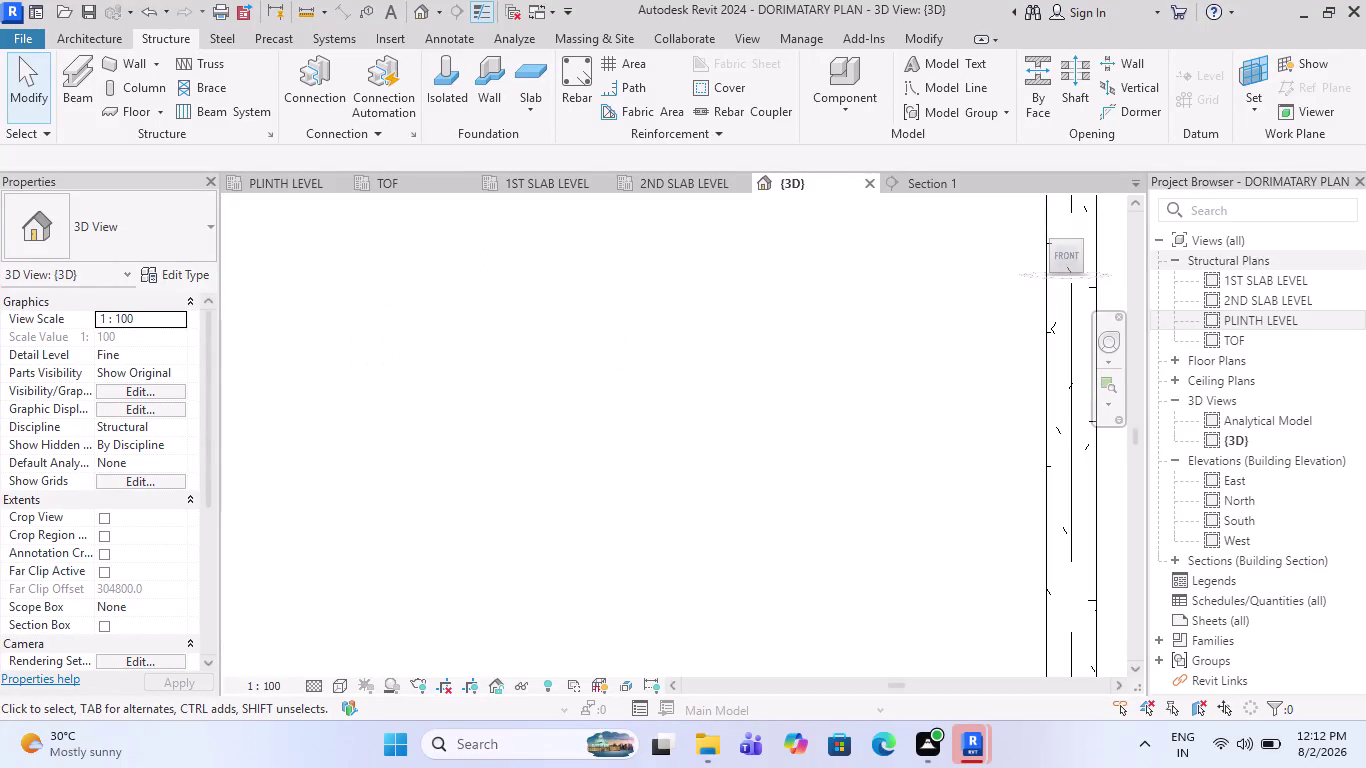
Zoom around the 3D view to inspect the plinth beam and column stirrups.
scroll(down, 3)
scroll(down, 3)
scroll(down, 3)
scroll(down, 3)
scroll(up, 3)
scroll(up, 3)
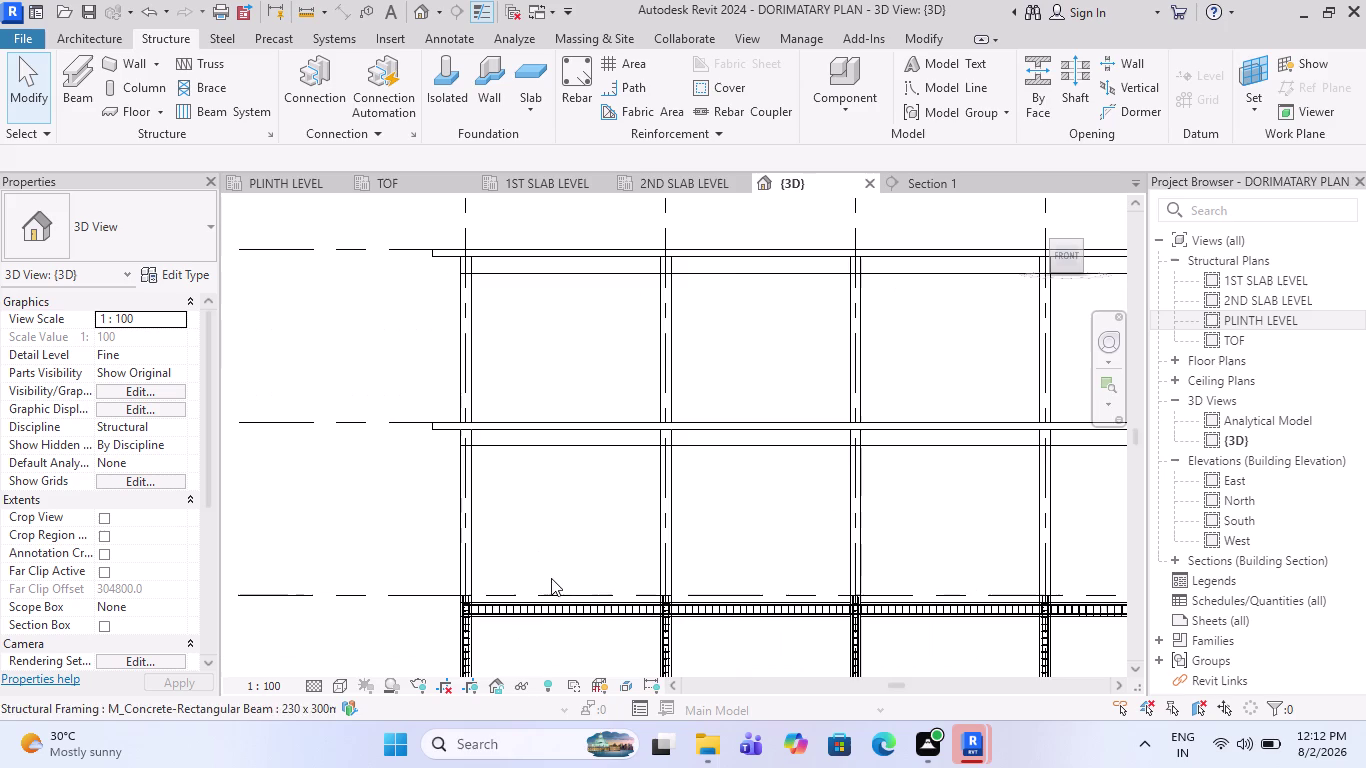
scroll(up, 3)
scroll(down, 3)
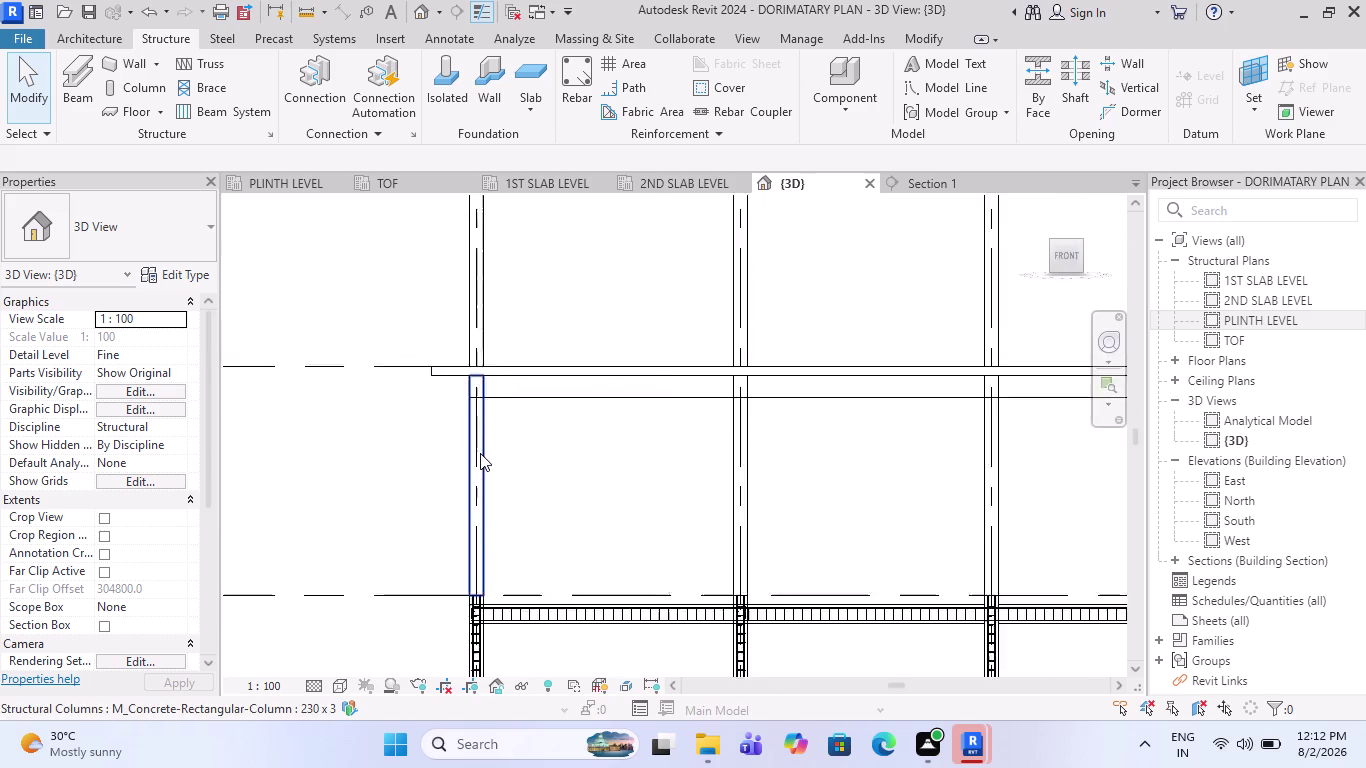
scroll(down, 3)
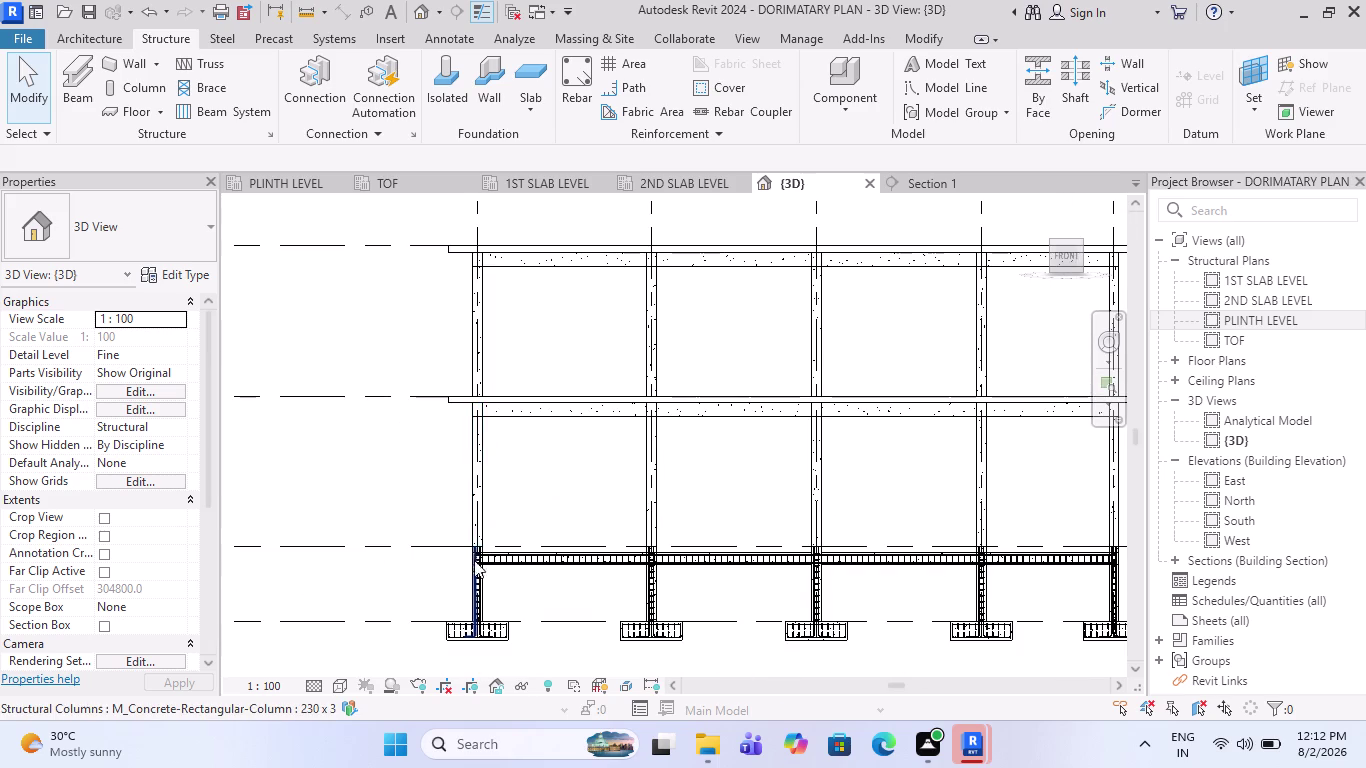
scroll(up, 3)
scroll(up, 3)
scroll(up, 3)
scroll(up, 3)
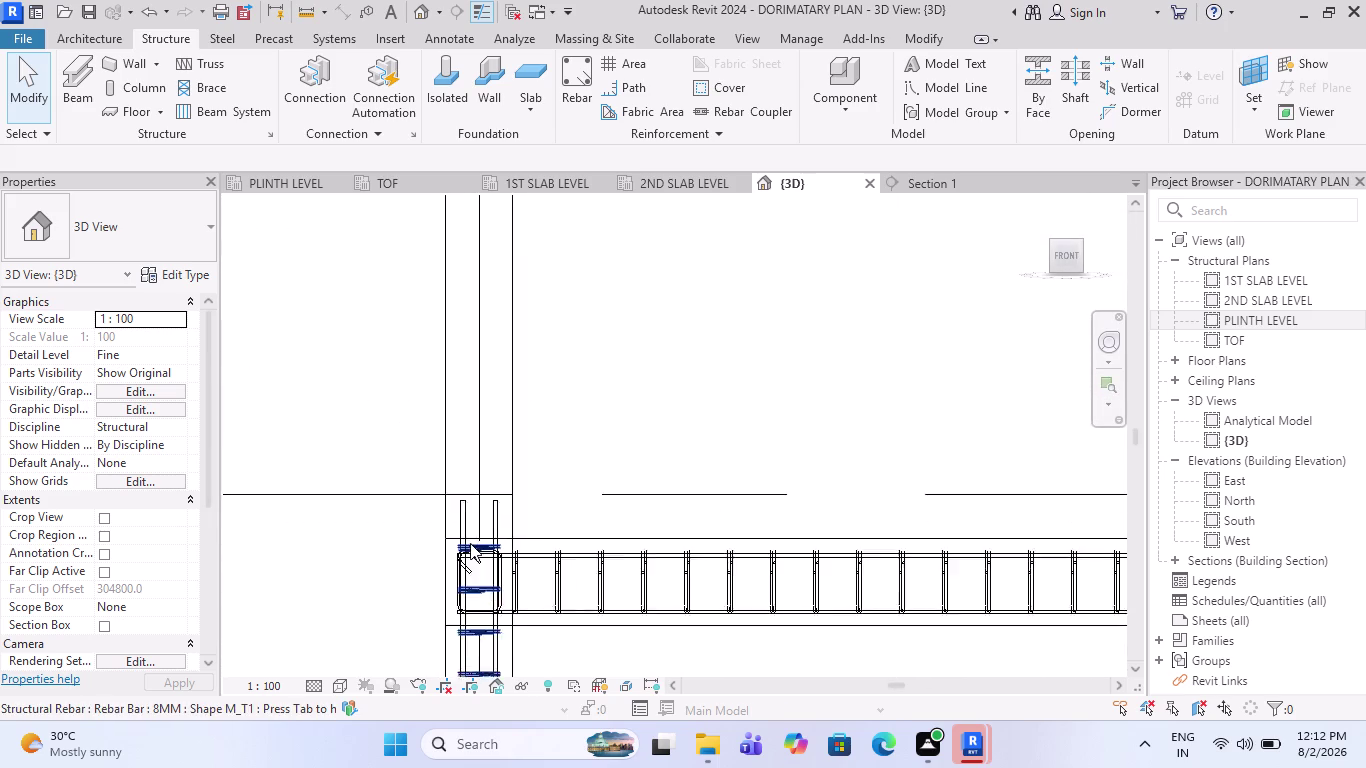
scroll(up, 3)
scroll(down, 3)
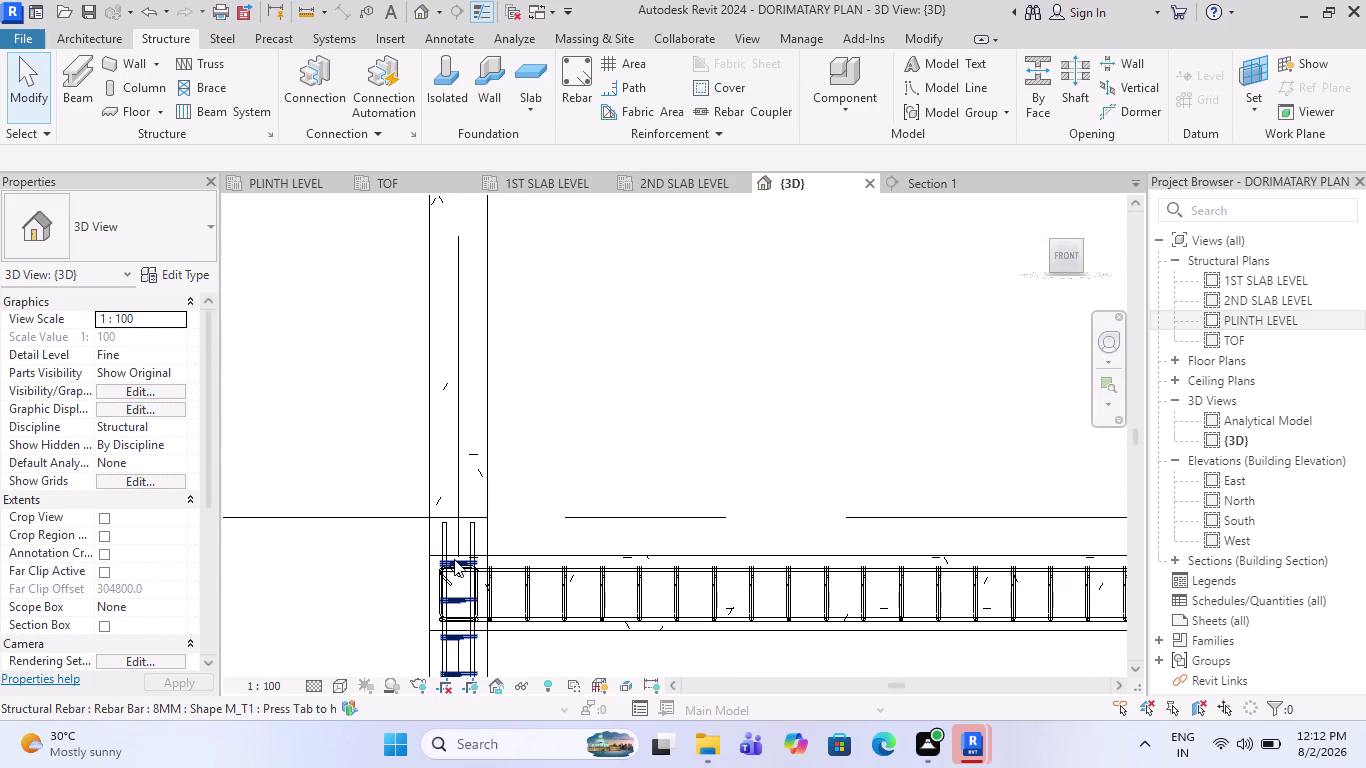
scroll(down, 3)
scroll(down, 3)
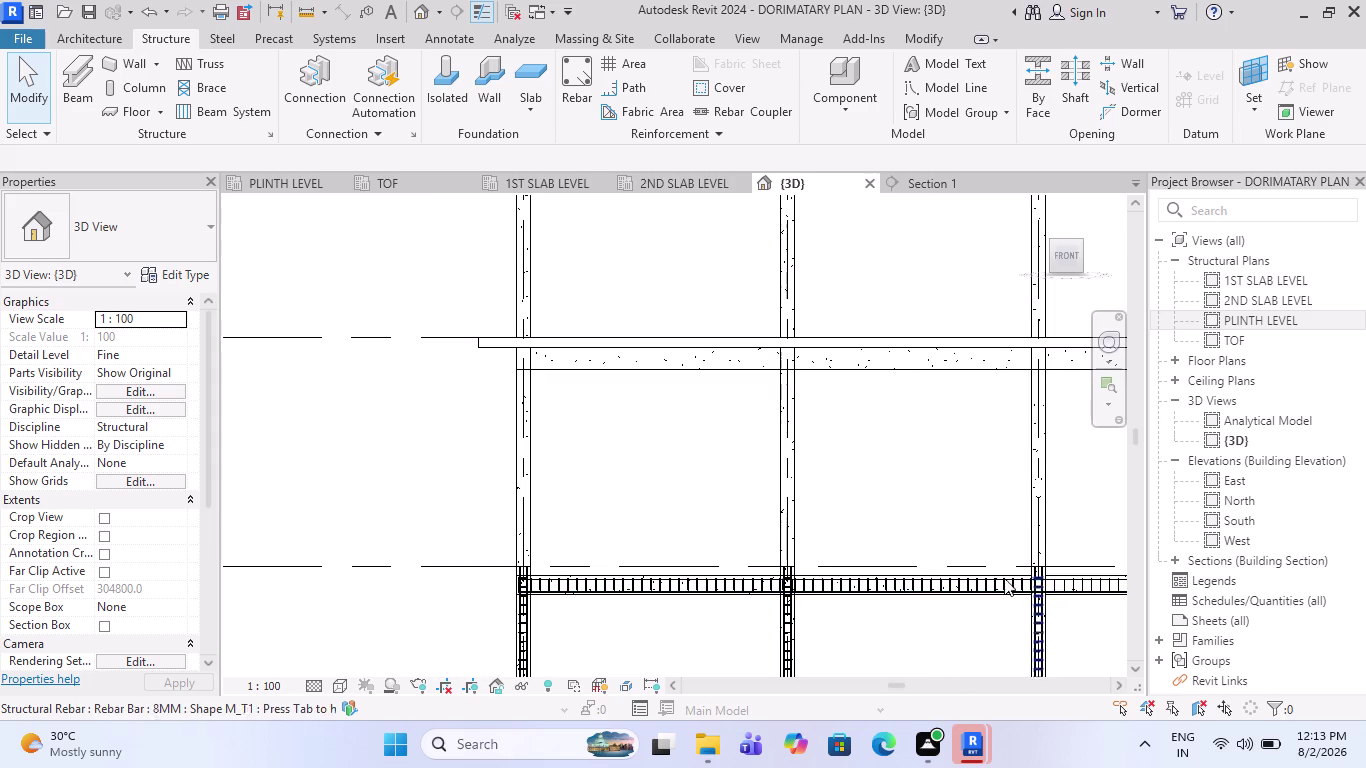
scroll(down, 3)
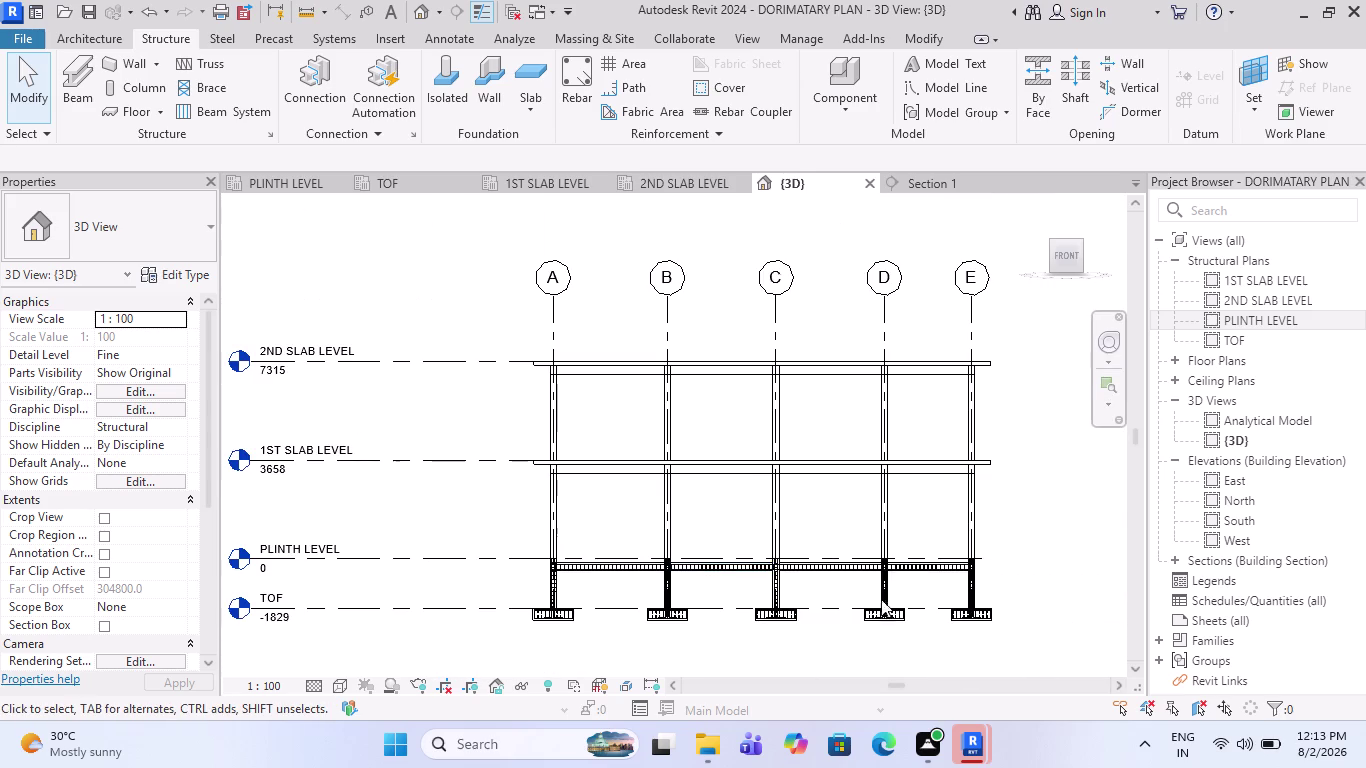
scroll(up, 3)
scroll(down, 3)
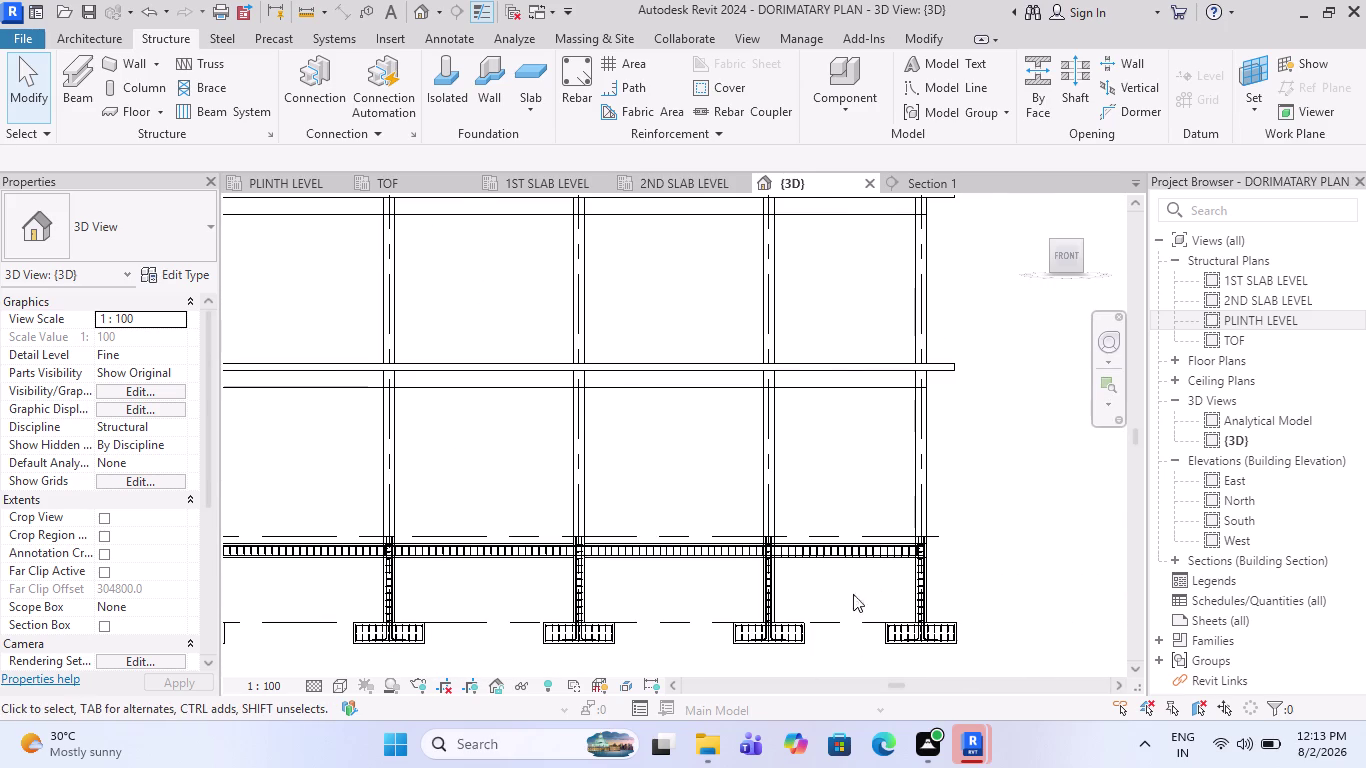
scroll(up, 3)
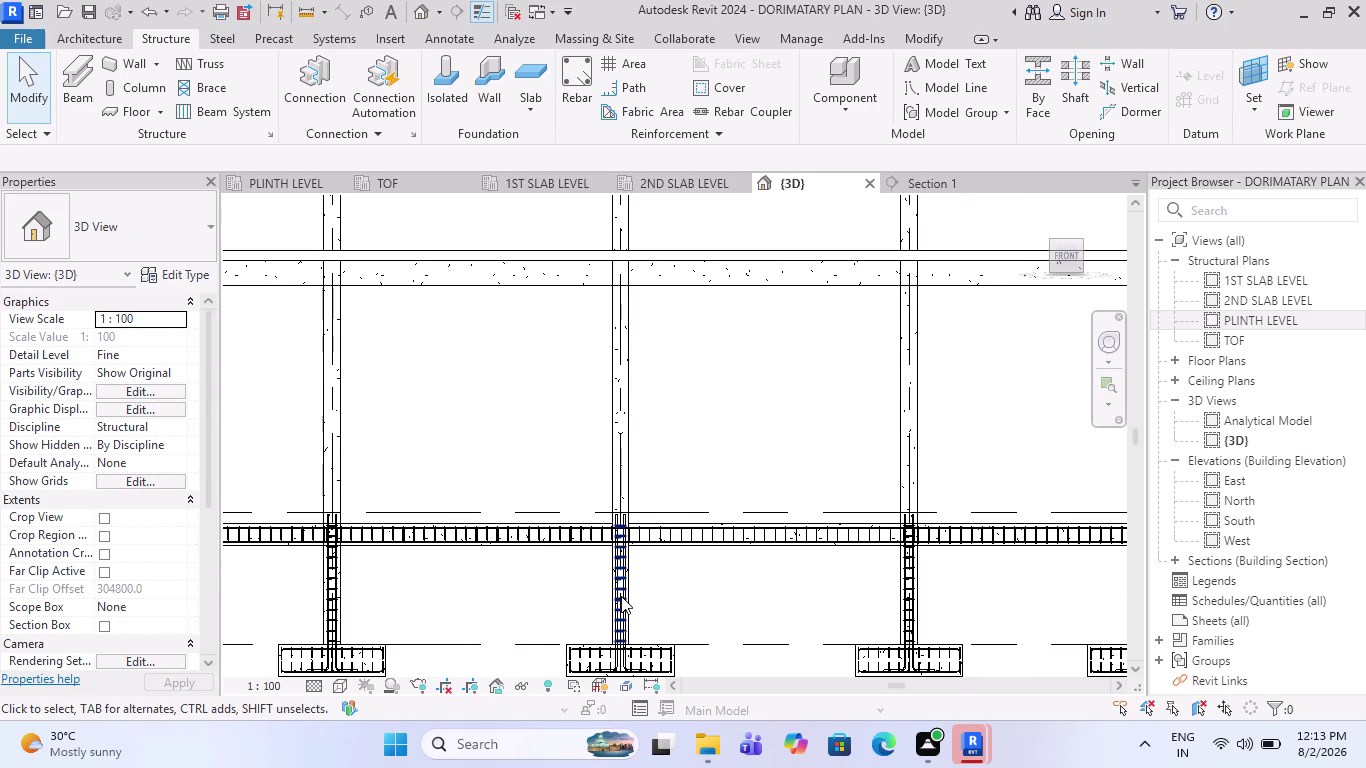
scroll(up, 3)
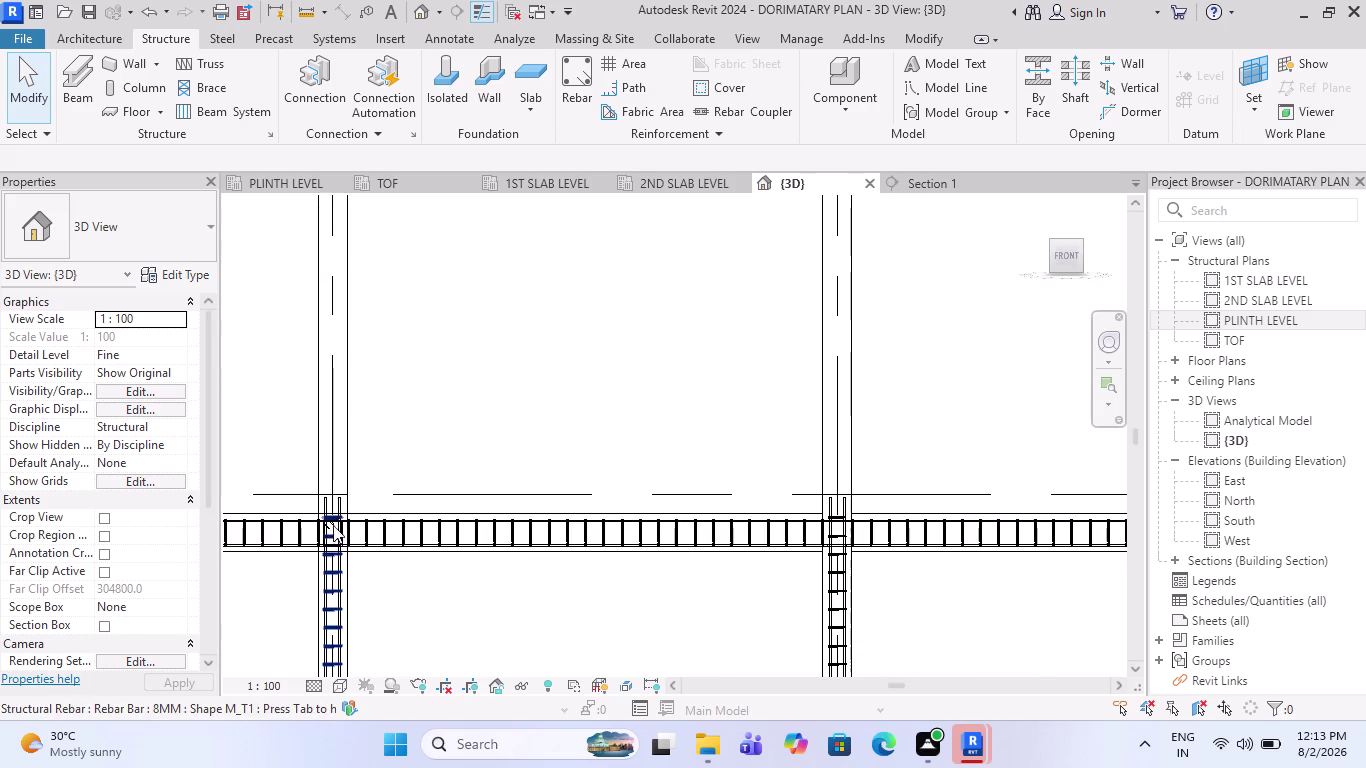
scroll(up, 3)
scroll(up, 3)
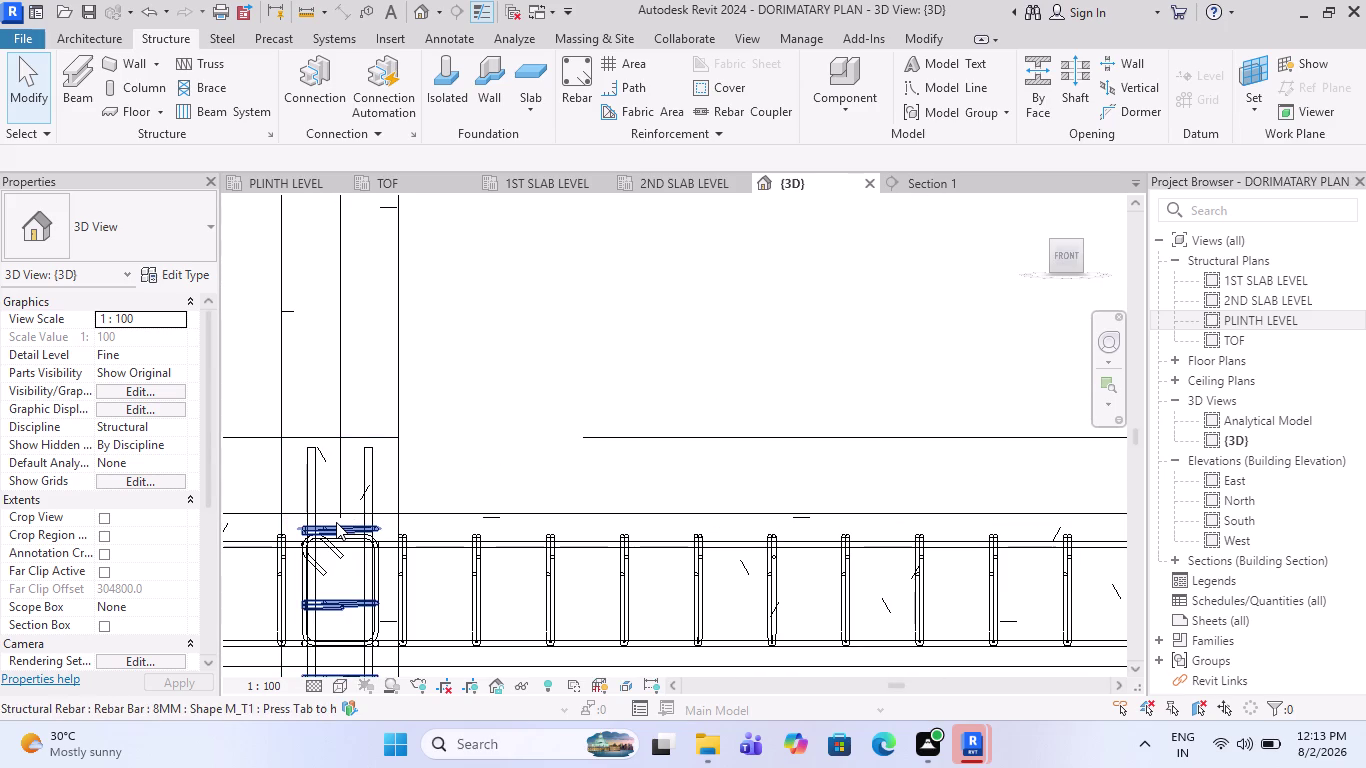
Check one stirrup's properties, clear the selection, and switch to Section 1.
click(336, 522)
scroll(down, 3)
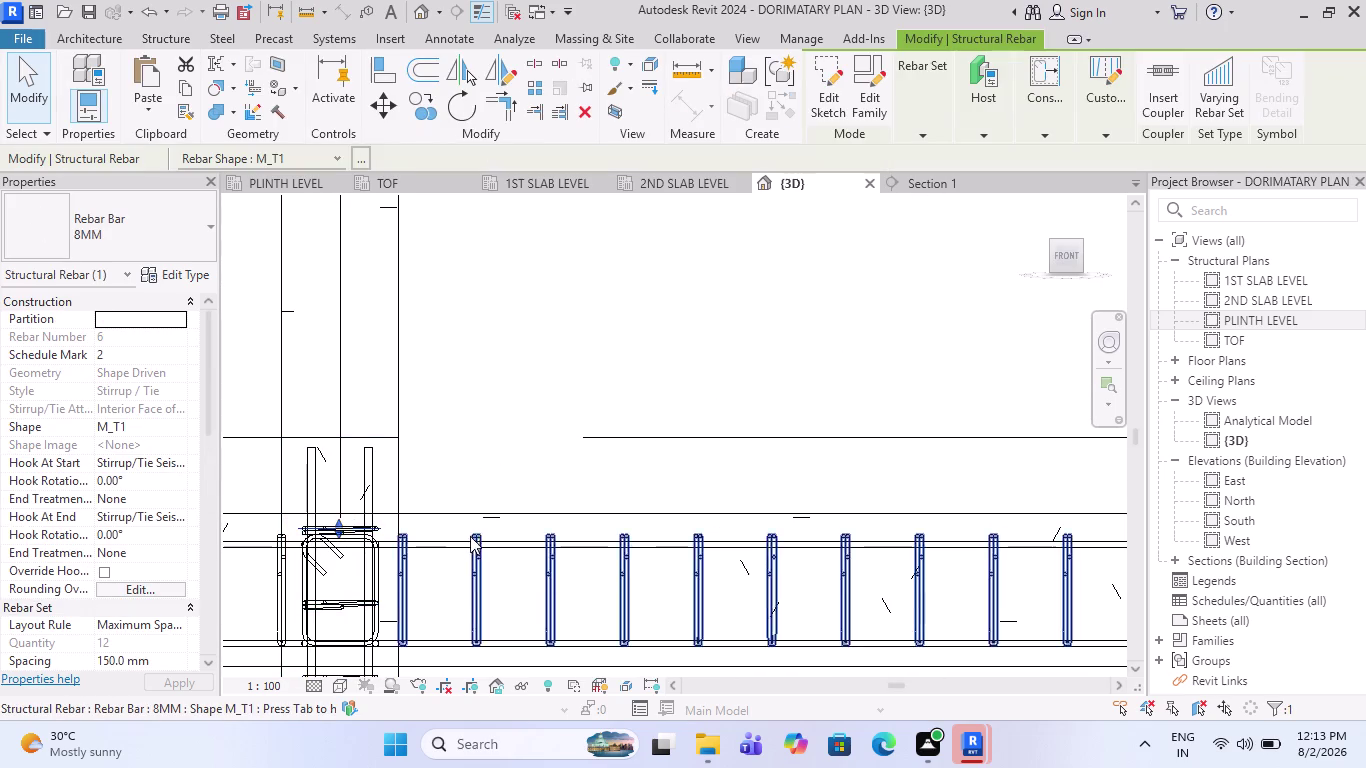
scroll(down, 3)
scroll(down, 3)
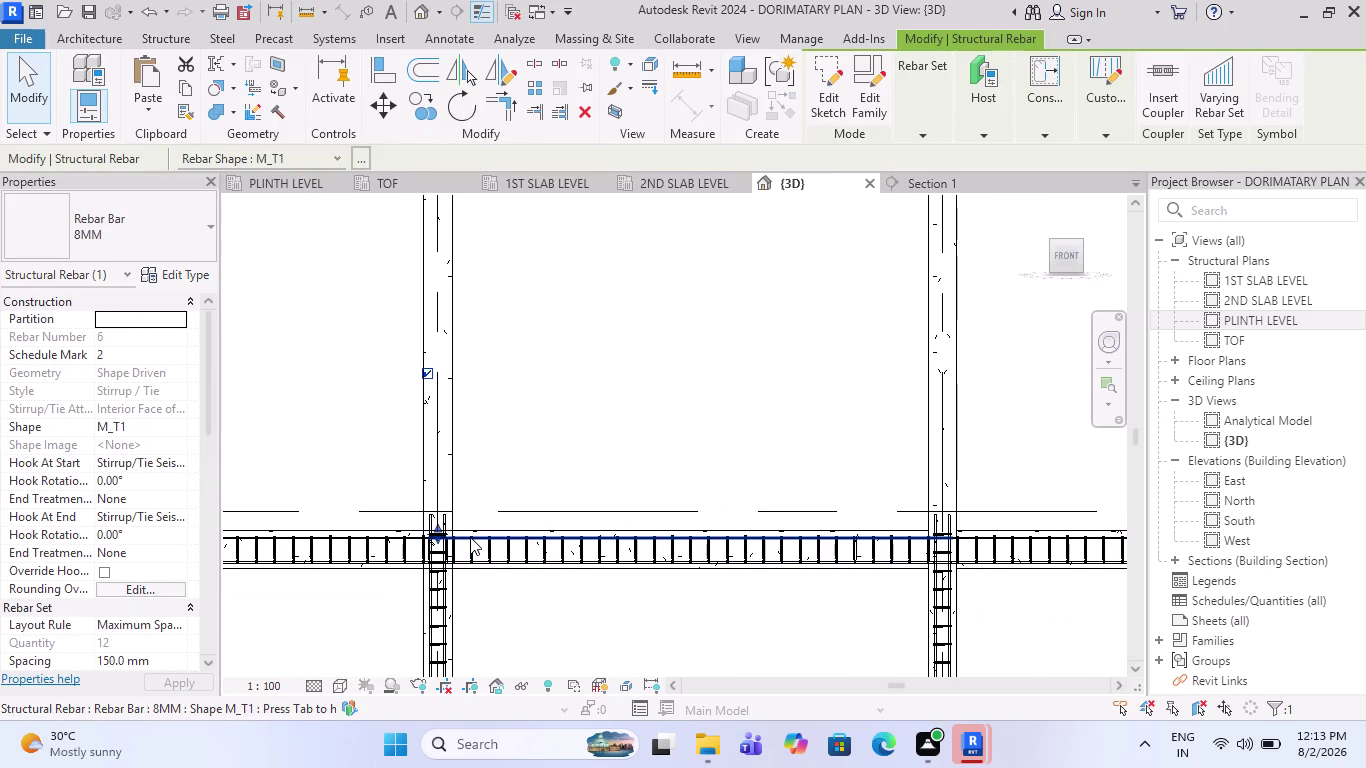
key(Escape)
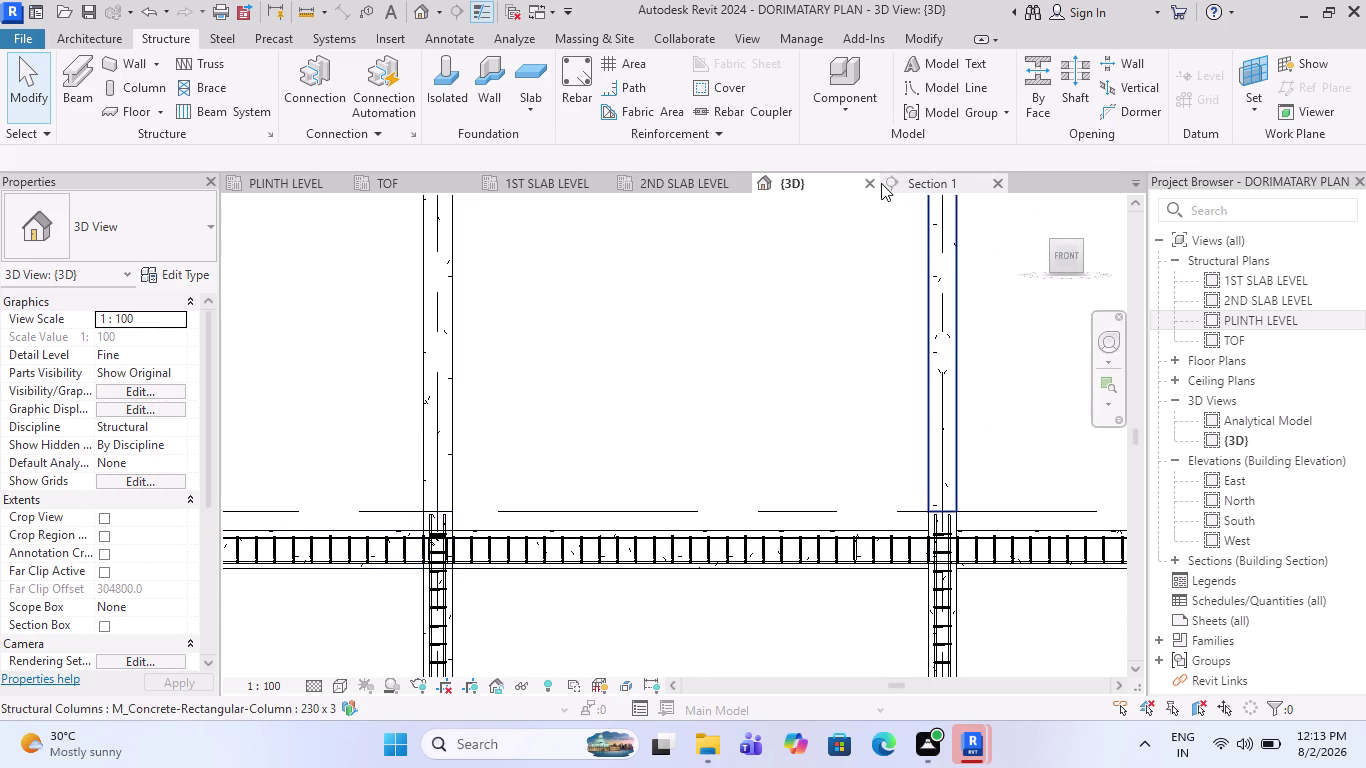
click(938, 173)
scroll(up, 3)
scroll(up, 3)
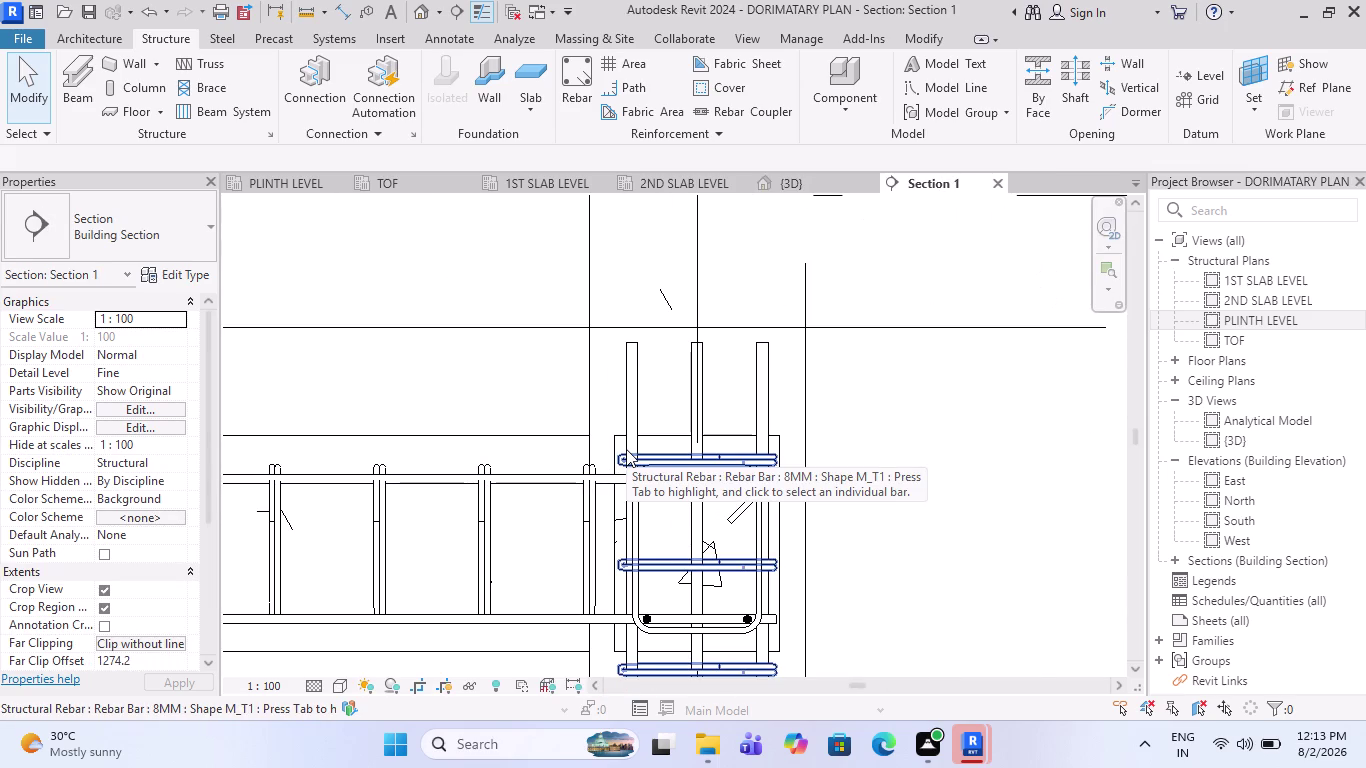
scroll(down, 3)
scroll(down, 3)
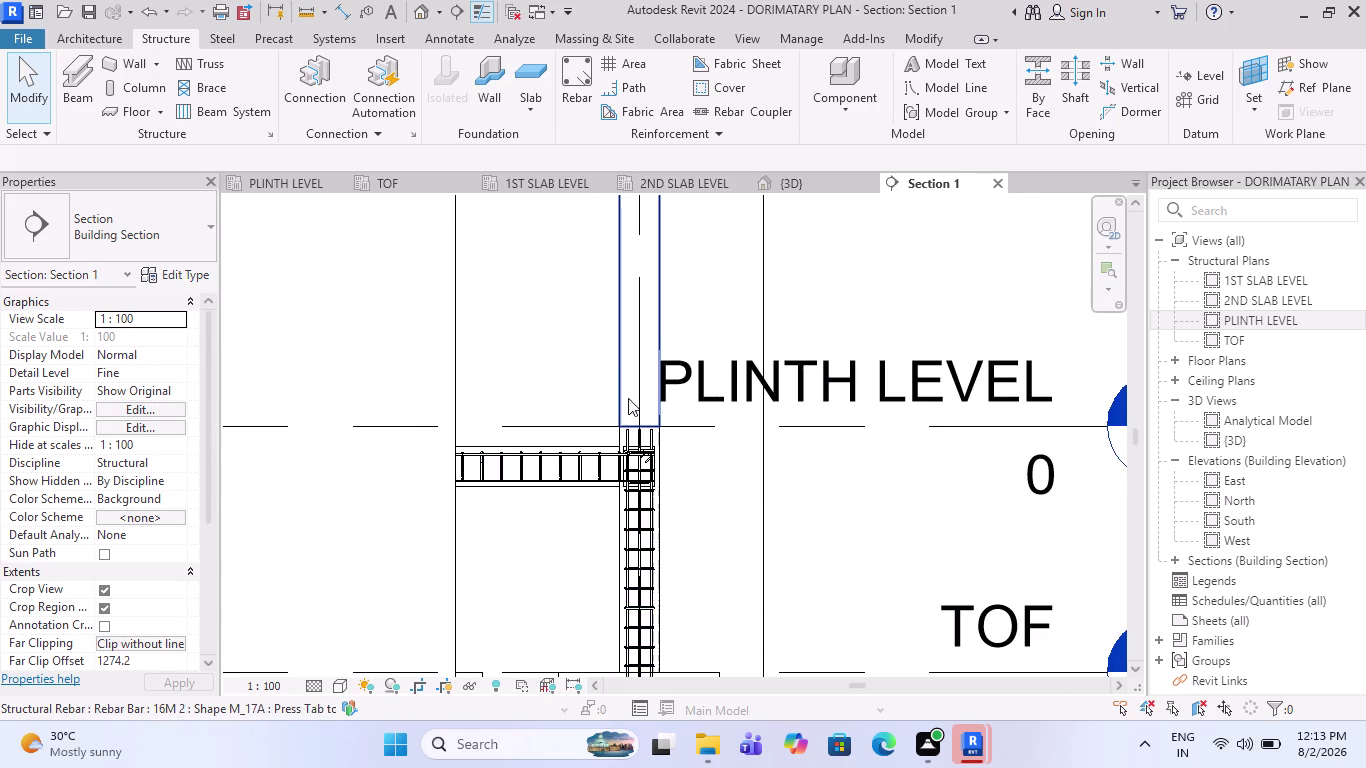
key(Escape)
scroll(down, 3)
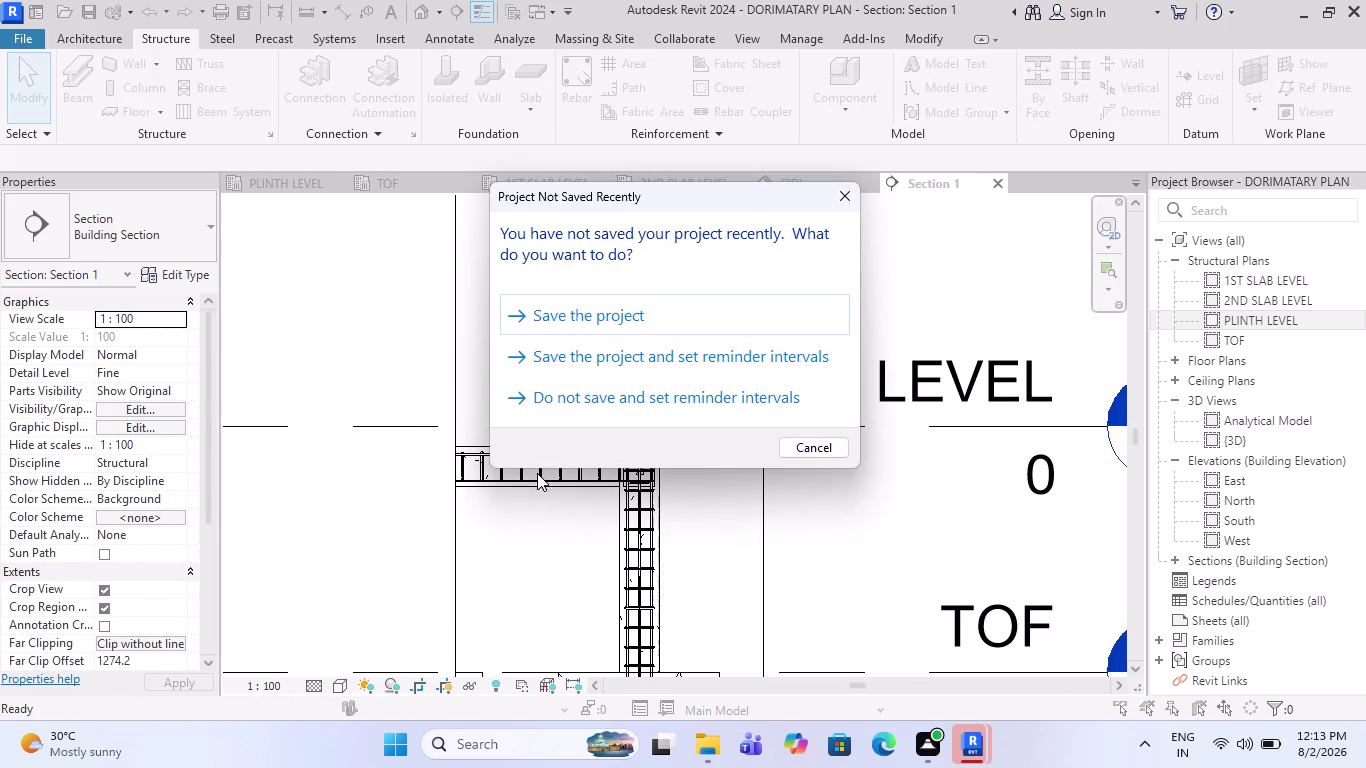
click(580, 296)
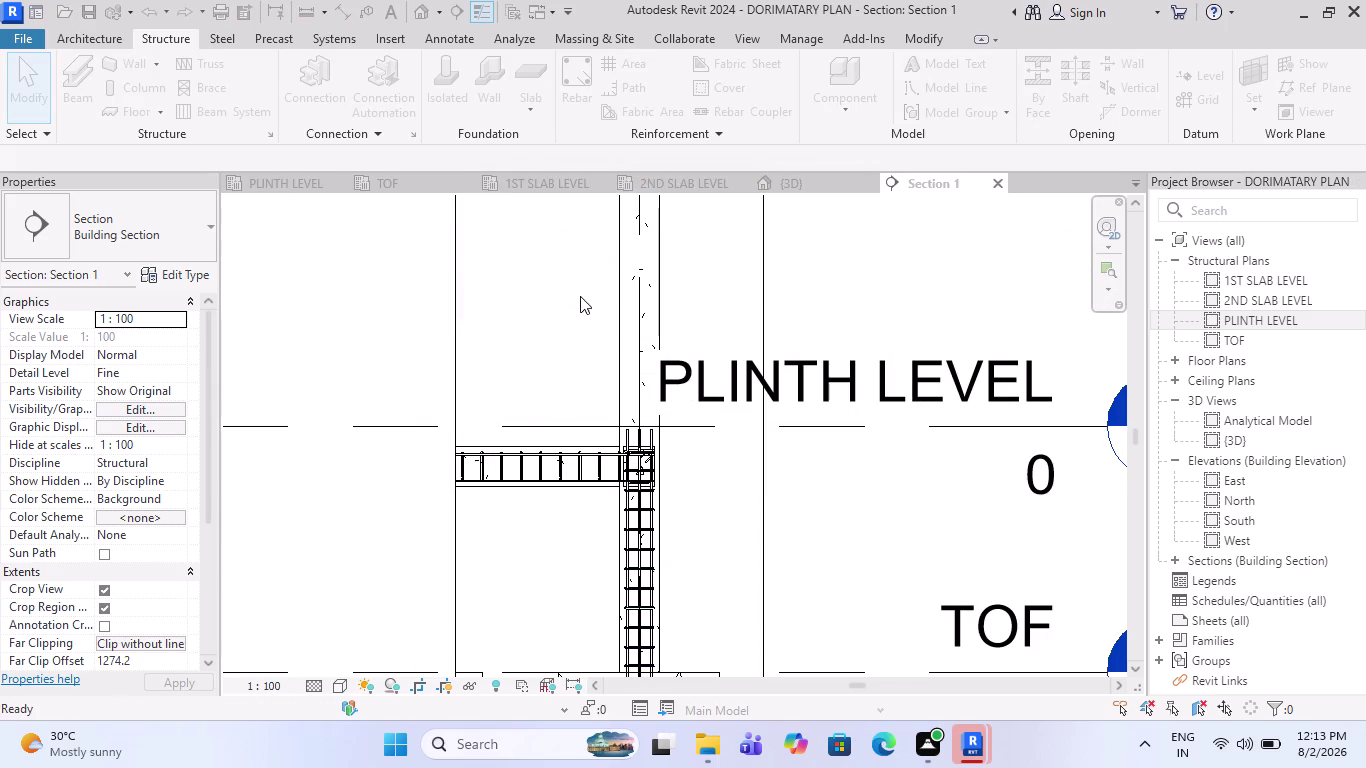
scroll(down, 3)
scroll(down, 3)
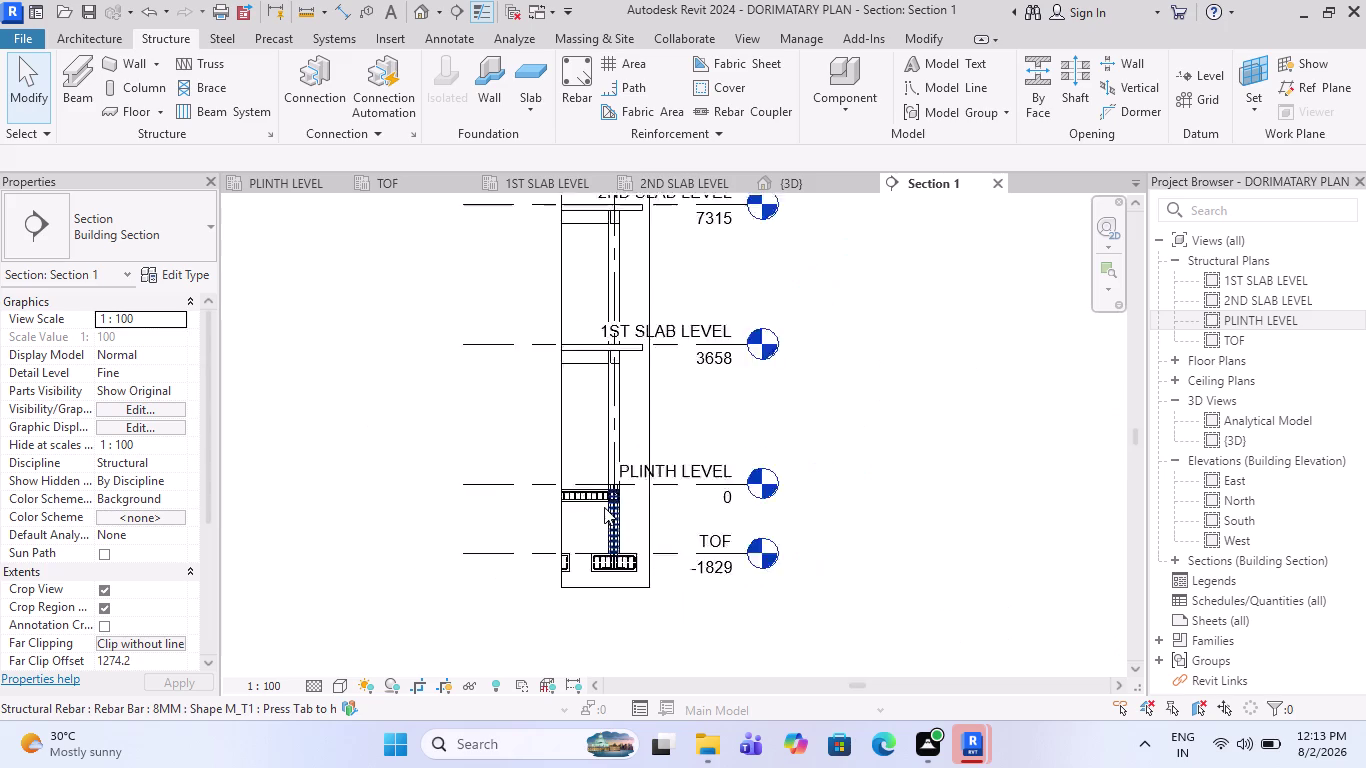
scroll(down, 3)
scroll(up, 3)
scroll(up, 3)
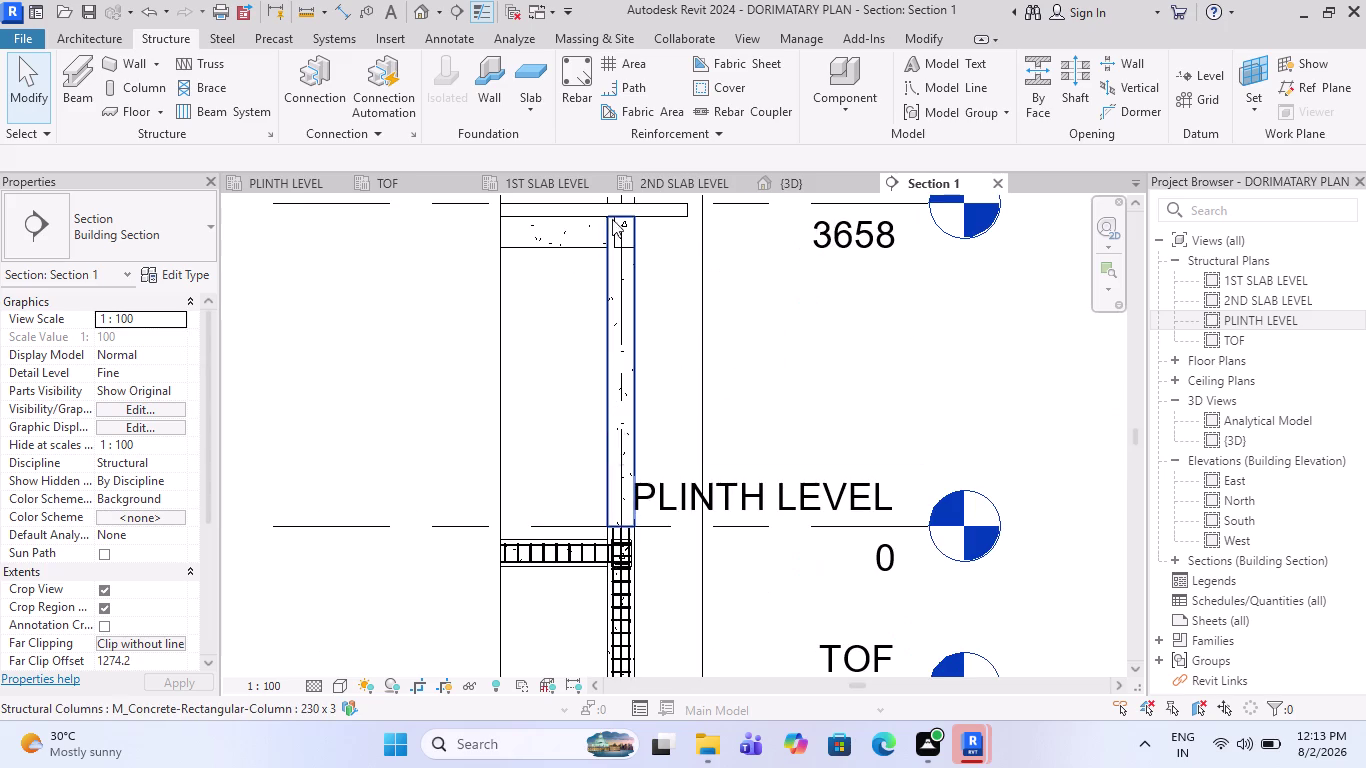
click(570, 85)
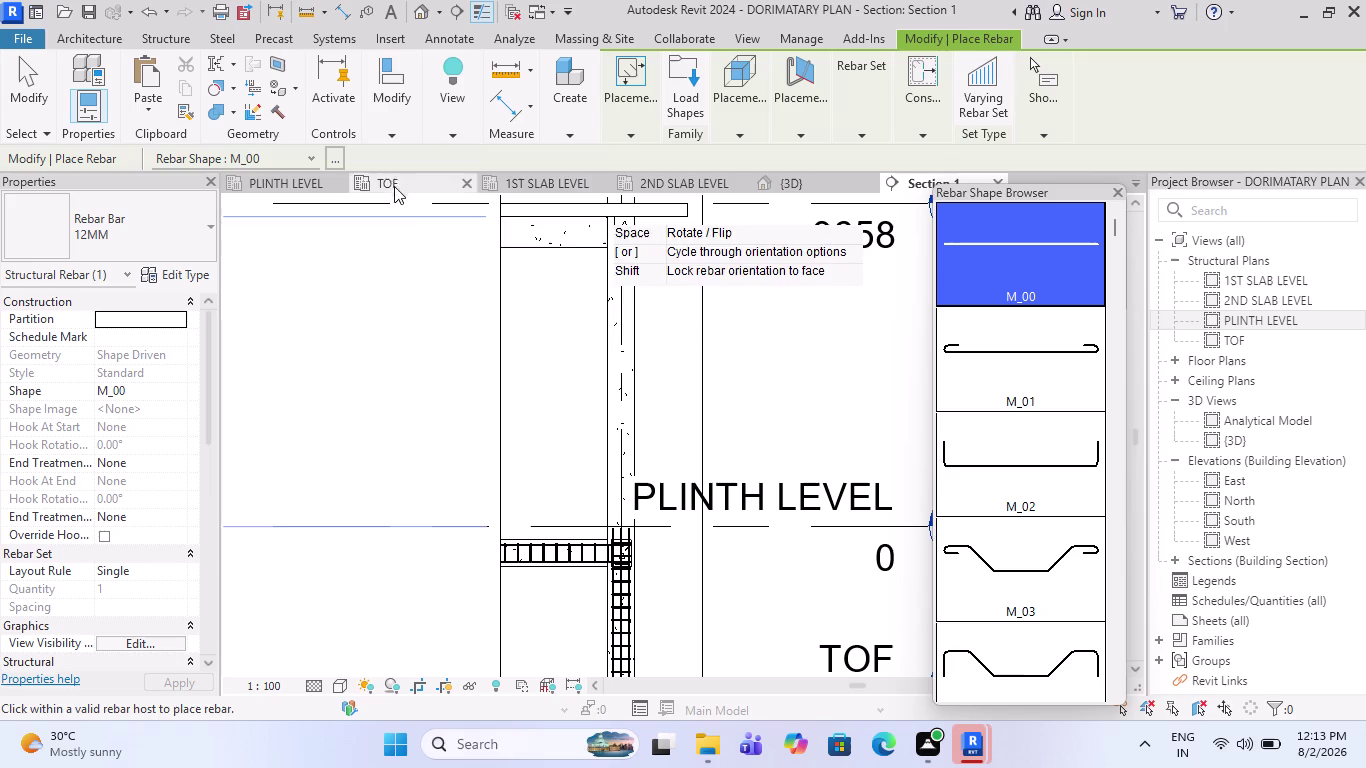
key(Escape)
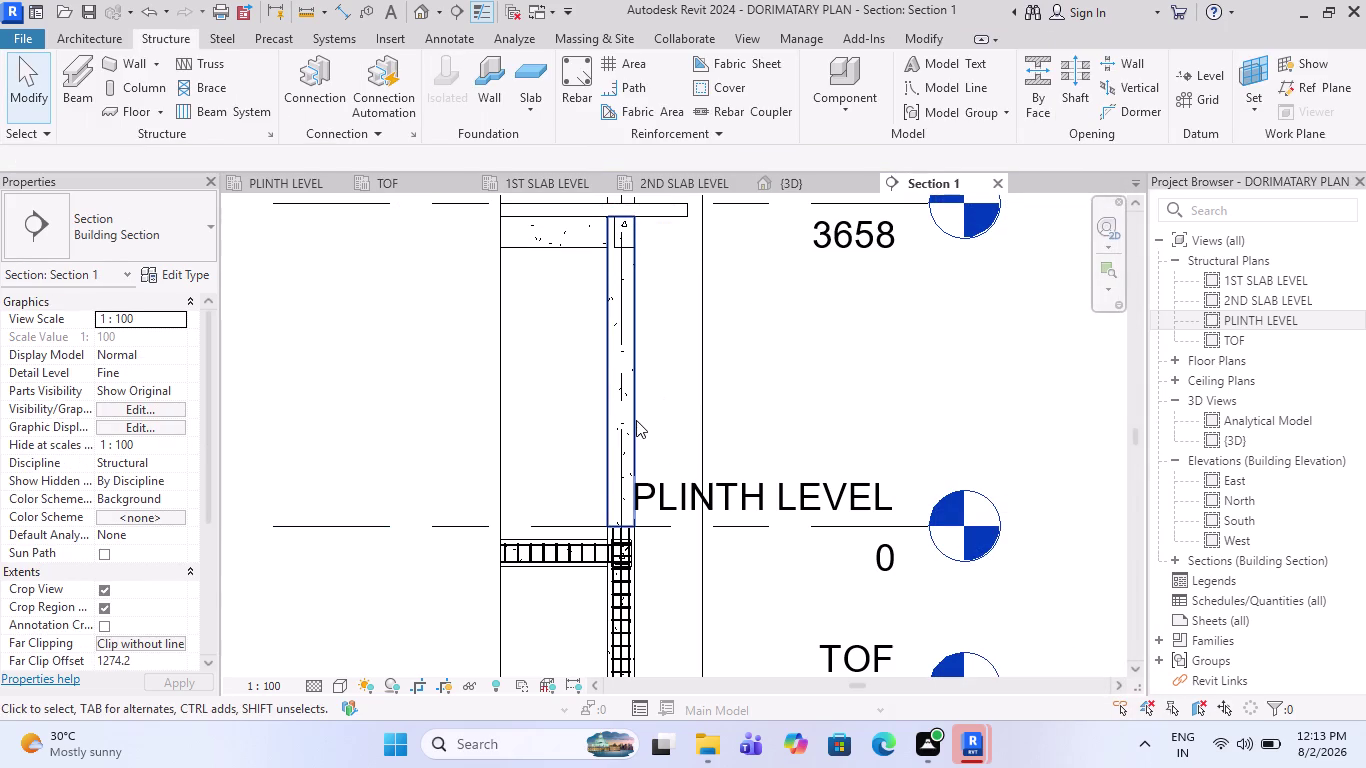
click(724, 87)
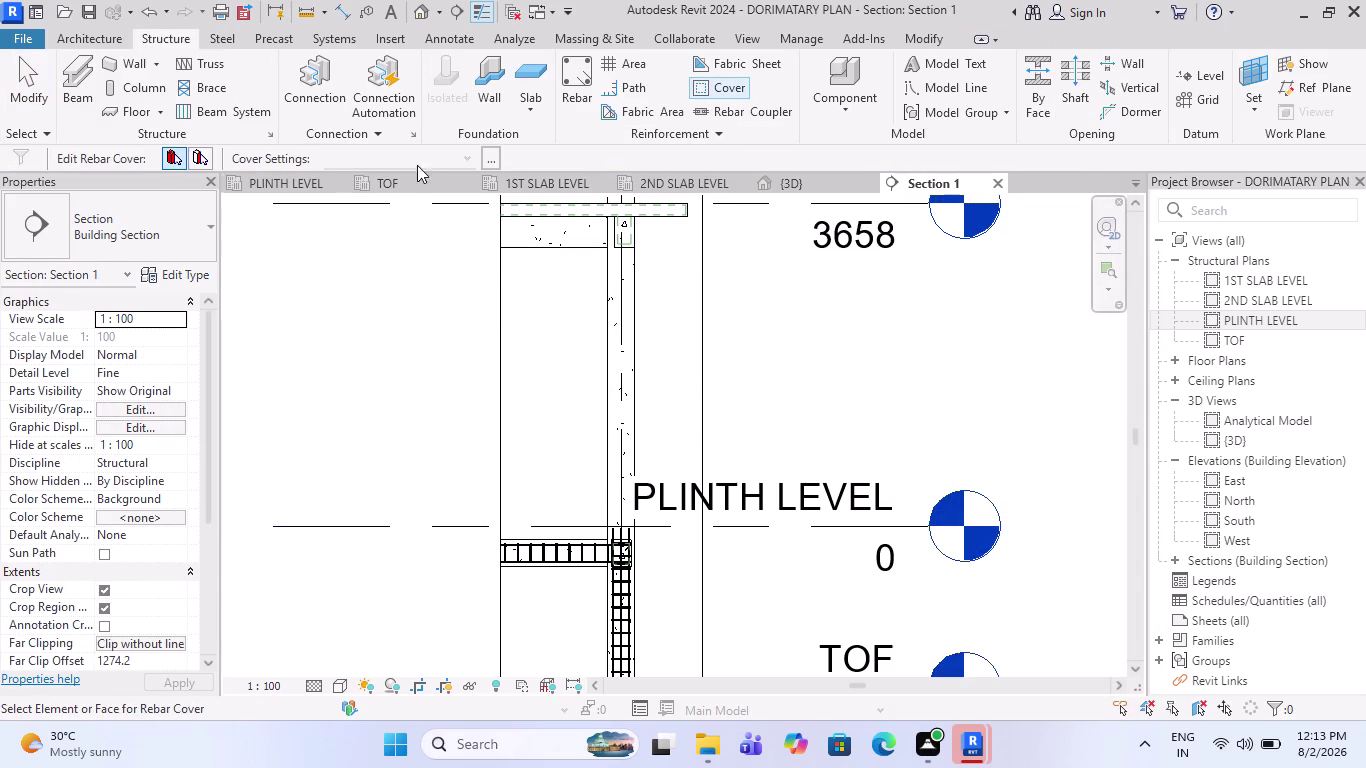
Apply the Rebar Cover 2 <40 mm> cover setting to the column.
click(623, 338)
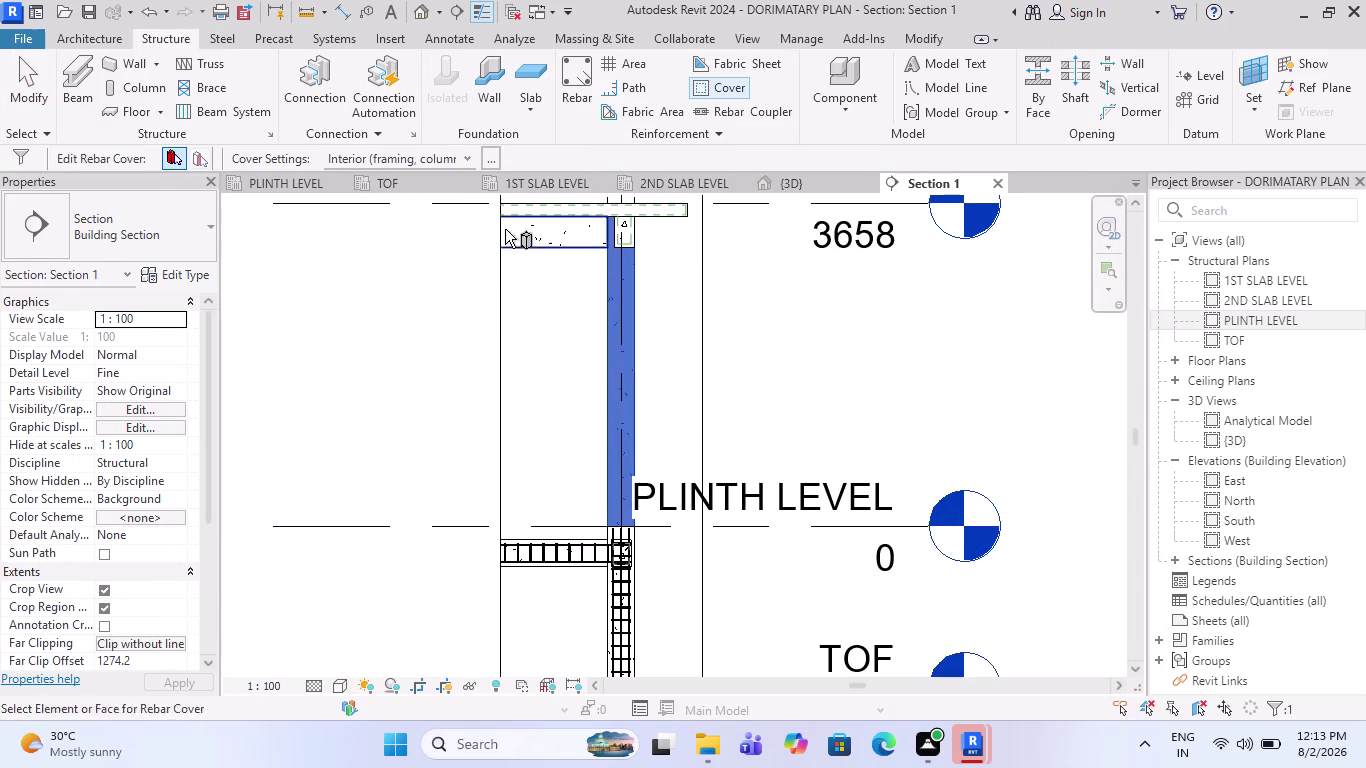
click(468, 154)
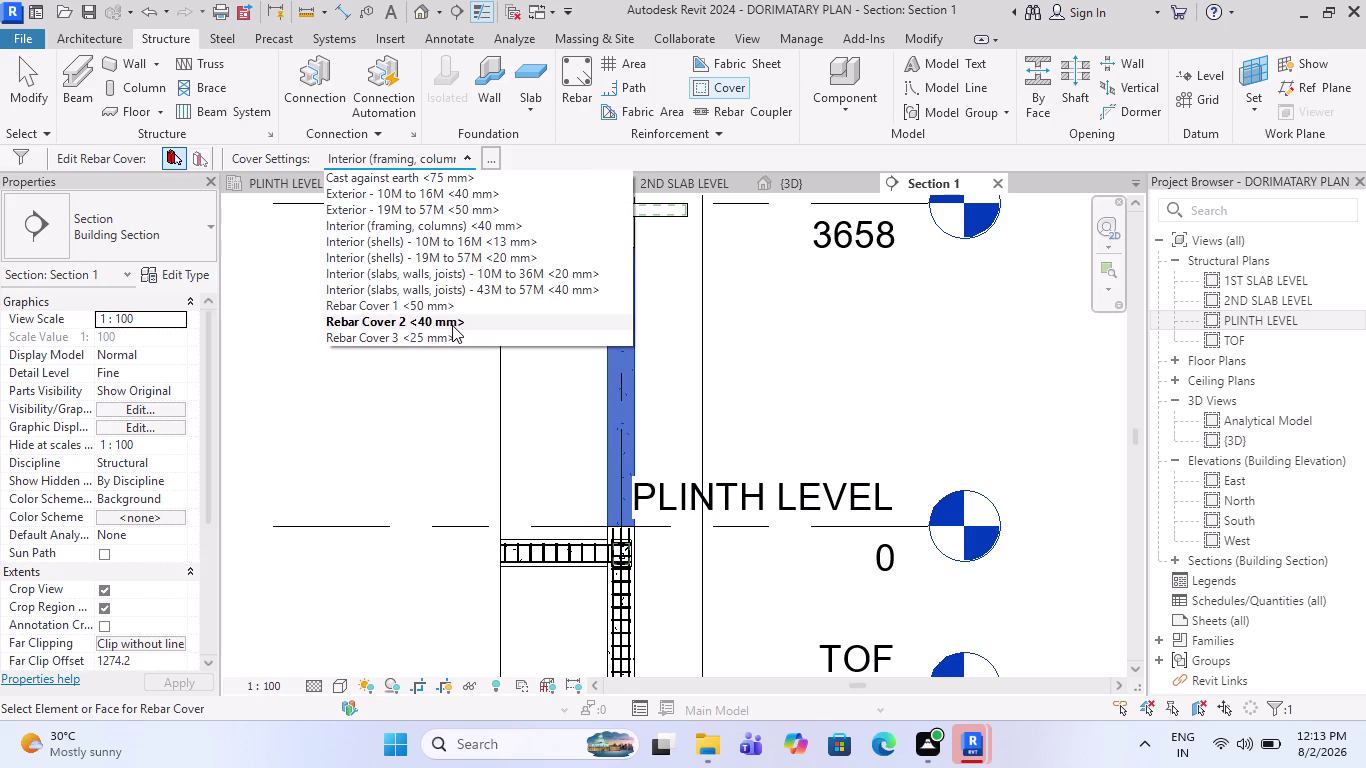
click(452, 325)
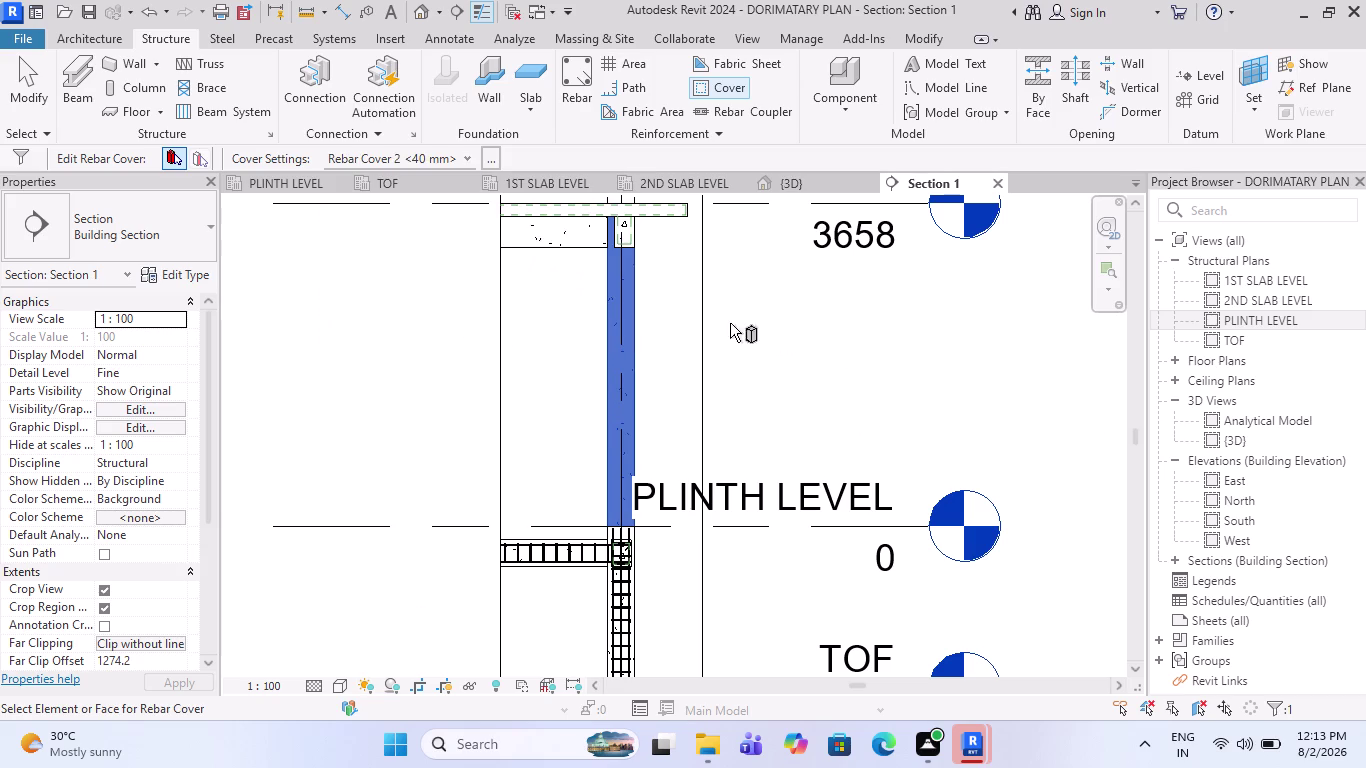
scroll(up, 3)
scroll(up, 3)
scroll(up, 3)
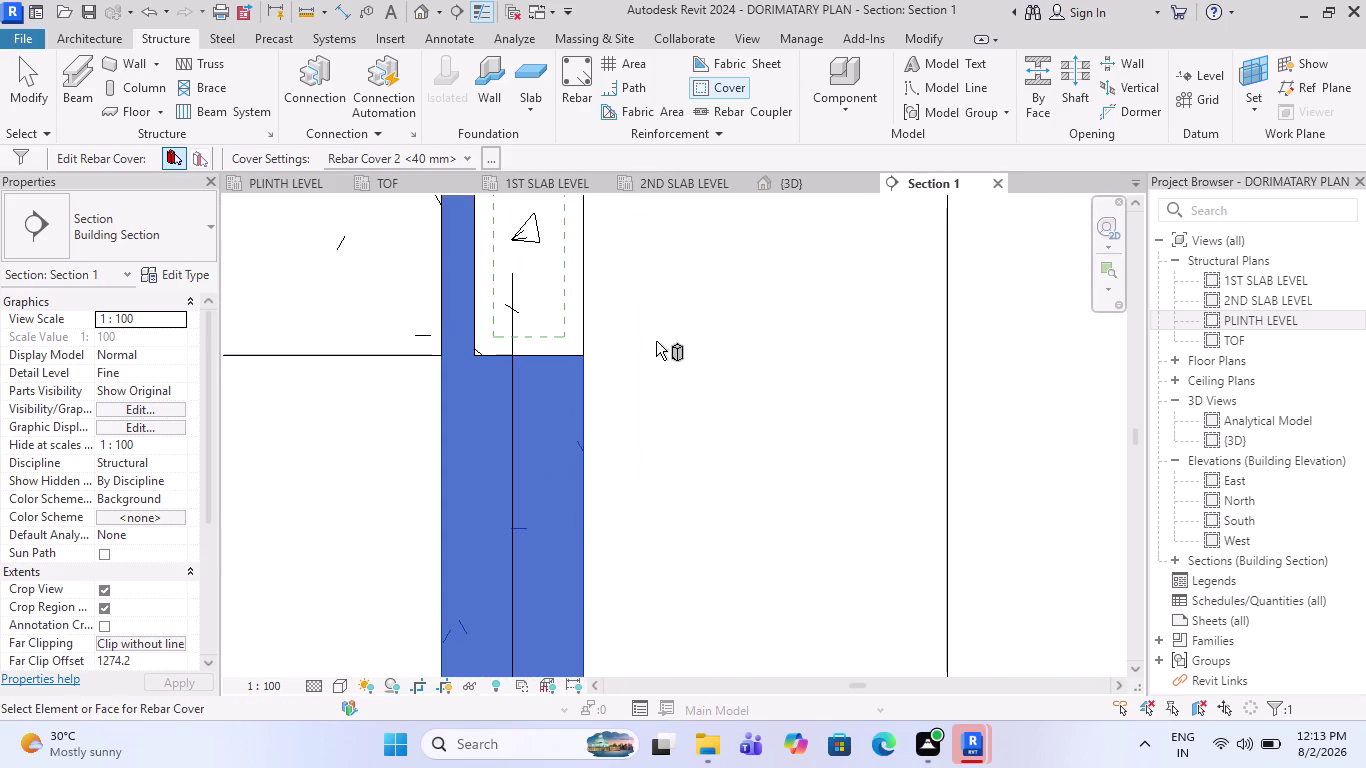
scroll(down, 3)
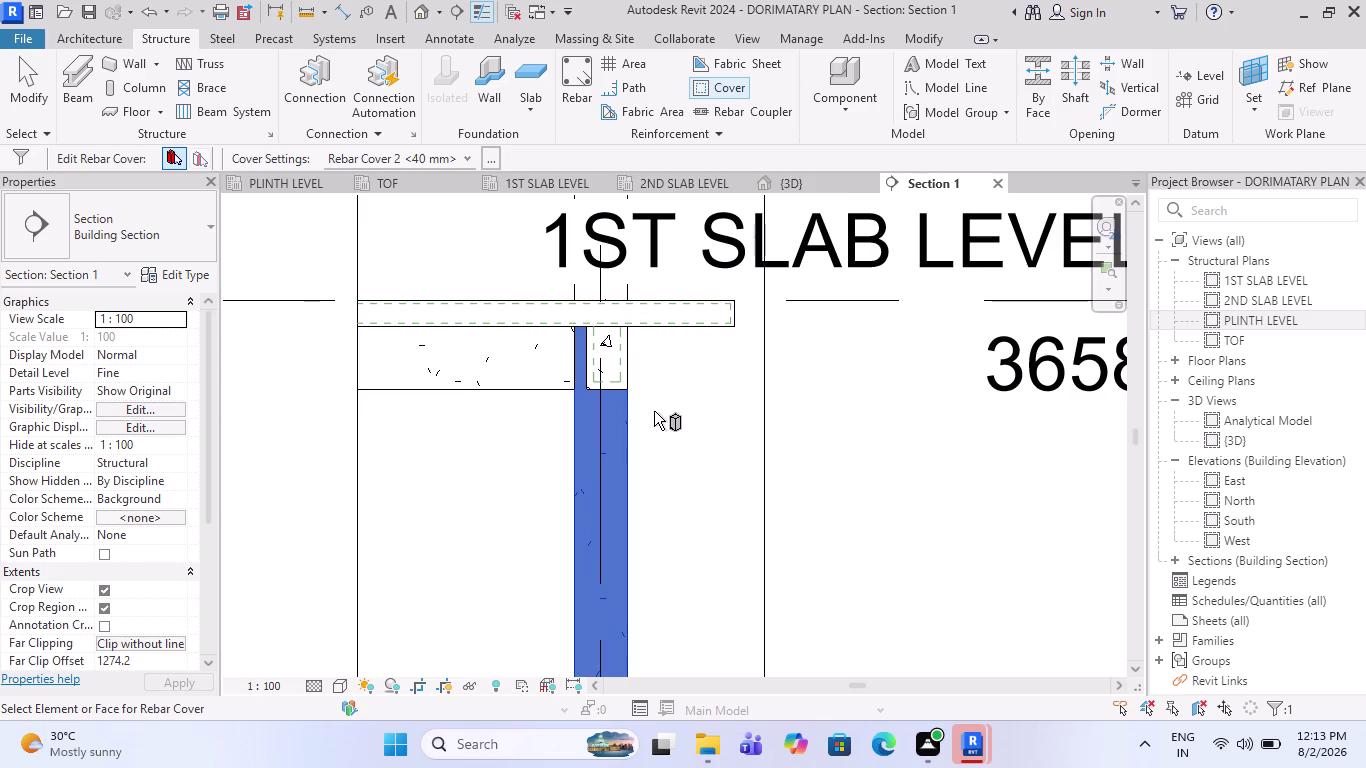
scroll(down, 3)
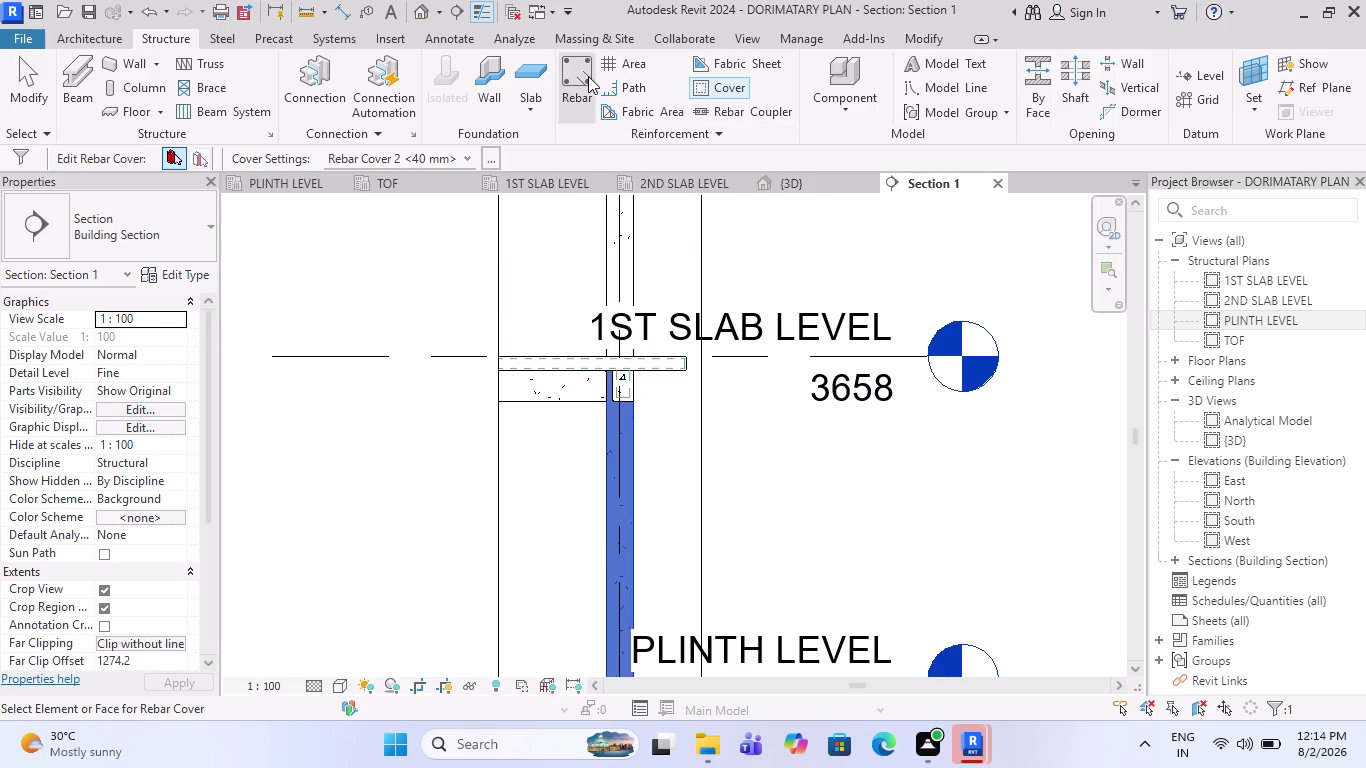
click(588, 76)
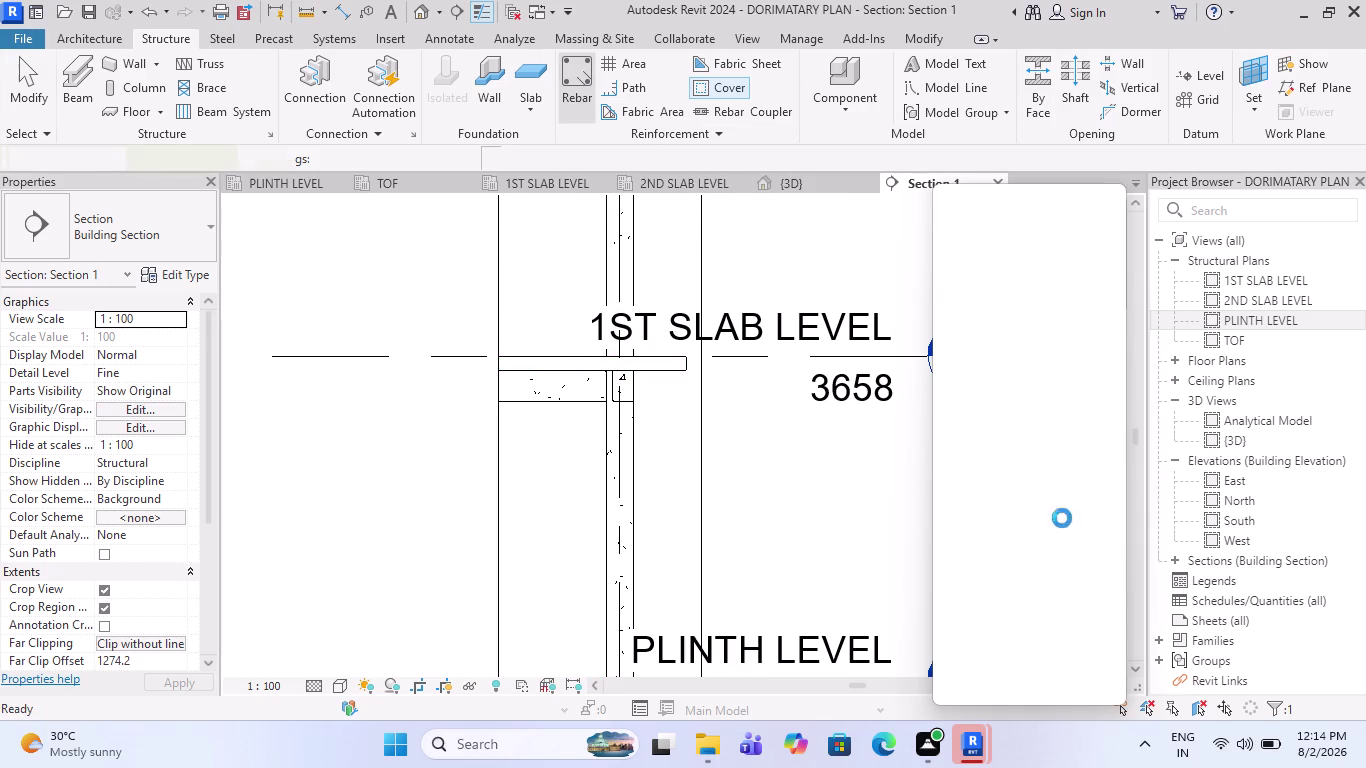
Choose the square M_T1 stirrup tie shape in the Rebar Shape Browser.
scroll(down, 3)
scroll(down, 3)
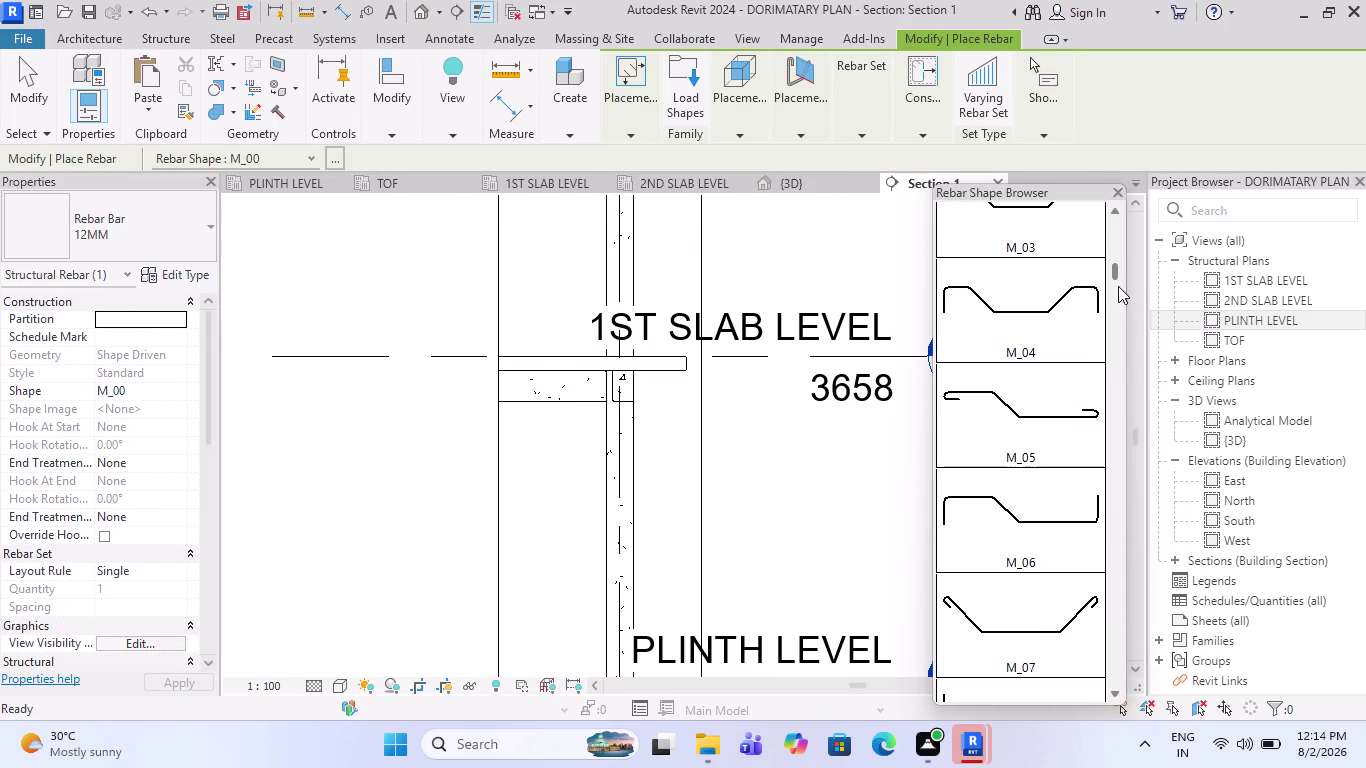
drag(1118, 286, 1136, 513)
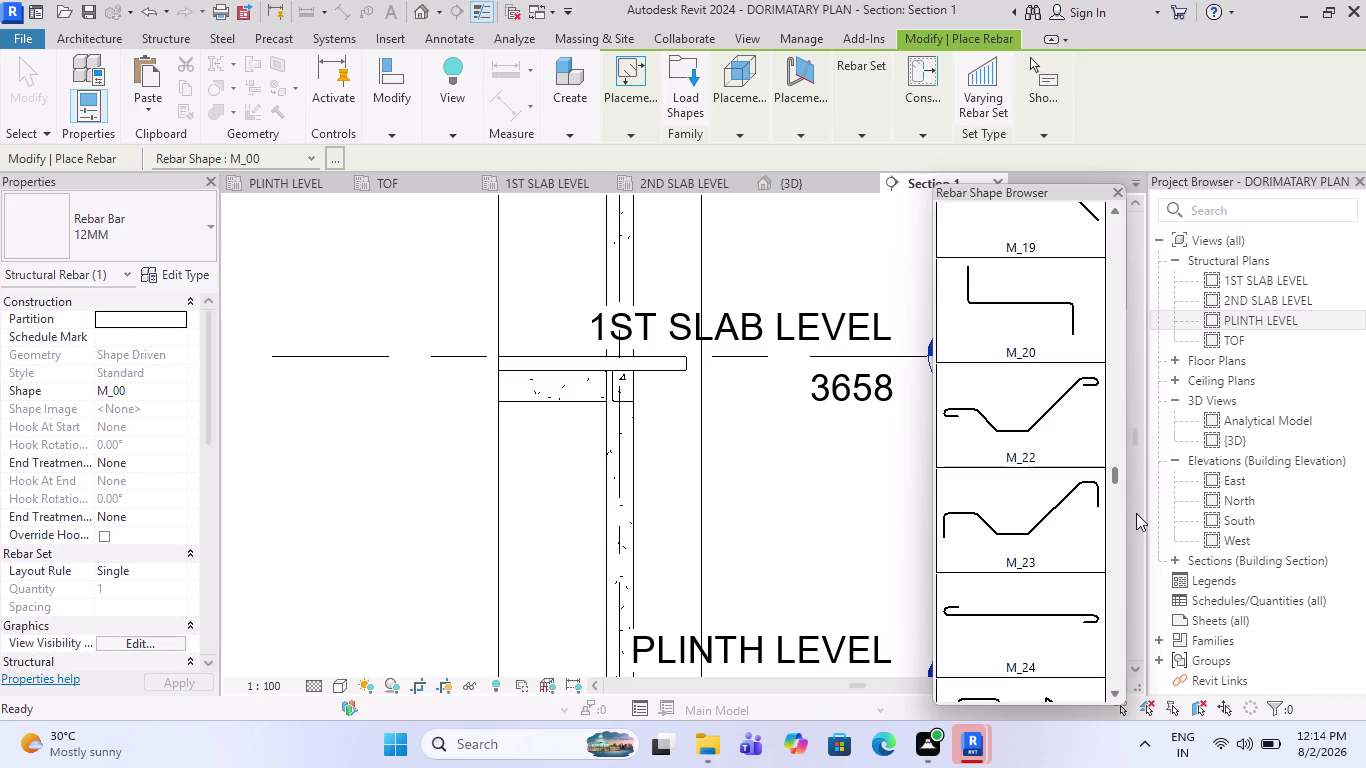
scroll(down, 3)
scroll(down, 3)
scroll(down, 3)
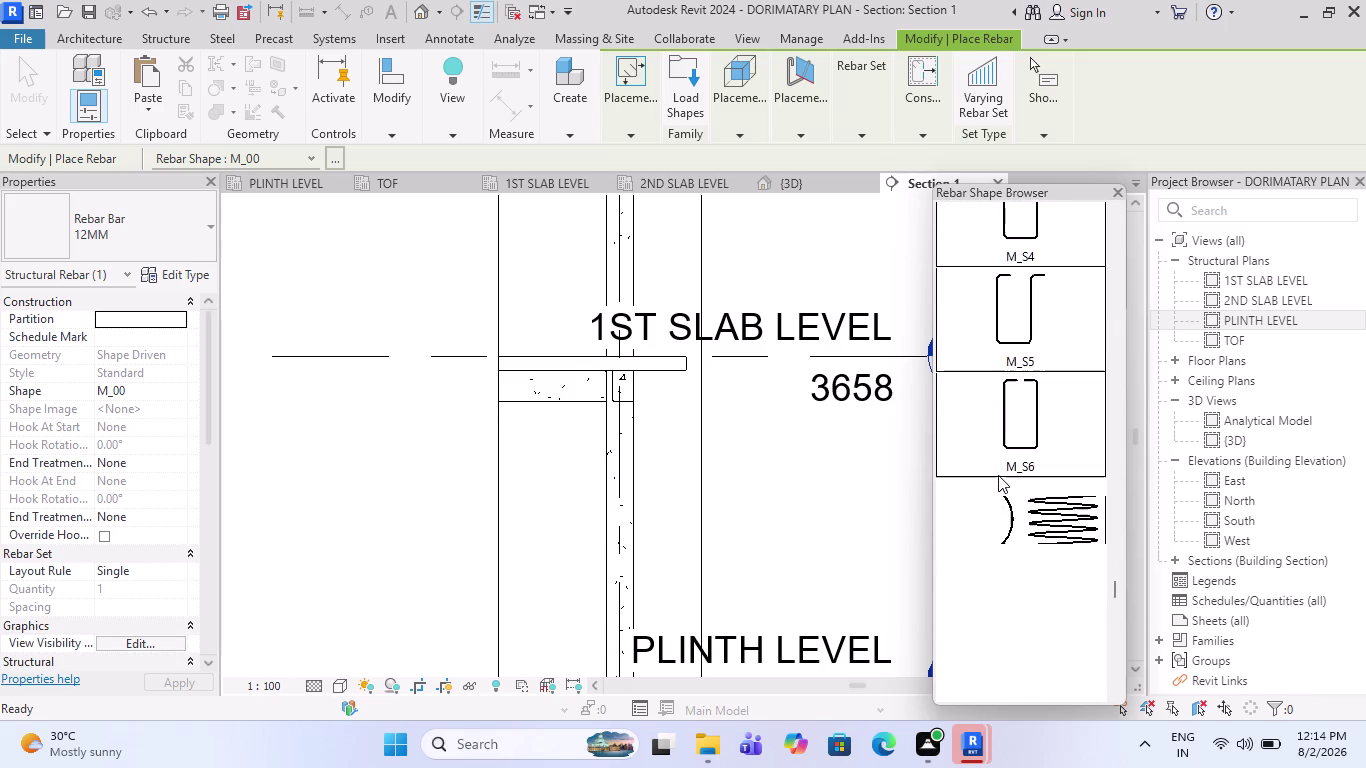
scroll(down, 3)
click(1009, 424)
scroll(down, 3)
scroll(up, 3)
scroll(up, 3)
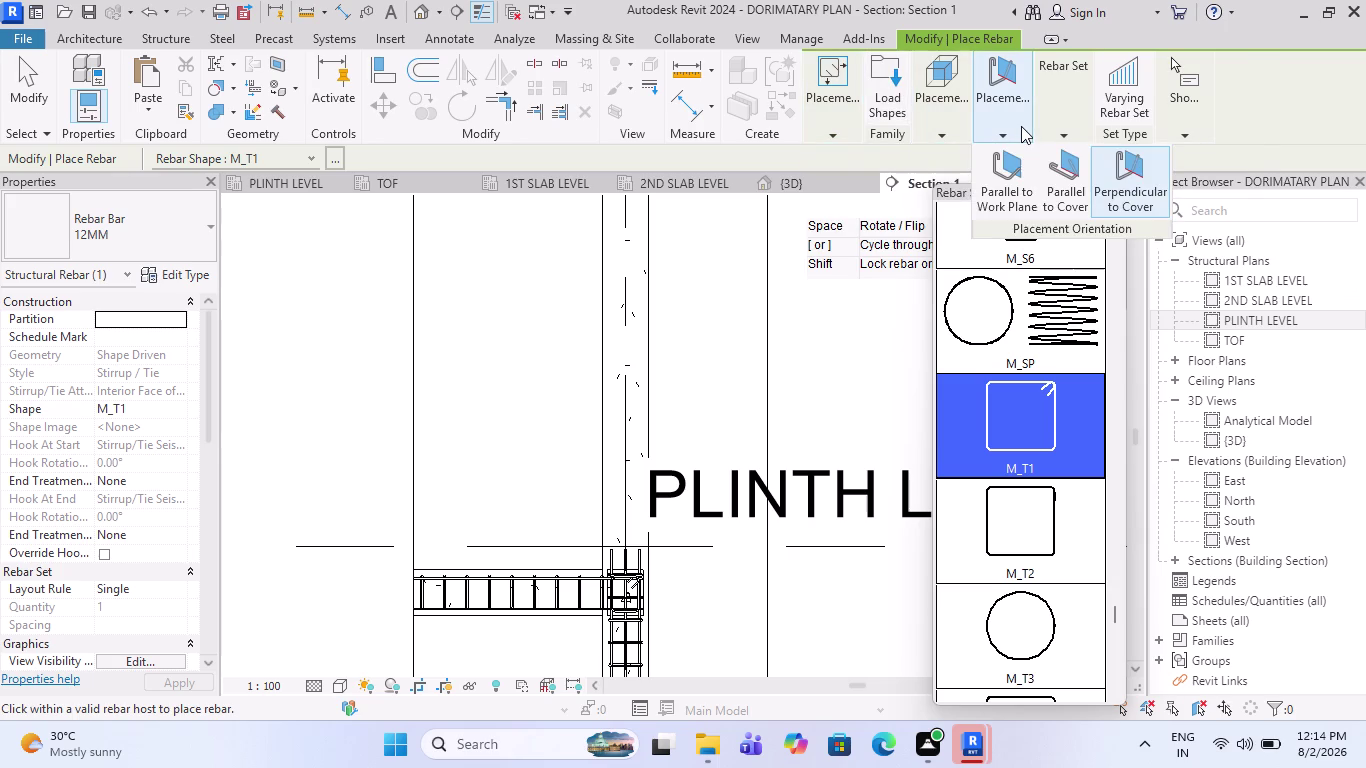
Set the placement orientation for the M_T1 tie.
click(1001, 193)
scroll(up, 3)
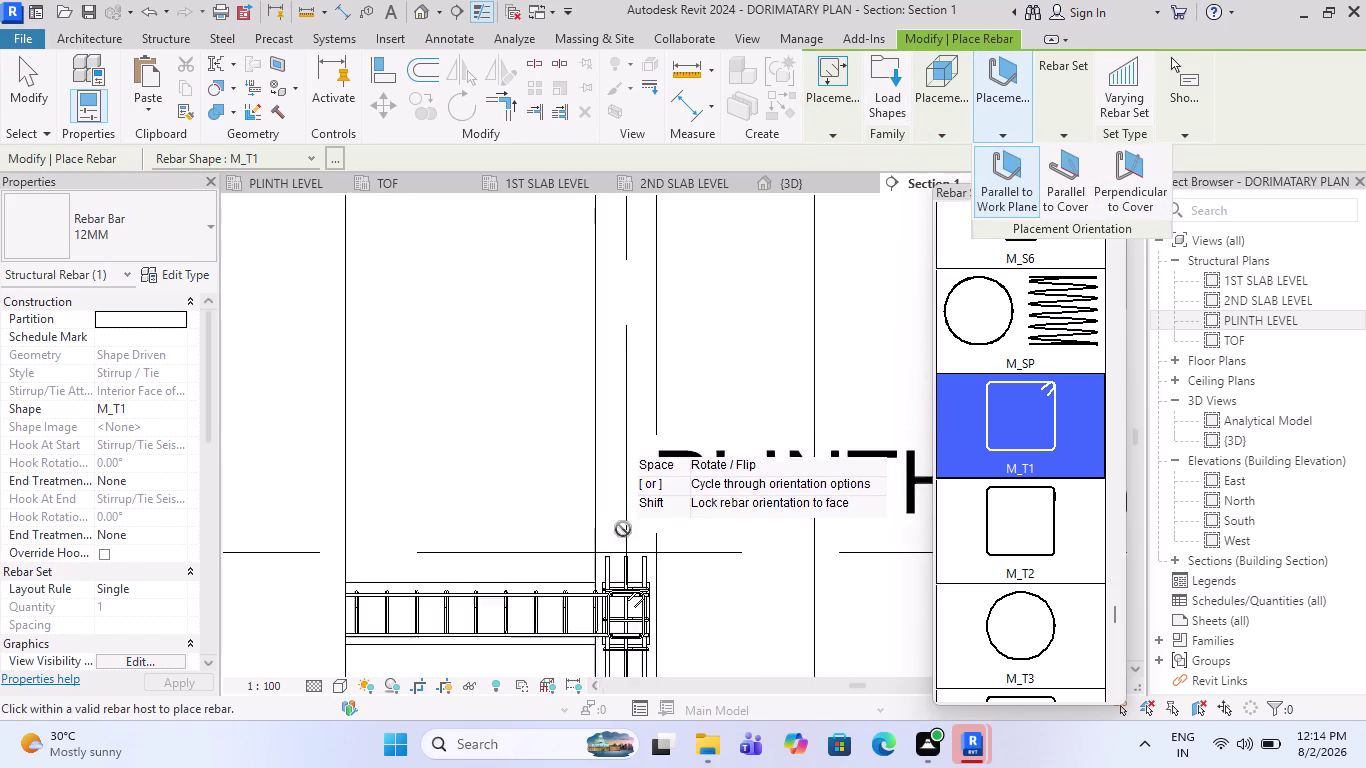
scroll(up, 3)
scroll(down, 3)
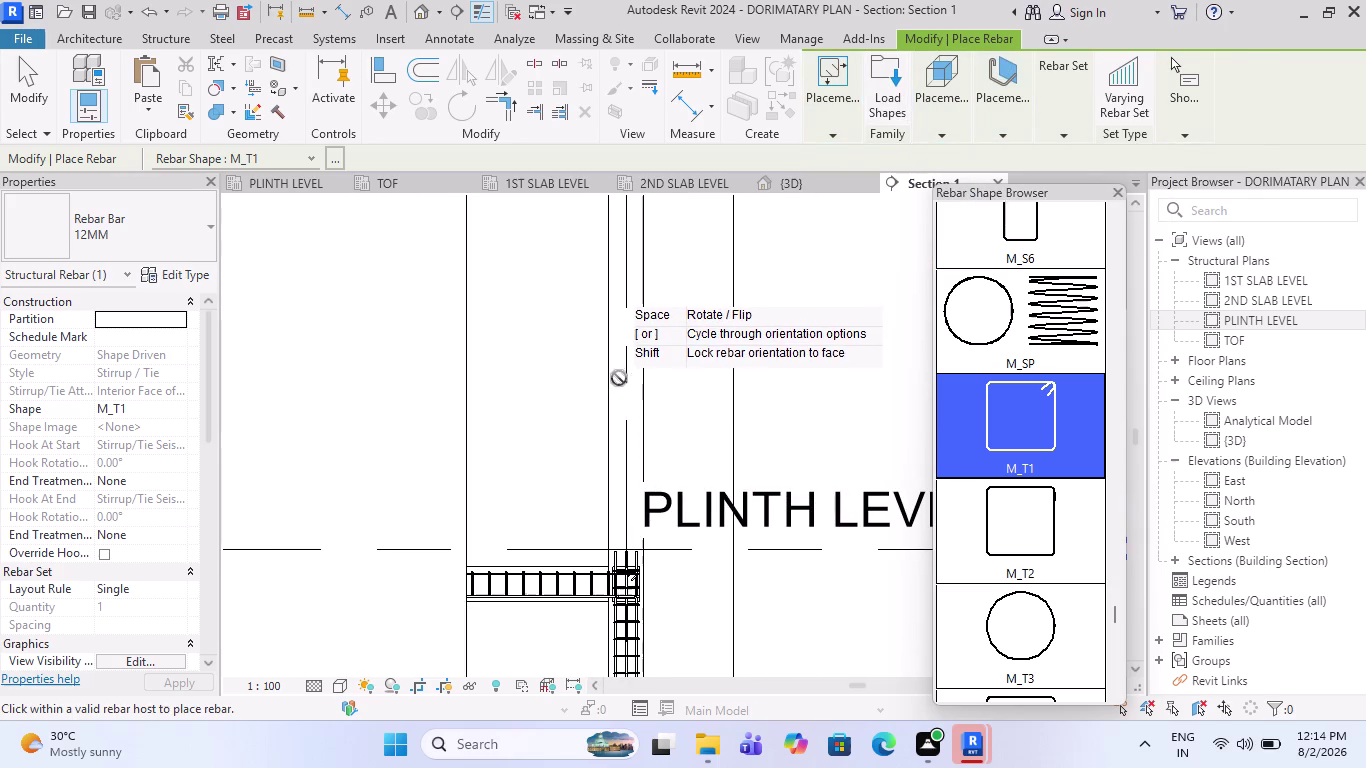
scroll(down, 3)
scroll(up, 3)
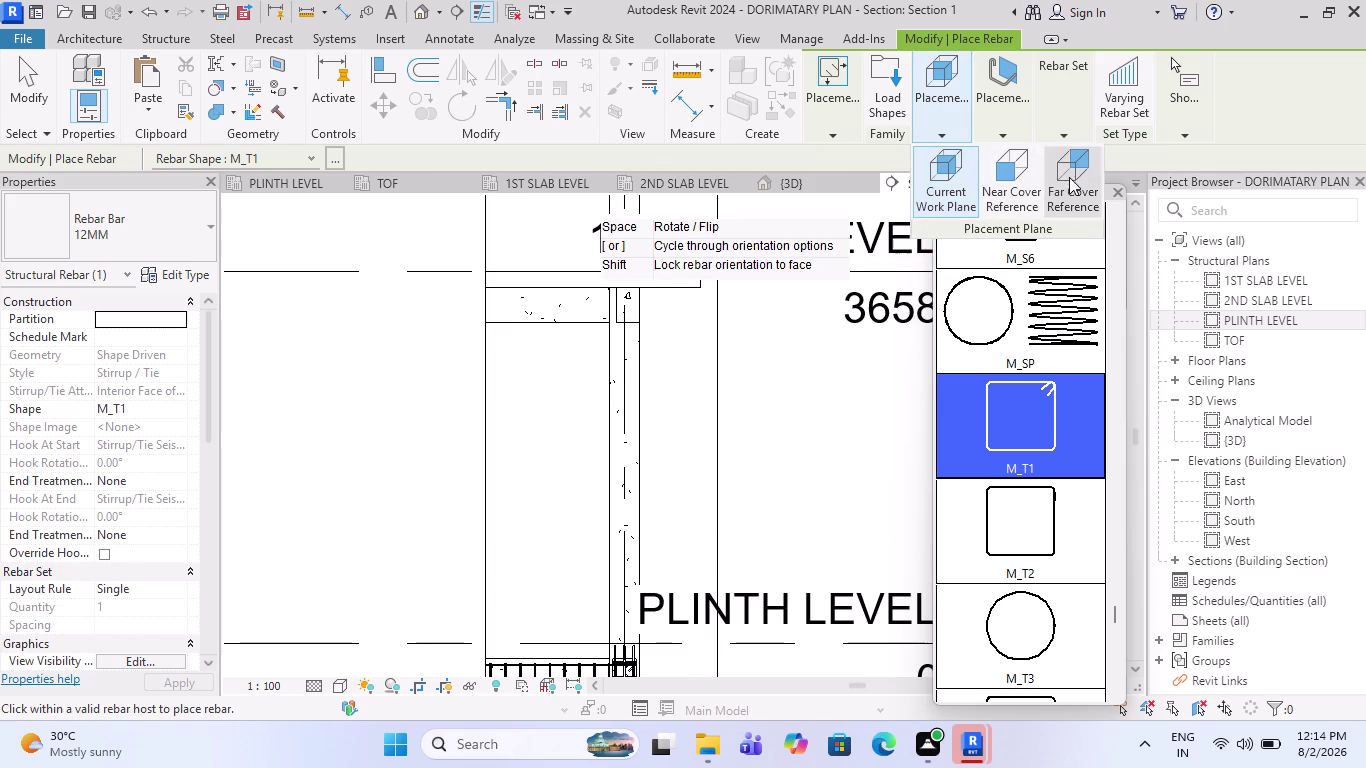
click(1069, 177)
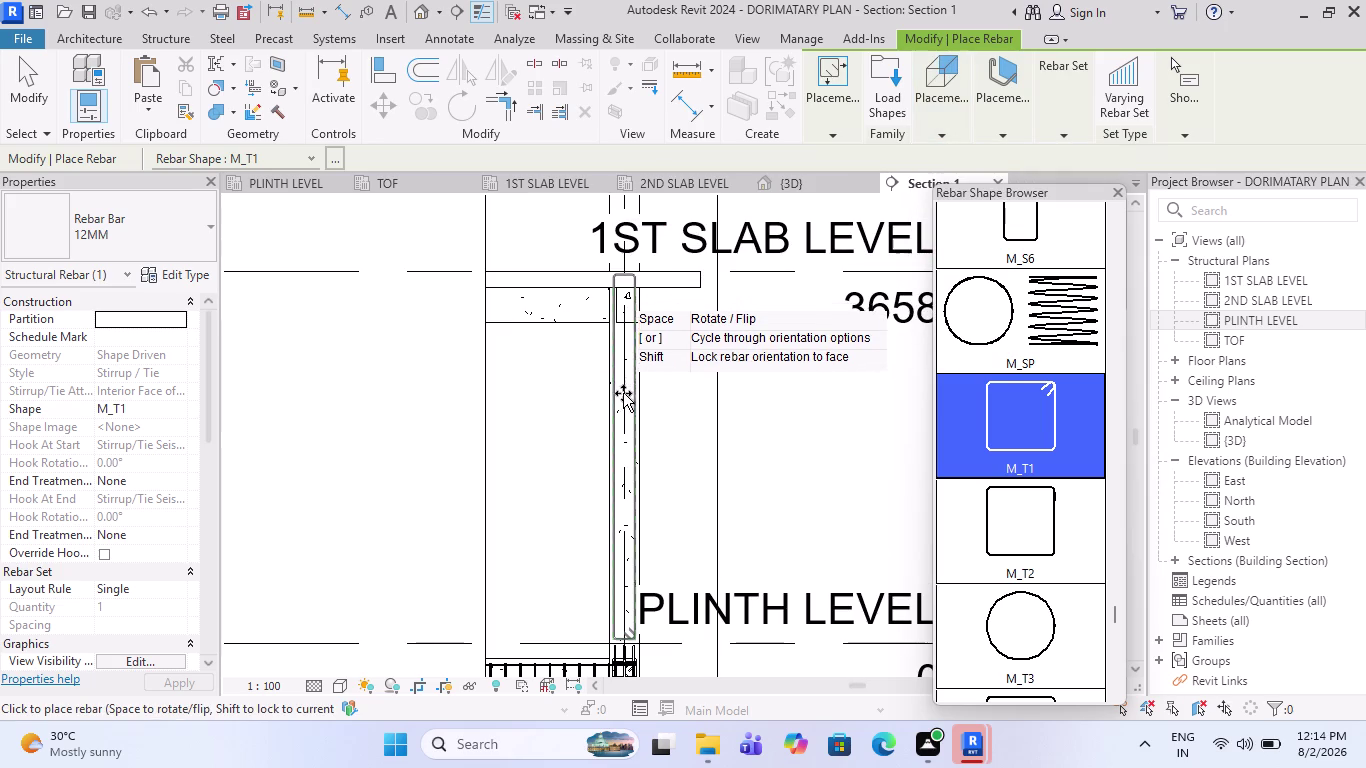
scroll(up, 3)
scroll(down, 3)
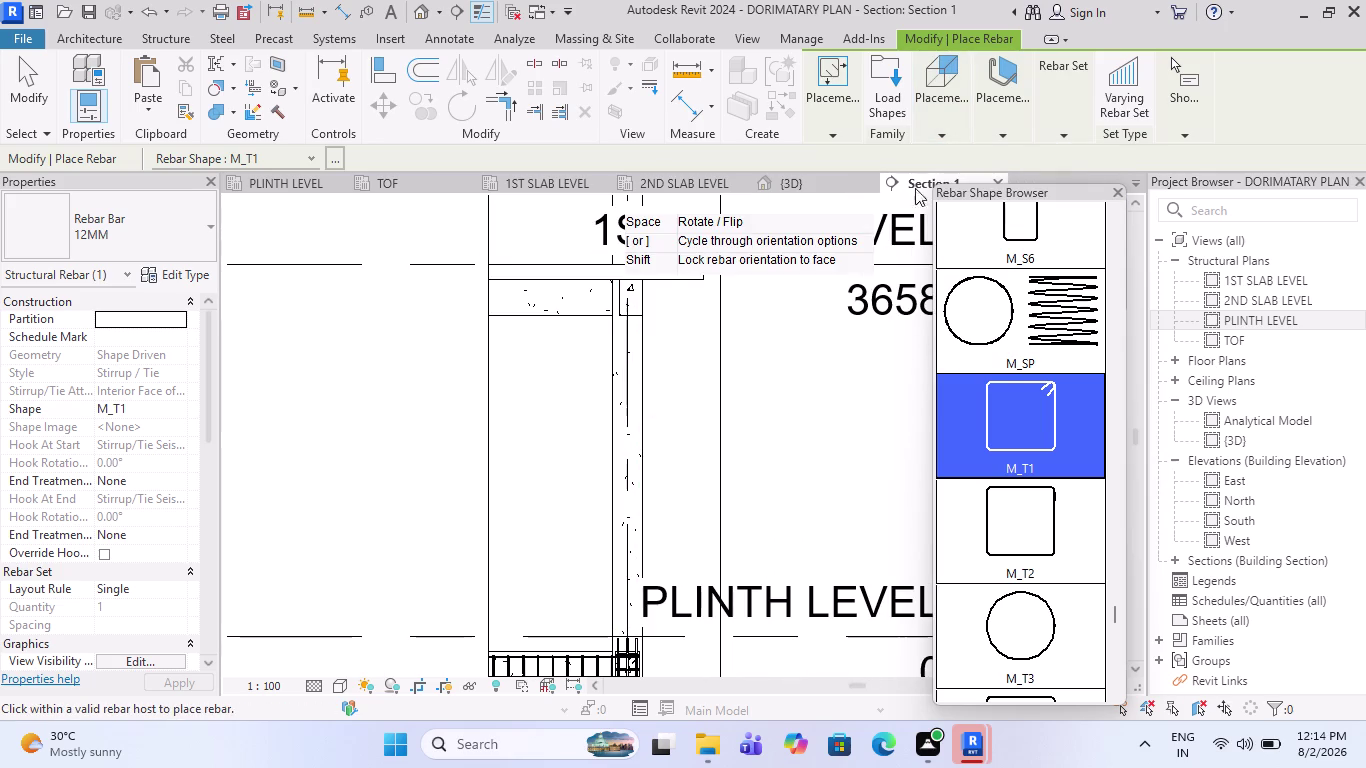
click(1148, 176)
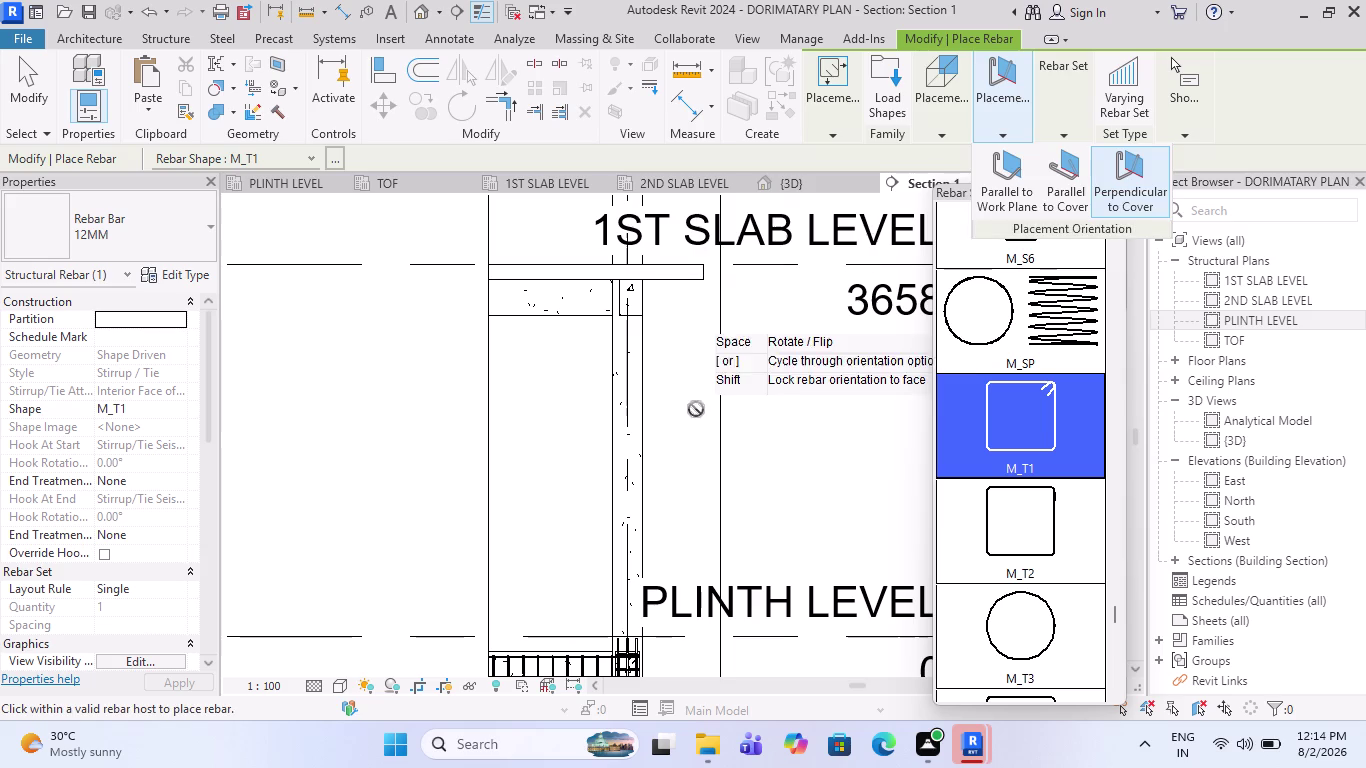
scroll(down, 3)
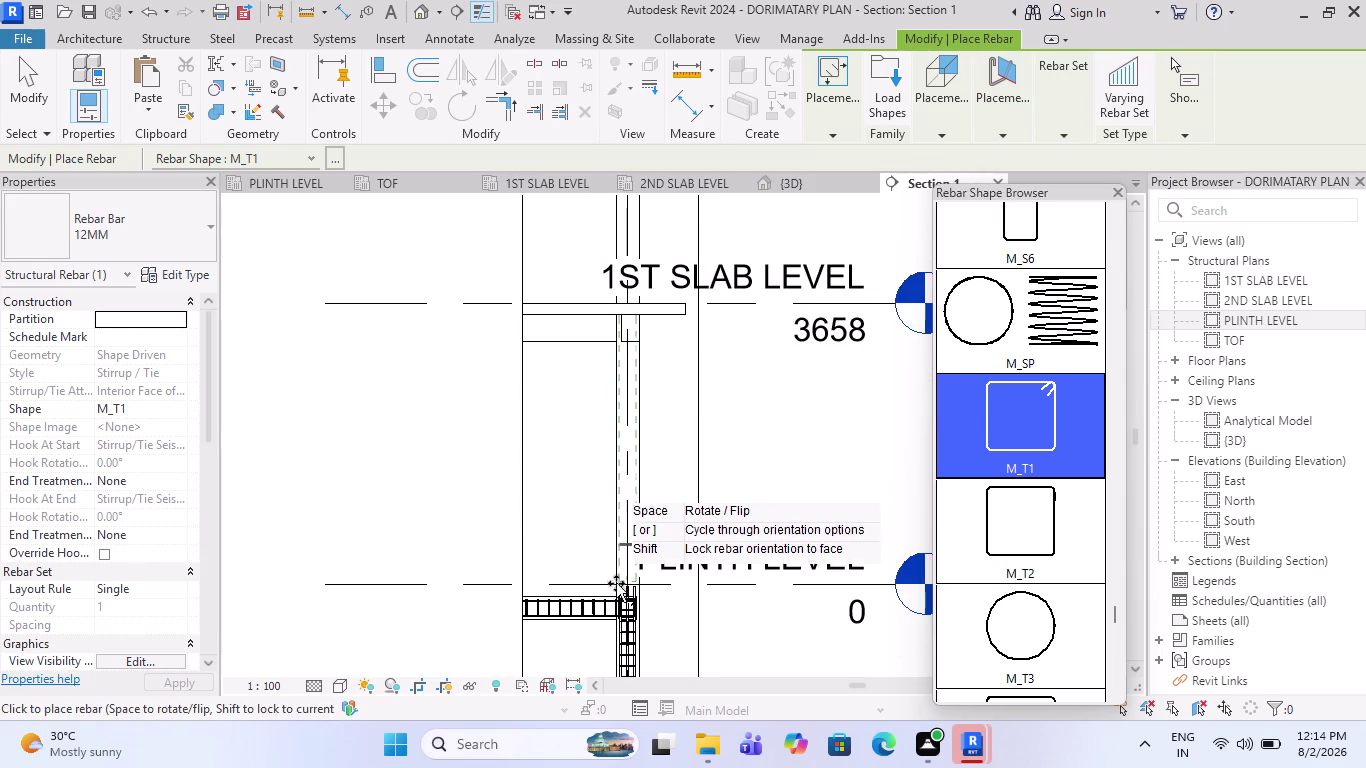
scroll(up, 3)
scroll(up, 3)
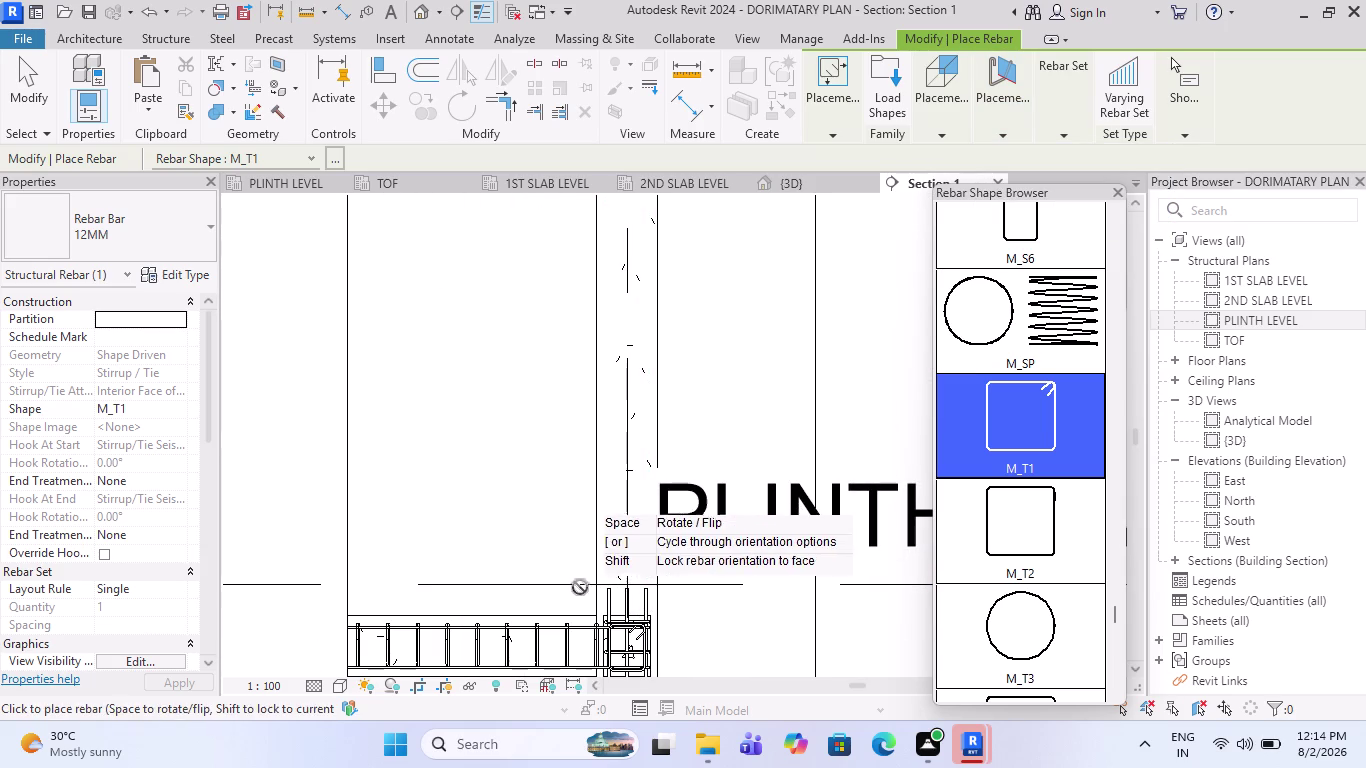
scroll(up, 3)
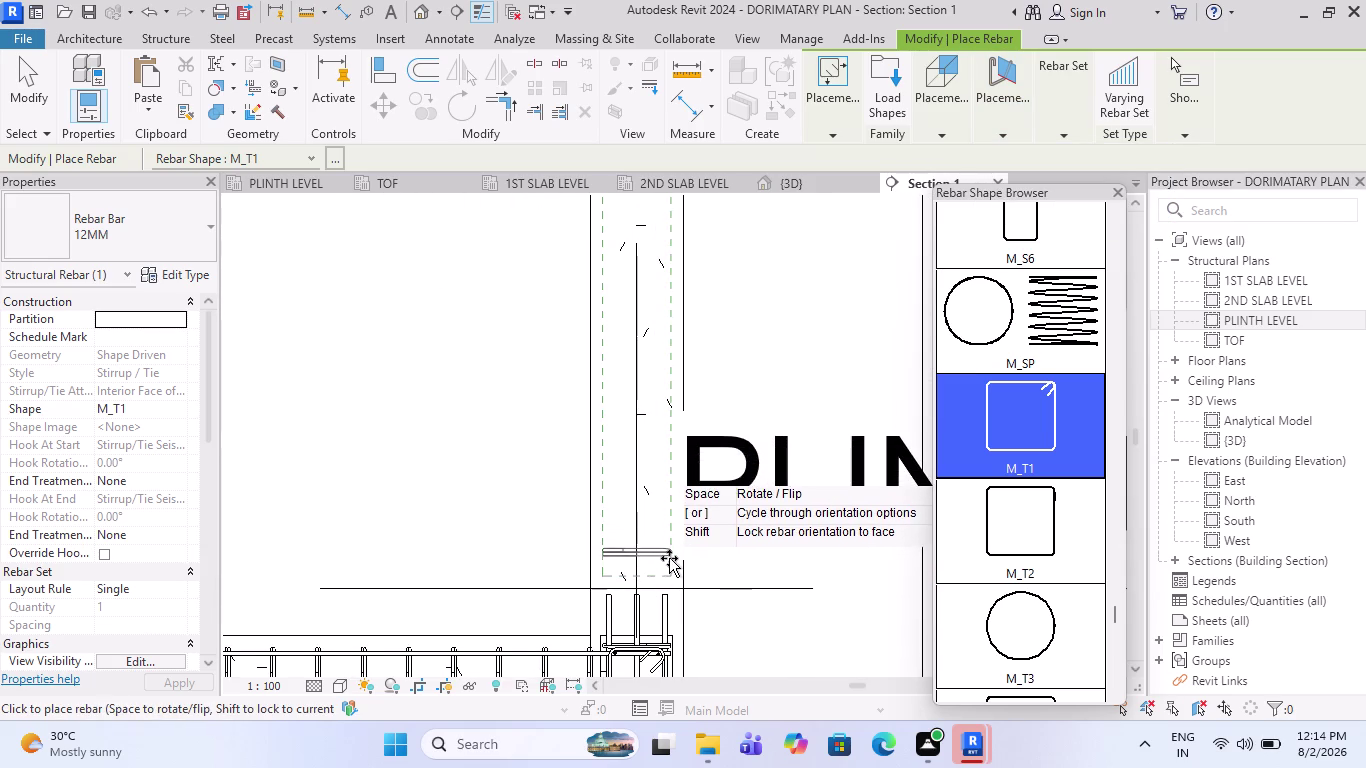
scroll(up, 3)
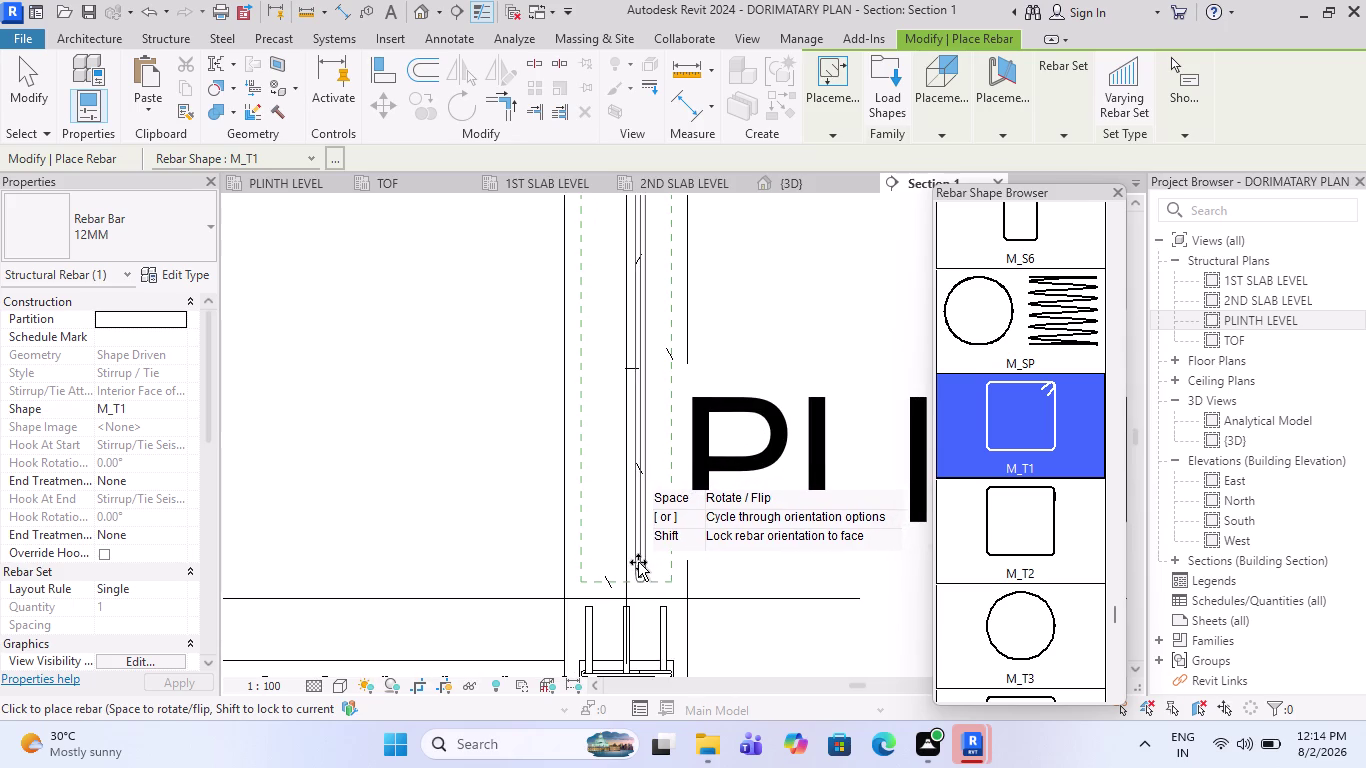
scroll(up, 3)
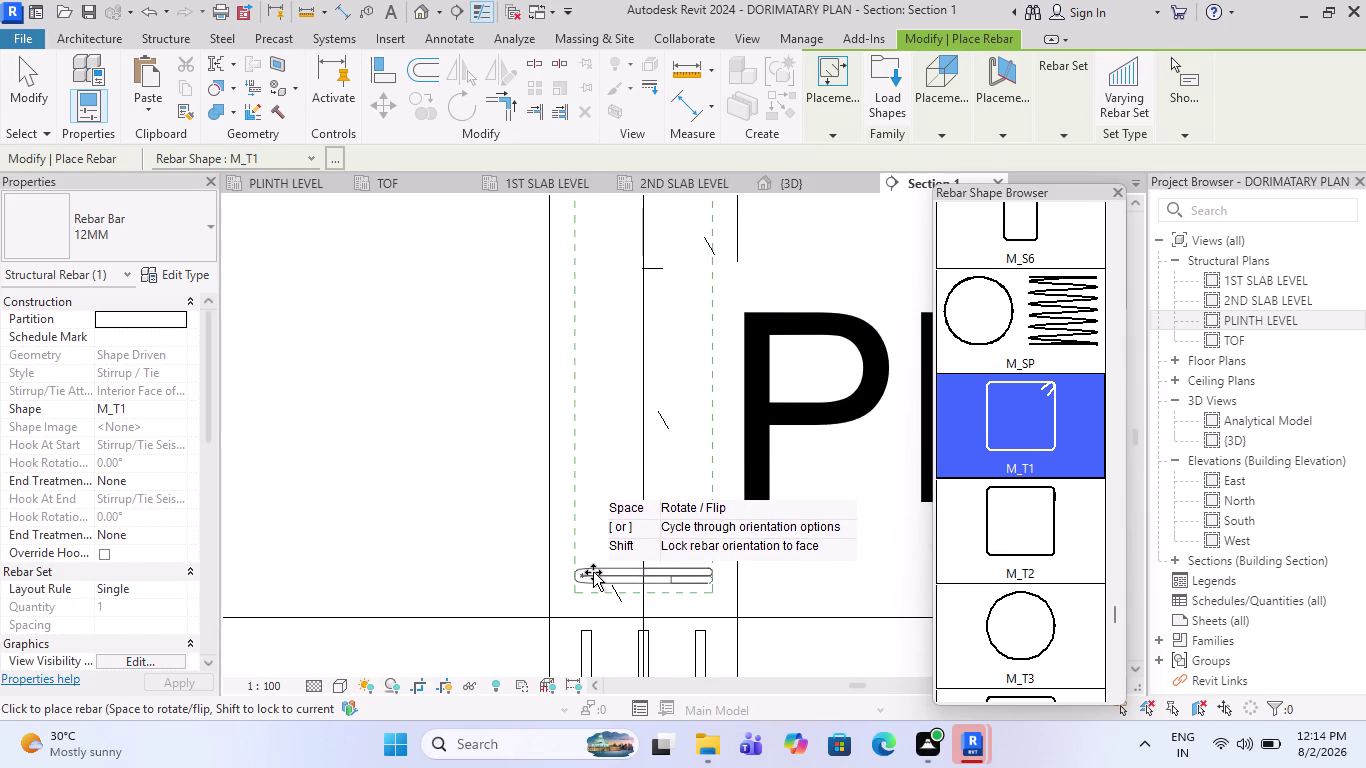
Place the M_T1 tie in the column just above plinth level, then select it.
click(587, 568)
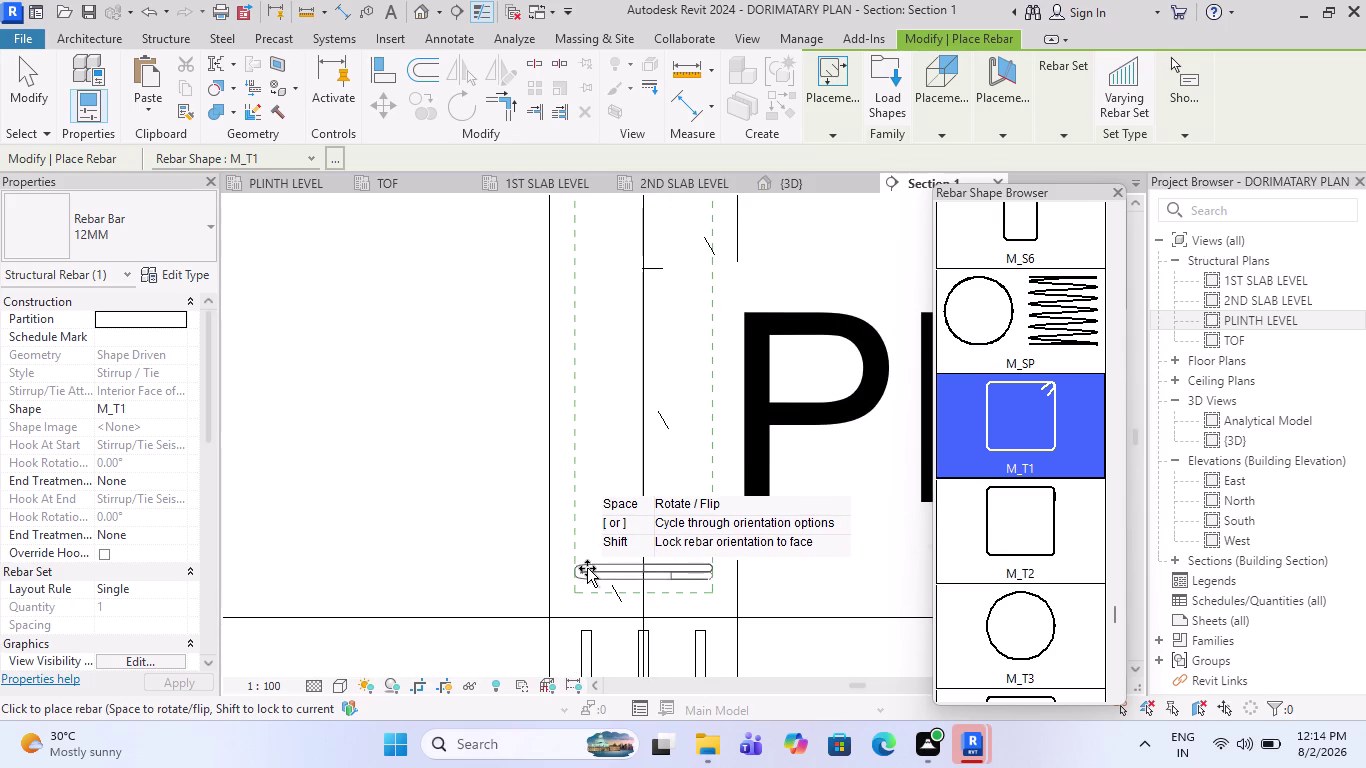
scroll(down, 3)
scroll(down, 3)
key(Escape)
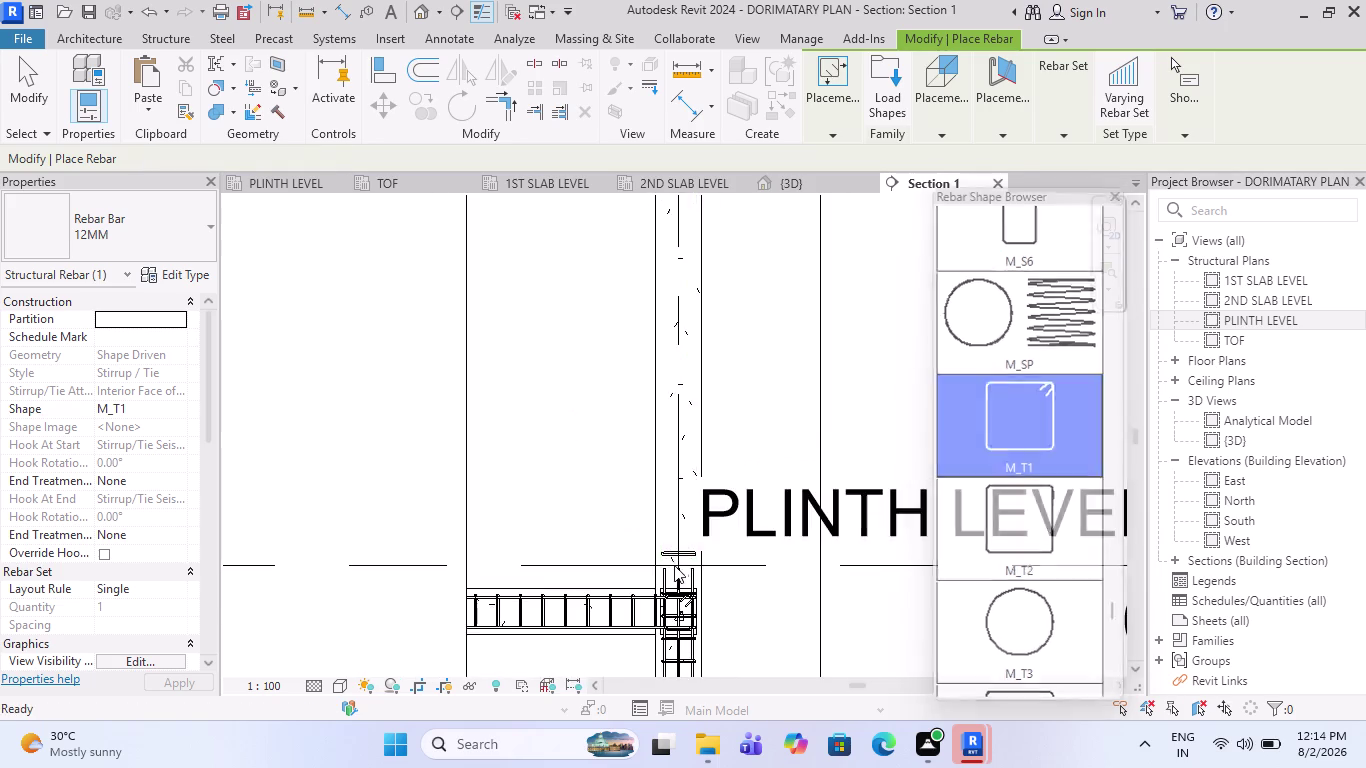
scroll(up, 3)
scroll(up, 3)
click(702, 540)
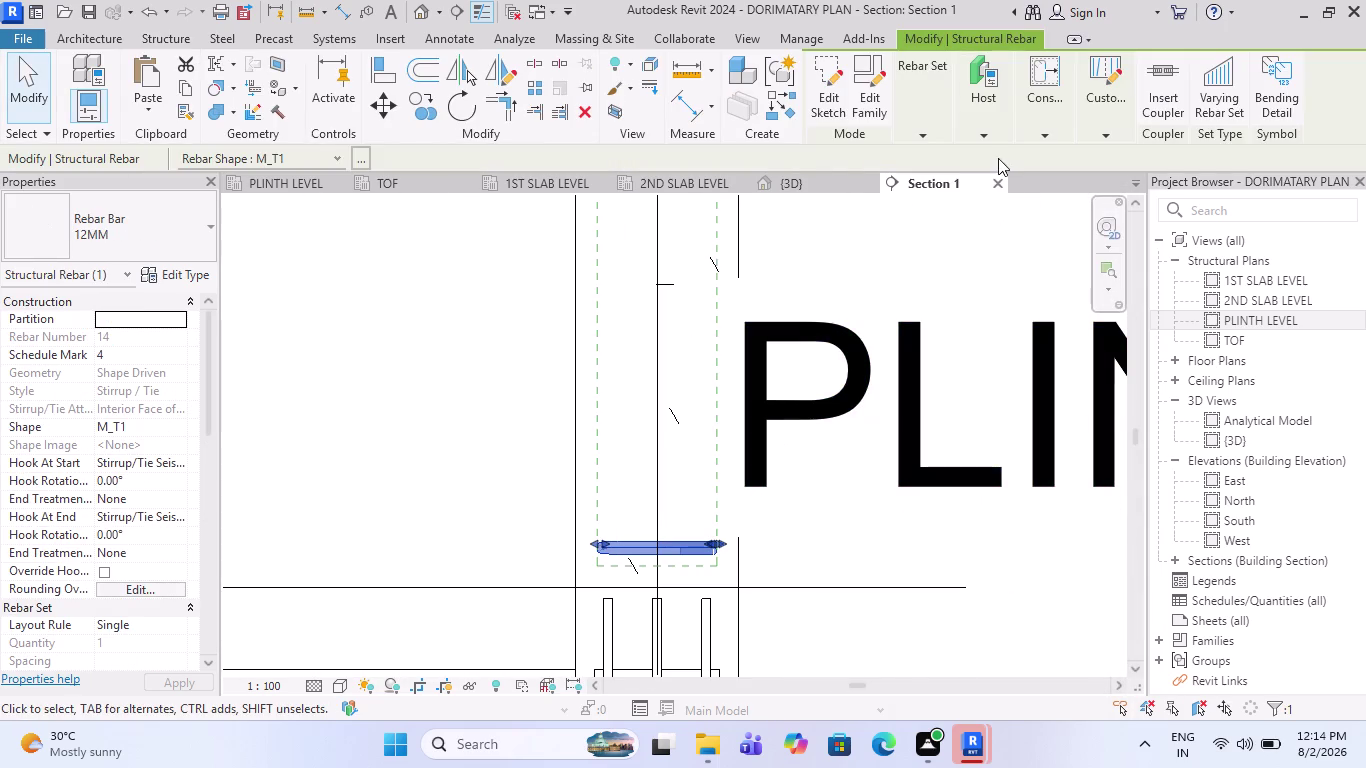
Lay out the tie as a rebar set using Maximum Spacing at 100 mm.
click(938, 134)
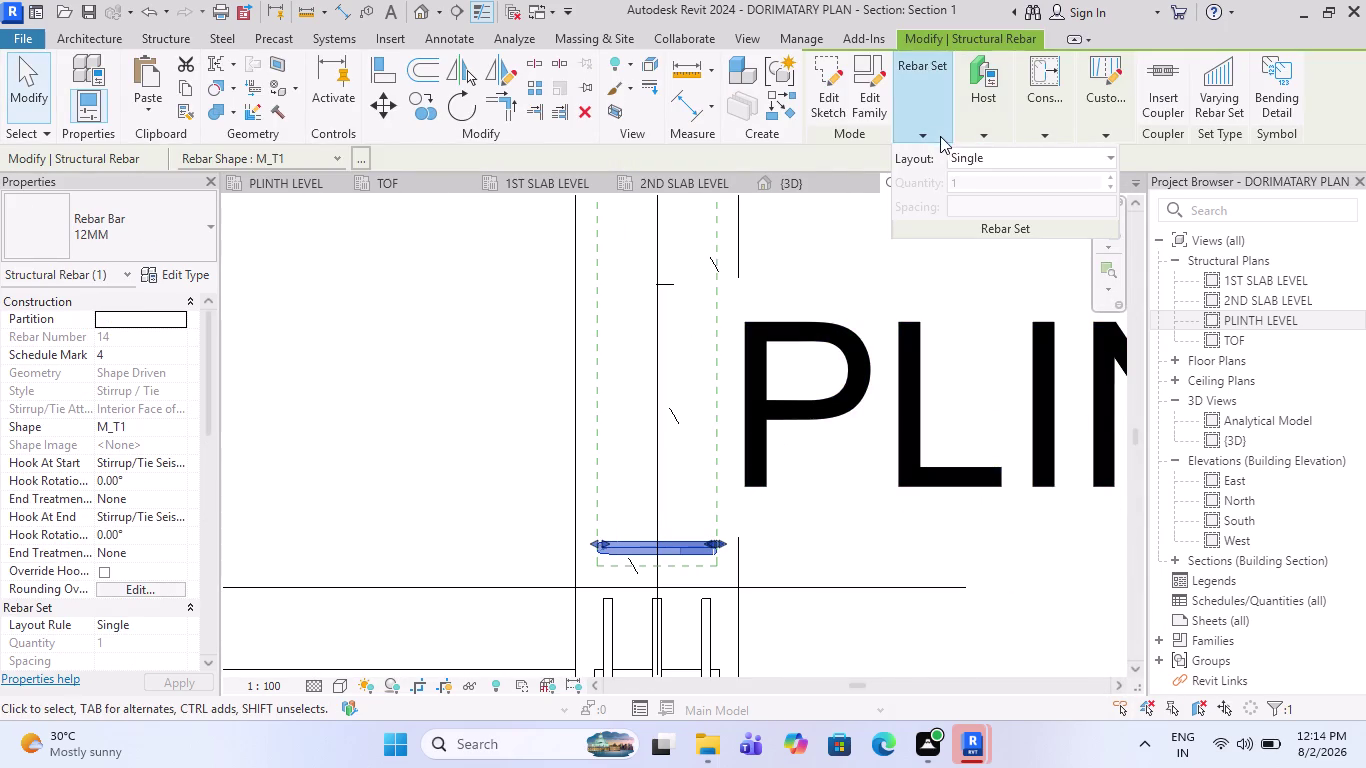
click(971, 152)
click(984, 220)
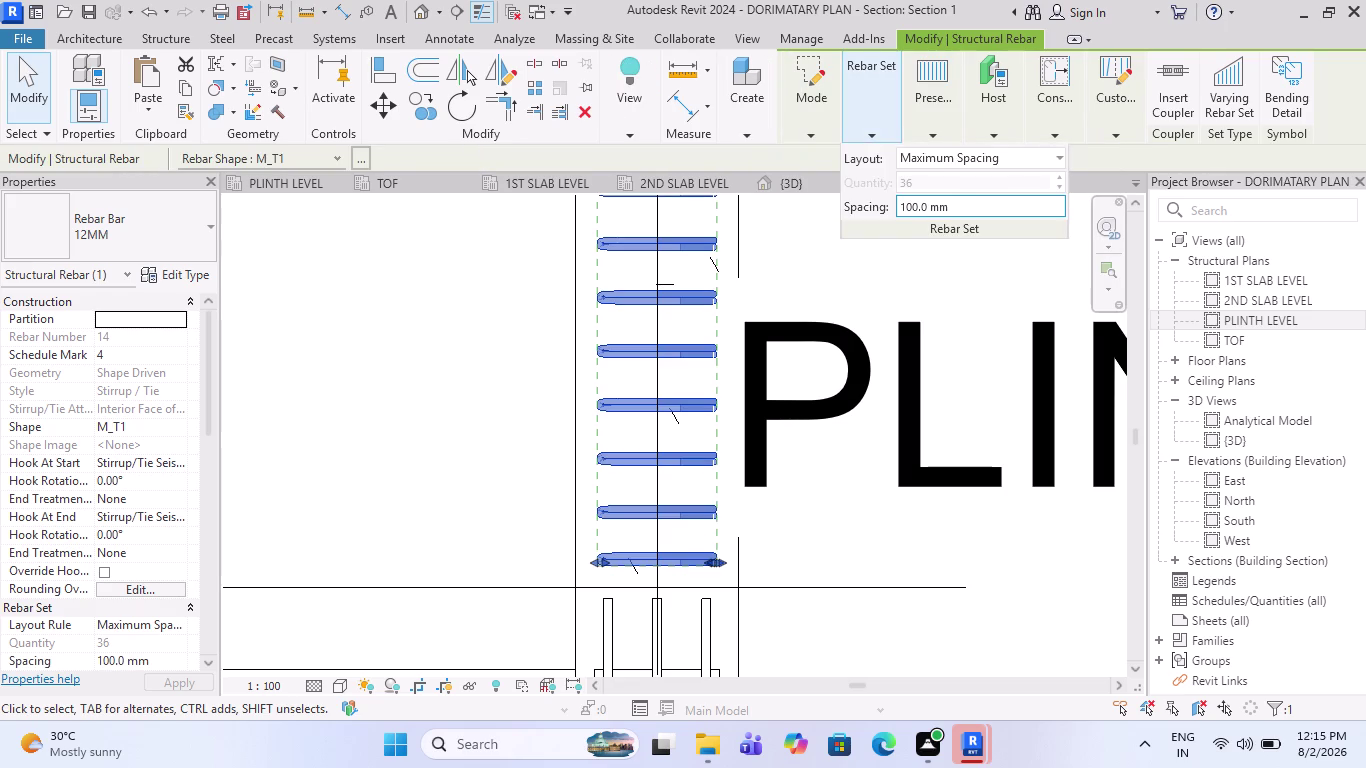
drag(973, 205, 807, 205)
key(1)
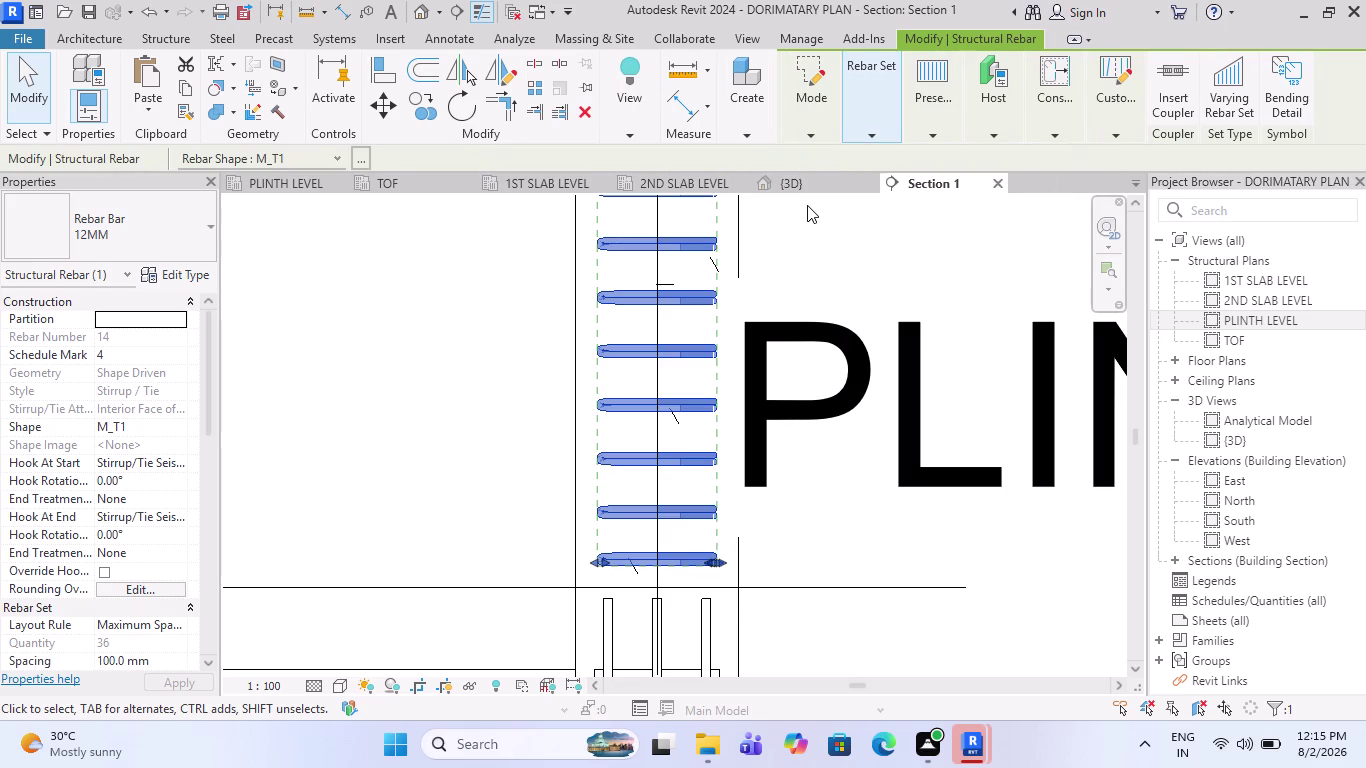
text(50)
click(874, 133)
drag(1010, 207, 784, 260)
key(1)
key(5)
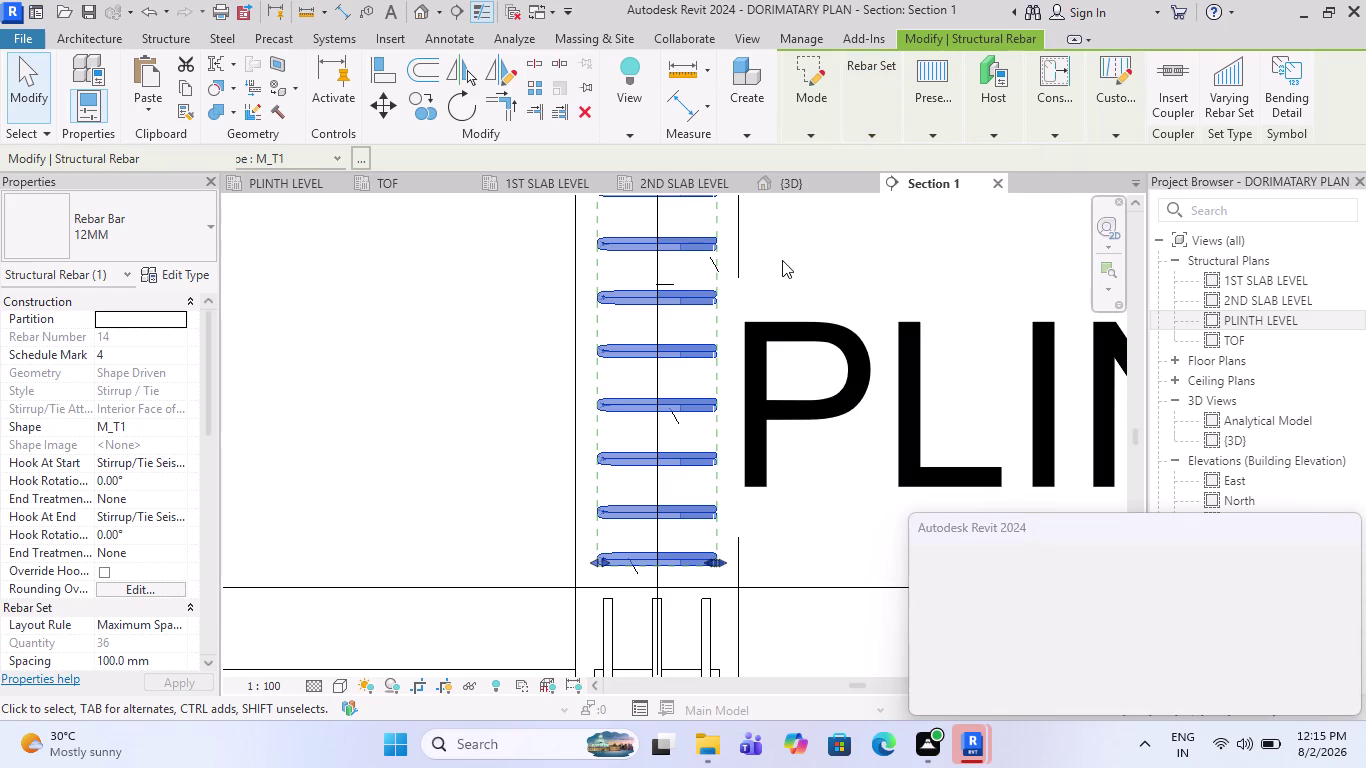
Dismiss the too-many-bars error and reselect the column tie set.
key(Escape)
scroll(down, 3)
key(Escape)
click(756, 299)
key(Escape)
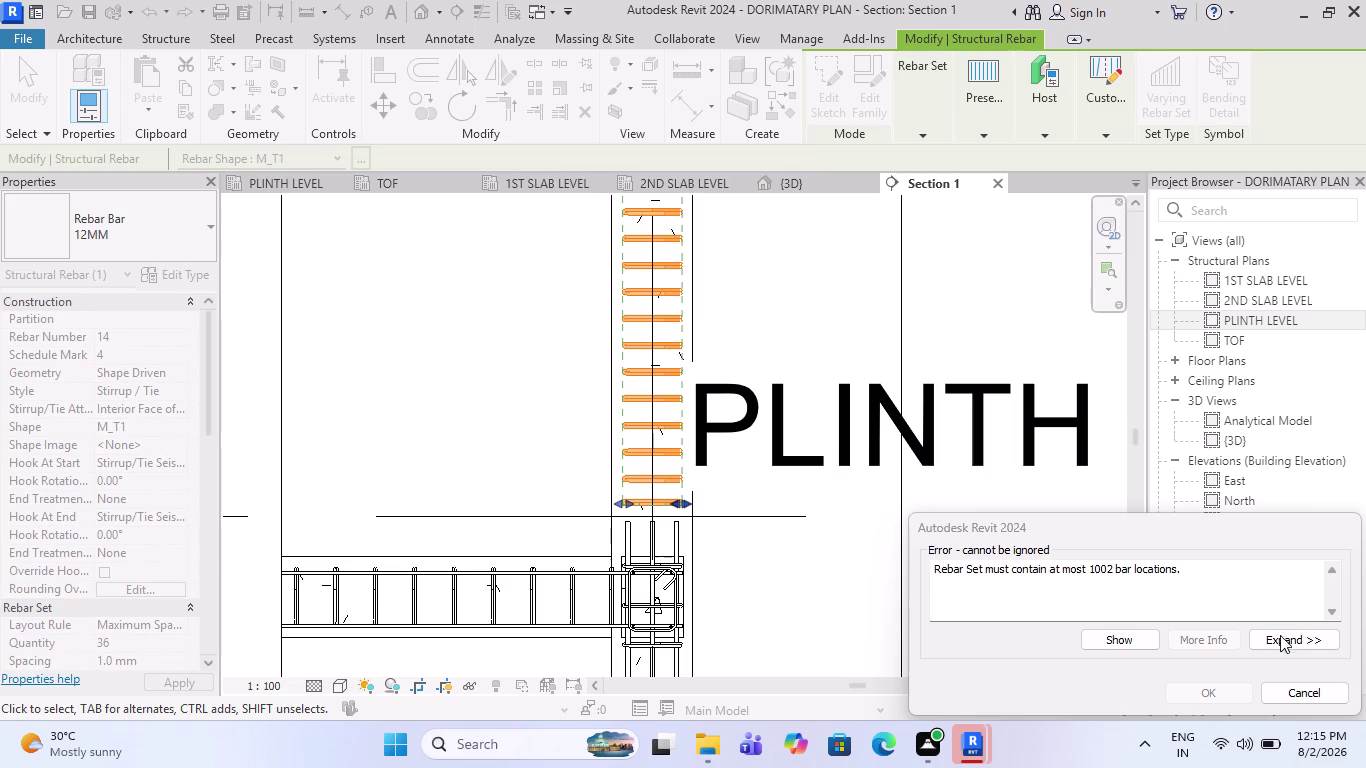
click(1297, 690)
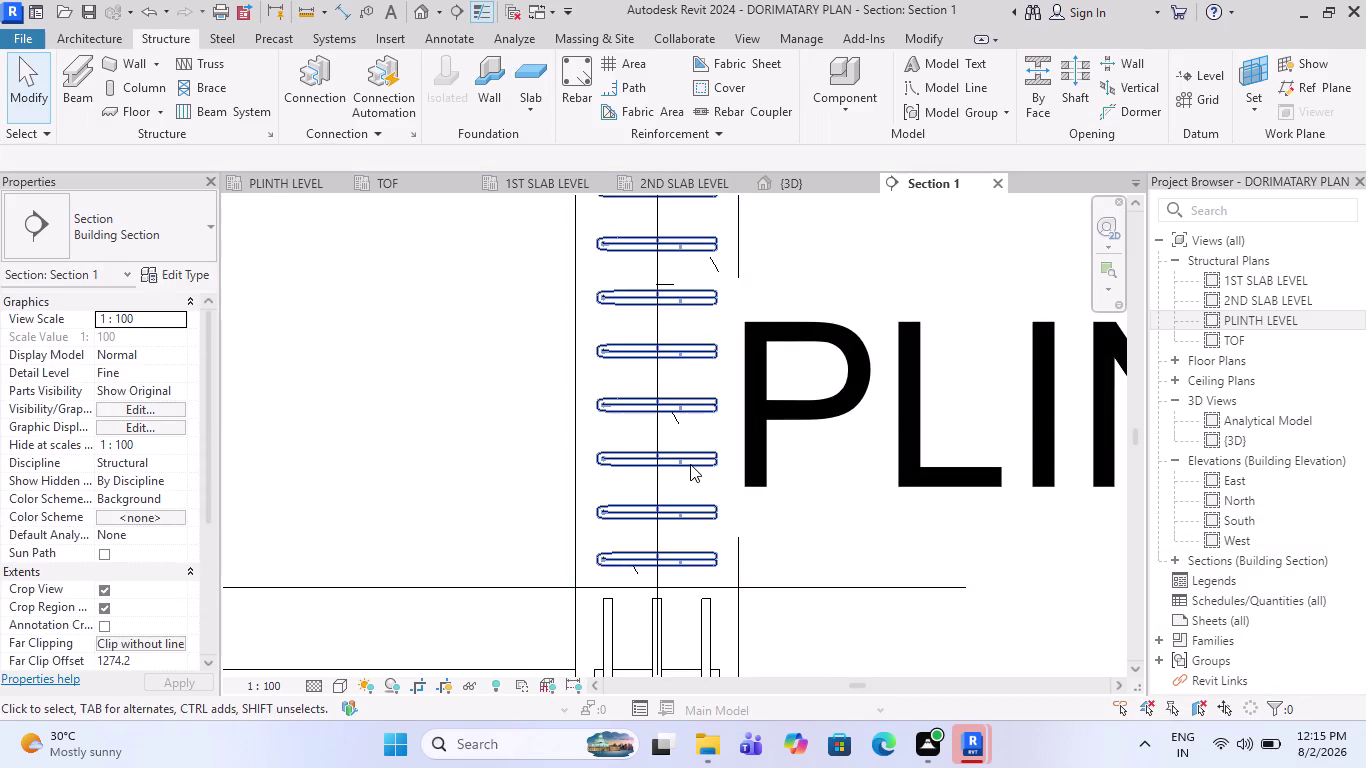
click(690, 464)
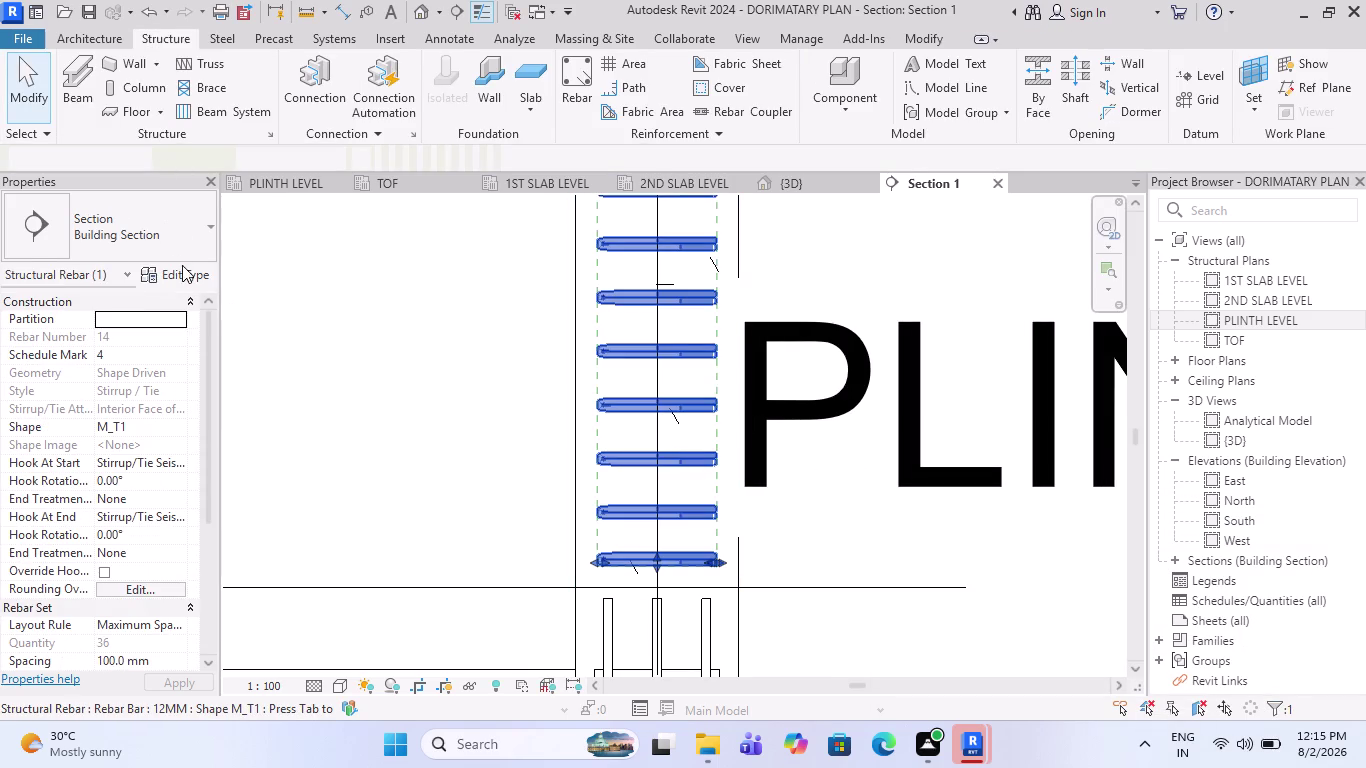
click(191, 230)
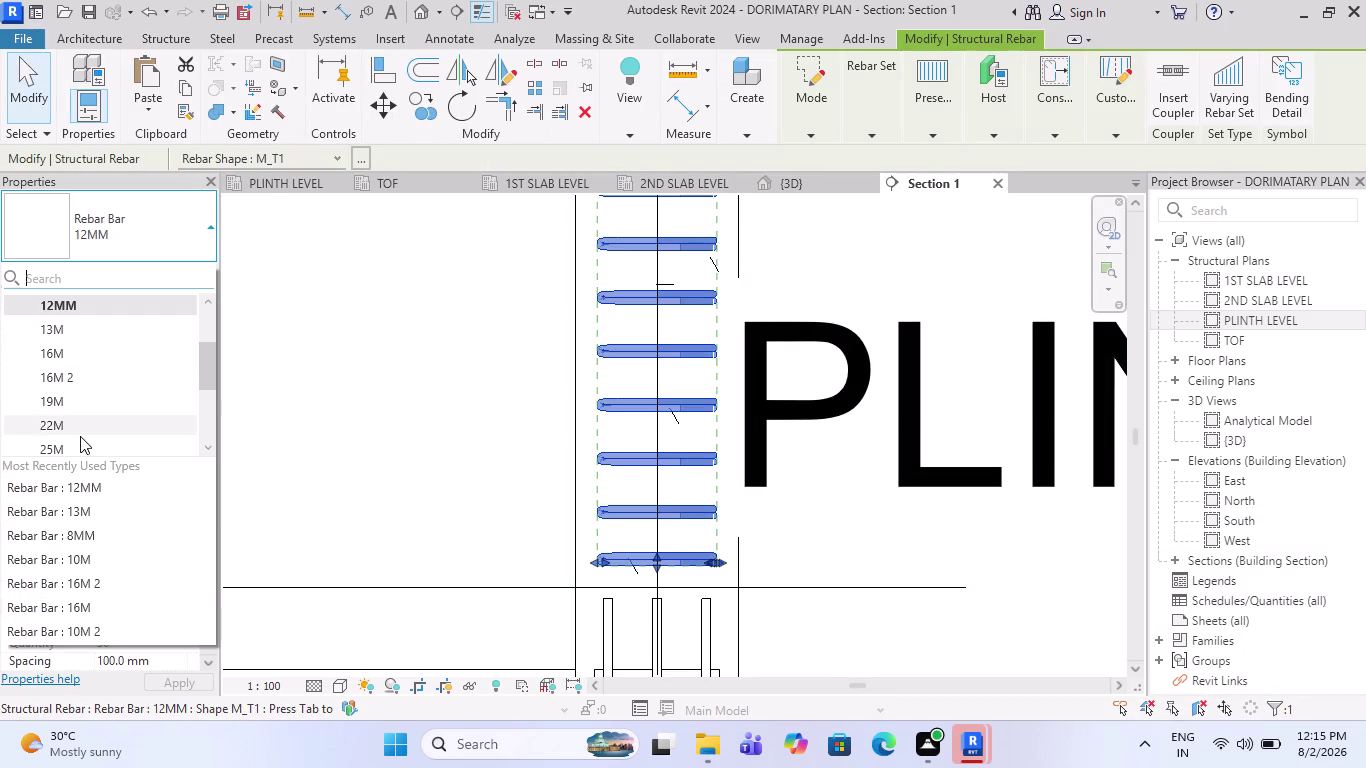
Change the column ties to 8 mm bars at 150 mm maximum spacing.
scroll(up, 3)
click(80, 318)
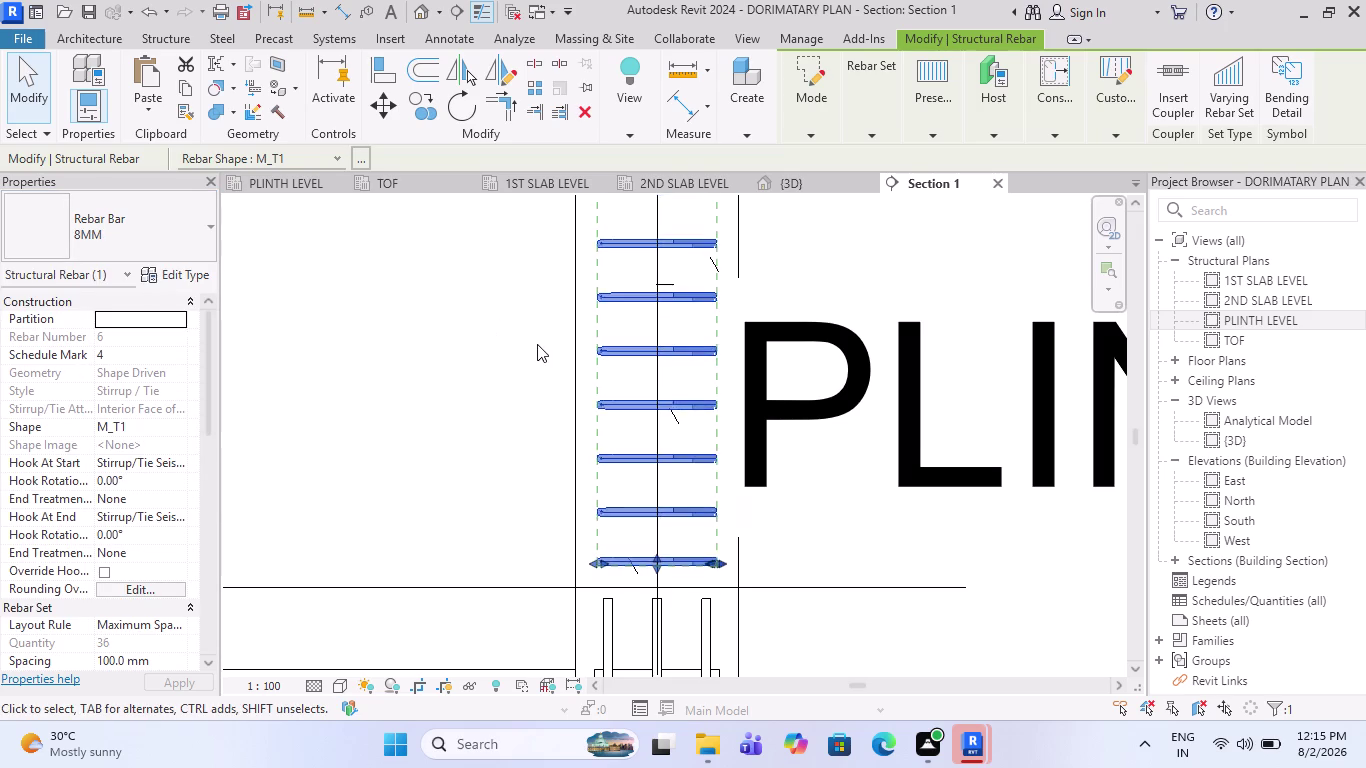
scroll(down, 3)
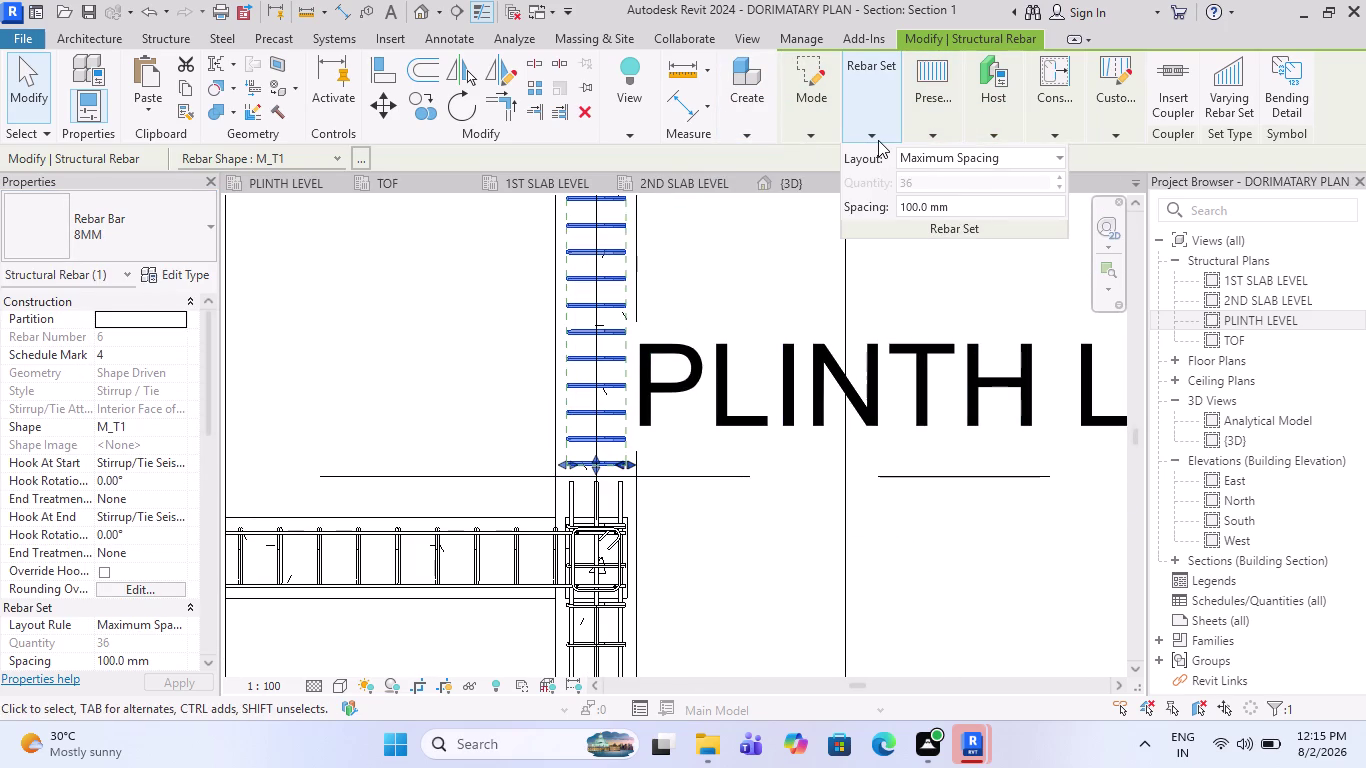
click(878, 140)
click(969, 203)
drag(969, 203, 992, 213)
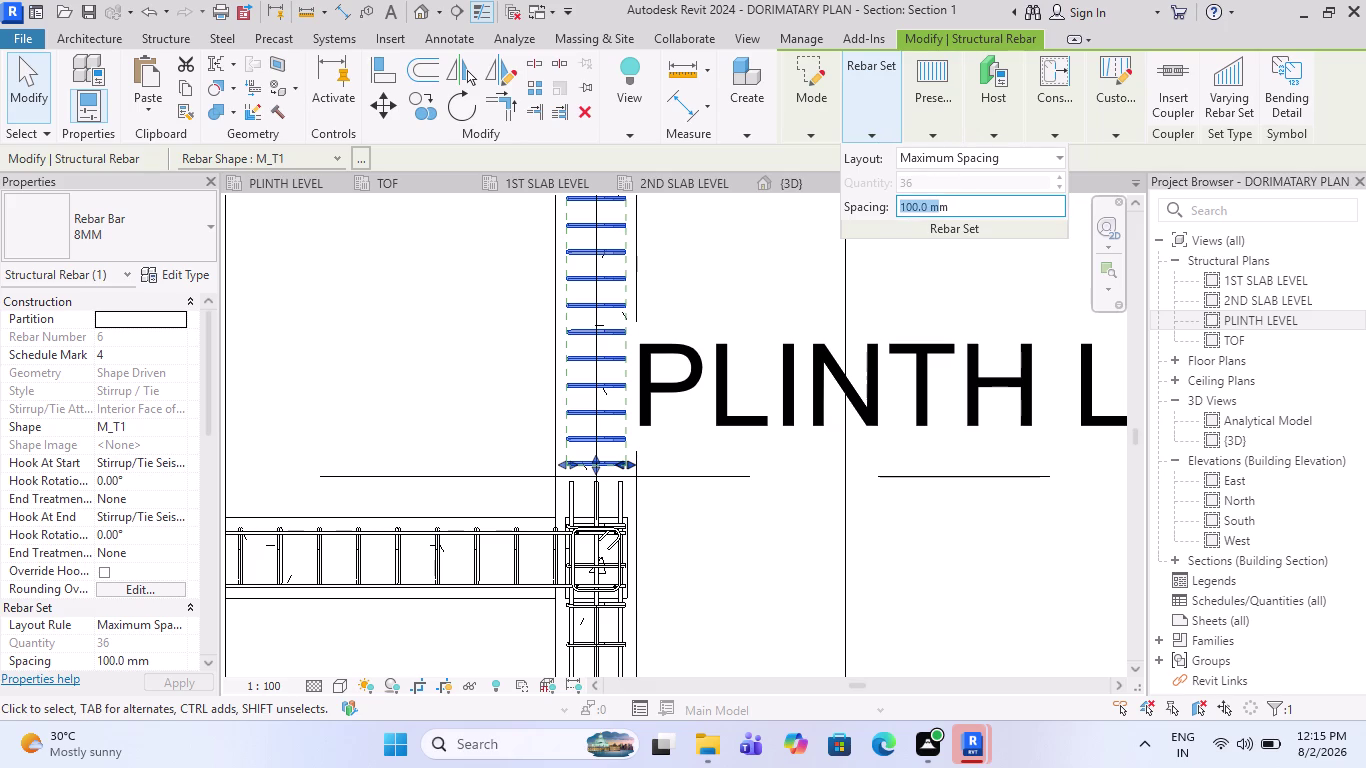
text(15)
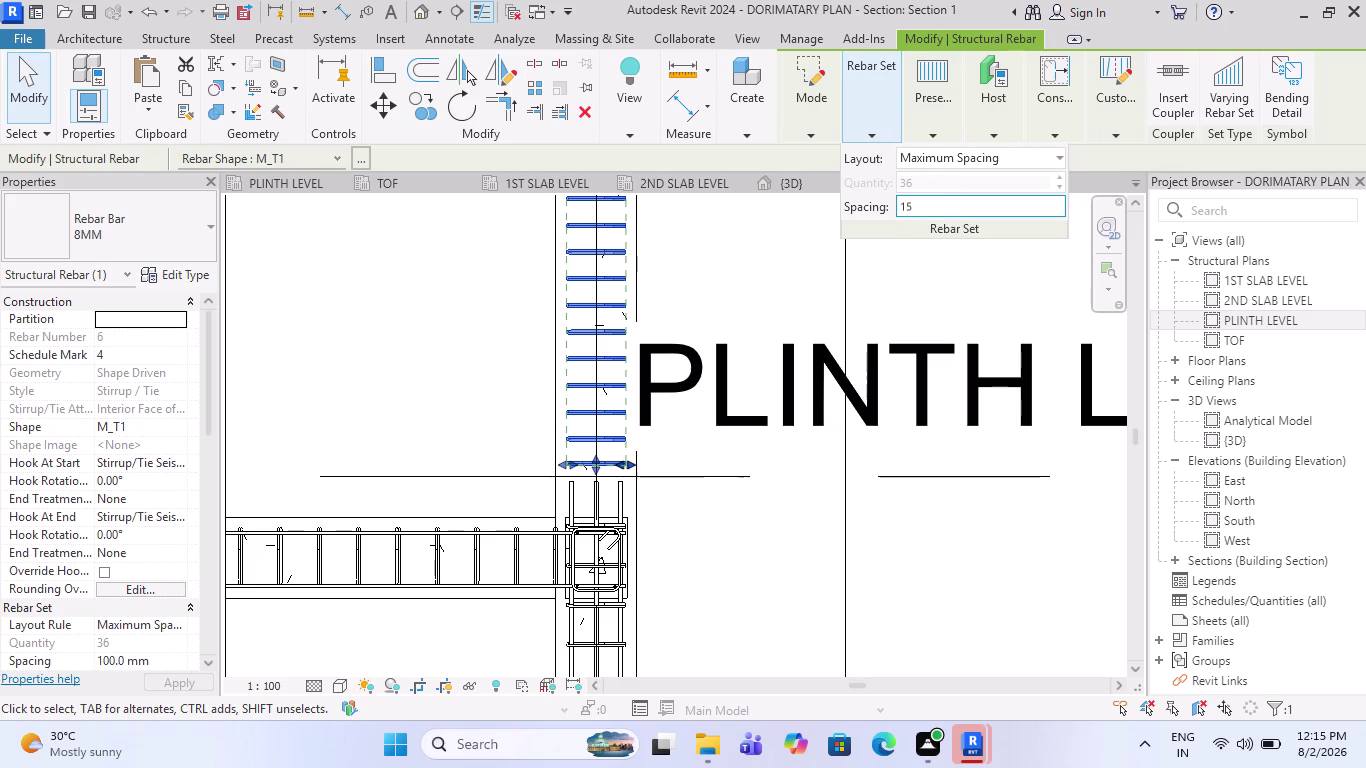
key(0)
key(Return)
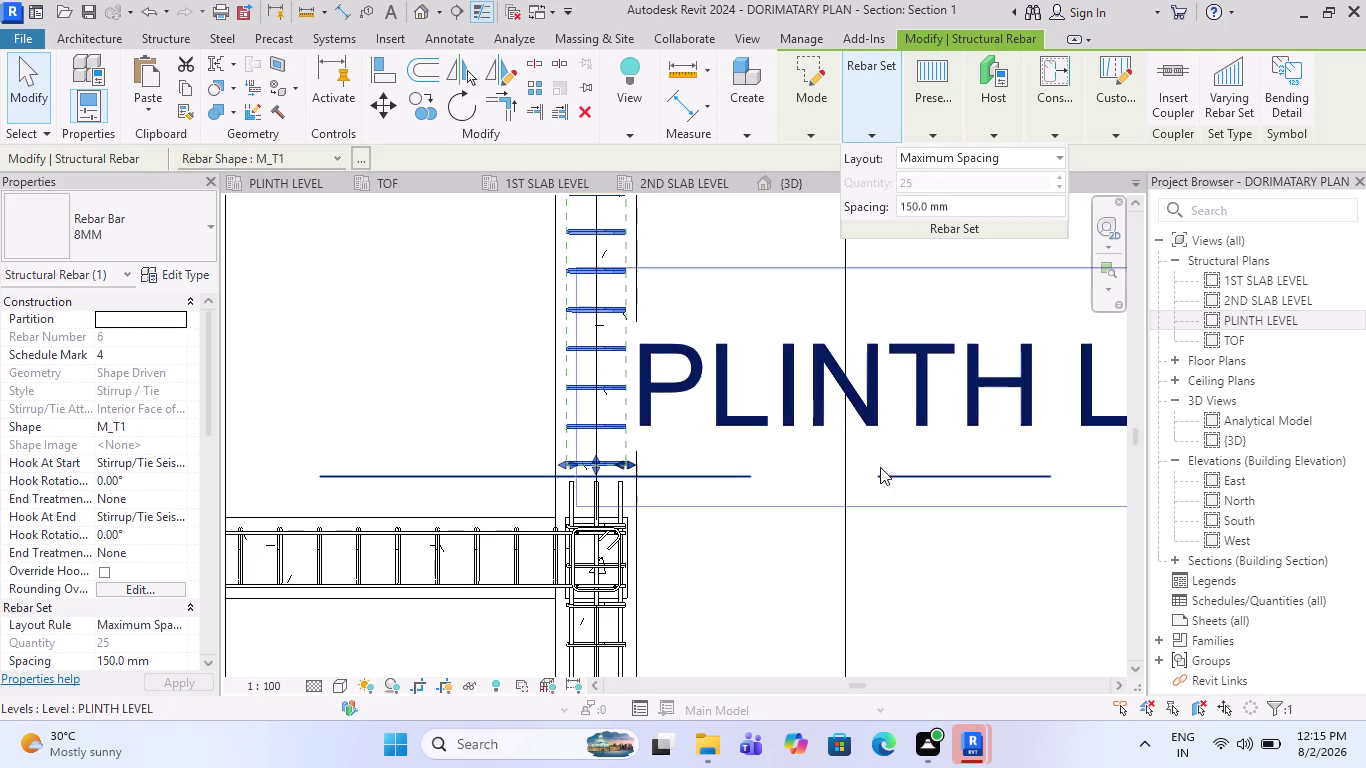
Release the tie set and zoom out to review stirrups from PLINTH LEVEL to 1ST SLAB LEVEL.
scroll(down, 3)
scroll(down, 3)
scroll(up, 3)
scroll(up, 3)
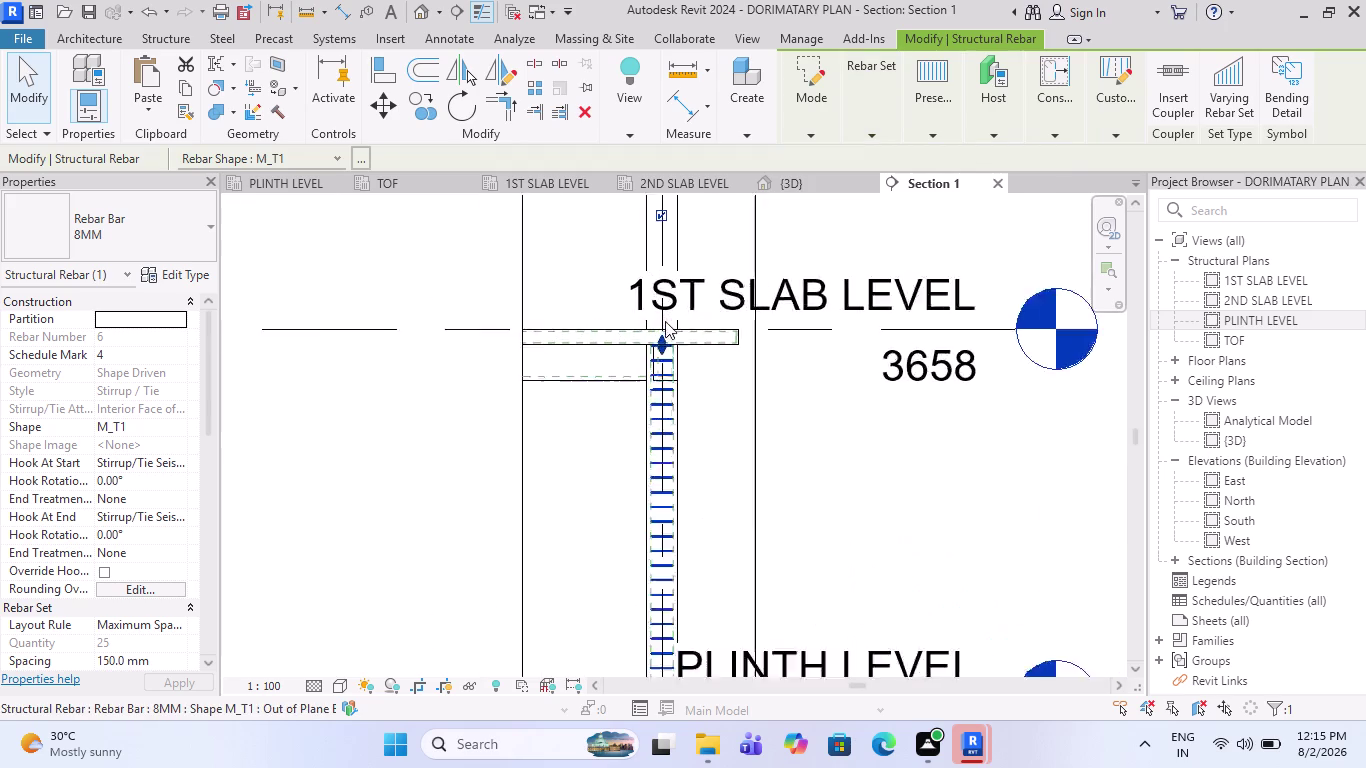
scroll(up, 3)
scroll(up, 3)
scroll(up, 3)
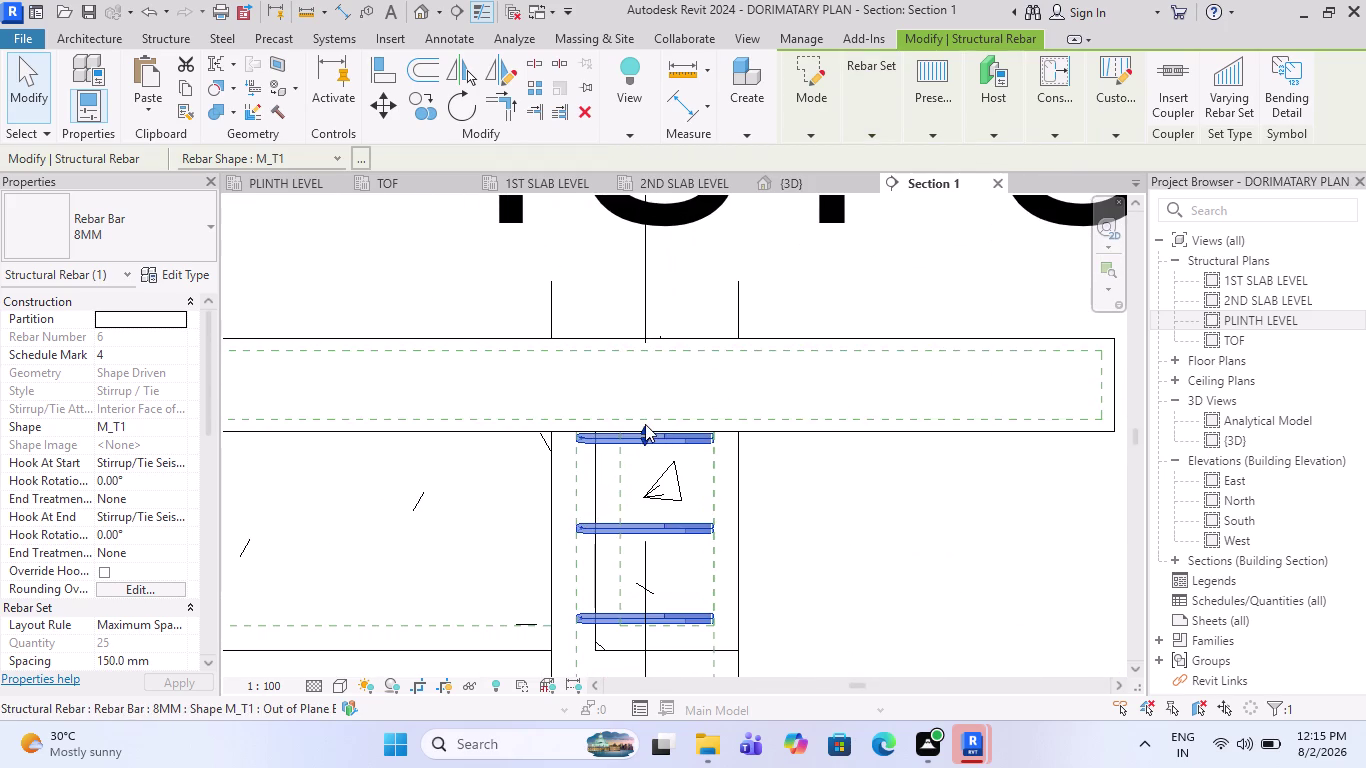
drag(645, 424, 648, 452)
key(Escape)
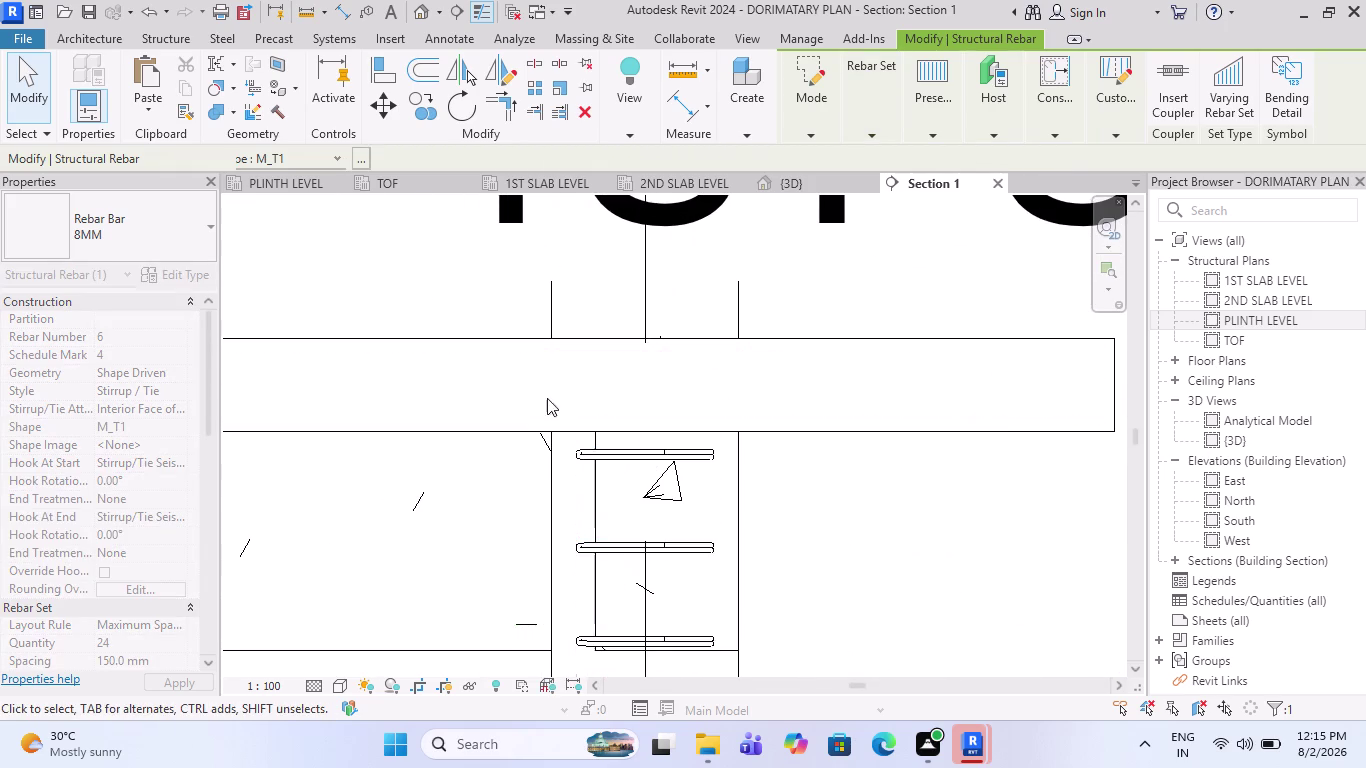
scroll(down, 3)
scroll(down, 3)
scroll(down, 3)
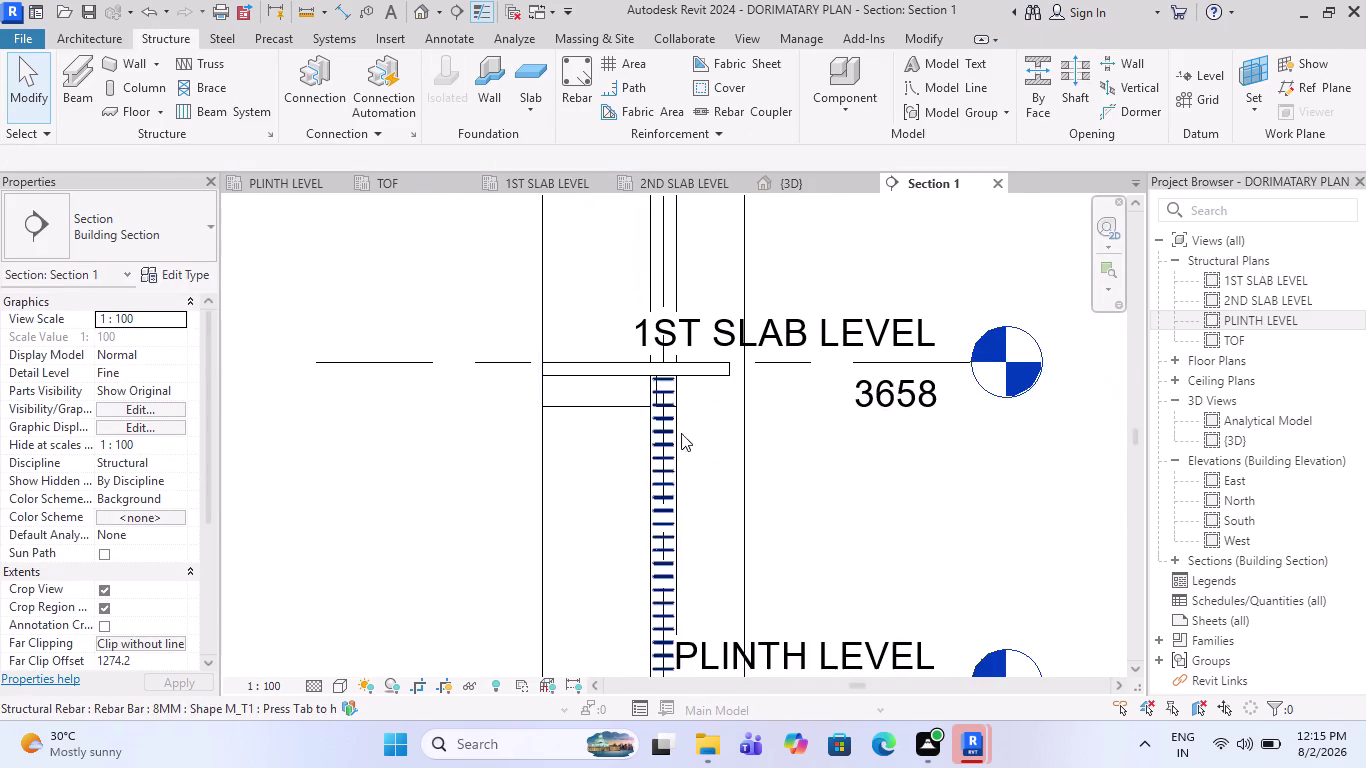
scroll(down, 3)
scroll(up, 3)
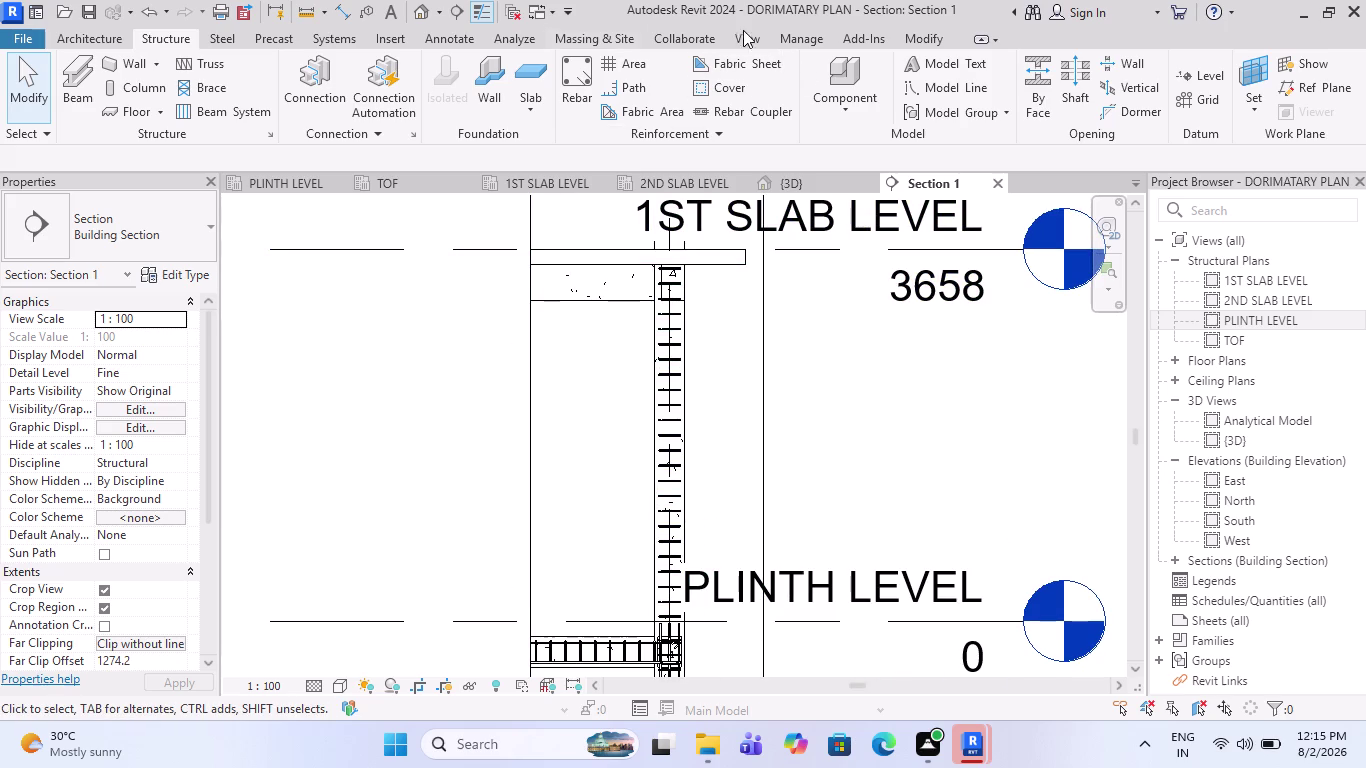
click(584, 82)
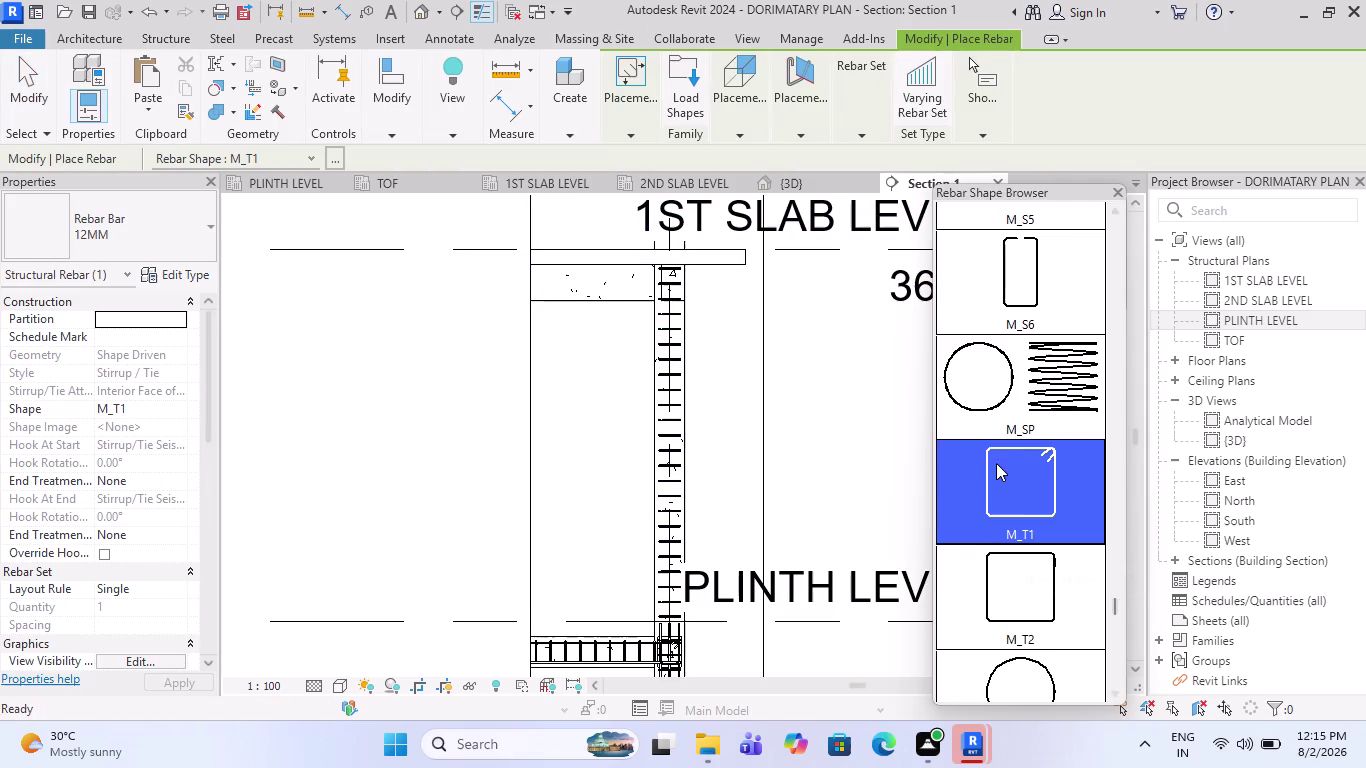
Pick the straight M_00 shape in the Rebar Shape Browser.
scroll(up, 3)
scroll(up, 3)
scroll(up, 3)
scroll(down, 3)
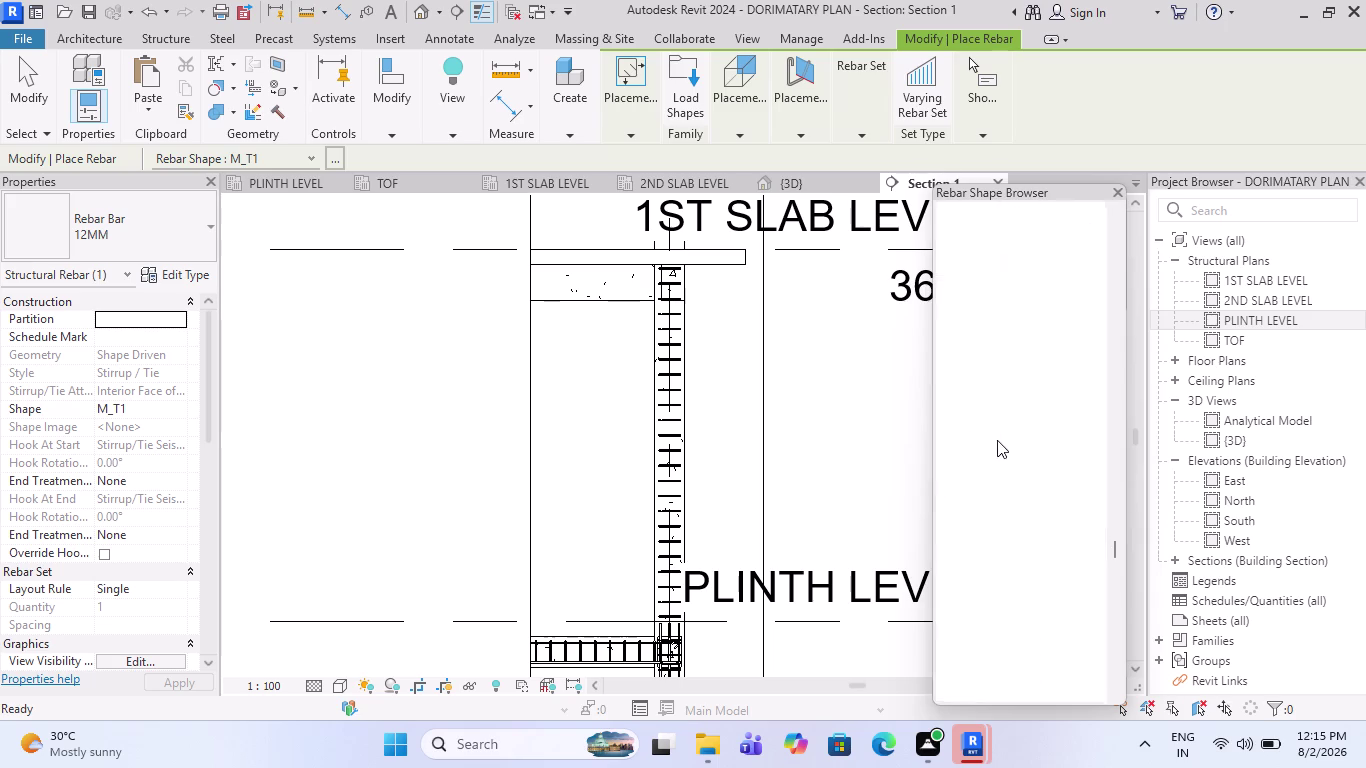
scroll(up, 3)
scroll(up, 3)
scroll(up, 3)
scroll(up, 3)
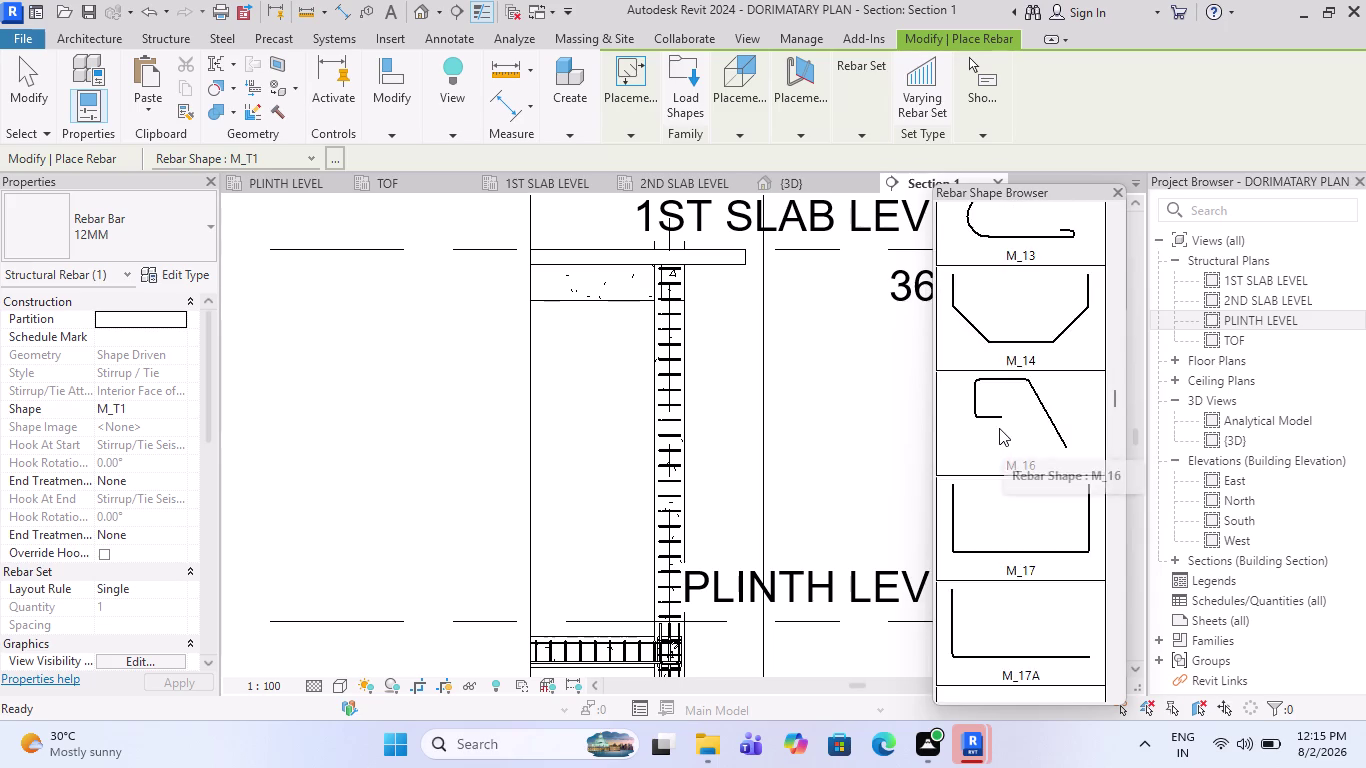
scroll(up, 3)
scroll(down, 3)
scroll(up, 3)
scroll(up, 3)
scroll(up, 3)
scroll(up, 3)
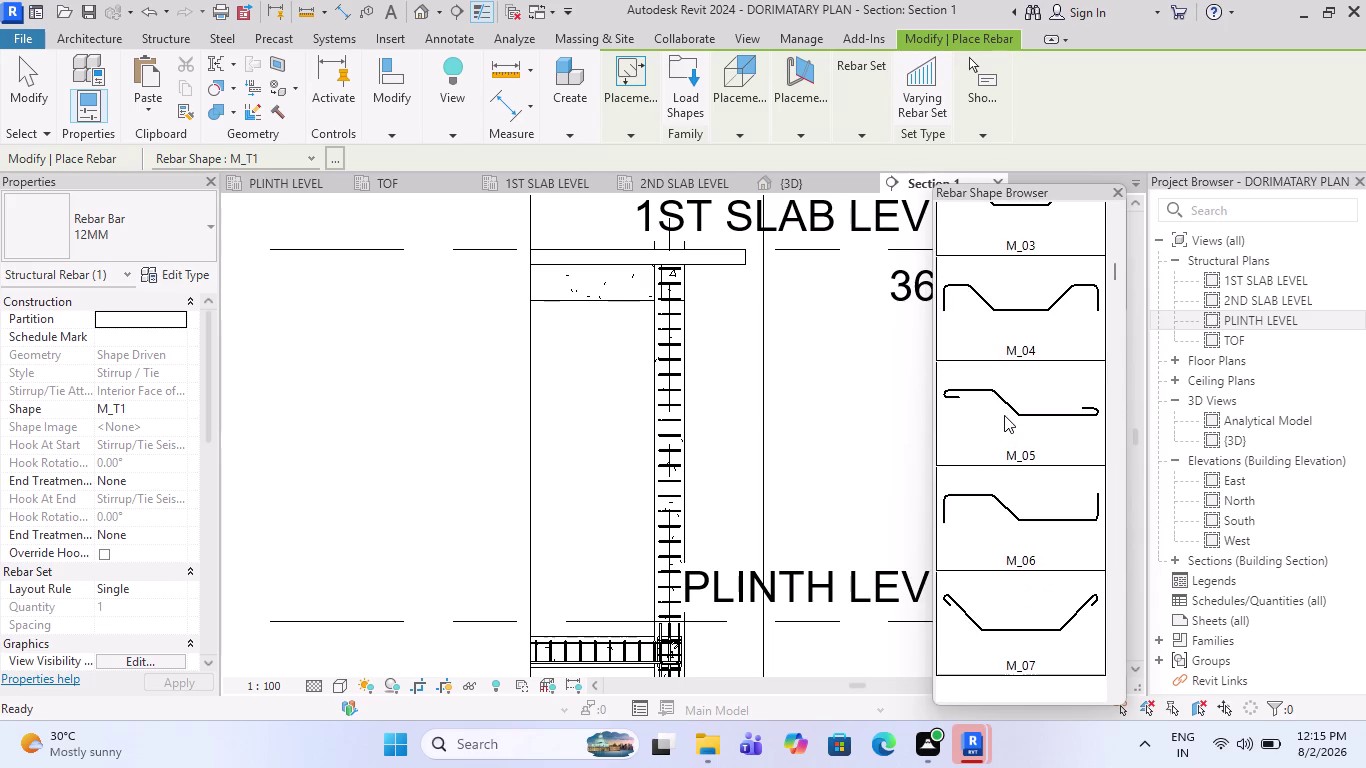
scroll(up, 3)
scroll(up, 3)
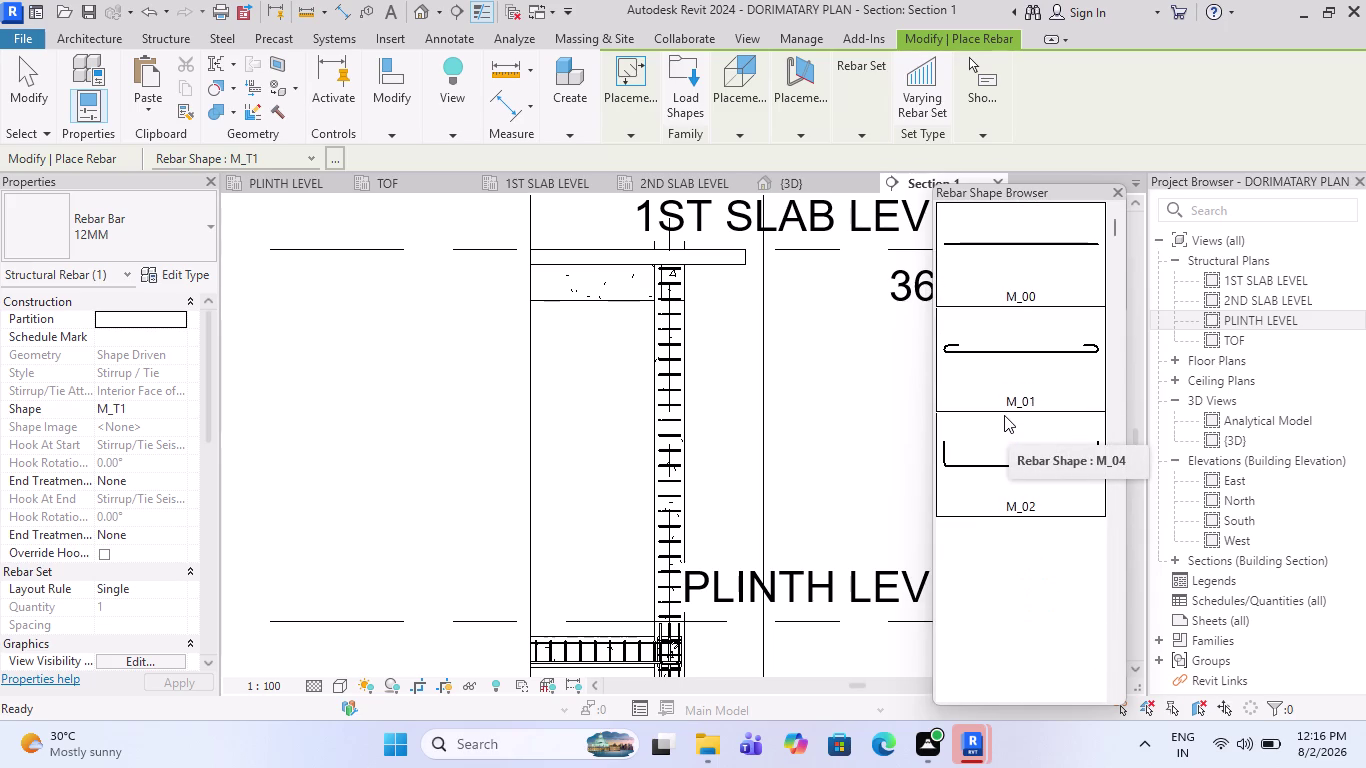
scroll(up, 3)
click(1025, 268)
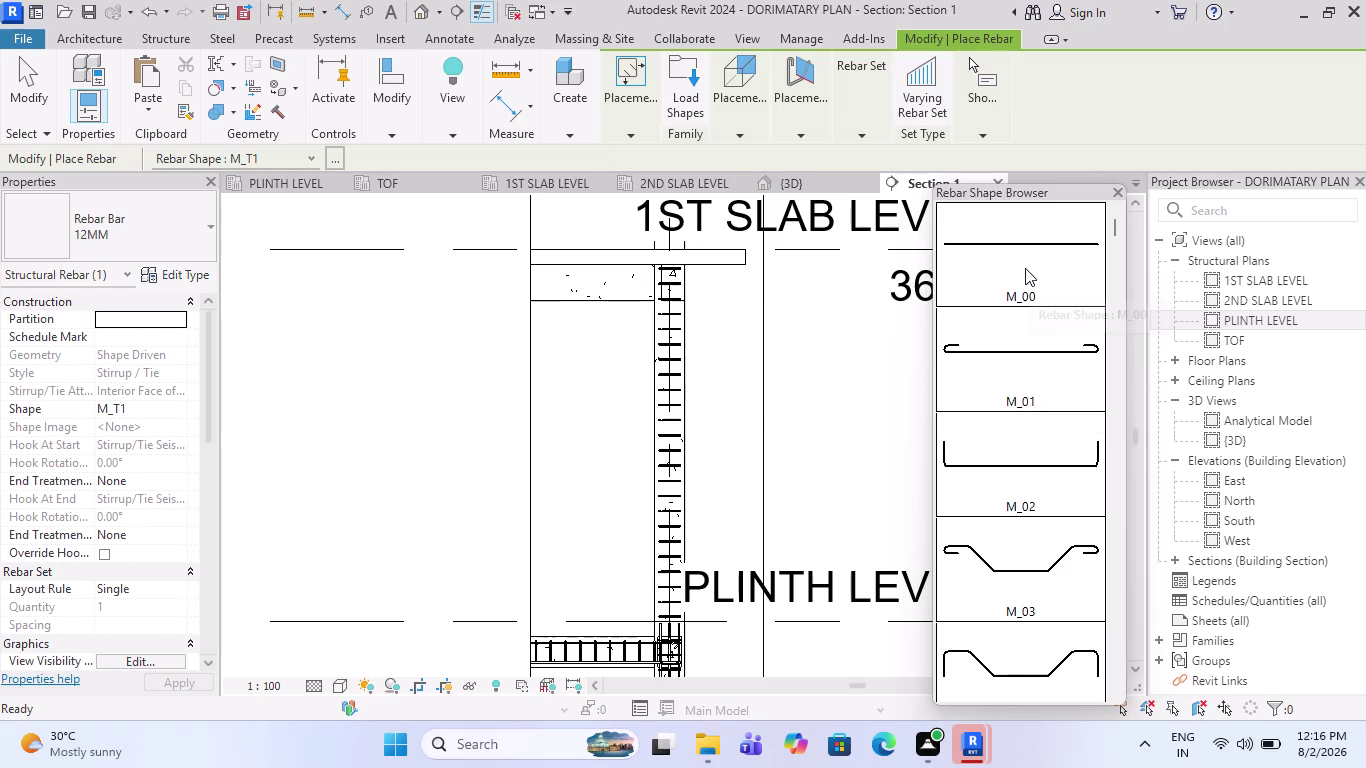
scroll(up, 3)
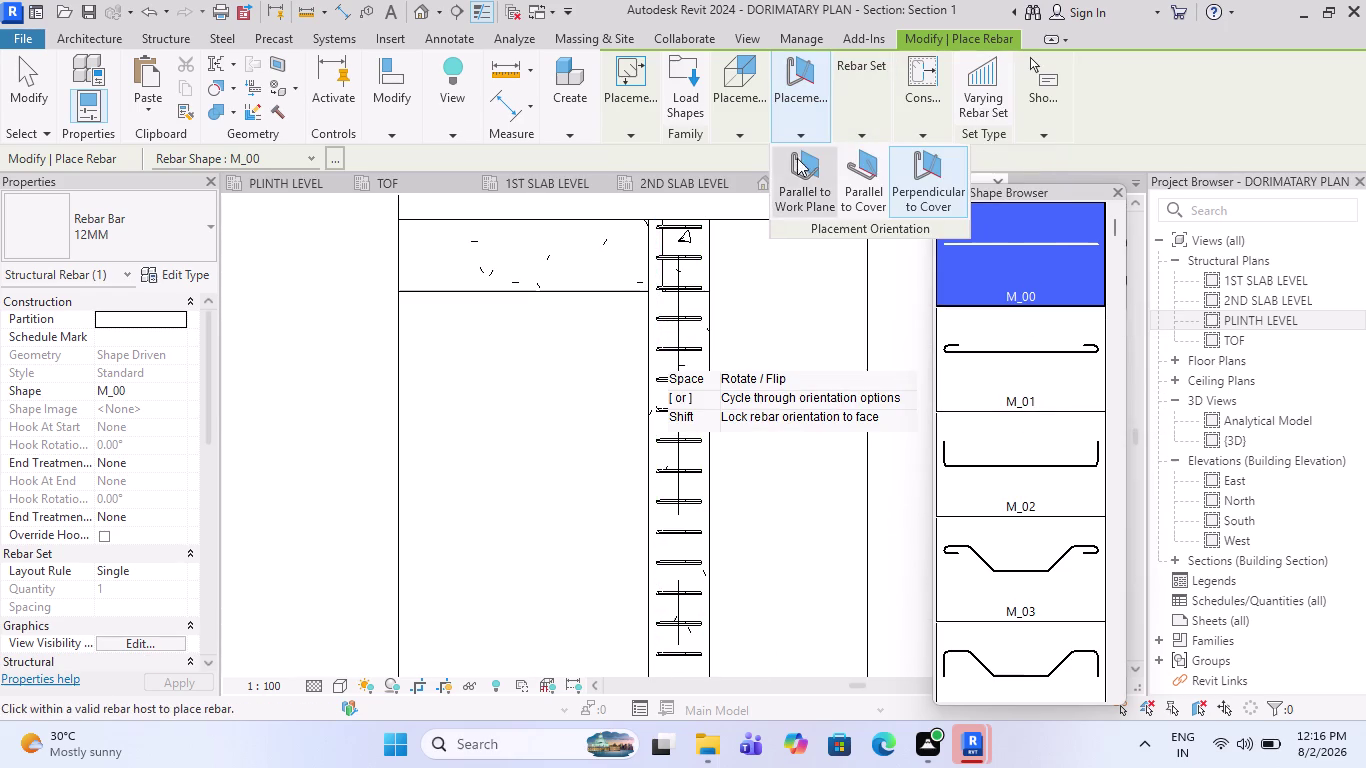
Set the bar orientation and place the M_00 bar inside the column, then exit placement.
click(797, 181)
scroll(down, 3)
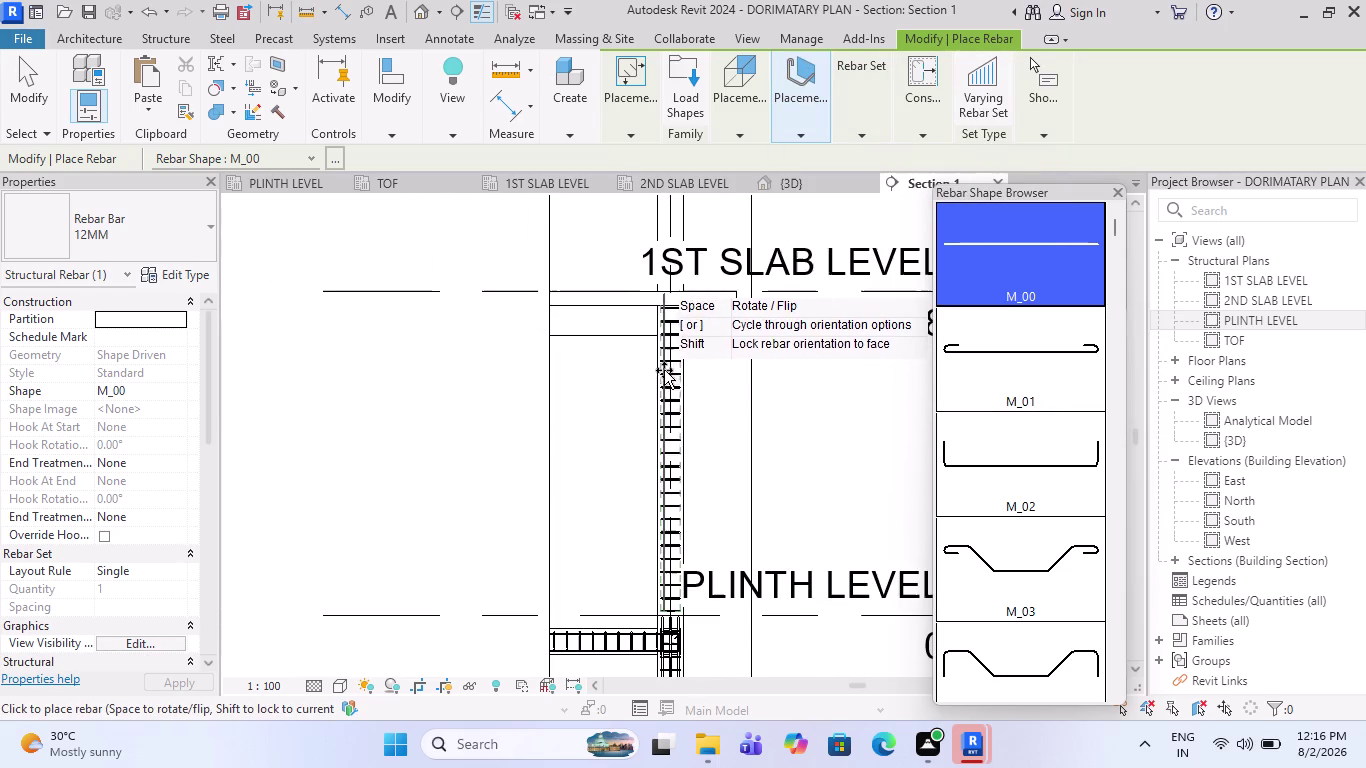
scroll(up, 3)
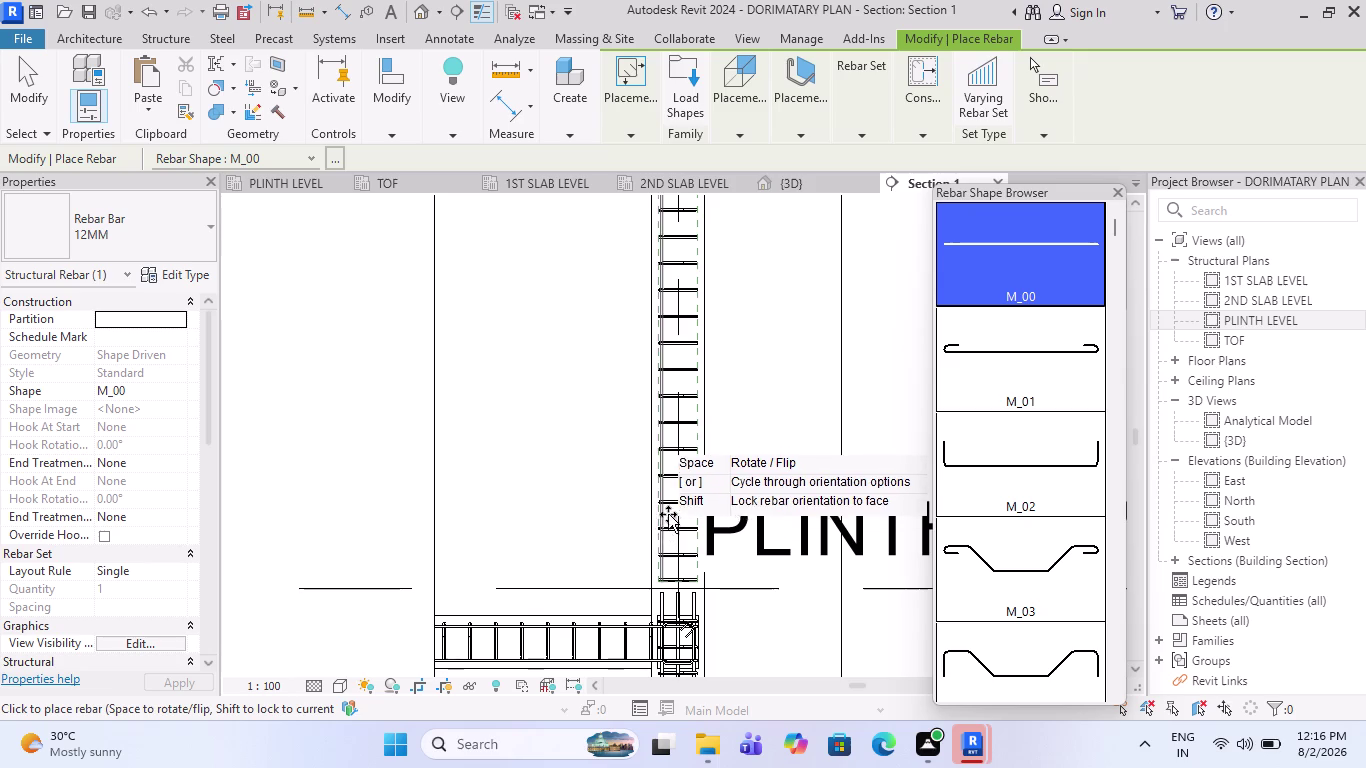
scroll(up, 3)
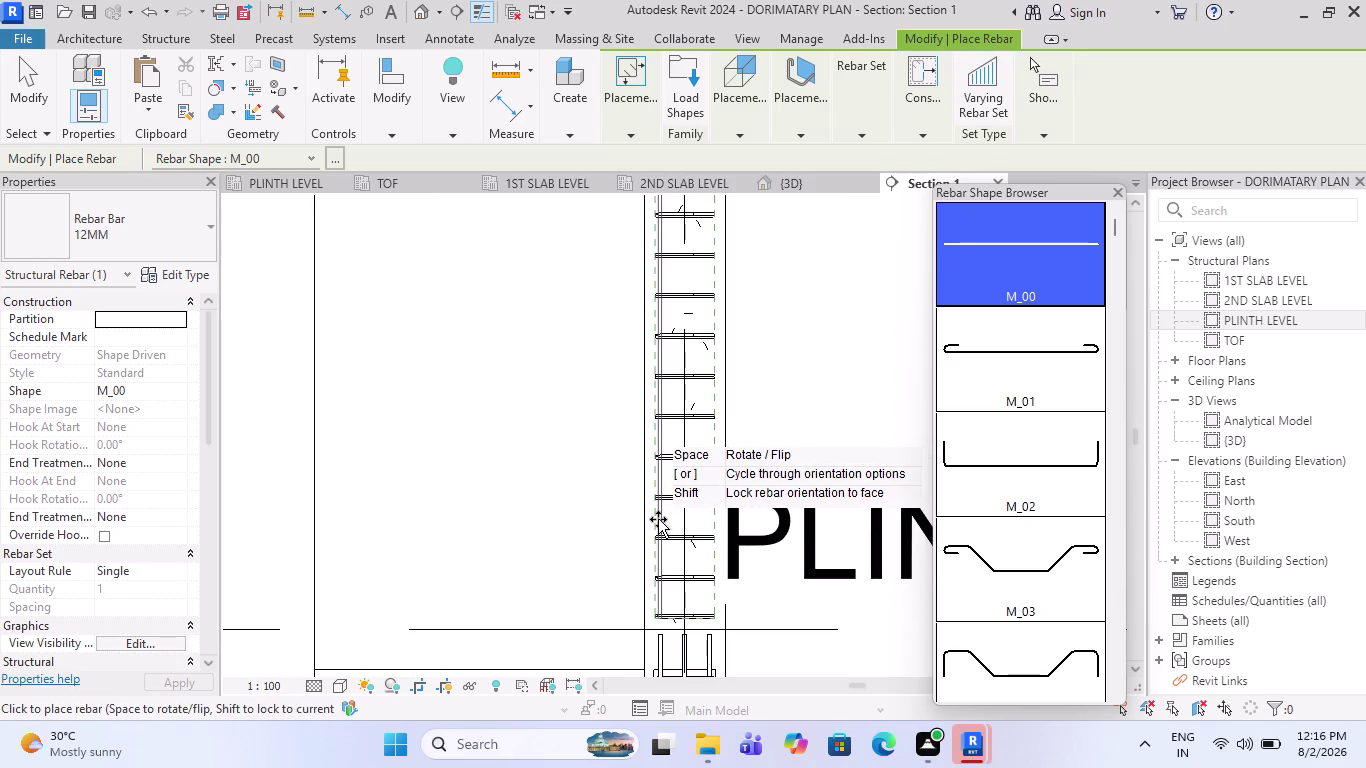
click(658, 519)
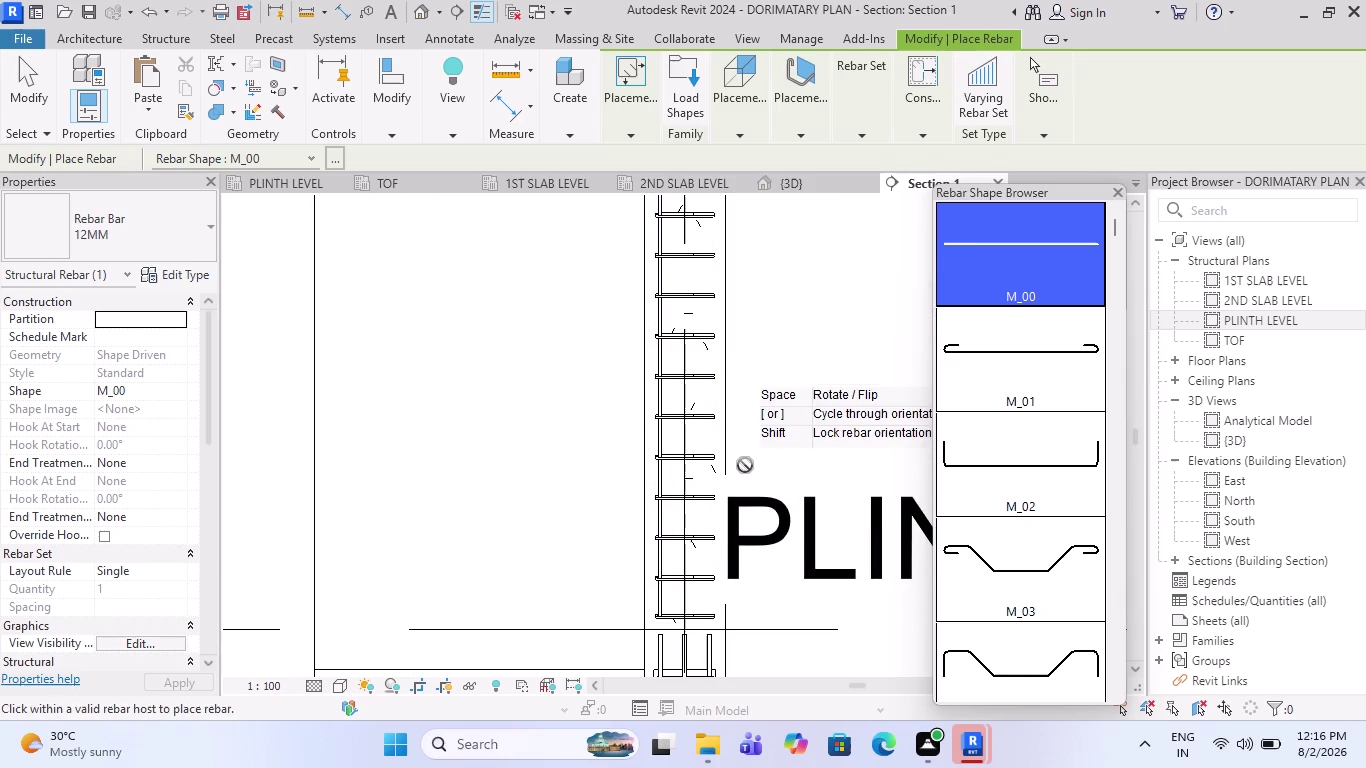
scroll(down, 3)
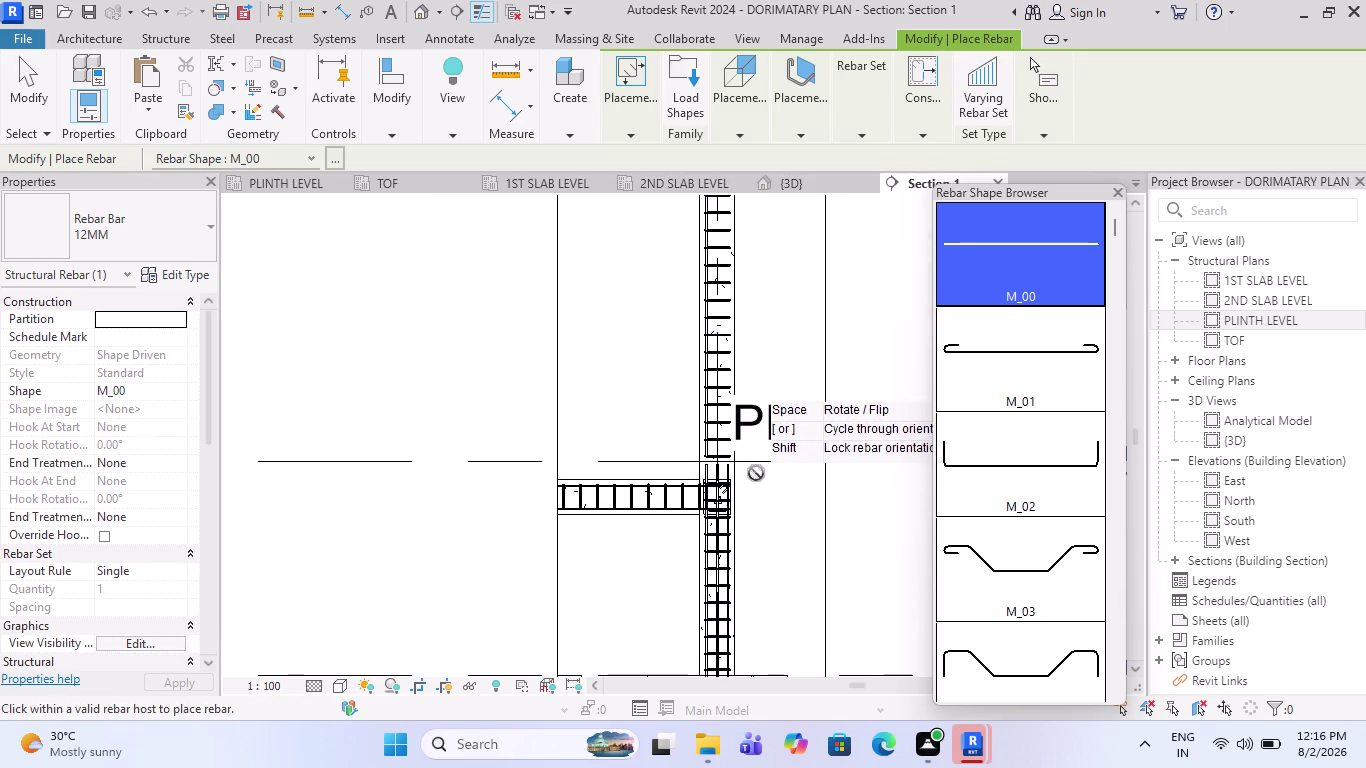
key(Escape)
scroll(up, 3)
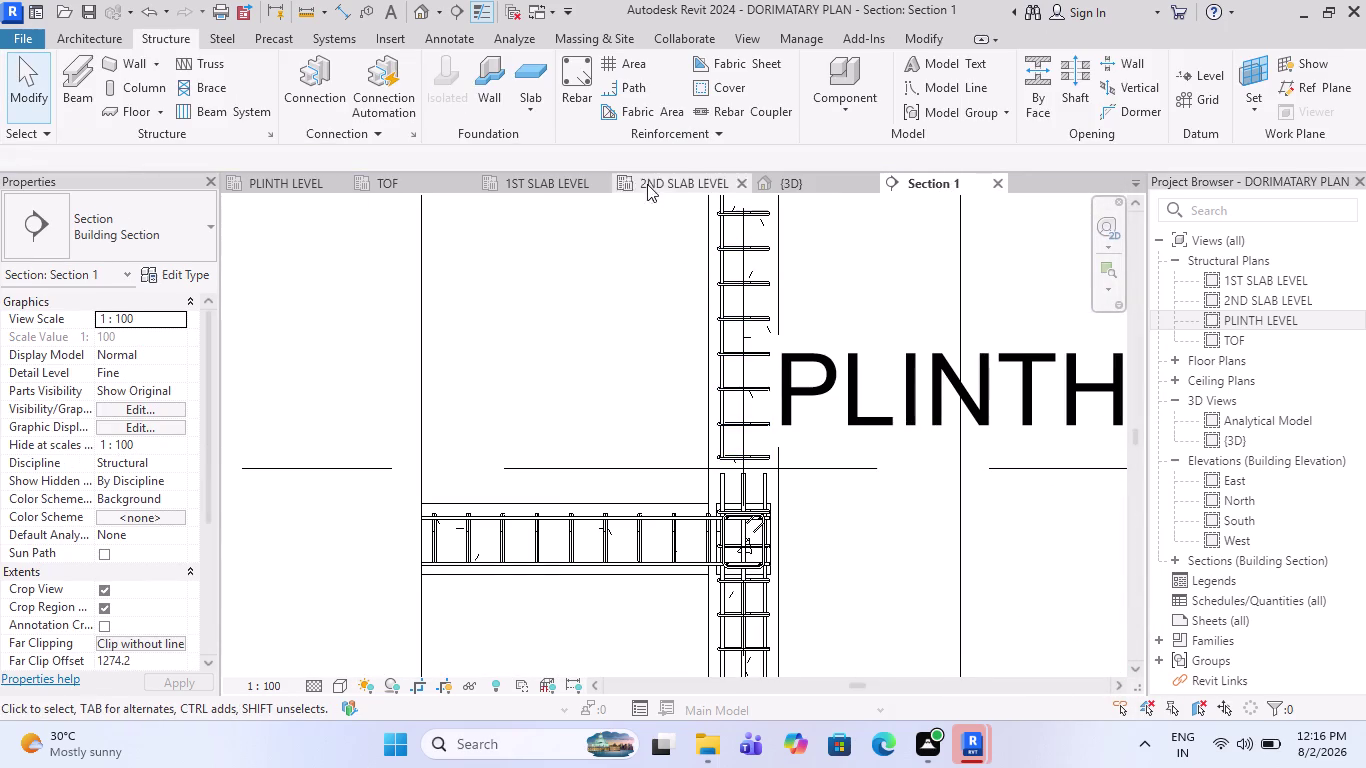
Switch to the 1ST SLAB LEVEL plan and set its detail level to Fine.
click(573, 187)
scroll(up, 3)
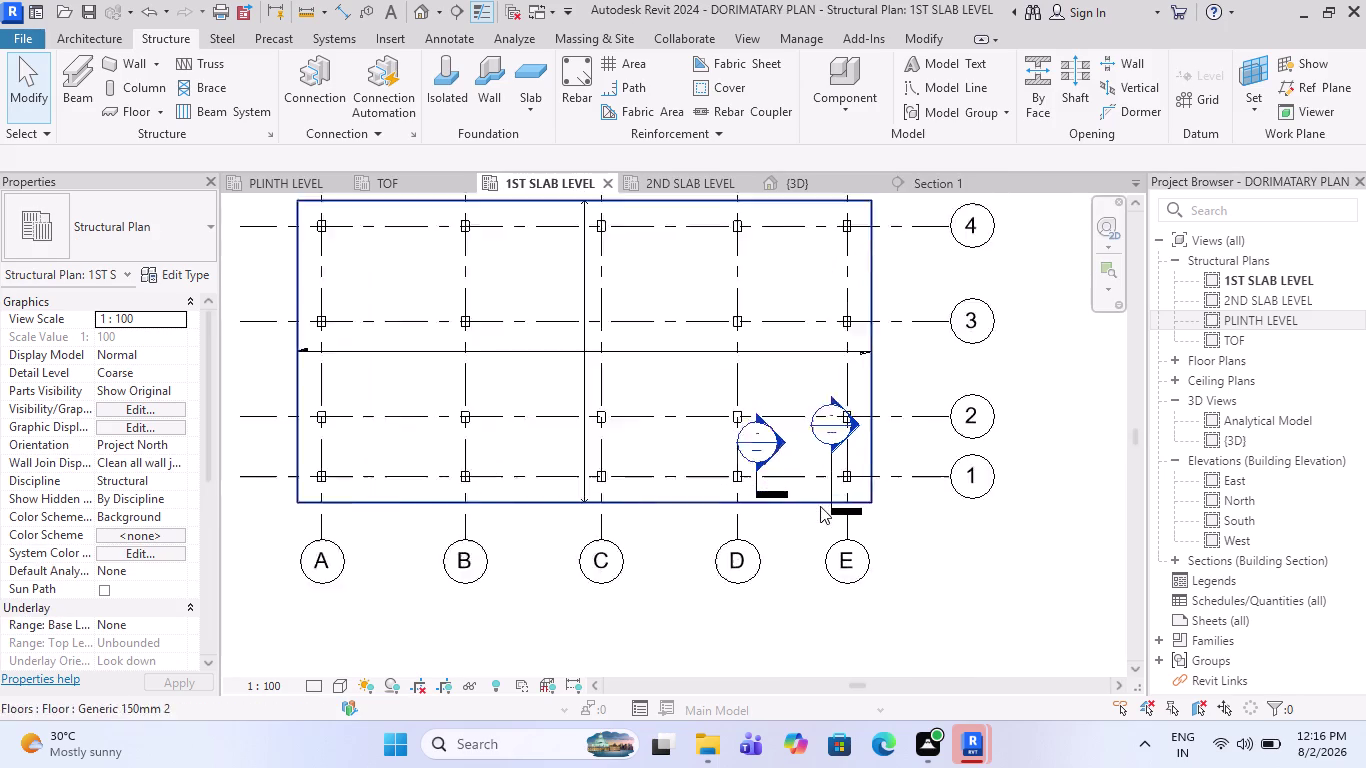
scroll(up, 3)
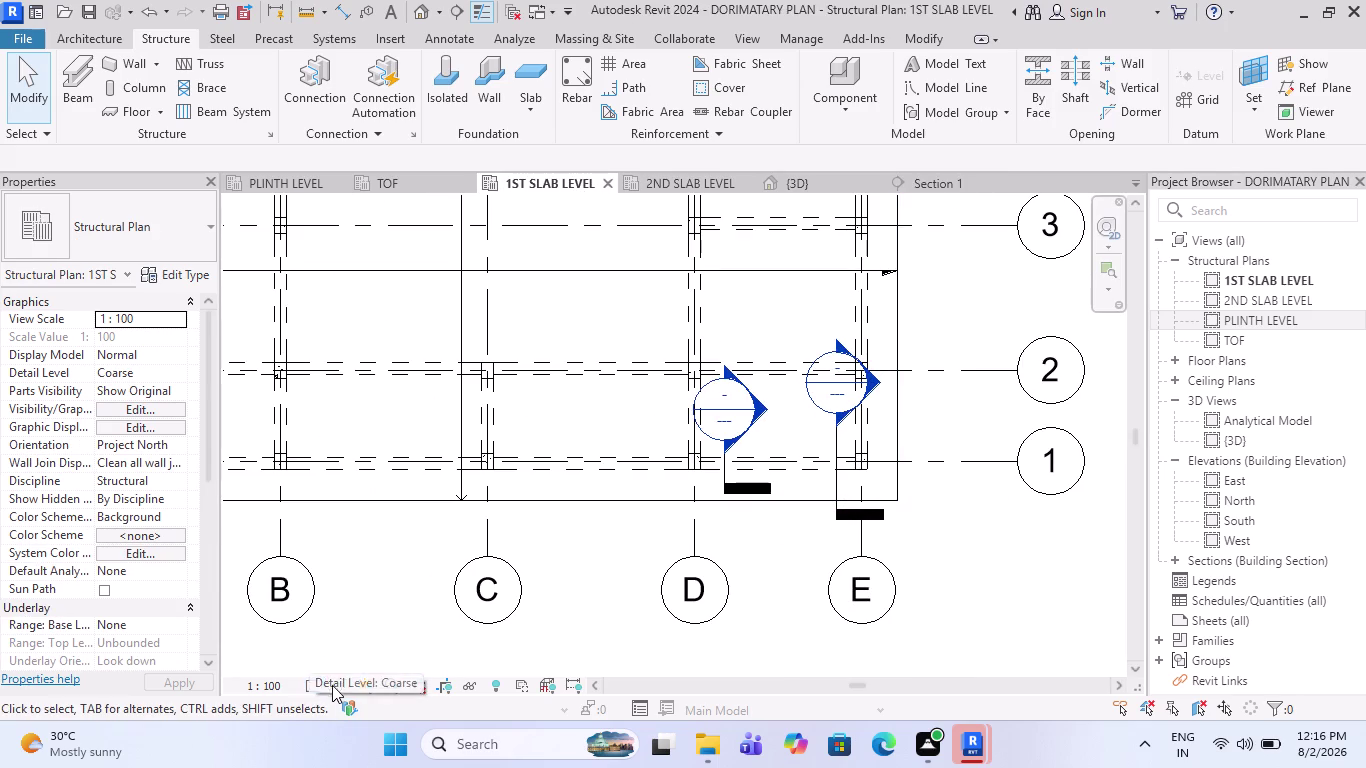
click(336, 683)
click(350, 559)
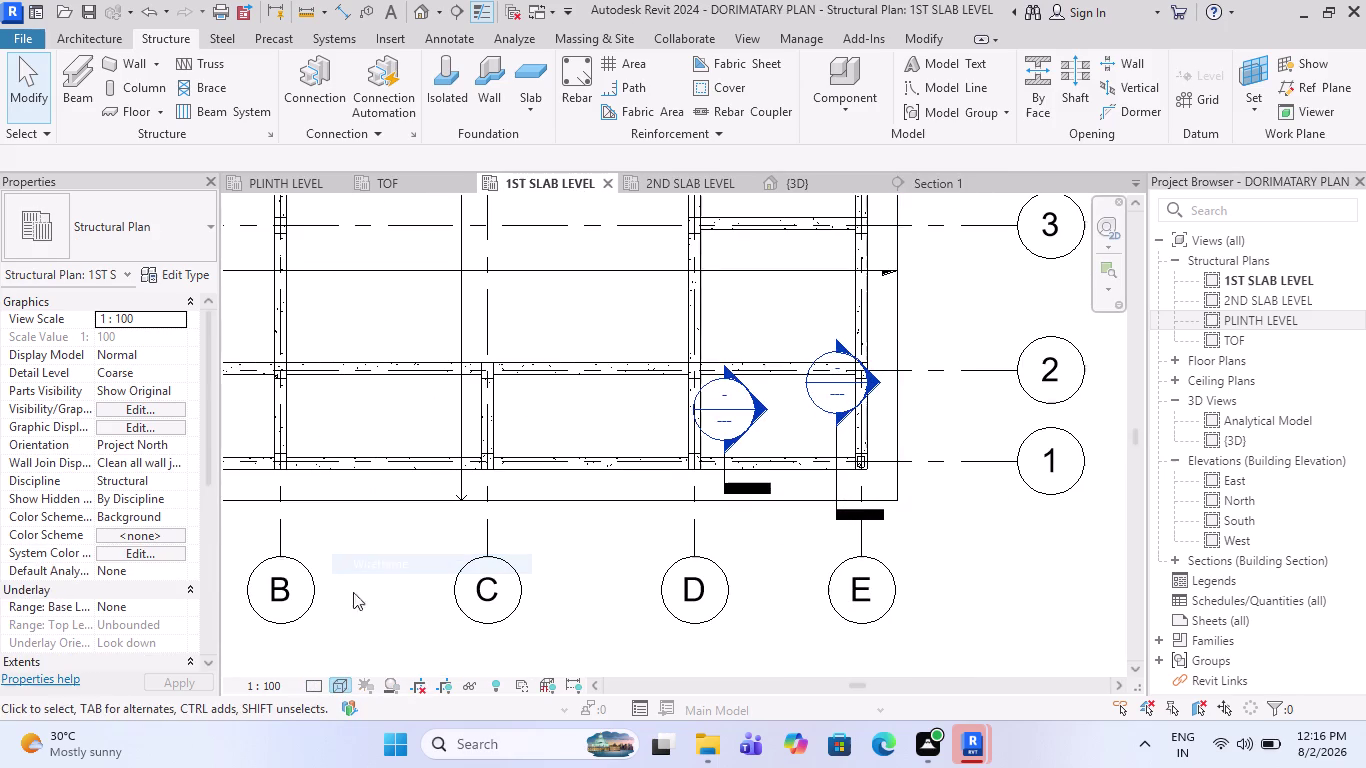
click(315, 680)
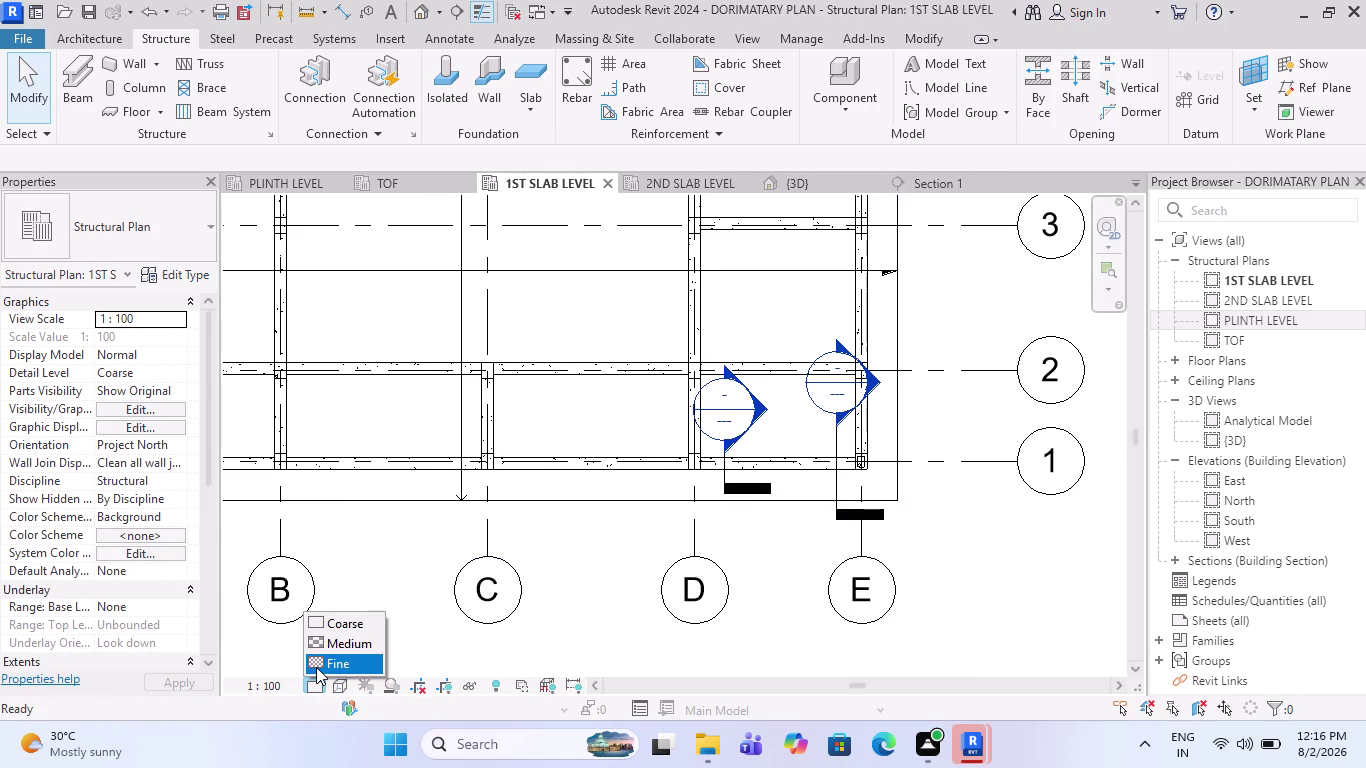
click(316, 667)
Zoom to the column and change its corner bar to the 16M 2 type.
scroll(up, 3)
scroll(up, 3)
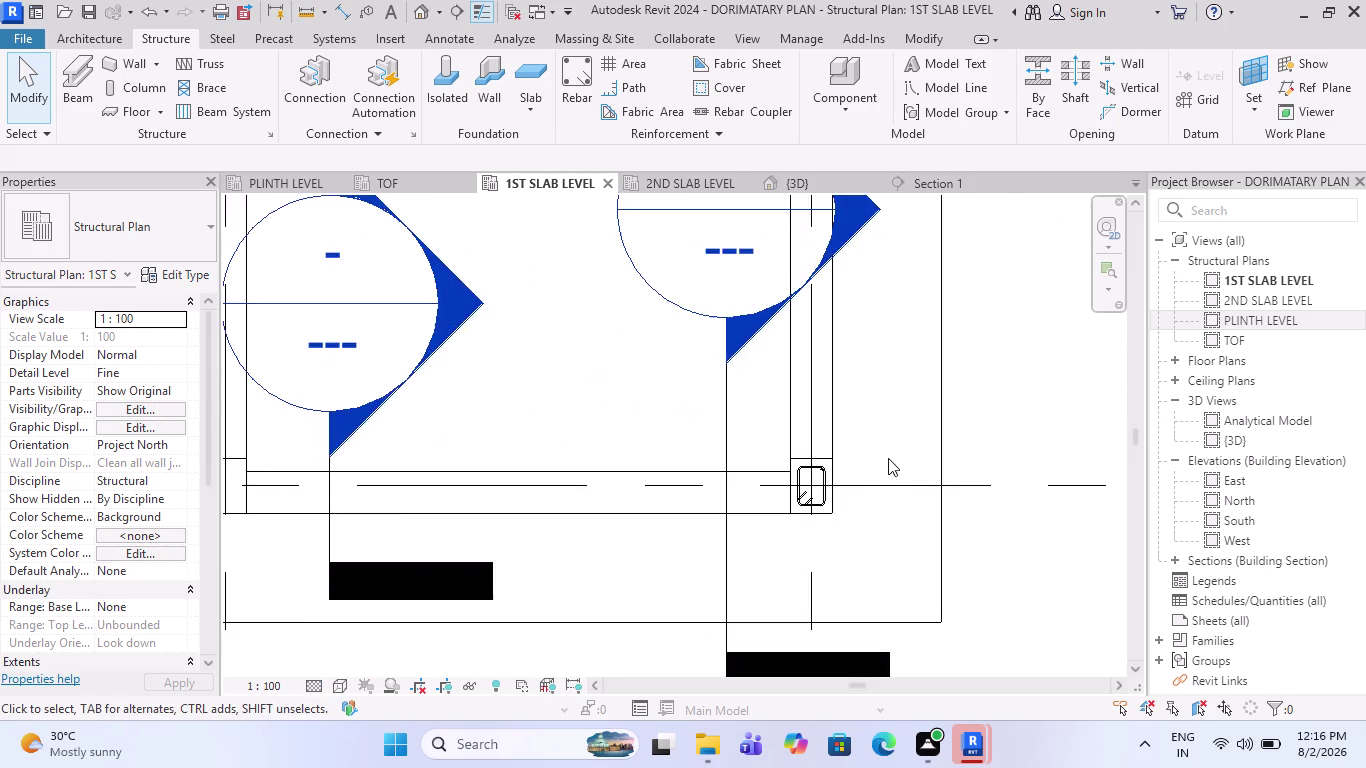
scroll(up, 3)
scroll(up, 3)
scroll(up, 3)
scroll(up, 3)
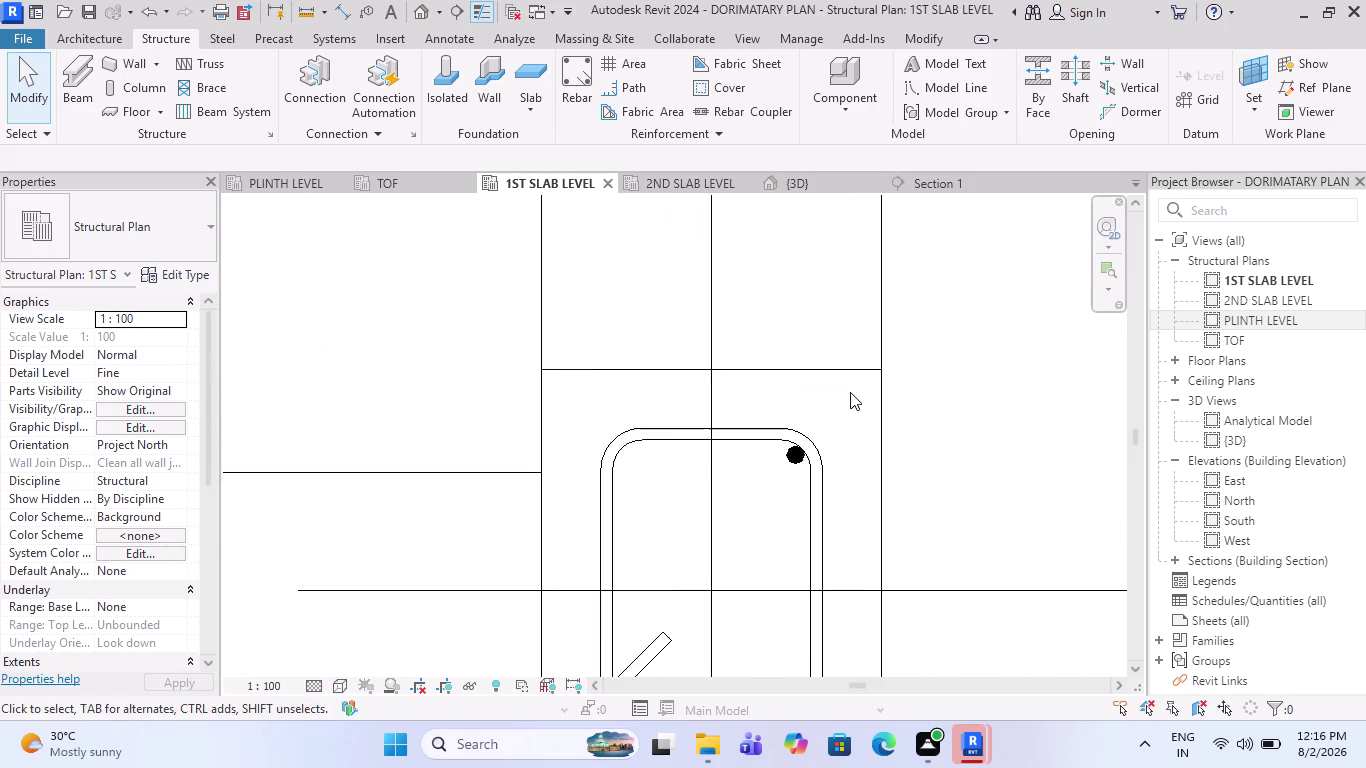
scroll(up, 3)
scroll(down, 3)
scroll(down, 3)
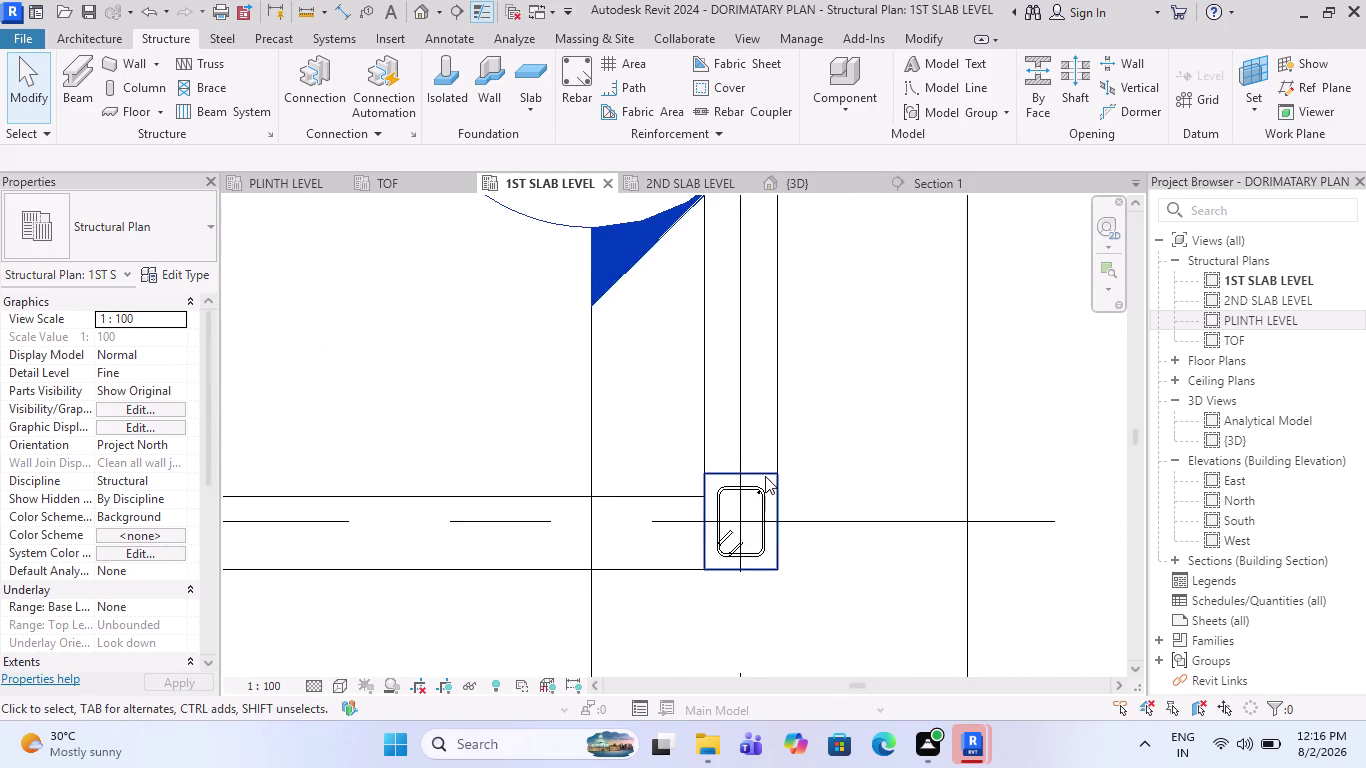
scroll(down, 3)
scroll(down, 3)
scroll(up, 3)
scroll(up, 3)
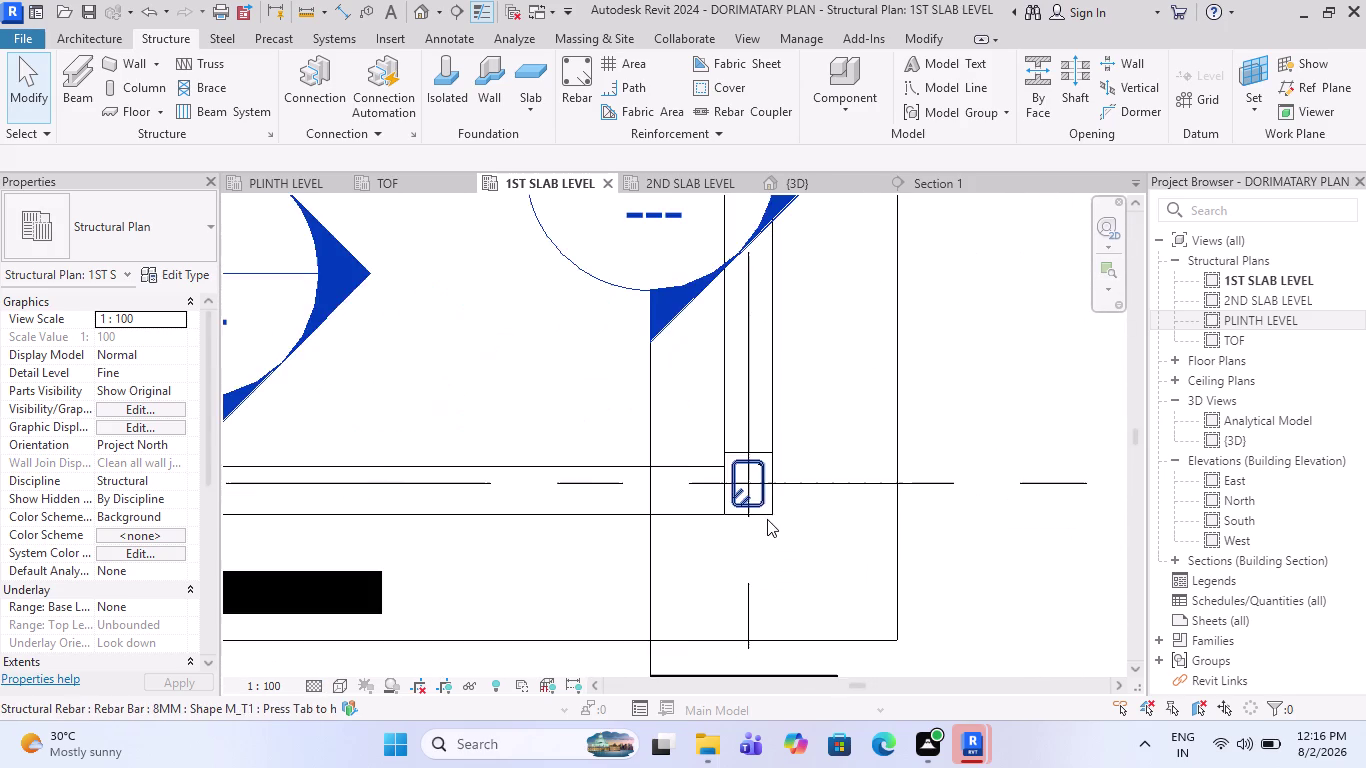
scroll(up, 3)
scroll(up, 3)
scroll(up, 3)
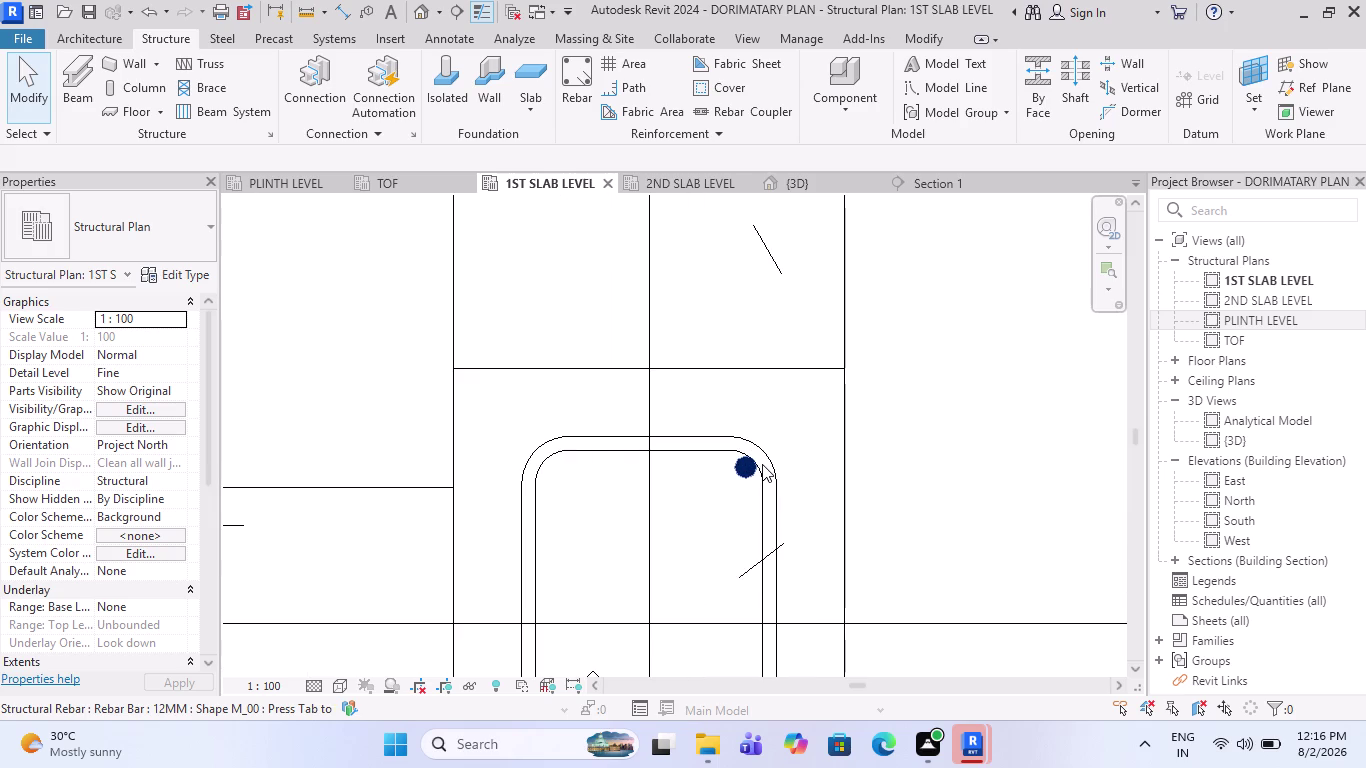
scroll(down, 3)
scroll(up, 3)
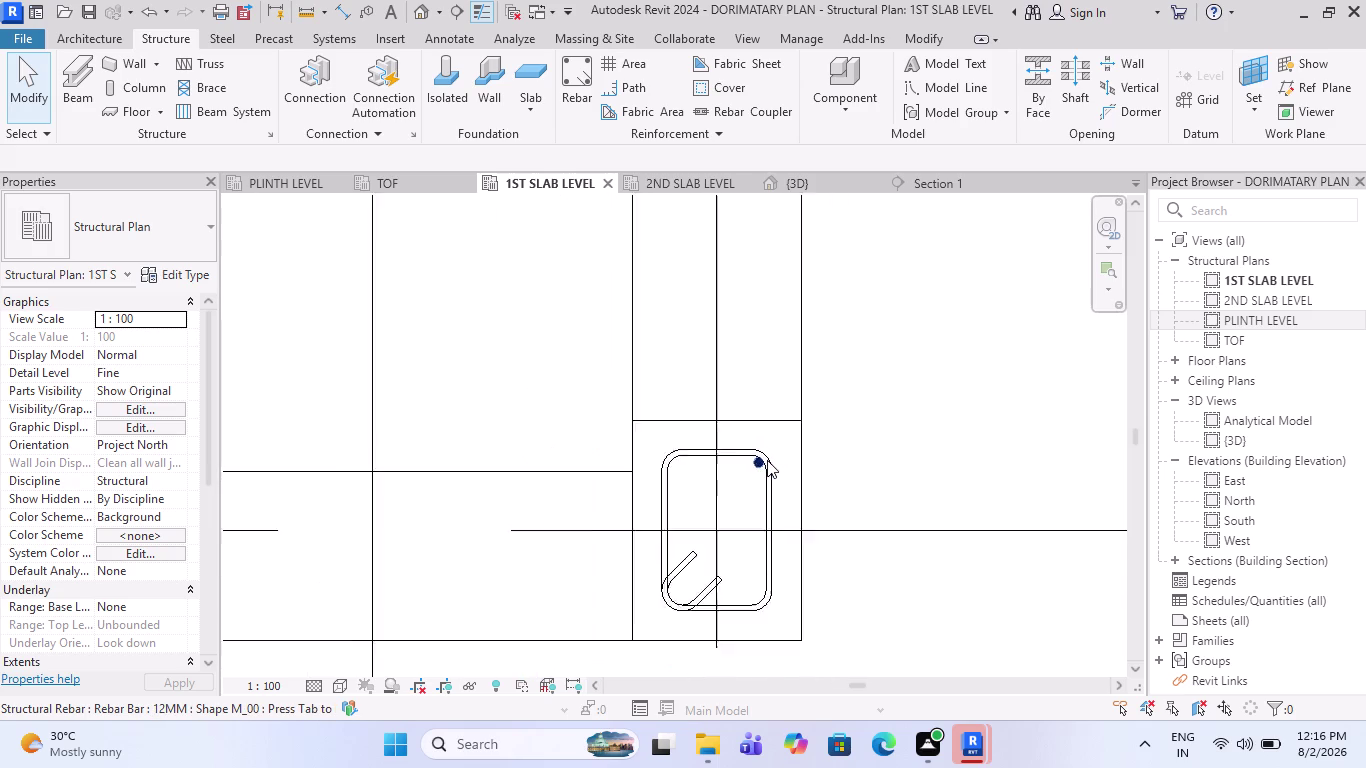
scroll(up, 3)
scroll(up, 3)
scroll(down, 3)
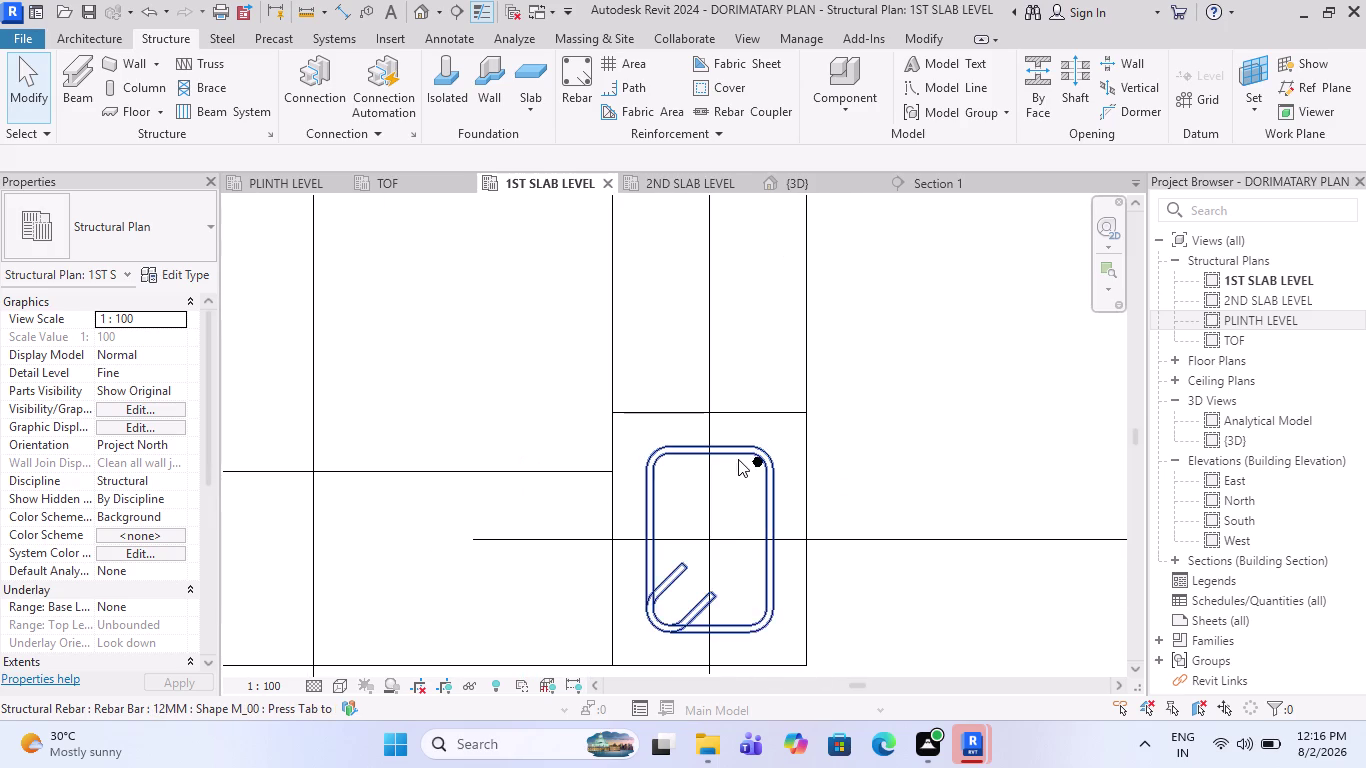
scroll(up, 3)
click(759, 460)
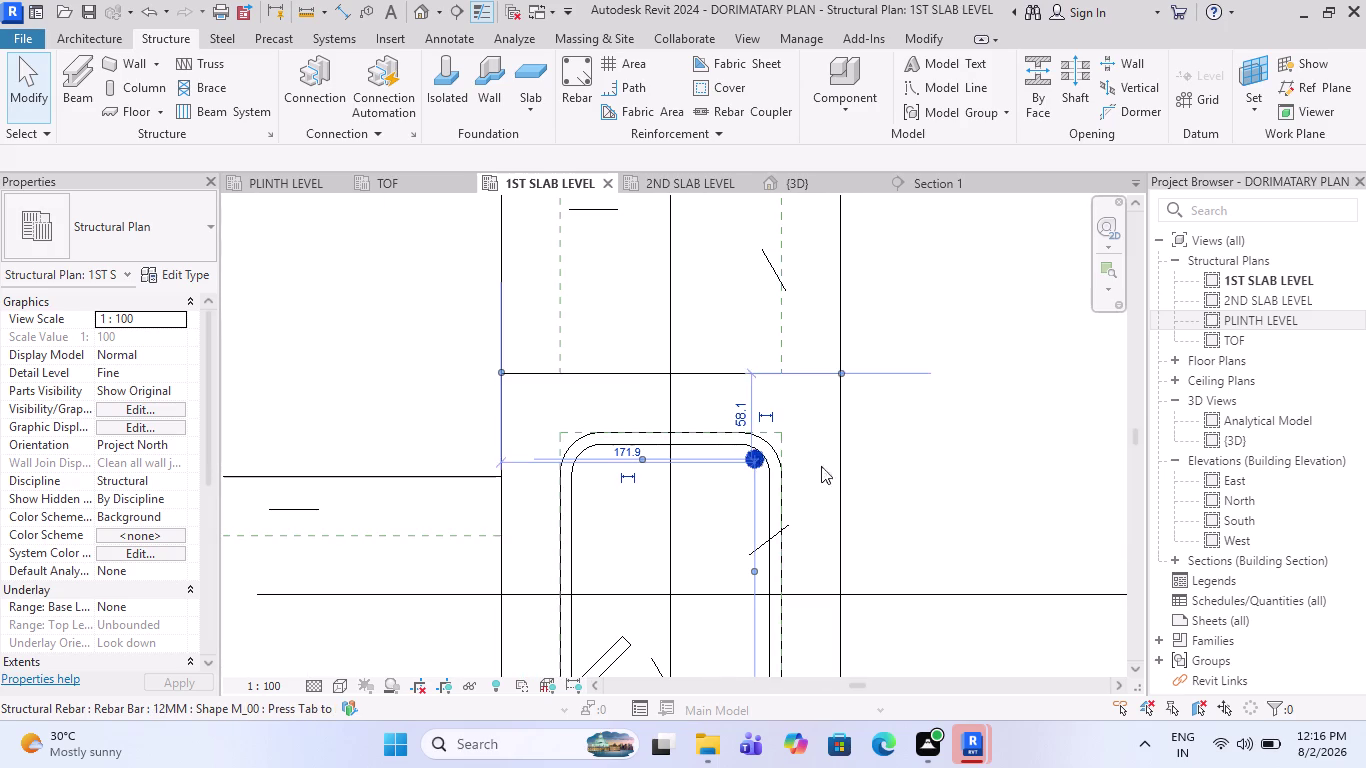
click(197, 230)
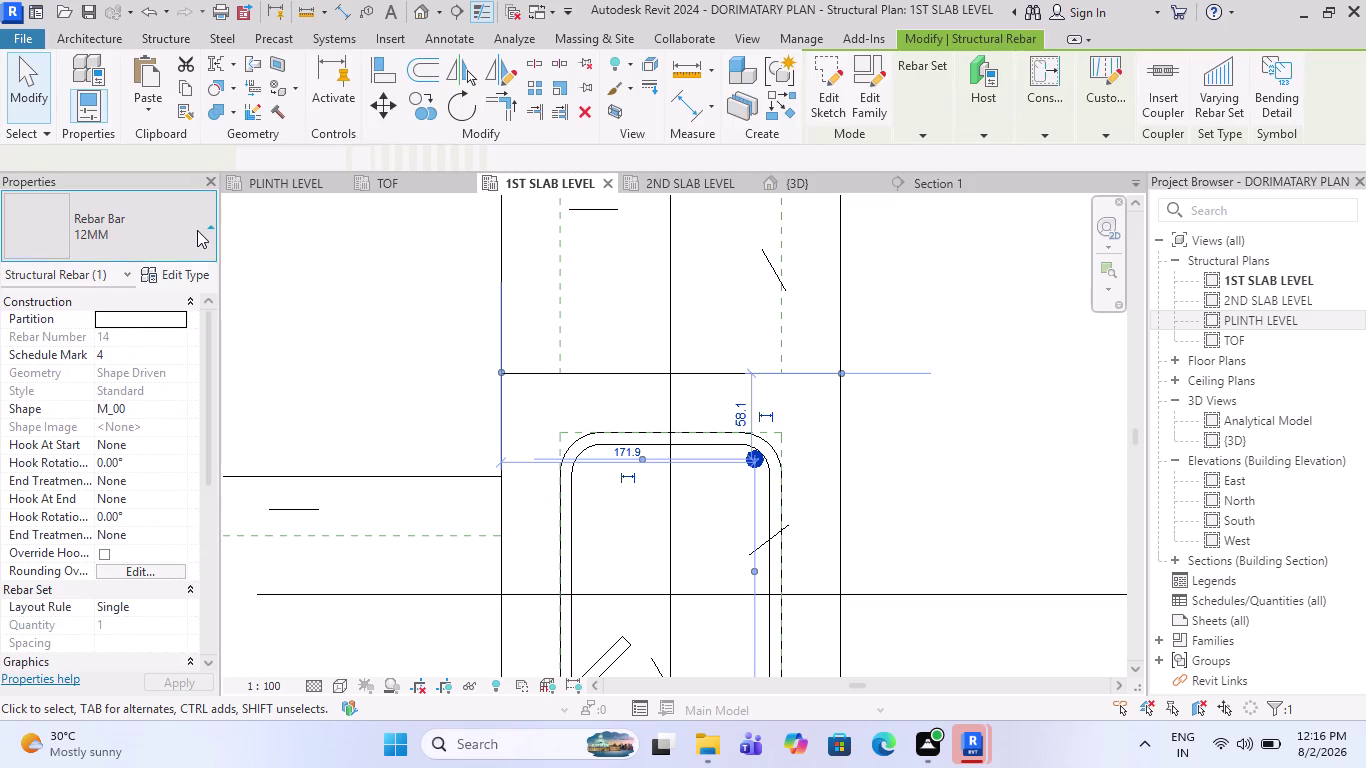
click(101, 374)
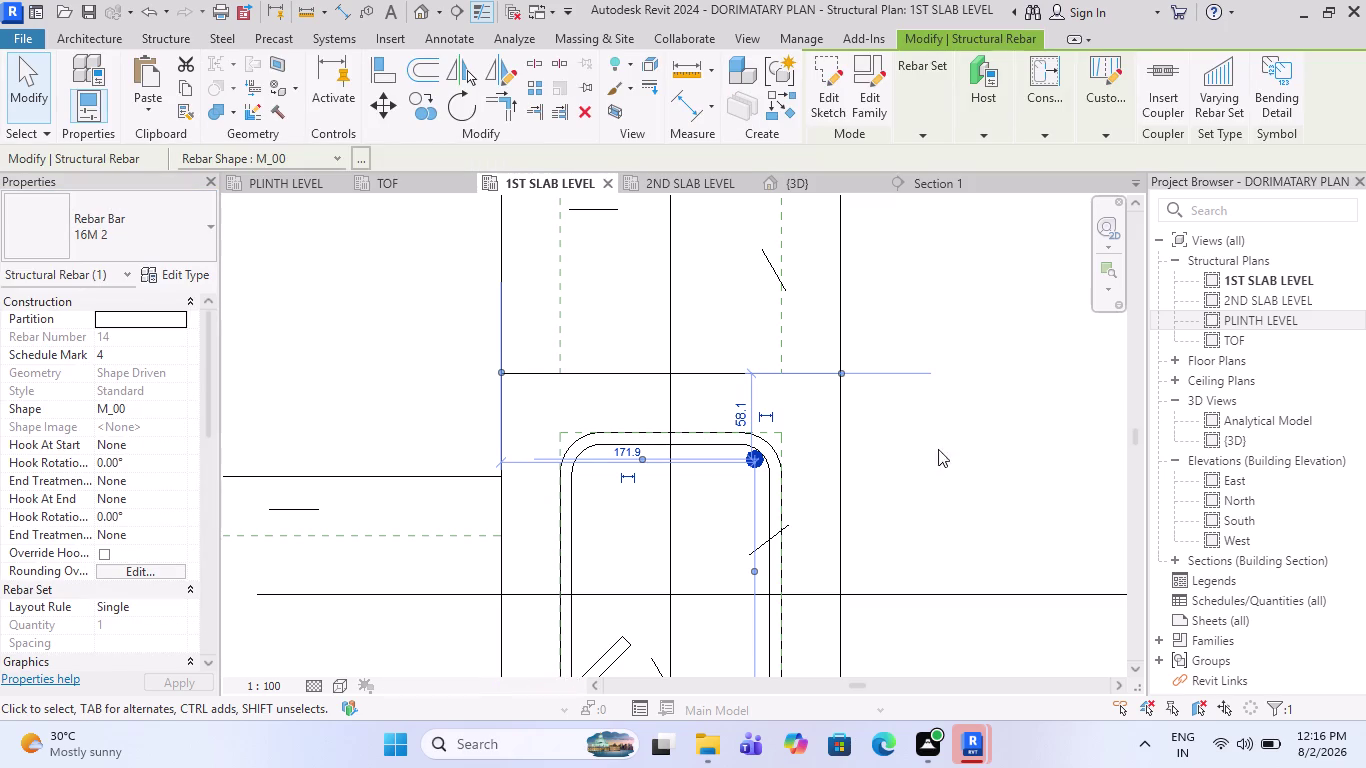
key(Escape)
scroll(down, 3)
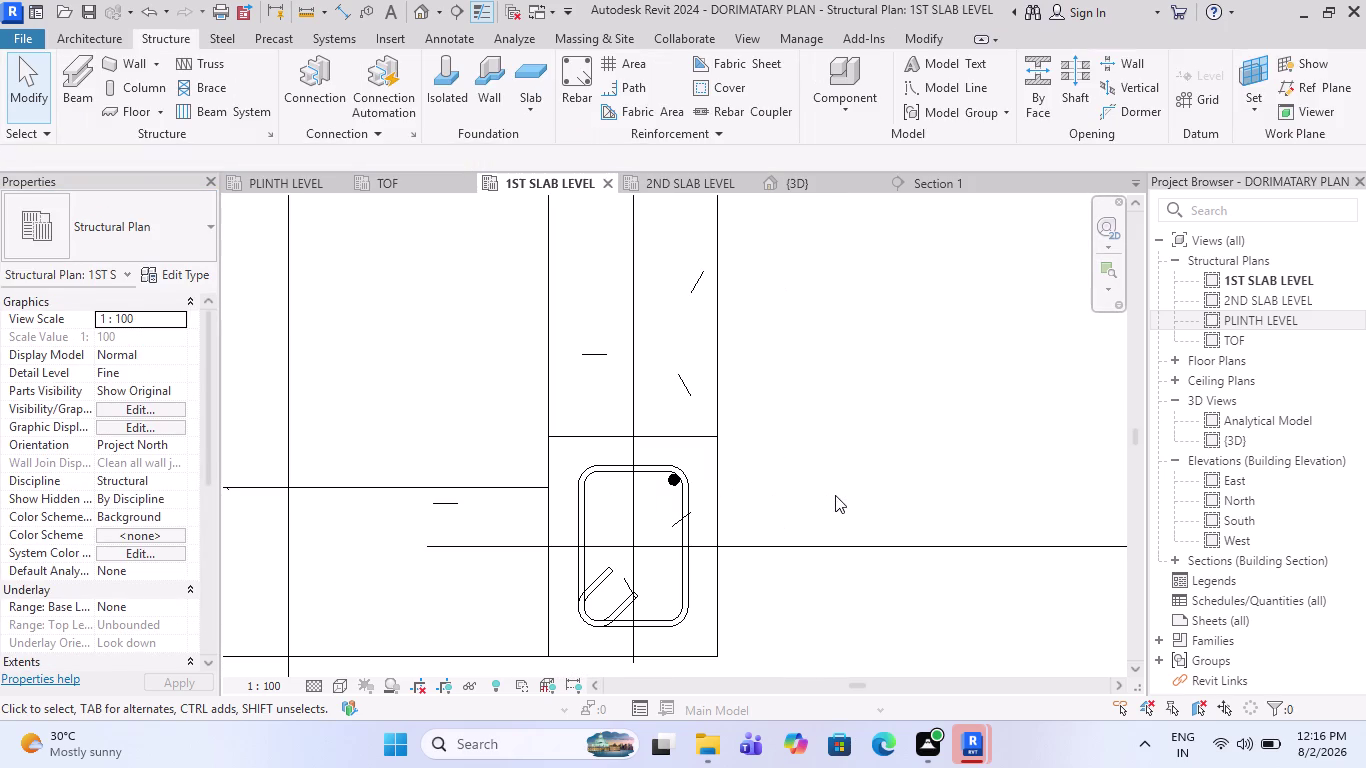
scroll(down, 3)
scroll(down, 3)
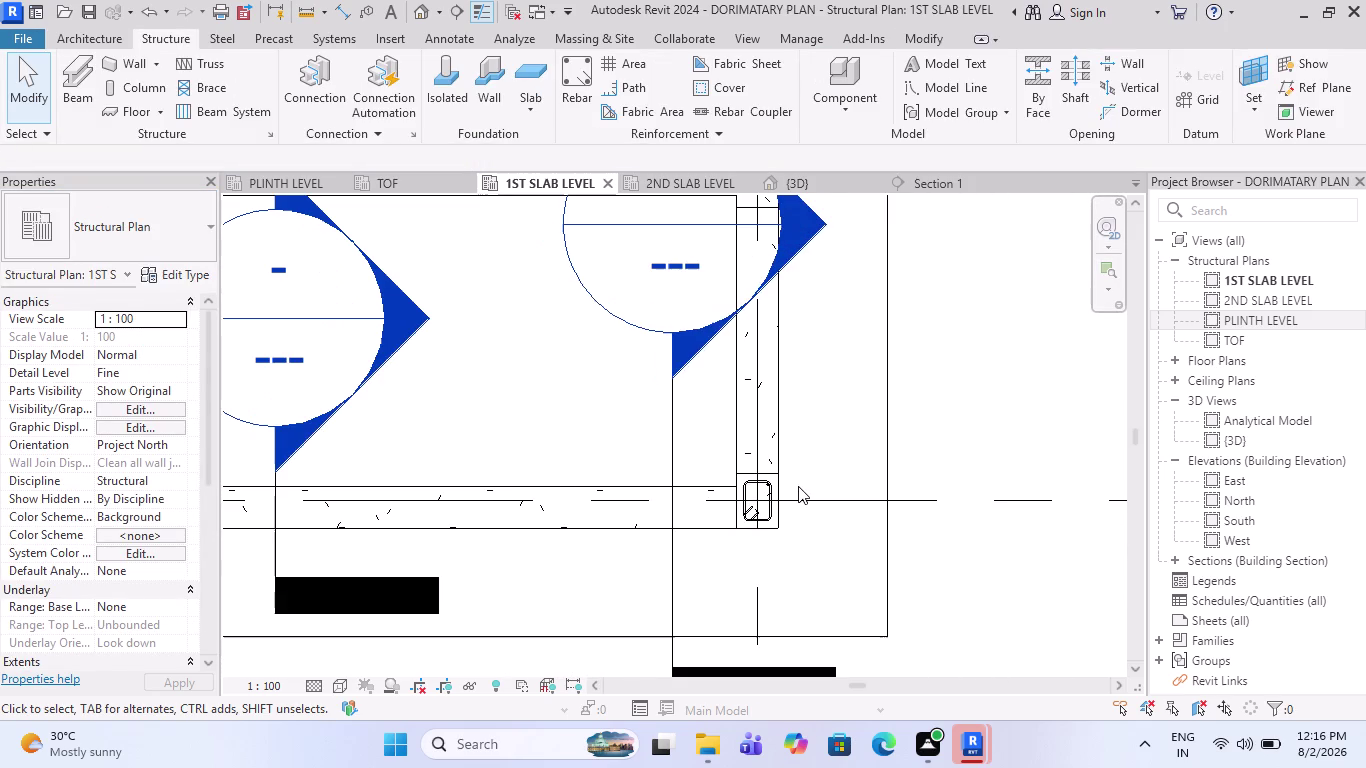
click(935, 187)
scroll(up, 3)
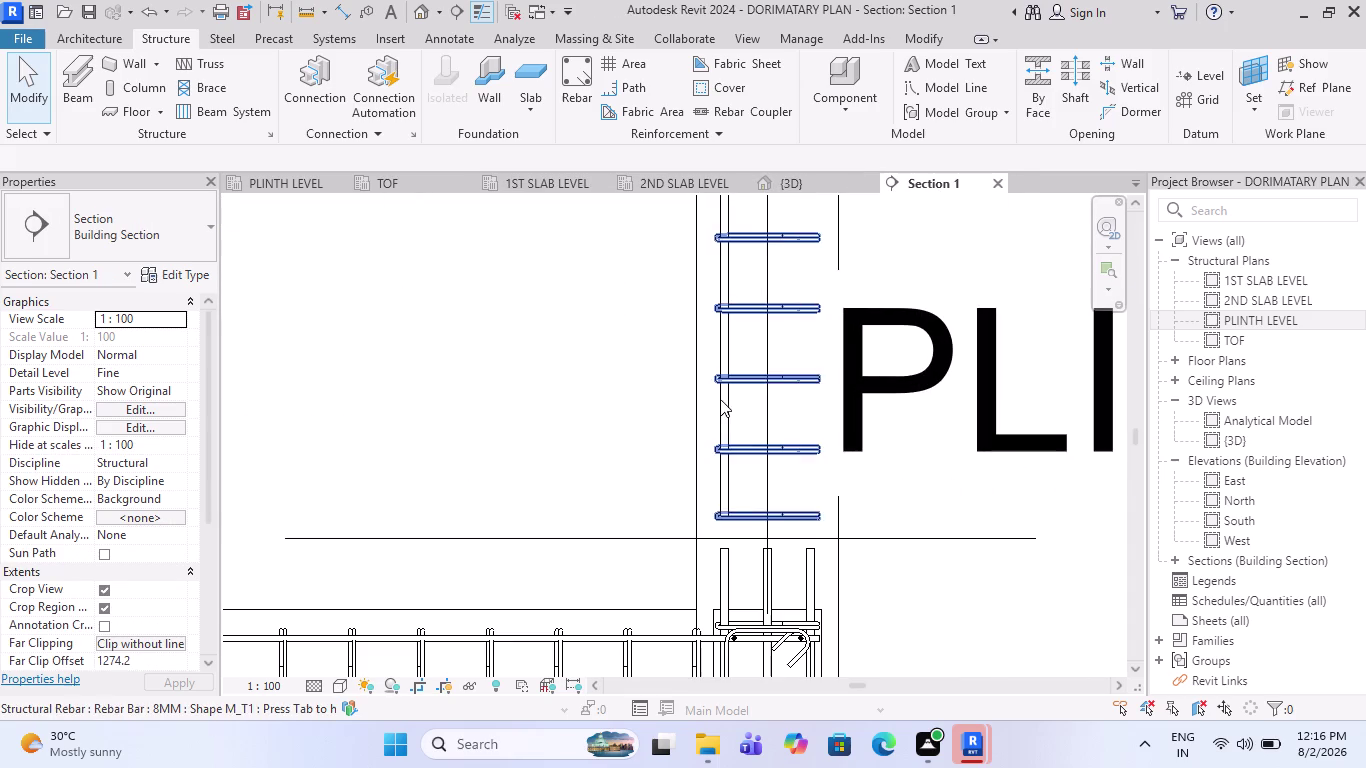
Select the vertical column bar, try Edit Sketch, then cancel it.
click(716, 570)
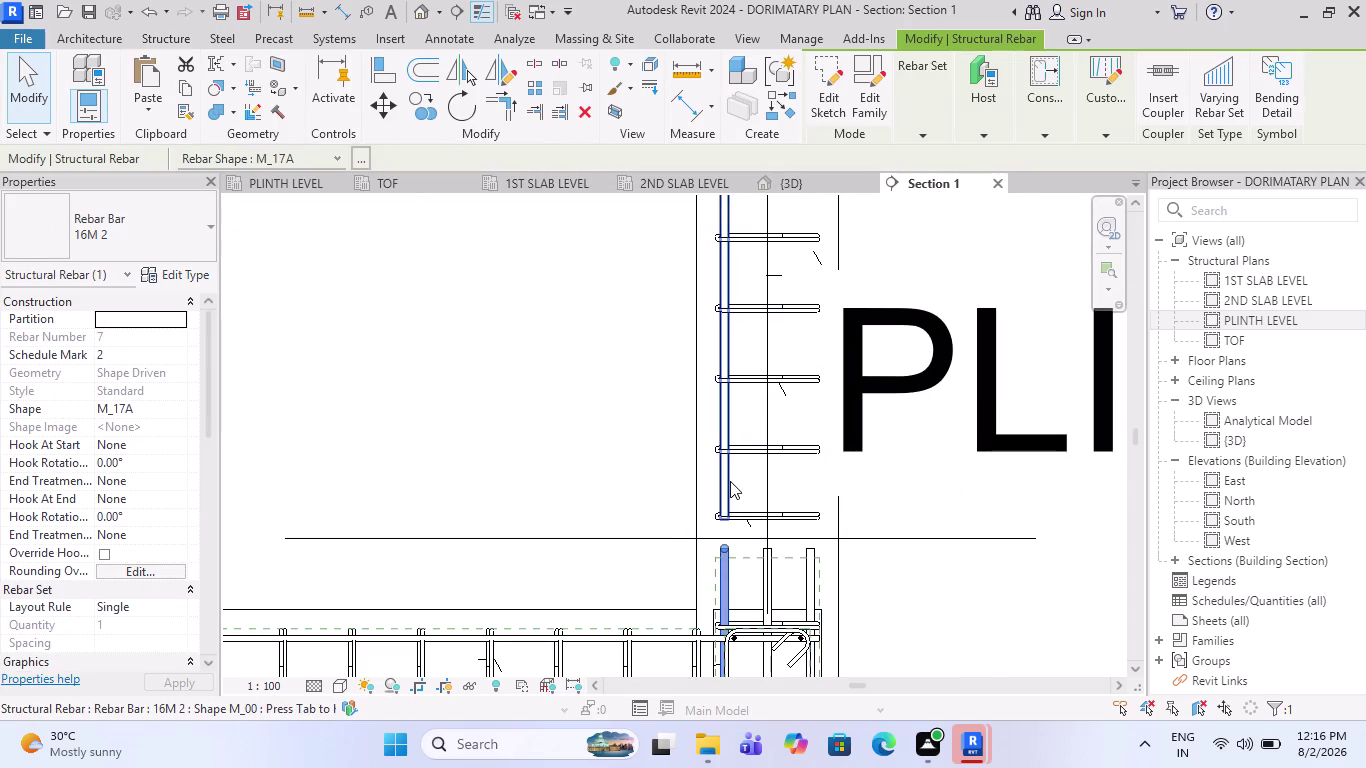
click(830, 110)
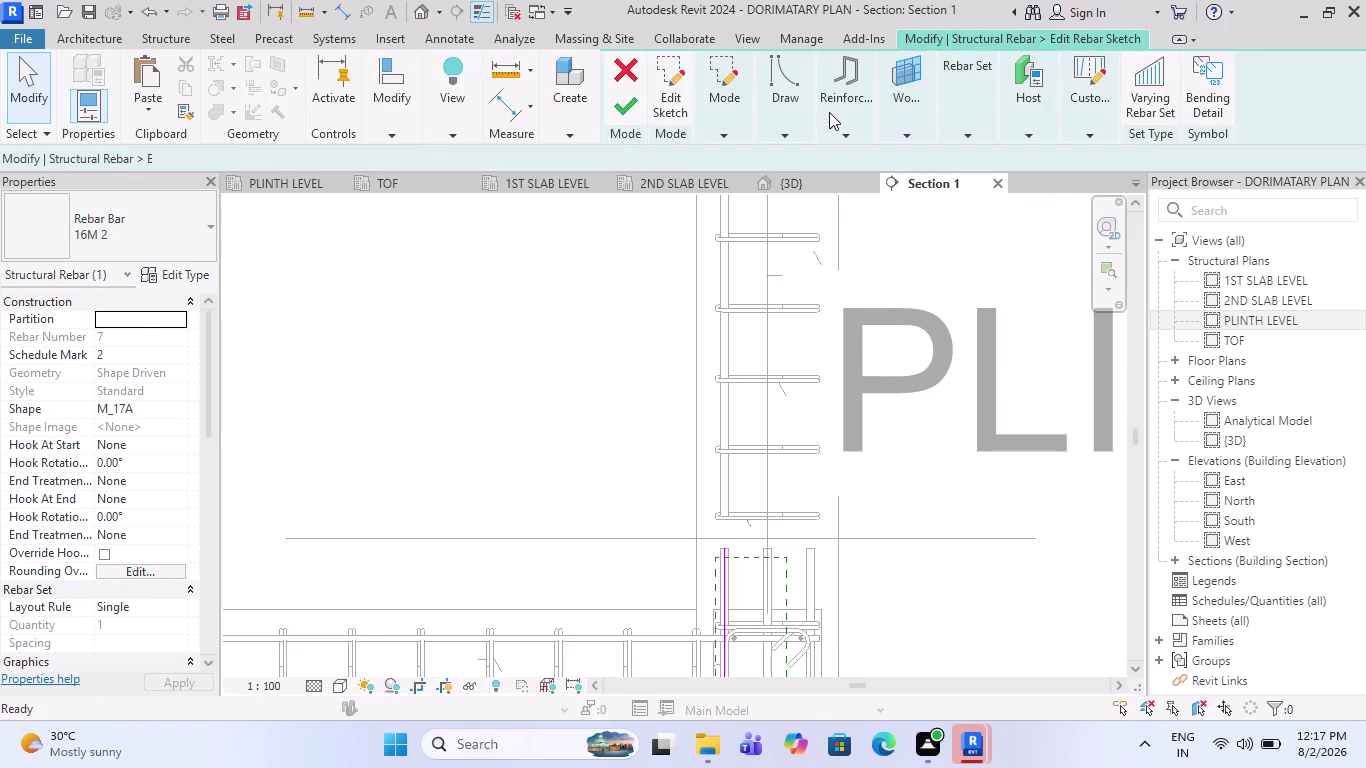
key(Escape)
click(873, 72)
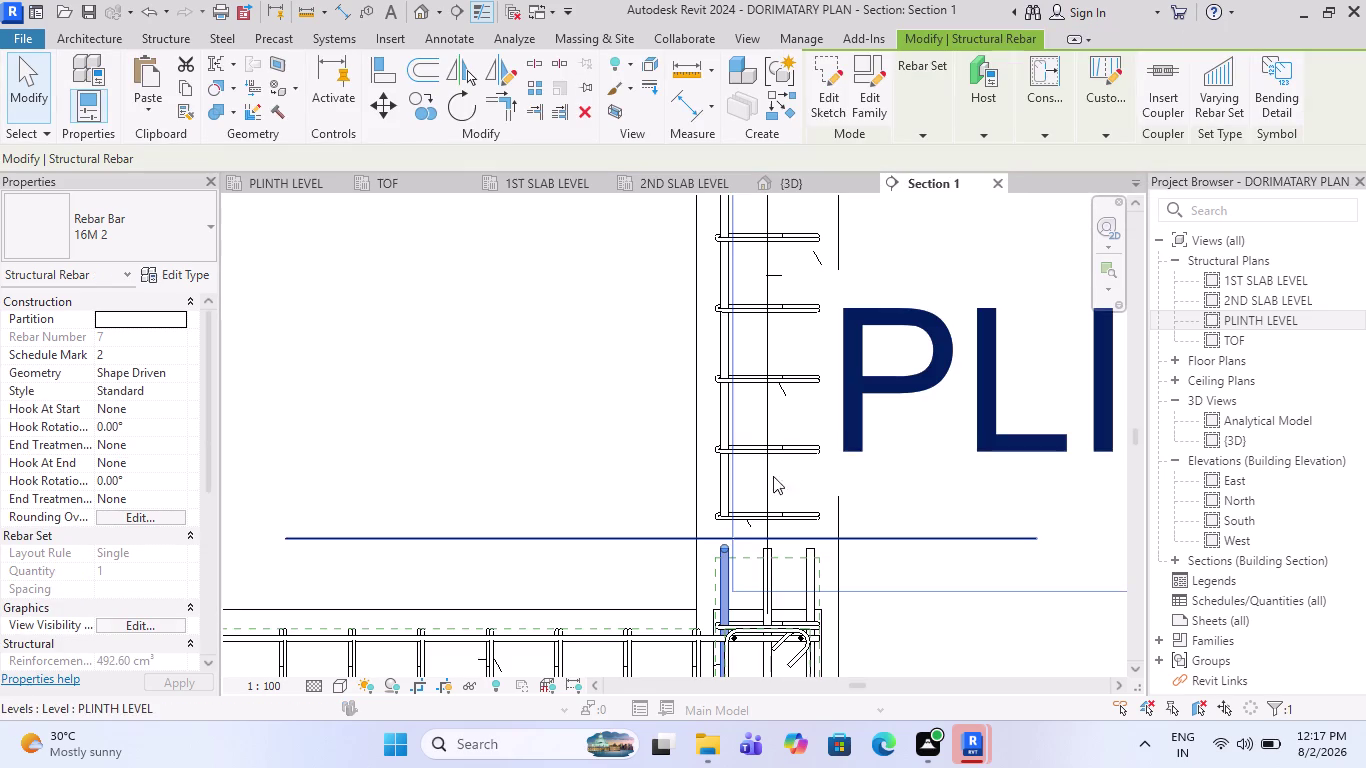
Adjust the straight vertical bar's end by dragging its grip.
click(726, 483)
scroll(up, 3)
drag(721, 527, 723, 575)
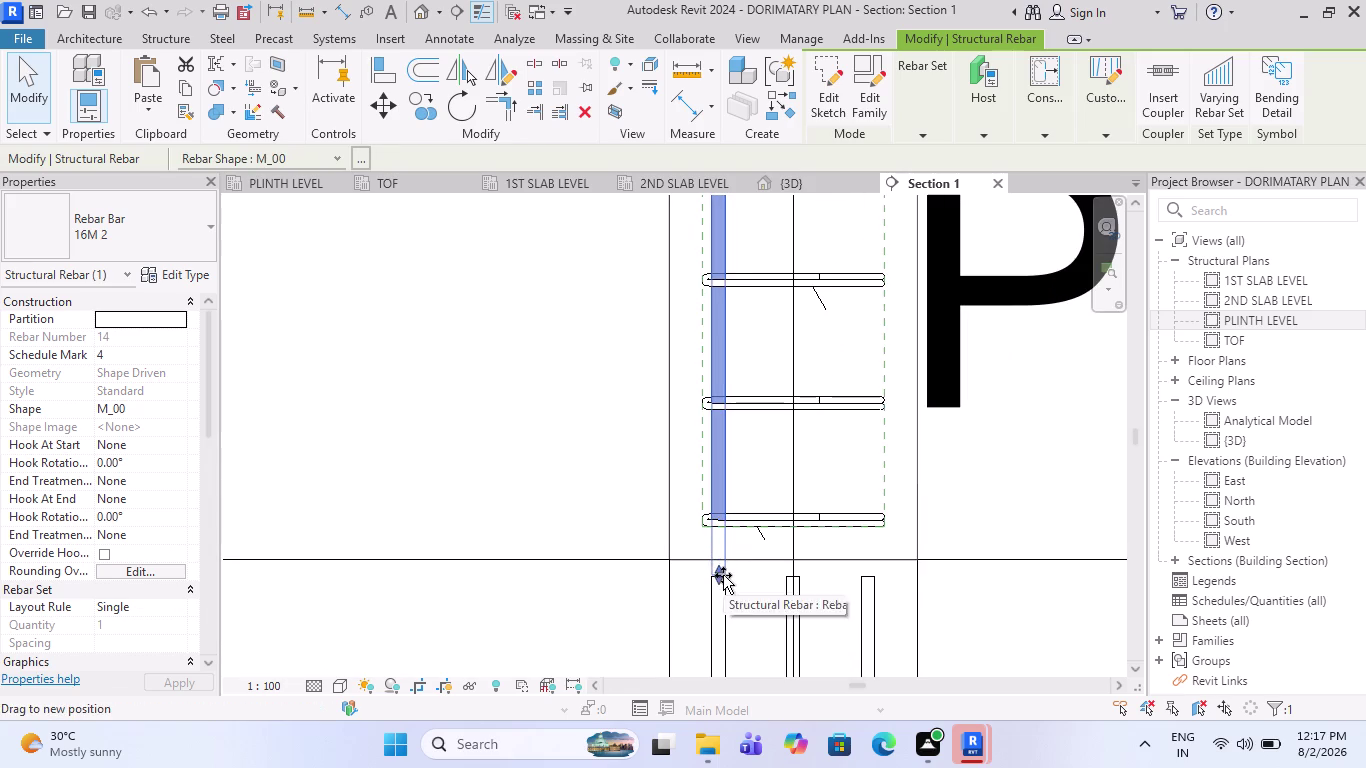
drag(723, 575, 723, 578)
key(Escape)
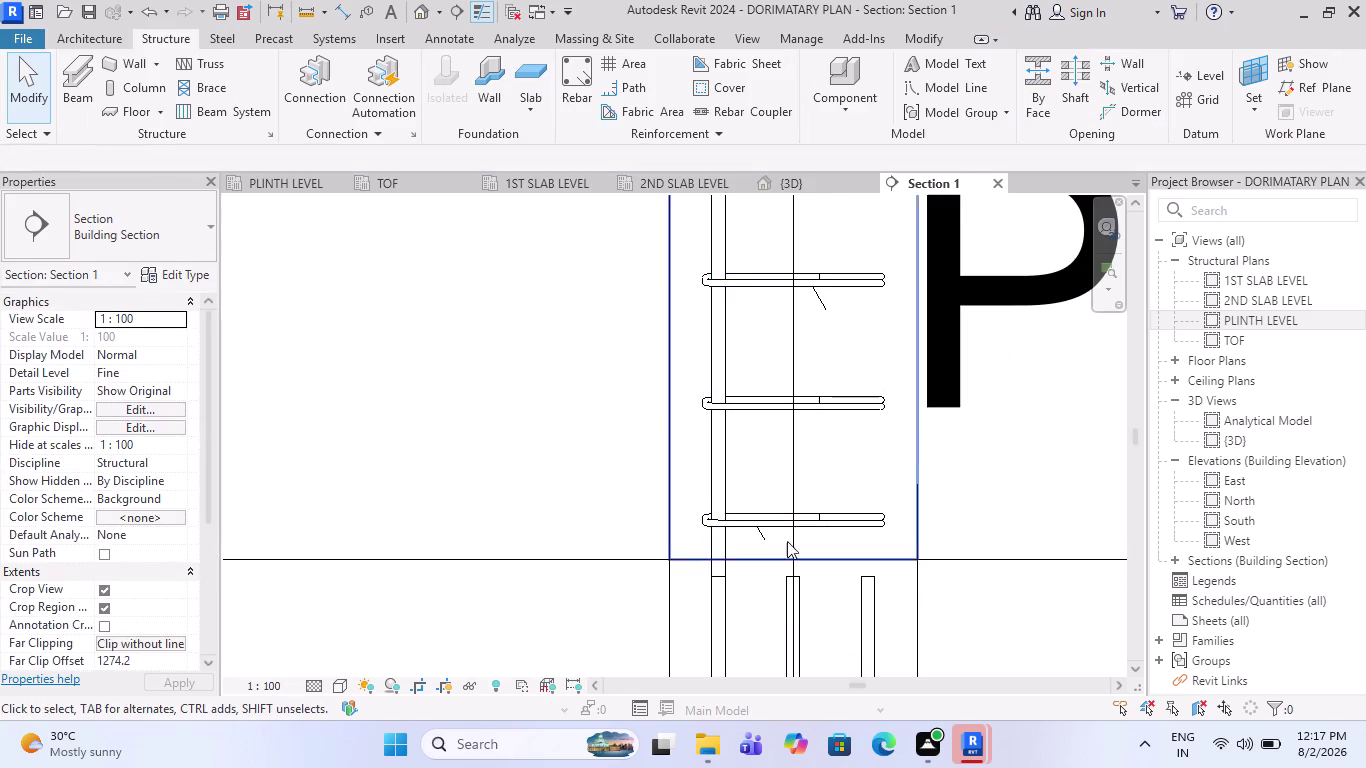
Select the two vertical bars near the plinth line, then clear the selection.
scroll(down, 3)
scroll(up, 3)
click(717, 561)
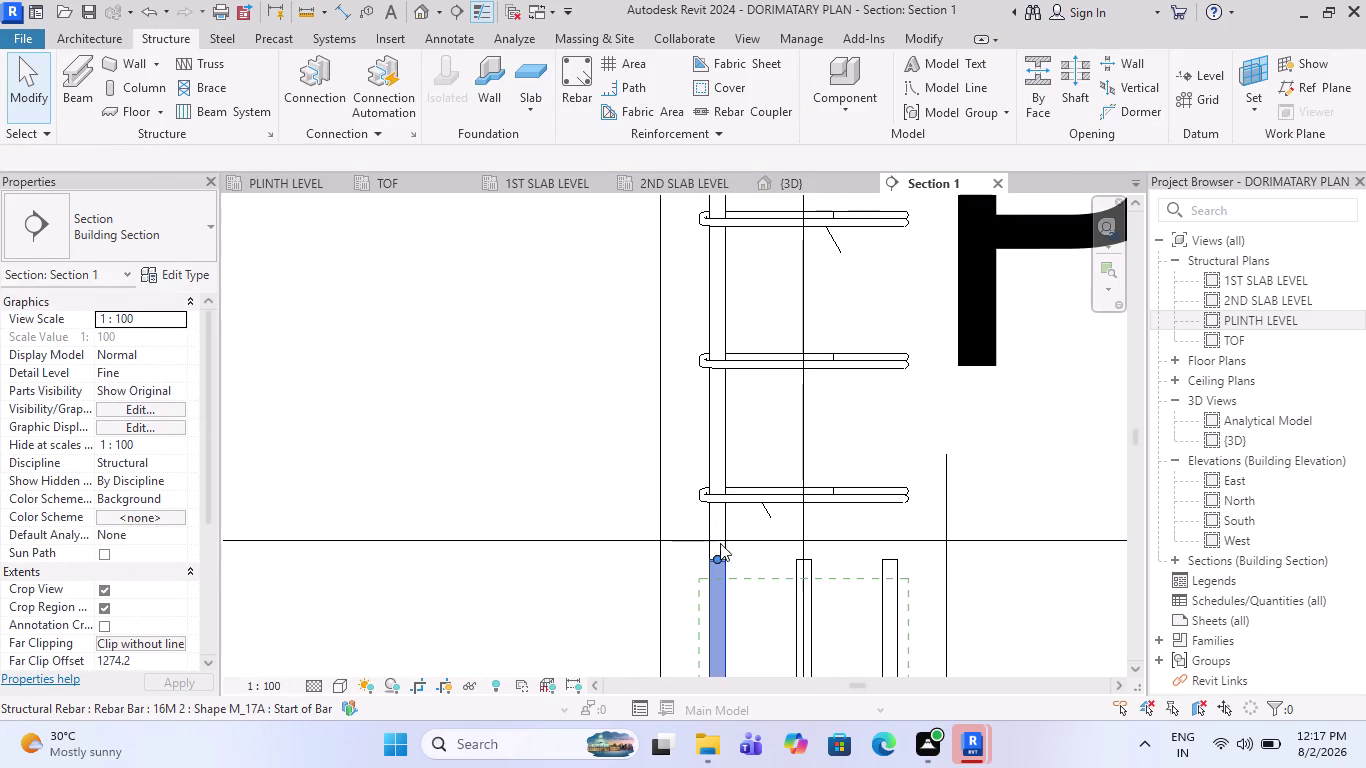
scroll(up, 3)
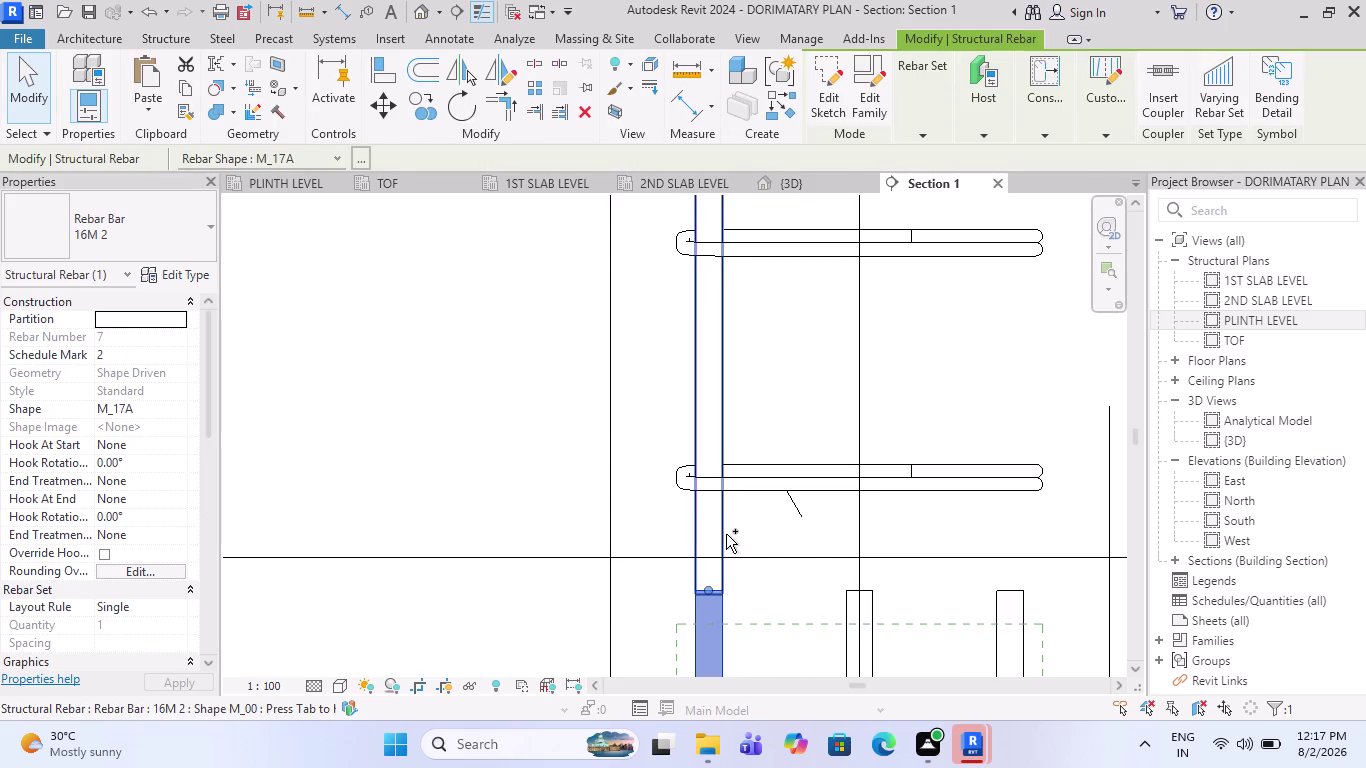
click(726, 534)
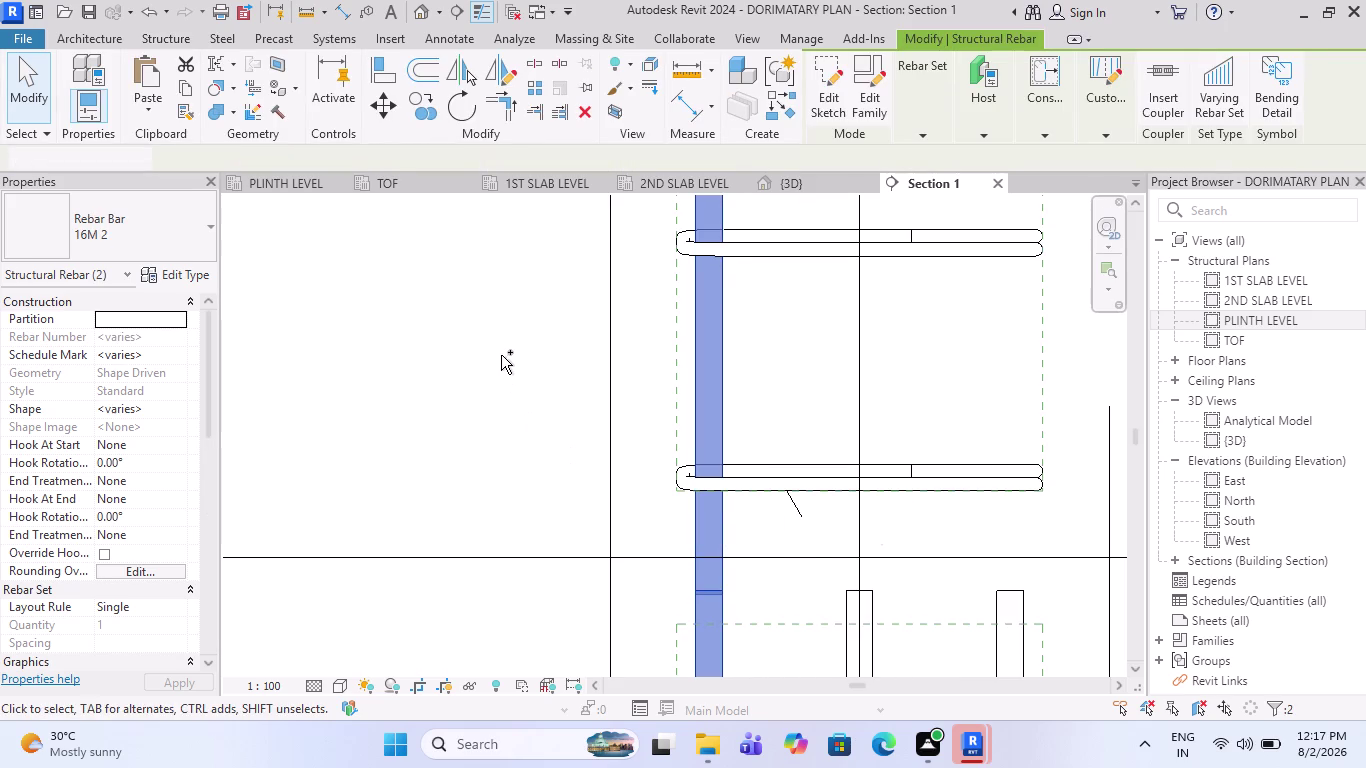
key(Escape)
scroll(up, 3)
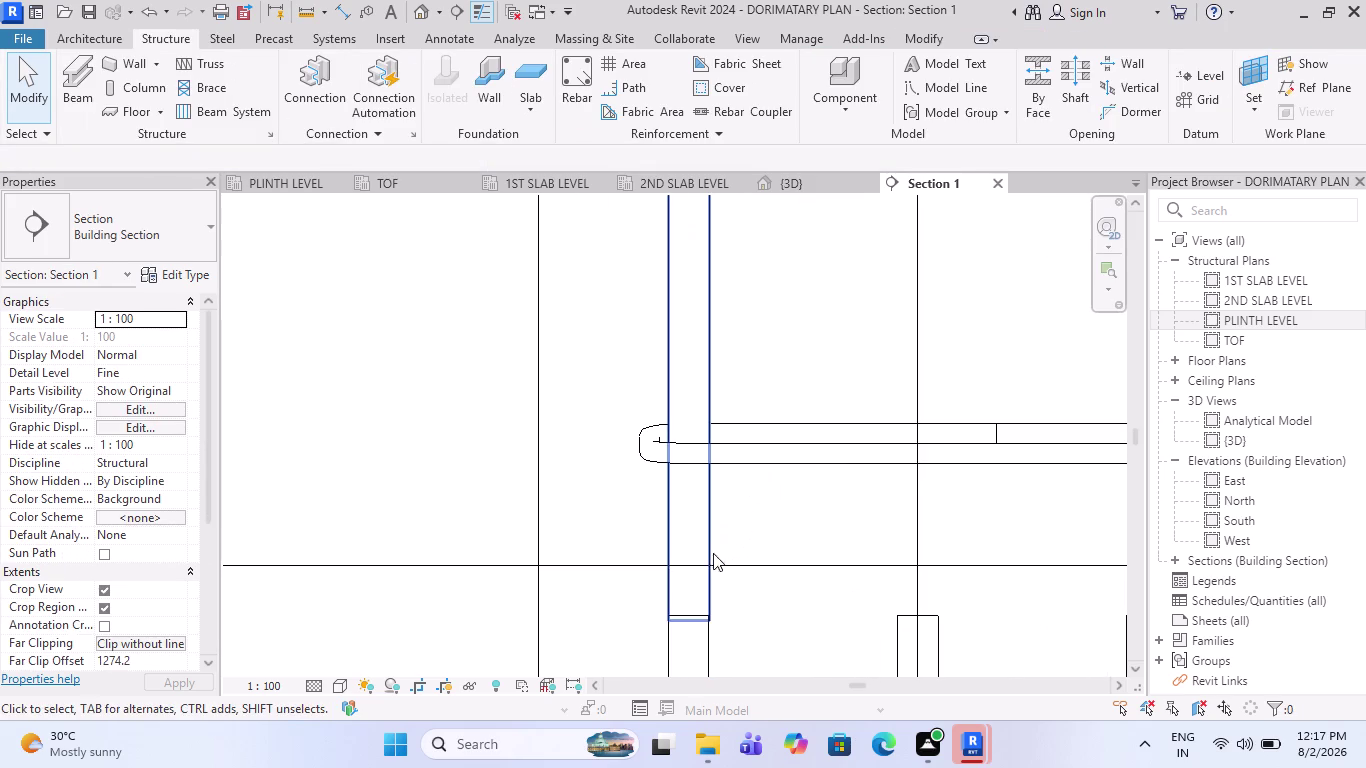
Pull the straight bar's lower end up so it stops above the footing.
click(709, 553)
scroll(up, 3)
scroll(up, 3)
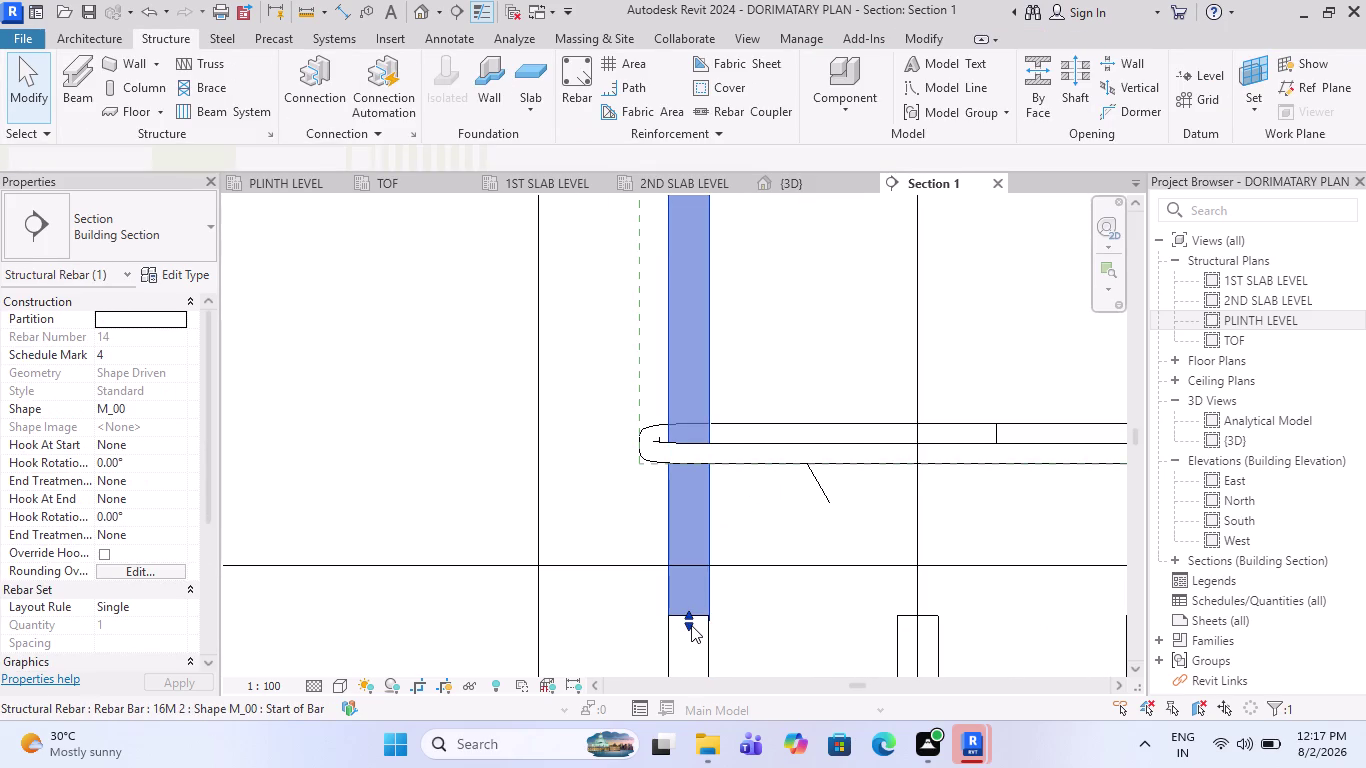
scroll(up, 3)
drag(678, 603, 680, 546)
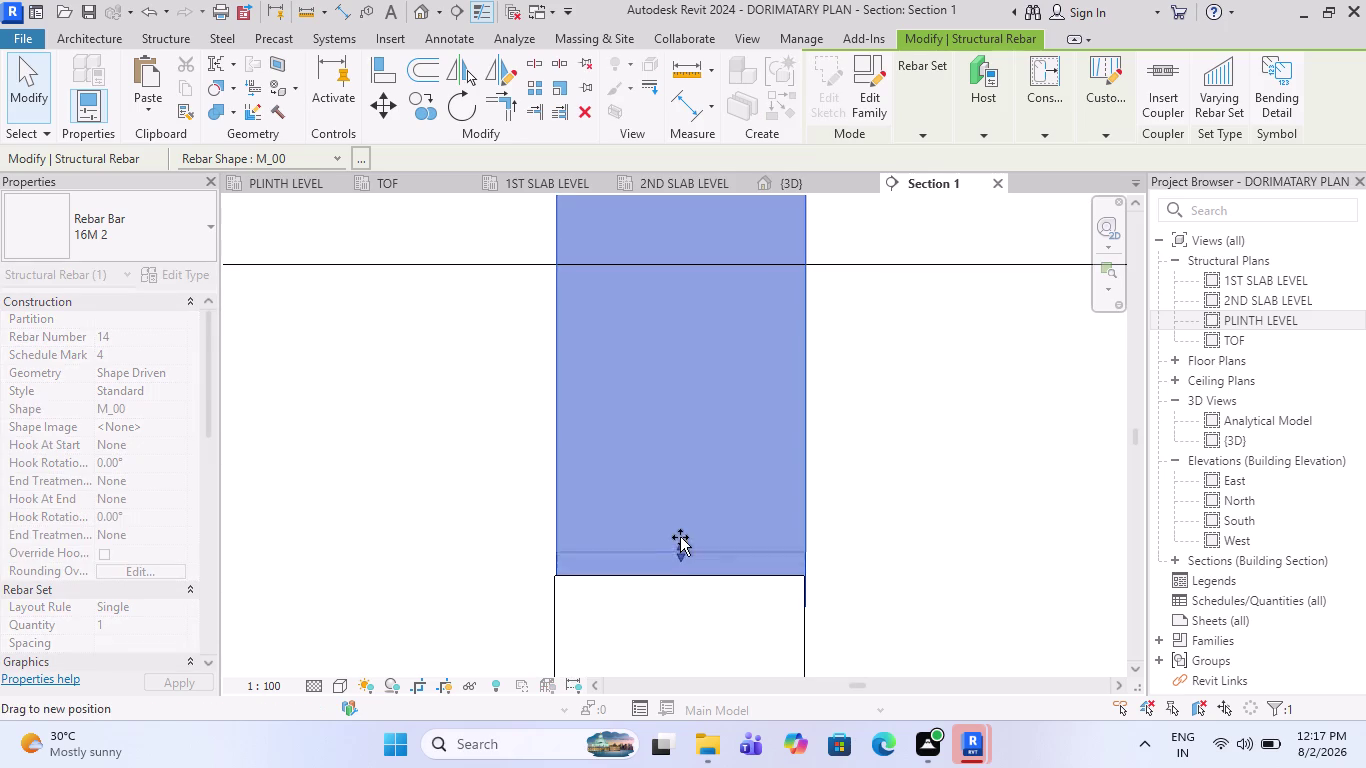
drag(680, 546, 681, 516)
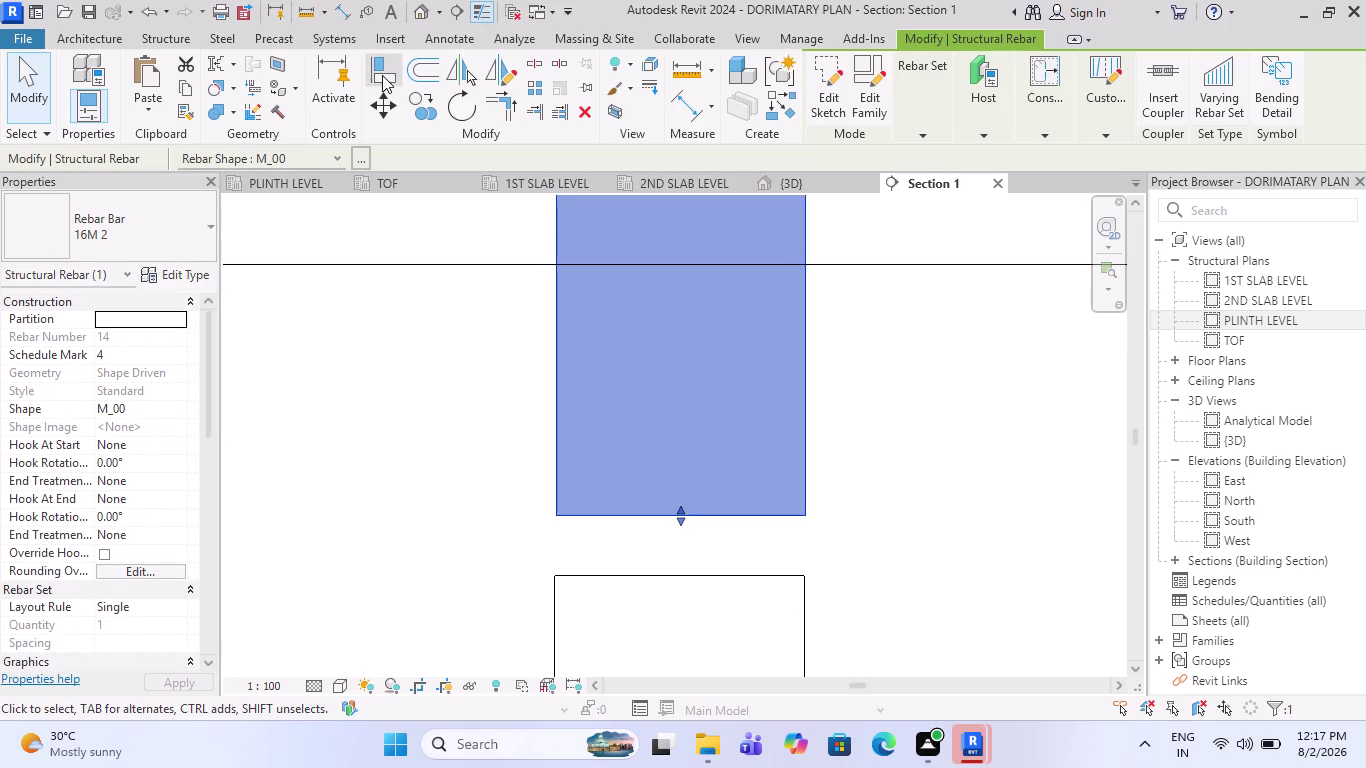
click(380, 75)
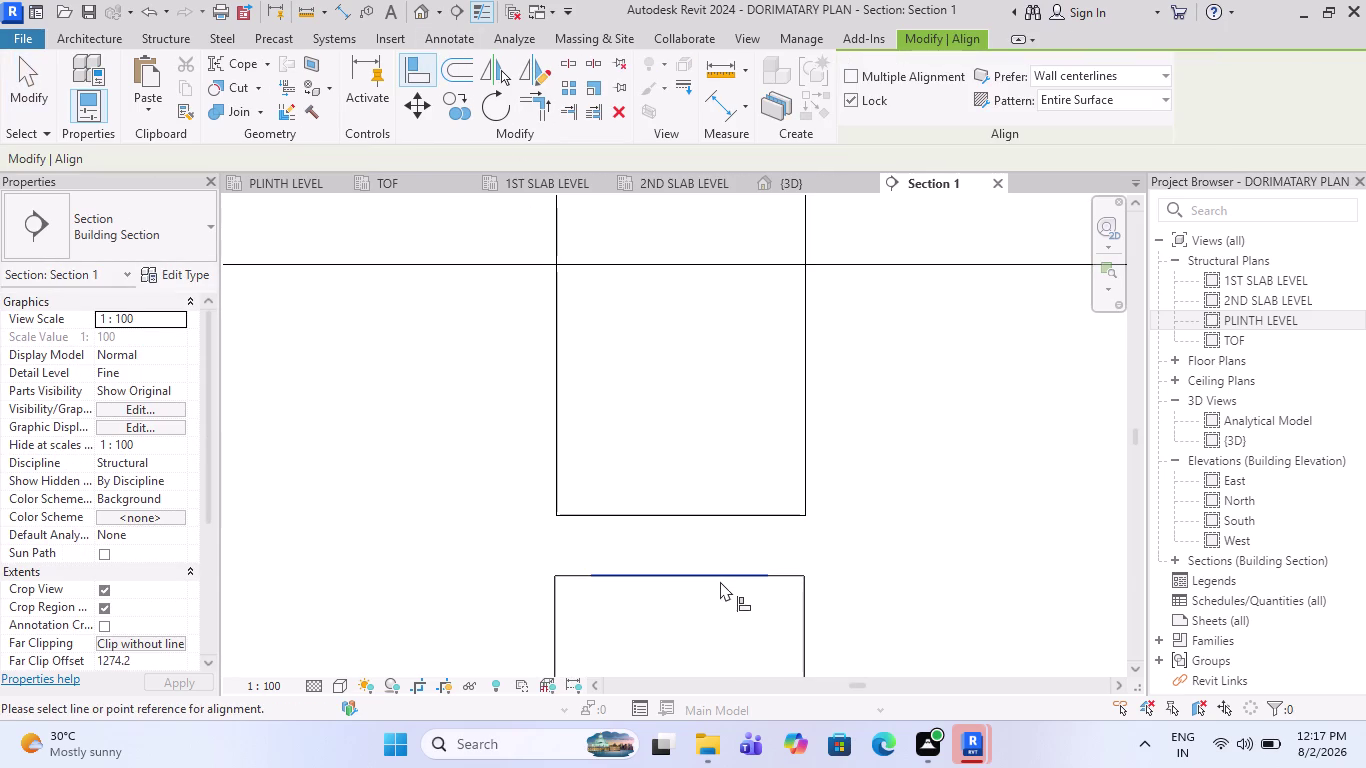
Pick the top edge below as the alignment reference for the bar end, then cancel.
click(720, 581)
click(696, 517)
scroll(down, 3)
key(Escape)
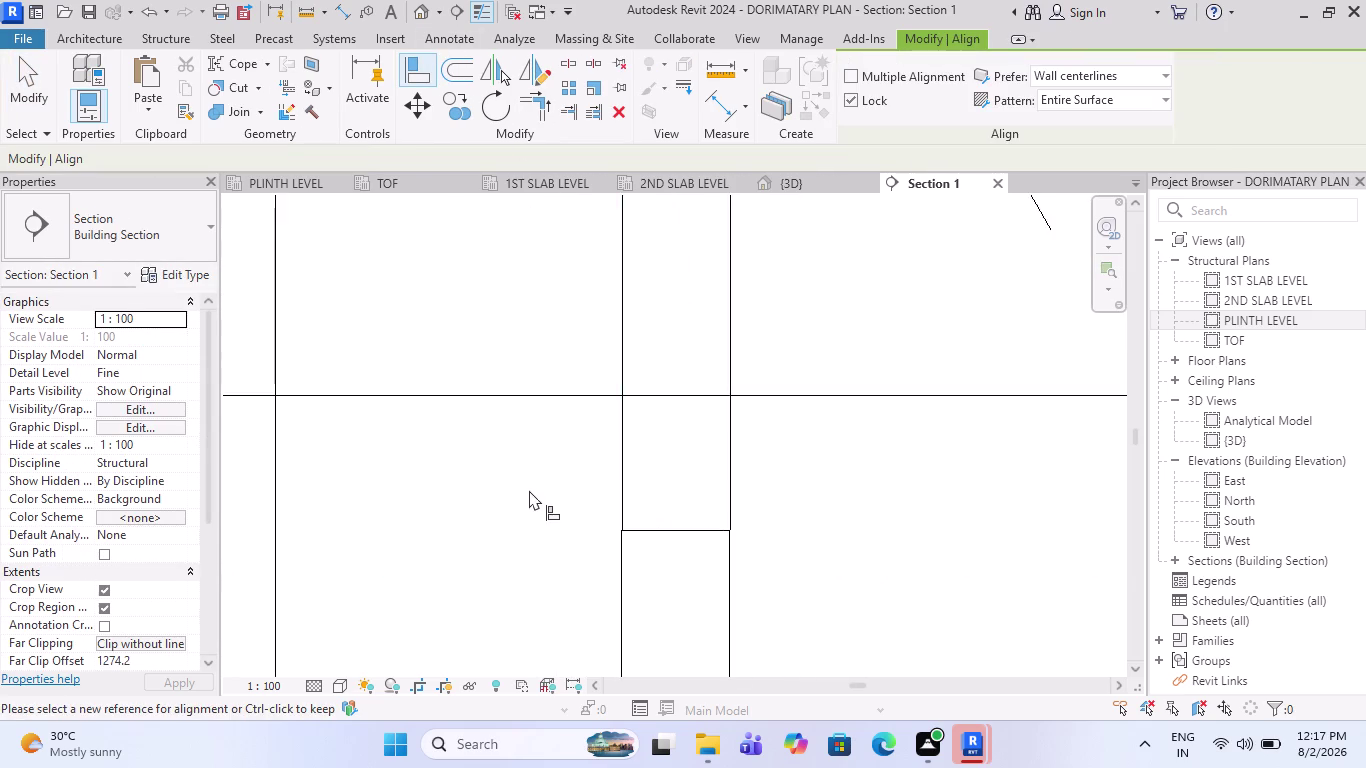
Zoom around the column bars in Section 1, then exit Align and switch to 1ST SLAB LEVEL.
scroll(down, 3)
scroll(down, 3)
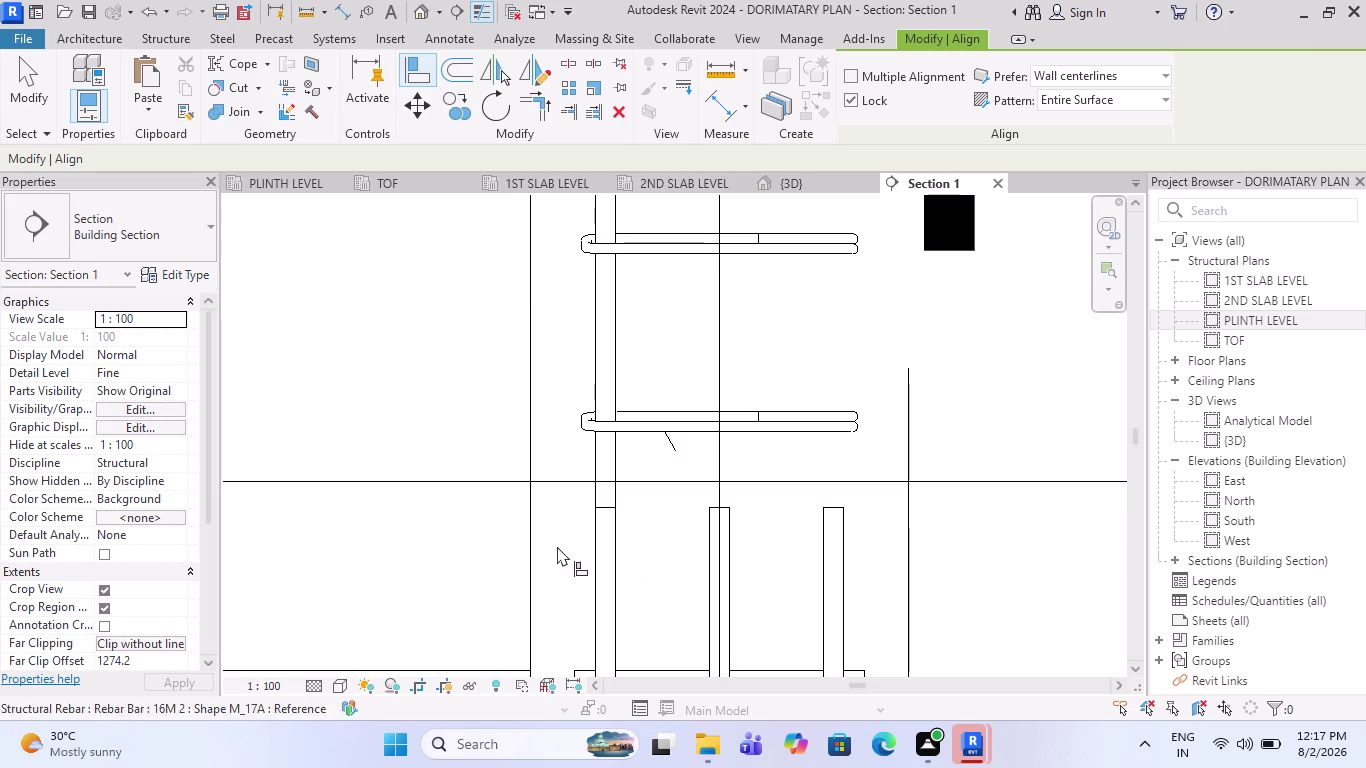
scroll(down, 3)
scroll(down, 3)
scroll(down, 3)
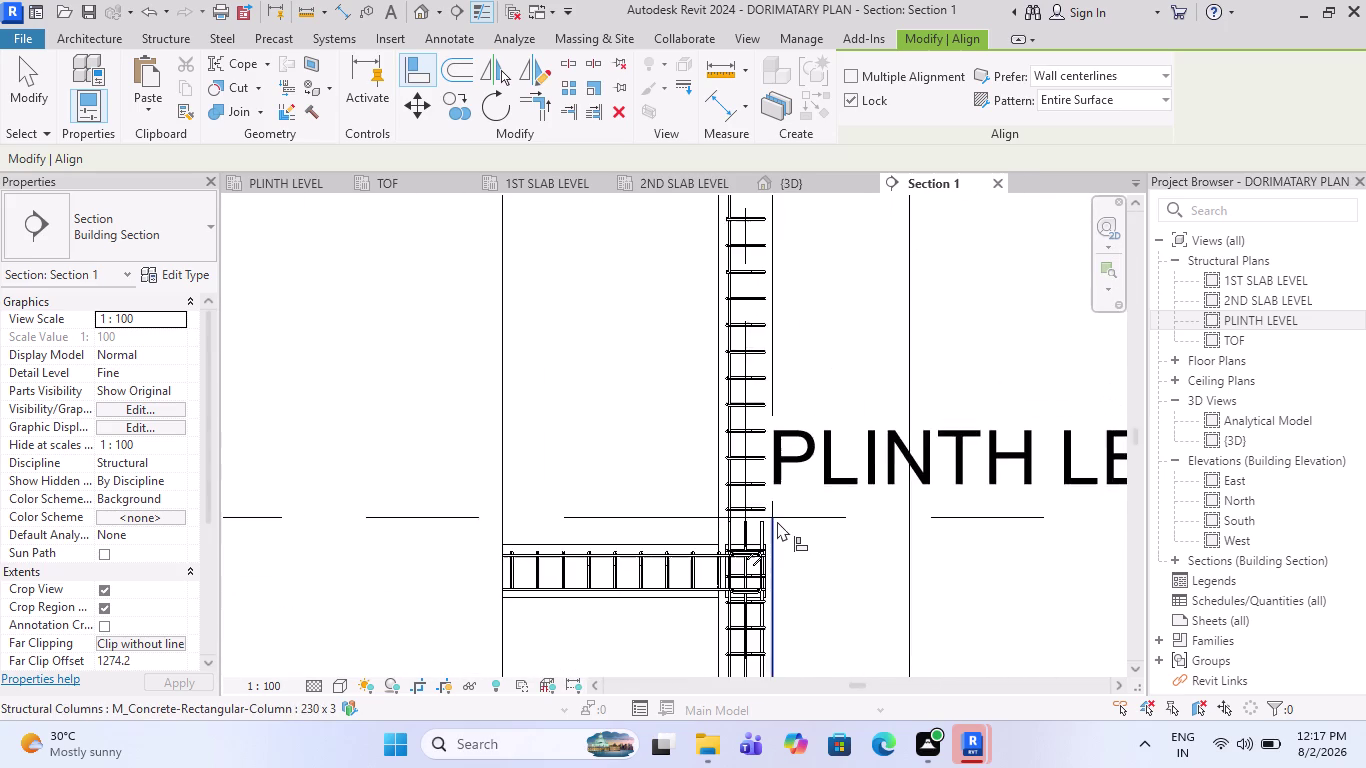
scroll(down, 3)
scroll(down, 3)
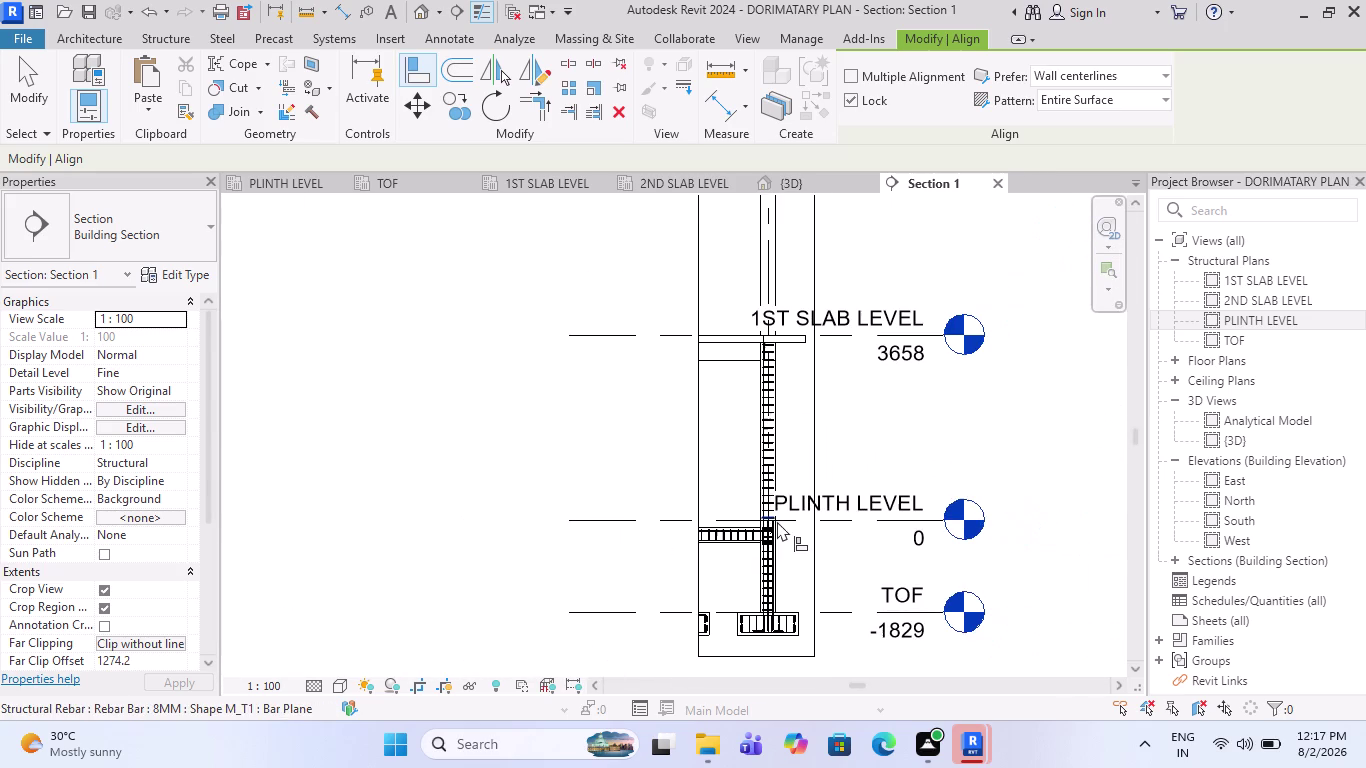
scroll(up, 3)
scroll(up, 3)
scroll(down, 3)
scroll(up, 3)
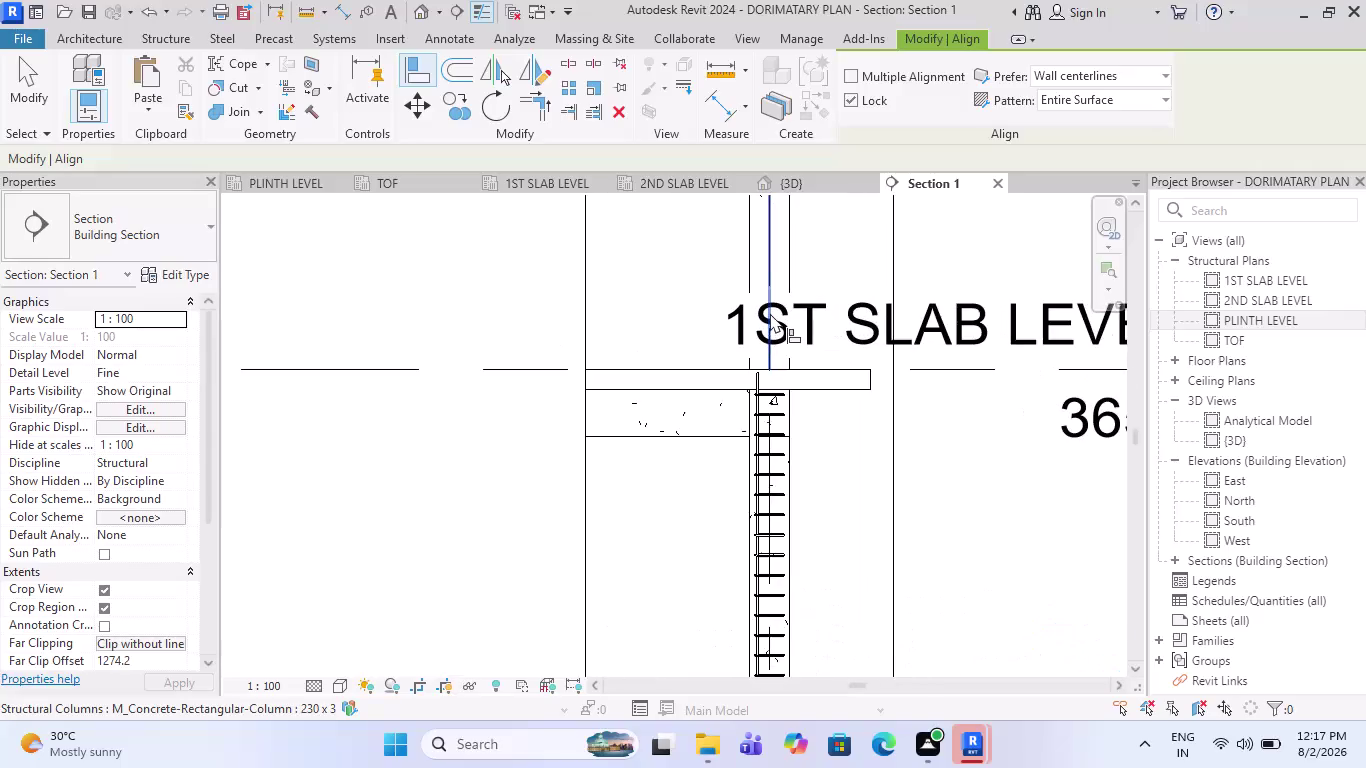
scroll(down, 3)
scroll(down, 3)
scroll(up, 3)
scroll(up, 3)
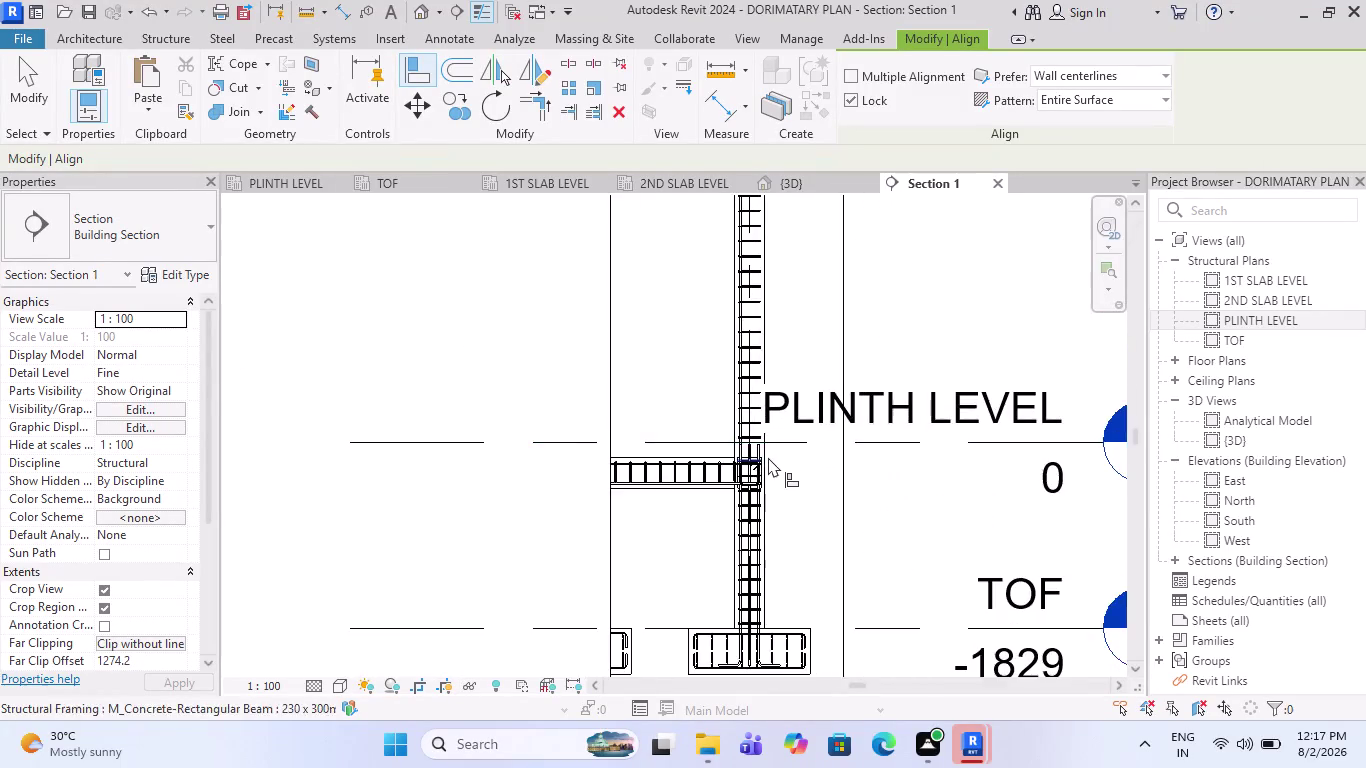
scroll(up, 3)
scroll(up, 3)
key(Escape)
scroll(up, 3)
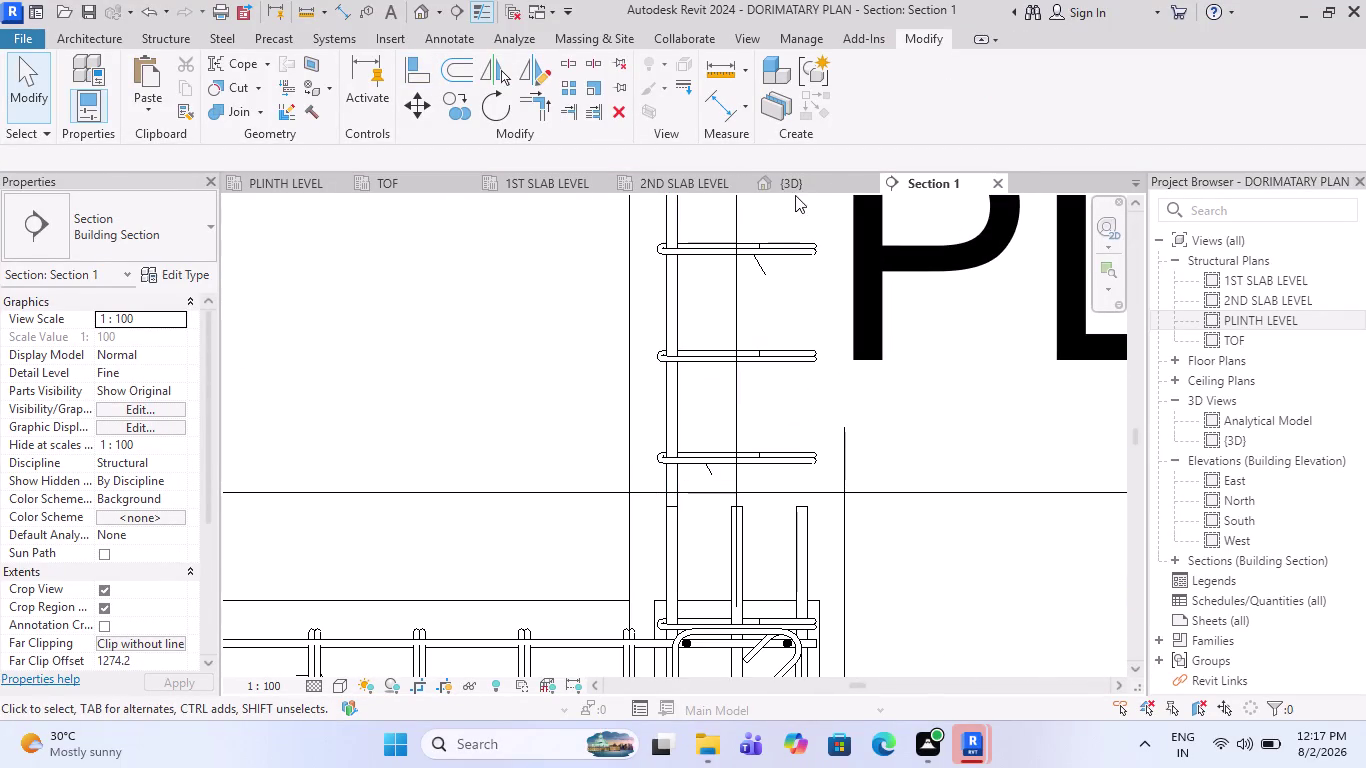
click(506, 179)
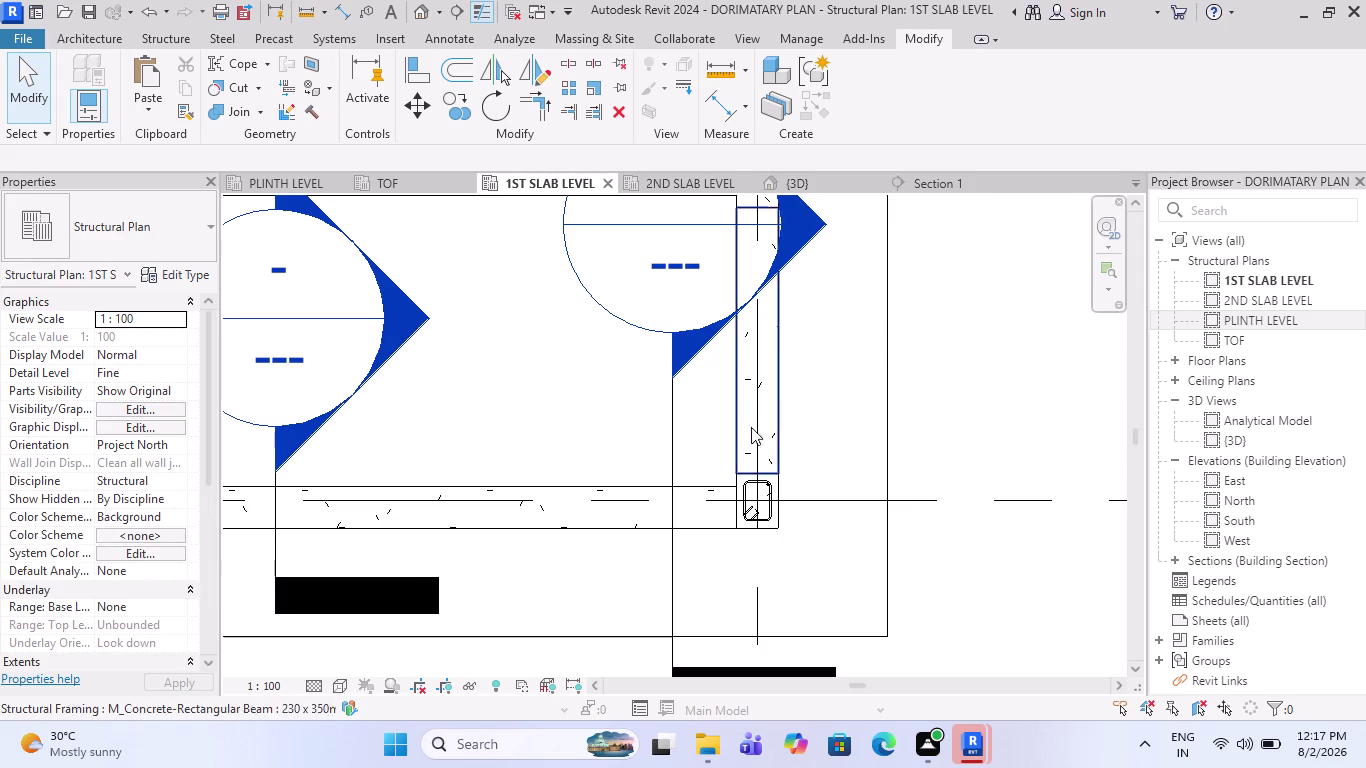
Zoom into the column and select its right-hand corner bar.
scroll(up, 3)
scroll(up, 3)
click(777, 474)
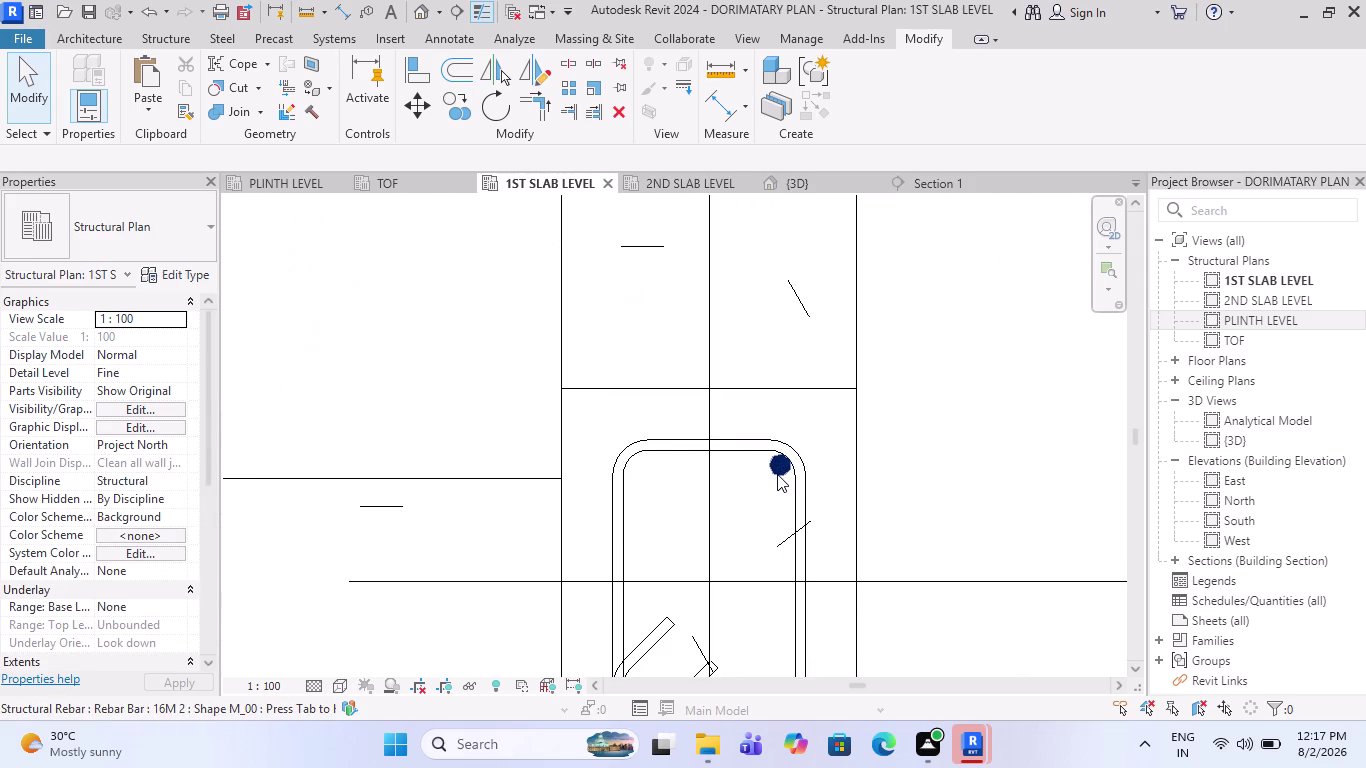
click(450, 106)
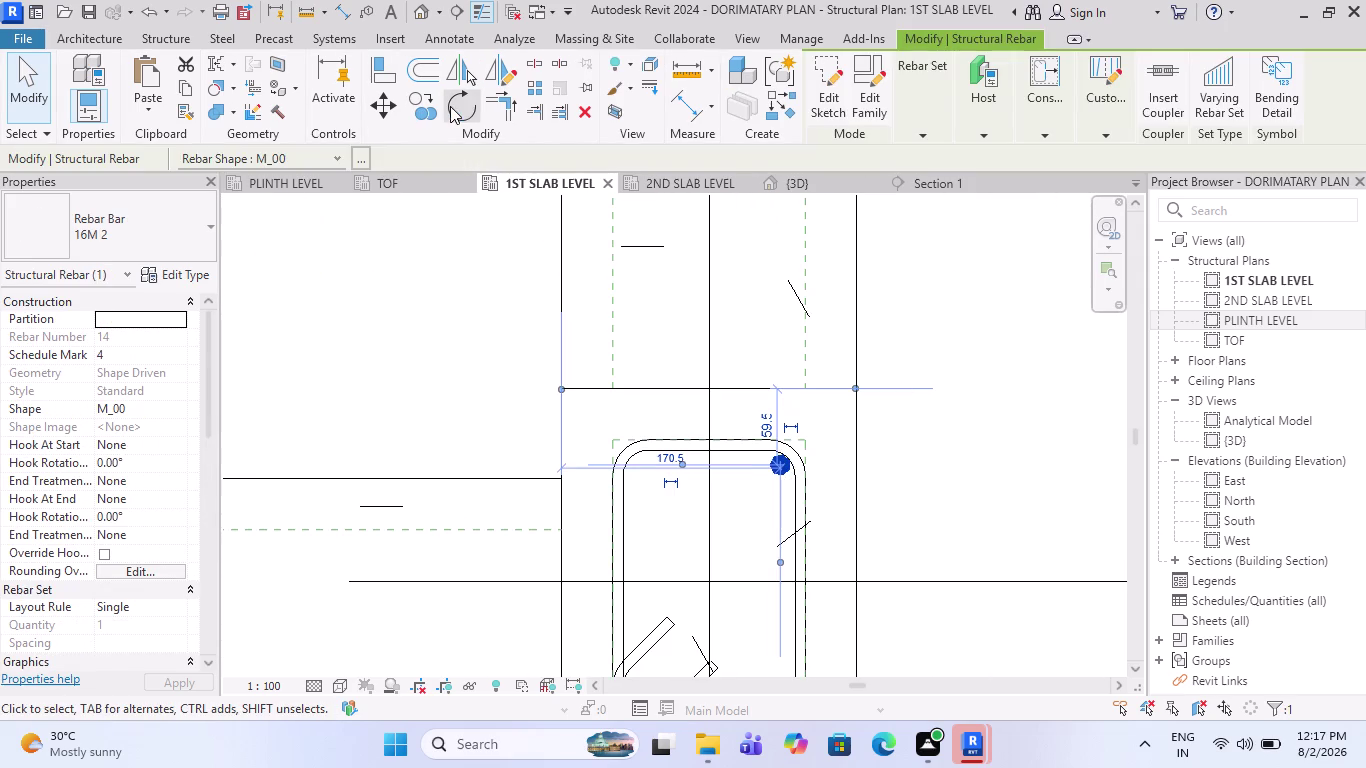
scroll(up, 3)
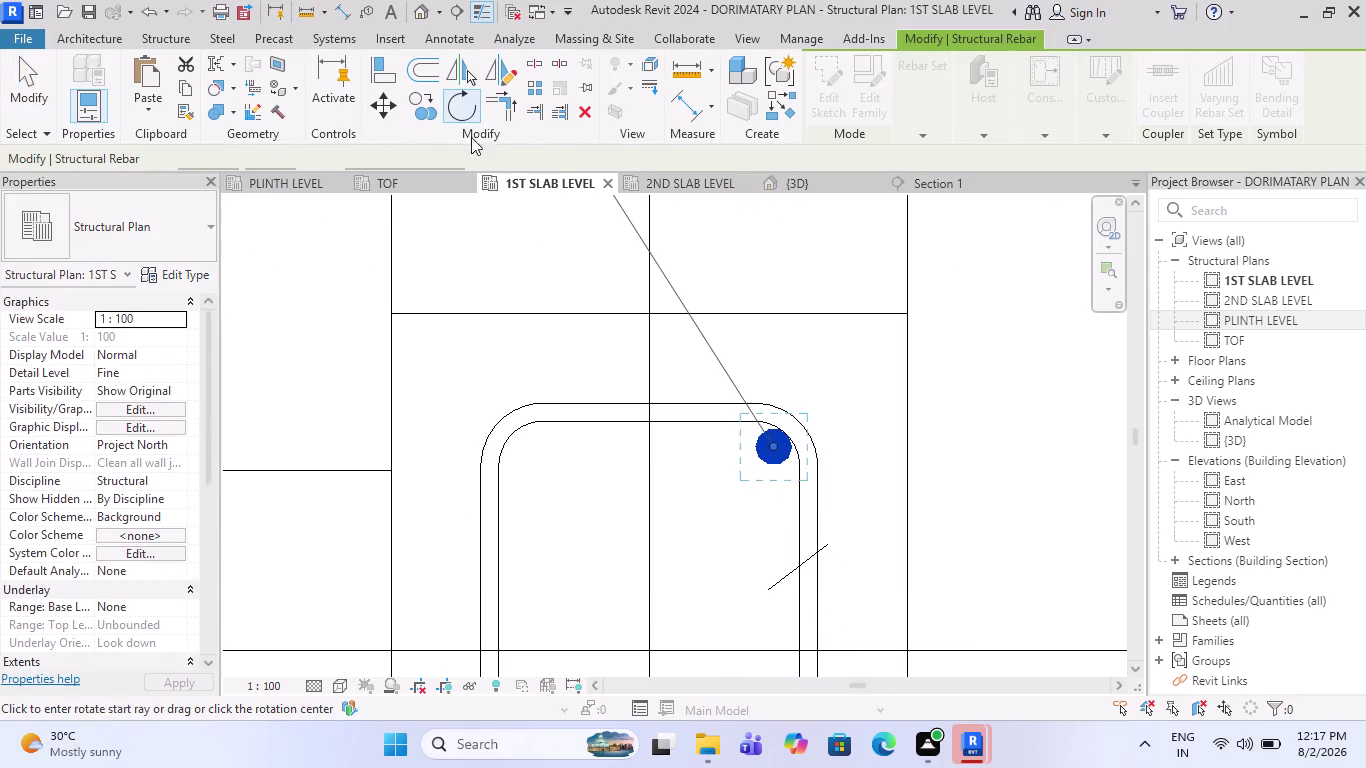
Copy the corner bar down into the bottom right corner of the tie.
click(426, 118)
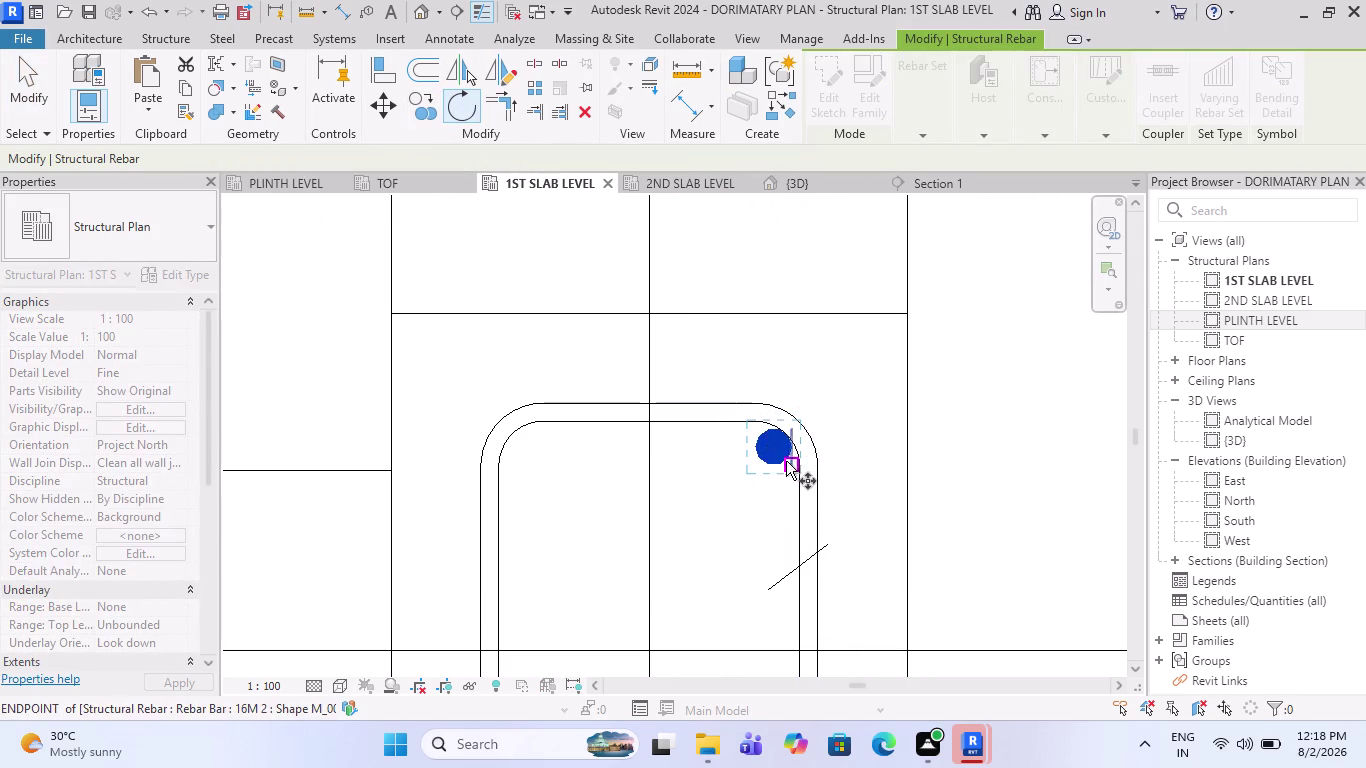
click(774, 447)
scroll(down, 3)
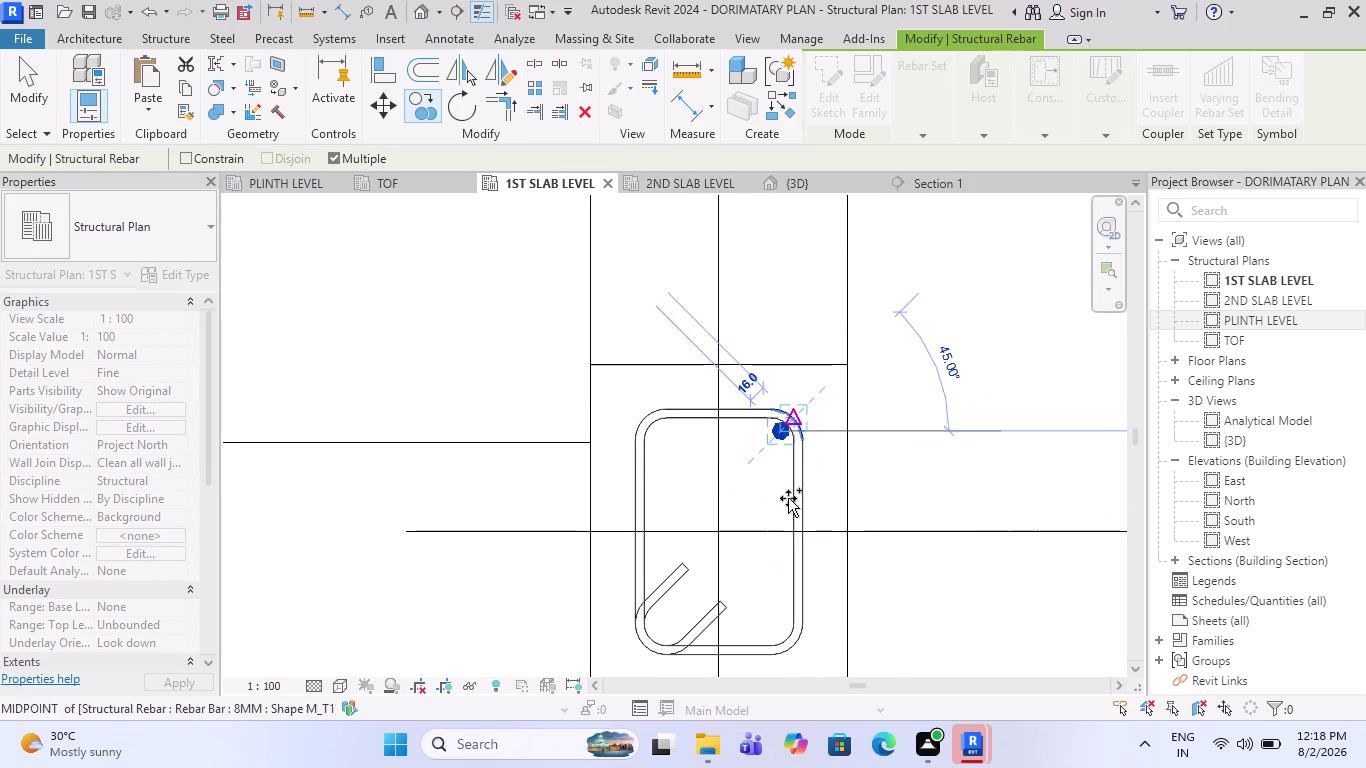
scroll(up, 3)
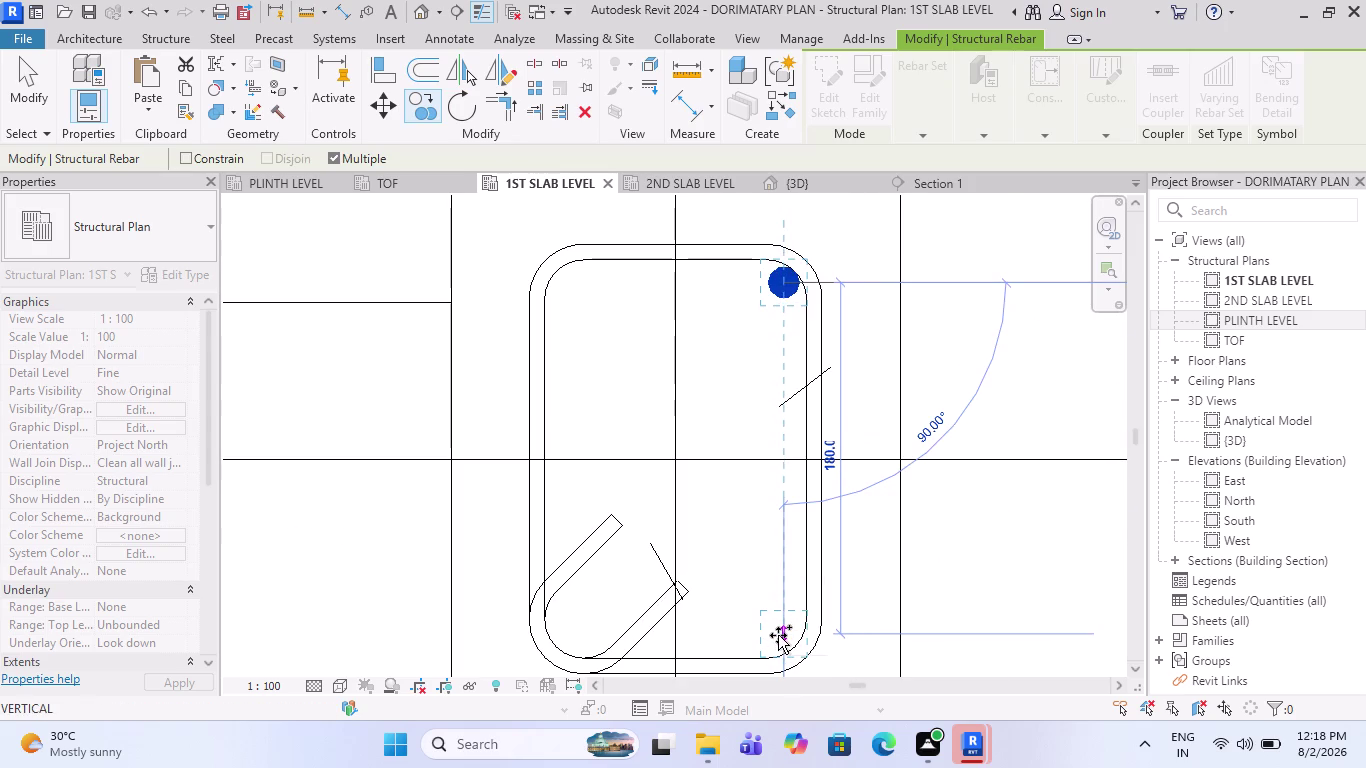
click(778, 635)
key(Escape)
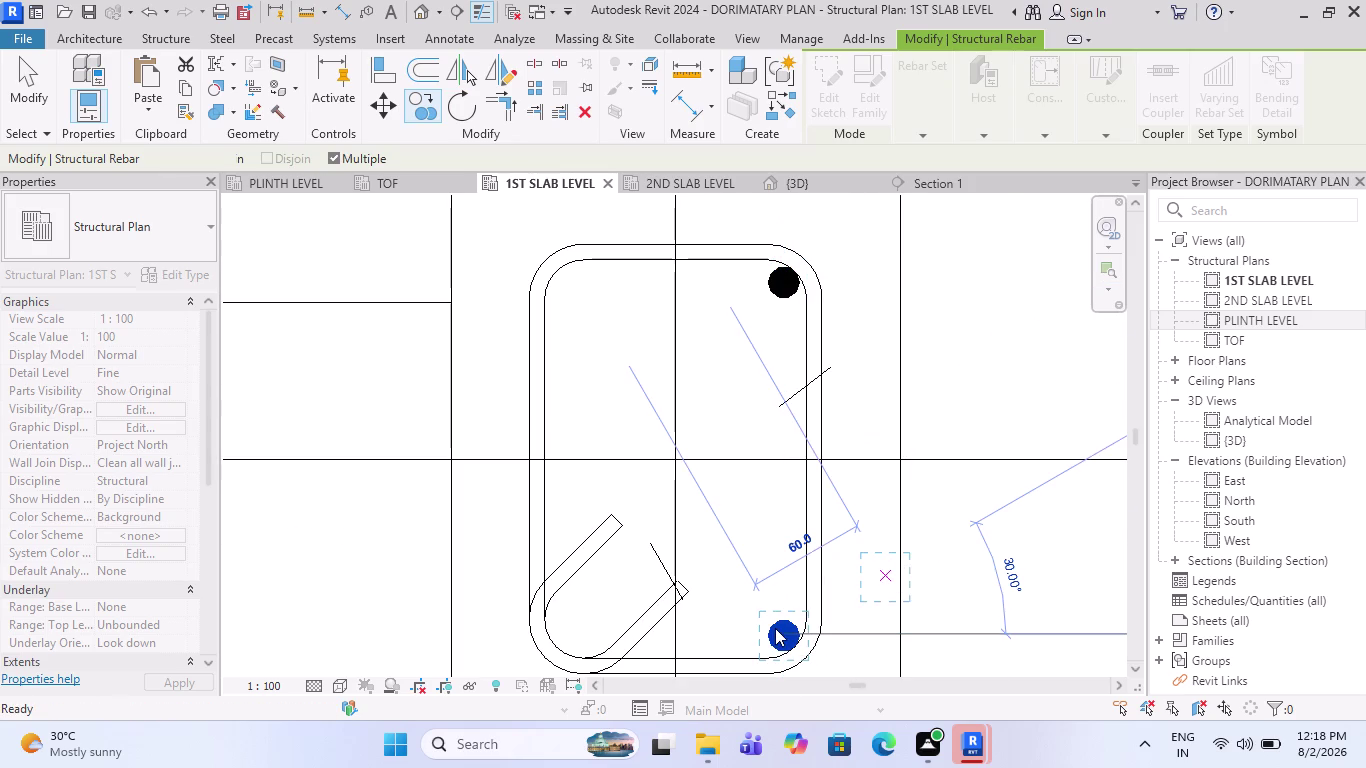
key(Escape)
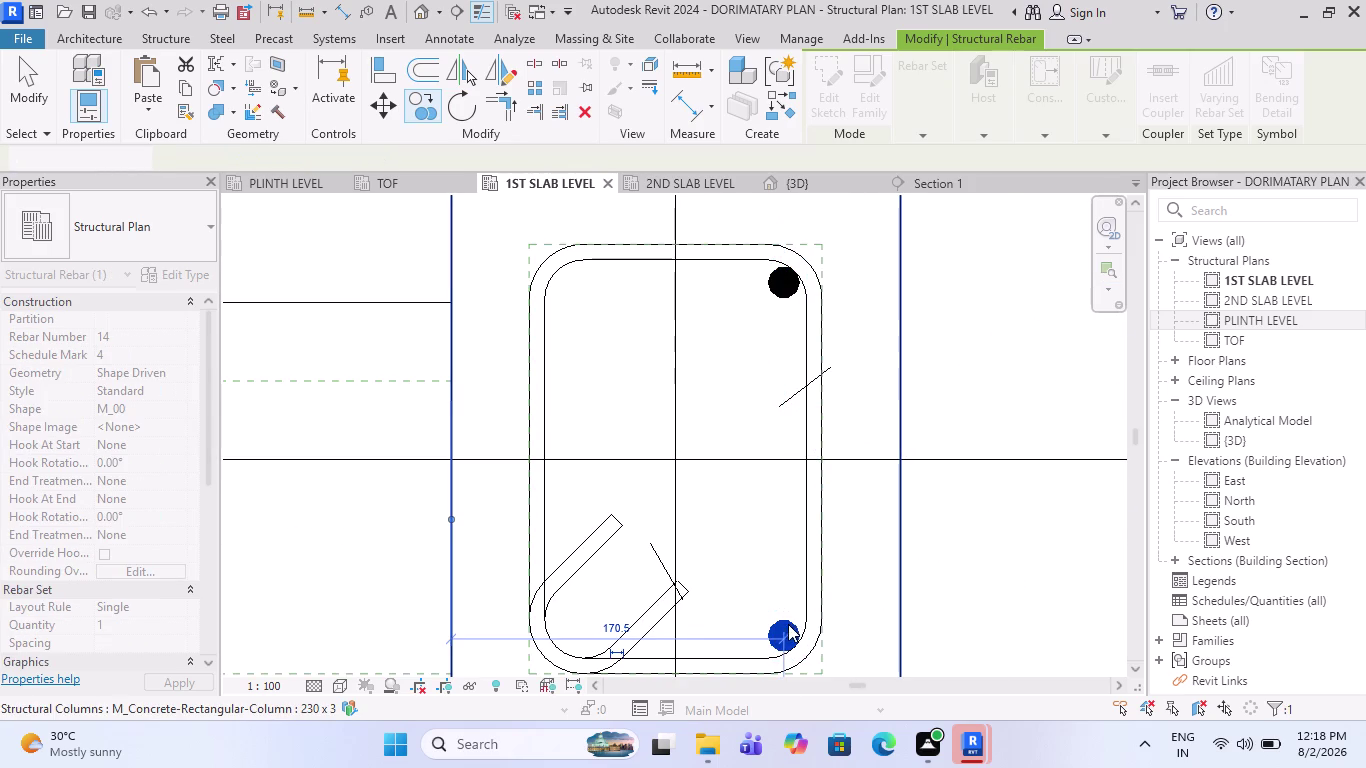
Select the new bottom corner bar together with the original corner bar.
click(765, 587)
click(783, 624)
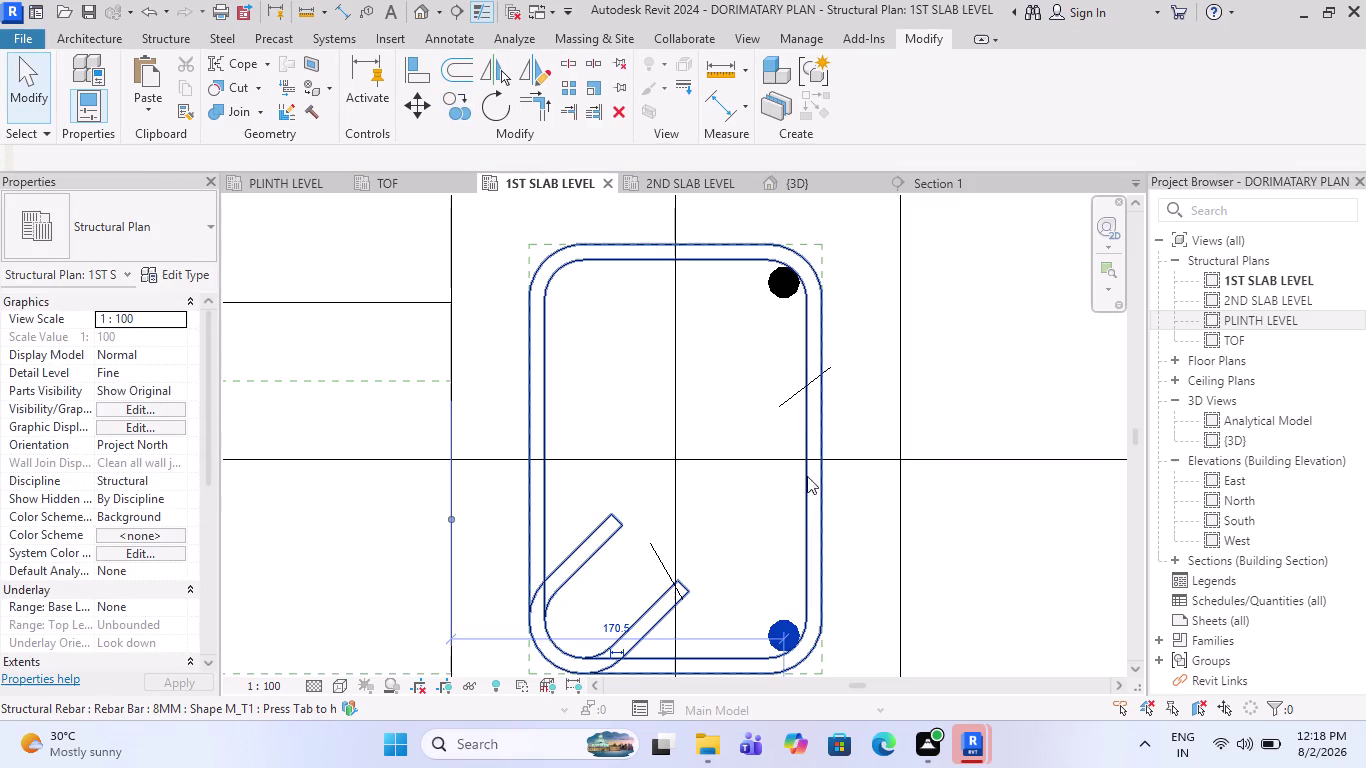
click(773, 282)
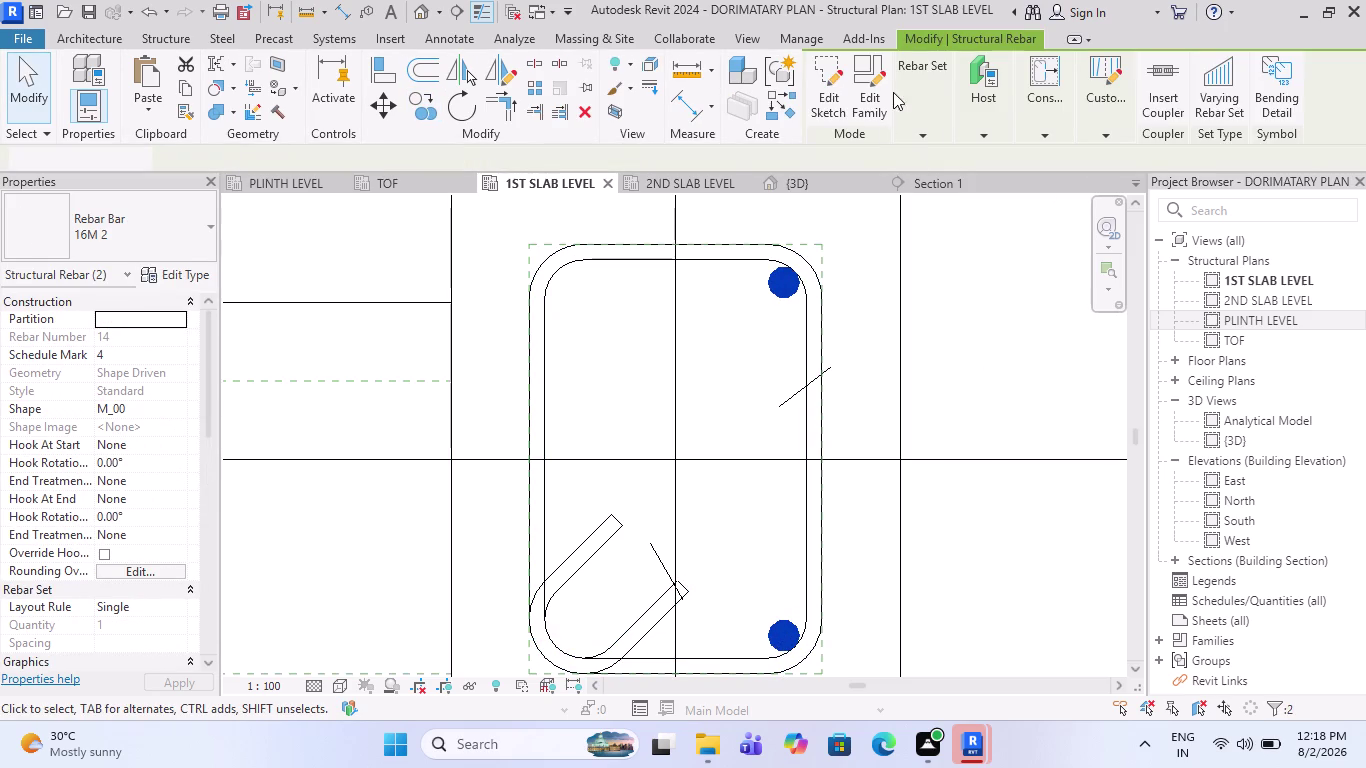
click(469, 72)
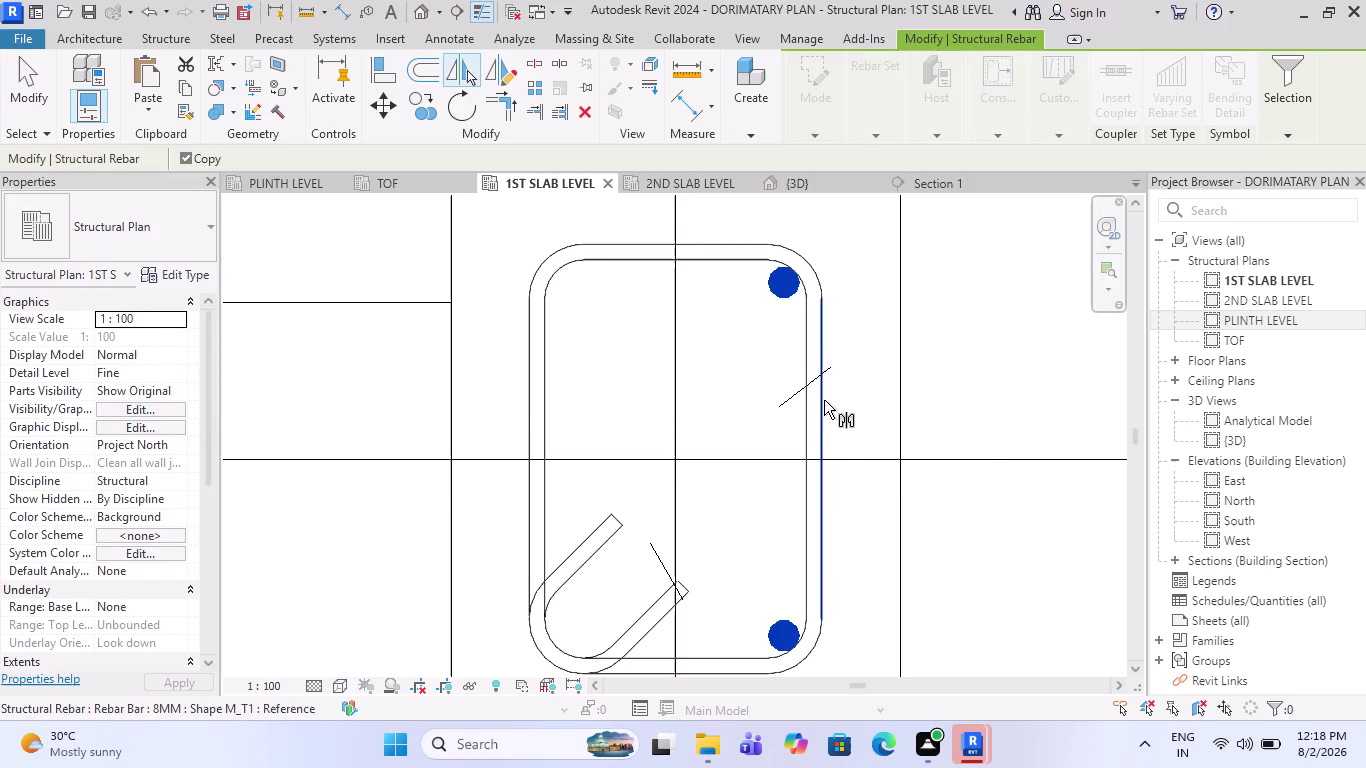
Copy the top-right corner bar to mid-height on the column's right side.
key(Escape)
click(782, 292)
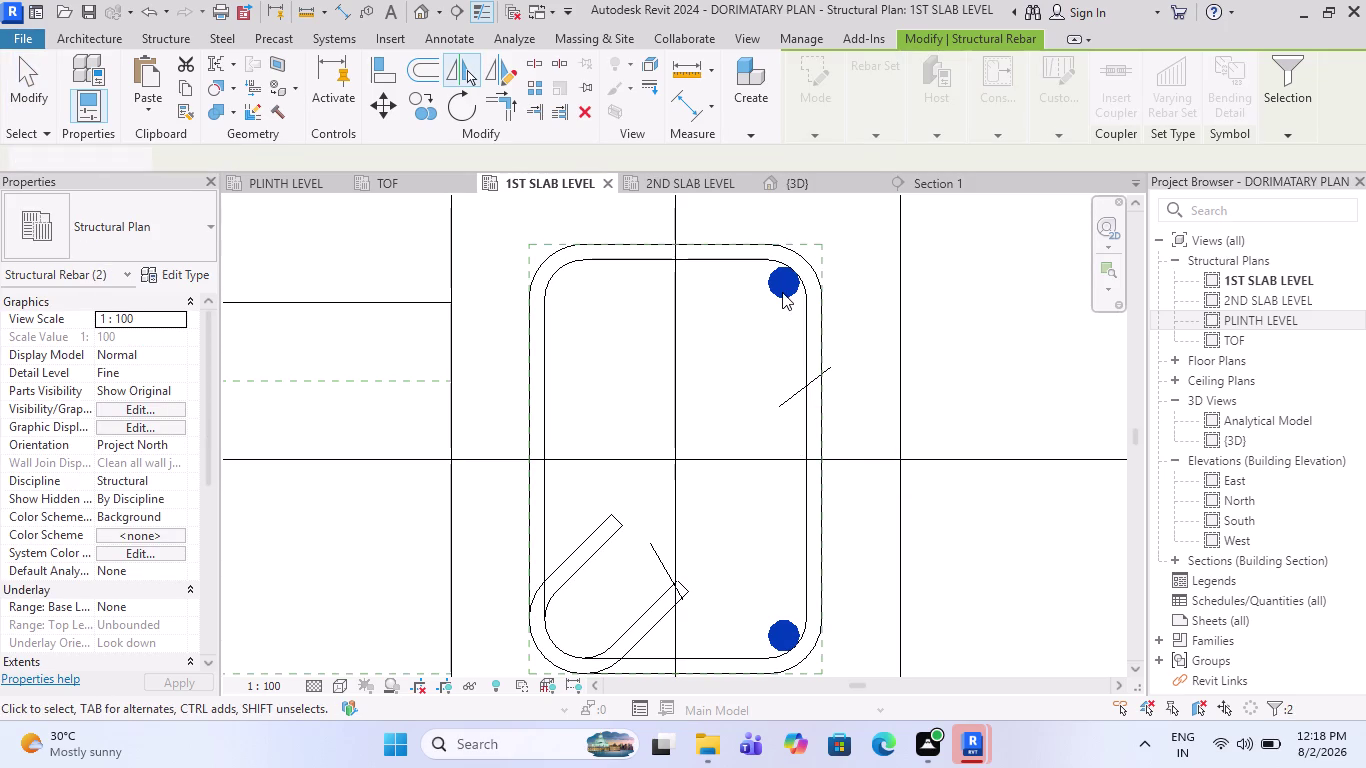
key(Escape)
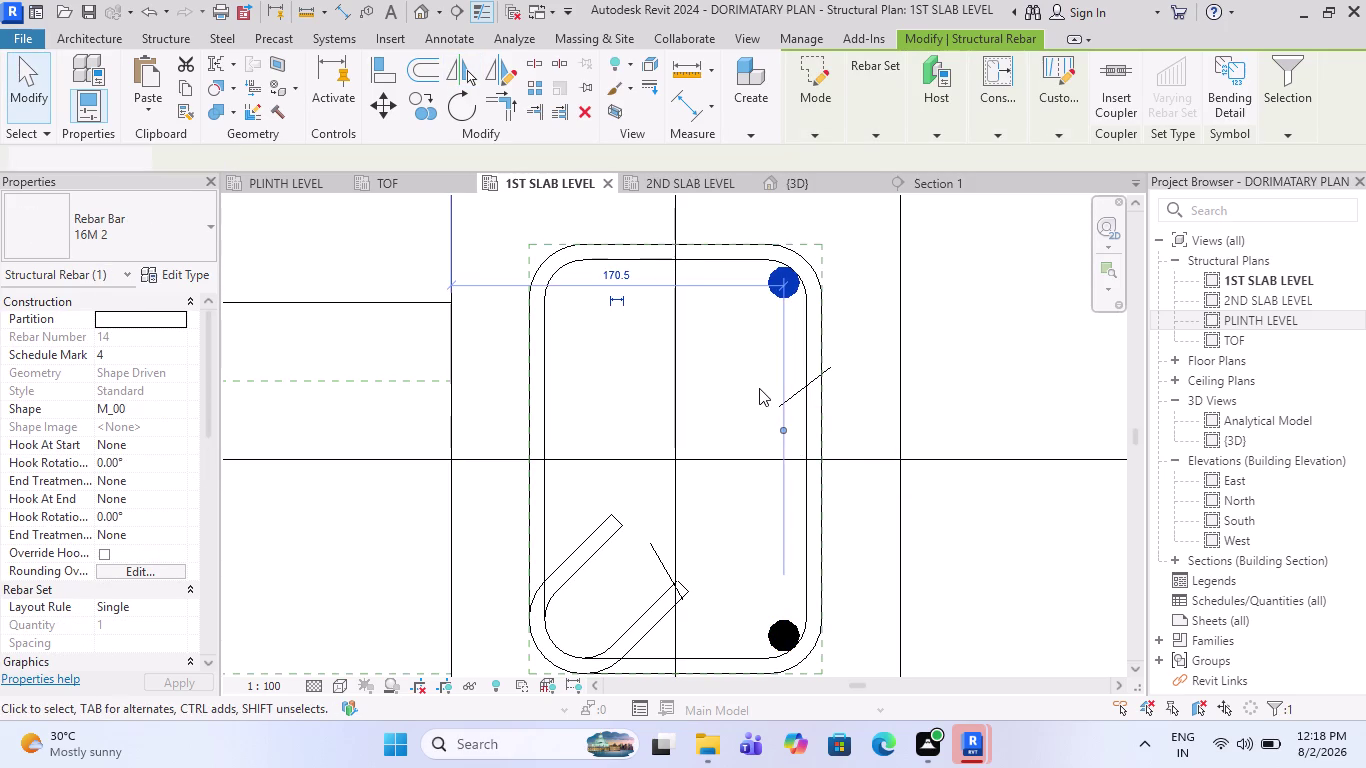
key(Escape)
key(Escape)
click(787, 296)
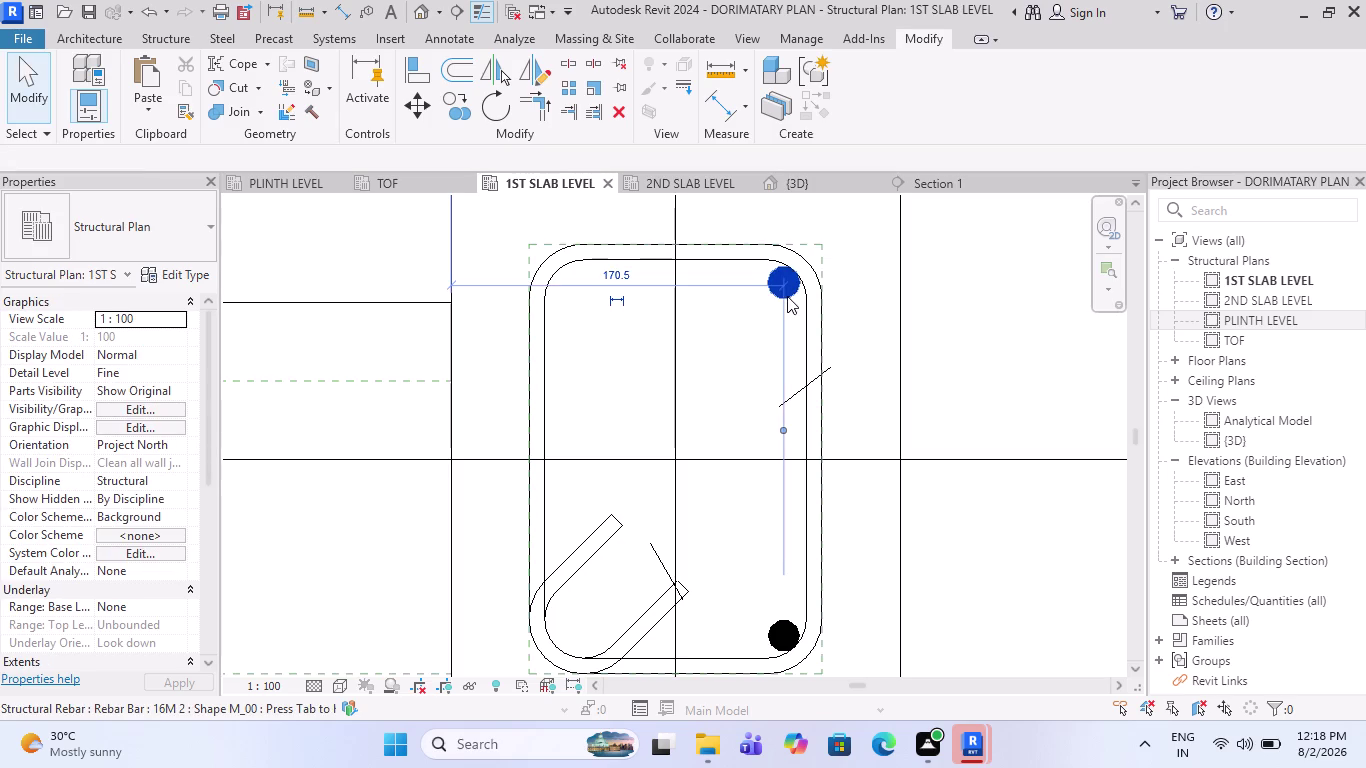
click(467, 110)
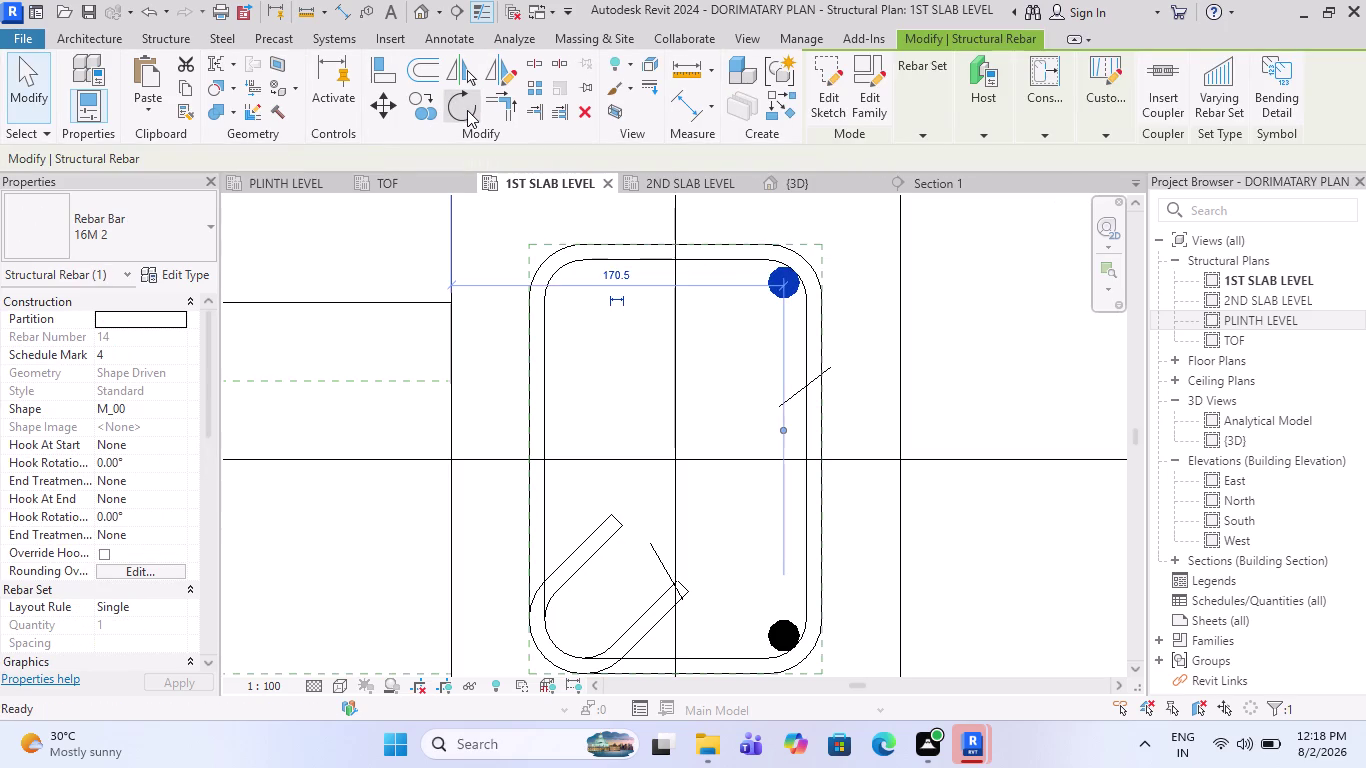
click(438, 110)
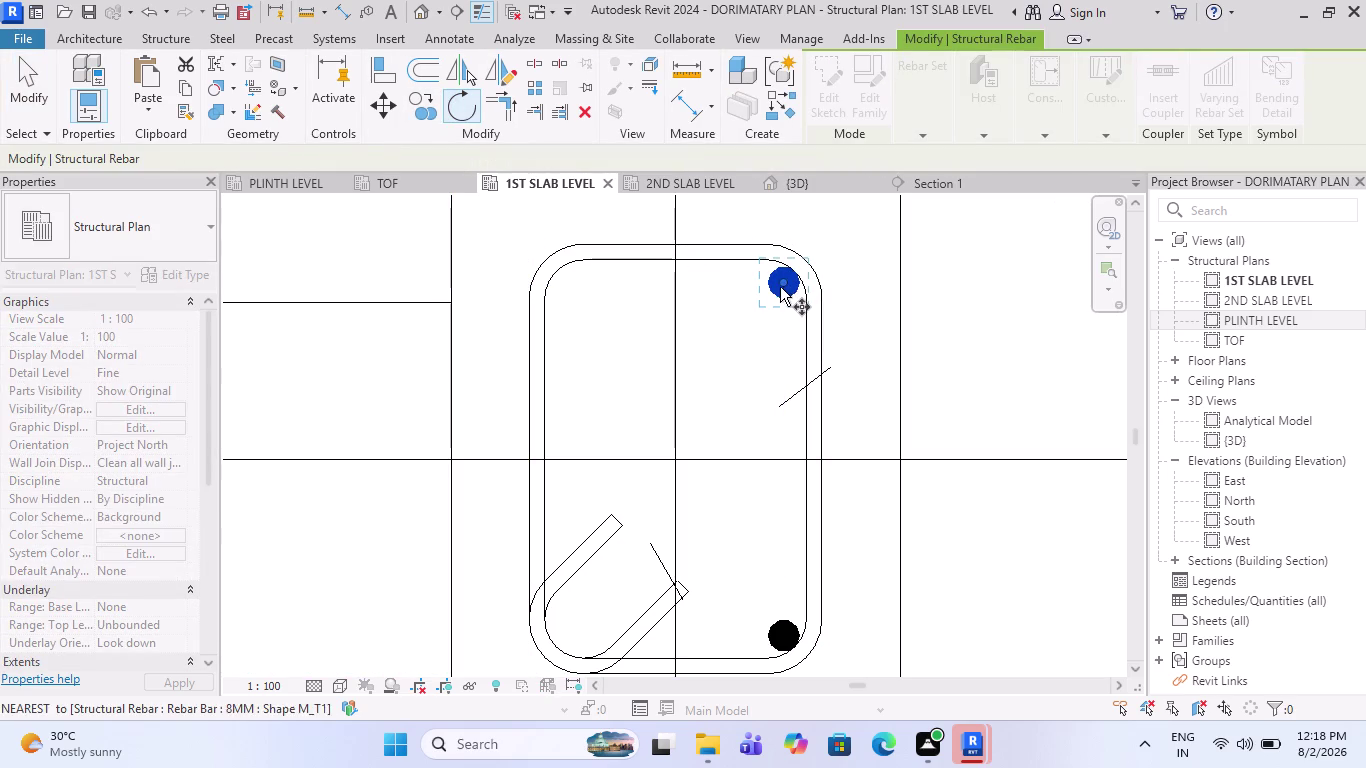
click(786, 284)
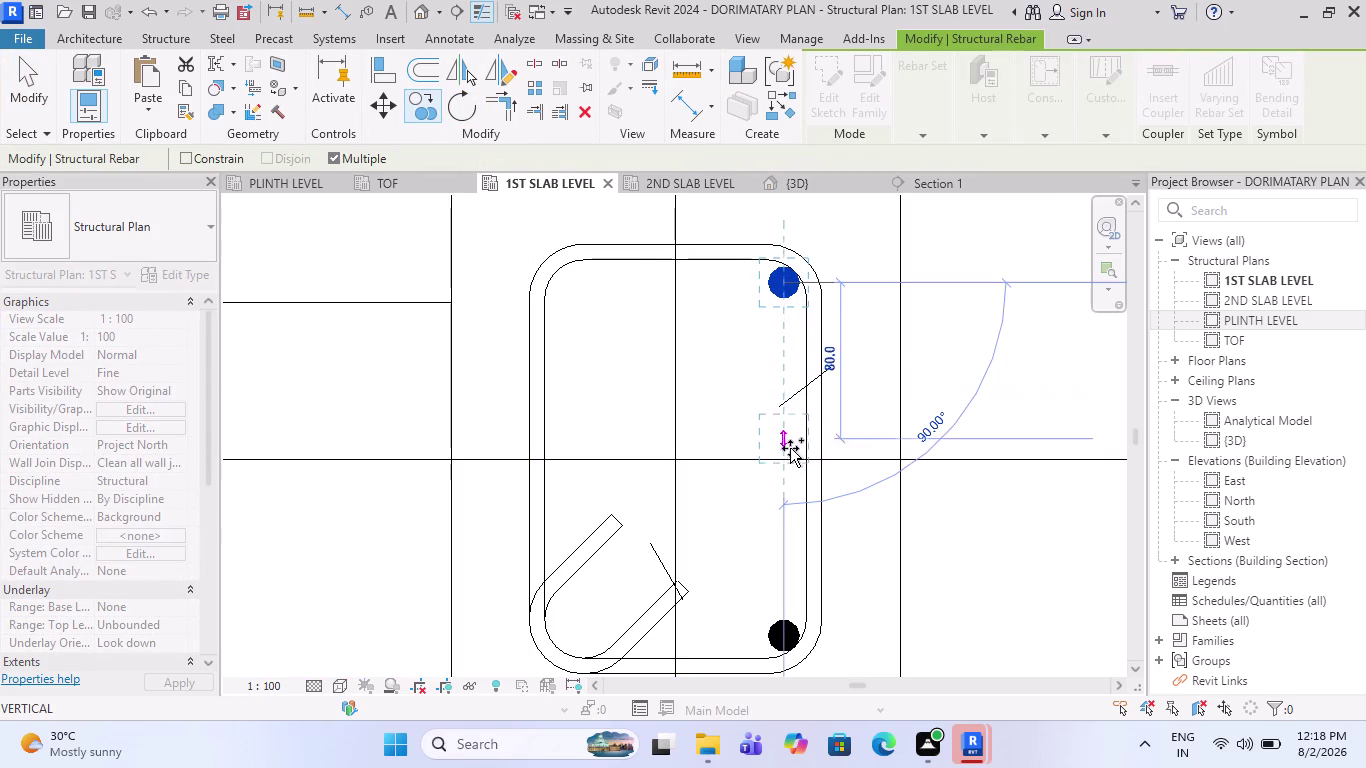
click(789, 454)
key(Escape)
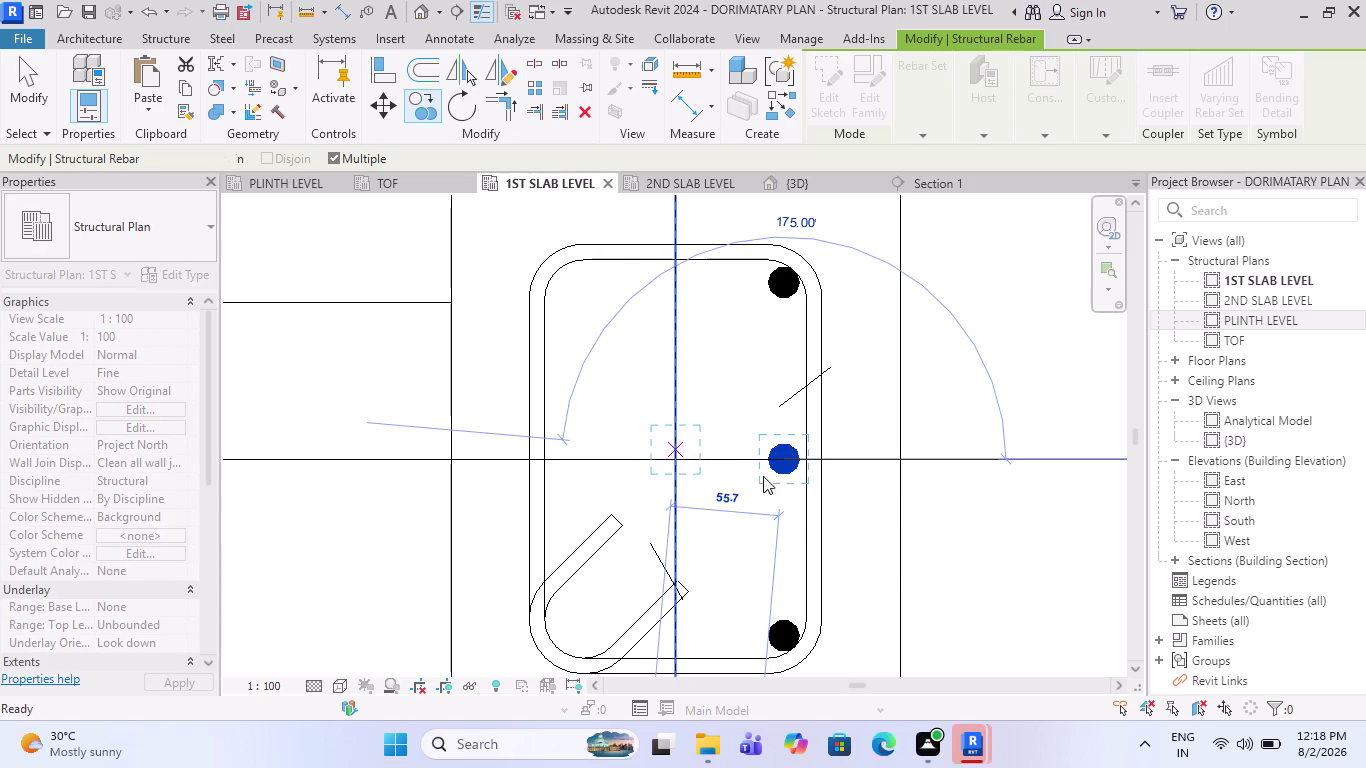
key(Escape)
key(Escape)
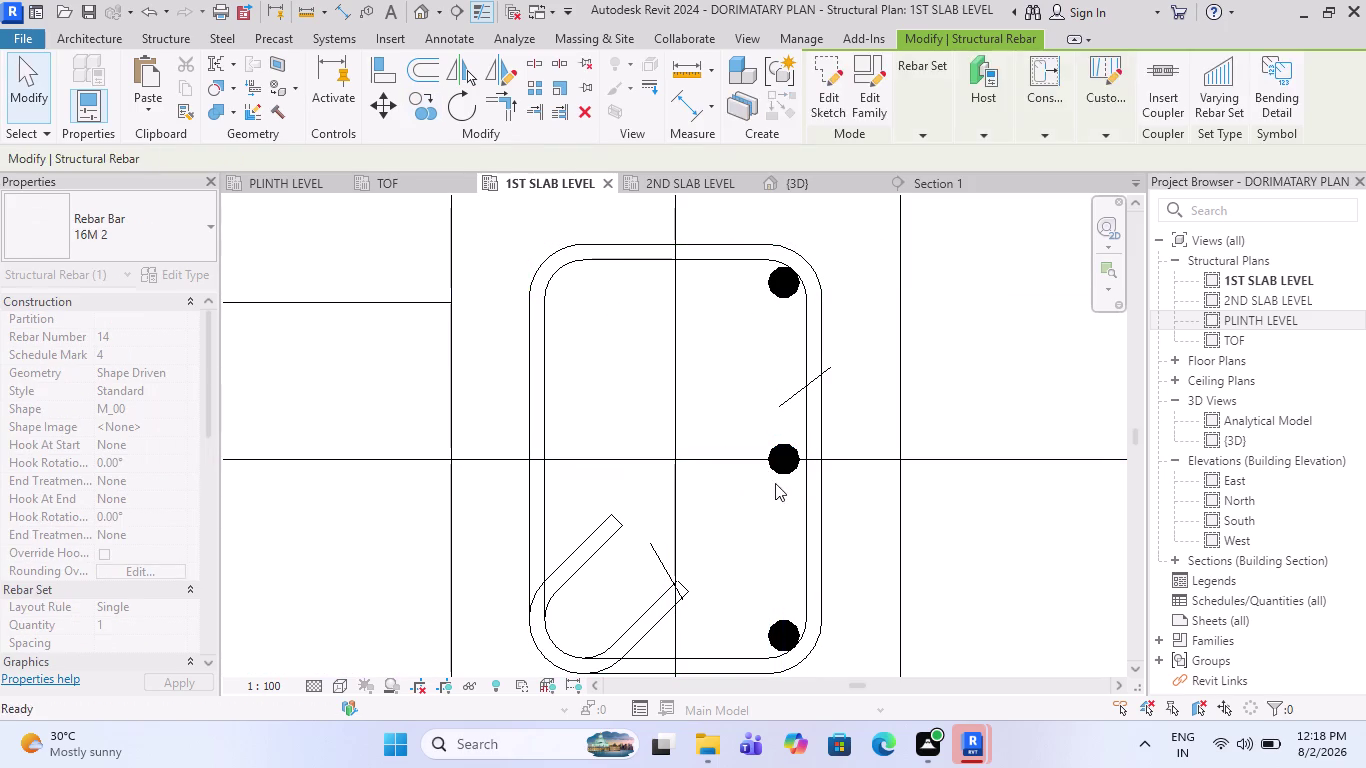
Mirror the right-side bars onto the left side of the column.
click(780, 463)
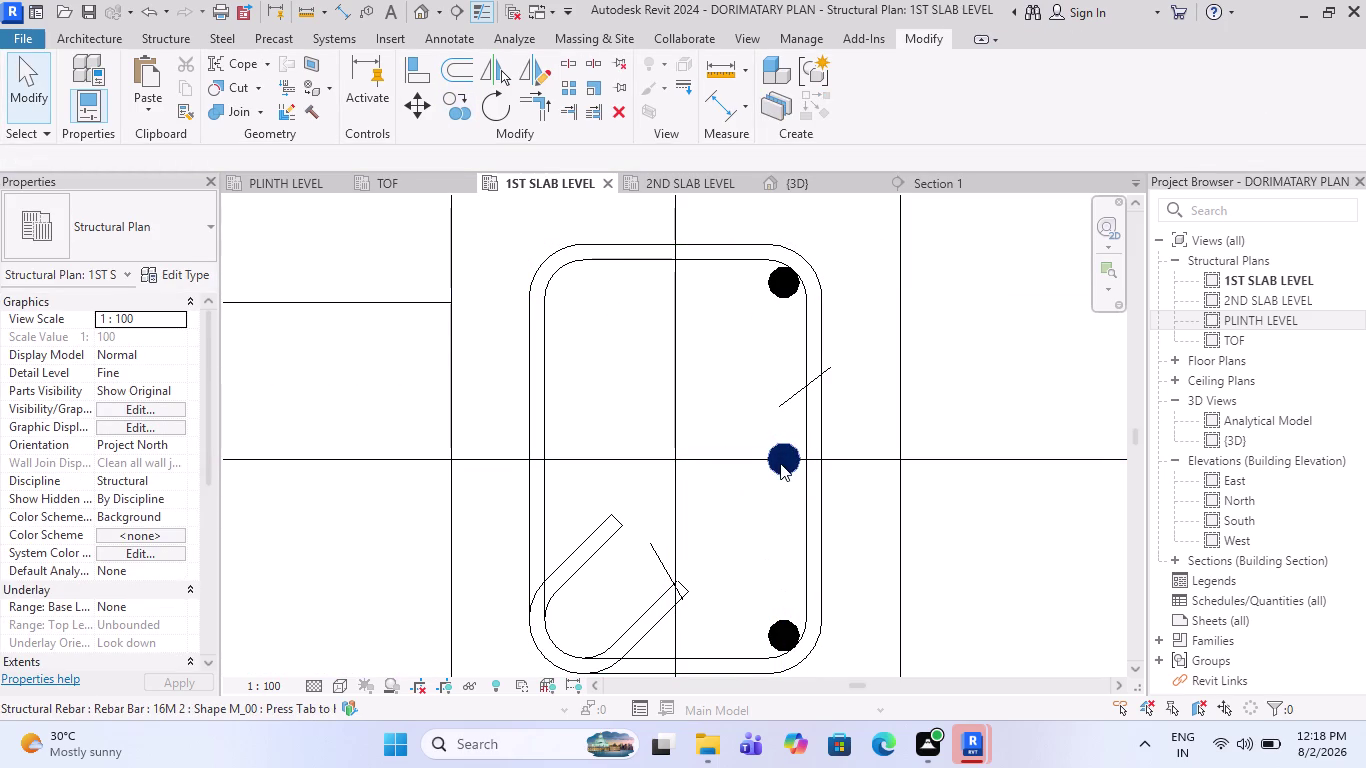
click(779, 292)
click(777, 623)
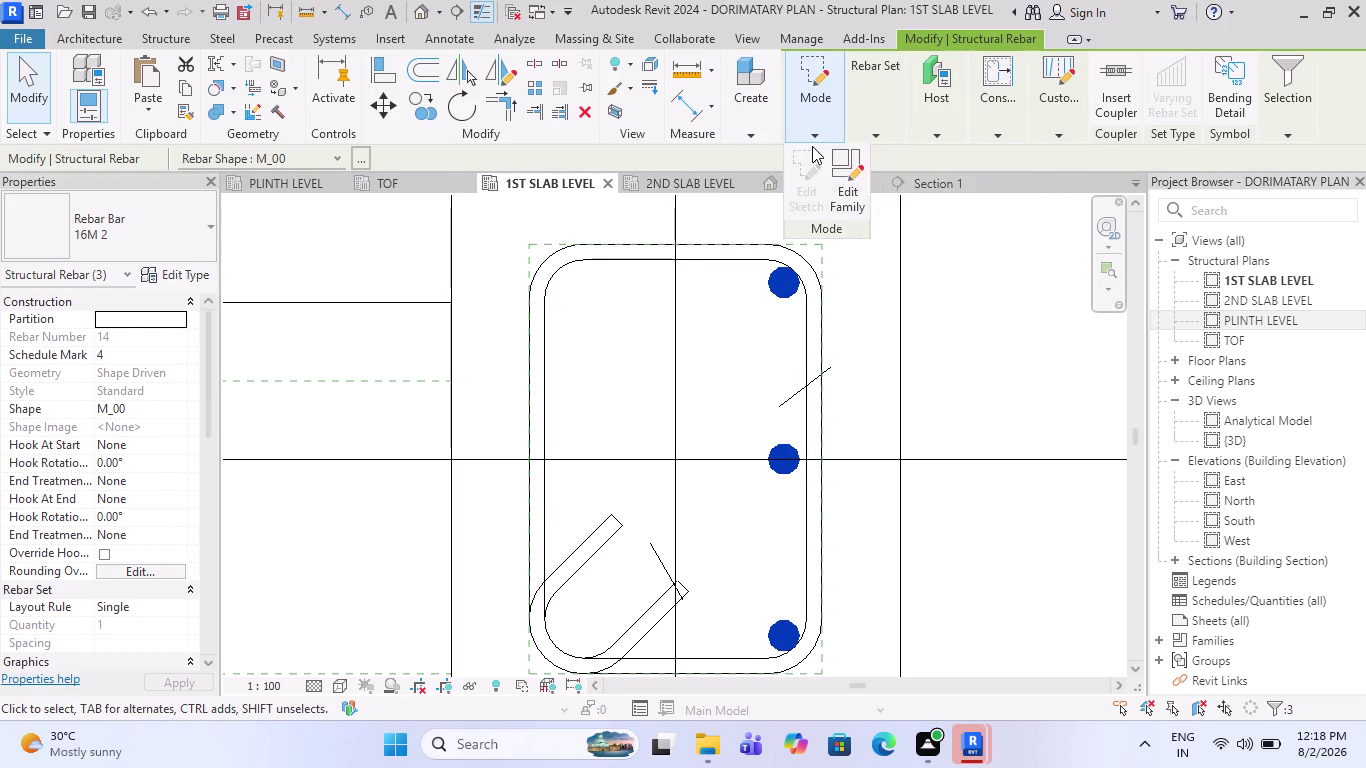
click(464, 77)
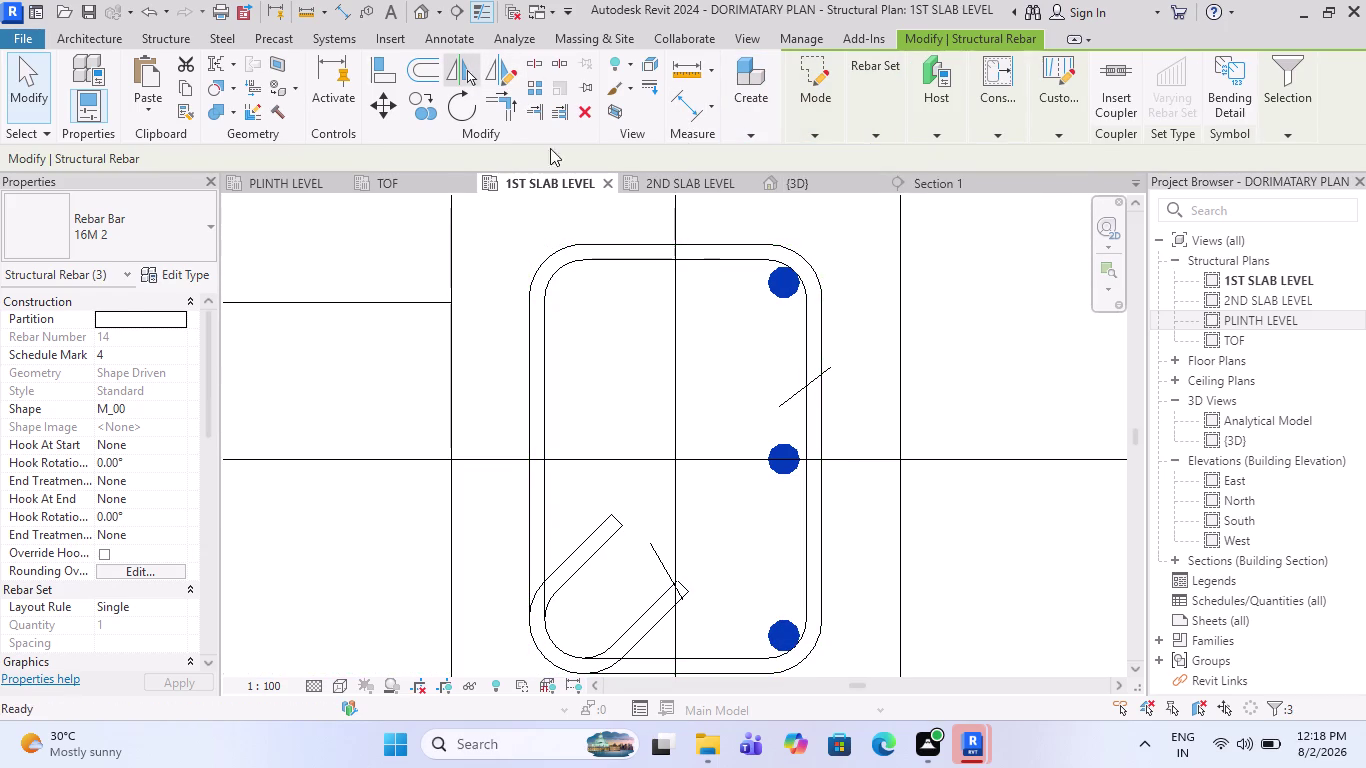
click(682, 368)
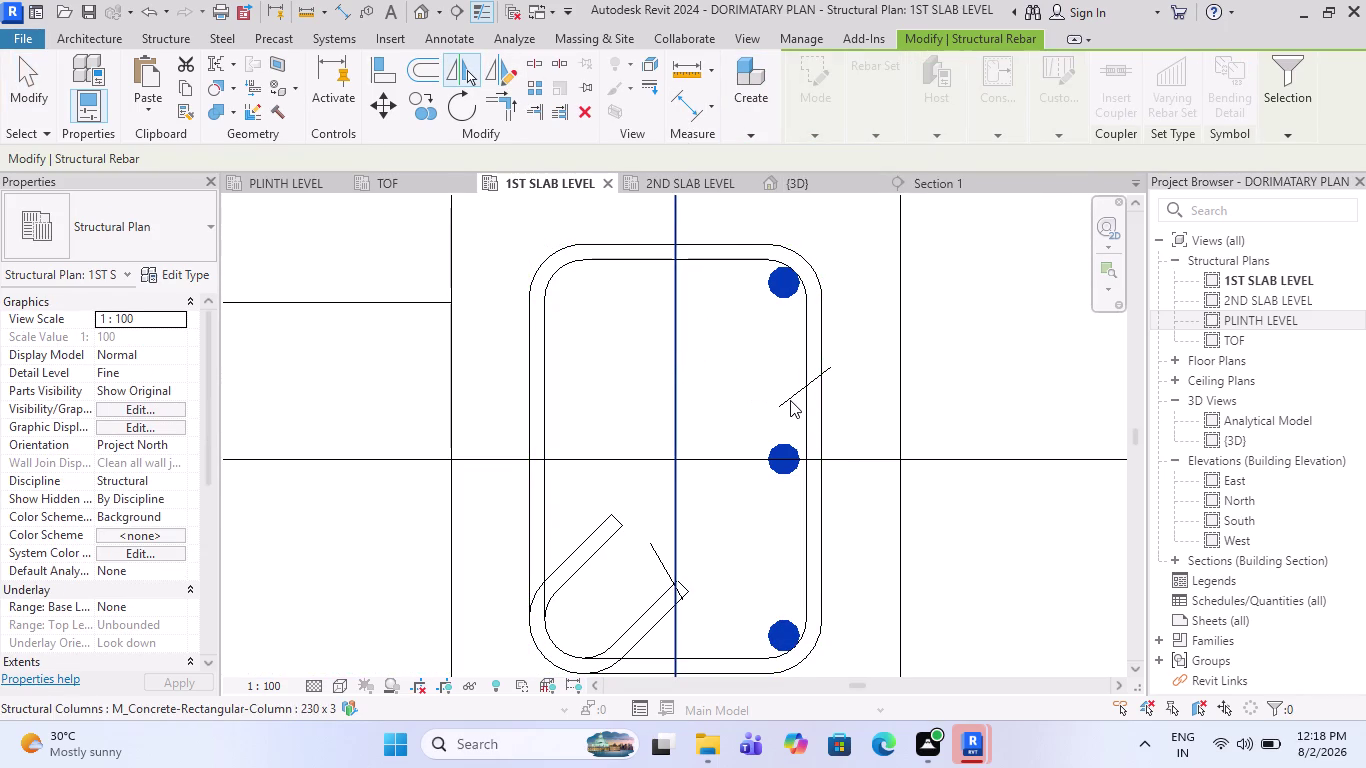
scroll(down, 3)
scroll(down, 3)
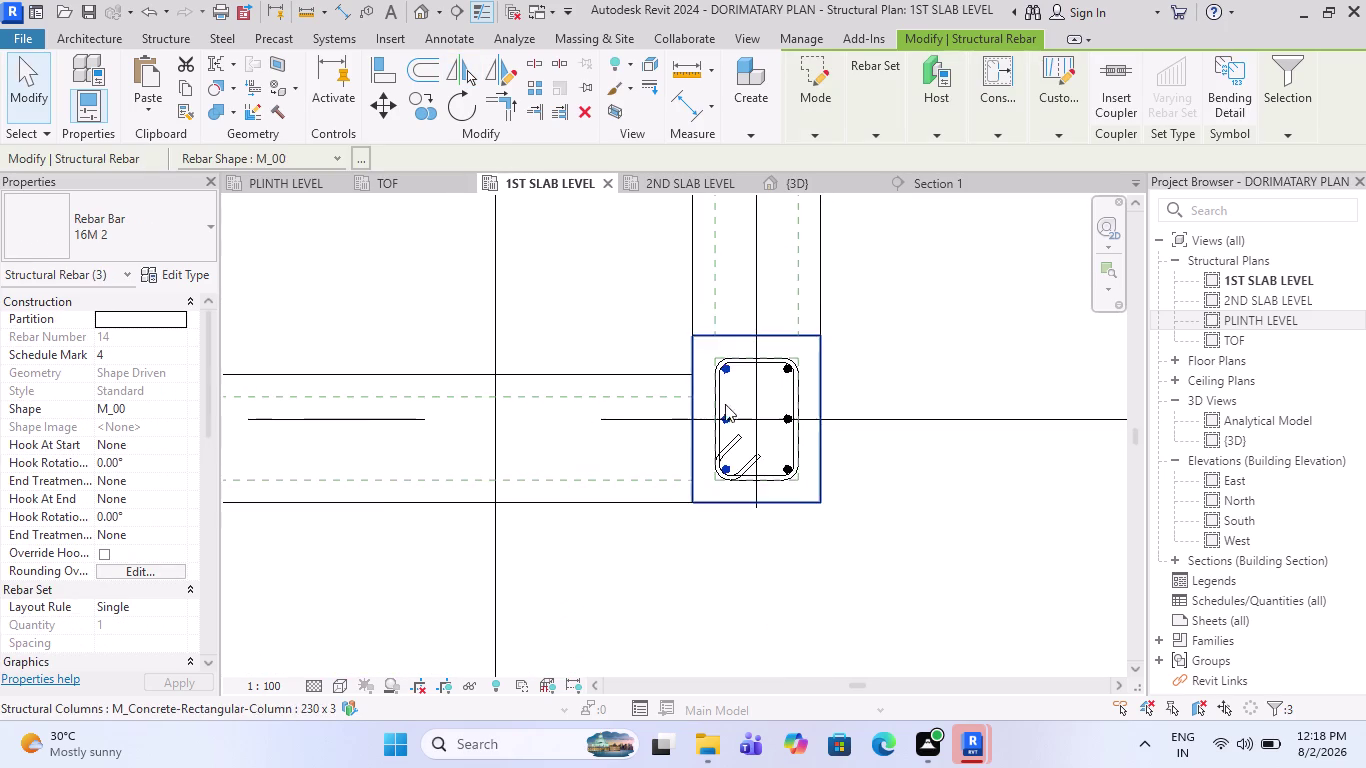
key(Escape)
scroll(up, 3)
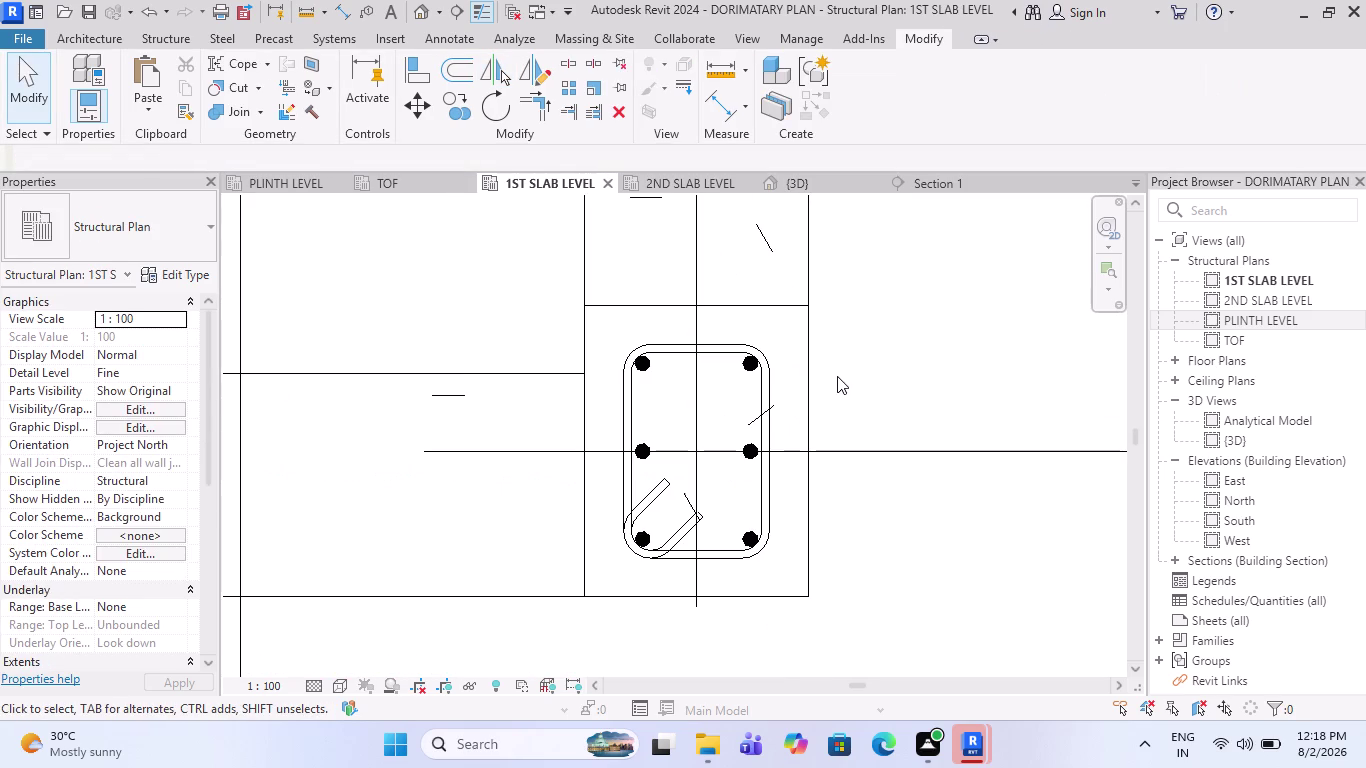
scroll(up, 3)
scroll(up, 3)
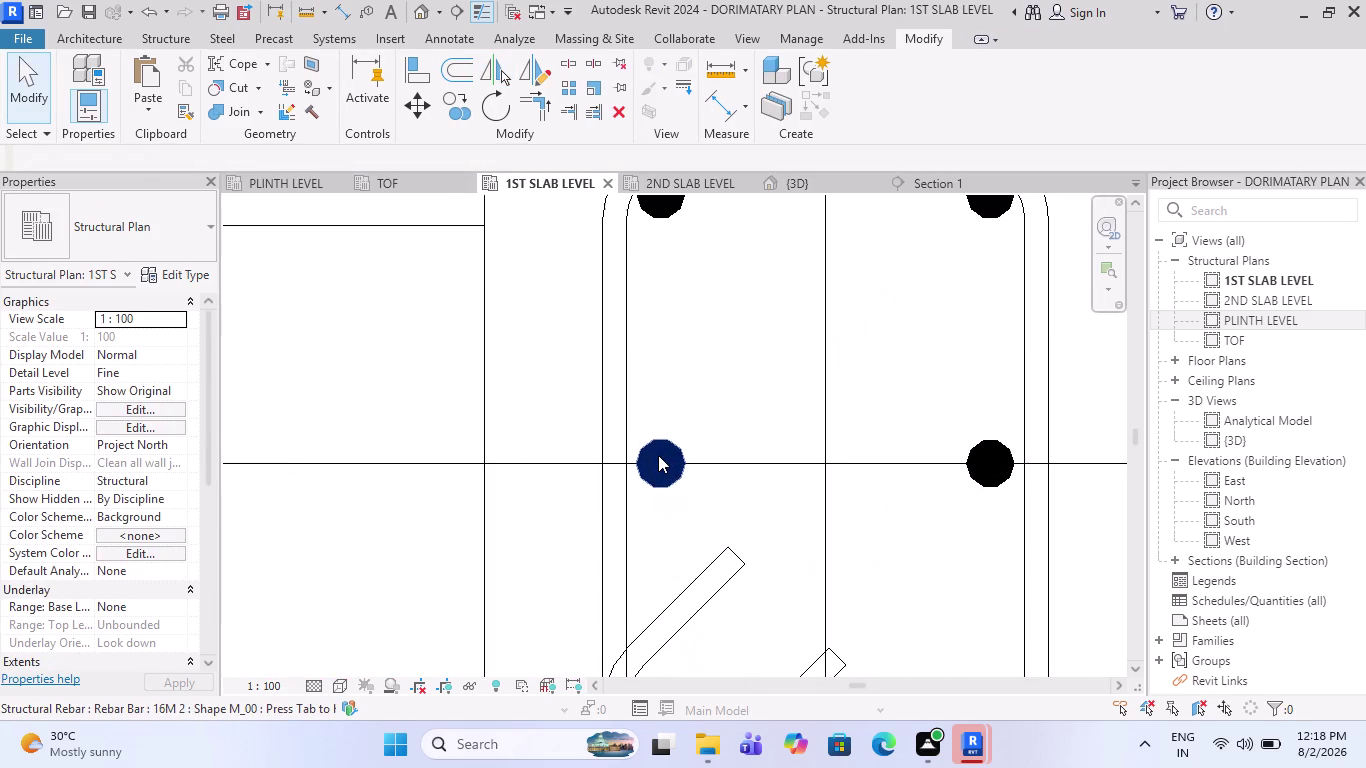
Nudge the left and right middle bars outward into line with the corner bars.
click(658, 455)
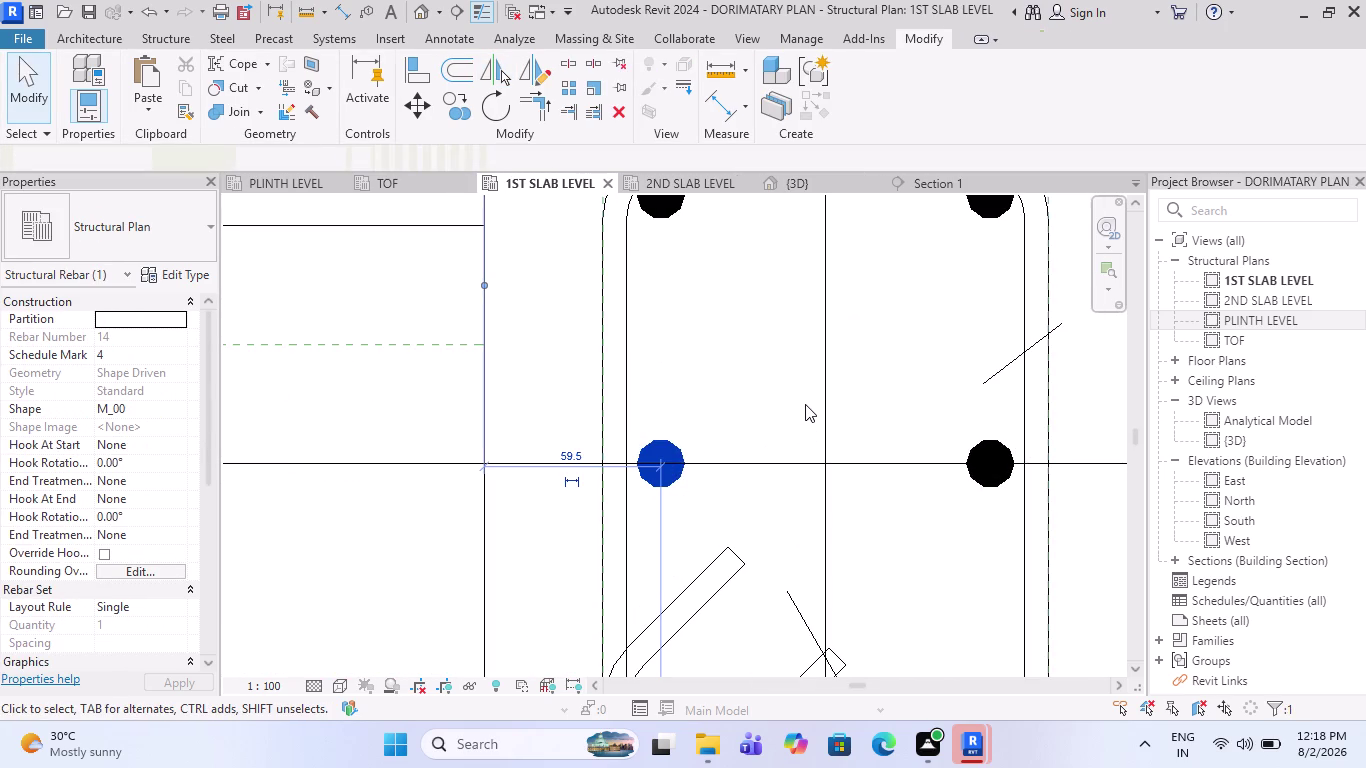
key(Left)
key(Left)
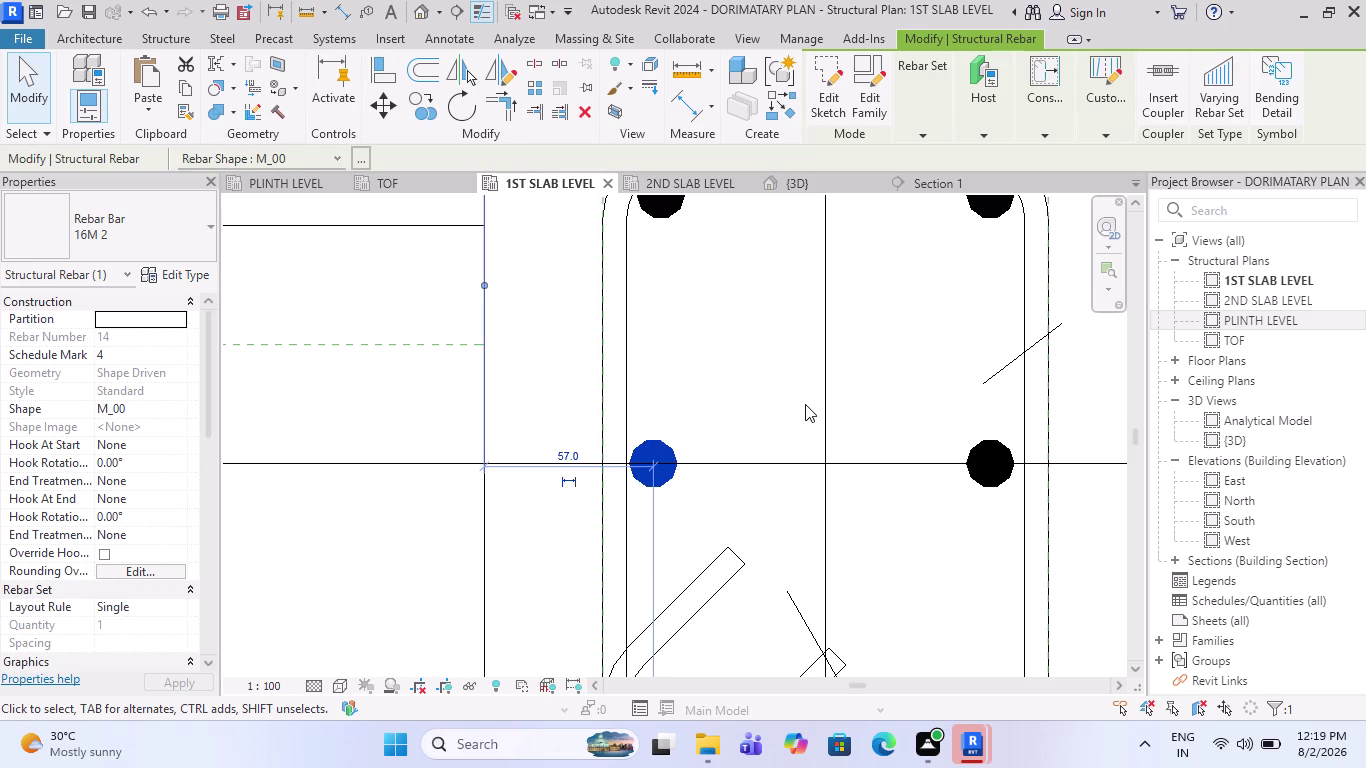
key(Left)
key(Escape)
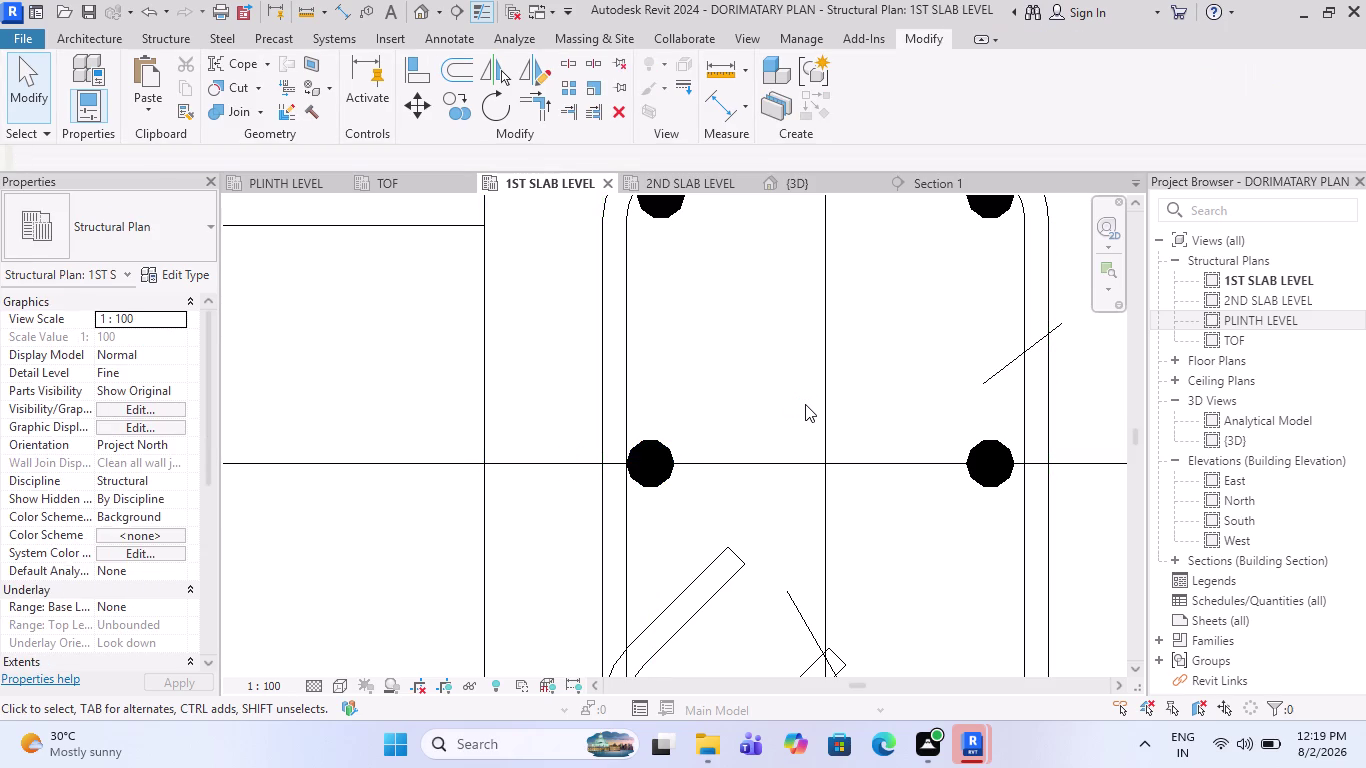
click(982, 446)
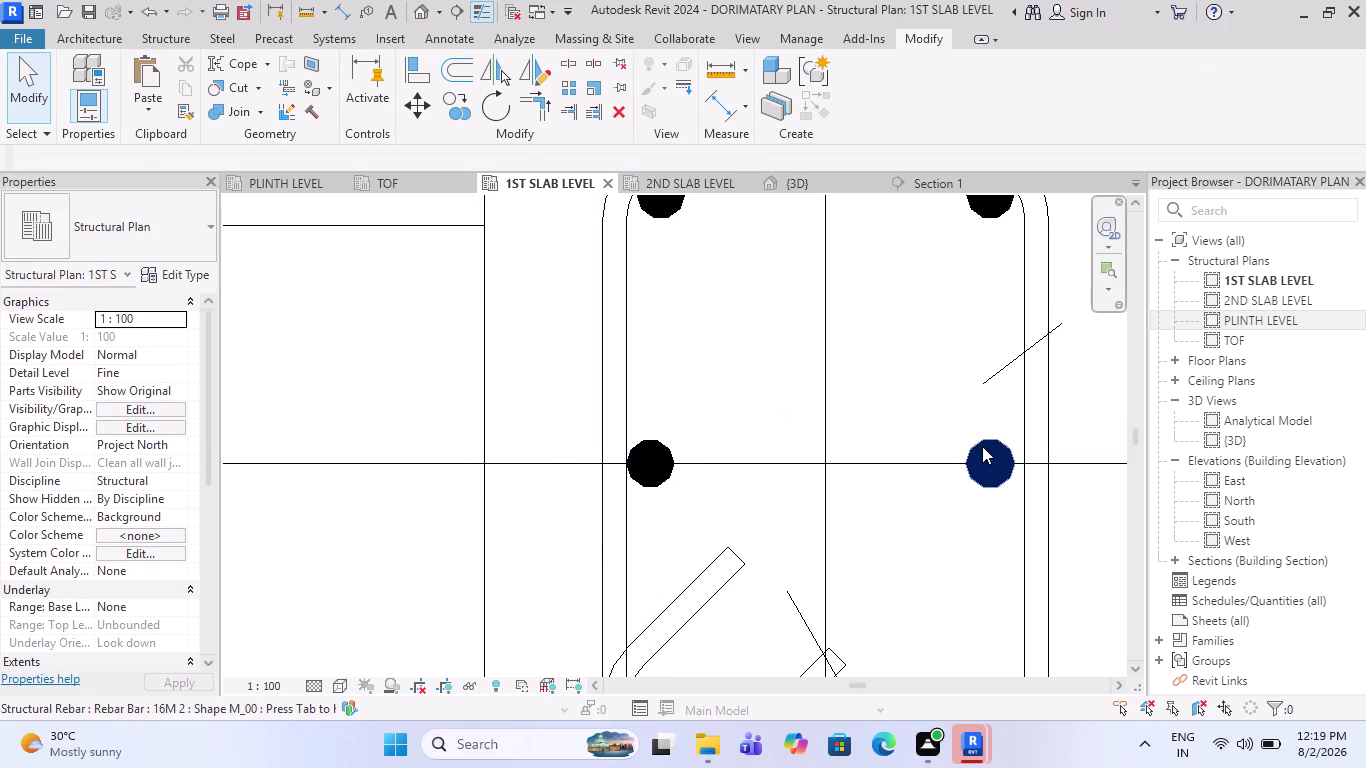
key(Right)
key(Right)
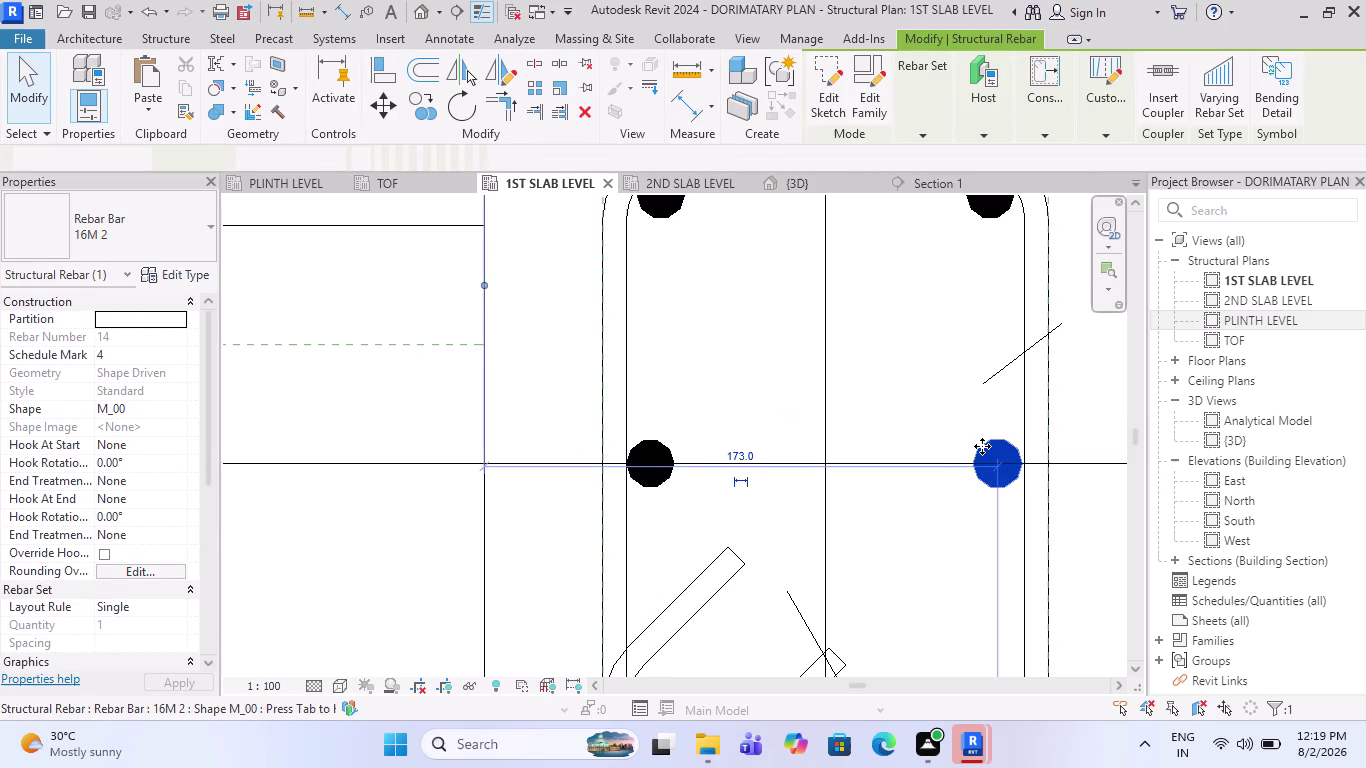
key(Right)
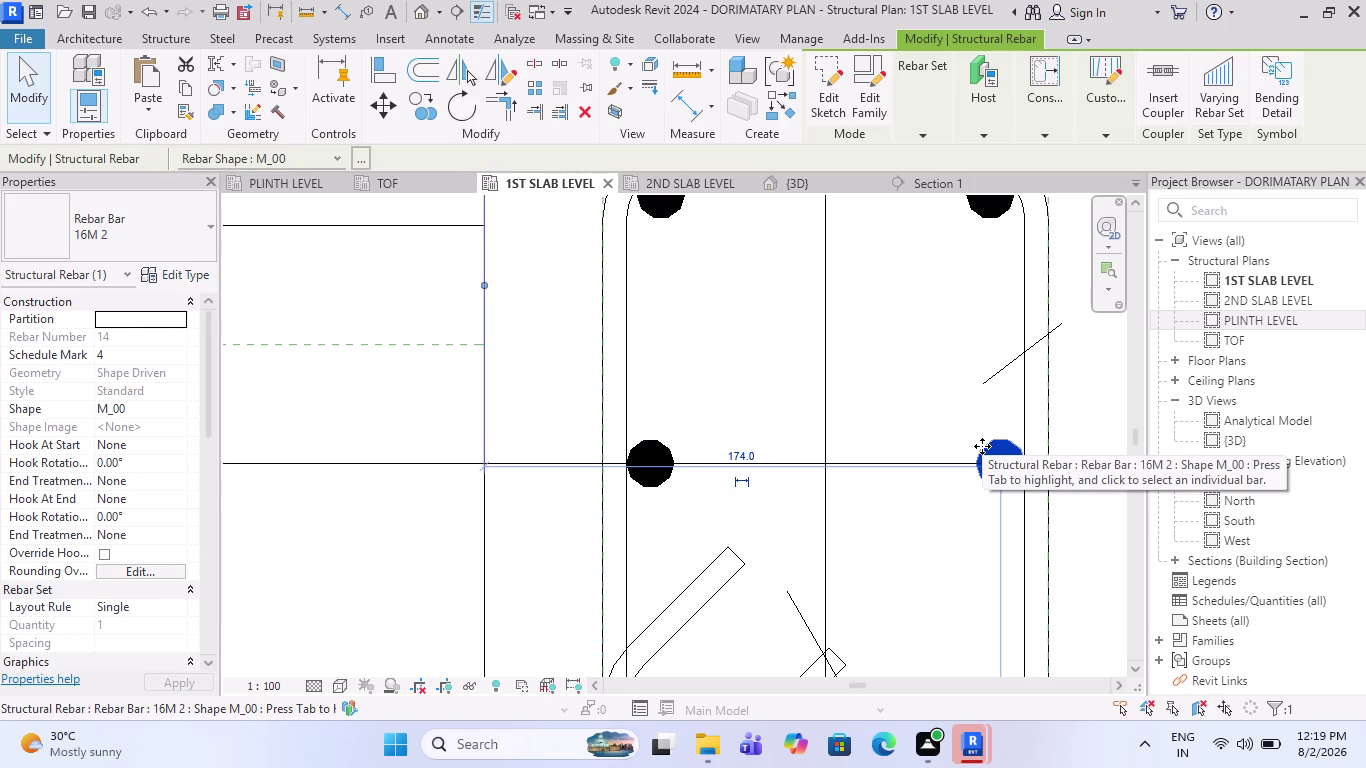
scroll(down, 3)
scroll(down, 3)
key(Escape)
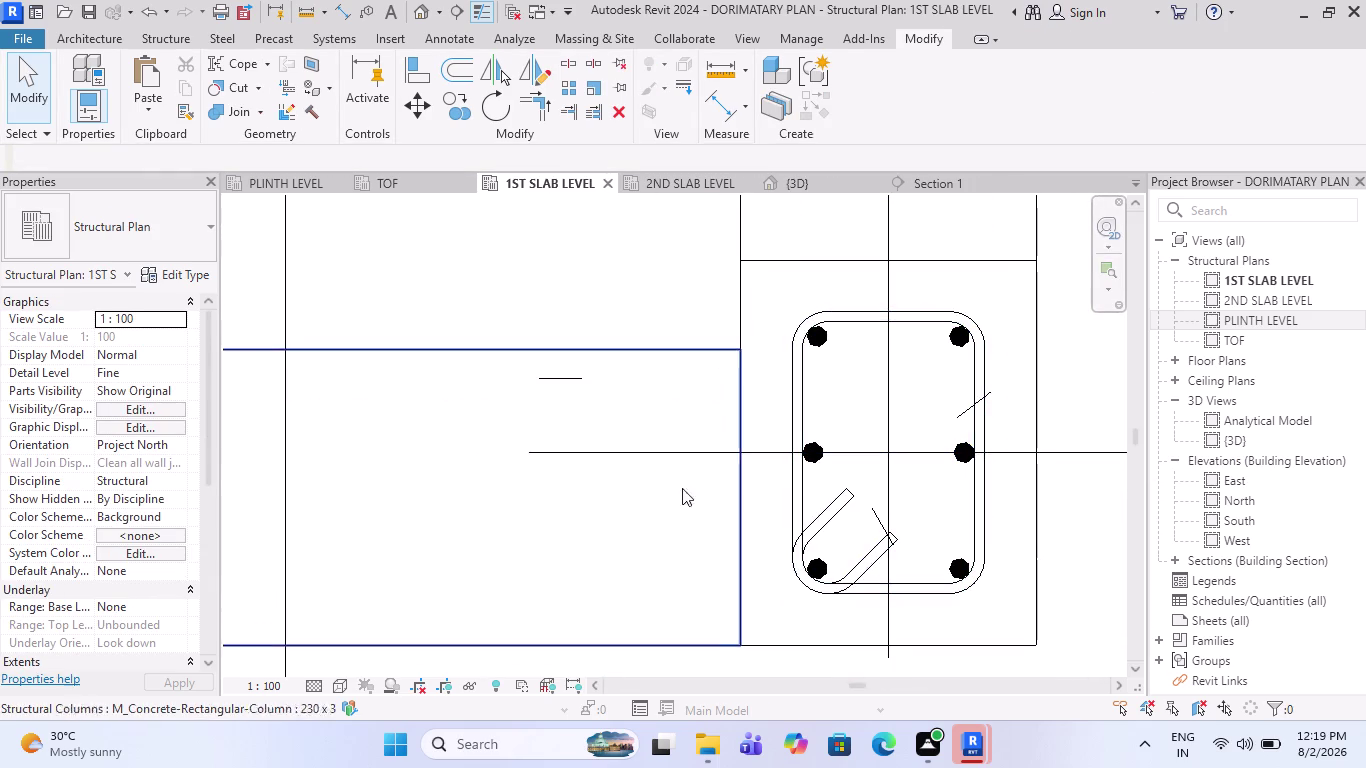
Return to the Section 1 view.
scroll(down, 3)
scroll(up, 3)
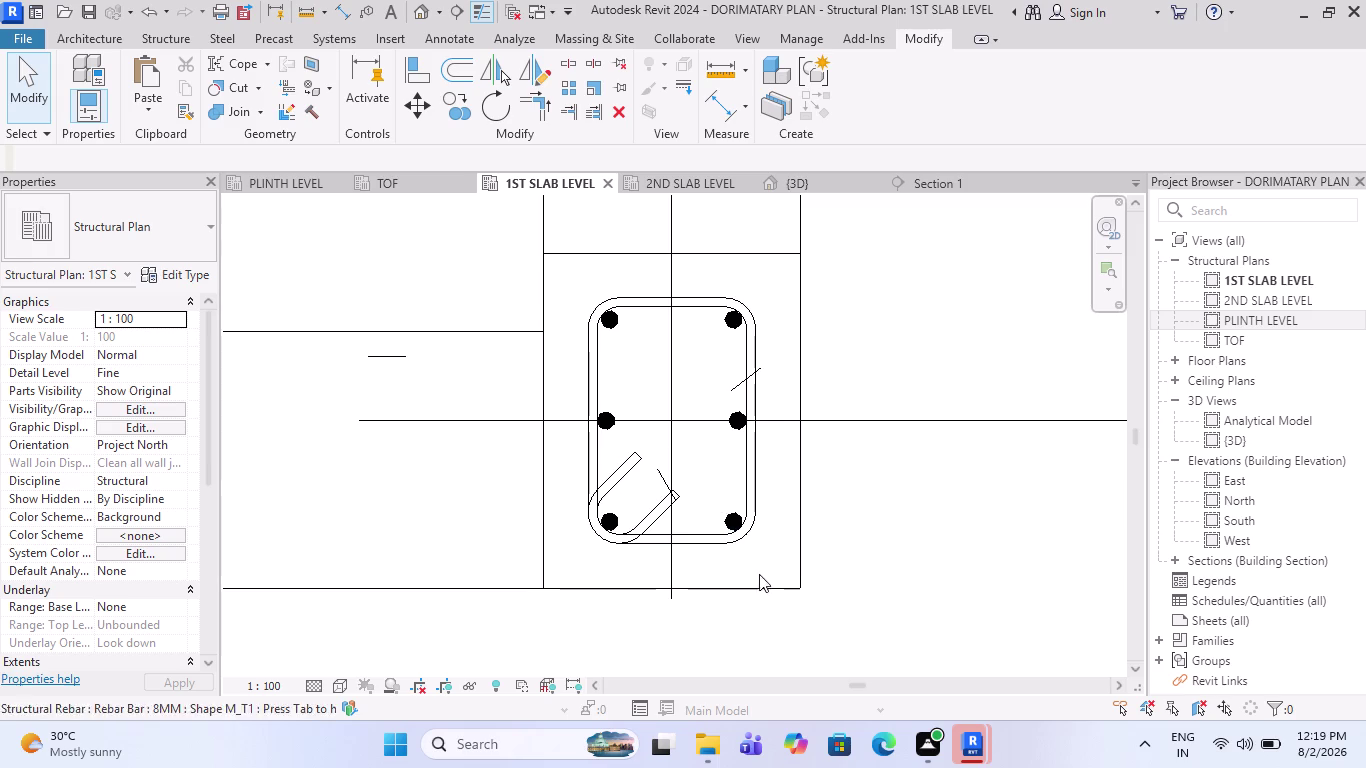
scroll(down, 3)
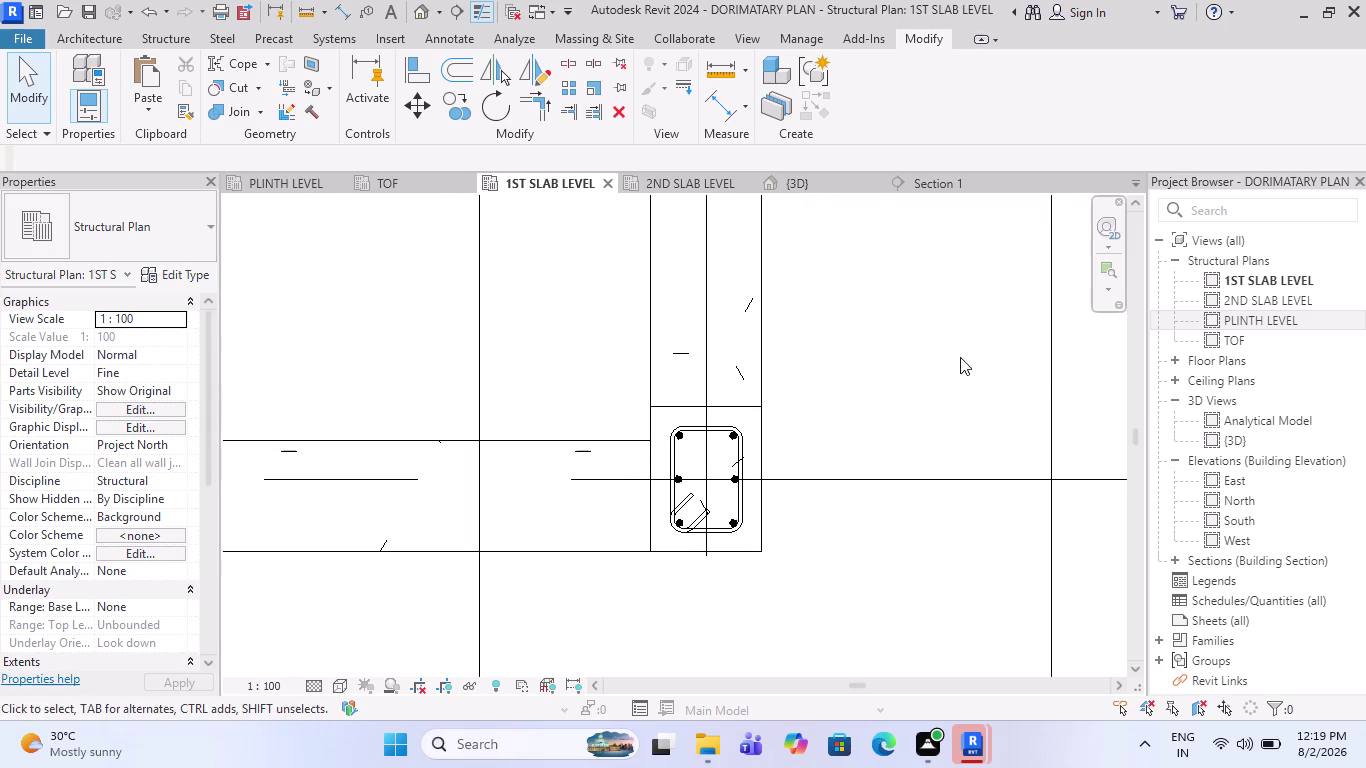
click(937, 181)
scroll(down, 3)
scroll(up, 3)
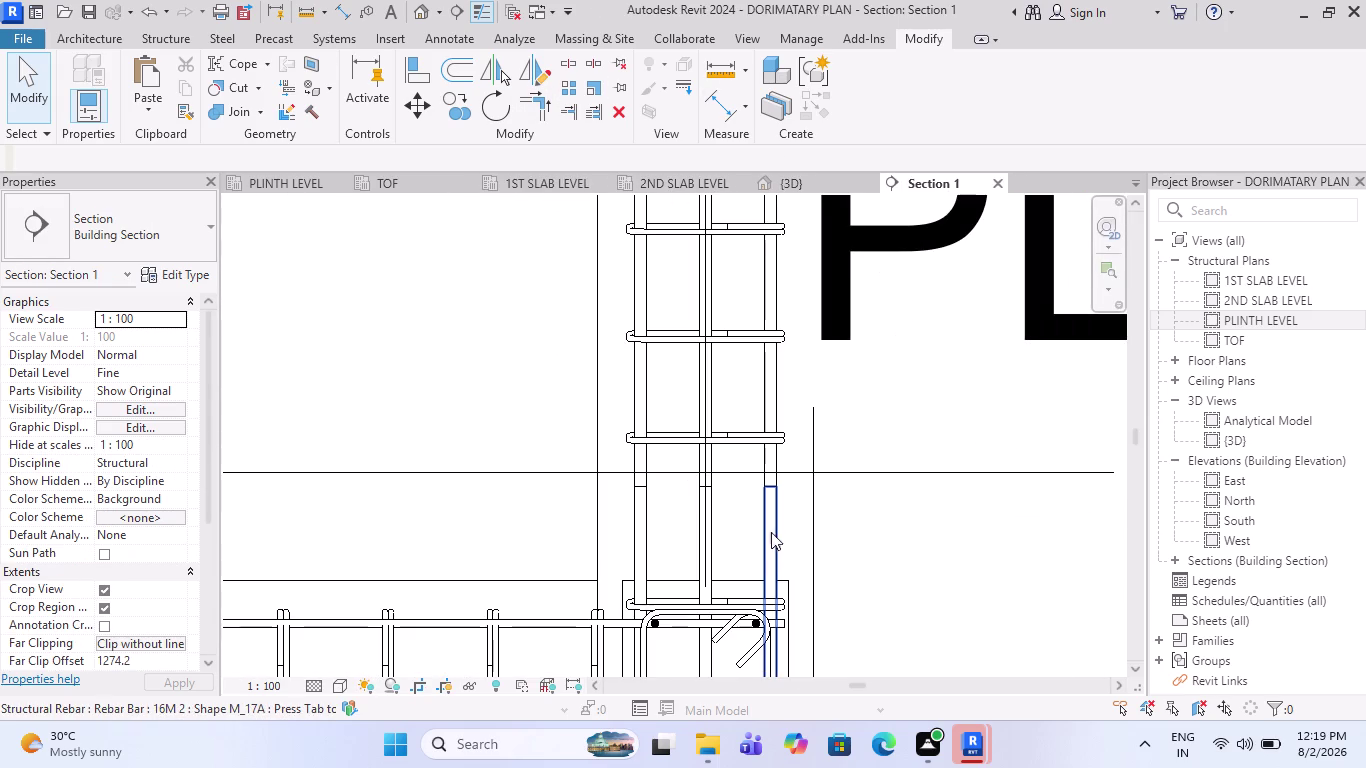
Switch to the 1ST SLAB LEVEL plan.
scroll(down, 3)
scroll(down, 3)
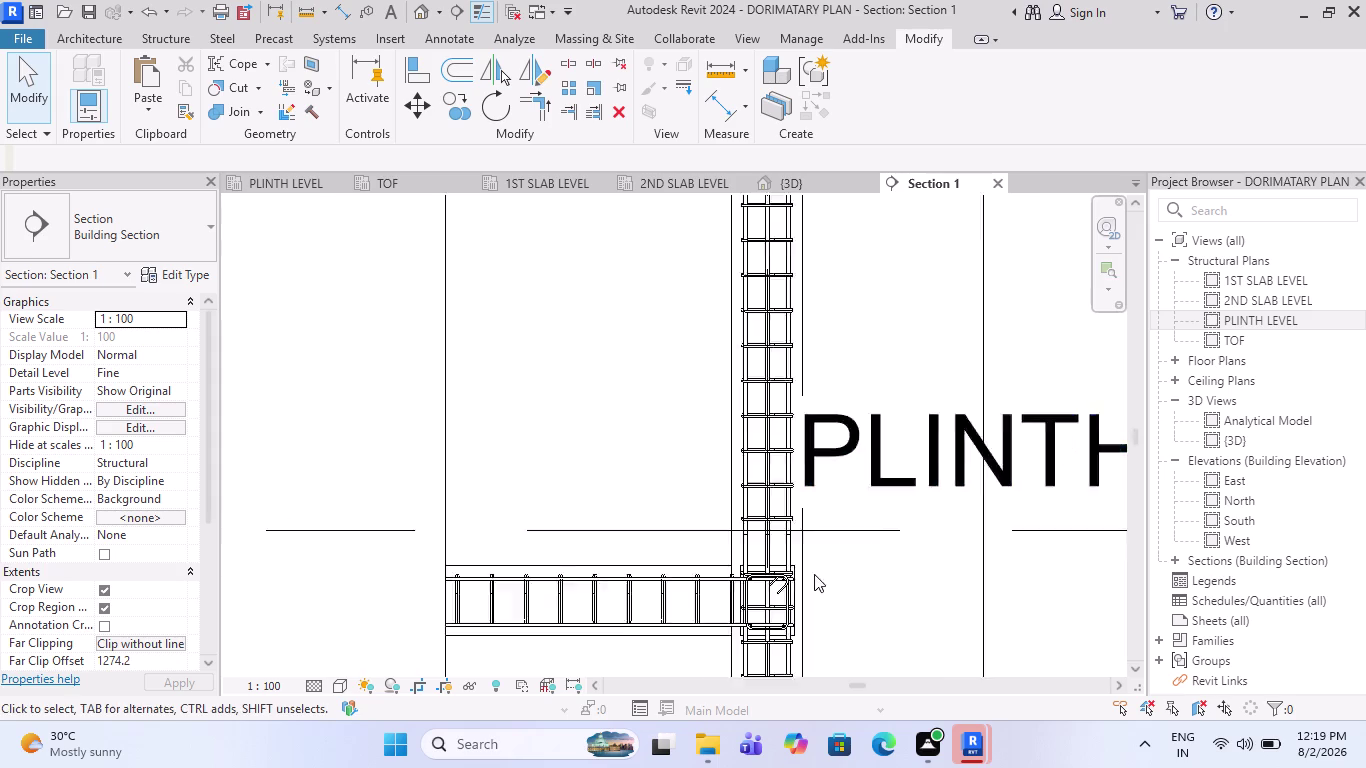
scroll(down, 3)
scroll(down, 3)
click(540, 184)
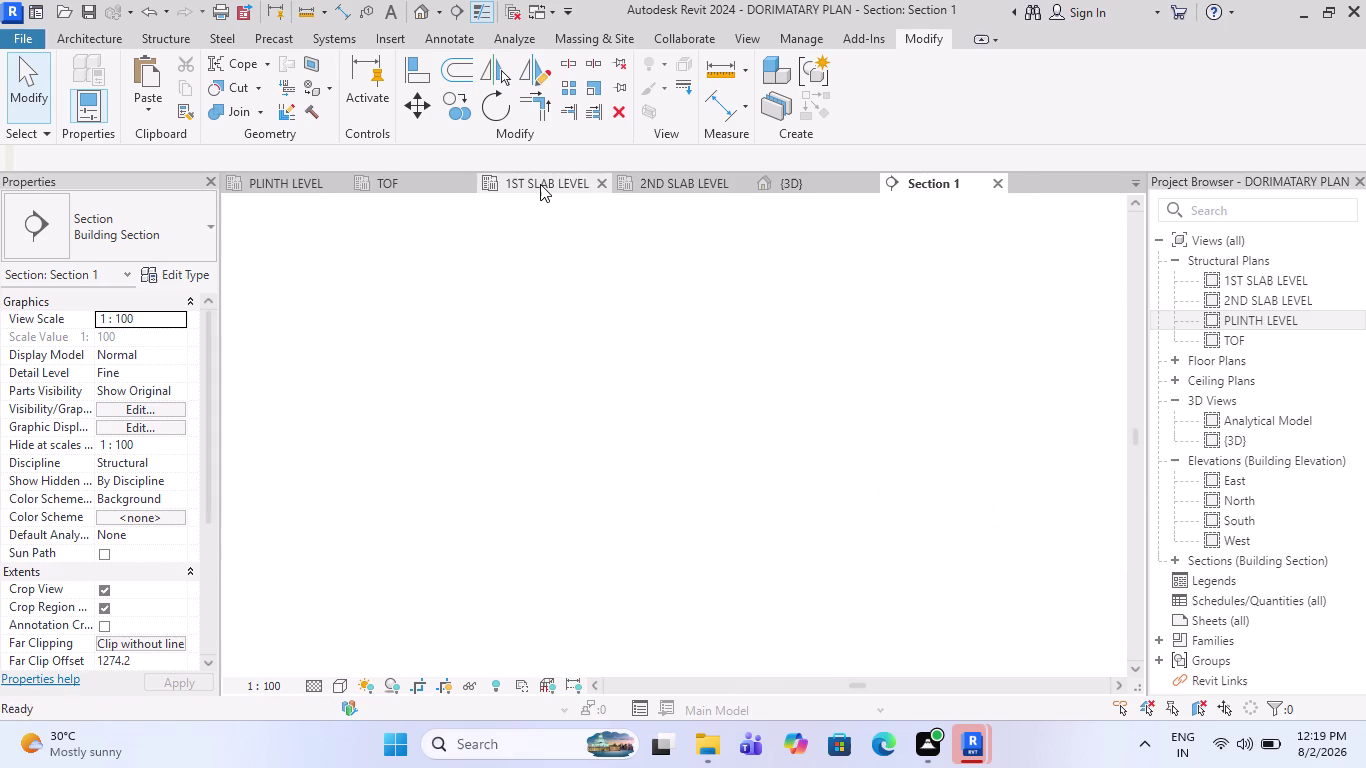
scroll(down, 3)
scroll(up, 3)
Zoom in and select the column at the beam junction to inspect its rebar.
click(760, 505)
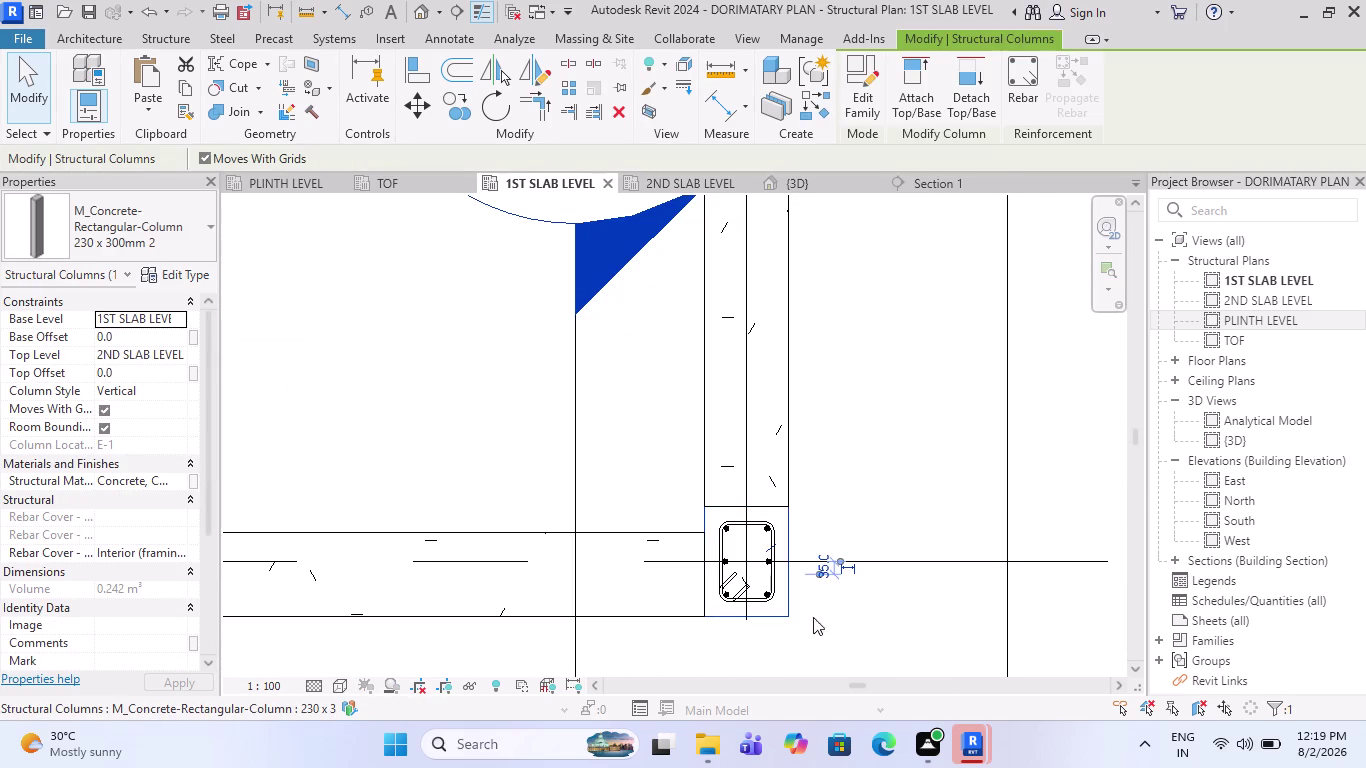
scroll(down, 3)
scroll(down, 3)
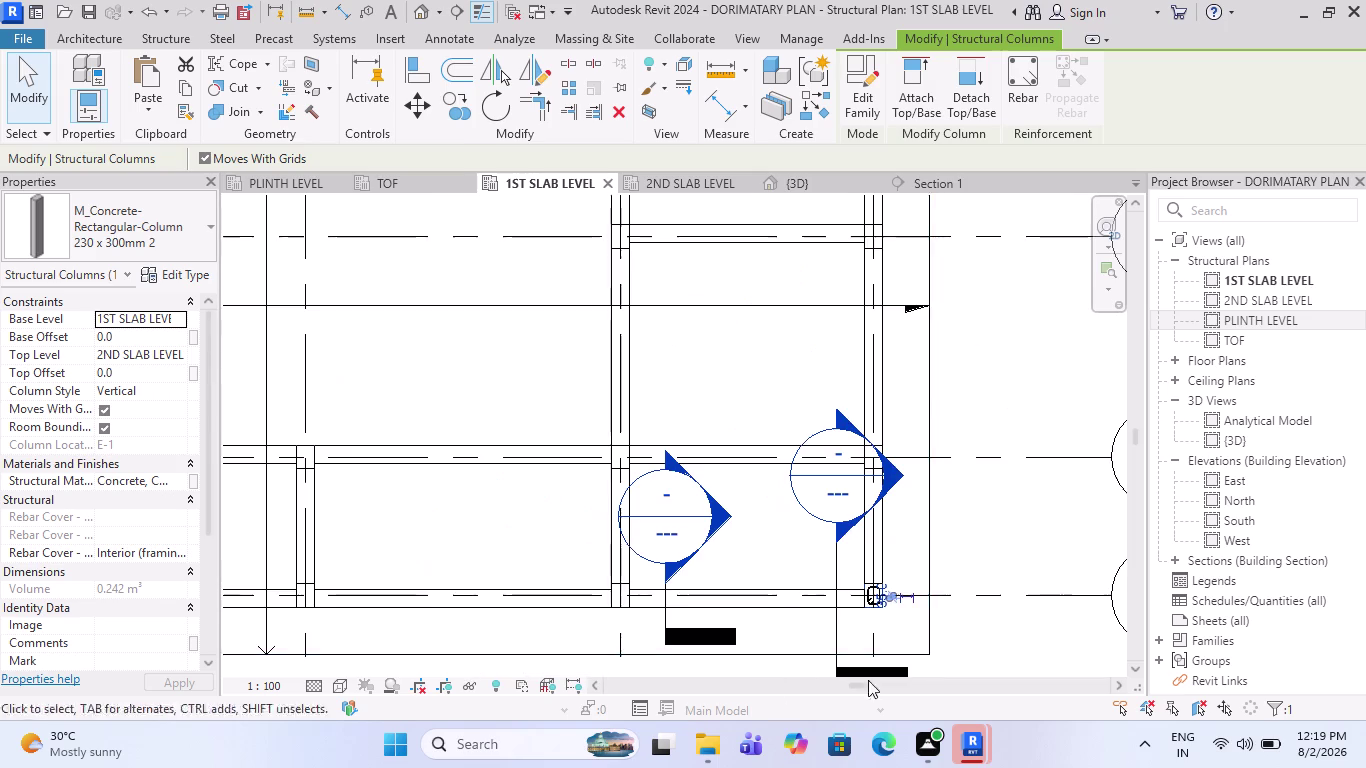
key(Escape)
key(Escape)
scroll(up, 3)
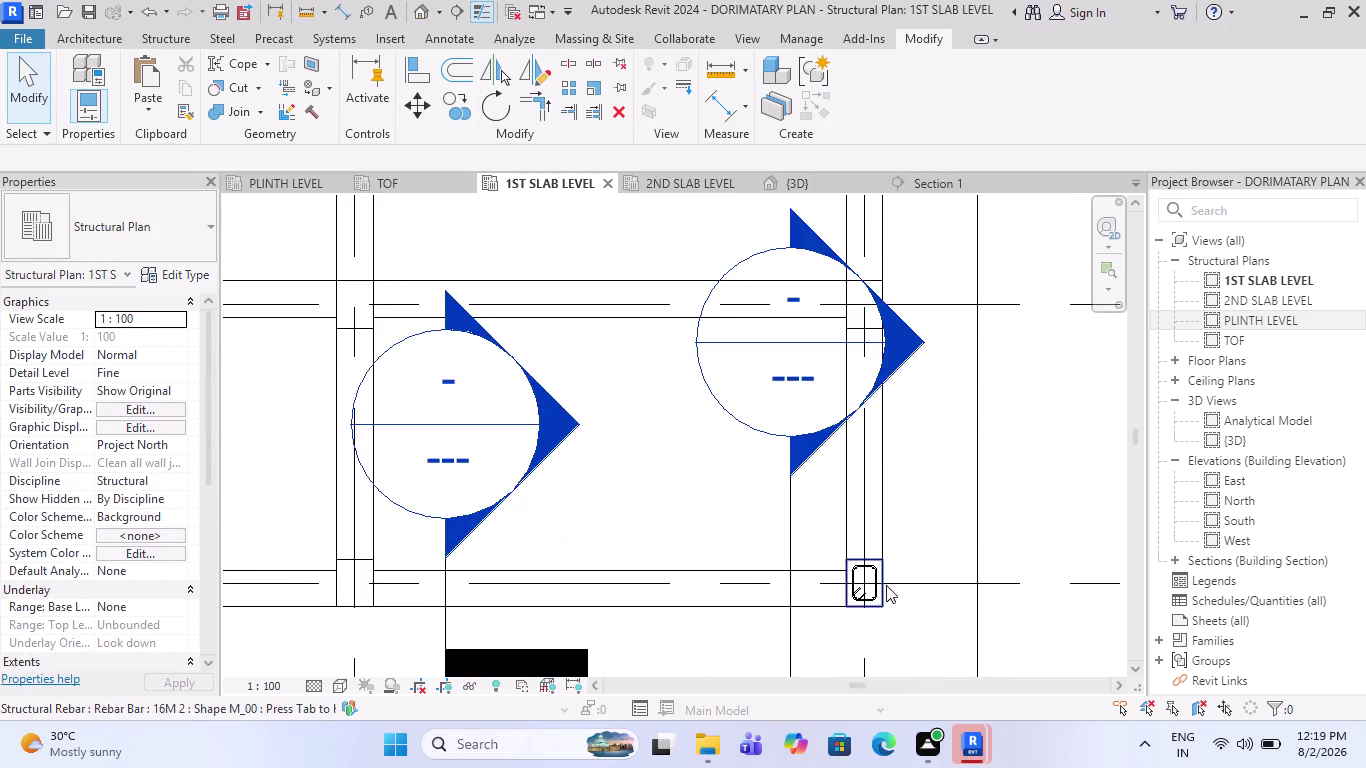
scroll(up, 3)
click(865, 550)
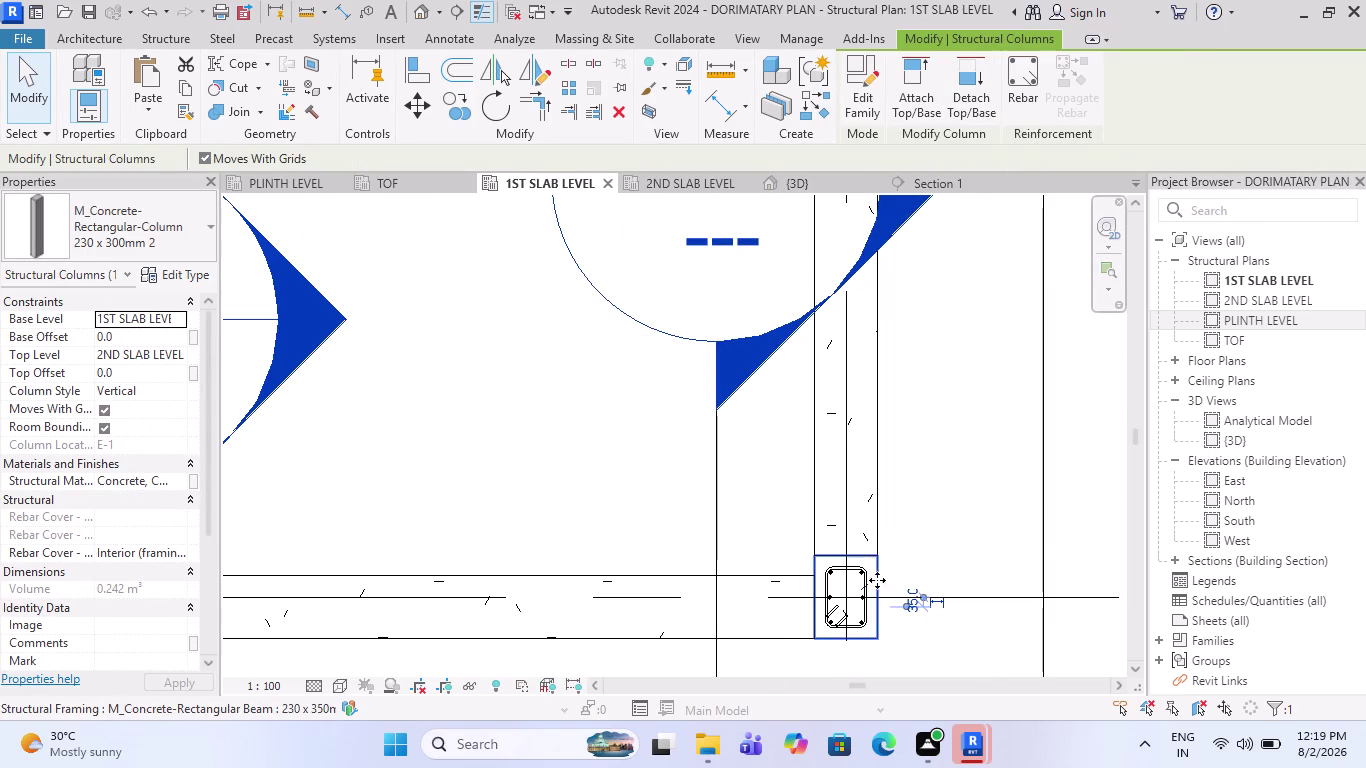
key(Escape)
key(Escape)
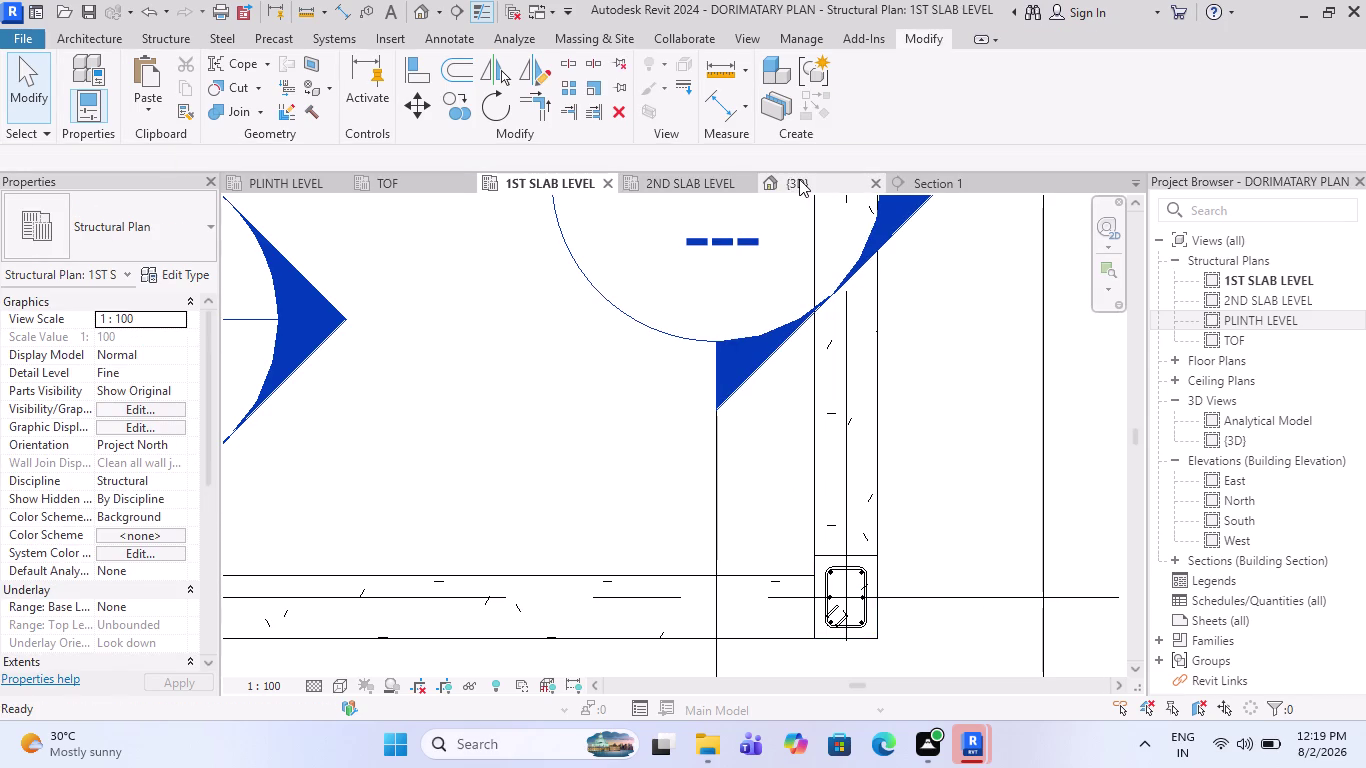
In the {3D} view, select the plinth-to-first-slab column and start Propagate Rebar.
click(799, 179)
scroll(down, 3)
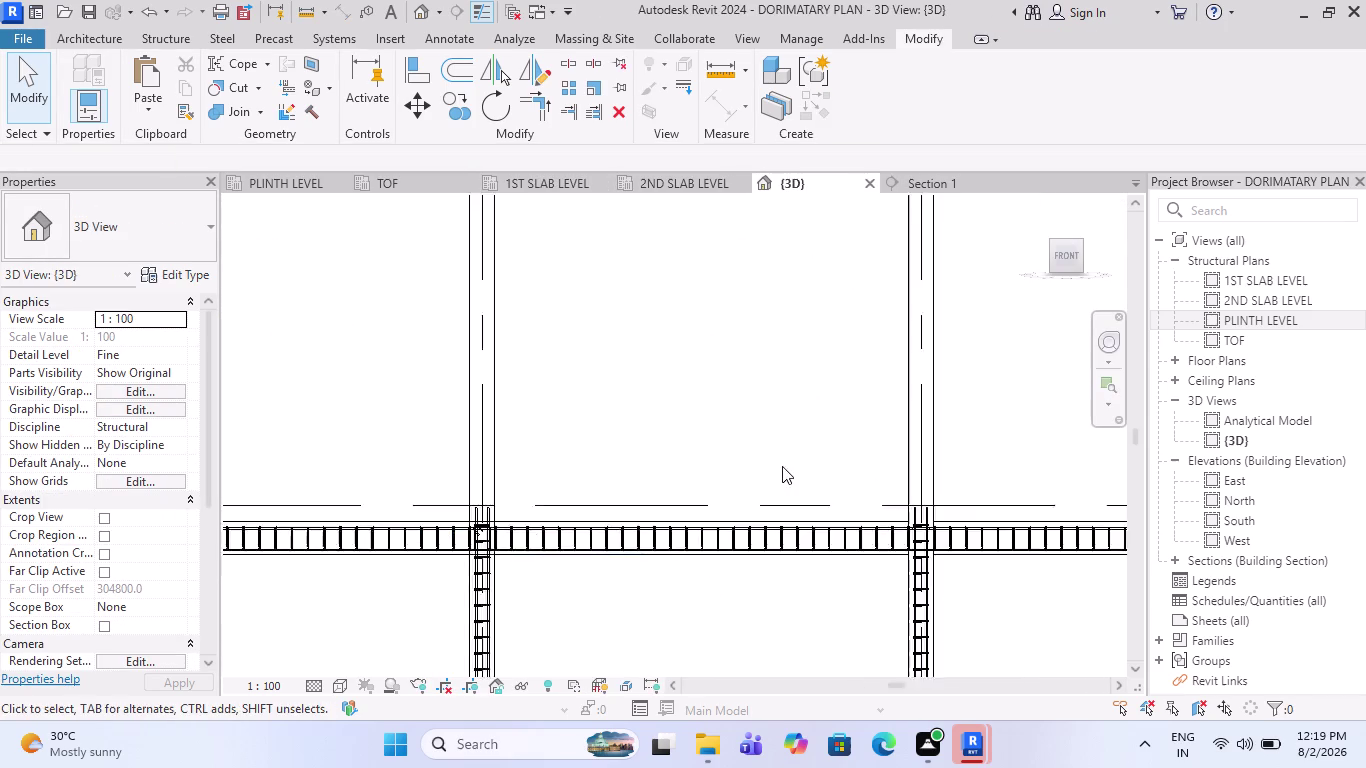
scroll(down, 3)
scroll(down, 3)
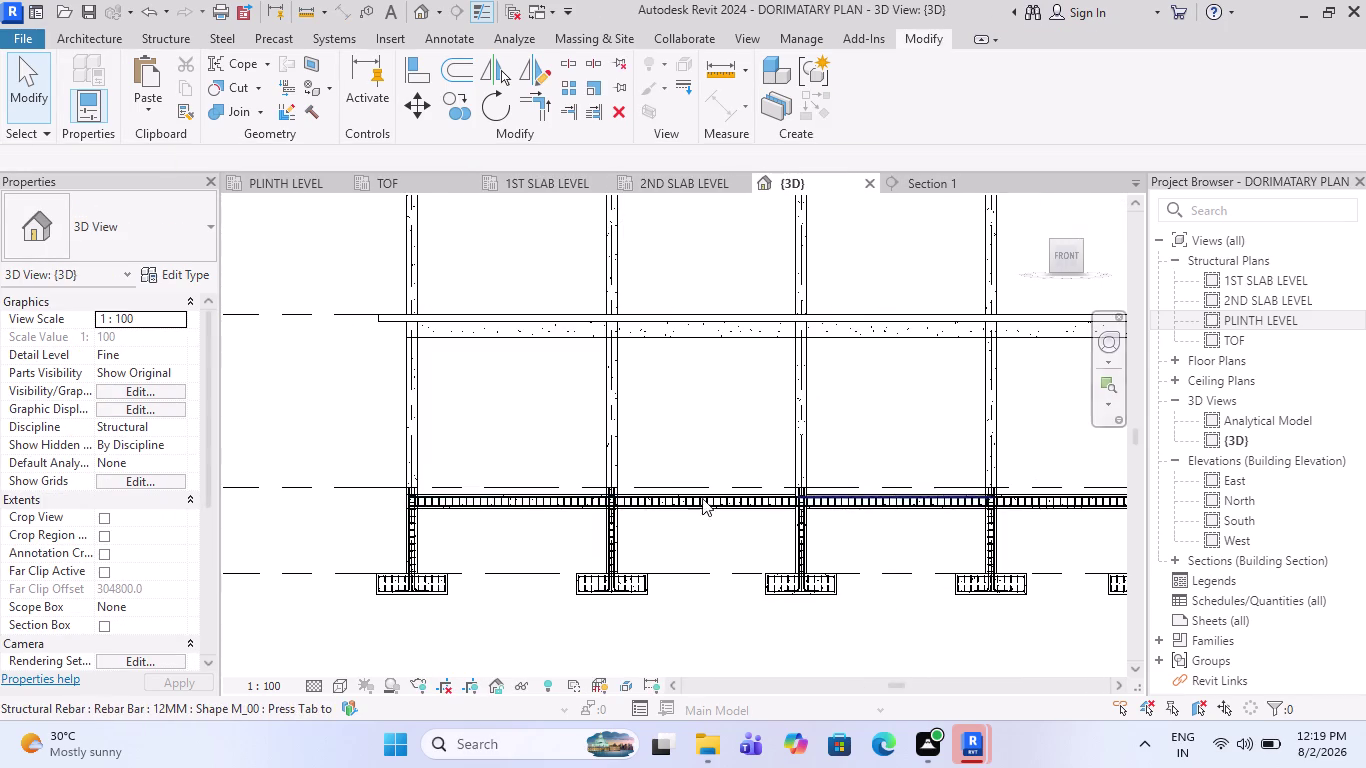
scroll(down, 3)
scroll(up, 3)
scroll(up, 3)
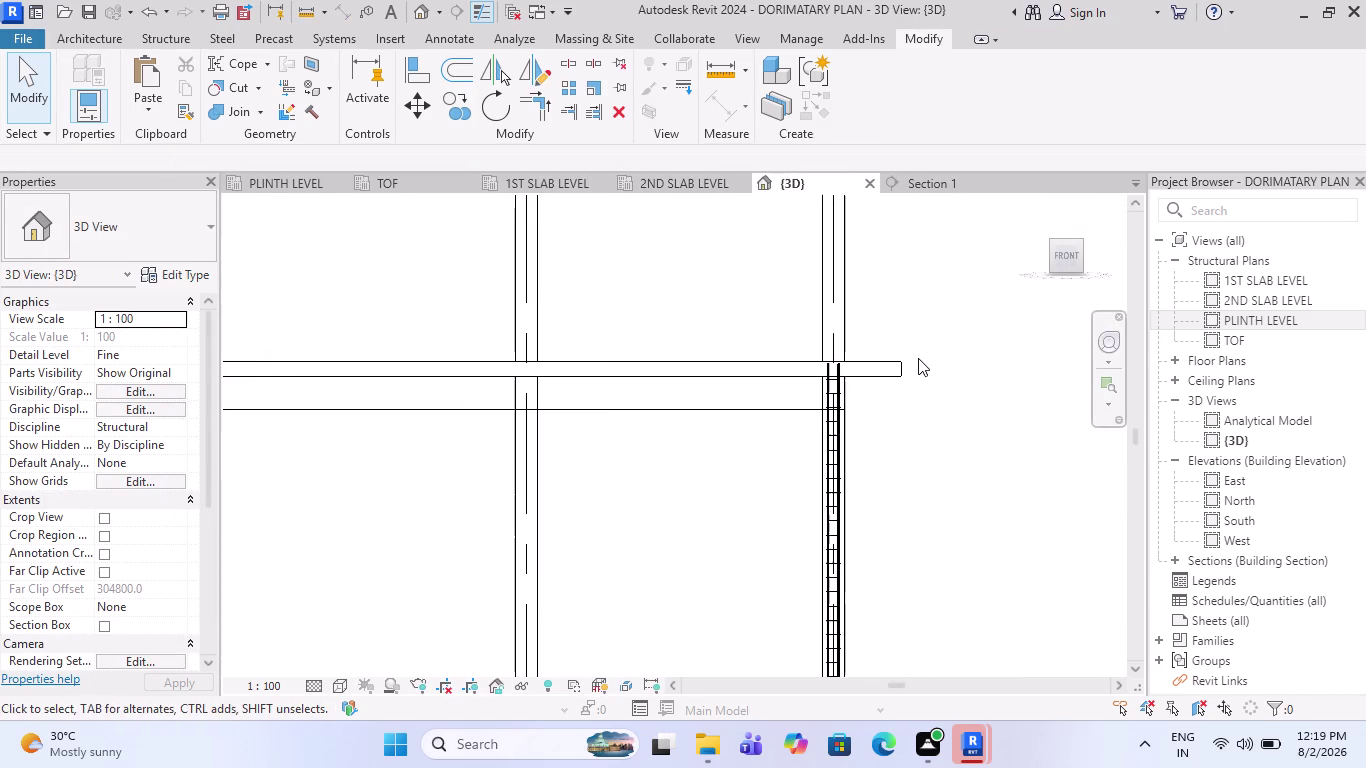
scroll(up, 3)
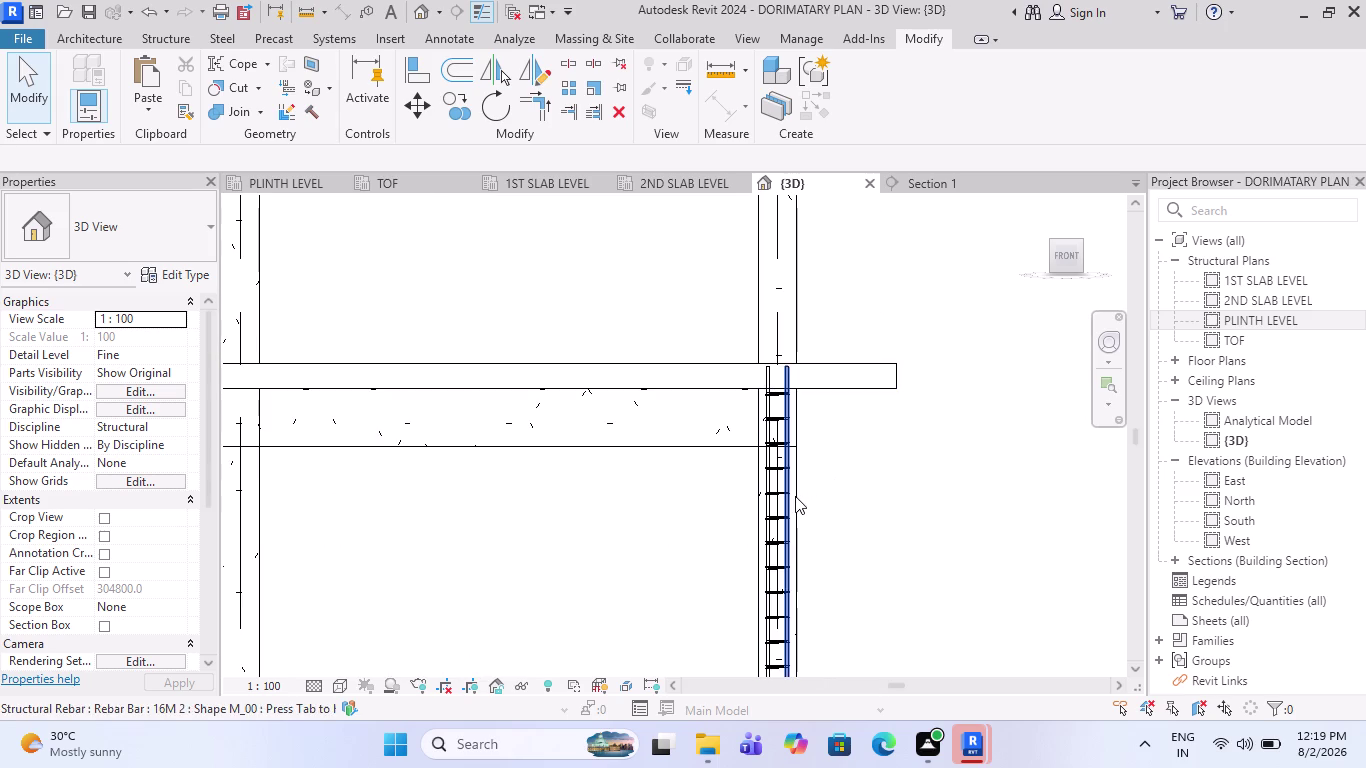
click(801, 491)
scroll(down, 3)
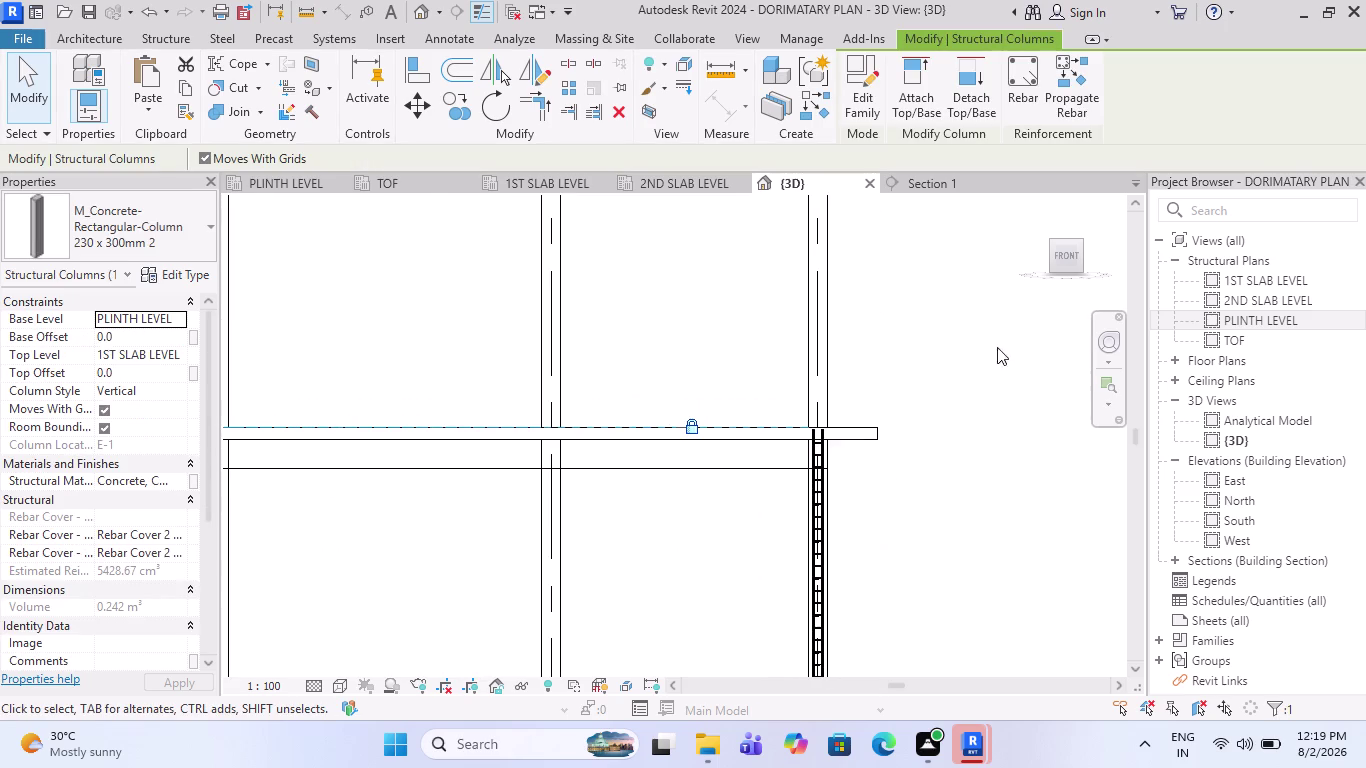
click(1081, 80)
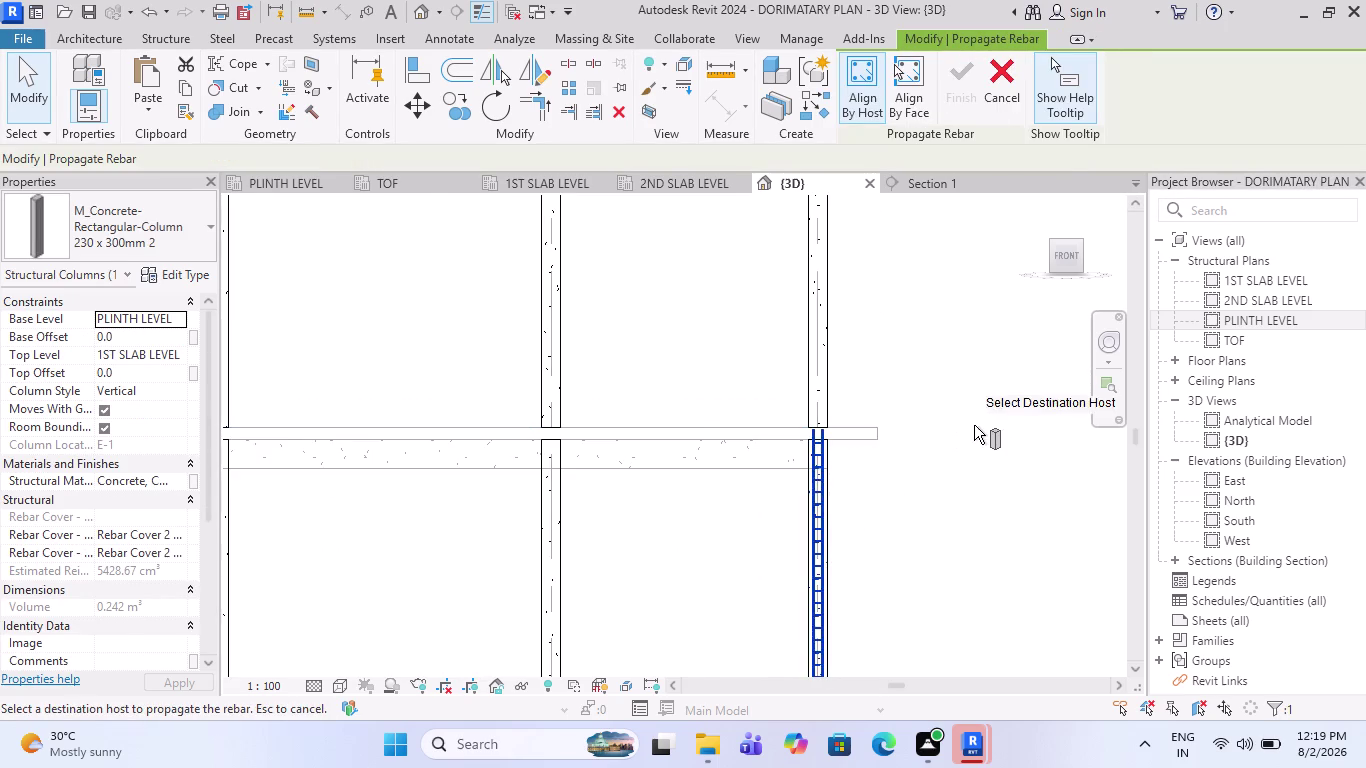
Window-select the other frame columns as destination hosts and finish the propagation.
scroll(down, 3)
scroll(down, 3)
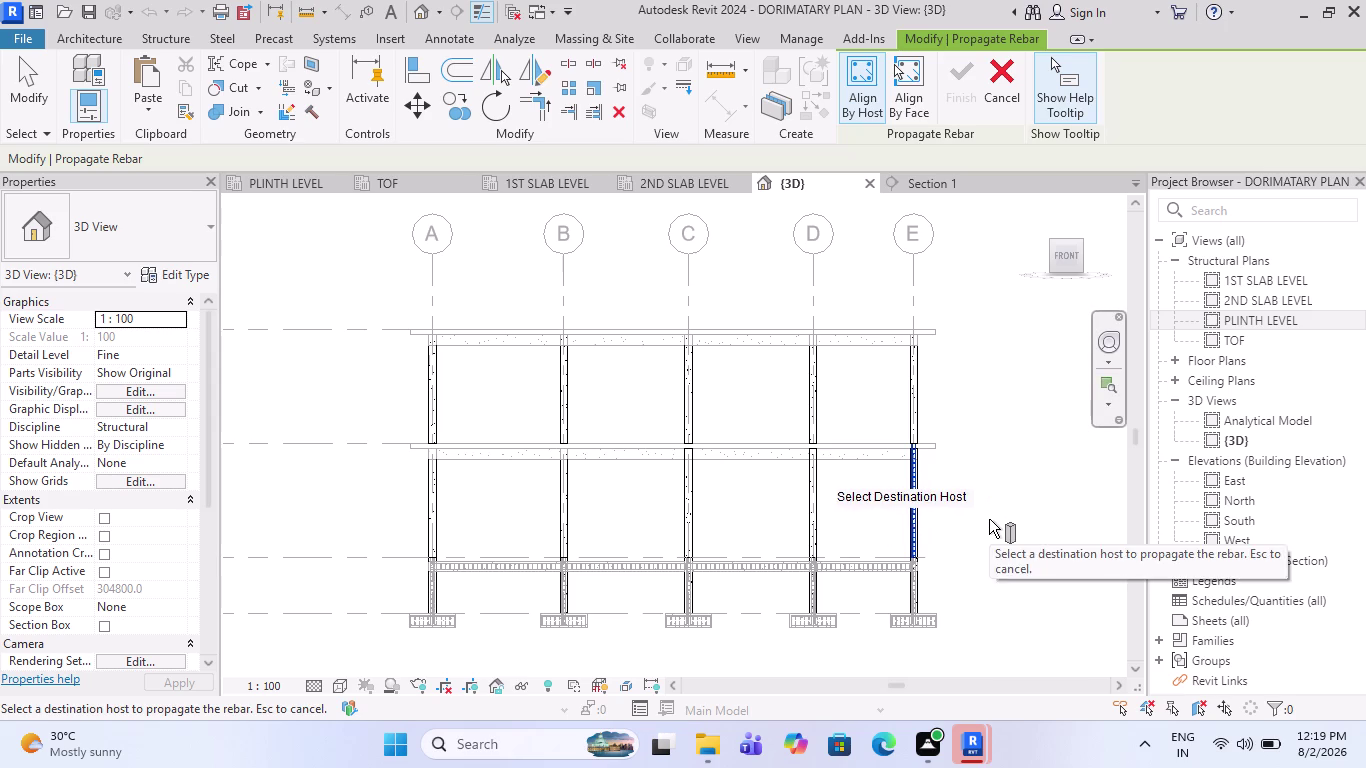
drag(989, 519, 357, 377)
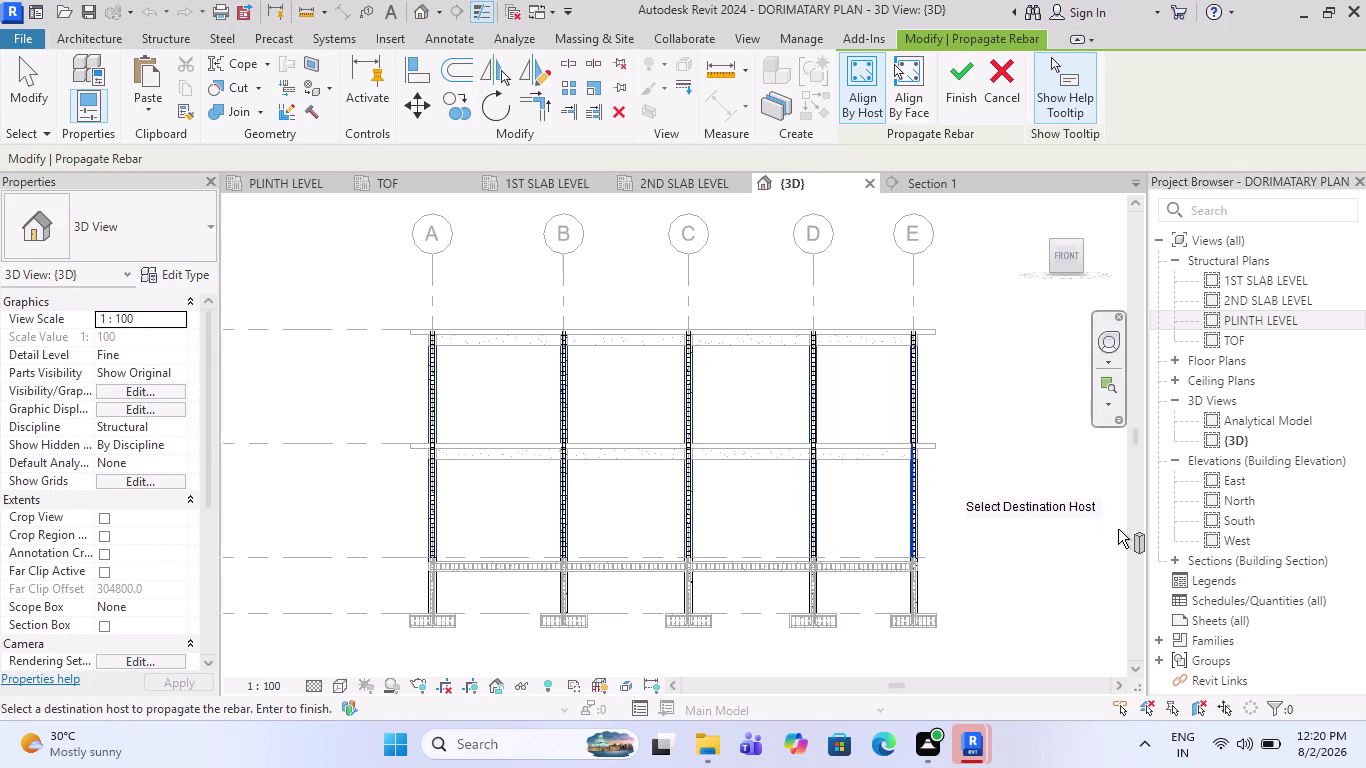
scroll(up, 3)
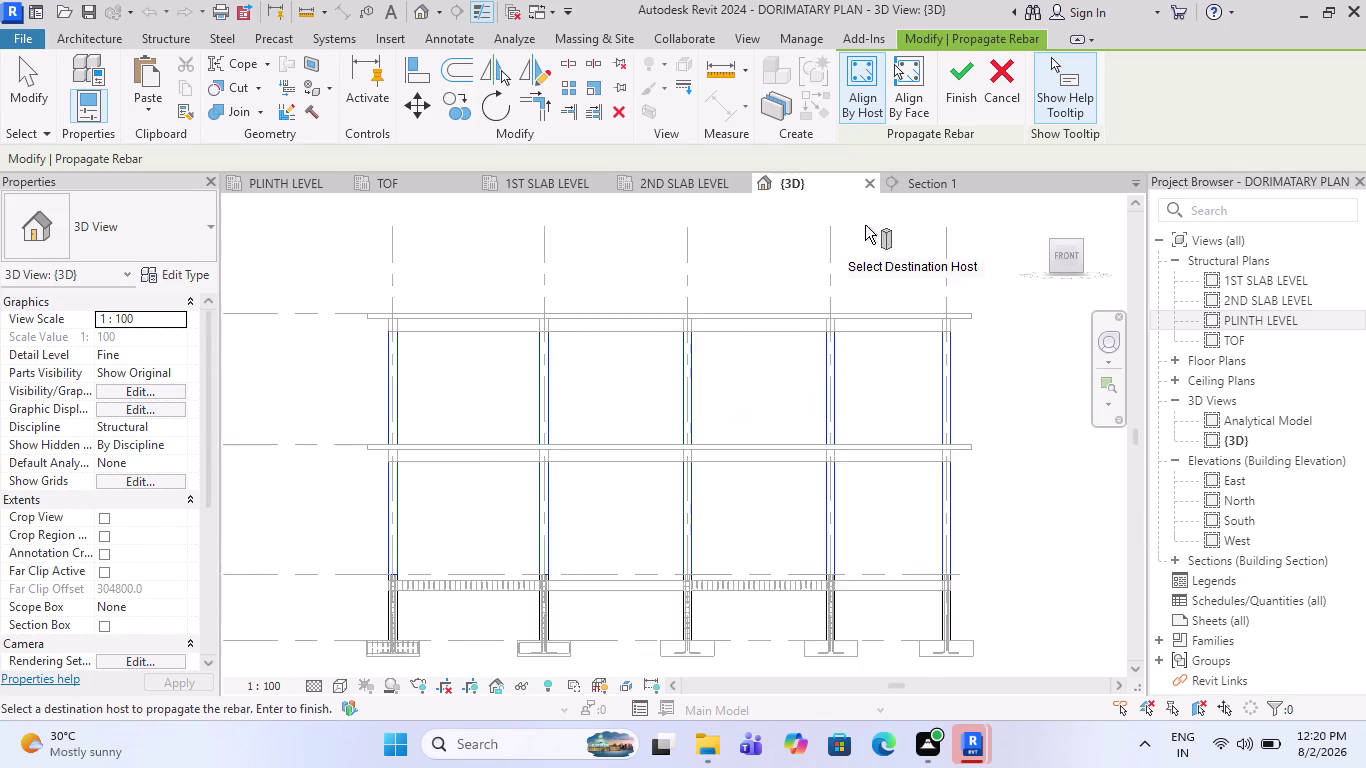
click(960, 97)
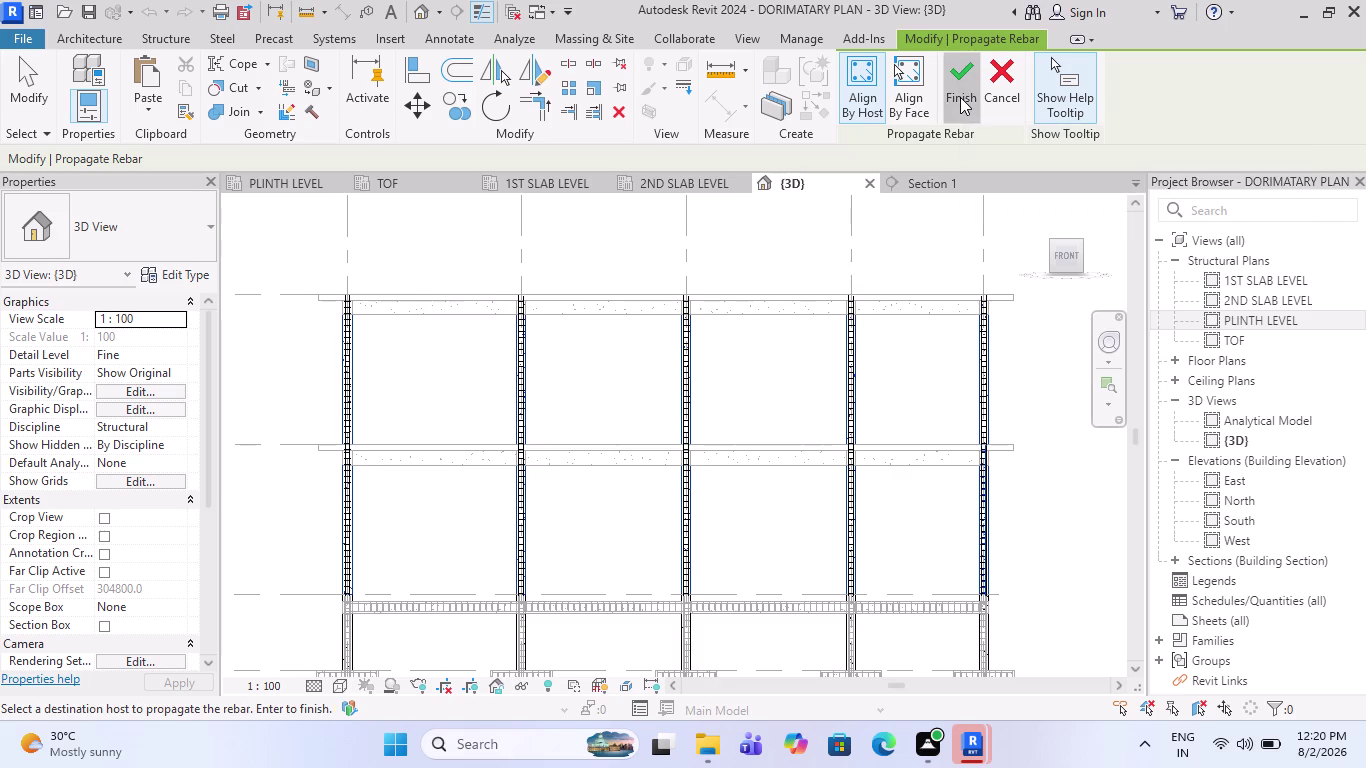
scroll(up, 3)
Inspect a copied 8 mm column tie set in 3D, then open the 2ND SLAB LEVEL plan.
scroll(up, 3)
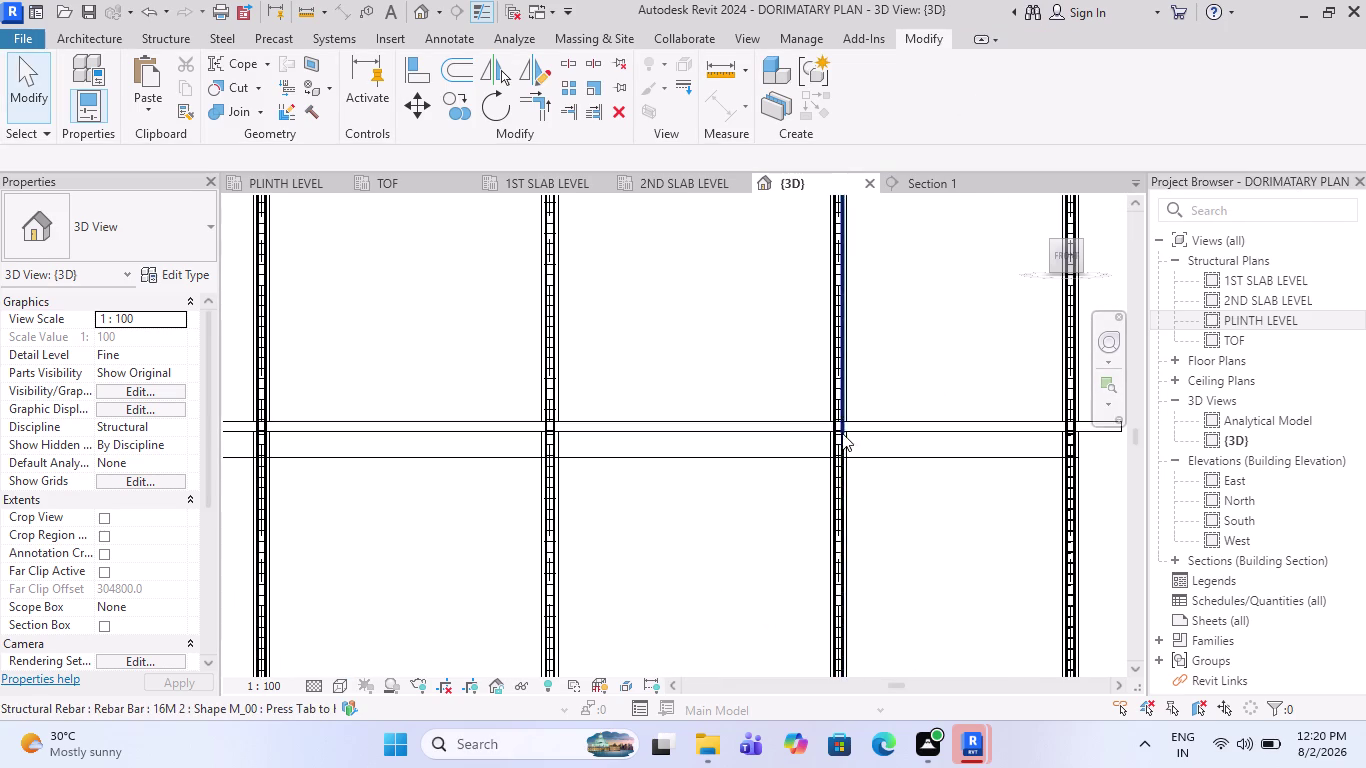
scroll(up, 3)
scroll(up, 3)
scroll(up, 3)
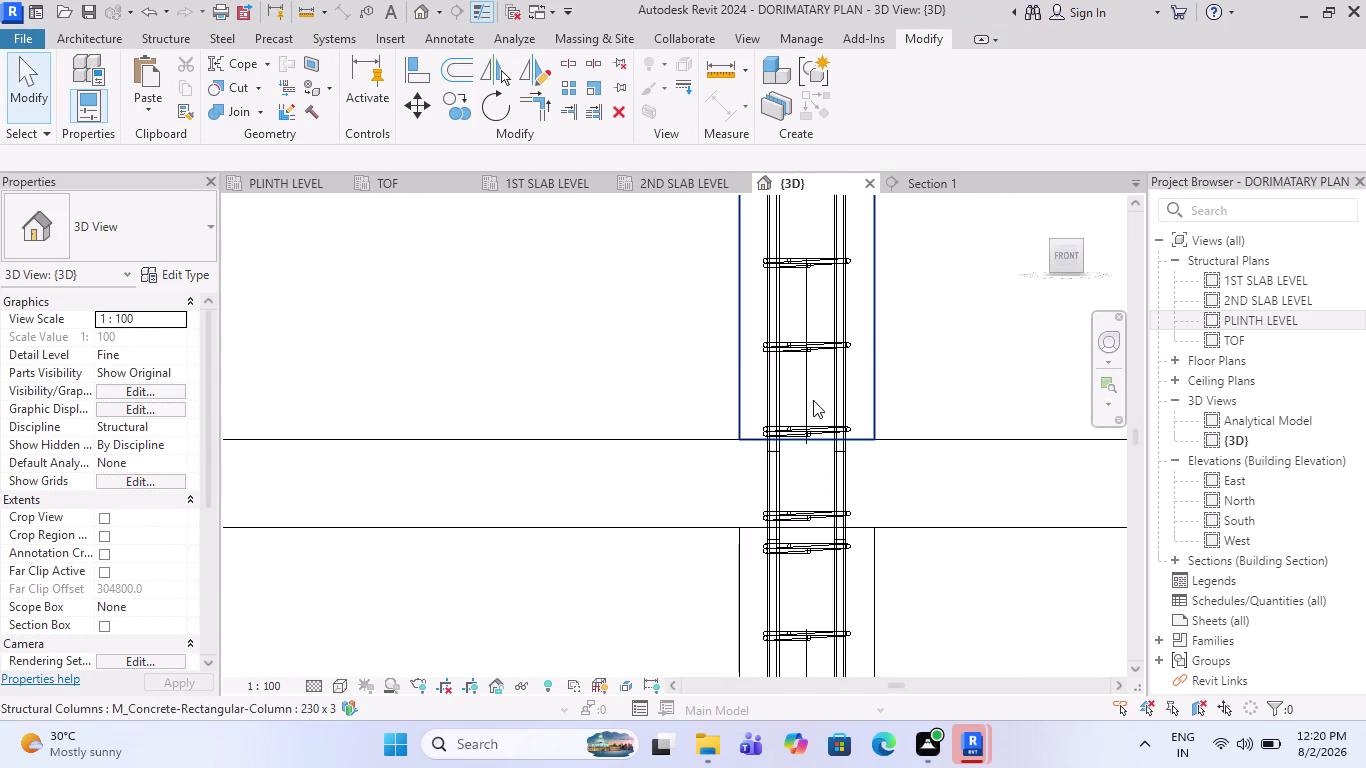
scroll(up, 3)
scroll(up, 3)
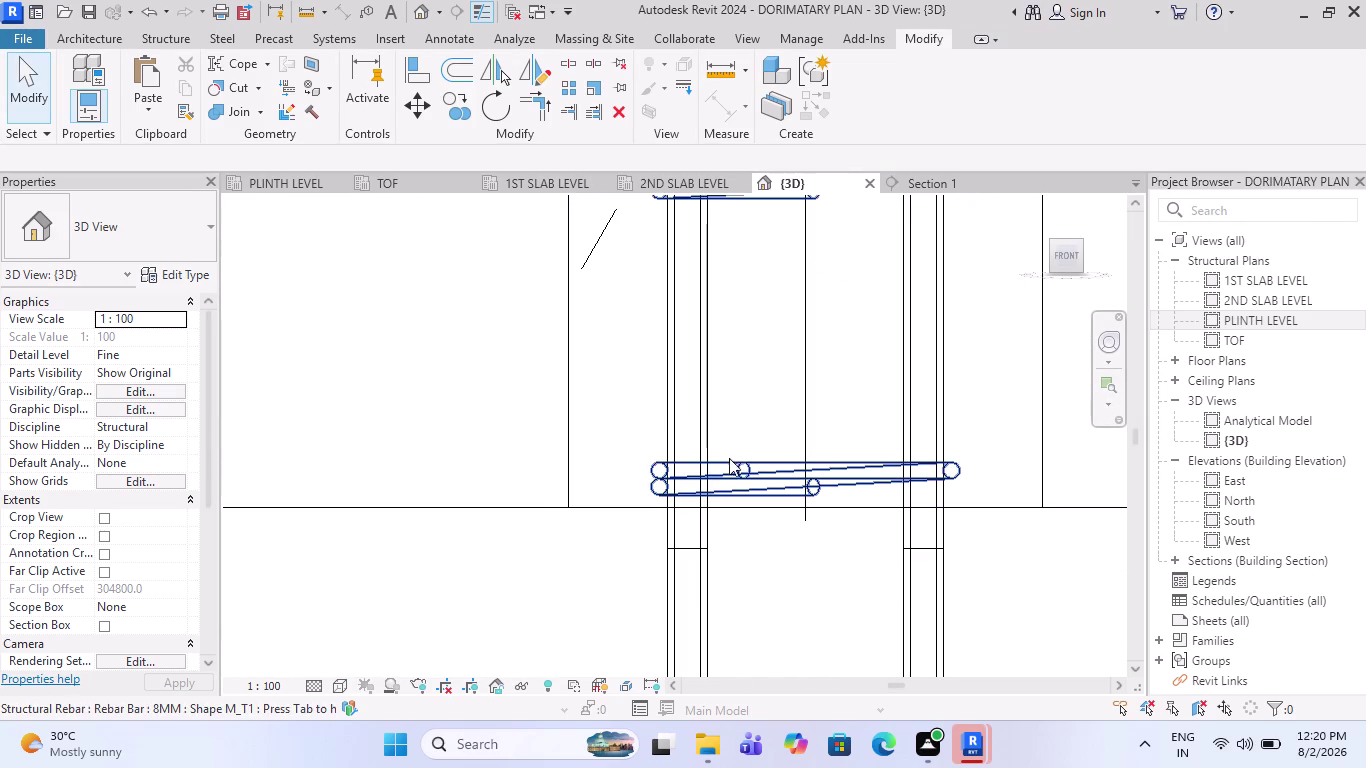
click(651, 462)
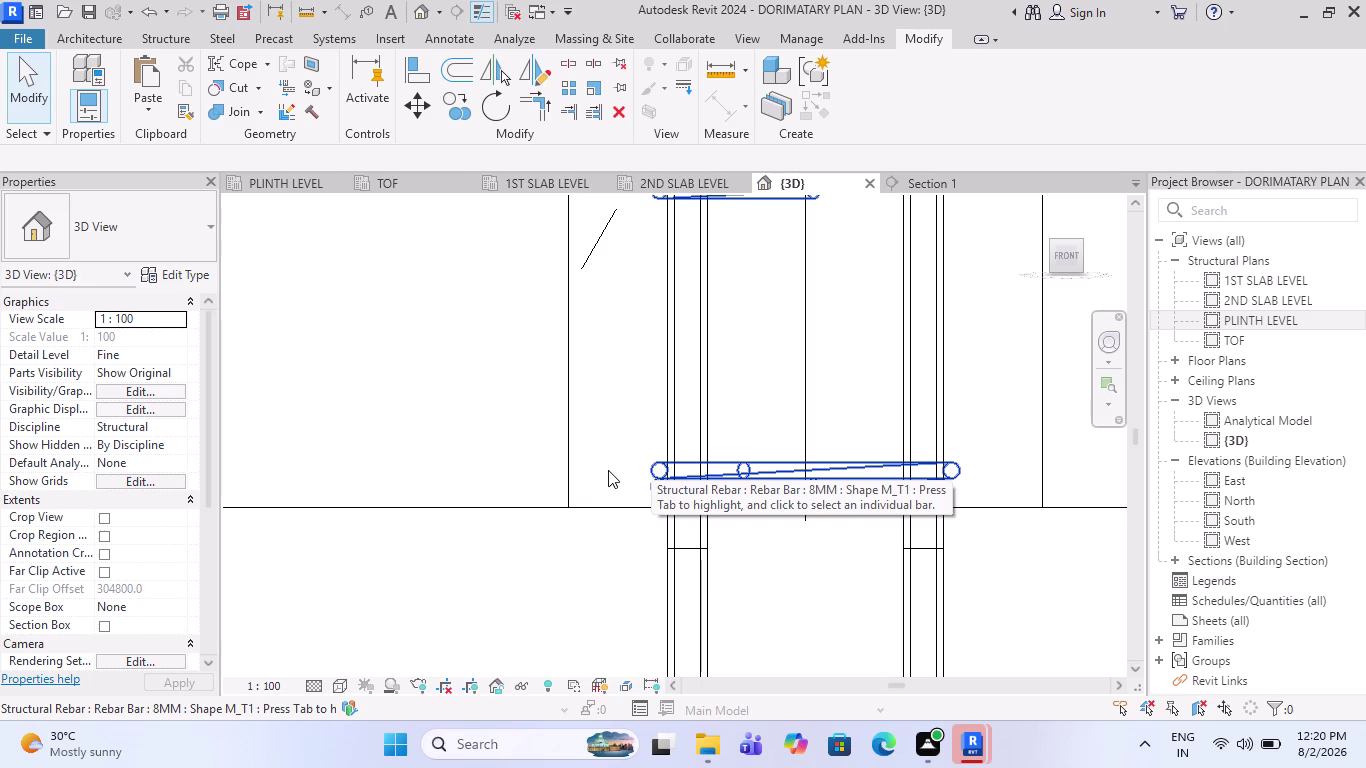
scroll(down, 3)
scroll(down, 3)
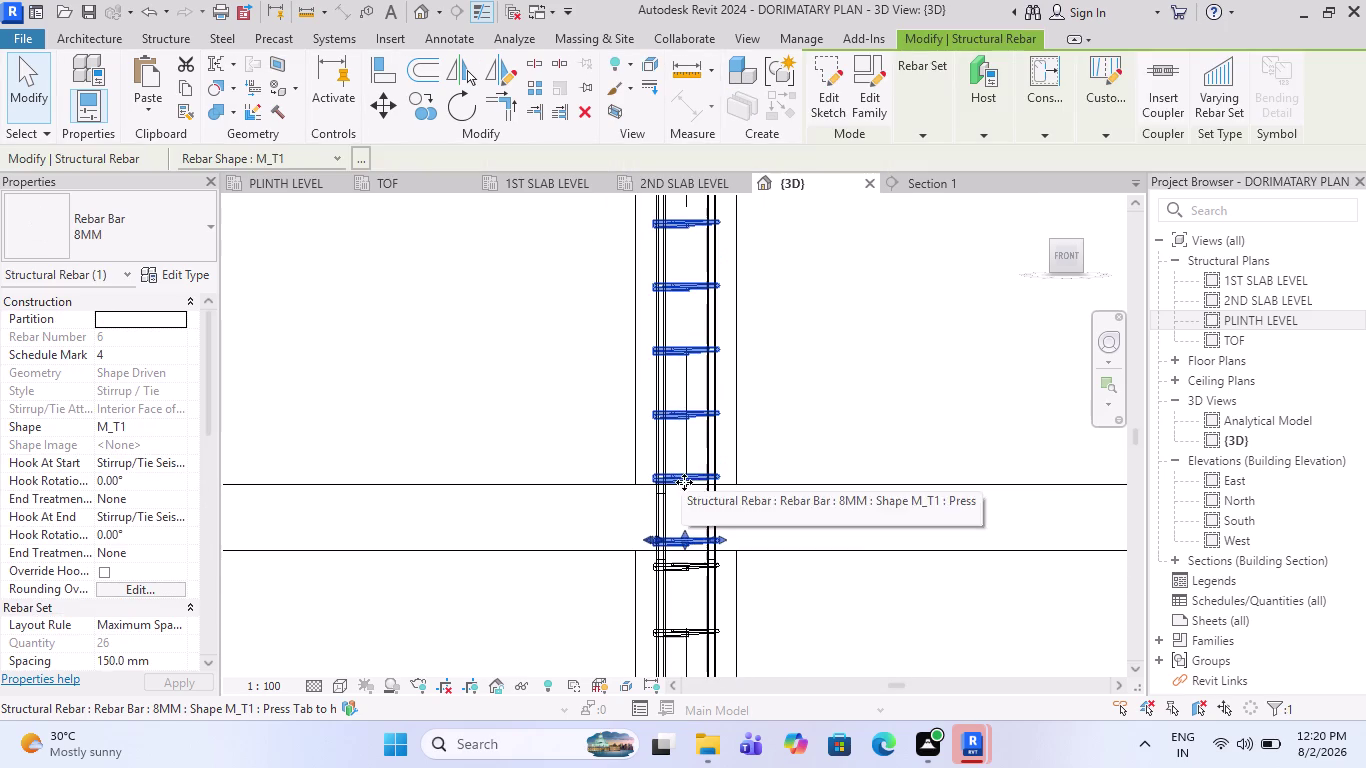
key(Escape)
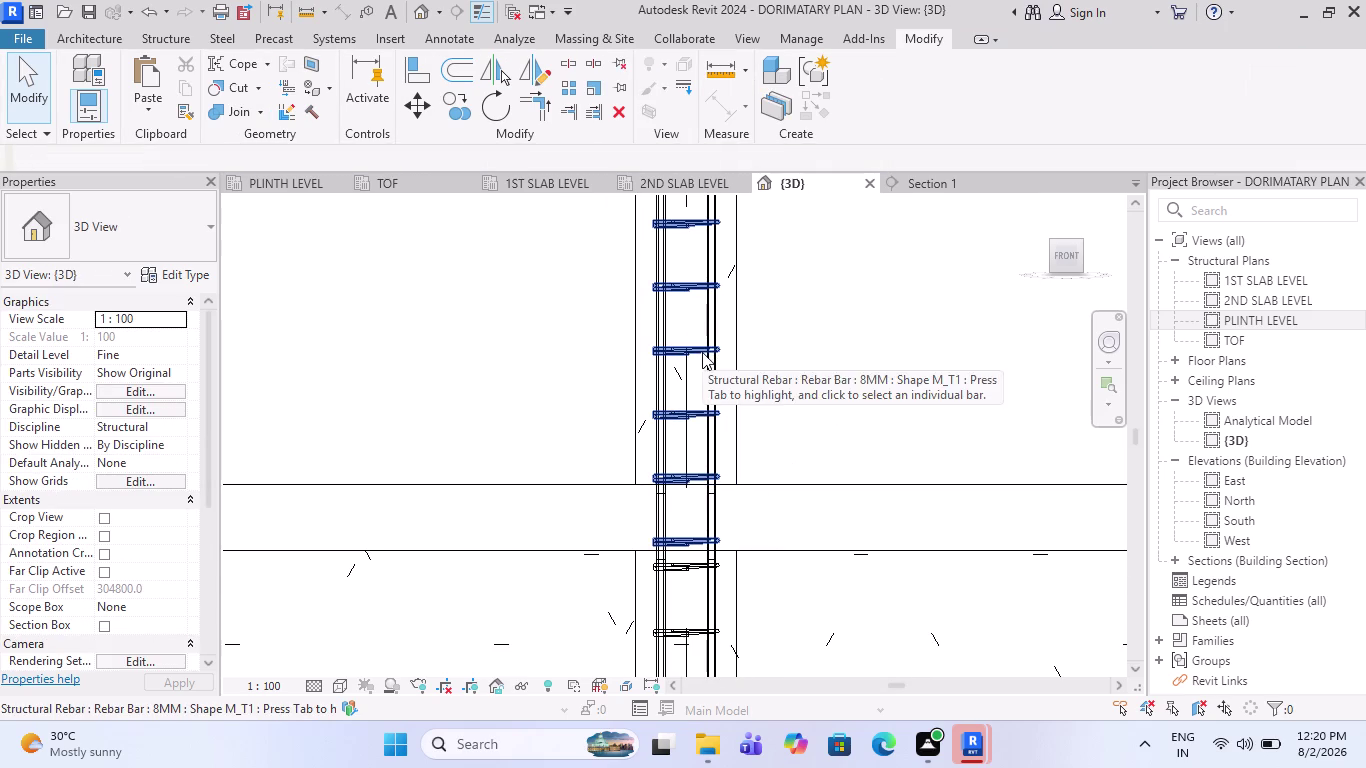
scroll(down, 3)
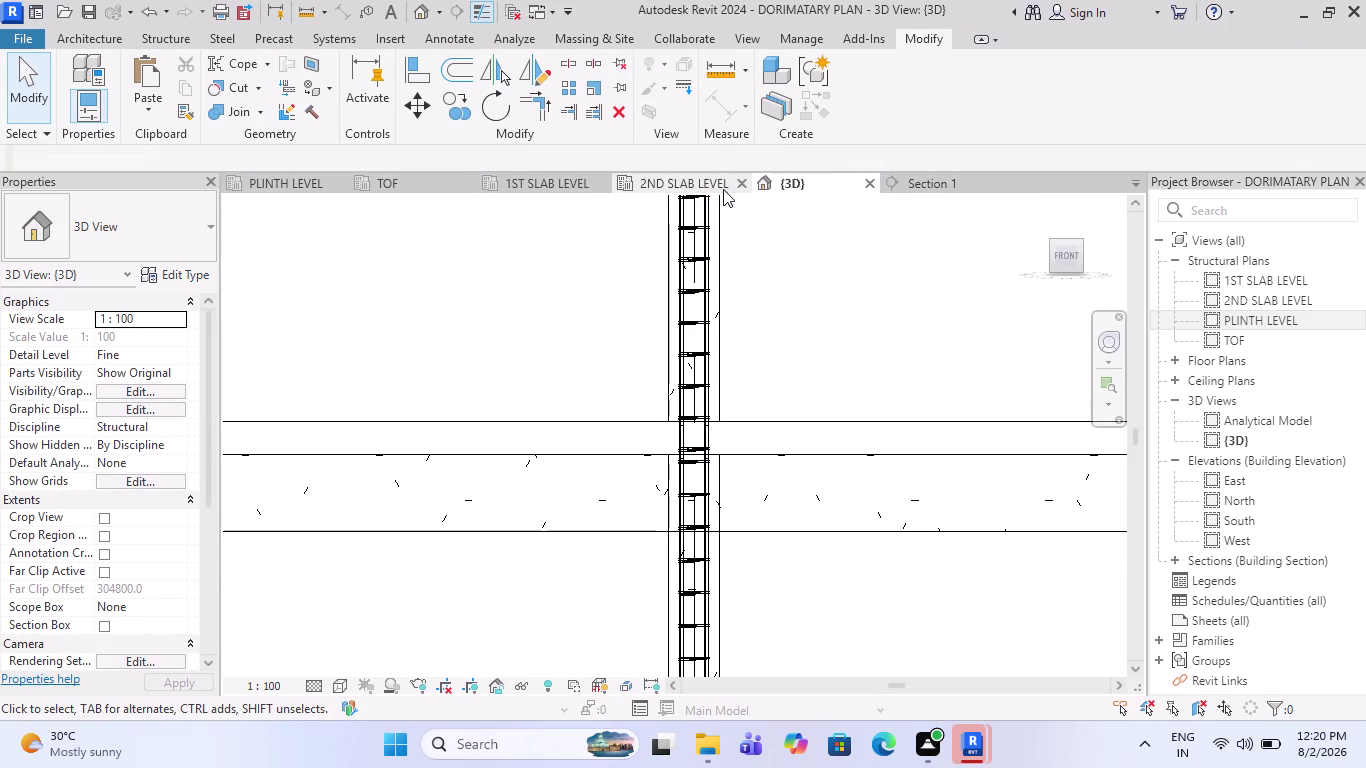
click(699, 184)
Set the 2ND SLAB LEVEL plan to Wireframe visual style and Fine detail level.
scroll(up, 3)
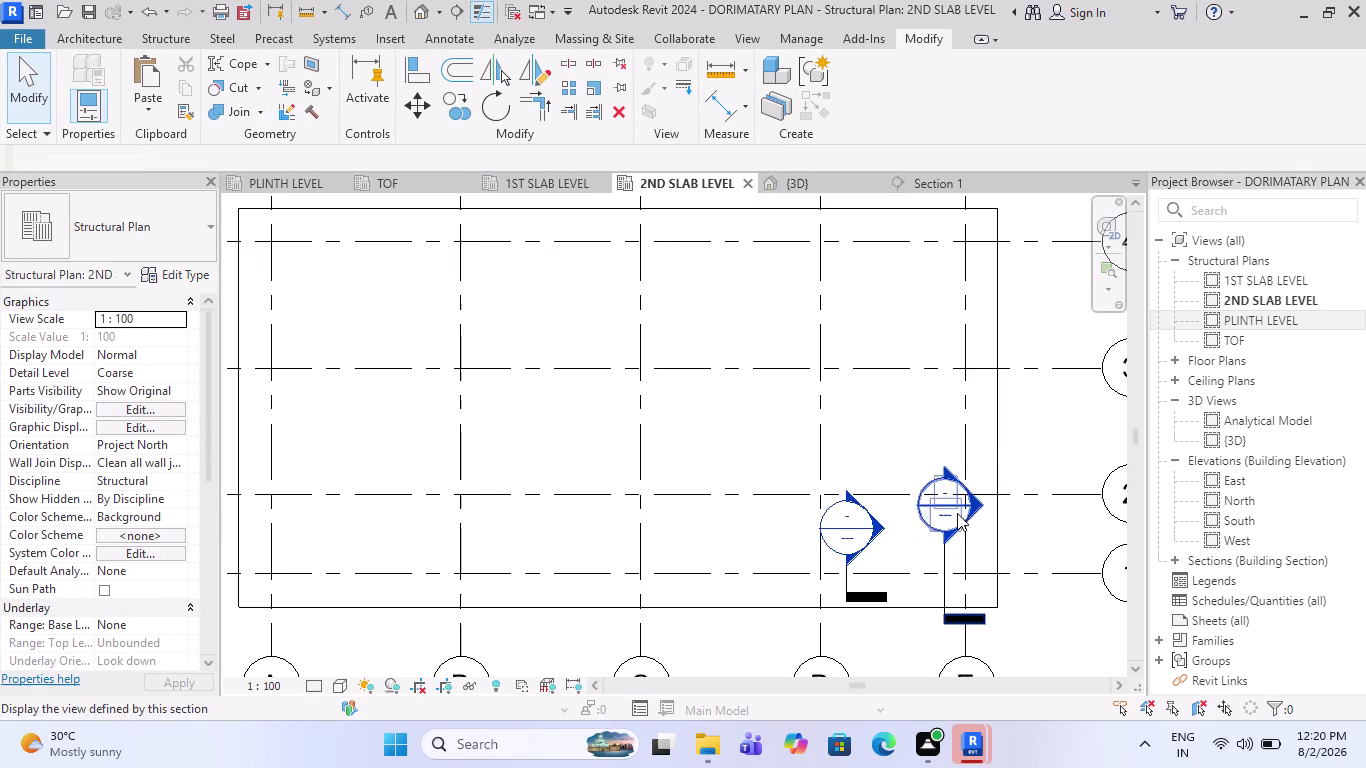
scroll(up, 3)
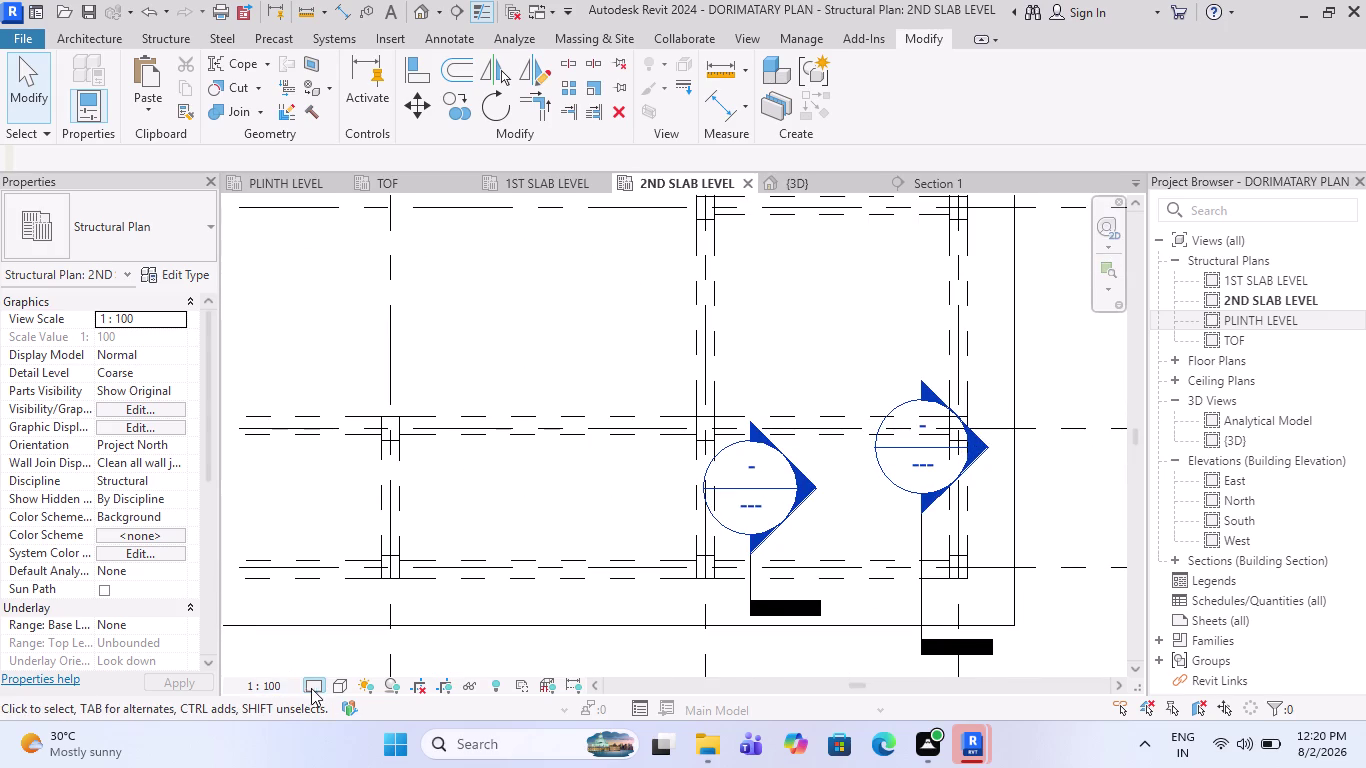
click(335, 688)
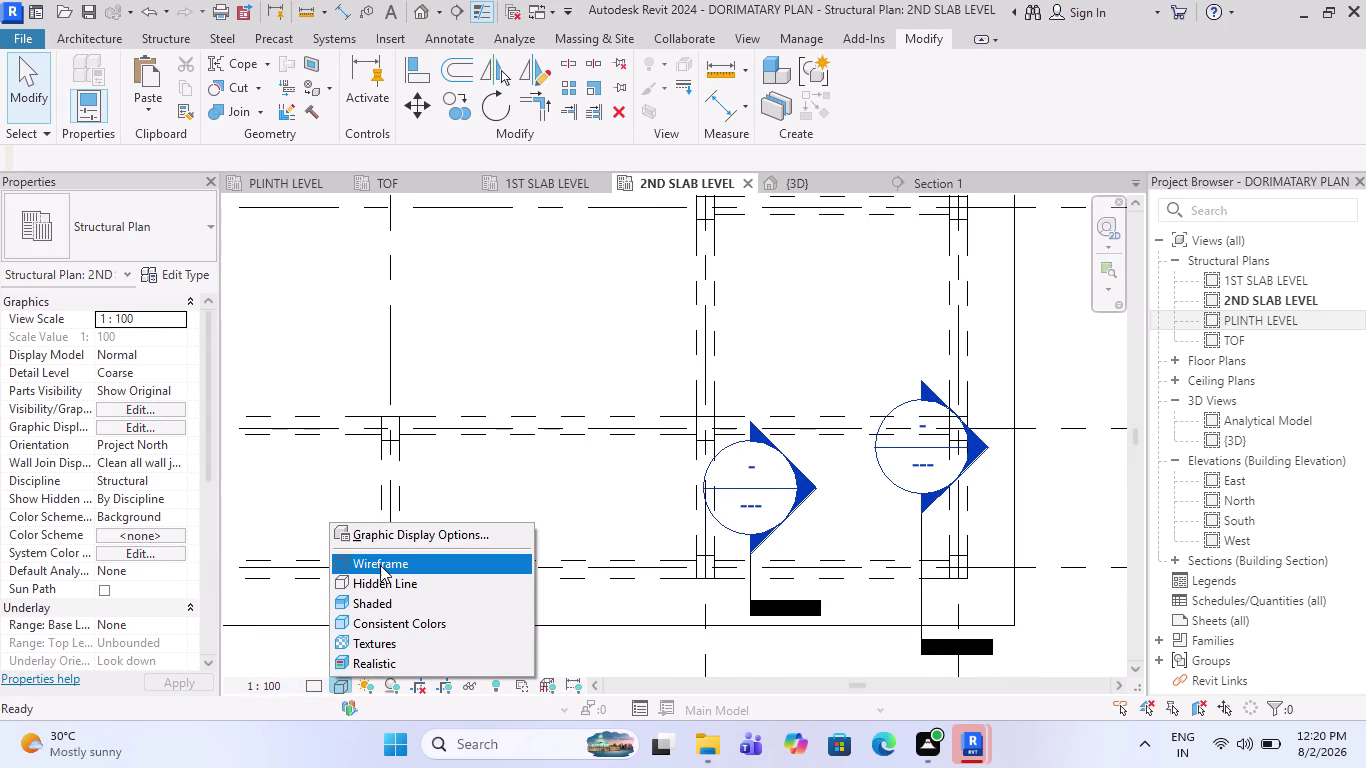
click(380, 565)
scroll(up, 3)
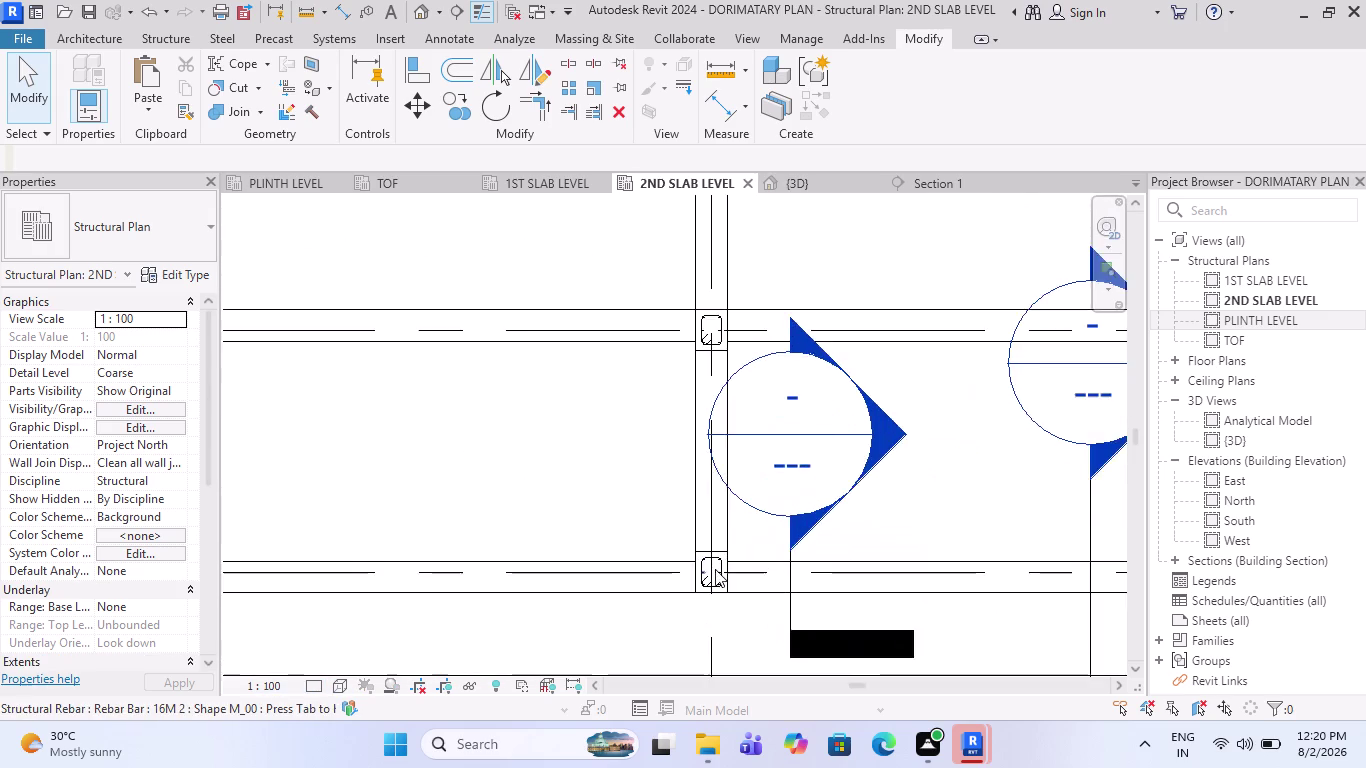
scroll(up, 3)
scroll(up, 3)
scroll(up, 3)
scroll(up, 3)
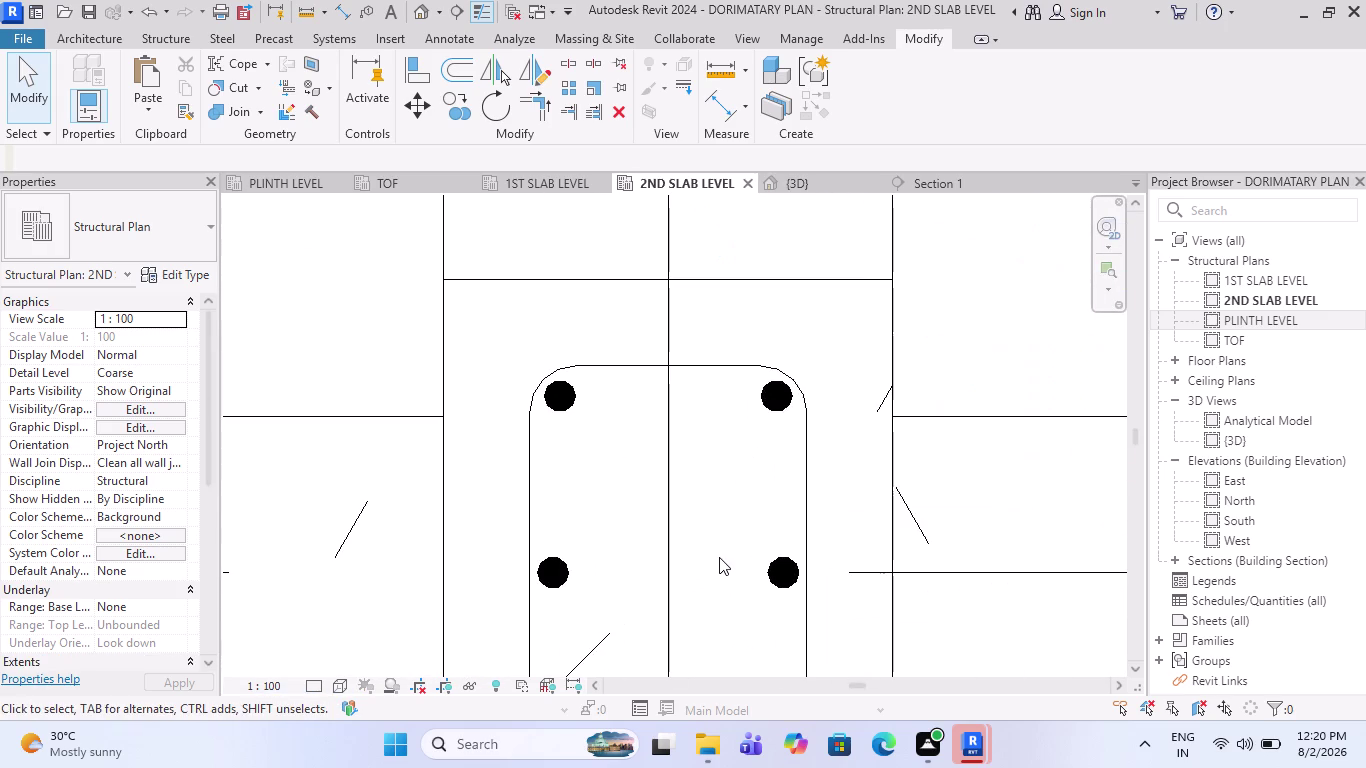
click(321, 685)
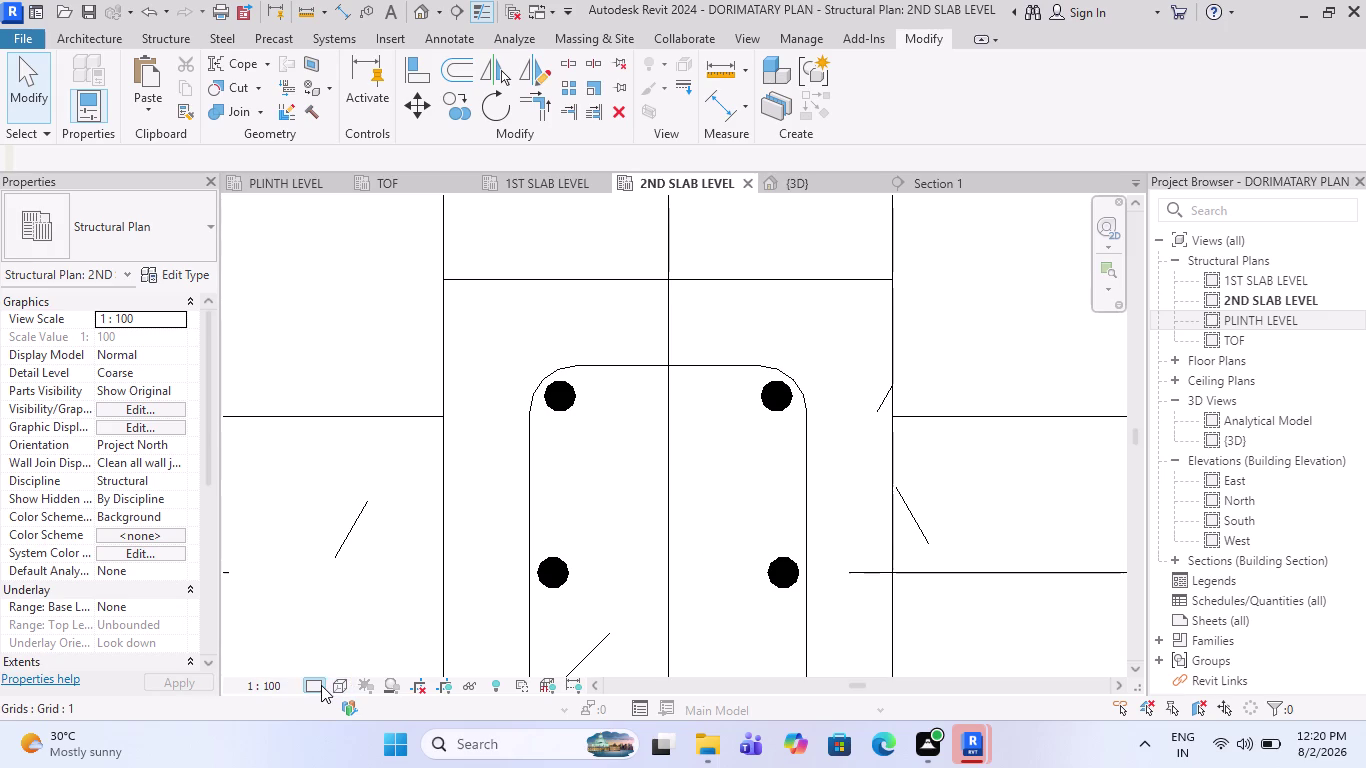
click(328, 661)
Look at the 1ST SLAB LEVEL plan, then return to the 2ND SLAB LEVEL plan.
scroll(down, 3)
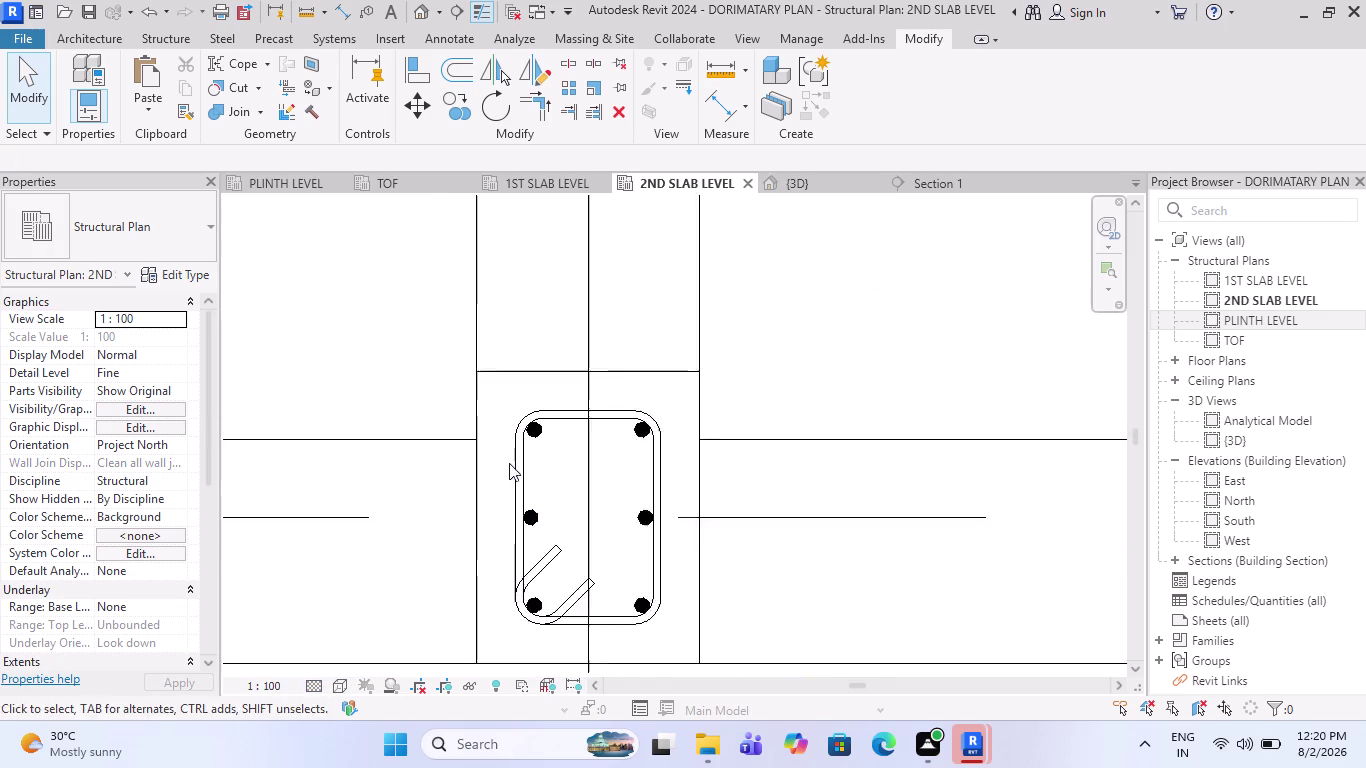
scroll(down, 3)
scroll(down, 3)
scroll(up, 3)
scroll(down, 3)
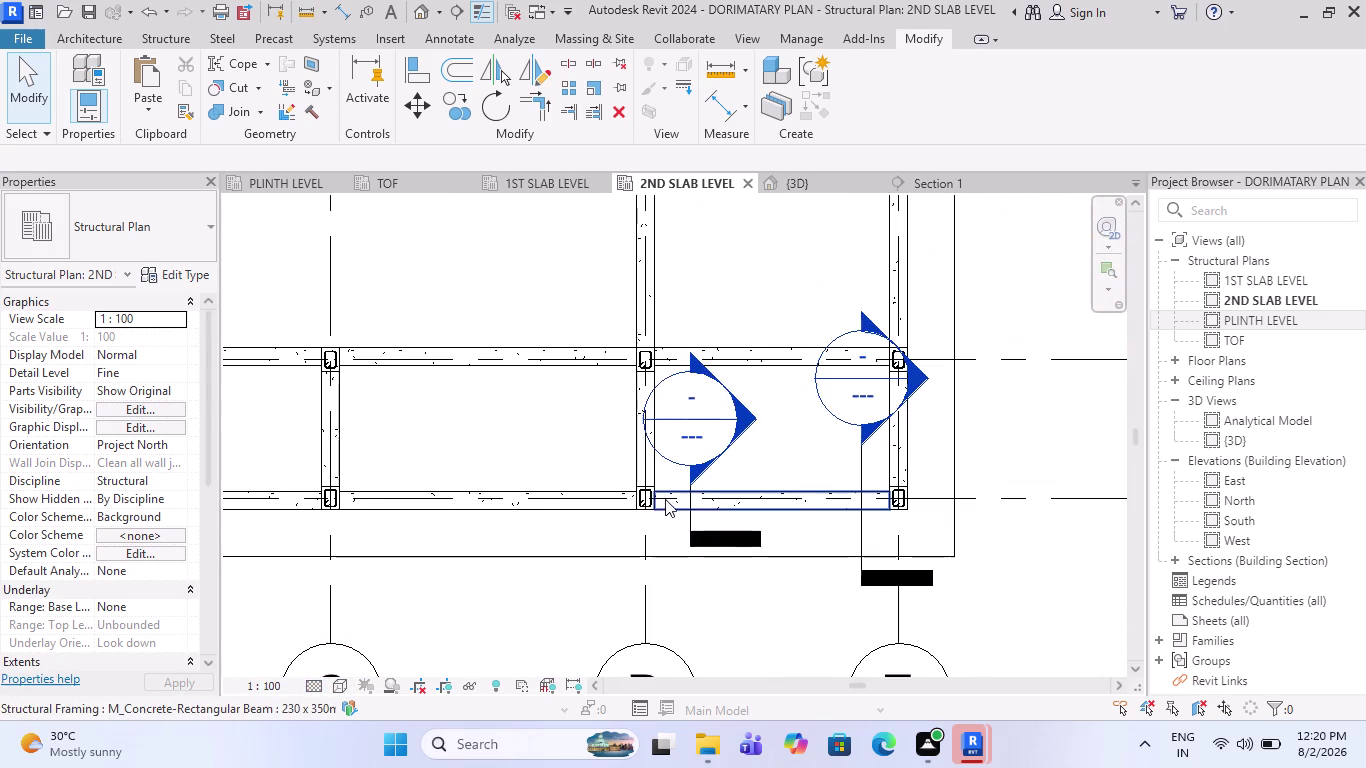
scroll(down, 3)
scroll(up, 3)
scroll(down, 3)
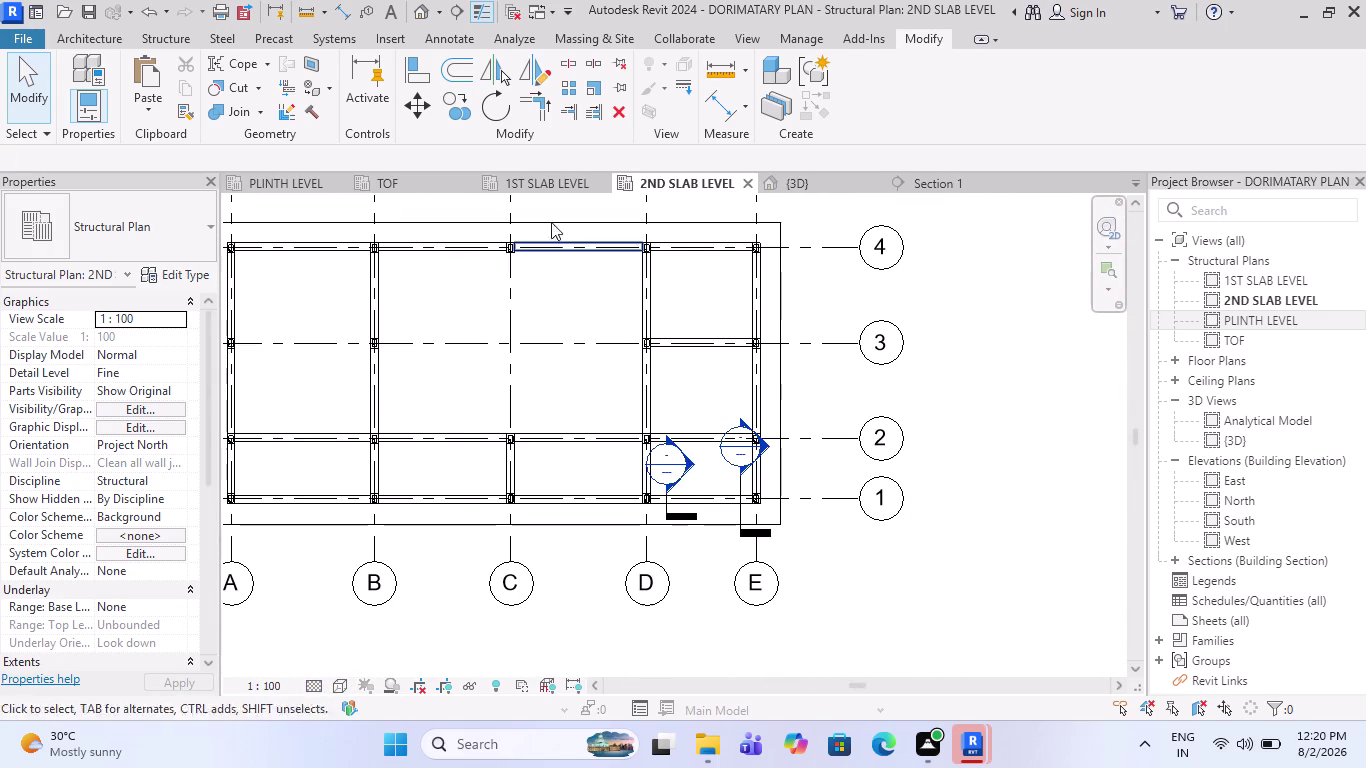
click(546, 187)
scroll(down, 3)
scroll(down, 3)
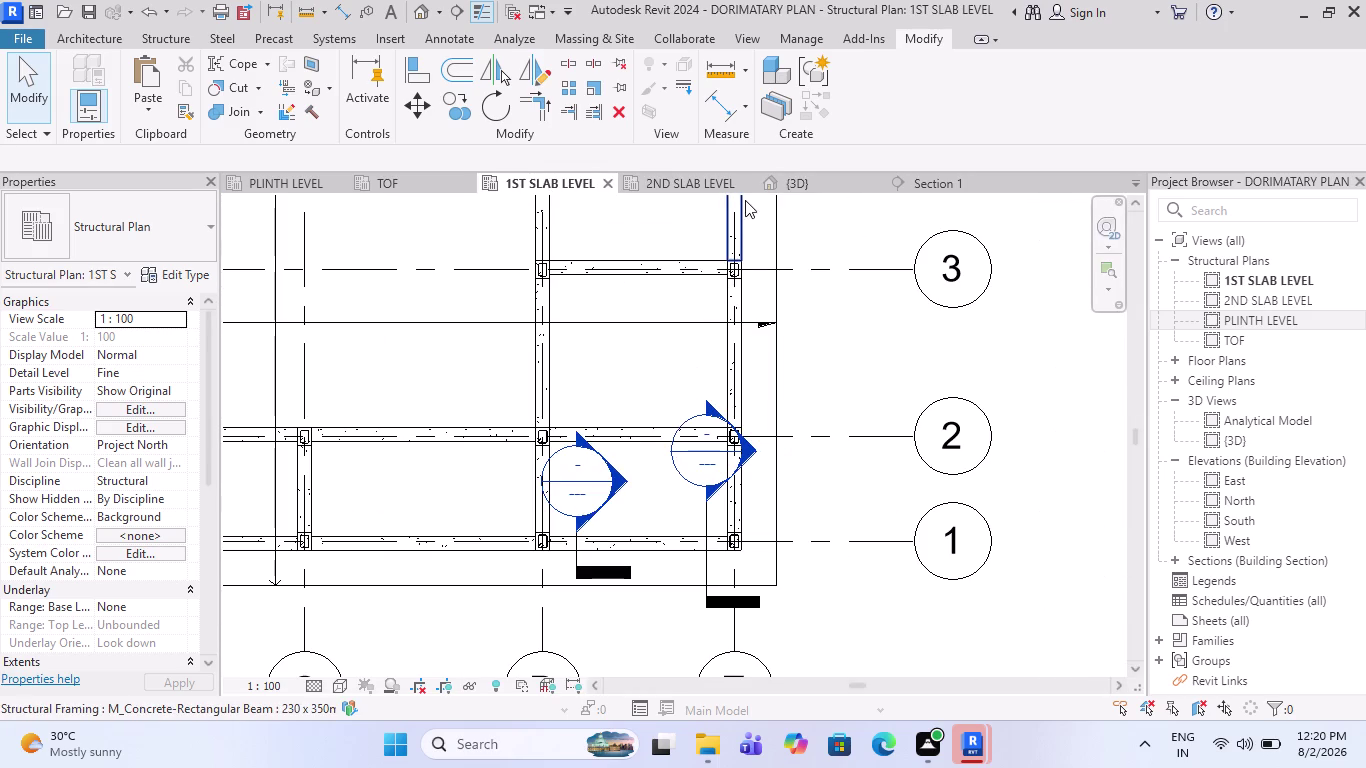
click(710, 187)
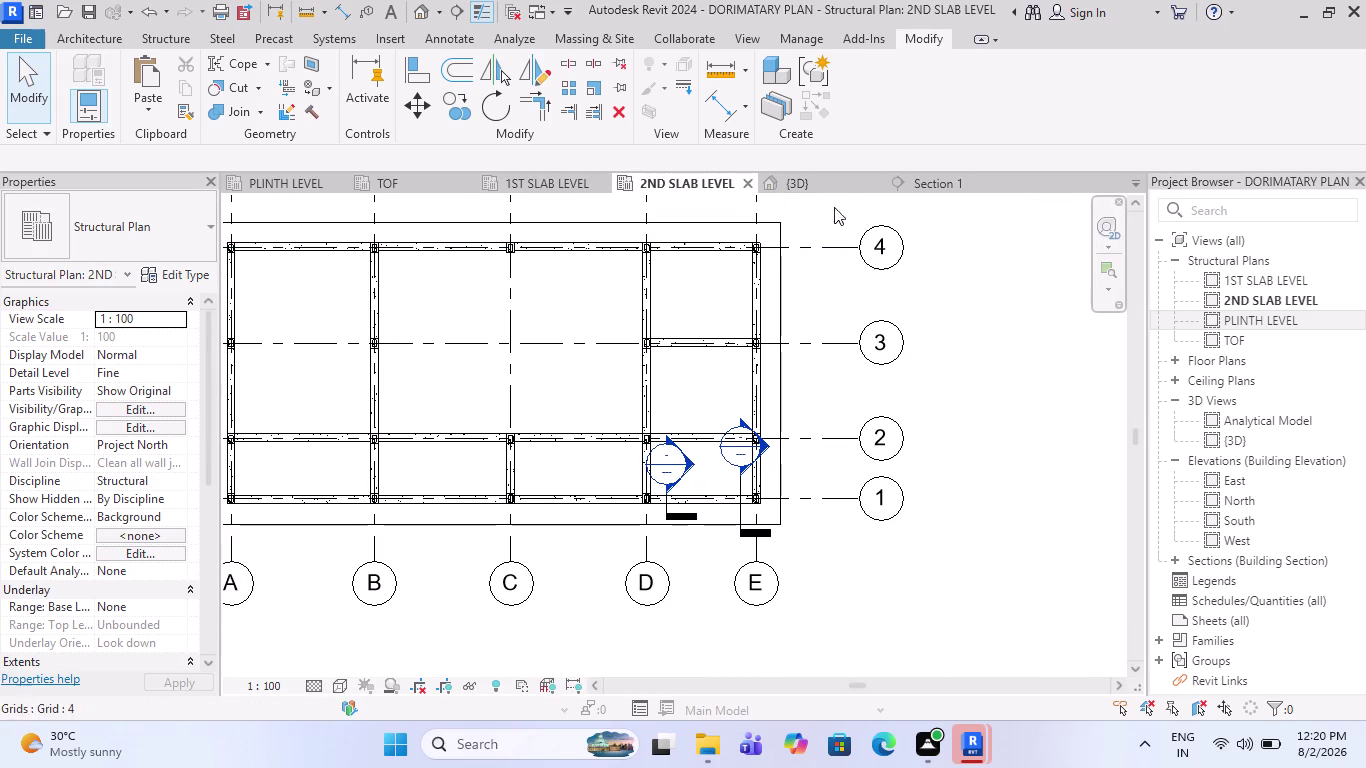
Check the 3D view, then go back to the 1ST SLAB LEVEL plan.
click(788, 173)
scroll(down, 3)
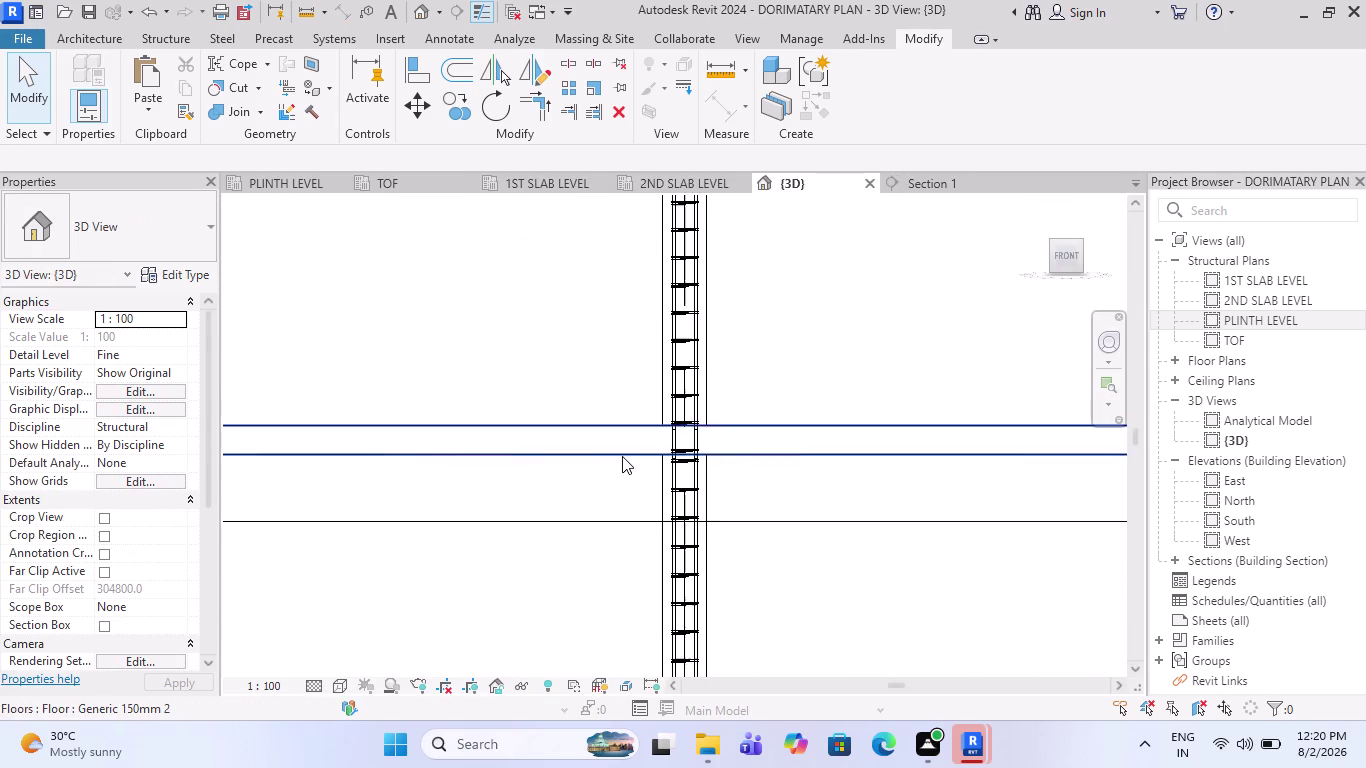
scroll(down, 3)
scroll(down, 3)
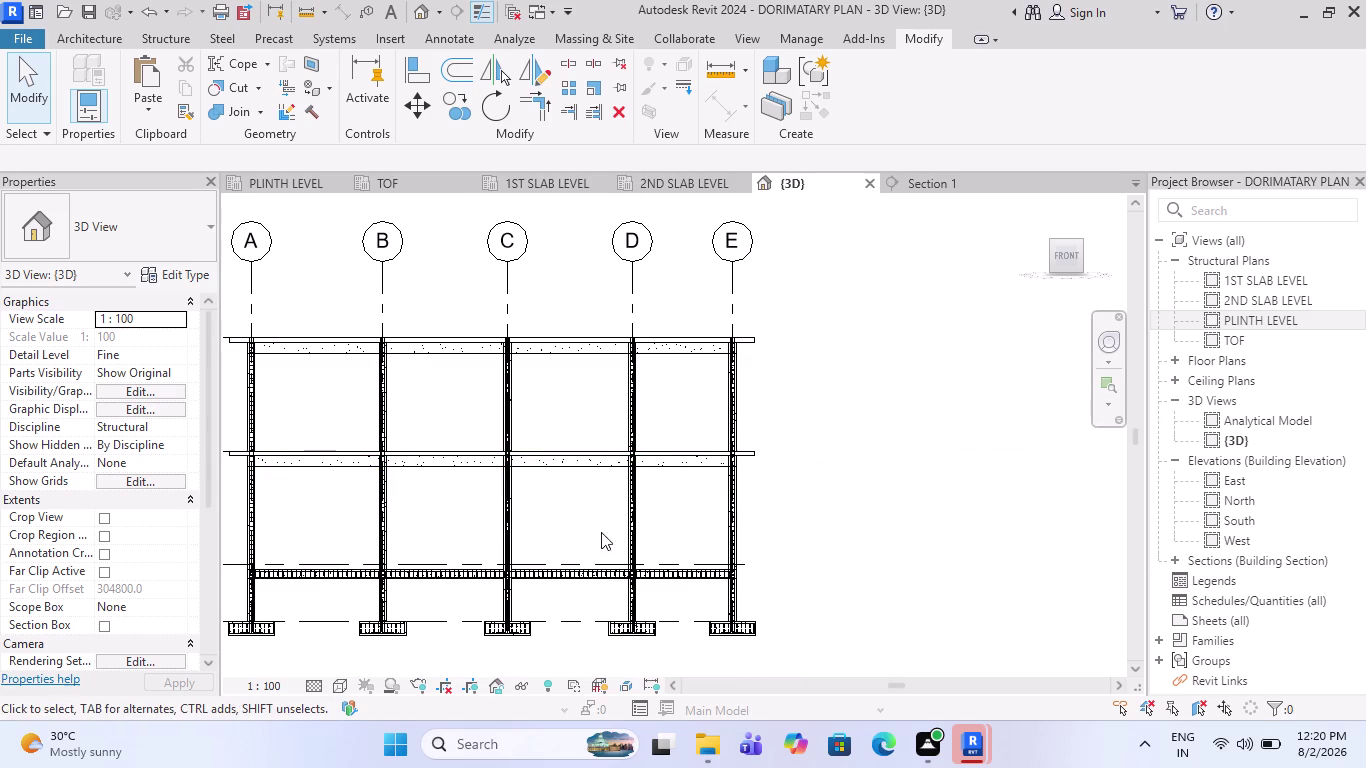
click(545, 176)
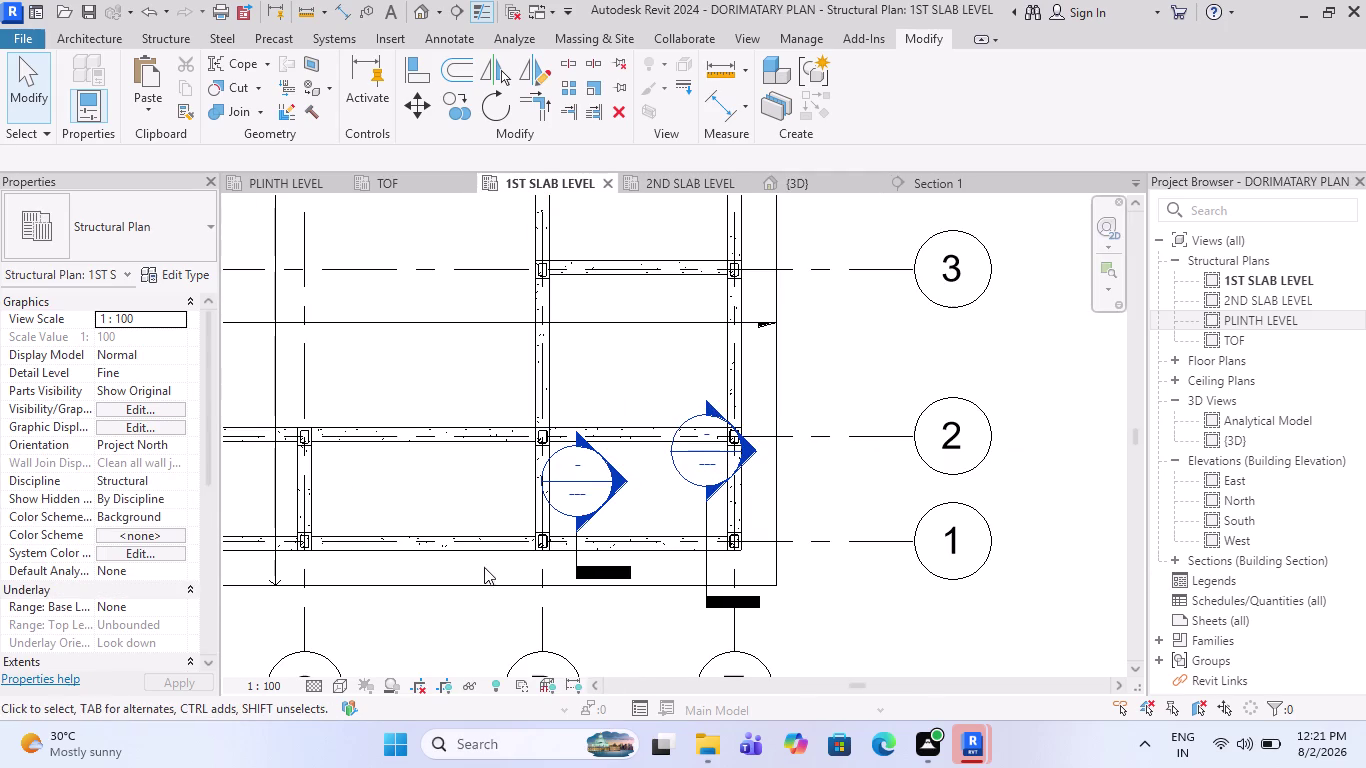
scroll(up, 3)
Open Section 2 from the section marker below the beam using Go to View.
scroll(up, 3)
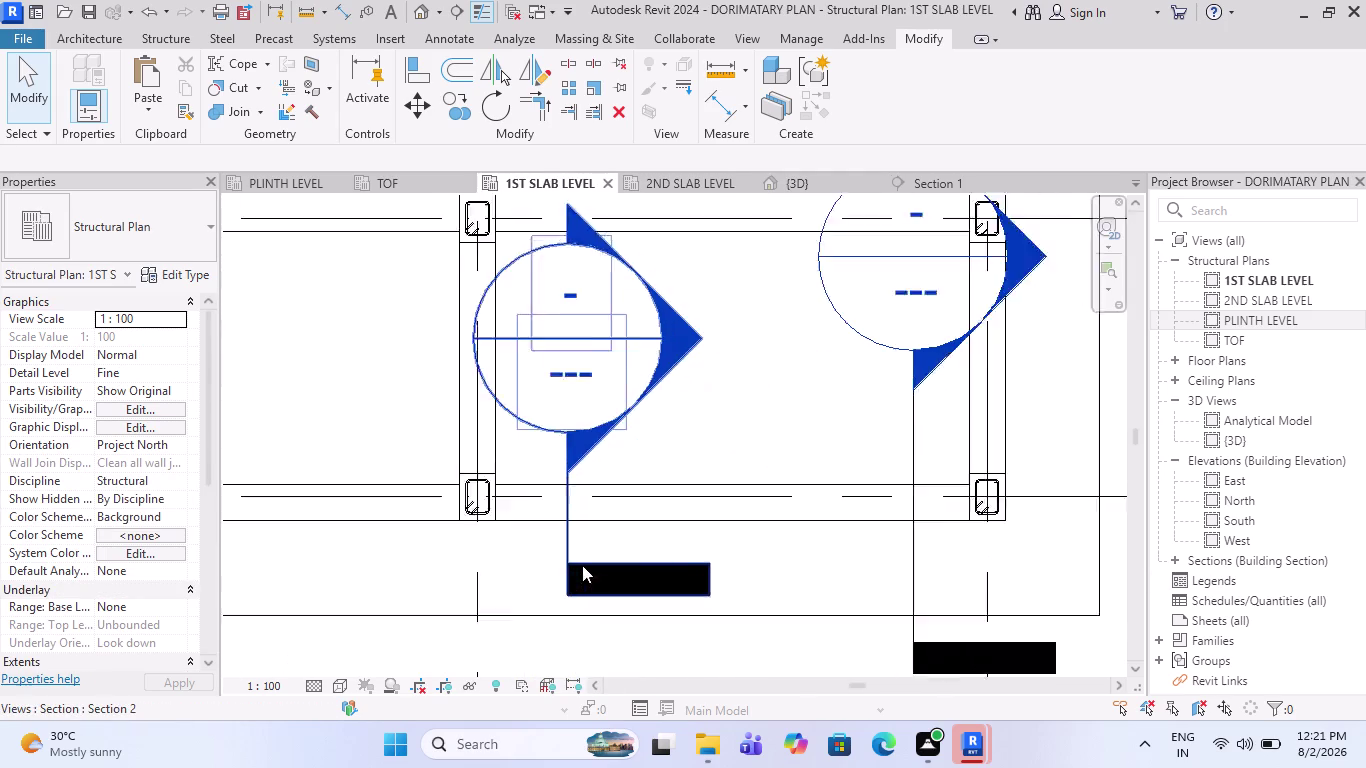
key(Escape)
click(609, 405)
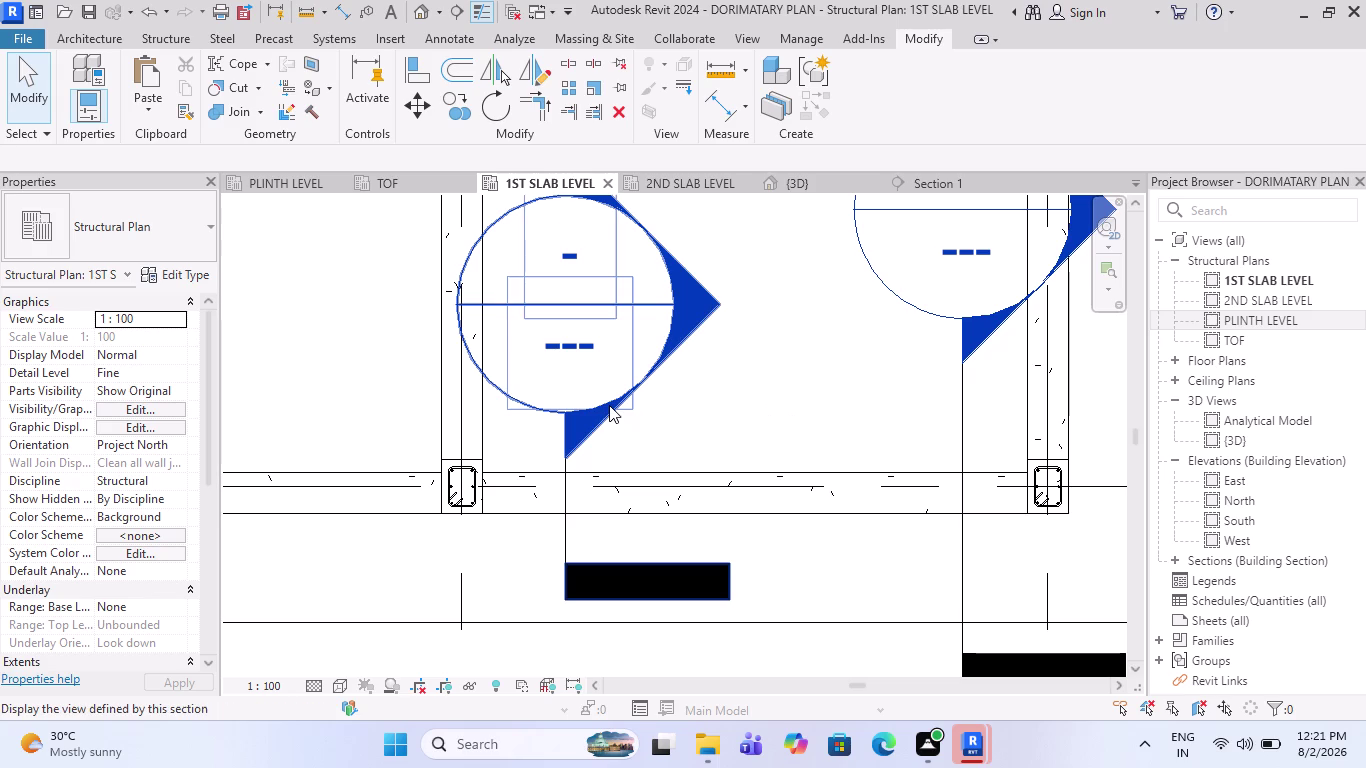
right_click(609, 405)
click(671, 376)
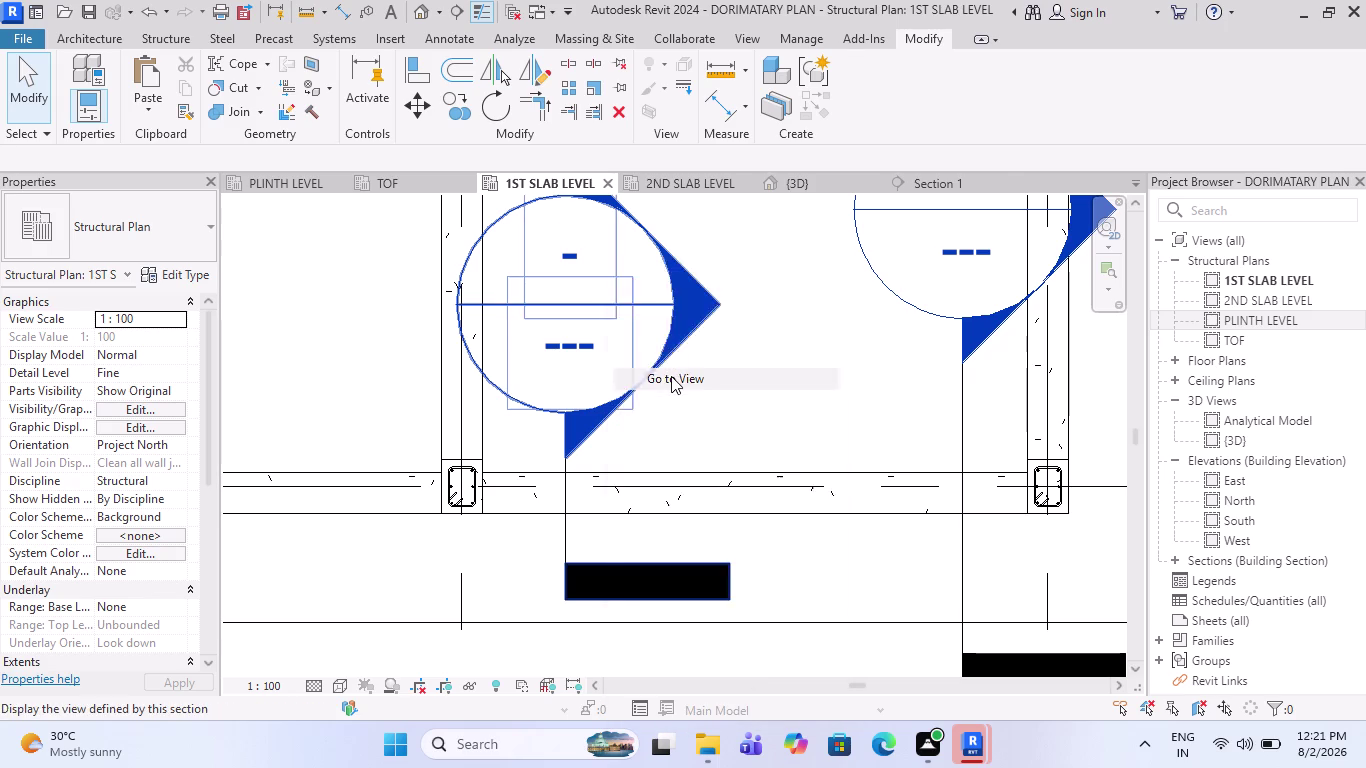
Zoom to the beam and start the Structure rebar Cover tool.
scroll(down, 3)
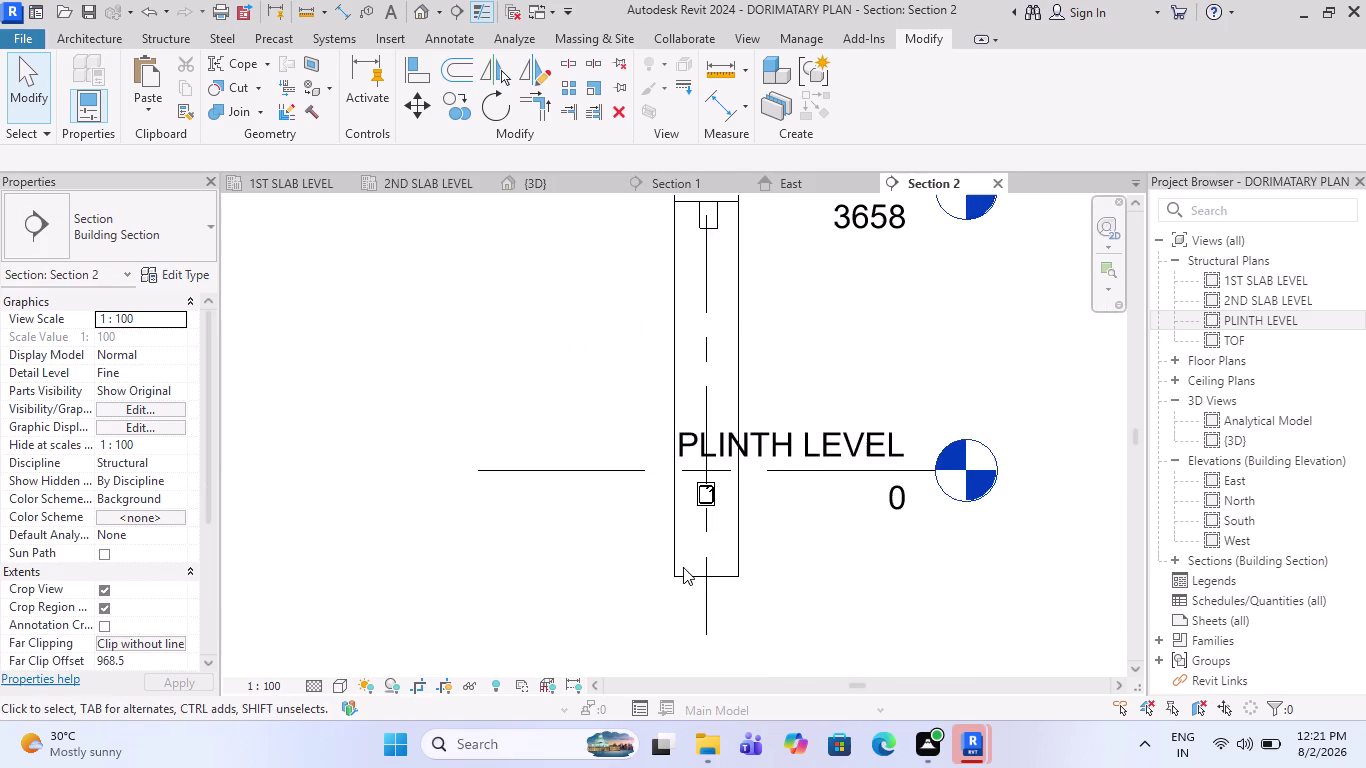
scroll(down, 3)
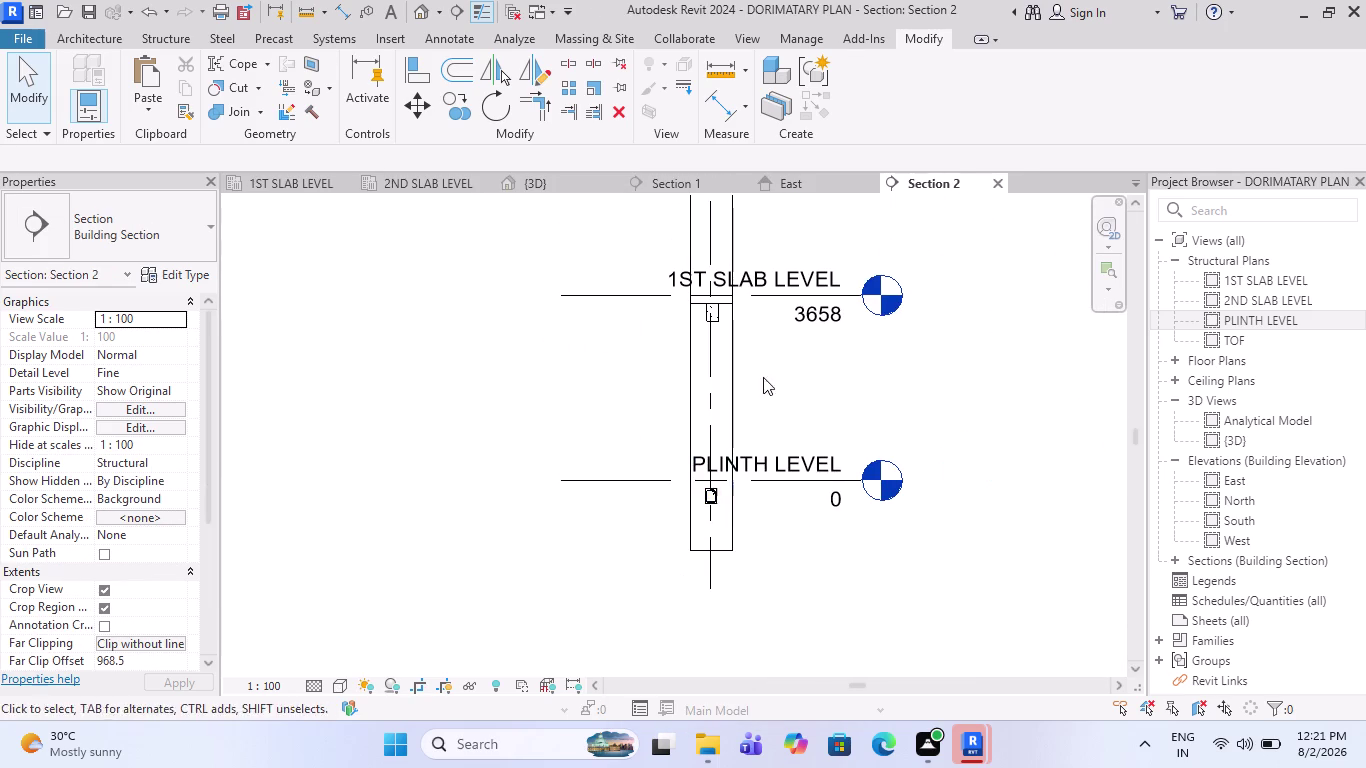
scroll(up, 3)
scroll(up, 3)
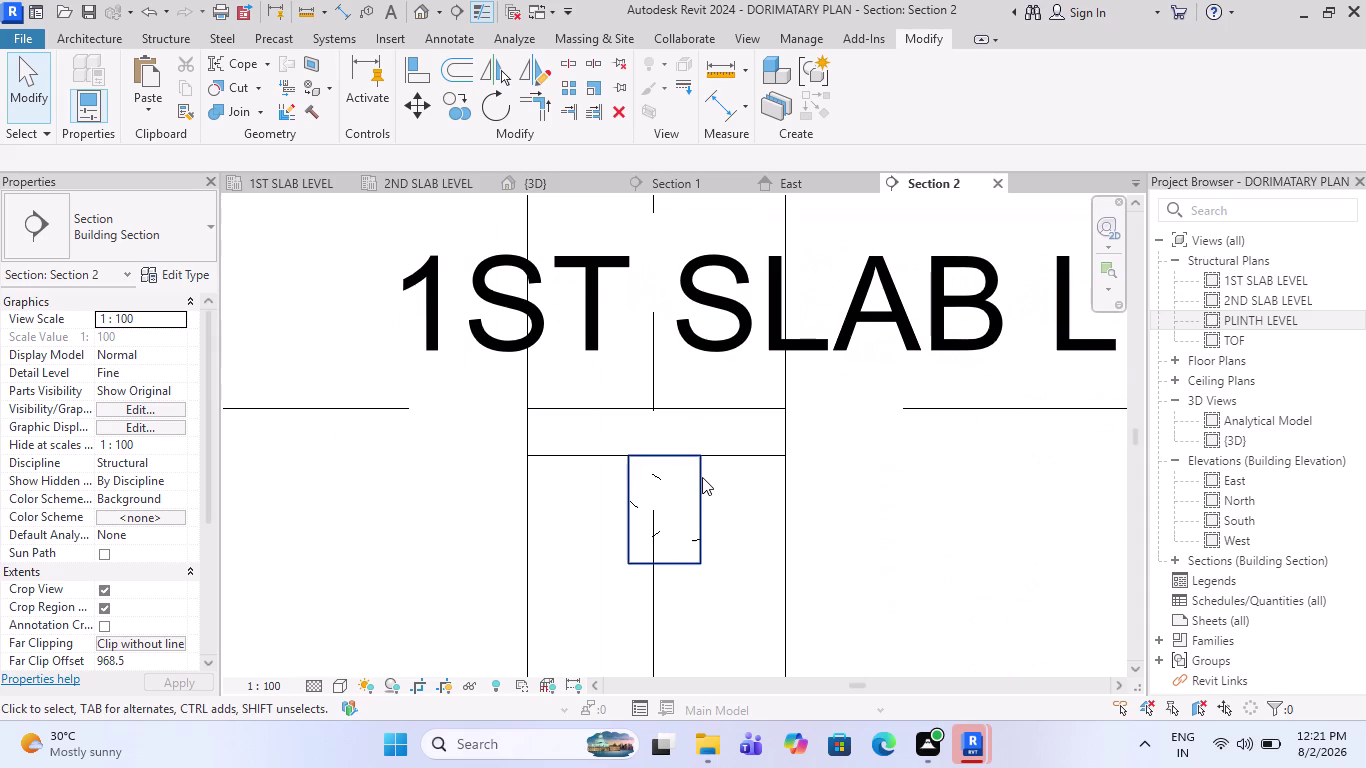
click(148, 38)
click(717, 93)
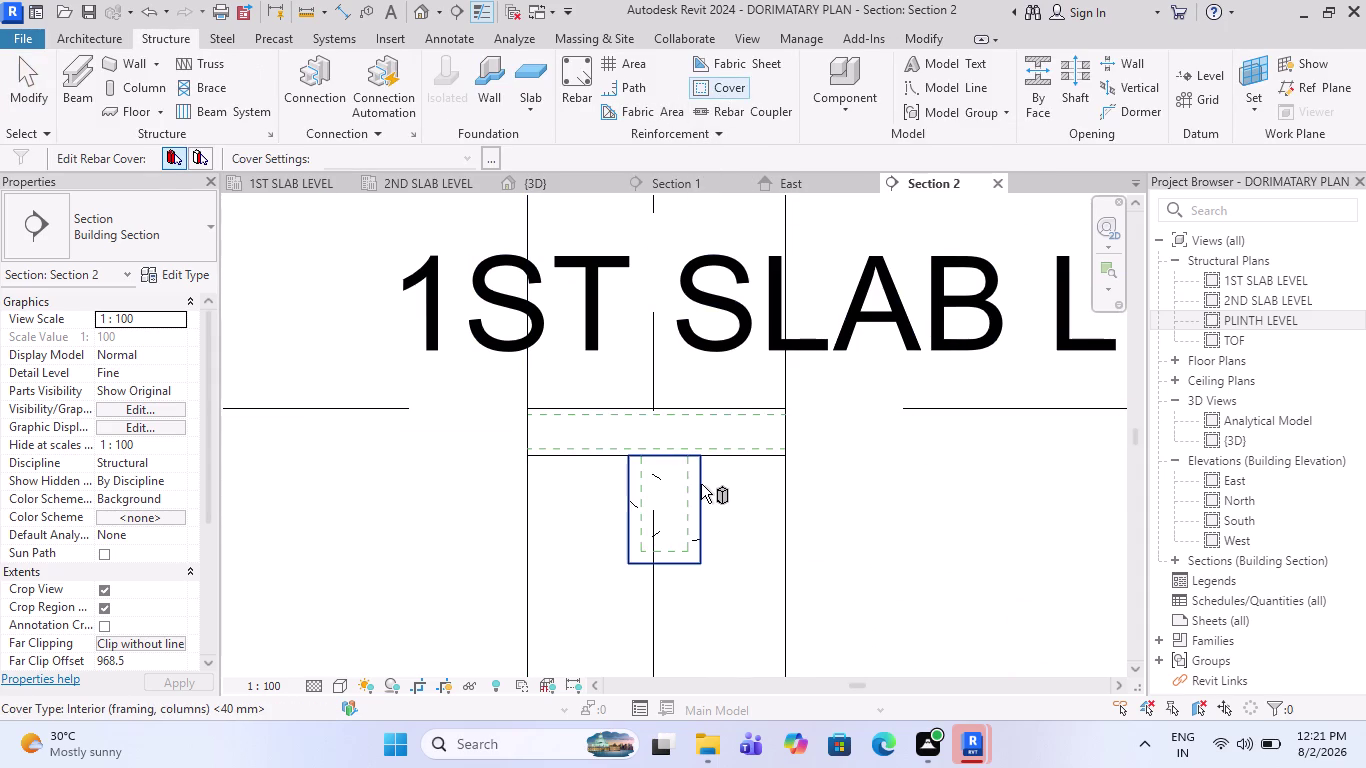
Pick the Section 2 beam and assign it Rebar Cover 3 <25 mm>.
click(701, 484)
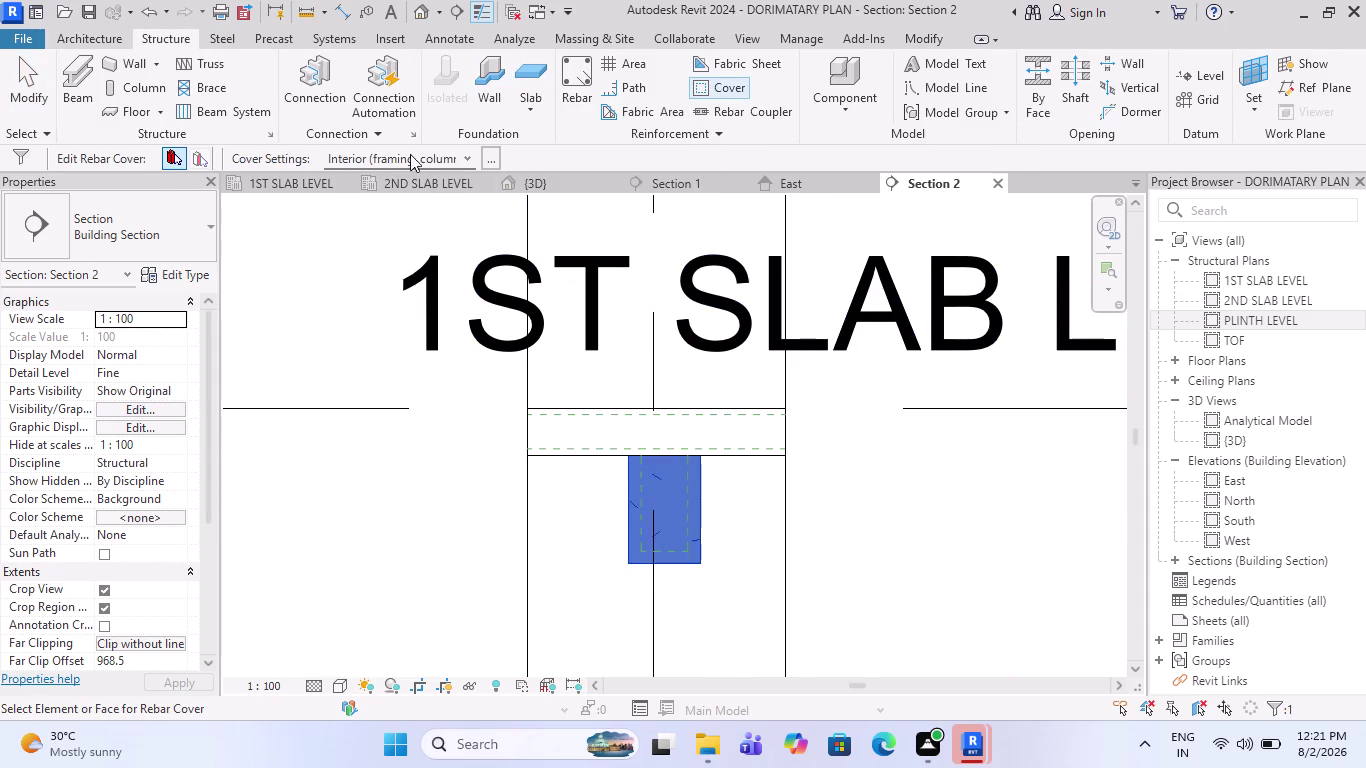
click(467, 161)
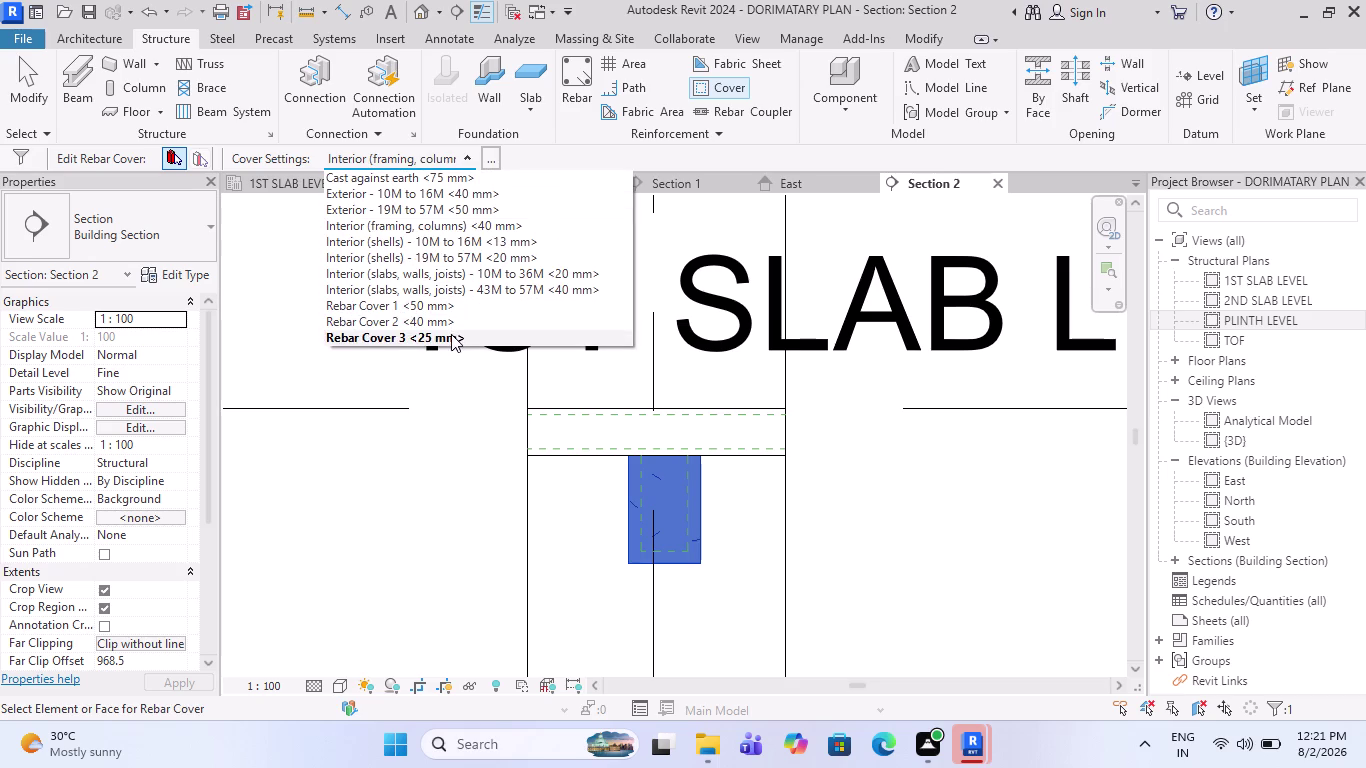
click(451, 334)
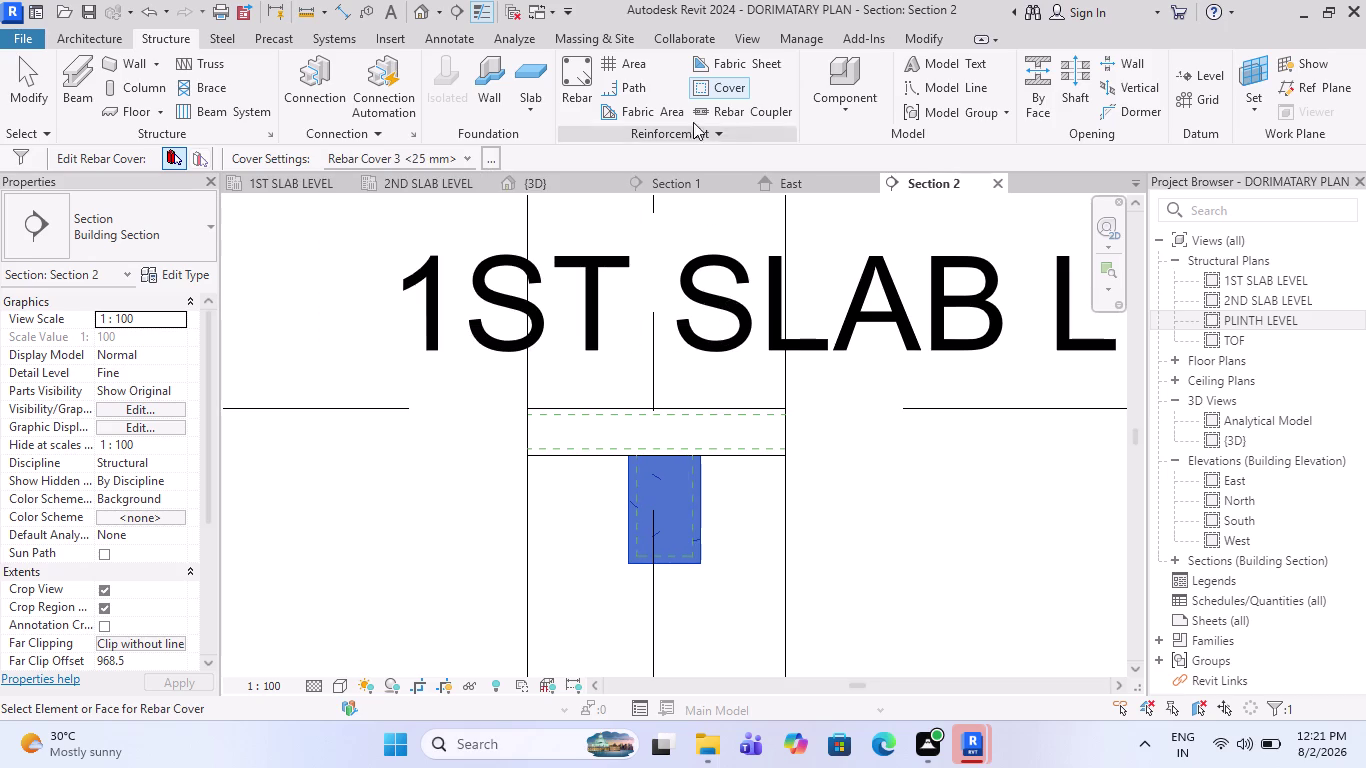
click(592, 74)
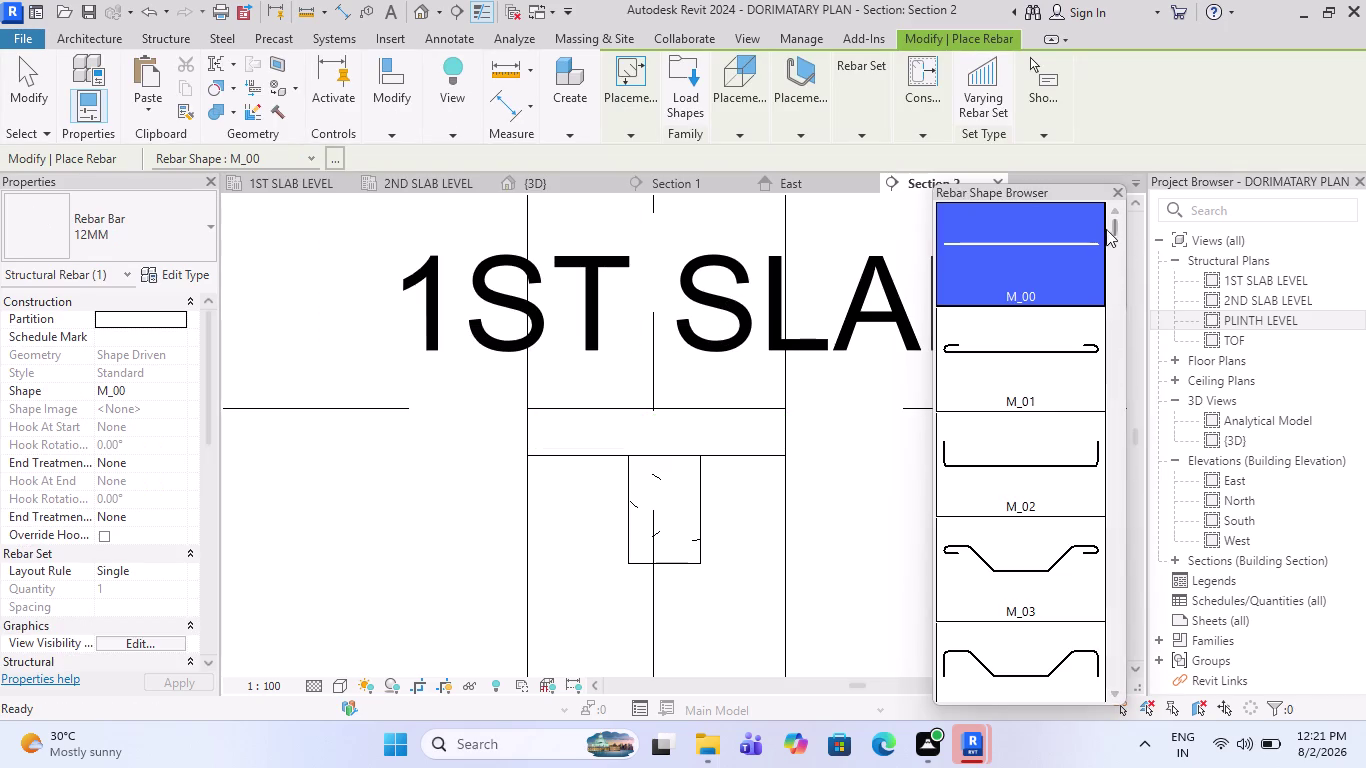
drag(1108, 230, 1118, 366)
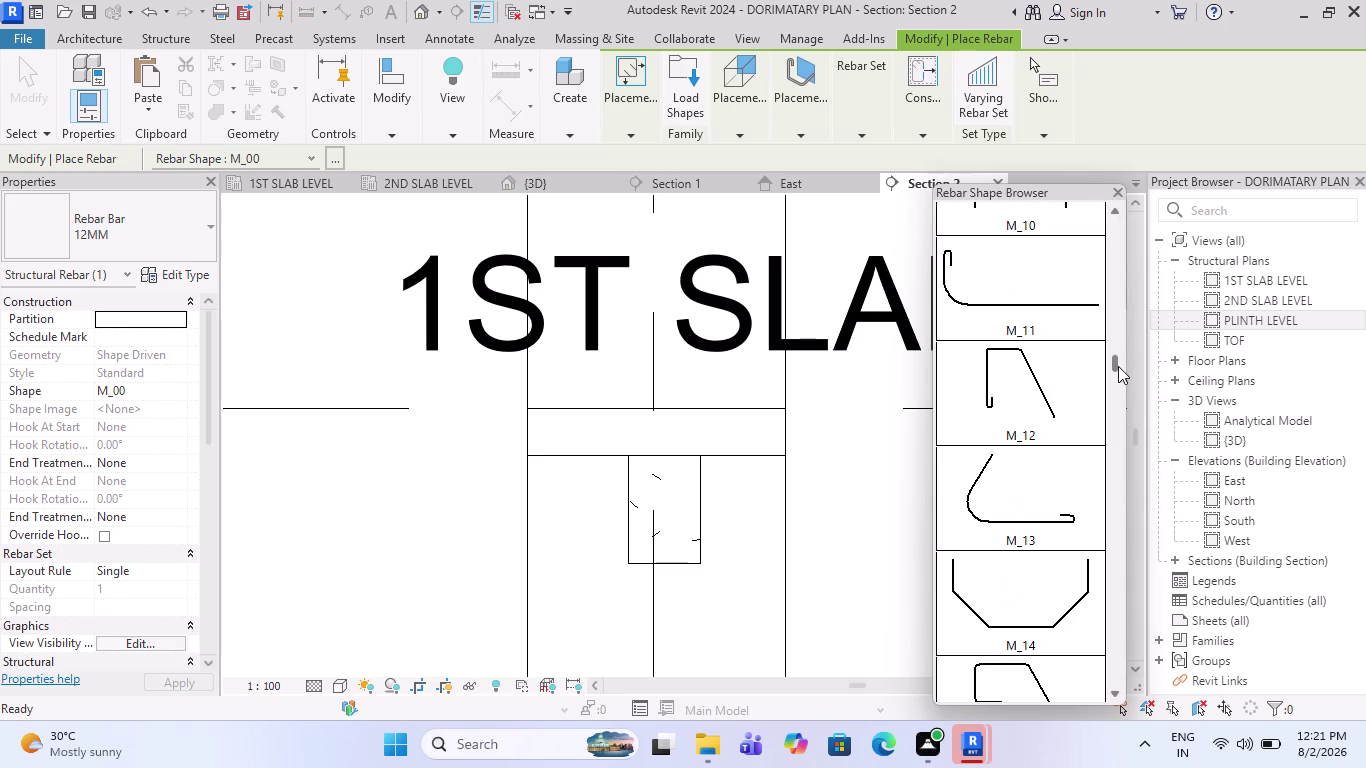
drag(1118, 366, 1131, 456)
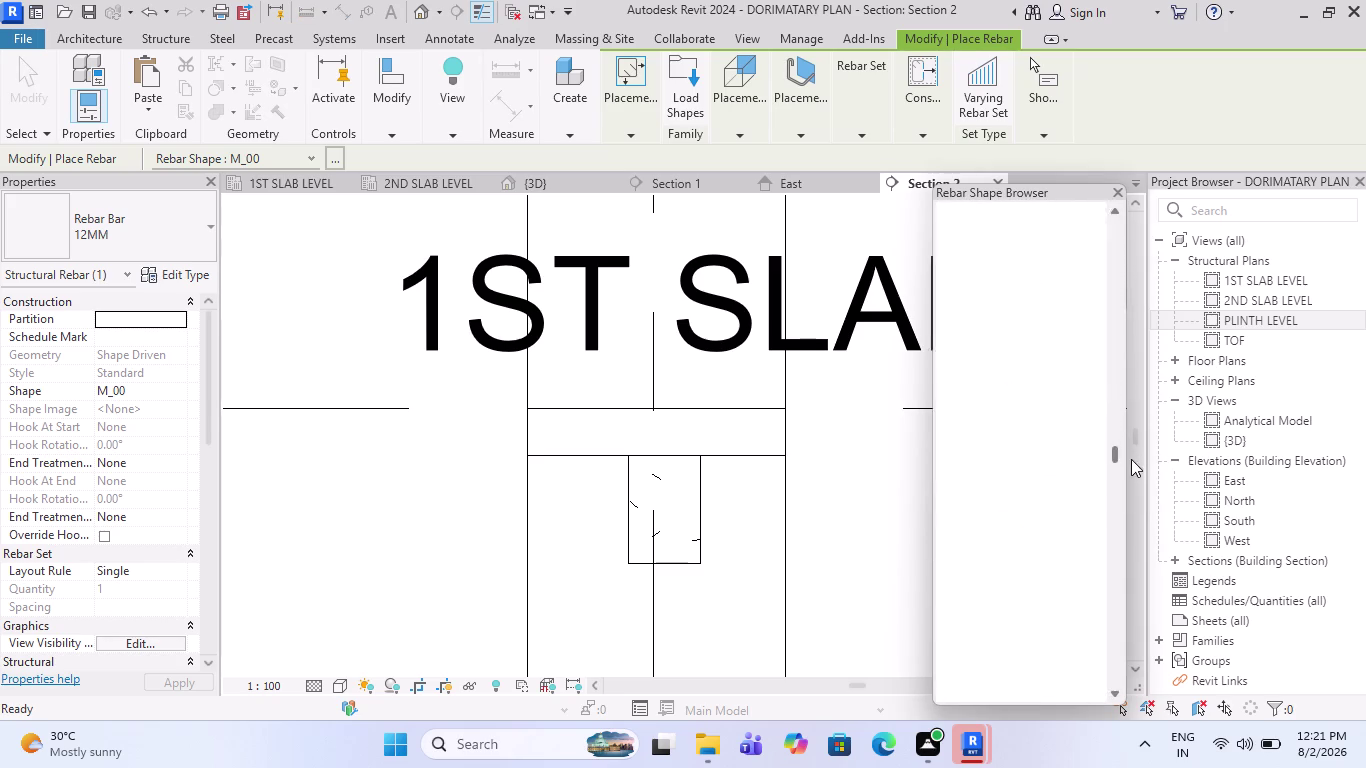
drag(1131, 456, 1142, 538)
drag(1142, 538, 1143, 578)
scroll(down, 3)
scroll(down, 3)
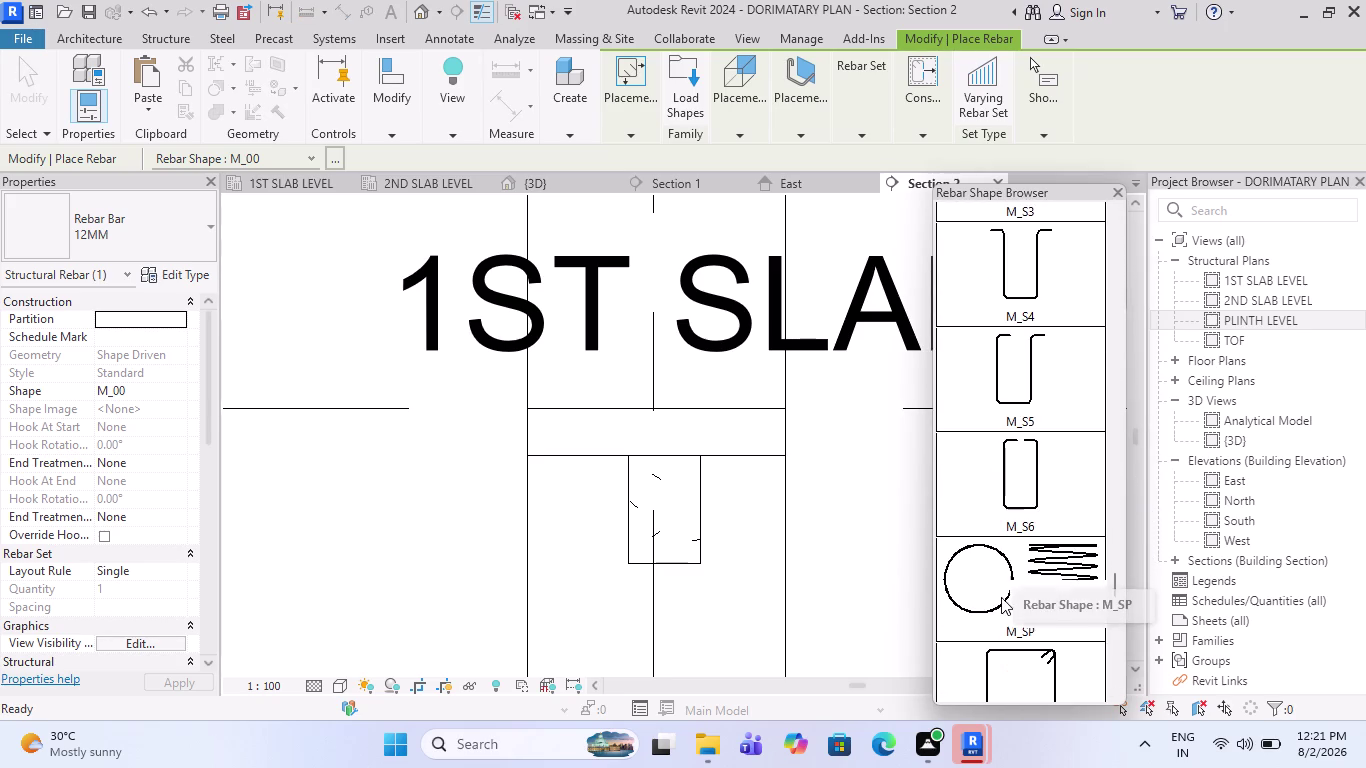
click(995, 617)
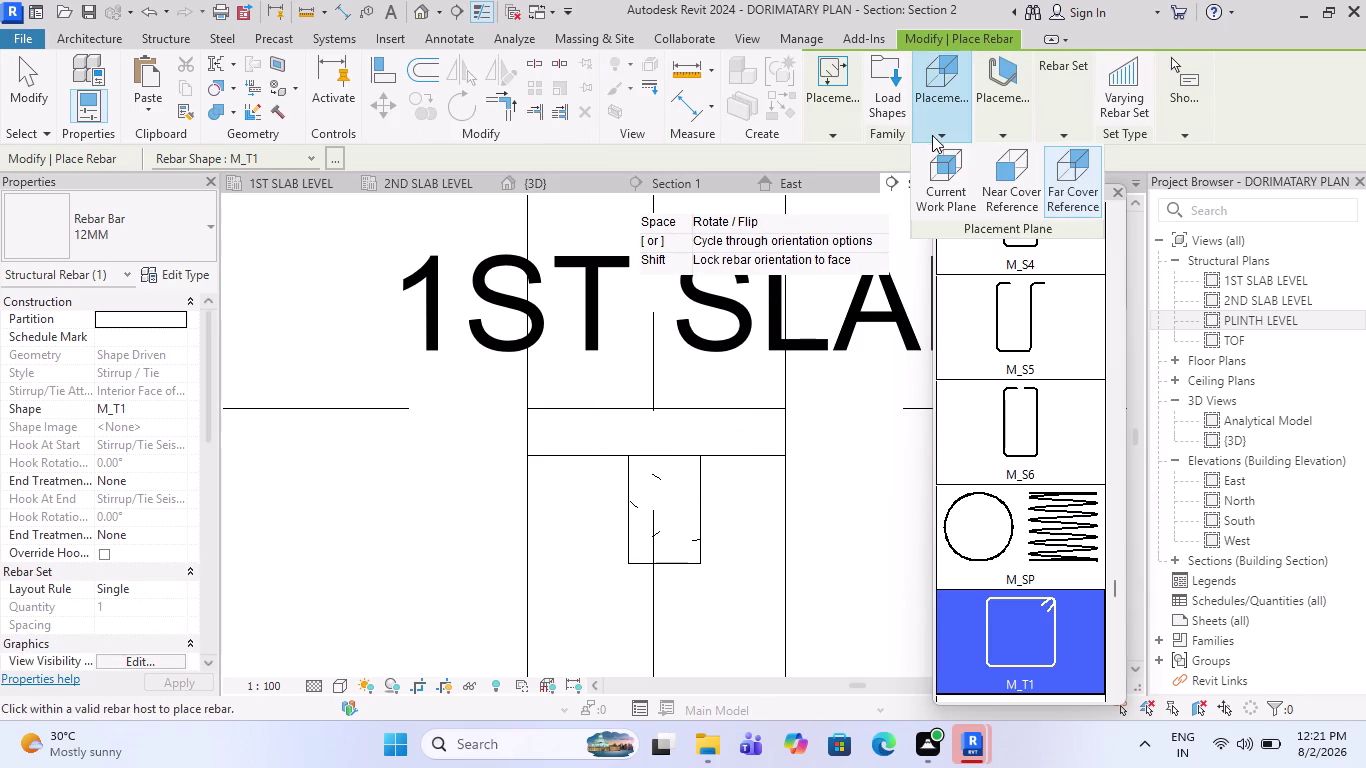
click(959, 199)
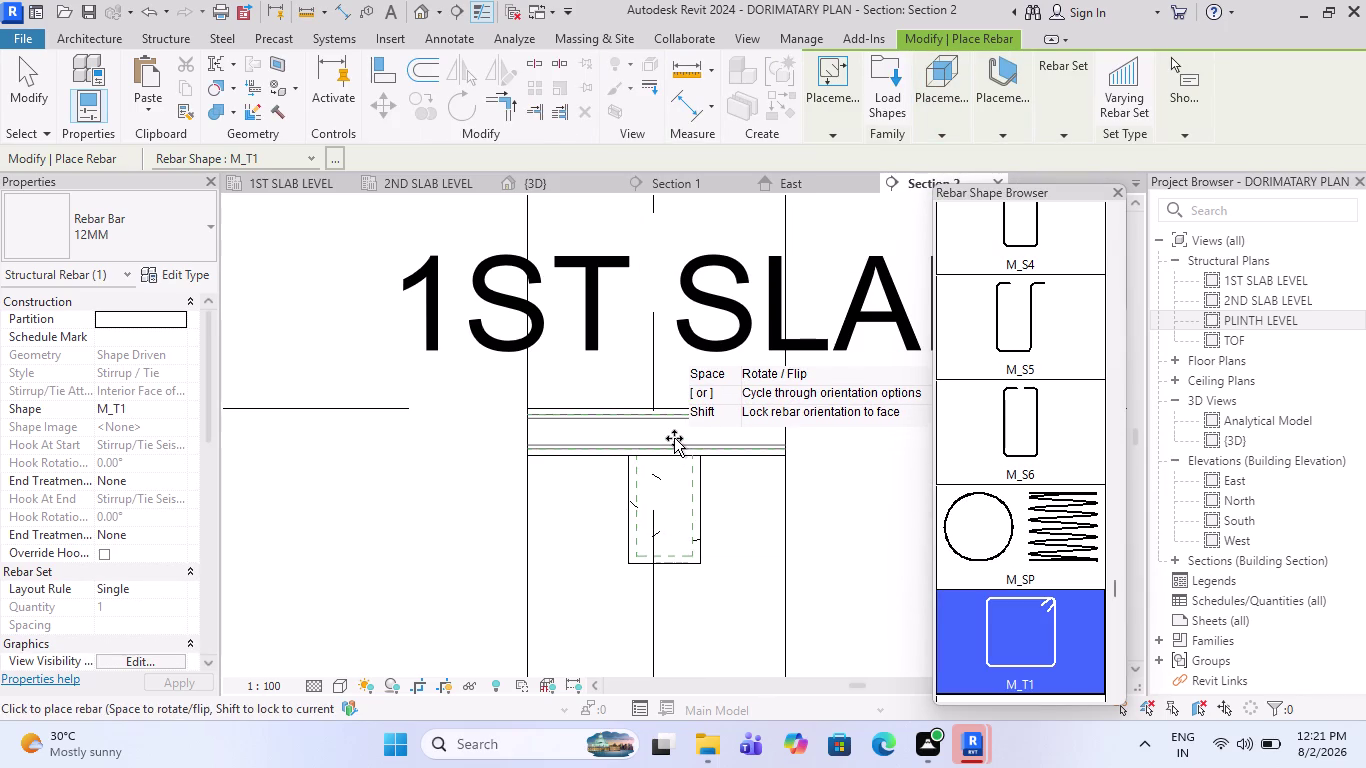
scroll(up, 3)
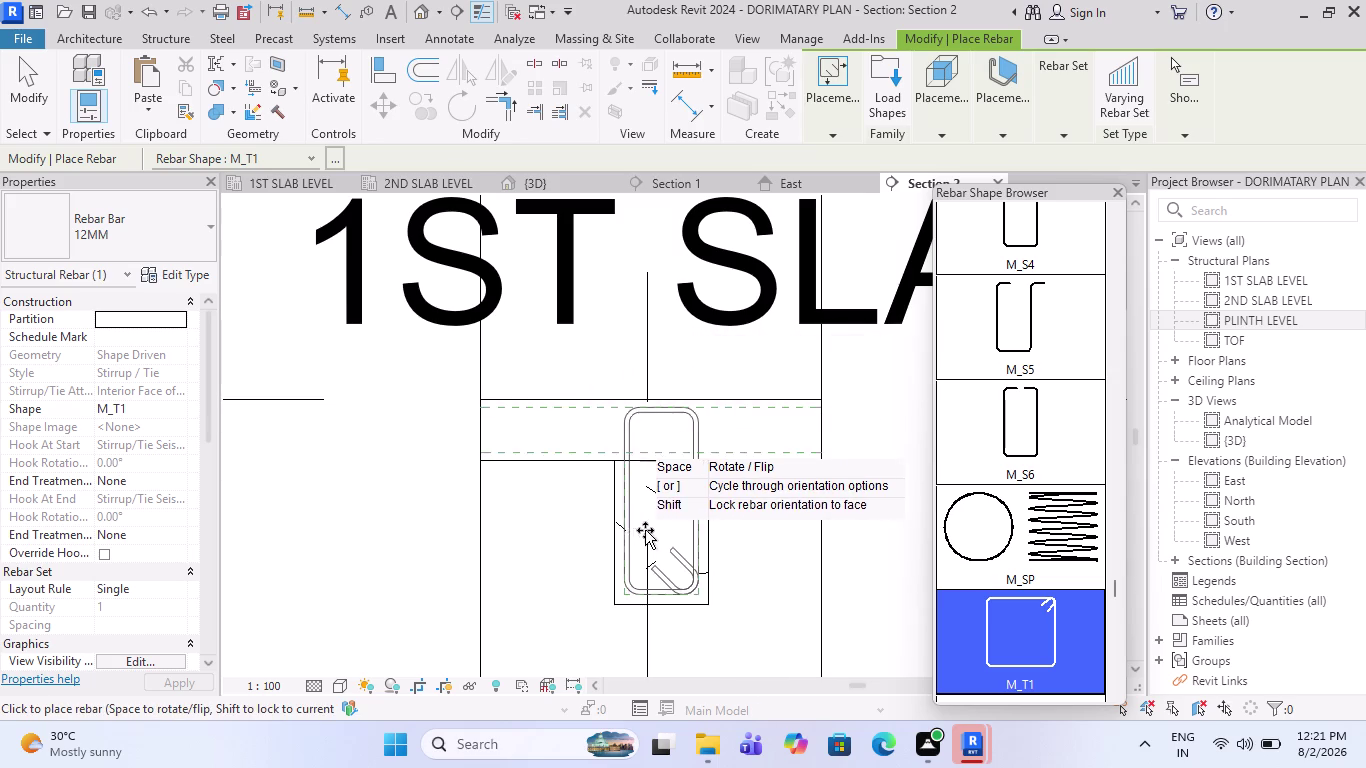
scroll(down, 3)
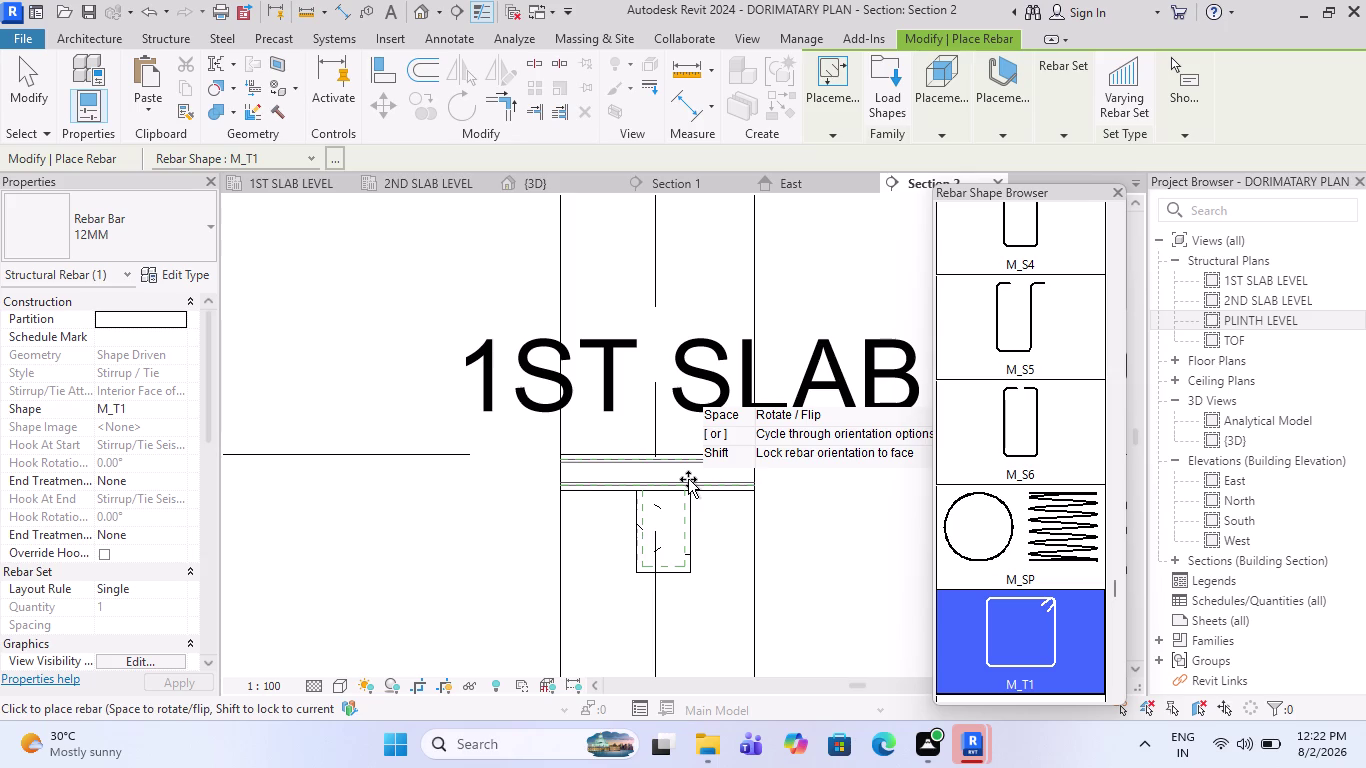
scroll(up, 3)
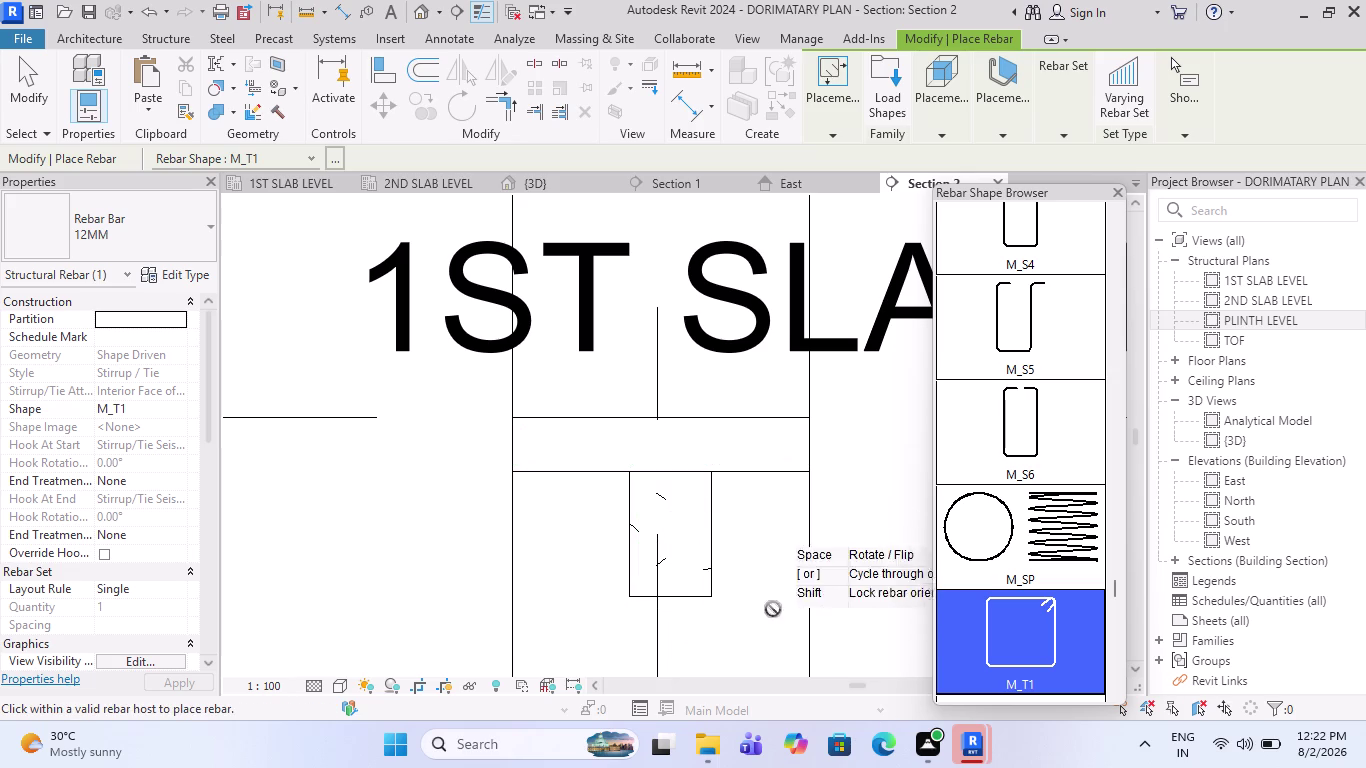
scroll(down, 3)
scroll(up, 3)
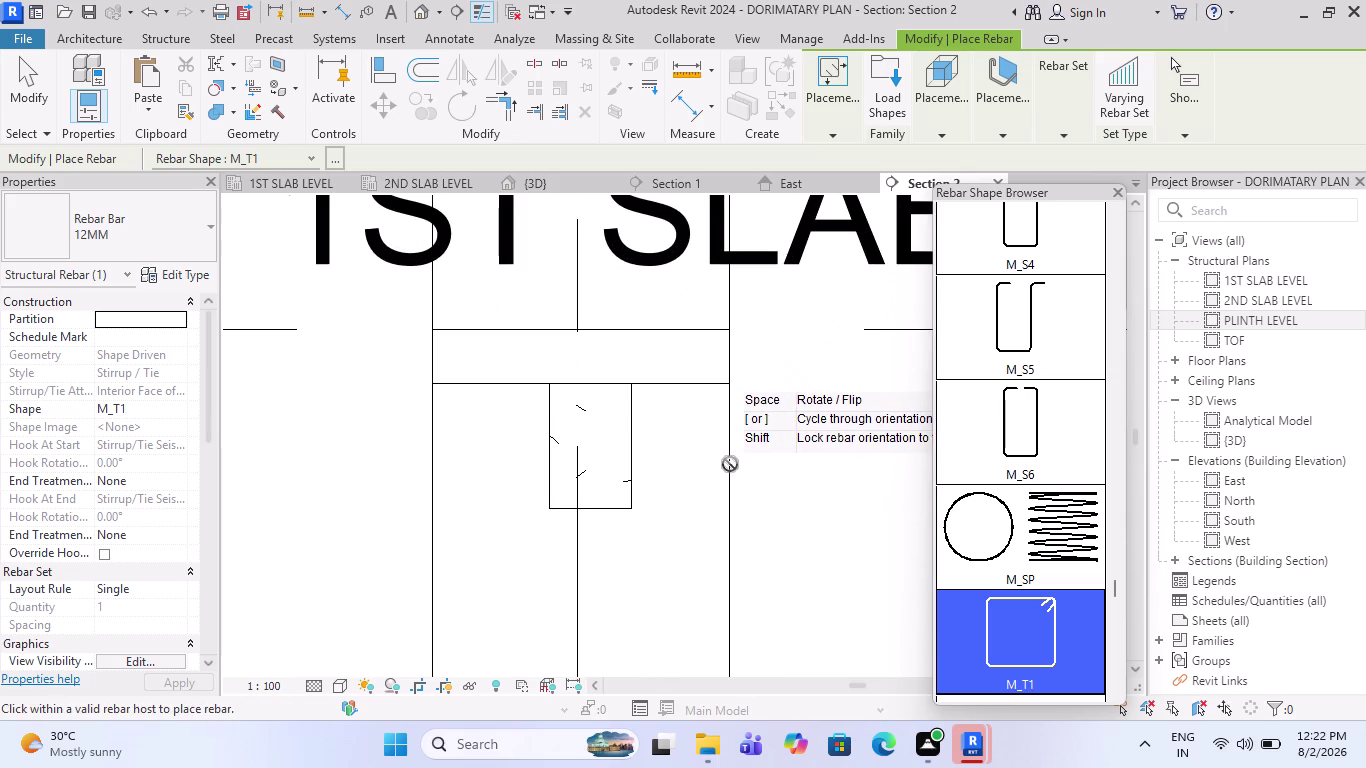
key(Escape)
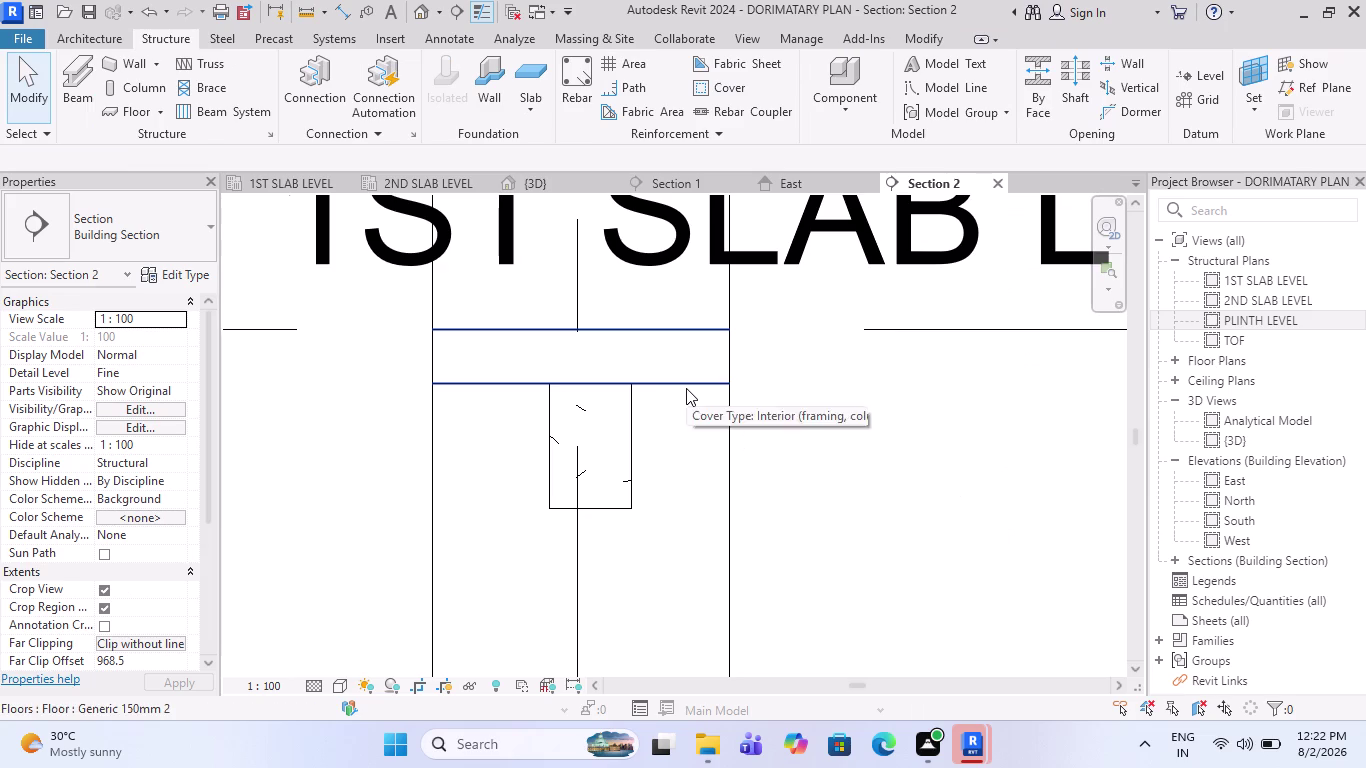
Switch to the East elevation, zoom in on the frame and clear the selection.
click(686, 388)
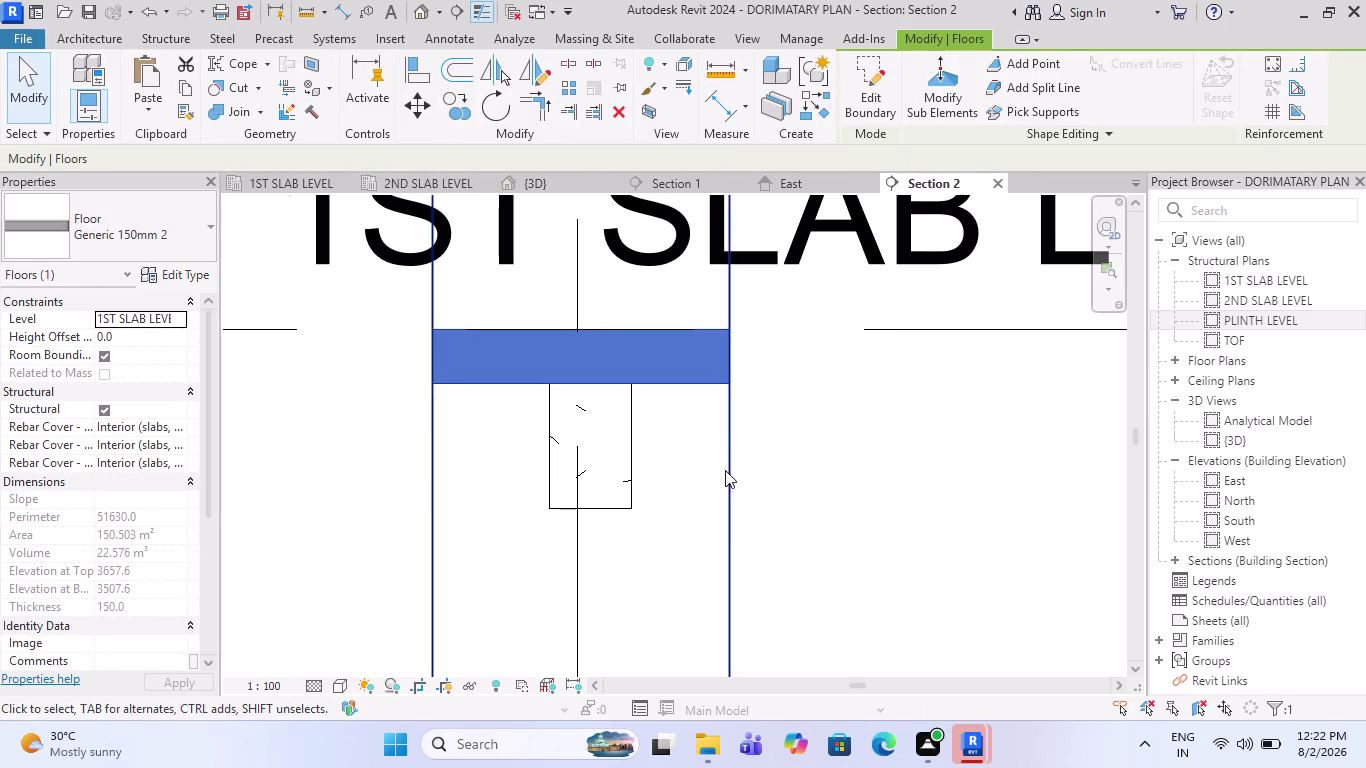
scroll(down, 3)
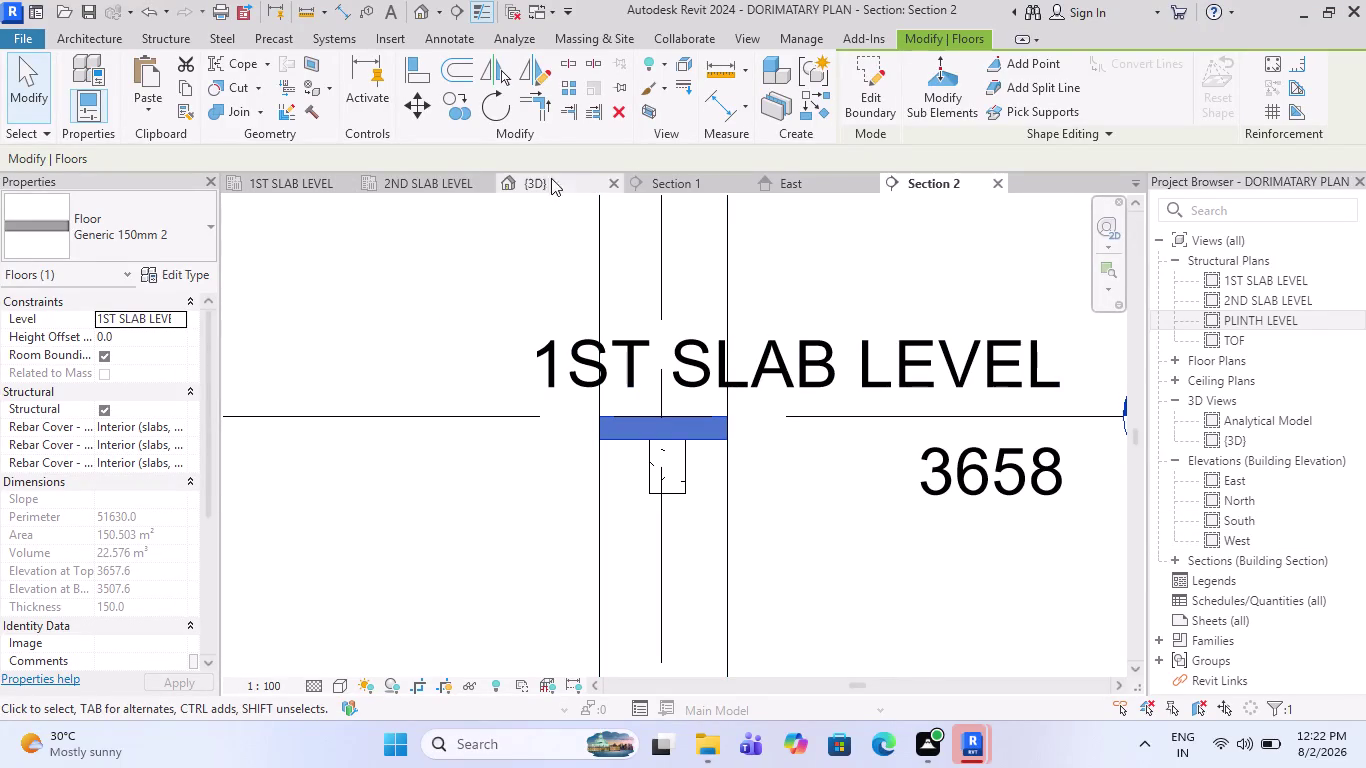
click(833, 185)
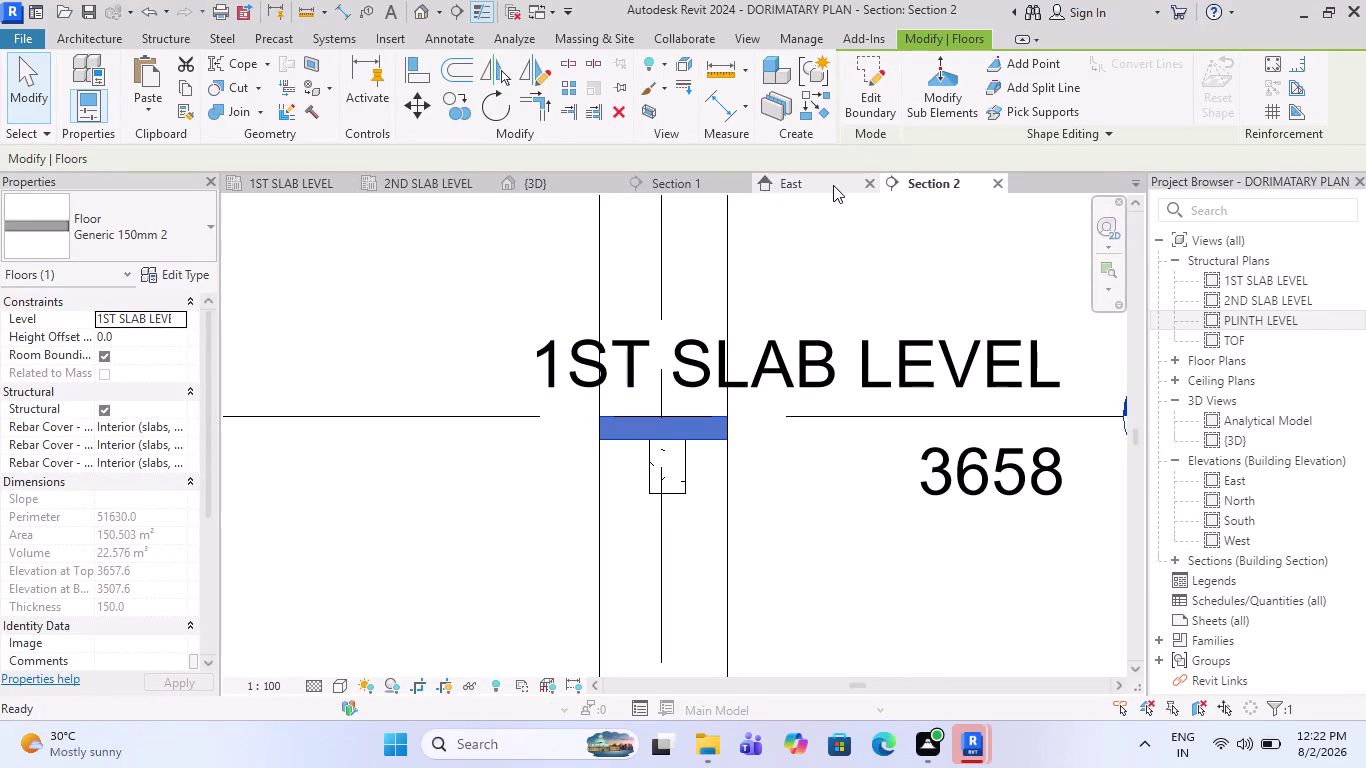
scroll(up, 3)
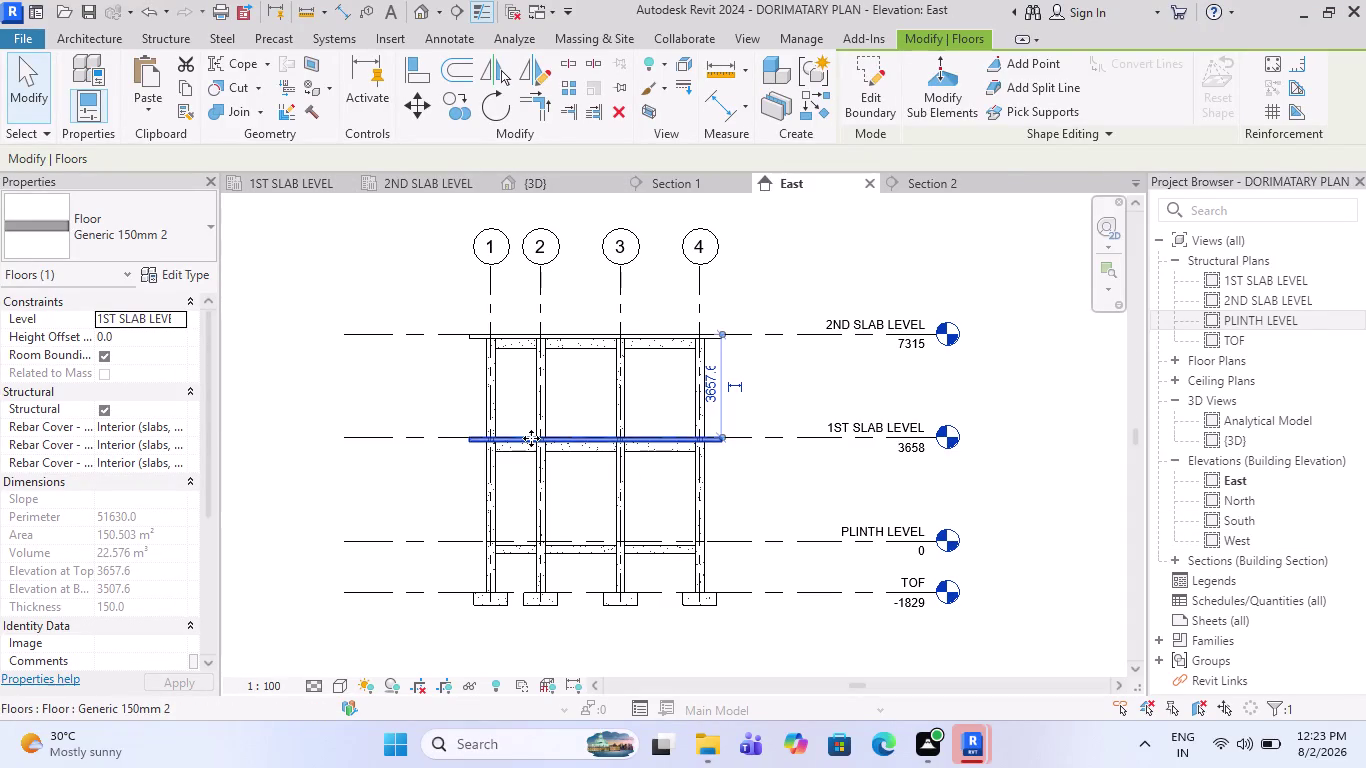
scroll(up, 3)
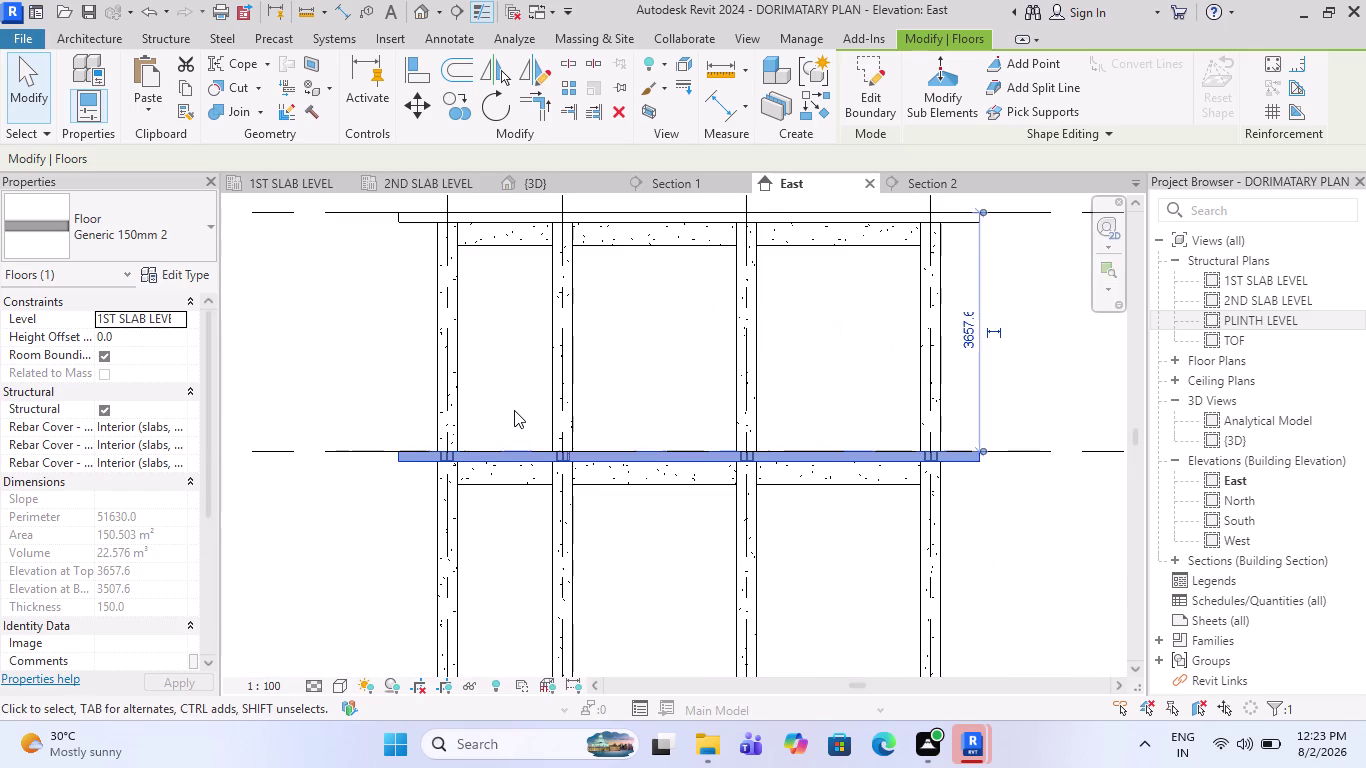
key(Escape)
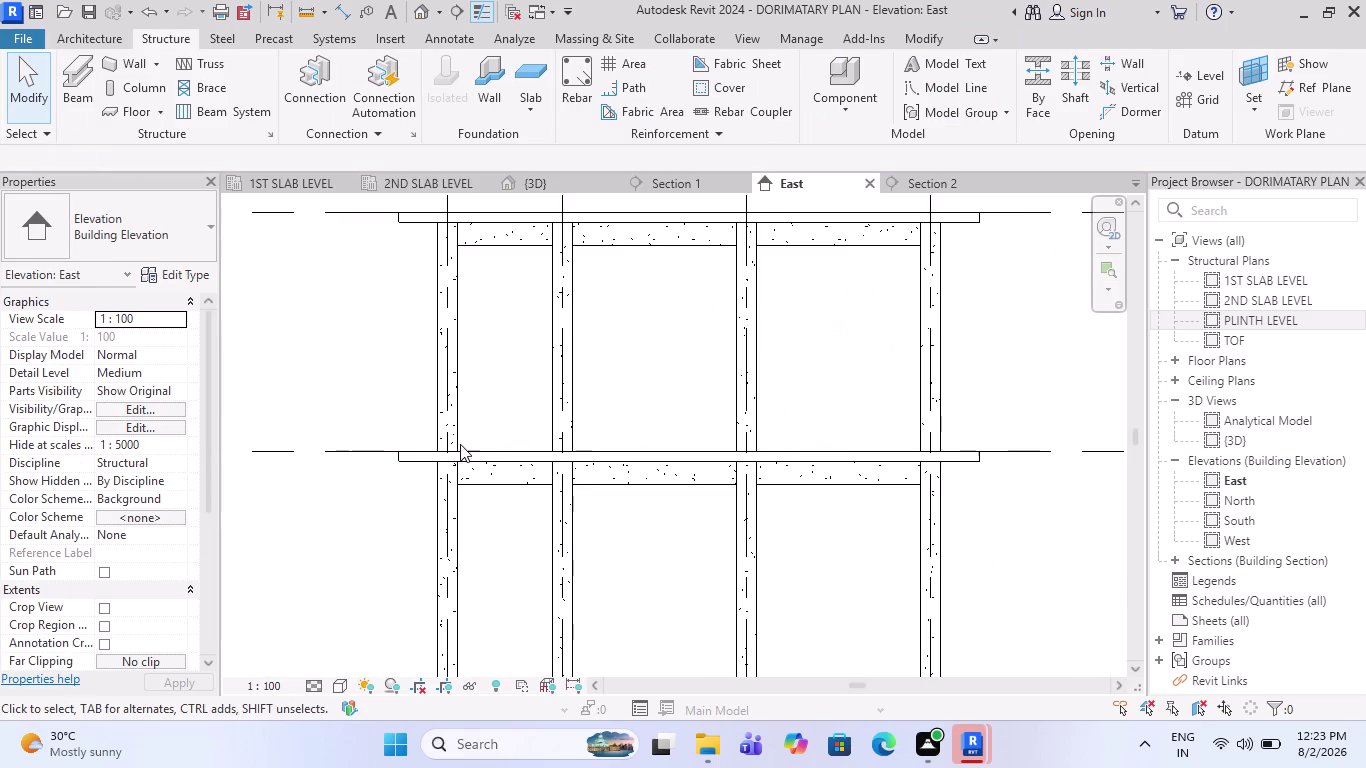
Window-select the columns and lower framing below 1ST SLAB LEVEL, adding the right-hand column.
drag(1004, 515, 287, 491)
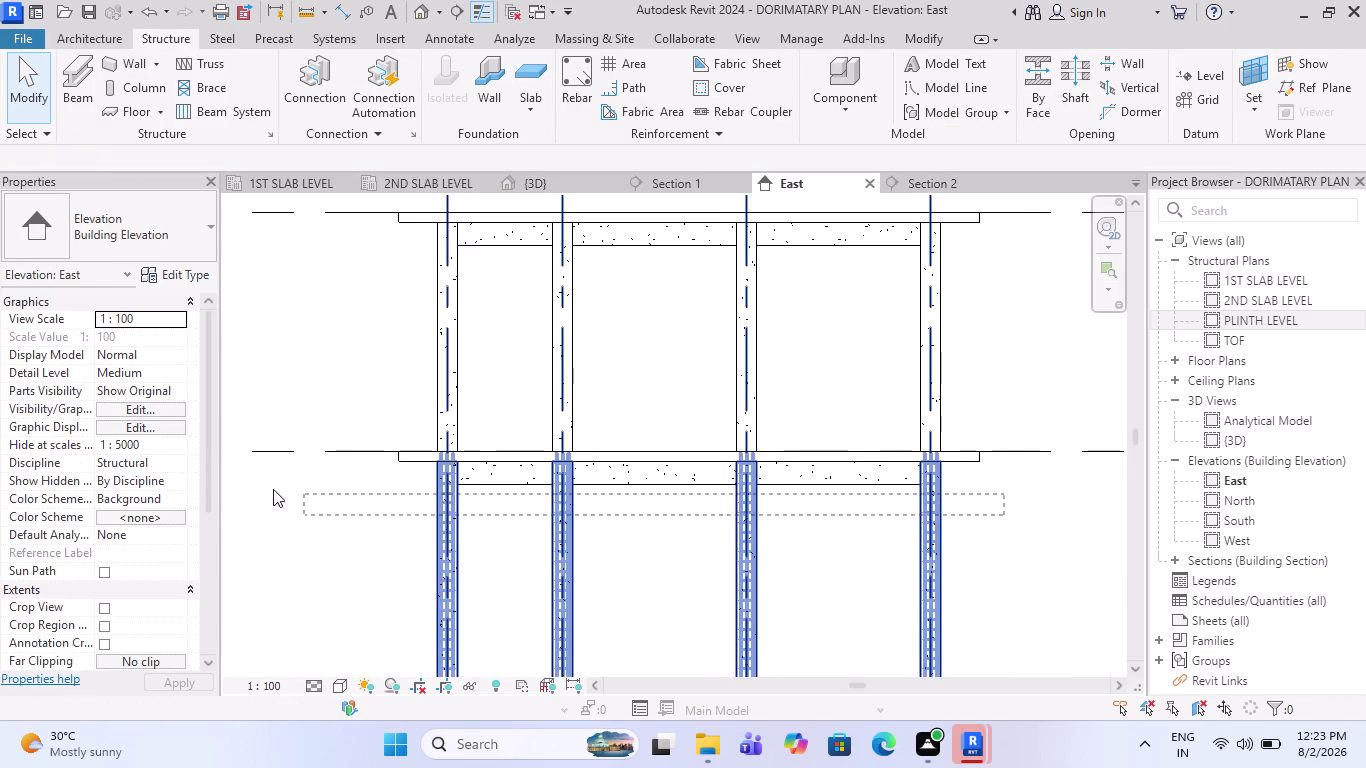
drag(287, 491, 273, 489)
key(Escape)
drag(1008, 486, 796, 487)
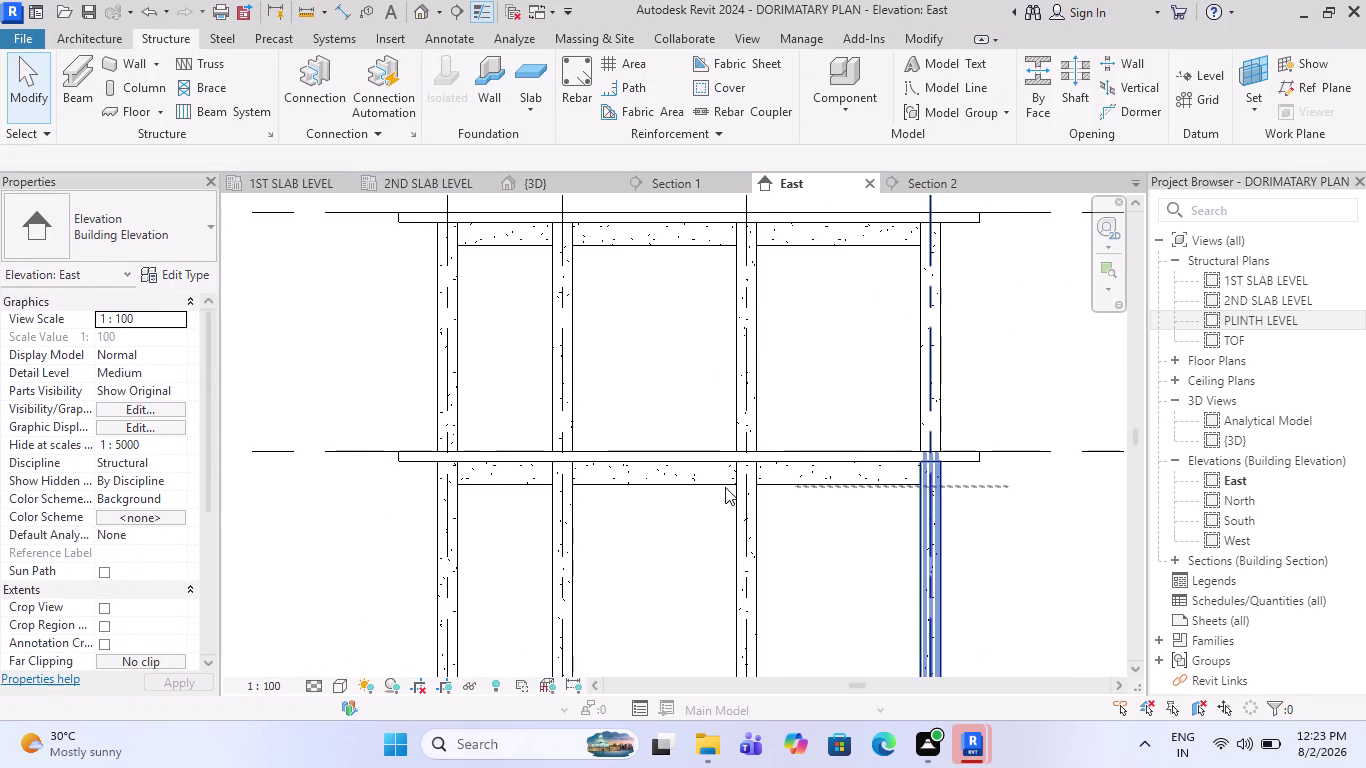
drag(796, 487, 213, 476)
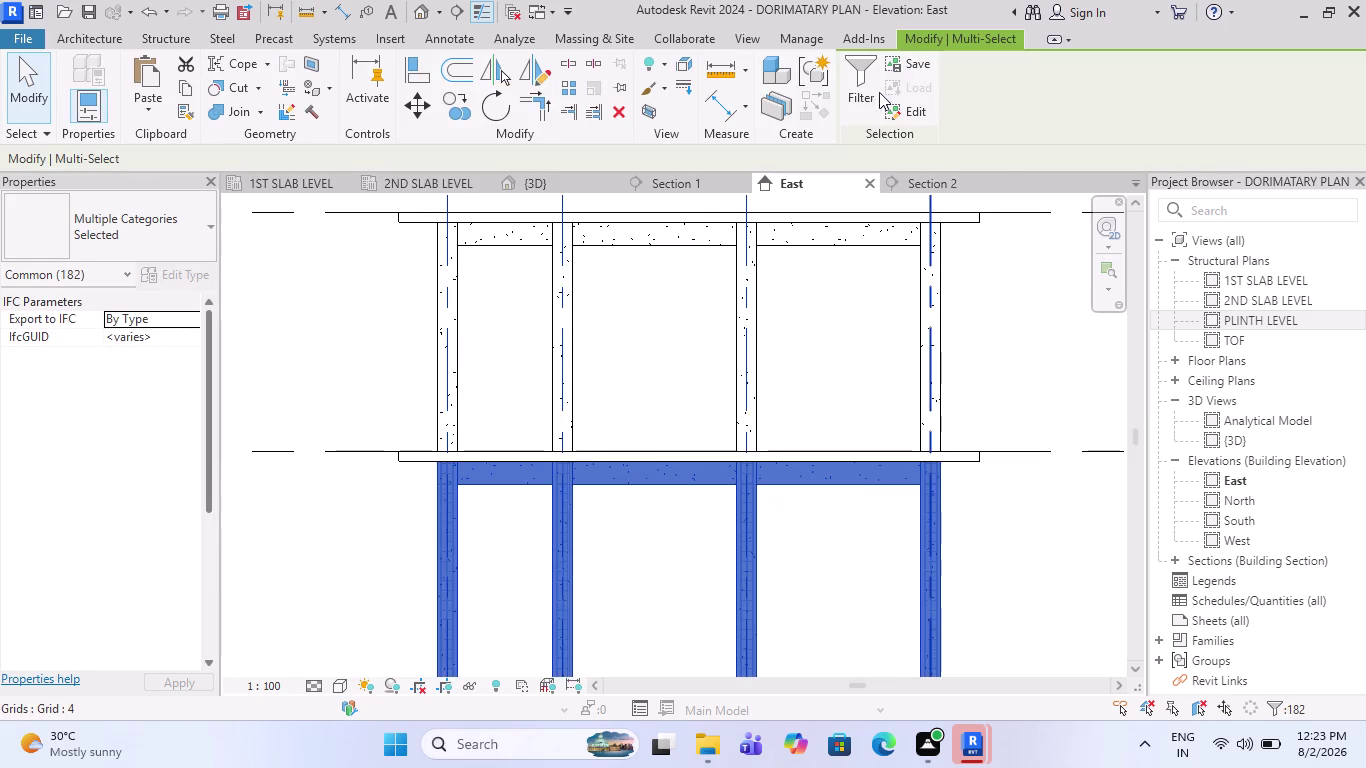
Filter the selection to only Structural Framing (Girder), leaving the 26 girders.
click(877, 90)
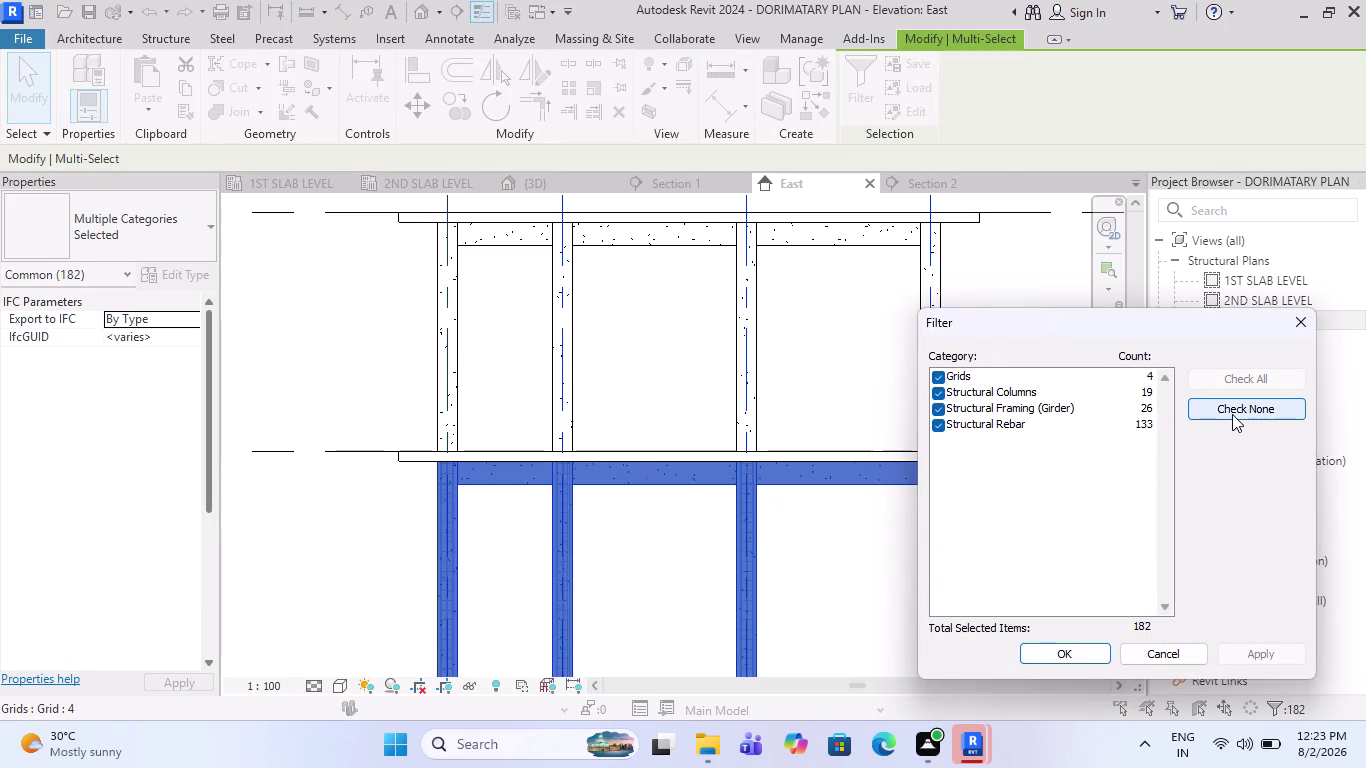
click(1232, 414)
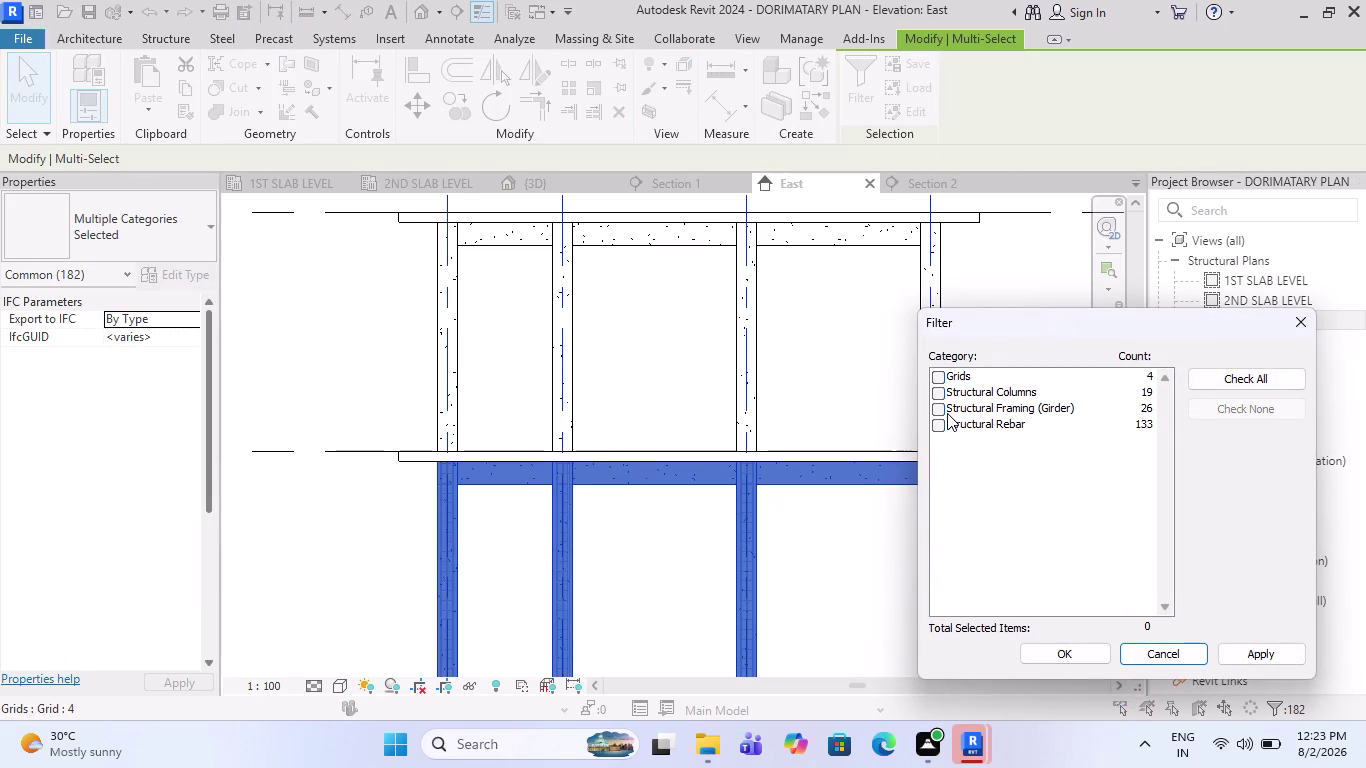
click(947, 413)
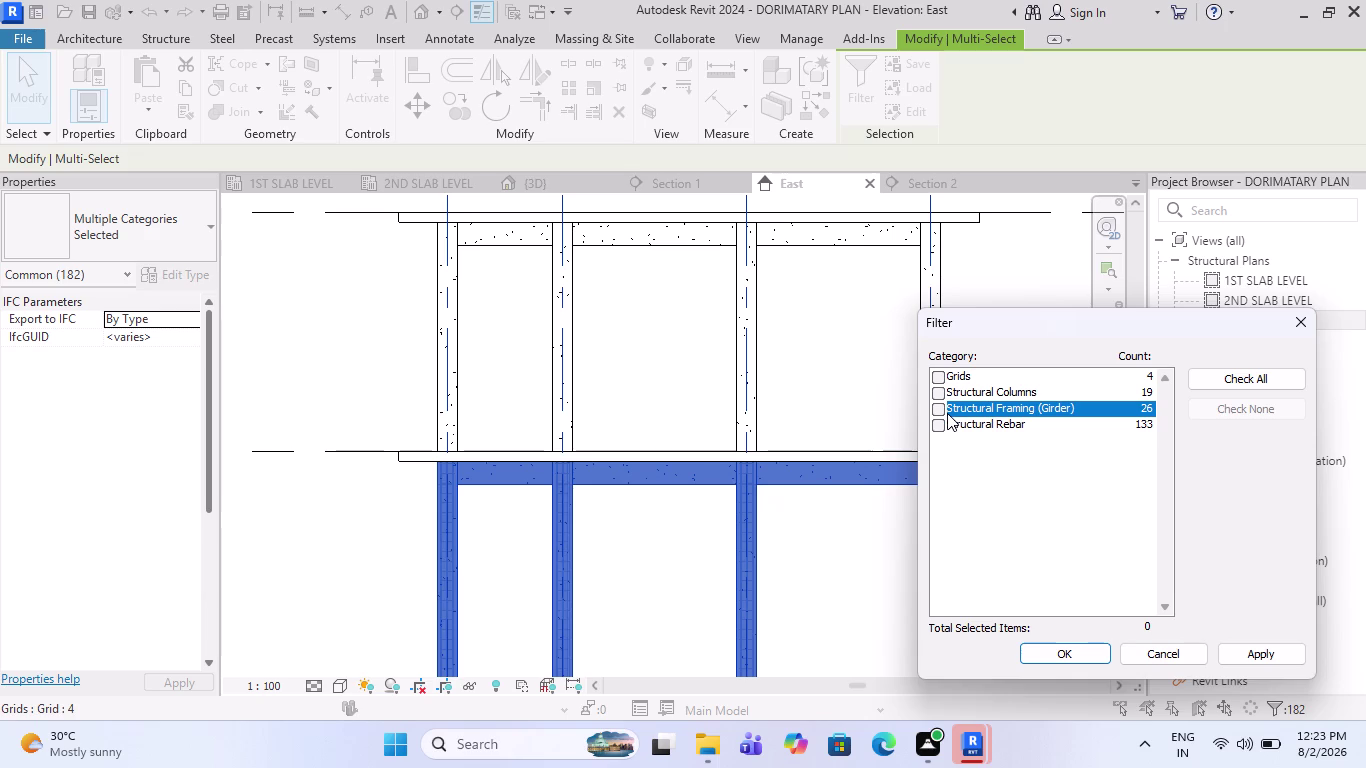
click(939, 410)
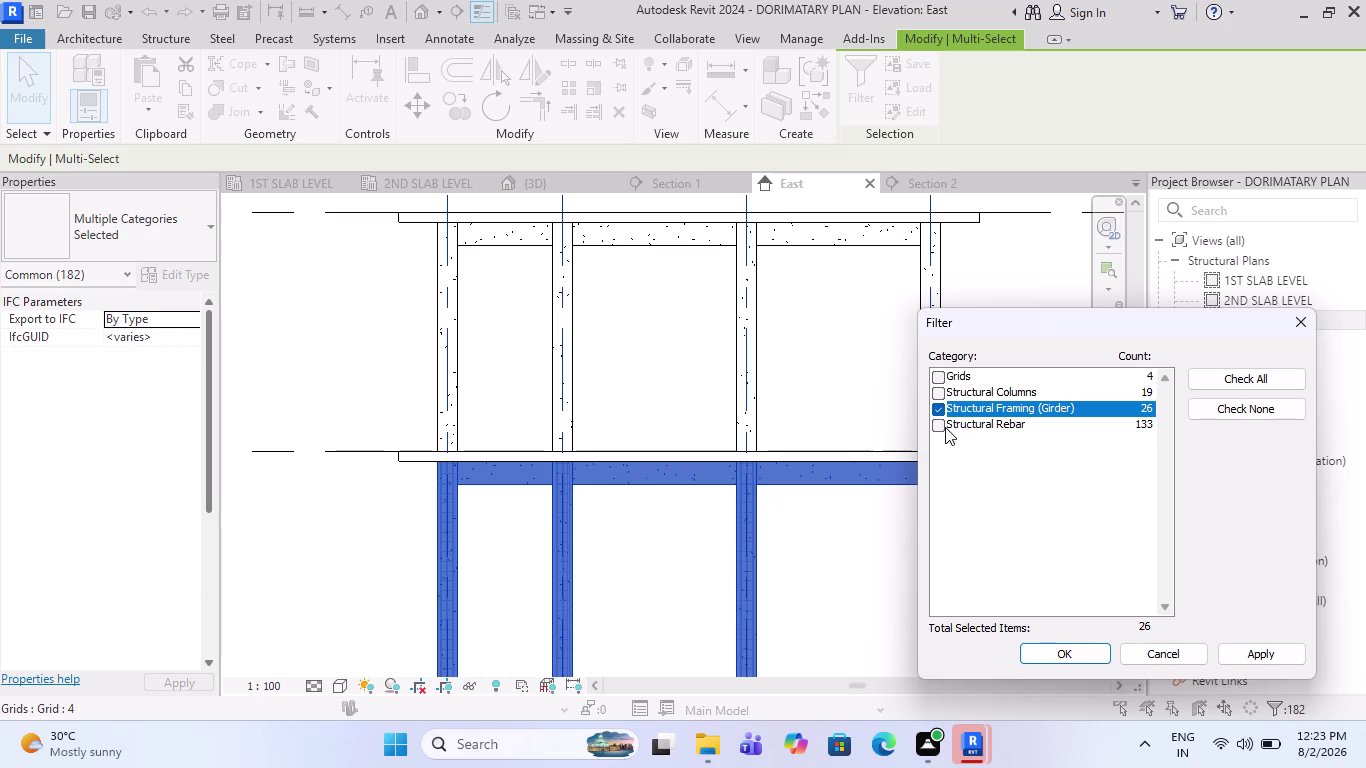
click(1063, 661)
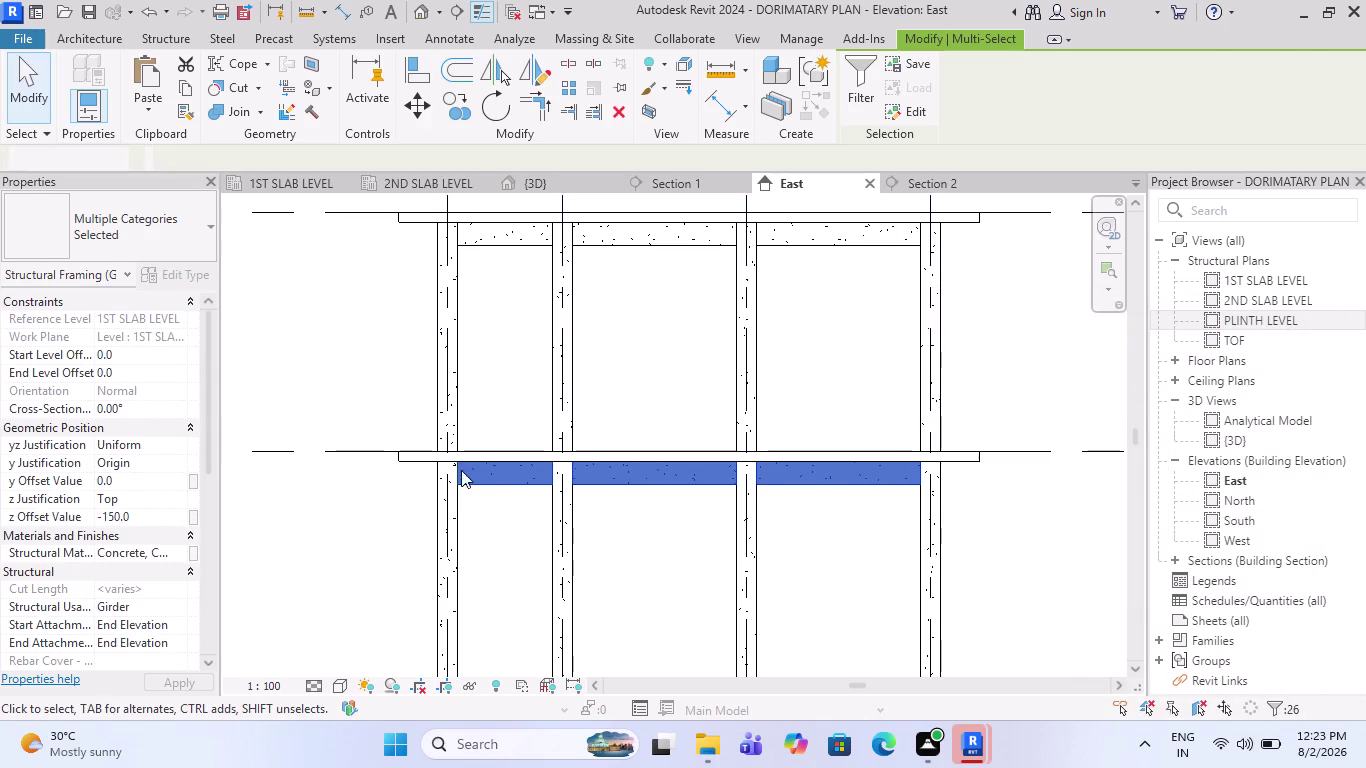
Change the selected girders' z Offset Value from -150.0 to 0.
click(152, 510)
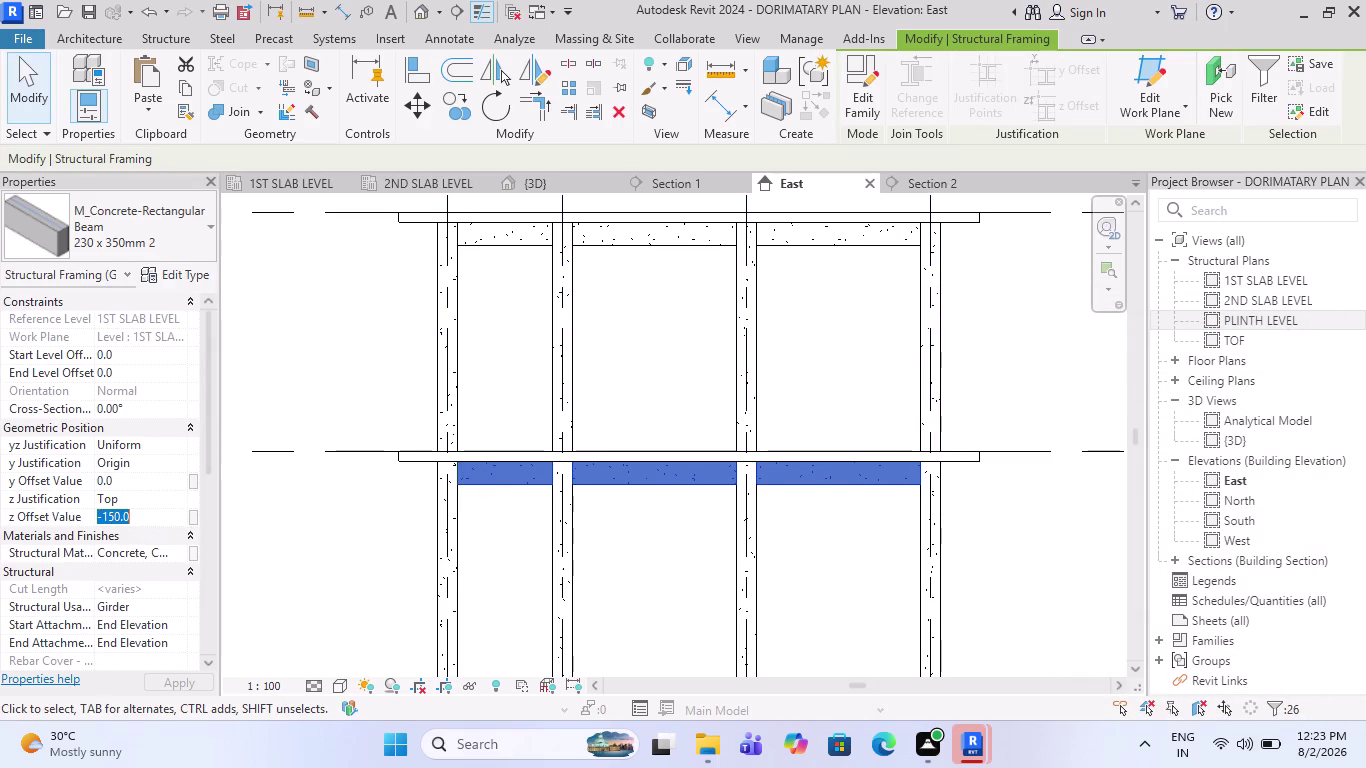
key(0)
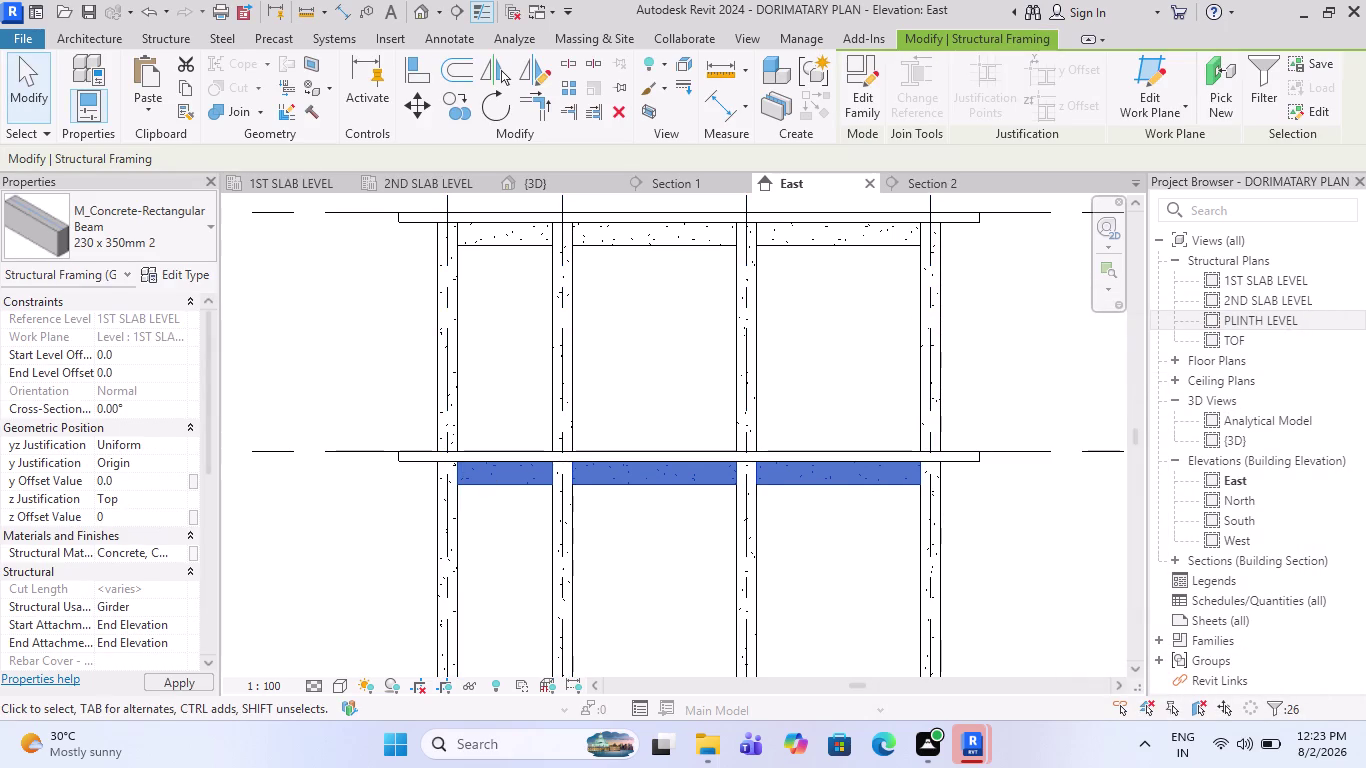
key(Return)
scroll(up, 3)
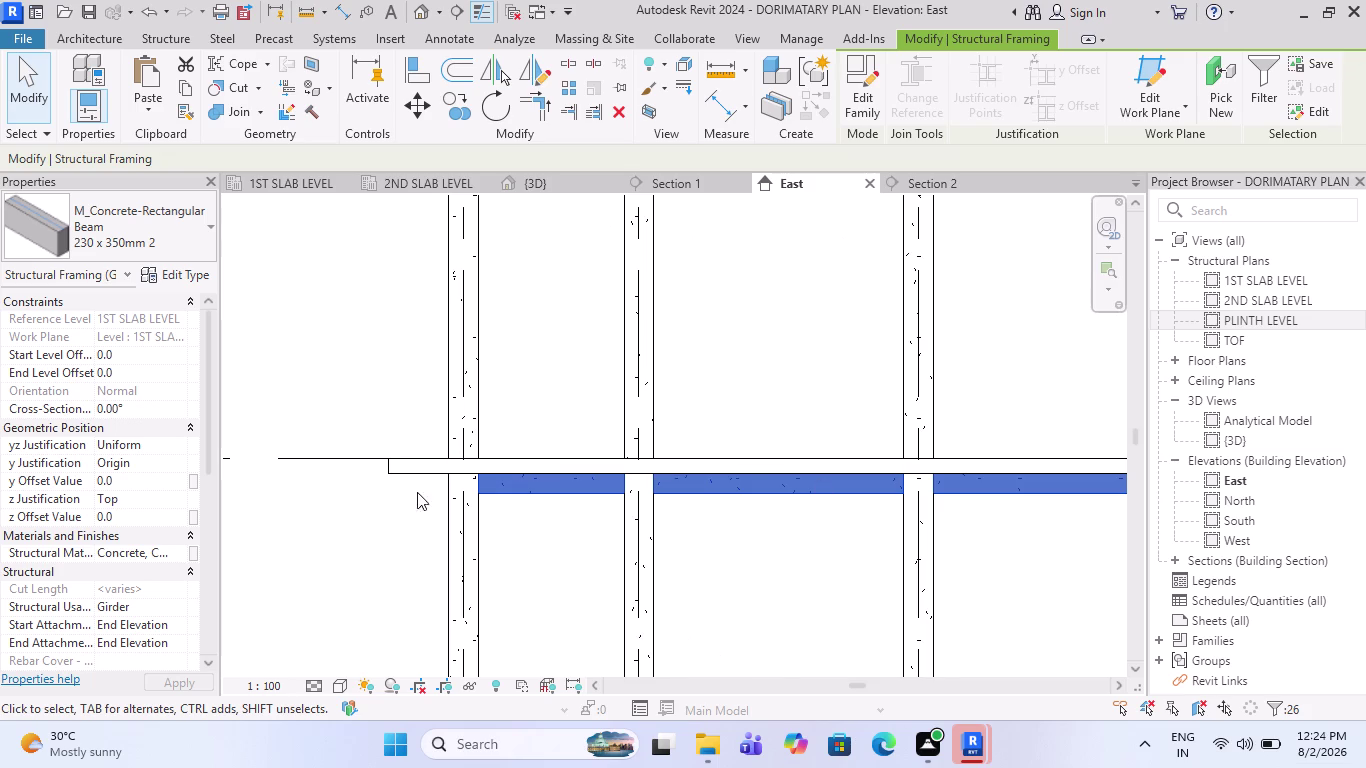
scroll(down, 3)
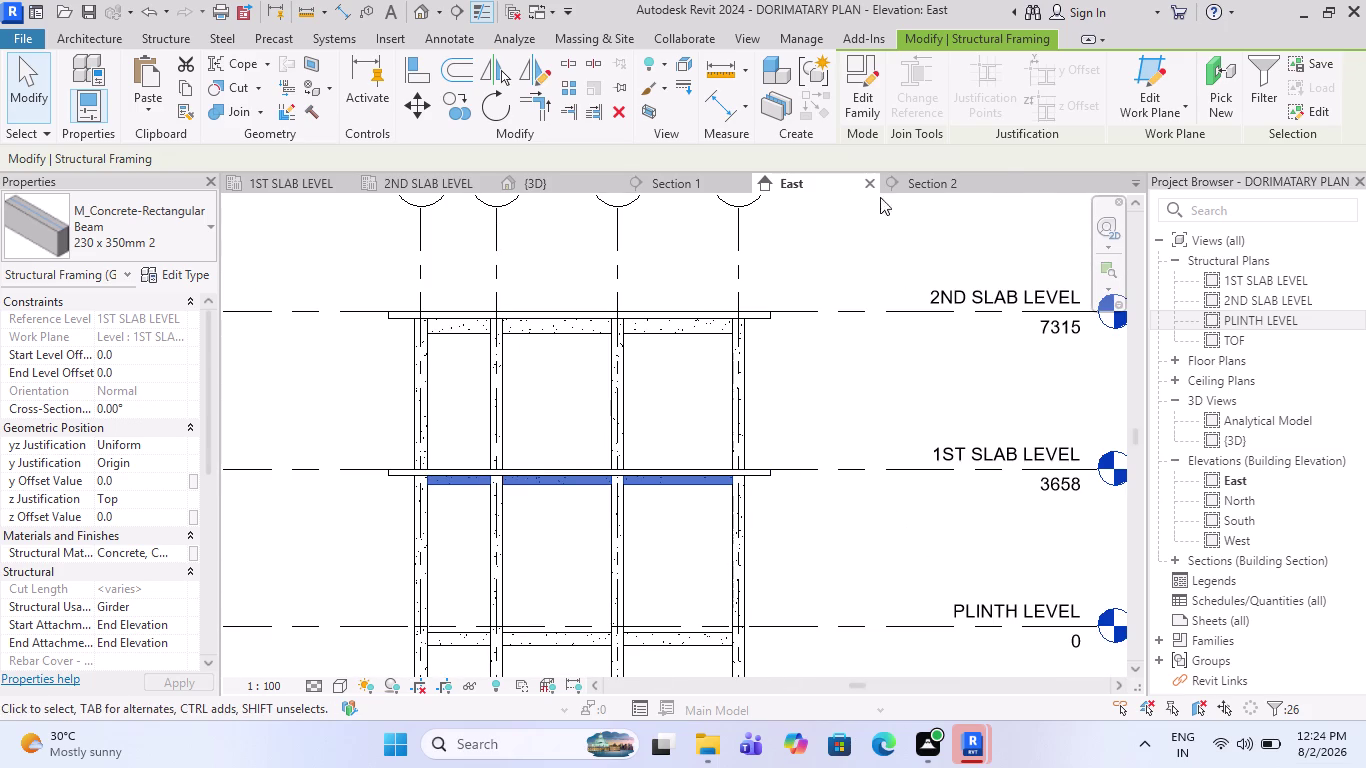
Switch to Section 2 and zoom in to inspect the adjusted girder.
click(907, 184)
scroll(down, 3)
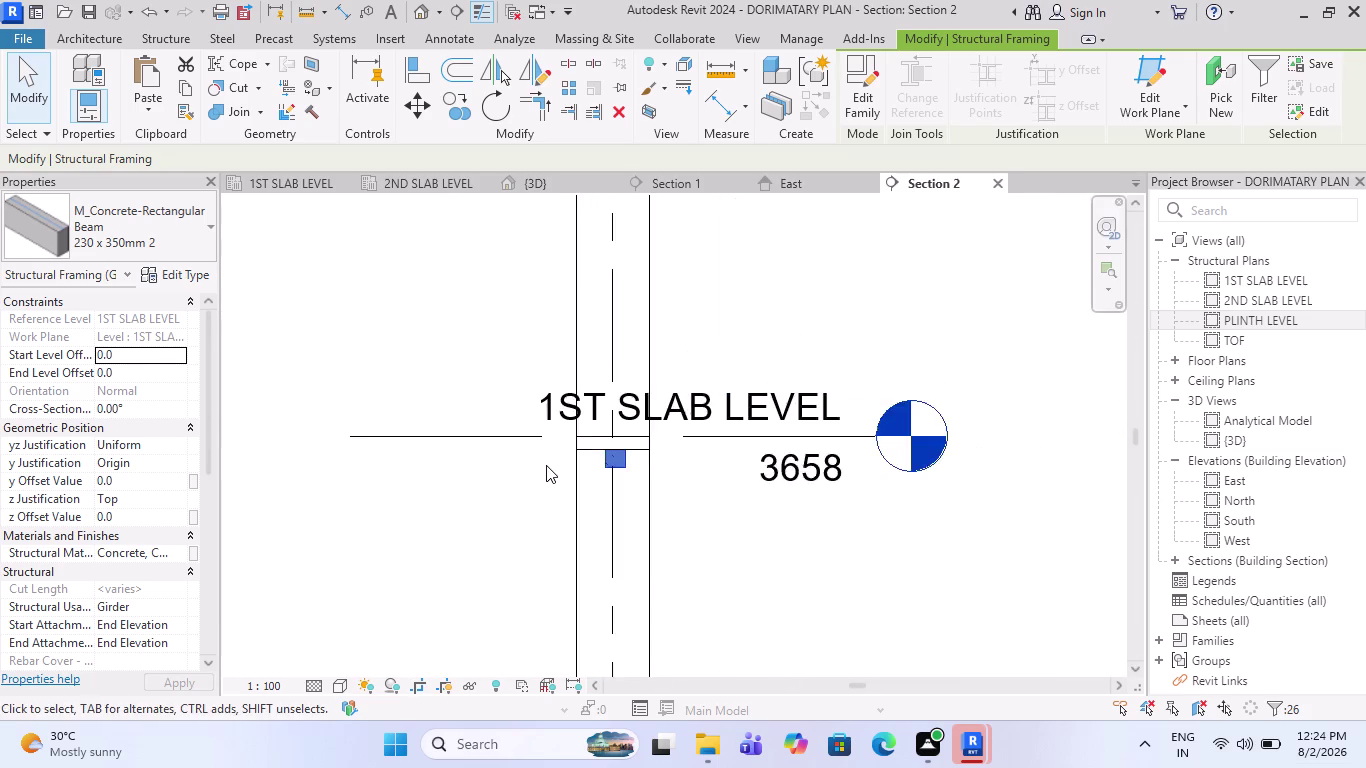
scroll(up, 3)
scroll(up, 3)
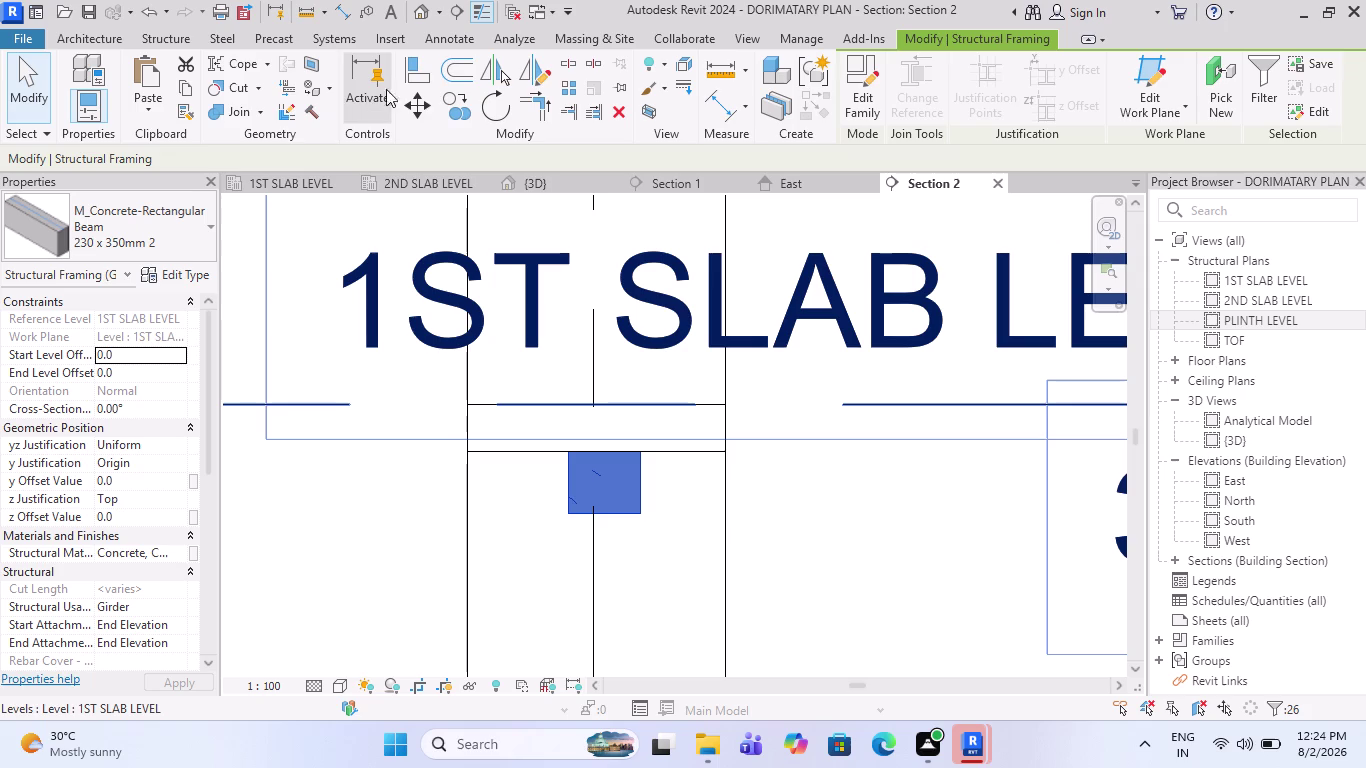
scroll(down, 3)
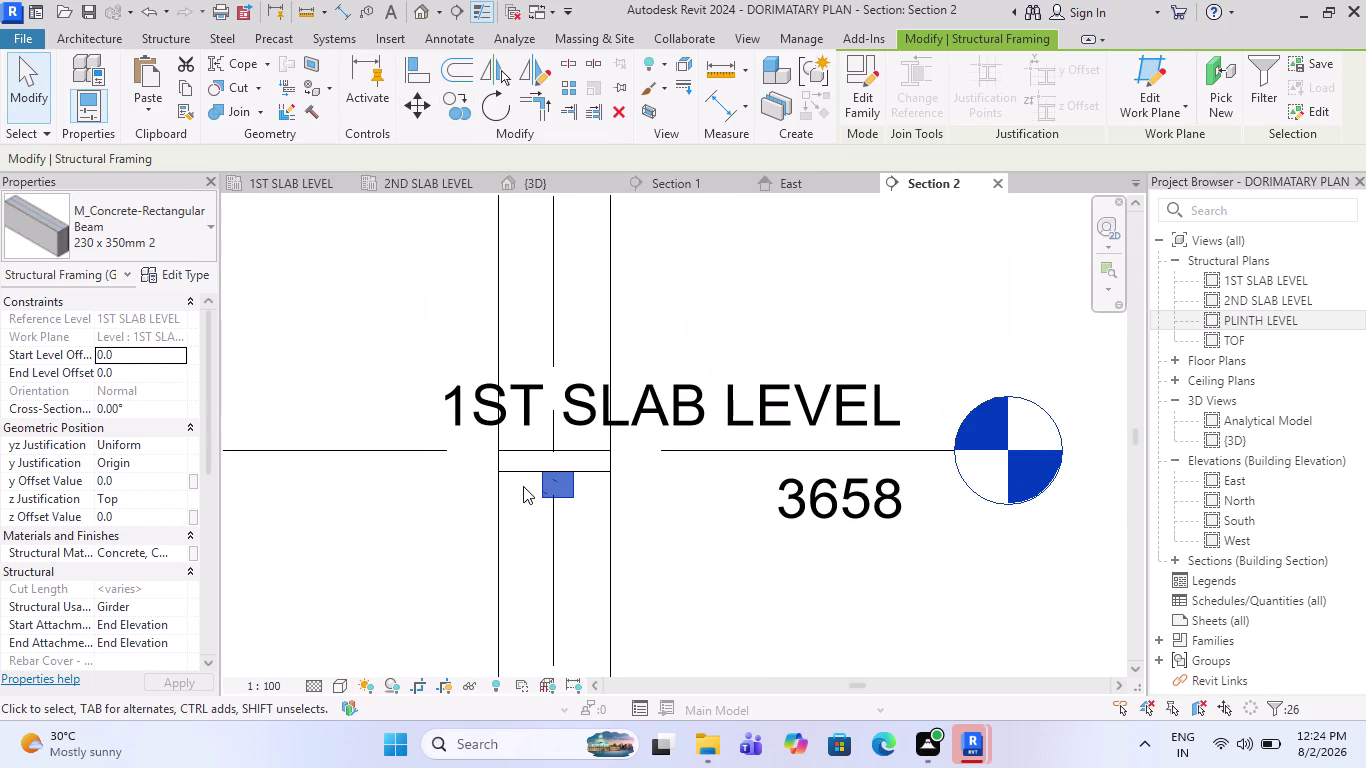
scroll(down, 3)
Clear the girder selection and reopen the 1ST SLAB LEVEL structural plan.
click(639, 557)
scroll(down, 3)
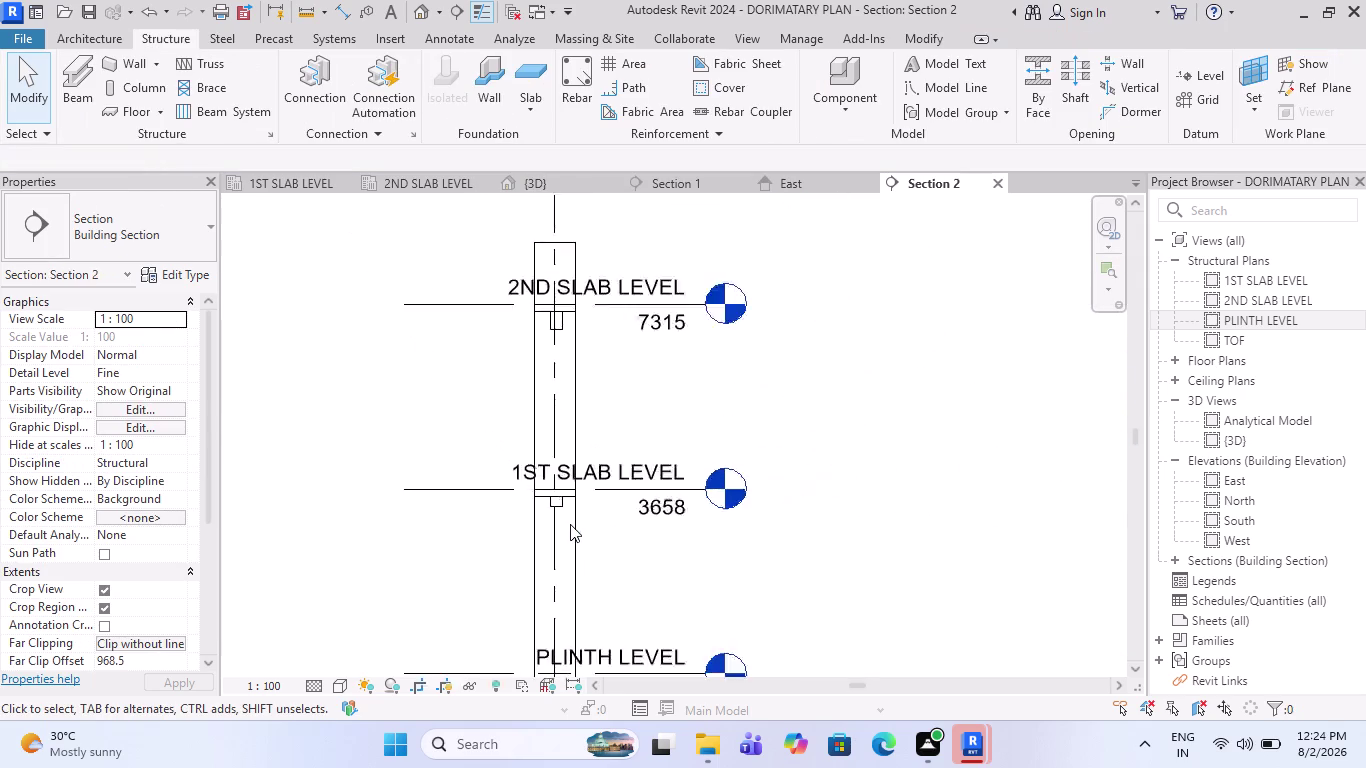
scroll(down, 3)
scroll(down, 3)
scroll(up, 3)
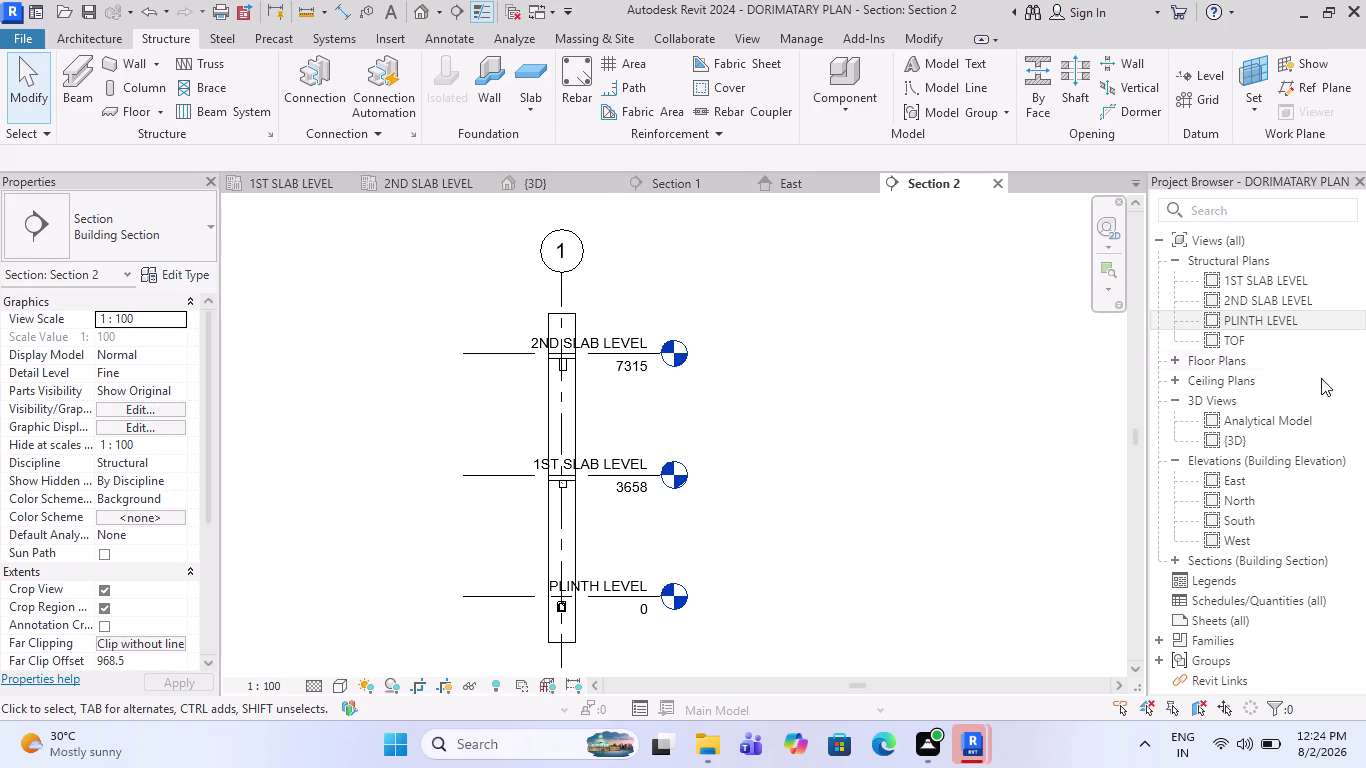
double_click(1227, 288)
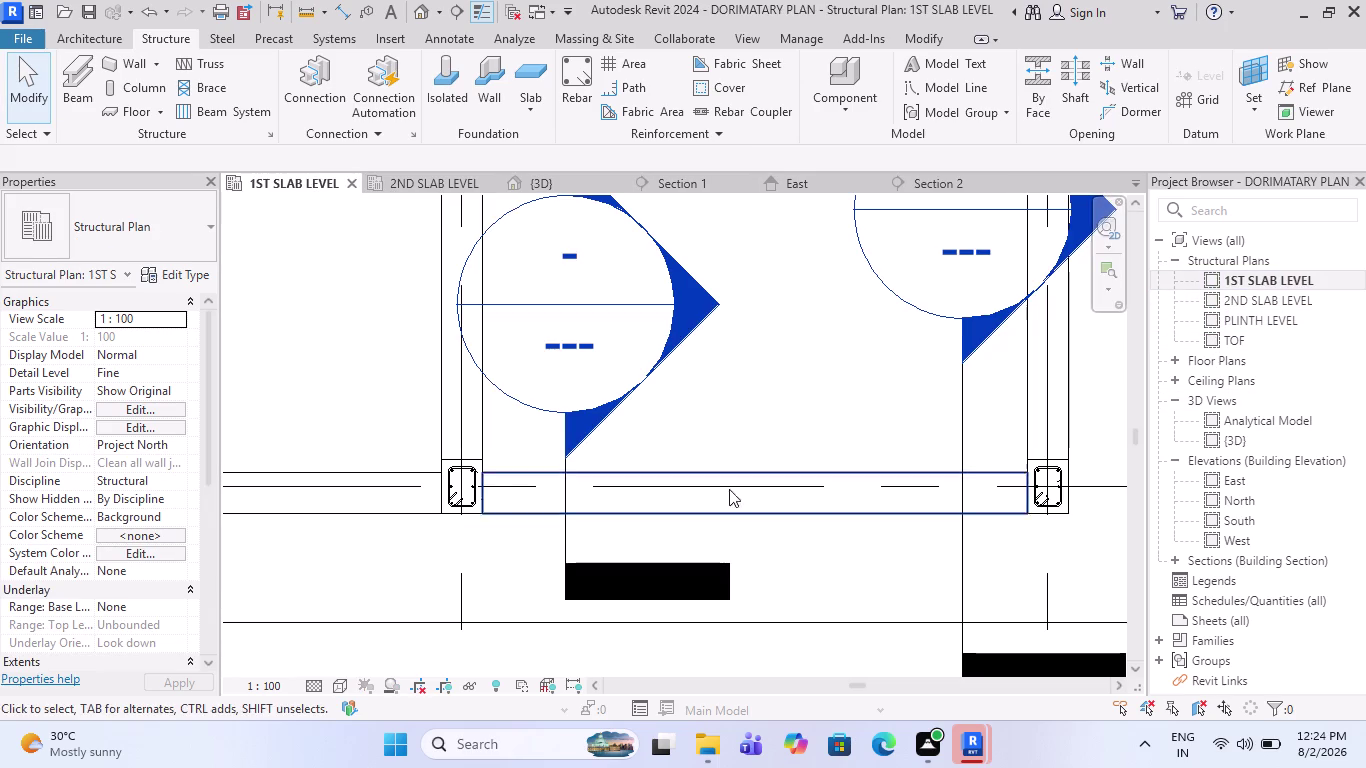
Zoom into the beam on the 1st slab level plan and clear the selection.
scroll(down, 3)
scroll(down, 3)
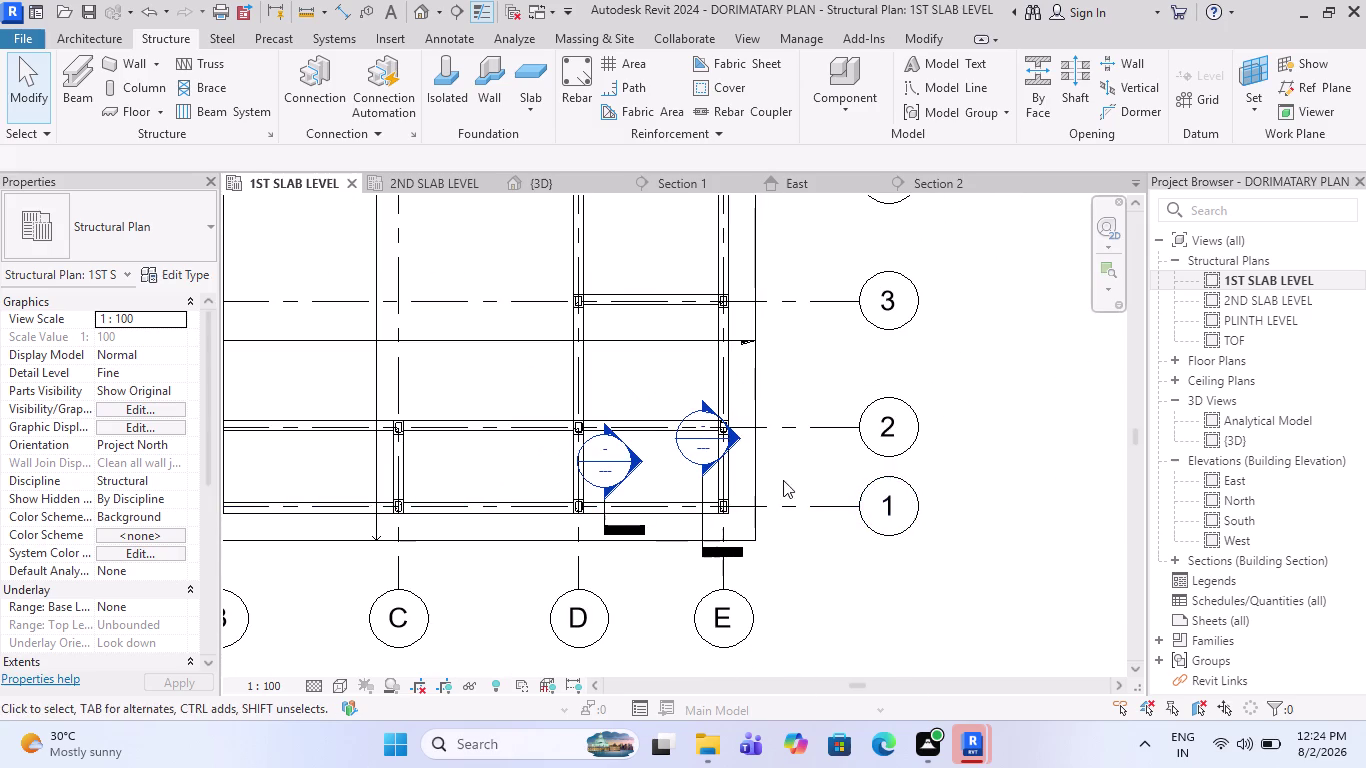
click(792, 460)
key(Escape)
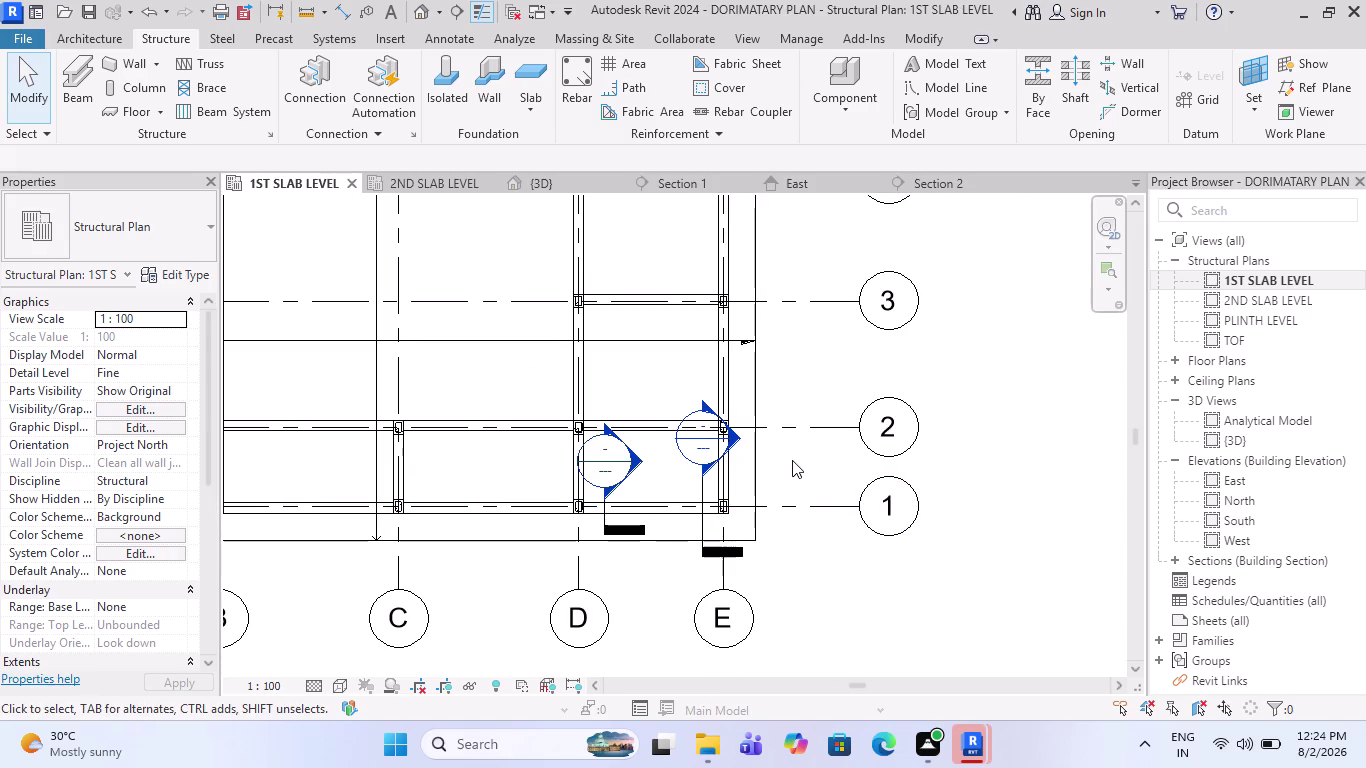
Draw a vertical section line across the 1st slab level beam.
click(458, 9)
scroll(up, 3)
scroll(down, 3)
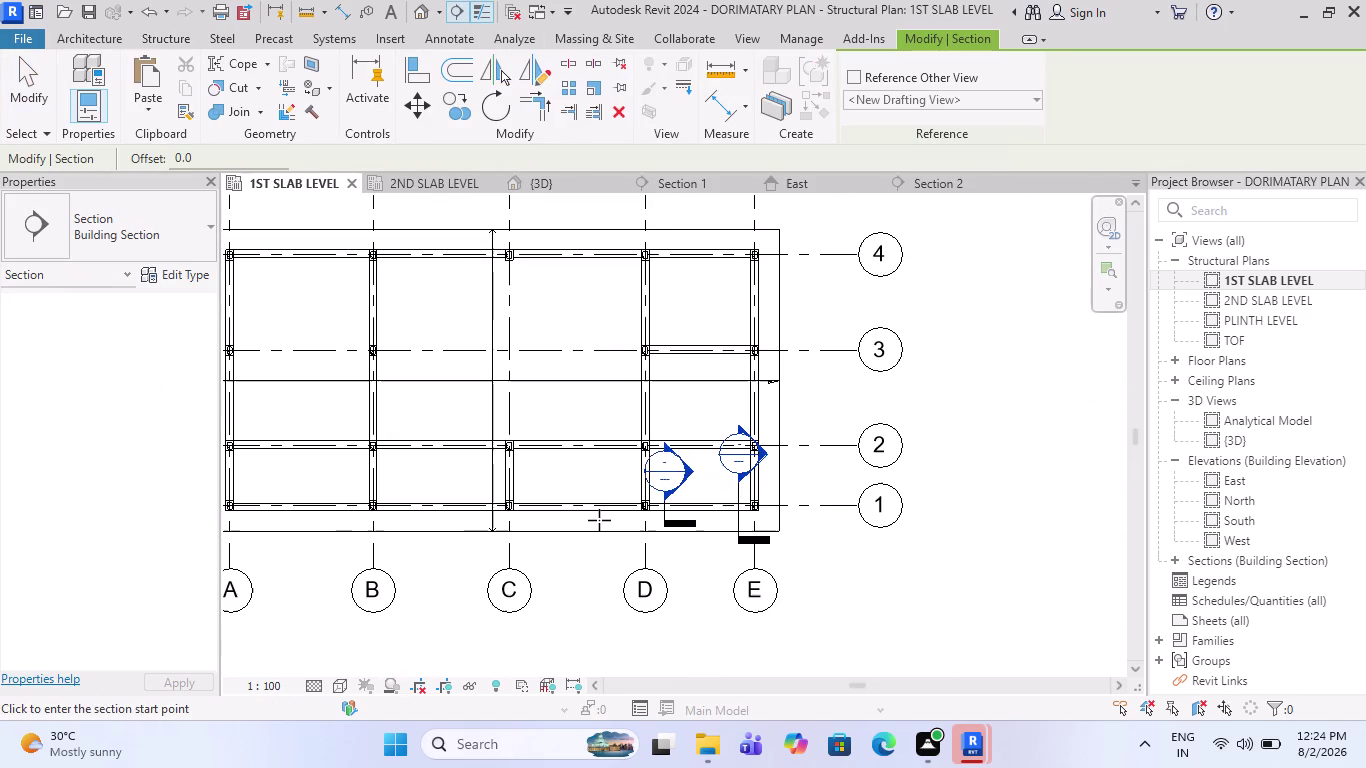
scroll(up, 3)
scroll(up, 3)
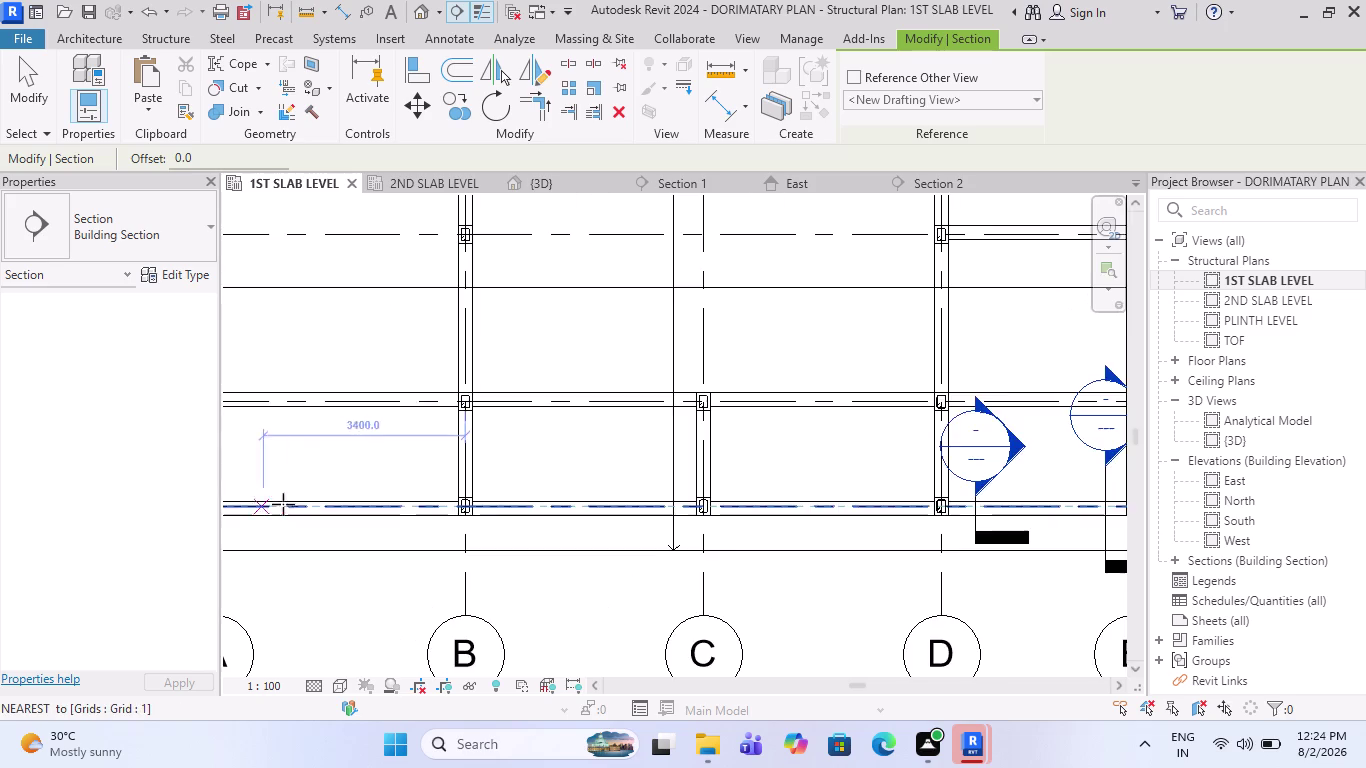
scroll(up, 3)
scroll(down, 3)
scroll(up, 3)
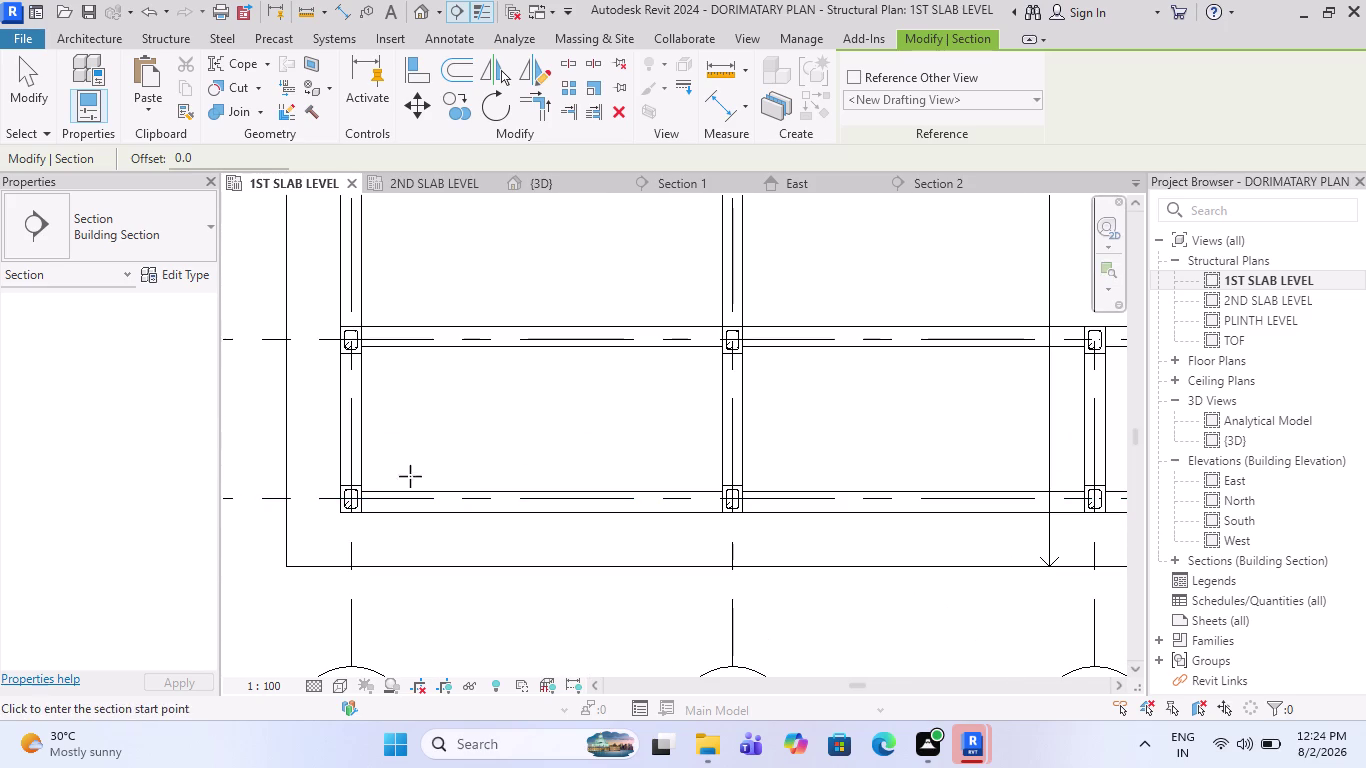
click(413, 449)
click(415, 550)
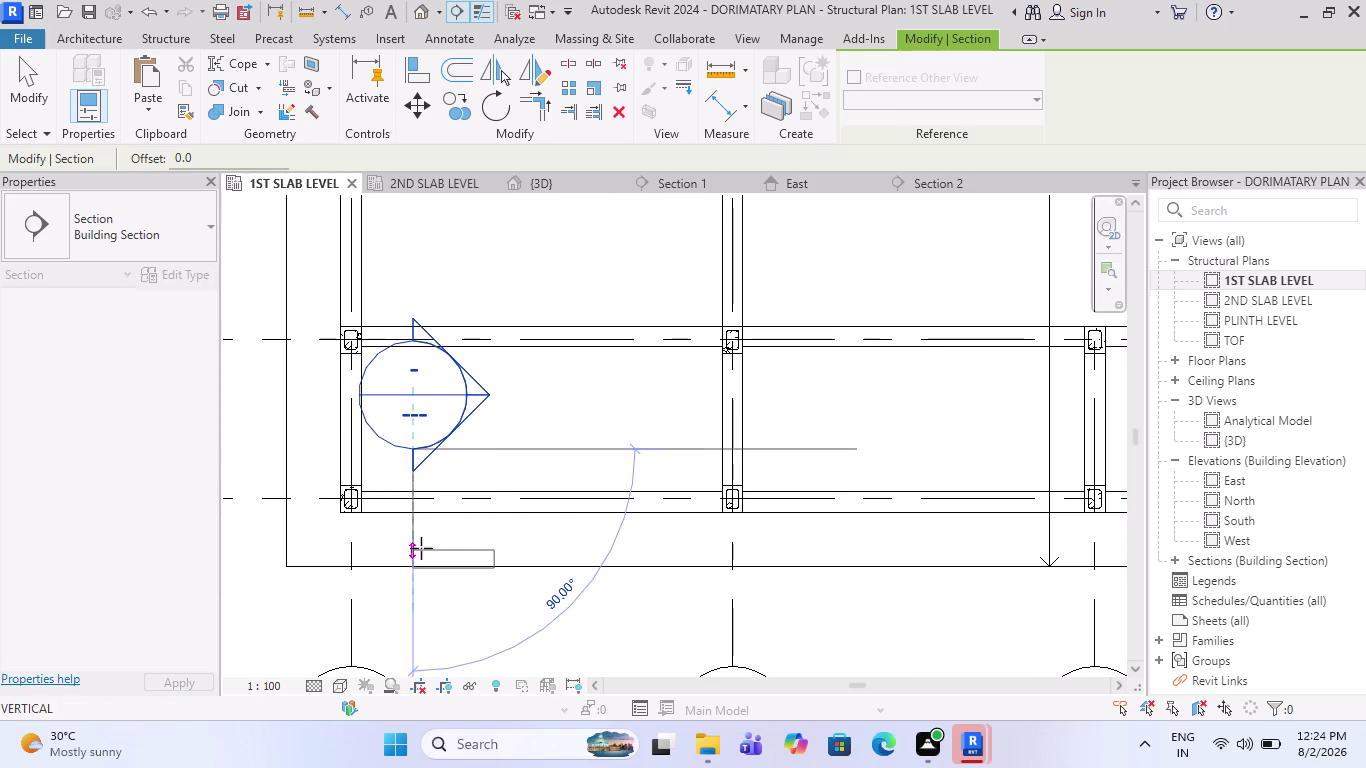
scroll(up, 3)
drag(576, 496, 504, 497)
Open the new section marker's view as Section 3 via Go to View.
right_click(447, 494)
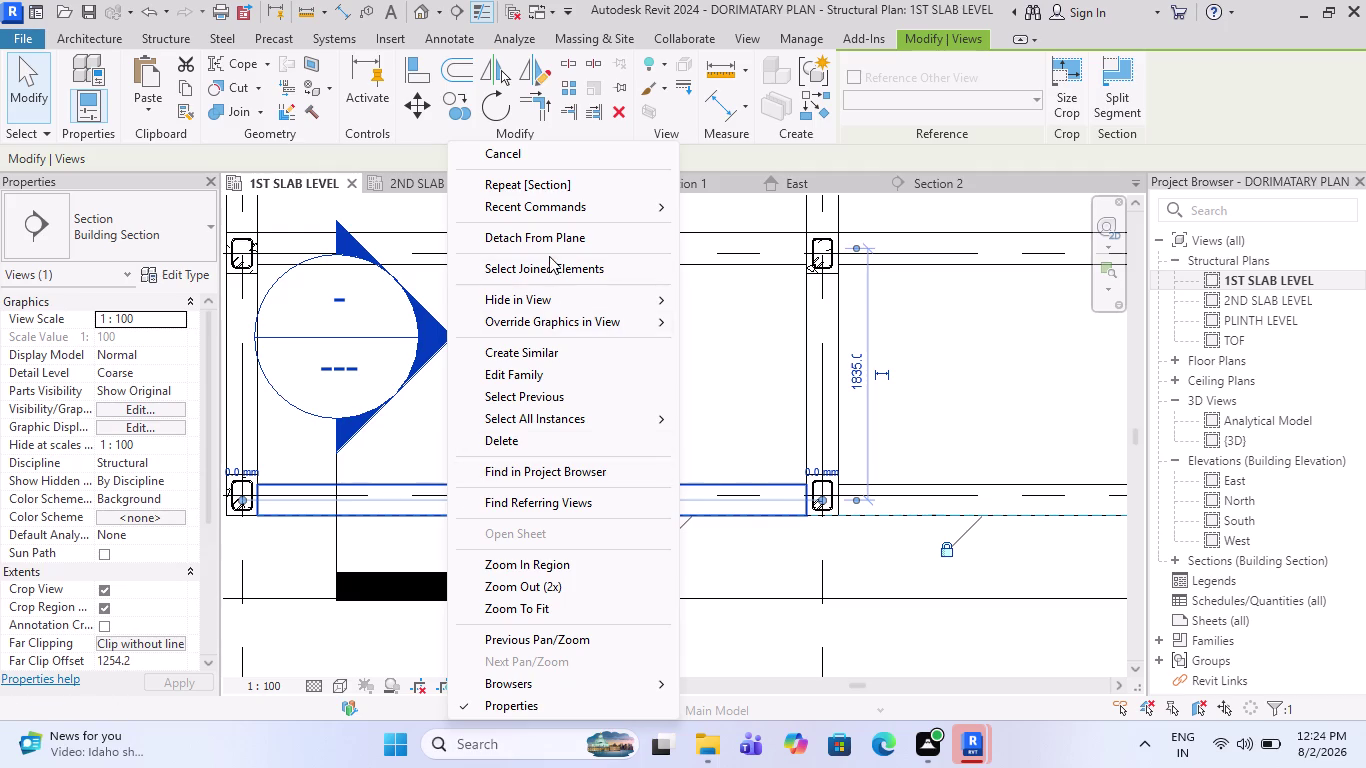
key(Escape)
right_click(406, 388)
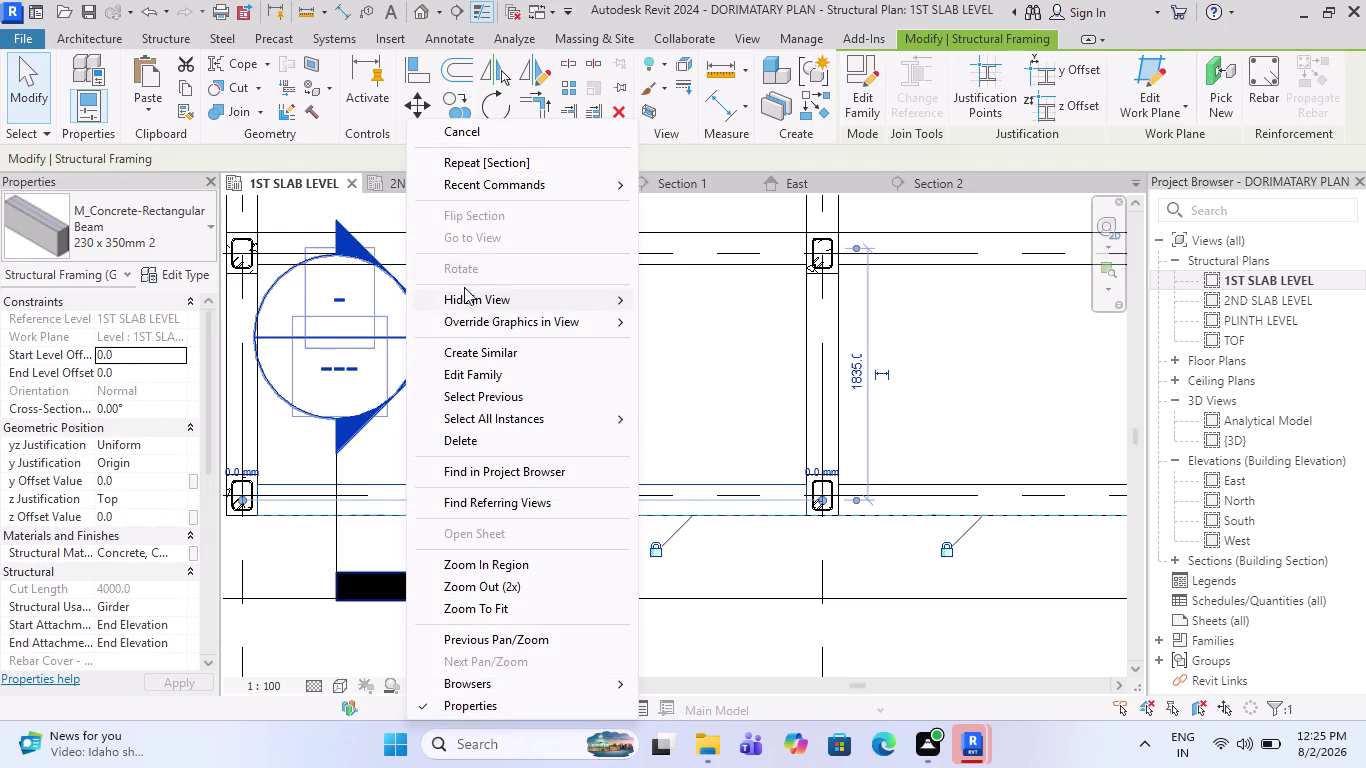
key(Escape)
key(Escape)
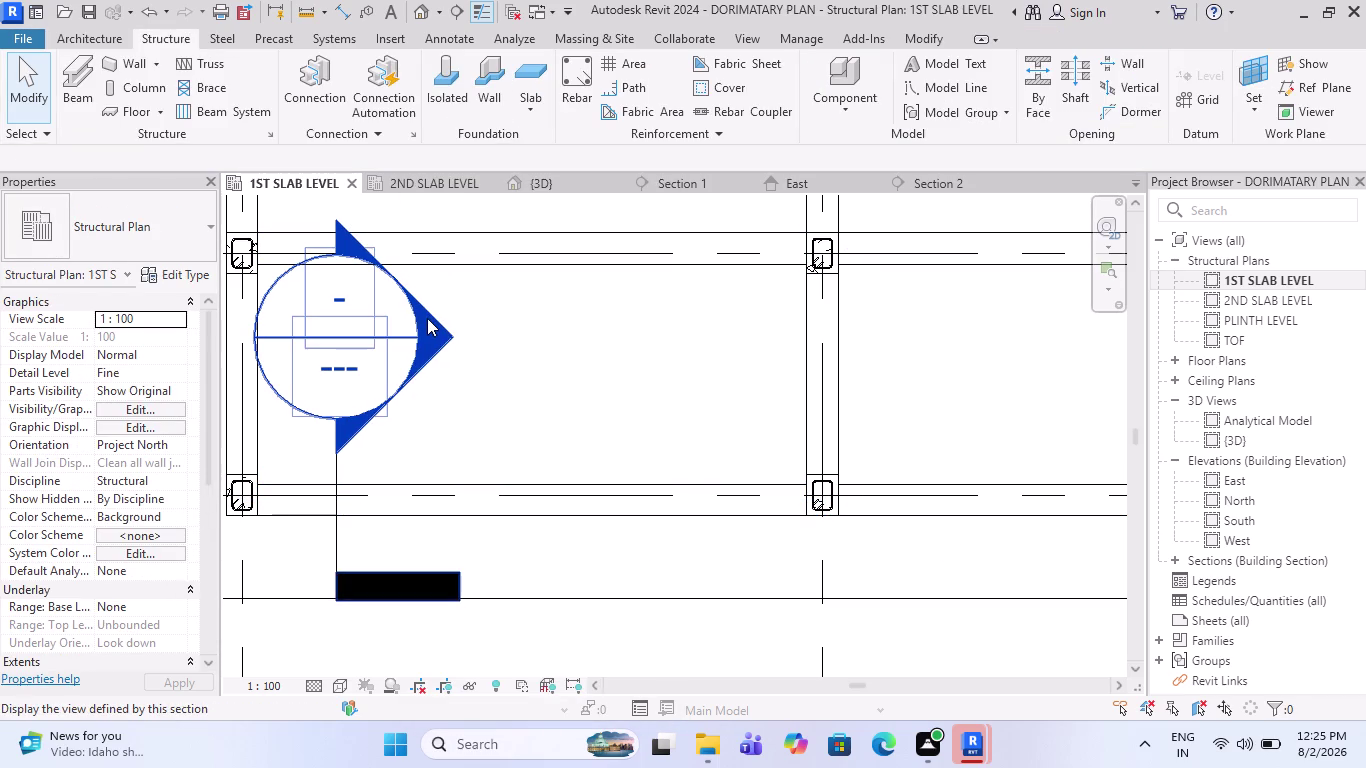
click(427, 318)
right_click(426, 318)
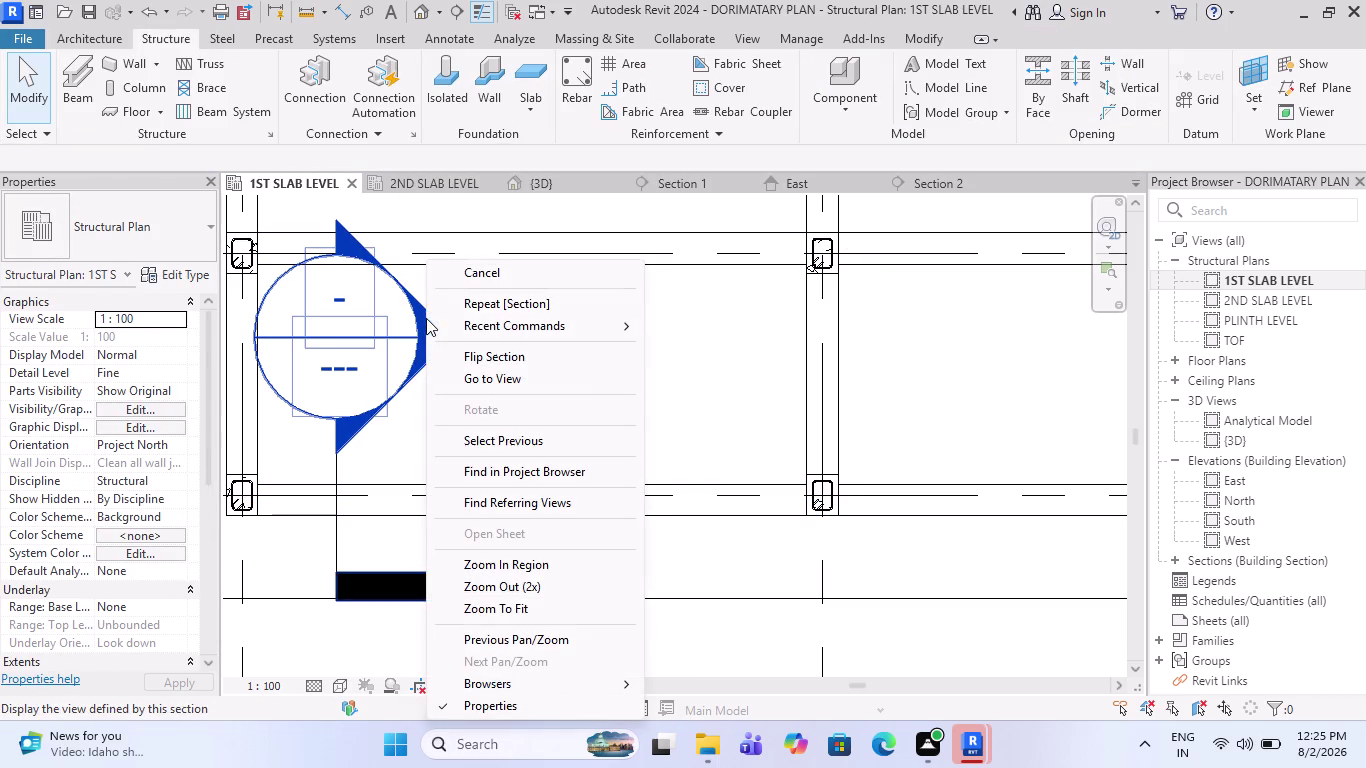
click(477, 374)
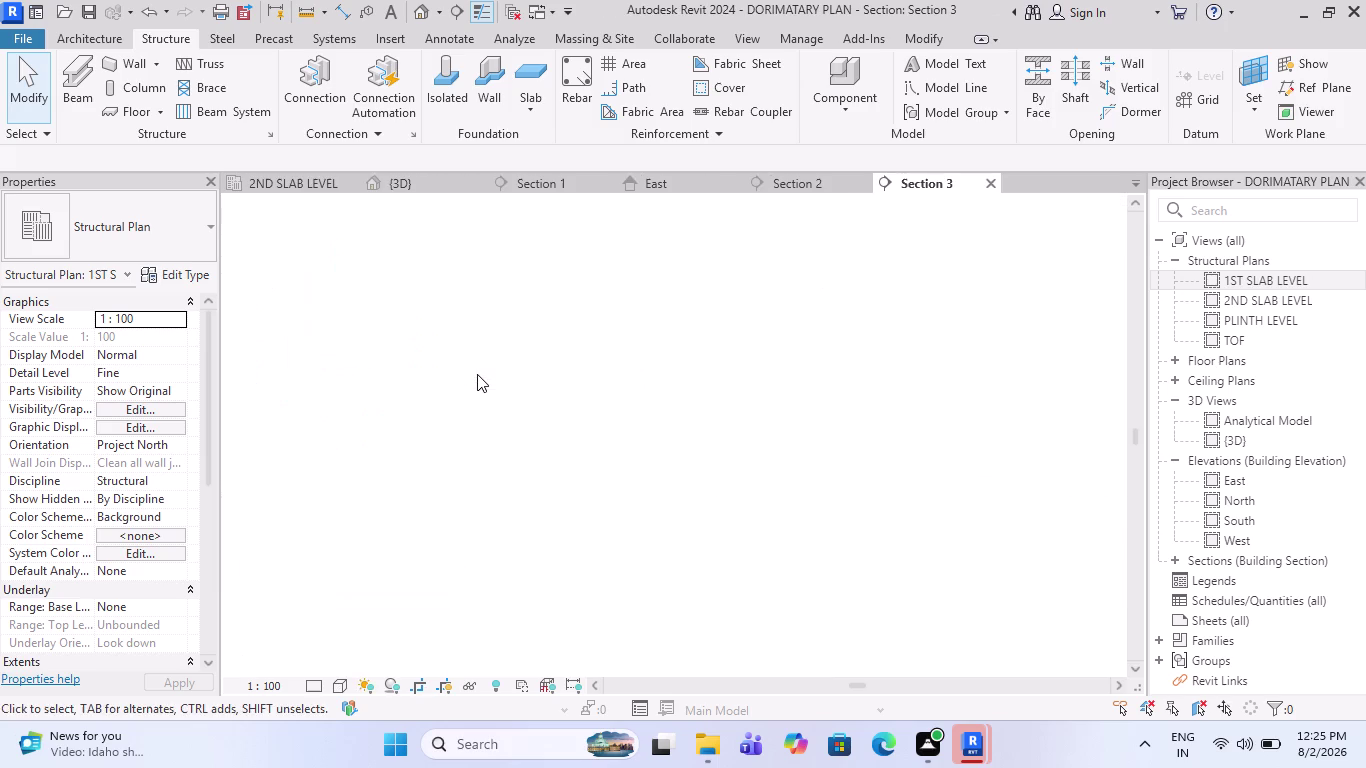
Return to the 1ST SLAB LEVEL plan and clear the selection.
scroll(up, 3)
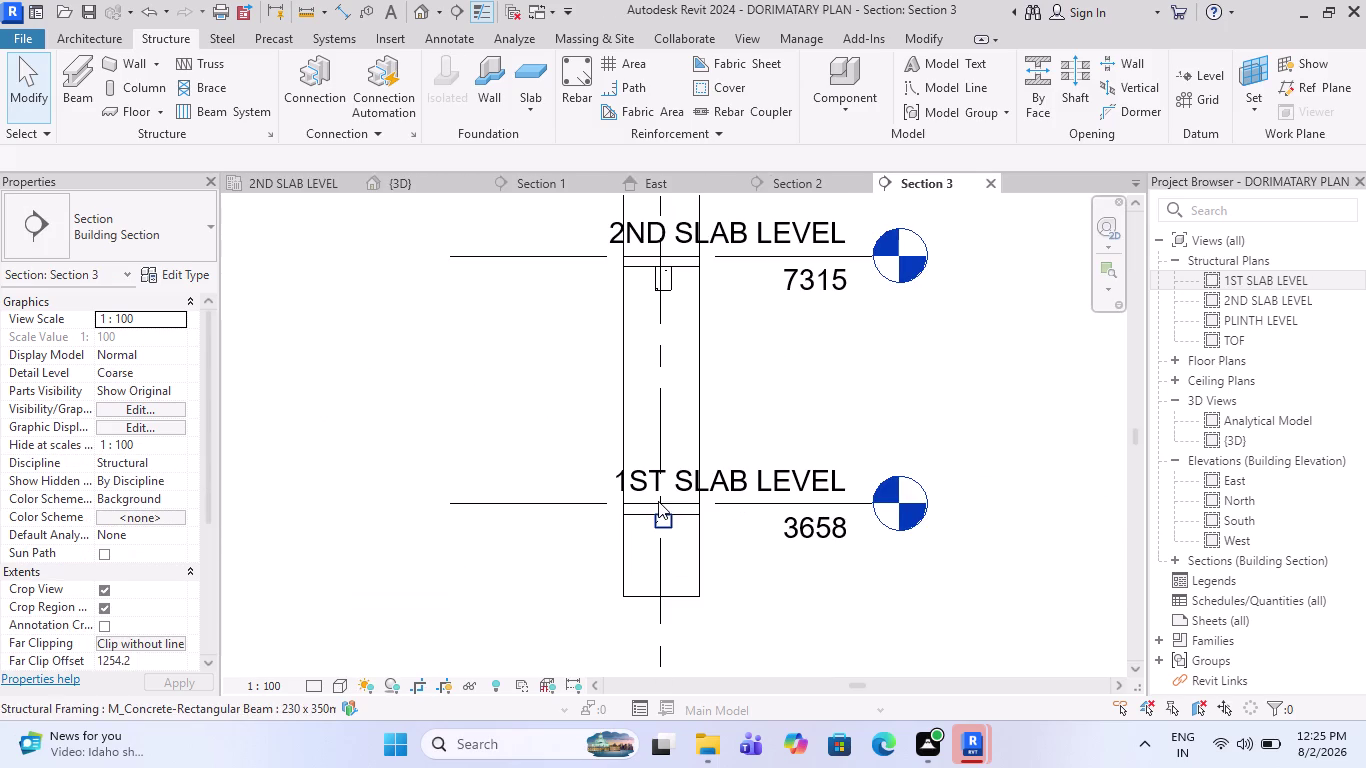
scroll(down, 3)
click(992, 190)
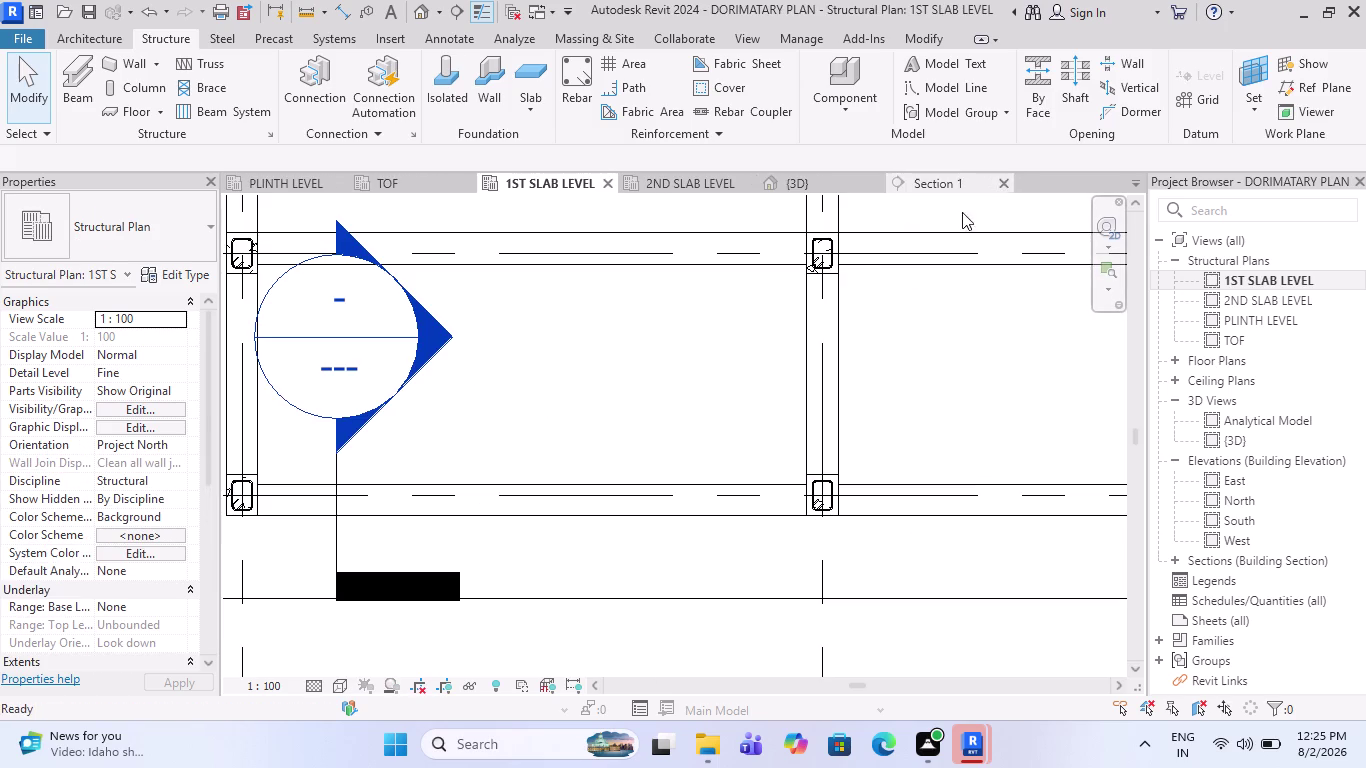
key(Escape)
scroll(down, 3)
Delete the Section 3 marker across the beam, confirming the warning.
click(432, 383)
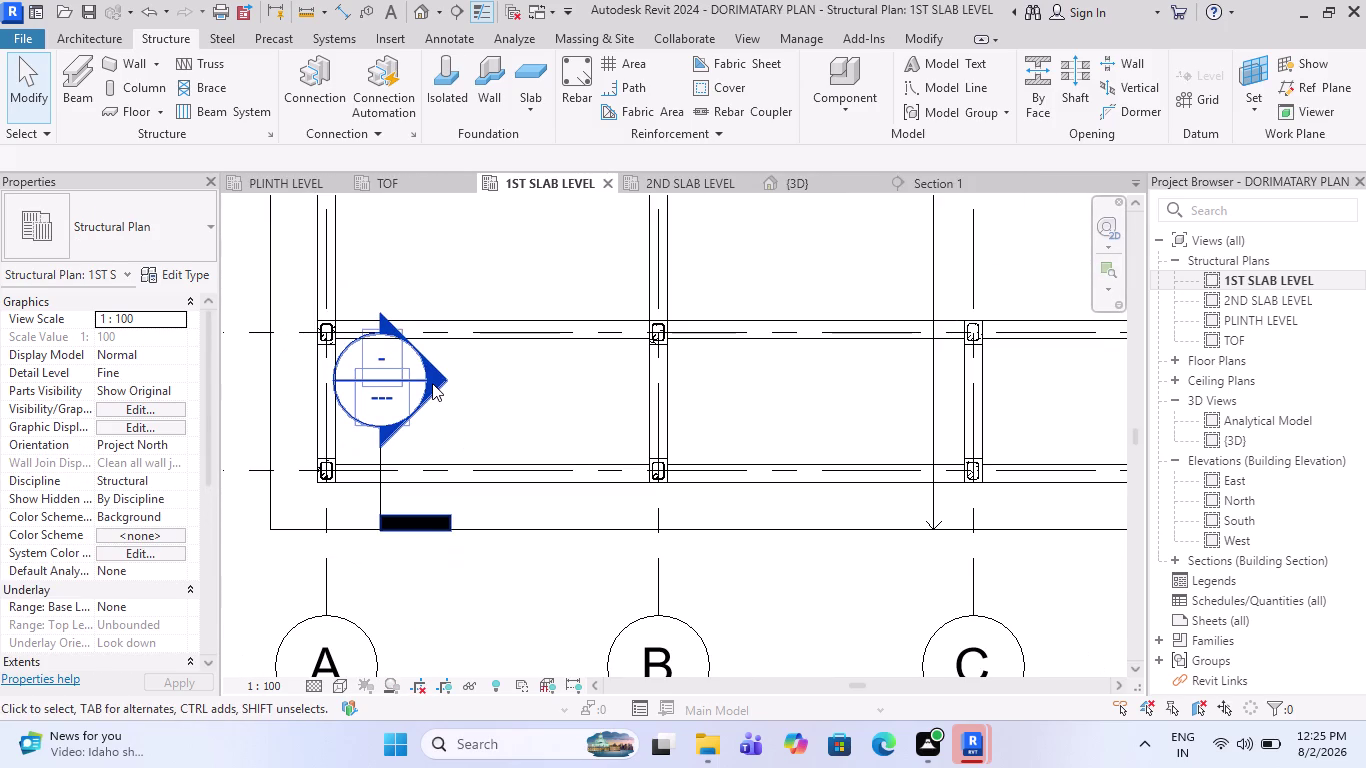
key(Delete)
key(Delete)
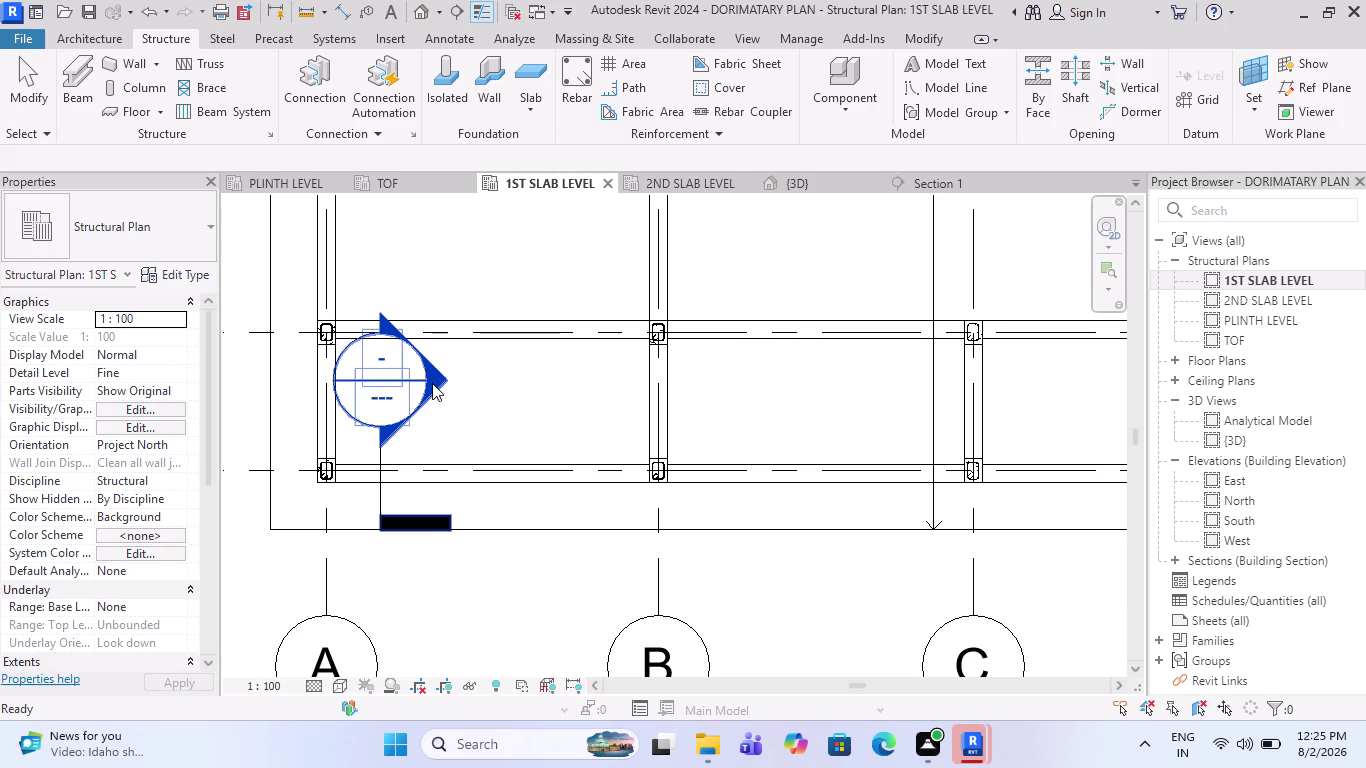
click(429, 383)
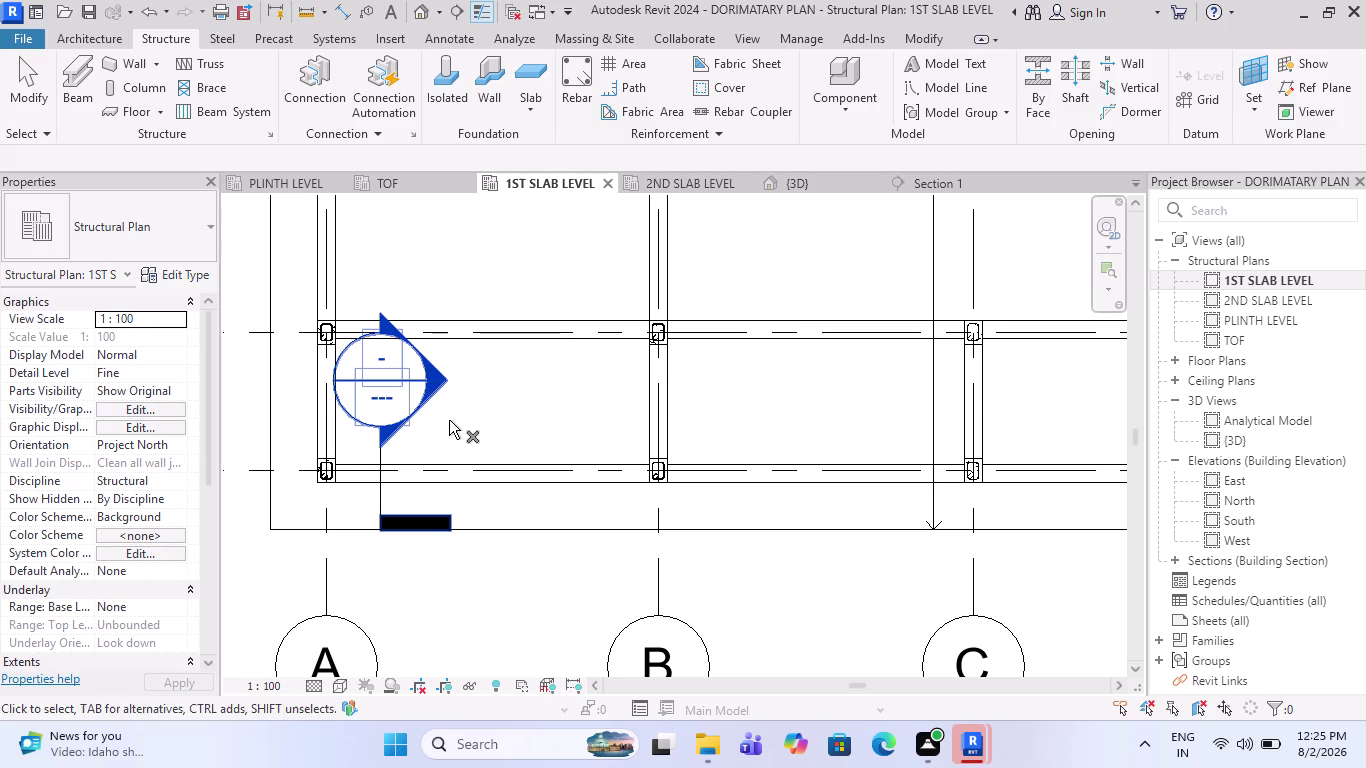
drag(449, 420, 399, 364)
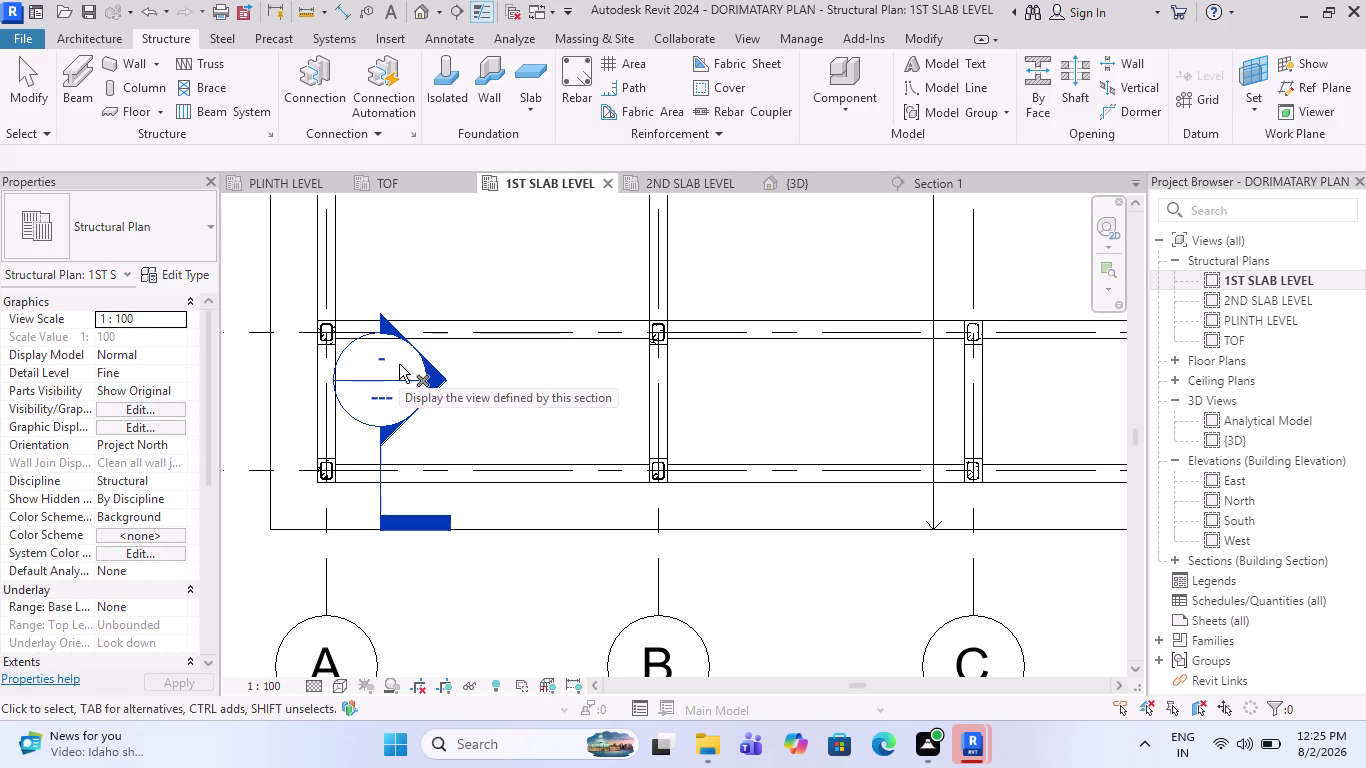
key(Delete)
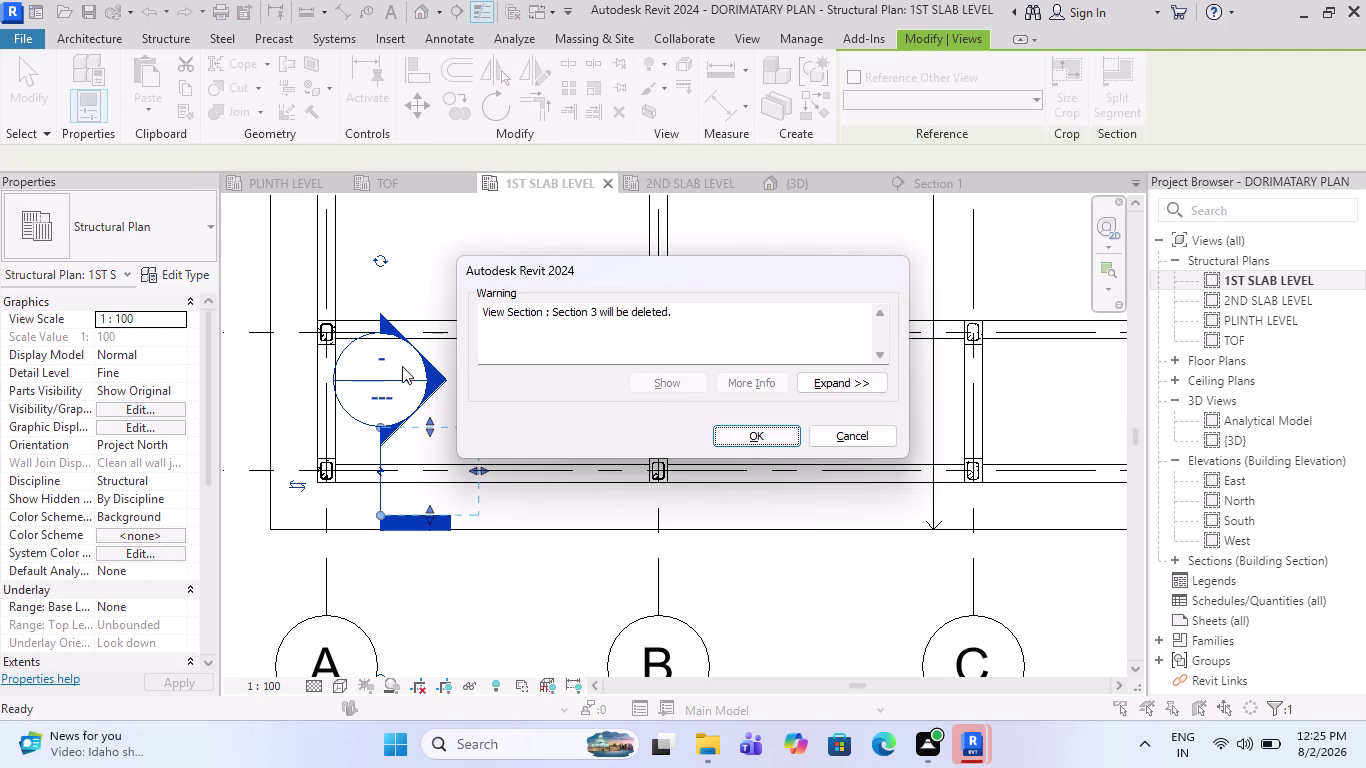
click(766, 439)
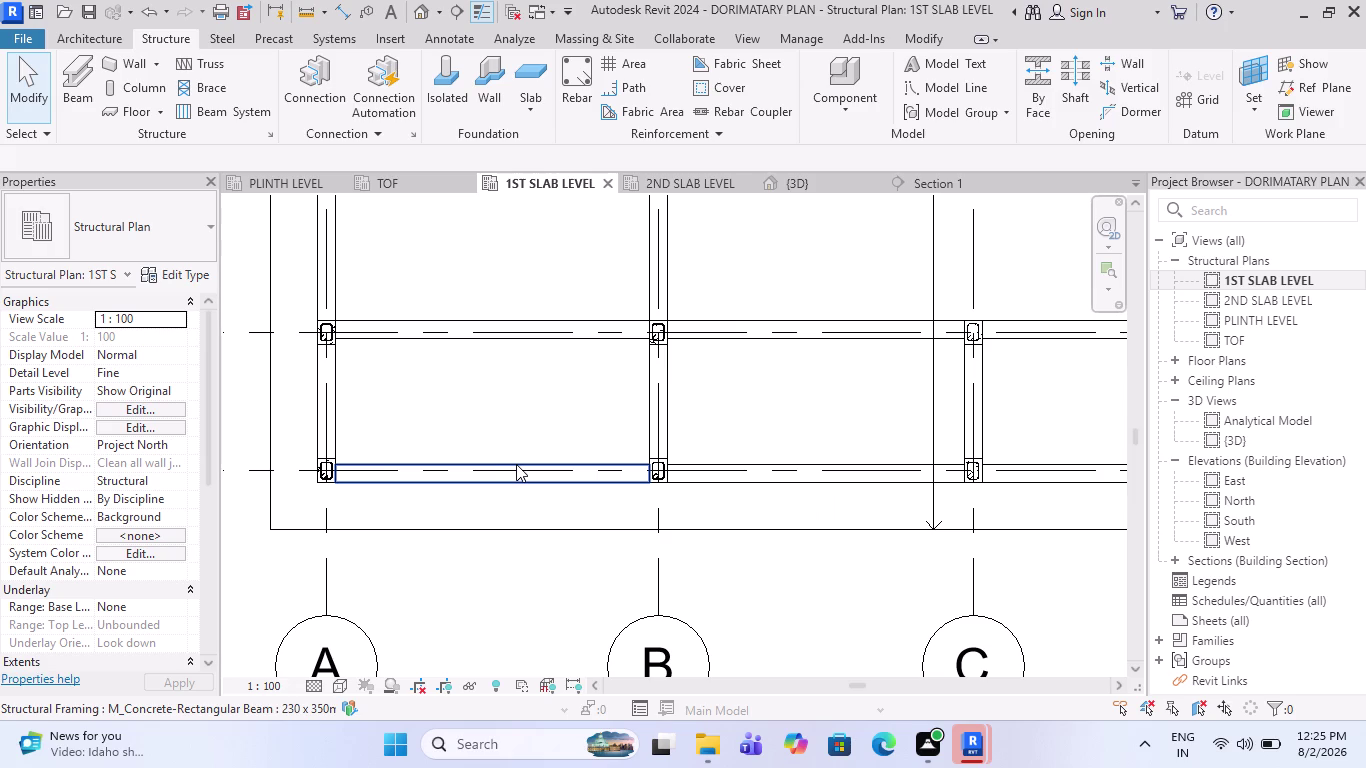
Zoom into the beam near grids D–E on 1ST SLAB LEVEL, then switch to Section 1.
scroll(down, 3)
scroll(down, 3)
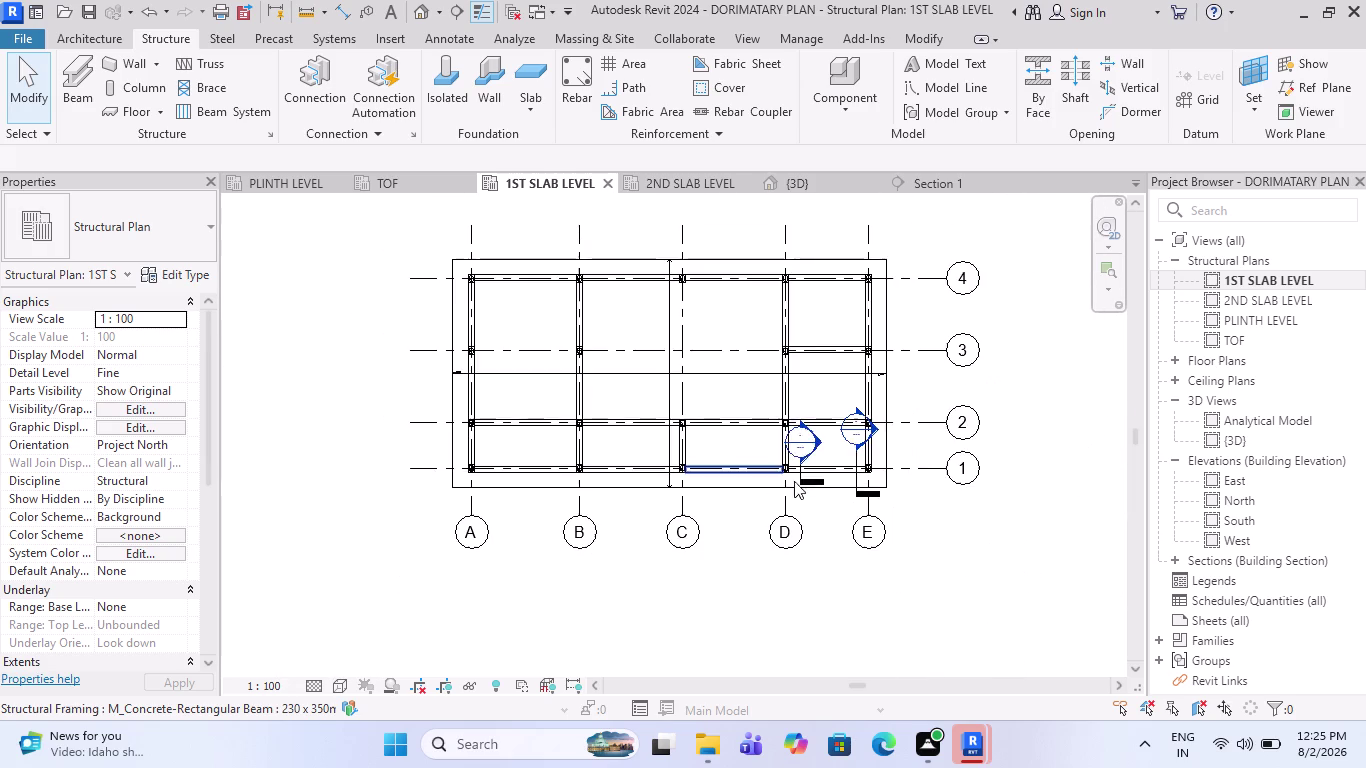
scroll(up, 3)
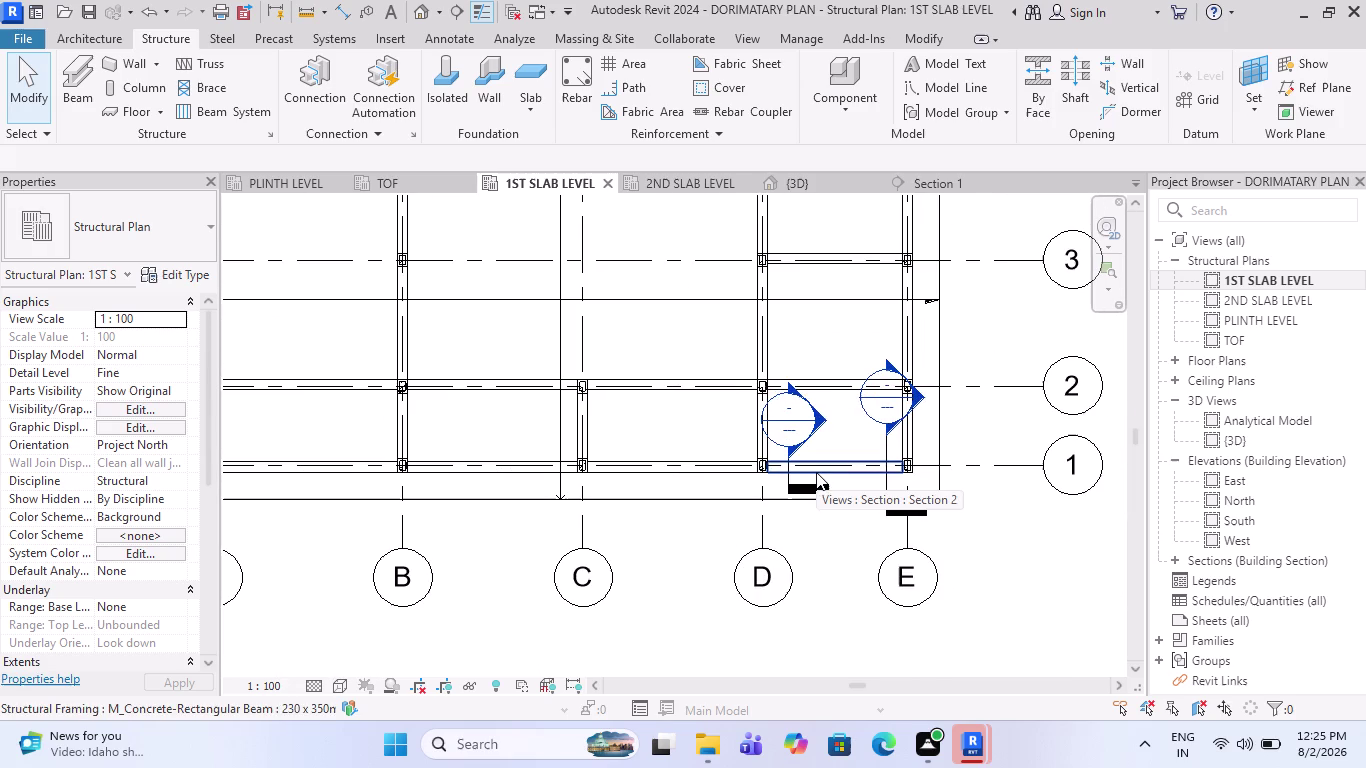
scroll(up, 3)
scroll(up, 3)
scroll(up, 3)
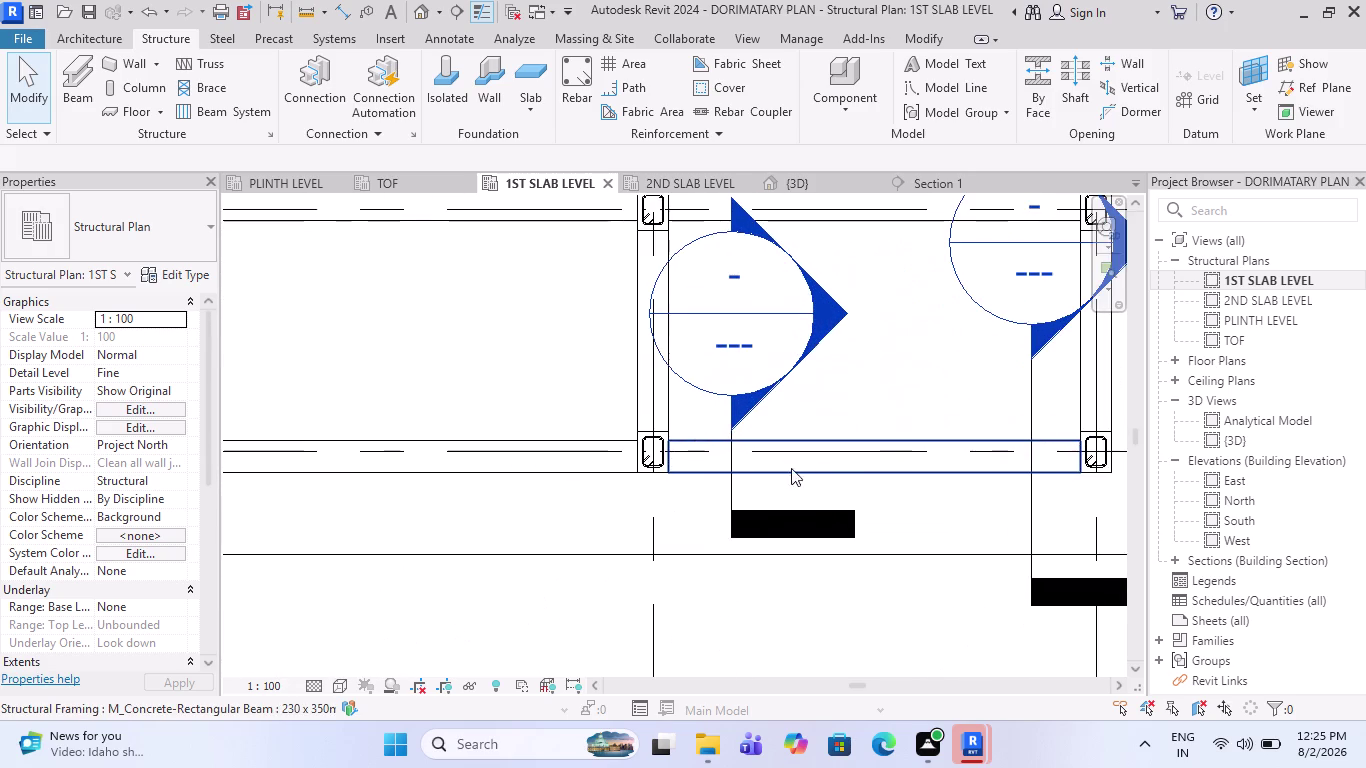
scroll(up, 3)
scroll(down, 3)
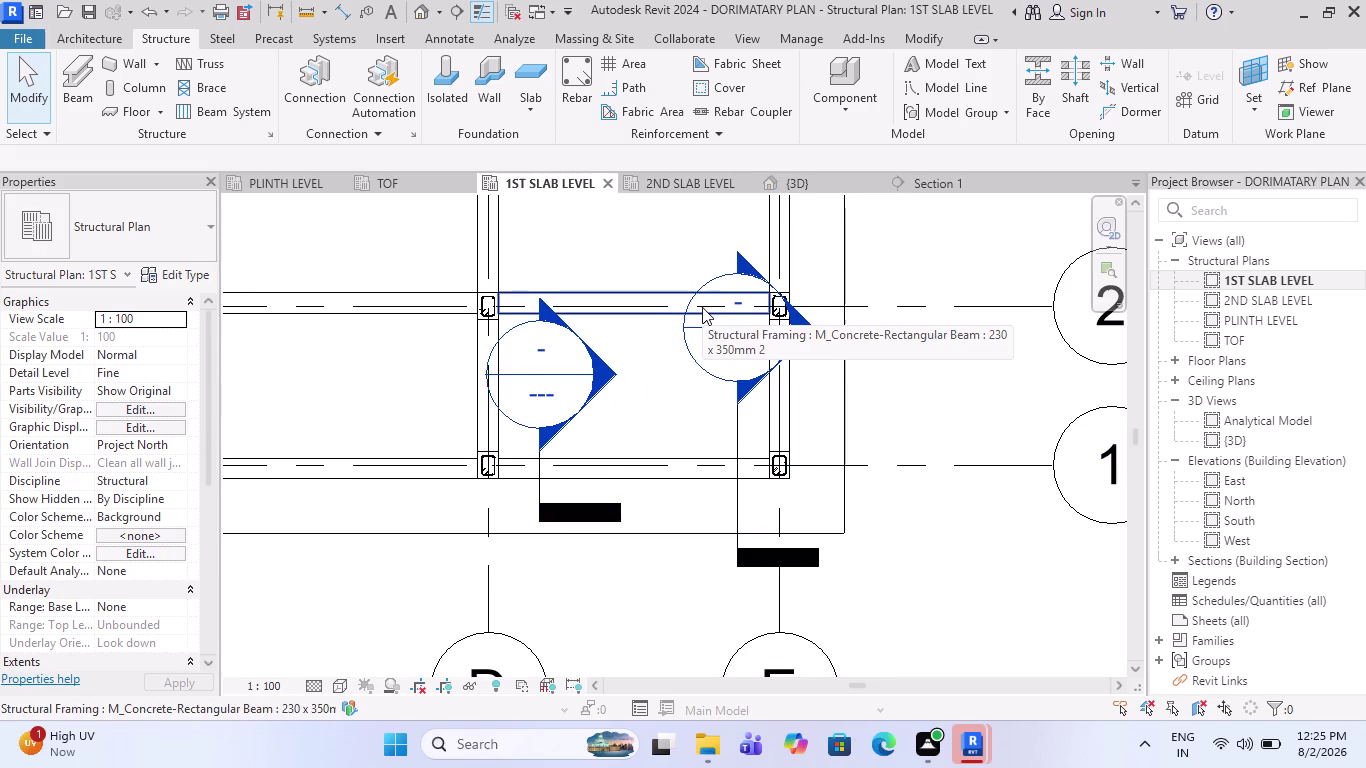
click(950, 188)
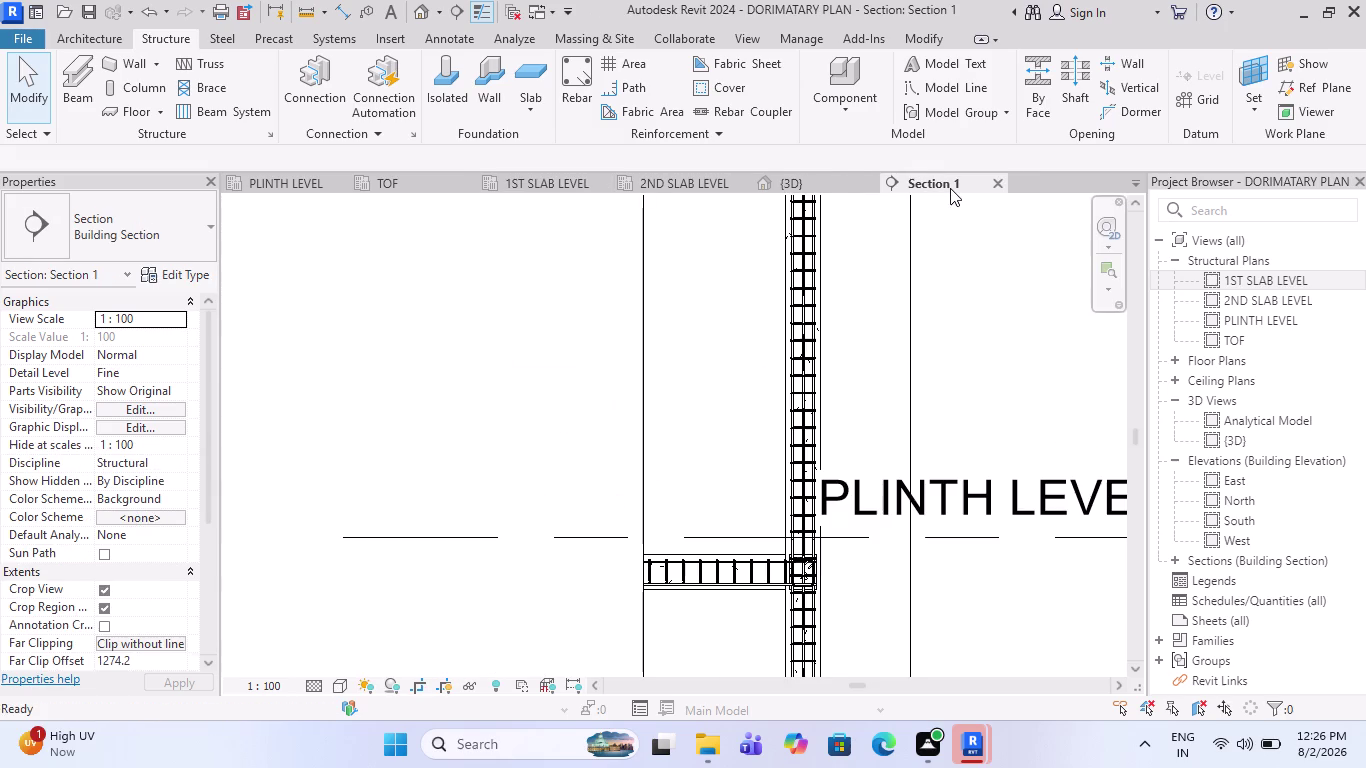
scroll(down, 3)
scroll(down, 3)
scroll(up, 3)
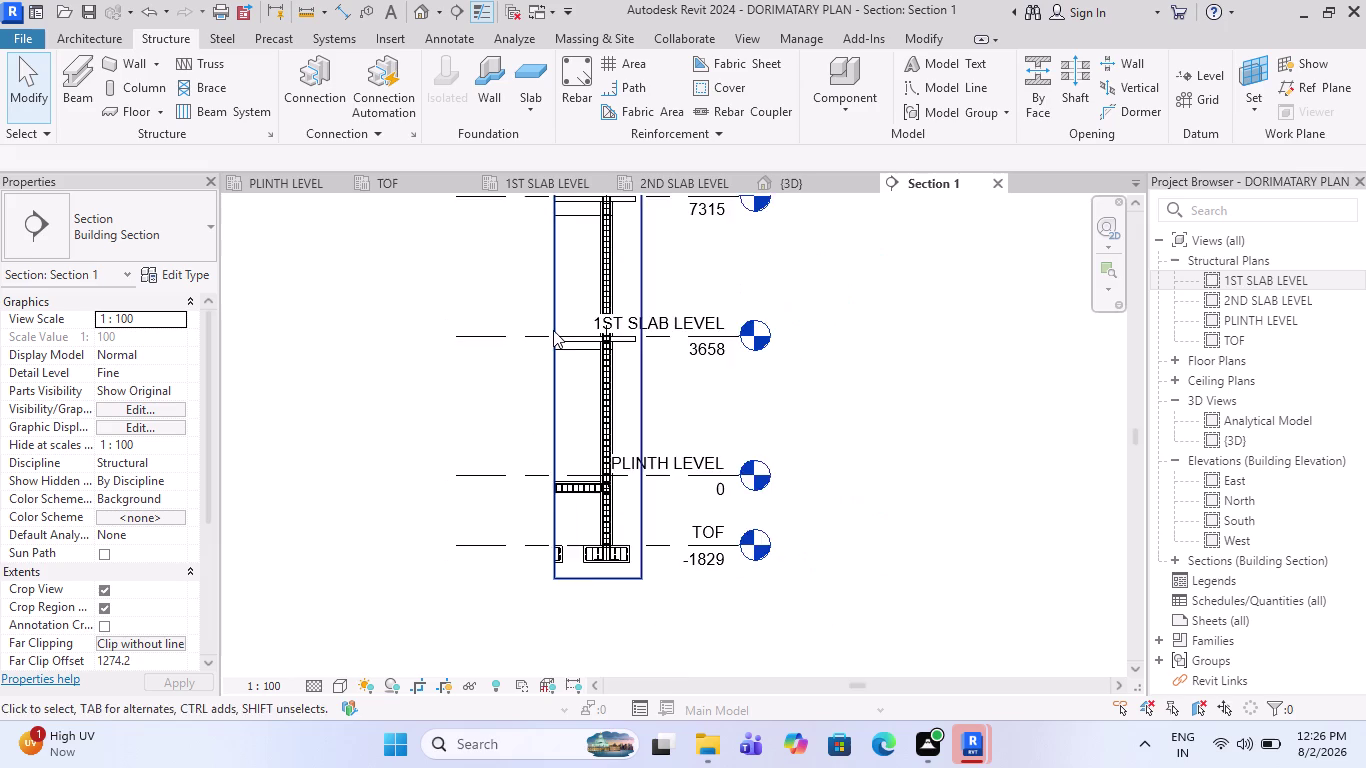
scroll(up, 3)
scroll(up, 3)
scroll(up, 3)
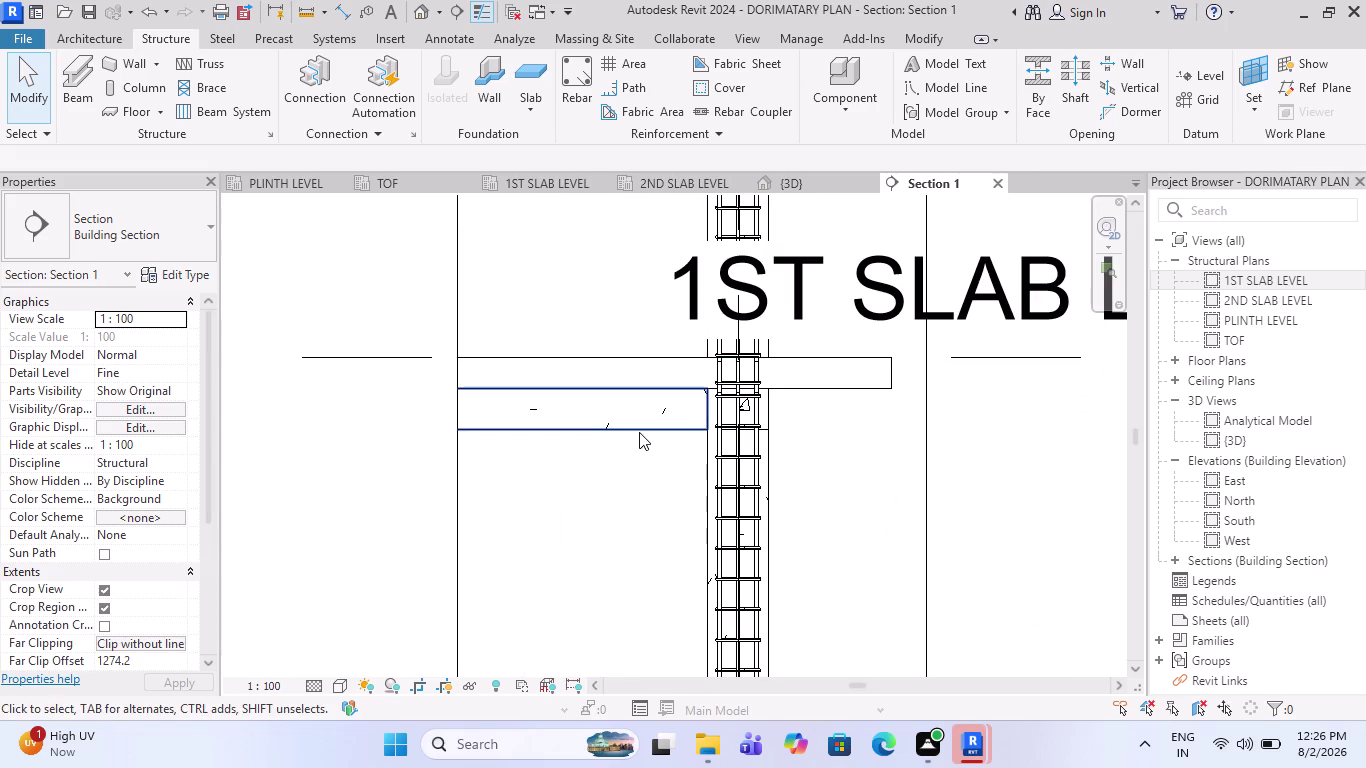
scroll(up, 3)
scroll(up, 3)
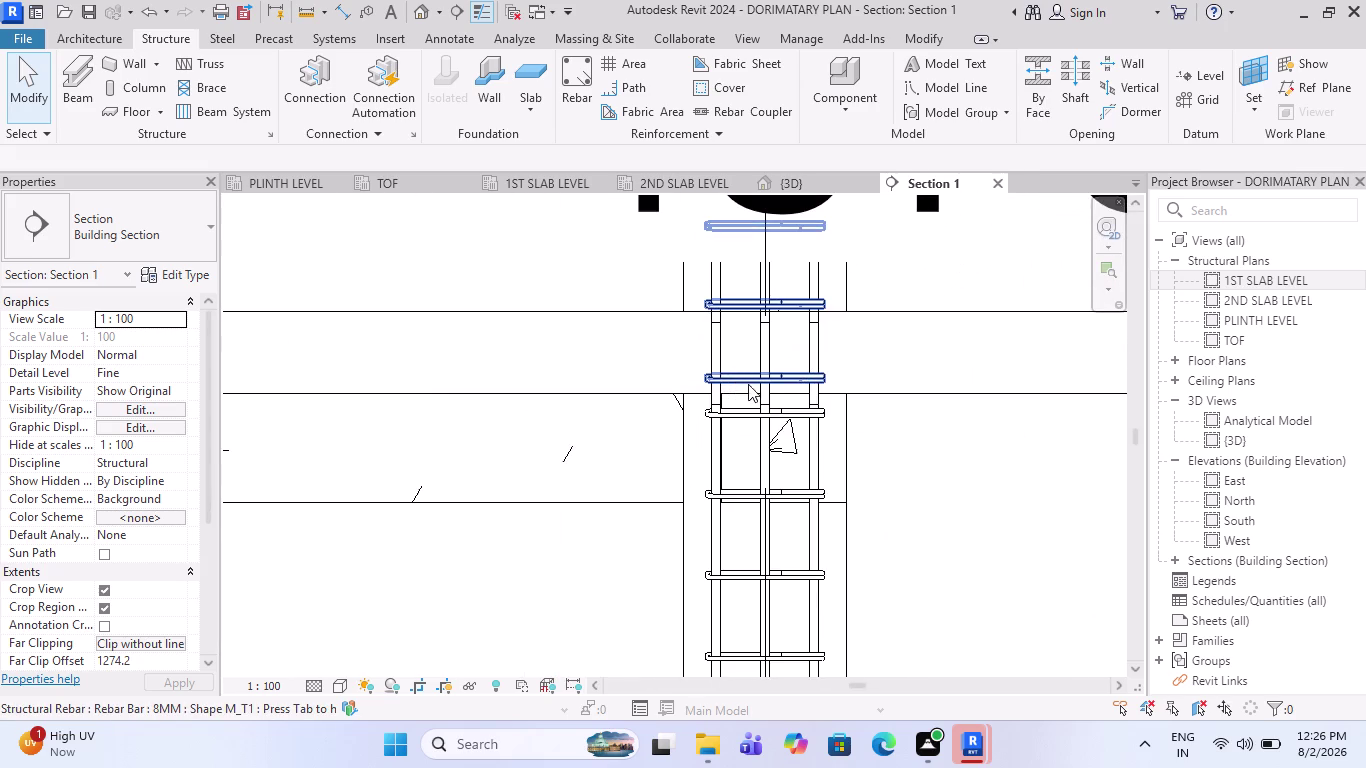
click(761, 376)
scroll(down, 3)
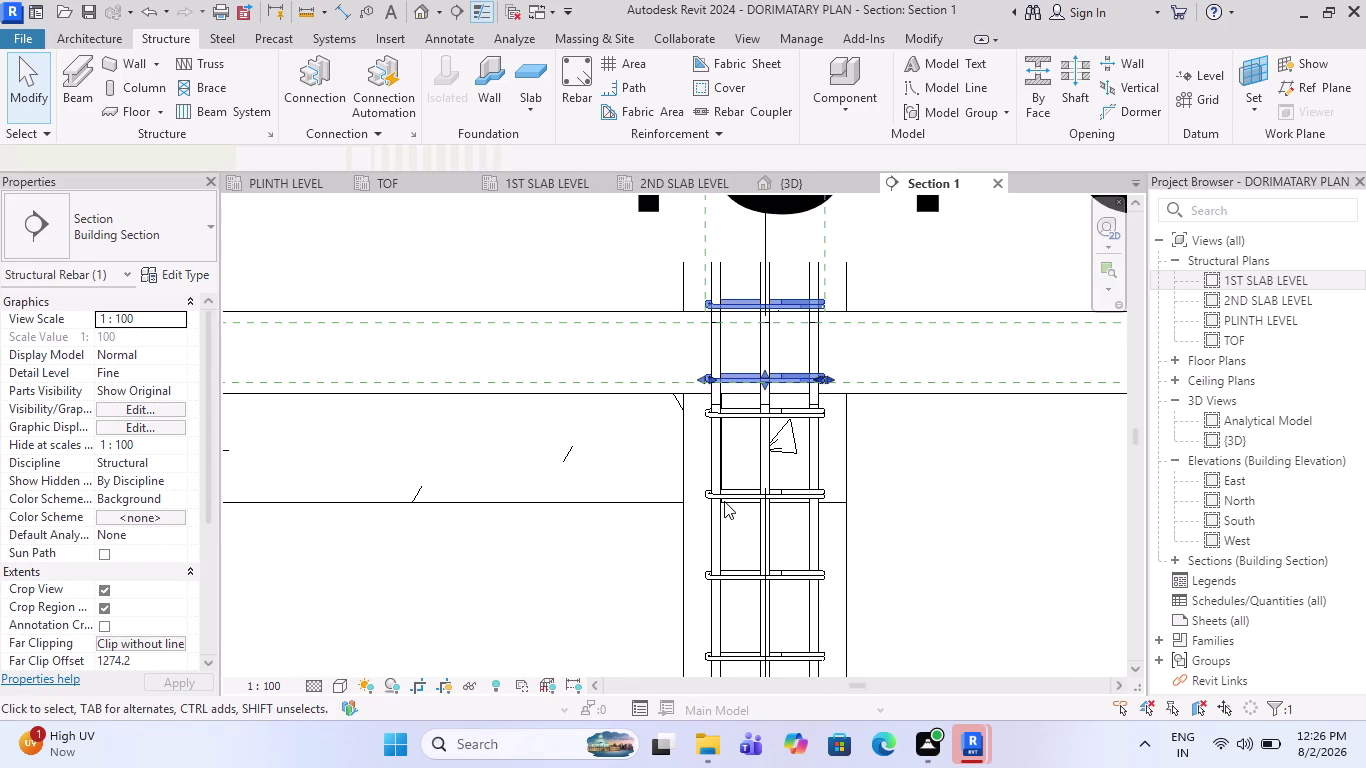
scroll(down, 3)
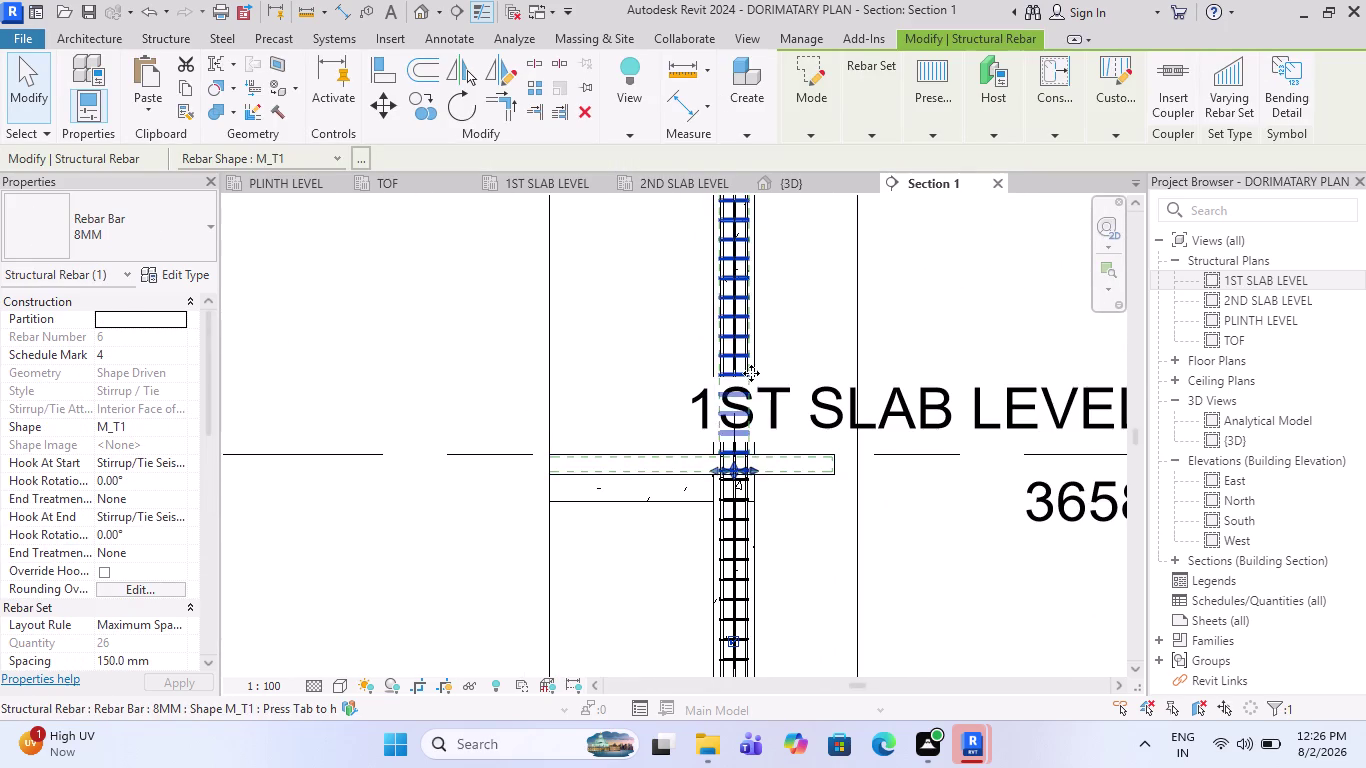
scroll(up, 3)
key(Escape)
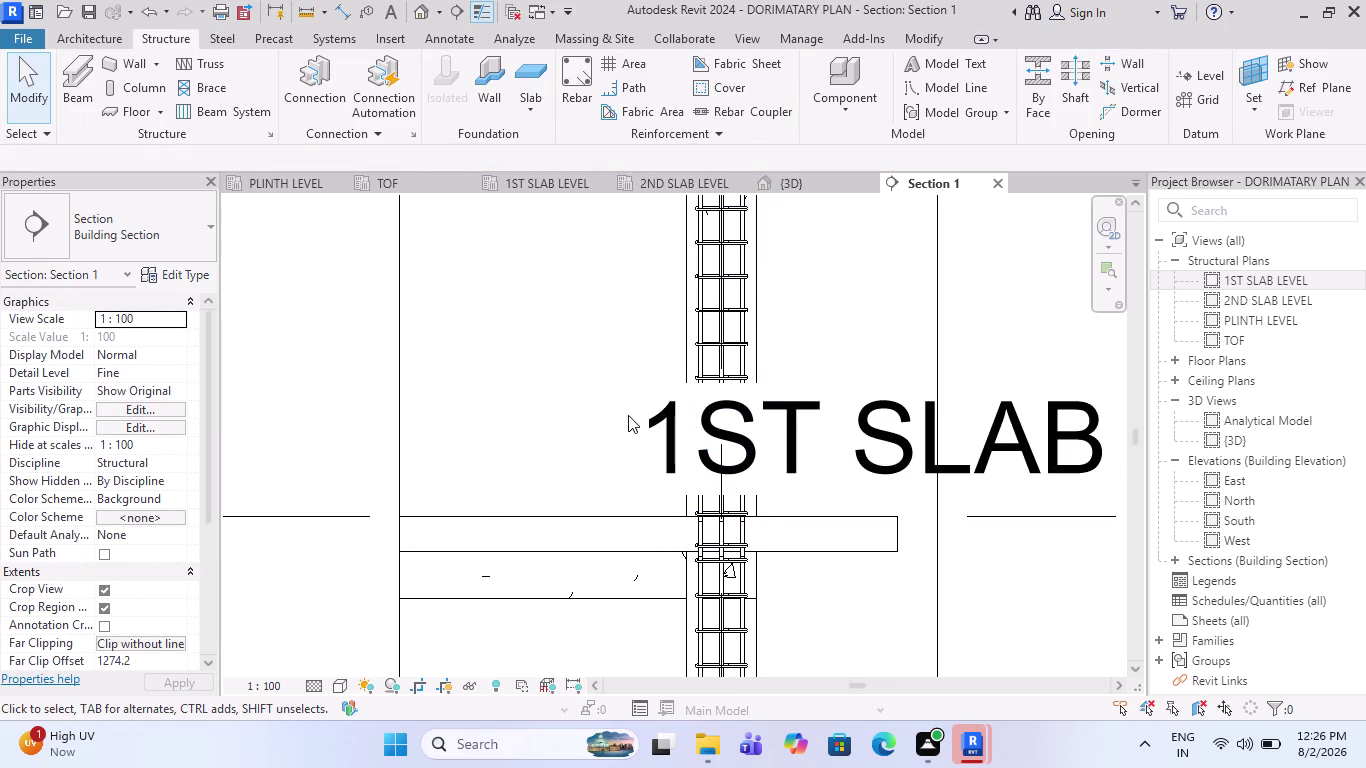
scroll(down, 3)
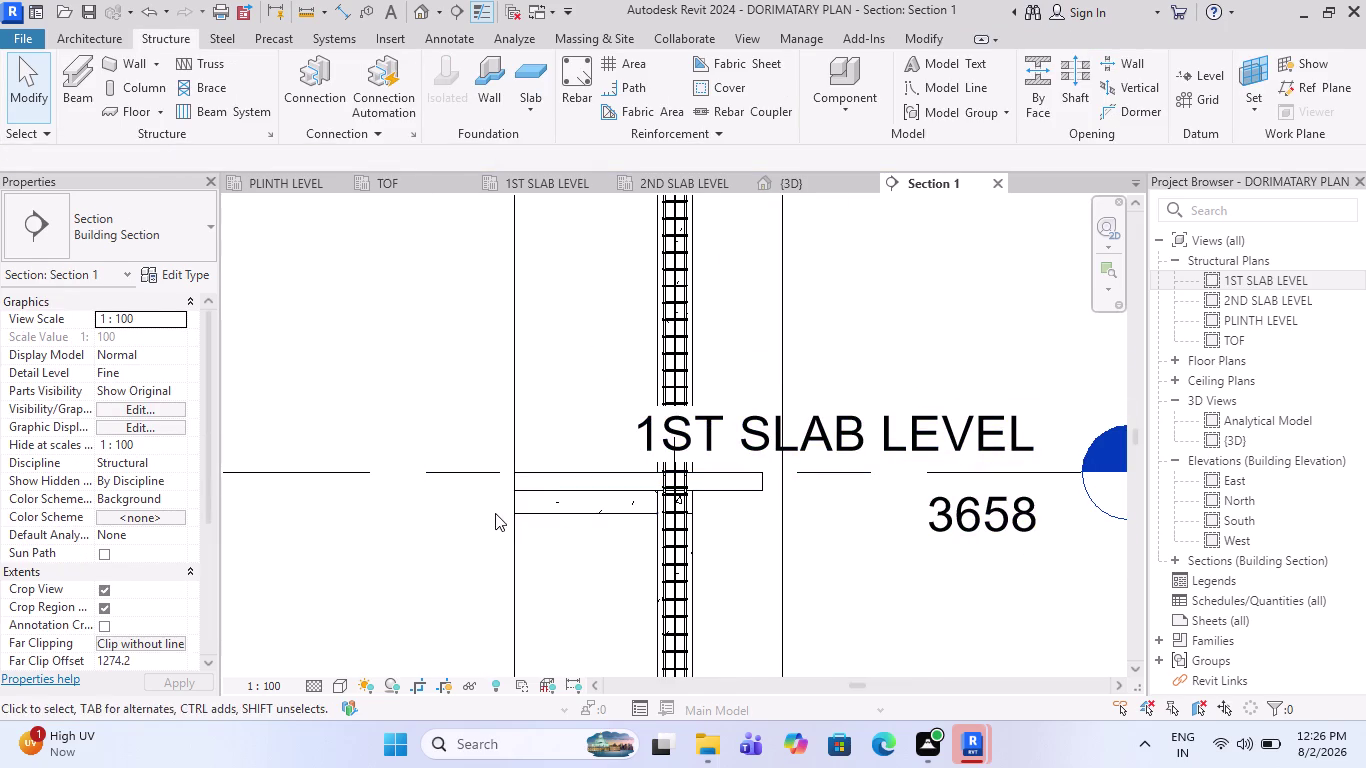
click(587, 82)
scroll(up, 3)
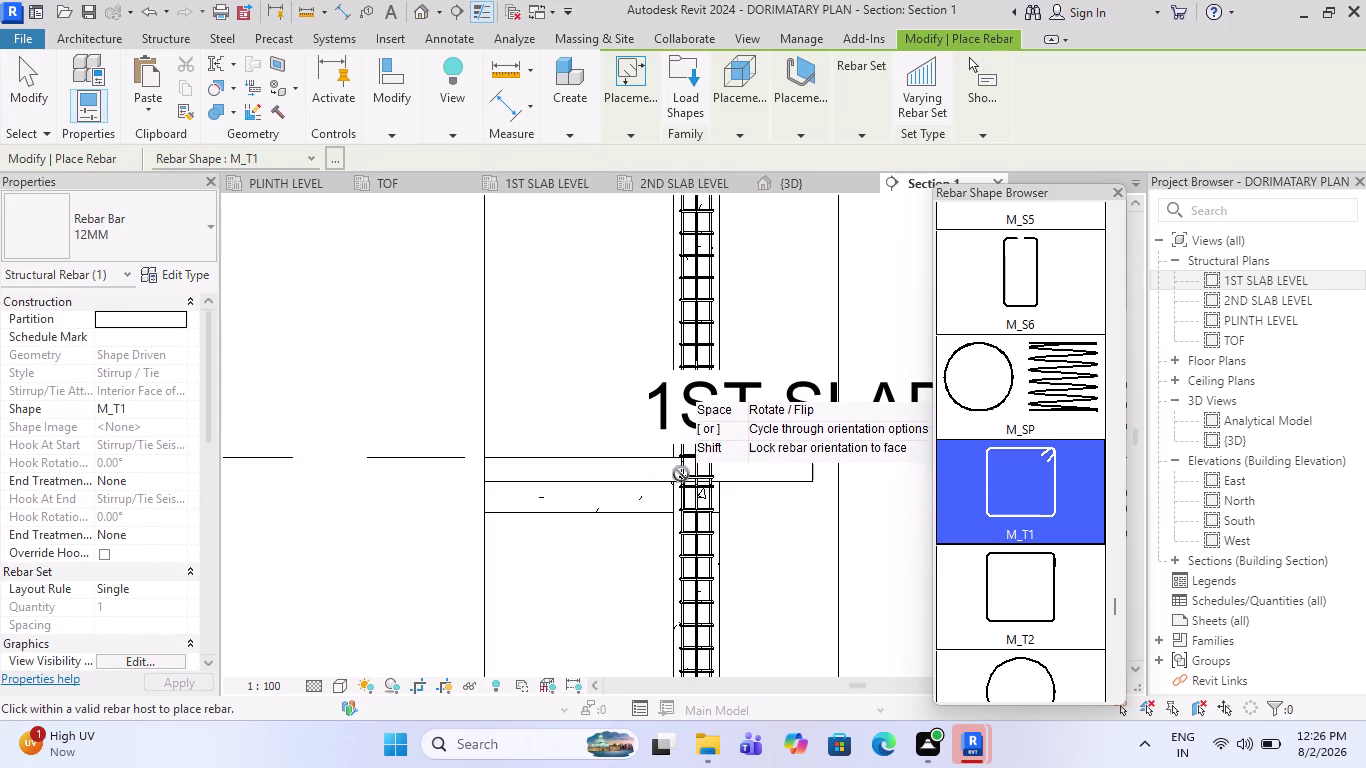
scroll(down, 3)
scroll(up, 3)
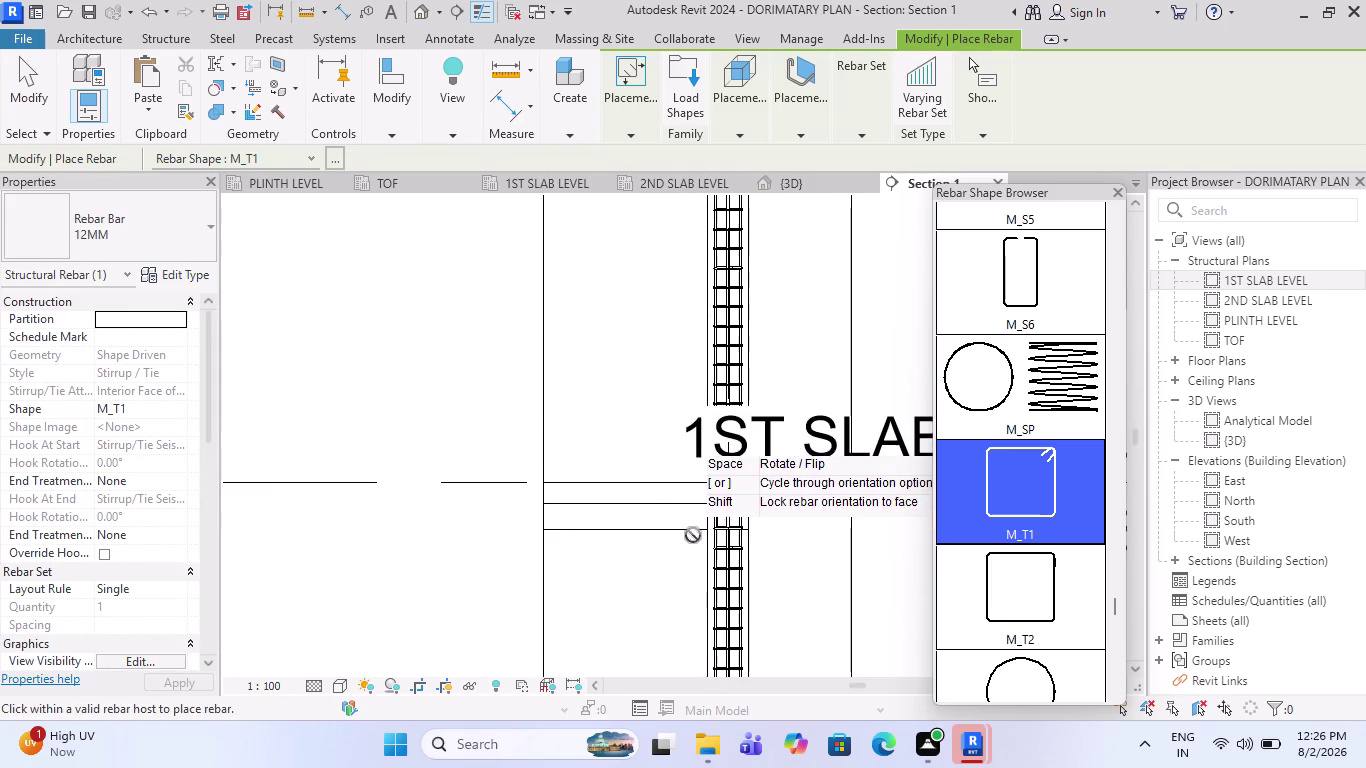
scroll(up, 3)
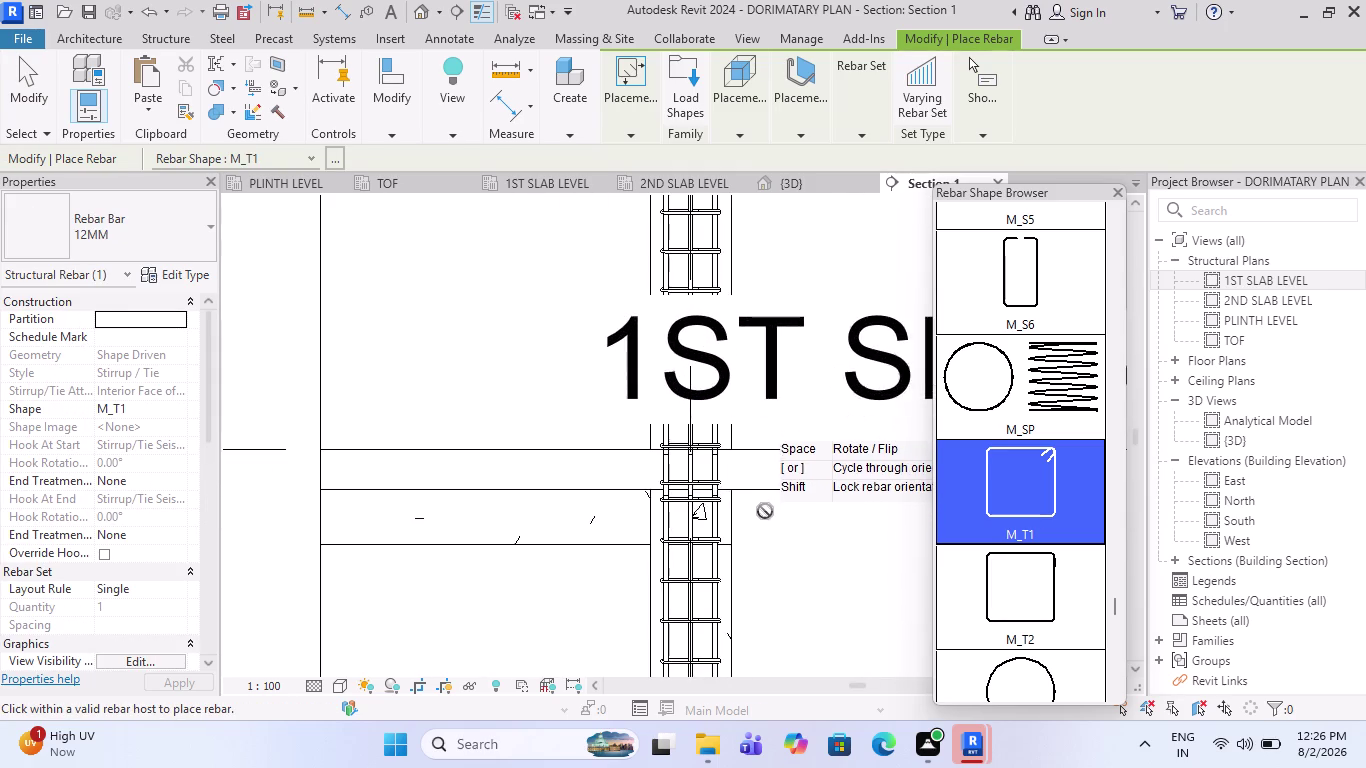
scroll(up, 3)
scroll(down, 3)
scroll(down, 3)
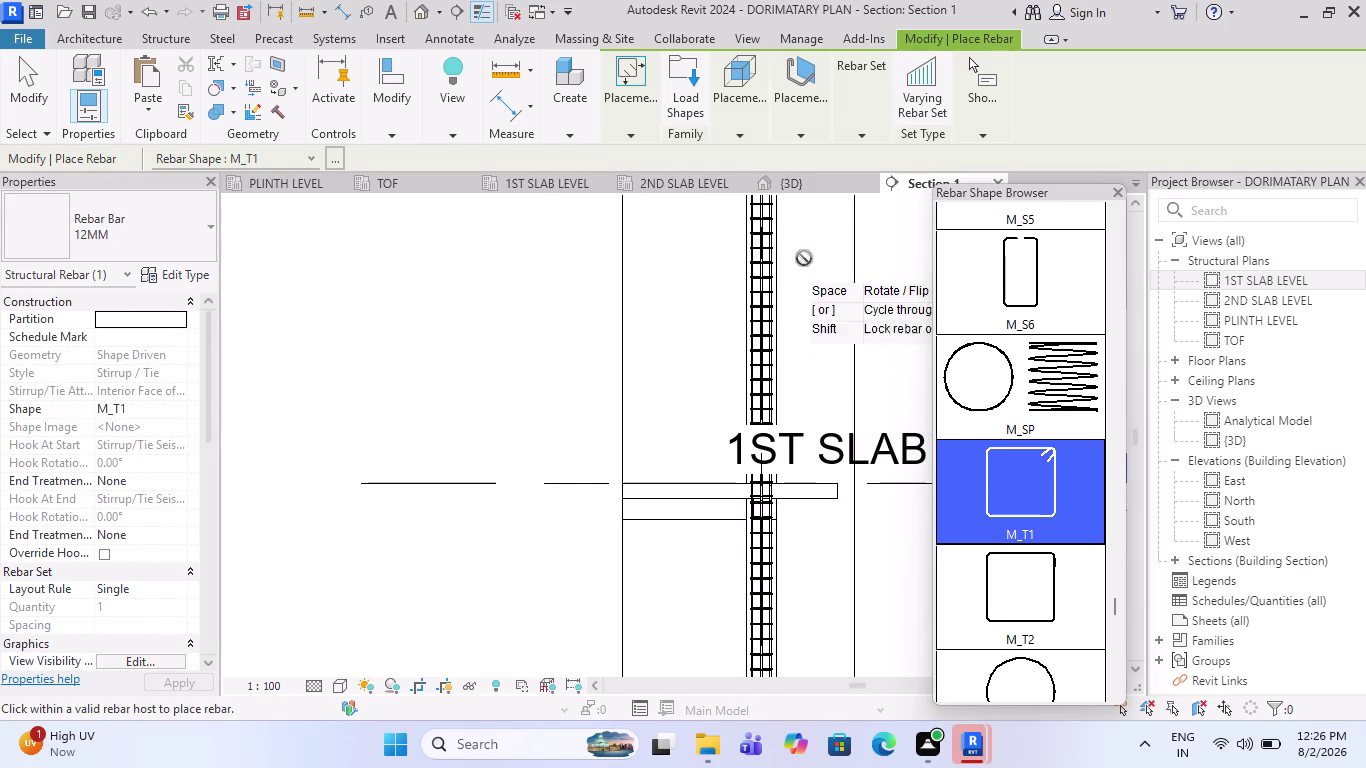
key(Escape)
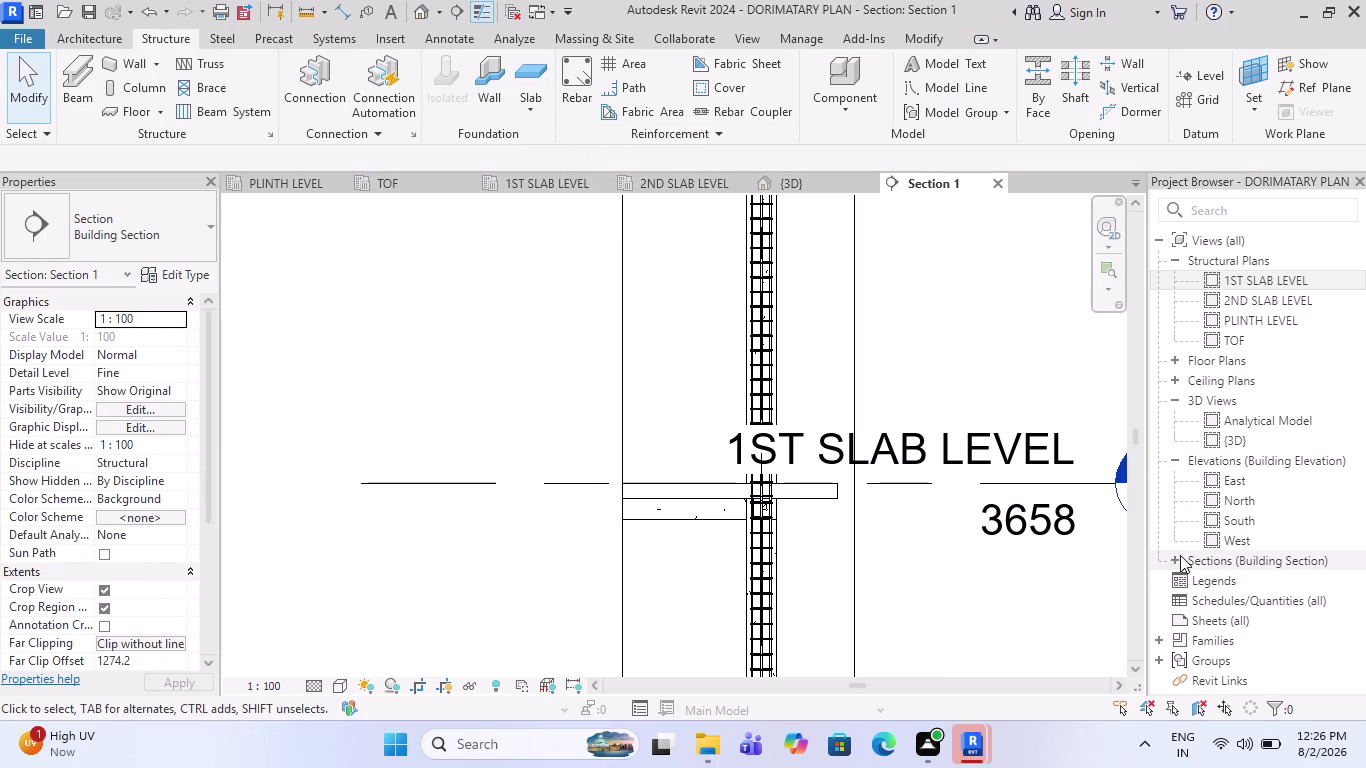
Open Section 2 from the Sections (Building Section) list and zoom to the levels.
click(1170, 555)
click(1173, 558)
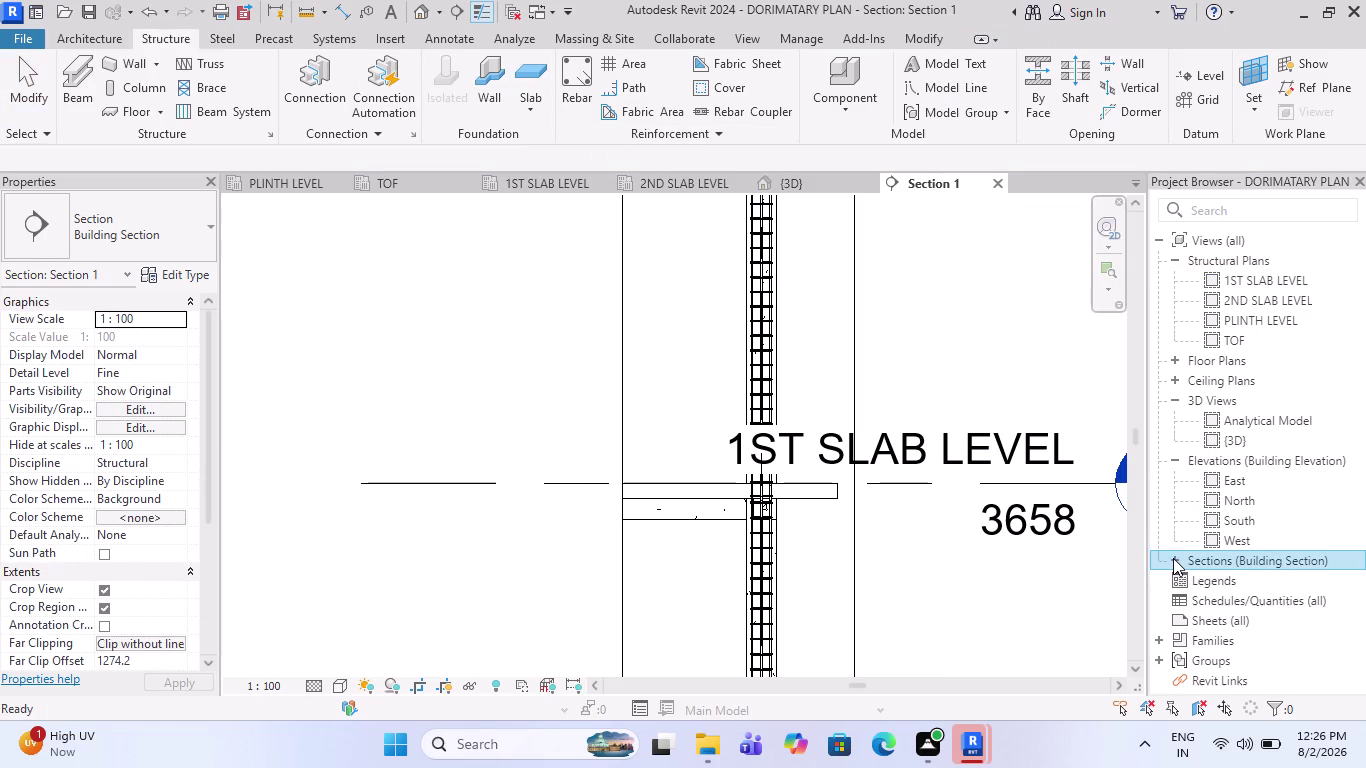
click(1173, 558)
click(1241, 596)
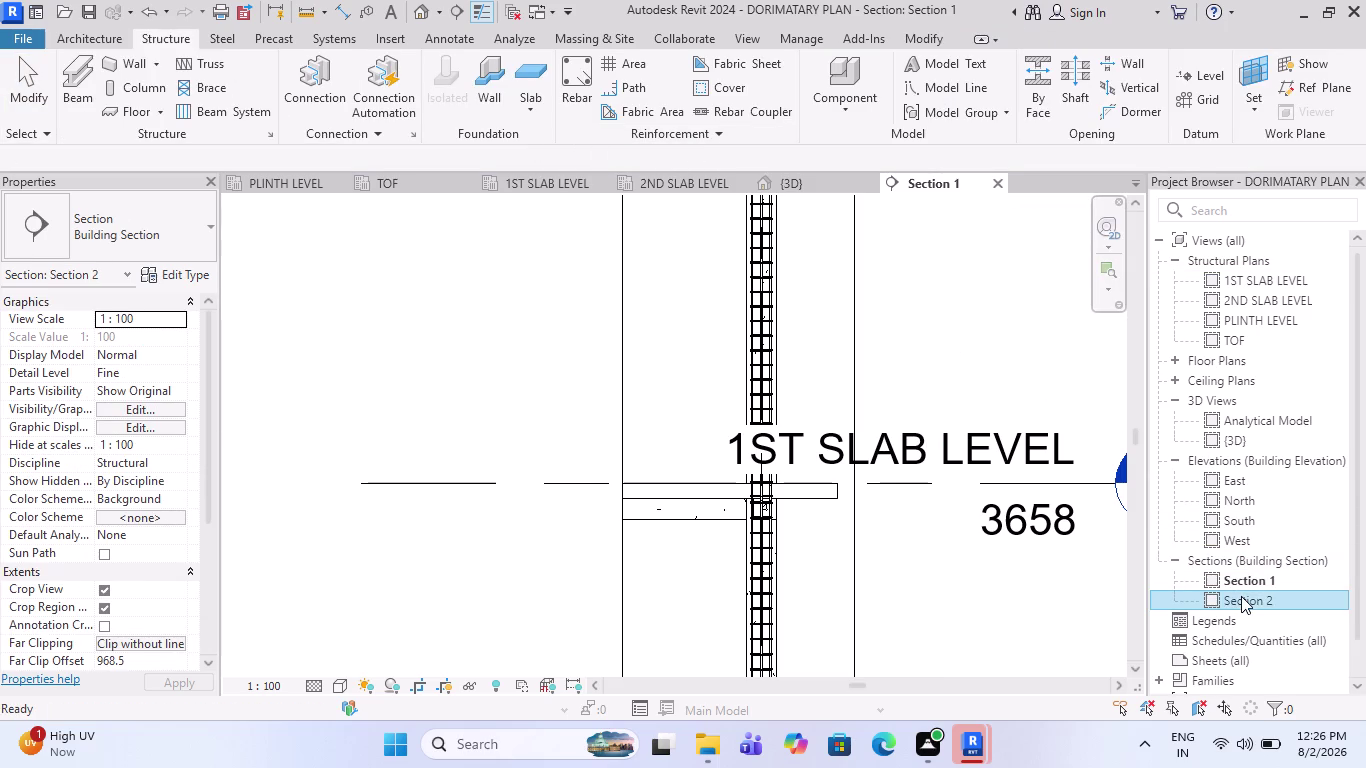
double_click(1241, 596)
double_click(1193, 603)
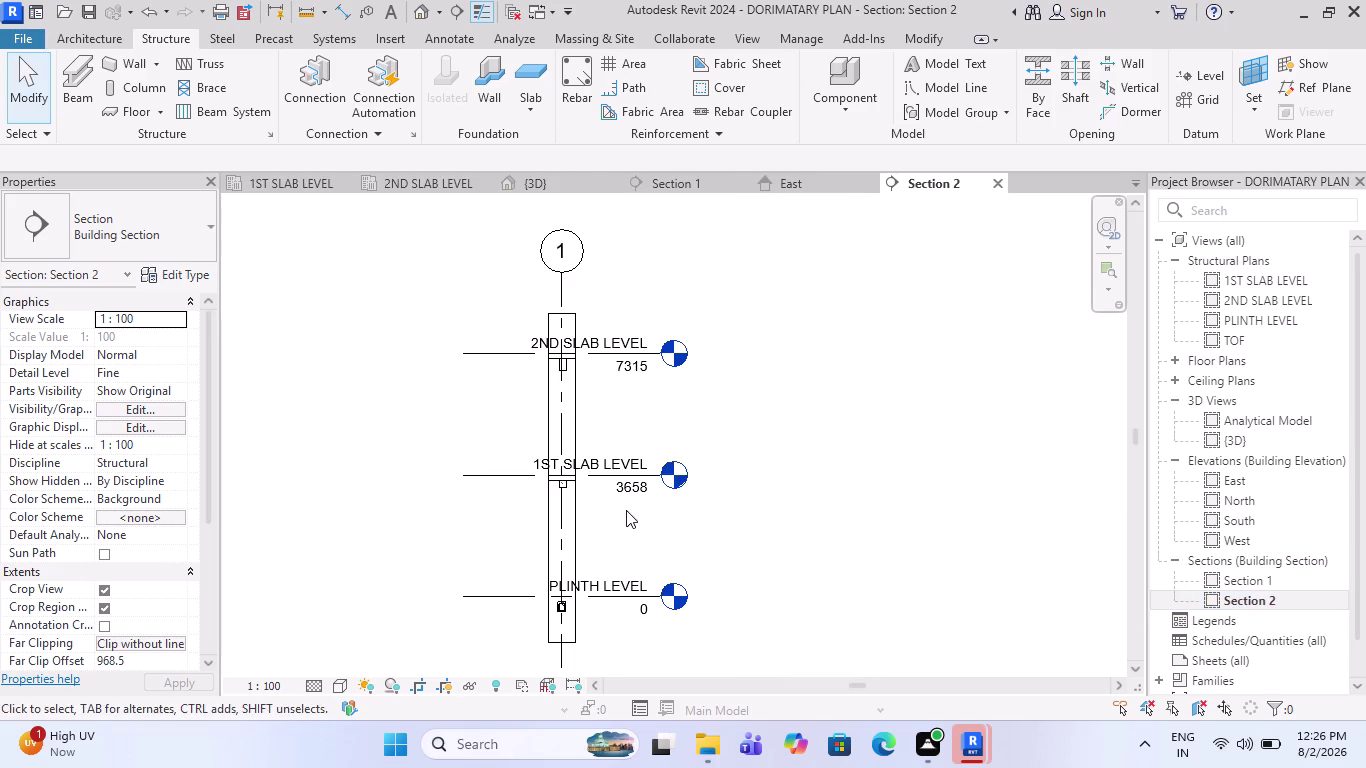
scroll(down, 3)
scroll(up, 3)
scroll(up, 3)
scroll(up, 3)
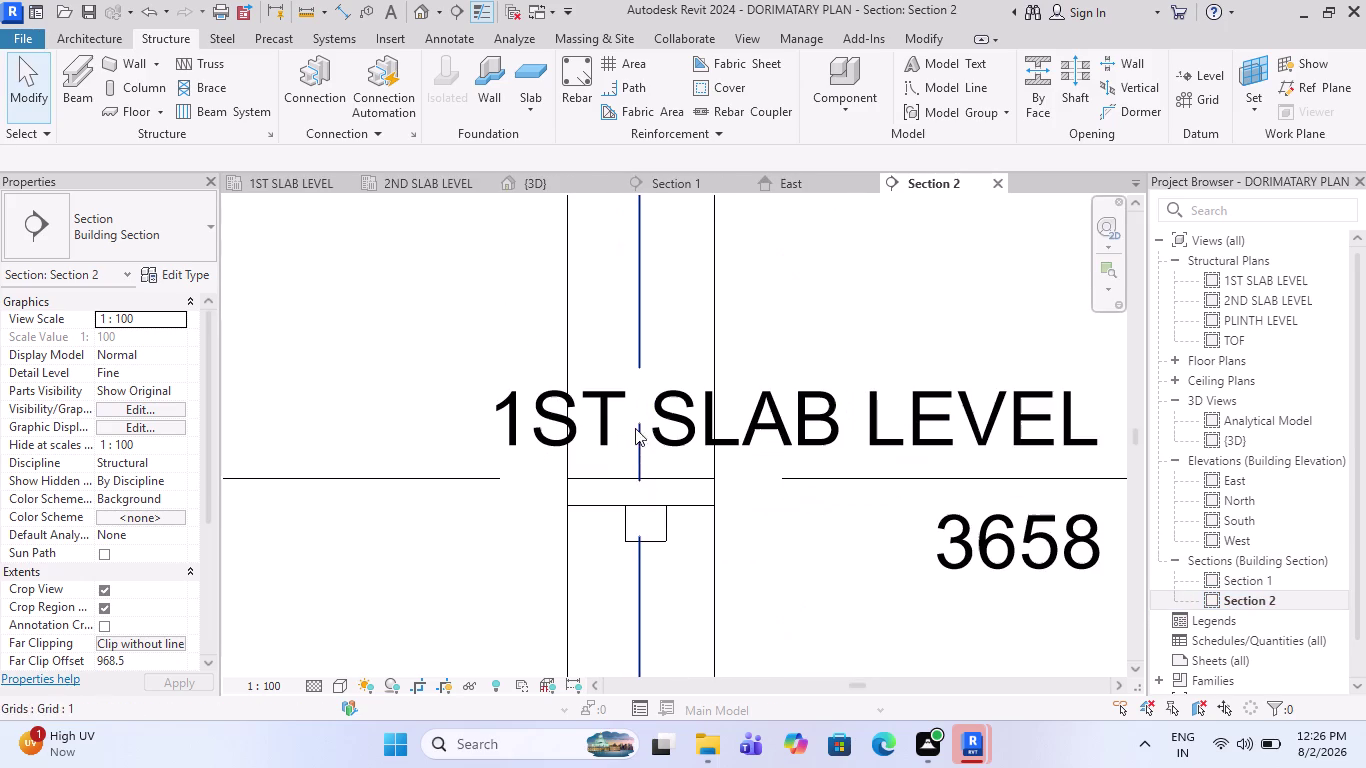
click(576, 89)
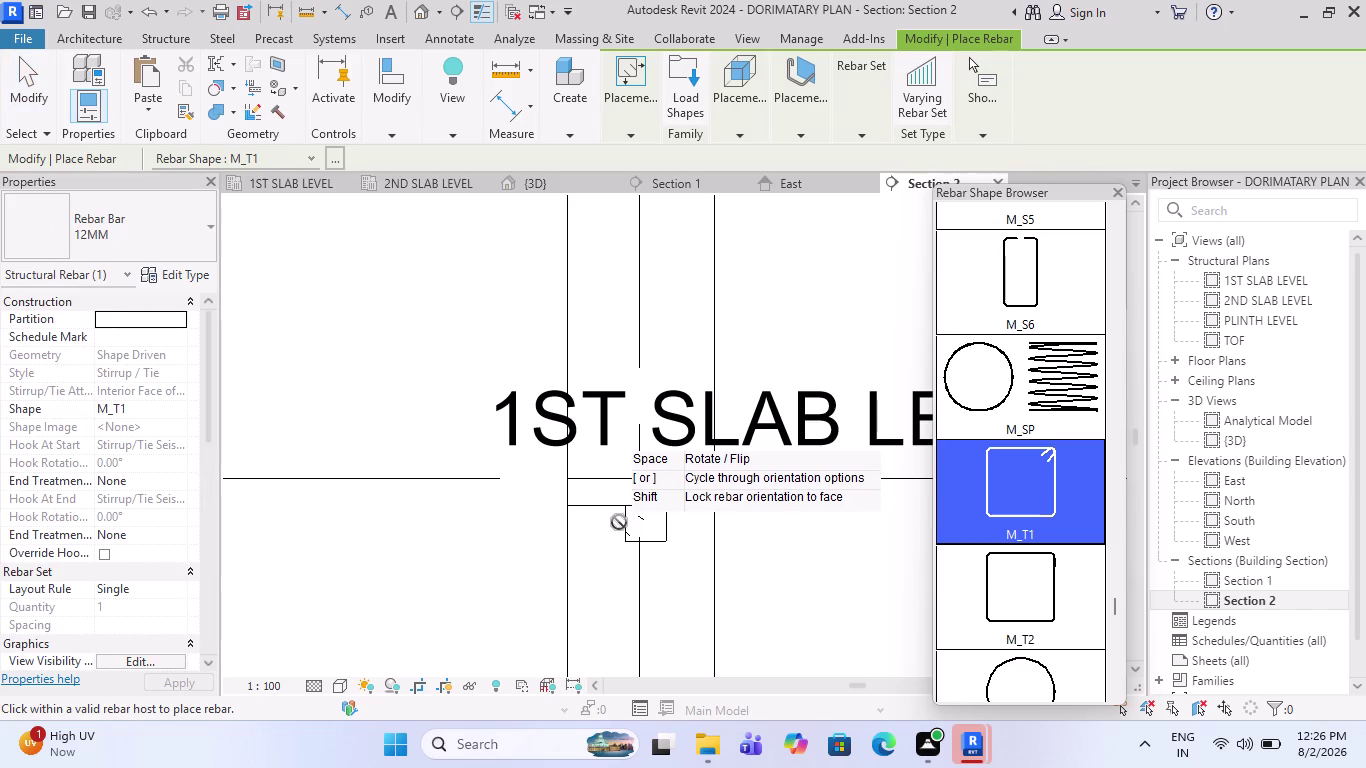
Place an M_T1 tie inside the beam cross-section in Section 2.
scroll(up, 3)
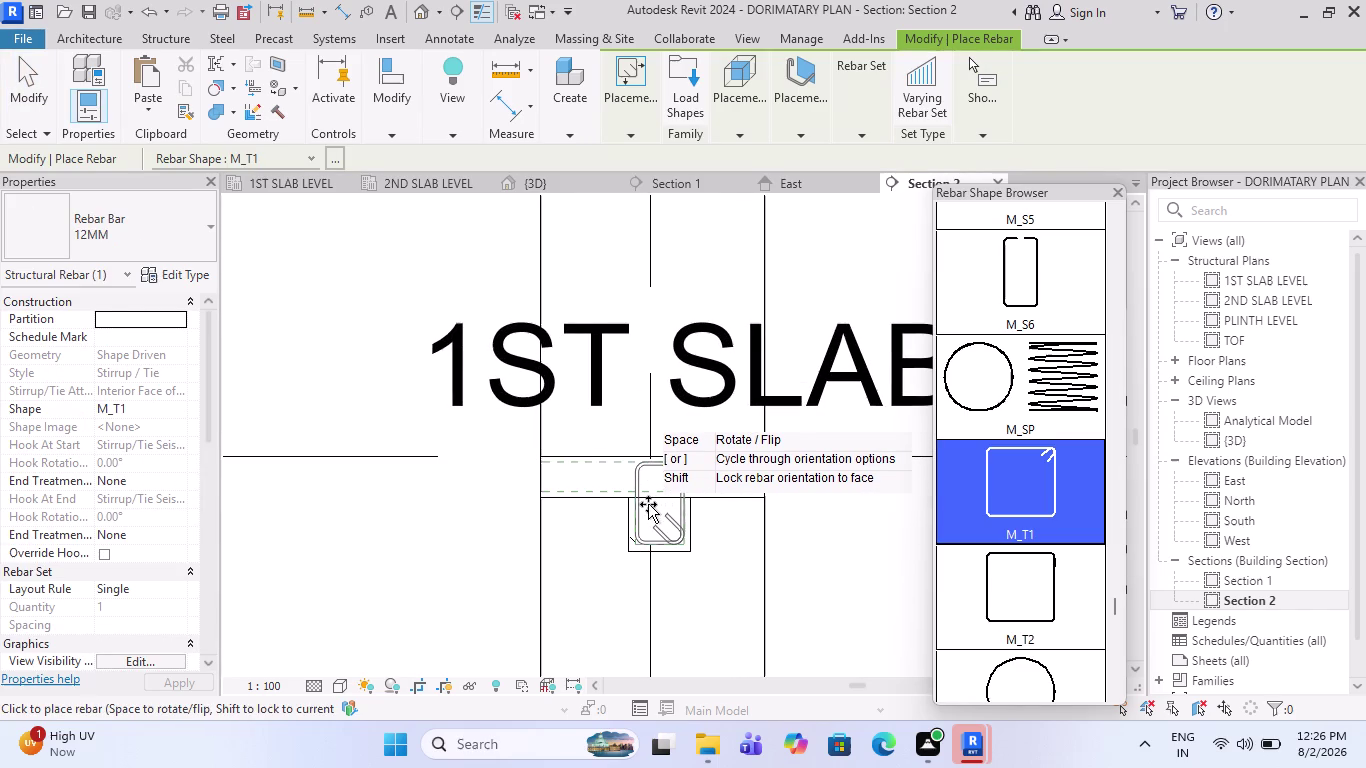
click(652, 533)
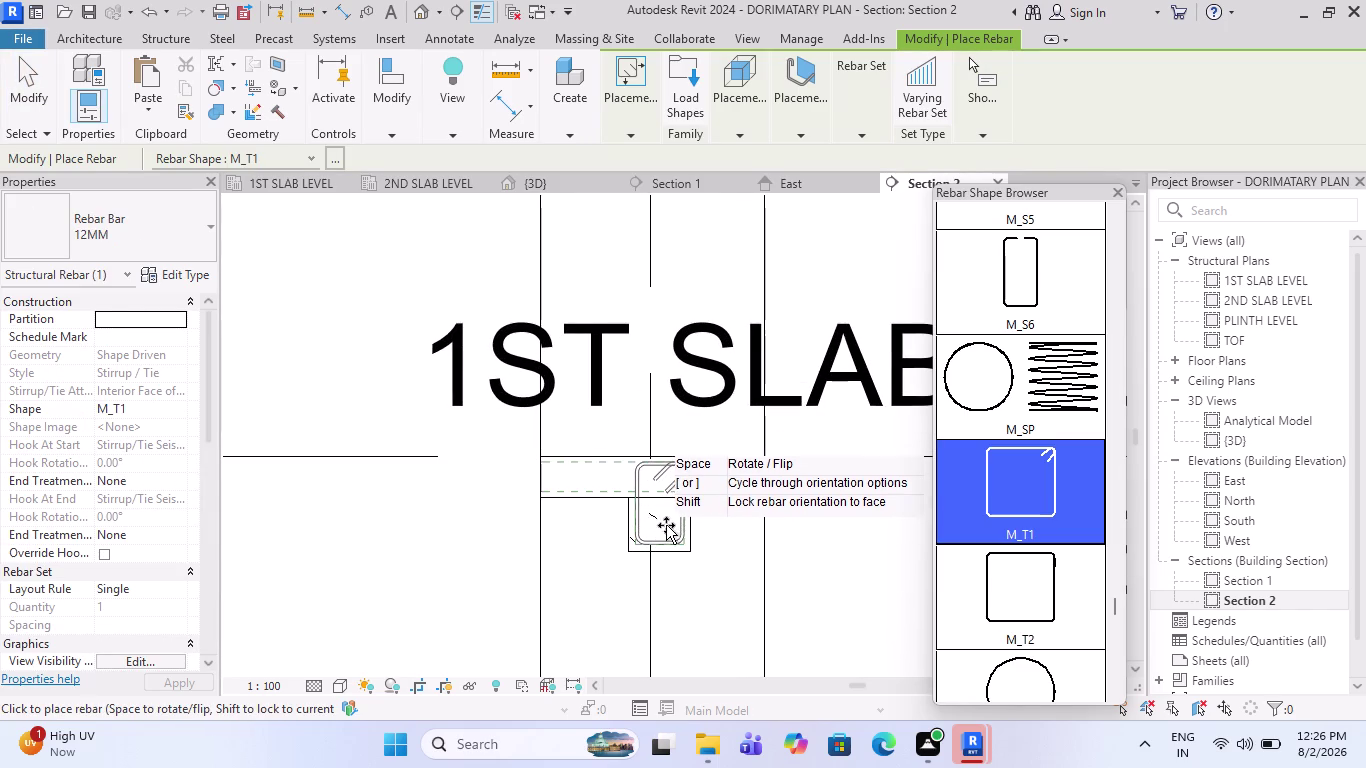
scroll(up, 3)
key(Escape)
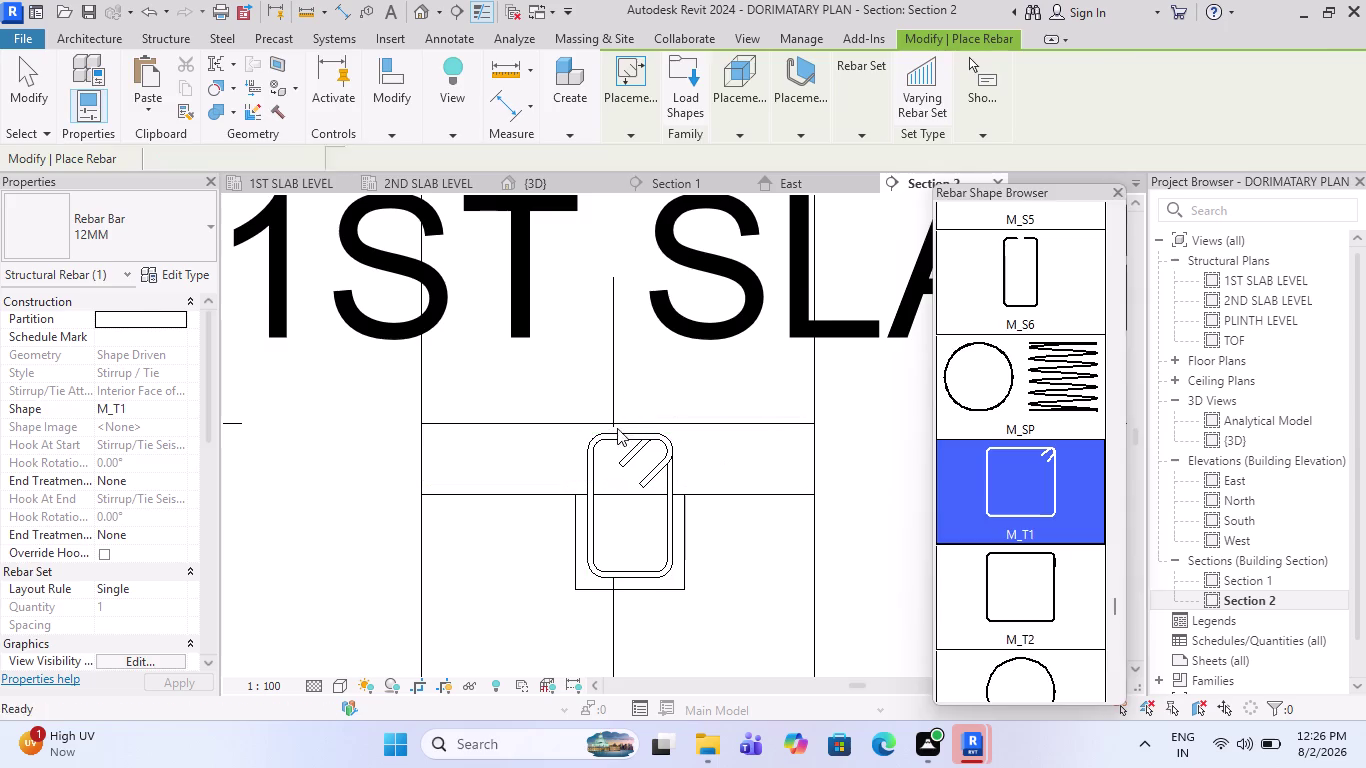
Change the new tie's bar size to 8MM.
click(670, 455)
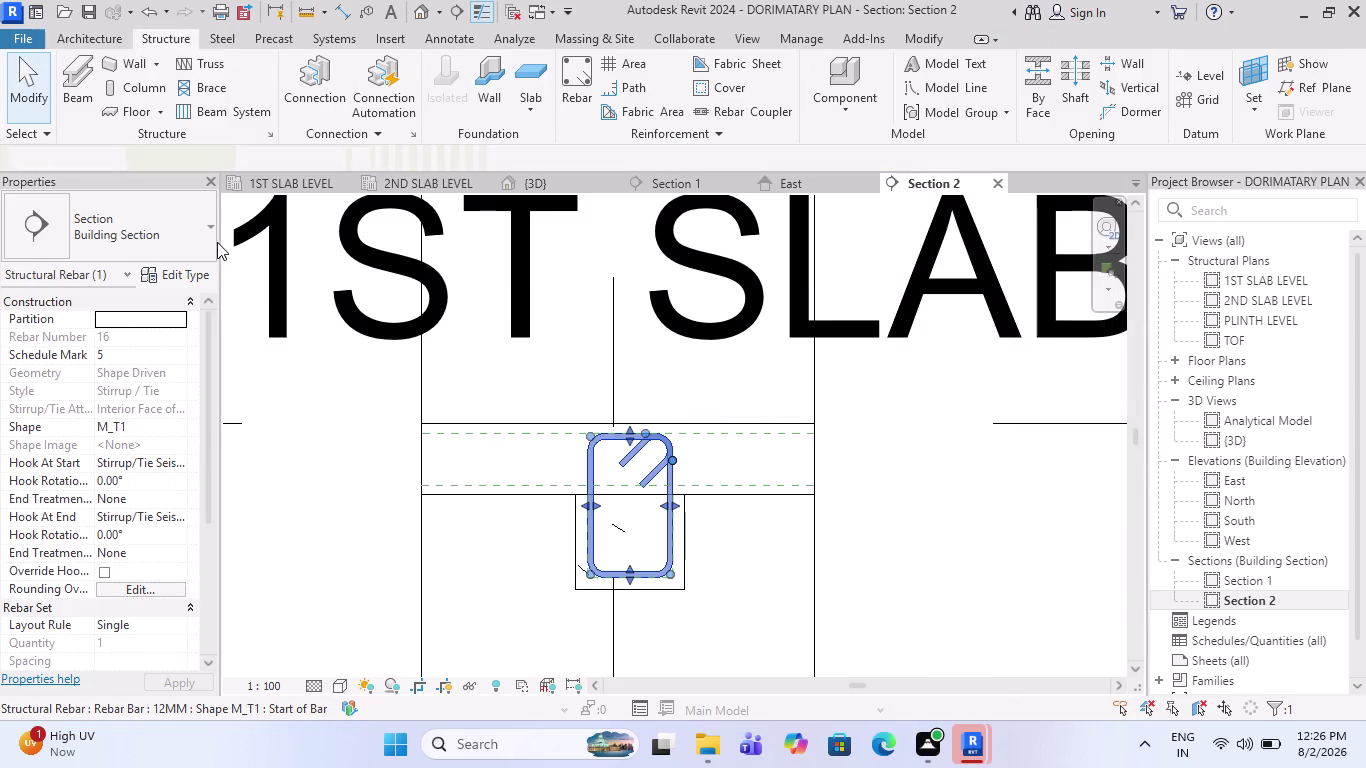
click(193, 231)
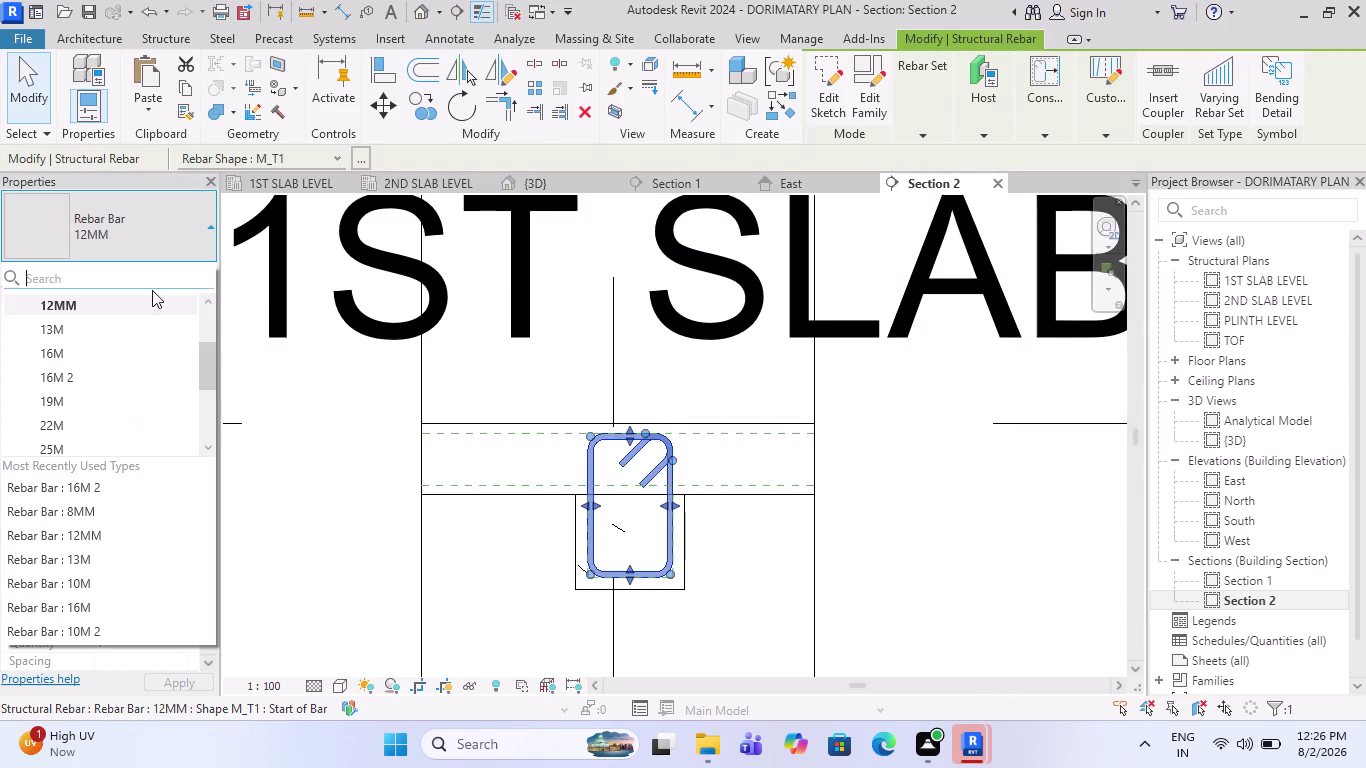
scroll(up, 3)
click(110, 318)
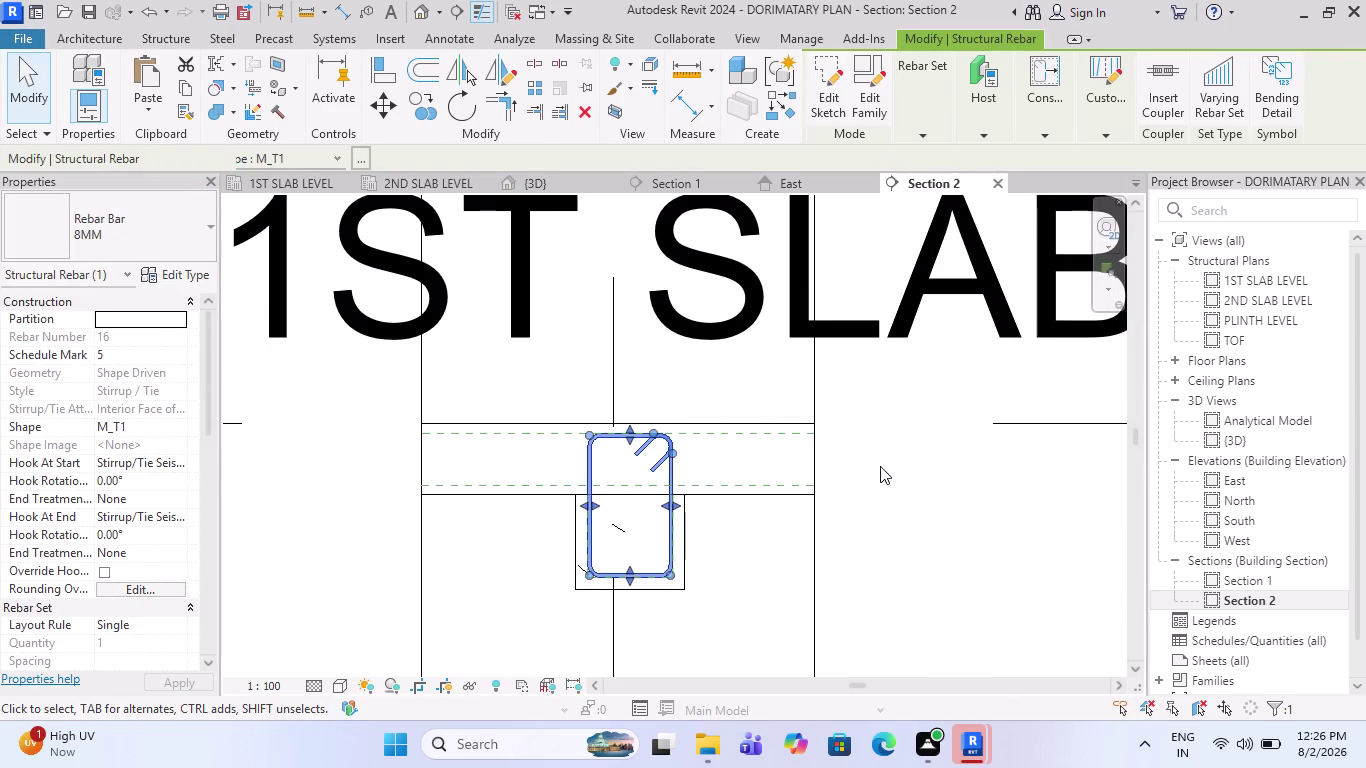
key(Escape)
scroll(down, 3)
scroll(up, 3)
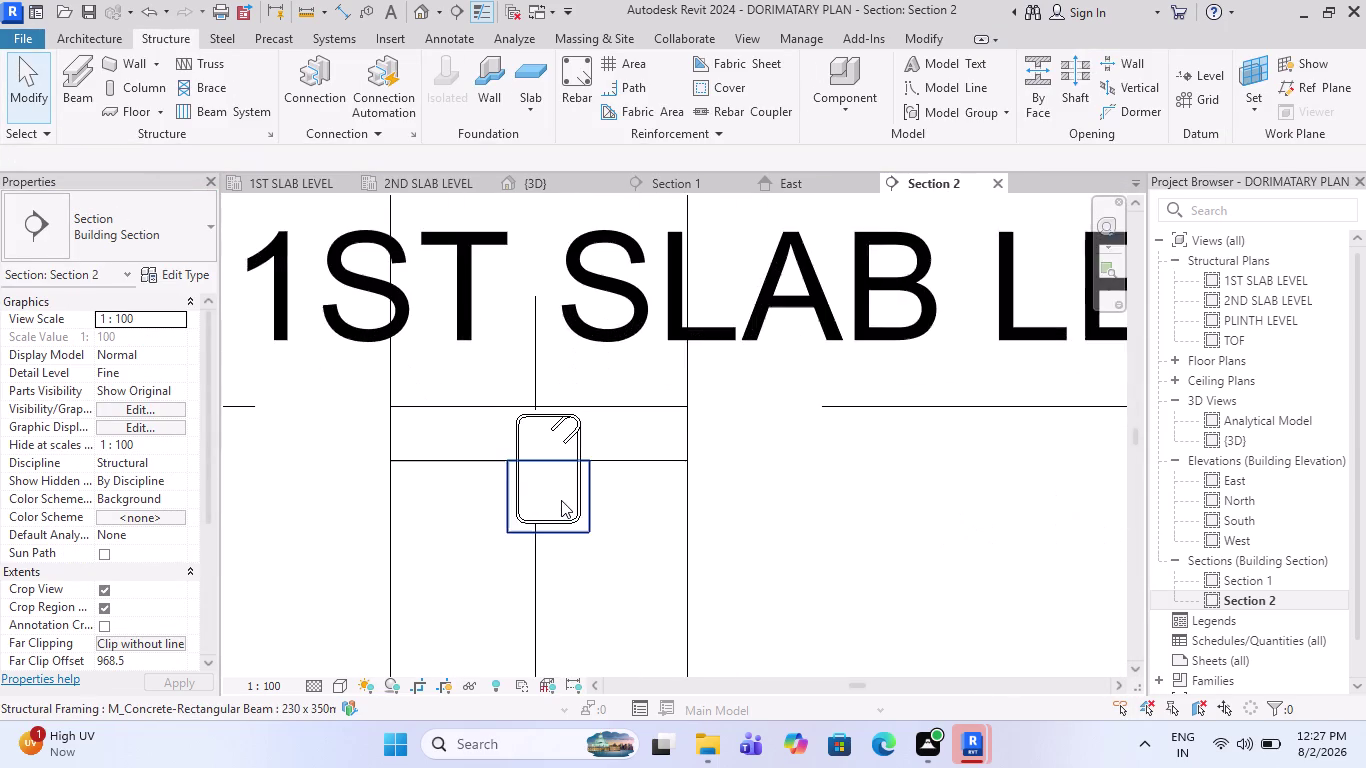
scroll(up, 3)
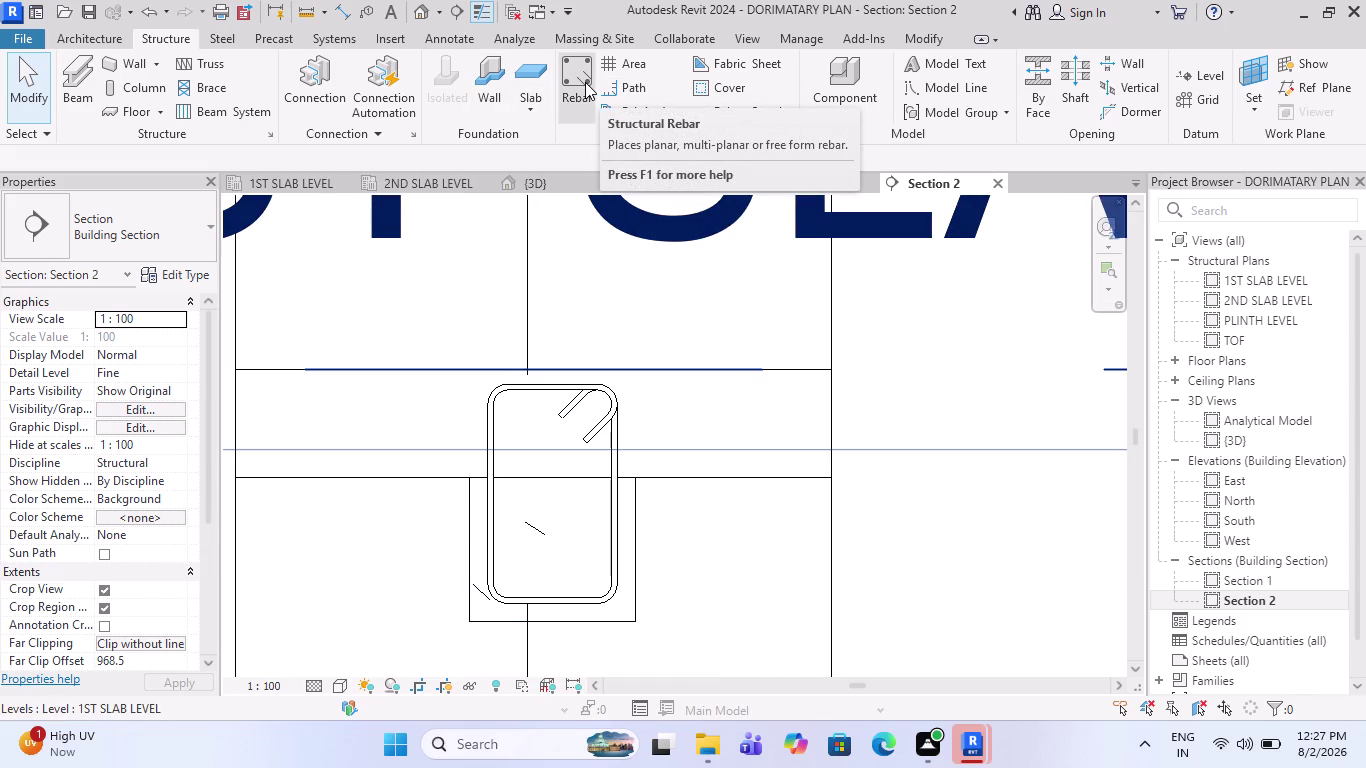
Set up a straight M_00 rebar with Perpendicular to Cover placement orientation.
click(585, 82)
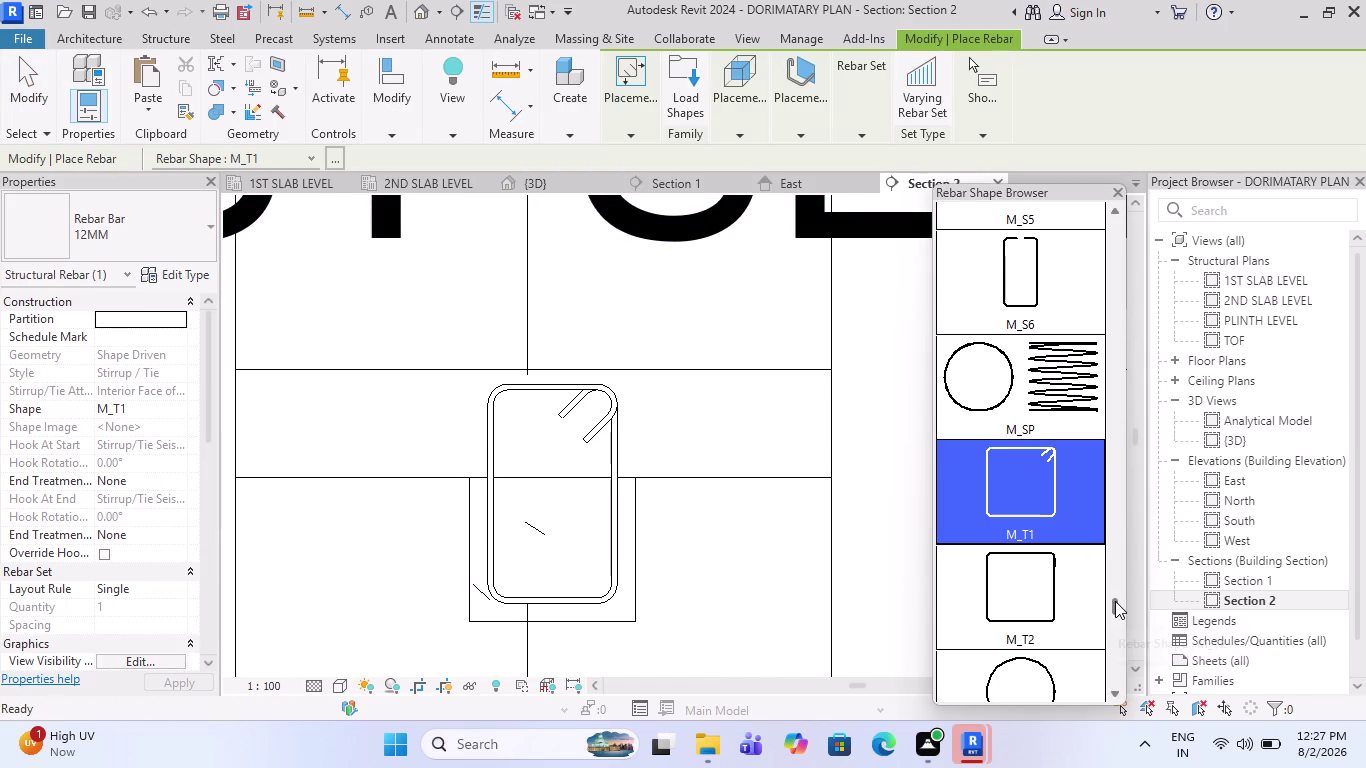
drag(1115, 602, 1089, 205)
click(1015, 244)
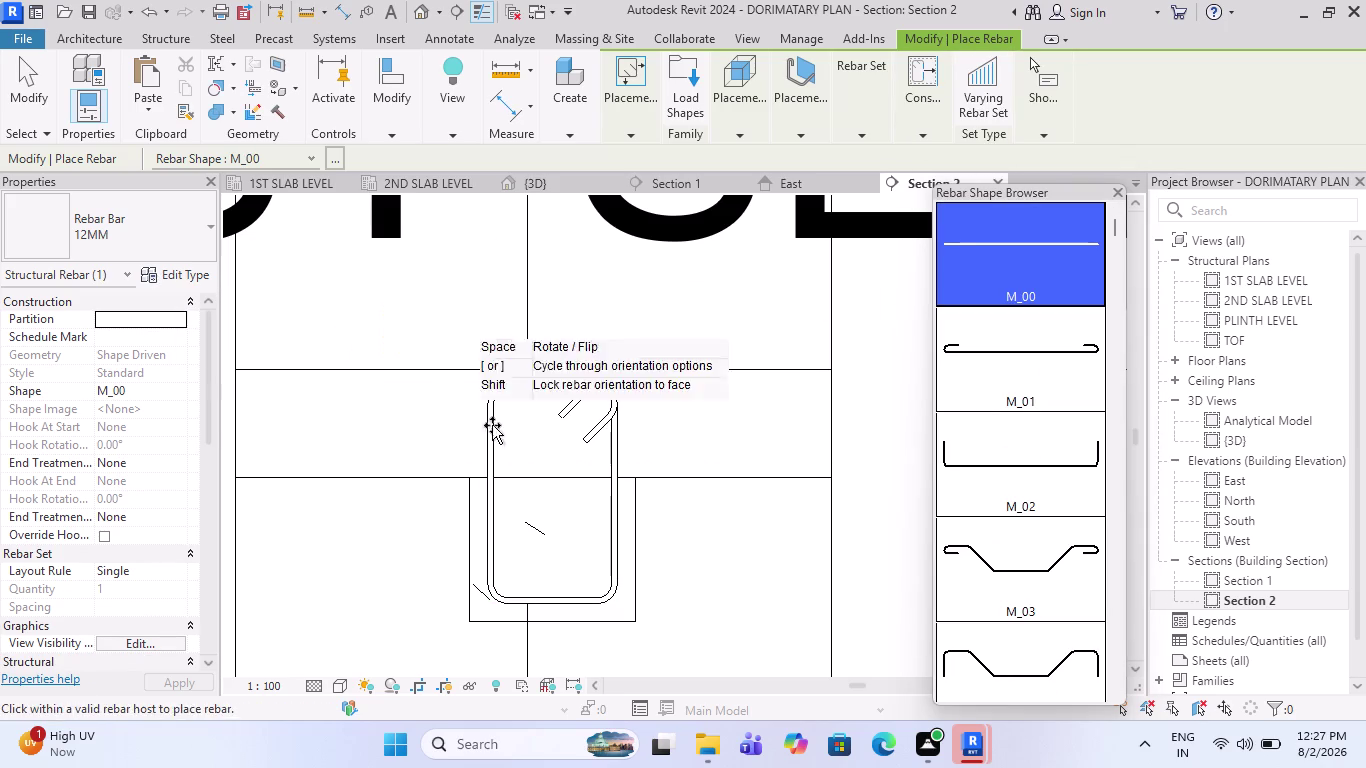
scroll(up, 3)
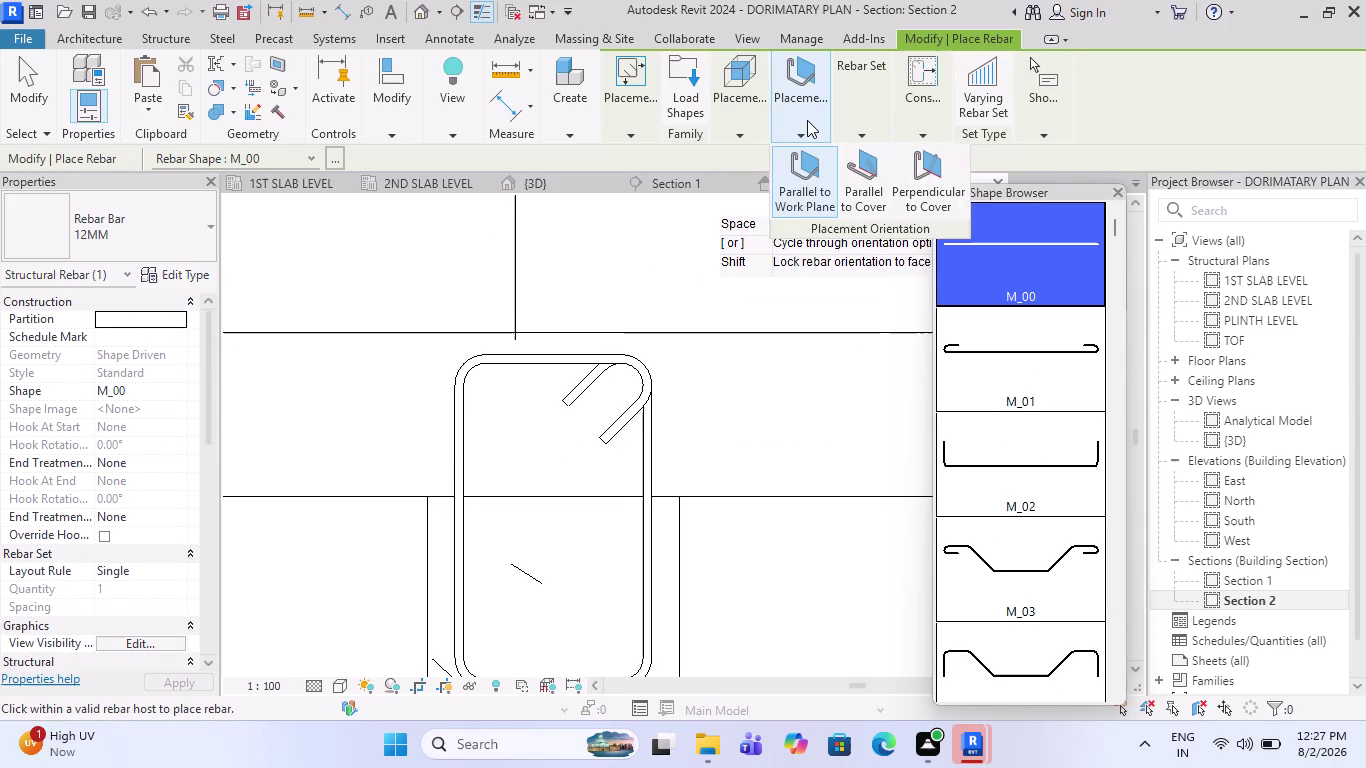
click(924, 193)
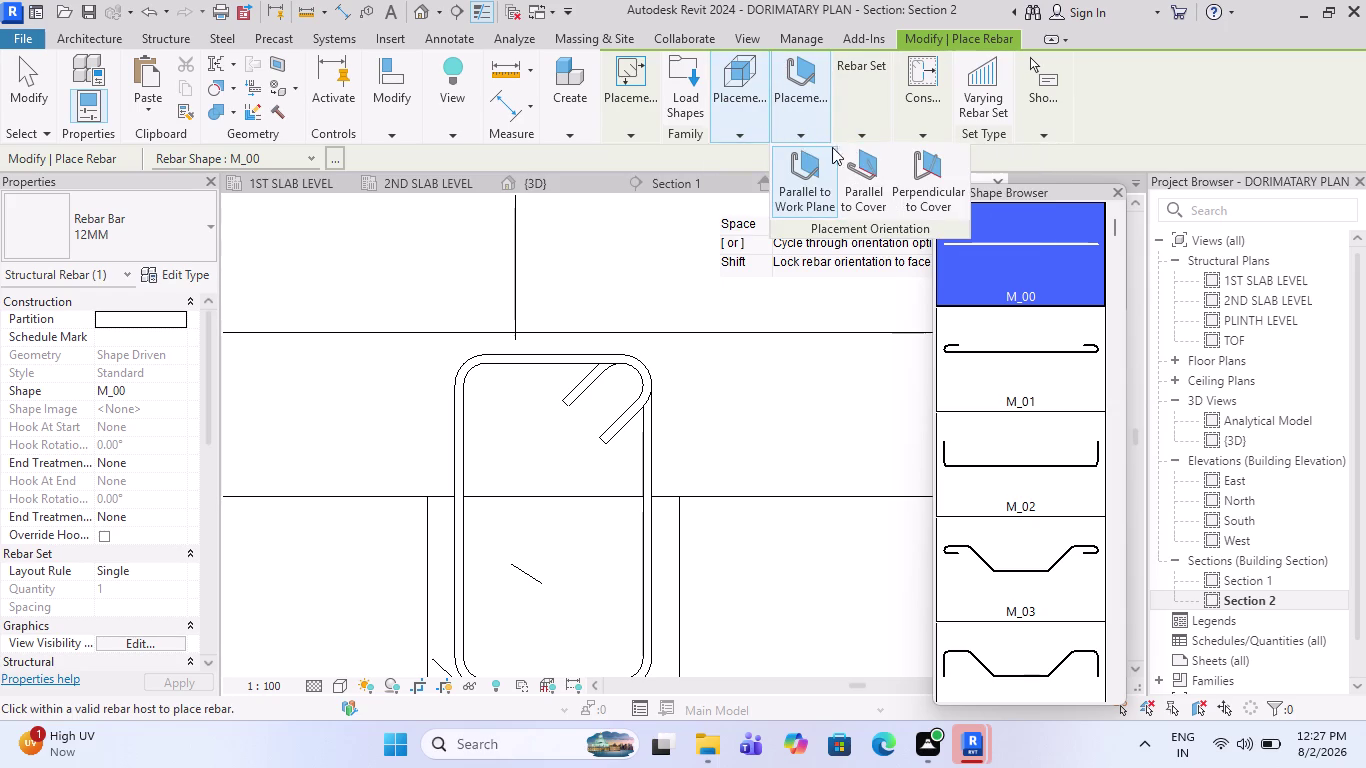
click(923, 178)
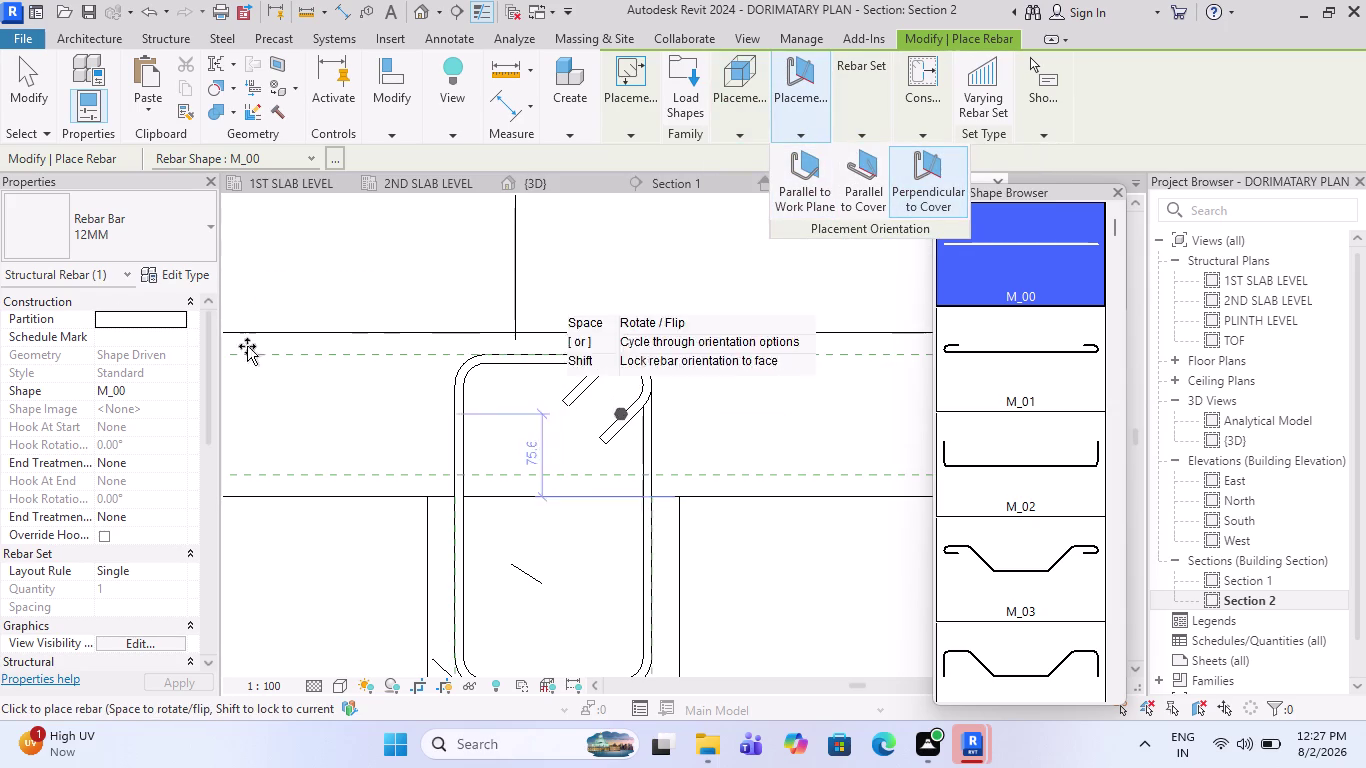
Place a 16M bar in the stirrup's top corner and select it.
click(134, 239)
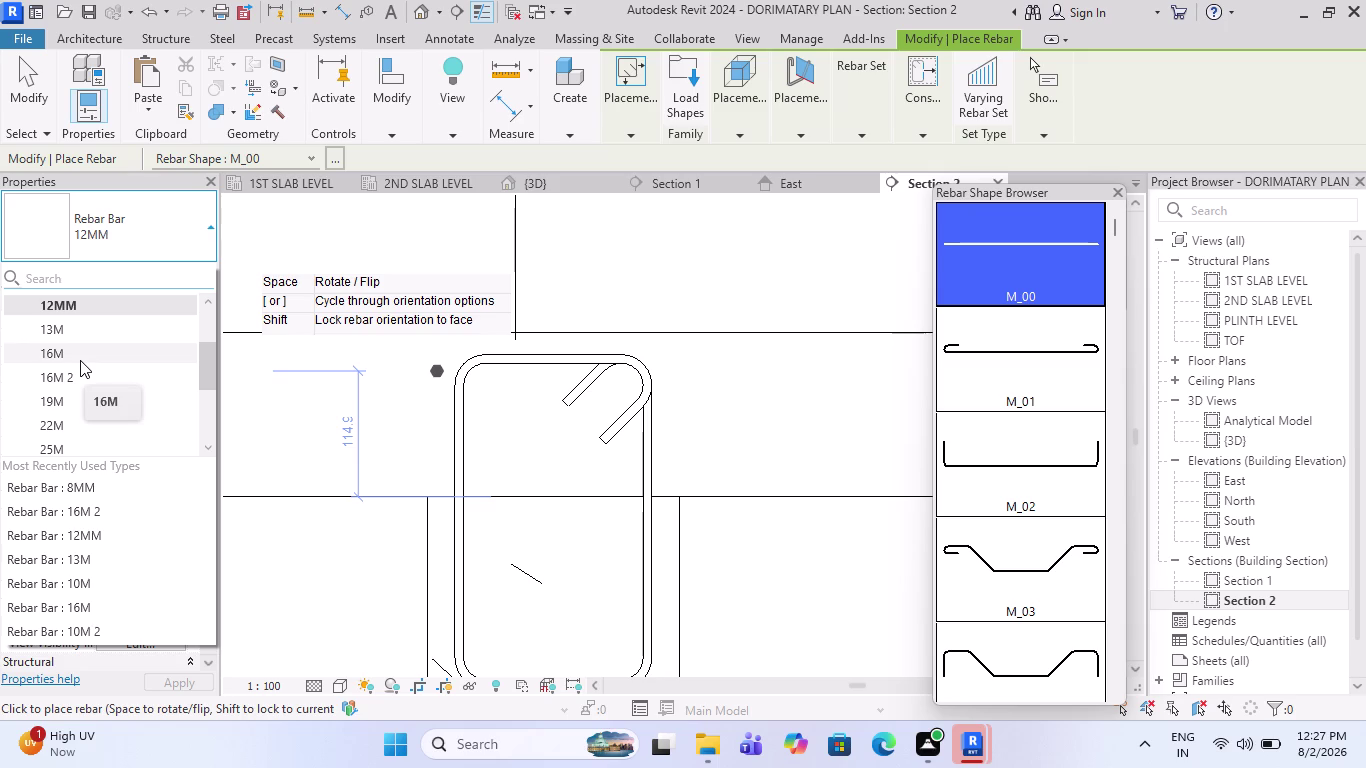
click(80, 360)
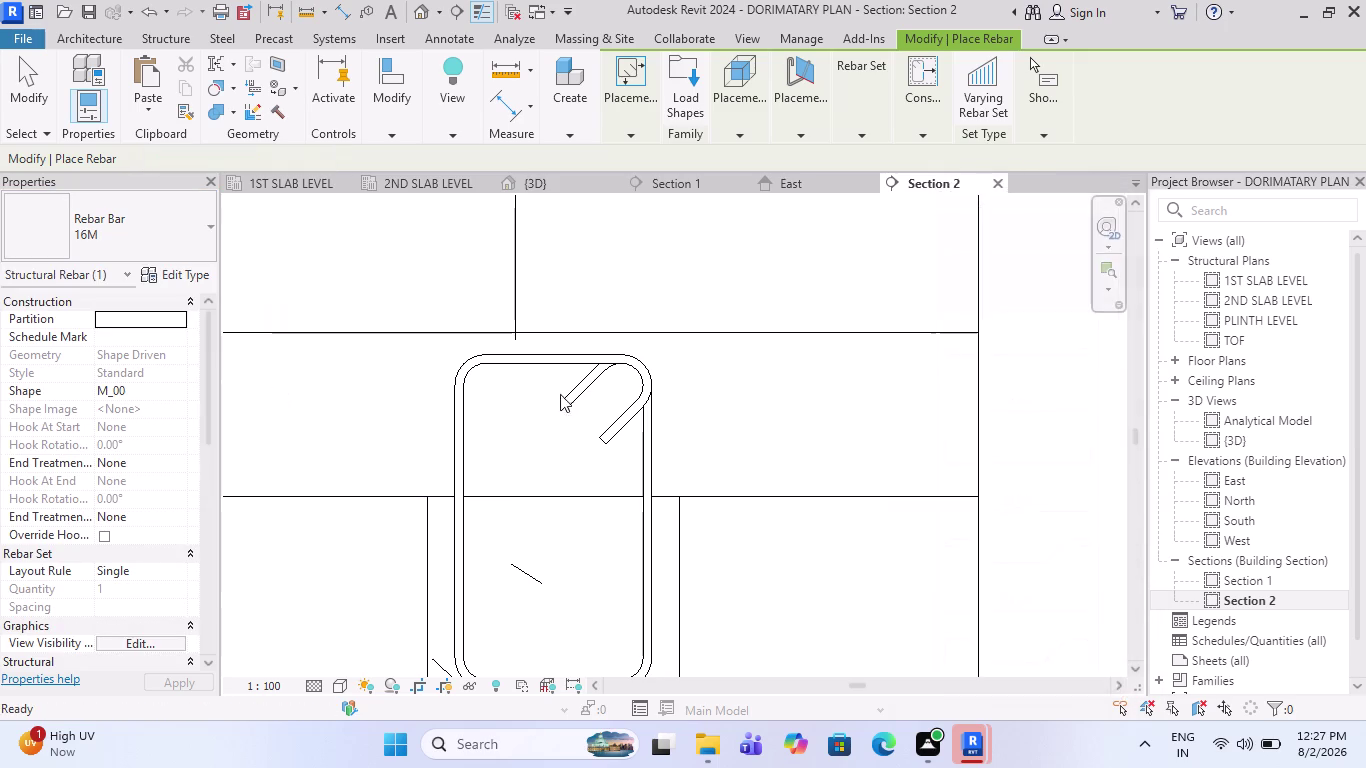
scroll(up, 3)
scroll(up, 3)
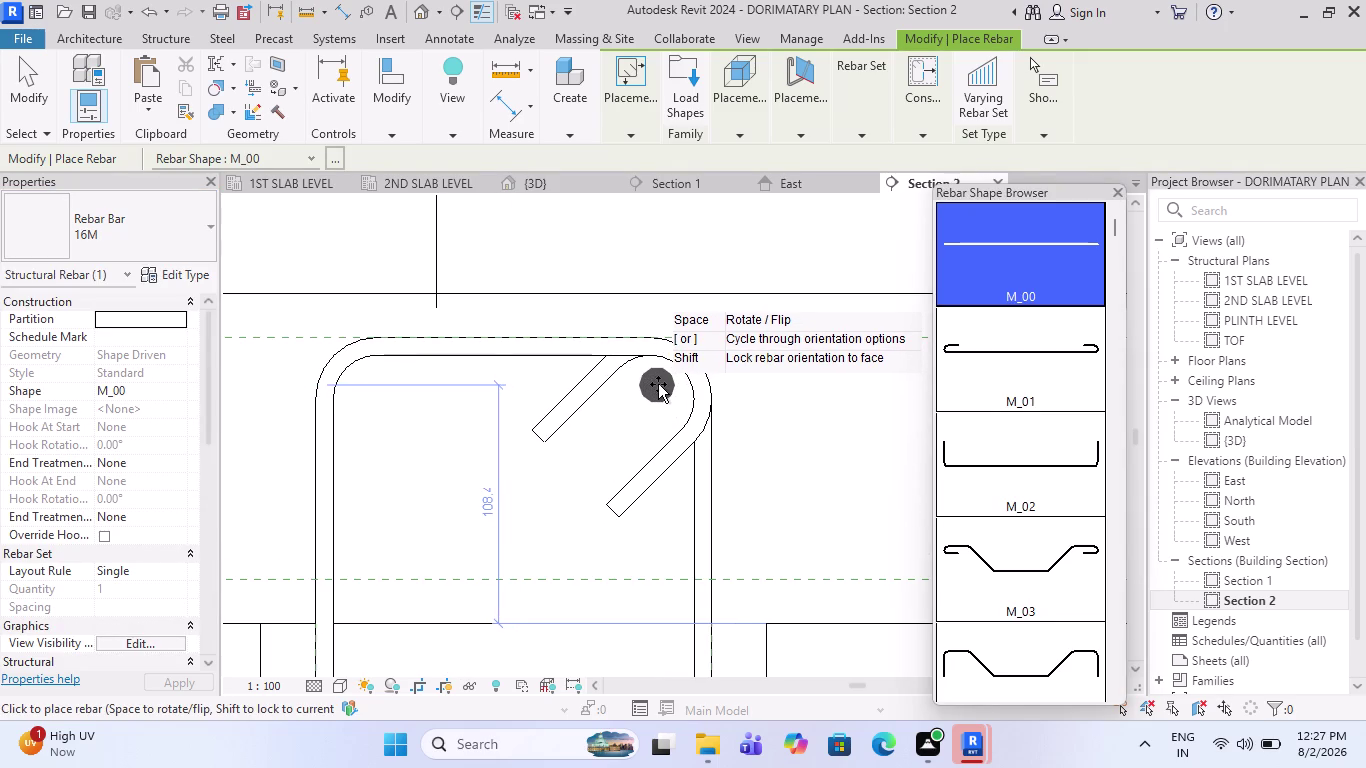
click(658, 384)
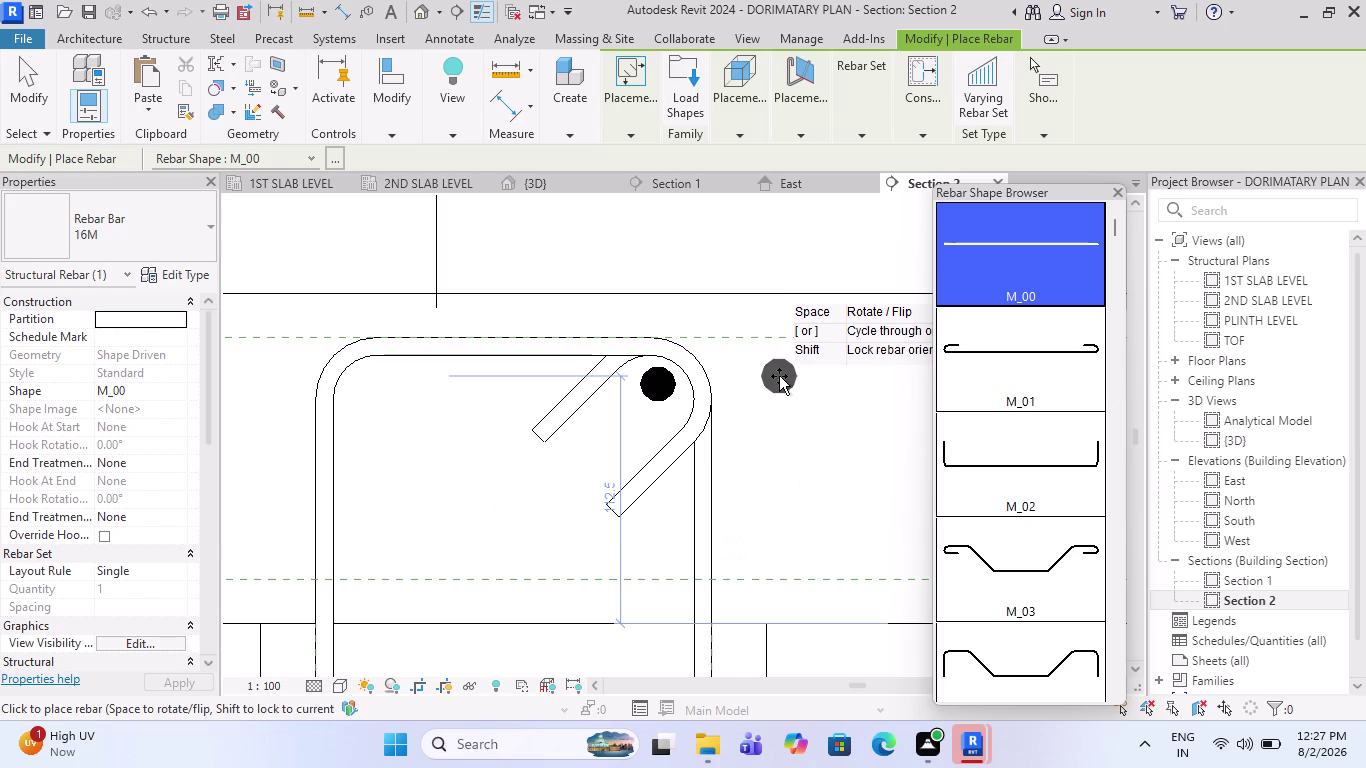
key(Escape)
click(673, 389)
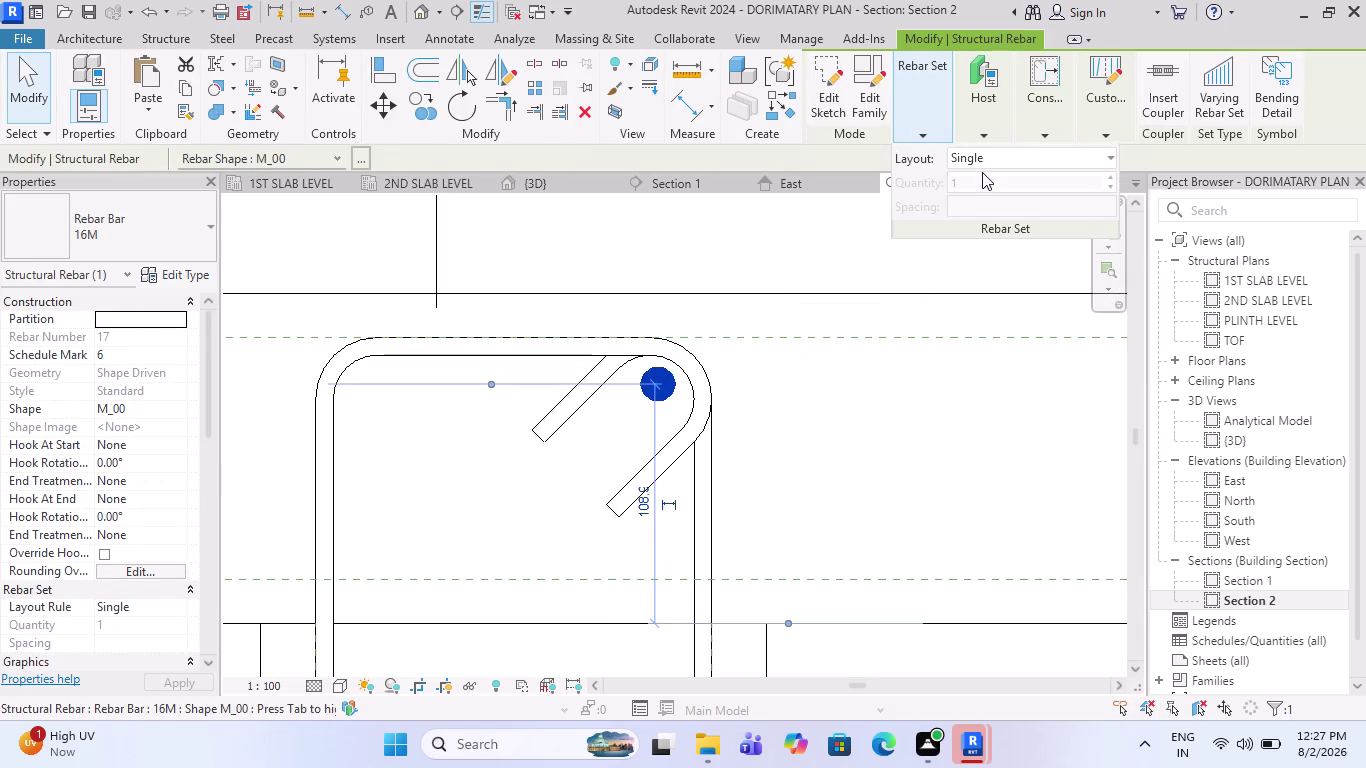
Lay the corner bar out as a Fixed Number set of 3 bars, then view it in 3D.
click(989, 163)
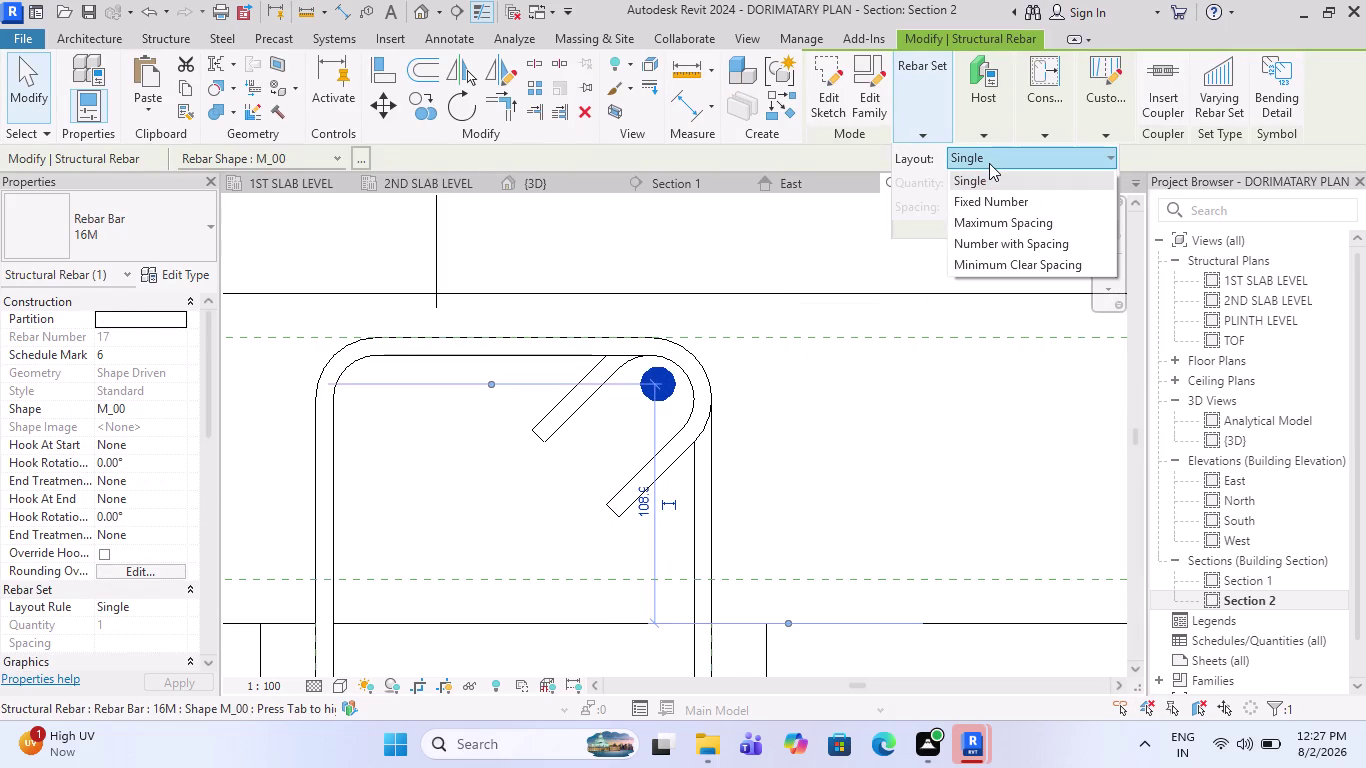
click(994, 195)
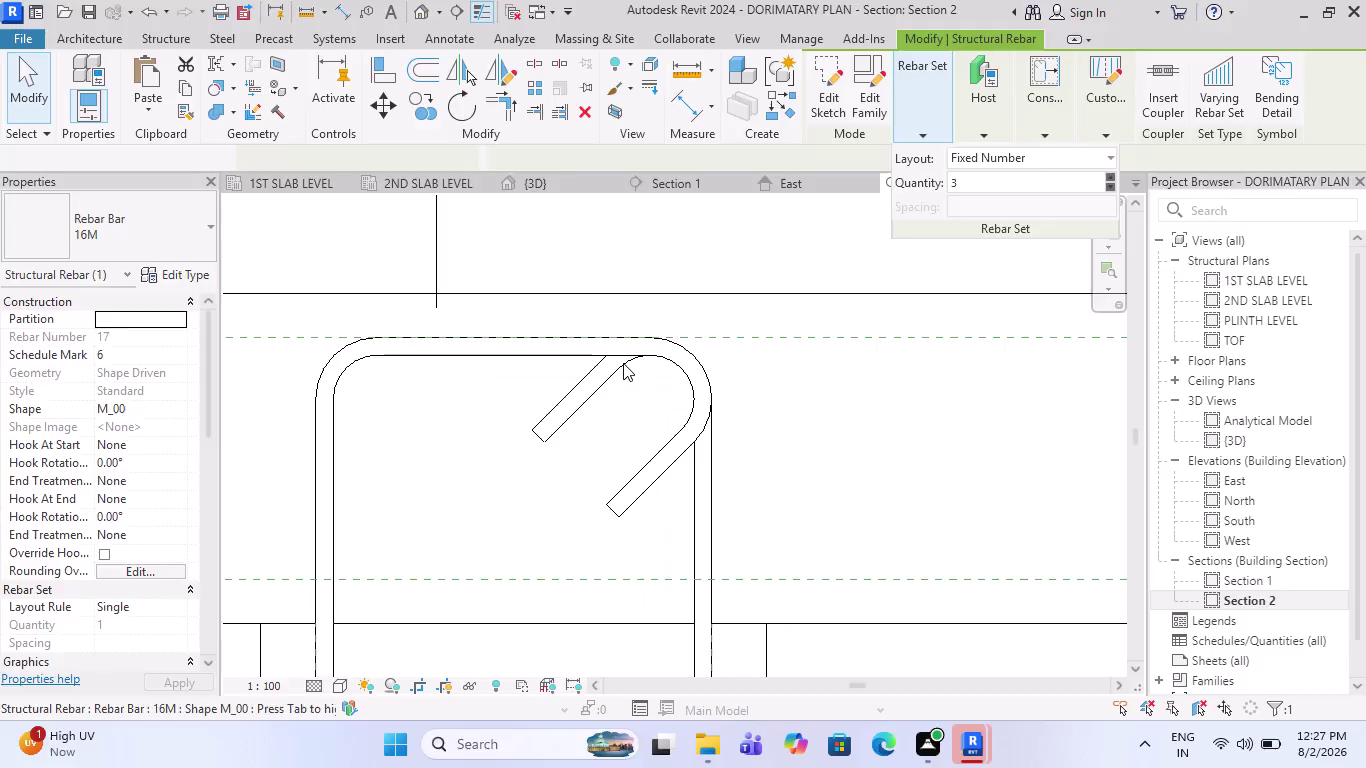
scroll(down, 3)
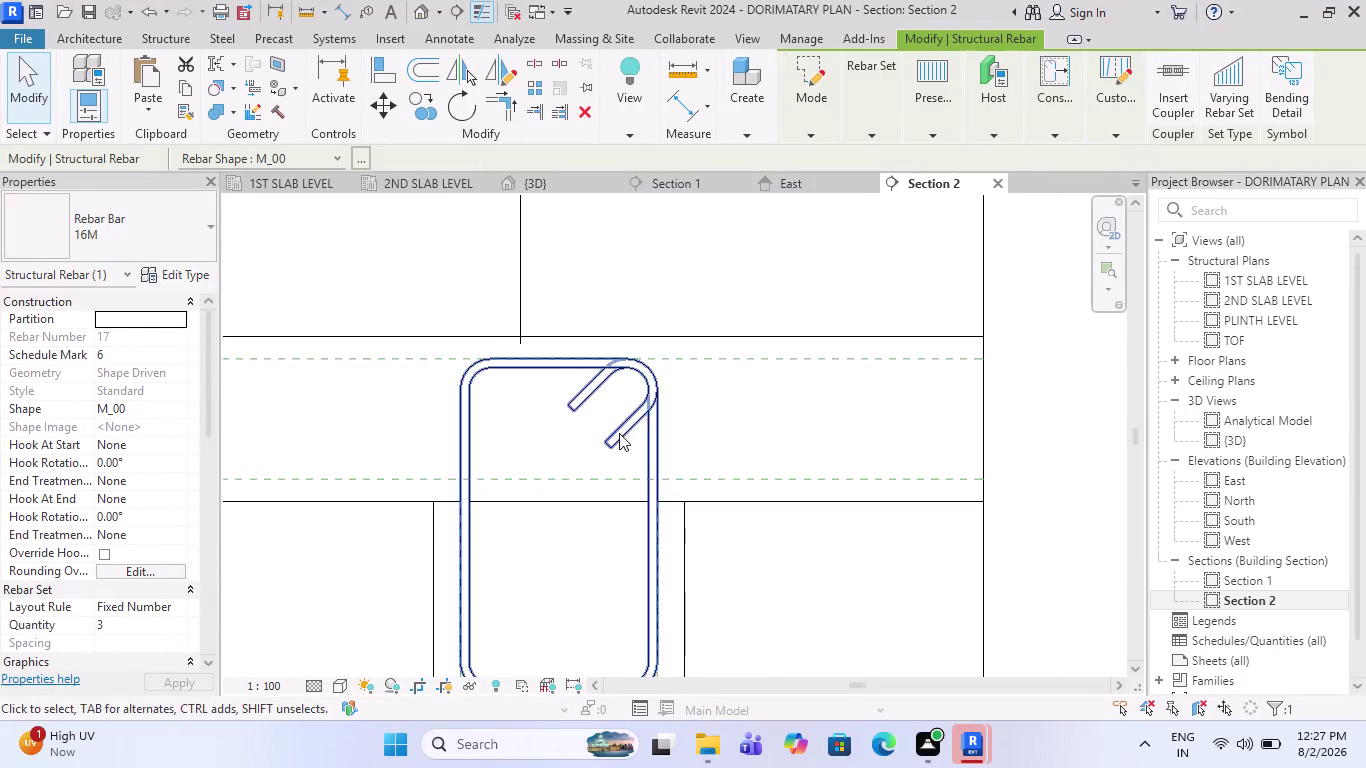
scroll(down, 3)
scroll(down, 3)
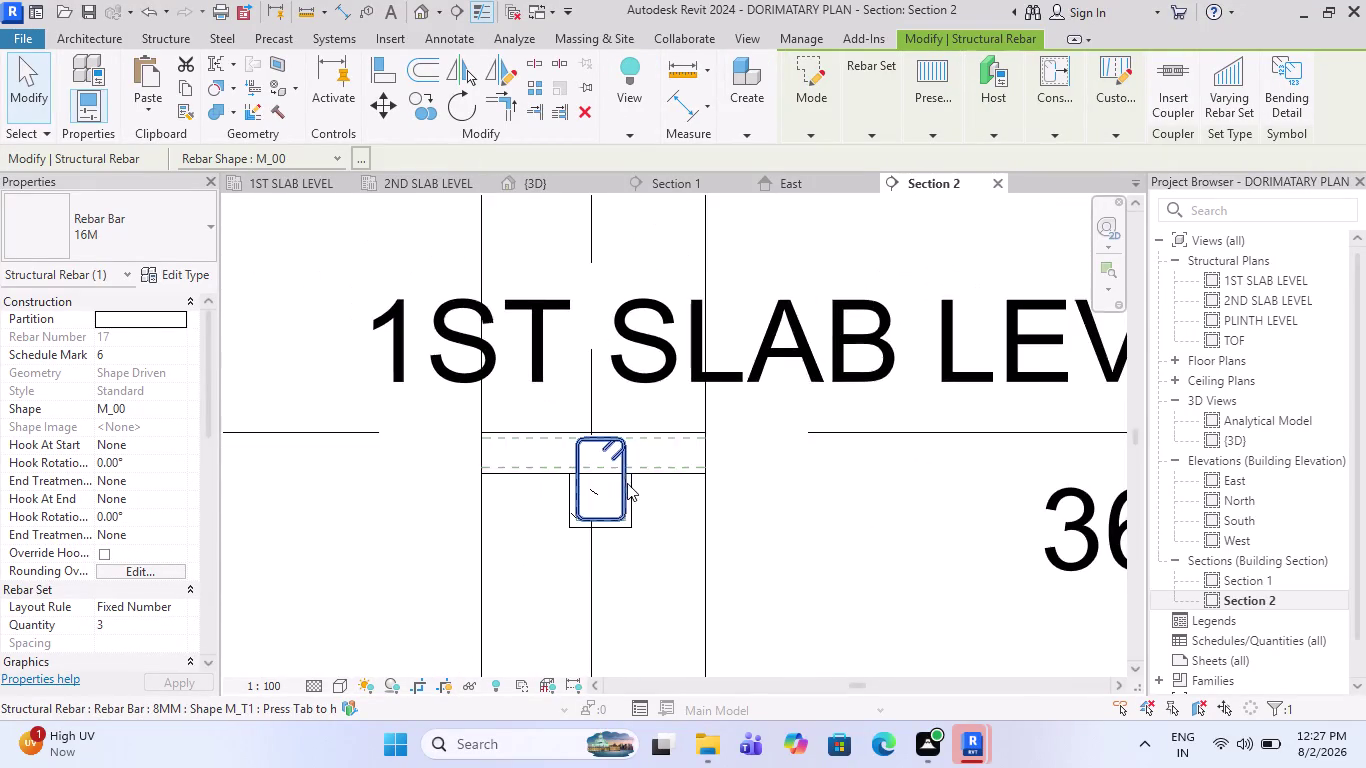
scroll(down, 3)
scroll(up, 3)
scroll(down, 3)
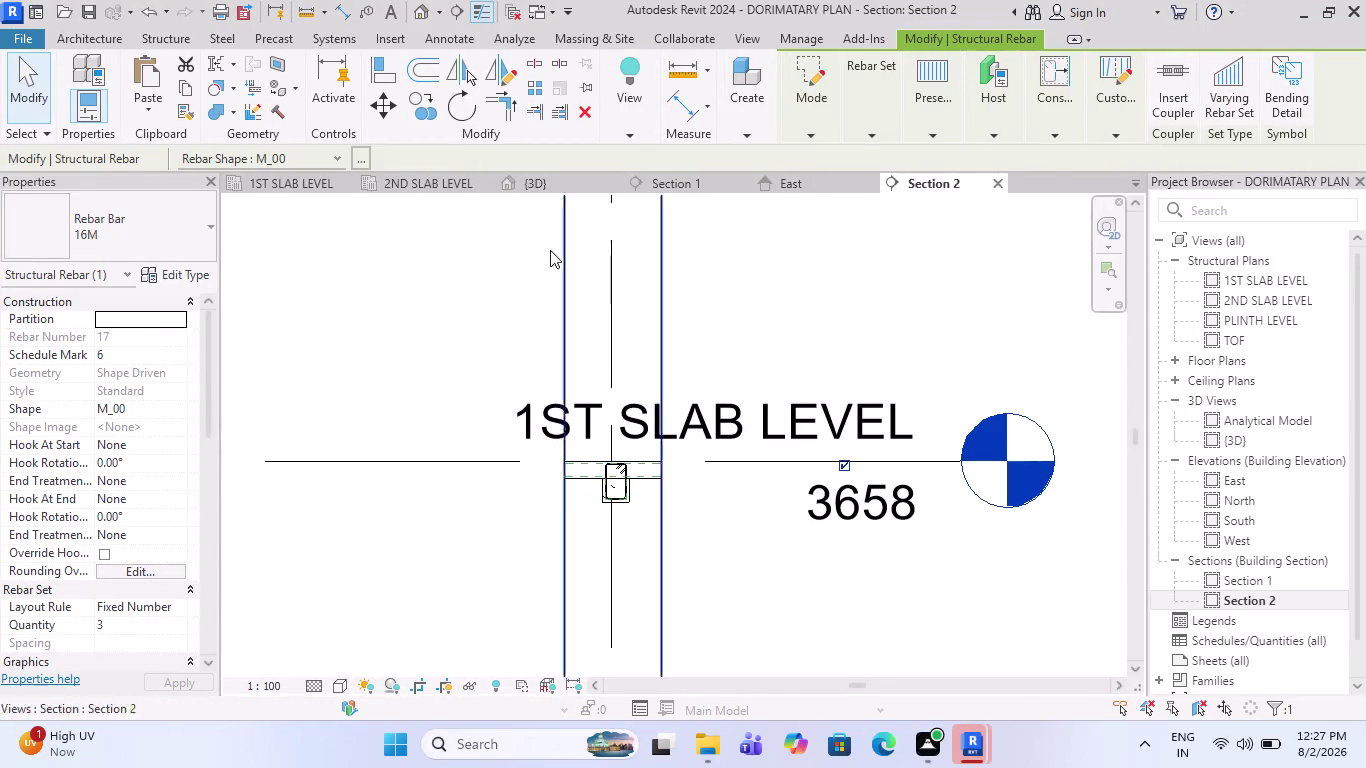
click(537, 180)
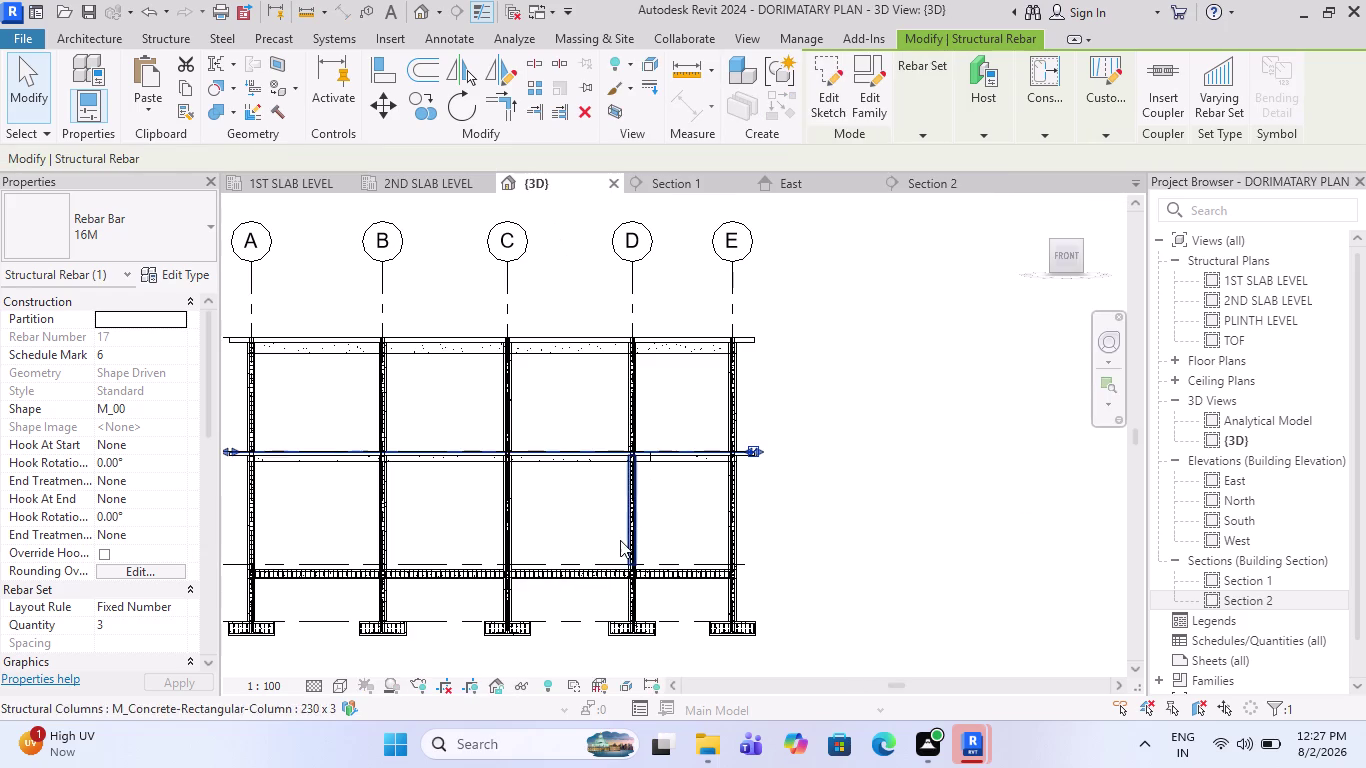
scroll(up, 3)
scroll(up, 3)
scroll(up, 3)
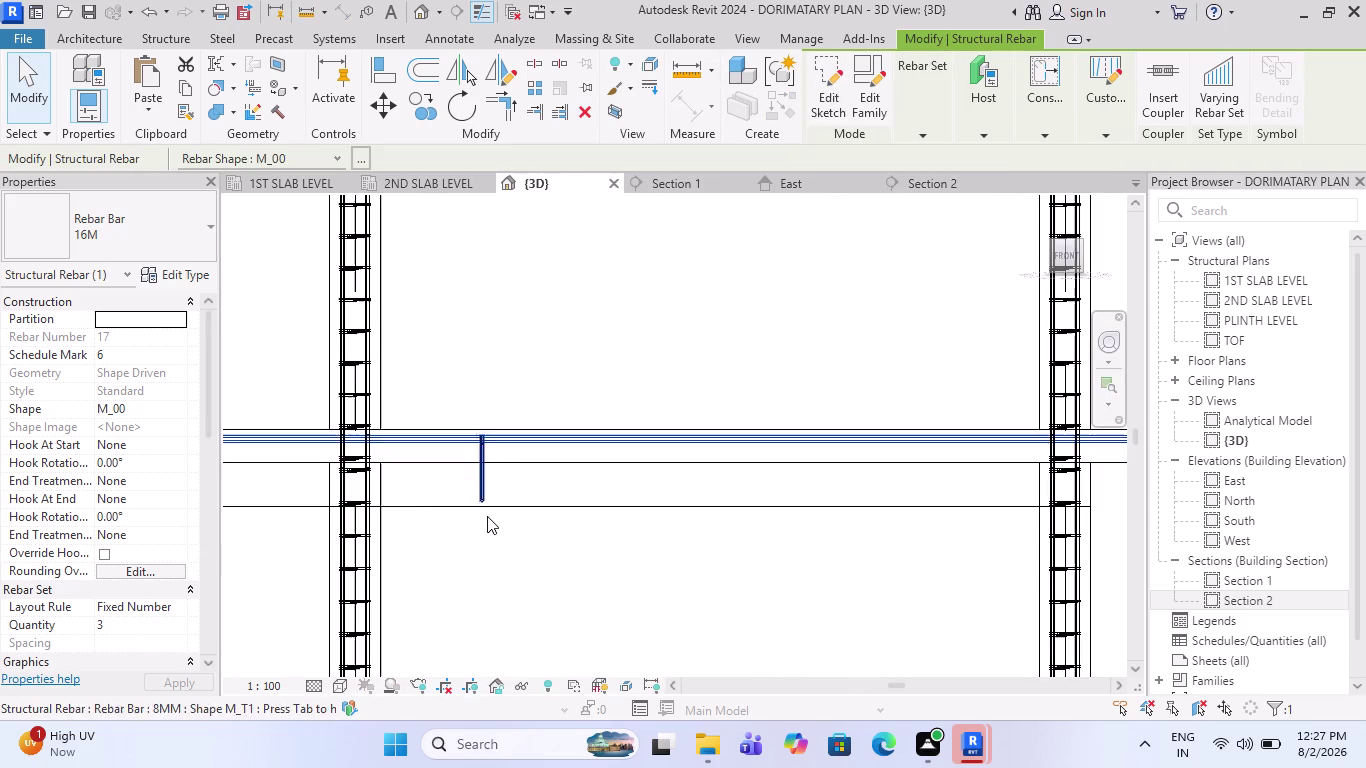
scroll(up, 3)
scroll(down, 3)
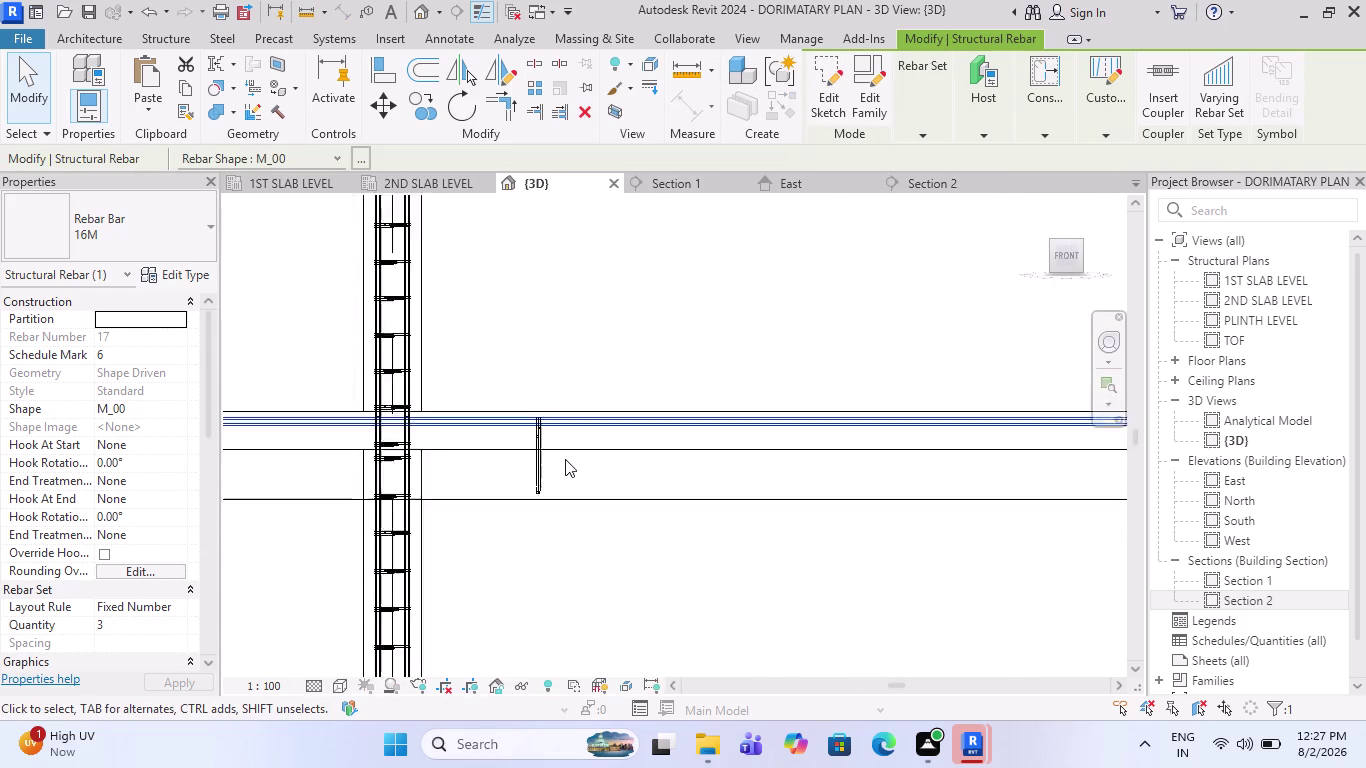
scroll(down, 3)
scroll(up, 3)
scroll(down, 3)
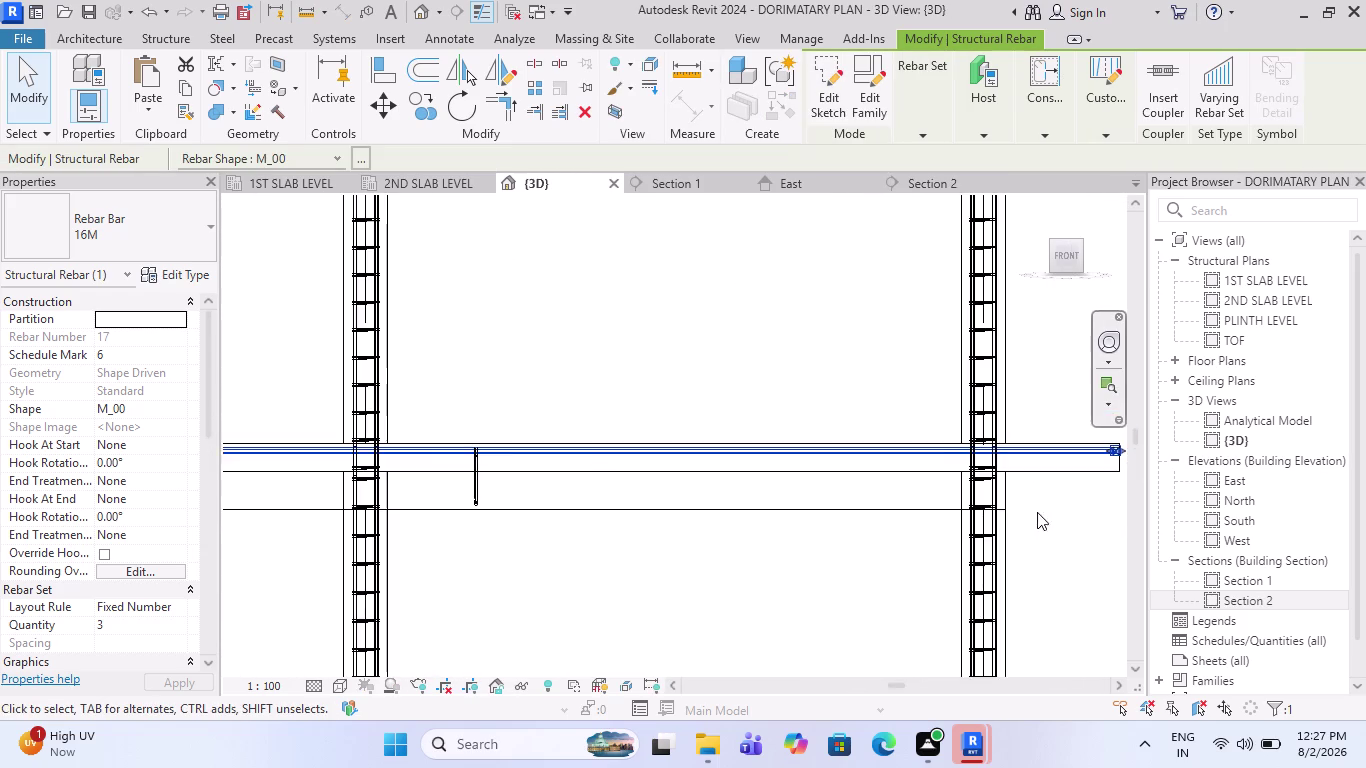
scroll(up, 3)
scroll(up, 3)
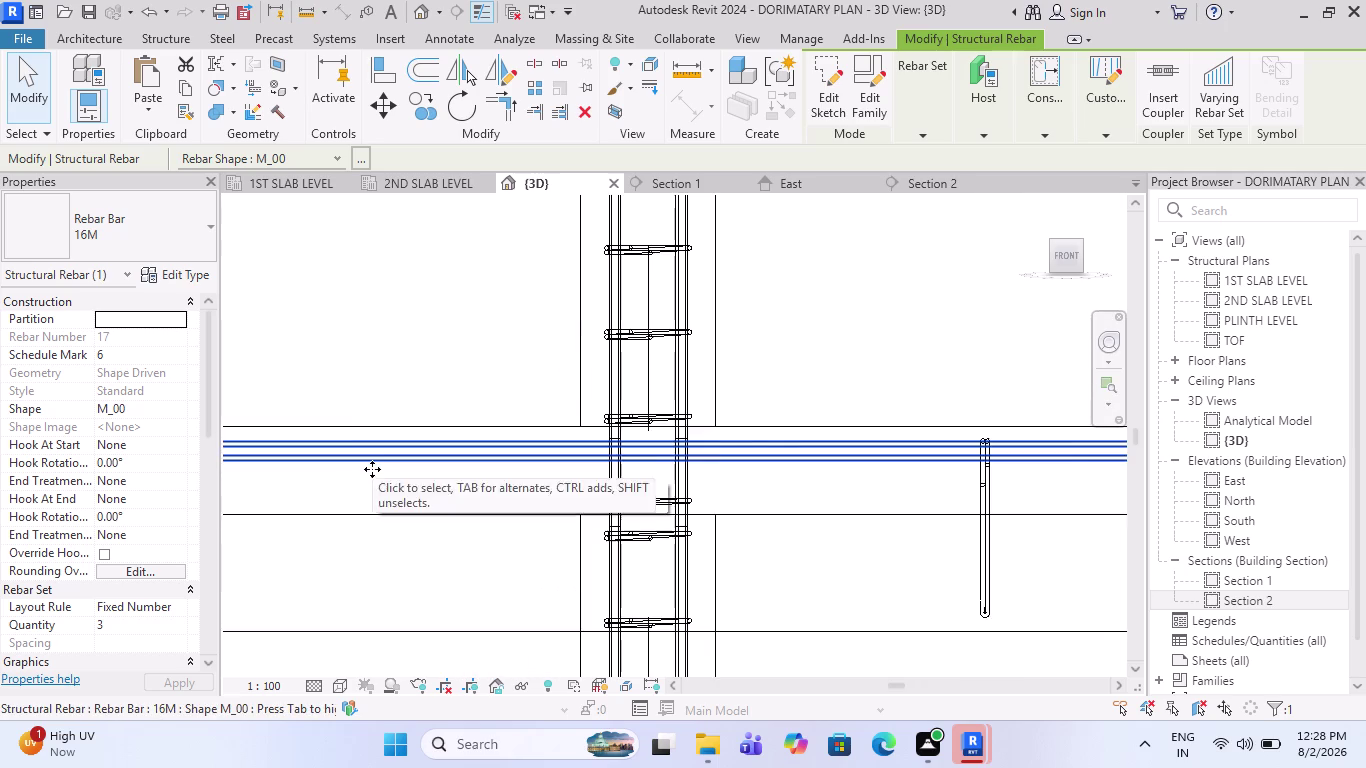
scroll(up, 3)
scroll(up, 3)
scroll(down, 3)
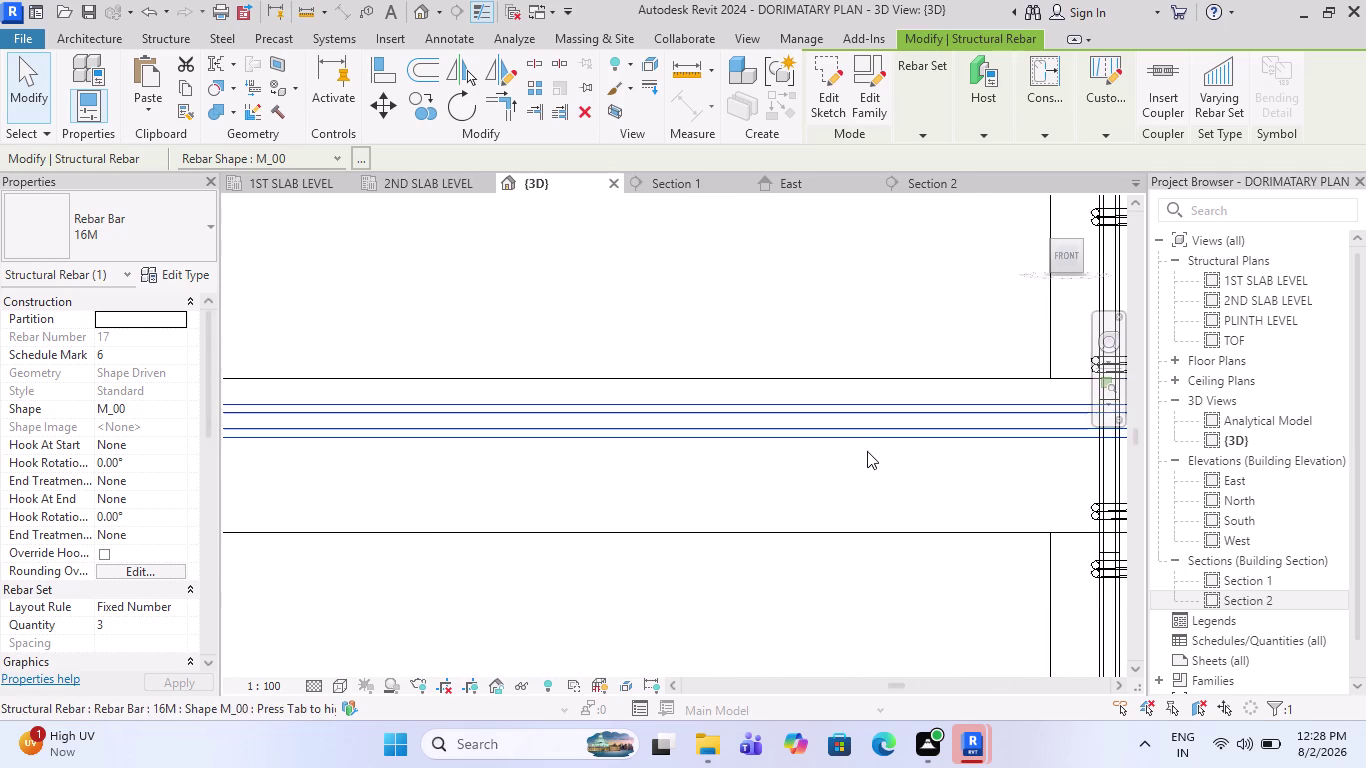
scroll(down, 3)
scroll(down, 3)
scroll(down, 3)
scroll(down, 3)
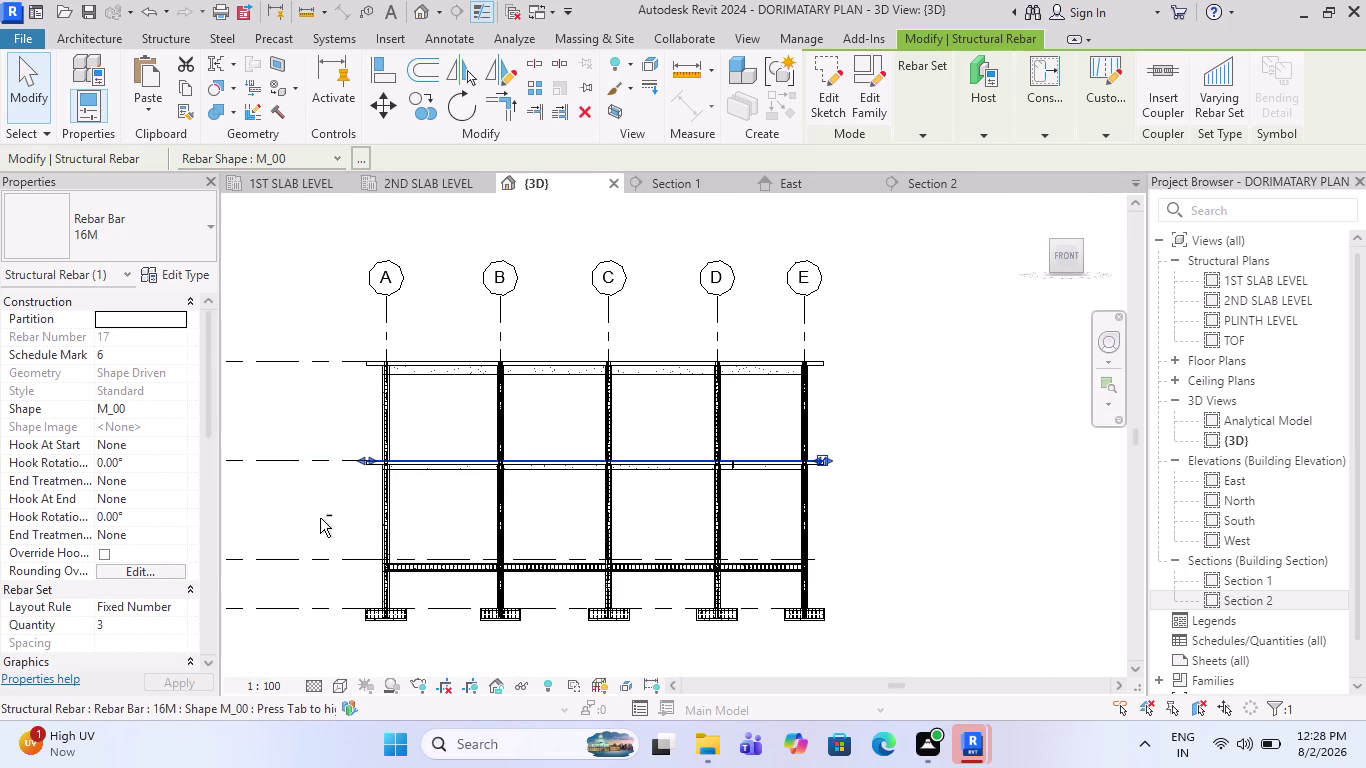
middle_drag(320, 518, 394, 599)
scroll(up, 3)
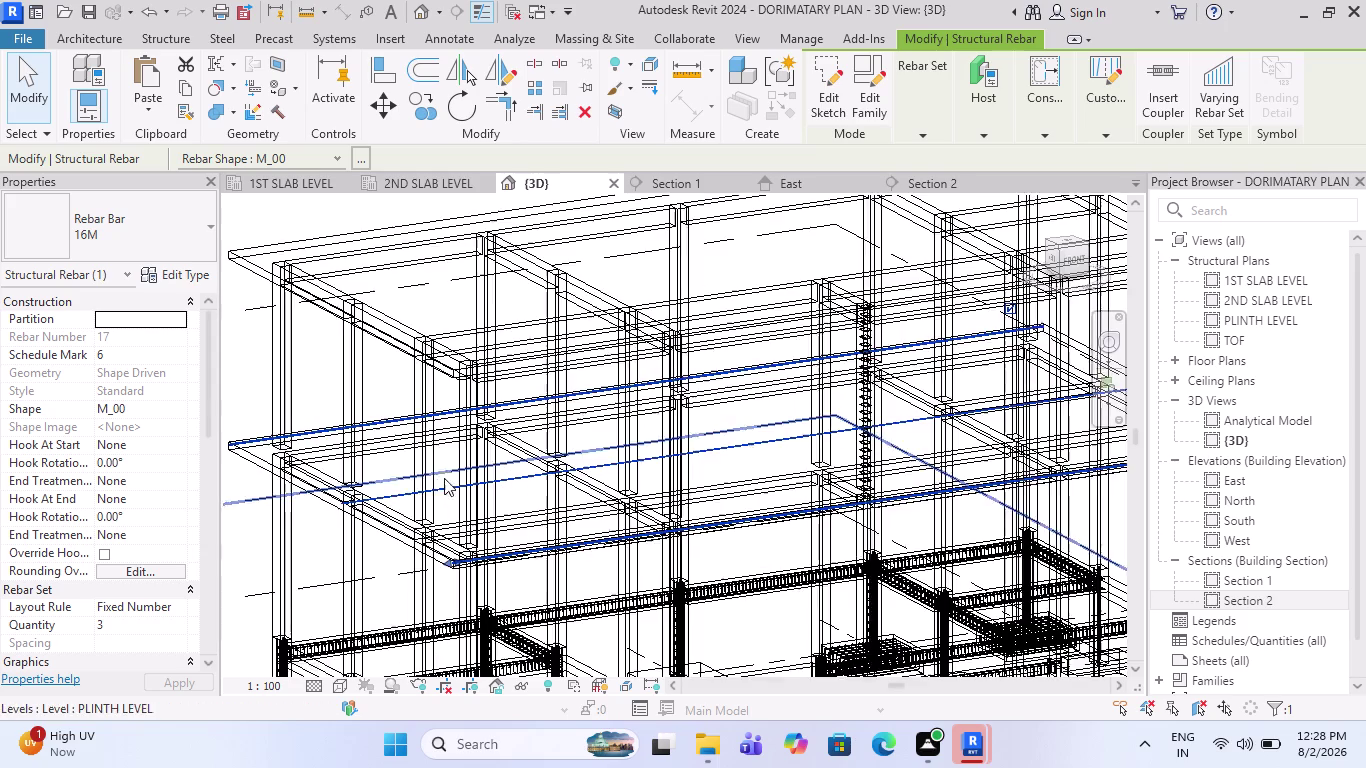
scroll(up, 3)
scroll(up, 3)
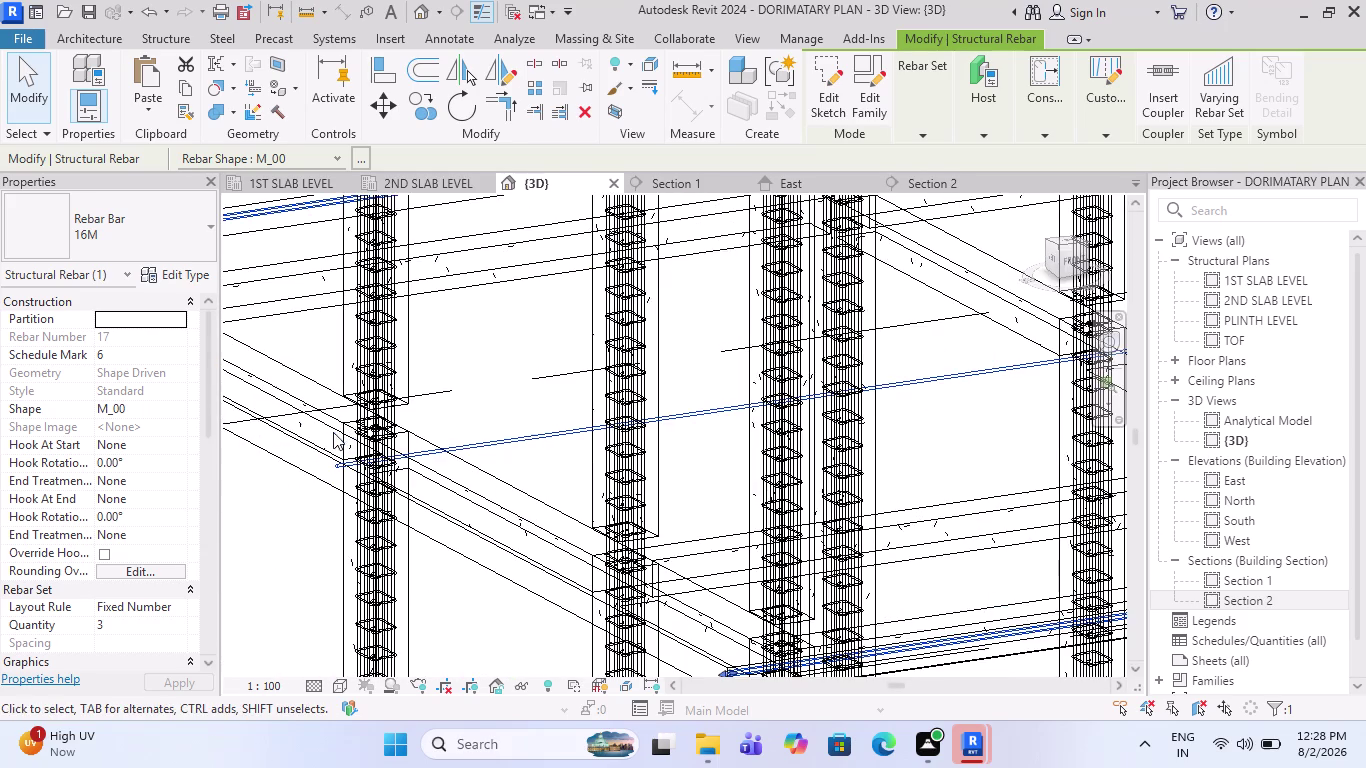
scroll(up, 3)
scroll(down, 3)
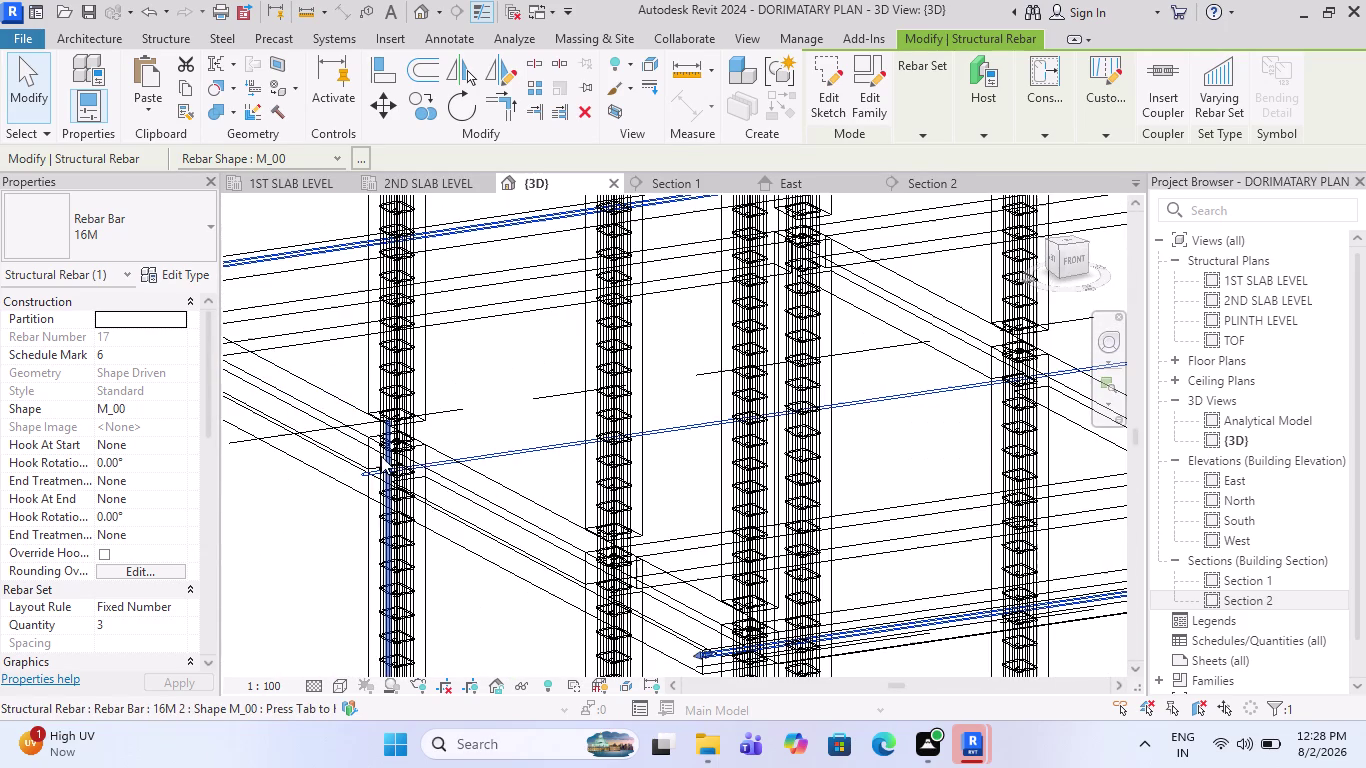
scroll(down, 3)
scroll(down, 3)
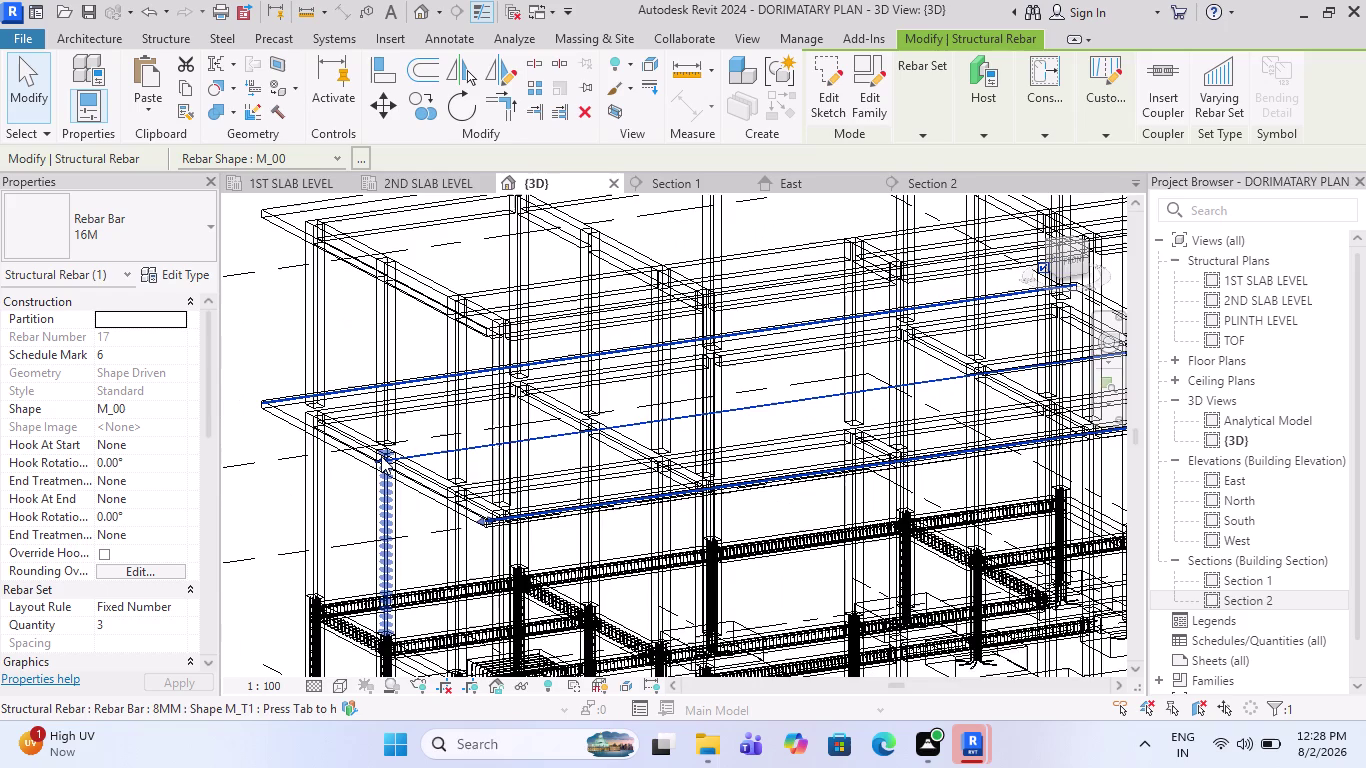
key(ctrl+z)
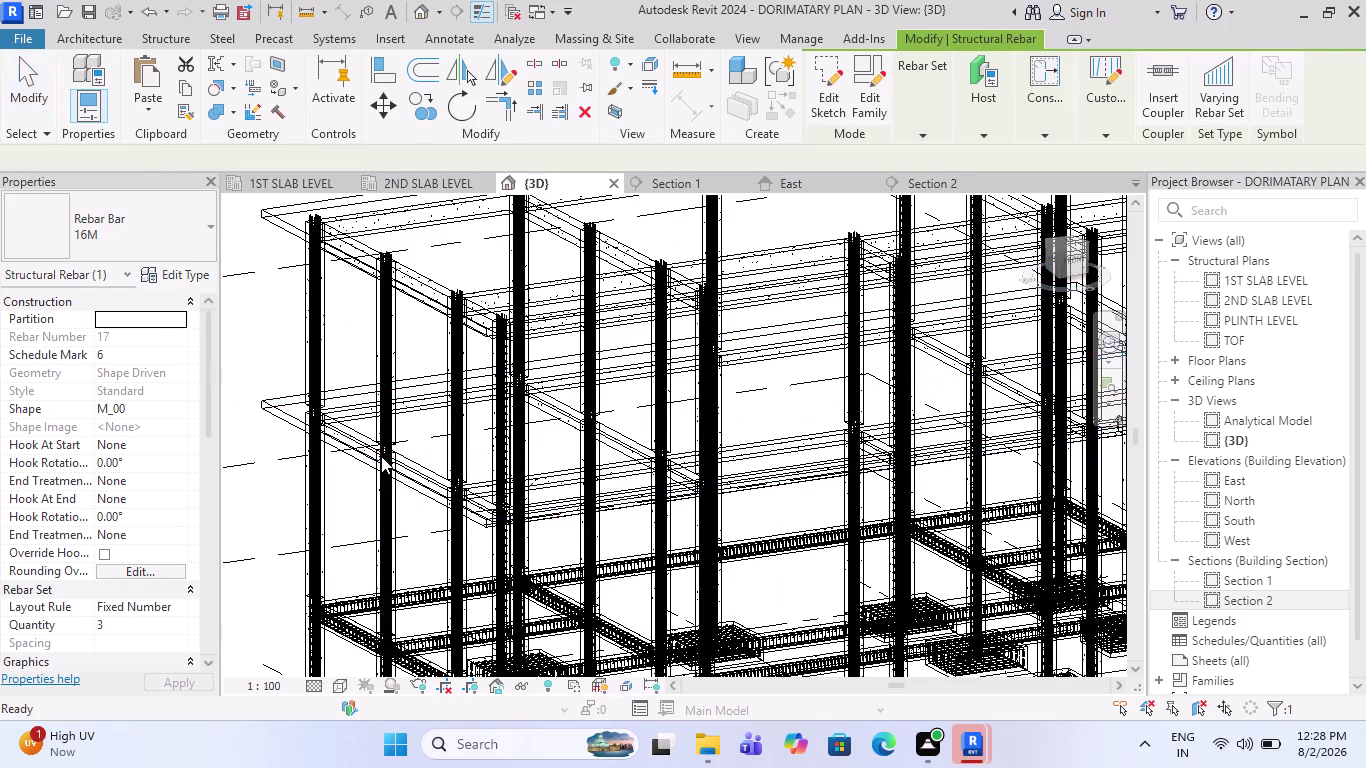
click(918, 185)
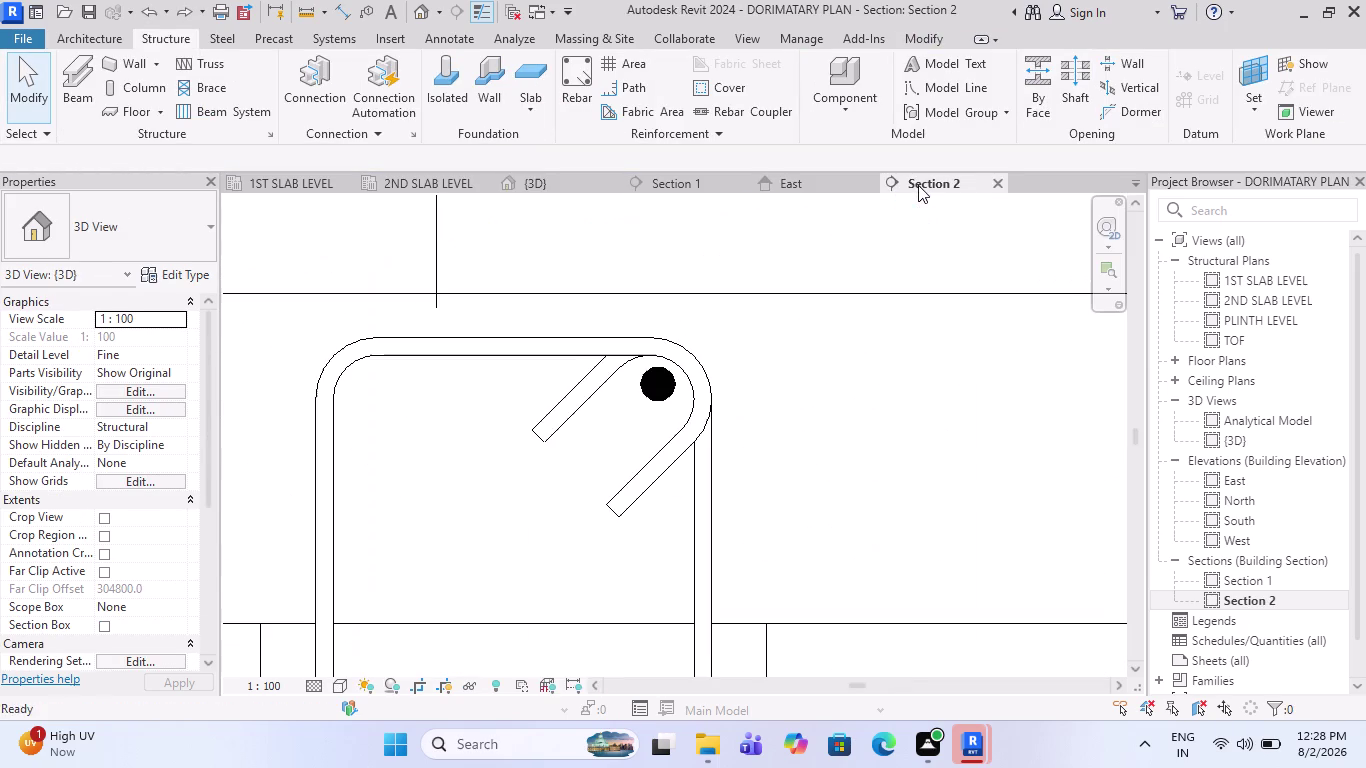
Select the 16M corner bar in Section 2 and try a Fixed Number layout.
scroll(down, 3)
scroll(up, 3)
scroll(down, 3)
scroll(up, 3)
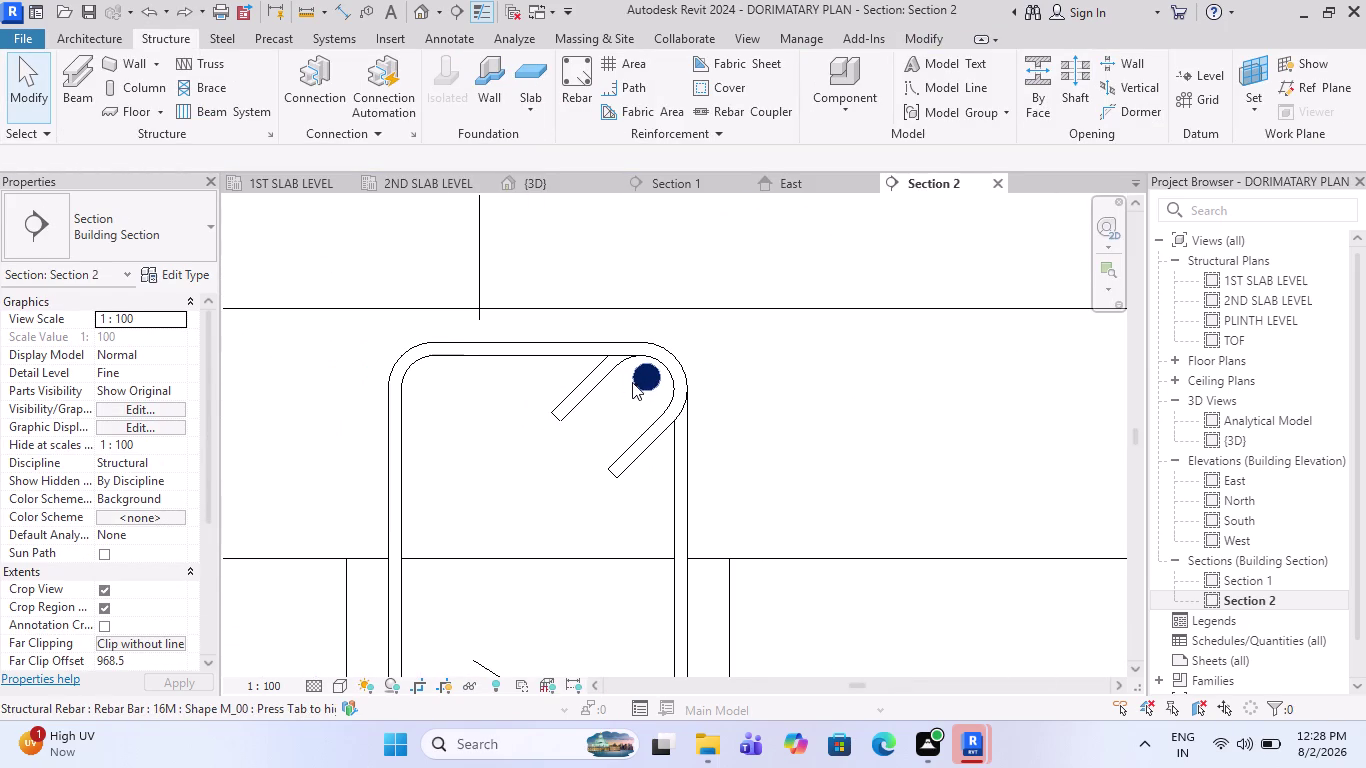
click(634, 382)
scroll(down, 3)
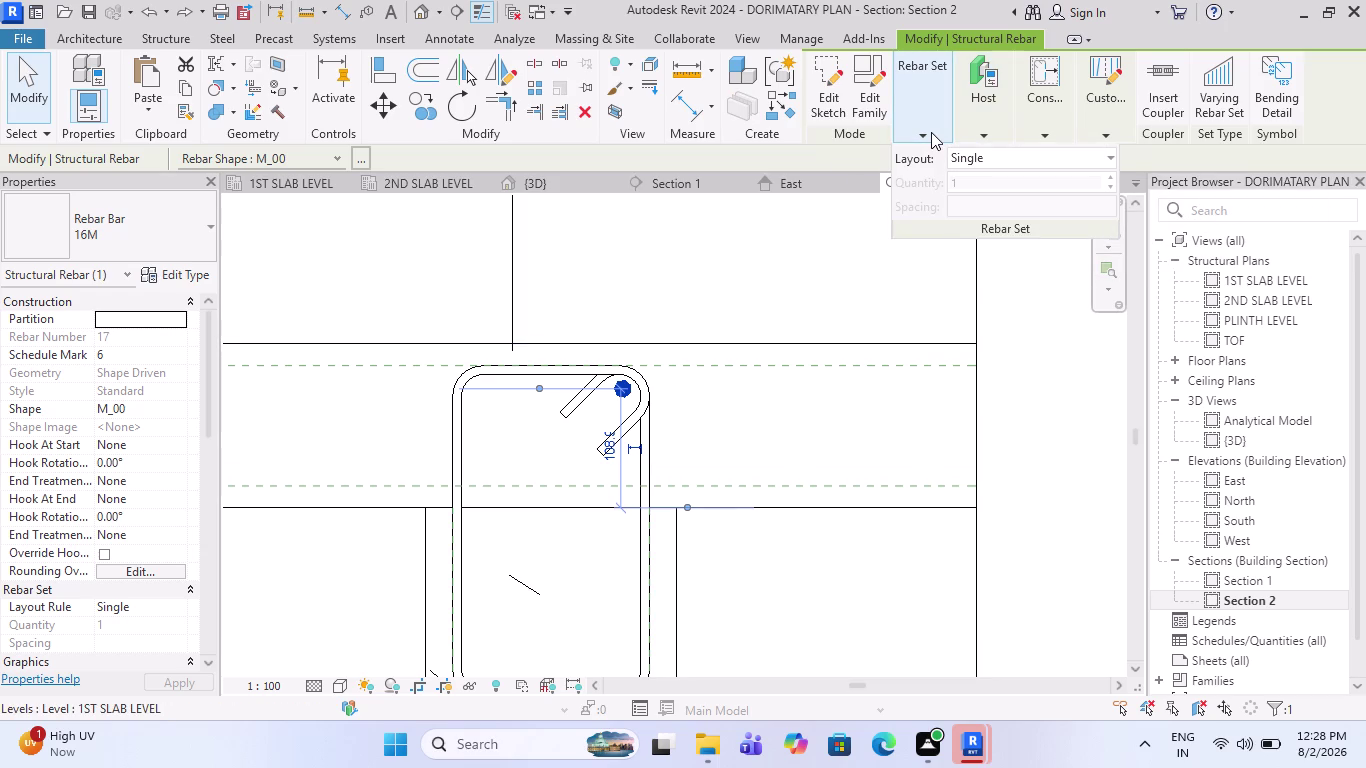
click(931, 132)
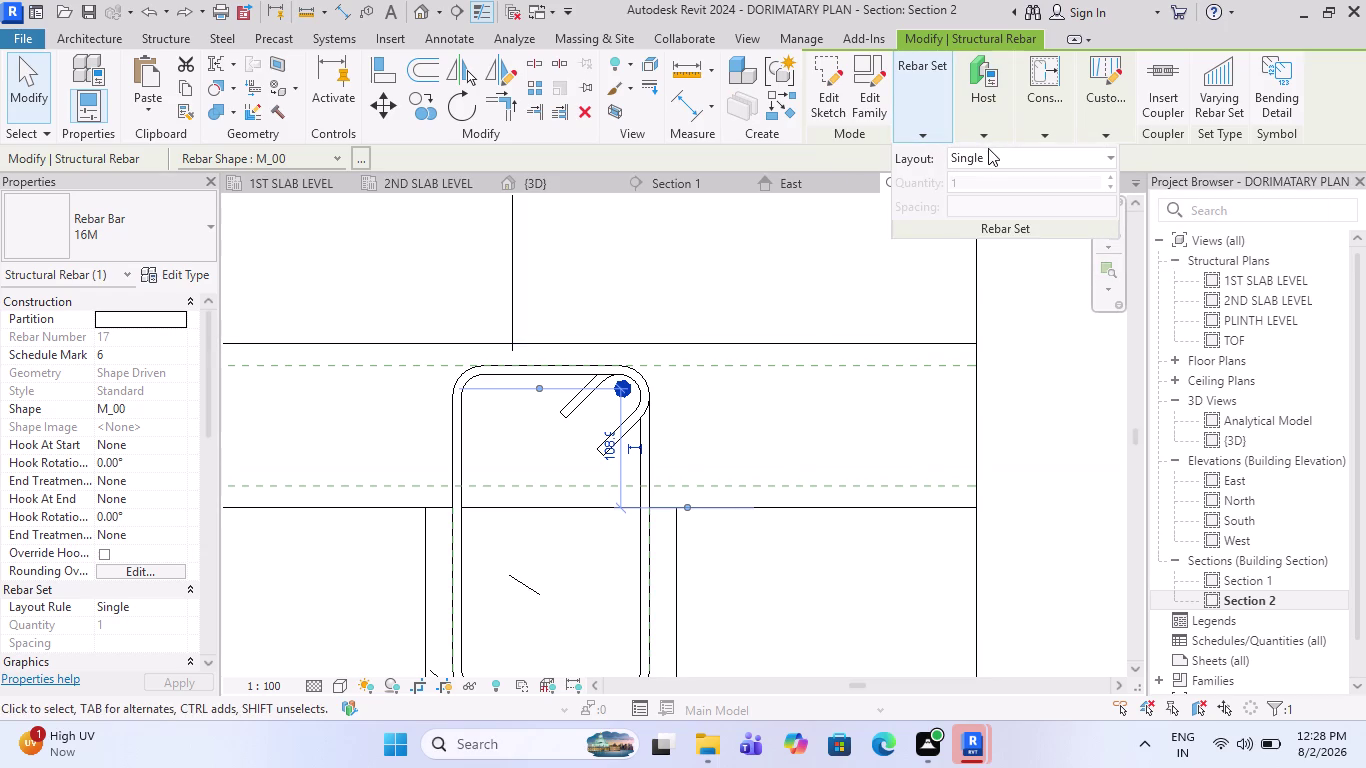
click(989, 149)
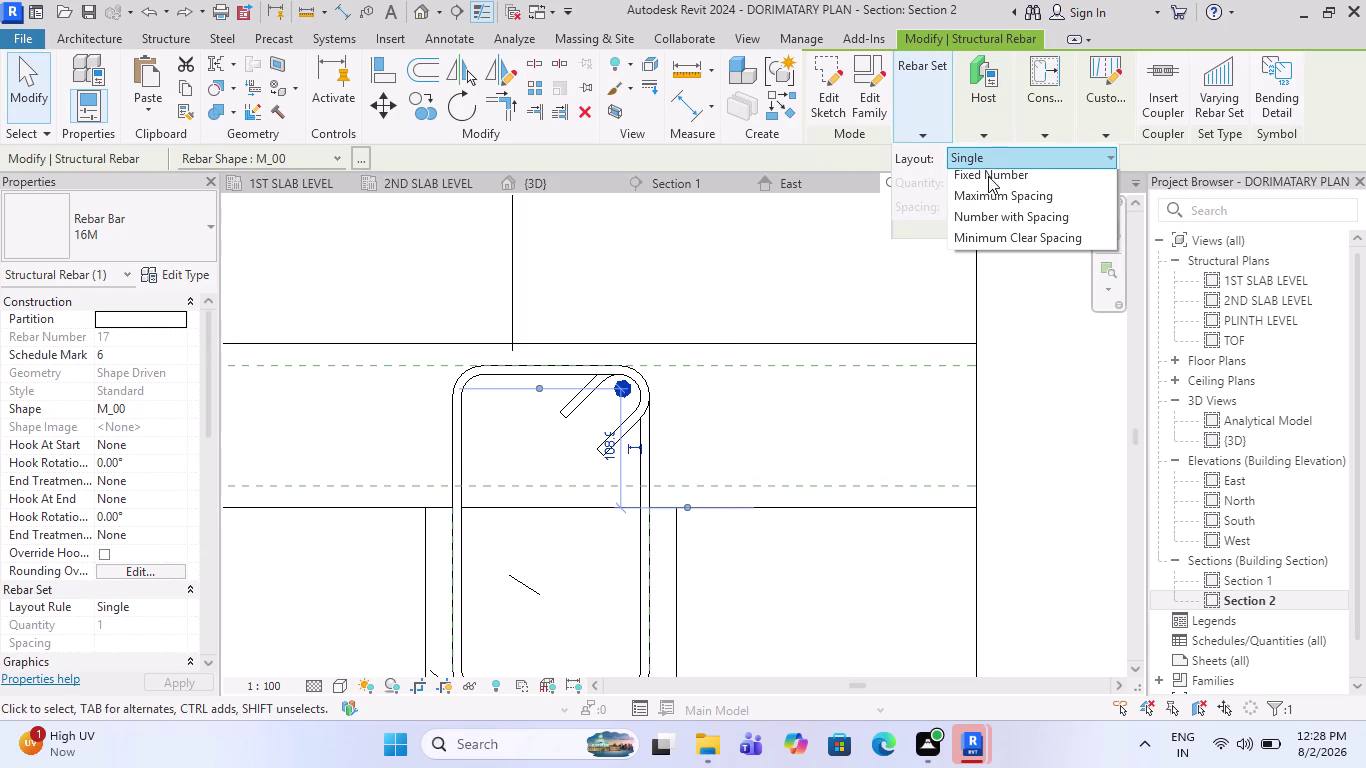
click(988, 197)
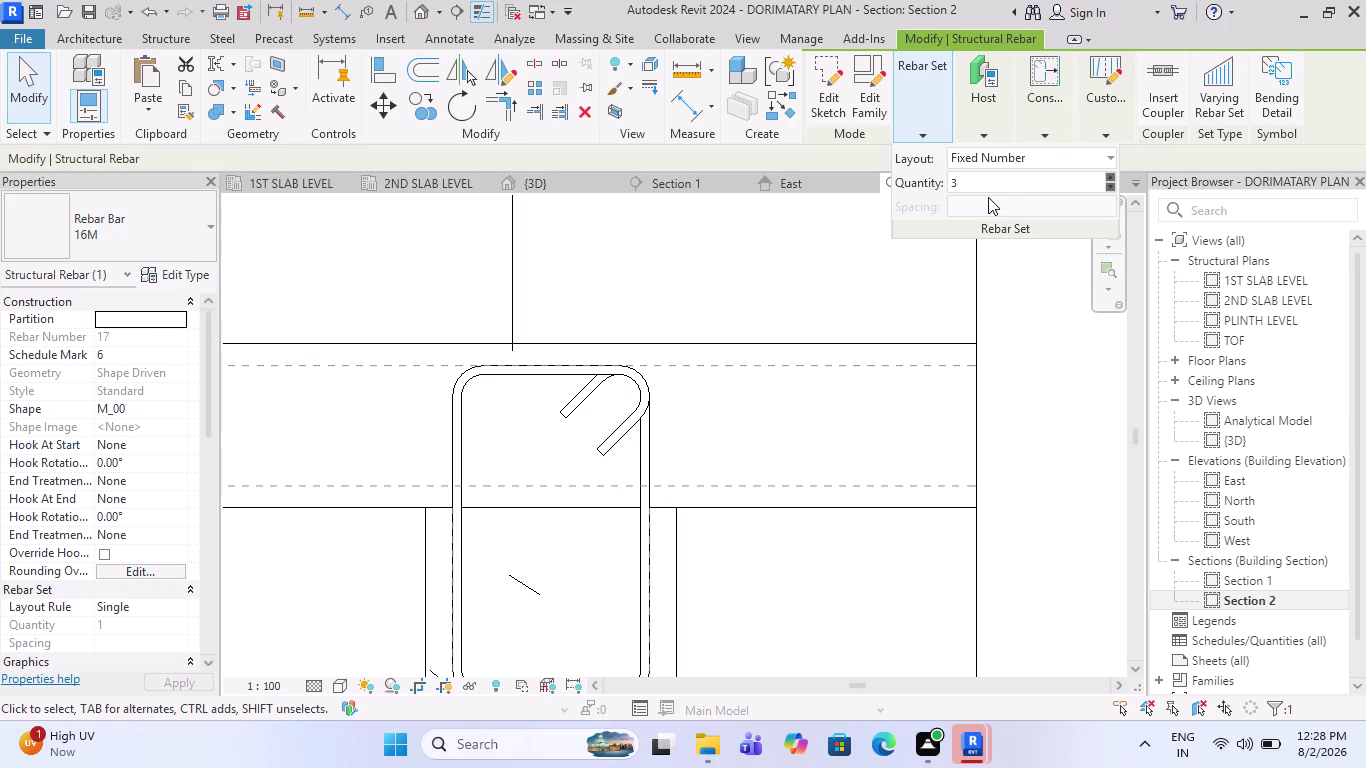
click(988, 157)
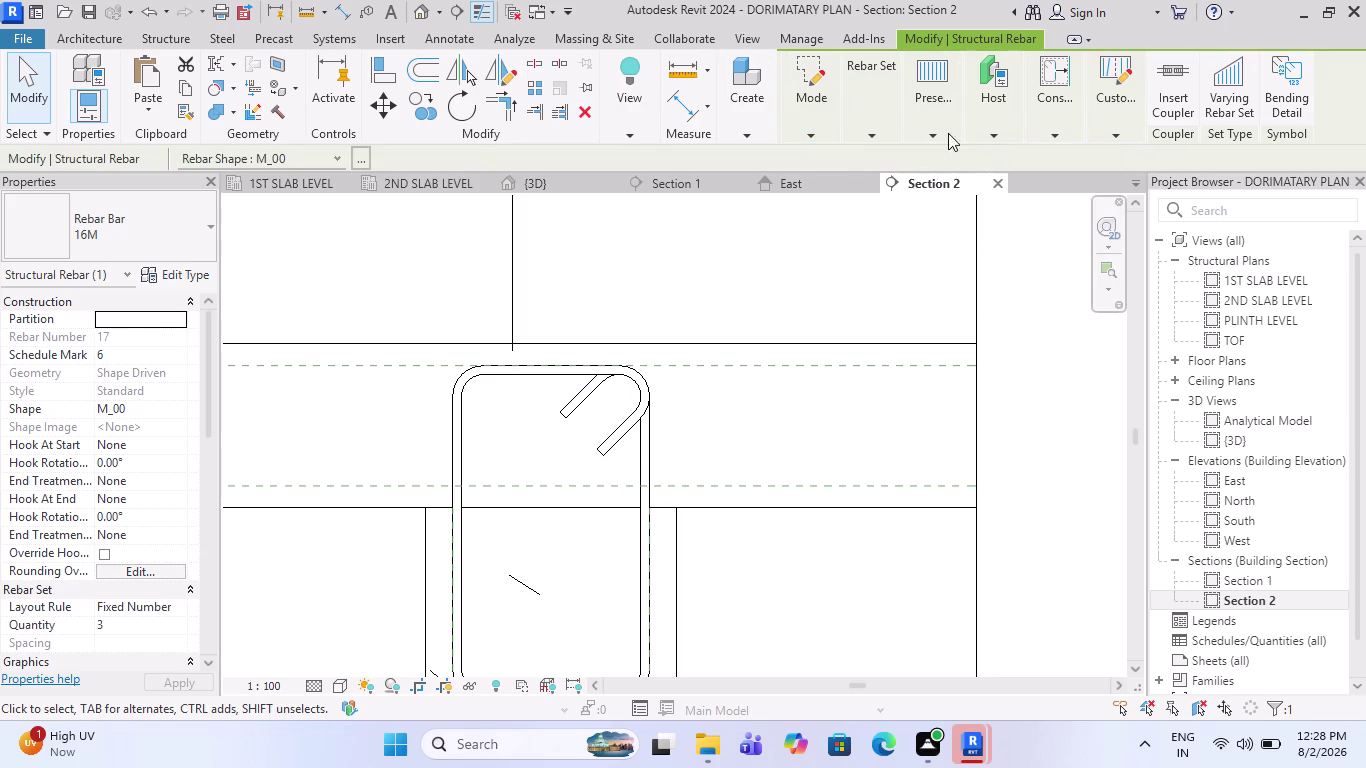
Change the bar set layout to Maximum Spacing, clear the selection, and return to 3D.
click(861, 125)
click(904, 158)
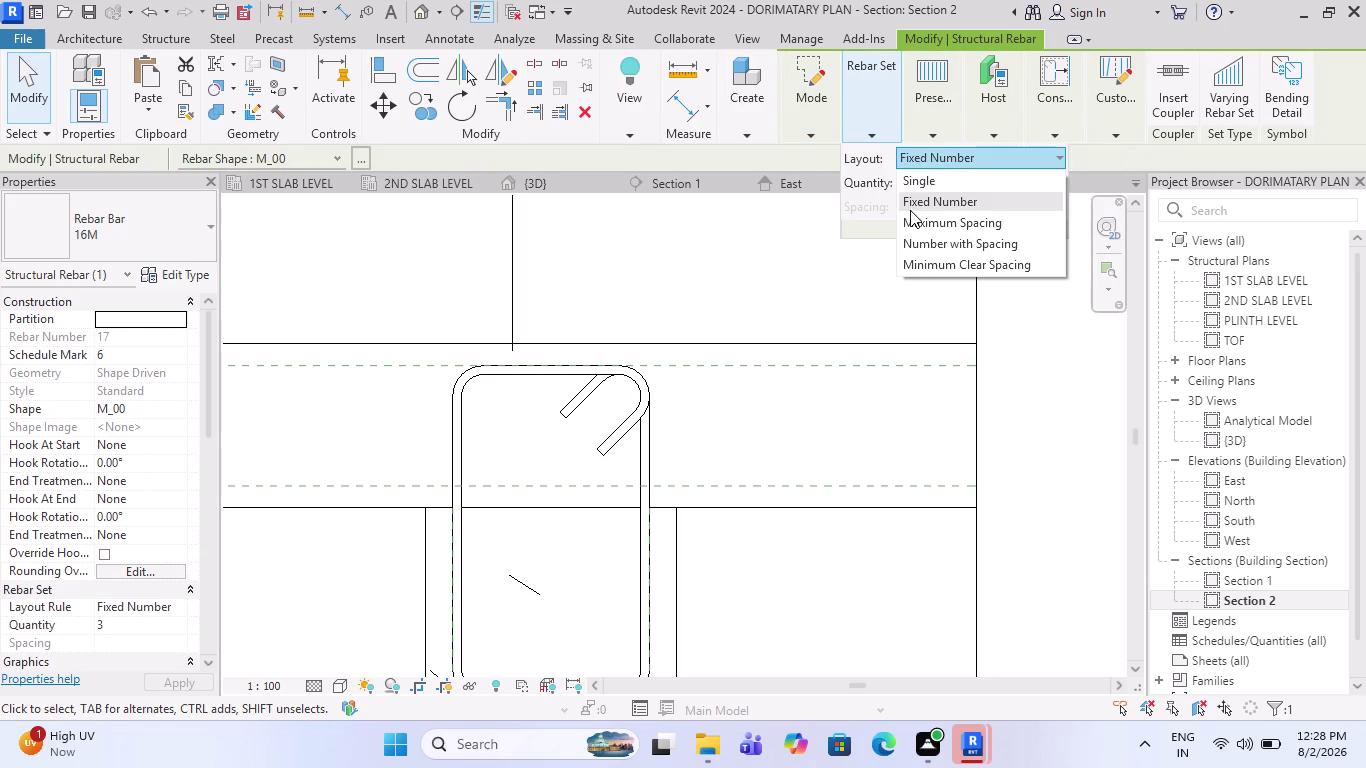
click(910, 216)
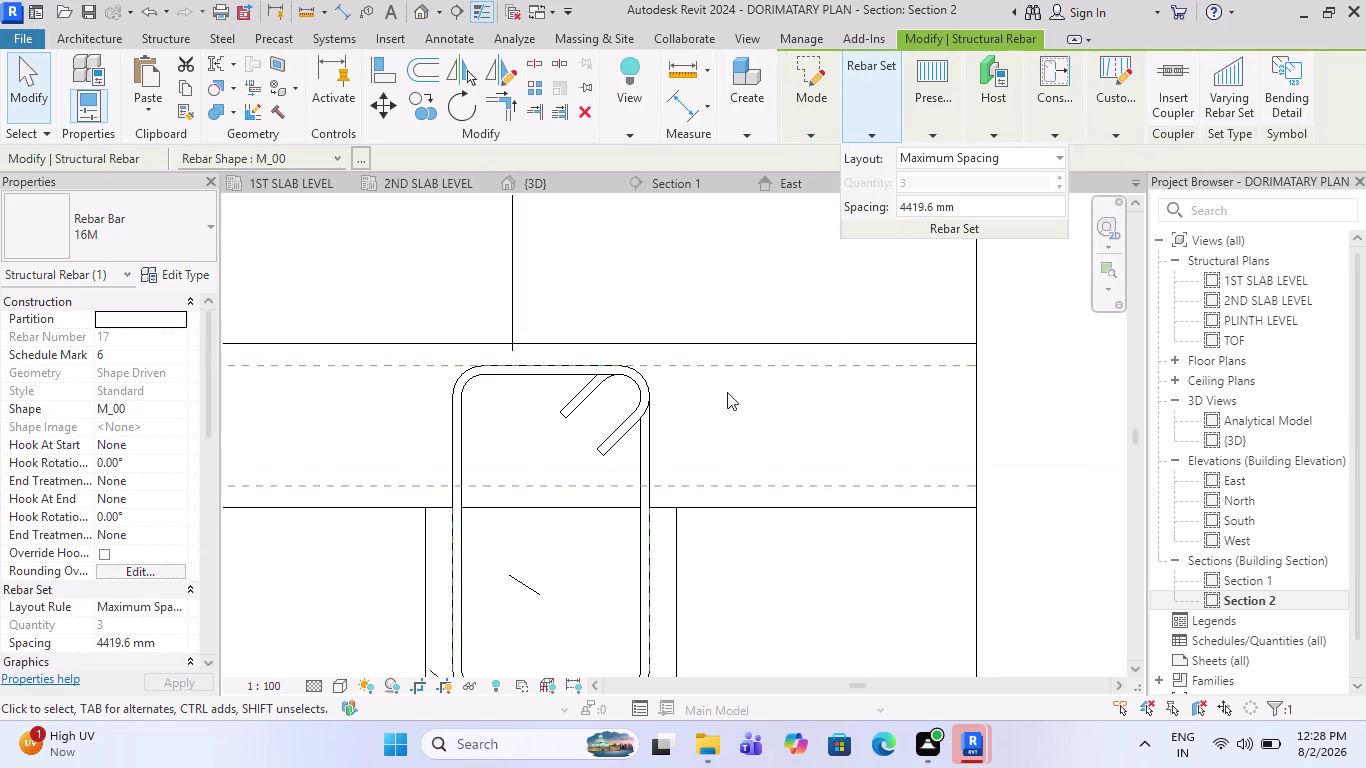
scroll(down, 3)
scroll(down, 3)
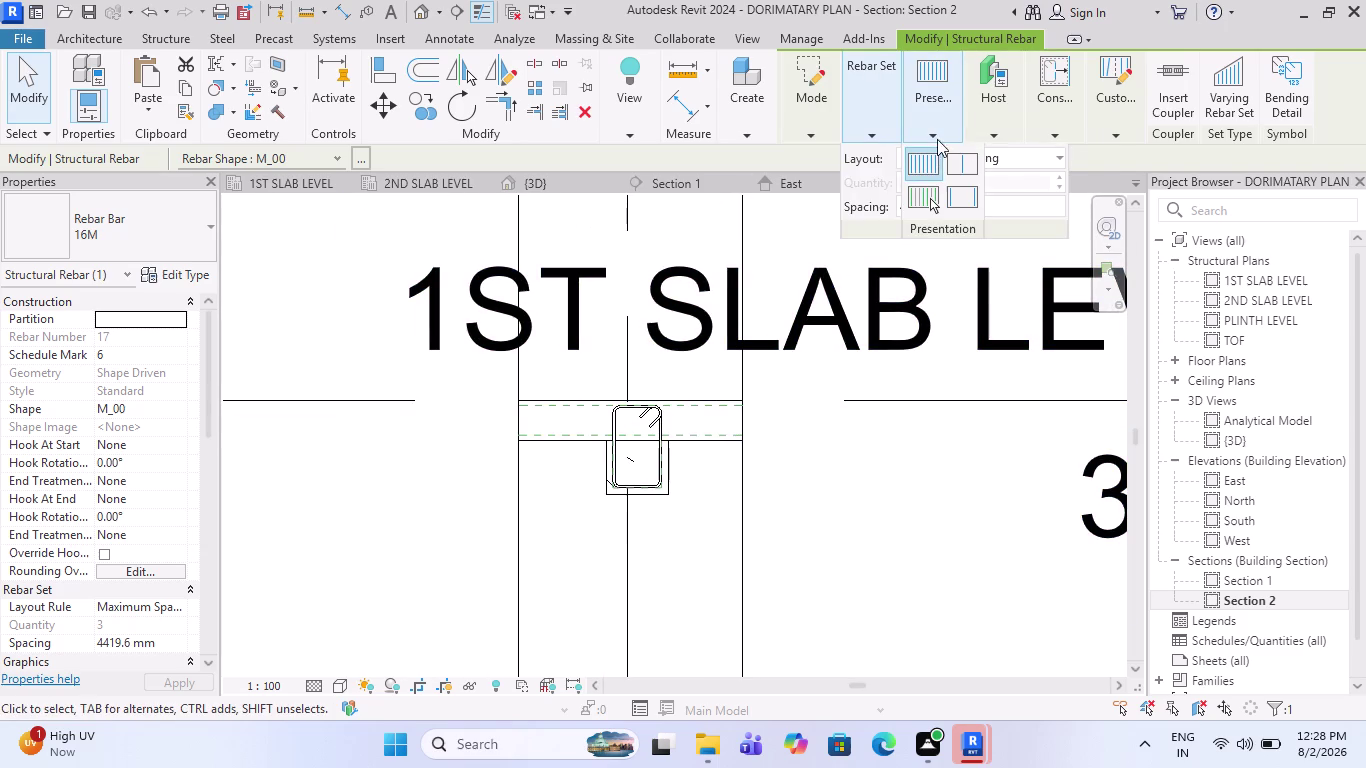
click(1027, 155)
click(996, 180)
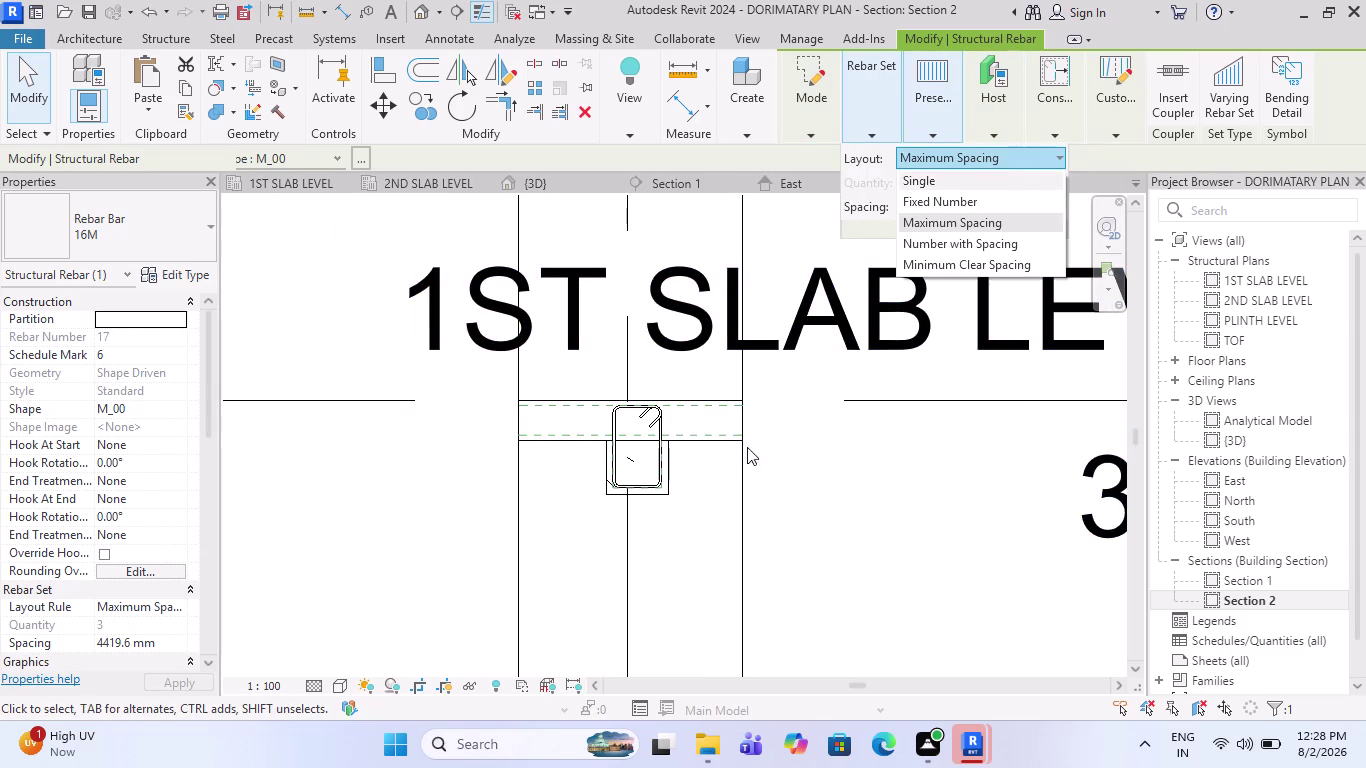
scroll(up, 3)
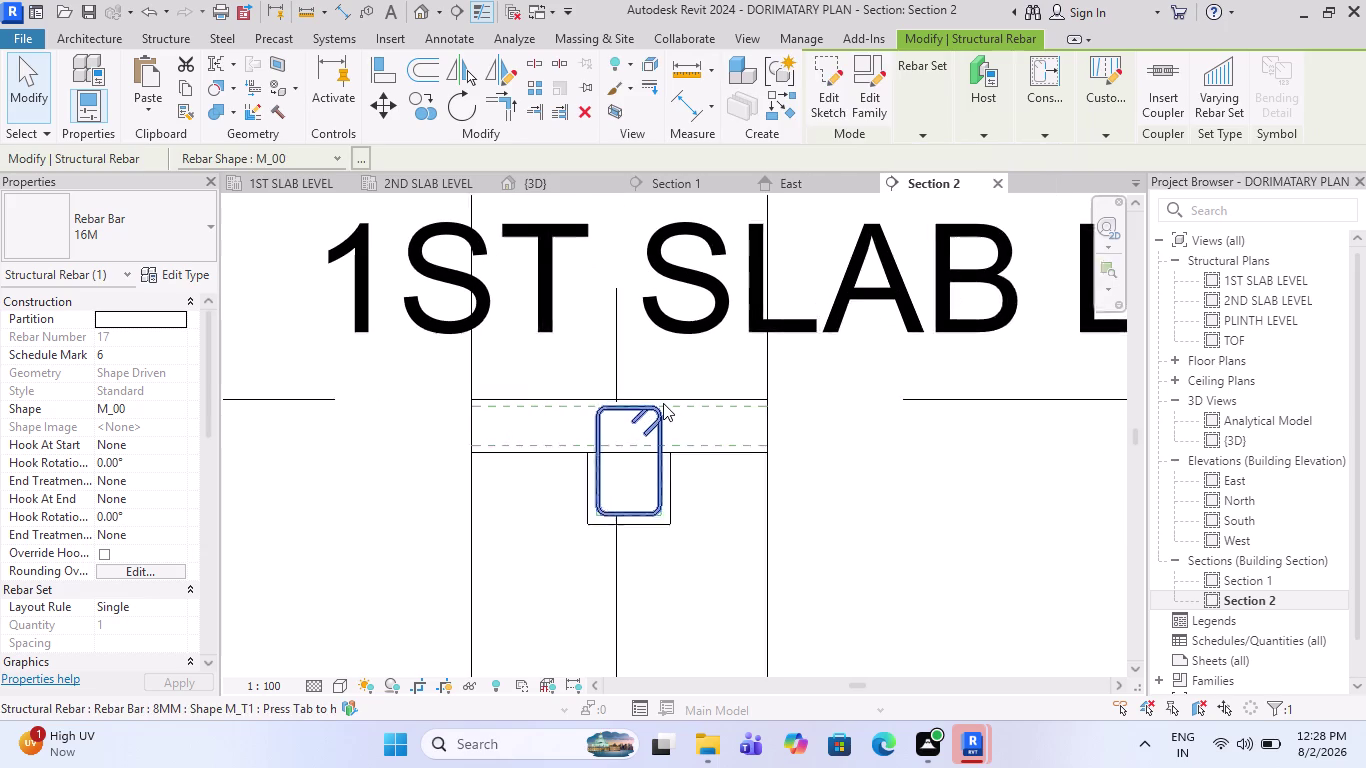
key(Escape)
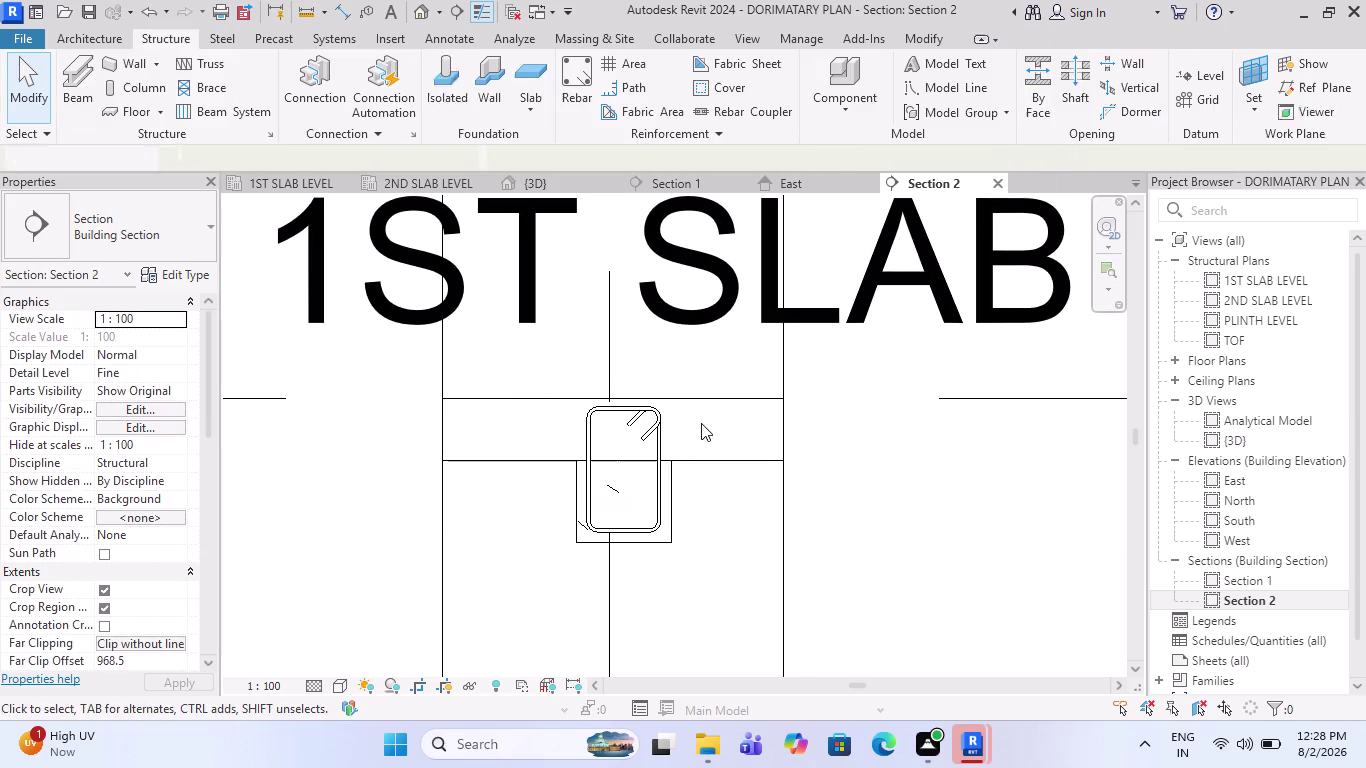
click(563, 184)
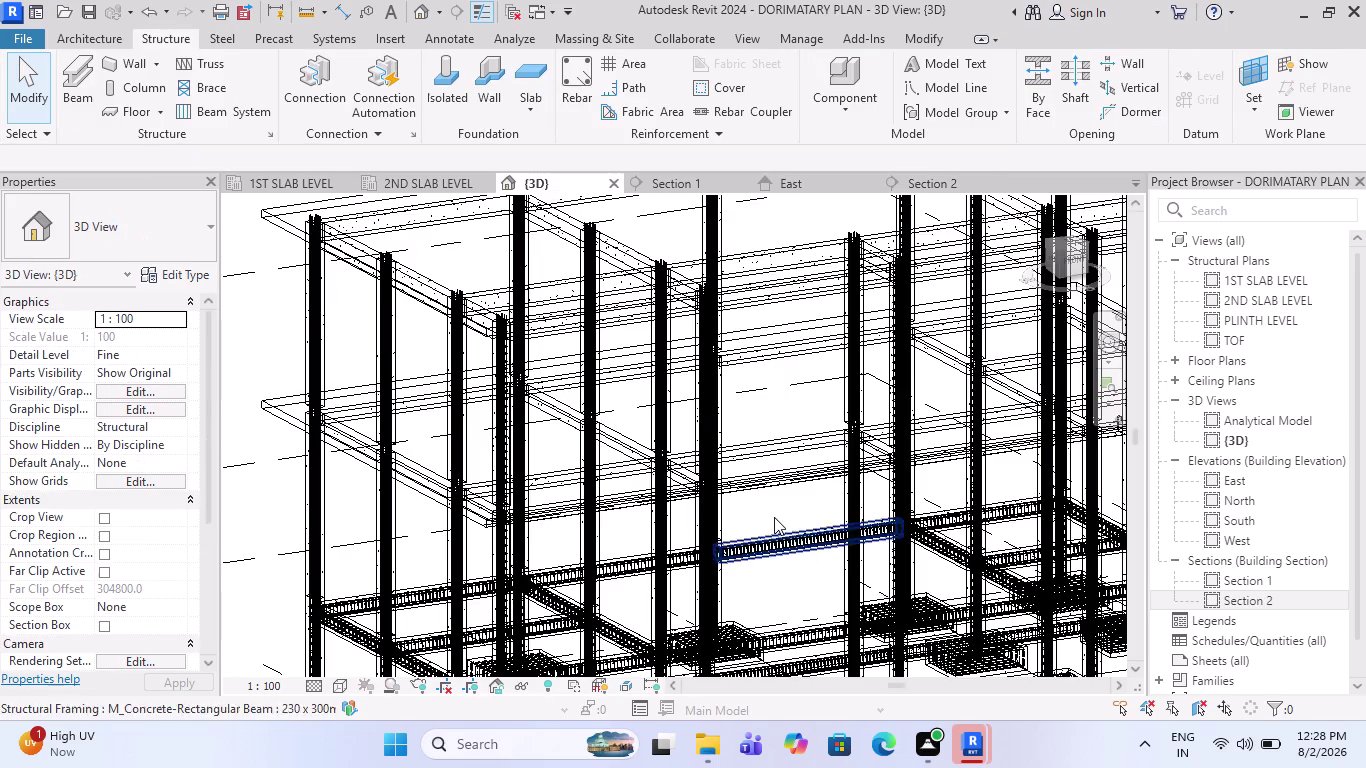
Zoom around the 3D frame and pick the longitudinal beam bar to check it.
scroll(down, 3)
scroll(up, 3)
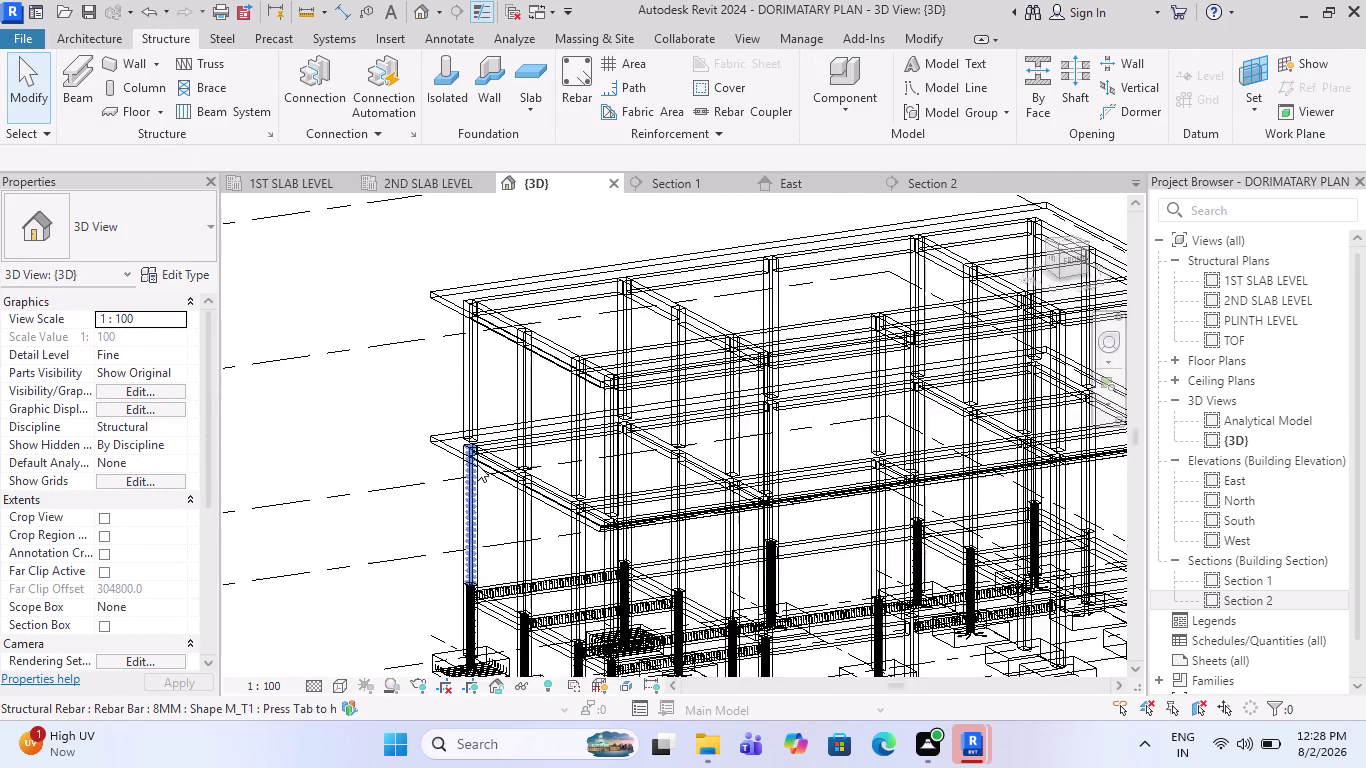
scroll(up, 3)
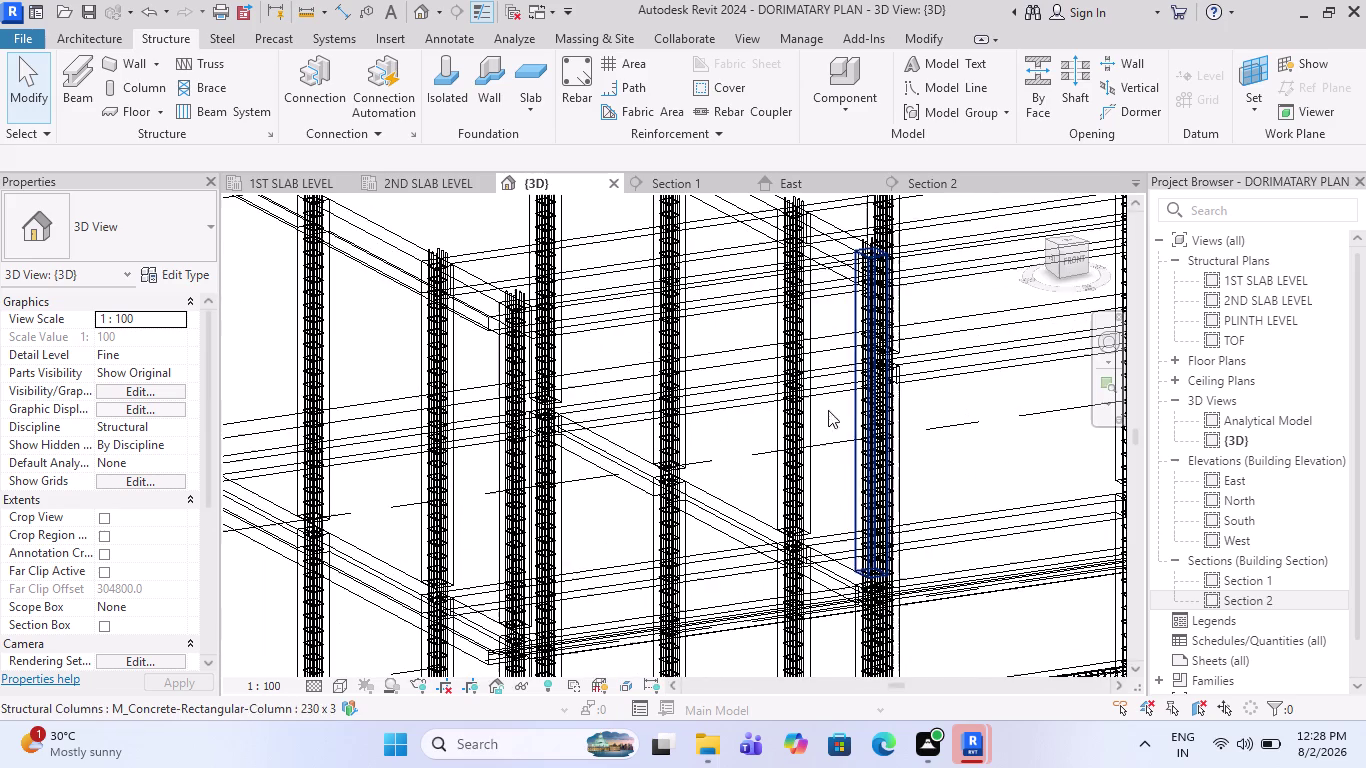
scroll(down, 3)
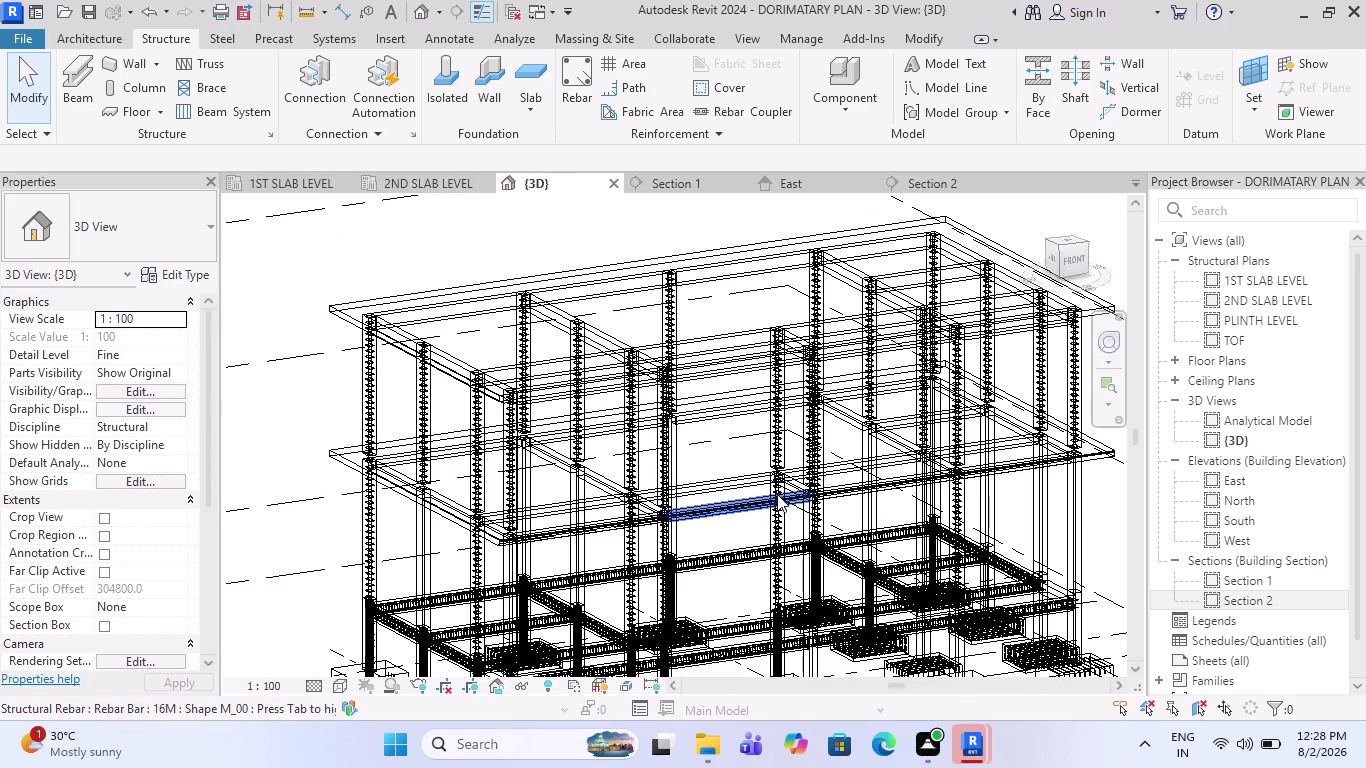
scroll(up, 3)
scroll(up, 3)
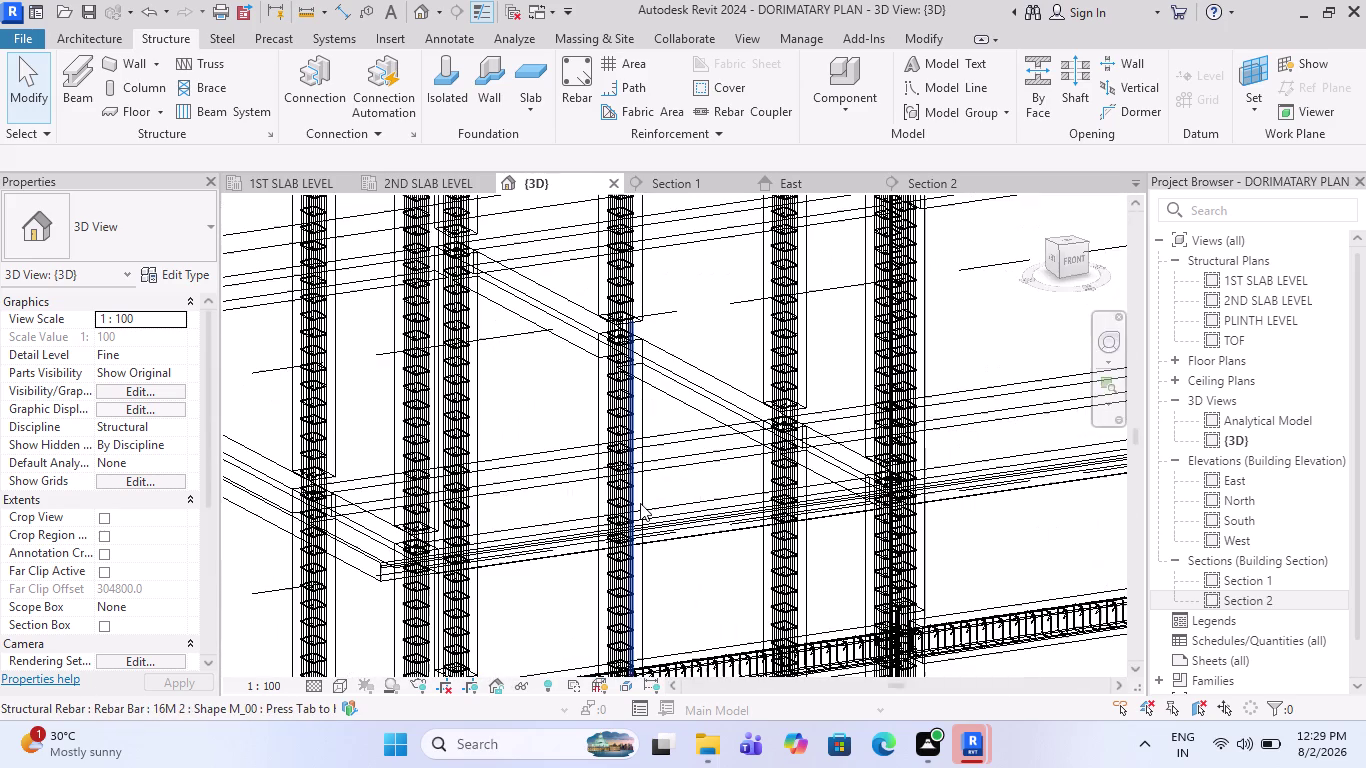
scroll(up, 3)
scroll(up, 3)
scroll(up, 3)
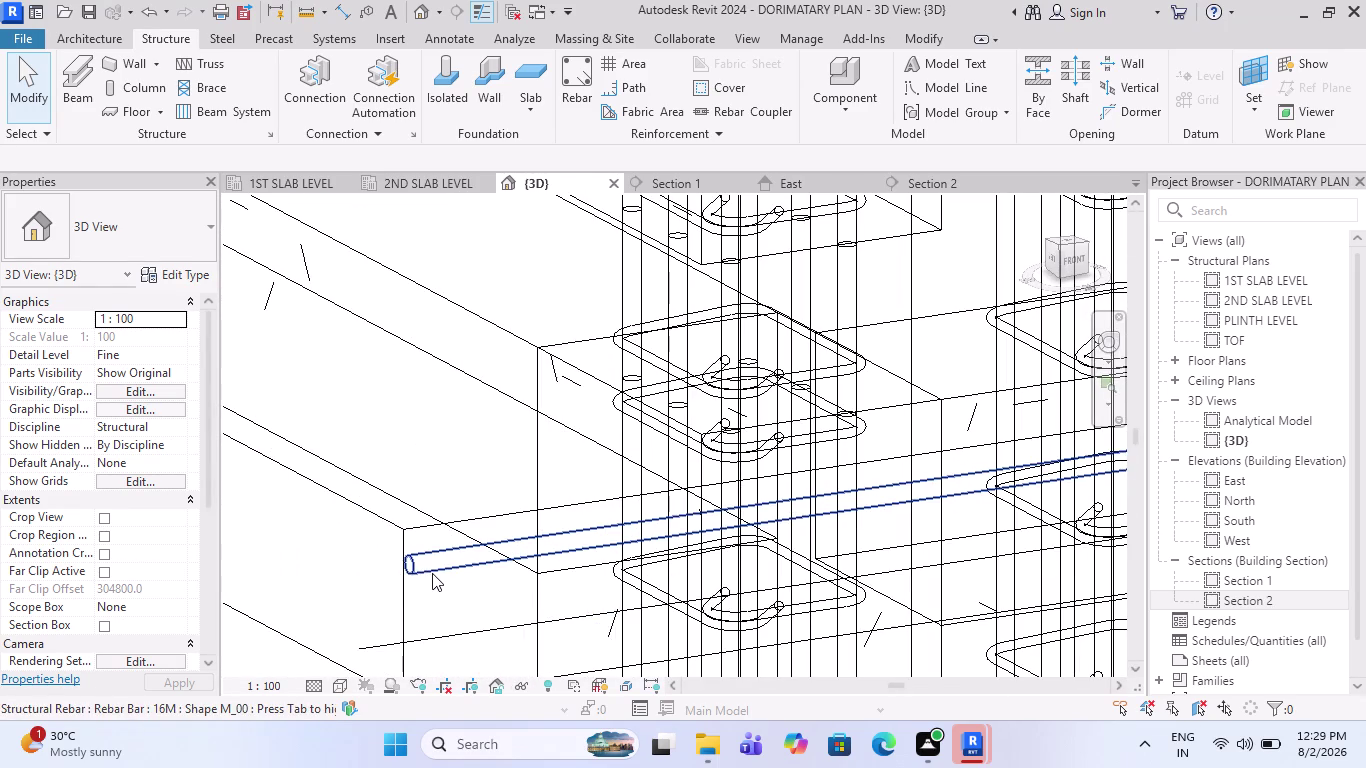
click(435, 571)
scroll(down, 3)
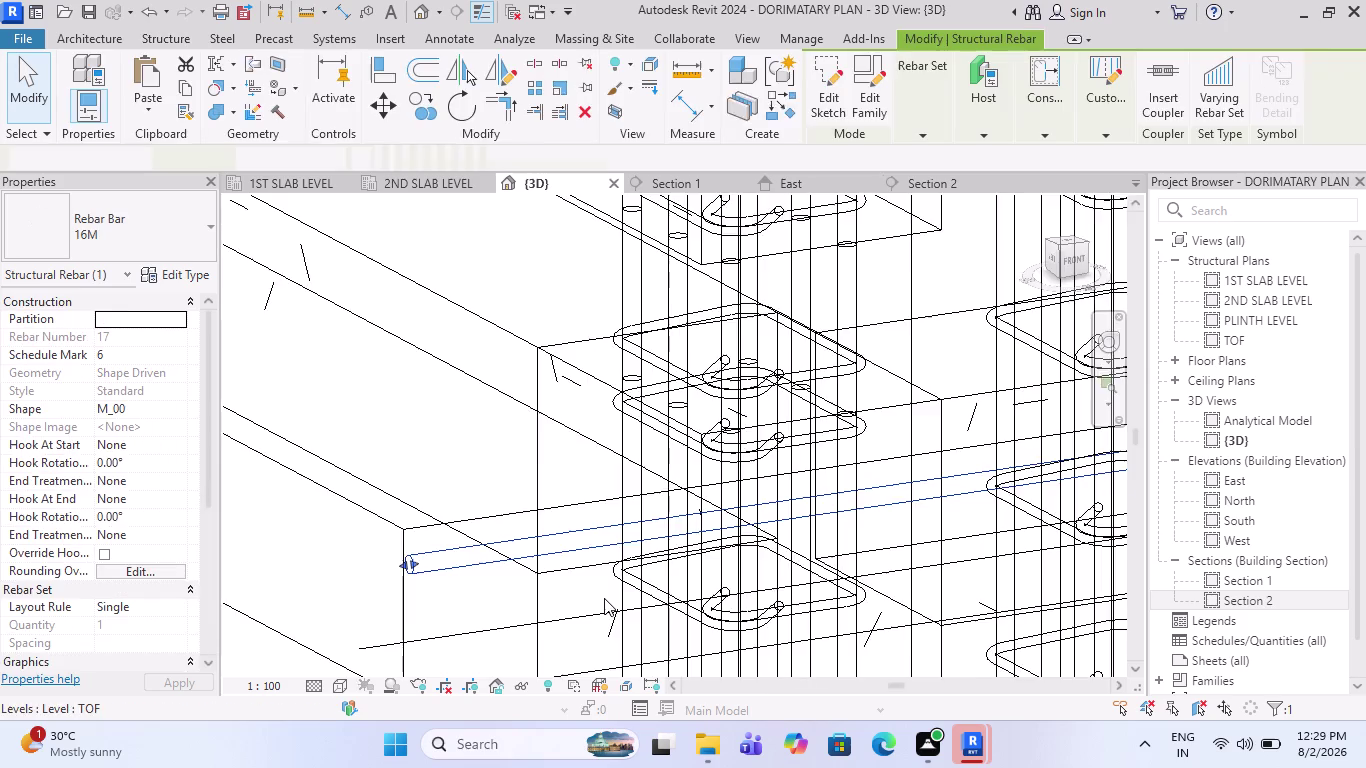
key(Delete)
scroll(down, 3)
scroll(down, 3)
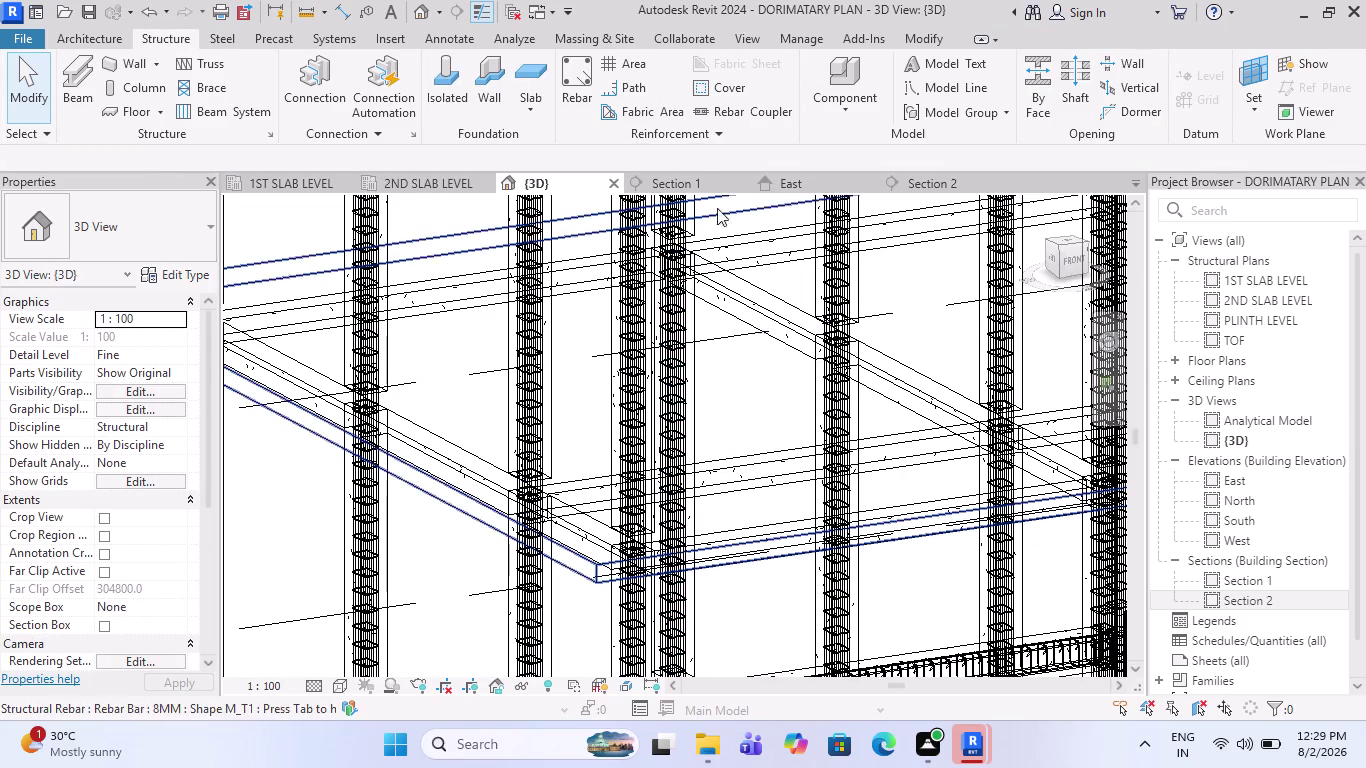
Return to Section 2 and zoom in on the beam.
click(903, 190)
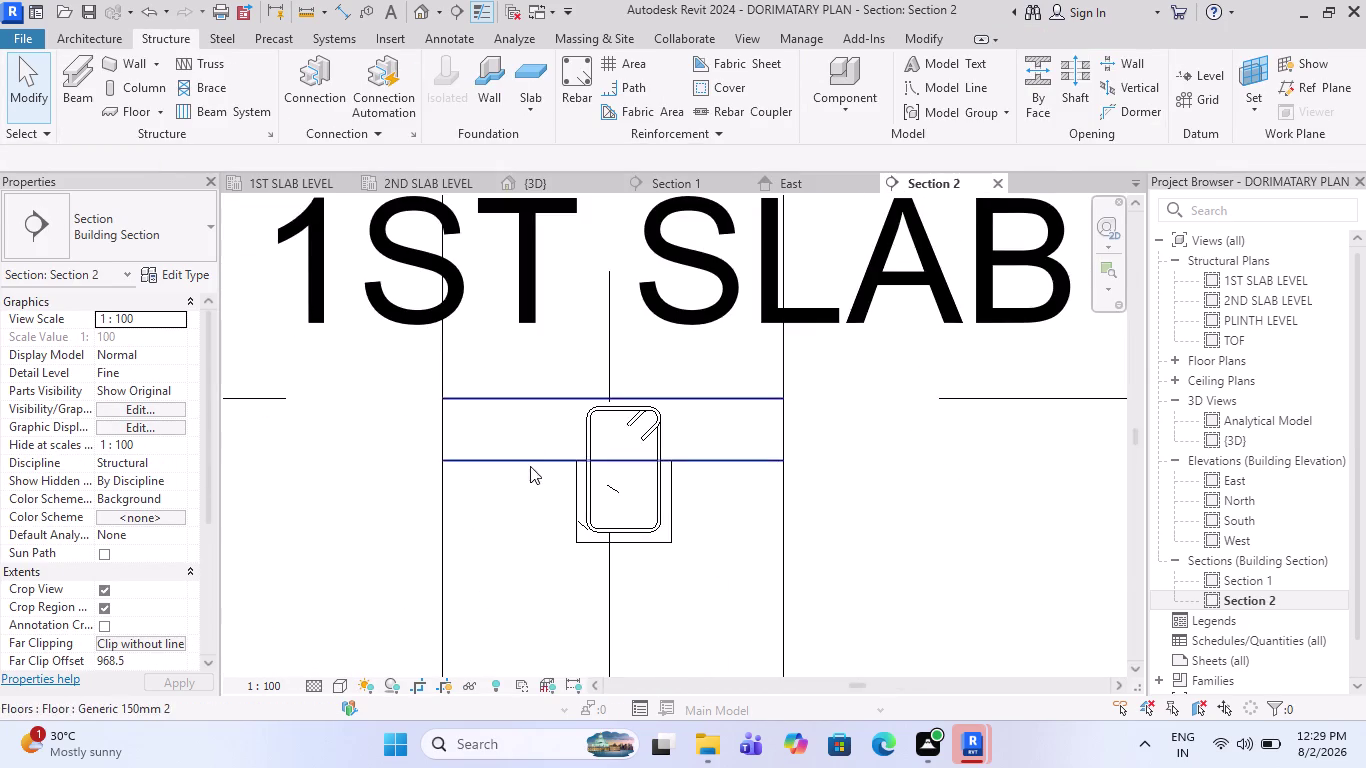
scroll(down, 3)
scroll(up, 3)
scroll(up, 3)
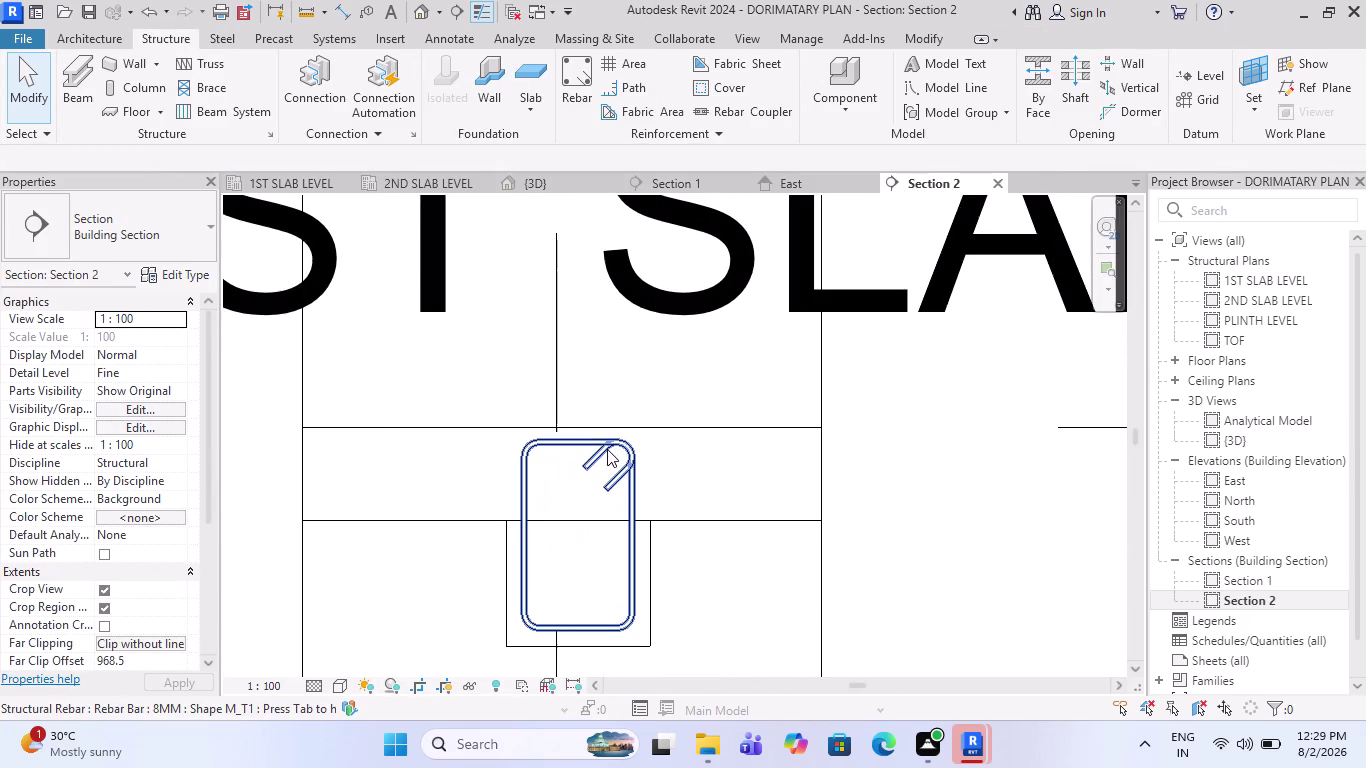
scroll(down, 3)
scroll(down, 3)
scroll(down, 3)
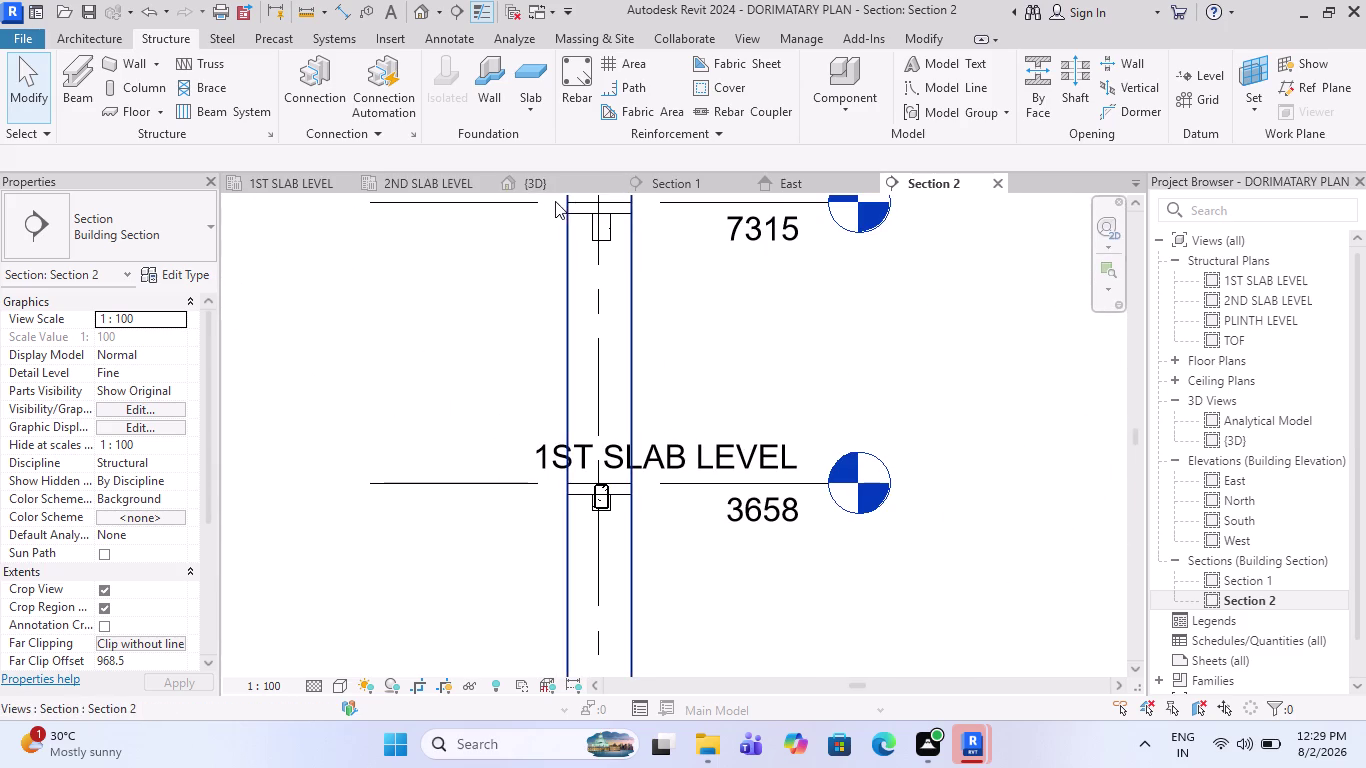
click(293, 181)
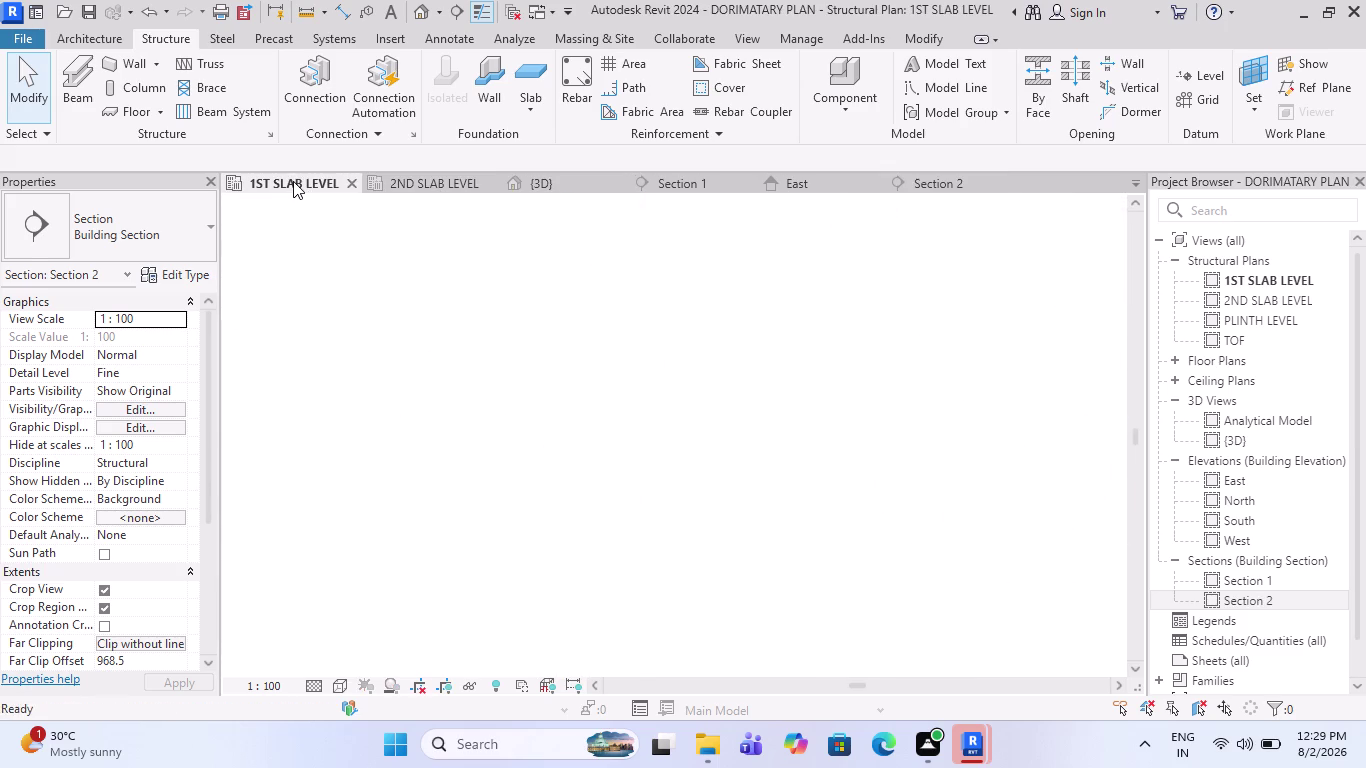
scroll(down, 3)
scroll(up, 3)
scroll(up, 3)
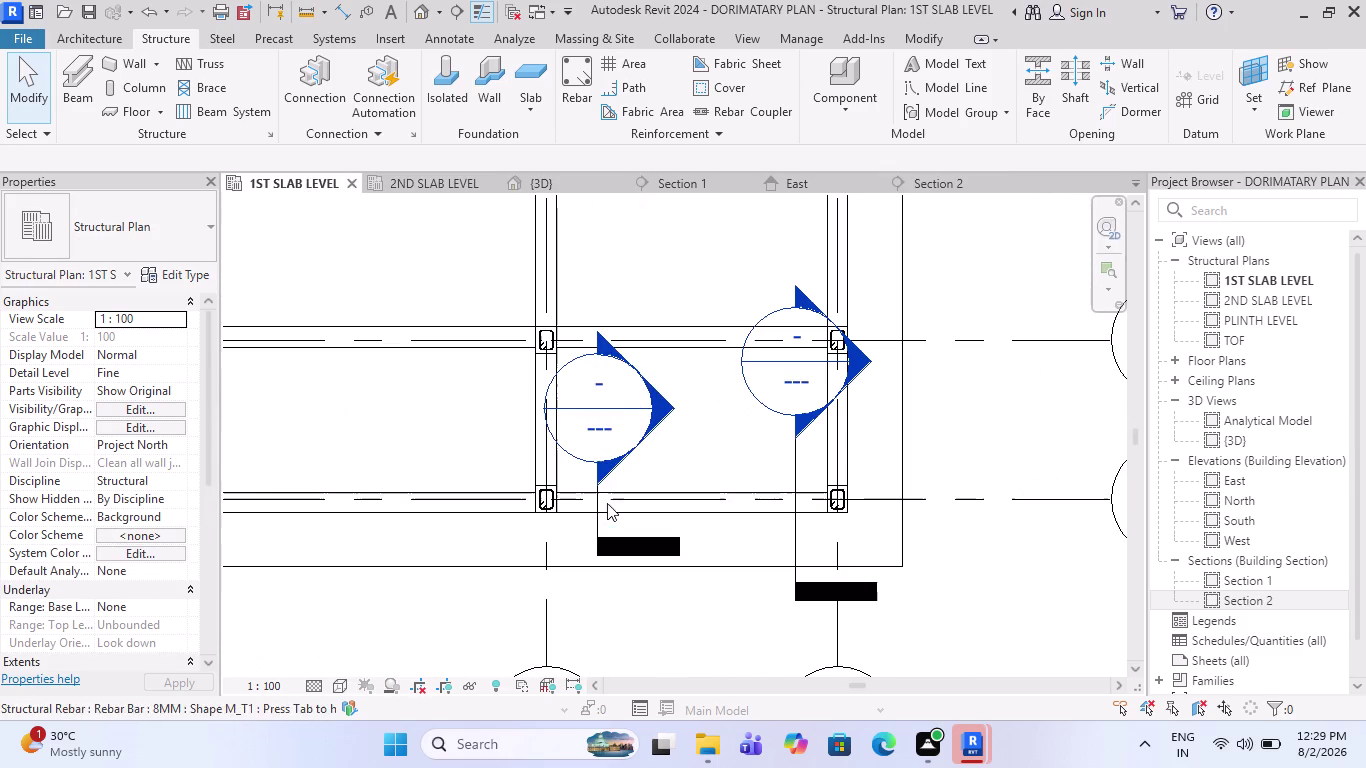
scroll(up, 3)
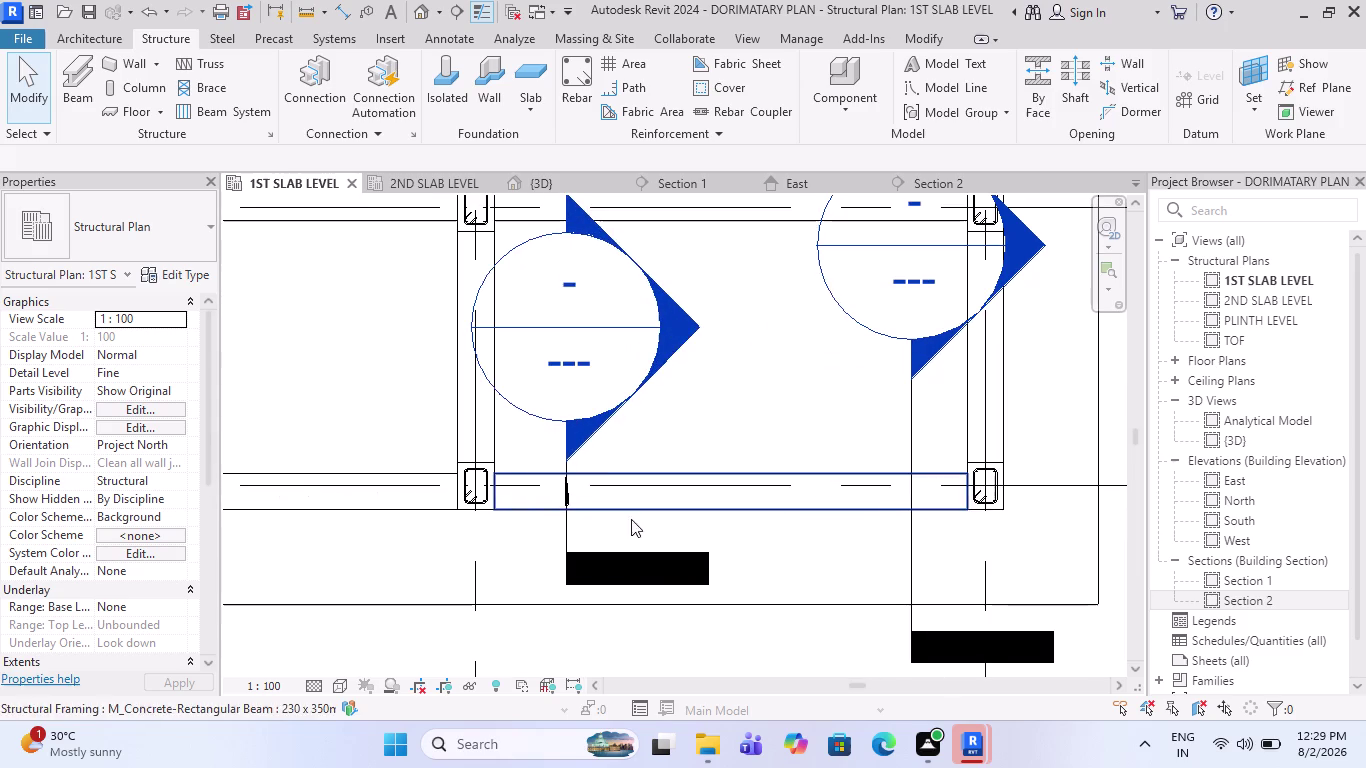
scroll(up, 3)
scroll(up, 3)
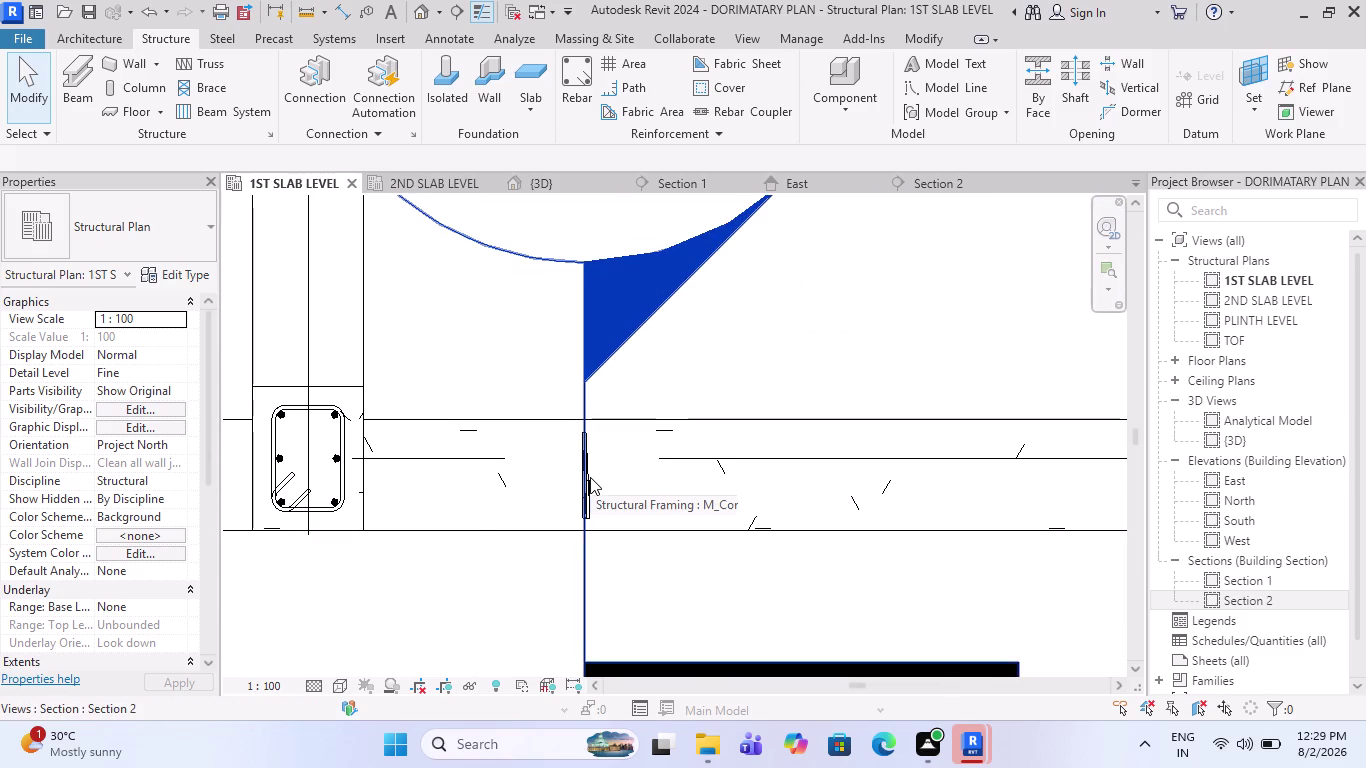
scroll(down, 3)
scroll(down, 3)
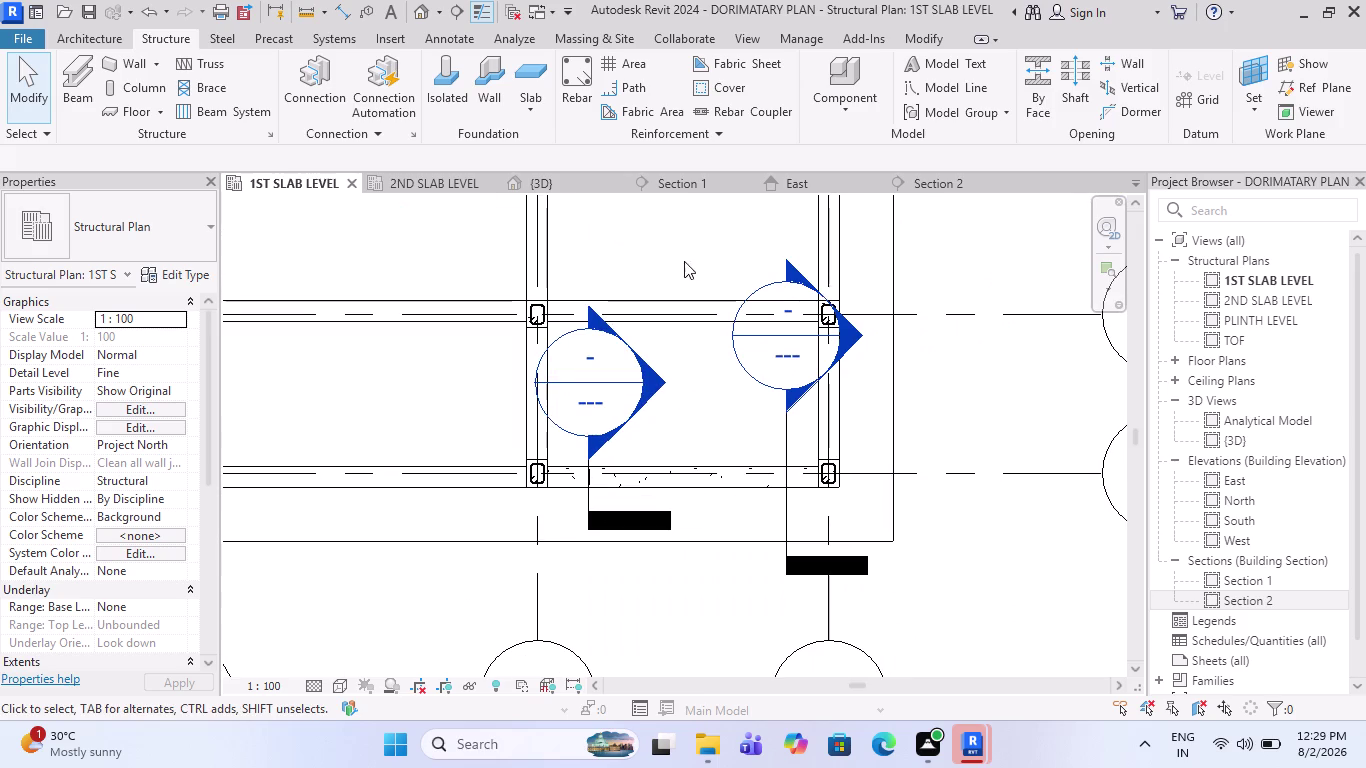
click(917, 192)
scroll(up, 3)
scroll(up, 3)
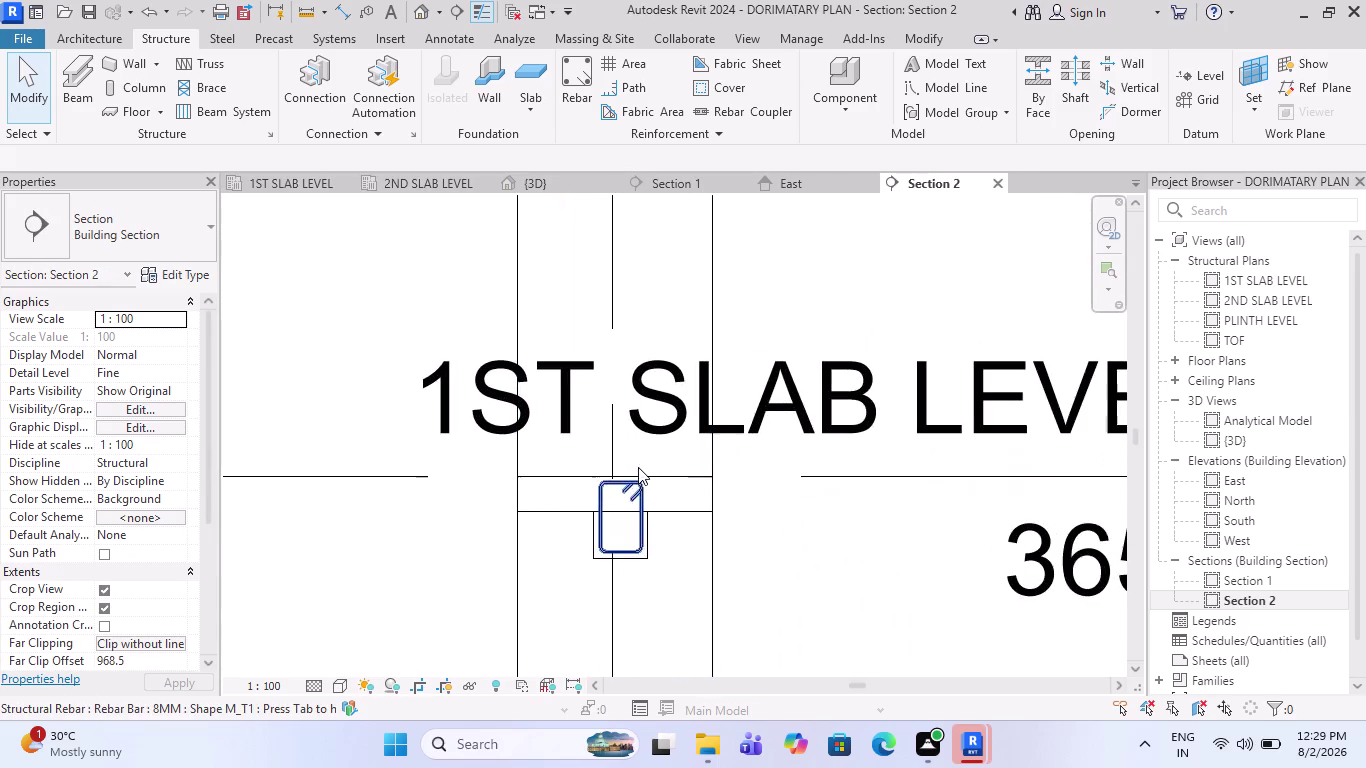
Lay the 8MM beam stirrup out as a Maximum Spacing set at 150 mm.
scroll(up, 3)
click(638, 527)
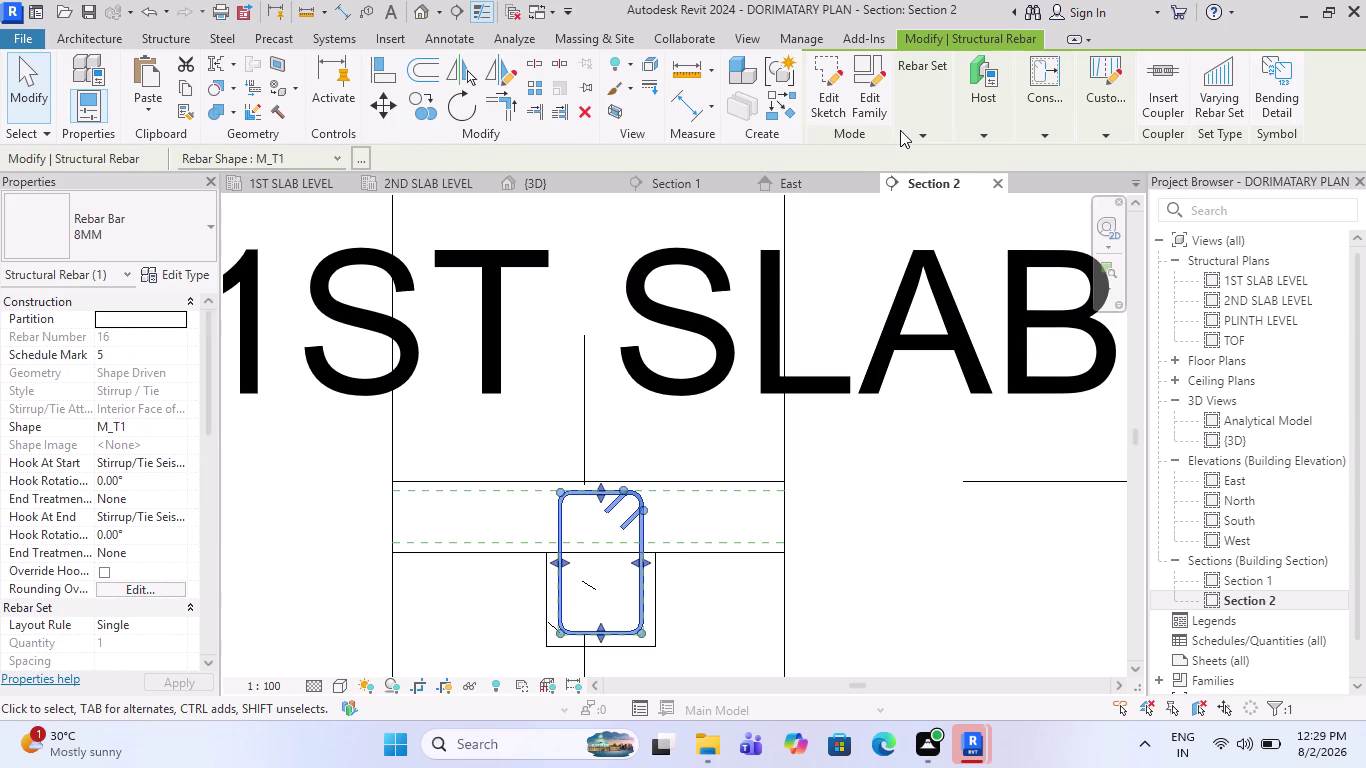
click(959, 163)
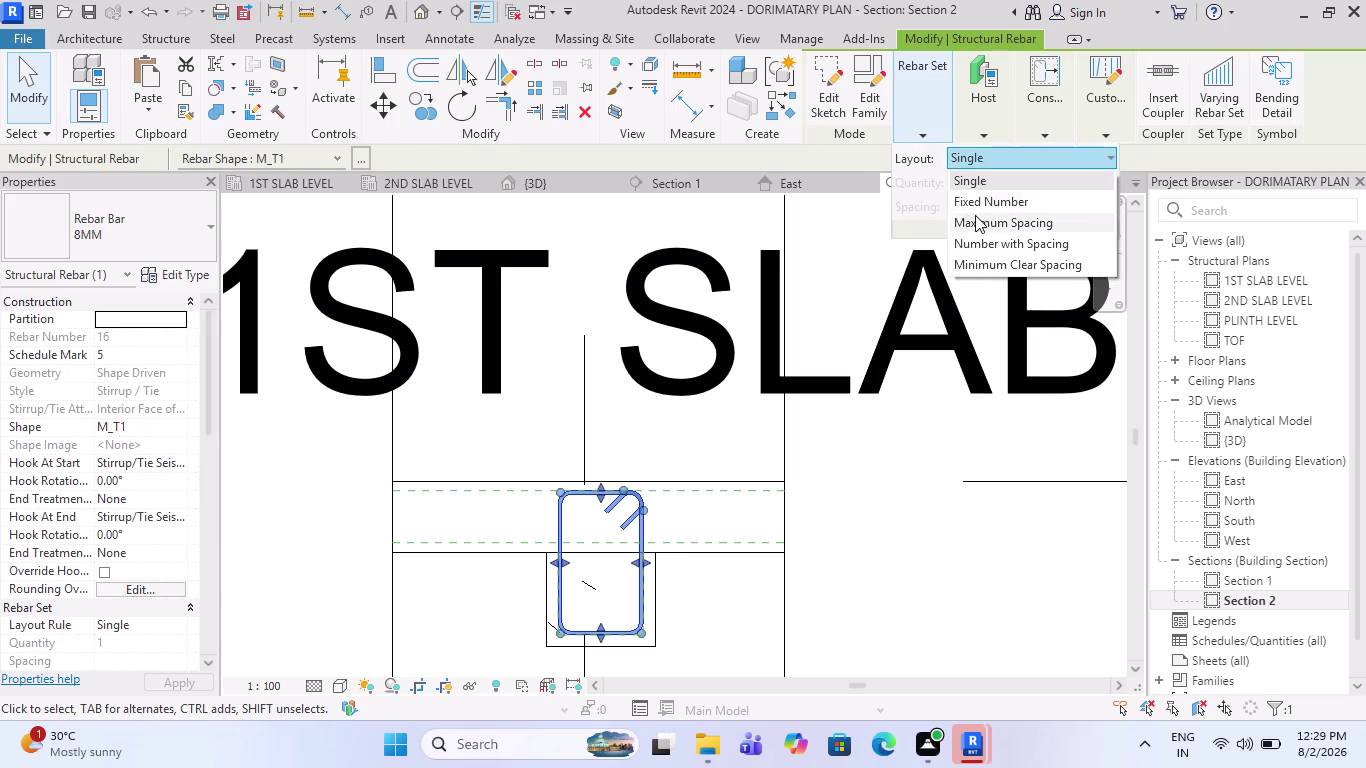
click(976, 217)
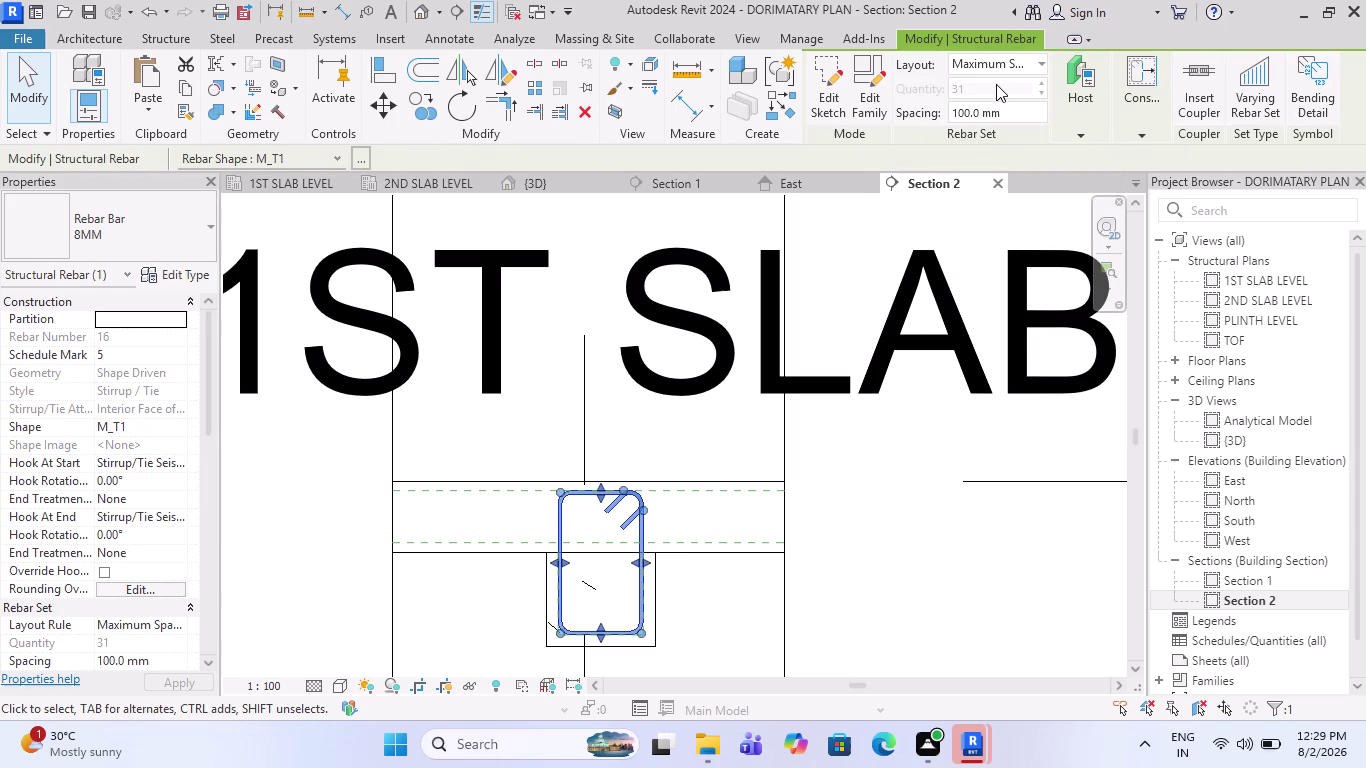
click(1027, 109)
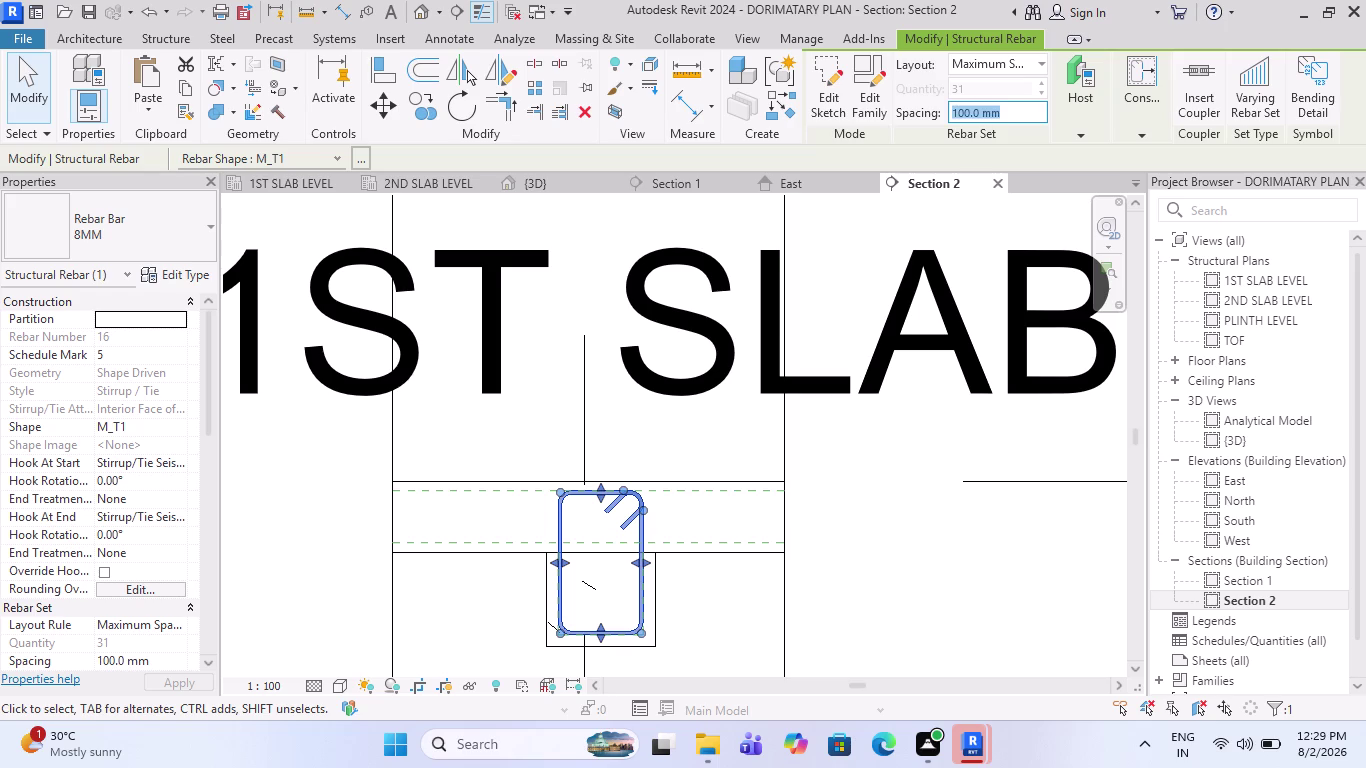
text(15)
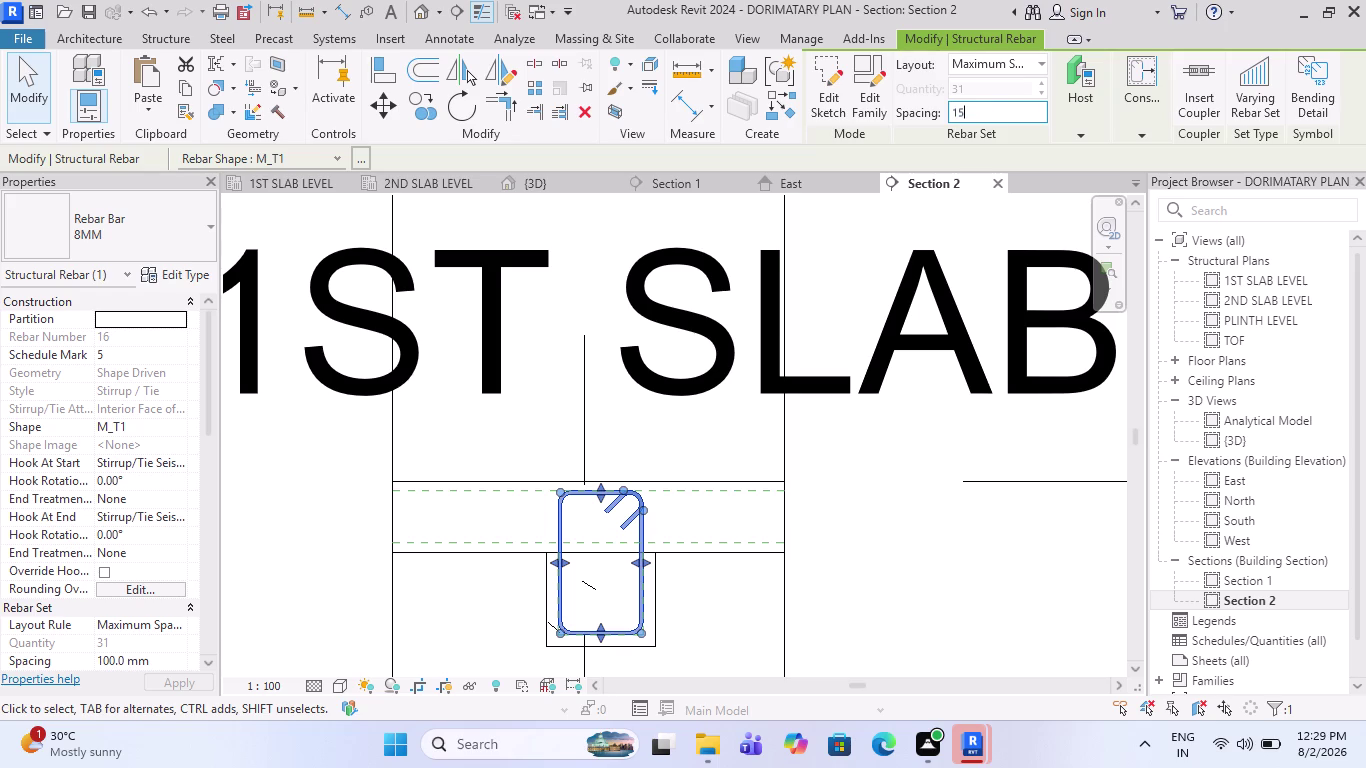
text(0)
key(Return)
scroll(down, 3)
key(Escape)
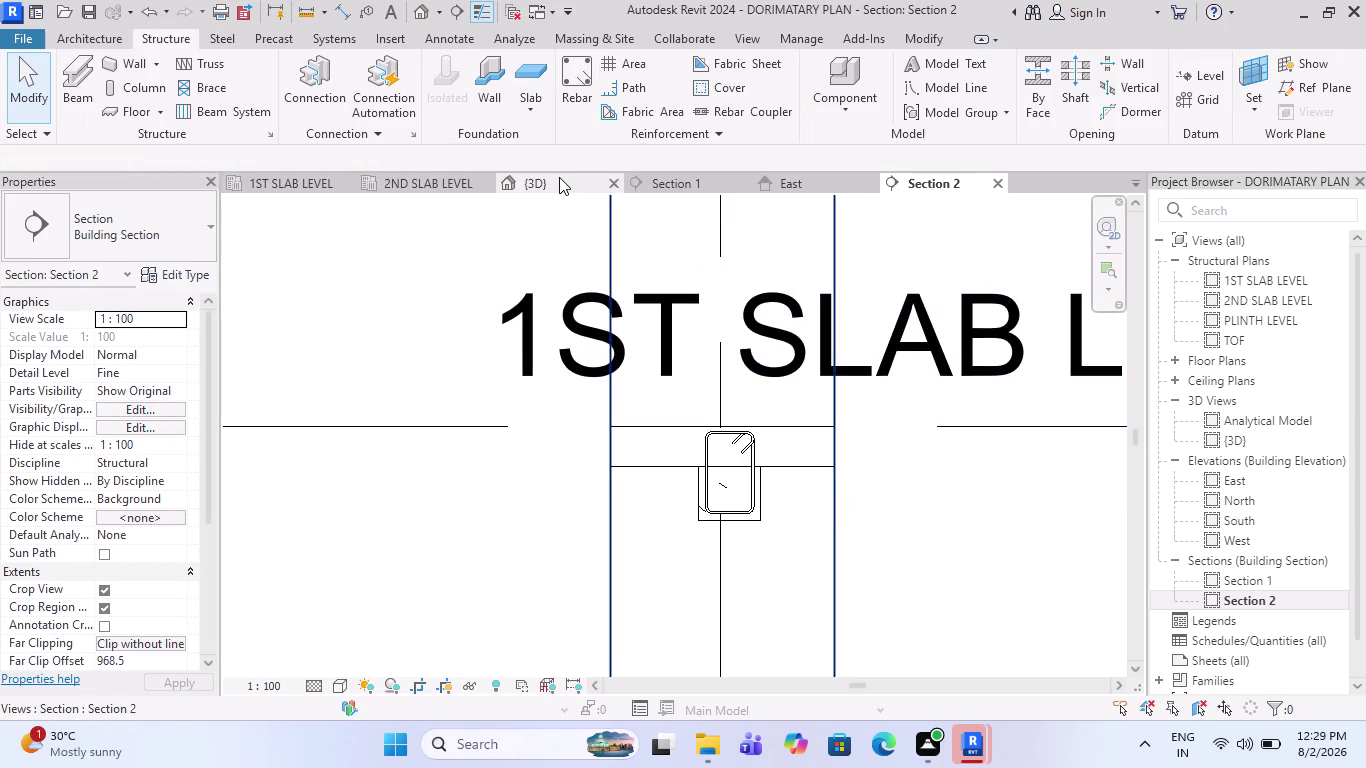
click(559, 177)
scroll(down, 3)
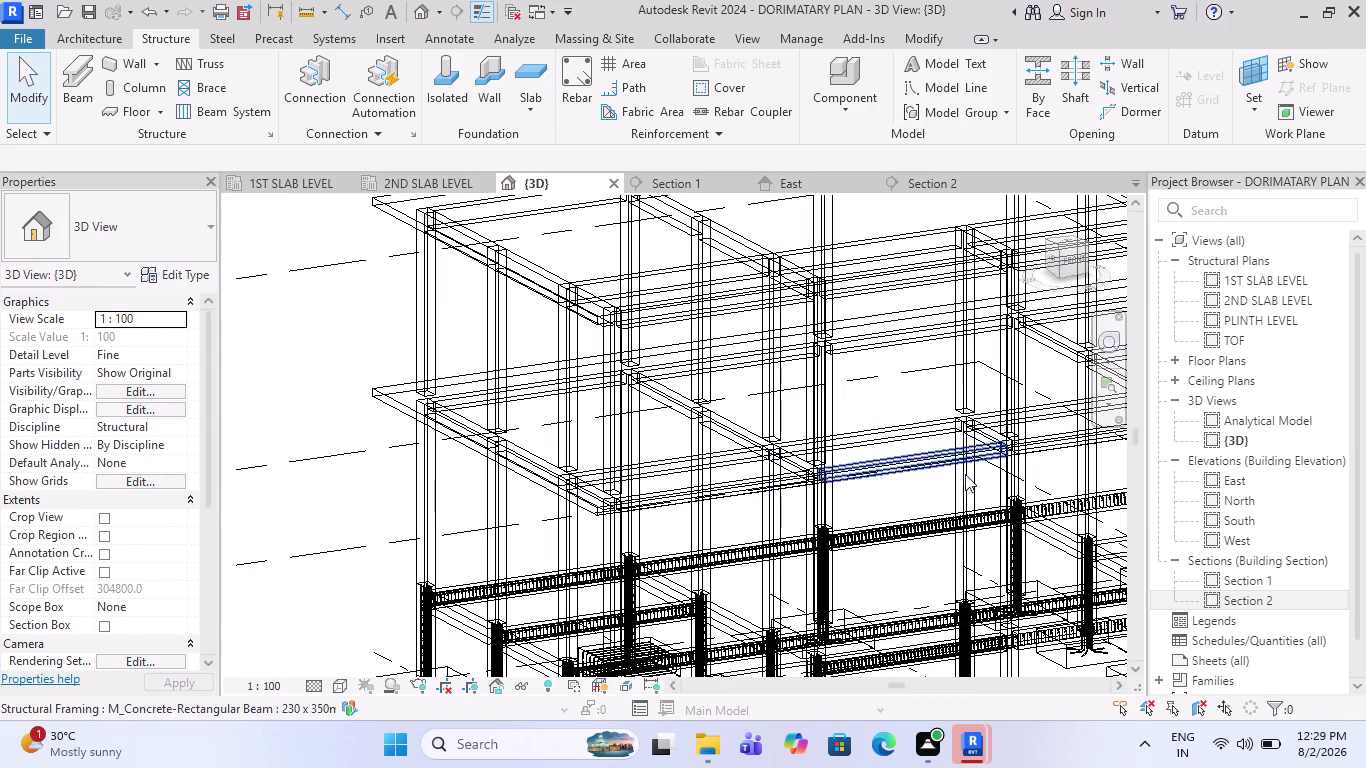
scroll(up, 3)
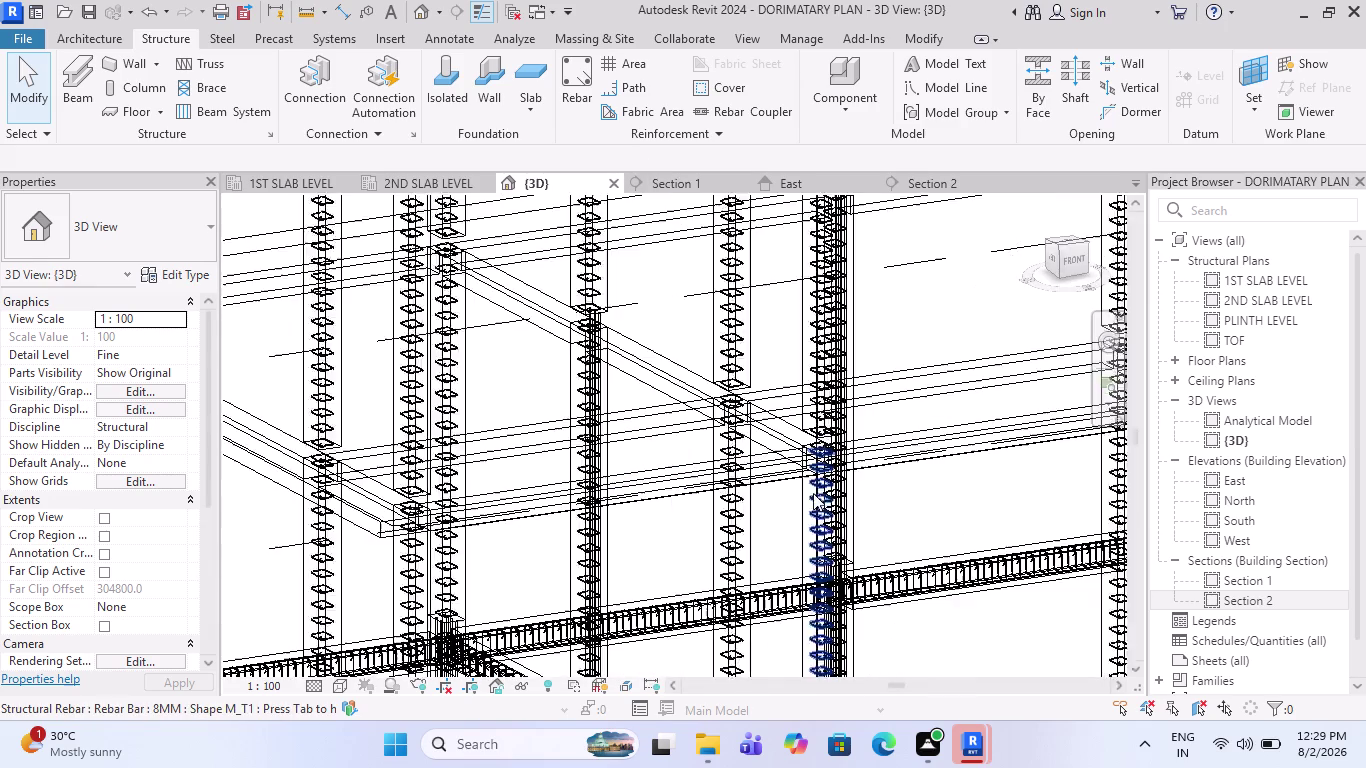
scroll(up, 3)
scroll(down, 3)
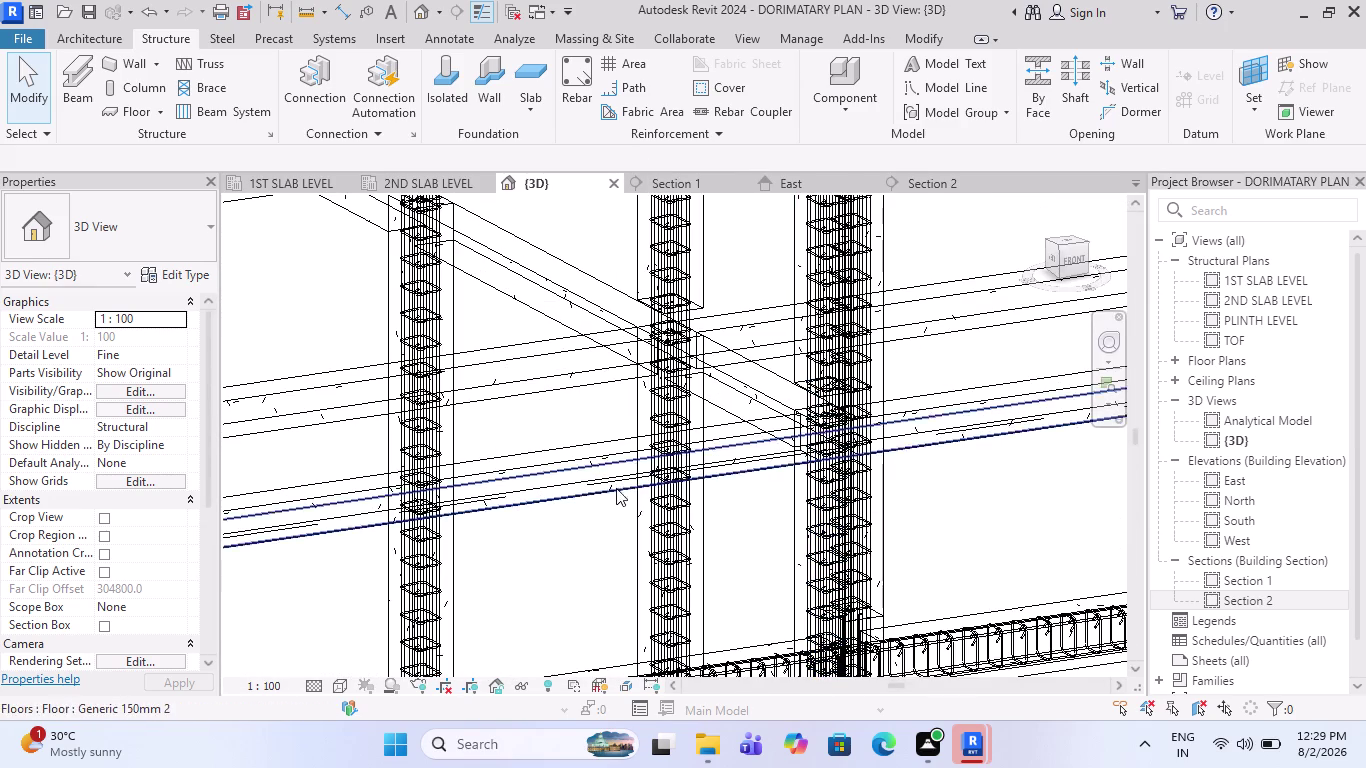
scroll(down, 3)
scroll(down, 3)
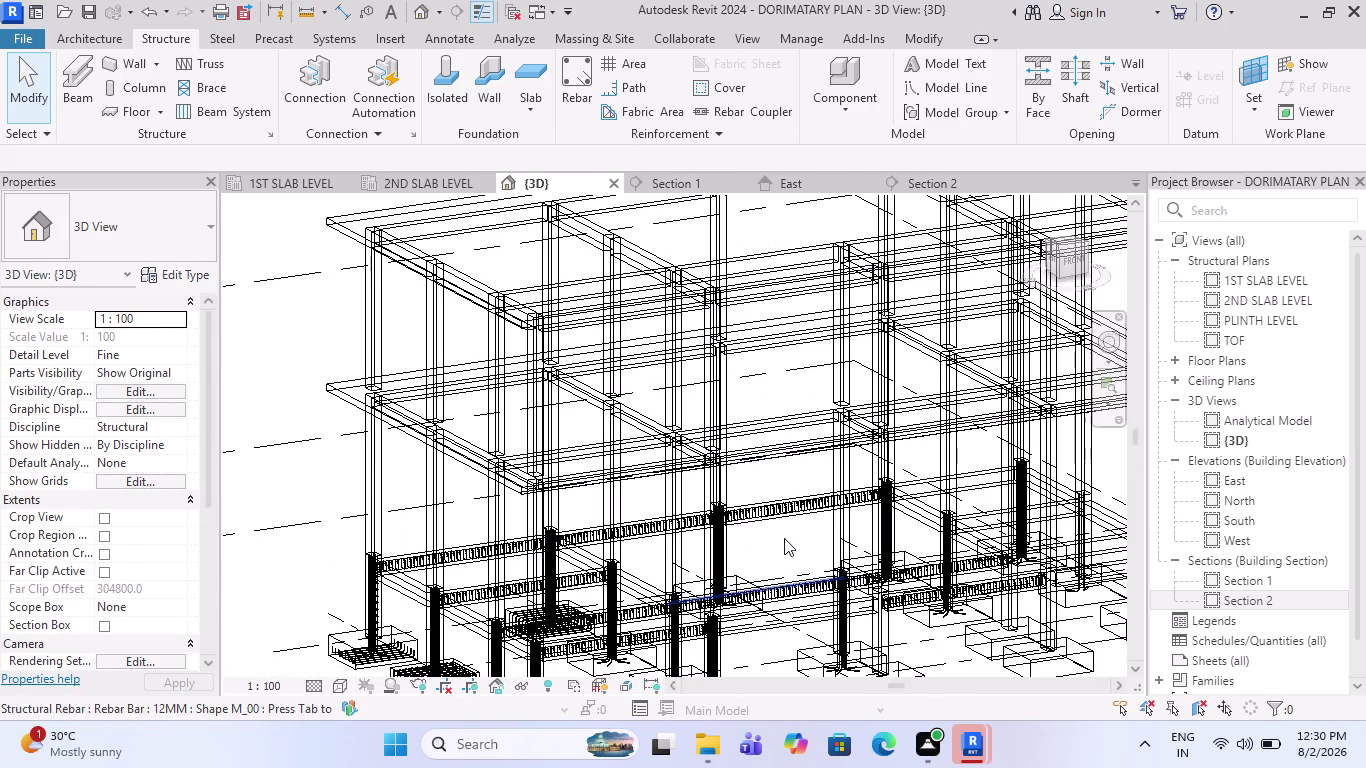
scroll(up, 3)
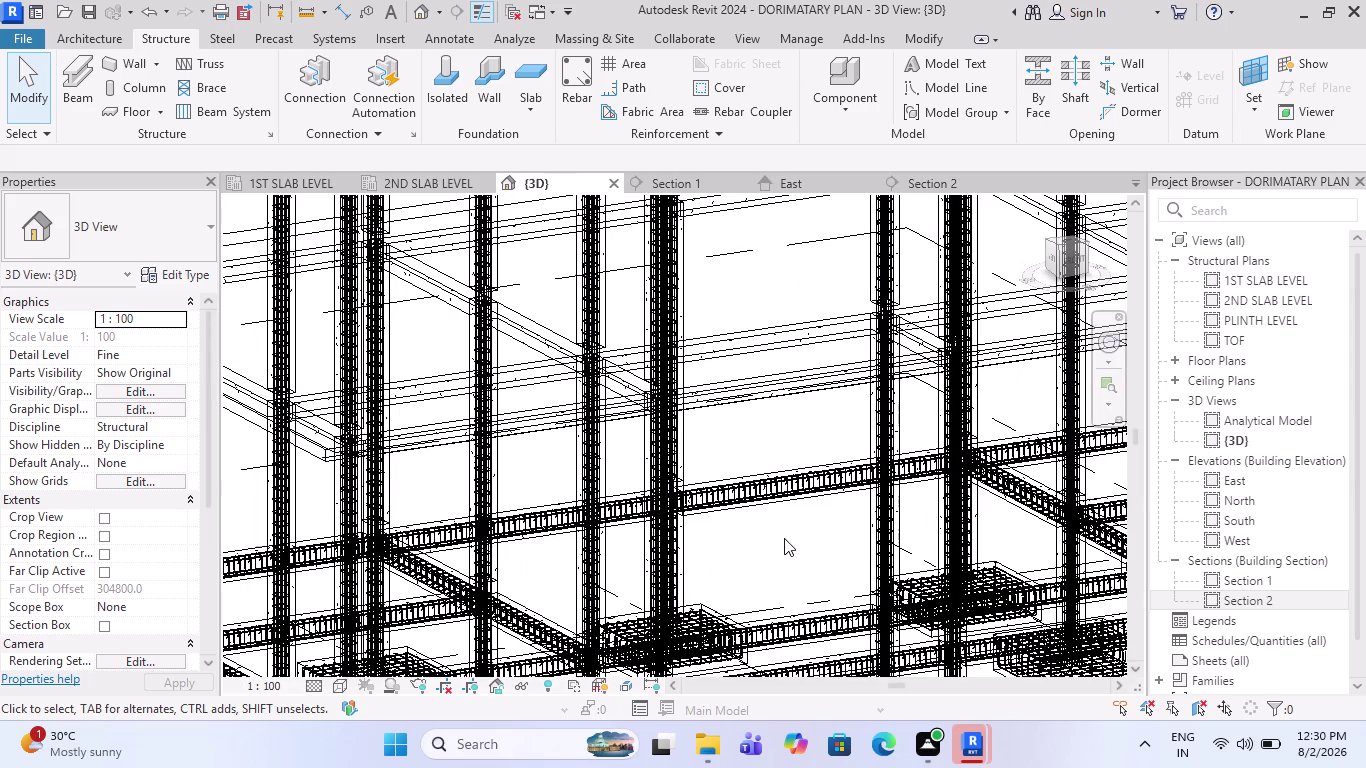
middle_drag(790, 538, 774, 593)
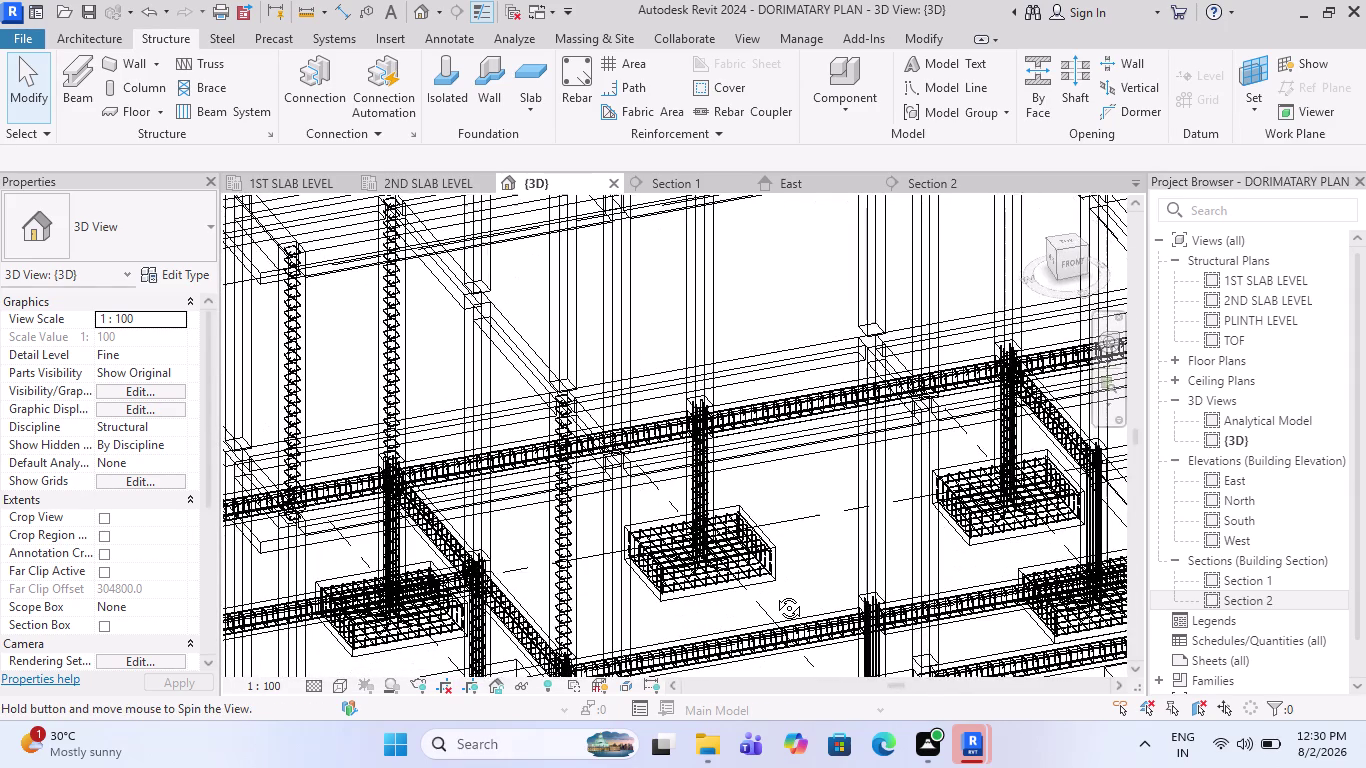
middle_drag(774, 593, 858, 605)
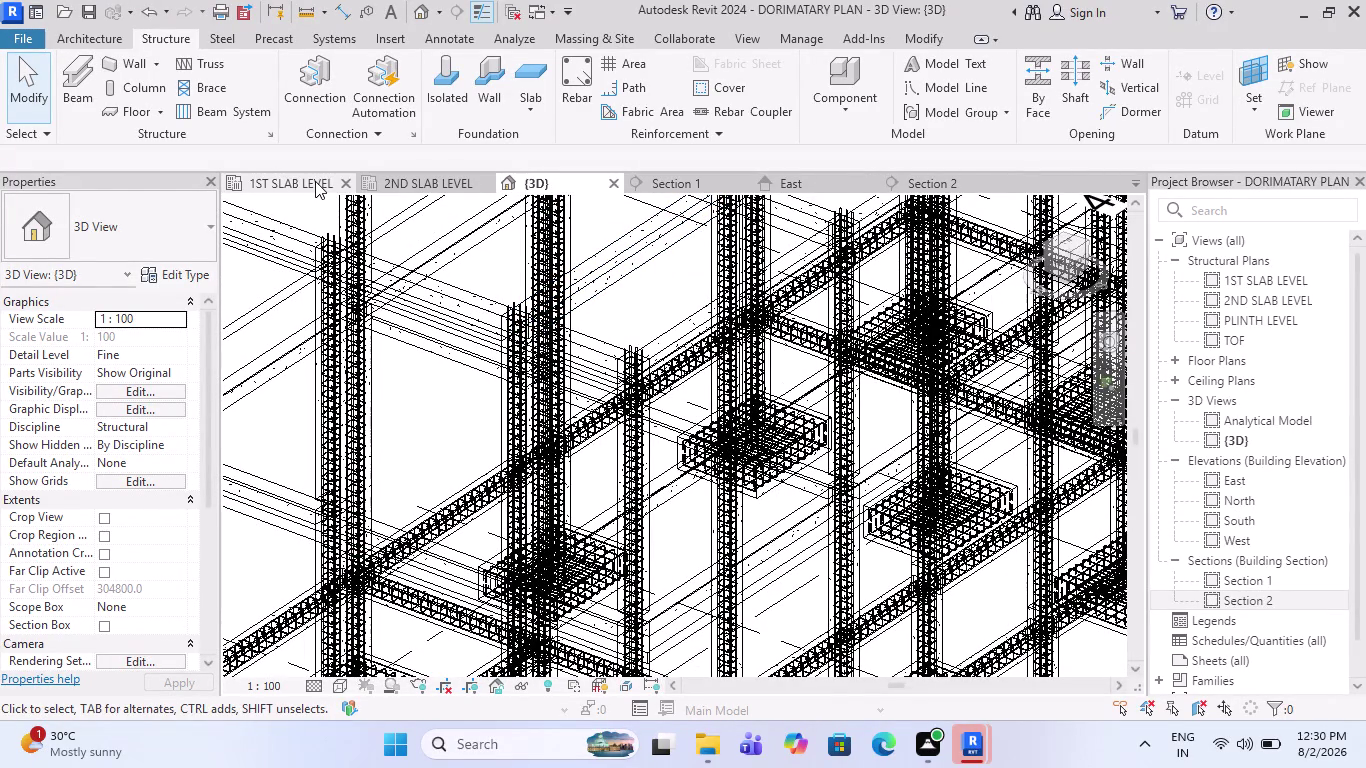
scroll(down, 3)
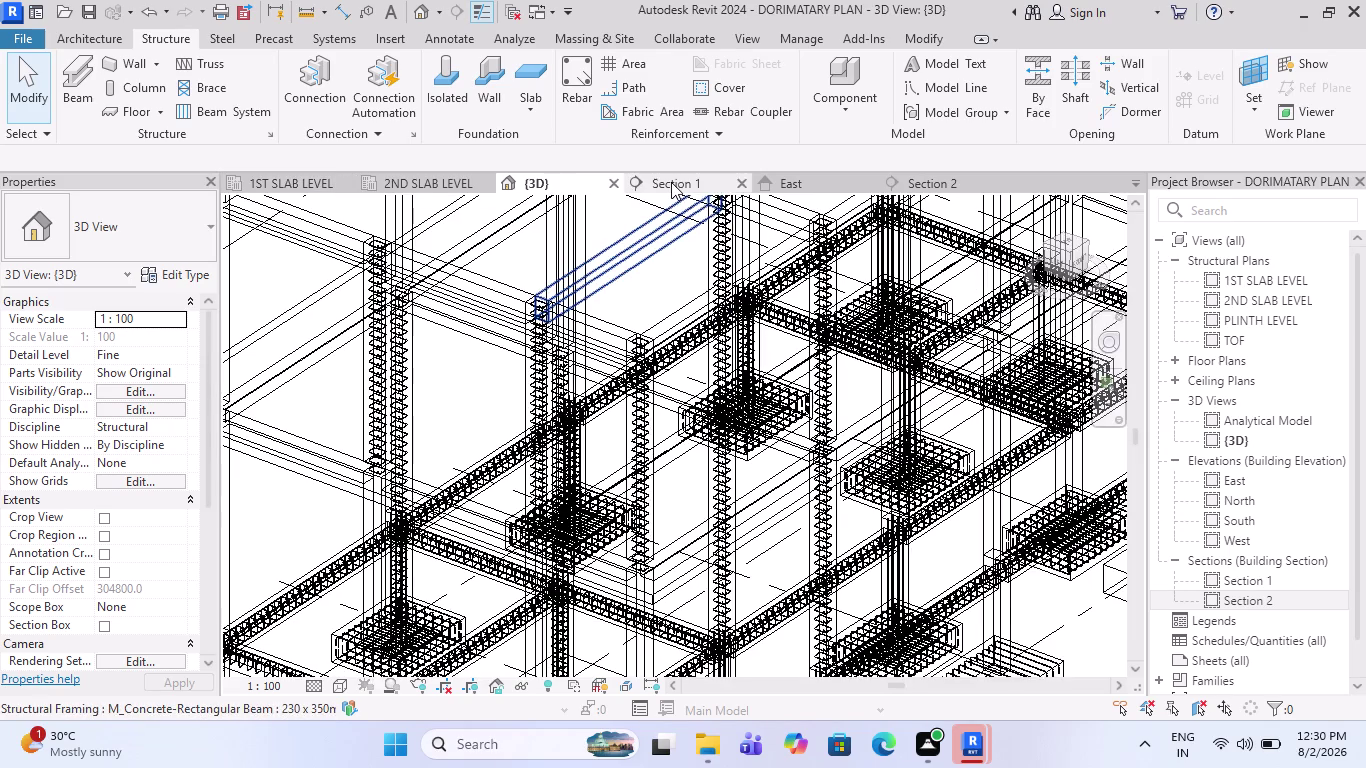
click(948, 187)
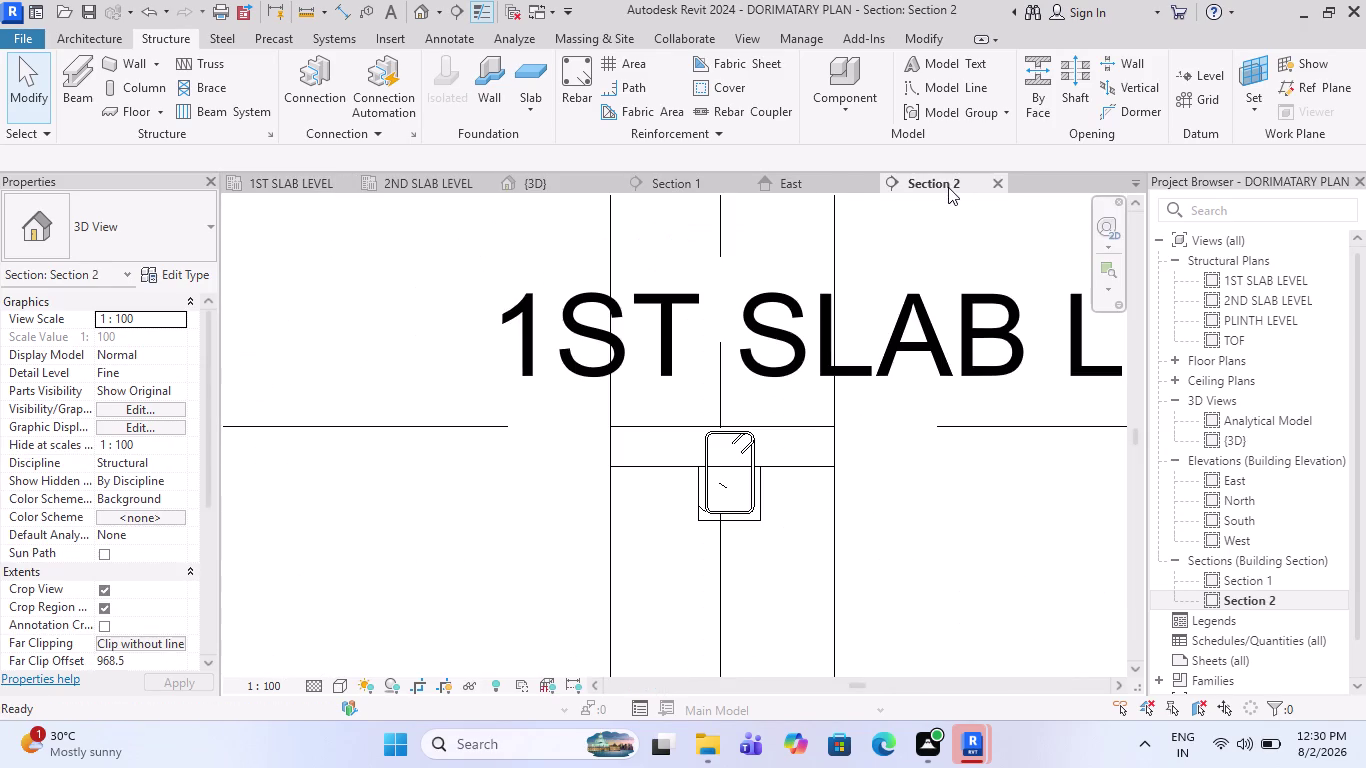
scroll(down, 3)
click(541, 186)
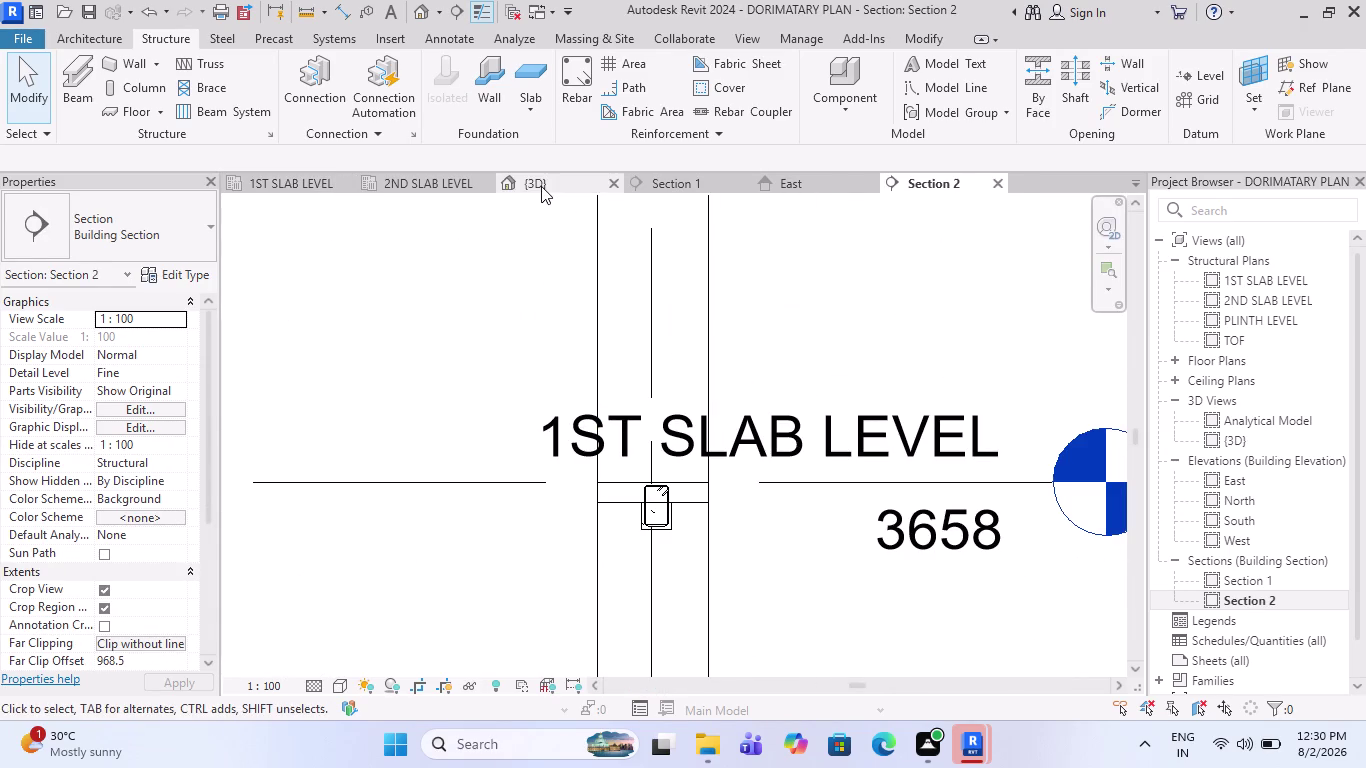
scroll(down, 3)
middle_drag(899, 475, 891, 471)
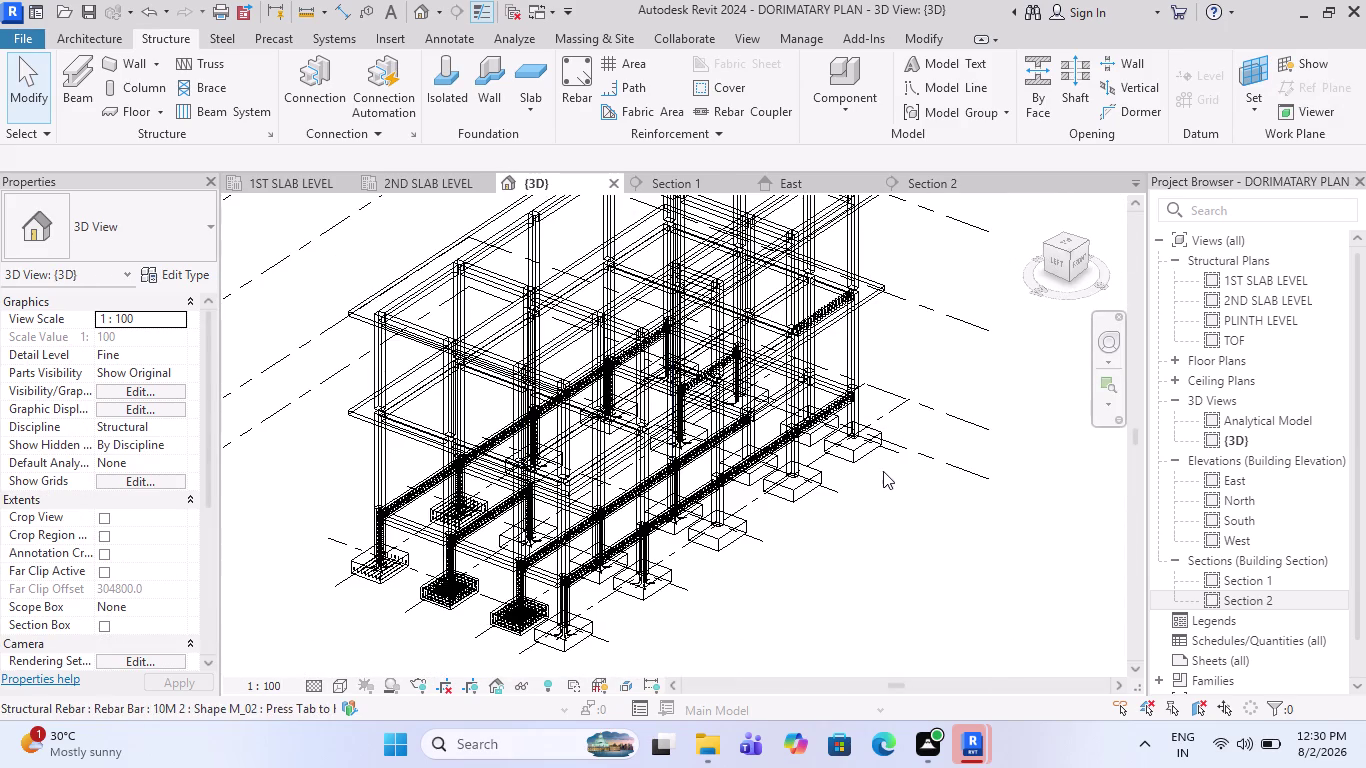
middle_drag(891, 471, 768, 485)
scroll(up, 3)
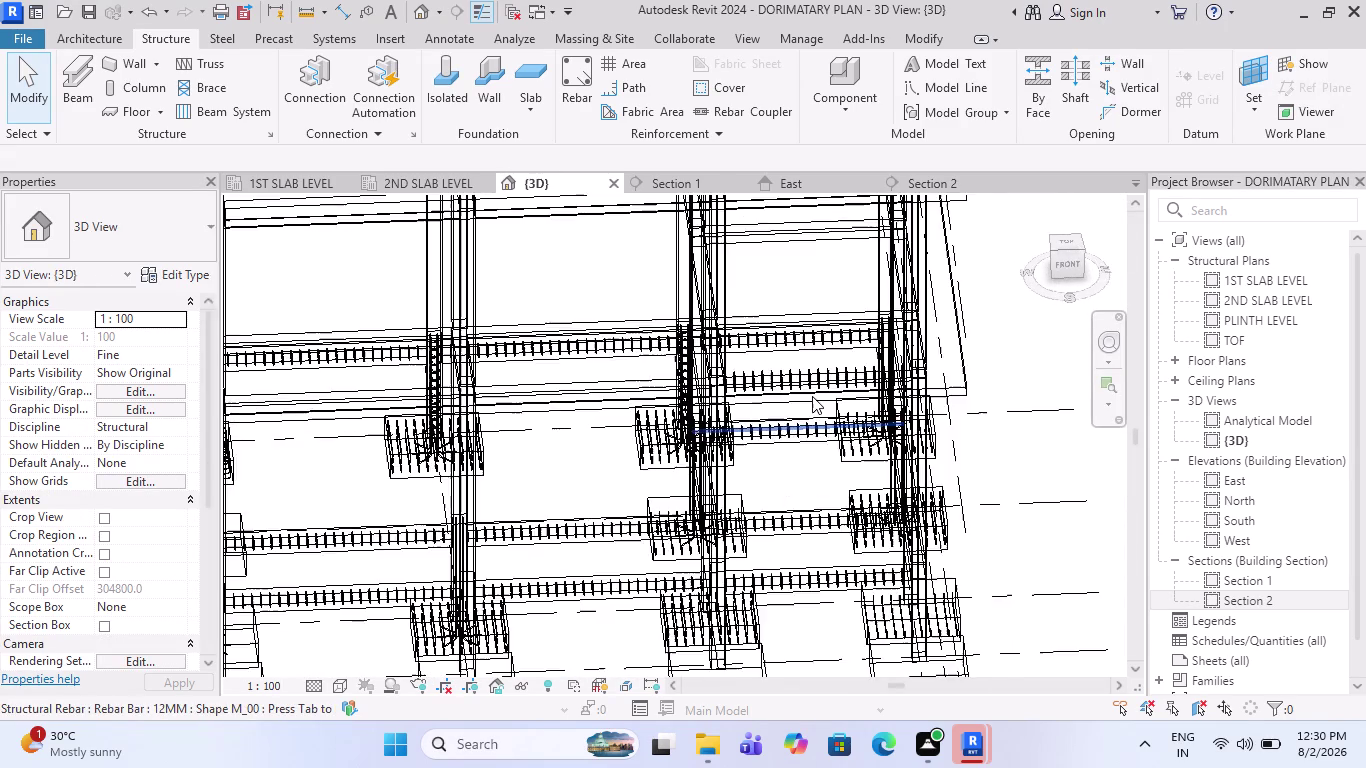
scroll(up, 3)
middle_drag(828, 406, 814, 358)
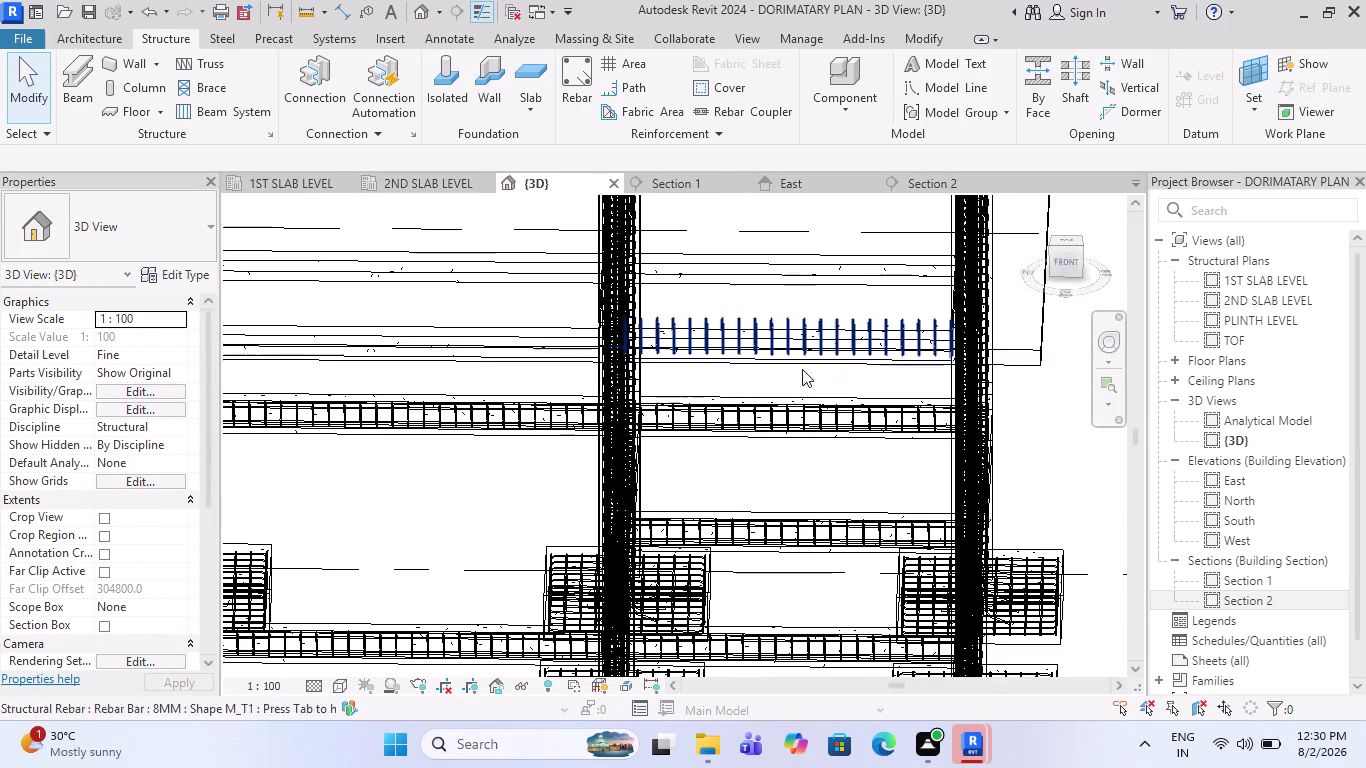
scroll(up, 3)
middle_drag(807, 364, 776, 389)
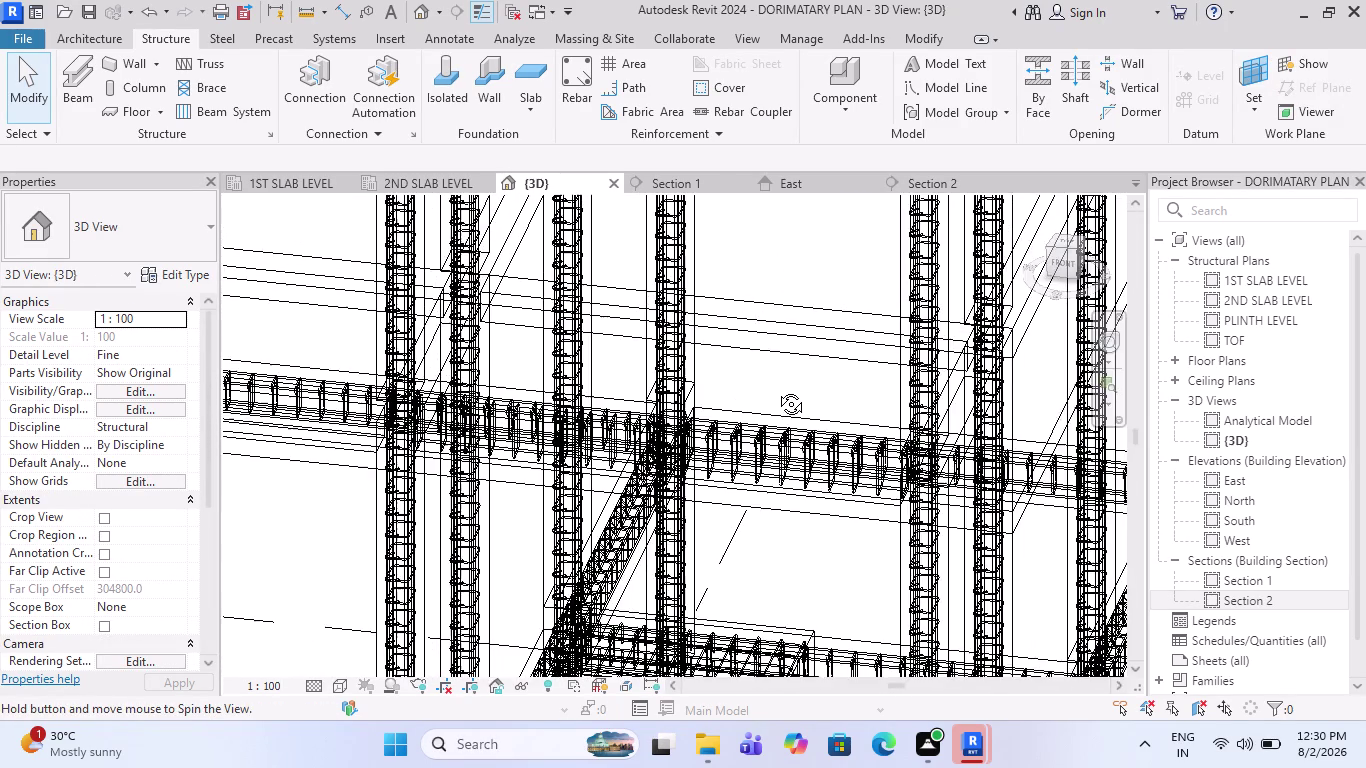
middle_drag(776, 389, 809, 313)
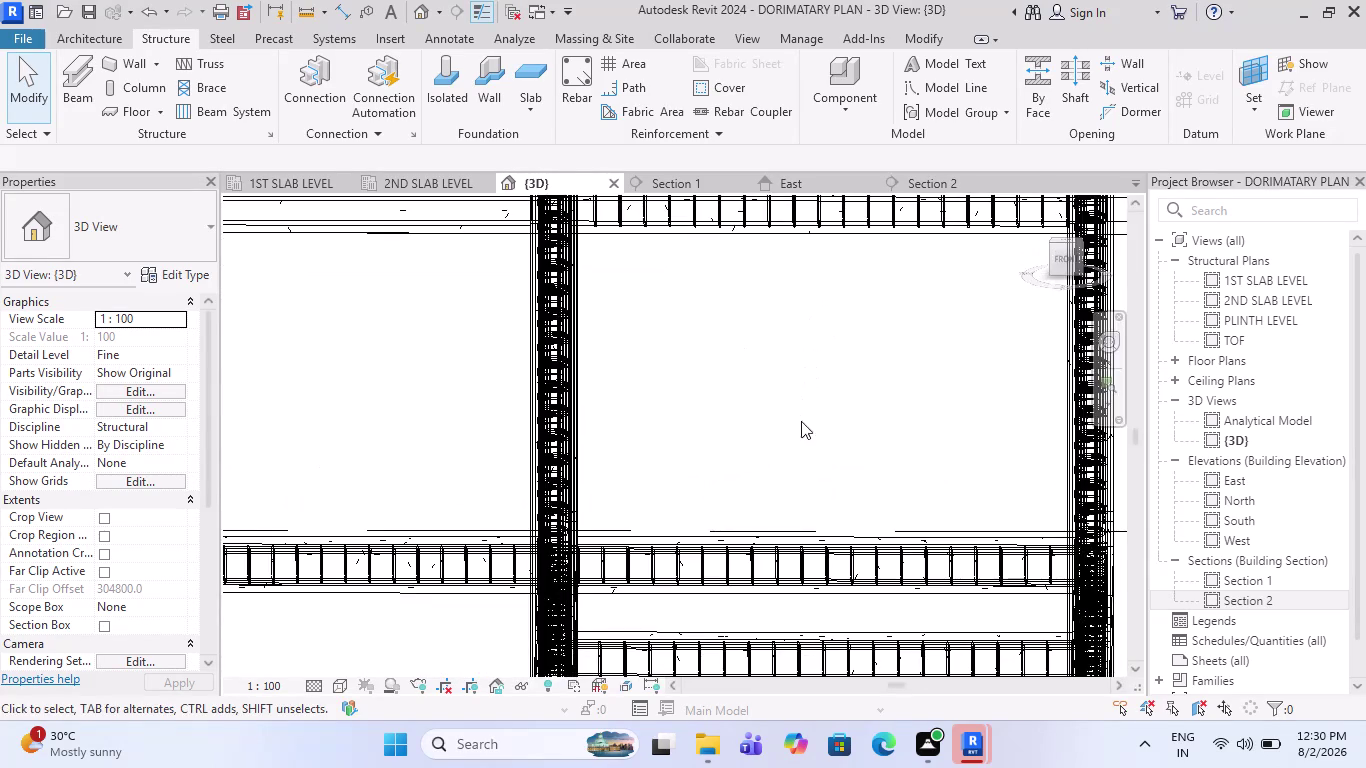
scroll(down, 3)
scroll(up, 3)
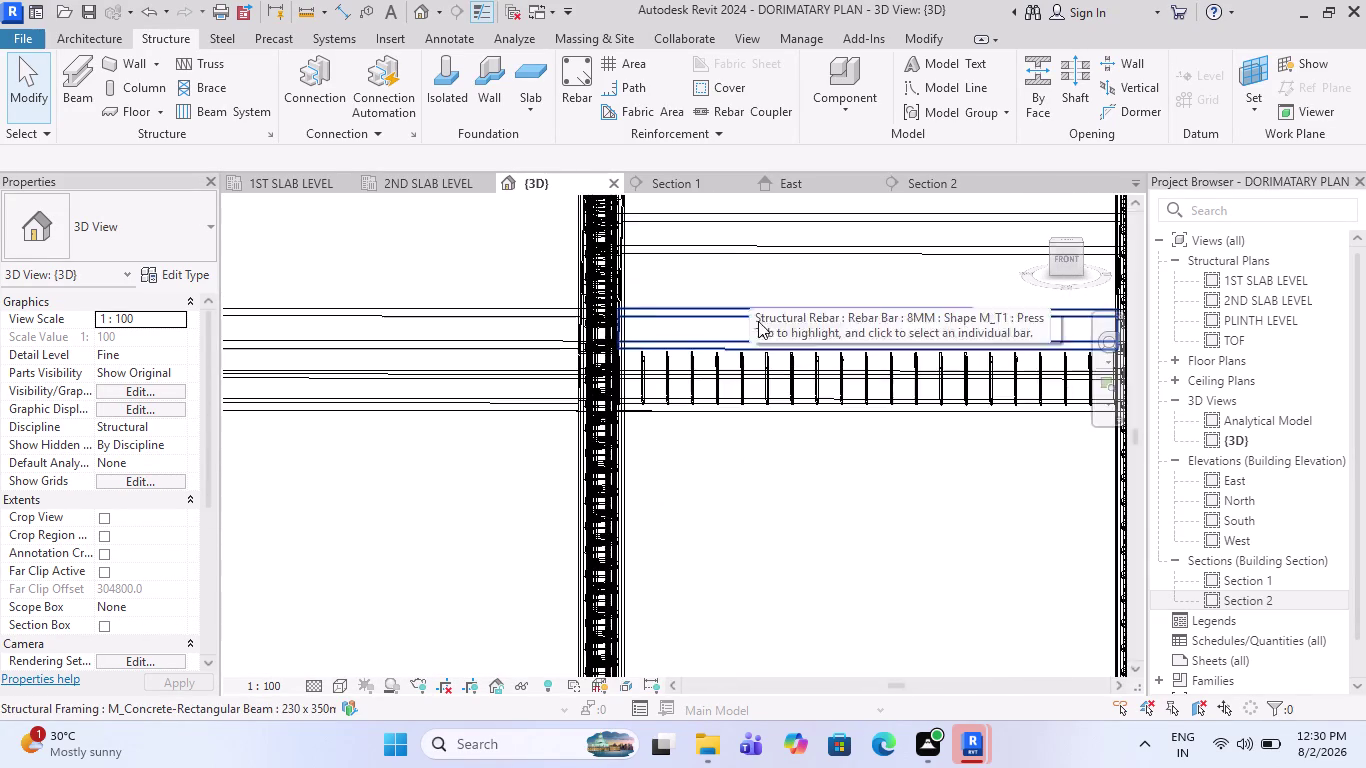
scroll(up, 3)
middle_drag(770, 368, 774, 344)
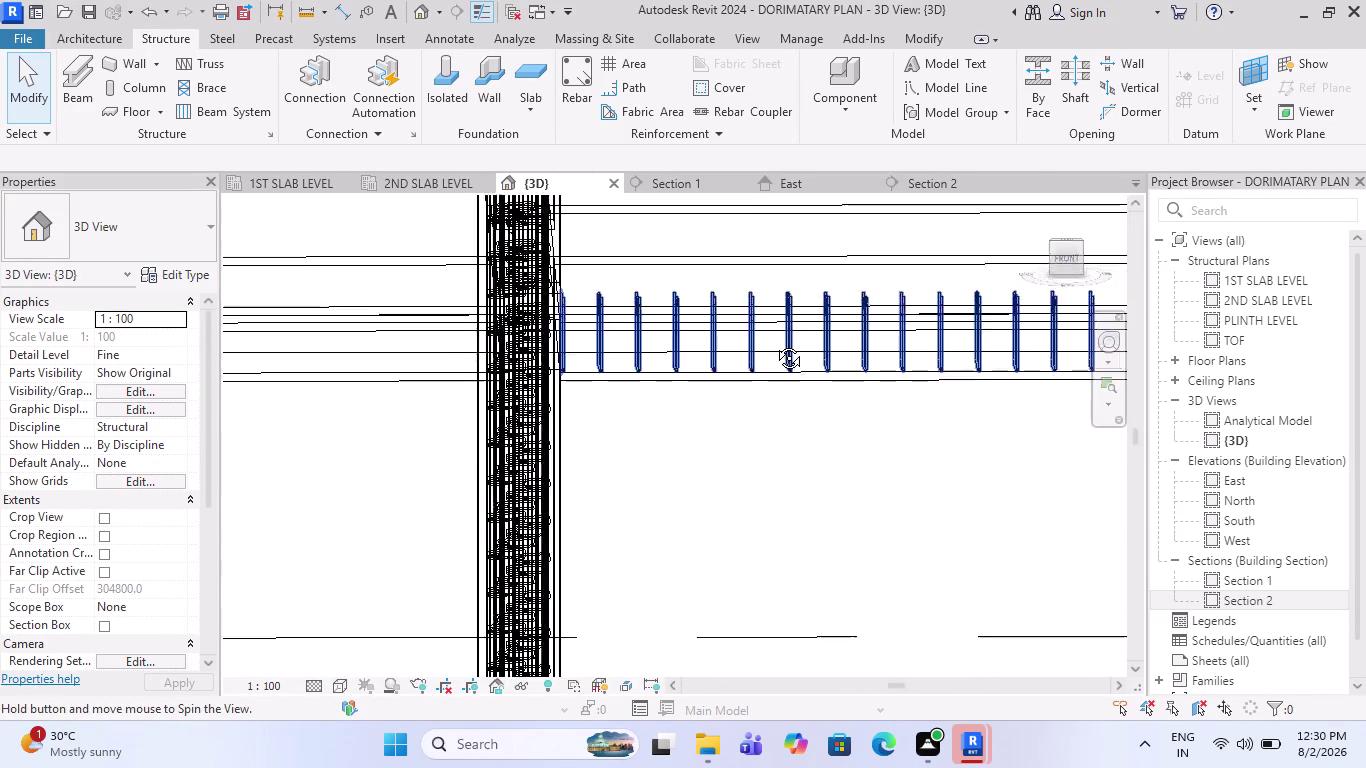
middle_drag(774, 344, 770, 330)
scroll(down, 3)
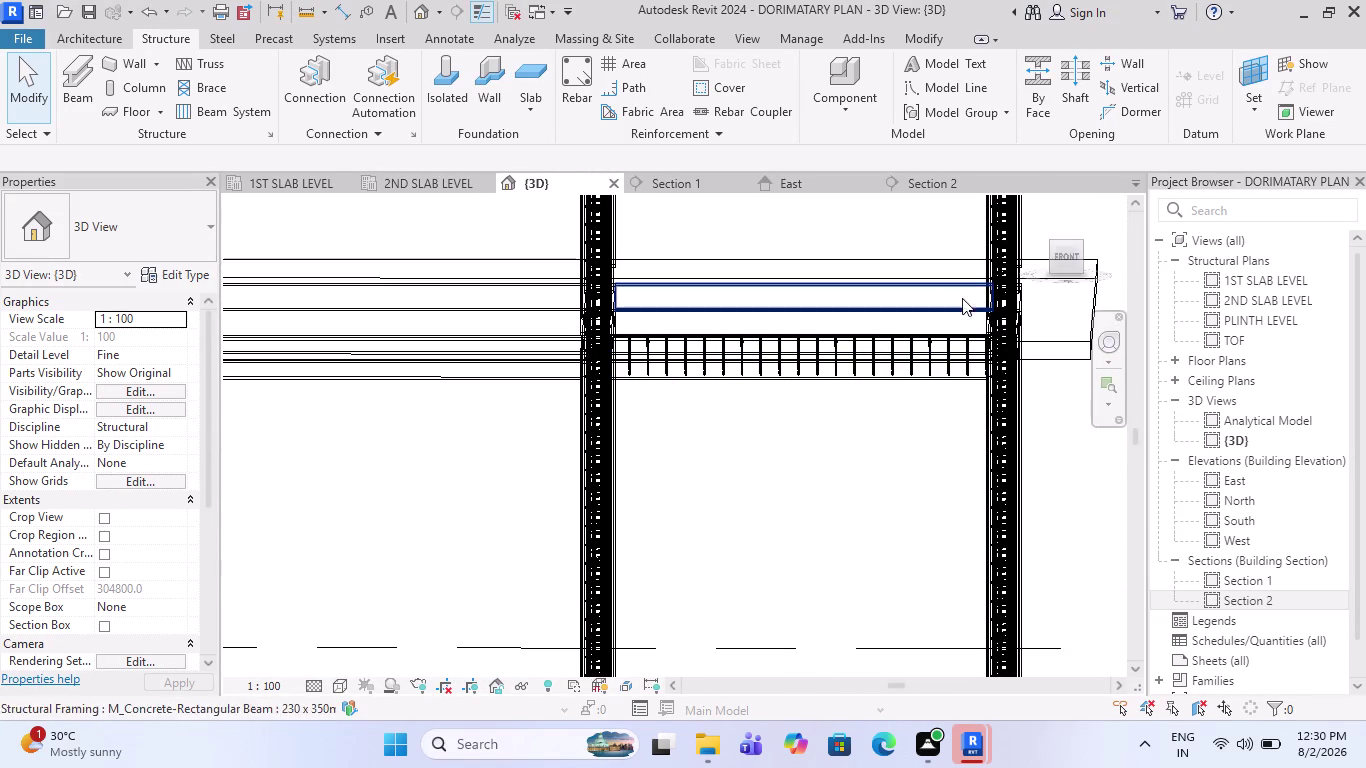
click(1062, 259)
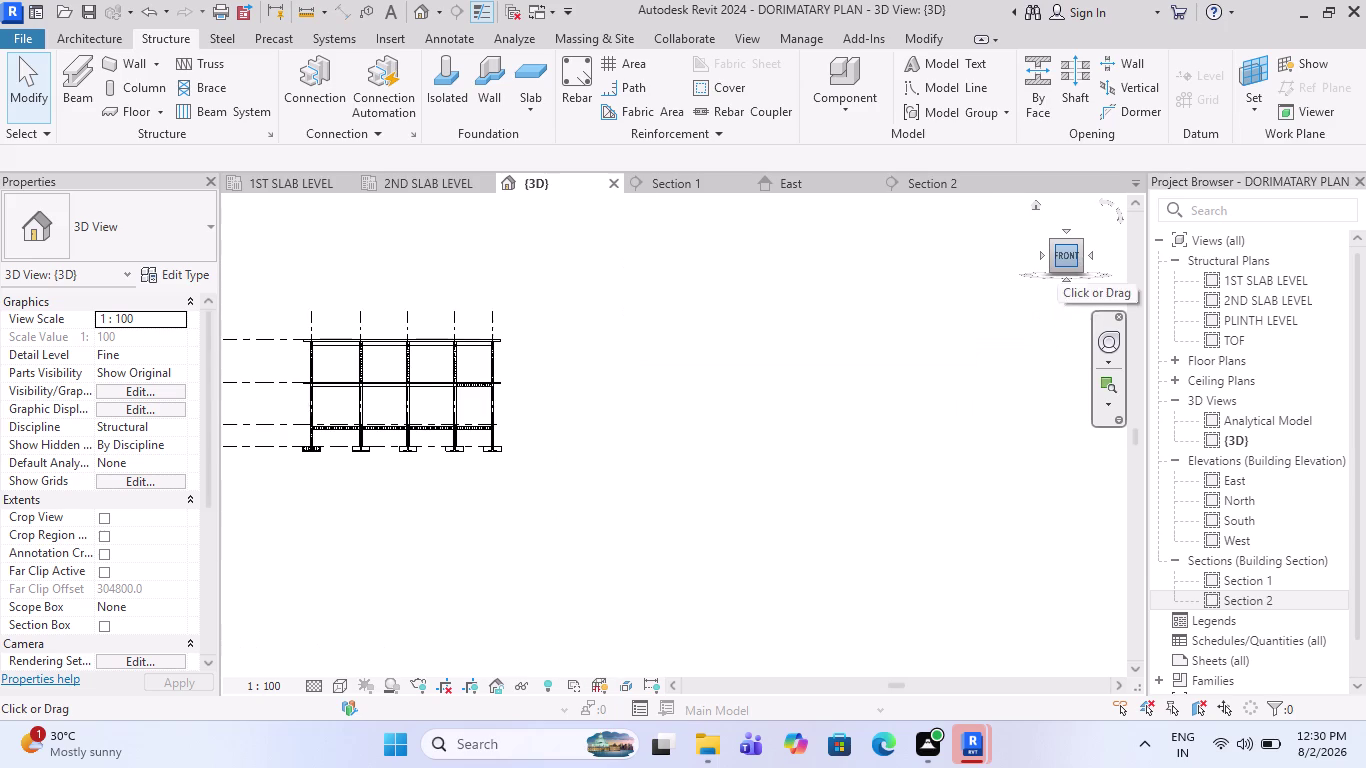
Zoom in on the beam stirrups in the front 3D view.
scroll(up, 3)
scroll(down, 3)
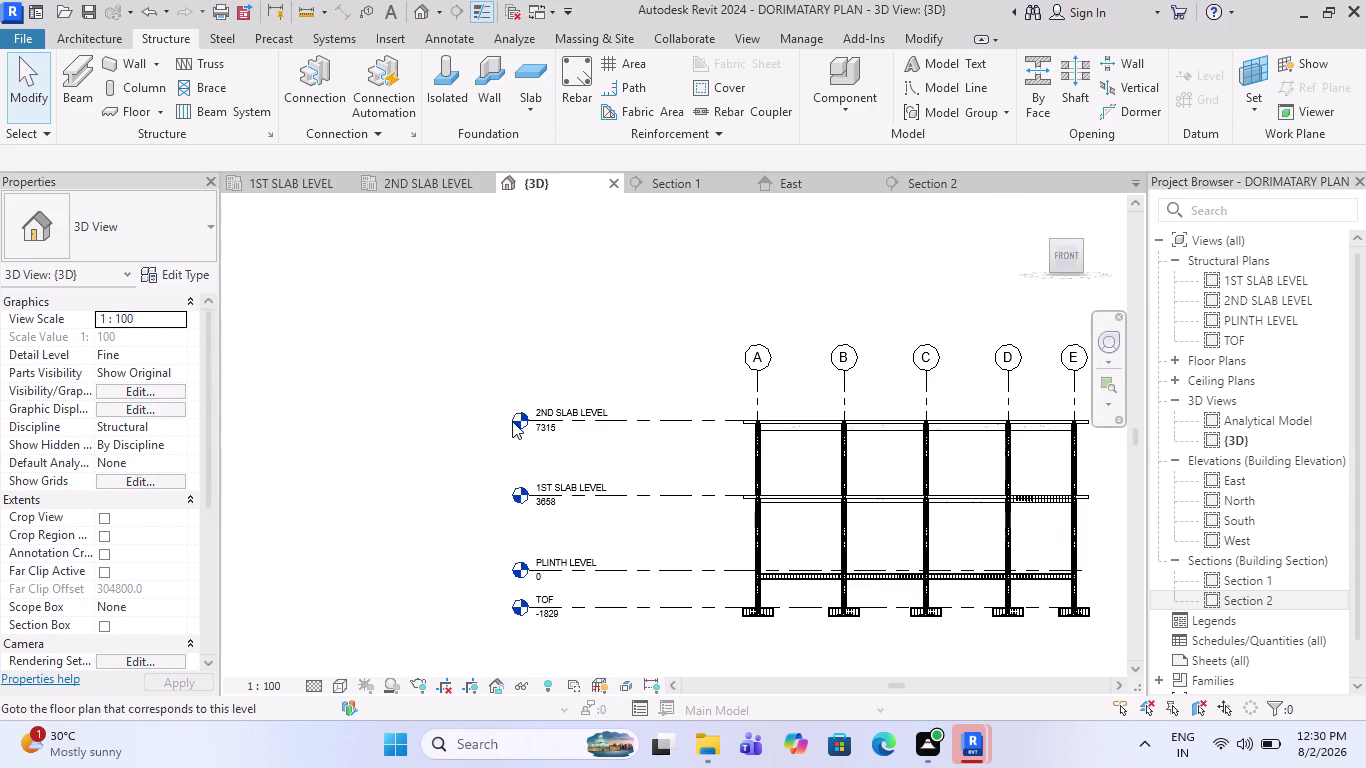
scroll(up, 3)
scroll(up, 3)
scroll(up, 3)
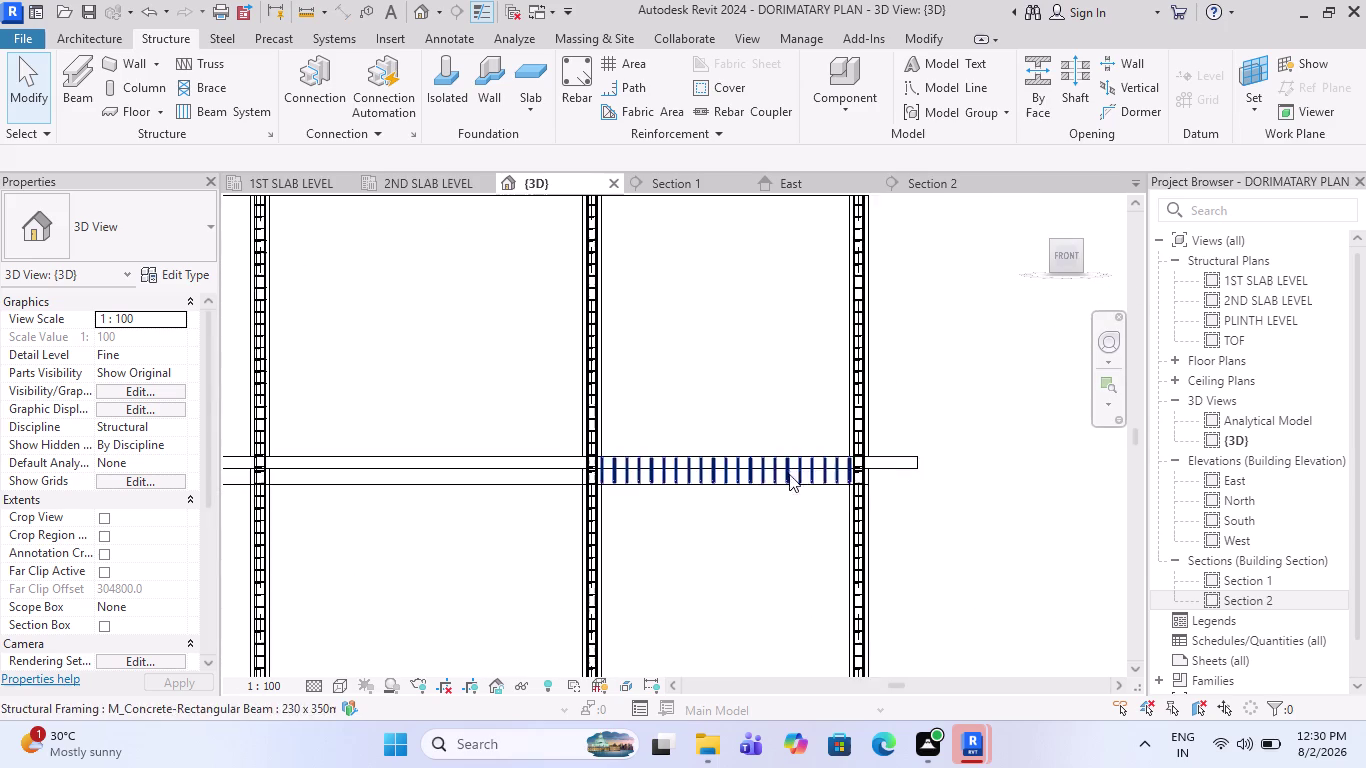
scroll(up, 3)
scroll(up, 3)
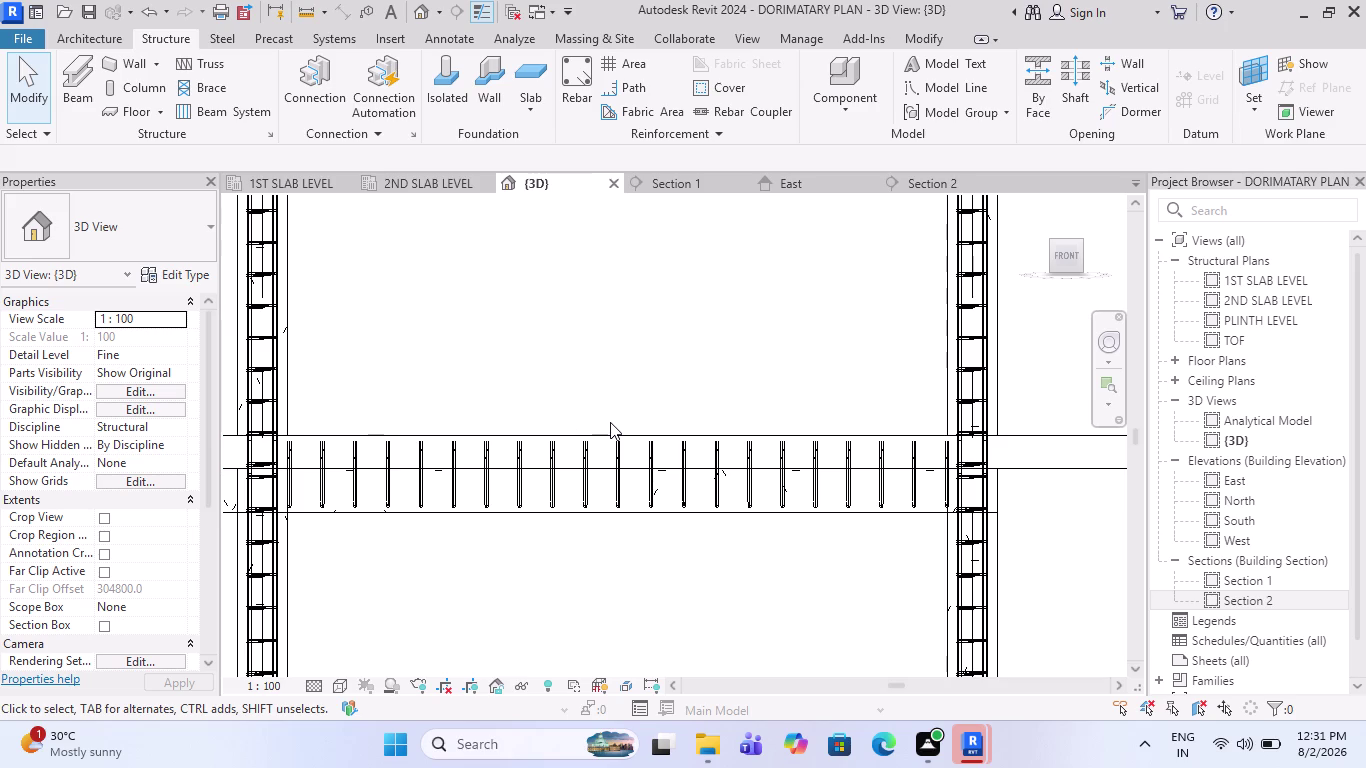
scroll(down, 3)
scroll(down, 3)
scroll(up, 3)
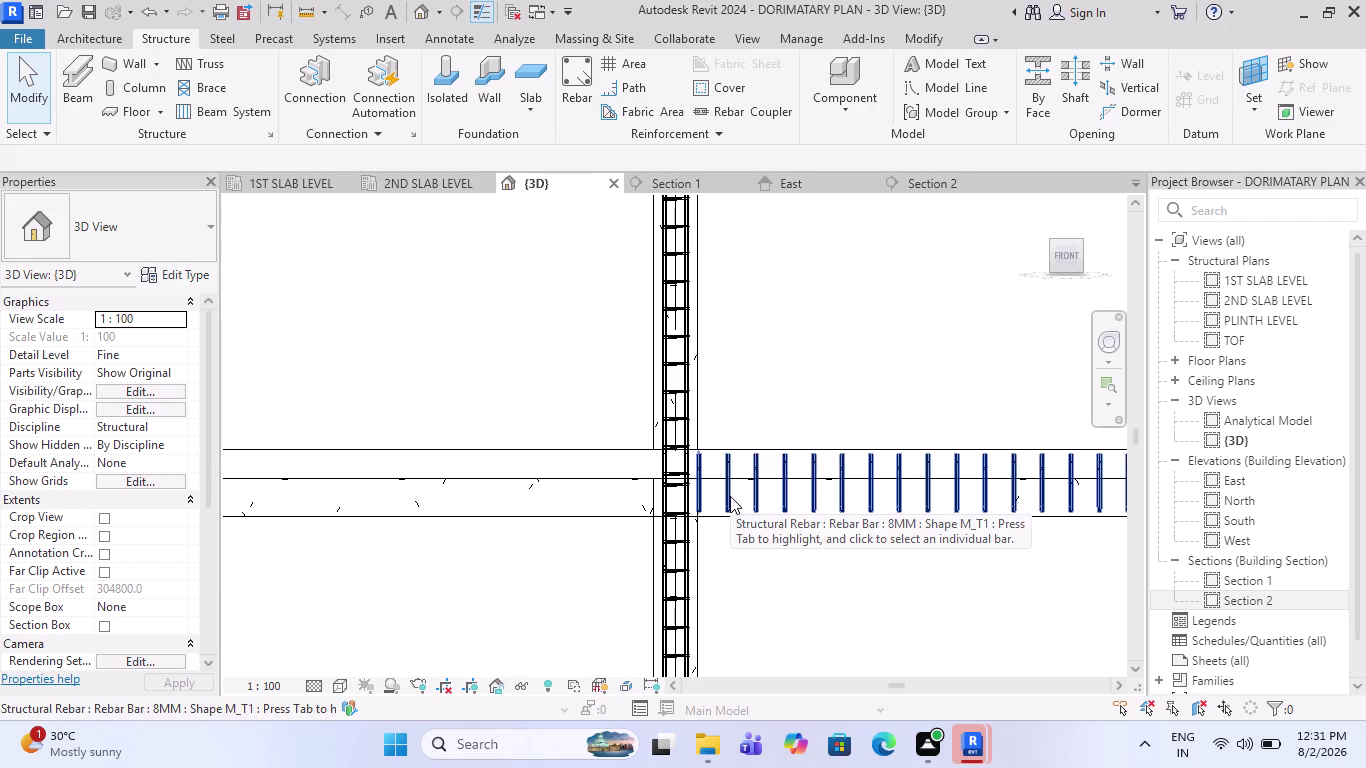
Switch to the Section 2 cut view and zoom in on the beam.
click(929, 190)
scroll(up, 3)
scroll(up, 3)
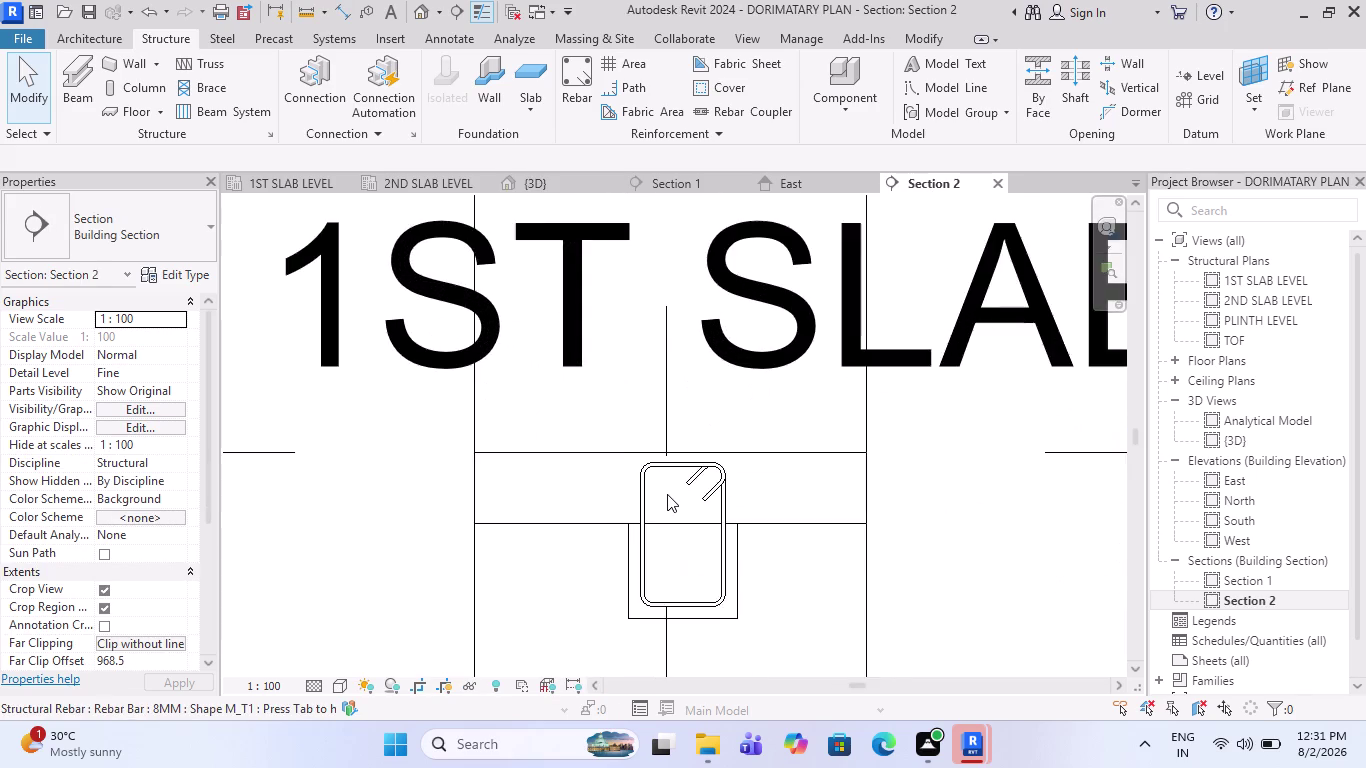
Place three 16M M_00 bars at the stirrup's top right, top left and top middle.
scroll(up, 3)
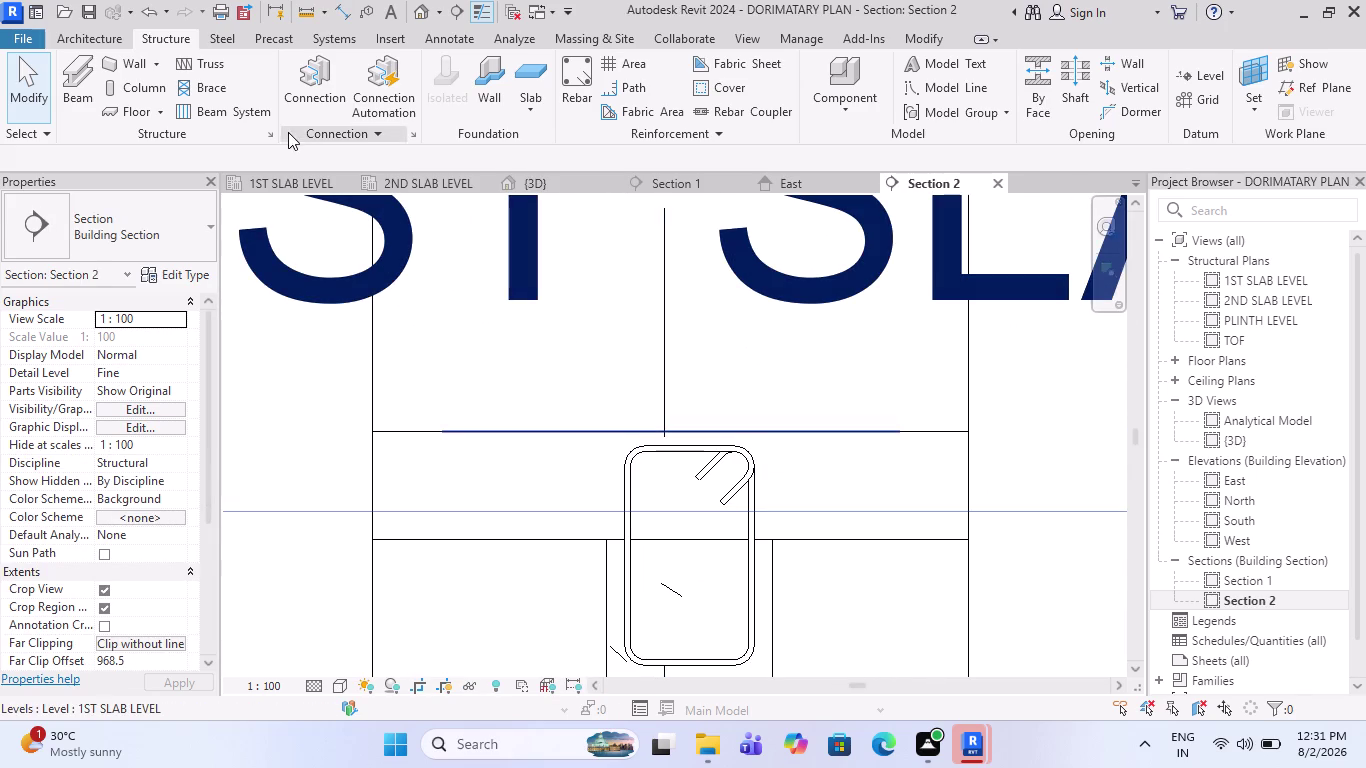
click(585, 85)
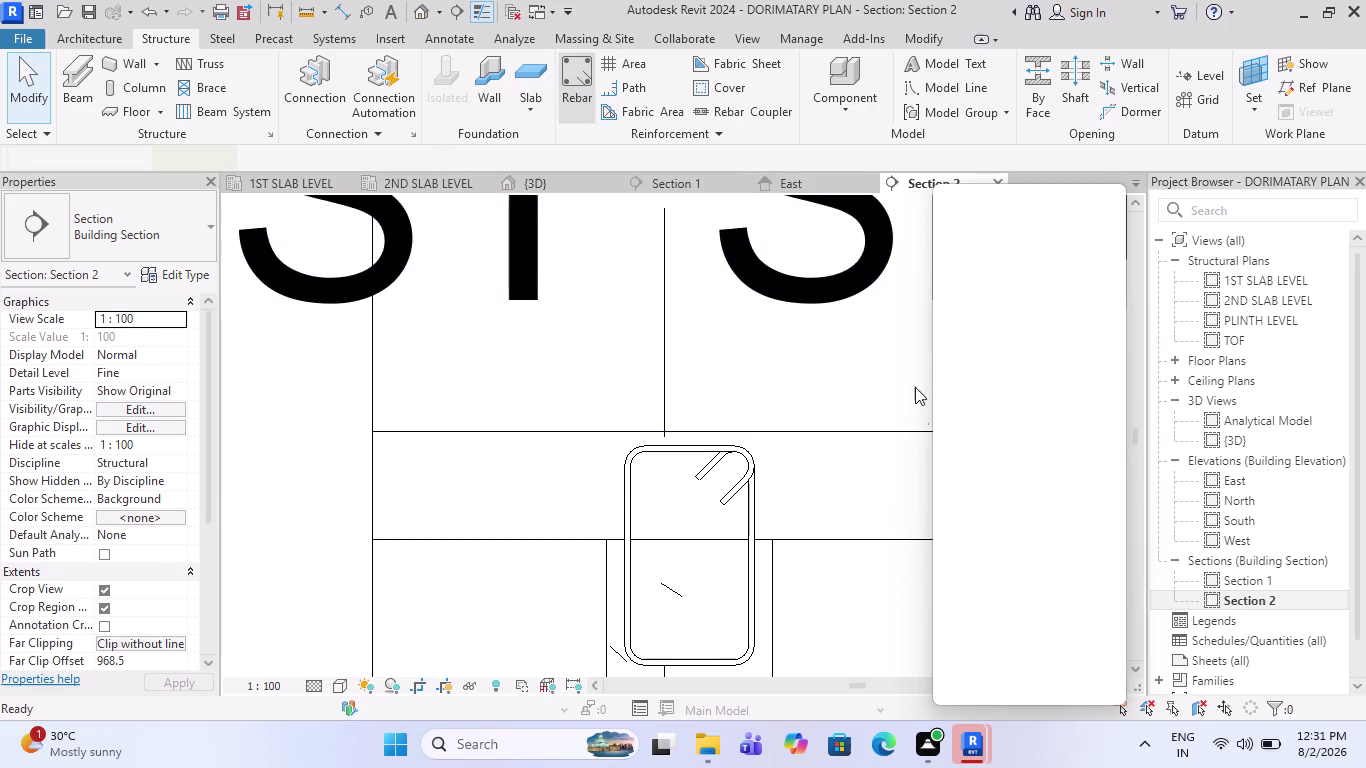
scroll(up, 3)
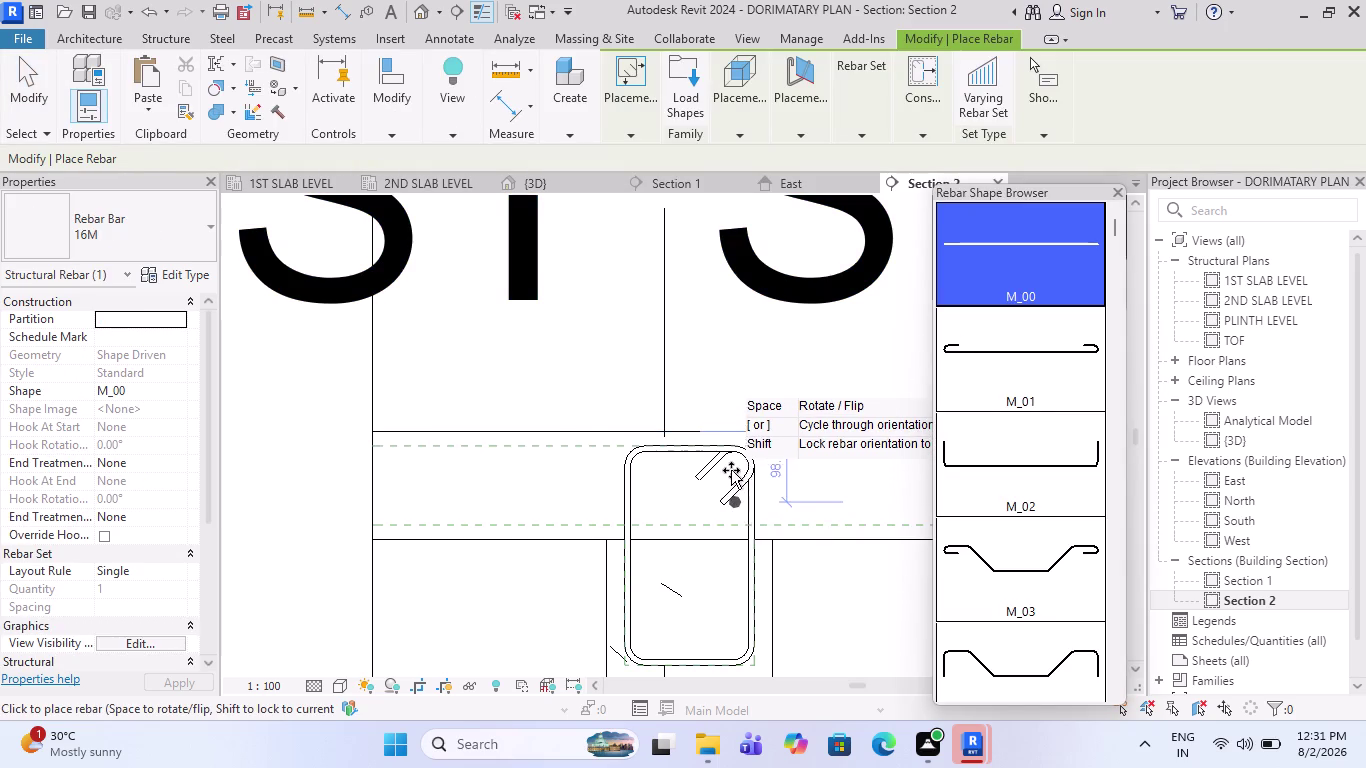
scroll(up, 3)
scroll(up, 3)
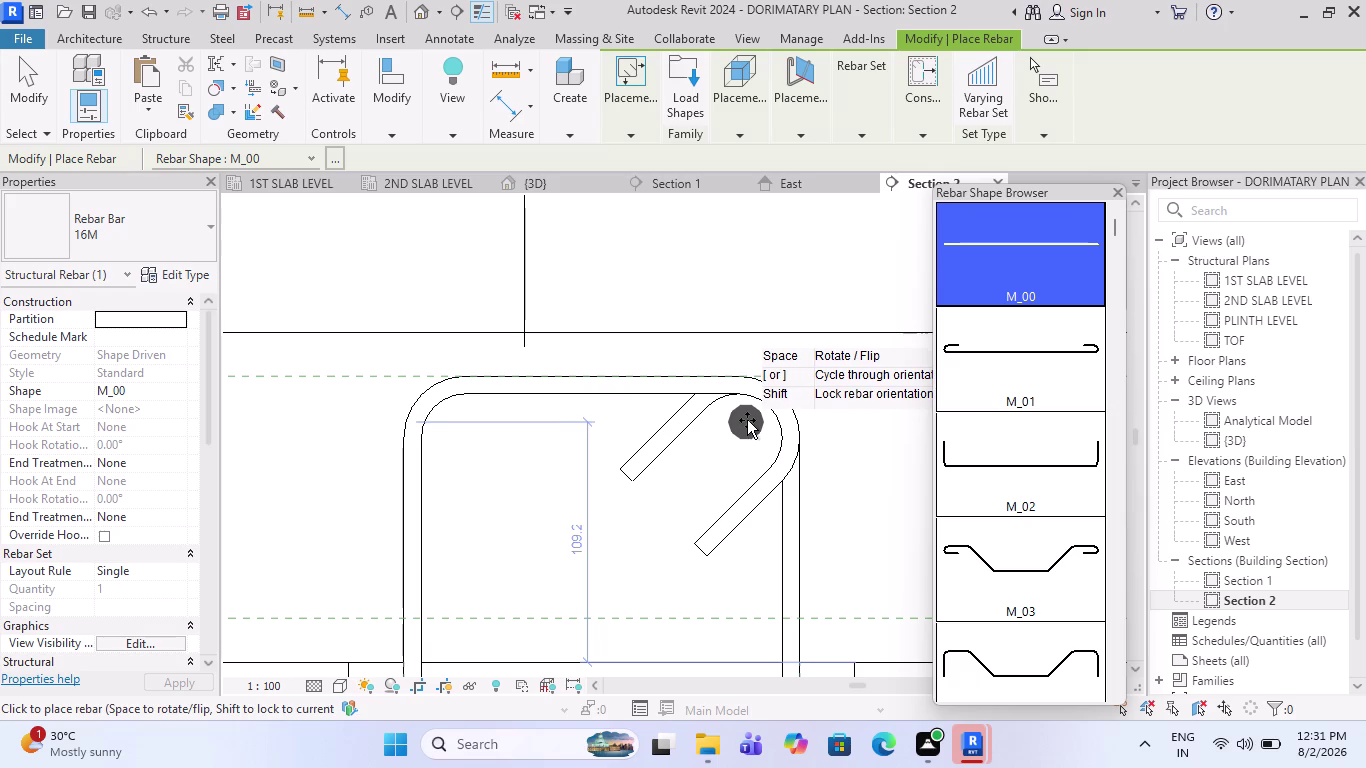
click(747, 420)
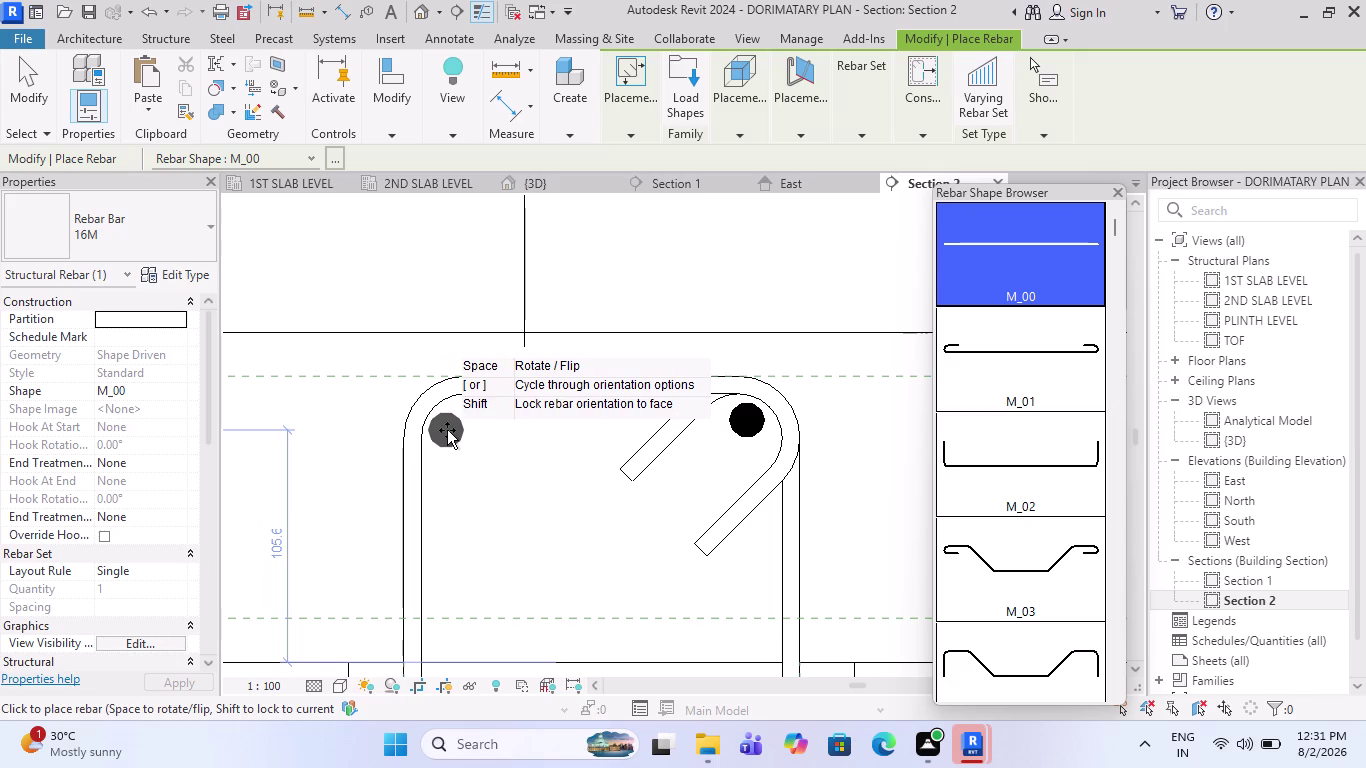
scroll(up, 3)
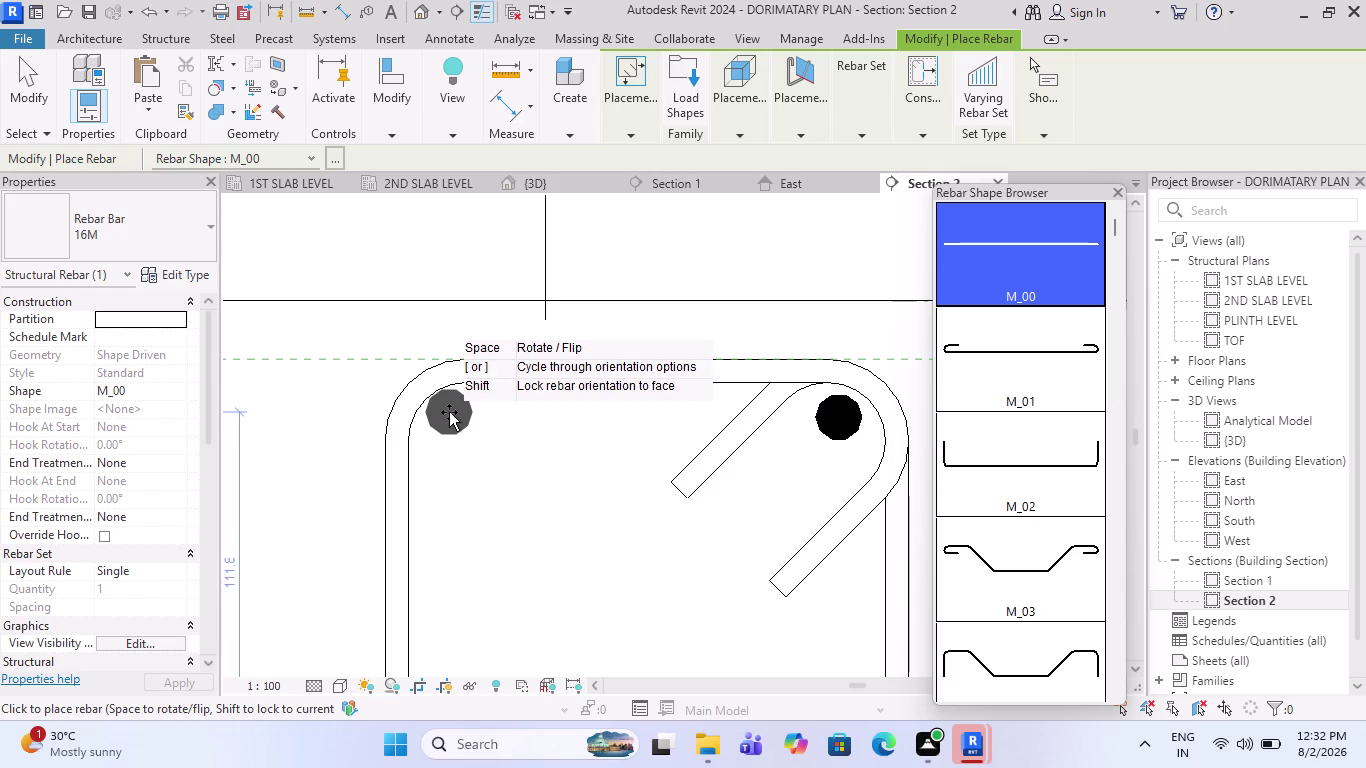
click(449, 412)
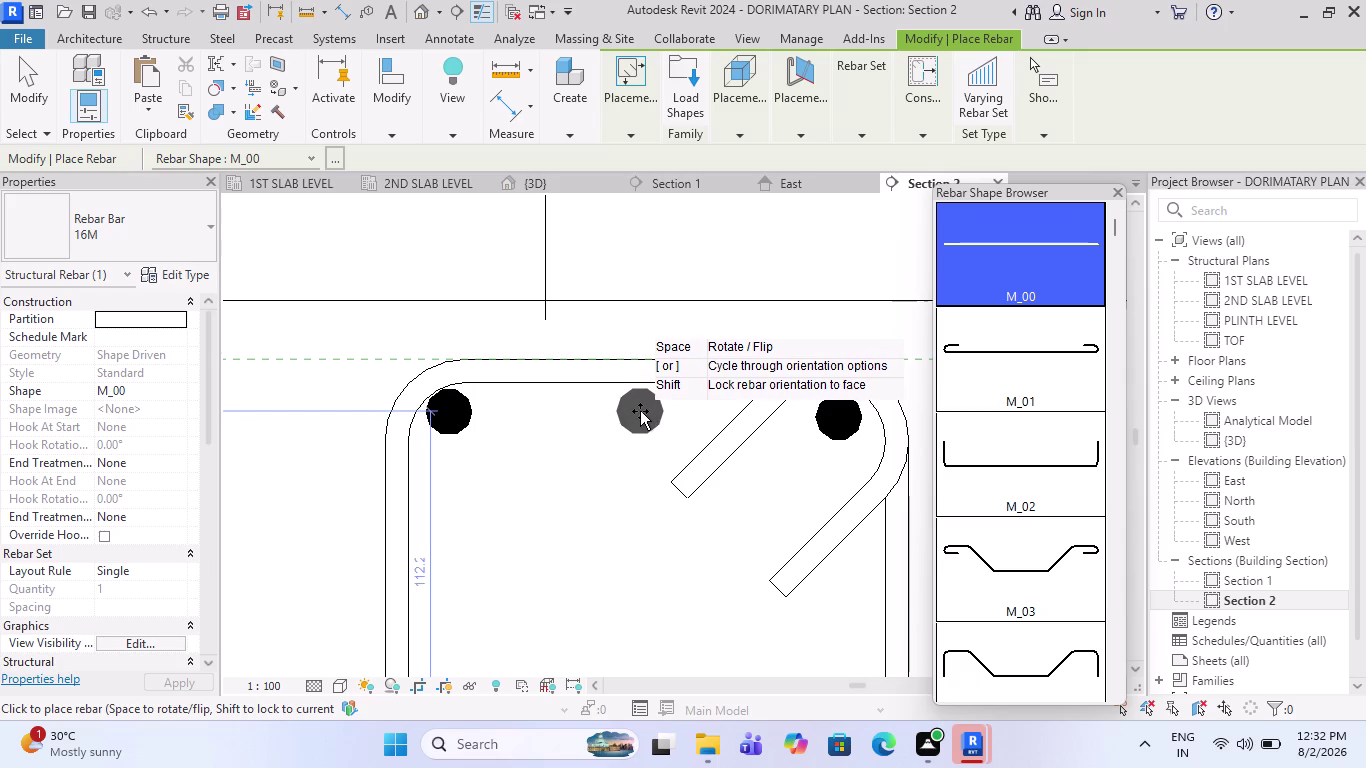
click(640, 411)
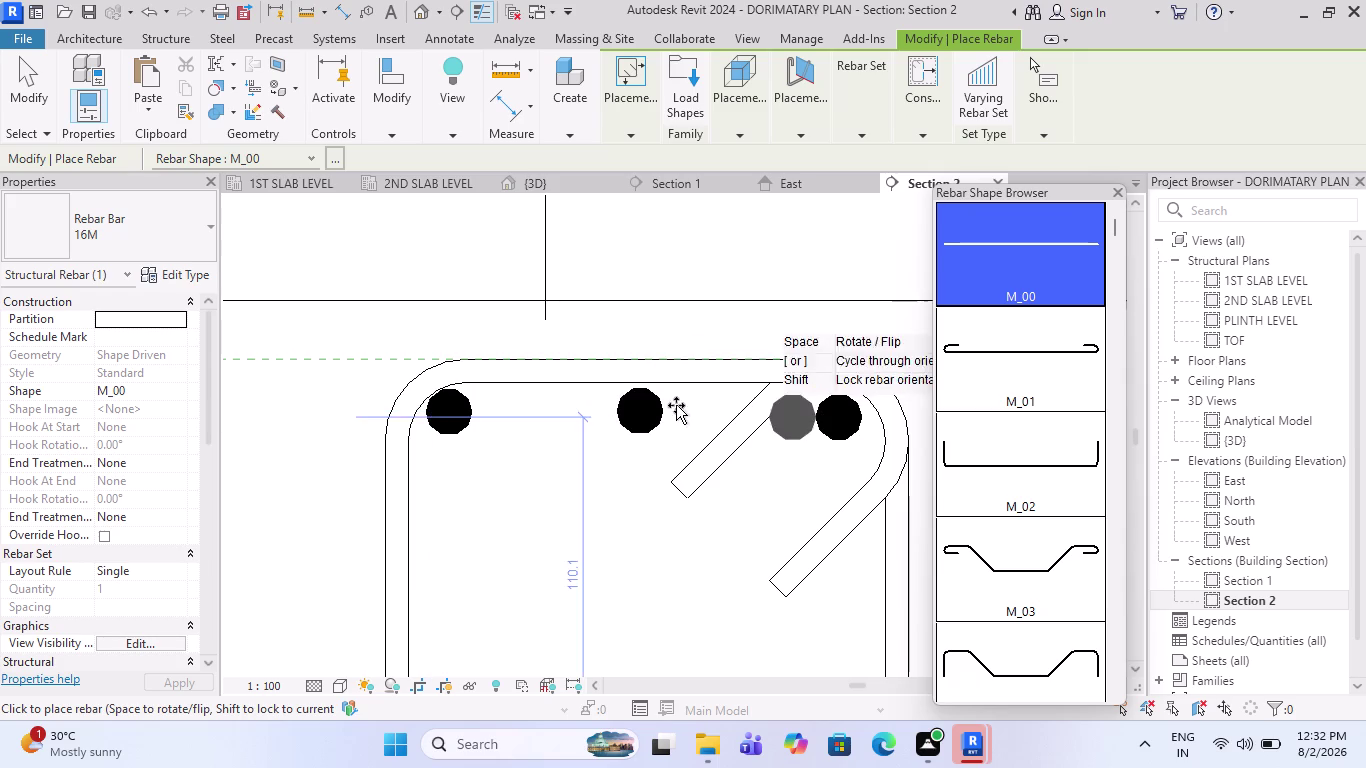
scroll(down, 3)
key(Escape)
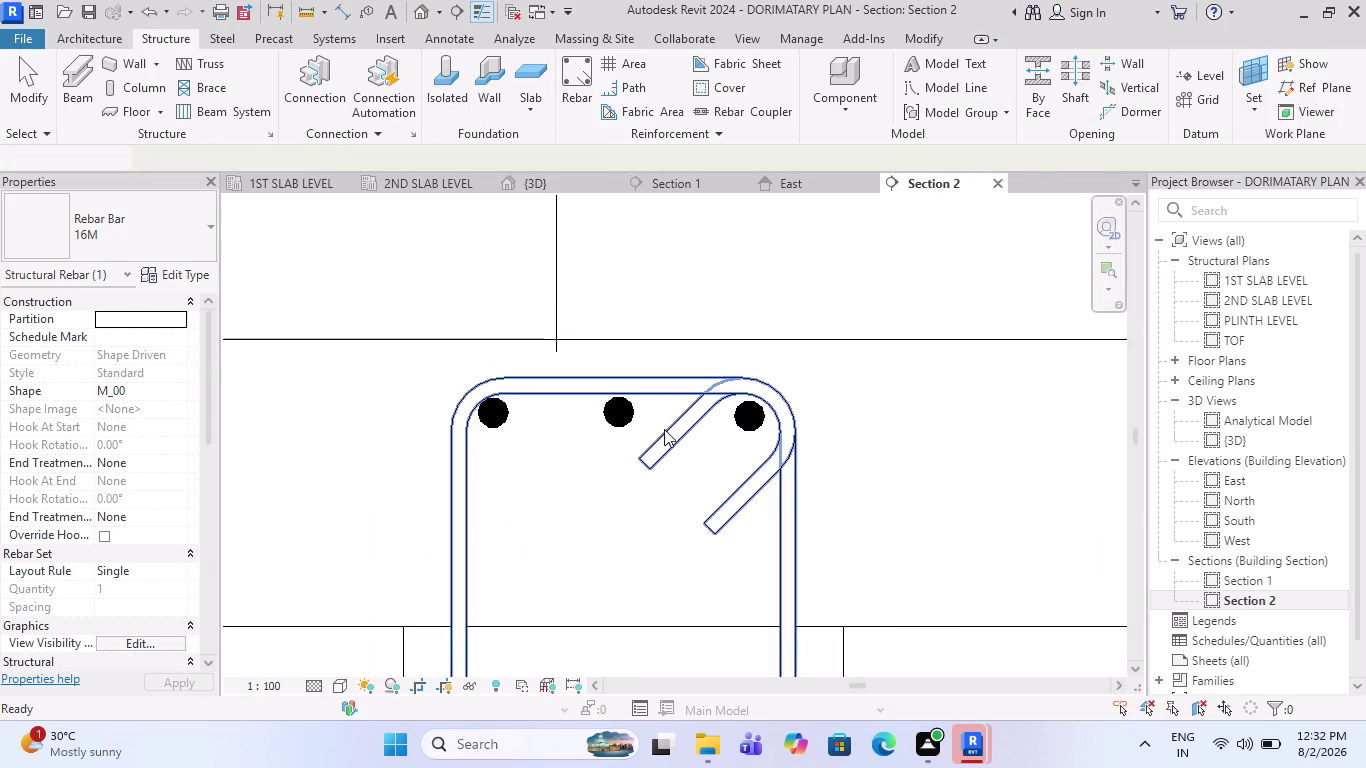
scroll(down, 3)
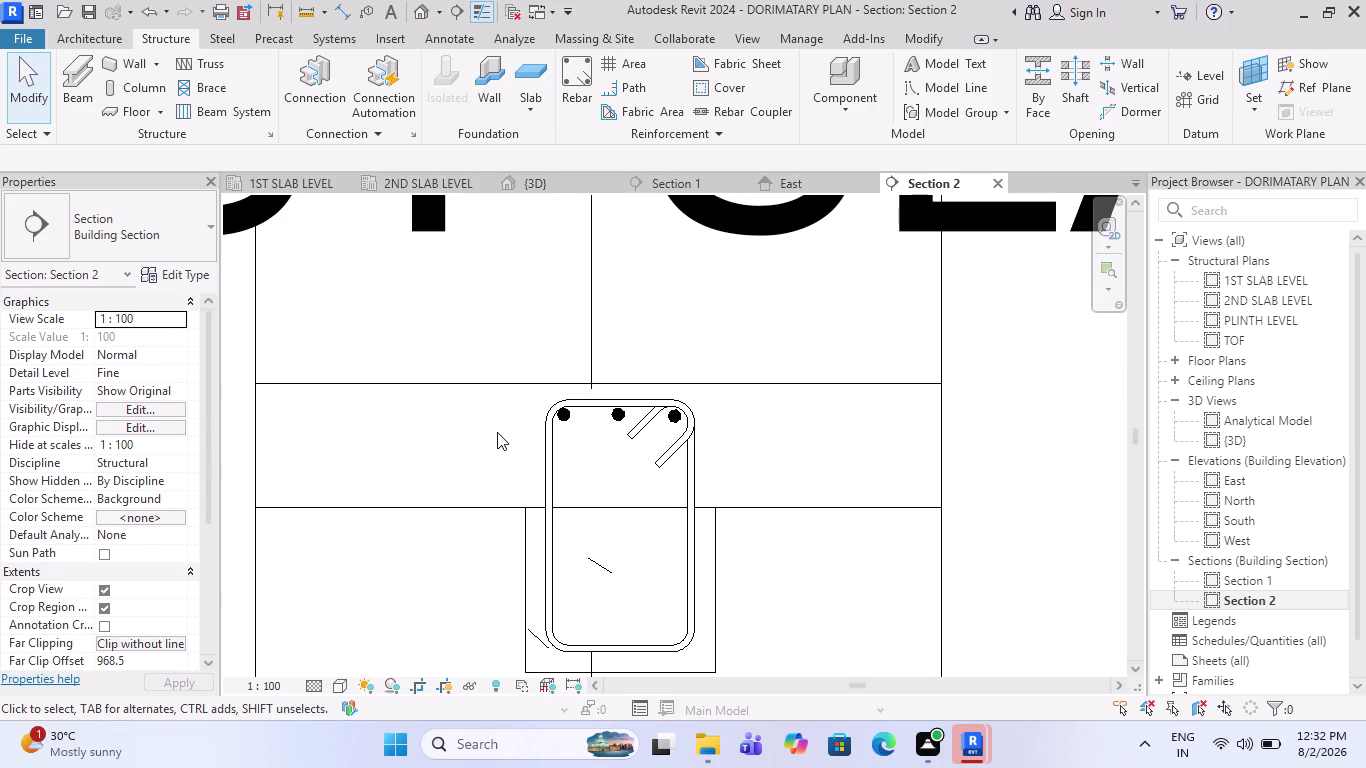
scroll(up, 3)
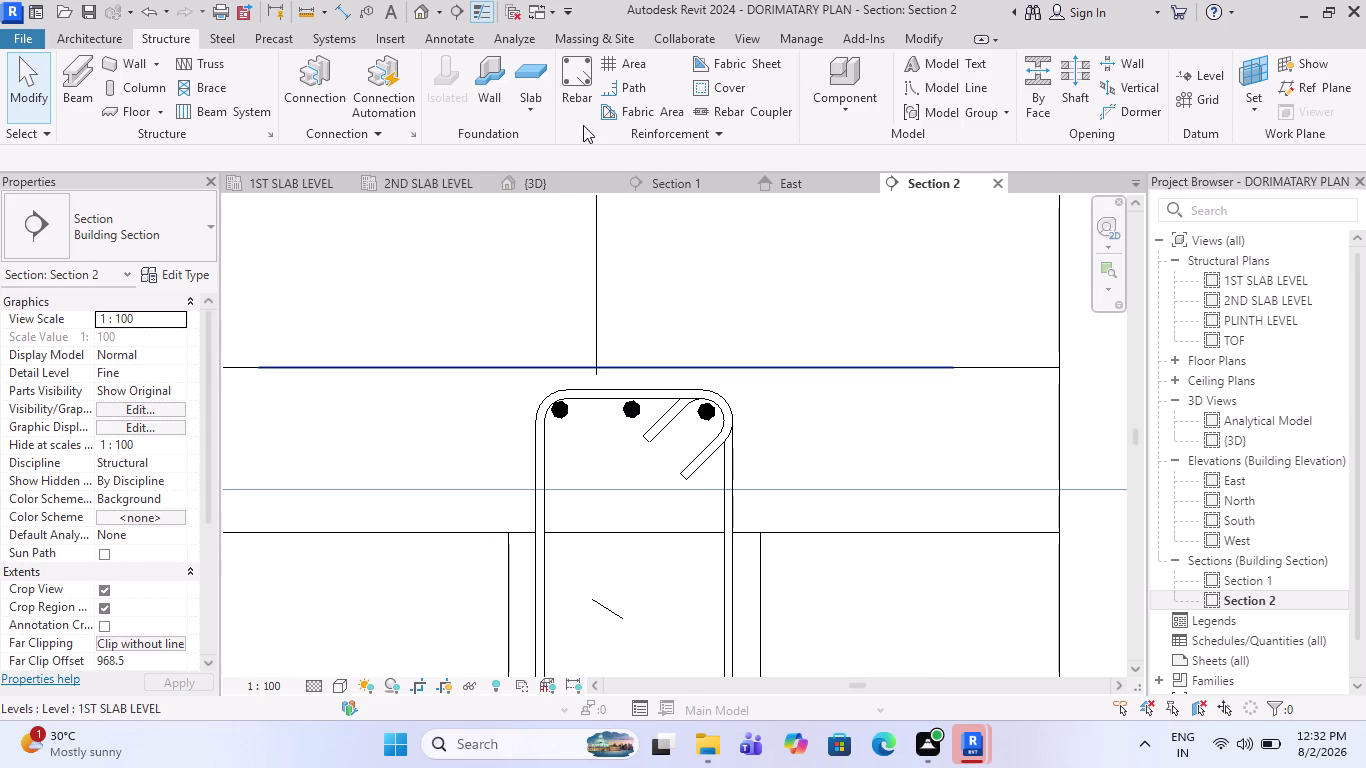
click(574, 102)
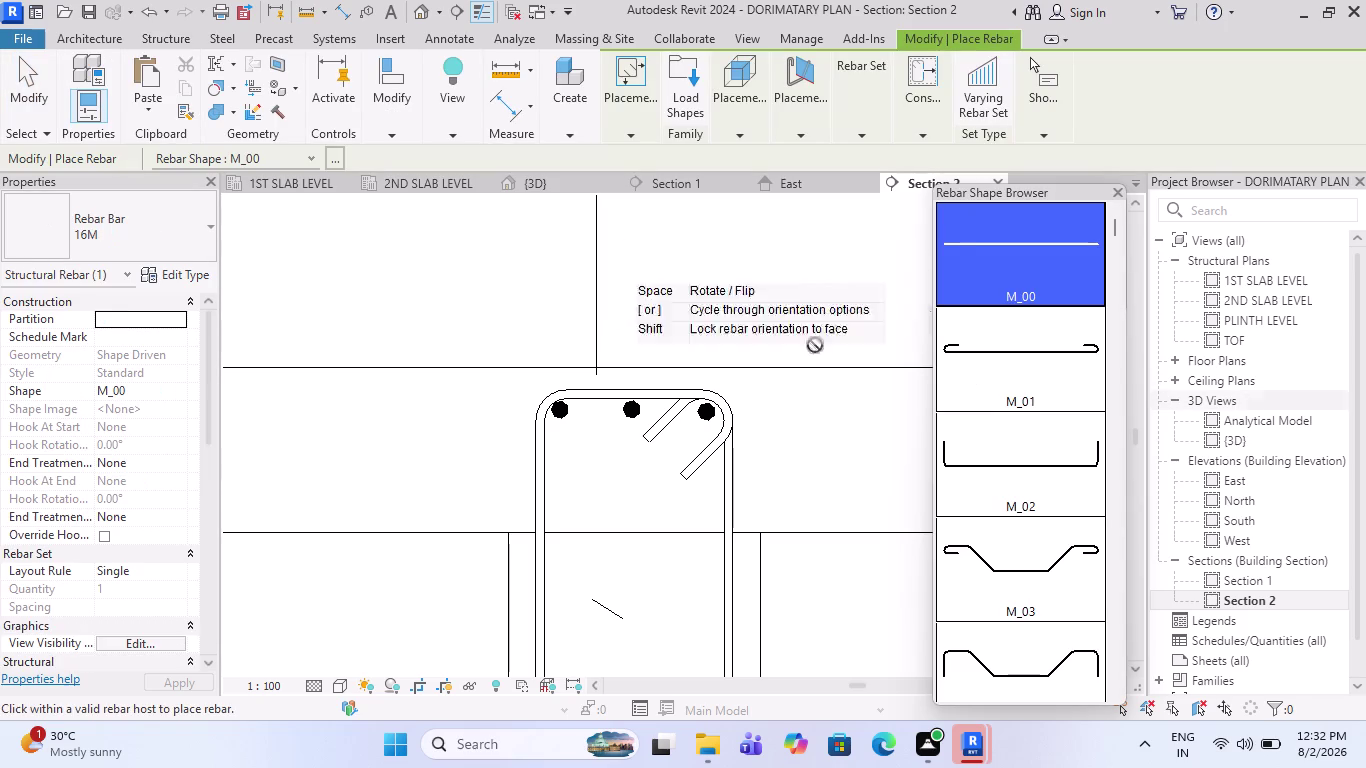
Switch the bar size to 19M, then cancel placement without adding a bar.
click(192, 235)
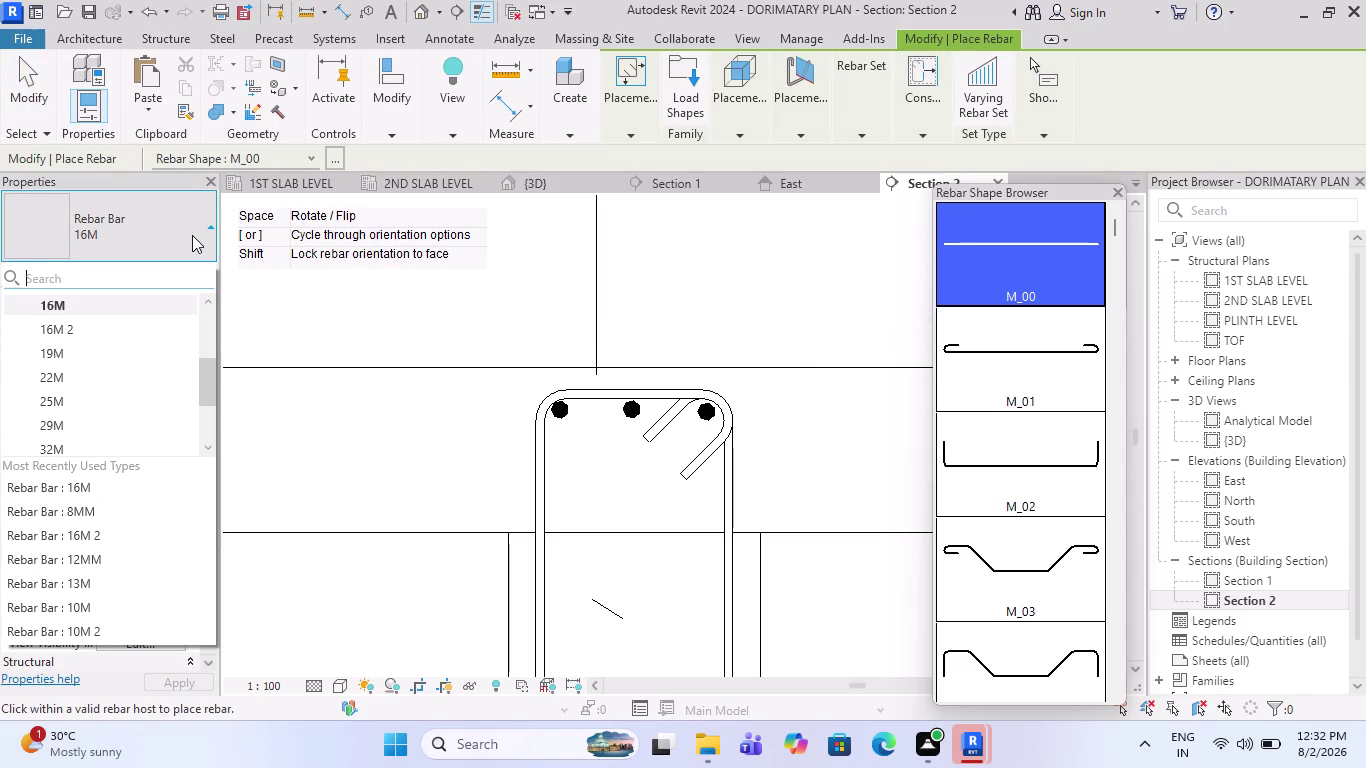
click(78, 363)
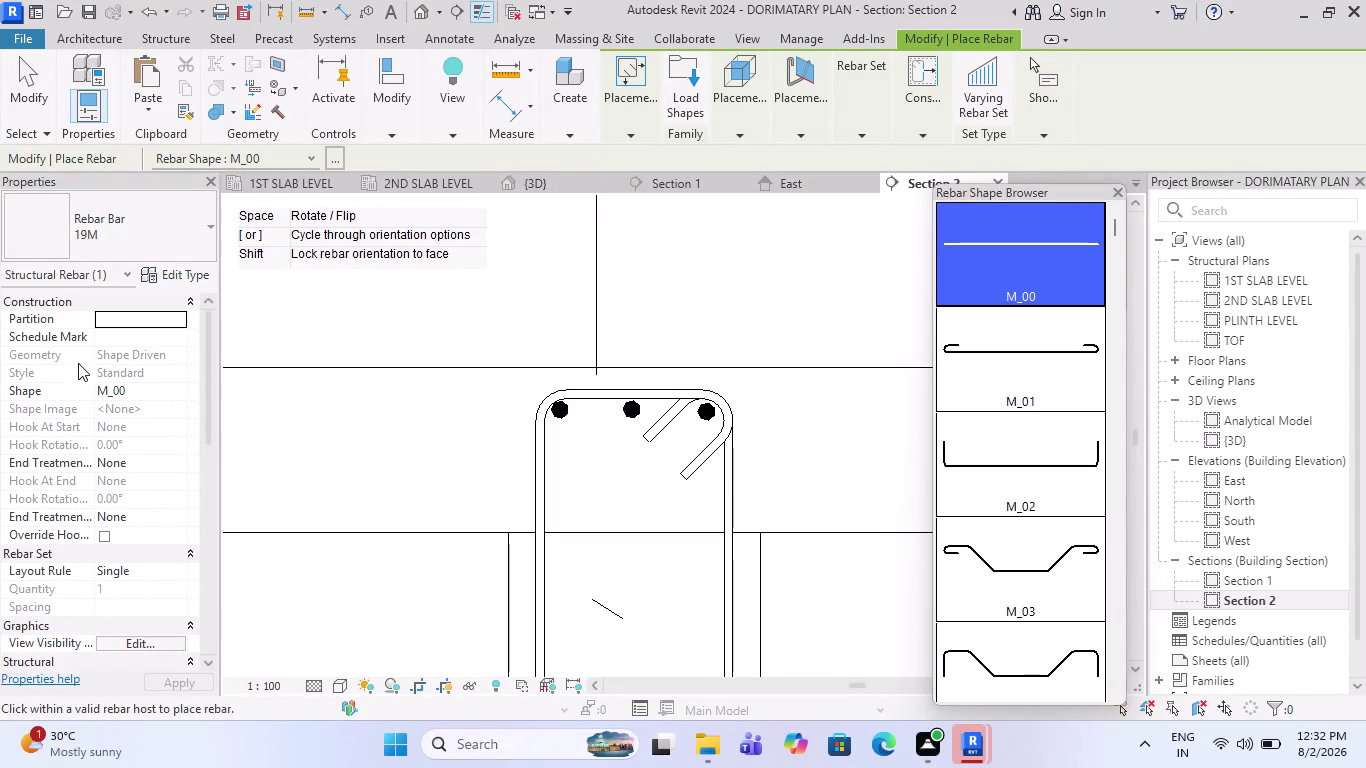
scroll(down, 3)
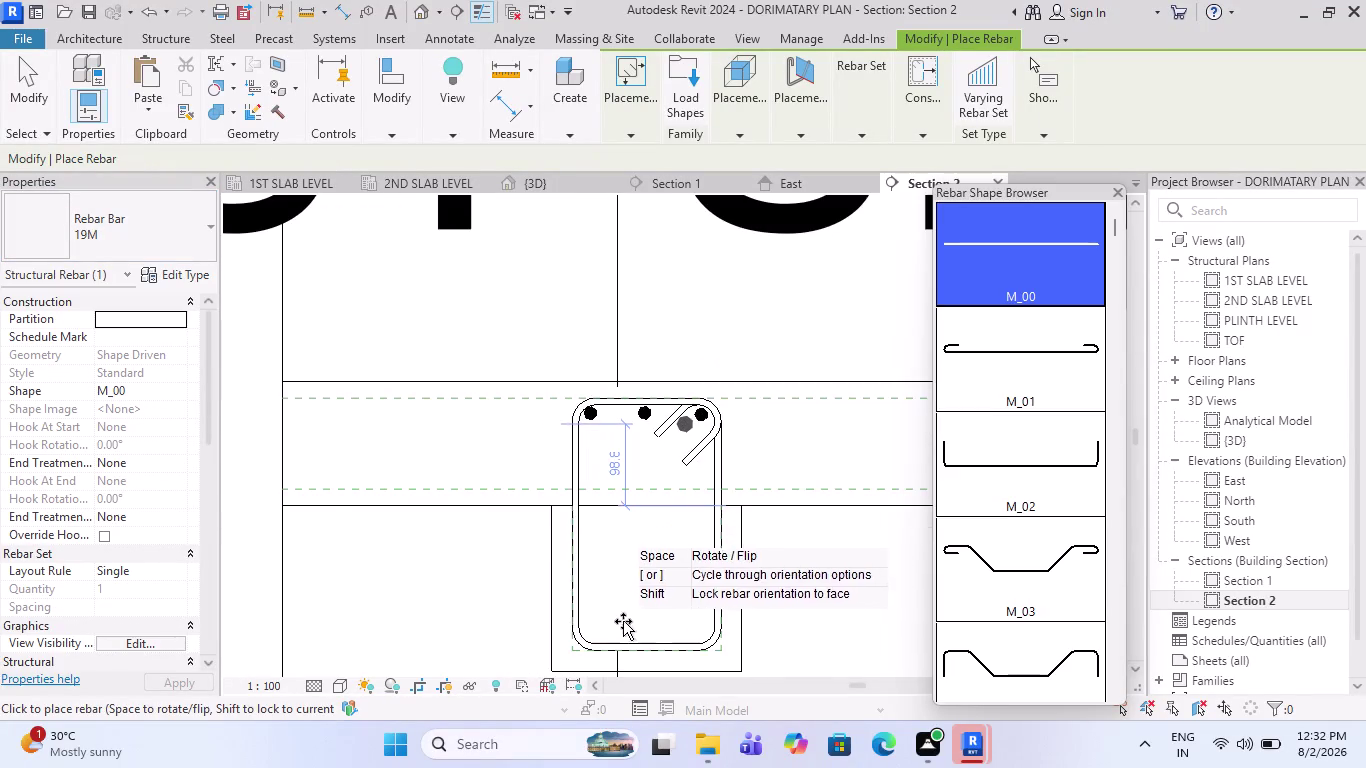
scroll(up, 3)
scroll(up, 3)
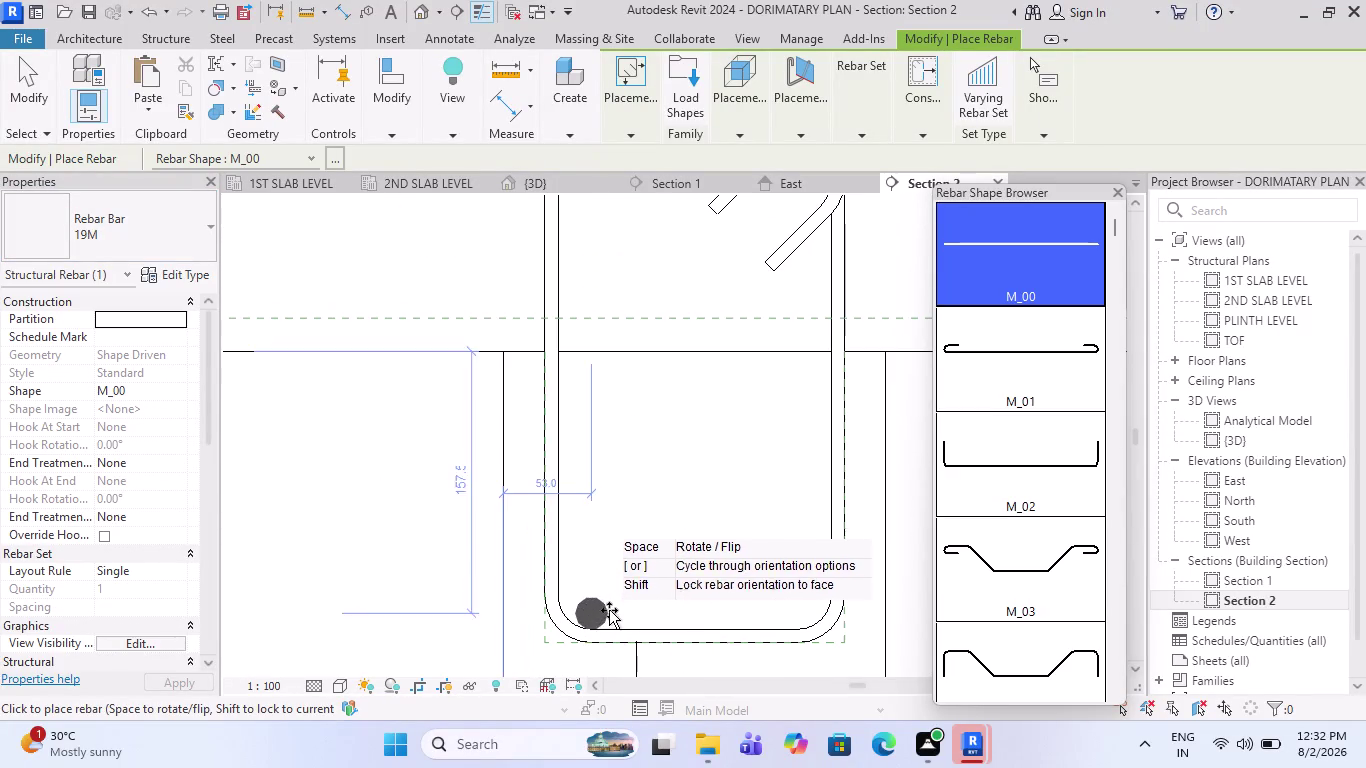
scroll(down, 3)
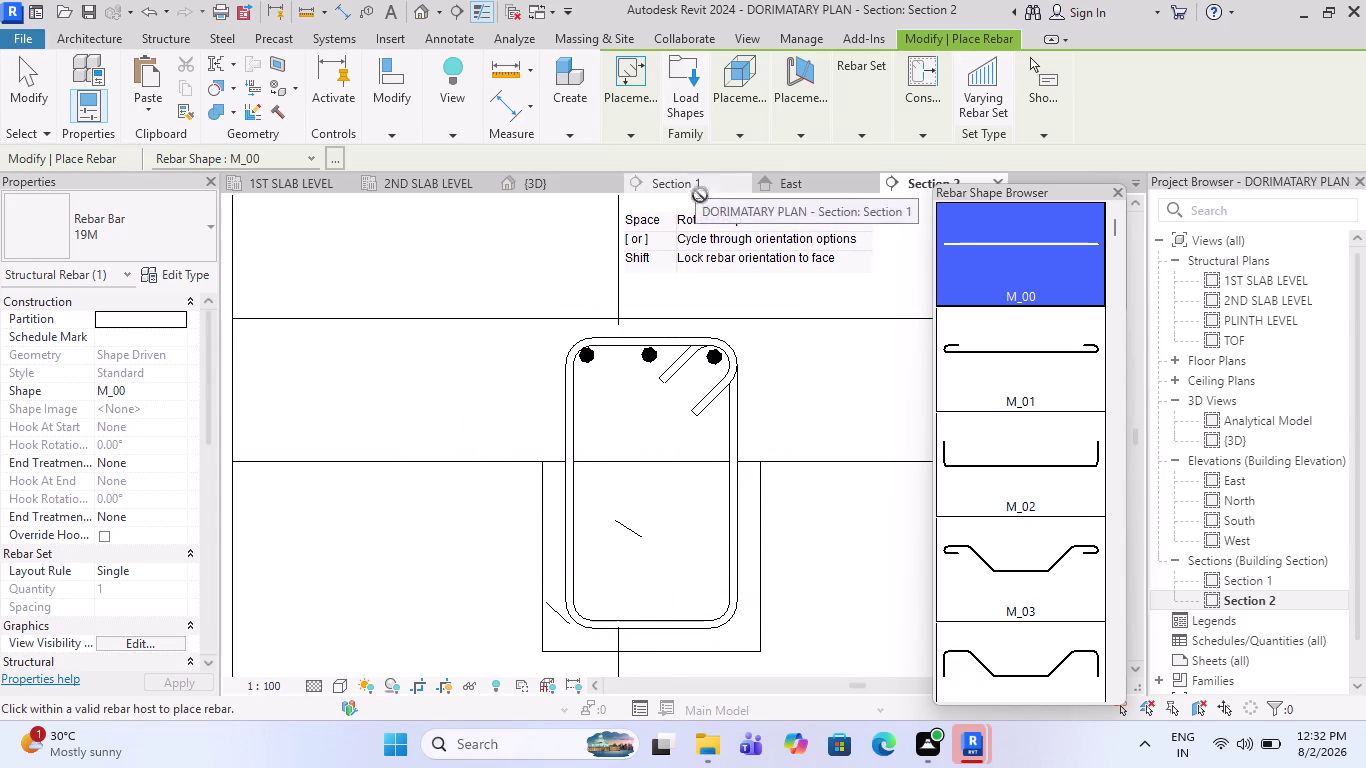
key(Escape)
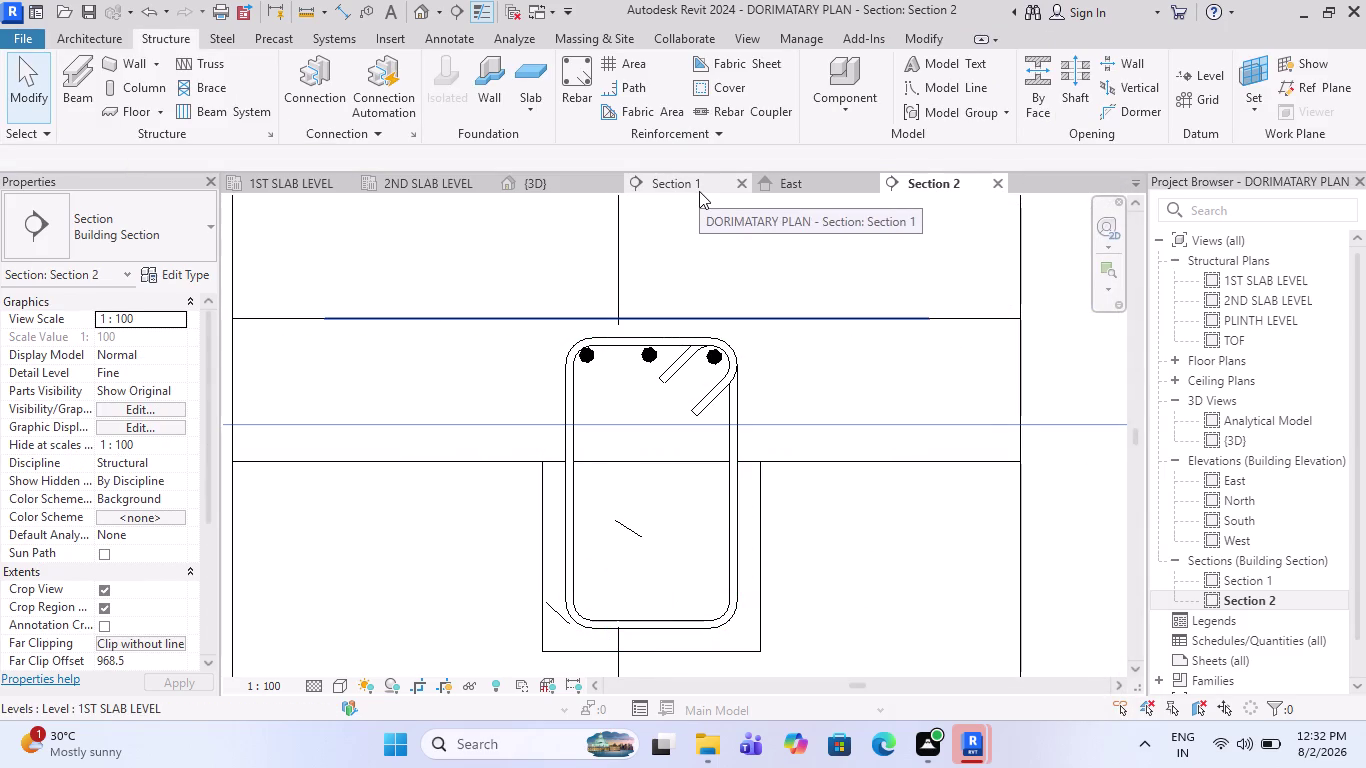
Inspect the beam ties in the 3D view.
click(524, 192)
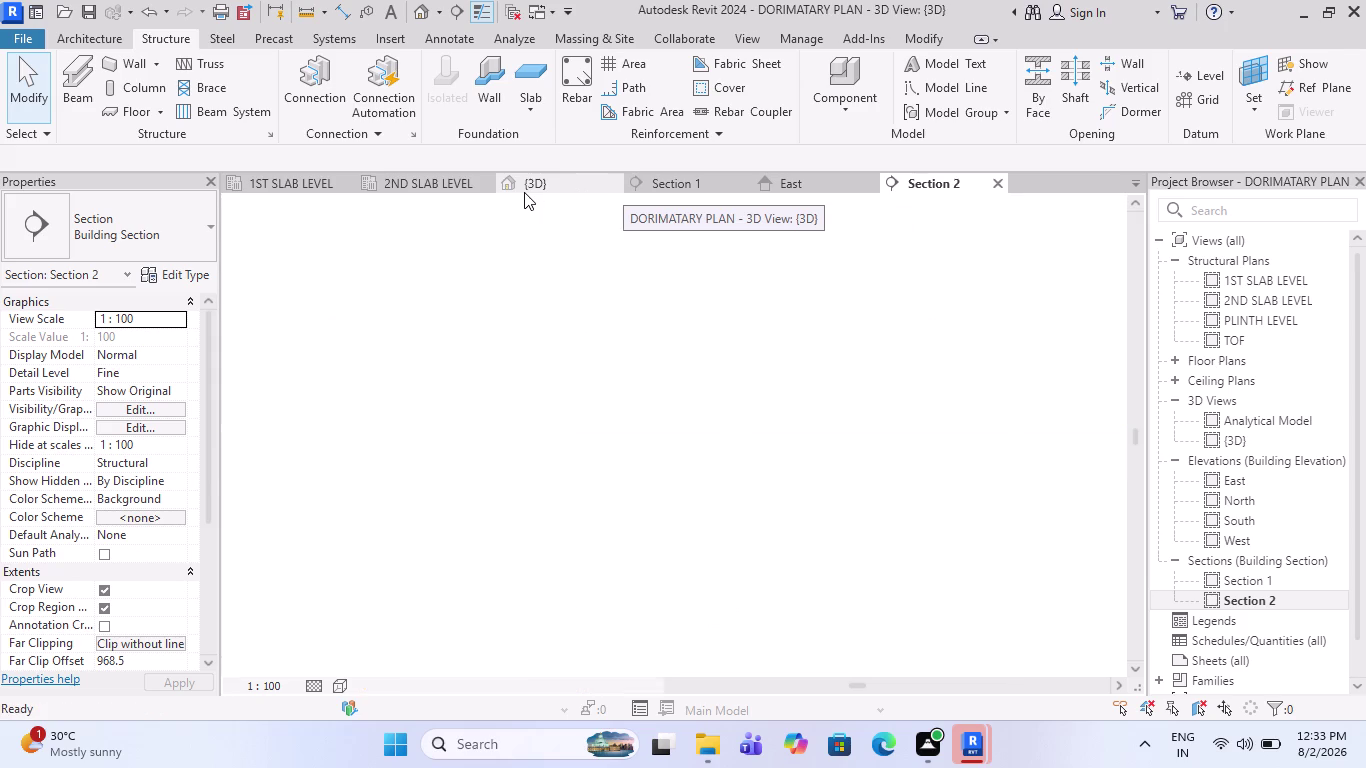
scroll(down, 3)
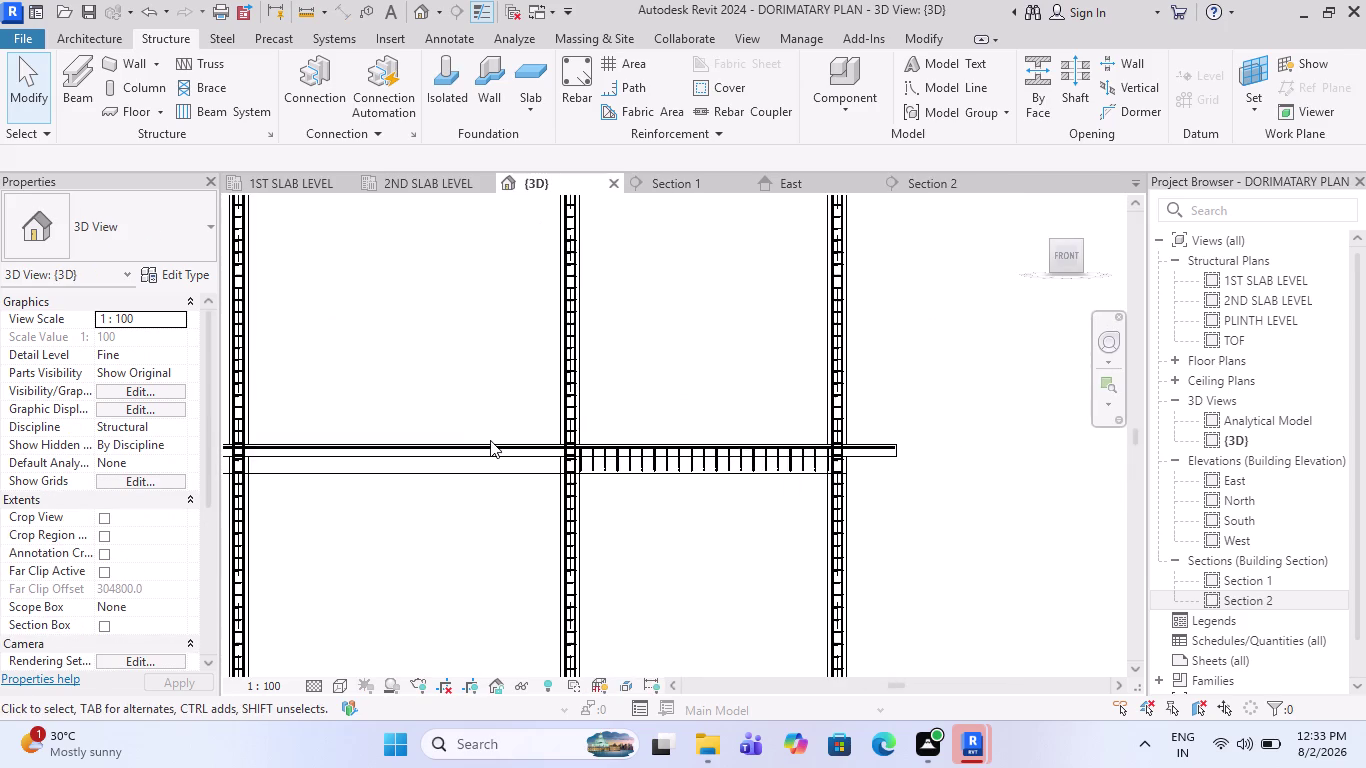
scroll(up, 3)
scroll(up, 3)
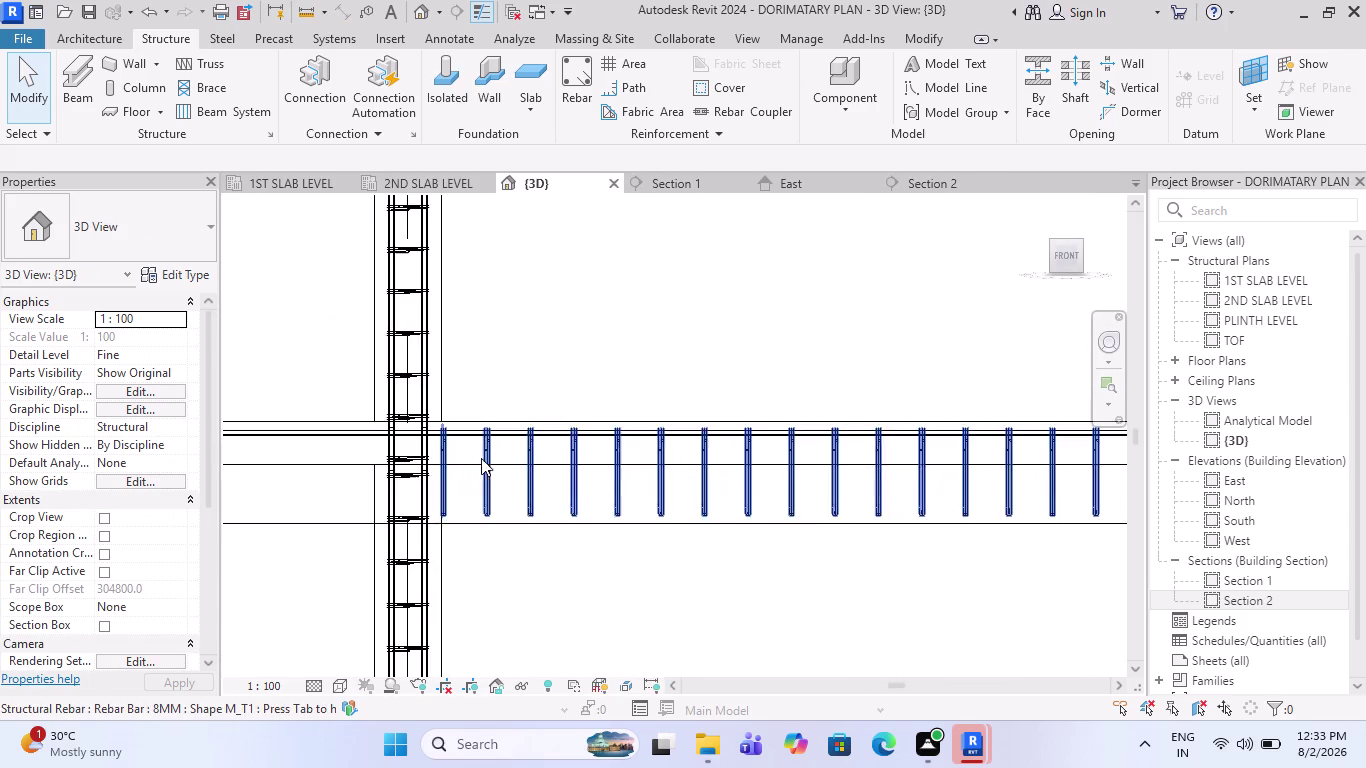
scroll(up, 3)
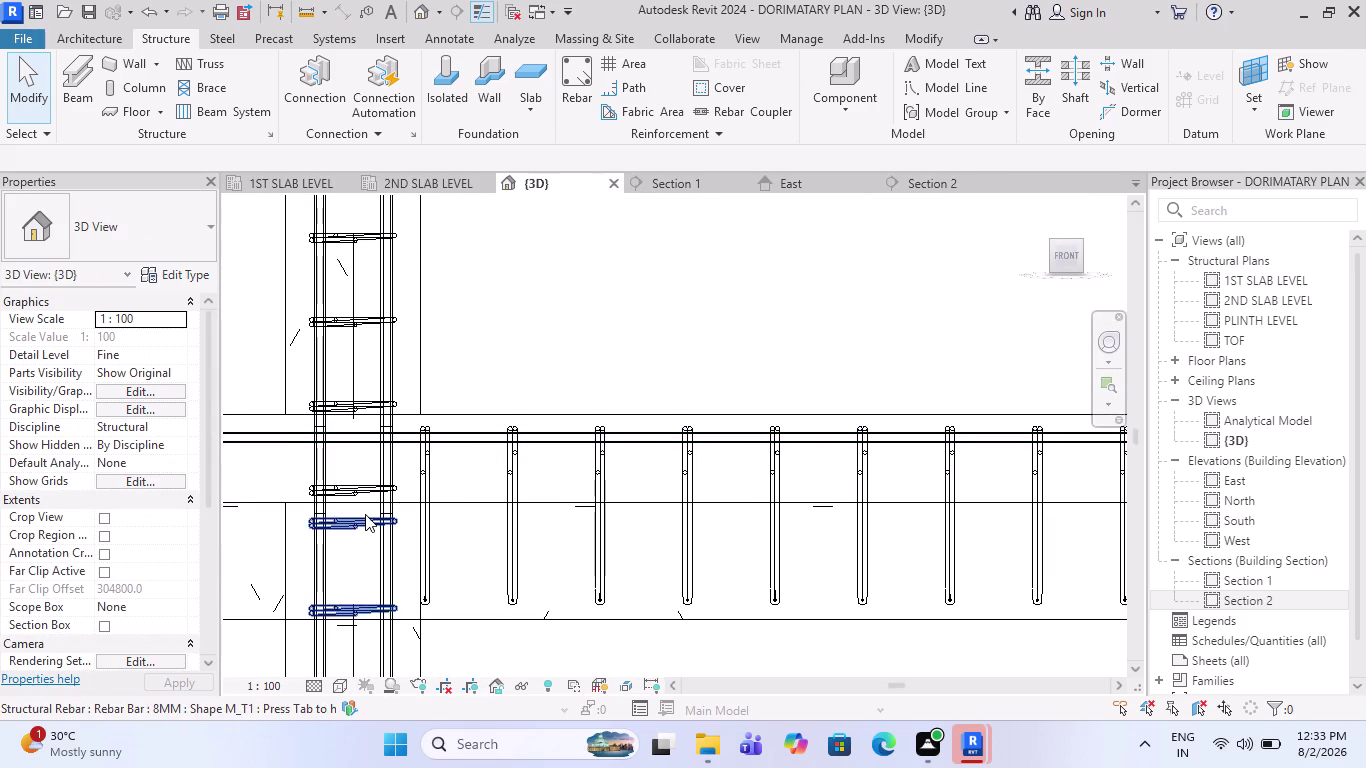
scroll(down, 3)
scroll(down, 3)
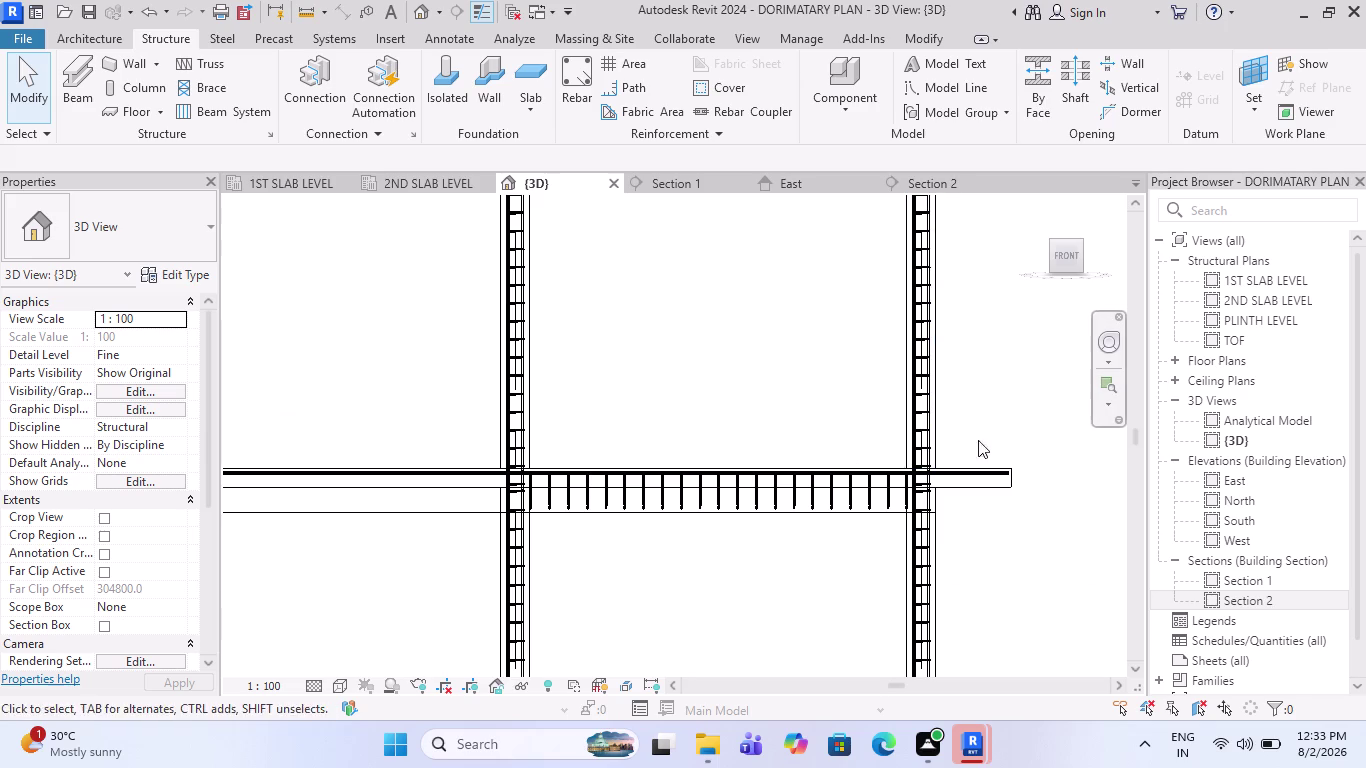
scroll(up, 3)
scroll(up, 3)
scroll(up, 3)
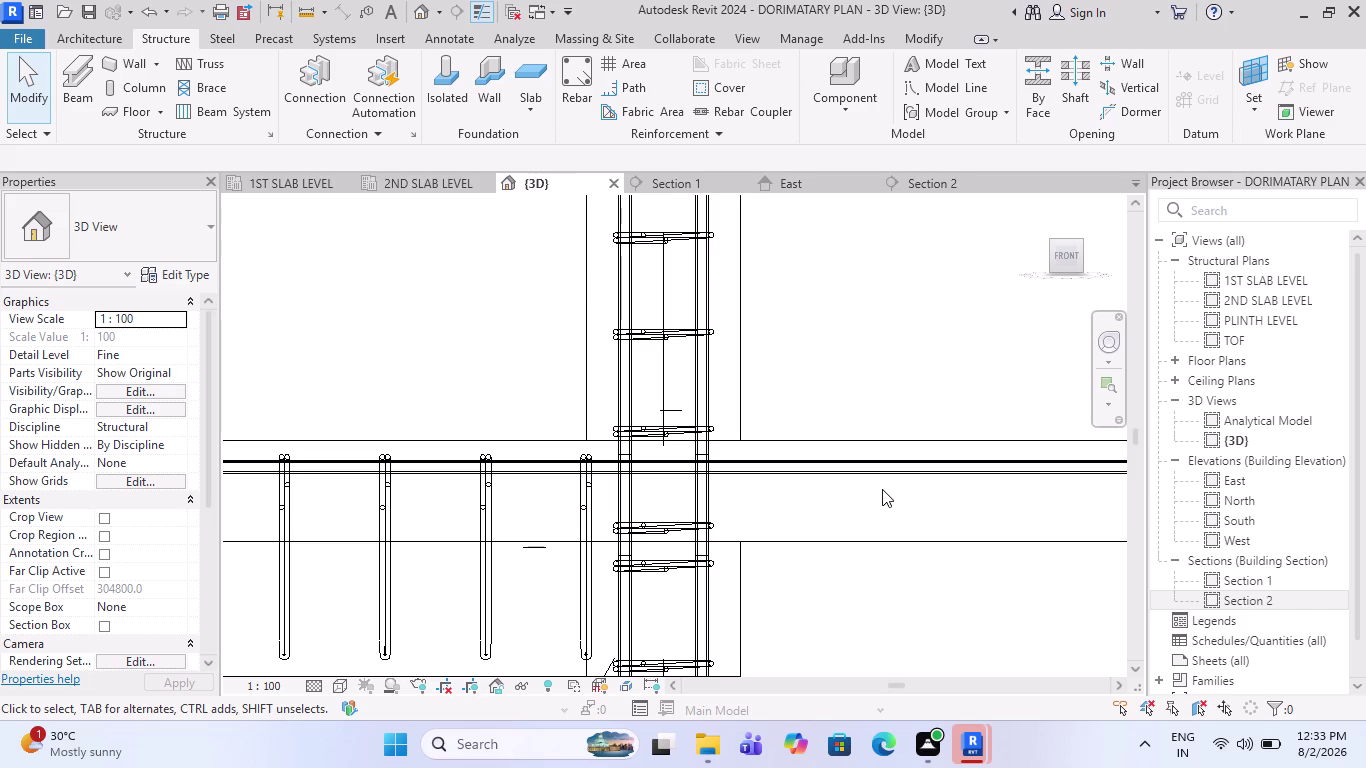
scroll(down, 3)
scroll(down, 3)
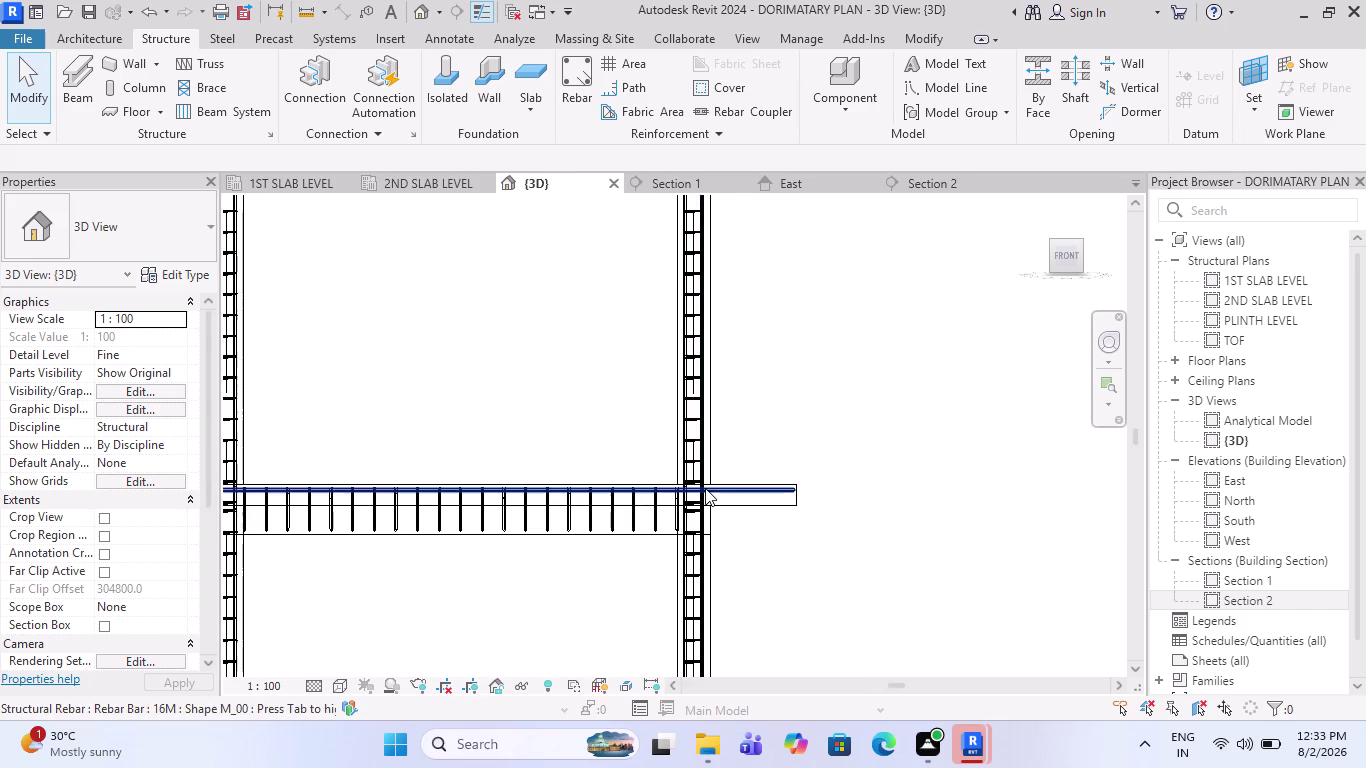
scroll(down, 3)
scroll(up, 3)
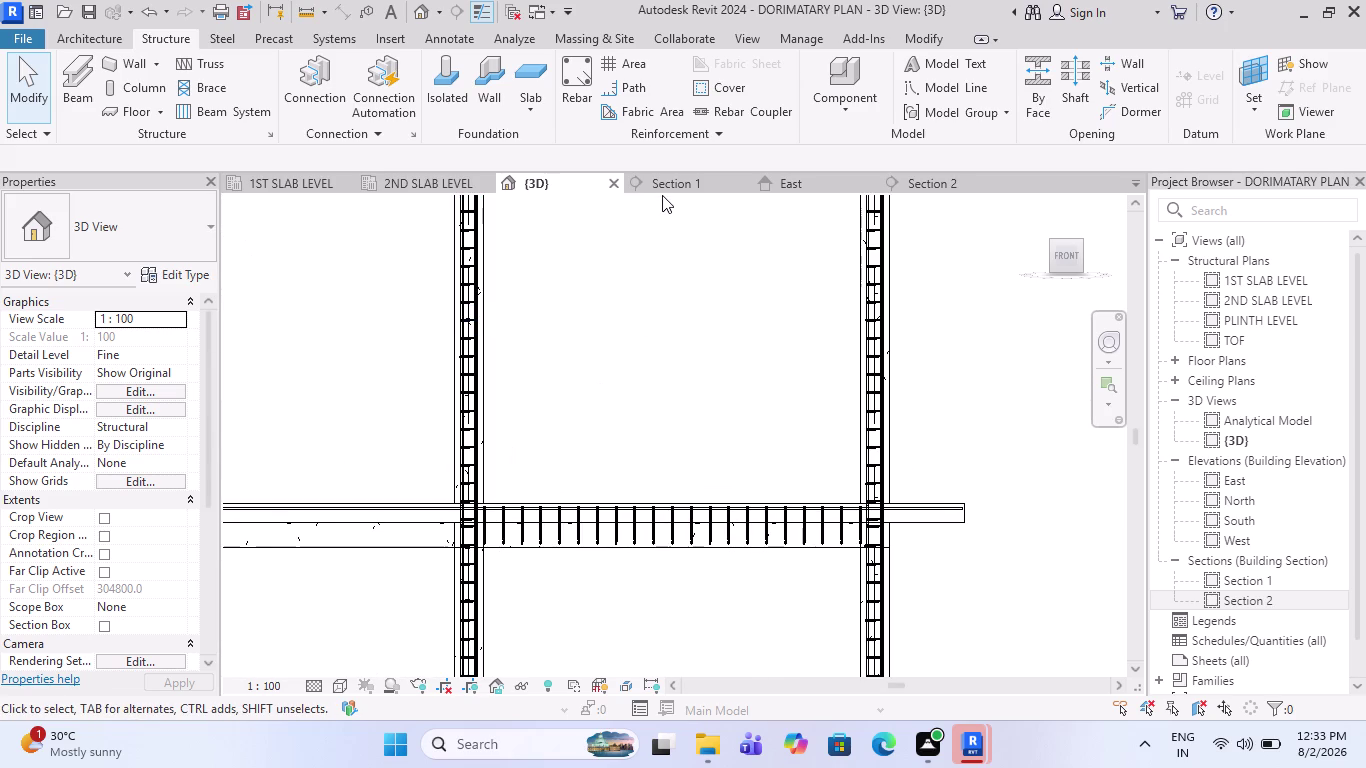
Return to Section 2 and remove the three top longitudinal bars.
click(929, 179)
scroll(up, 3)
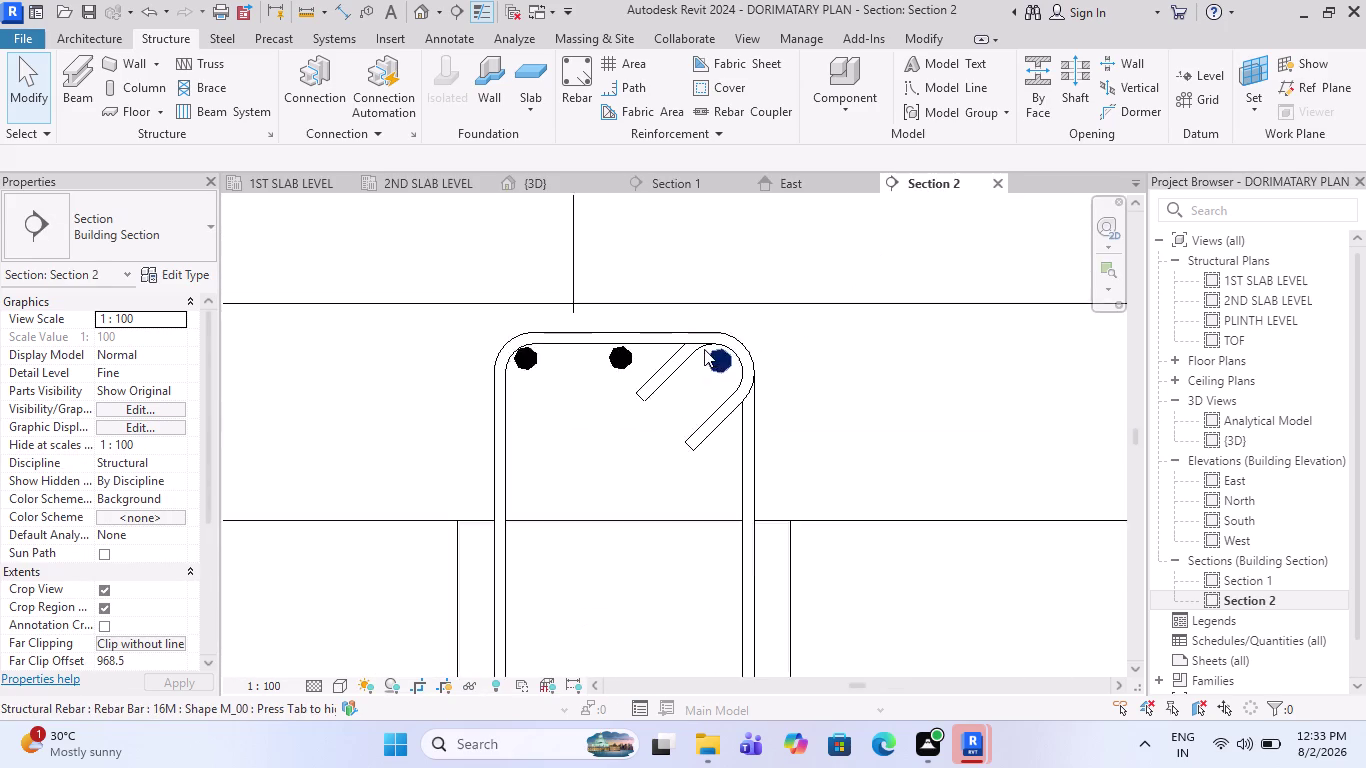
scroll(up, 3)
key(ctrl+z)
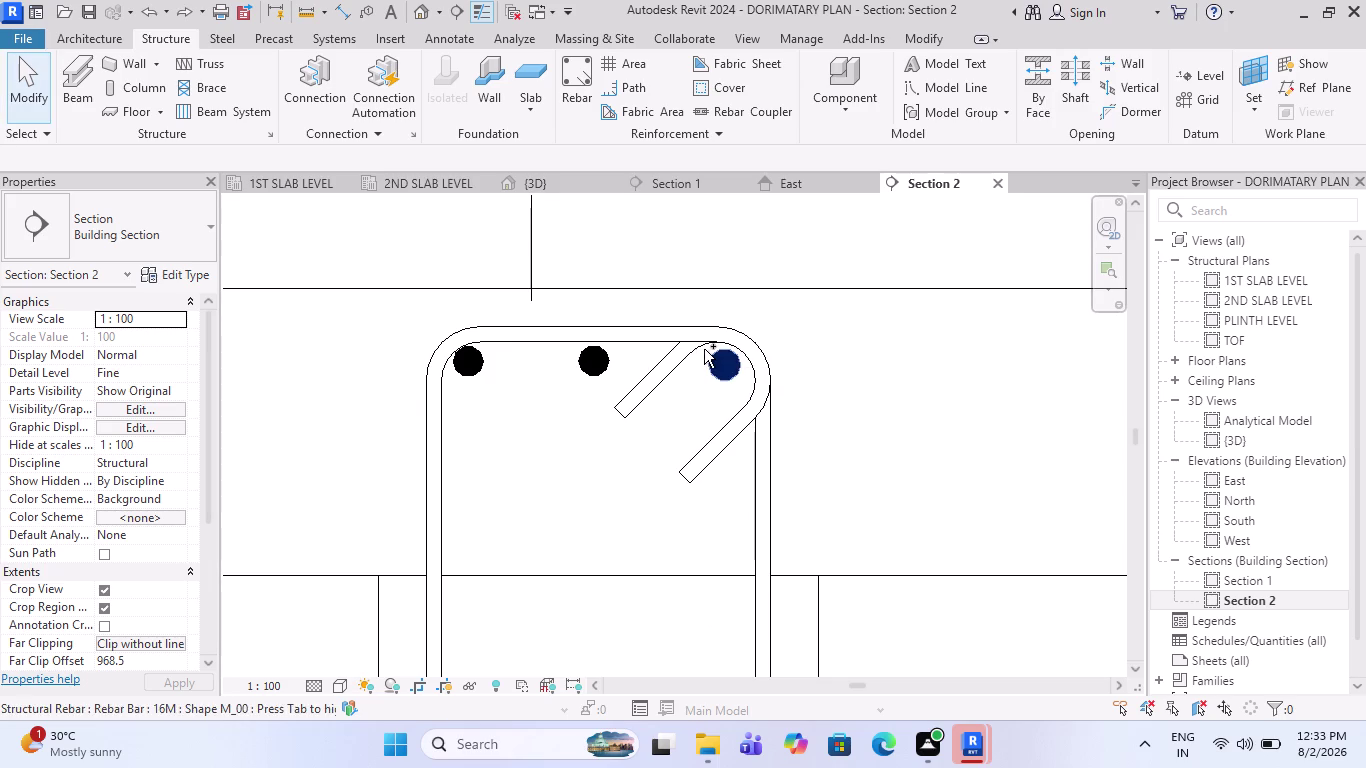
key(ctrl+z)
key(ctrl+z)
key(ctrl+z)
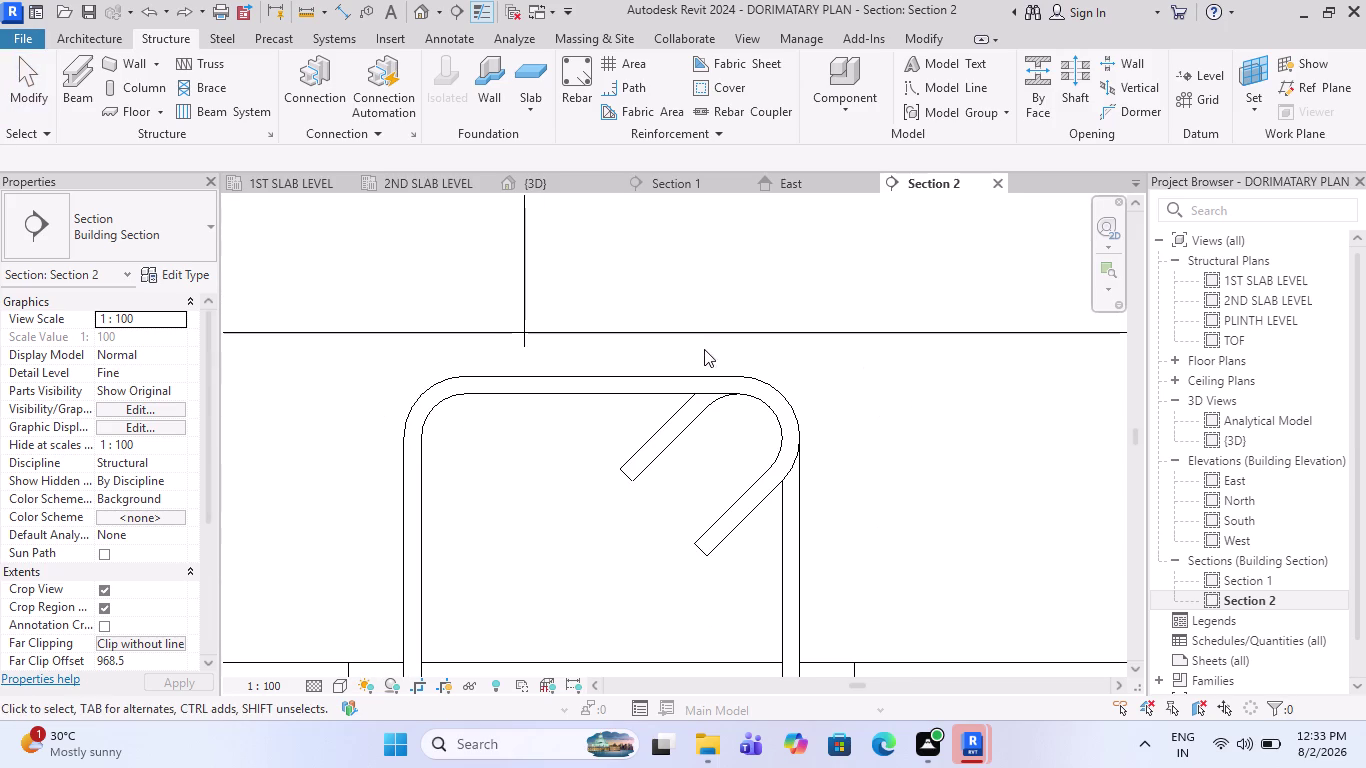
scroll(down, 3)
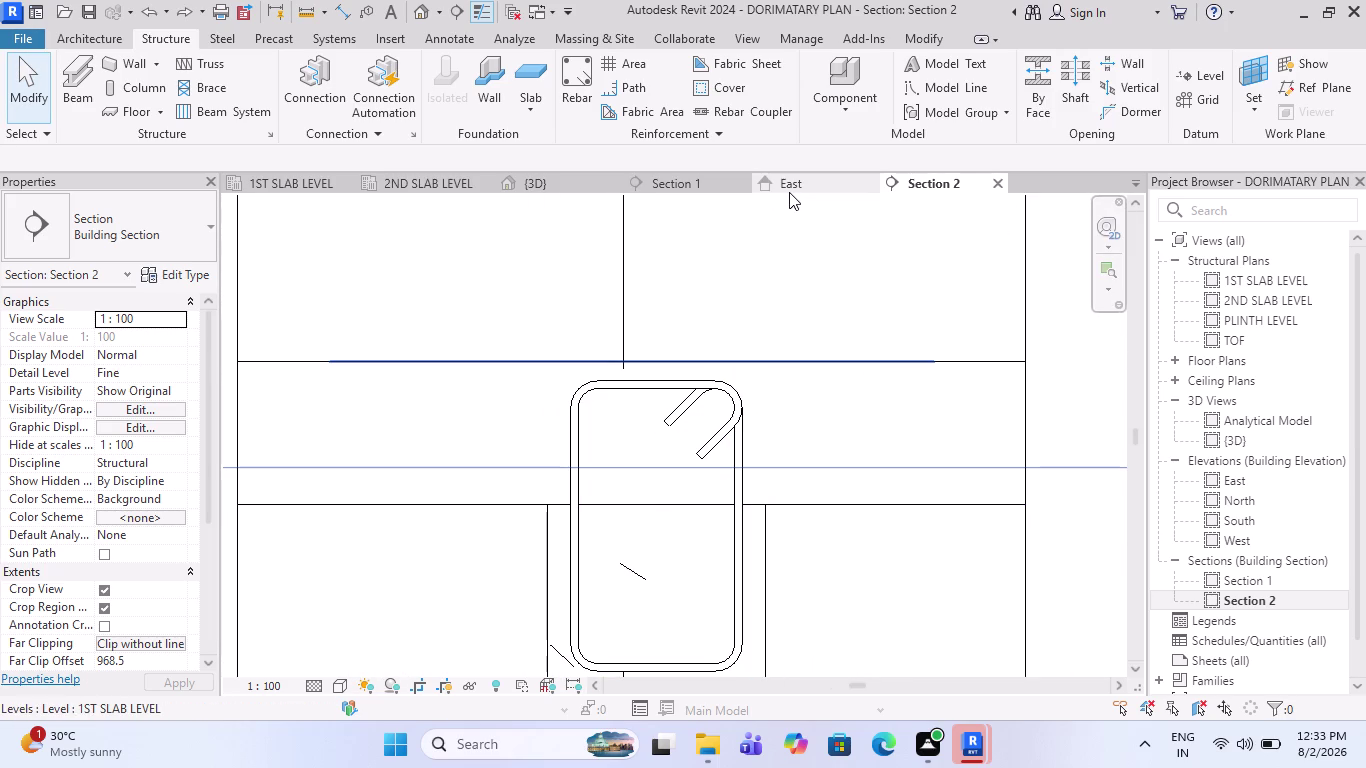
click(692, 188)
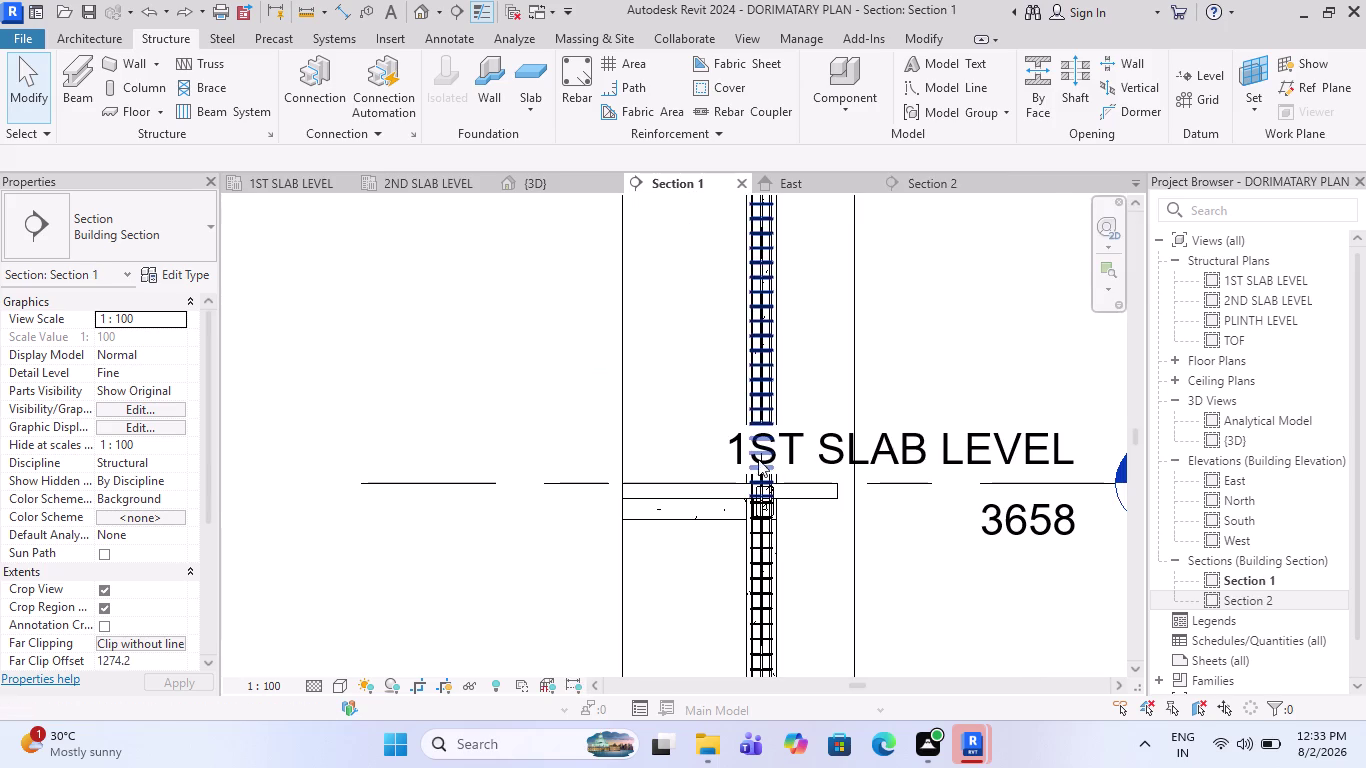
click(540, 181)
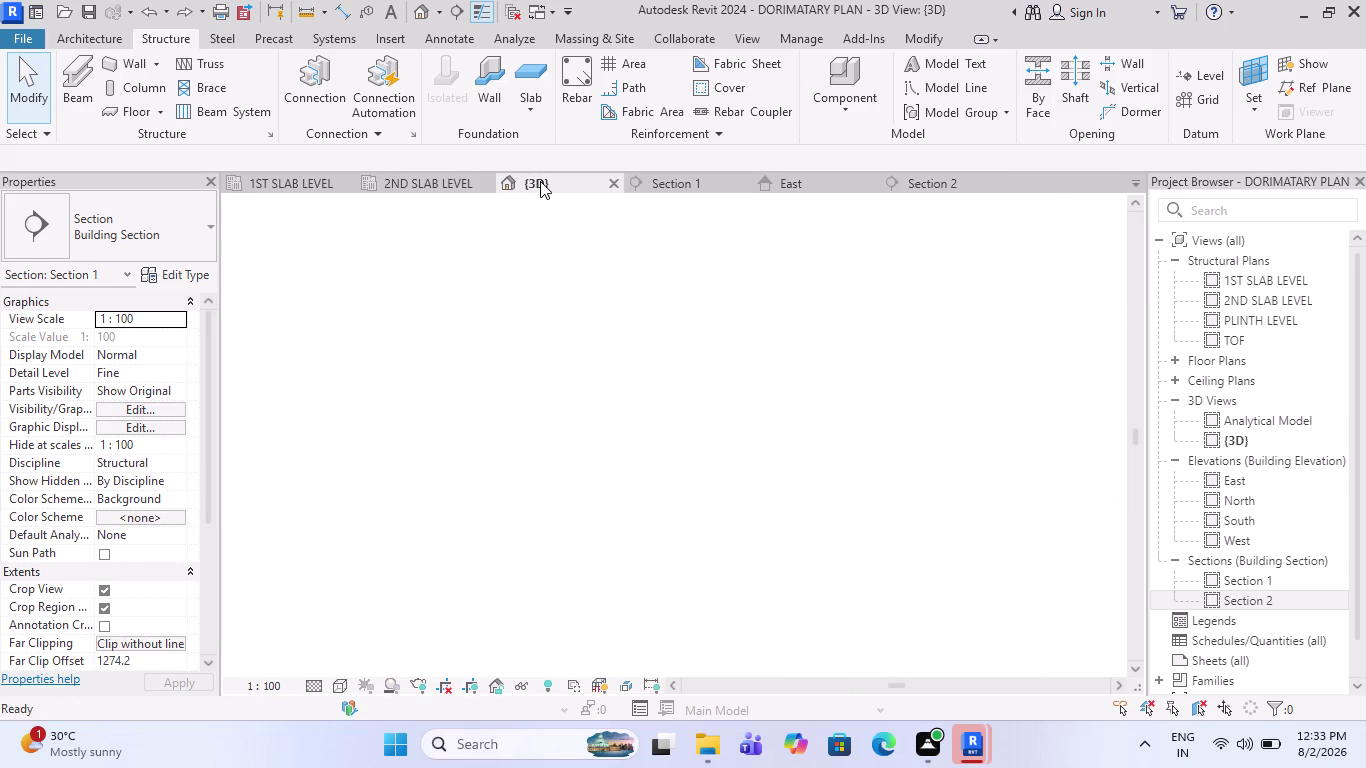
click(421, 191)
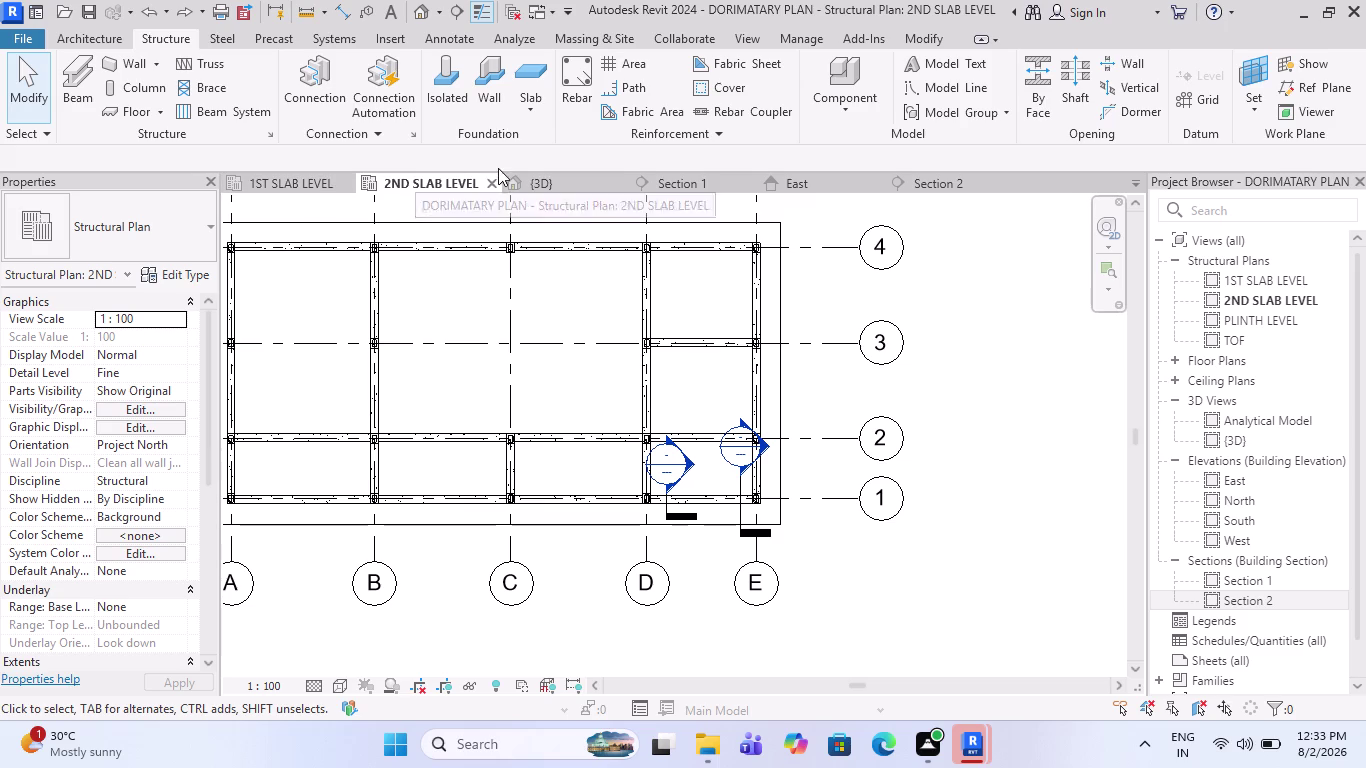
click(814, 176)
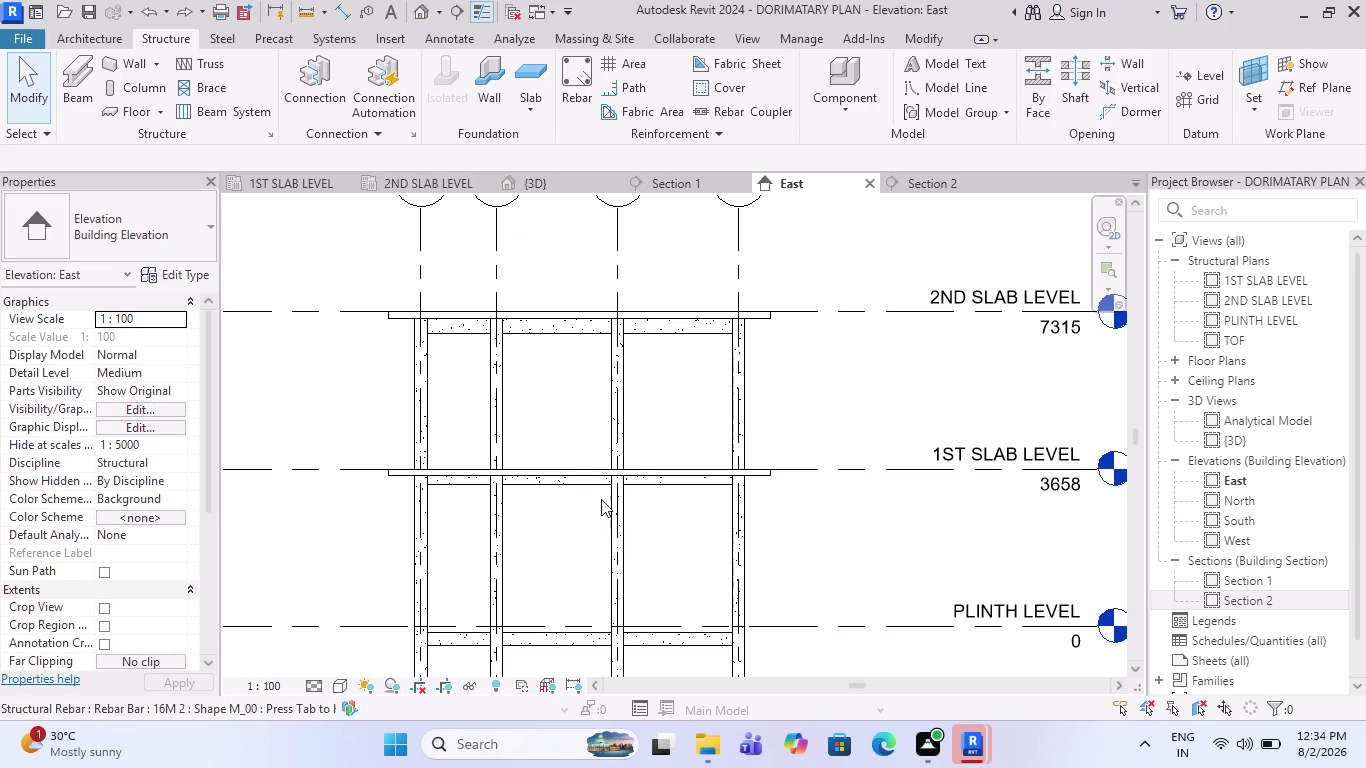
scroll(up, 3)
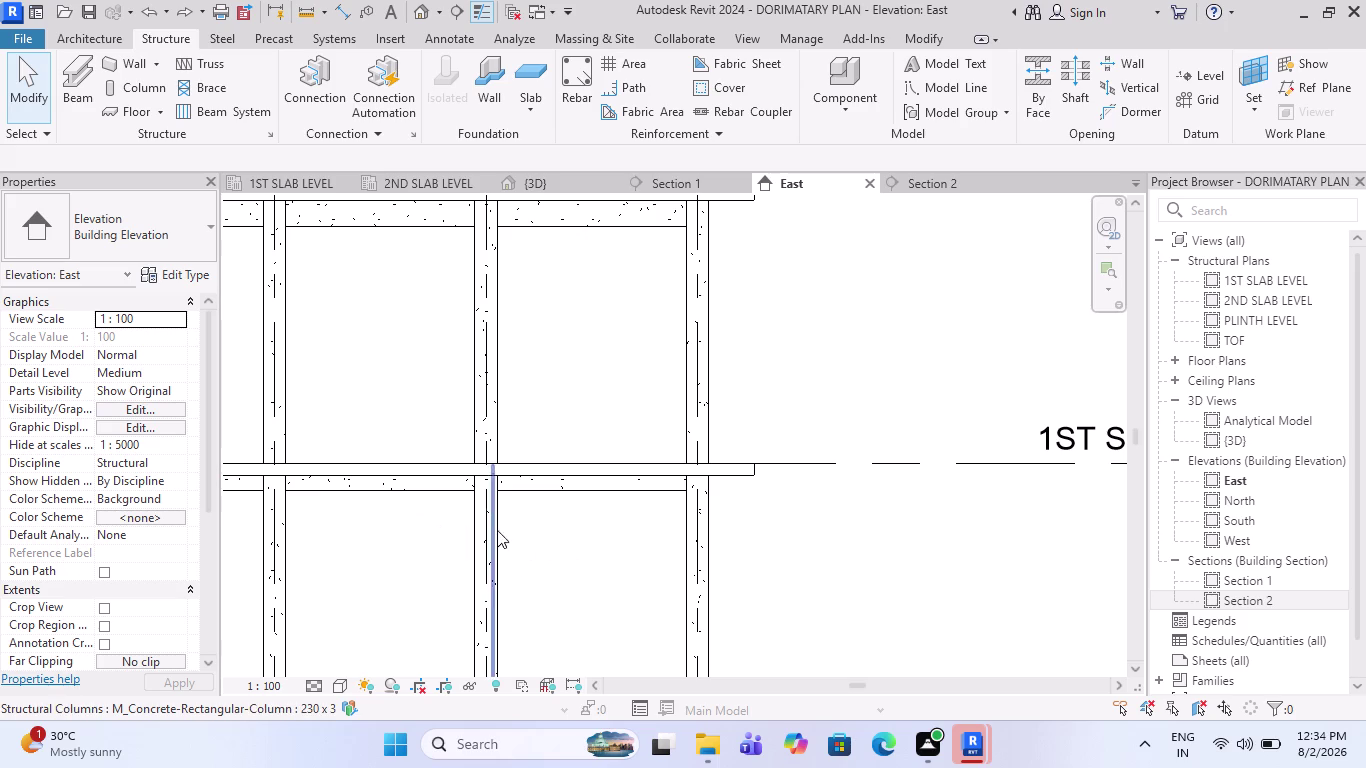
scroll(up, 3)
scroll(up, 3)
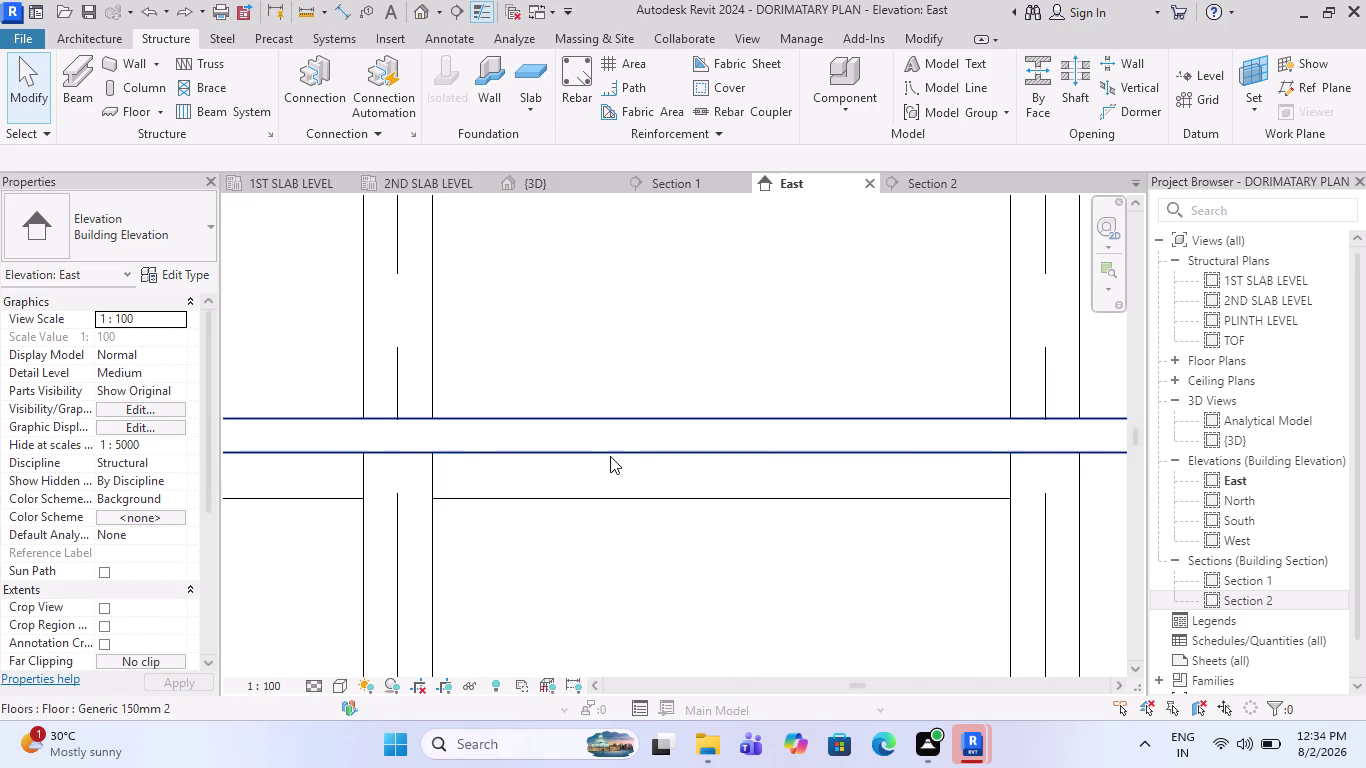
click(610, 456)
scroll(down, 3)
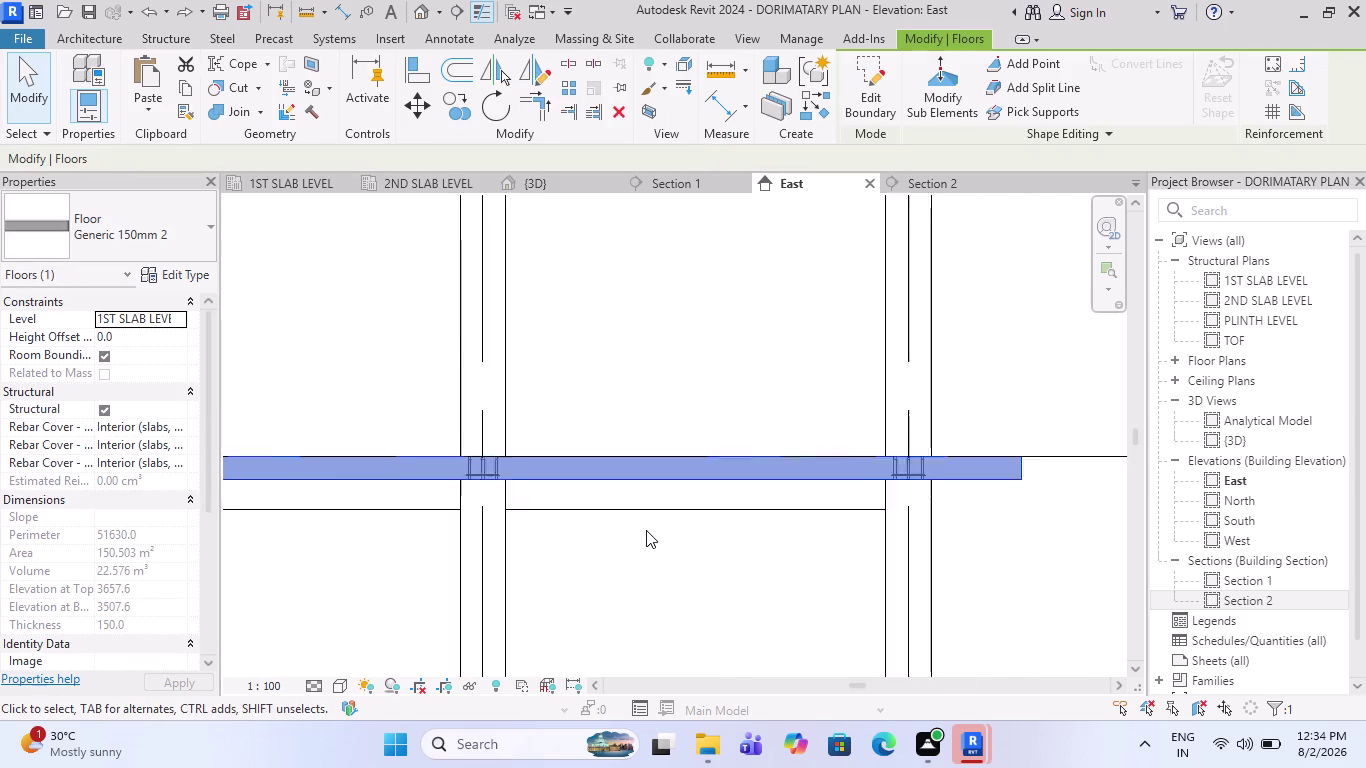
scroll(down, 3)
scroll(down, 3)
scroll(down, 3)
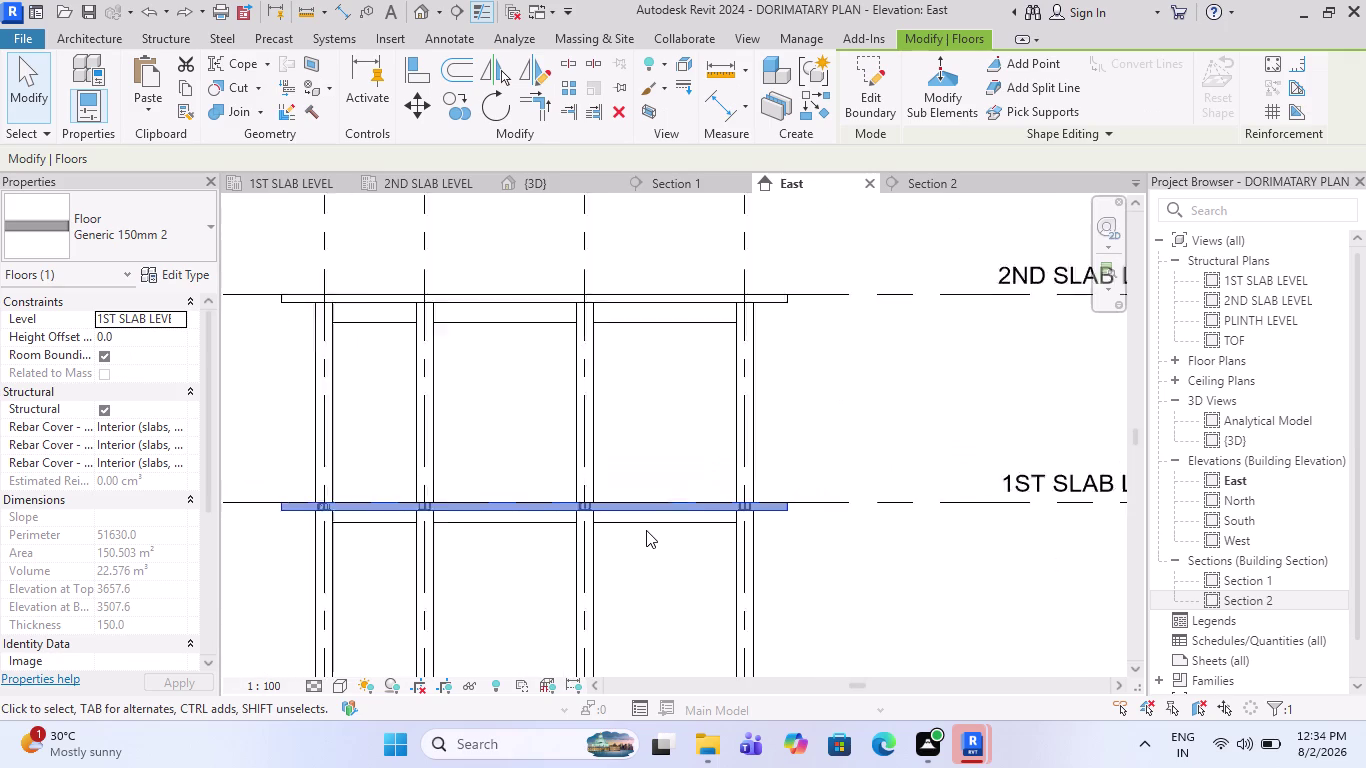
key(Delete)
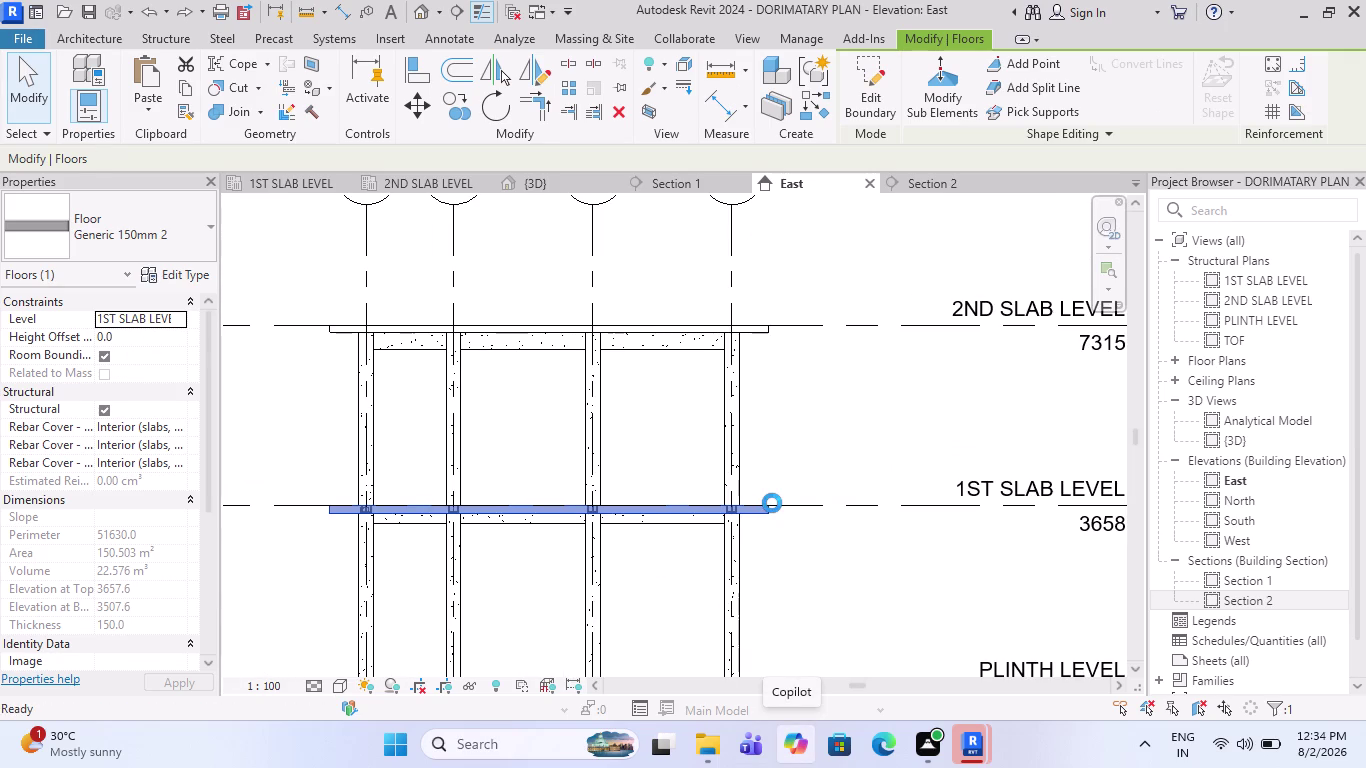
scroll(up, 3)
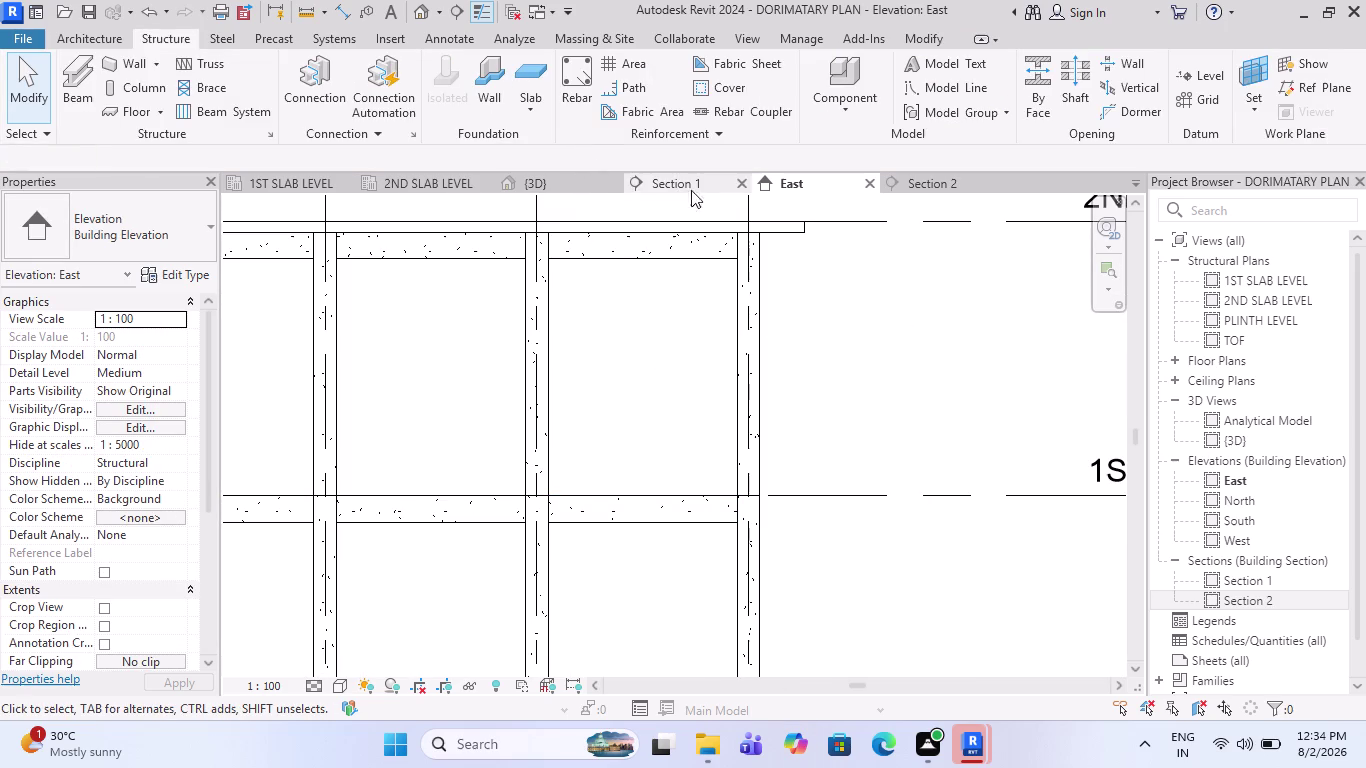
click(941, 180)
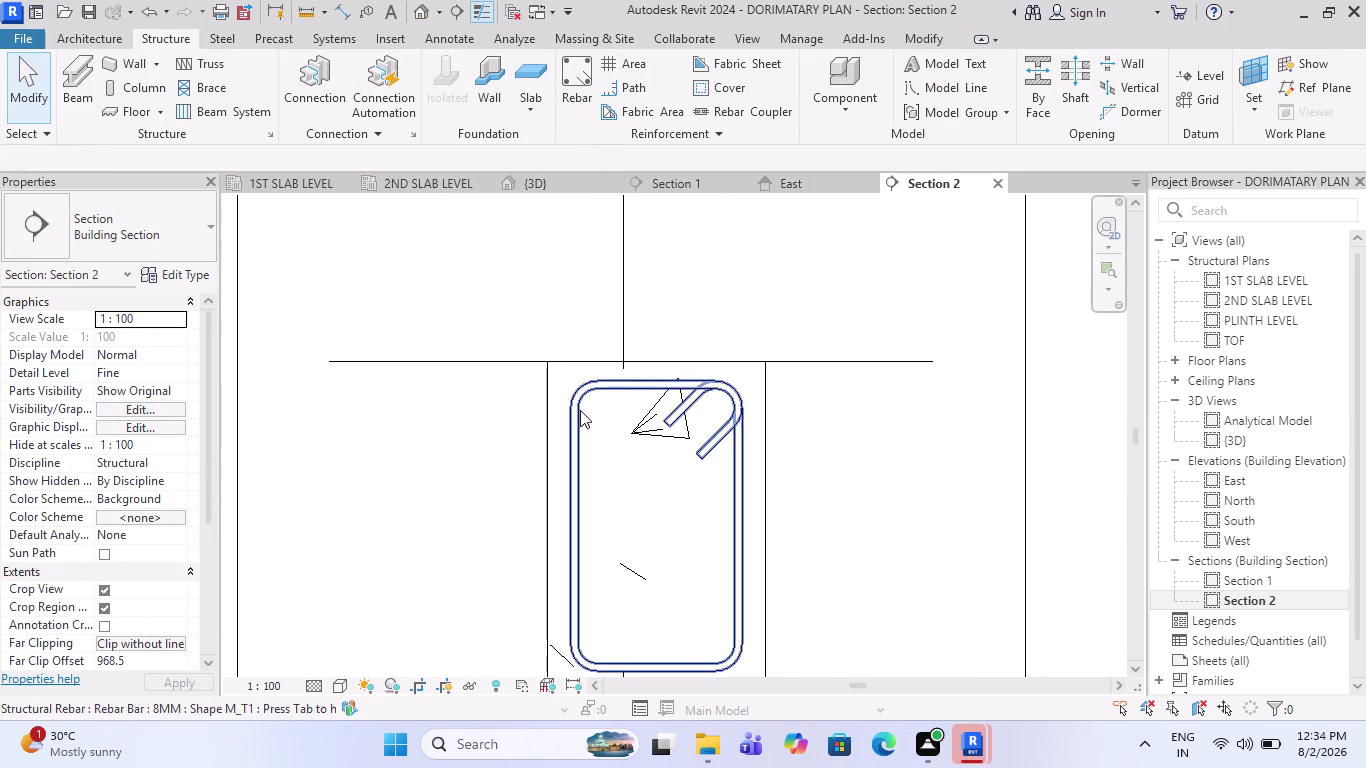
Start a new rebar placement and zoom around the beam in Section 2.
scroll(down, 3)
click(566, 94)
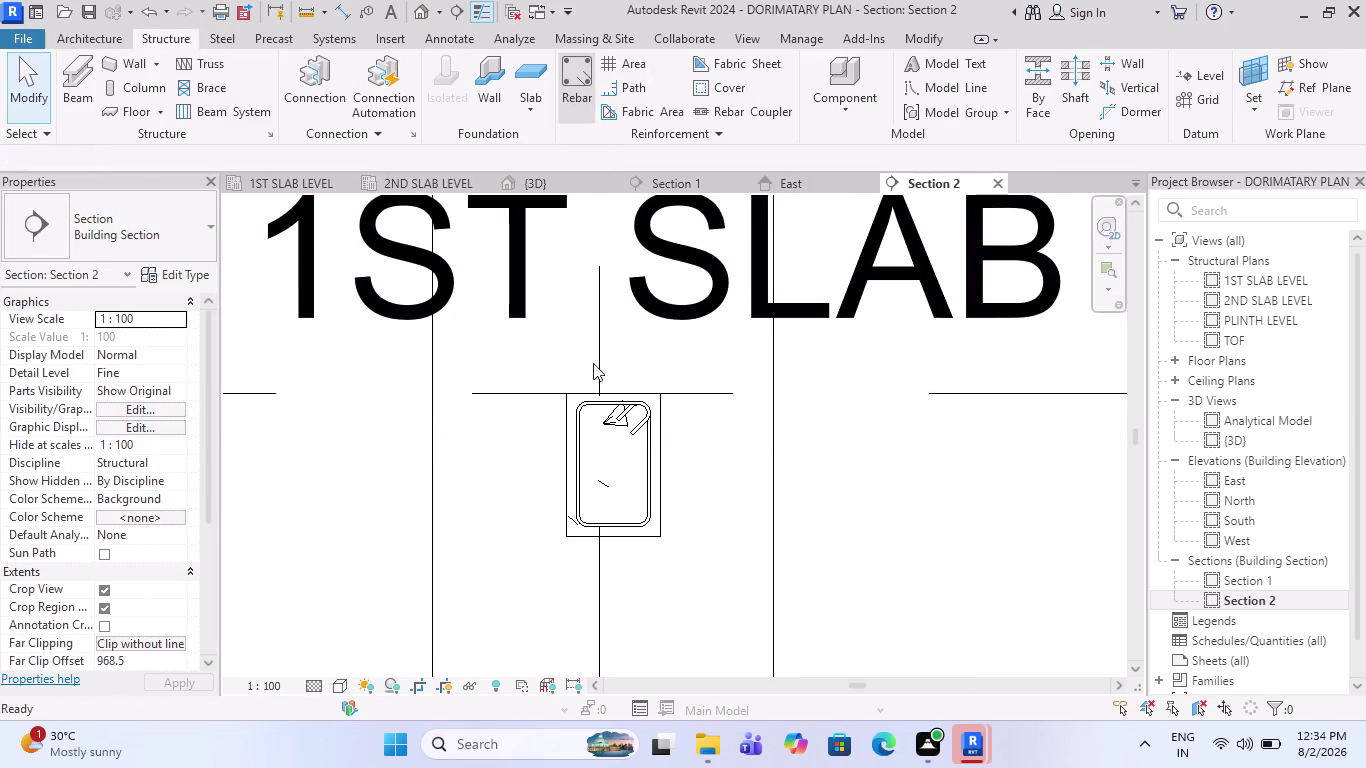
scroll(up, 3)
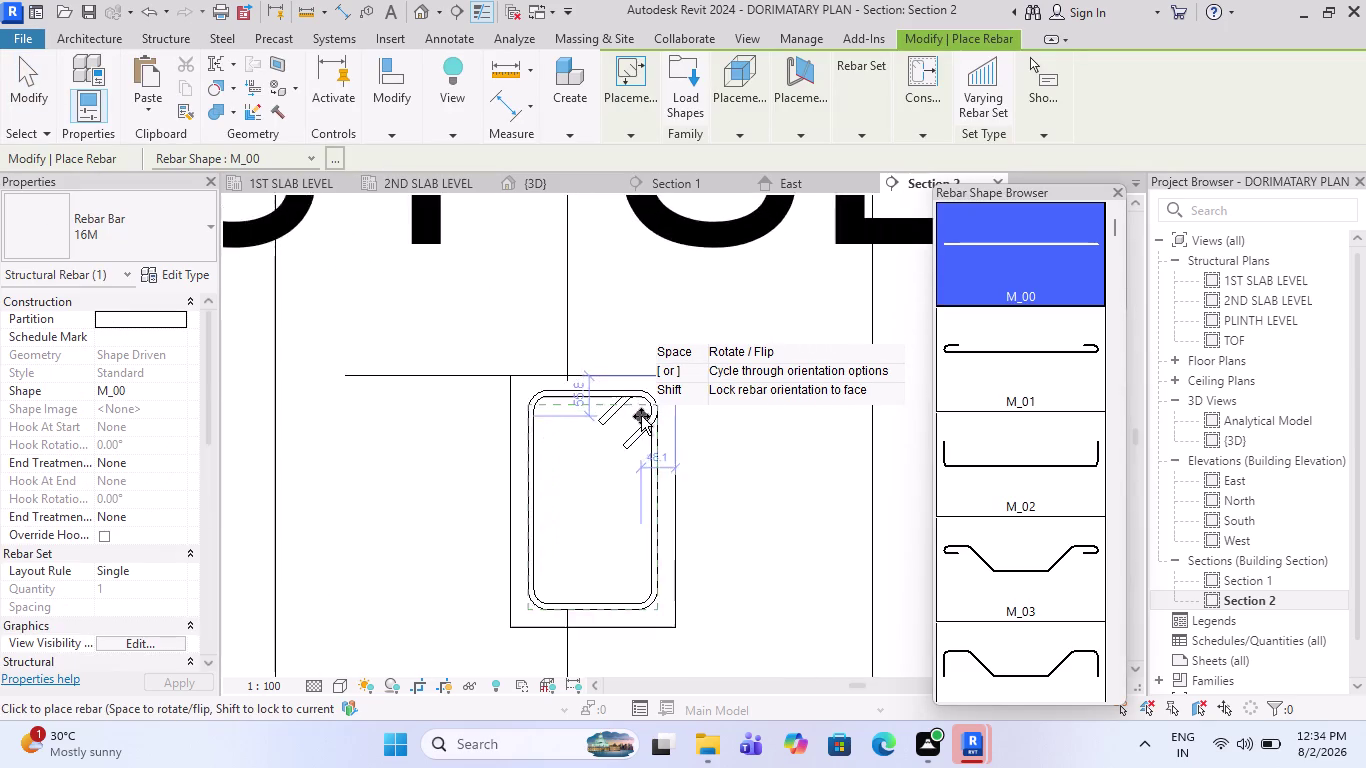
scroll(up, 3)
scroll(up, 3)
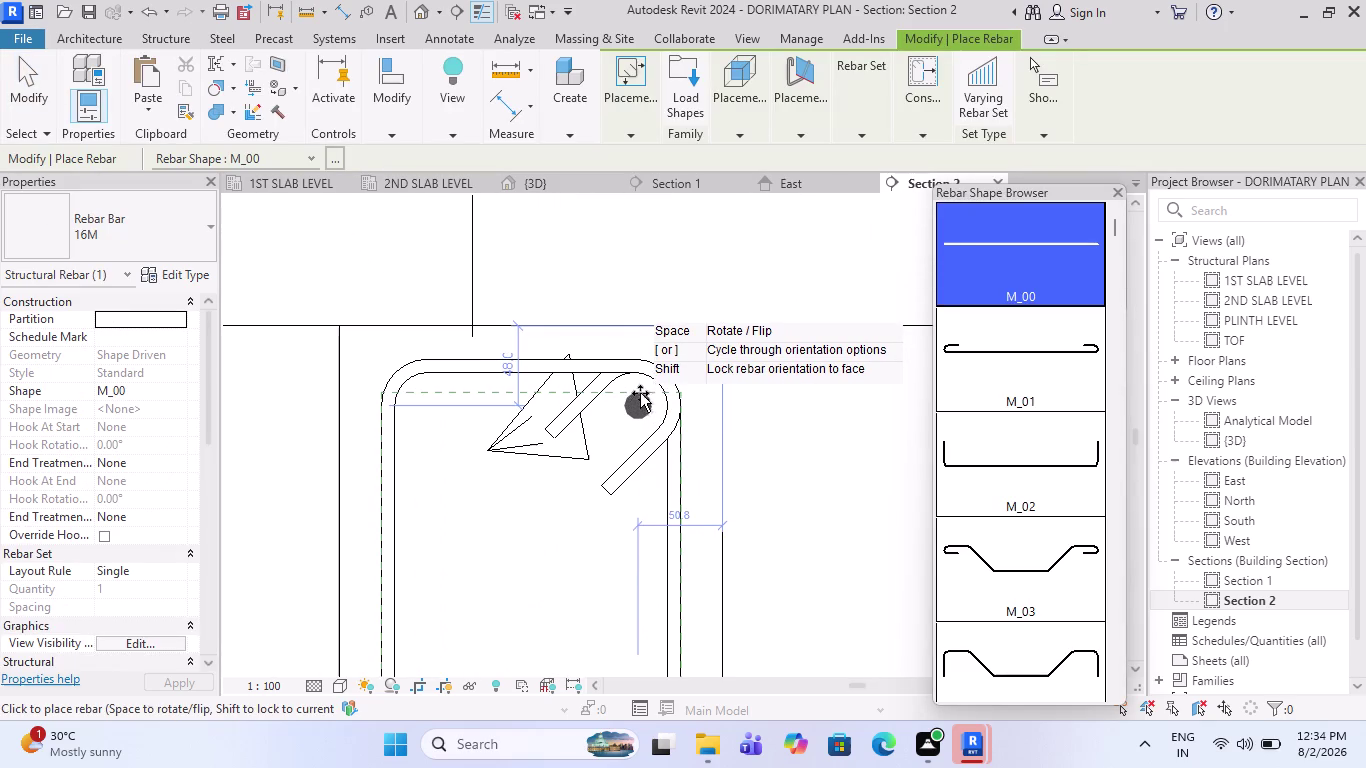
scroll(up, 3)
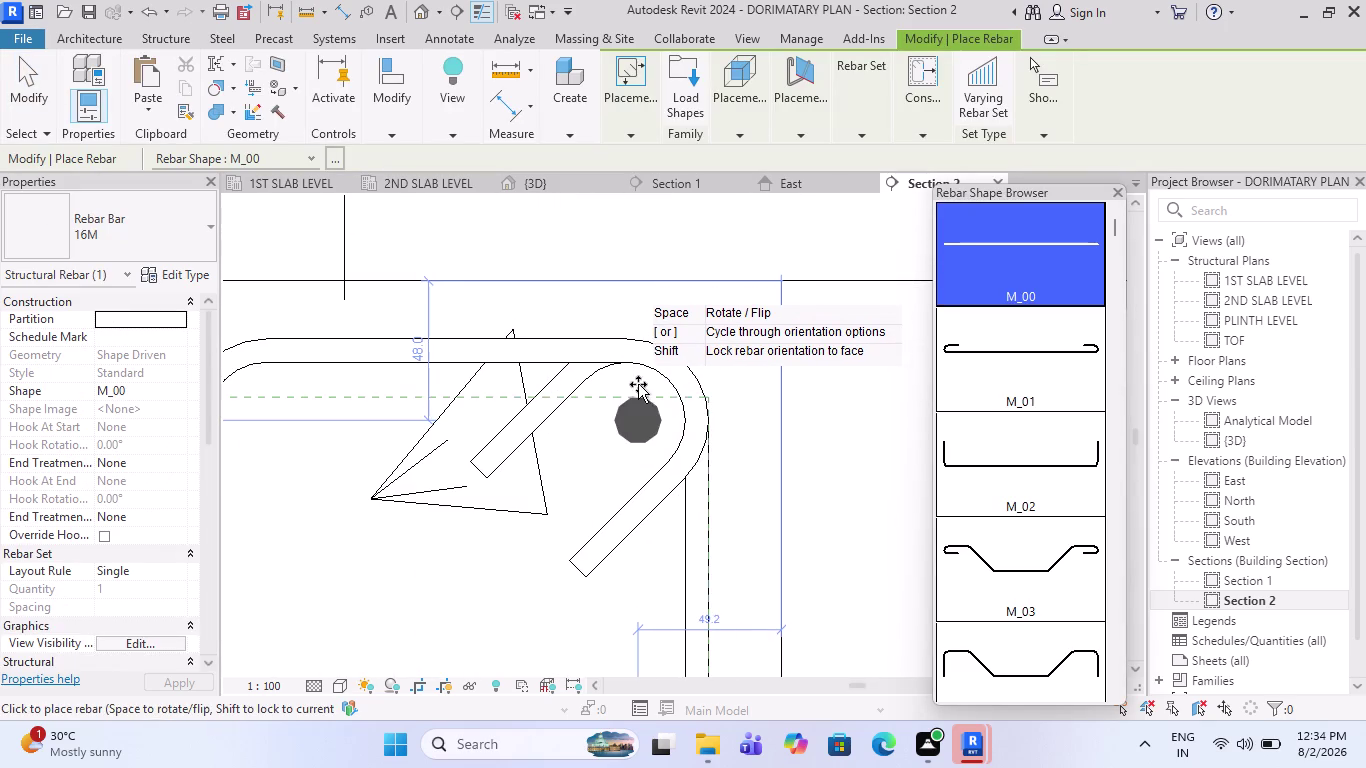
scroll(down, 3)
scroll(down, 3)
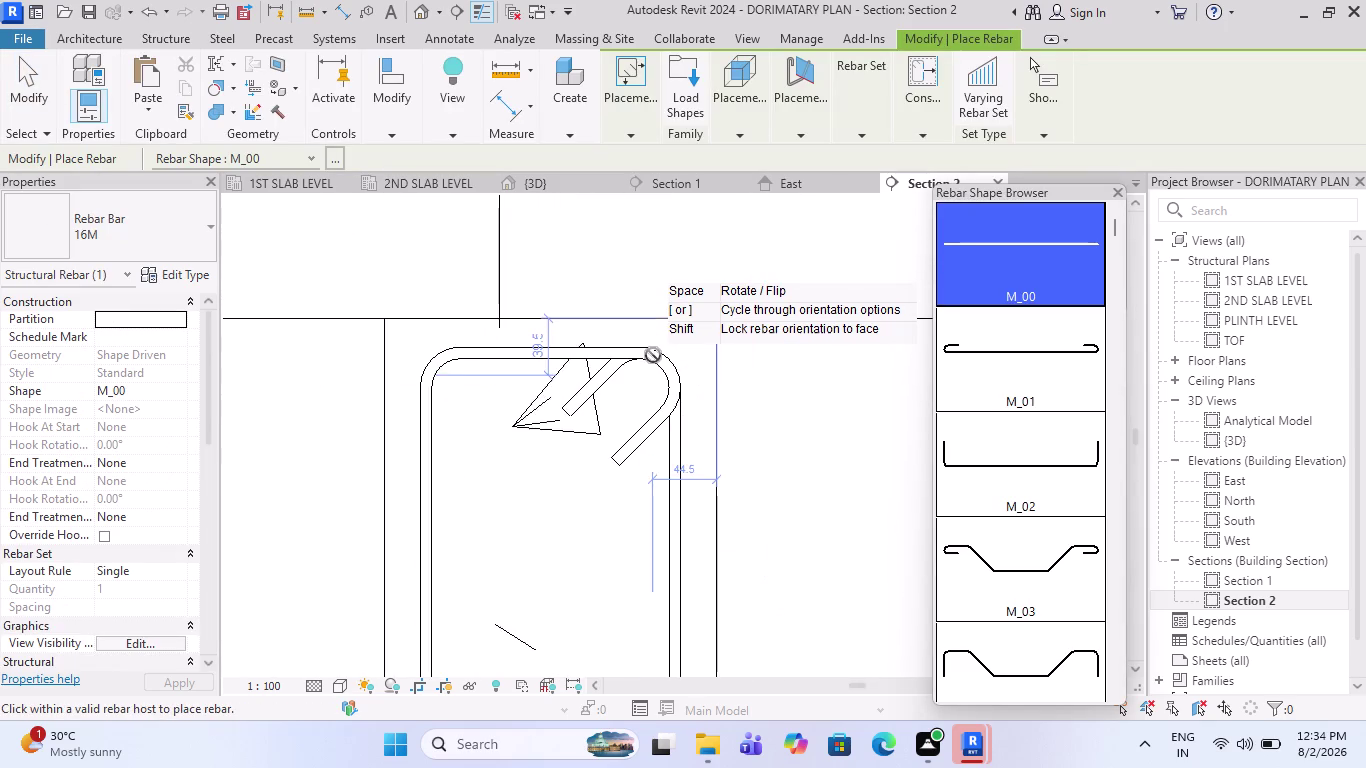
scroll(down, 3)
scroll(down, 3)
scroll(down, 3)
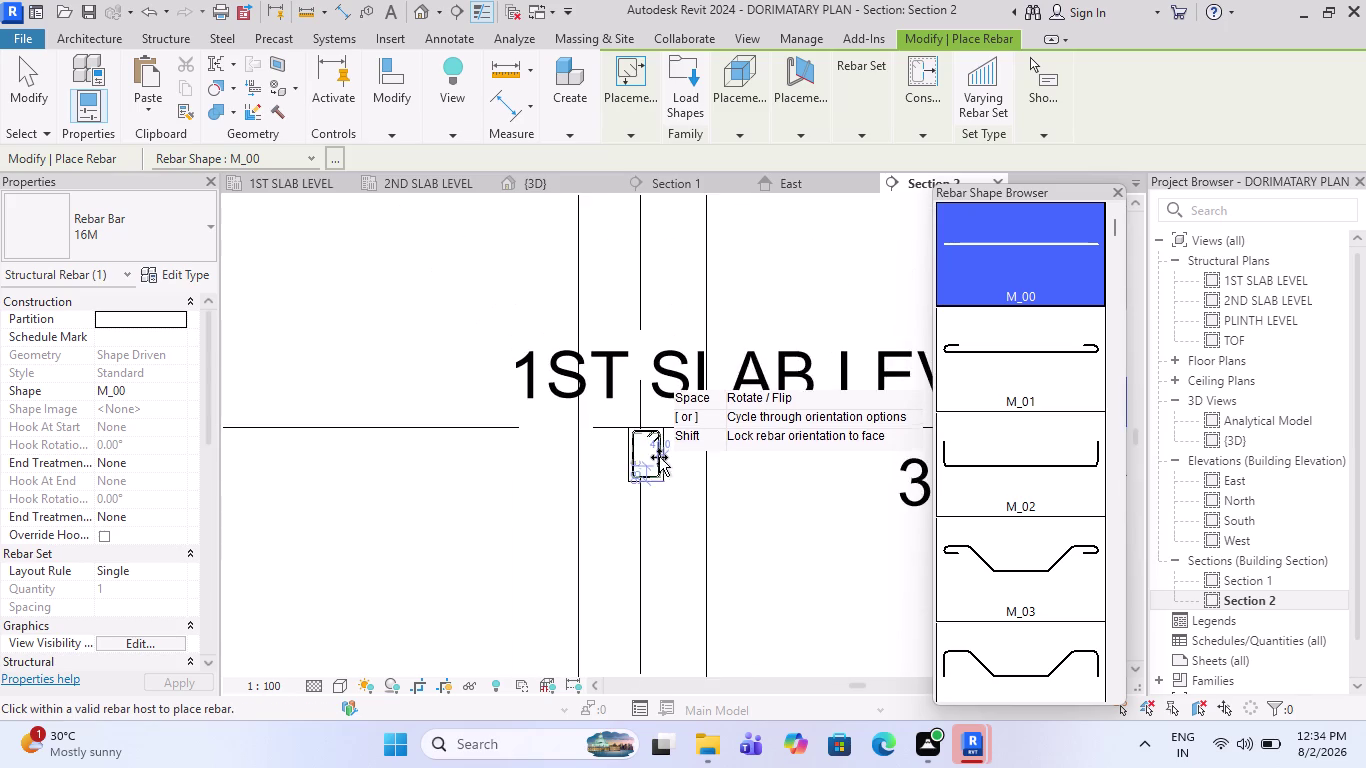
Cancel the bar placement and select the 230 x 350 mm concrete beam.
scroll(up, 3)
scroll(up, 3)
scroll(up, 3)
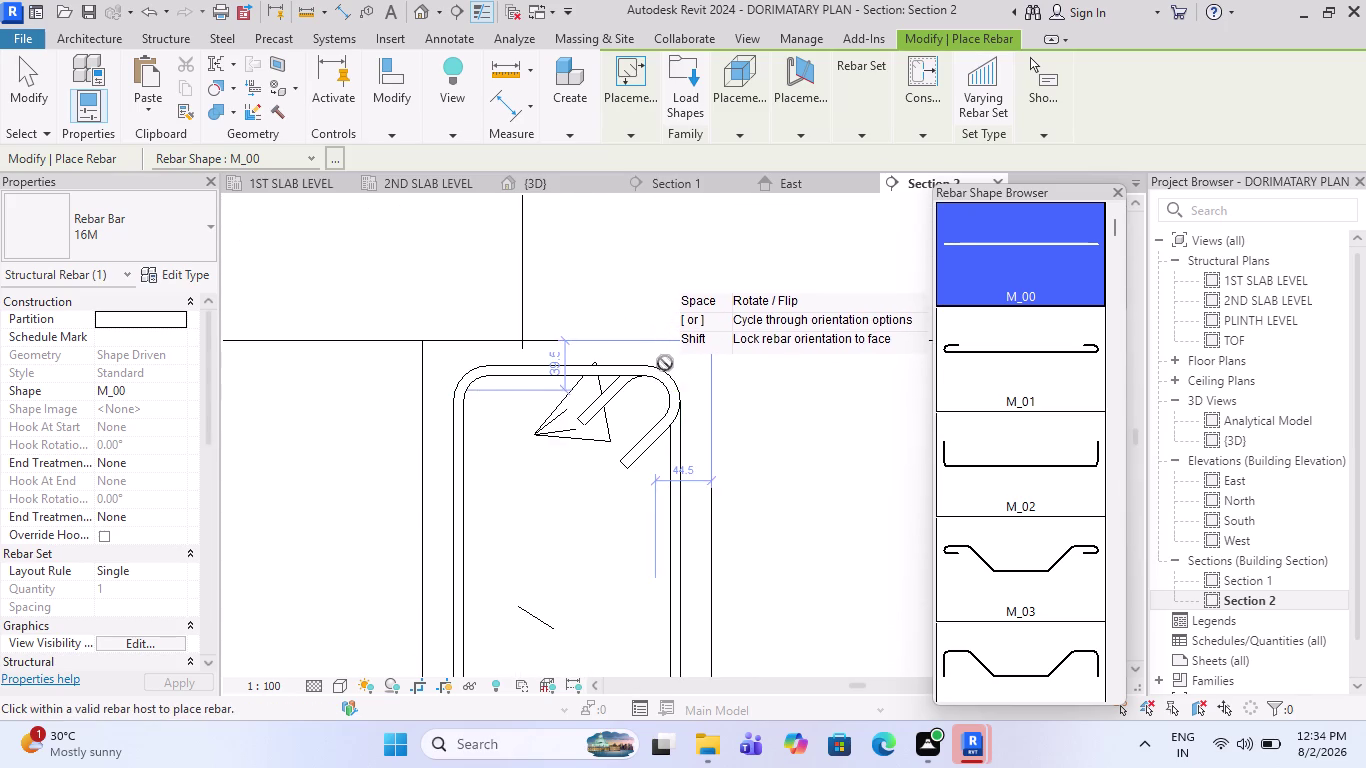
scroll(up, 3)
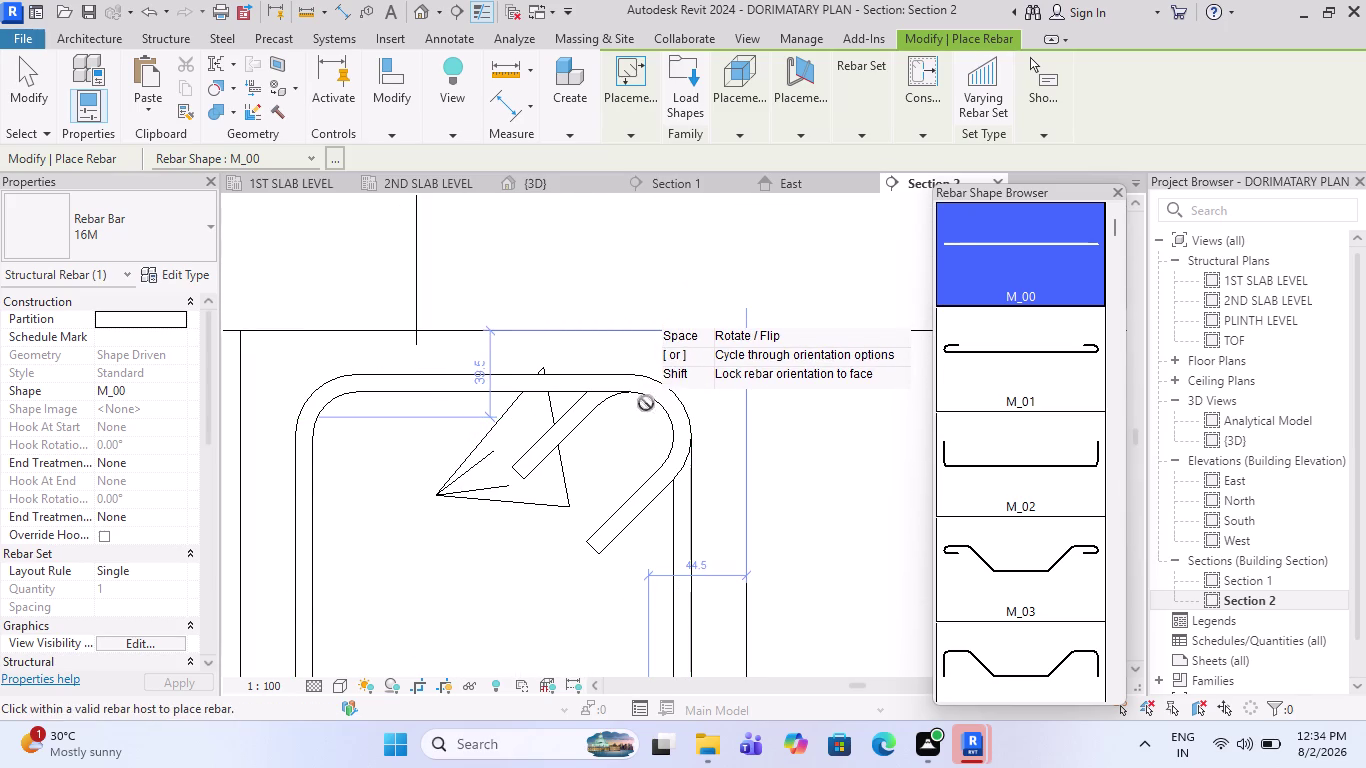
scroll(down, 3)
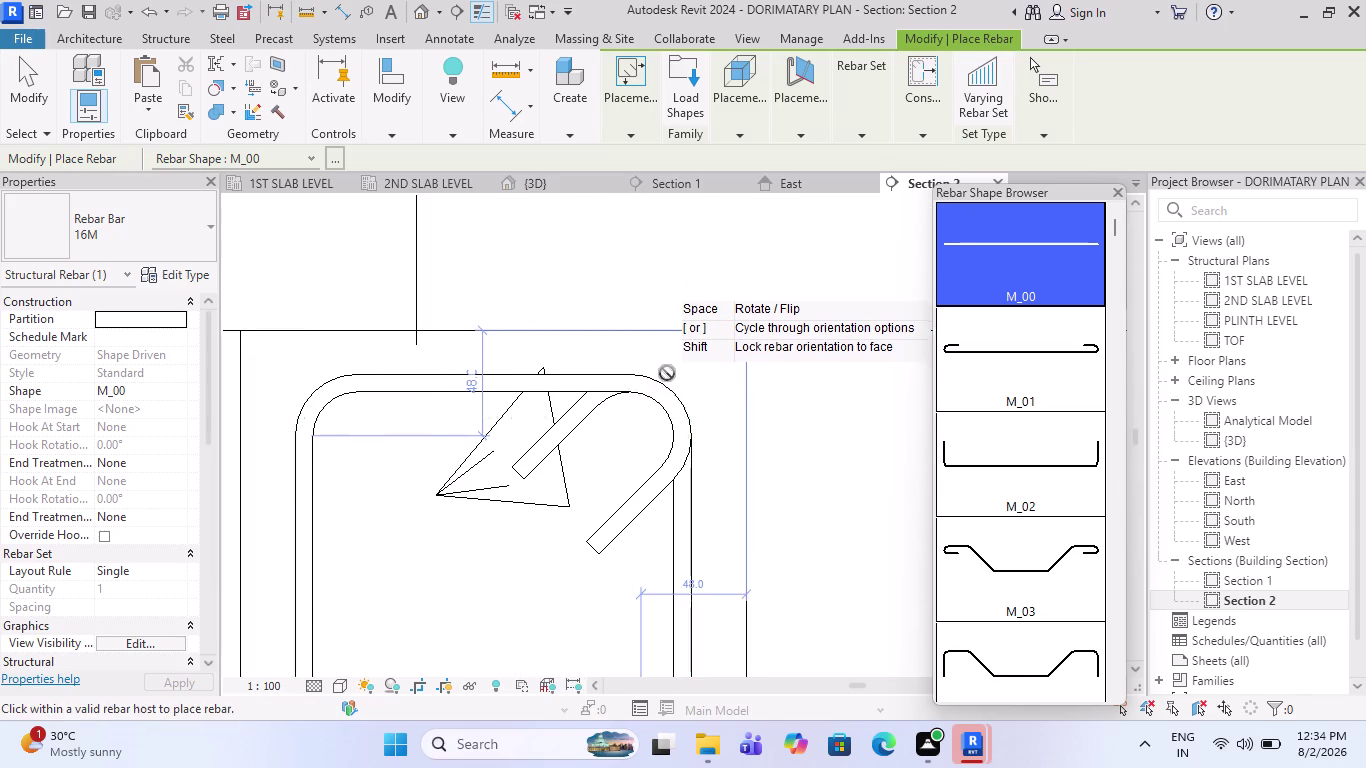
scroll(down, 3)
scroll(down, 3)
scroll(down, 3)
key(Escape)
scroll(up, 3)
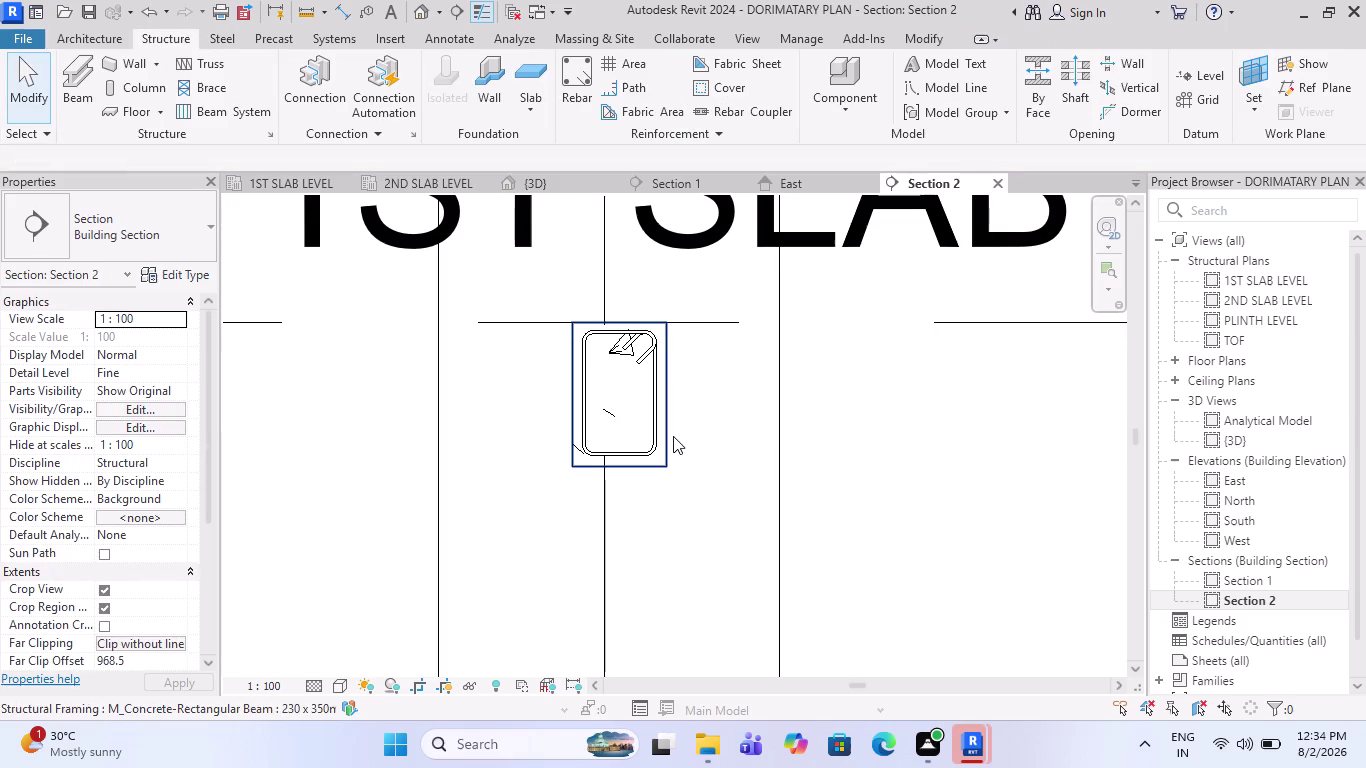
click(673, 436)
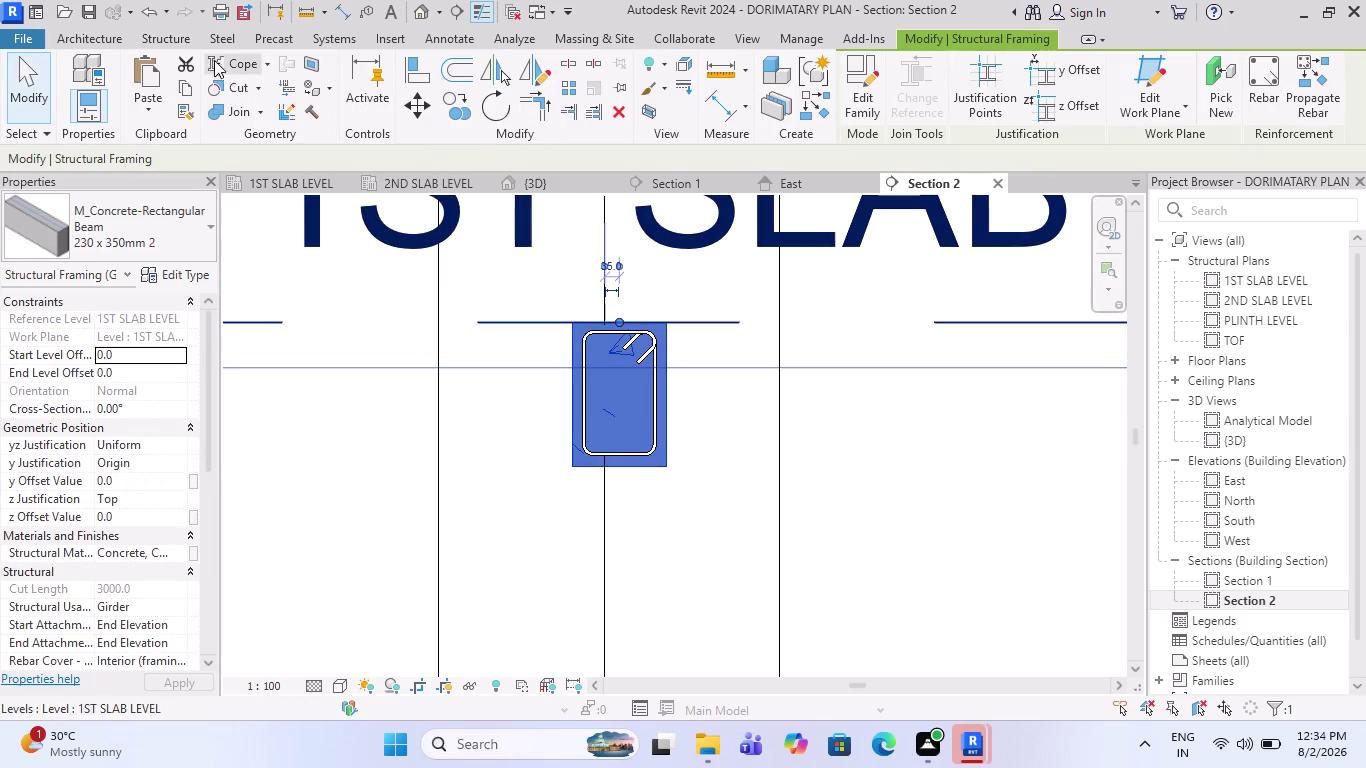
Assign the Rebar Cover 3 <25 mm> cover setting to the Section 2 beam.
click(145, 45)
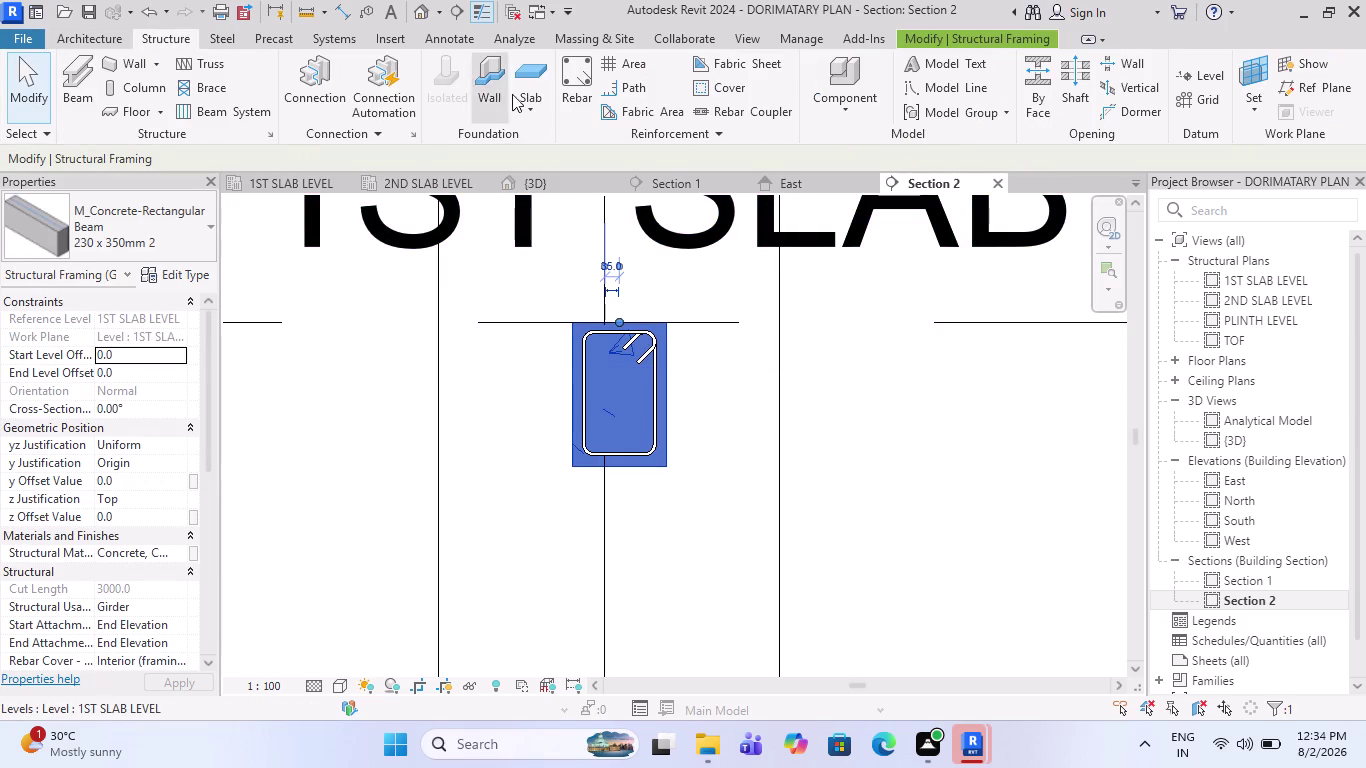
click(724, 85)
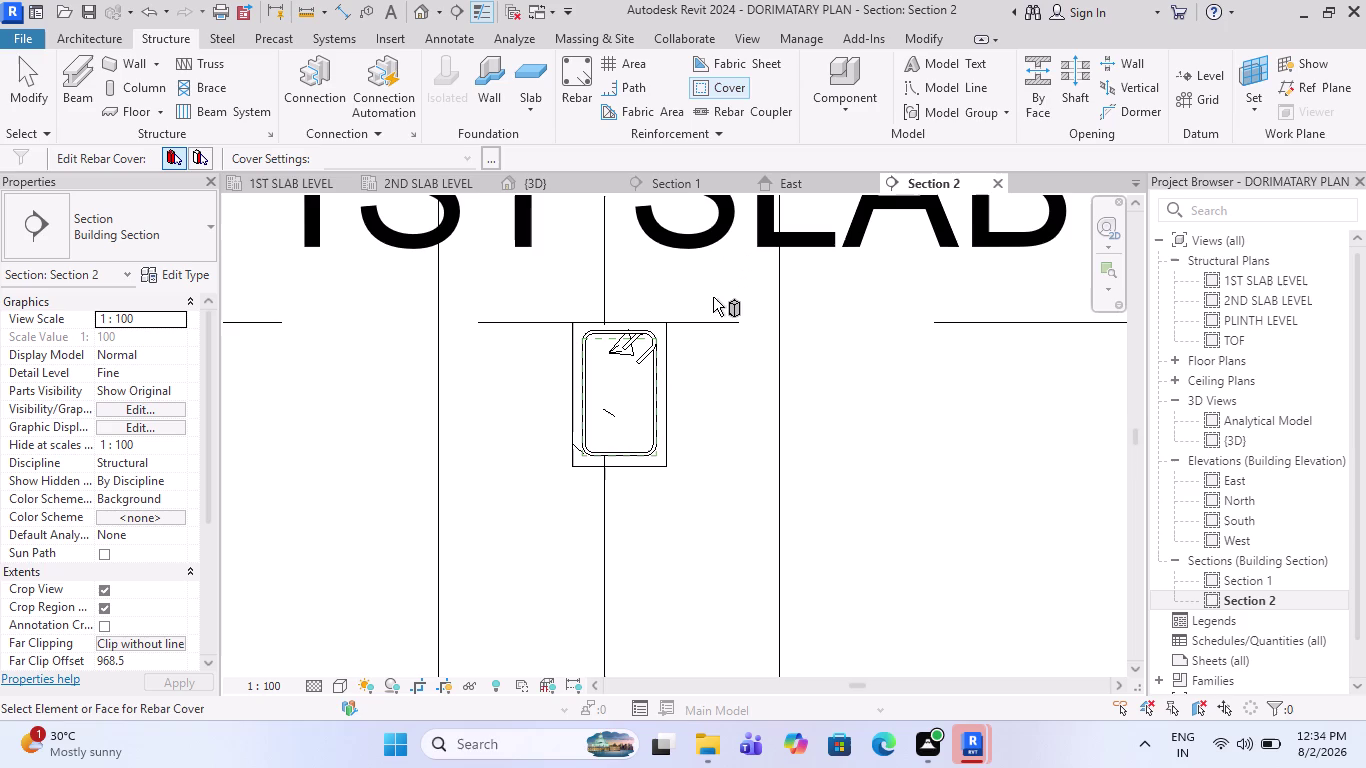
click(663, 359)
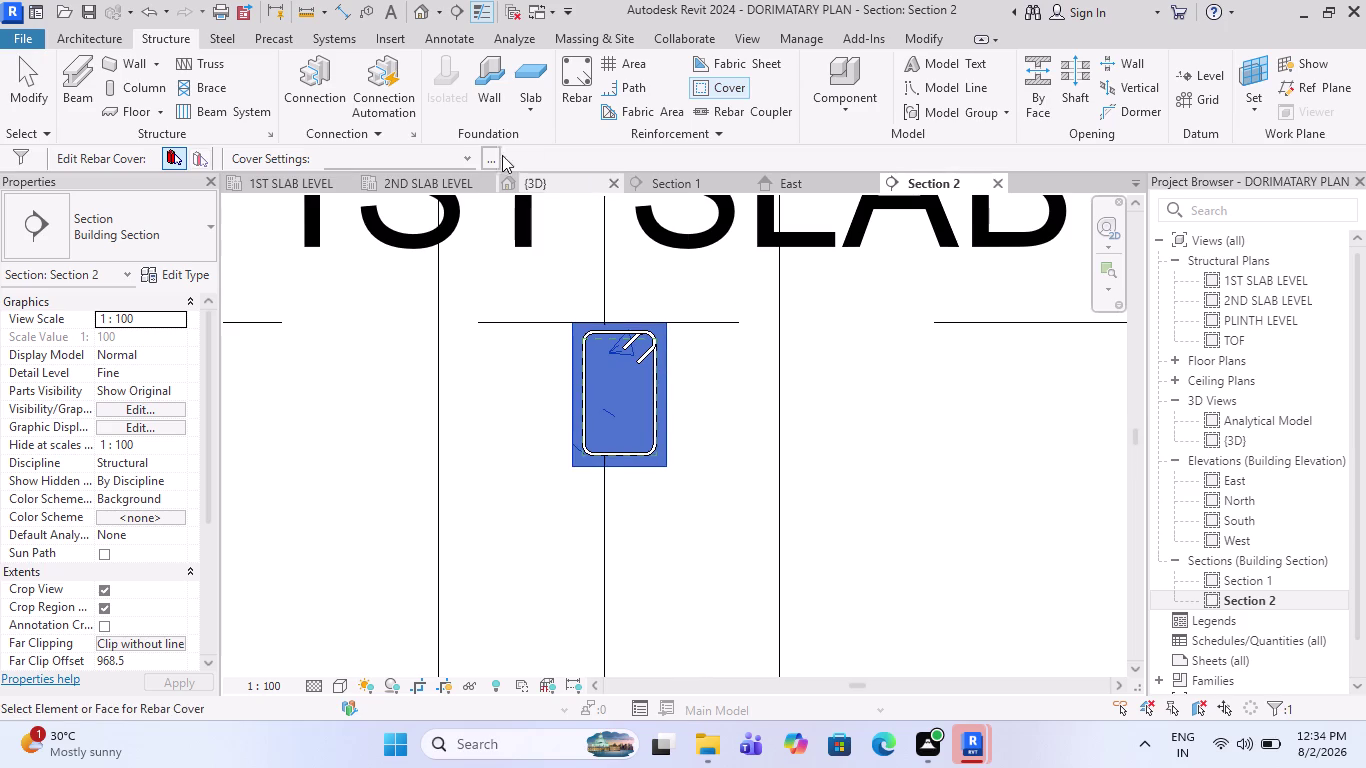
click(469, 151)
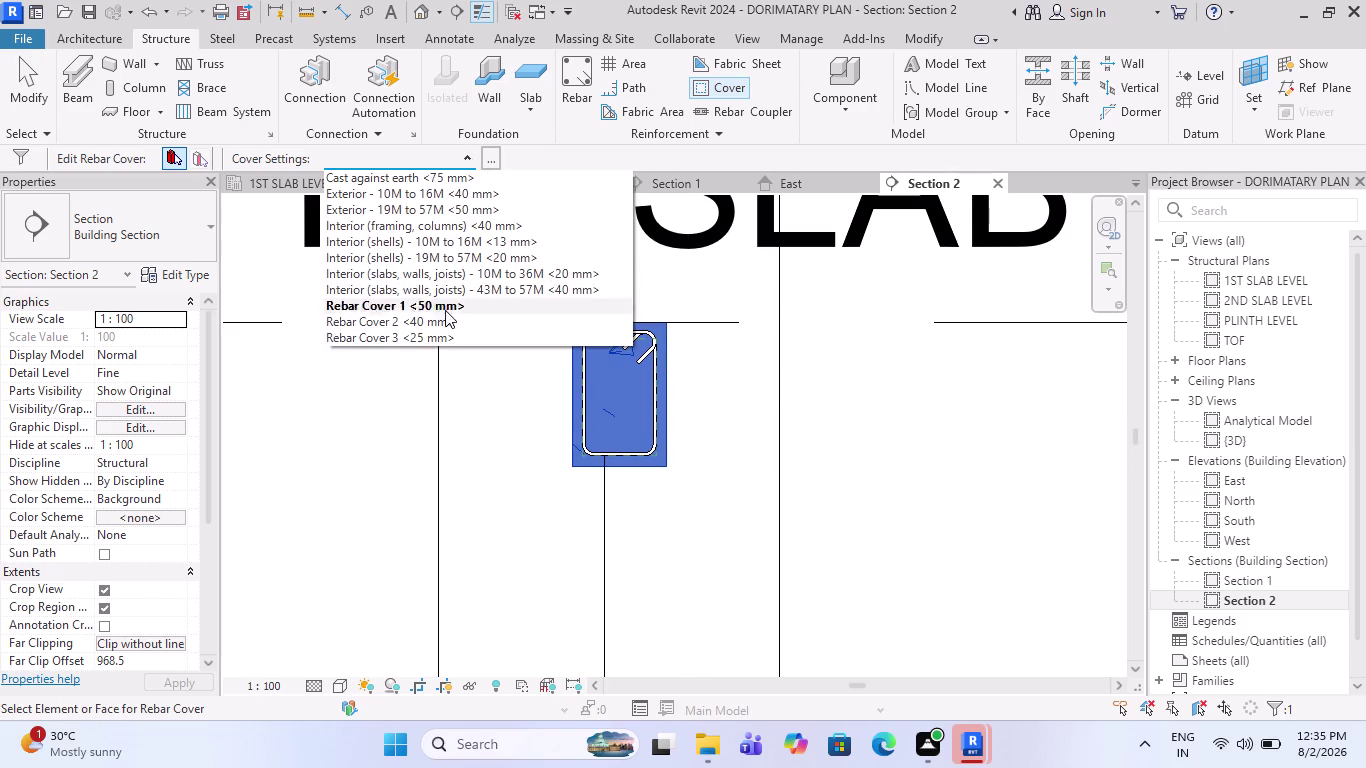
click(442, 333)
scroll(up, 3)
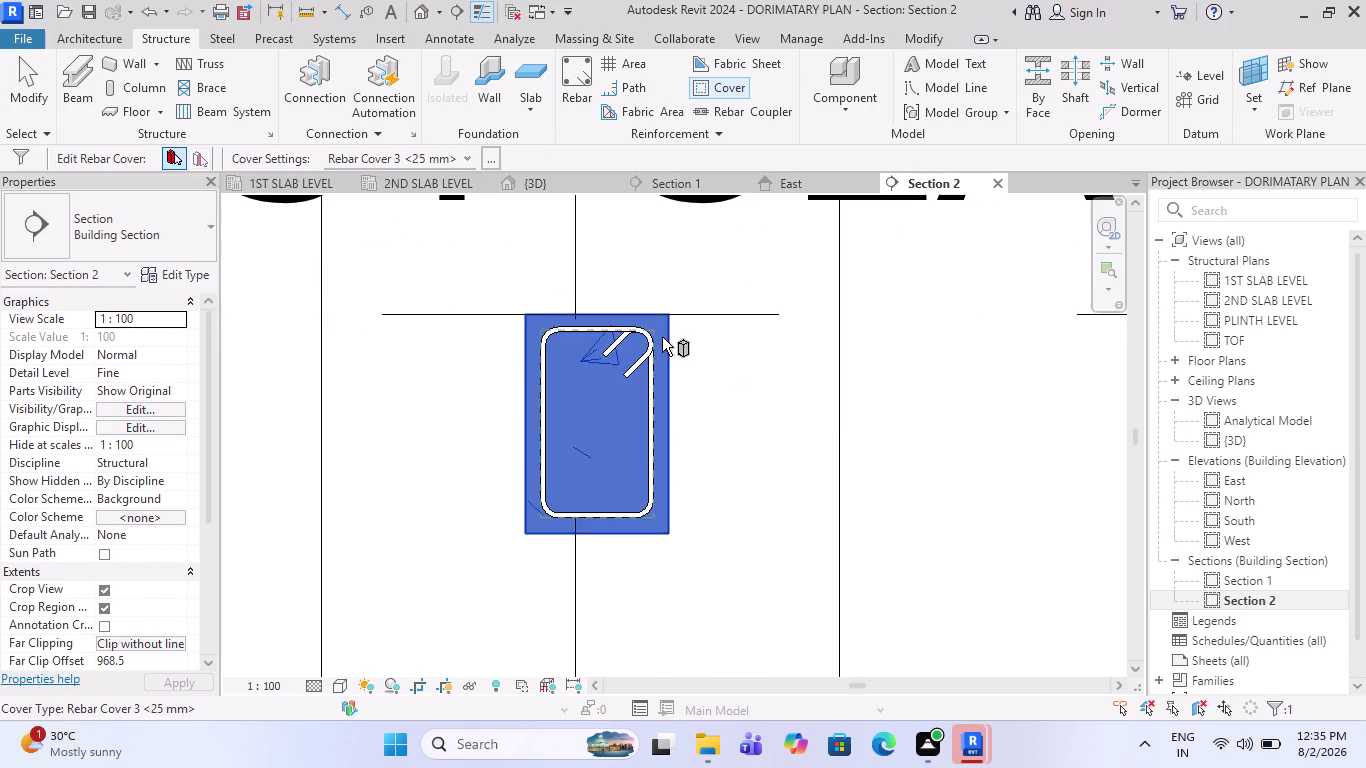
scroll(up, 3)
scroll(up, 3)
key(Escape)
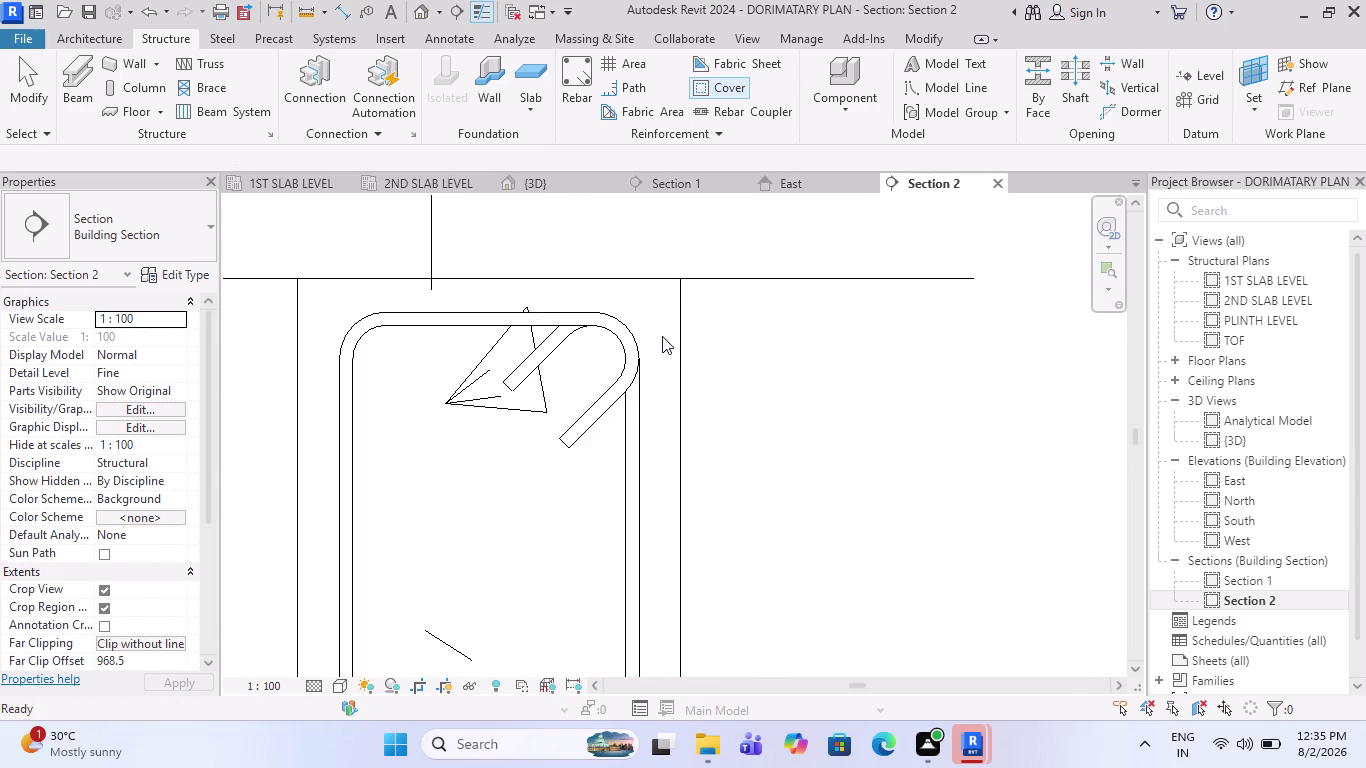
click(583, 80)
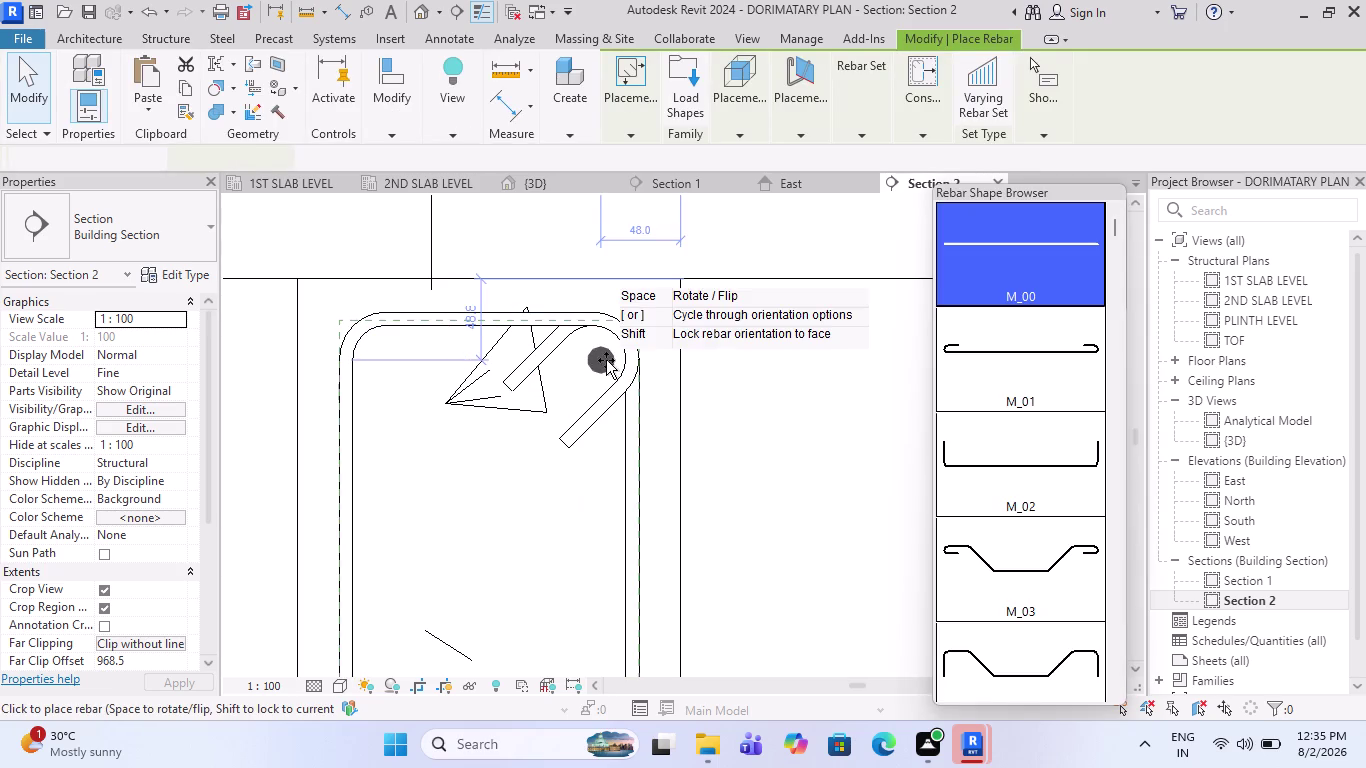
Place an M_00 16M bar in the stirrup's top-right corner.
scroll(up, 3)
scroll(up, 3)
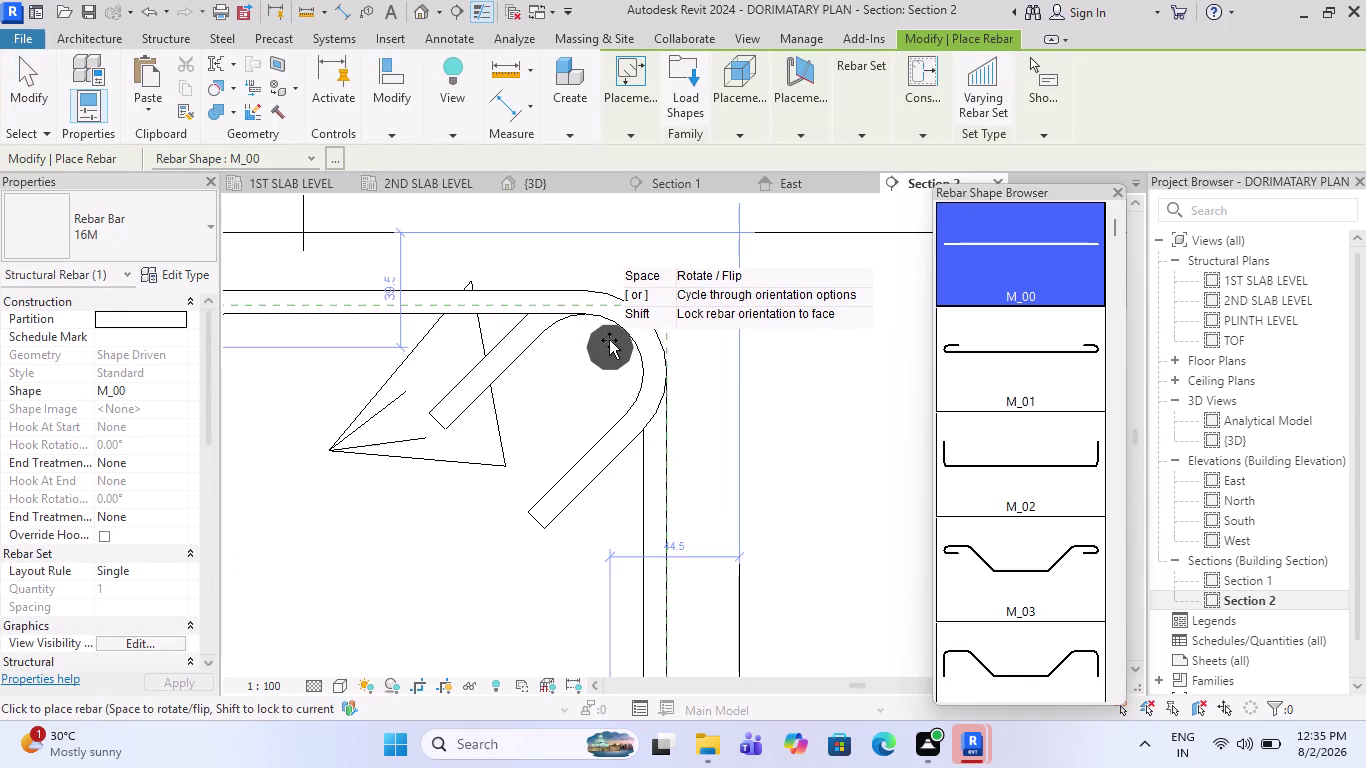
click(606, 342)
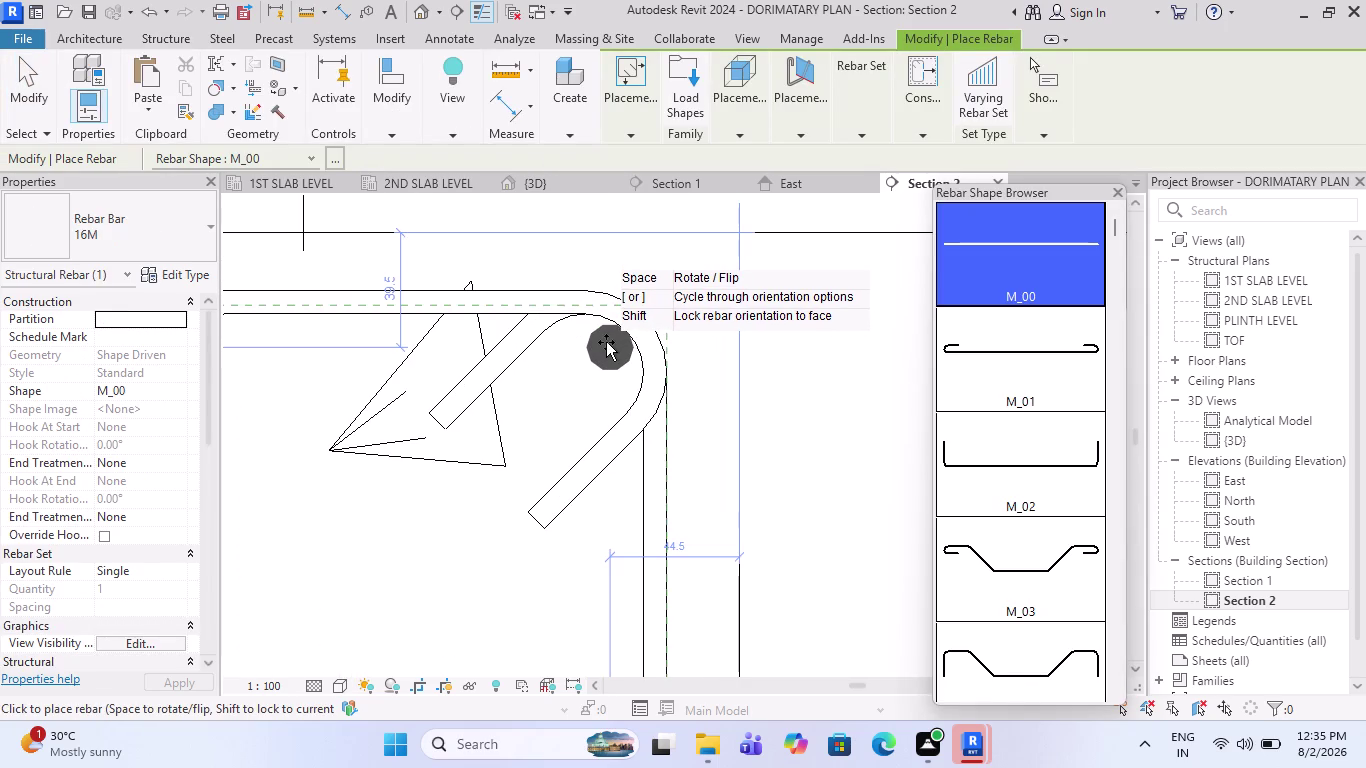
scroll(down, 3)
key(Escape)
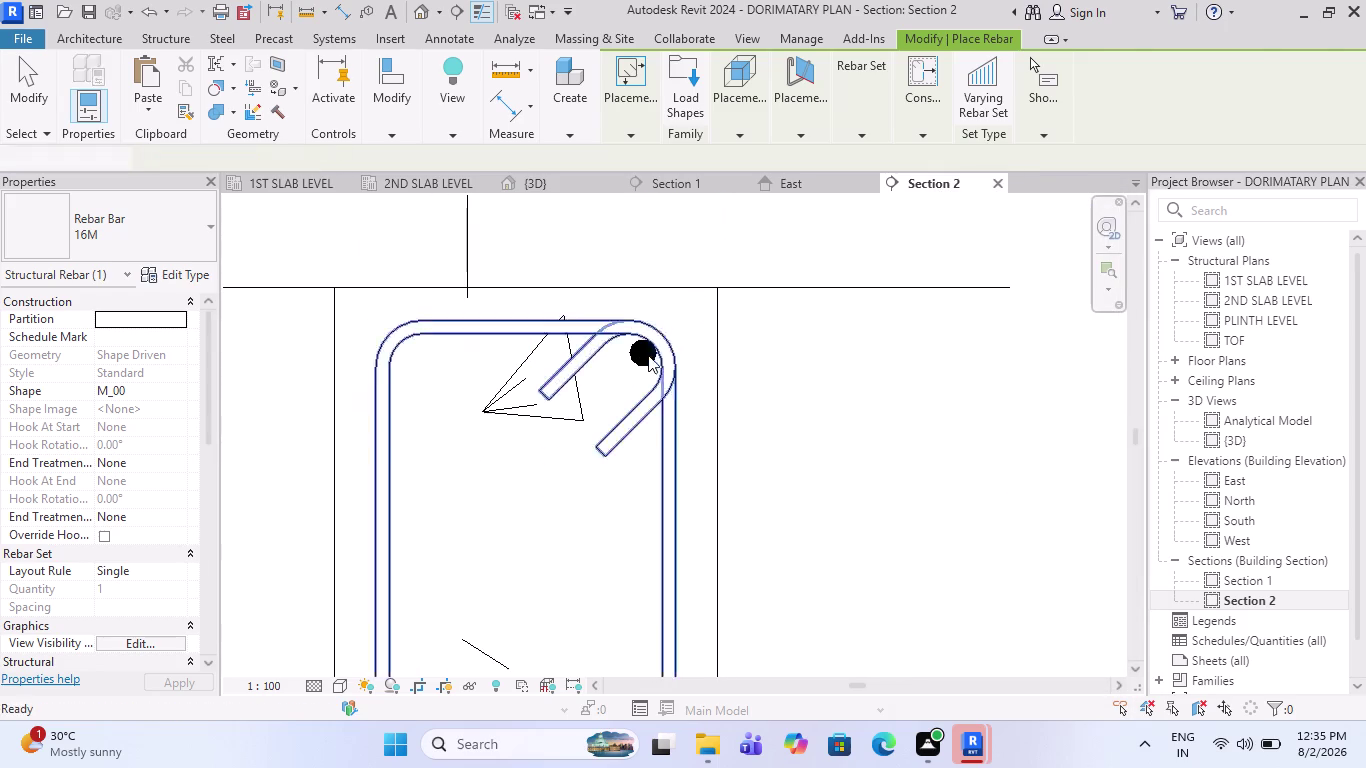
Turn the top bar into a Fixed Number rebar set of 3.
click(644, 355)
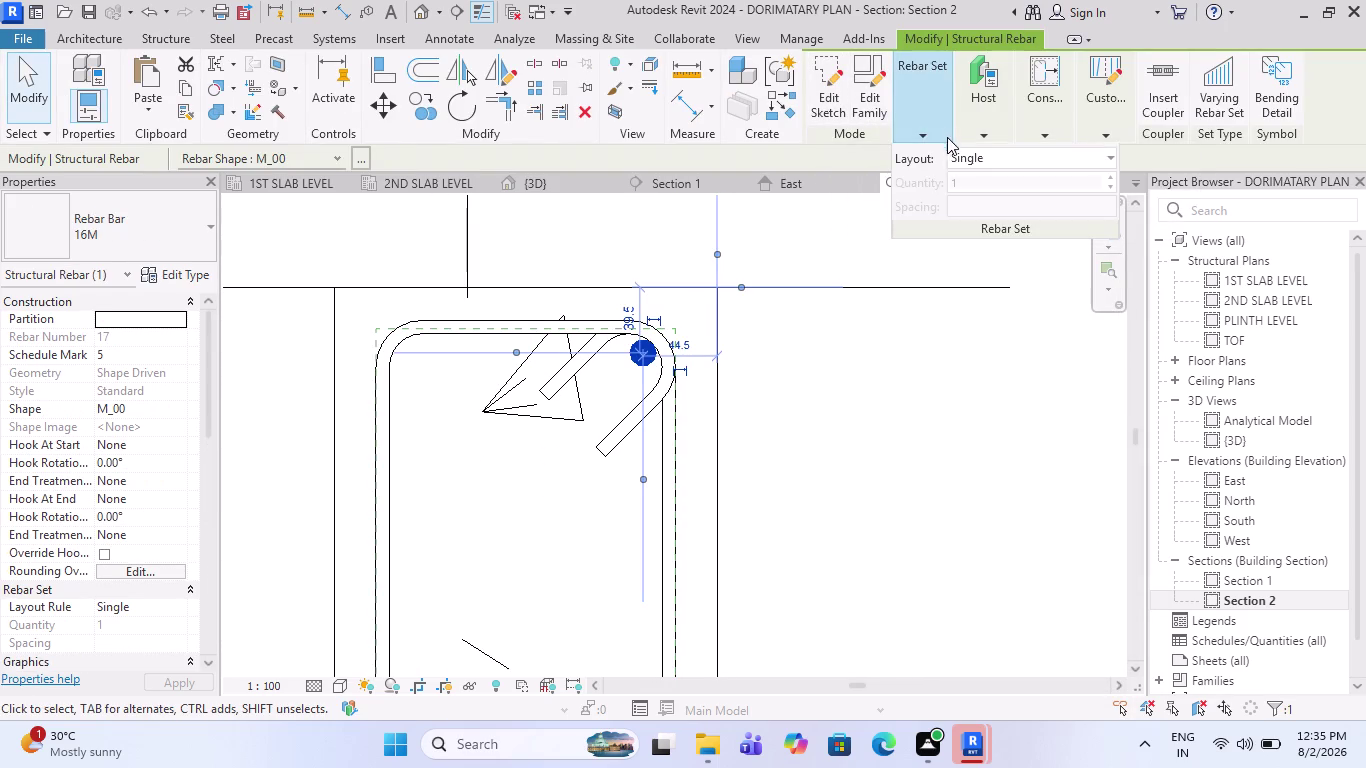
click(955, 154)
click(967, 201)
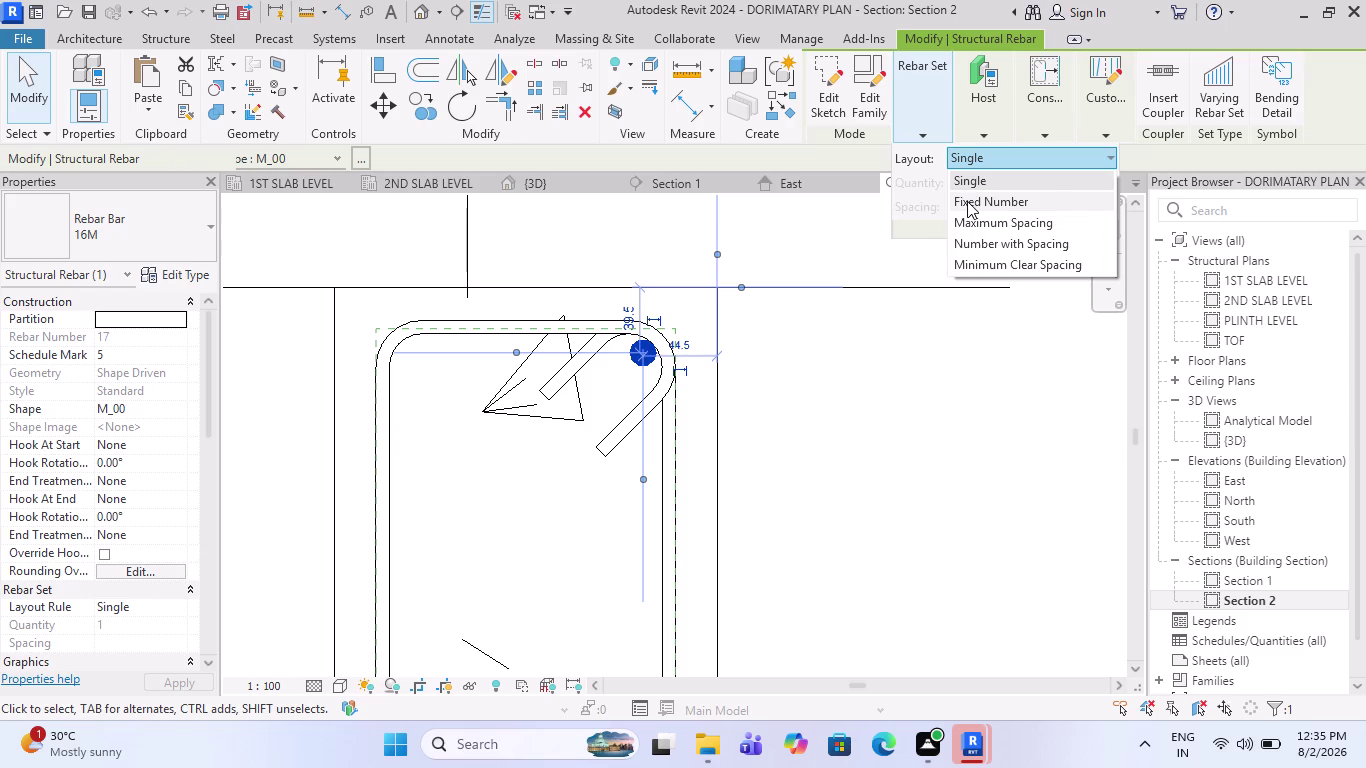
scroll(down, 3)
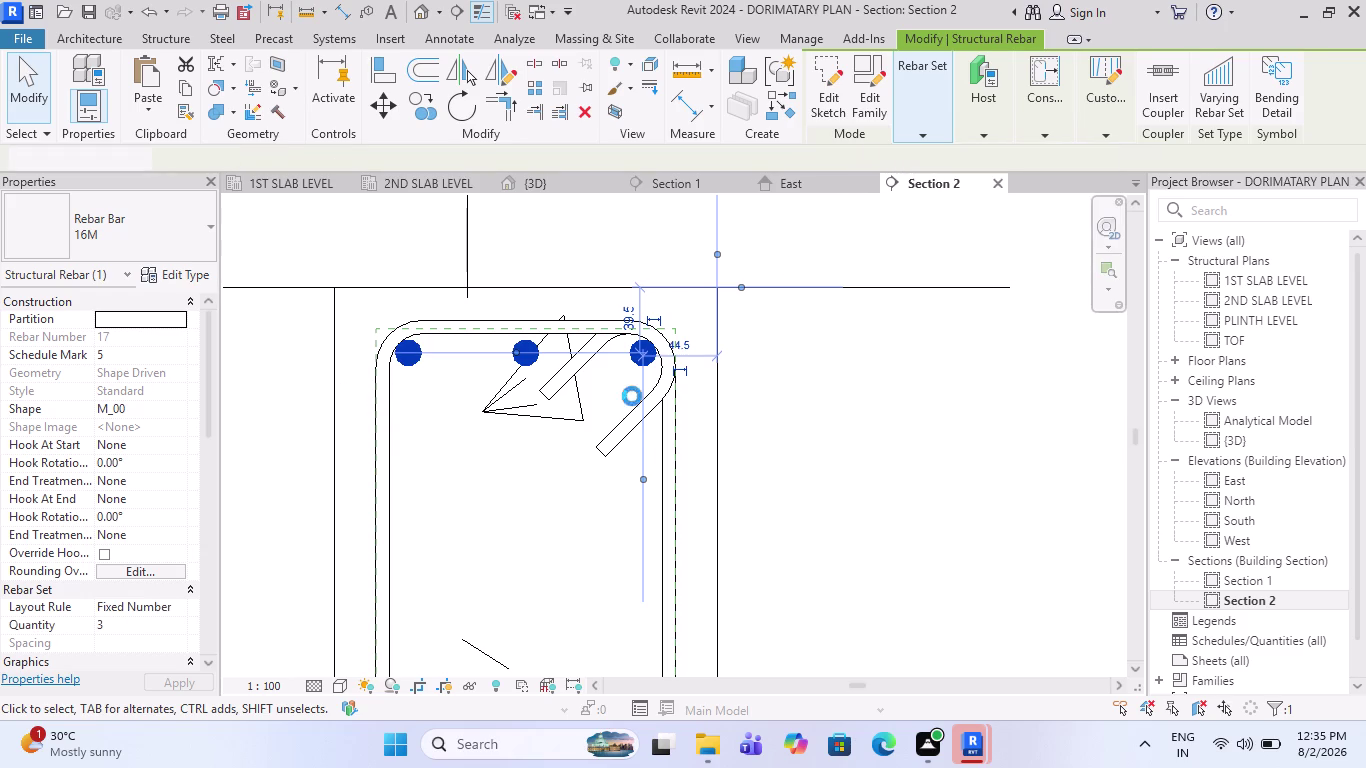
key(Escape)
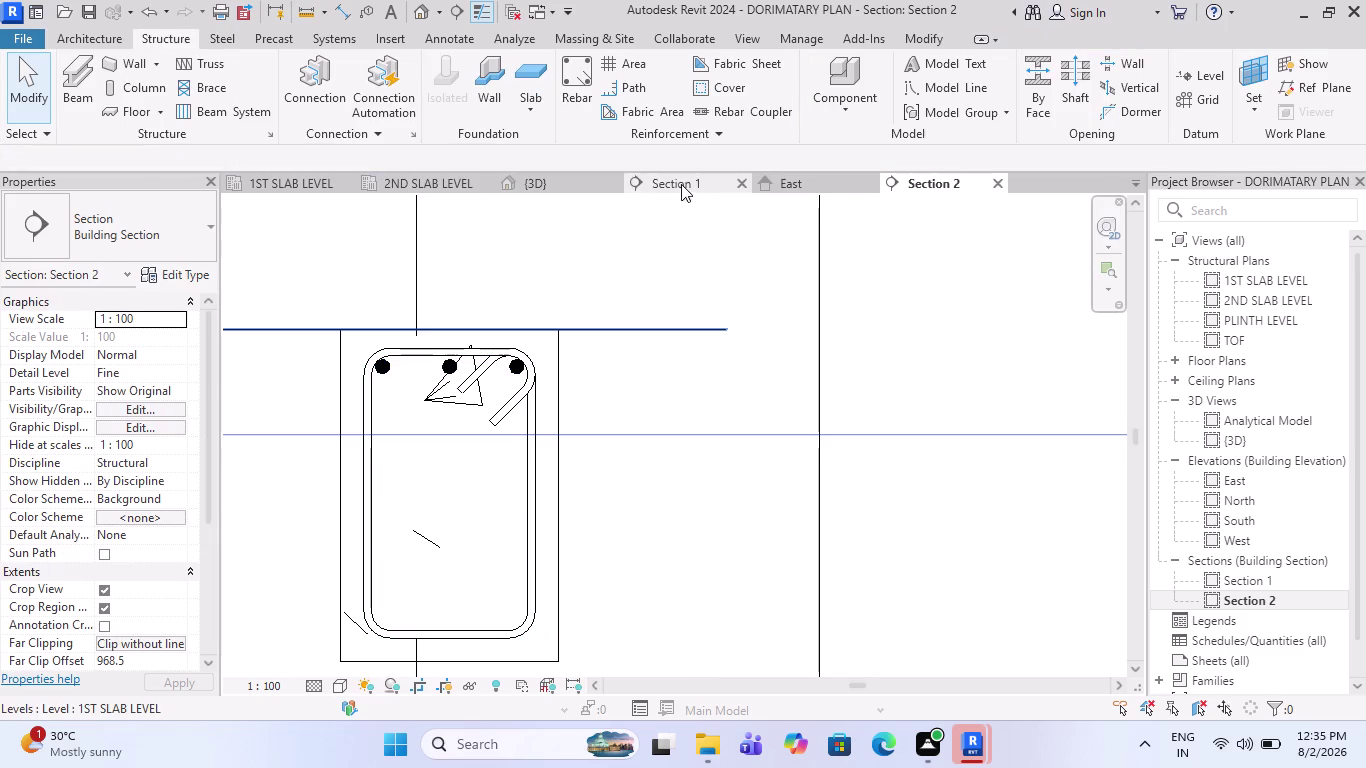
Orbit around the frame in the 3D view to inspect the beam reinforcement.
click(537, 184)
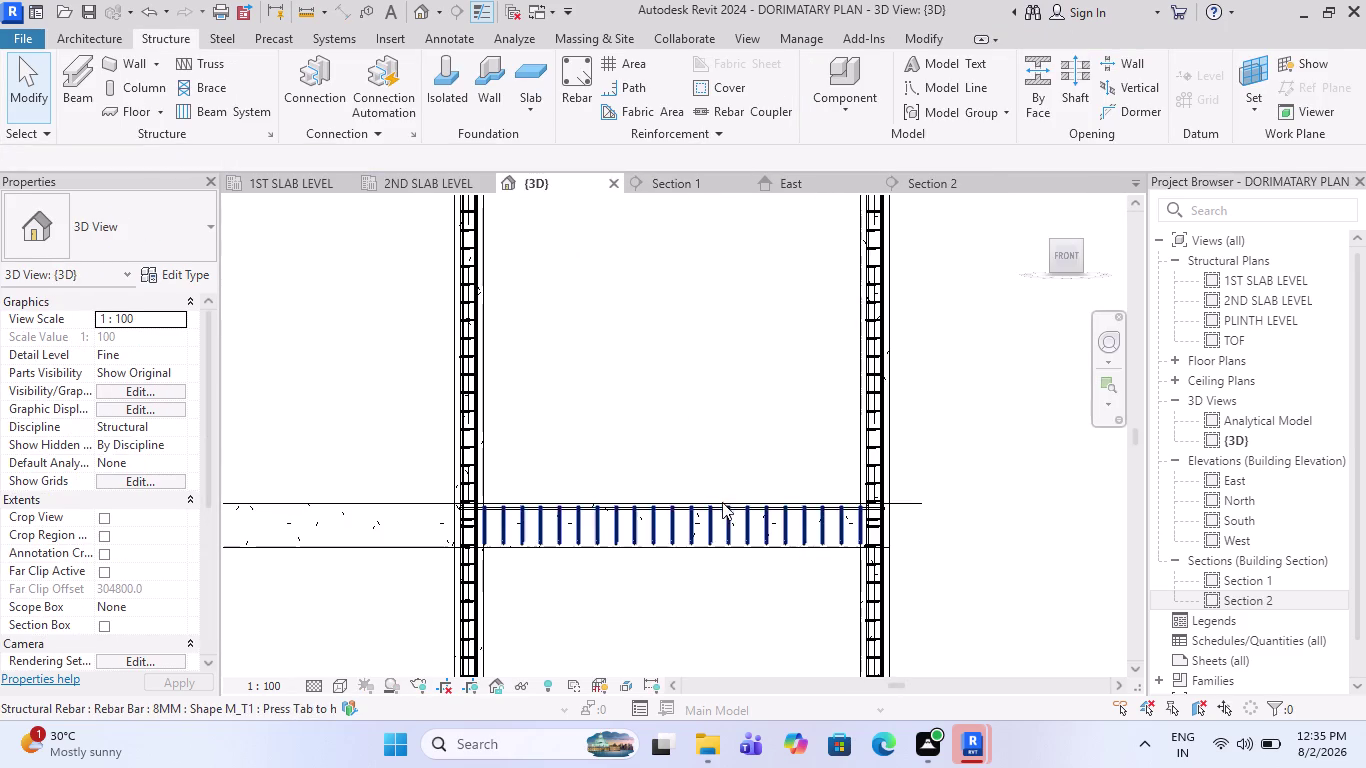
scroll(up, 3)
scroll(up, 3)
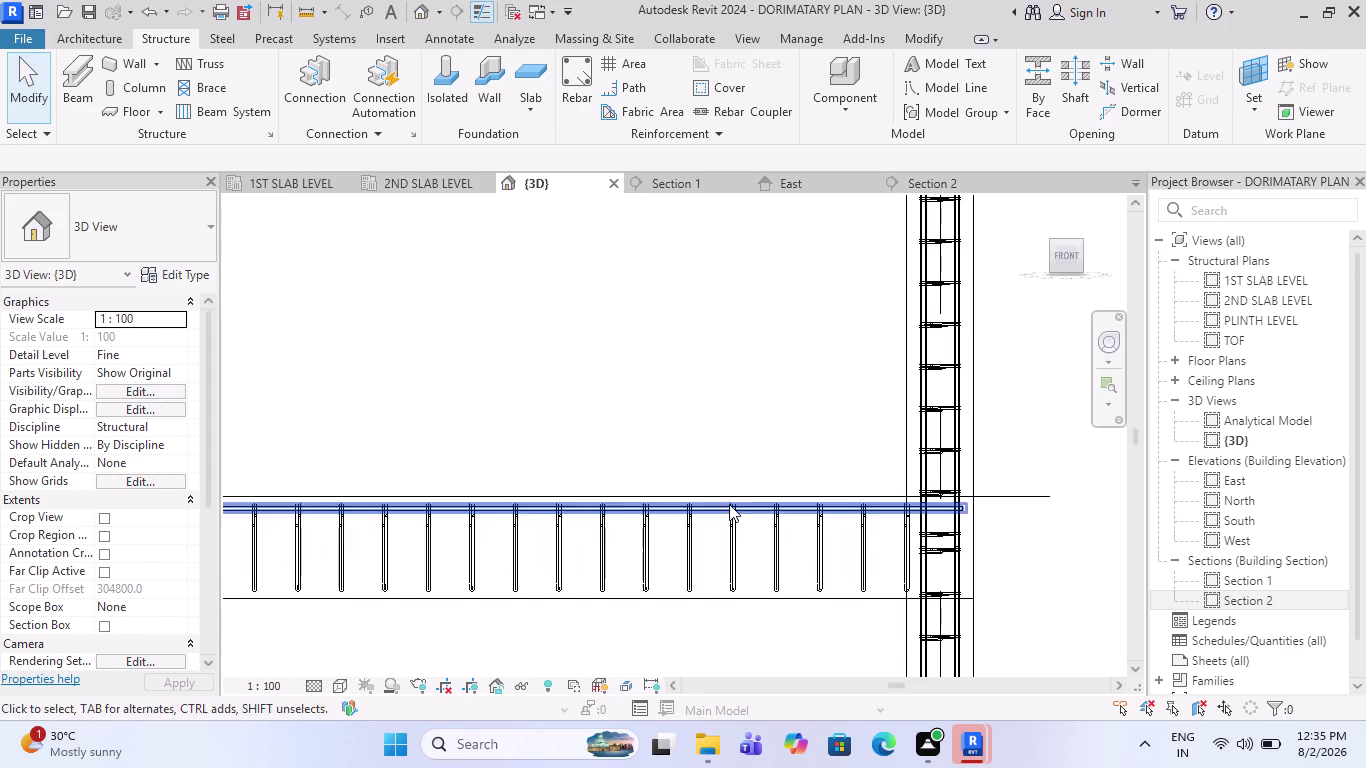
scroll(up, 3)
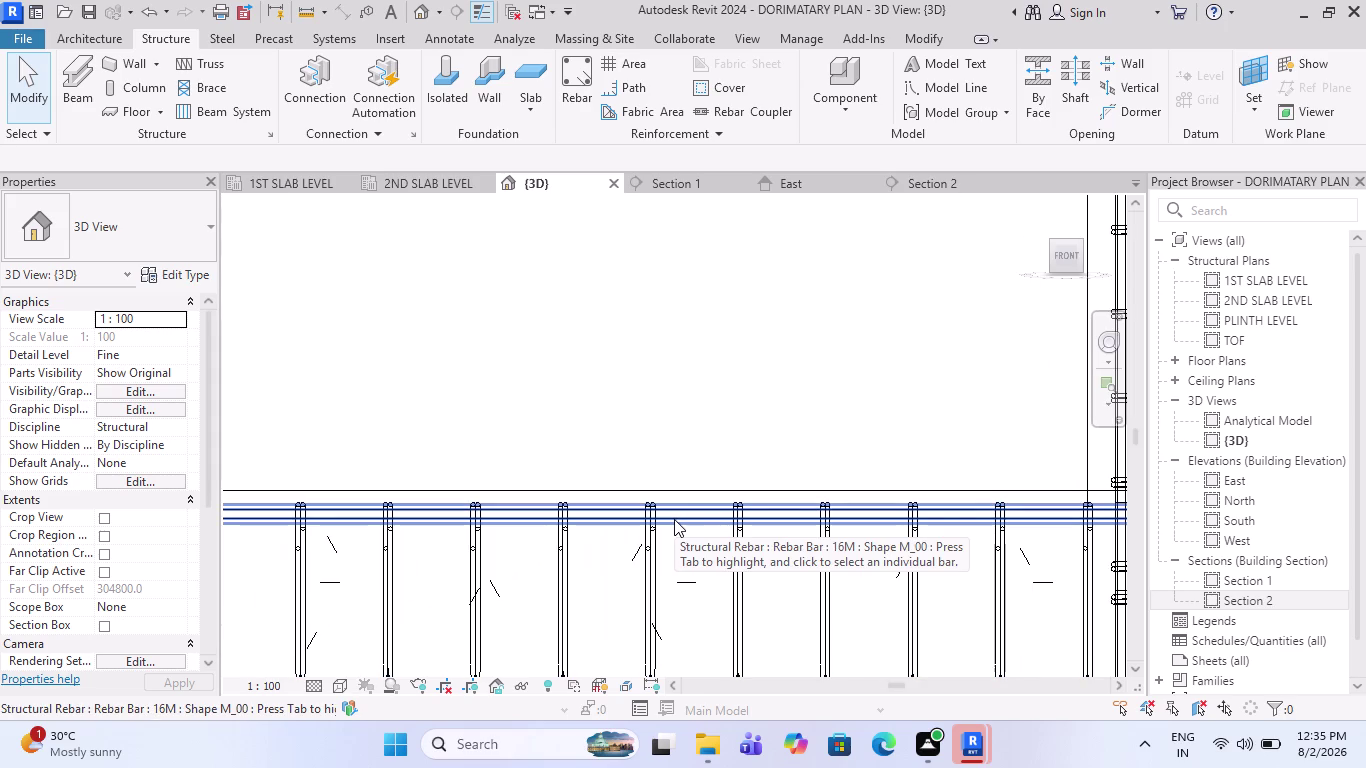
scroll(down, 3)
scroll(down, 3)
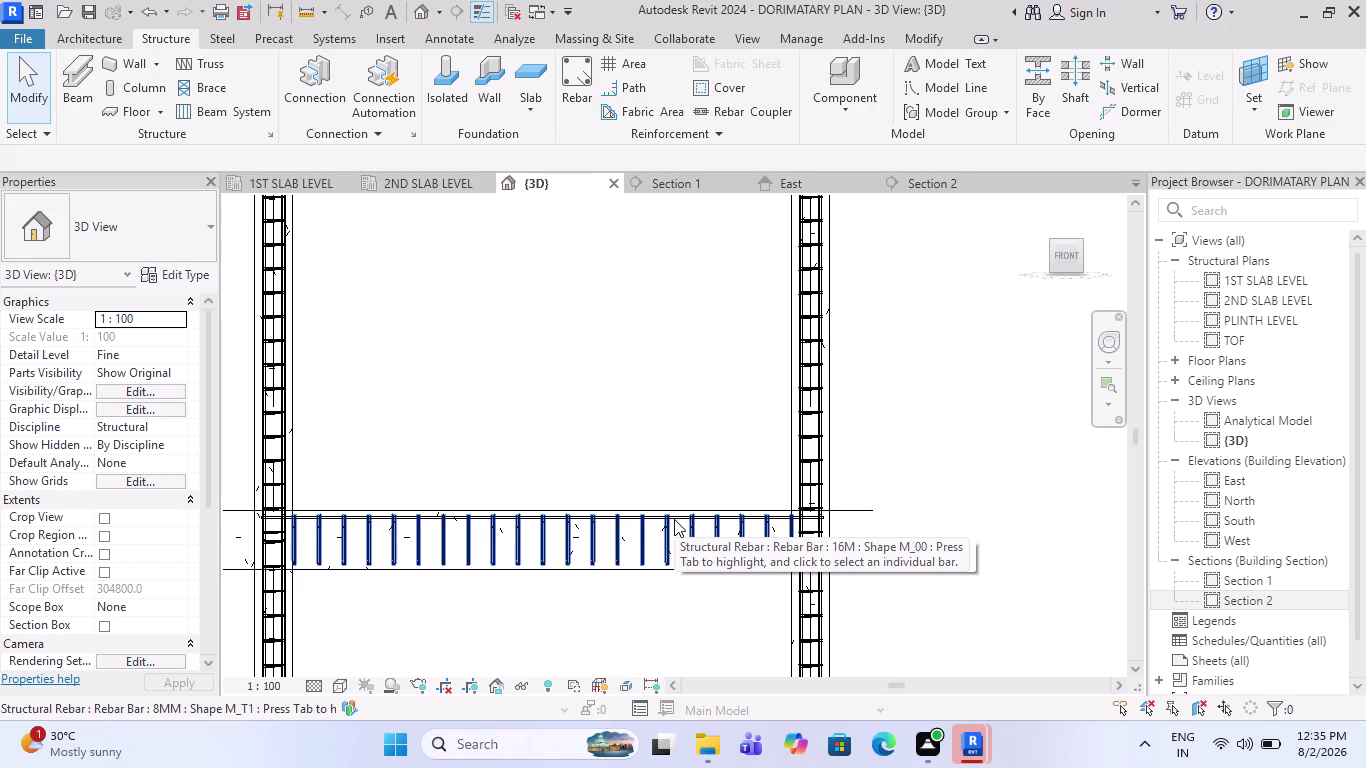
middle_drag(636, 415, 643, 444)
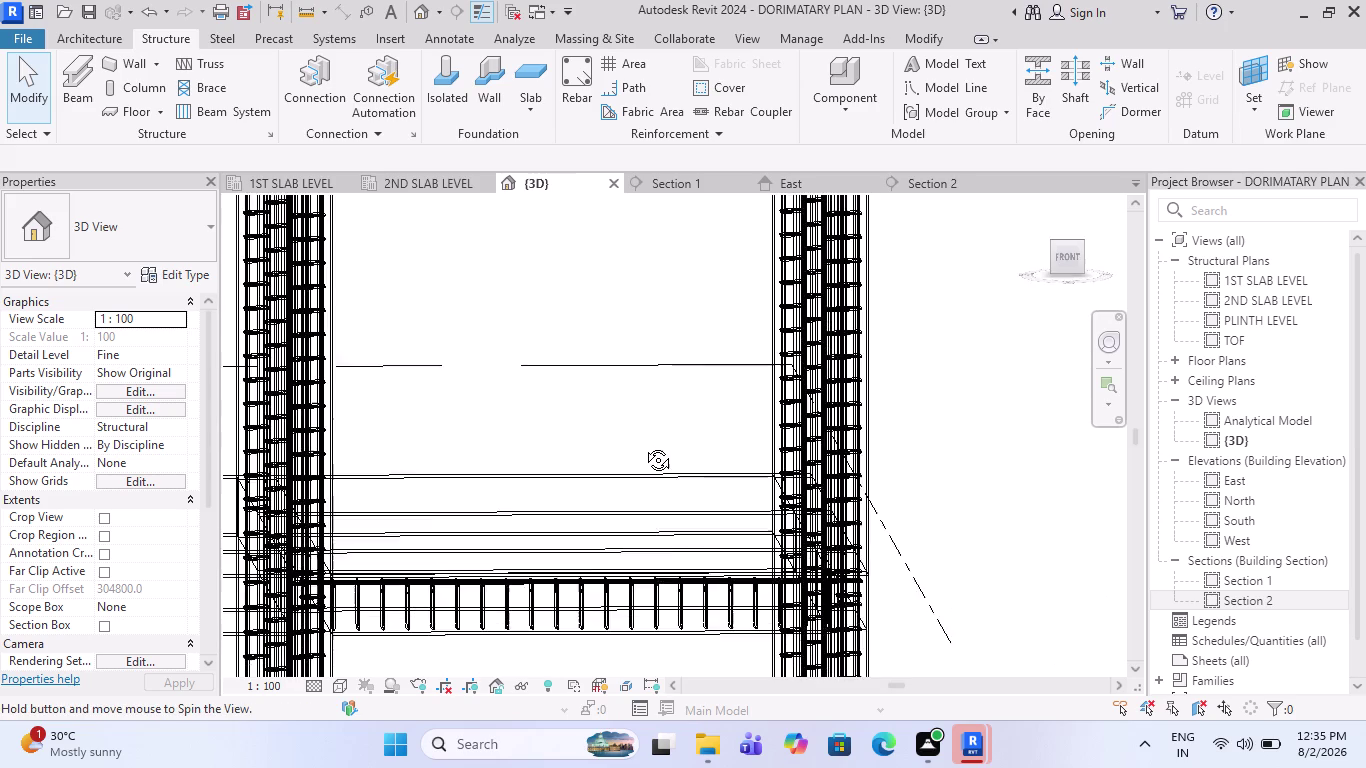
middle_drag(643, 444, 643, 449)
scroll(down, 3)
middle_drag(672, 471, 671, 521)
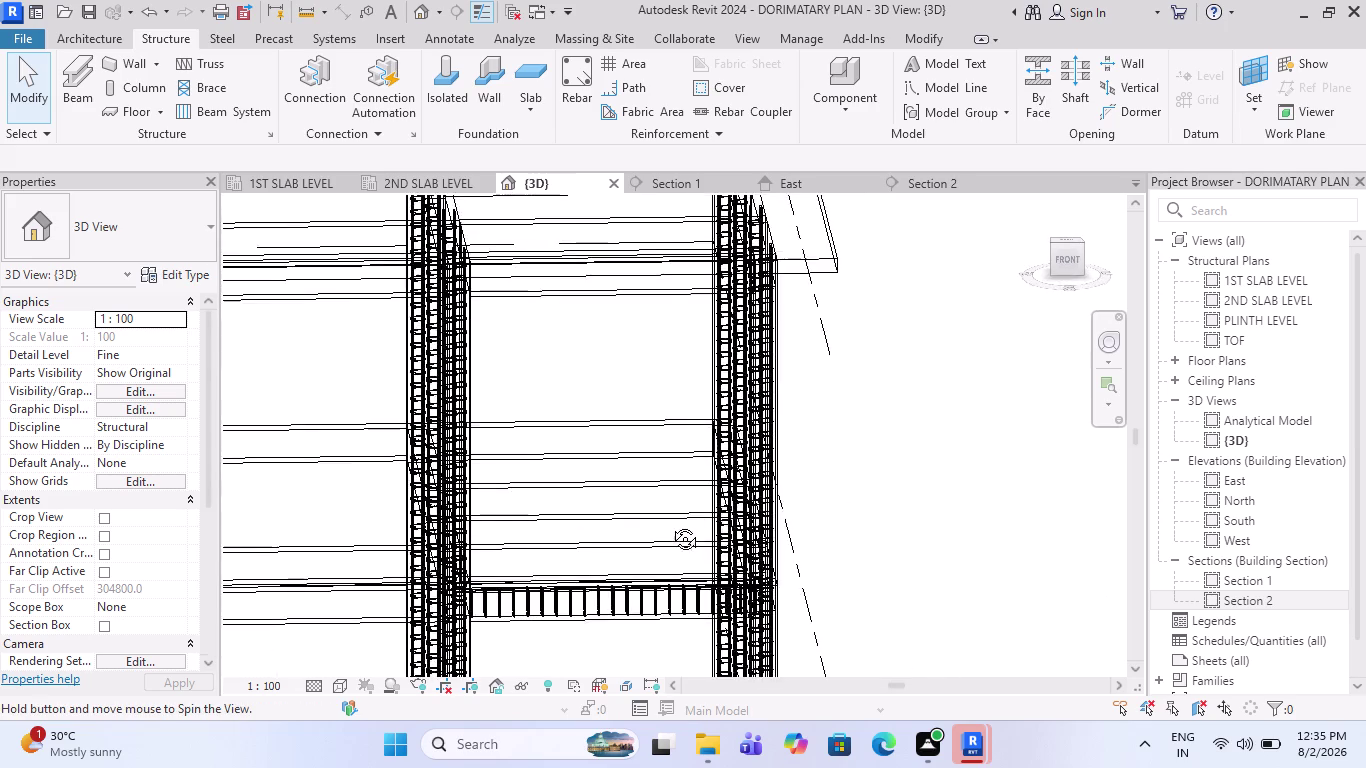
middle_drag(671, 521, 655, 561)
scroll(down, 3)
middle_drag(603, 438, 603, 452)
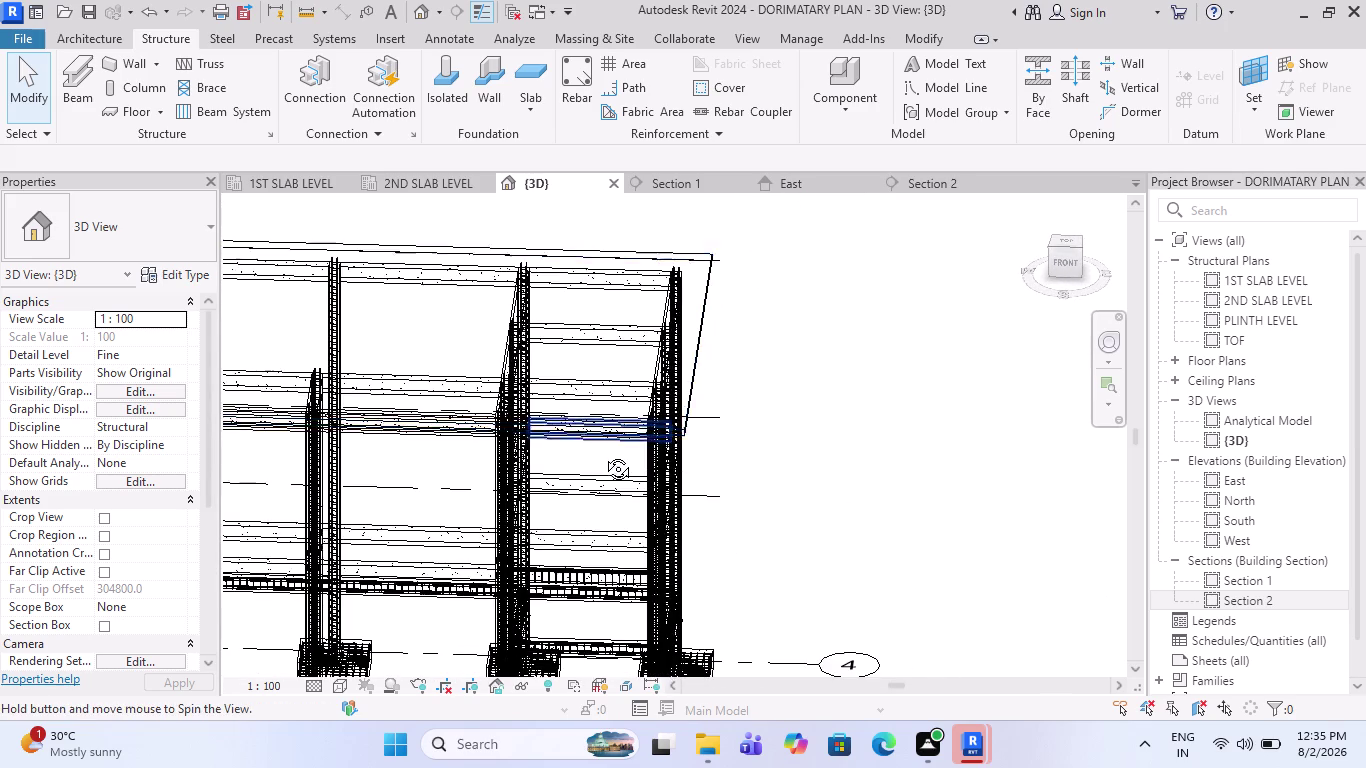
middle_drag(603, 452, 584, 506)
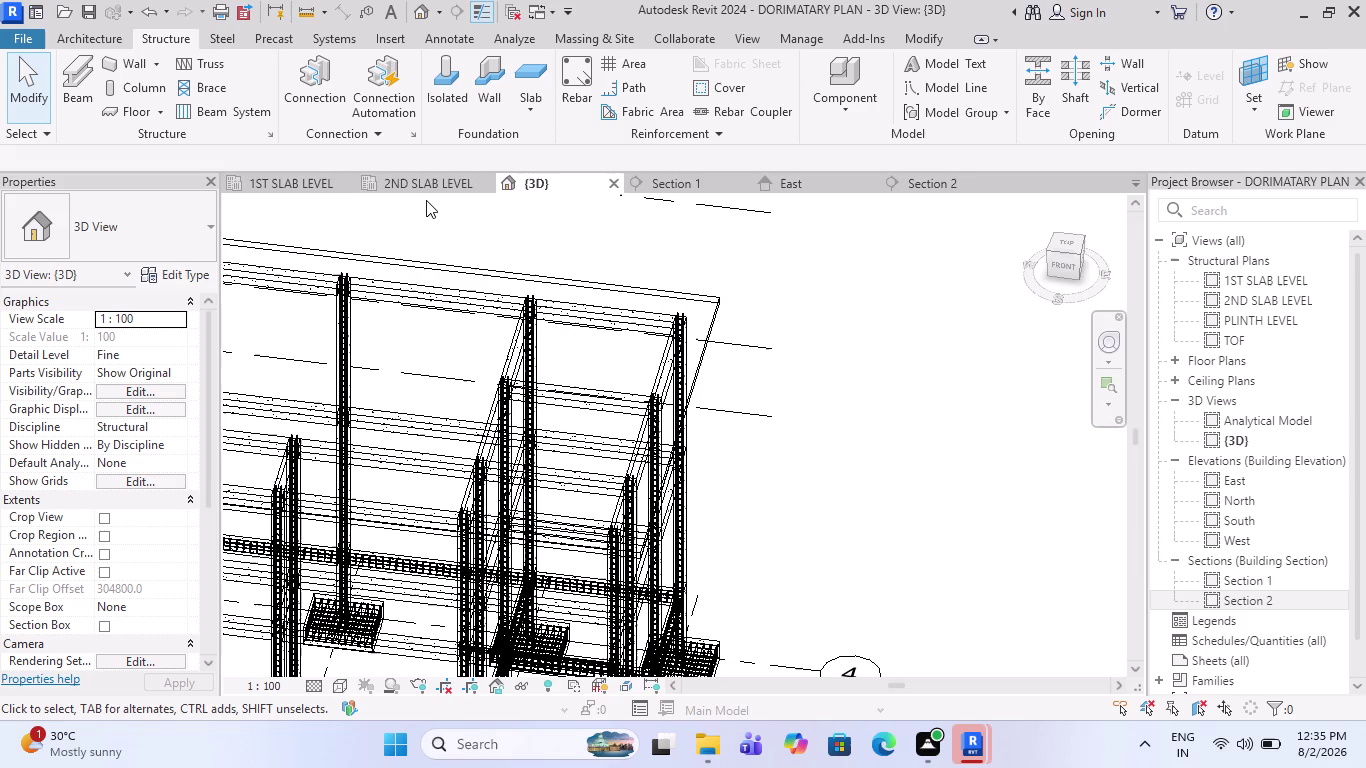
Check the beam rebar in the 1ST SLAB LEVEL plan, then return to Section 2.
click(296, 182)
scroll(up, 3)
scroll(up, 3)
scroll(up, 3)
scroll(up, 3)
scroll(up, 3)
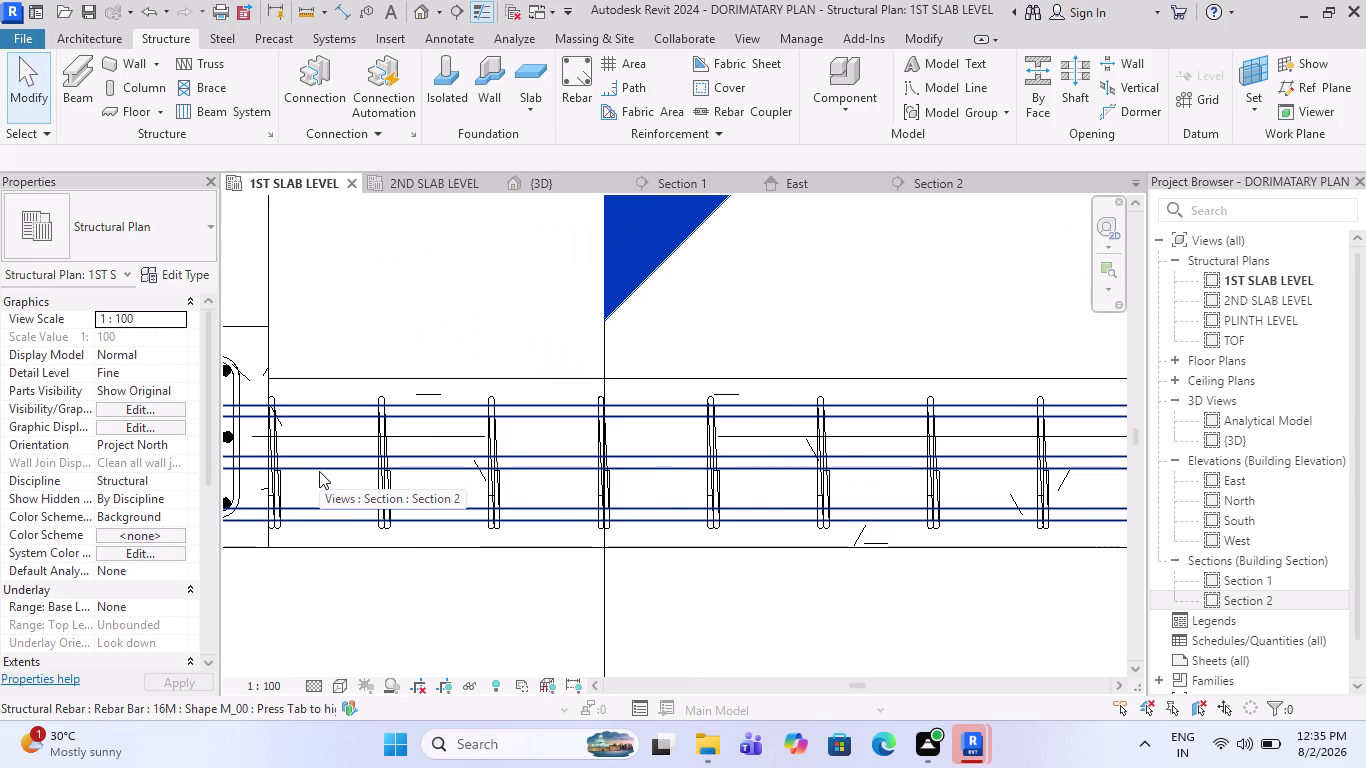
scroll(down, 3)
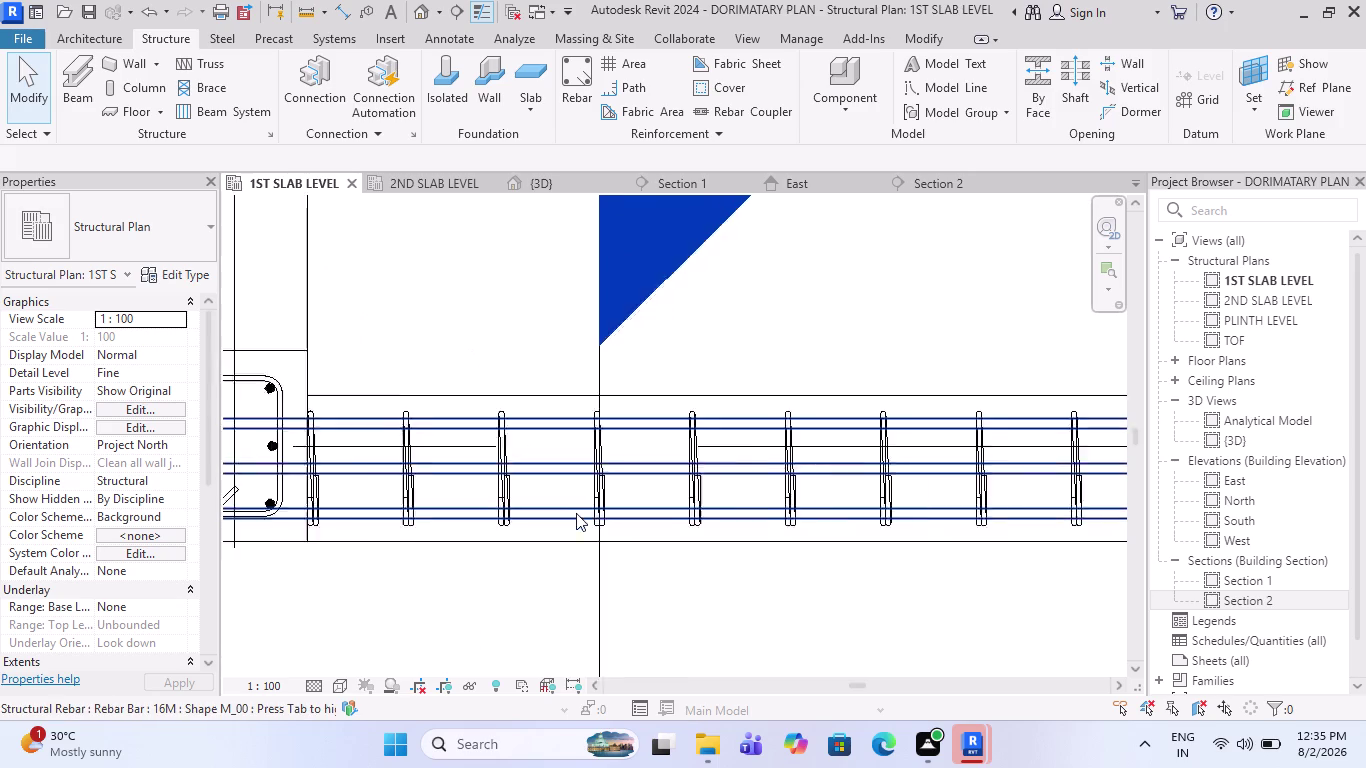
scroll(down, 3)
scroll(down, 3)
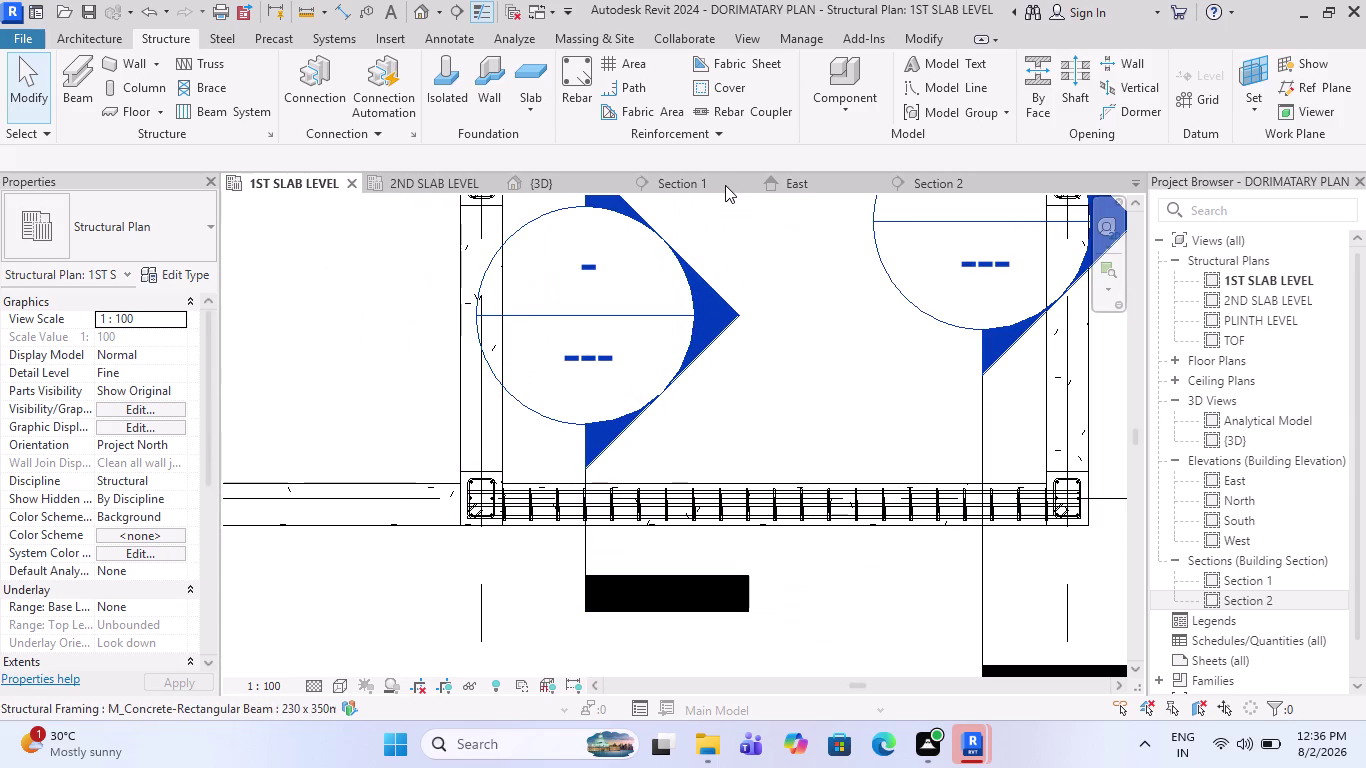
click(935, 181)
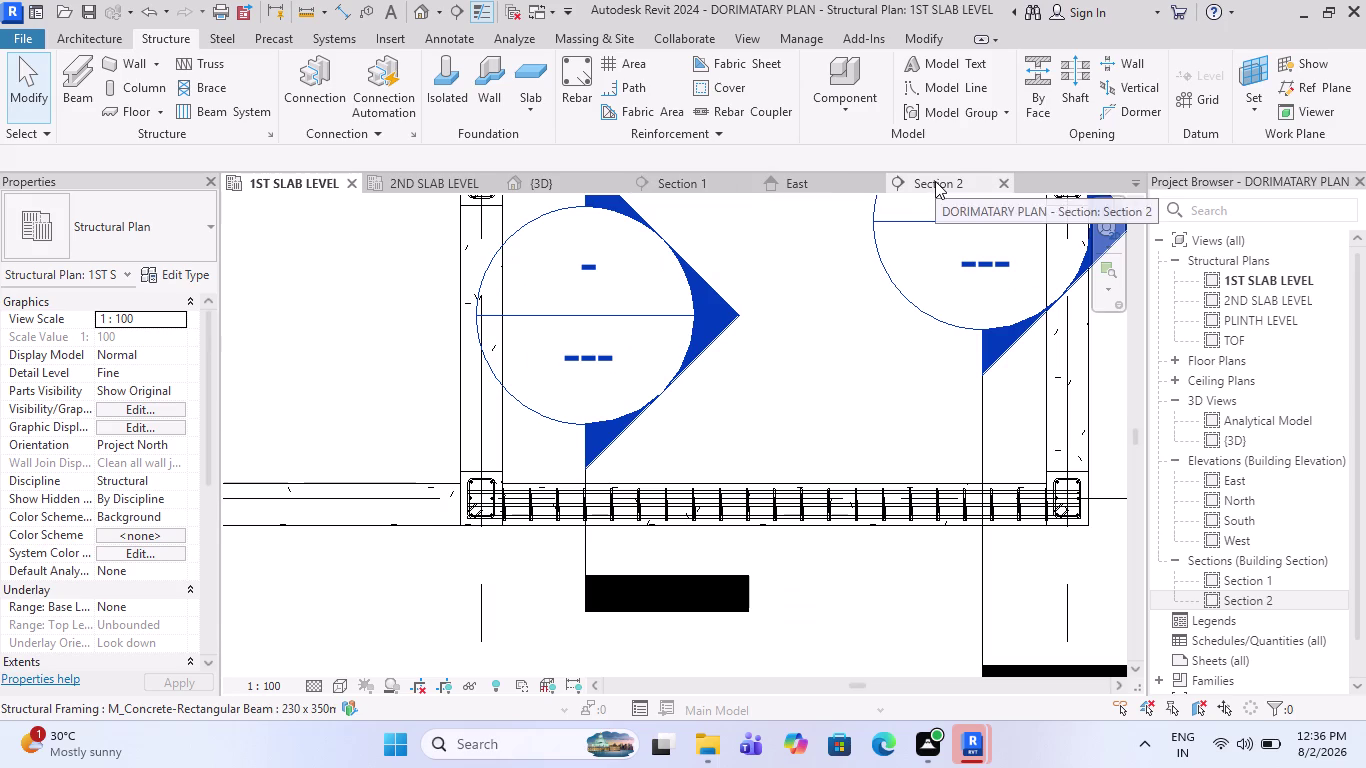
scroll(up, 3)
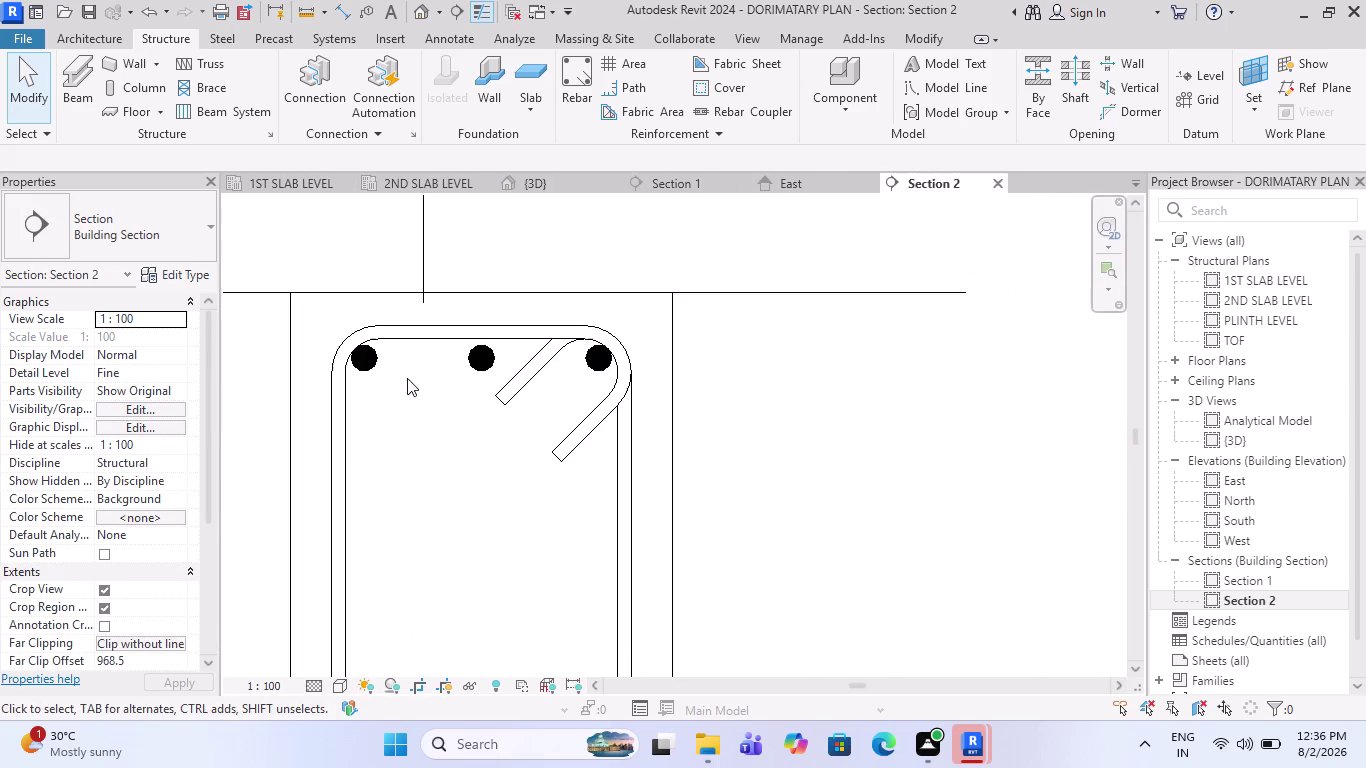
Start a Rebar placement with the 19M bar type and show its type properties.
scroll(up, 3)
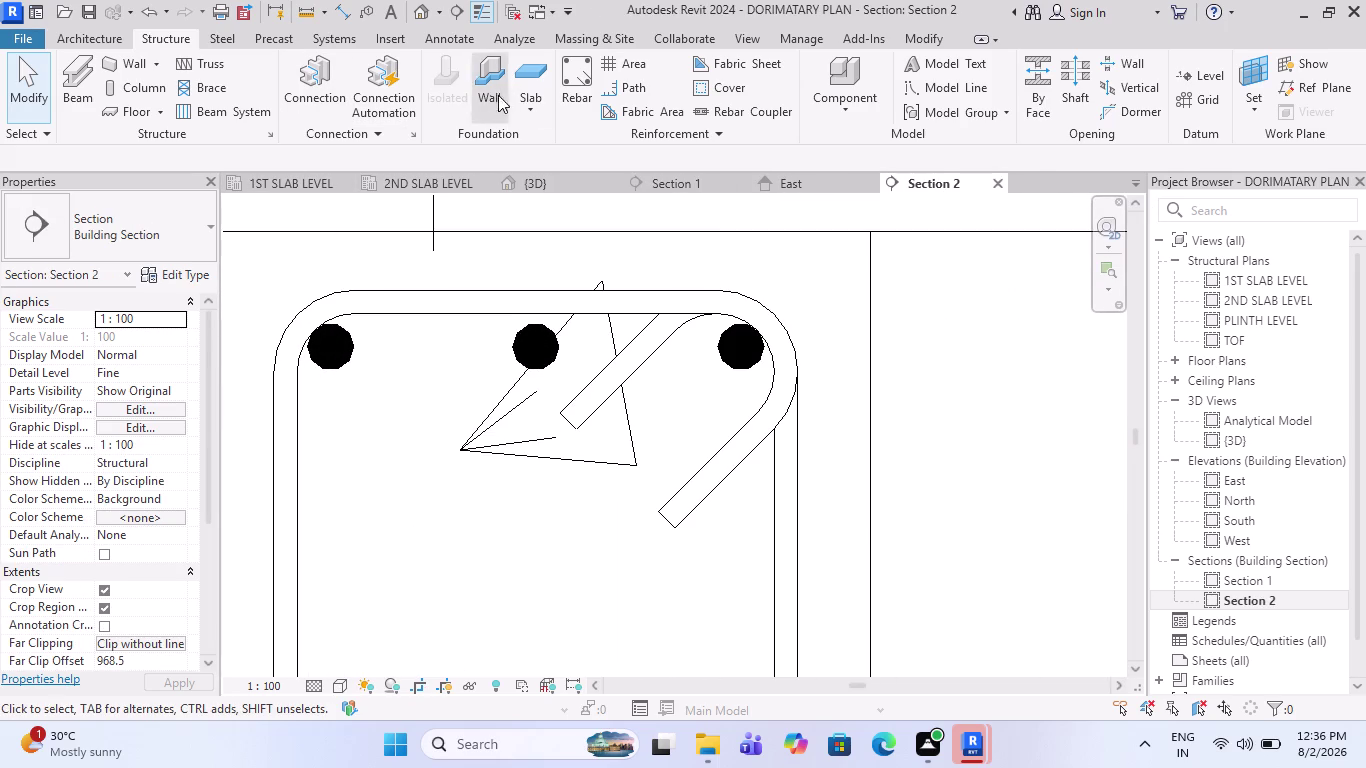
click(589, 85)
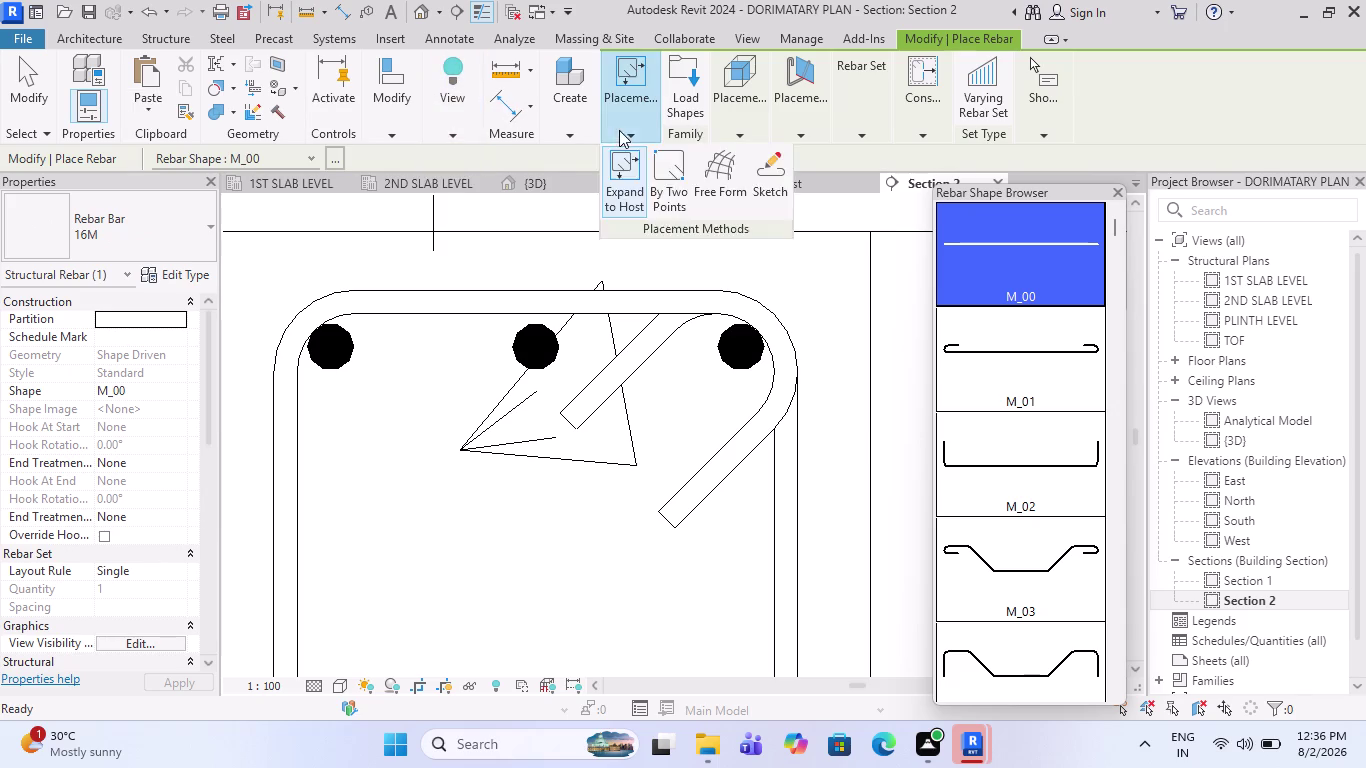
scroll(down, 3)
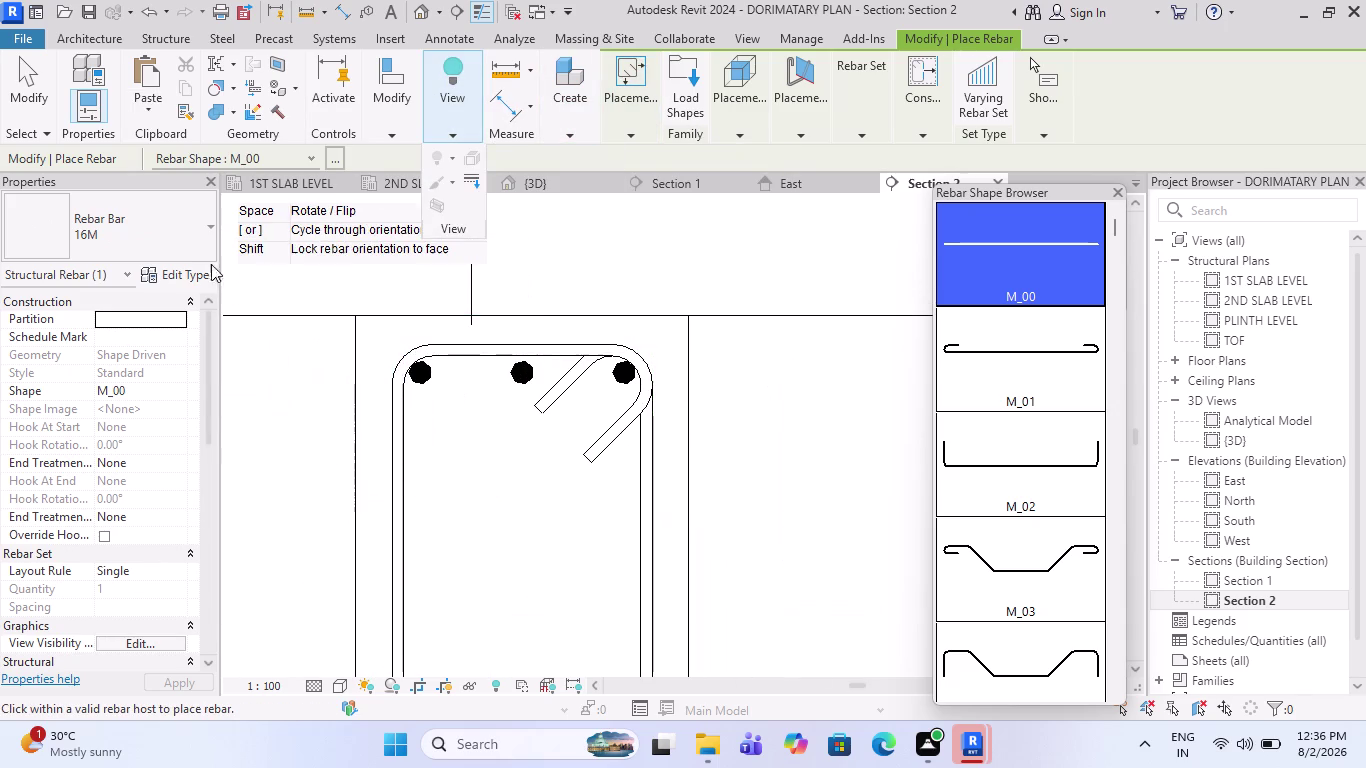
click(184, 246)
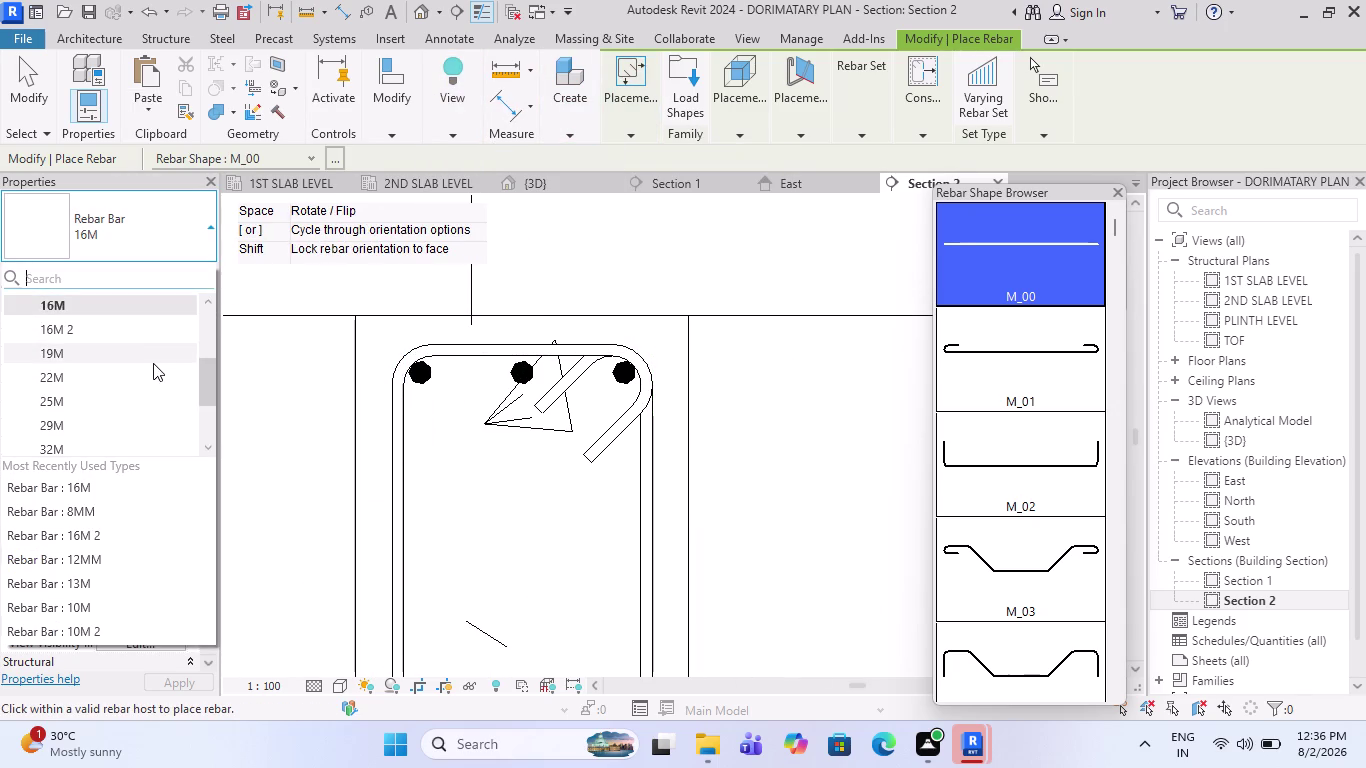
click(153, 363)
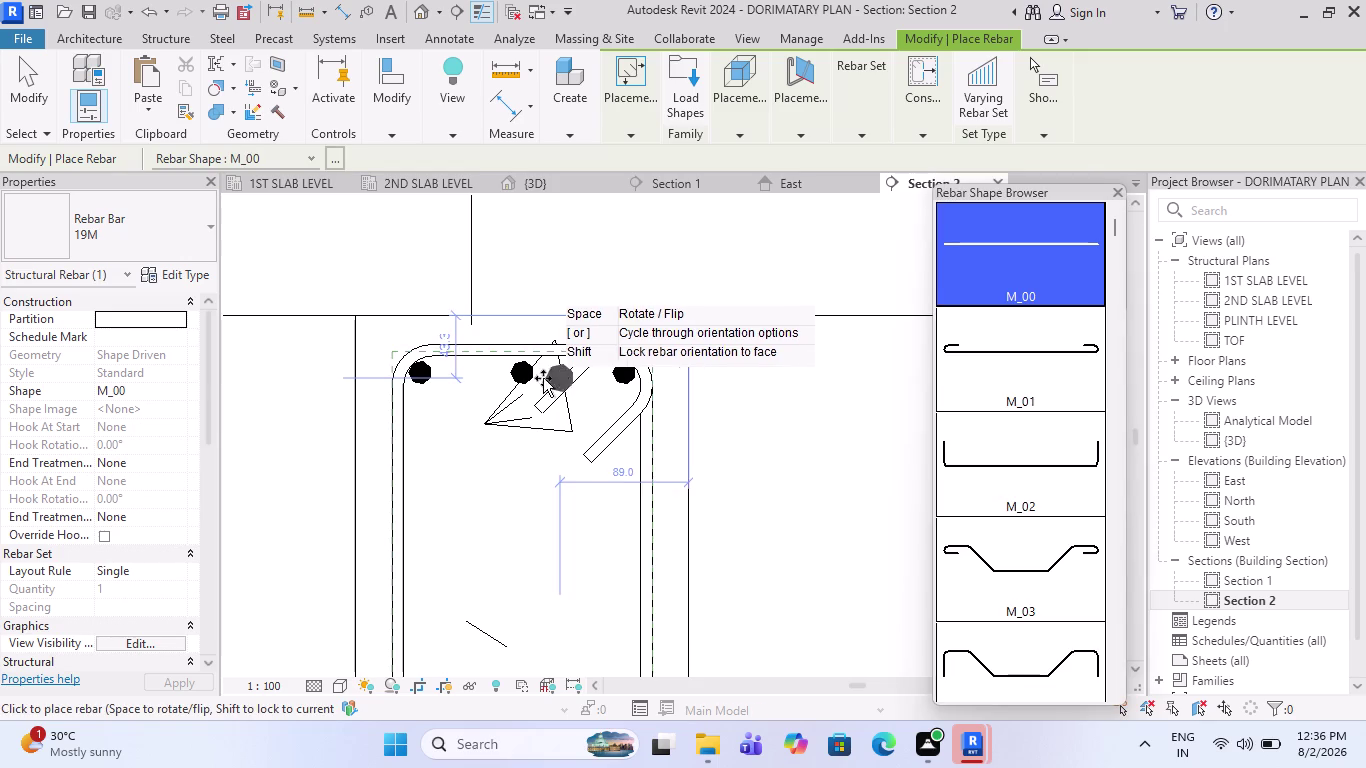
click(182, 274)
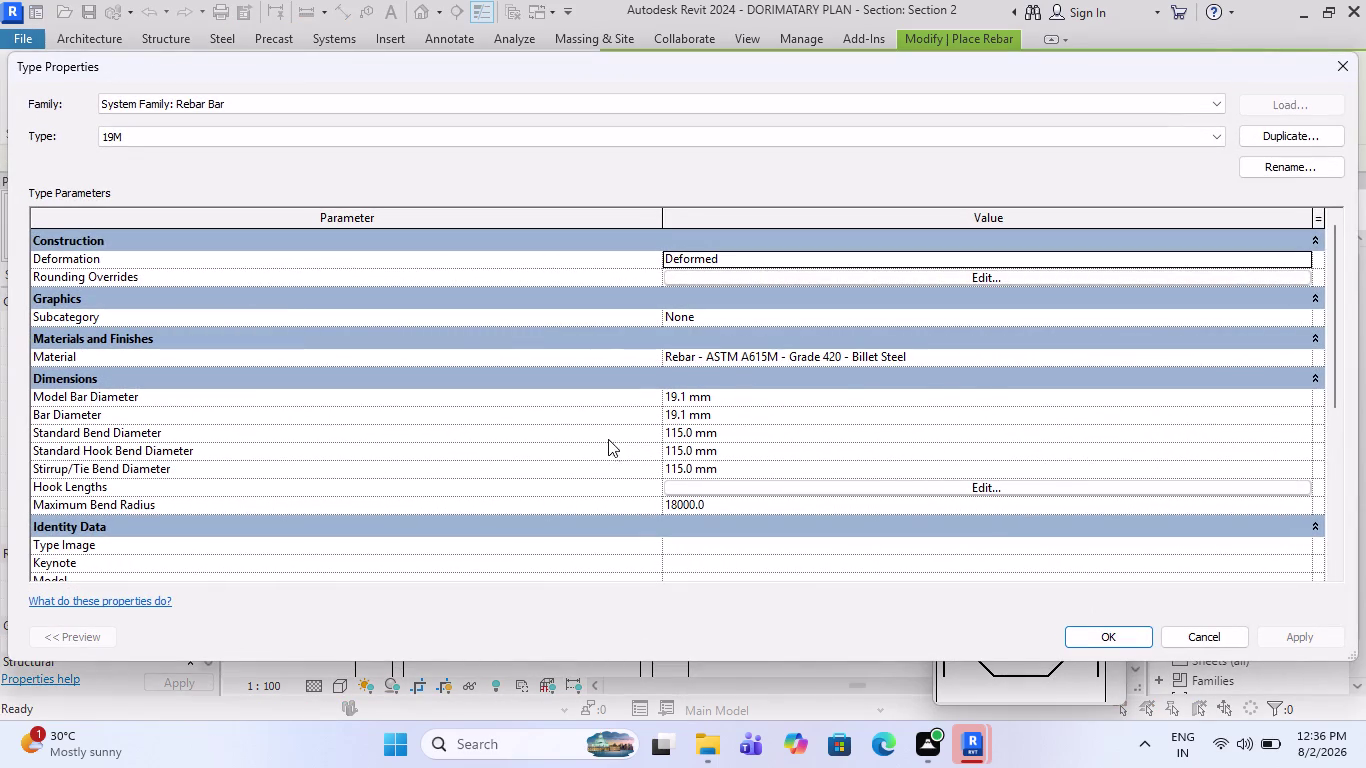
Duplicate the 19M type as '20MM' with 20 mm Model Bar Diameter and Bar Diameter.
click(1290, 137)
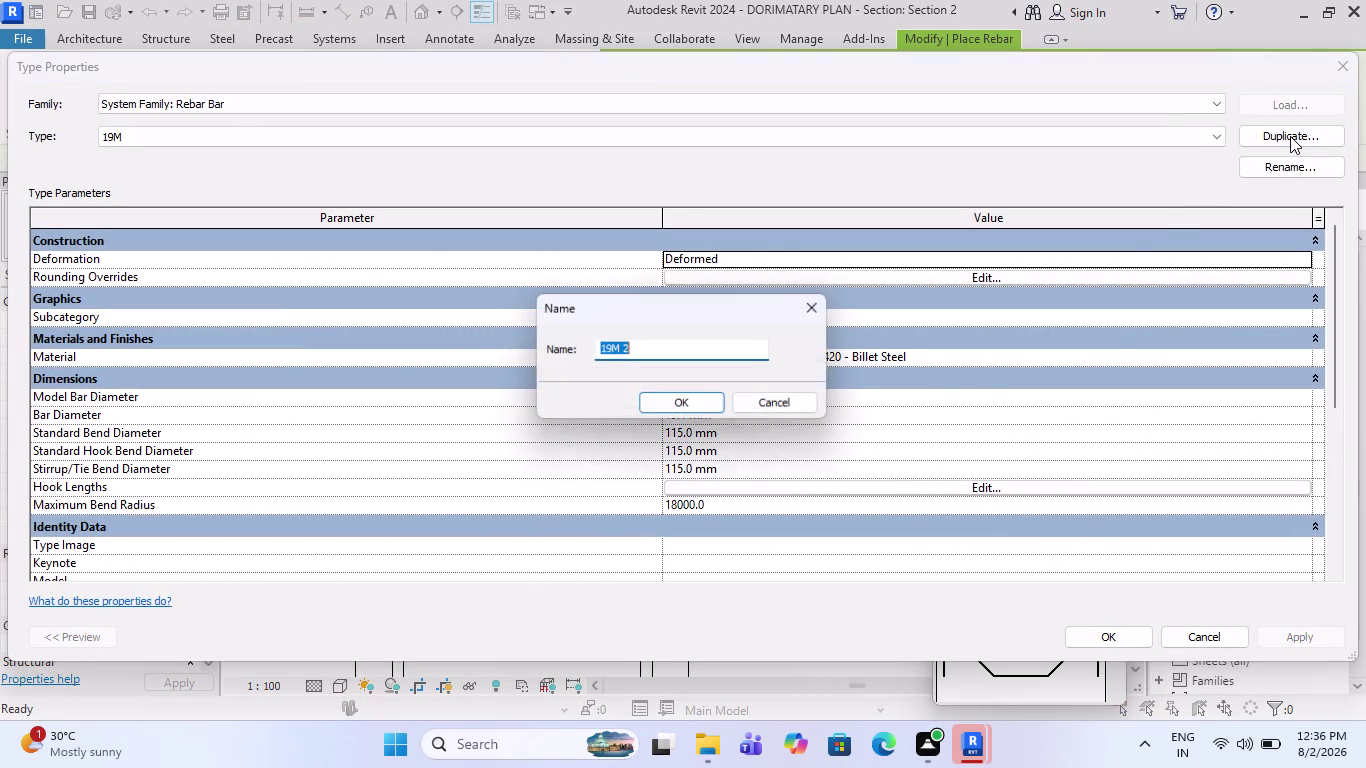
text(20)
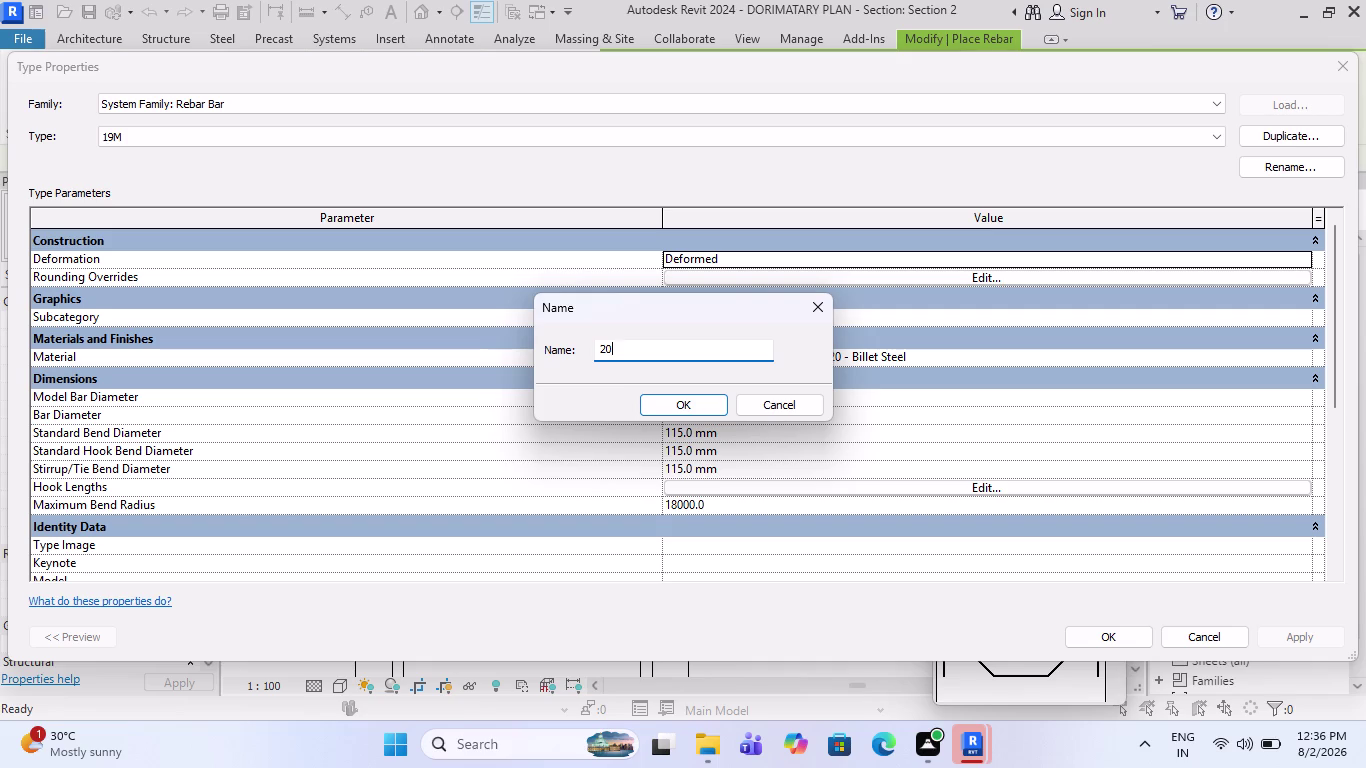
text(MM)
click(694, 417)
click(692, 410)
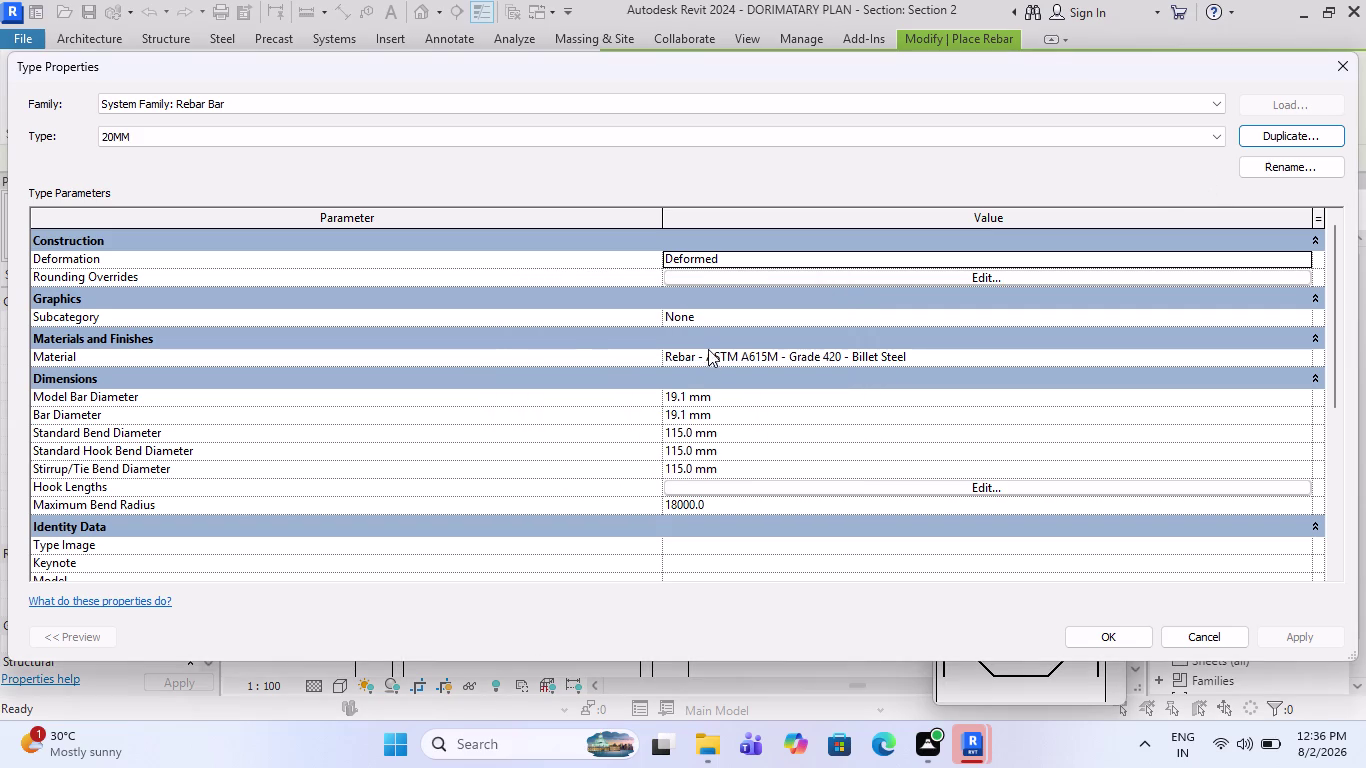
click(723, 397)
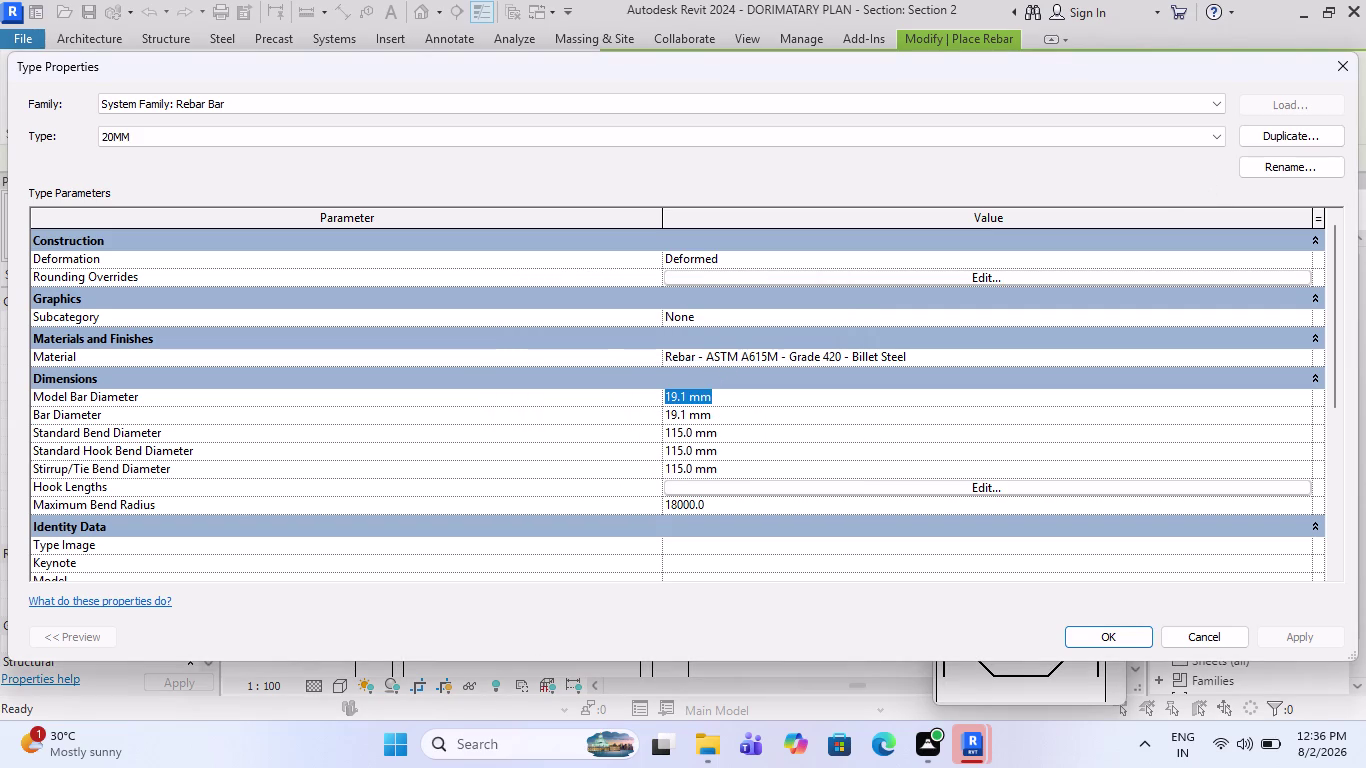
text(20)
key(Return)
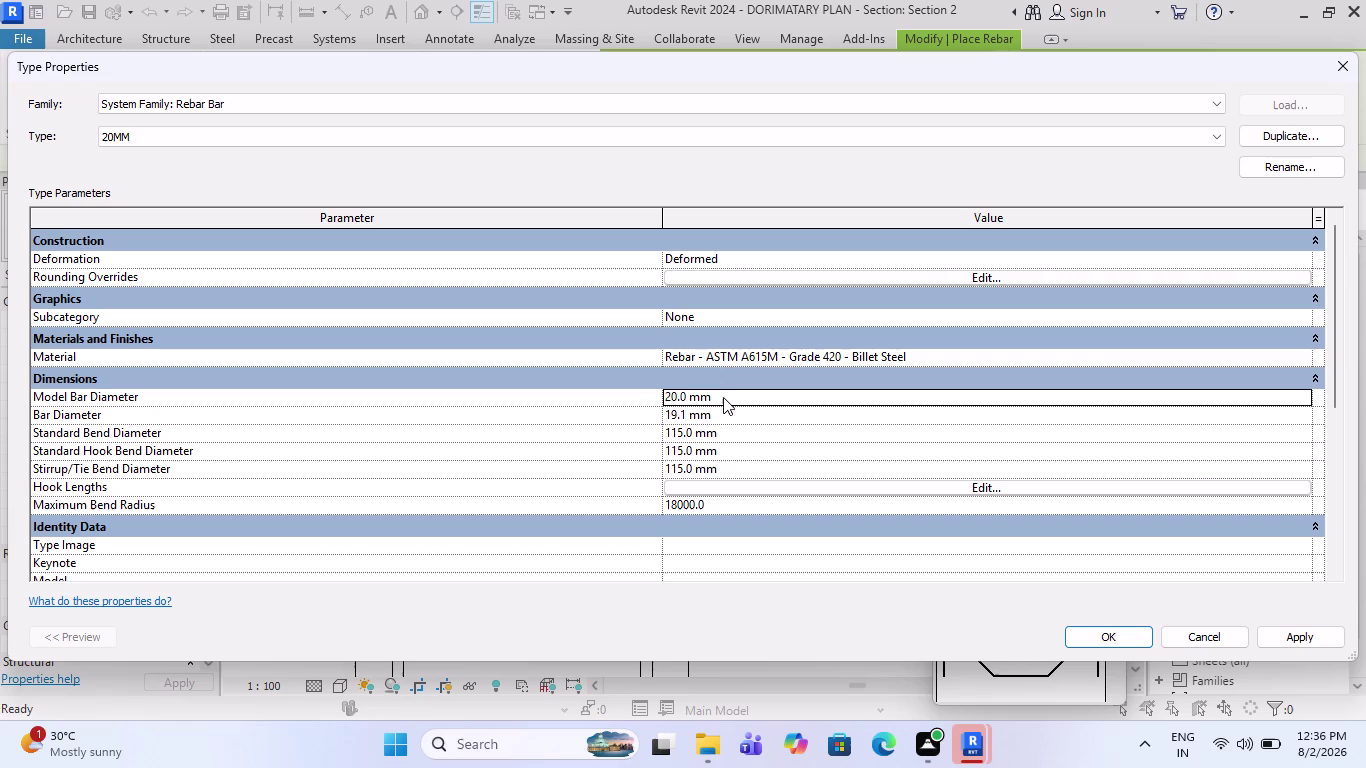
key(Down)
text(20)
key(Return)
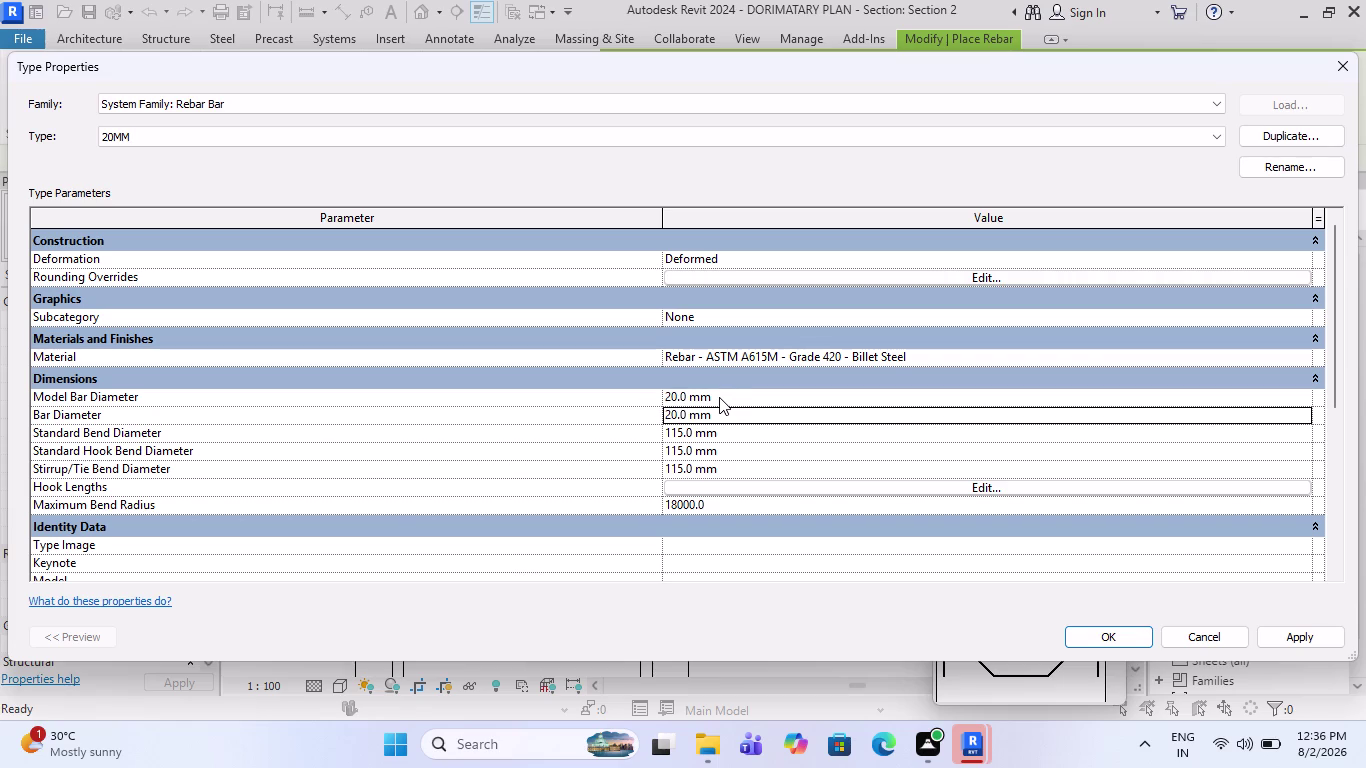
Enable Auto Calculation for the 20MM hook lengths and accept the new type.
click(913, 488)
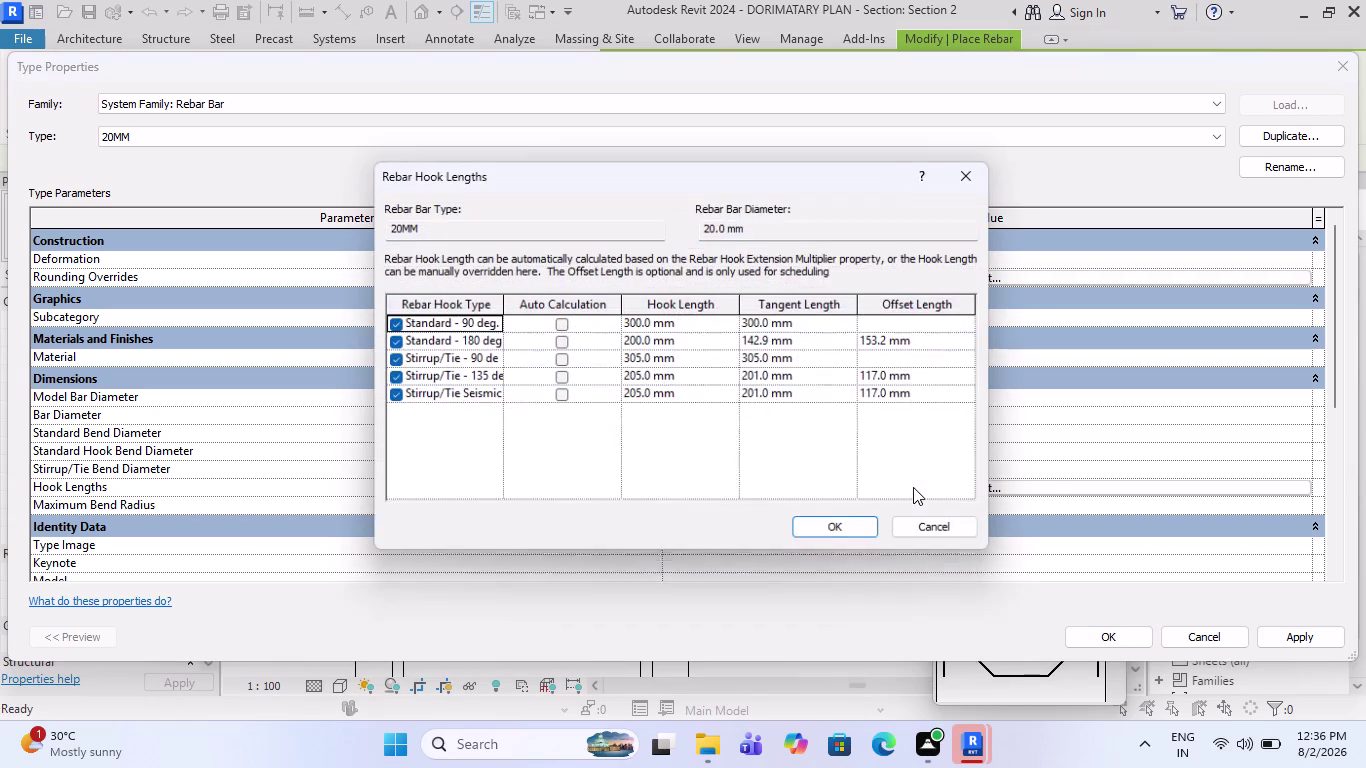
click(561, 321)
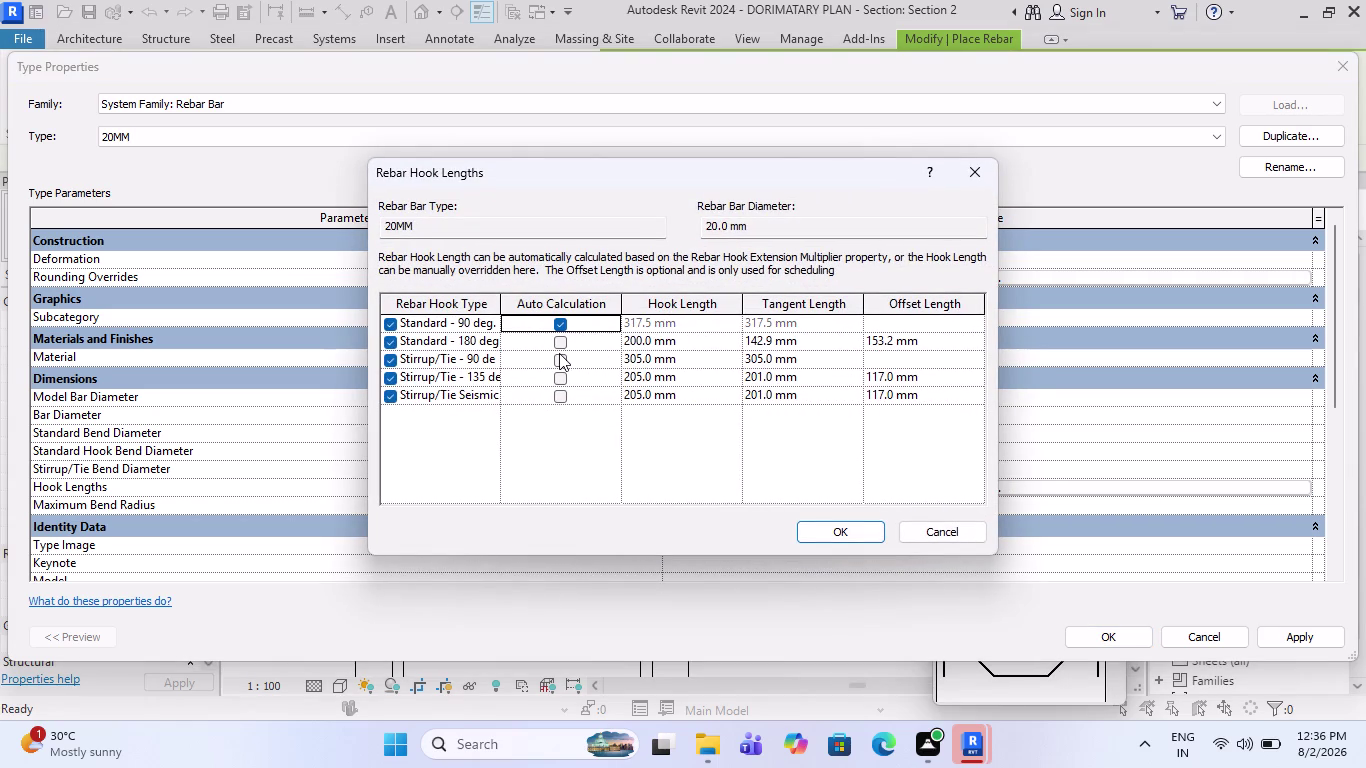
click(558, 343)
click(556, 368)
click(556, 391)
click(555, 377)
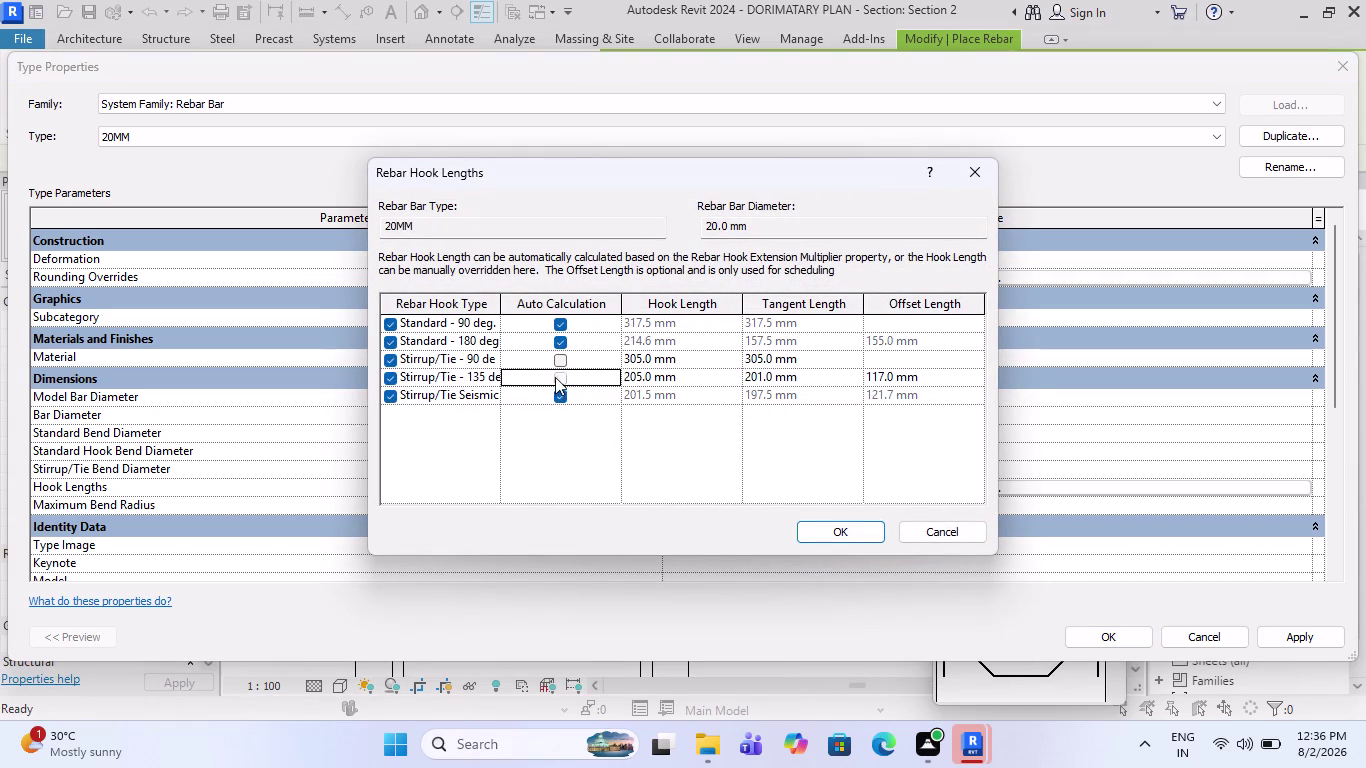
click(555, 359)
click(815, 527)
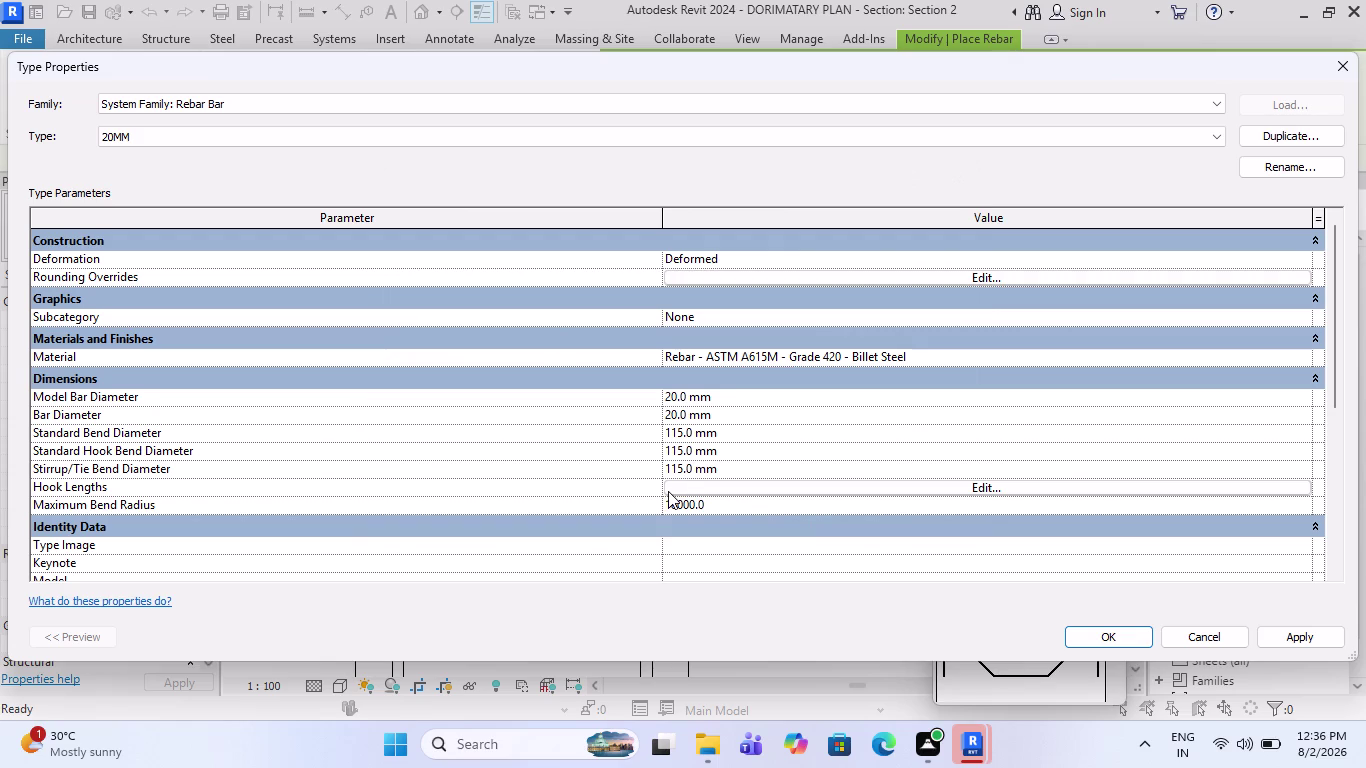
click(1096, 631)
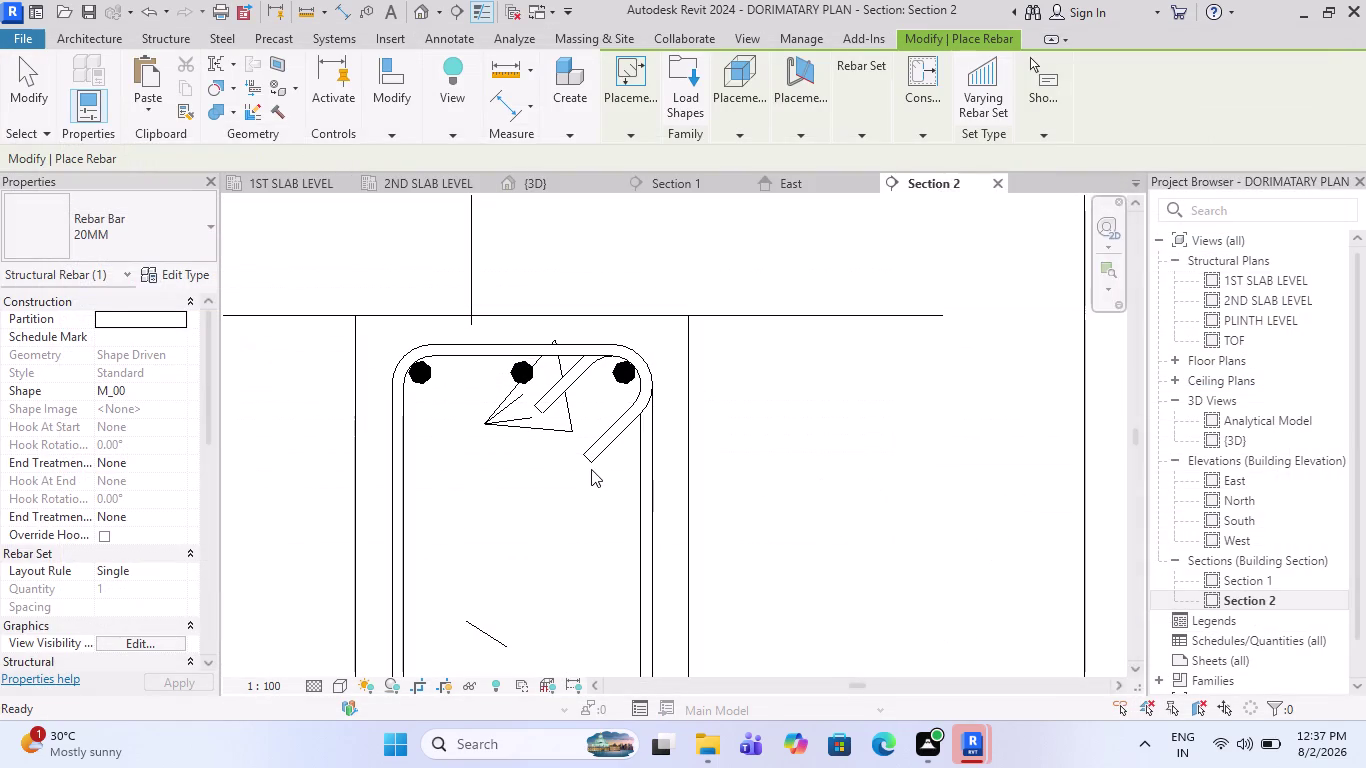
Place an M_00 20MM bar in the stirrup's bottom-left corner and select it.
scroll(down, 3)
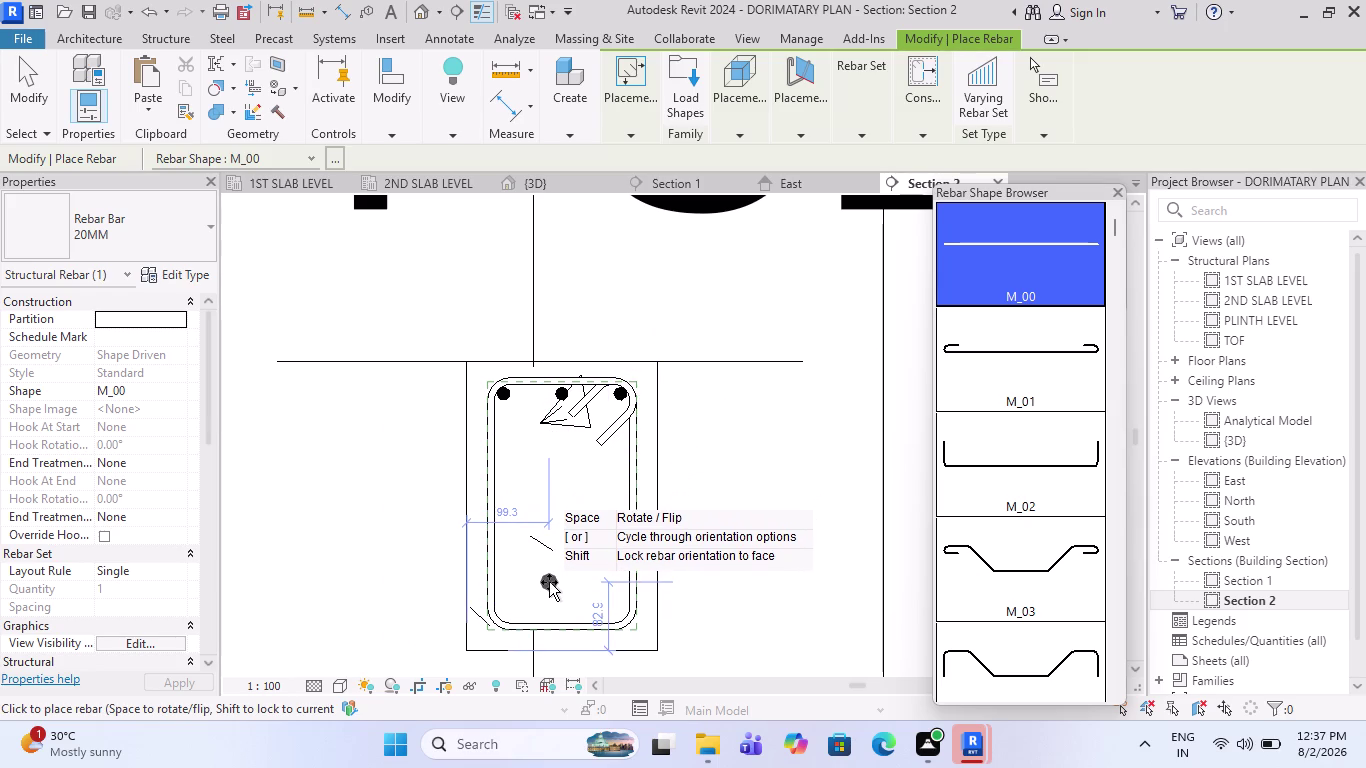
scroll(up, 3)
scroll(down, 3)
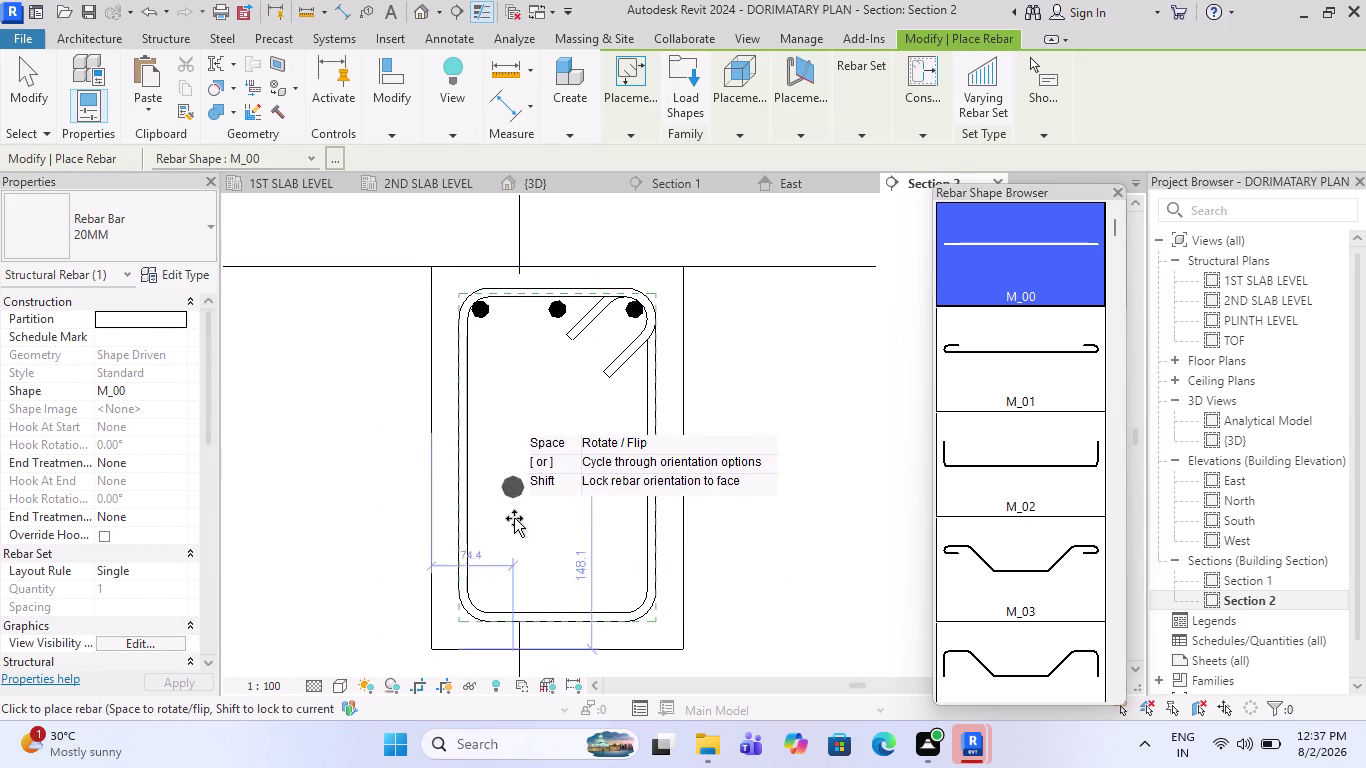
scroll(up, 3)
scroll(up, 3)
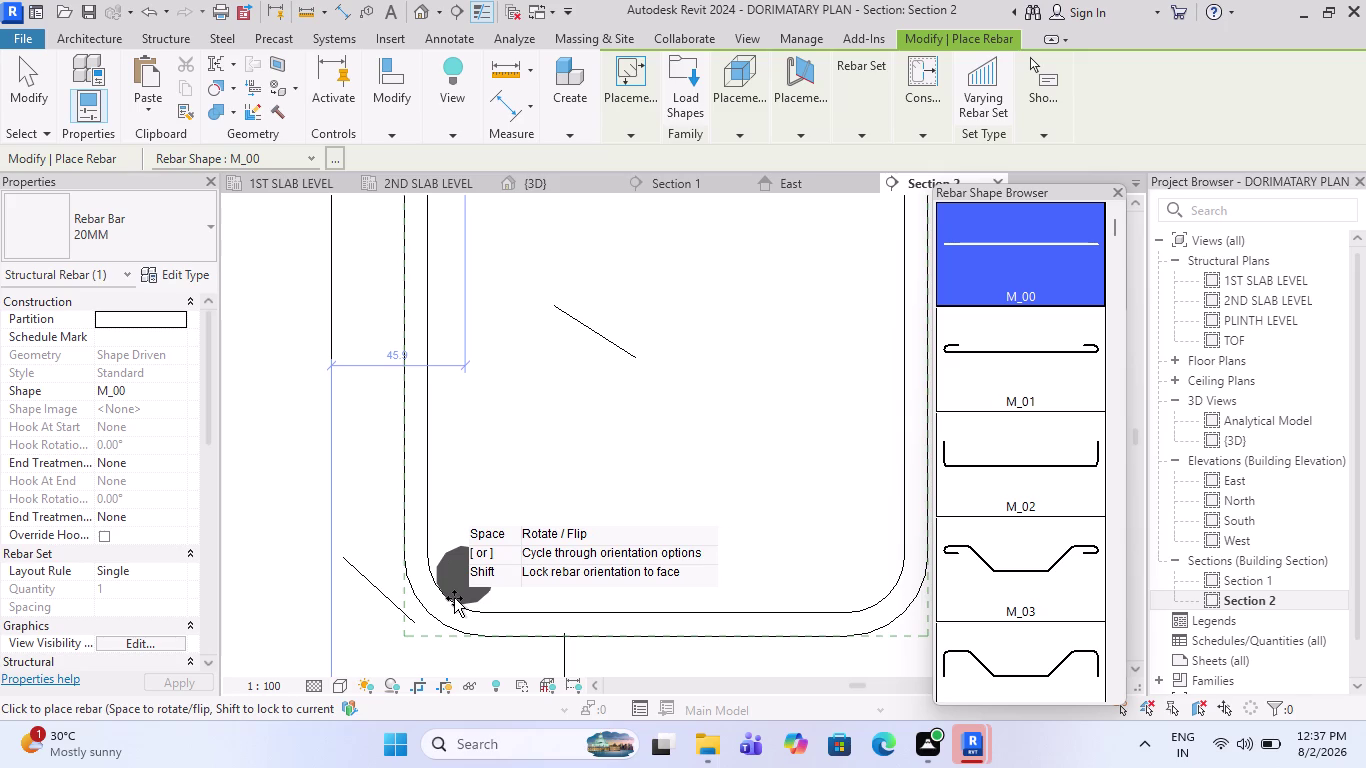
click(454, 598)
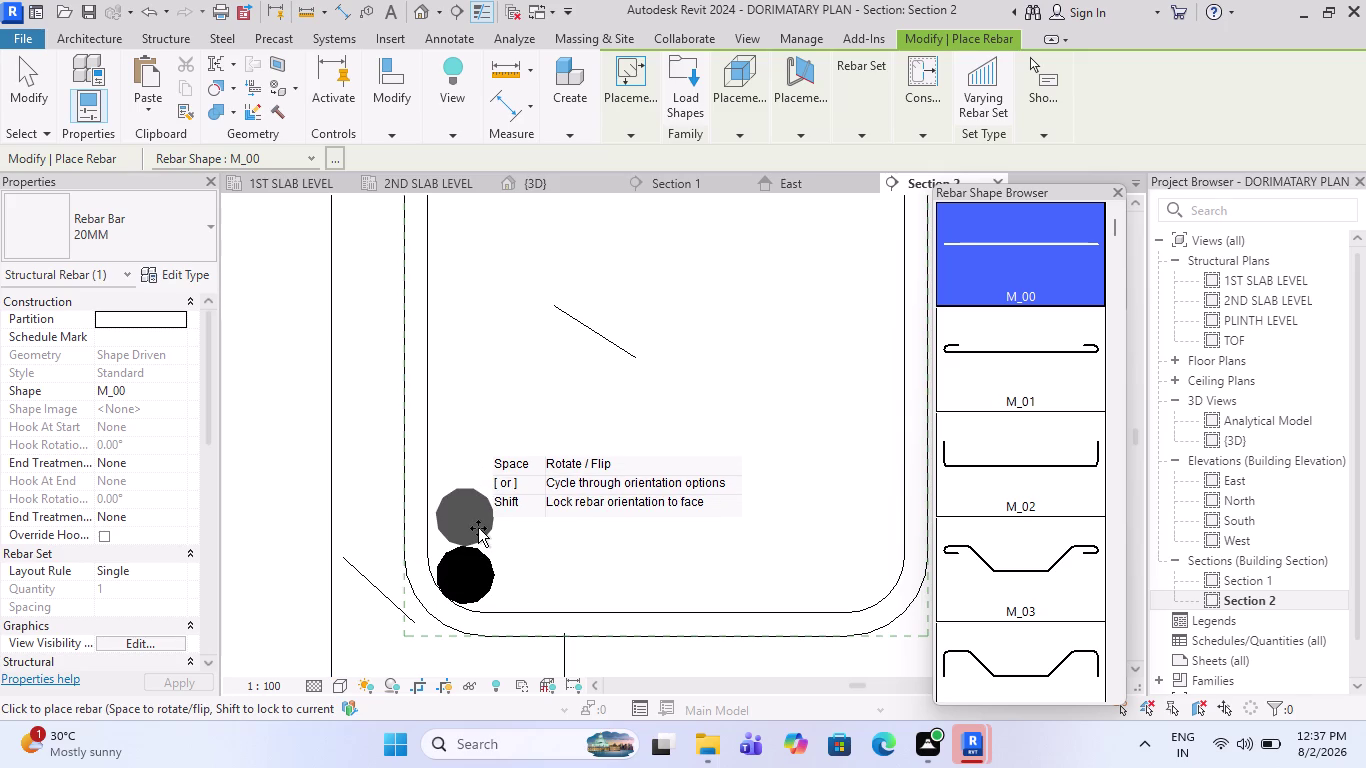
key(Escape)
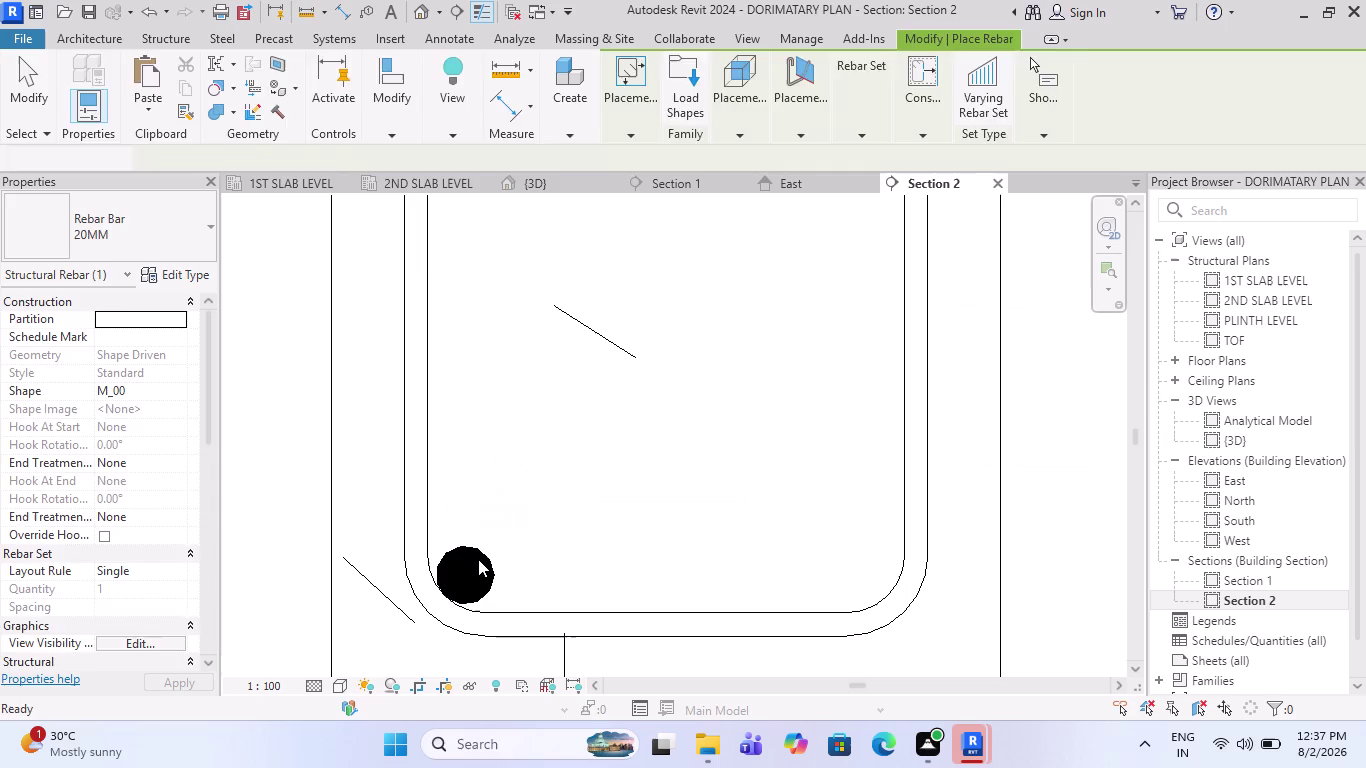
click(478, 559)
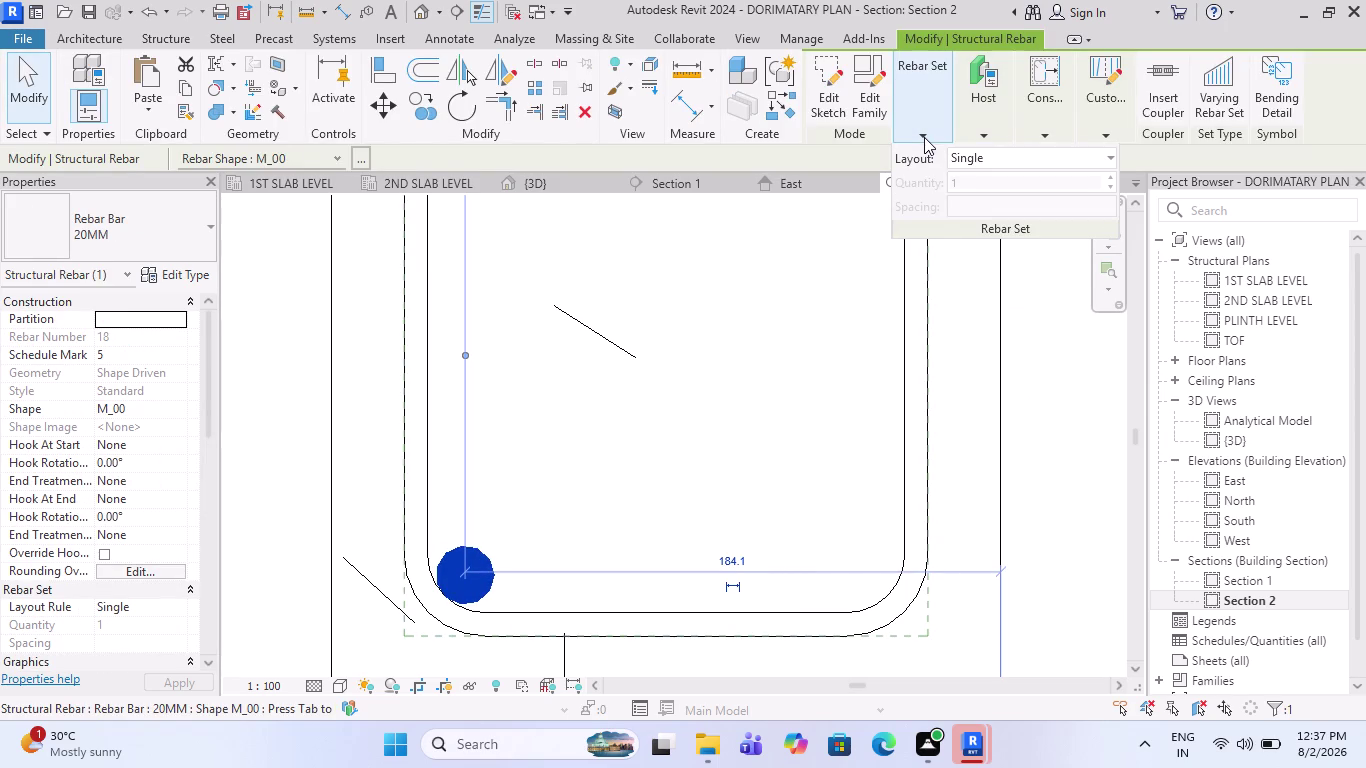
Make the bottom bar a Fixed Number set of three and nudge it into position.
click(957, 164)
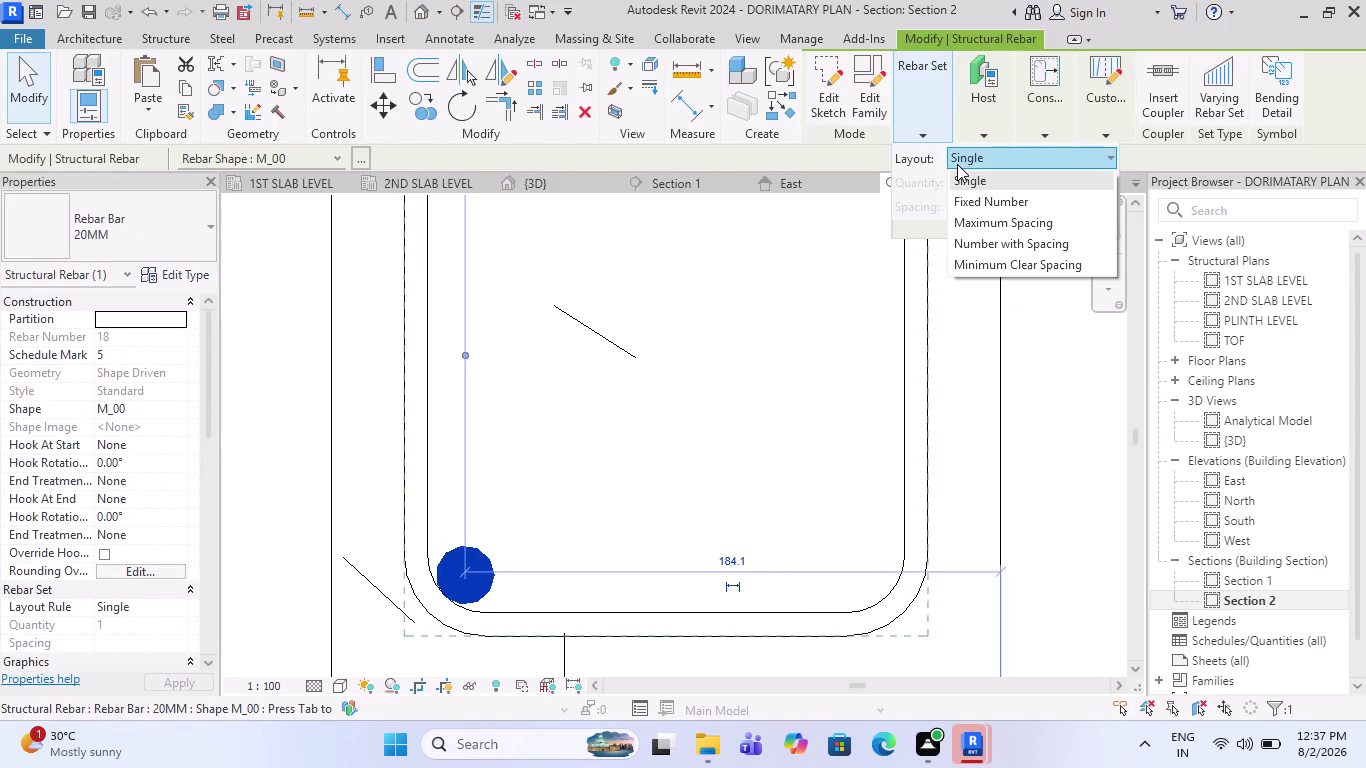
click(970, 196)
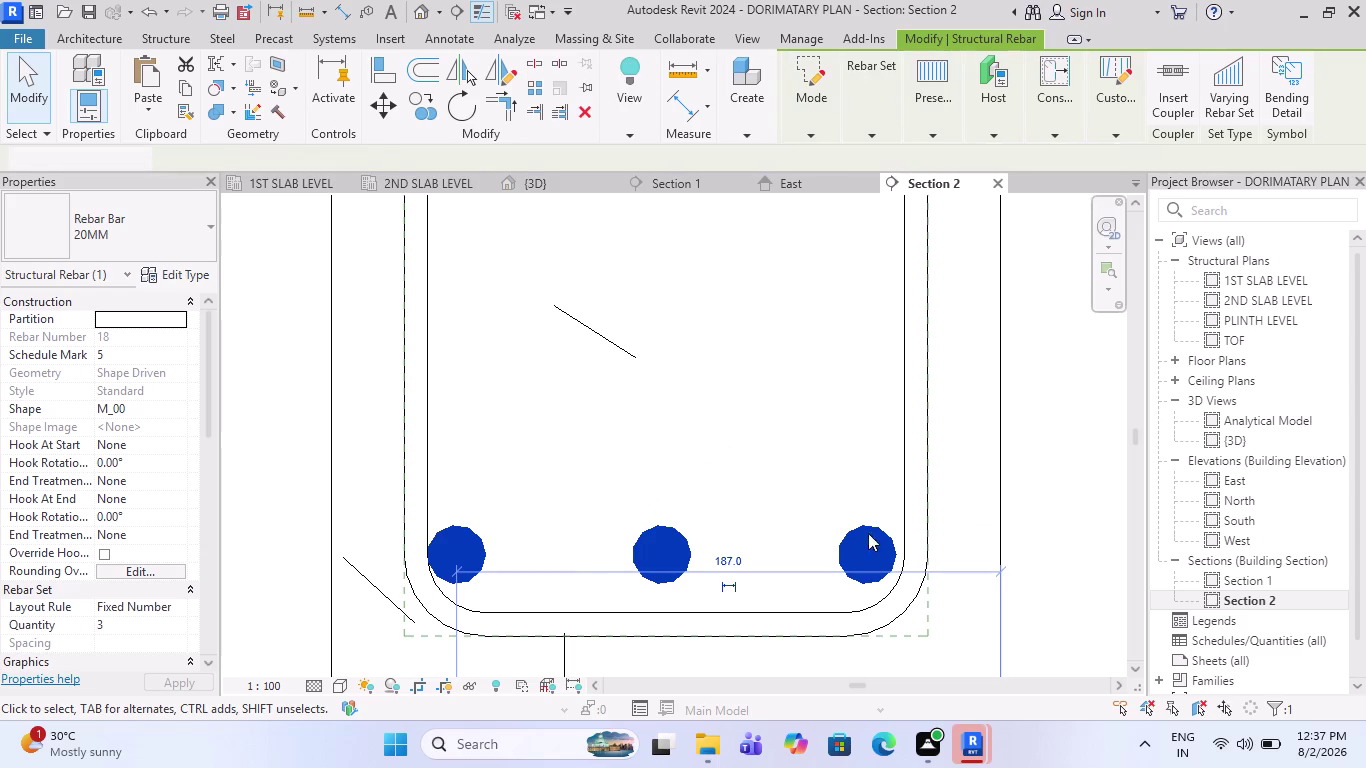
key(Right)
key(Right)
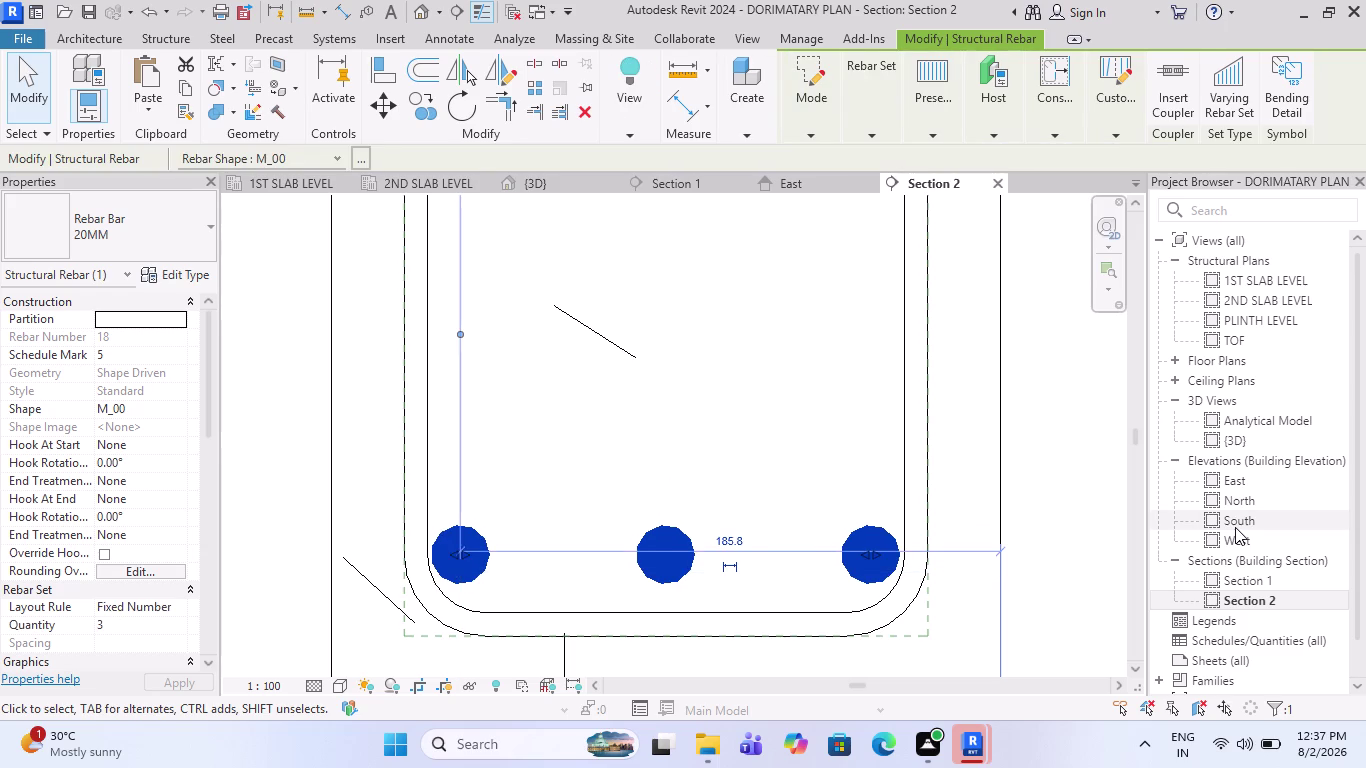
key(Down)
key(Down)
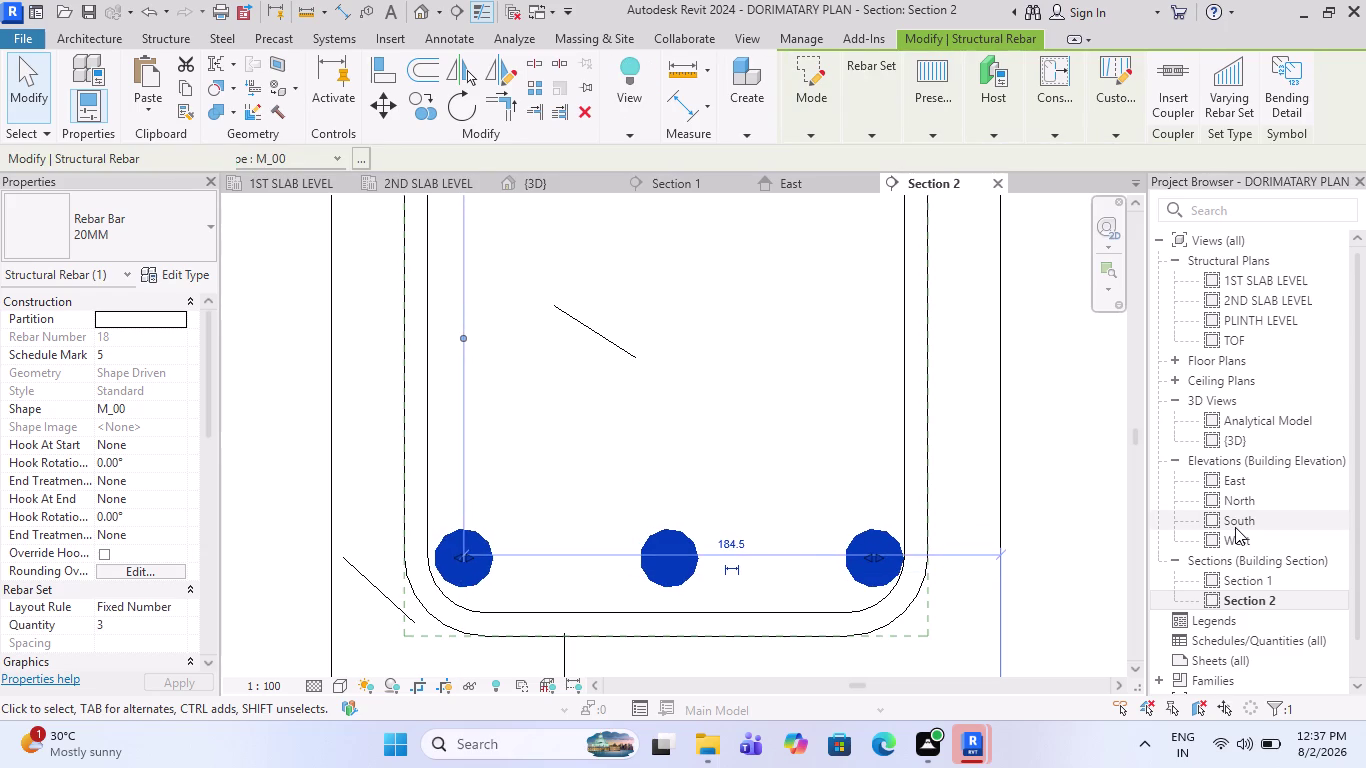
key(Down)
key(Down)
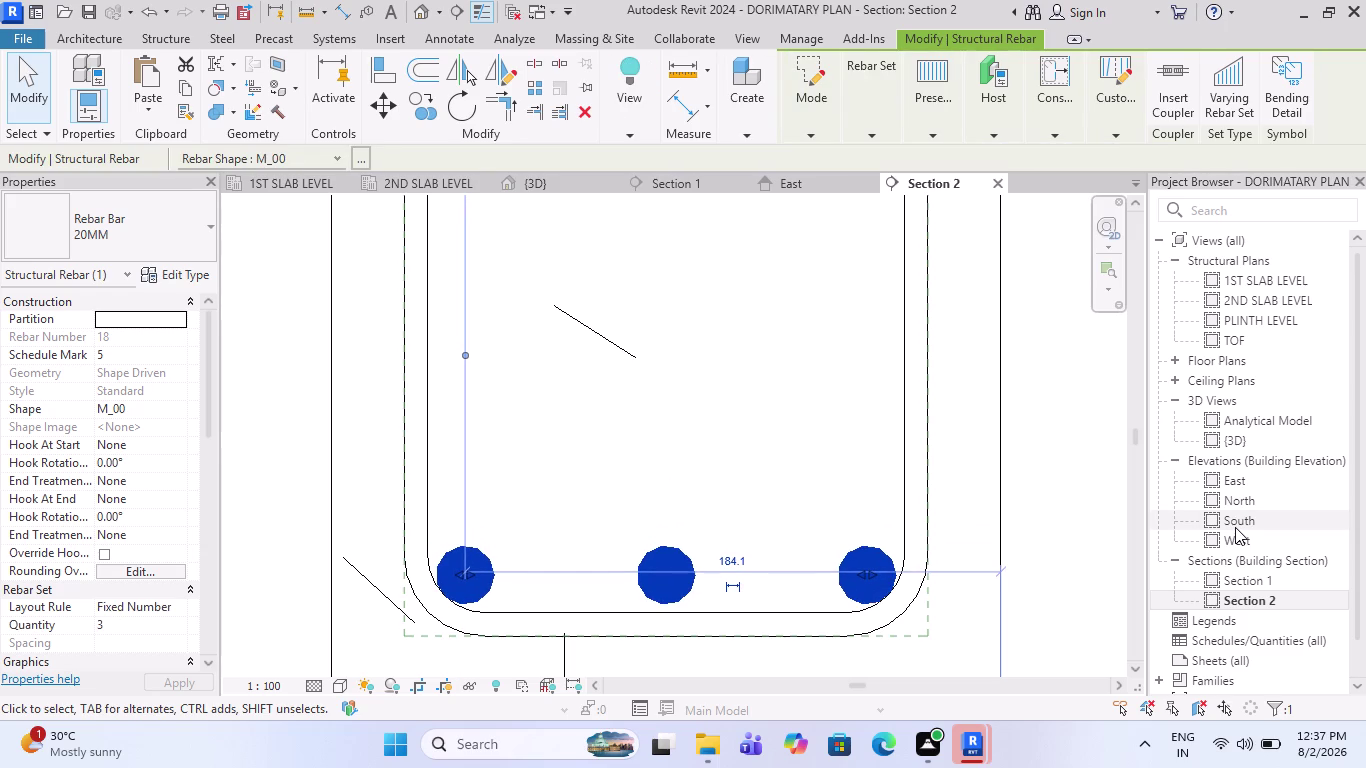
key(Left)
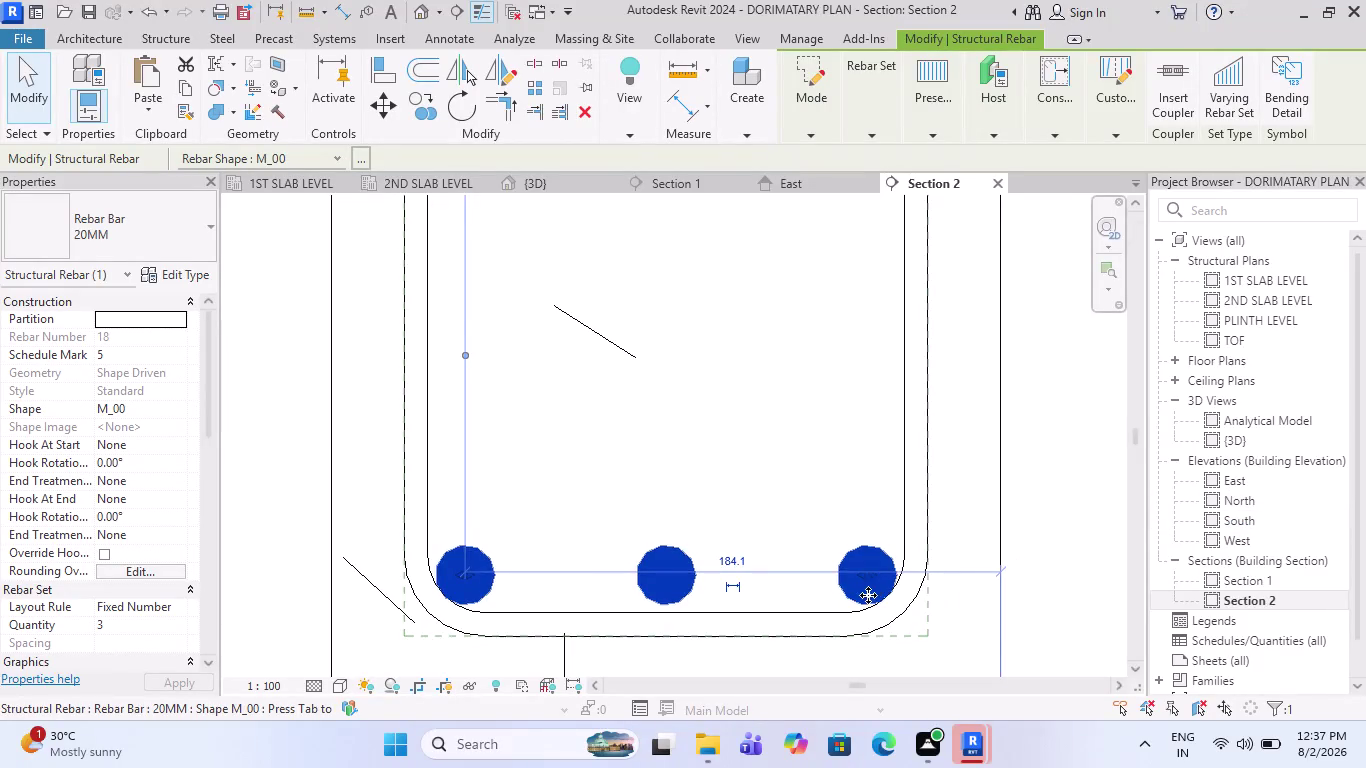
Drag the three bottom 20MM bars sideways into the stirrup's lower bend, then deselect them.
scroll(up, 3)
scroll(up, 3)
drag(865, 545, 830, 554)
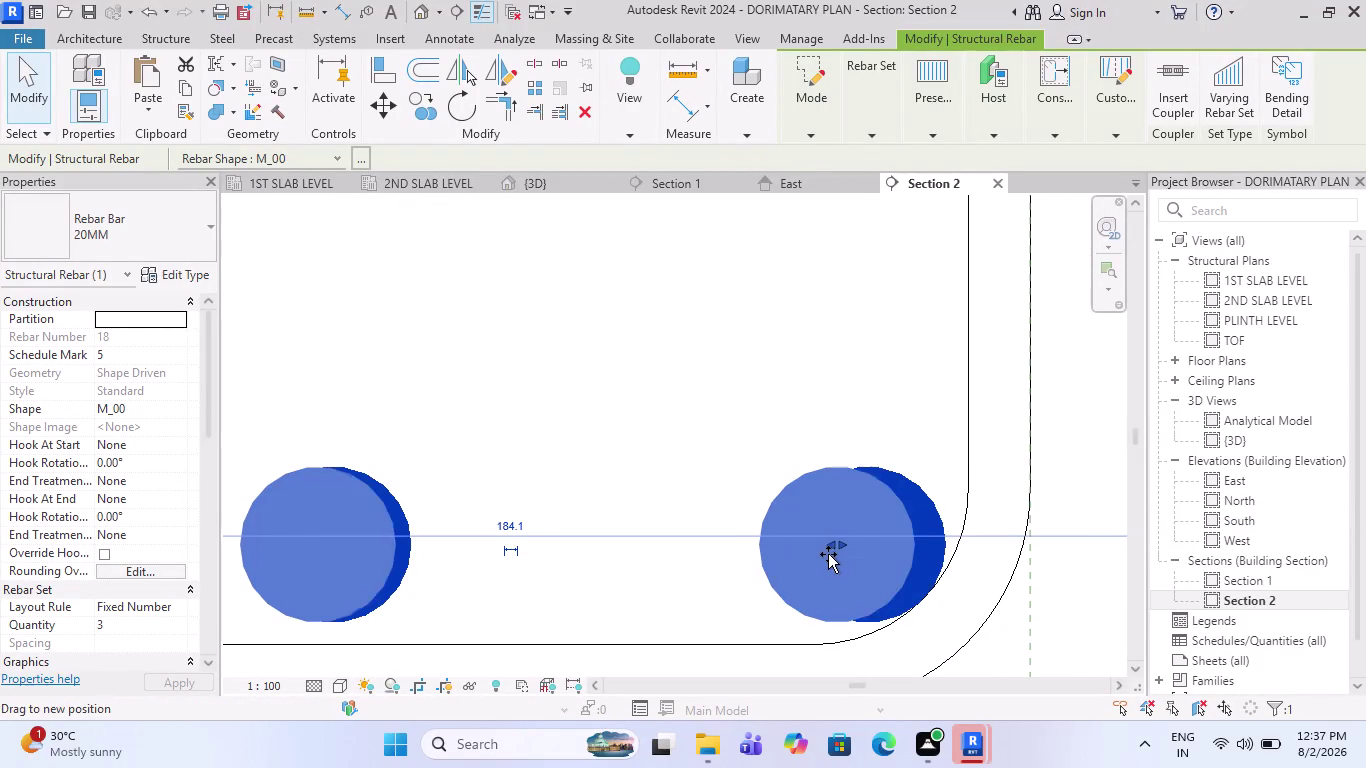
drag(830, 554, 825, 554)
scroll(down, 3)
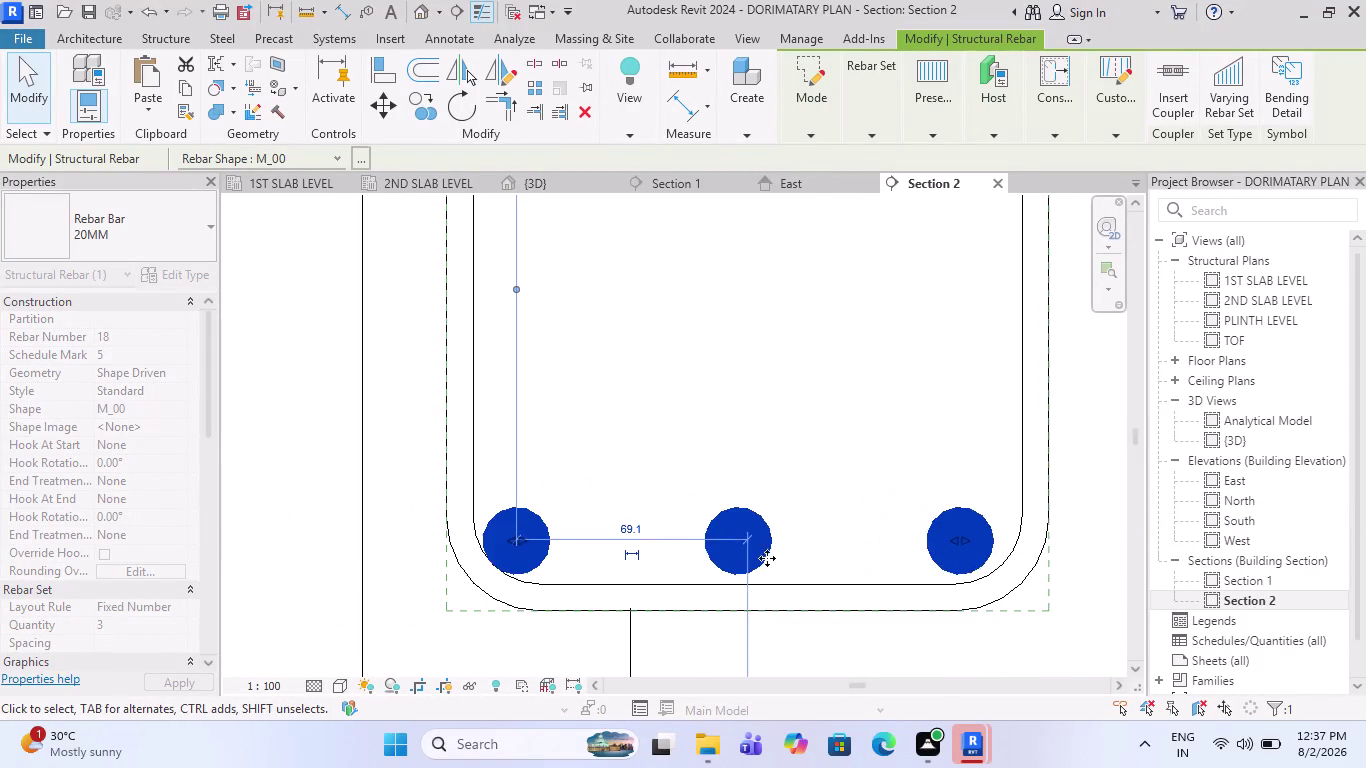
scroll(up, 3)
drag(498, 537, 515, 539)
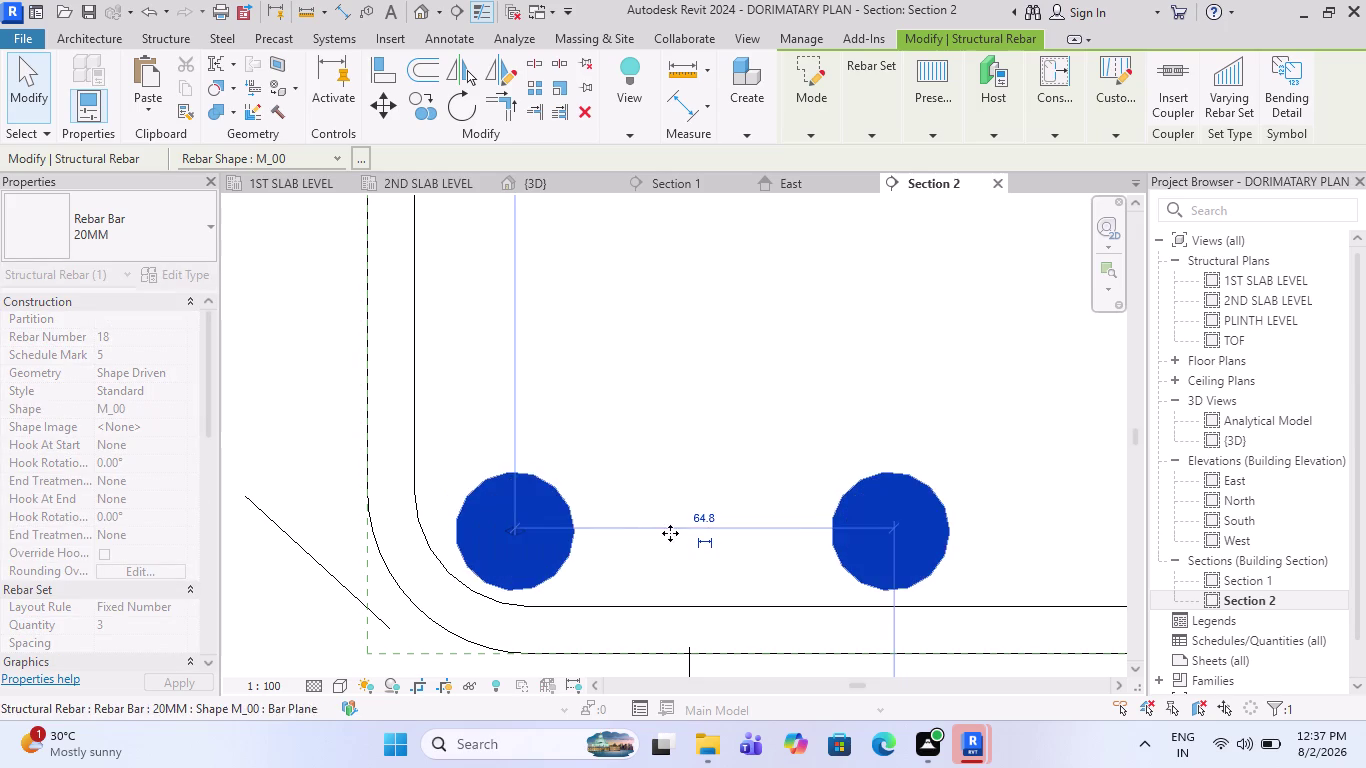
scroll(down, 3)
key(Down)
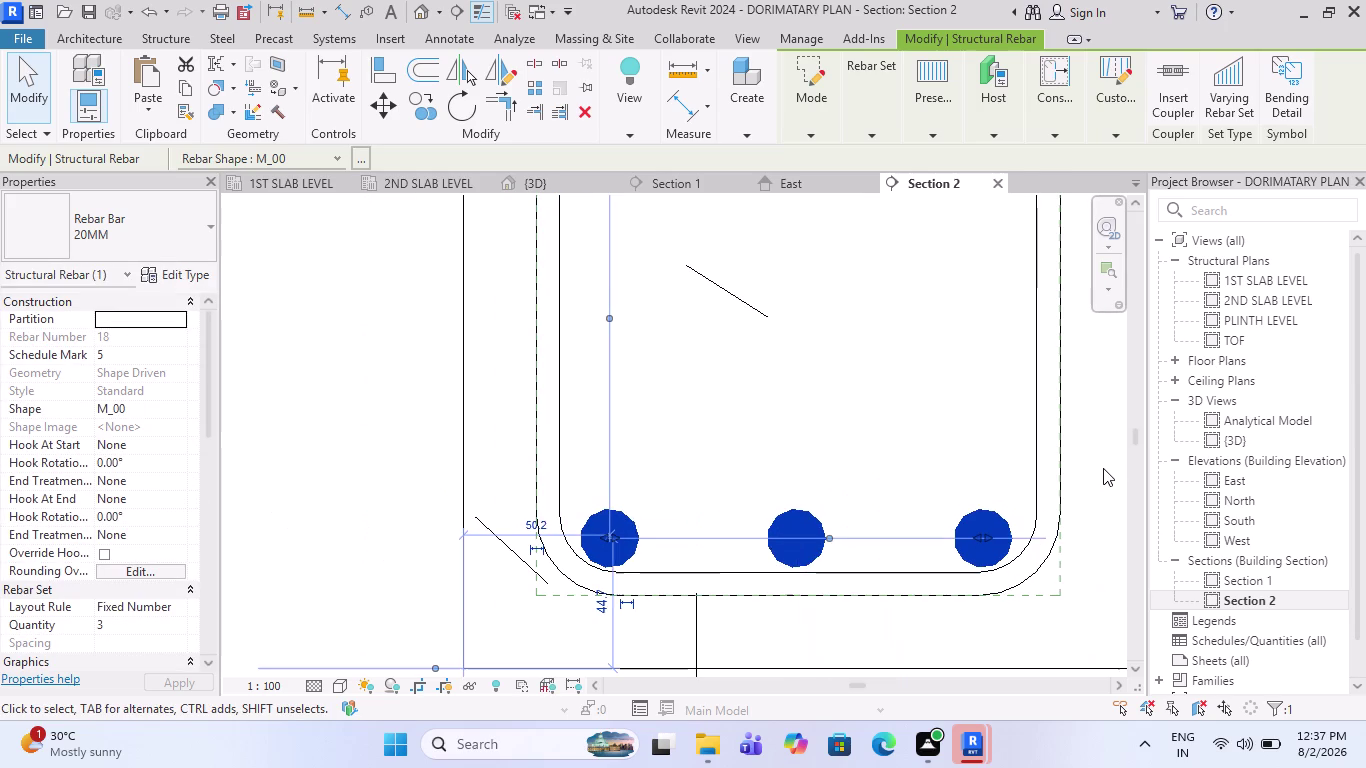
key(Down)
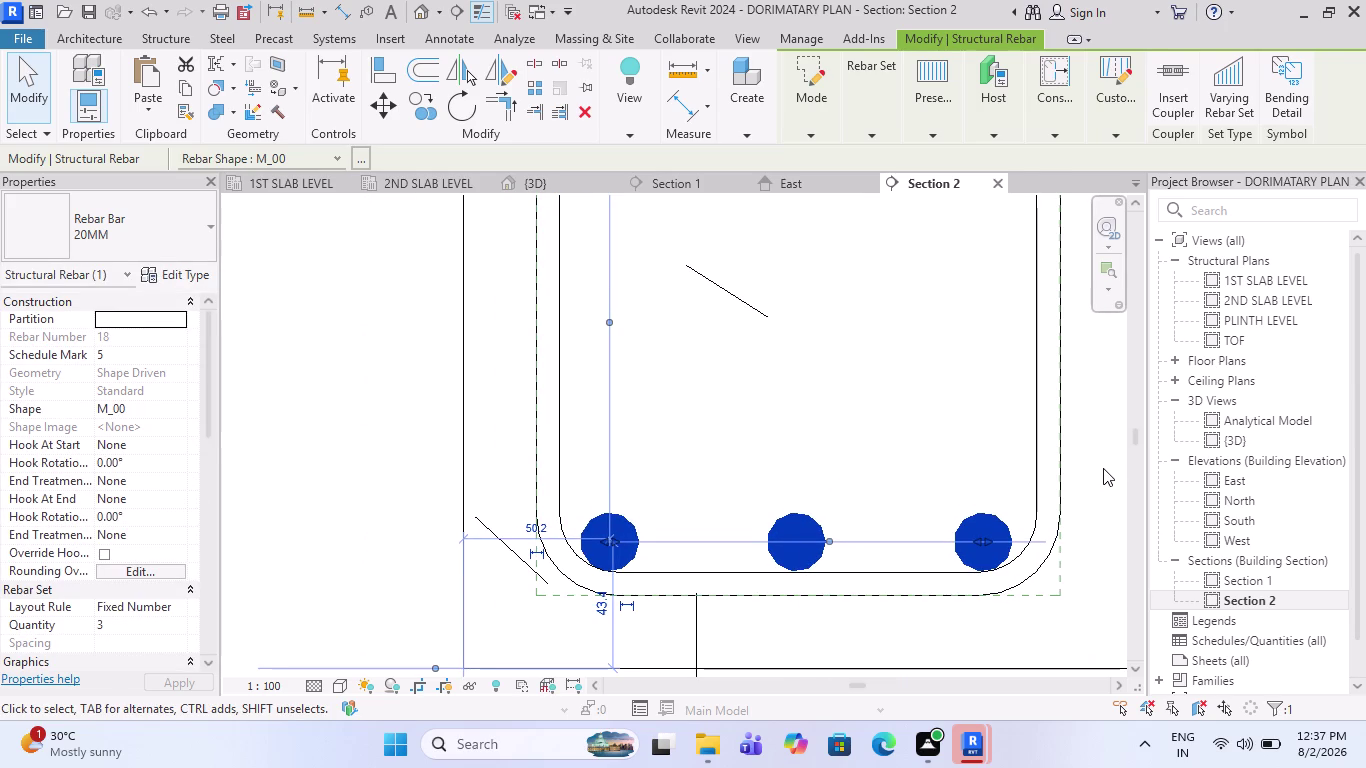
key(Escape)
scroll(down, 3)
Select the three 16M top bars and drag them toward the stirrup's upper corner.
scroll(down, 3)
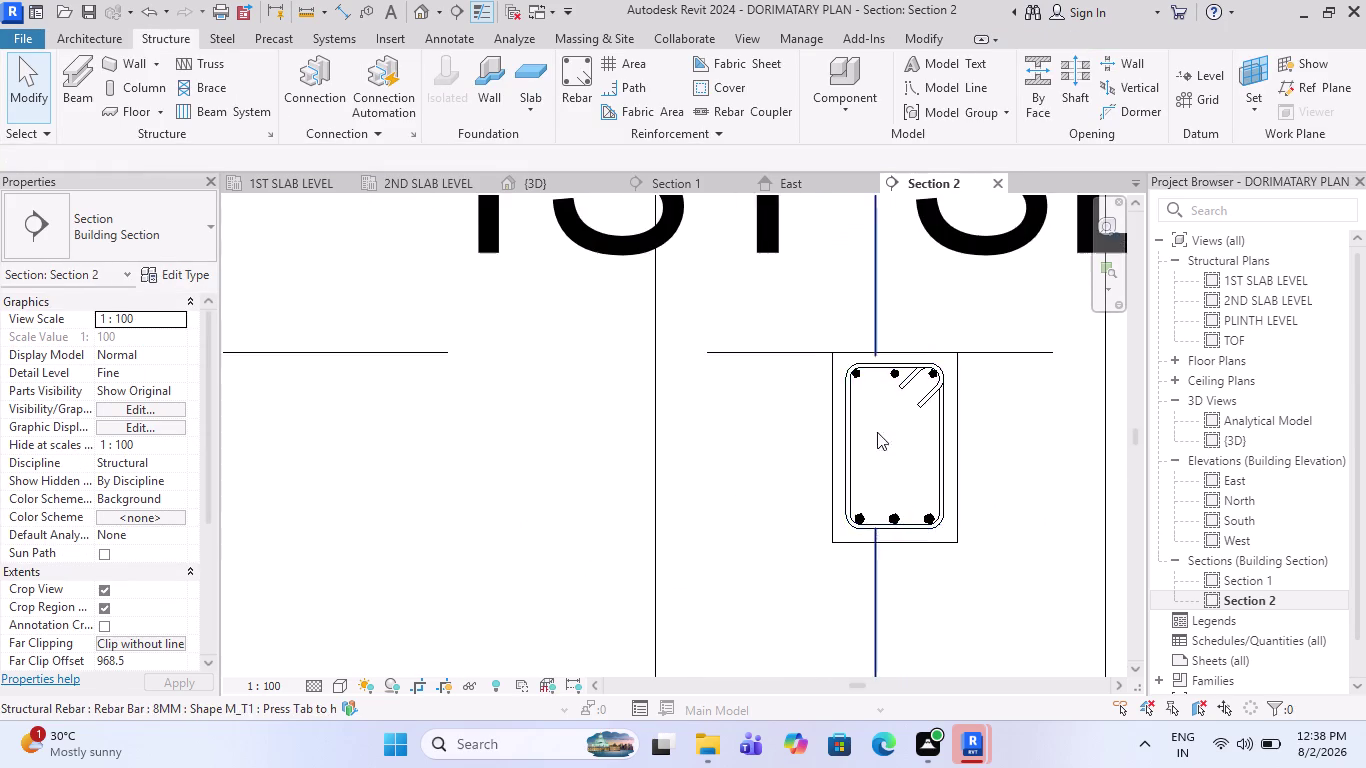
scroll(up, 3)
scroll(up, 3)
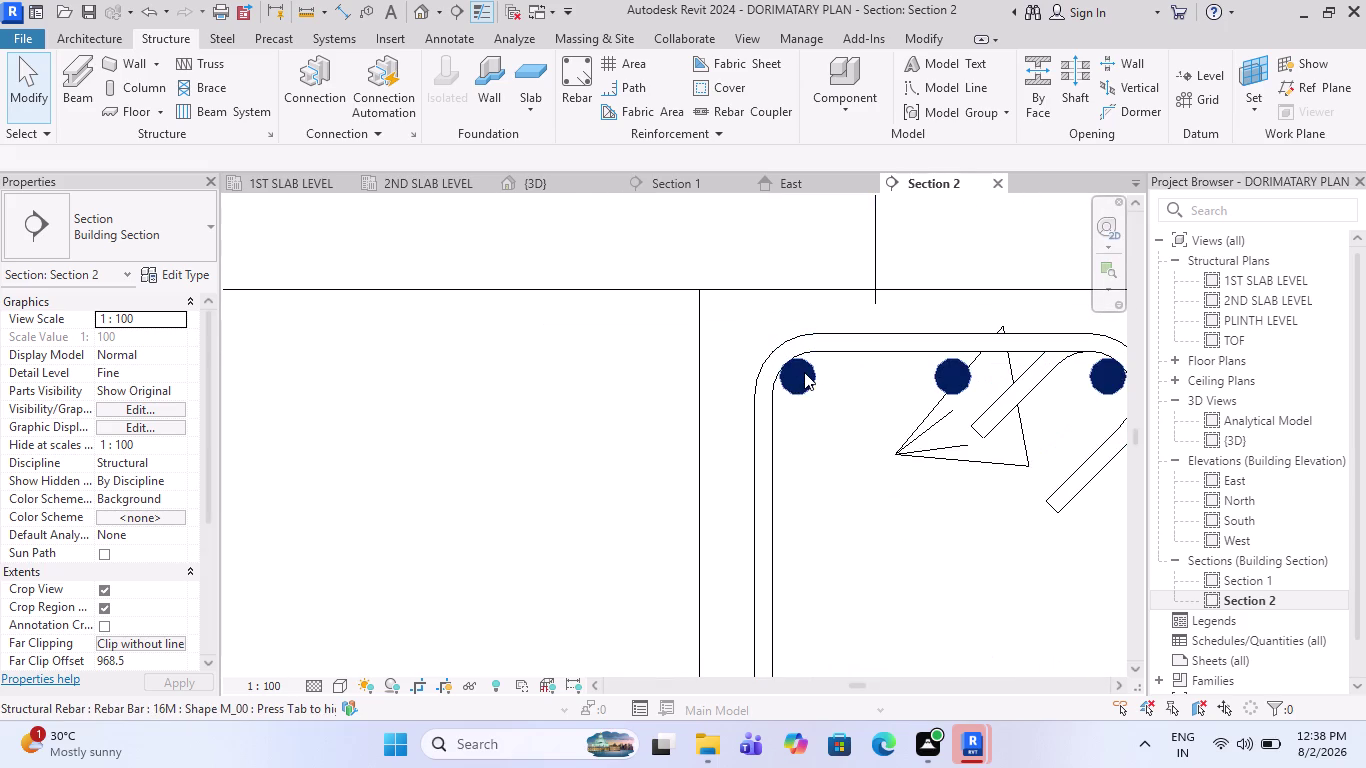
scroll(up, 3)
click(806, 371)
scroll(up, 3)
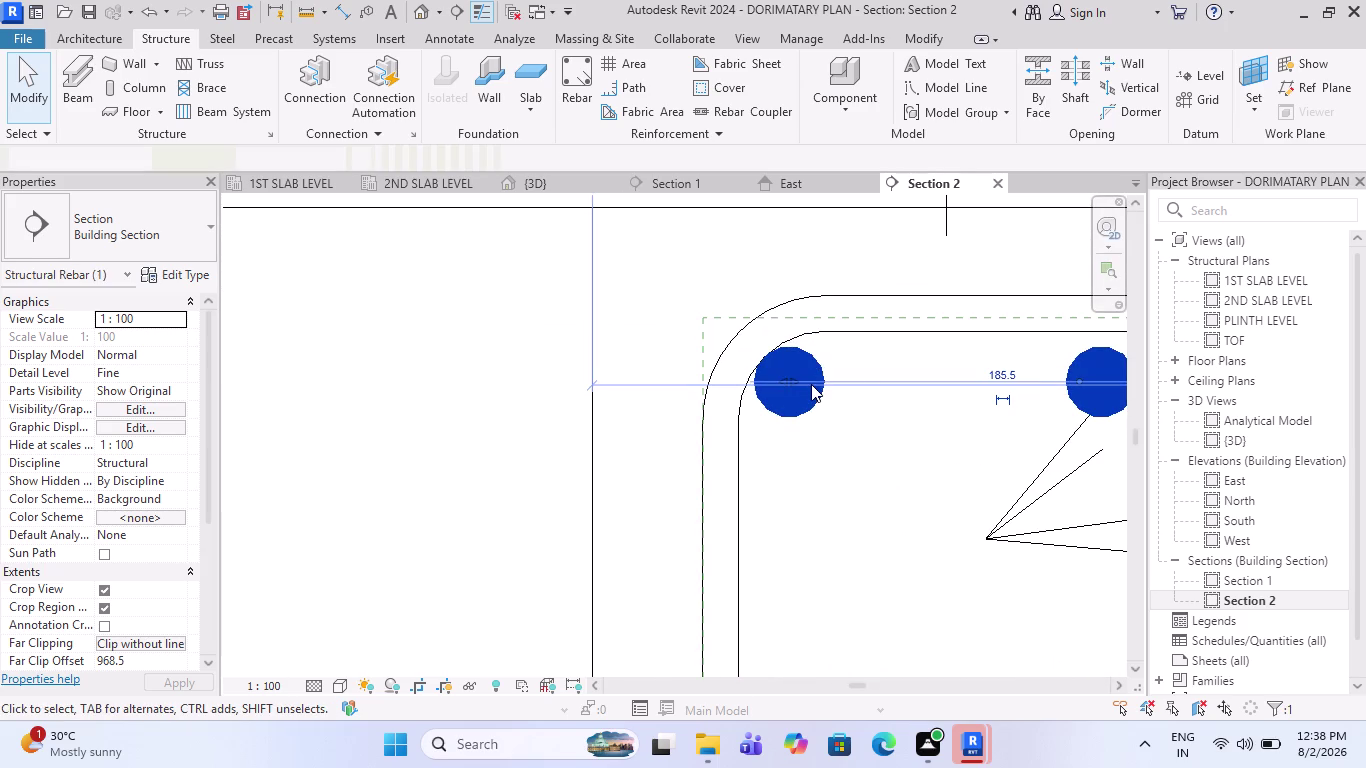
scroll(up, 3)
scroll(up, 3)
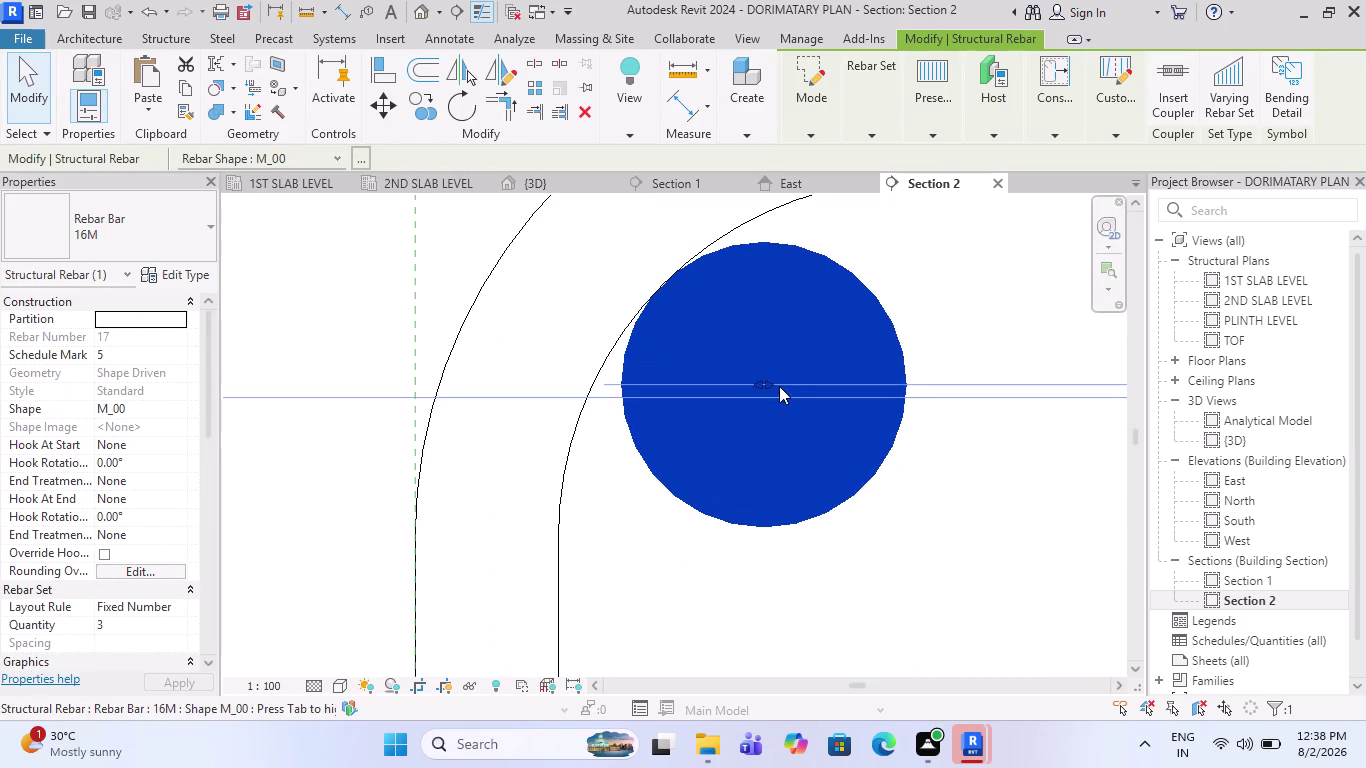
drag(768, 383, 841, 383)
scroll(down, 3)
scroll(down, 3)
scroll(down, 3)
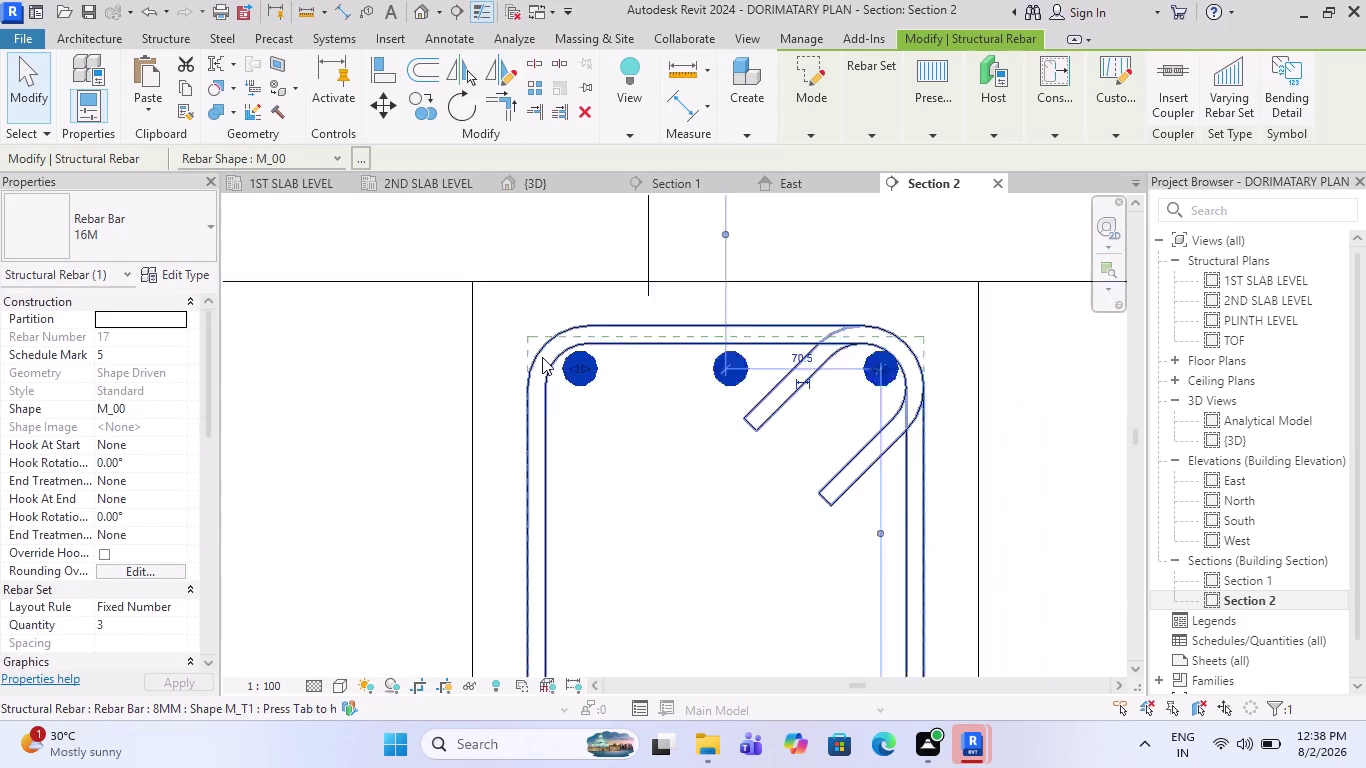
scroll(down, 3)
scroll(up, 3)
scroll(up, 3)
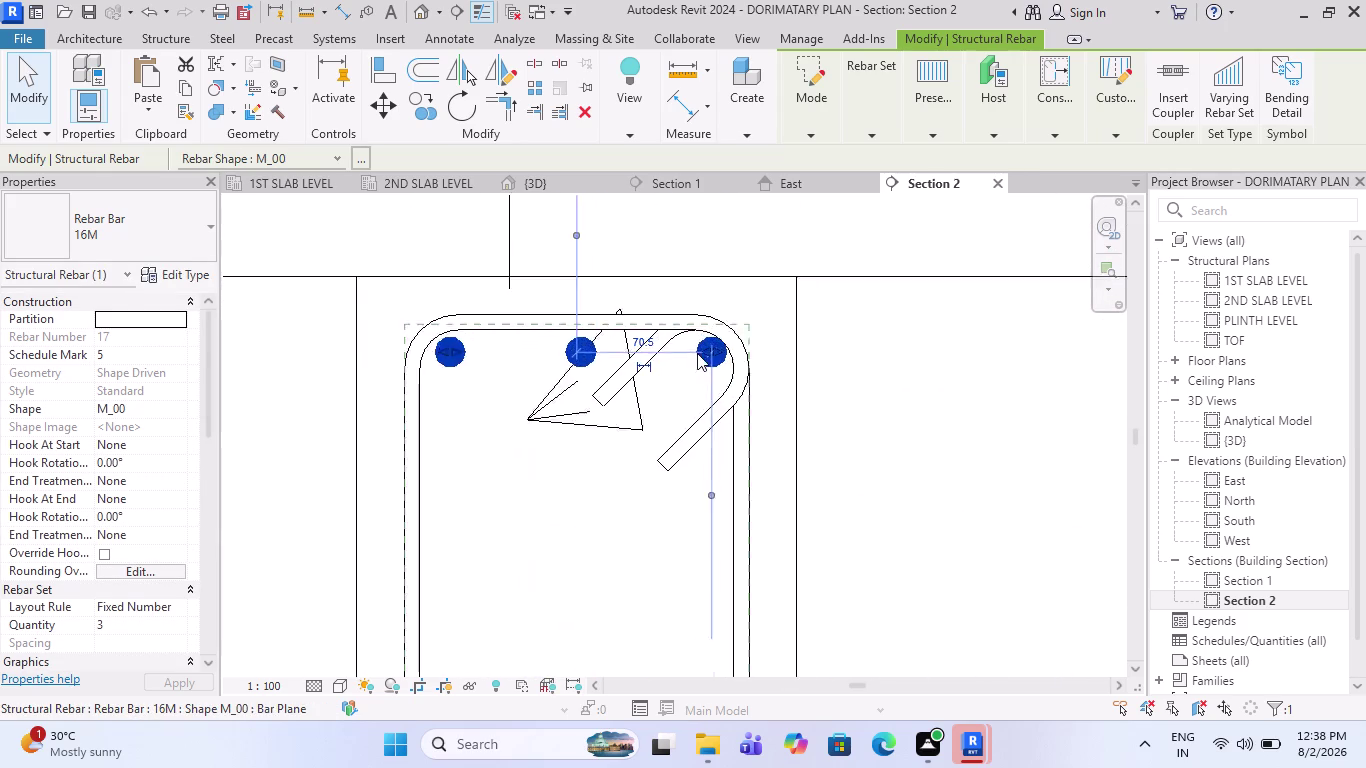
scroll(up, 3)
scroll(up, 3)
drag(737, 348, 716, 350)
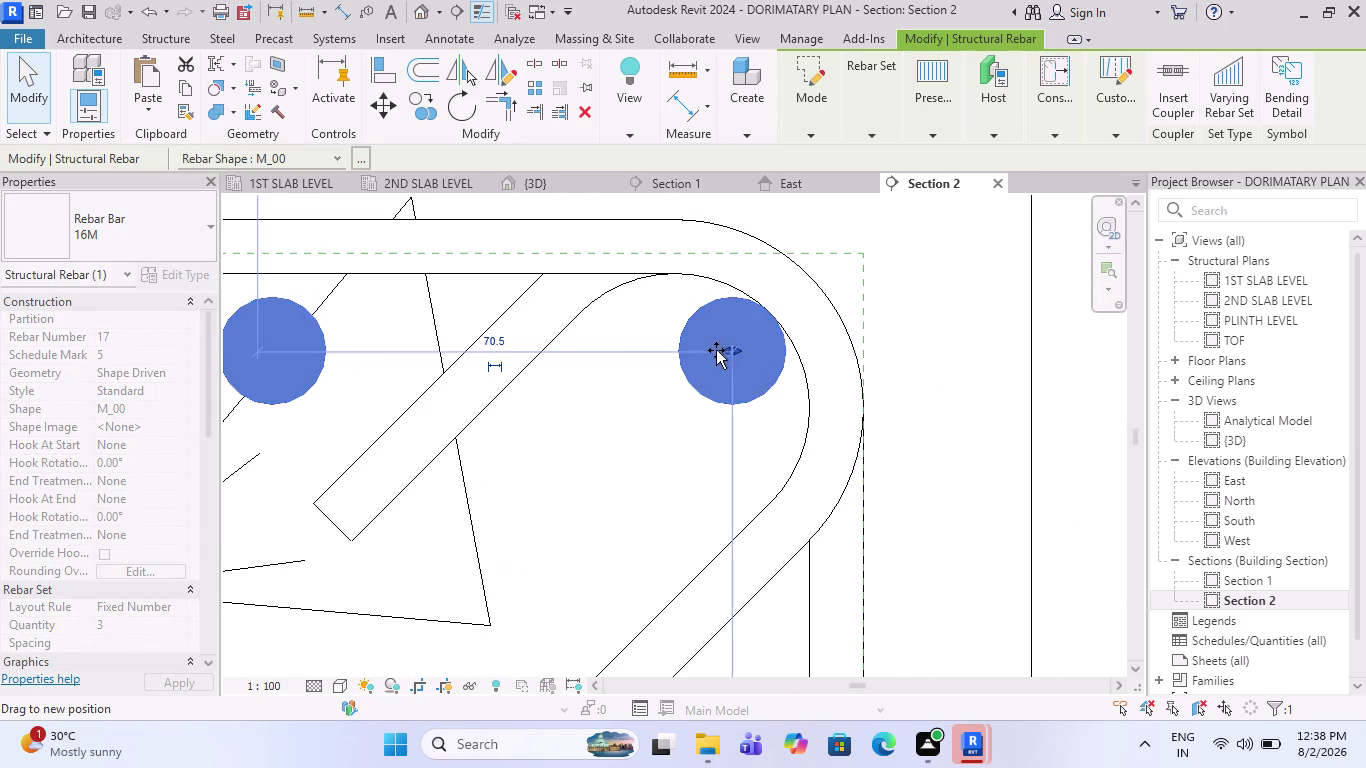
drag(716, 350, 704, 356)
scroll(down, 3)
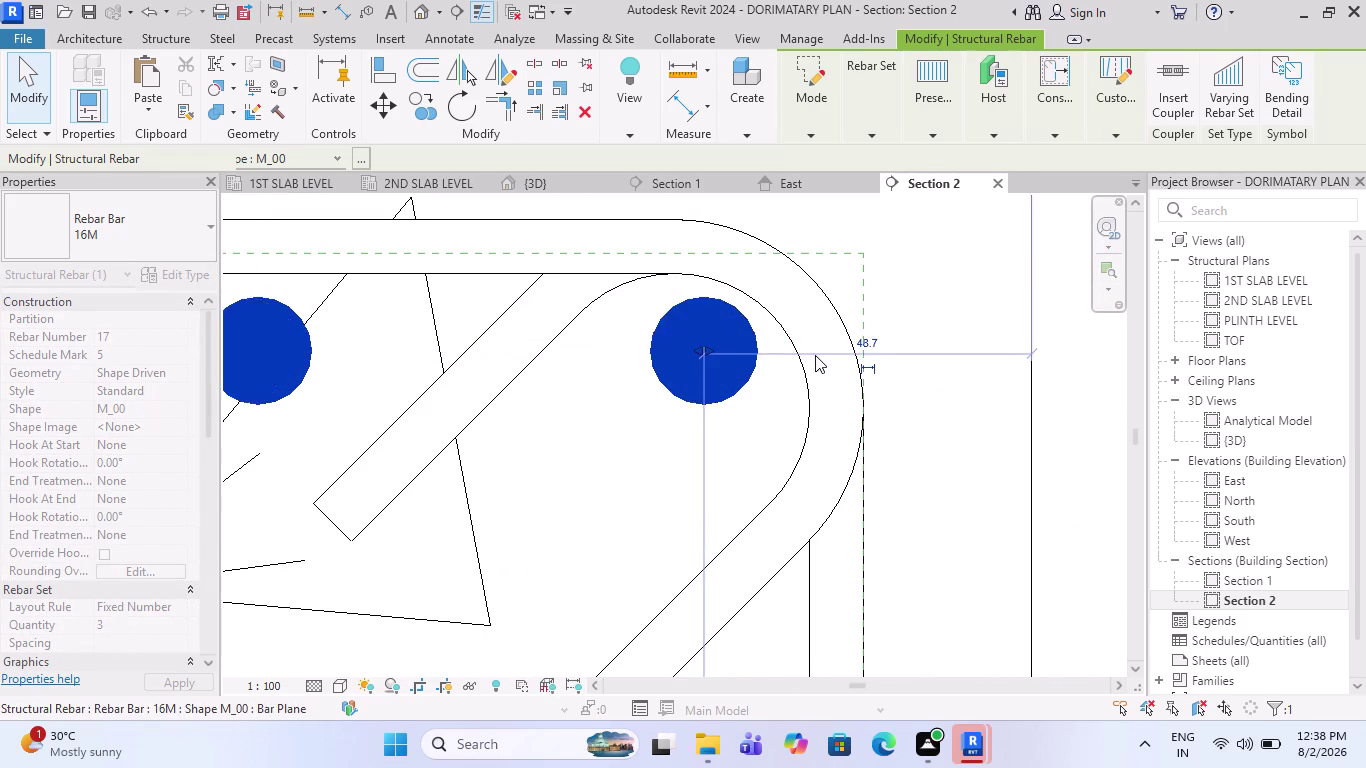
scroll(down, 3)
Cycle between the overlapping stirrup and bars, then reselect the 16M top bar set.
key(Up)
key(Up)
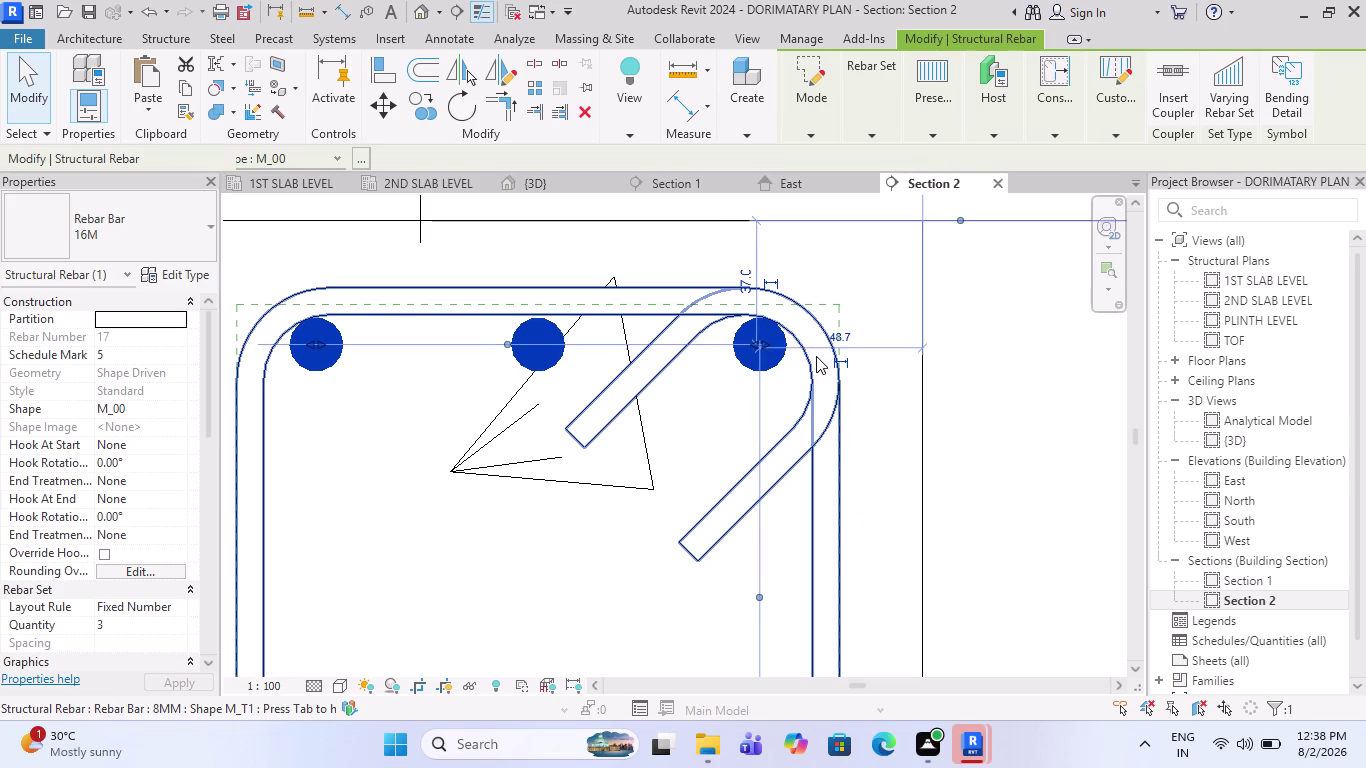
key(Up)
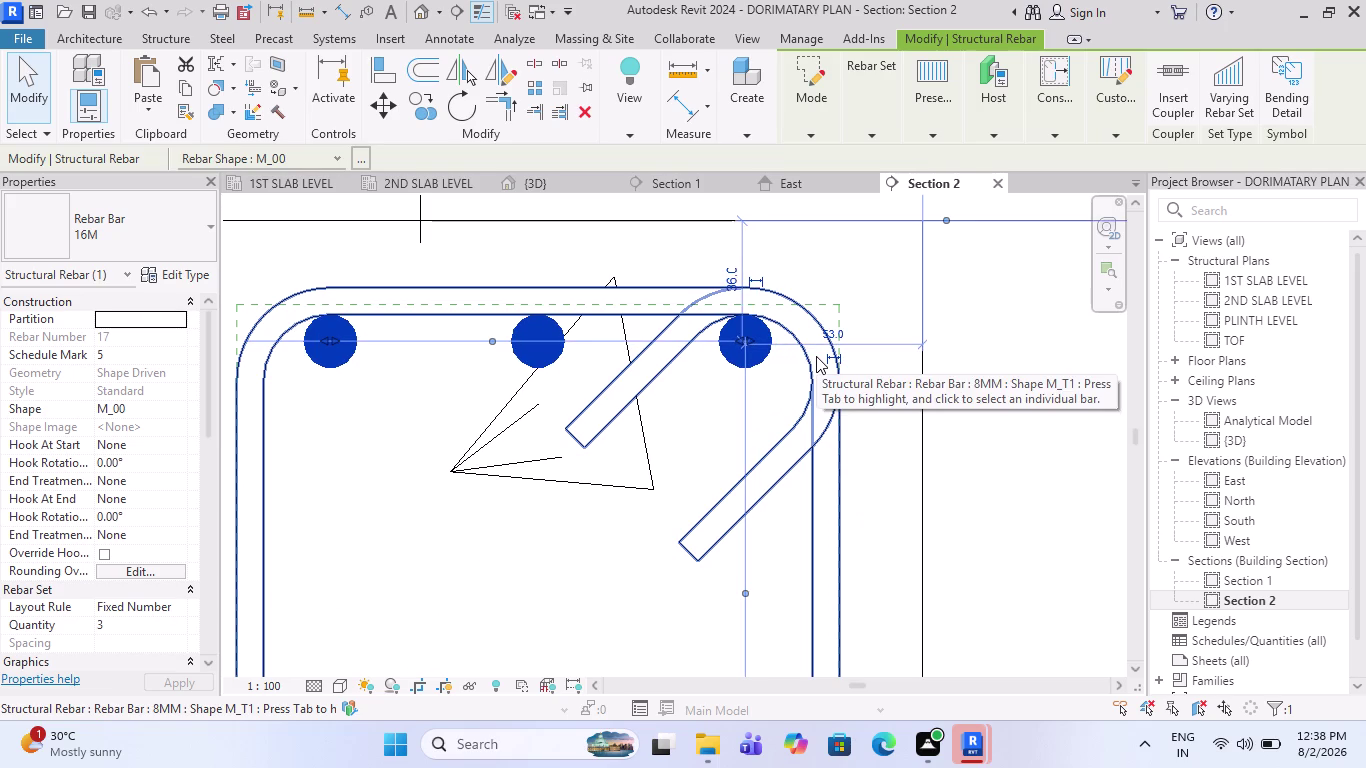
key(Escape)
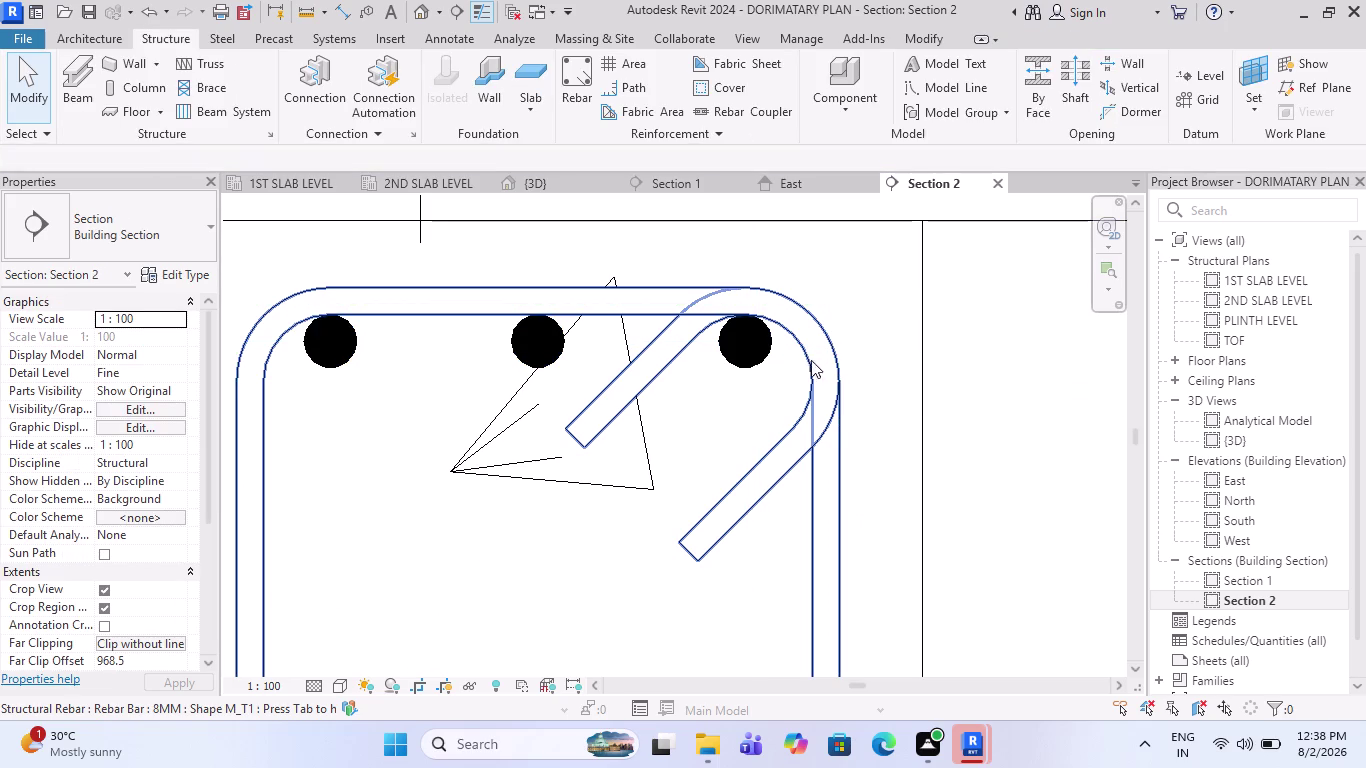
key(Down)
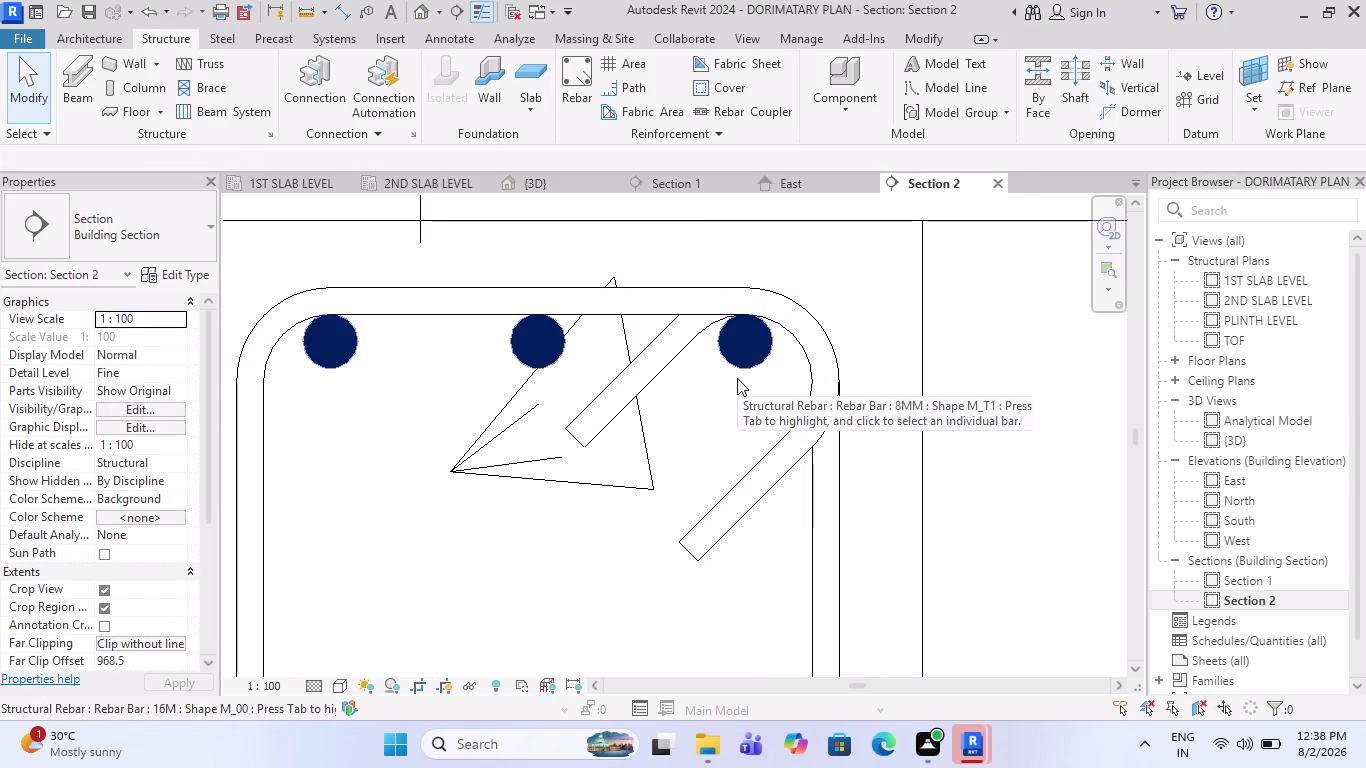
key(Escape)
click(756, 365)
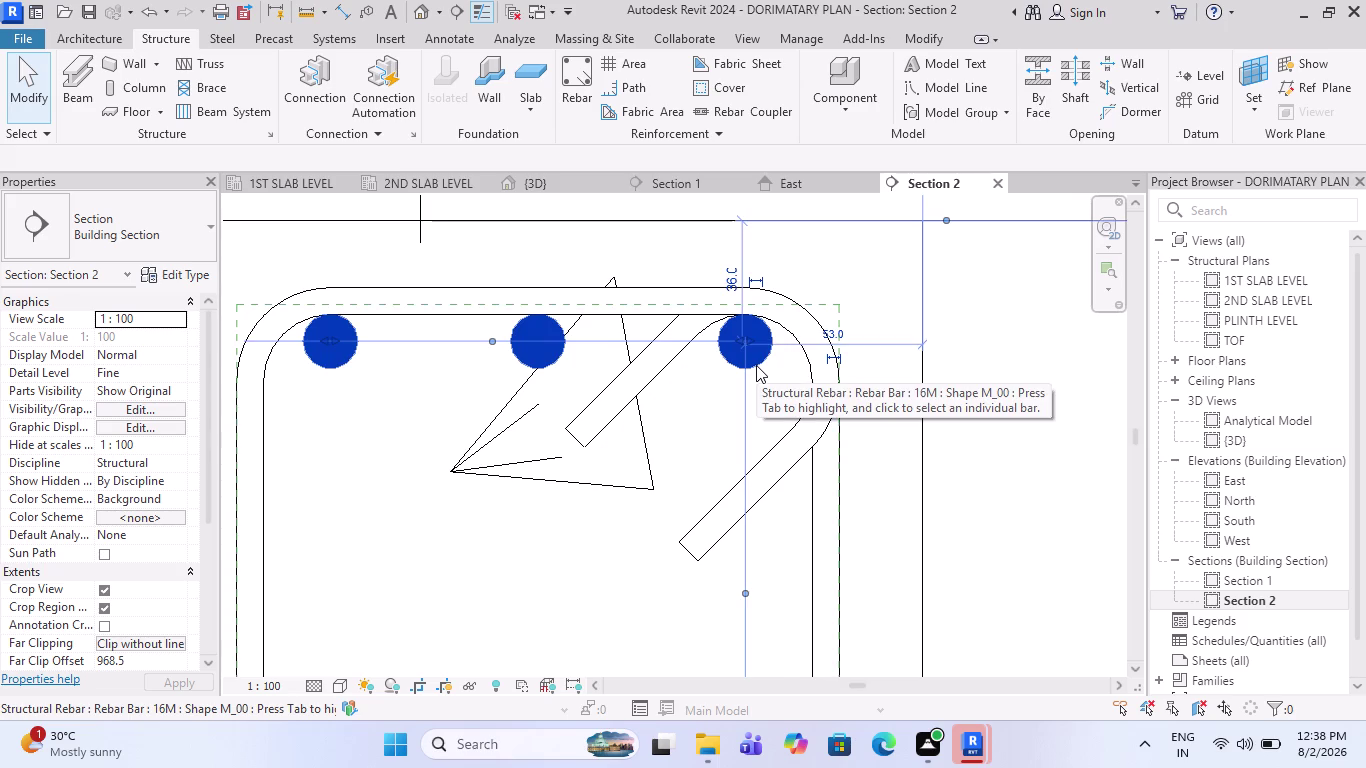
key(Down)
key(Down)
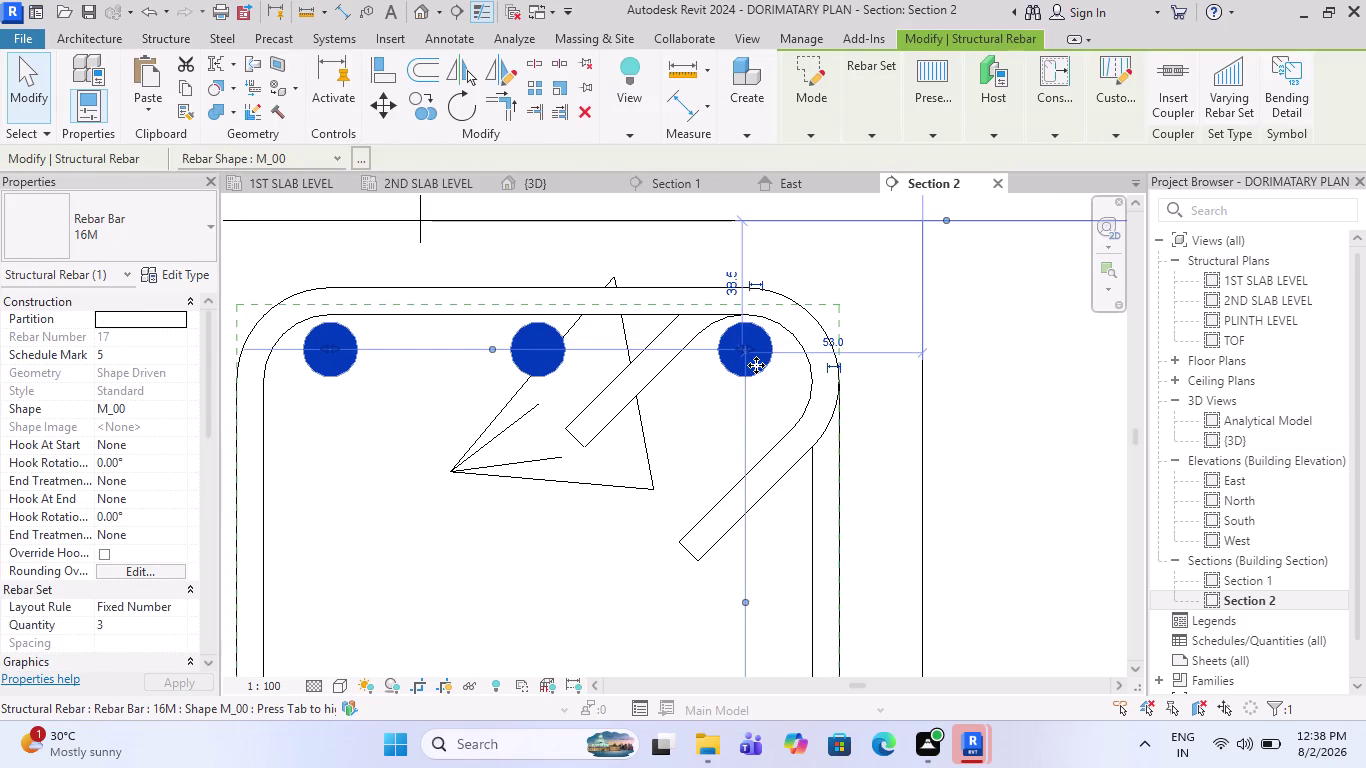
key(Escape)
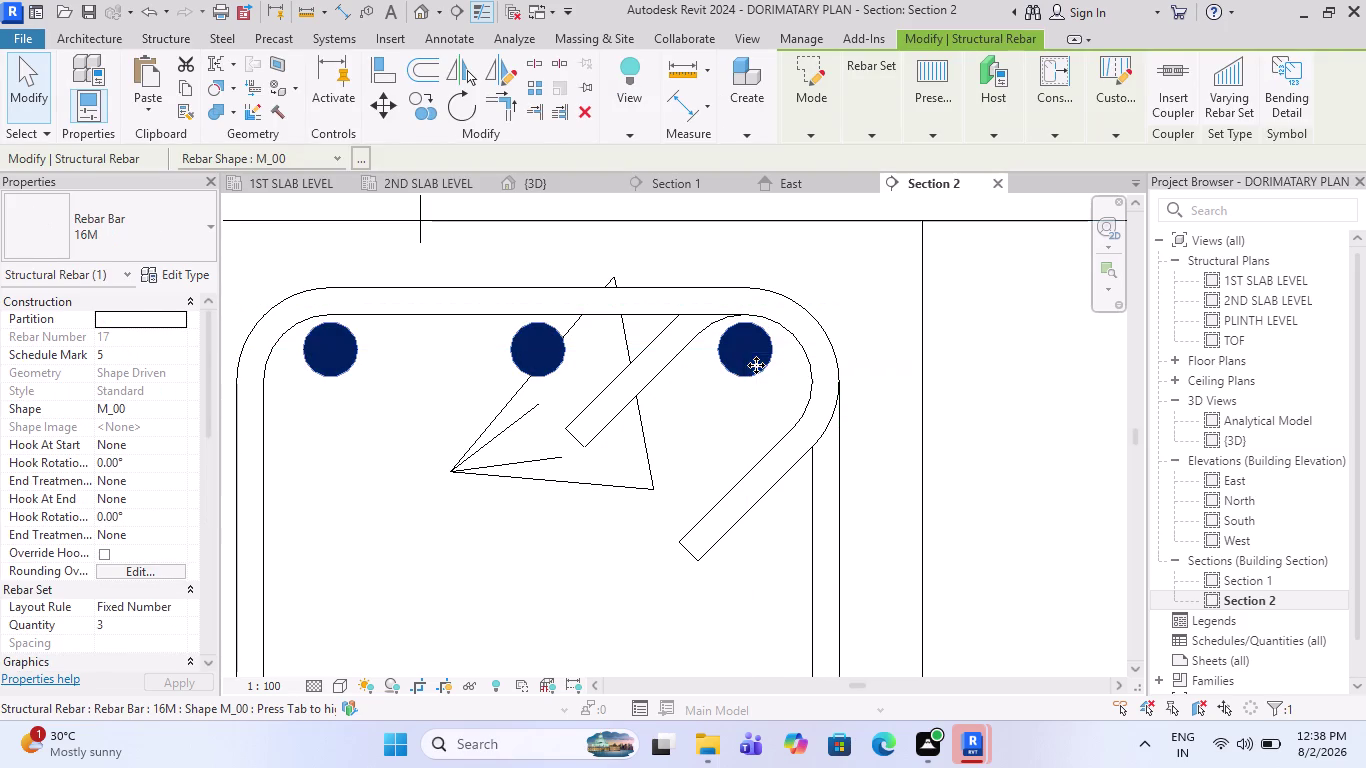
Move the 16M top bar set toward the right stirrup leg, then back left.
scroll(up, 3)
click(745, 351)
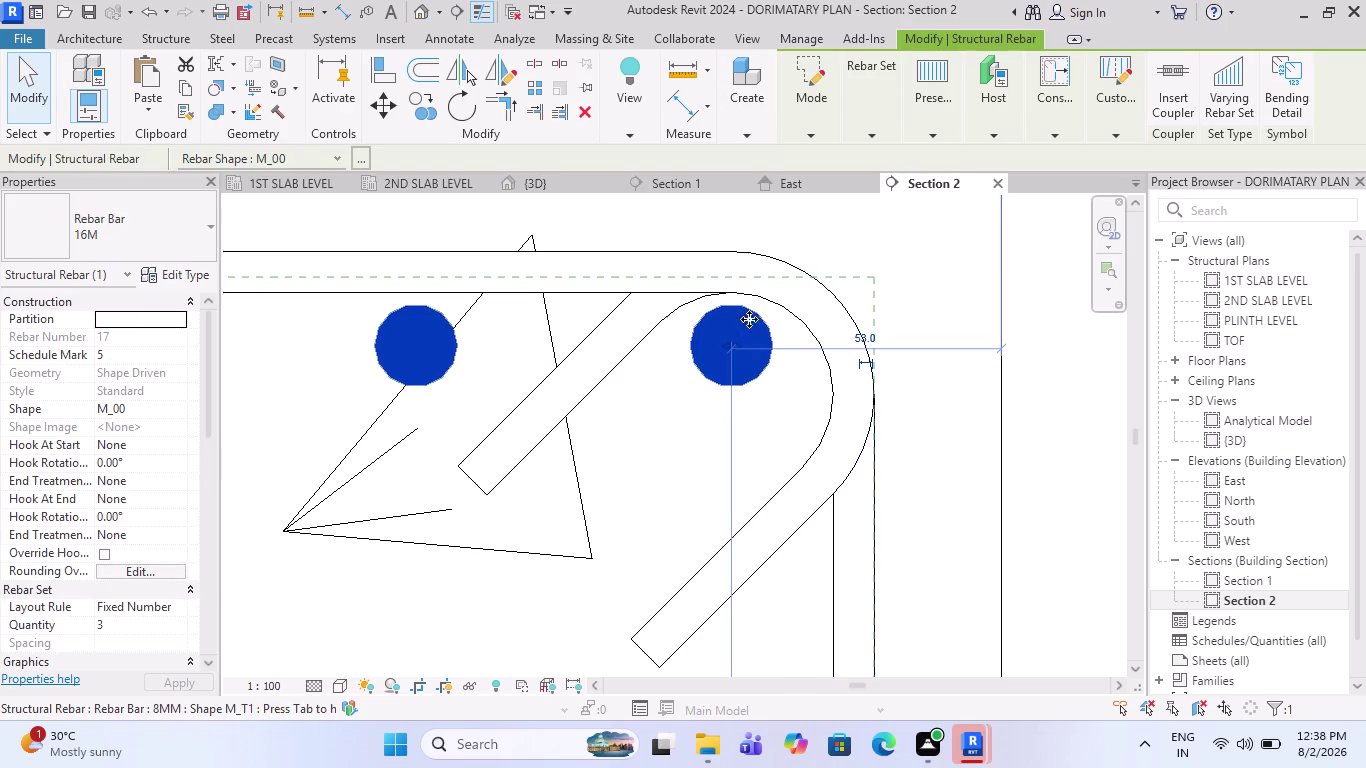
drag(740, 350, 773, 352)
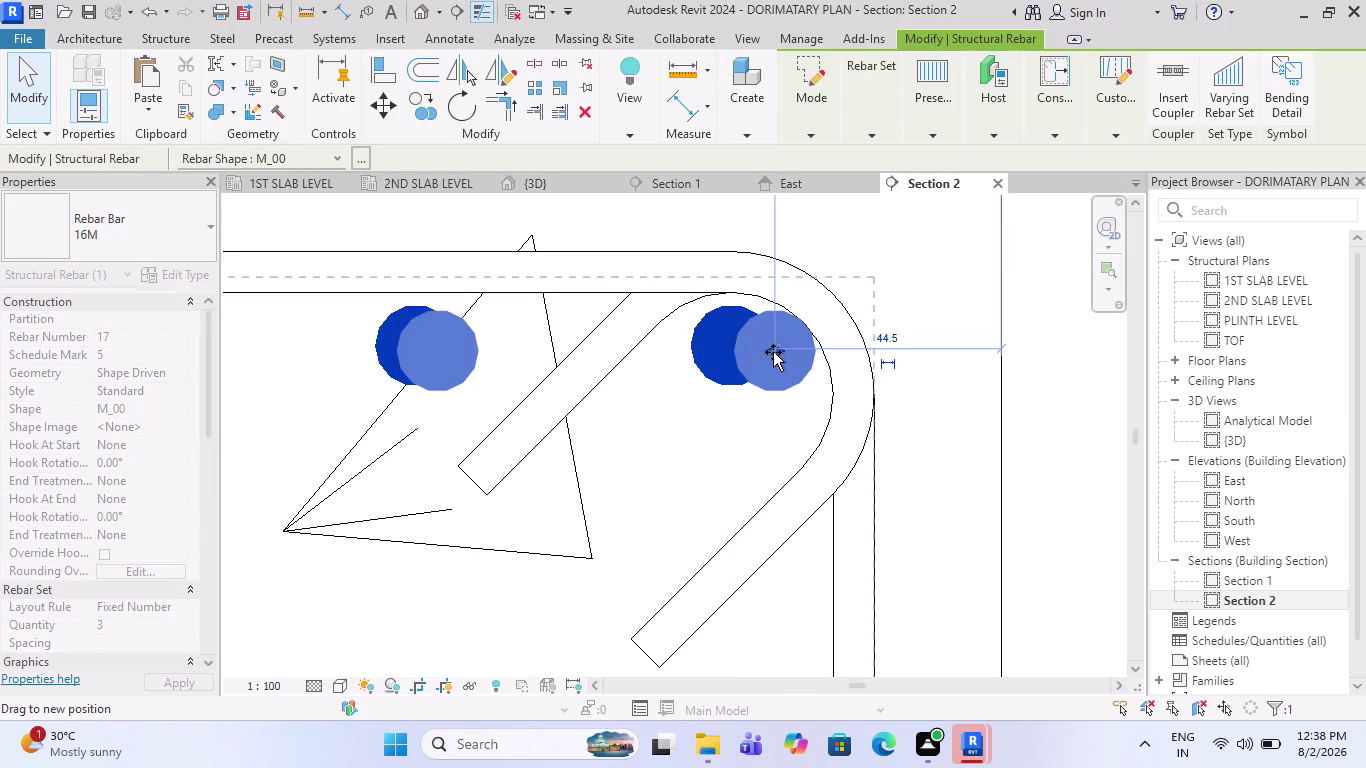
drag(773, 352, 775, 375)
scroll(down, 3)
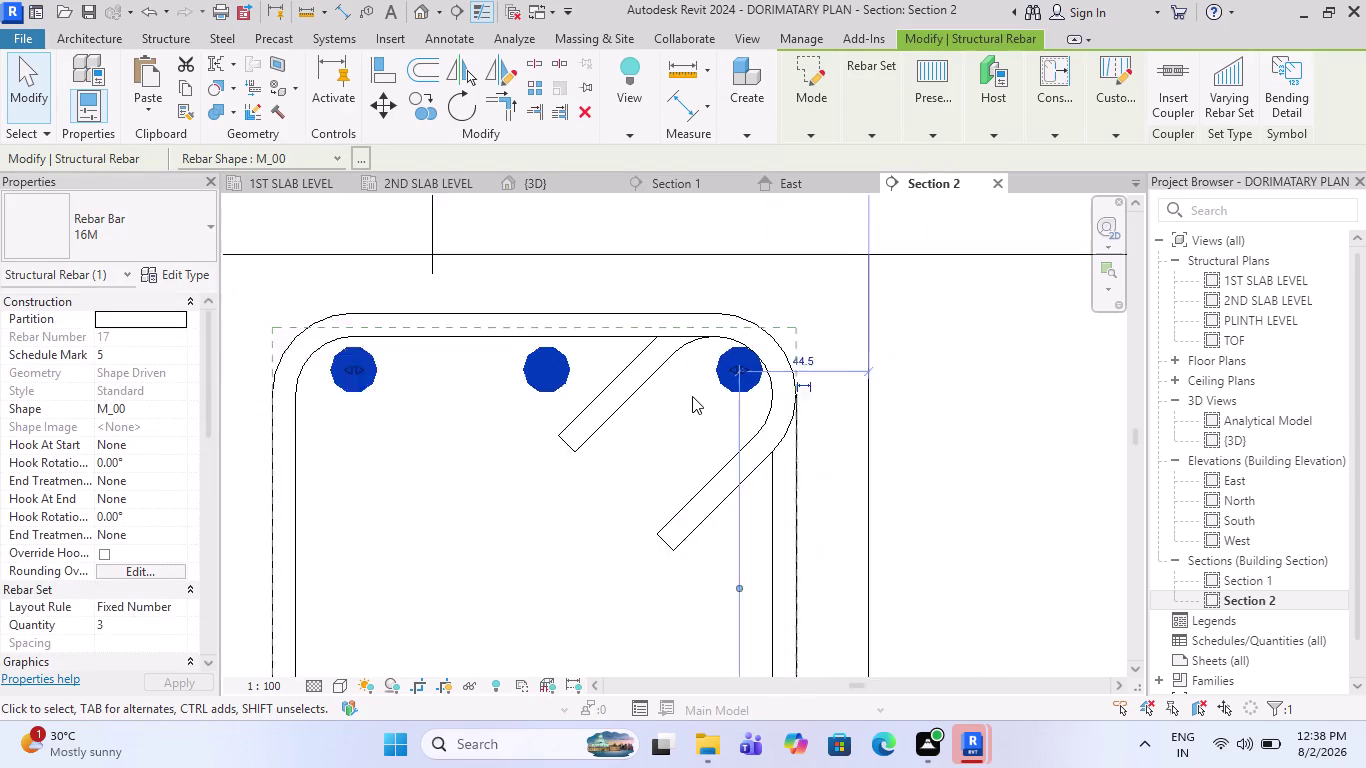
scroll(up, 3)
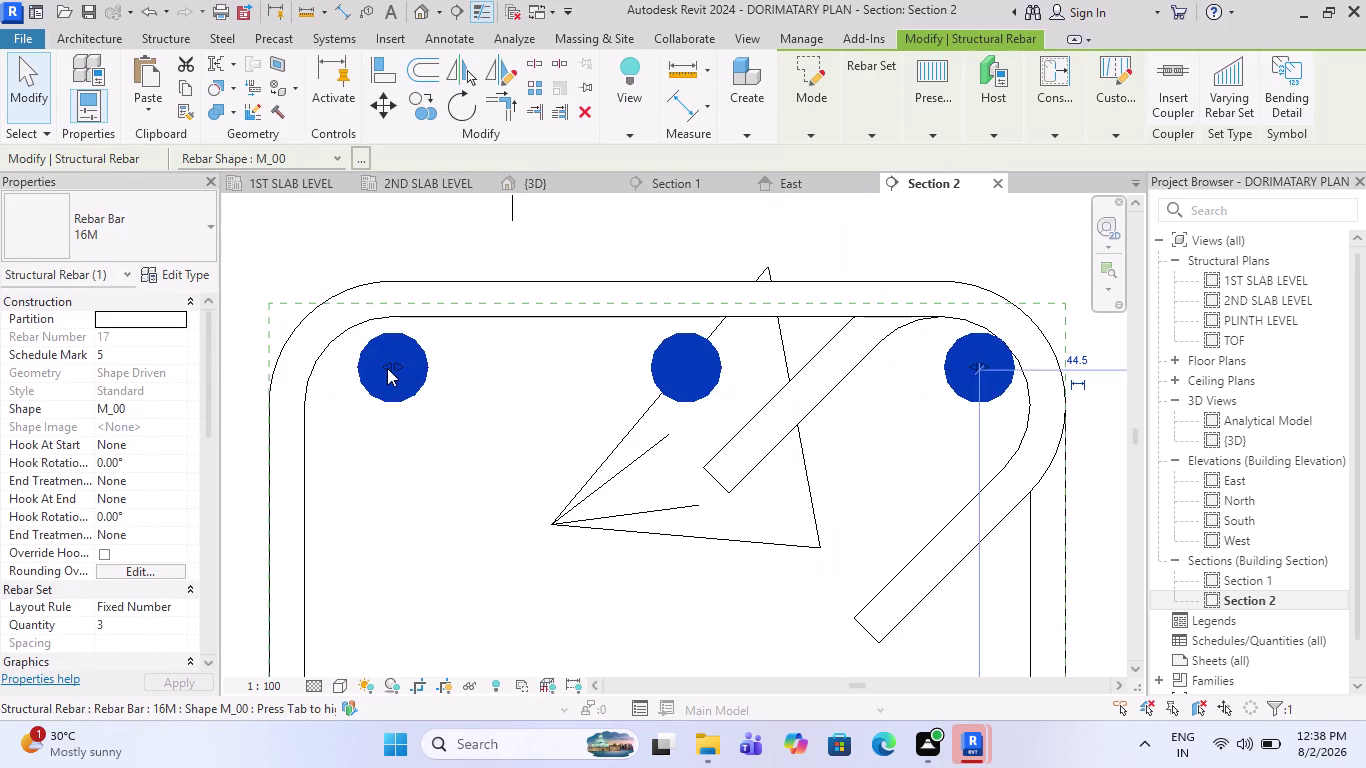
drag(387, 368, 352, 381)
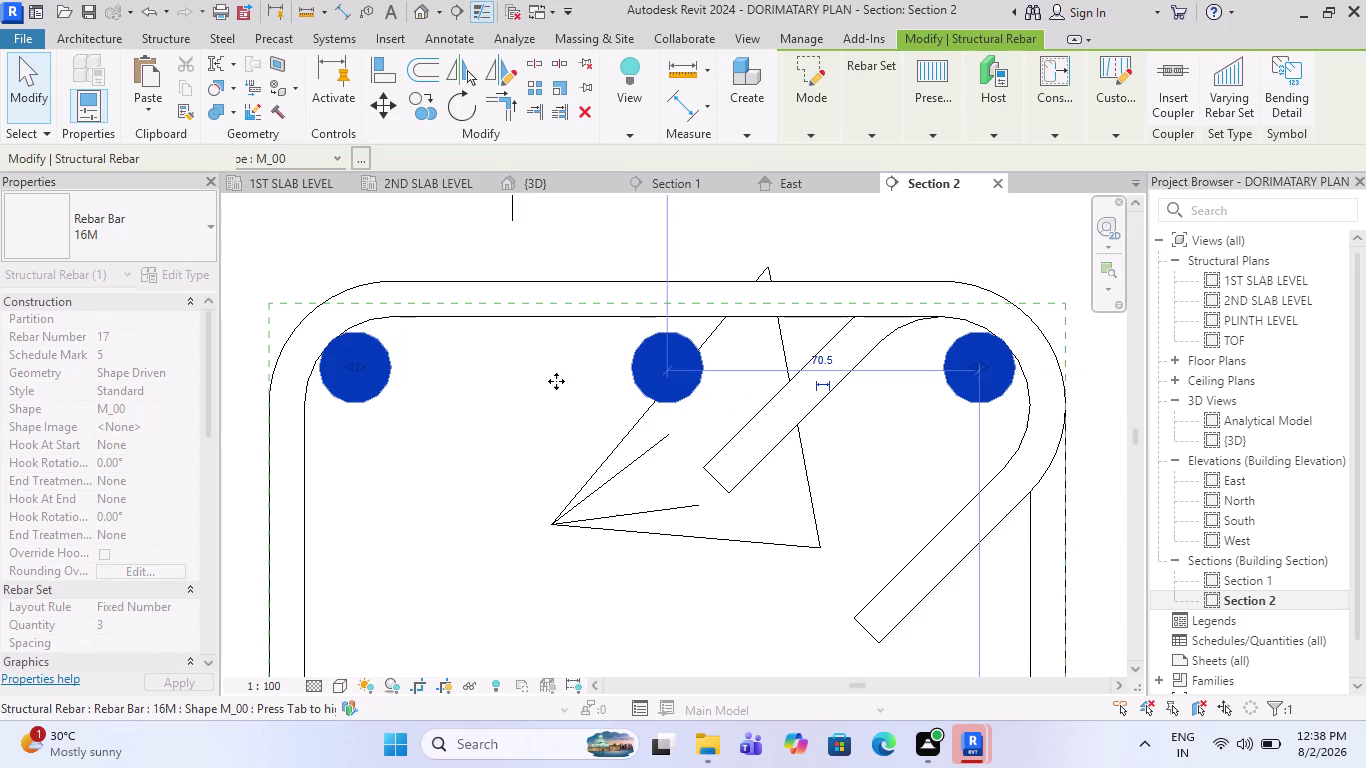
Cycle through the overlapping rebar elements in Section 2 to find the top bars.
key(Escape)
click(699, 343)
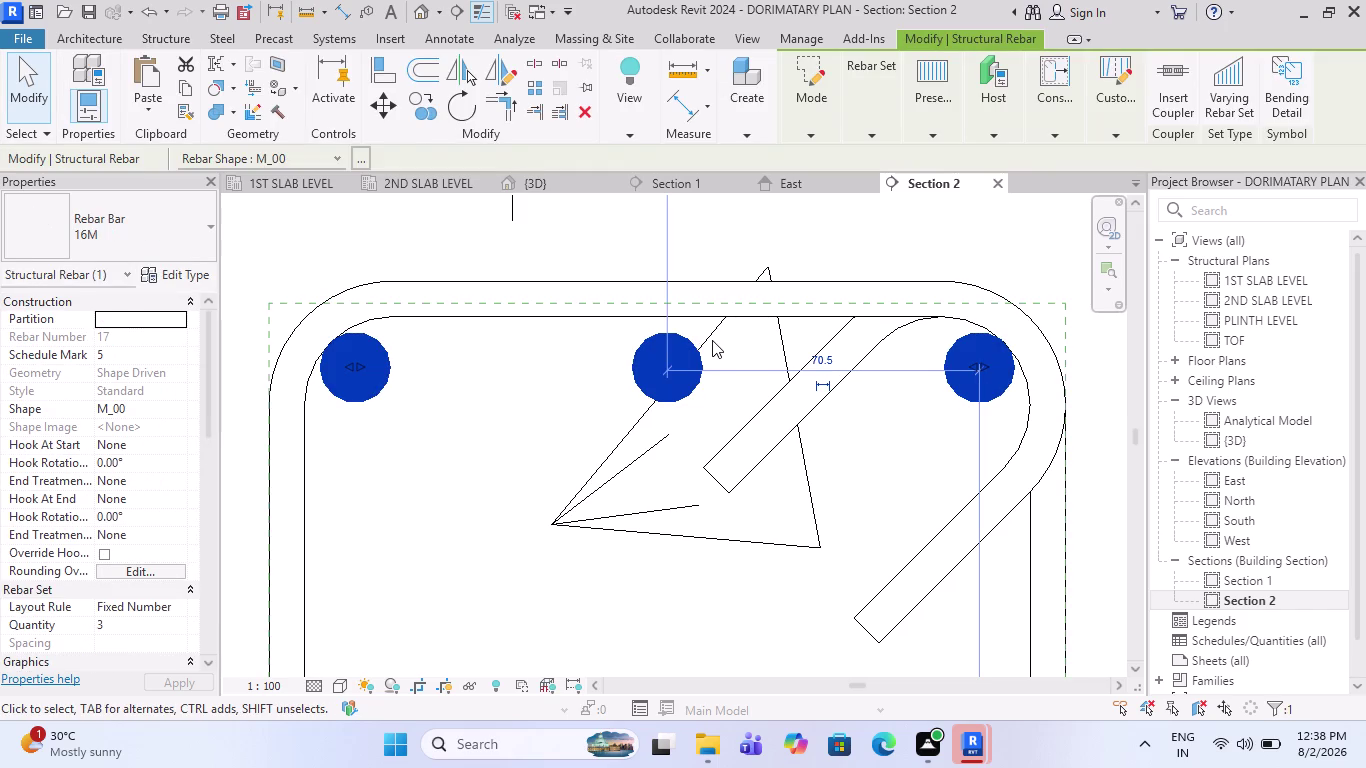
key(Up)
key(Up)
key(Up)
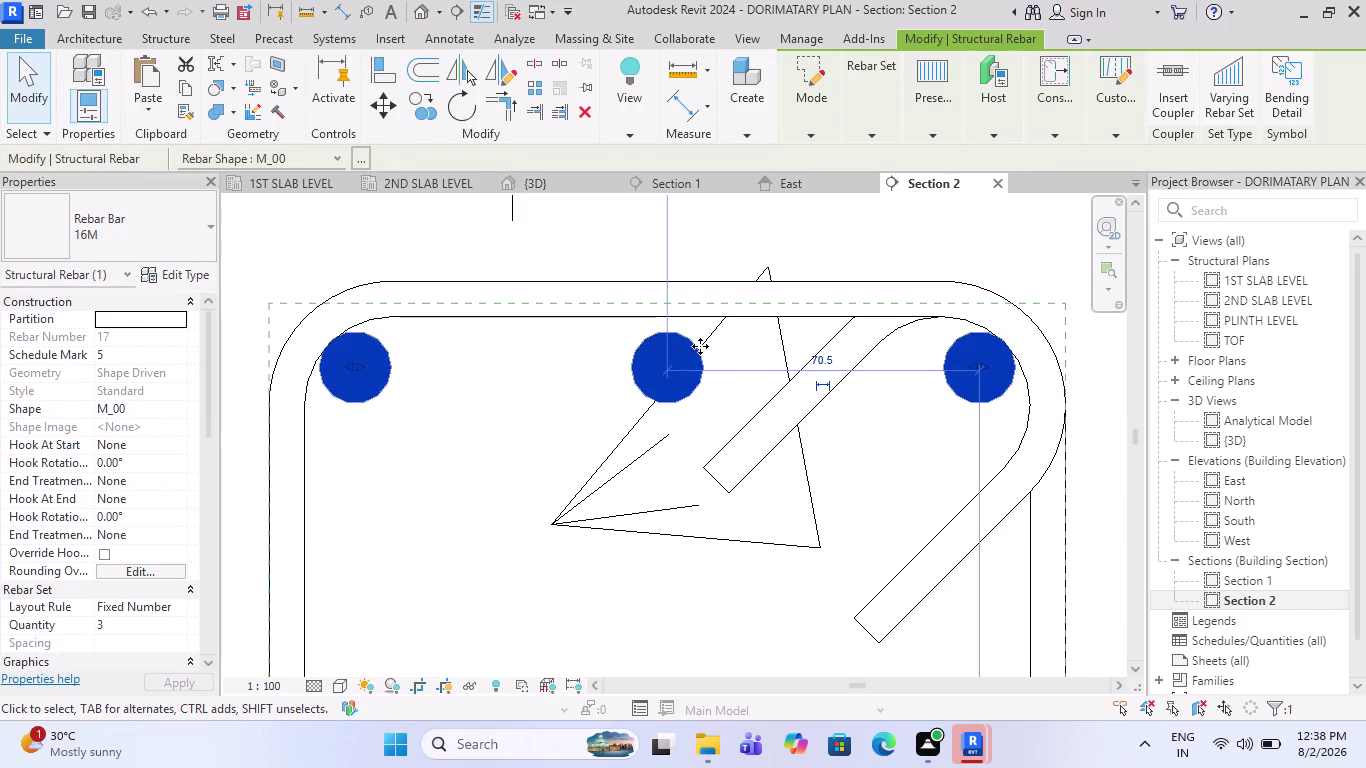
key(Escape)
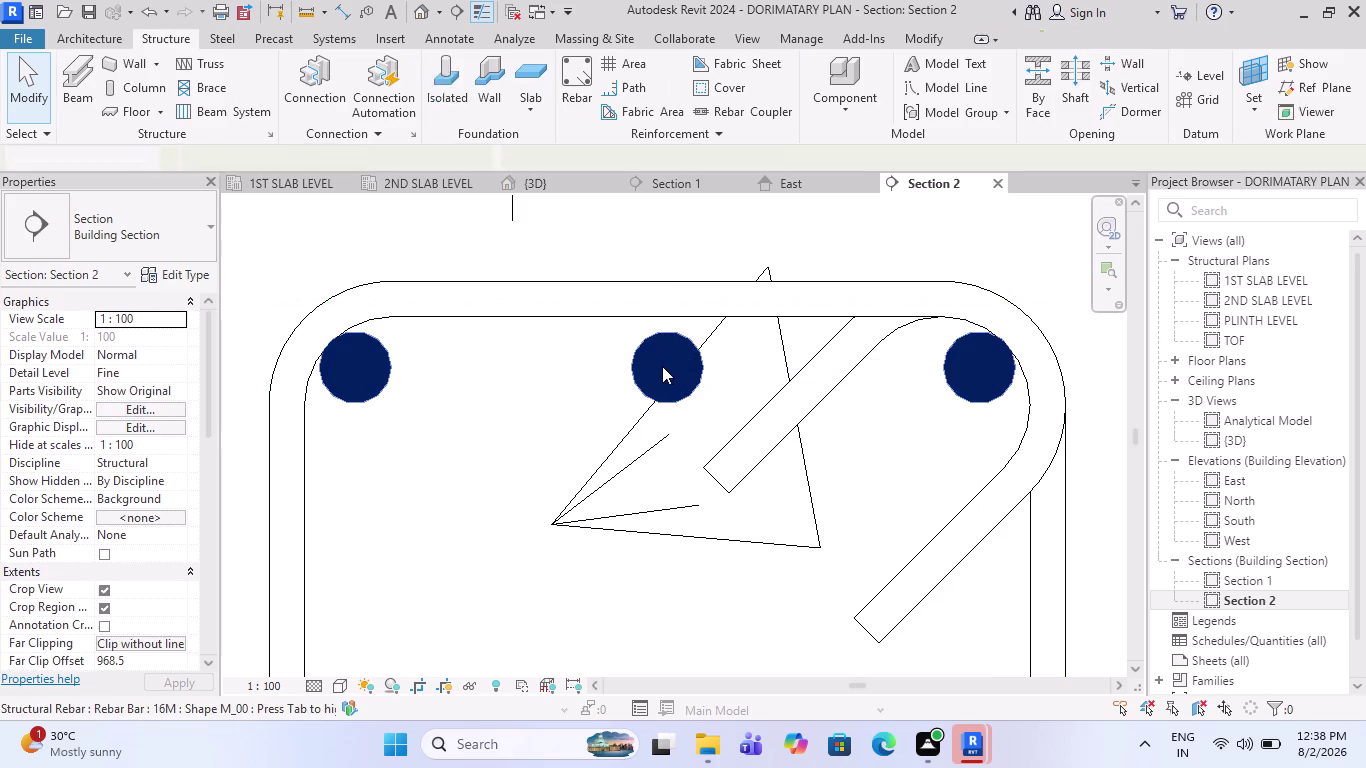
Reselect the top bar set and nudge it right into the tie's upper corners.
click(636, 366)
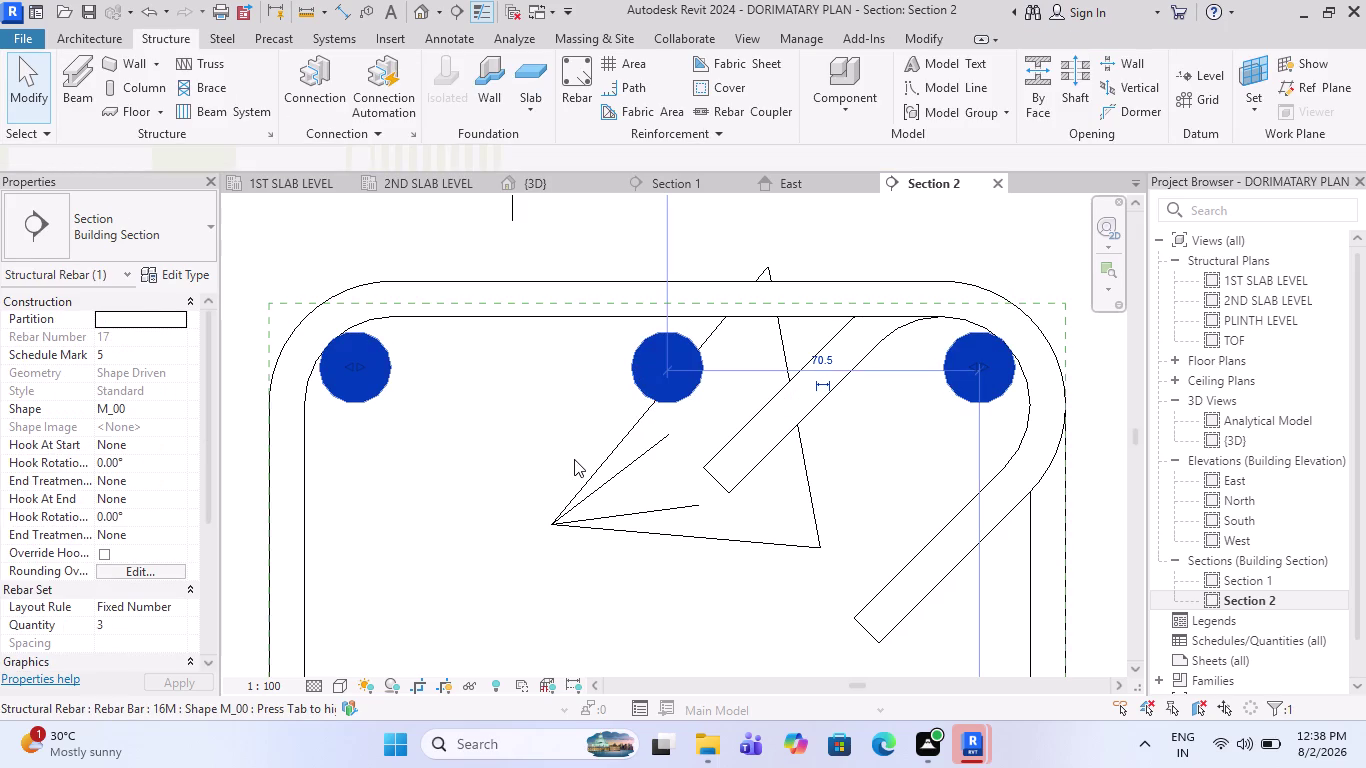
key(Up)
key(Up)
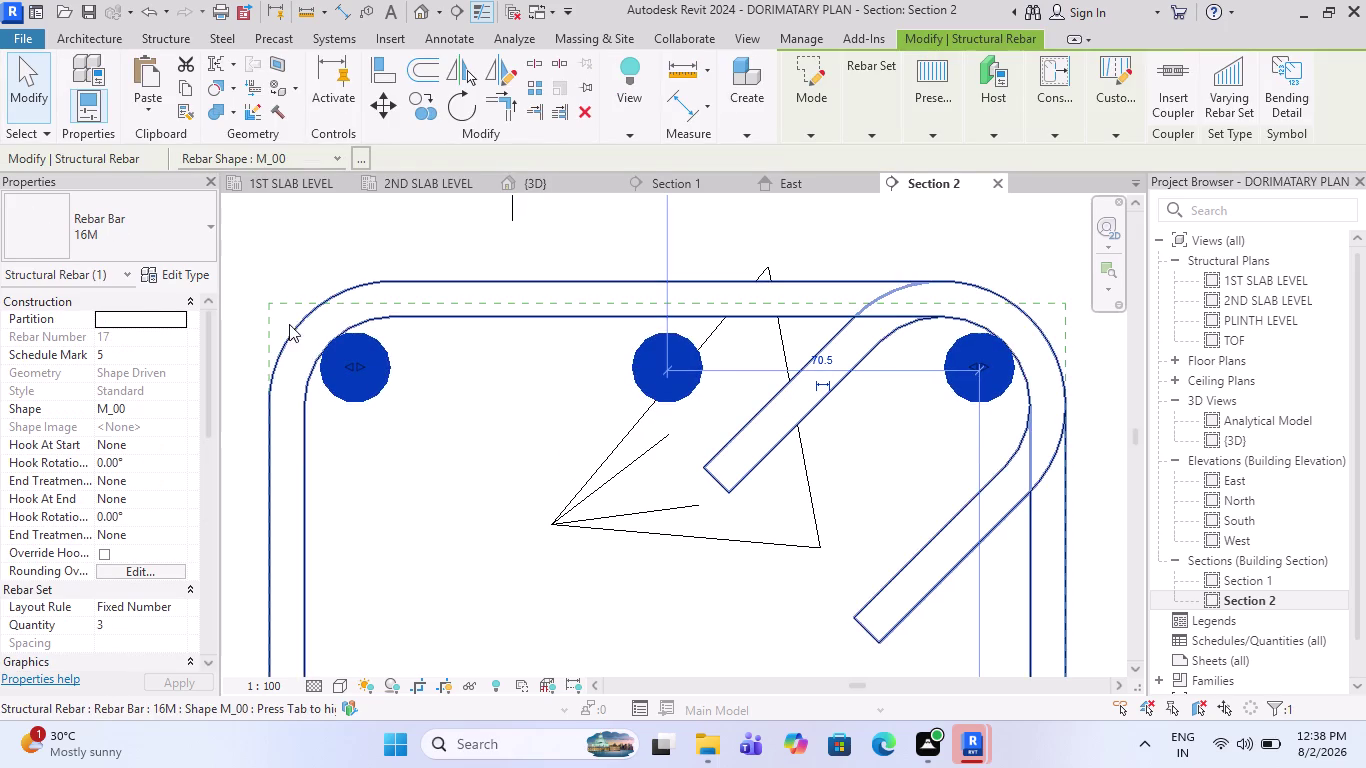
drag(365, 370, 380, 372)
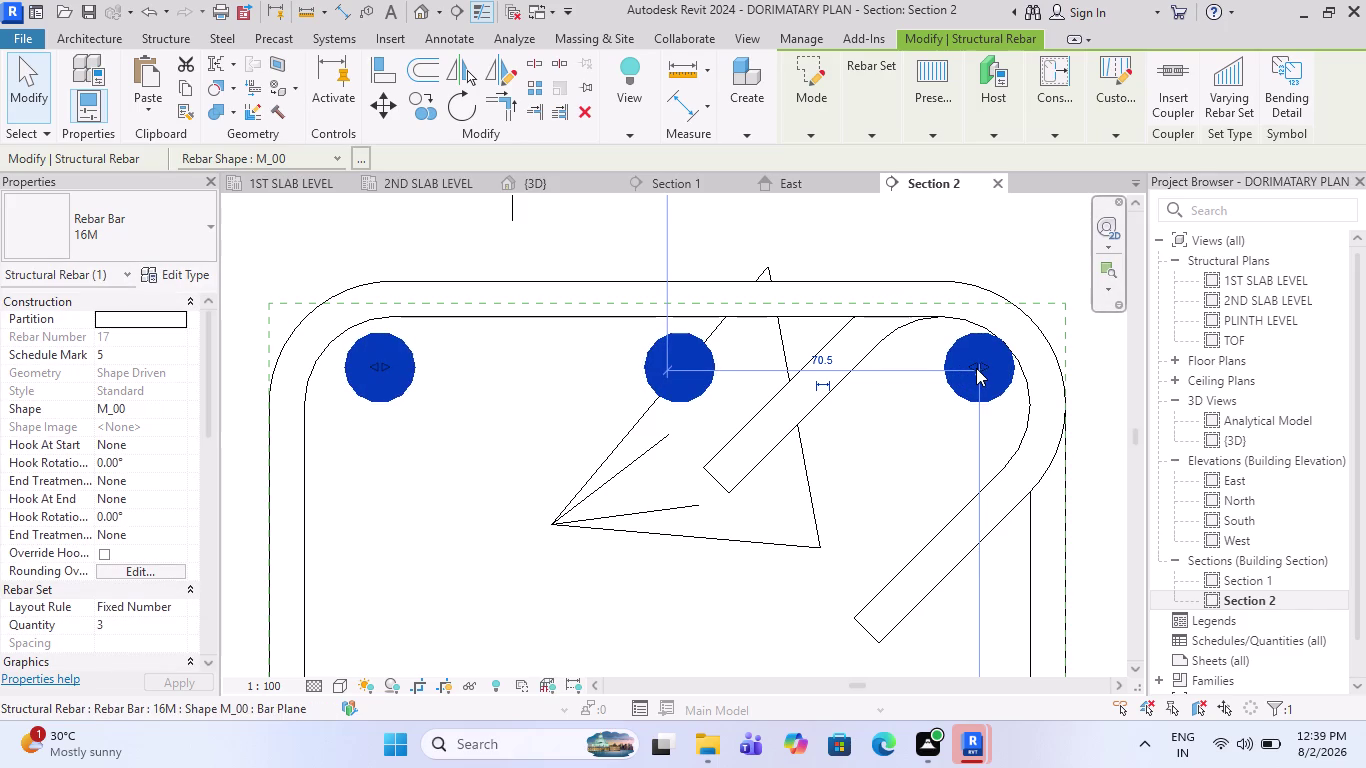
drag(976, 368, 959, 373)
Deselect the rebar and zoom out to show the whole beam cross-section.
key(Up)
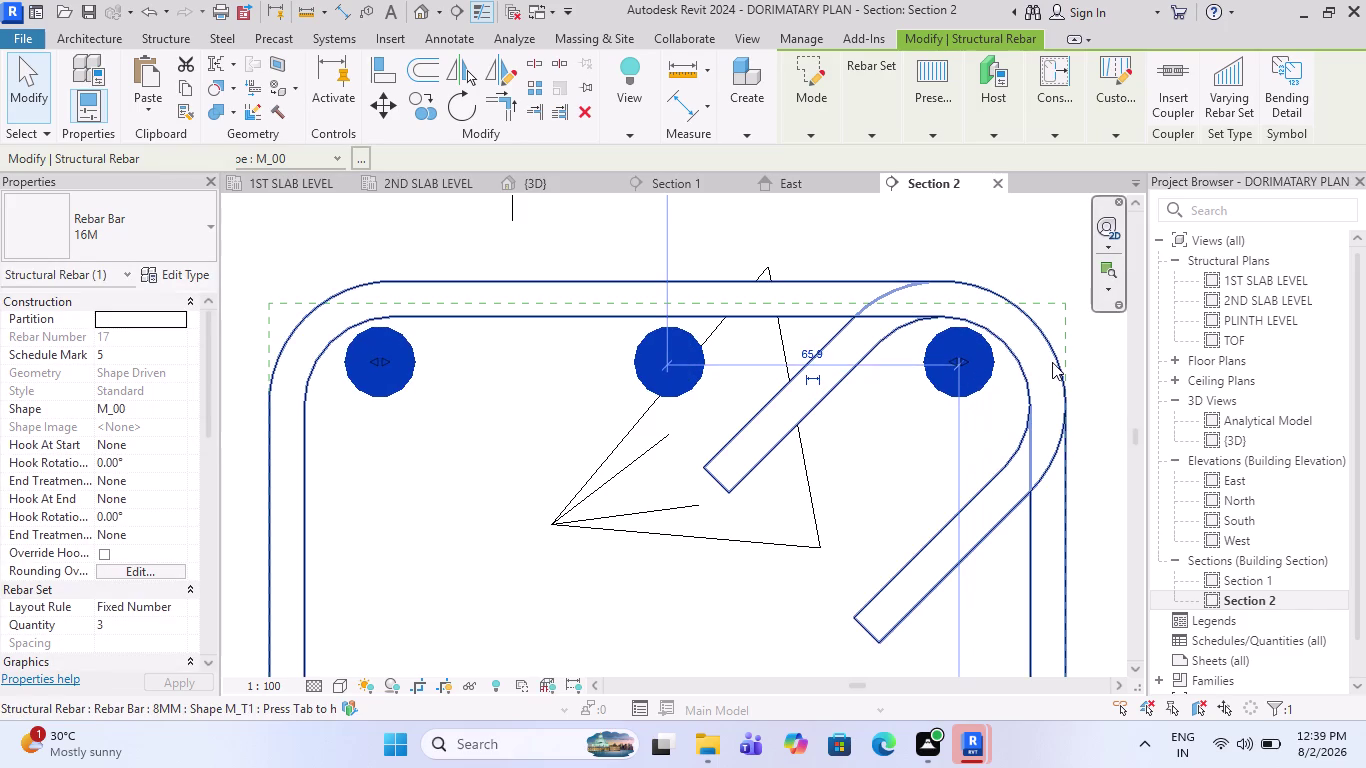
key(Up)
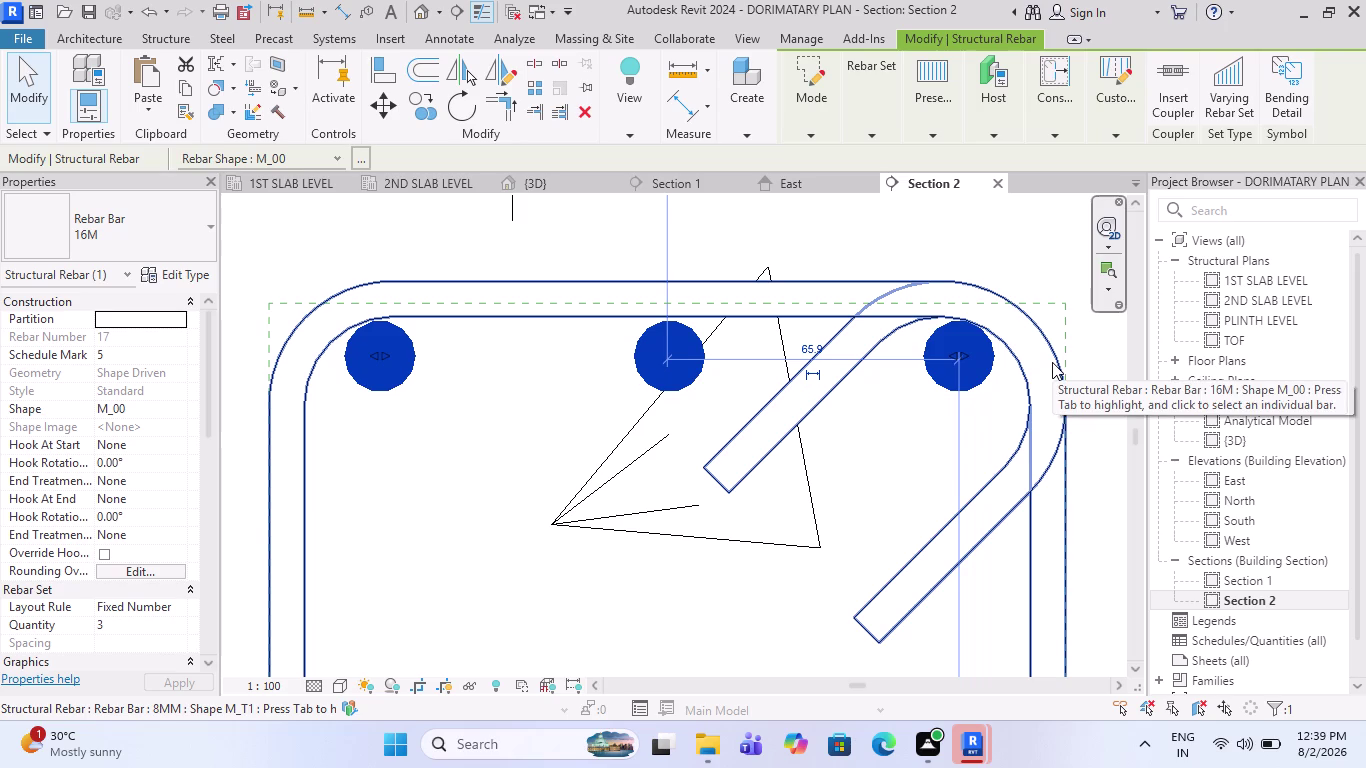
key(Escape)
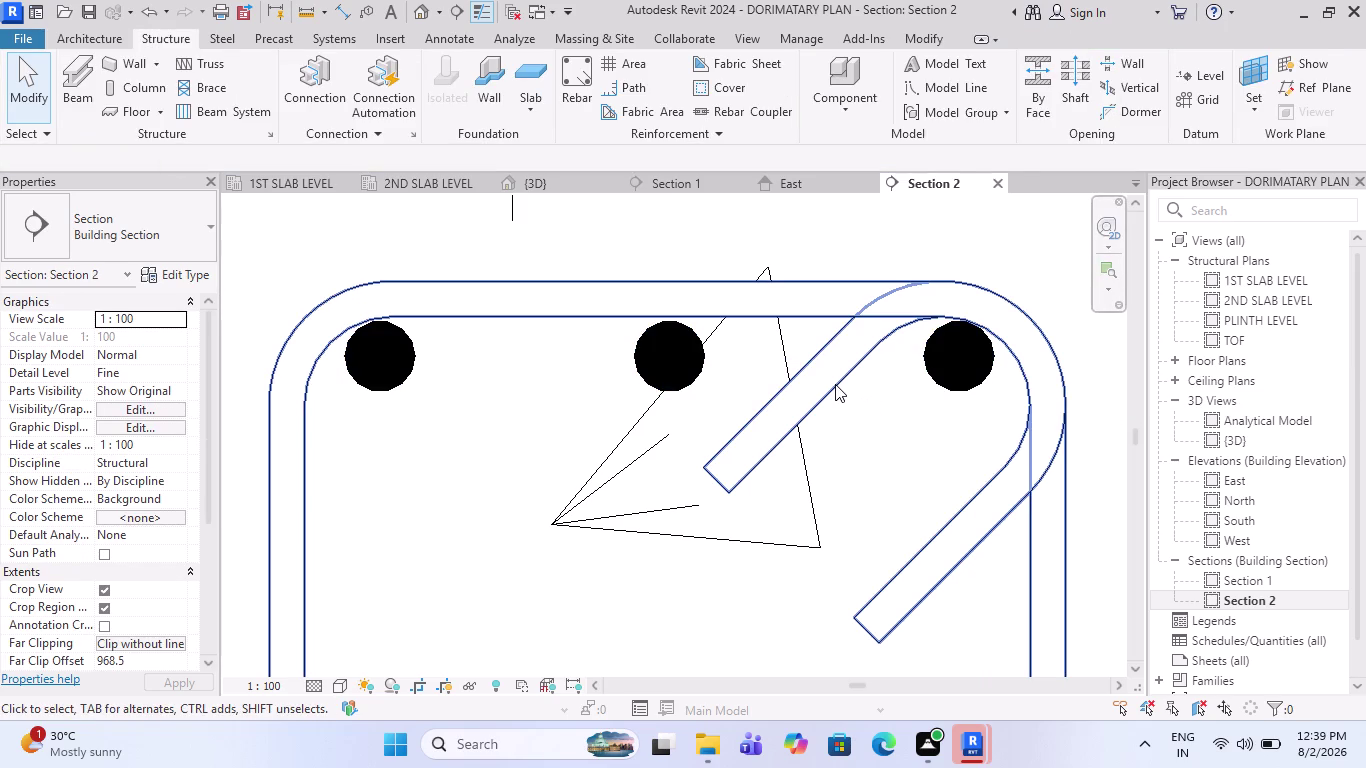
scroll(down, 3)
scroll(down, 3)
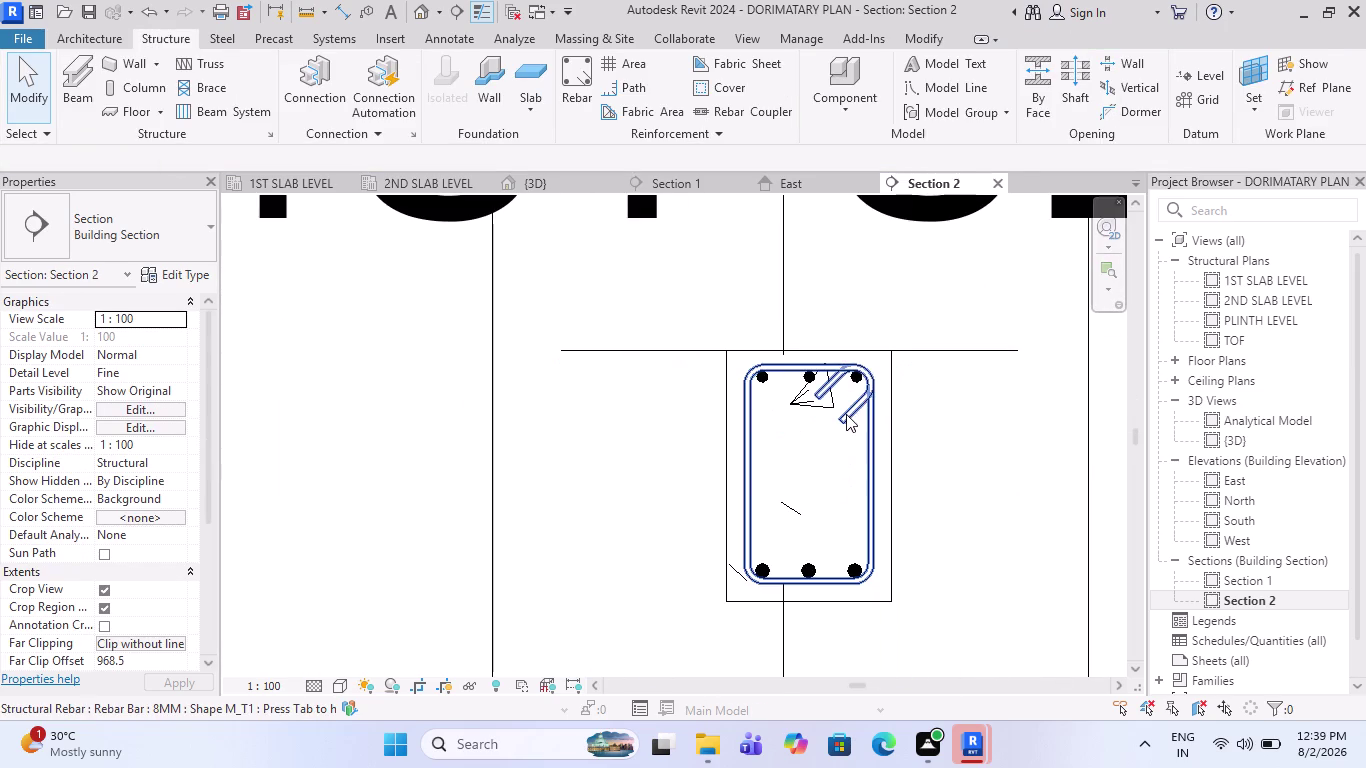
Switch to the 1ST SLAB LEVEL plan and zoom to grid line 1.
middle_drag(930, 488, 788, 471)
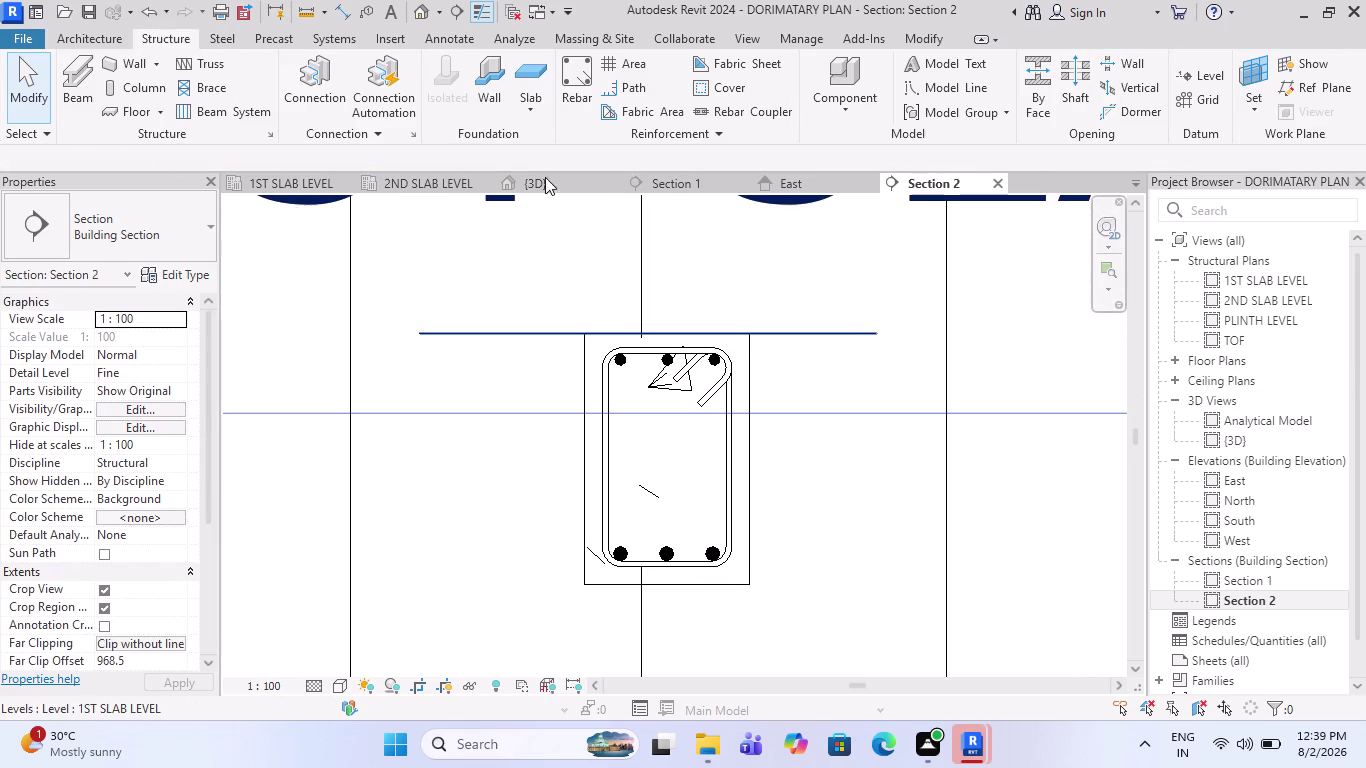
click(261, 188)
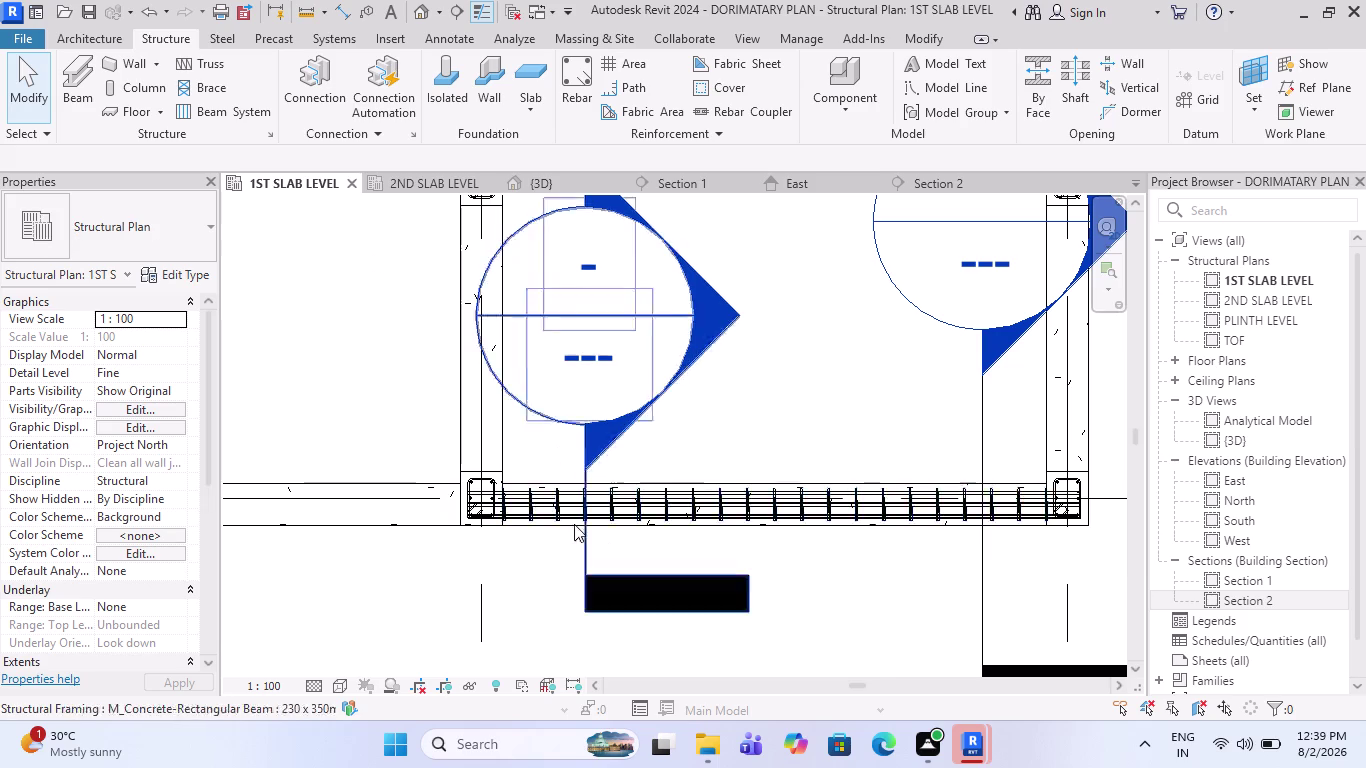
scroll(up, 3)
scroll(up, 3)
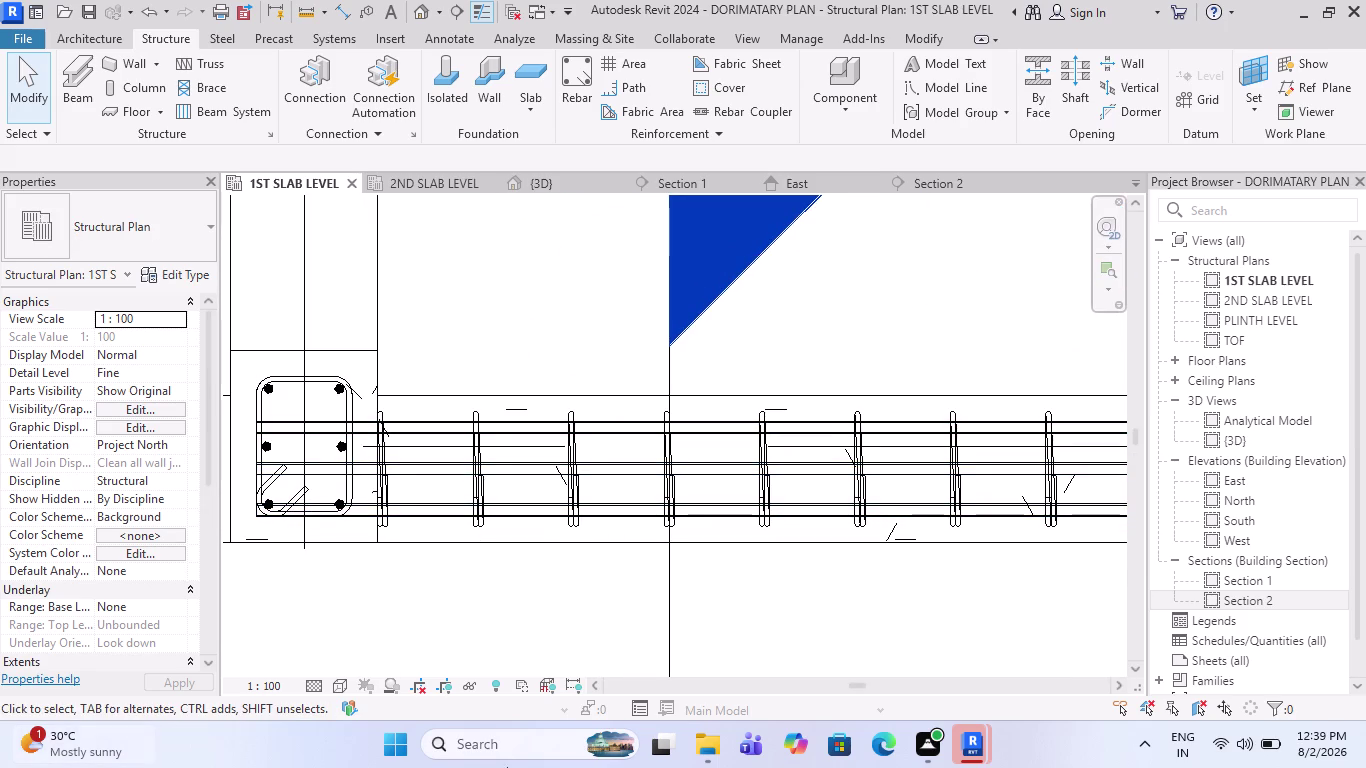
scroll(down, 3)
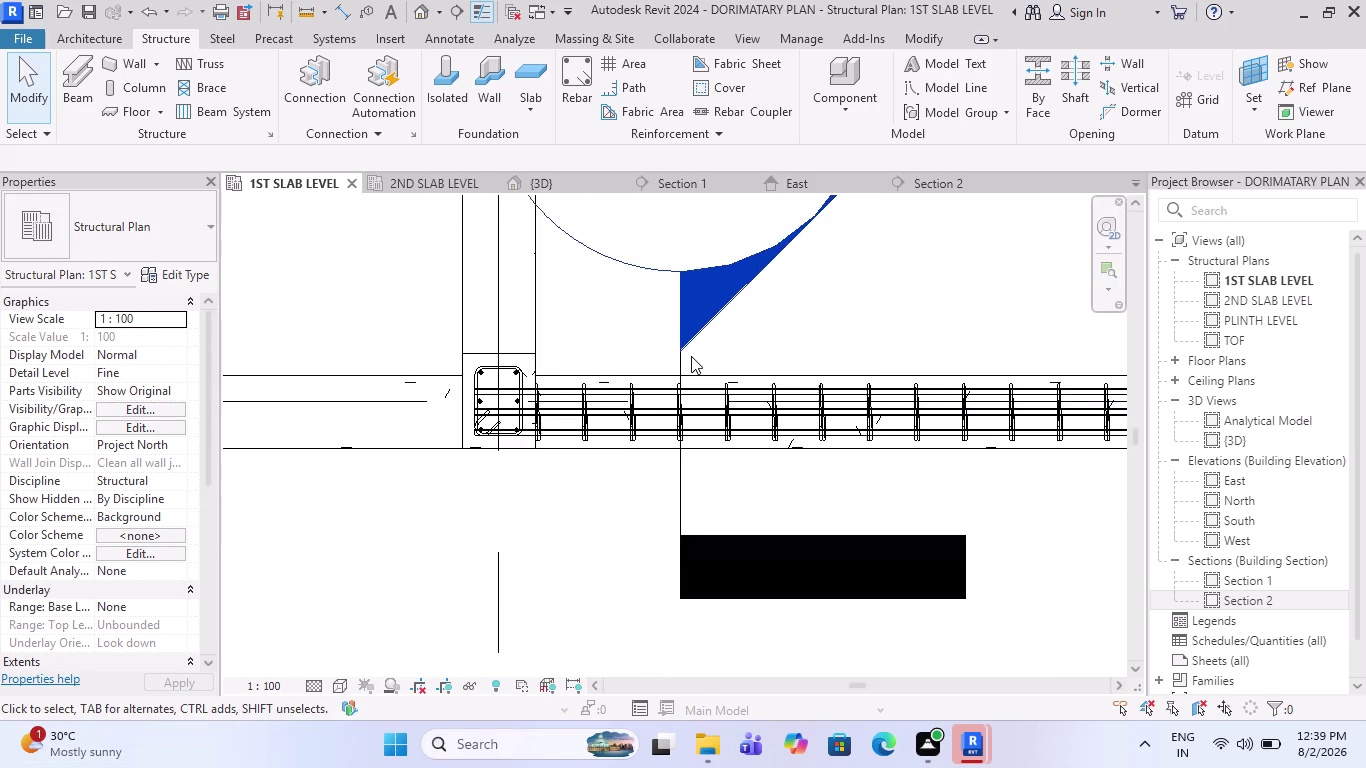
scroll(down, 3)
Select the reinforced beam between grids D and E and start Propagate Rebar.
click(736, 409)
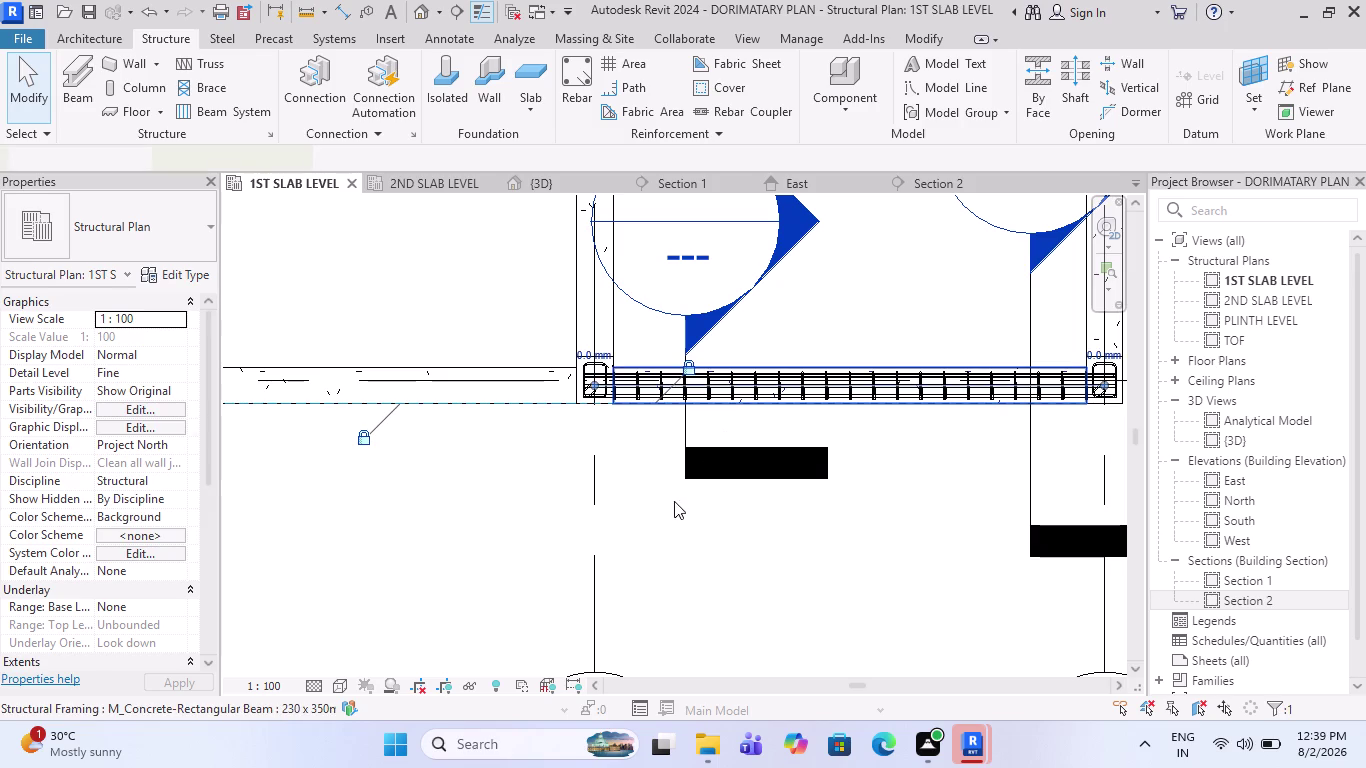
scroll(down, 3)
scroll(down, 3)
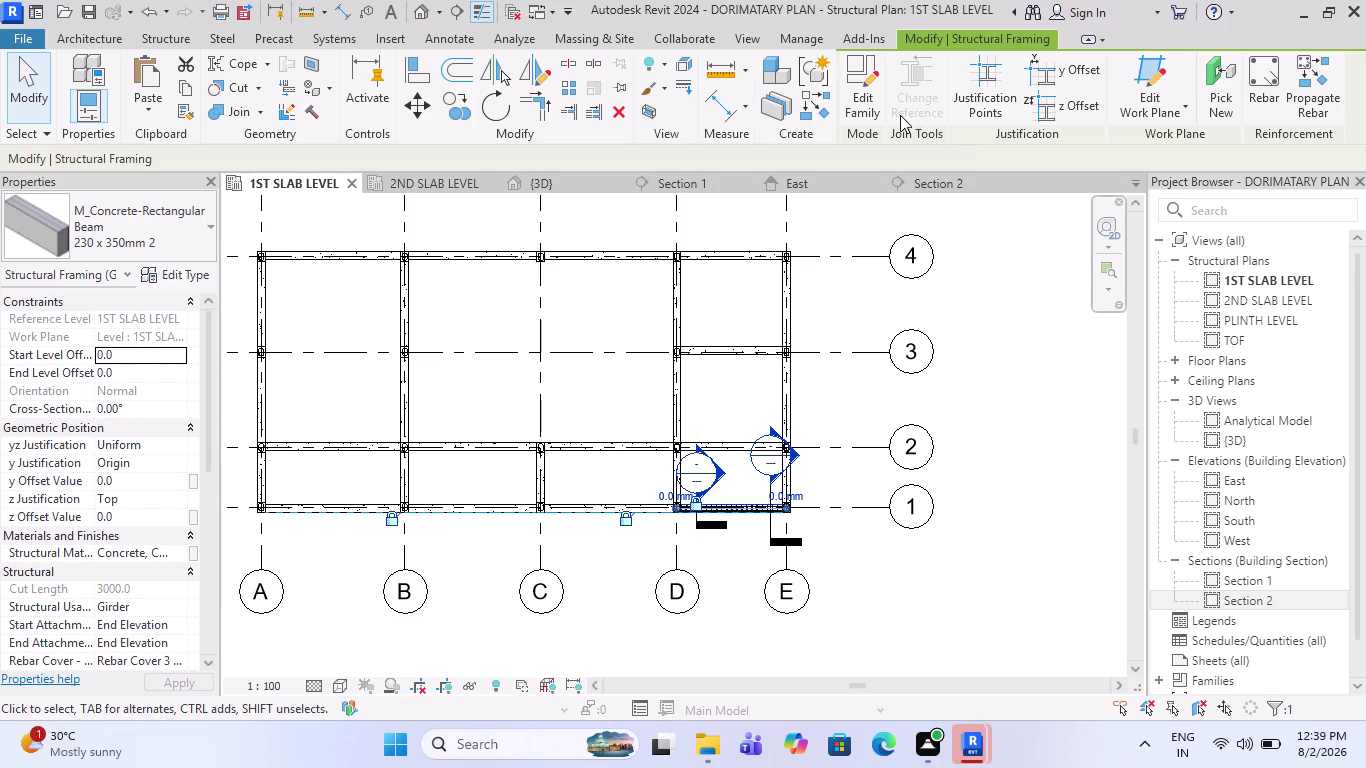
click(1311, 79)
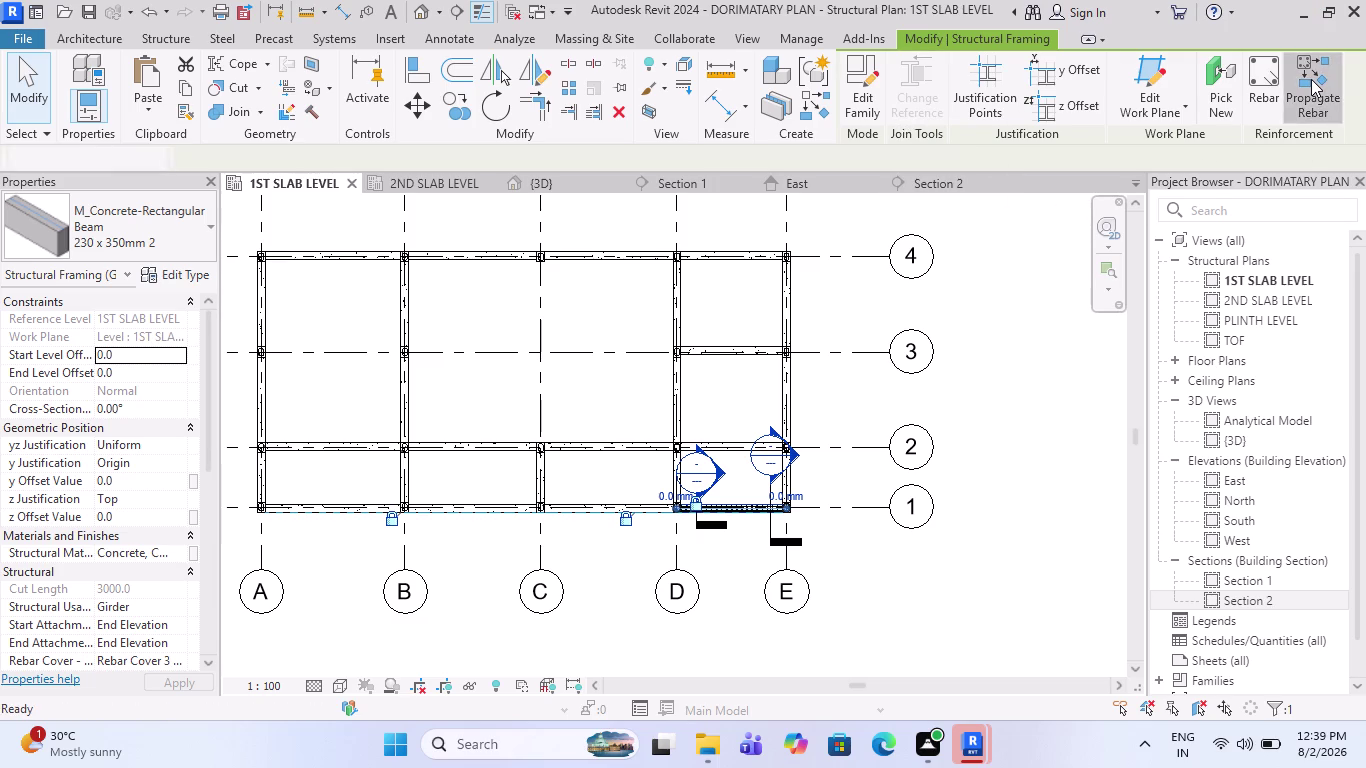
Window-select all the other first-slab-level beams as propagation destinations.
drag(828, 524, 678, 437)
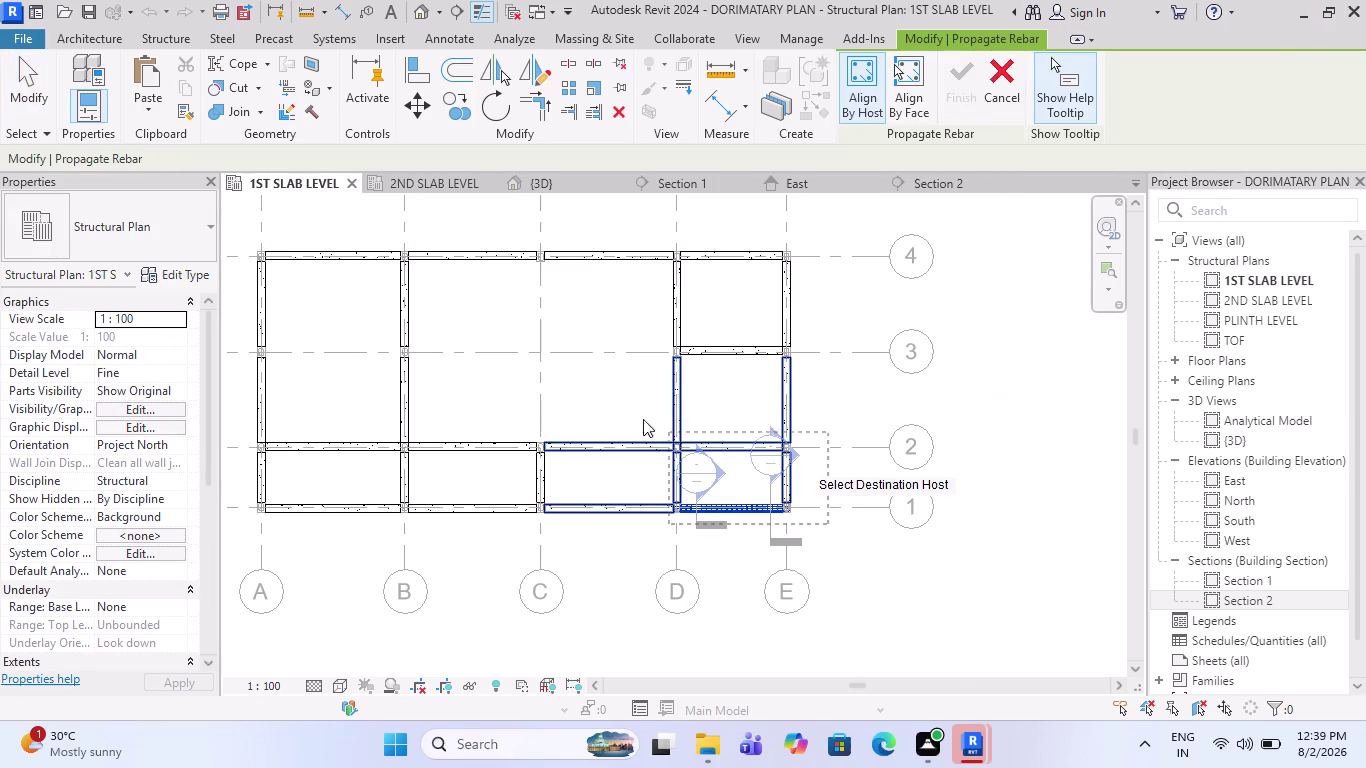
drag(678, 437, 229, 237)
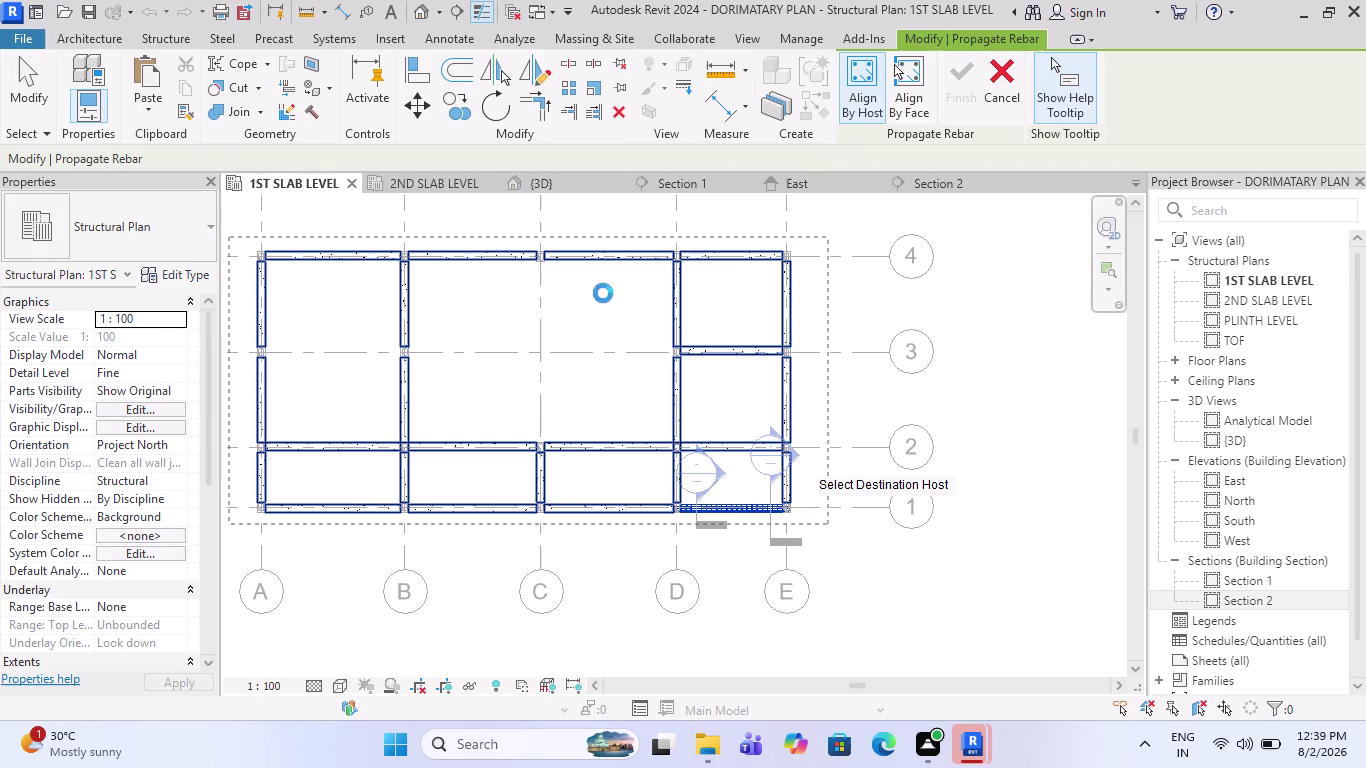
scroll(up, 3)
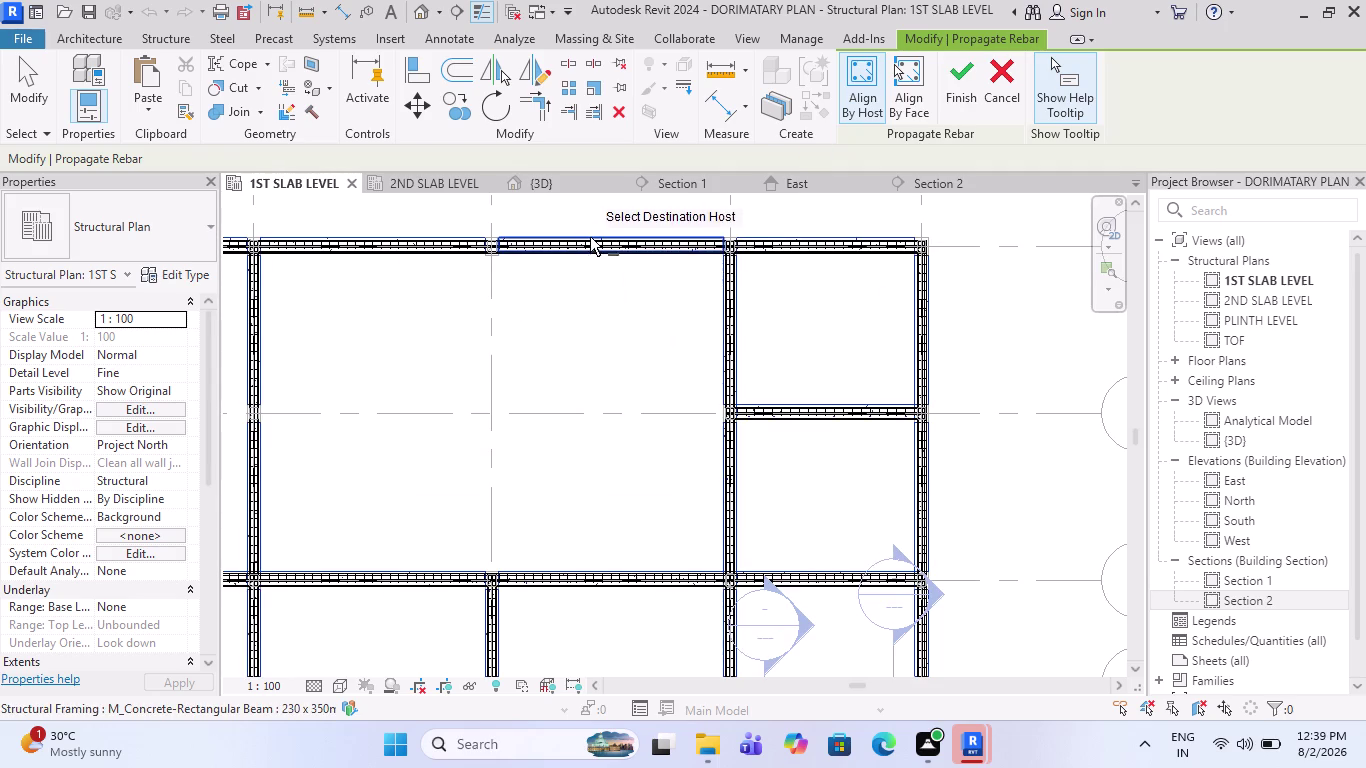
scroll(up, 3)
scroll(up, 3)
scroll(up, 3)
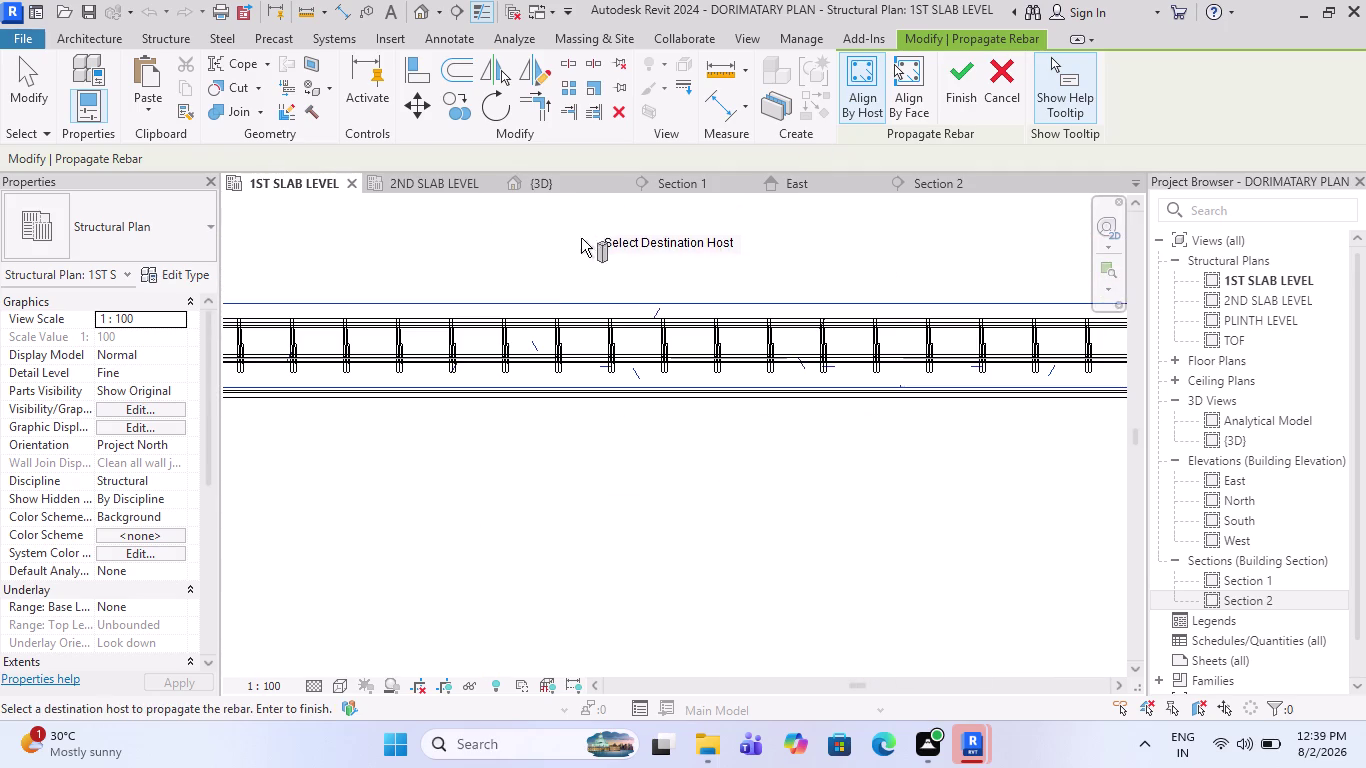
scroll(up, 3)
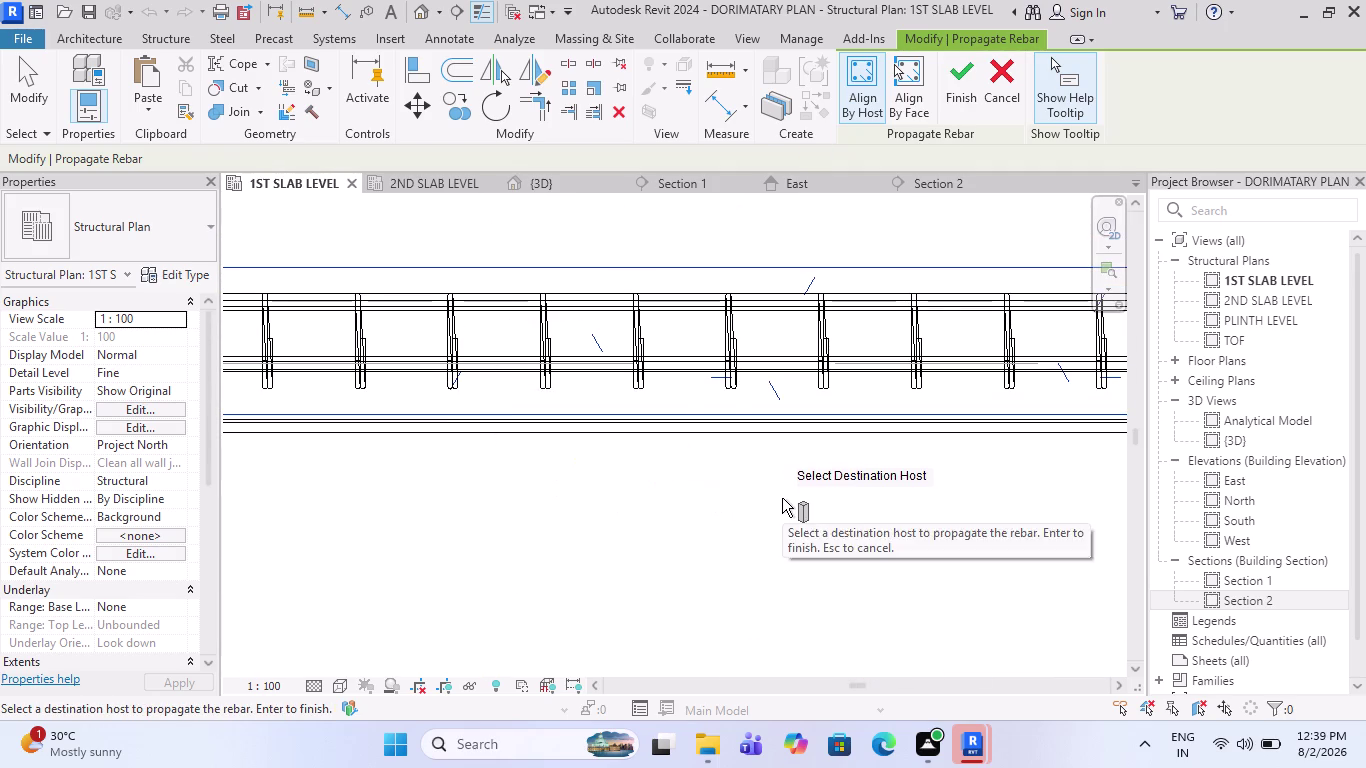
Zoom around the plan to check the selected beams, then finish the propagation.
scroll(down, 3)
scroll(down, 3)
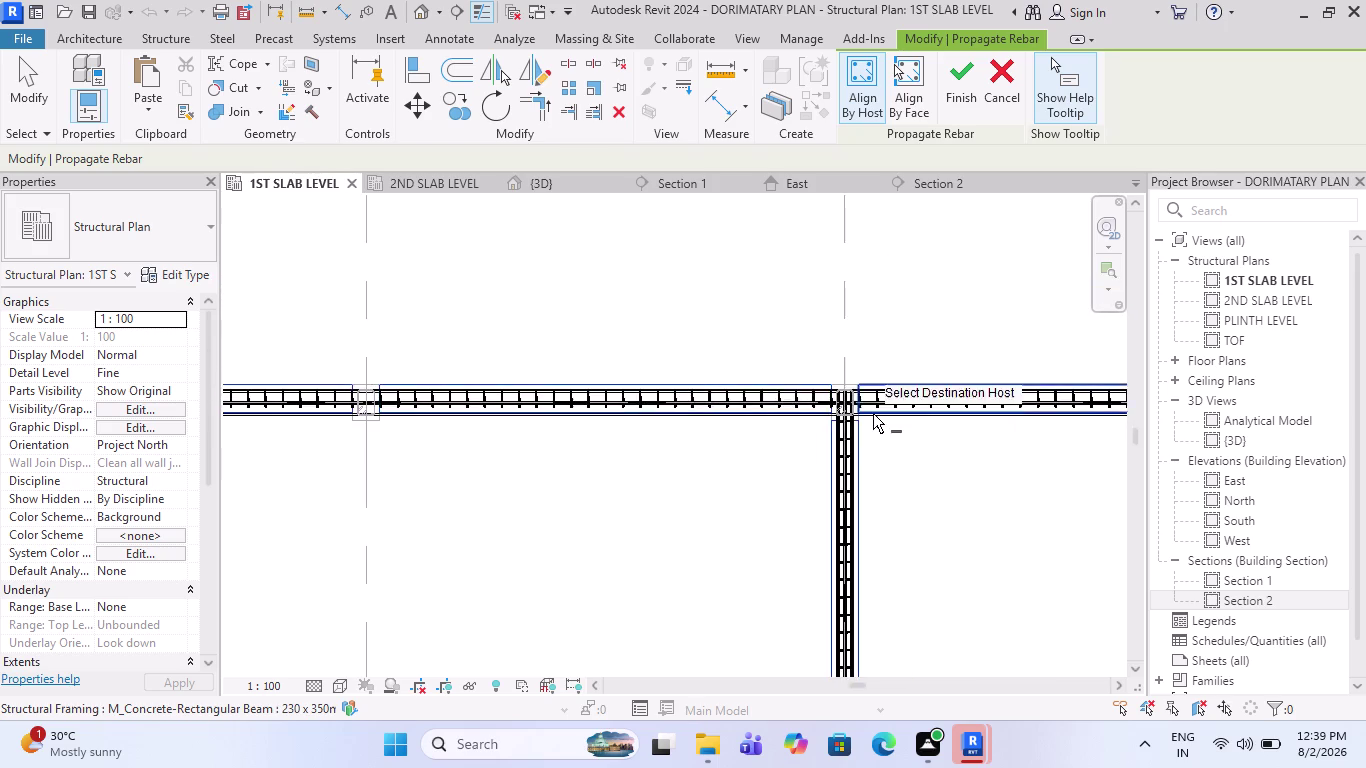
scroll(up, 3)
scroll(up, 3)
scroll(up, 3)
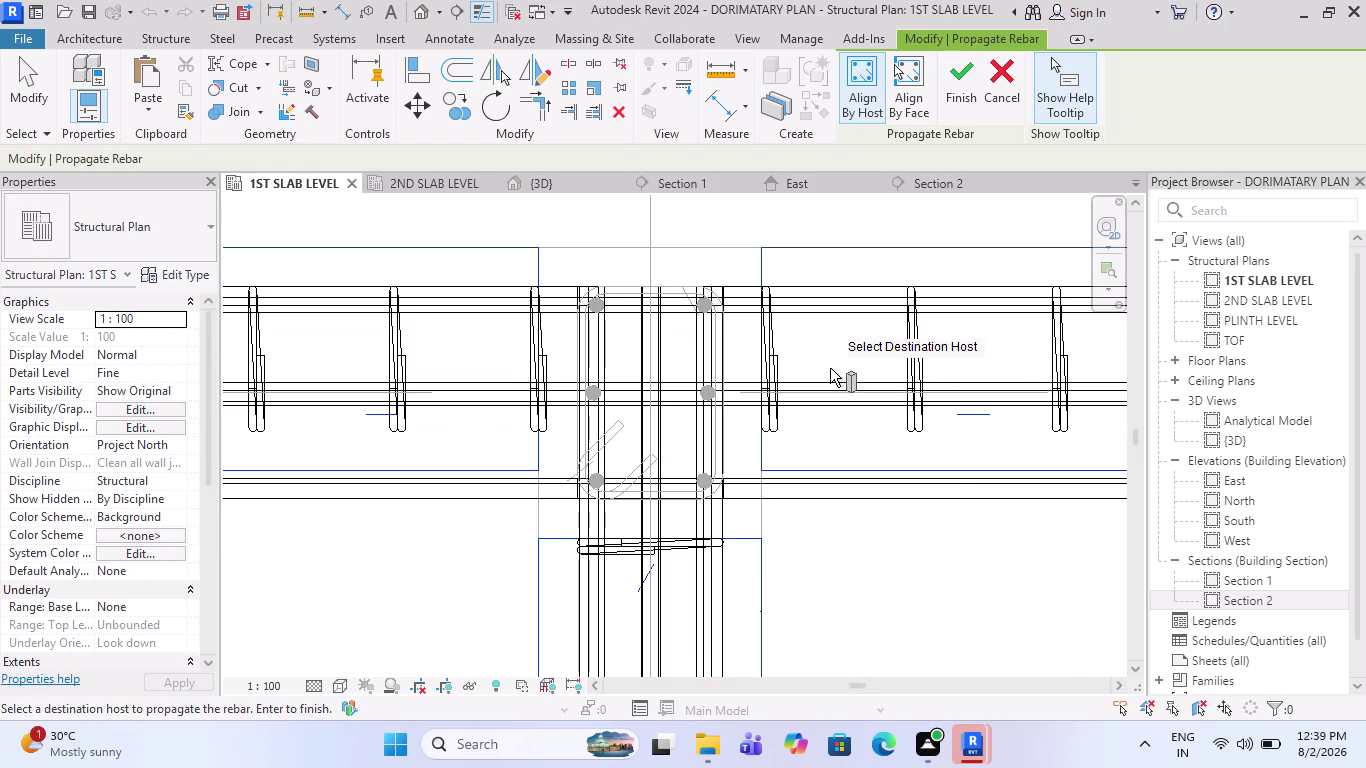
scroll(up, 3)
scroll(down, 3)
scroll(down, 3)
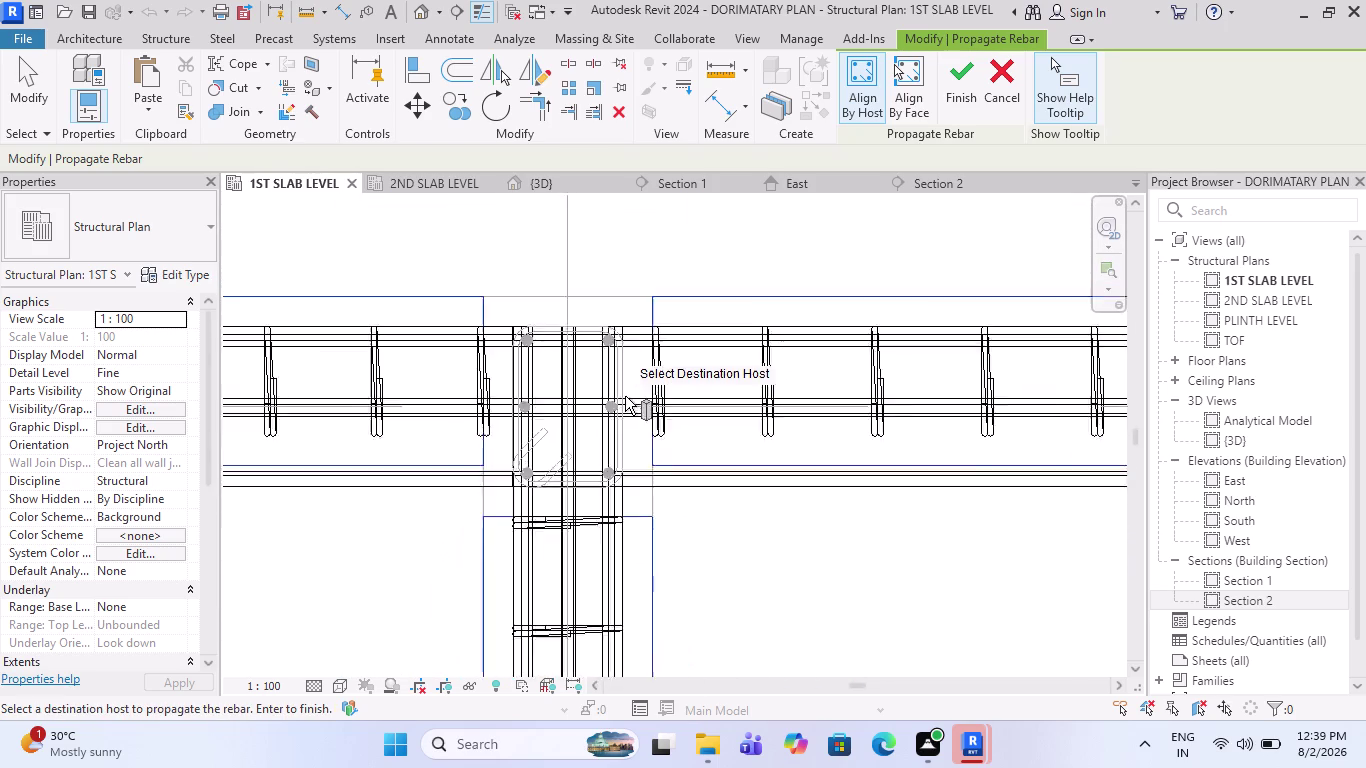
scroll(down, 3)
scroll(down, 3)
scroll(up, 3)
scroll(up, 3)
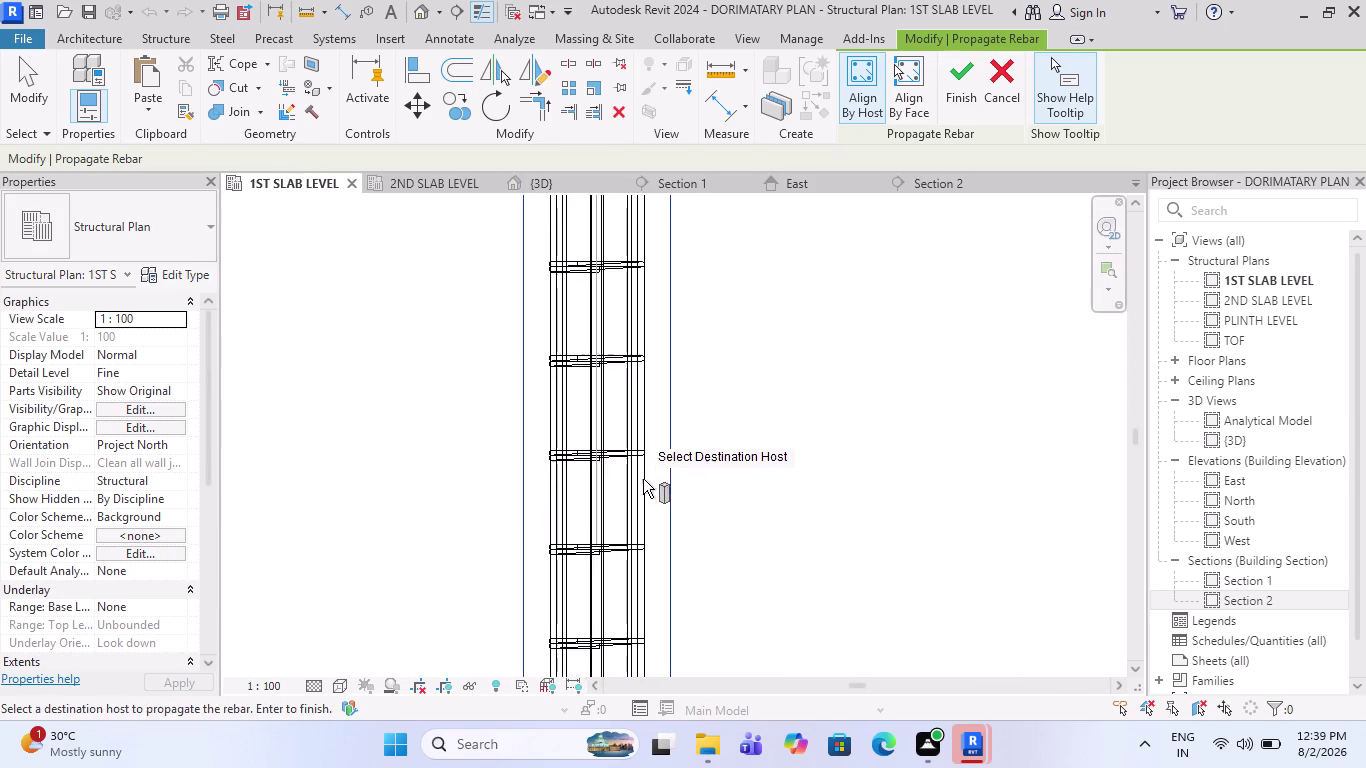
scroll(up, 3)
scroll(down, 3)
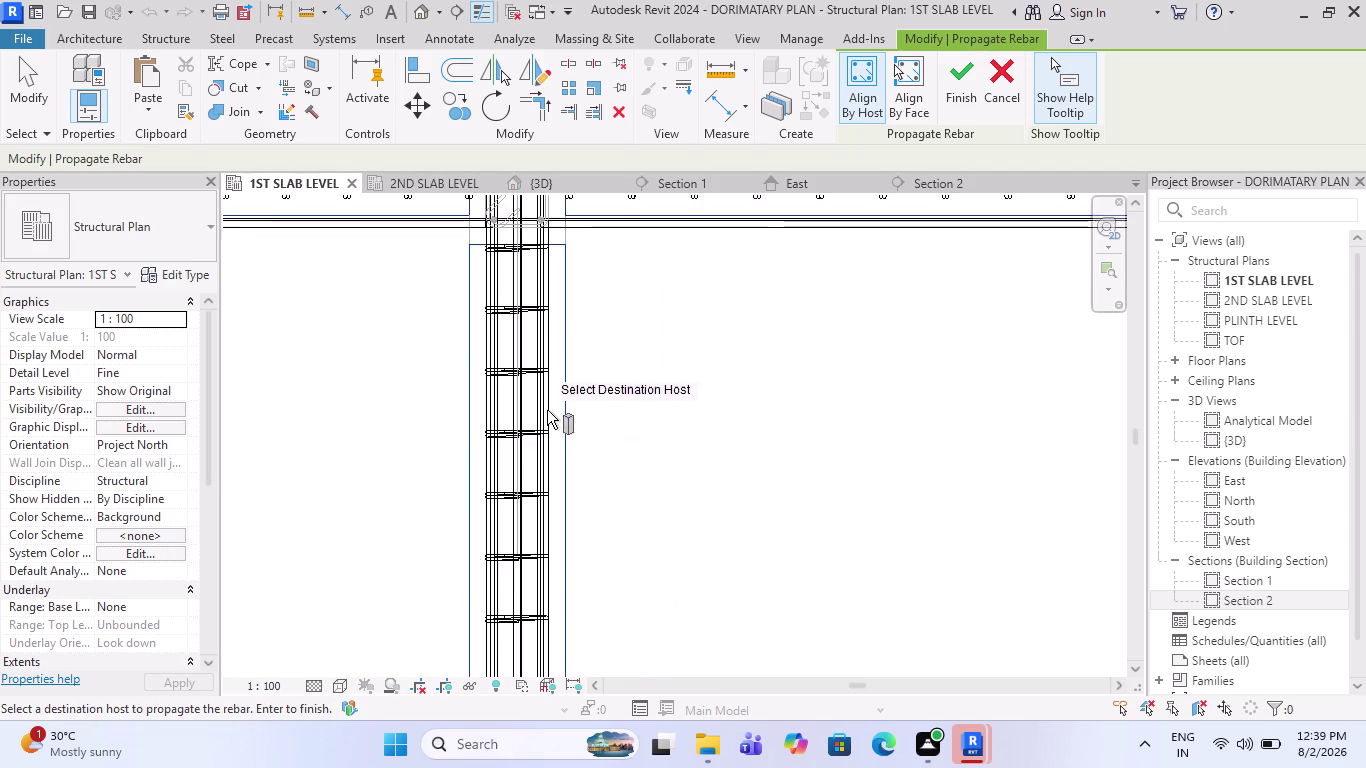
scroll(down, 3)
scroll(up, 3)
scroll(up, 3)
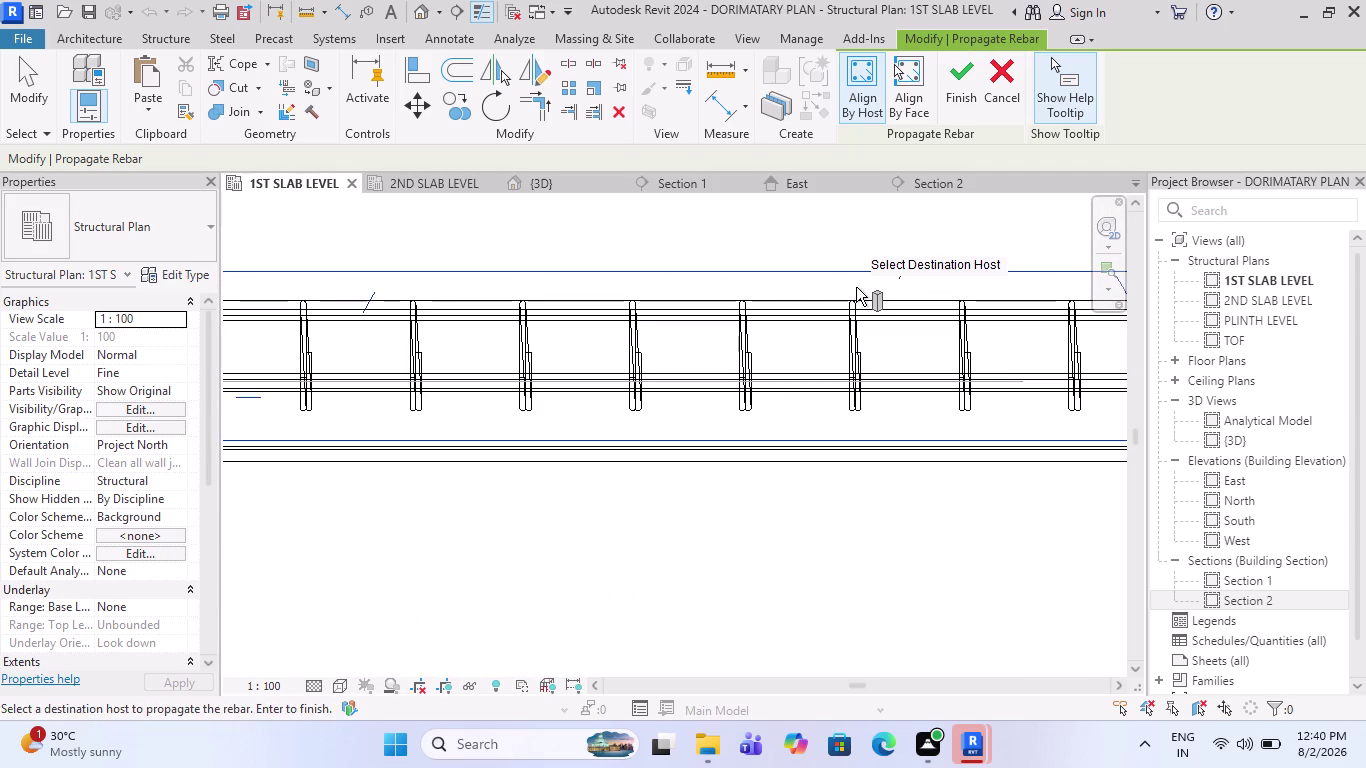
scroll(up, 3)
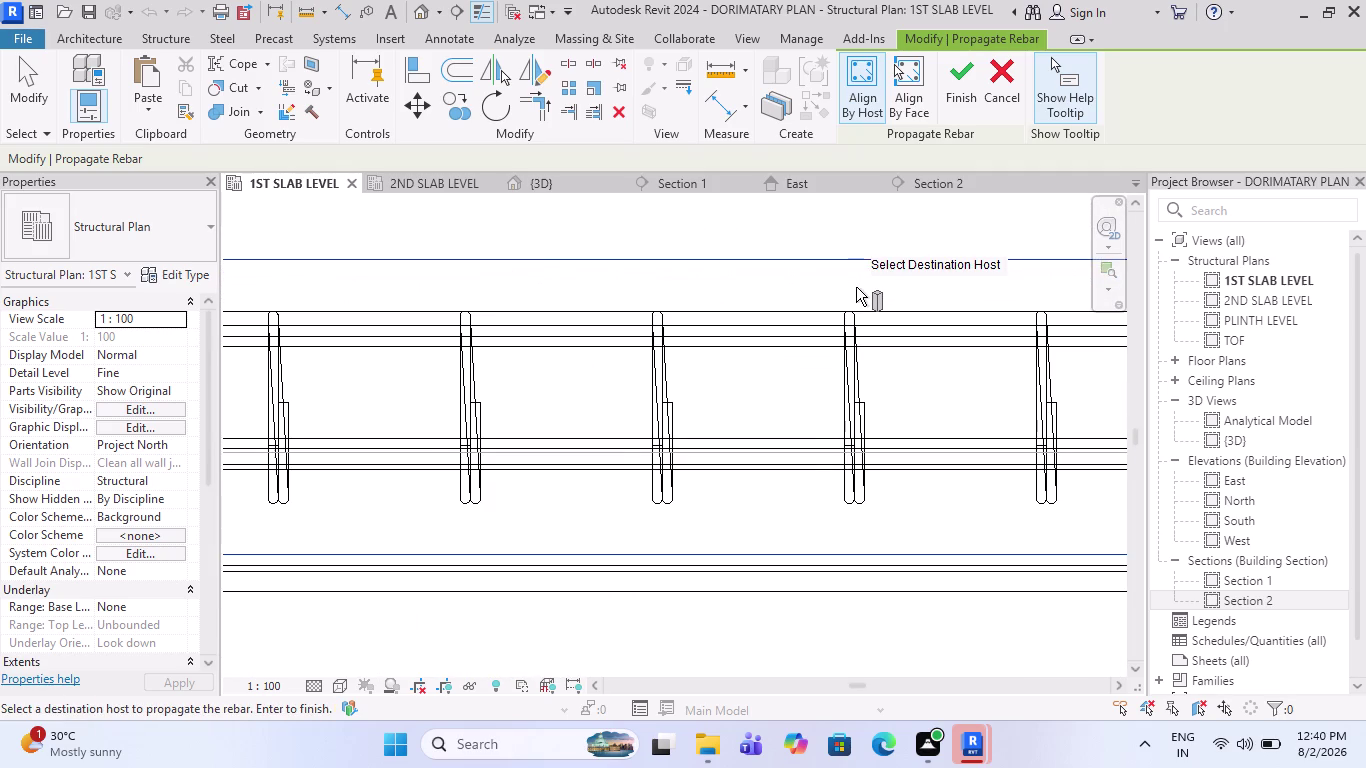
scroll(down, 3)
scroll(down, 3)
scroll(down, 3)
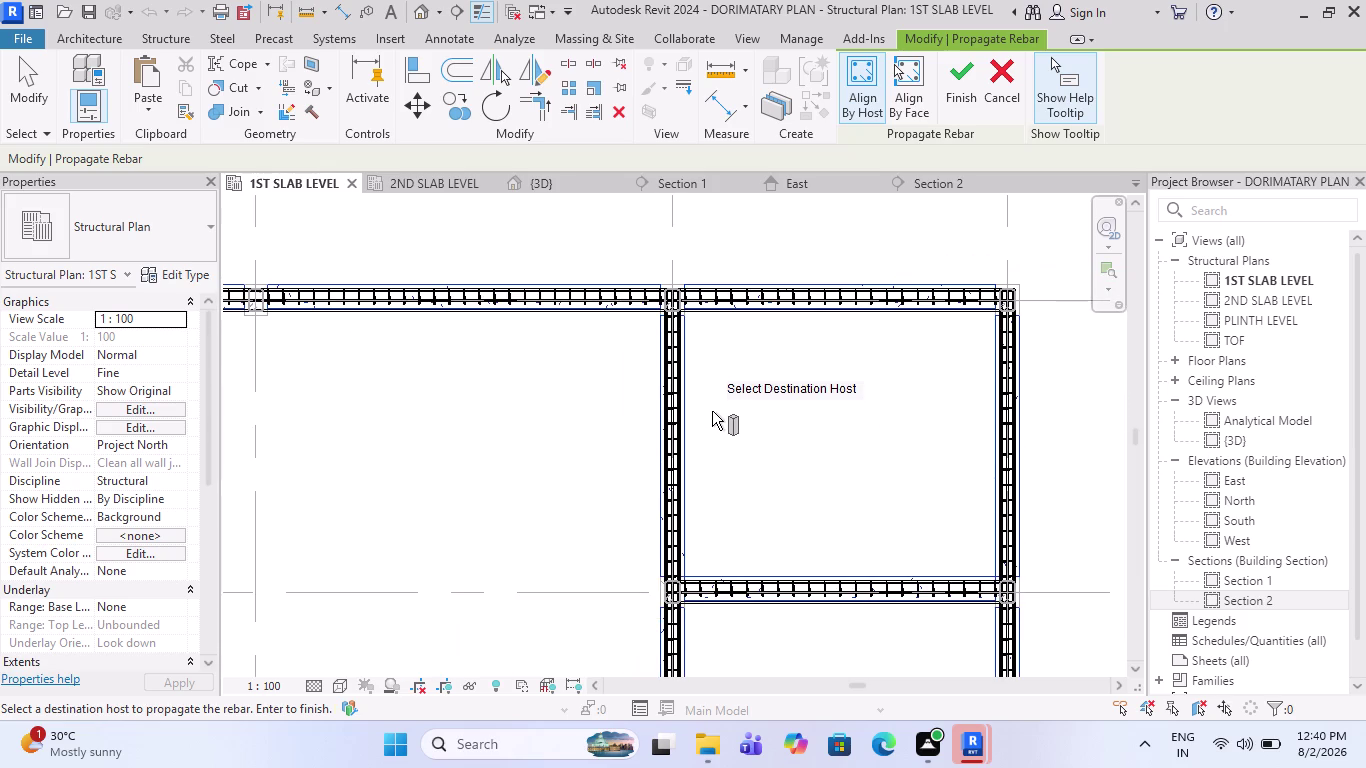
scroll(down, 3)
scroll(up, 3)
scroll(up, 3)
scroll(up, 3)
scroll(down, 3)
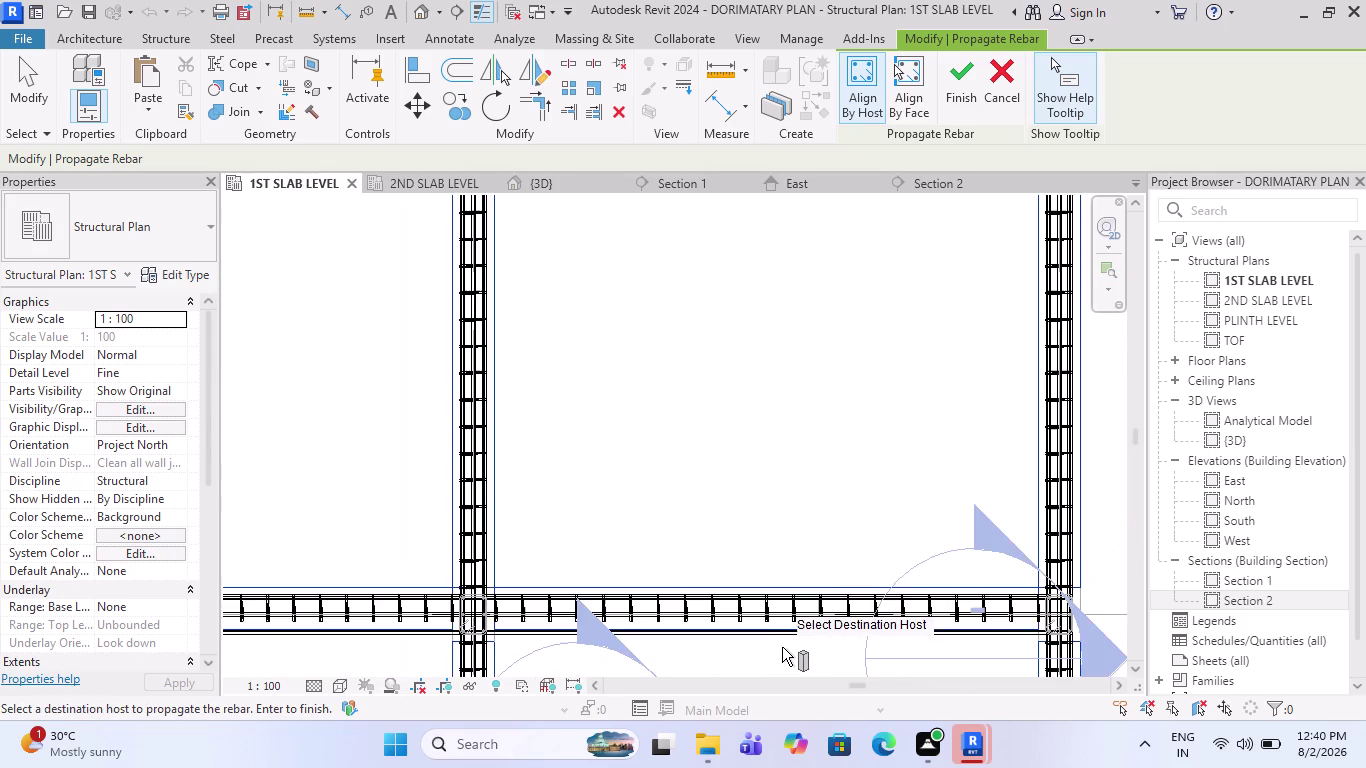
scroll(down, 3)
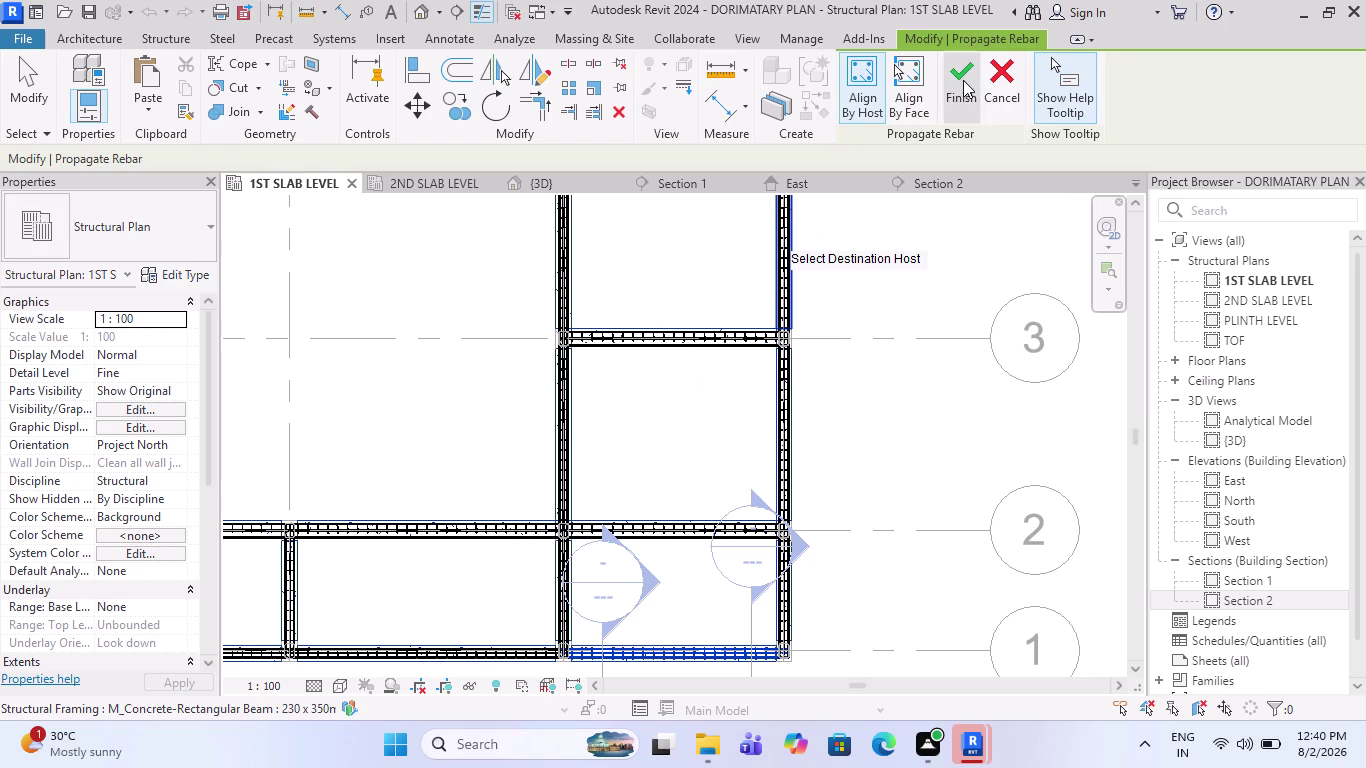
click(963, 80)
Zoom around the plan to inspect the beams' propagated rebar.
scroll(up, 3)
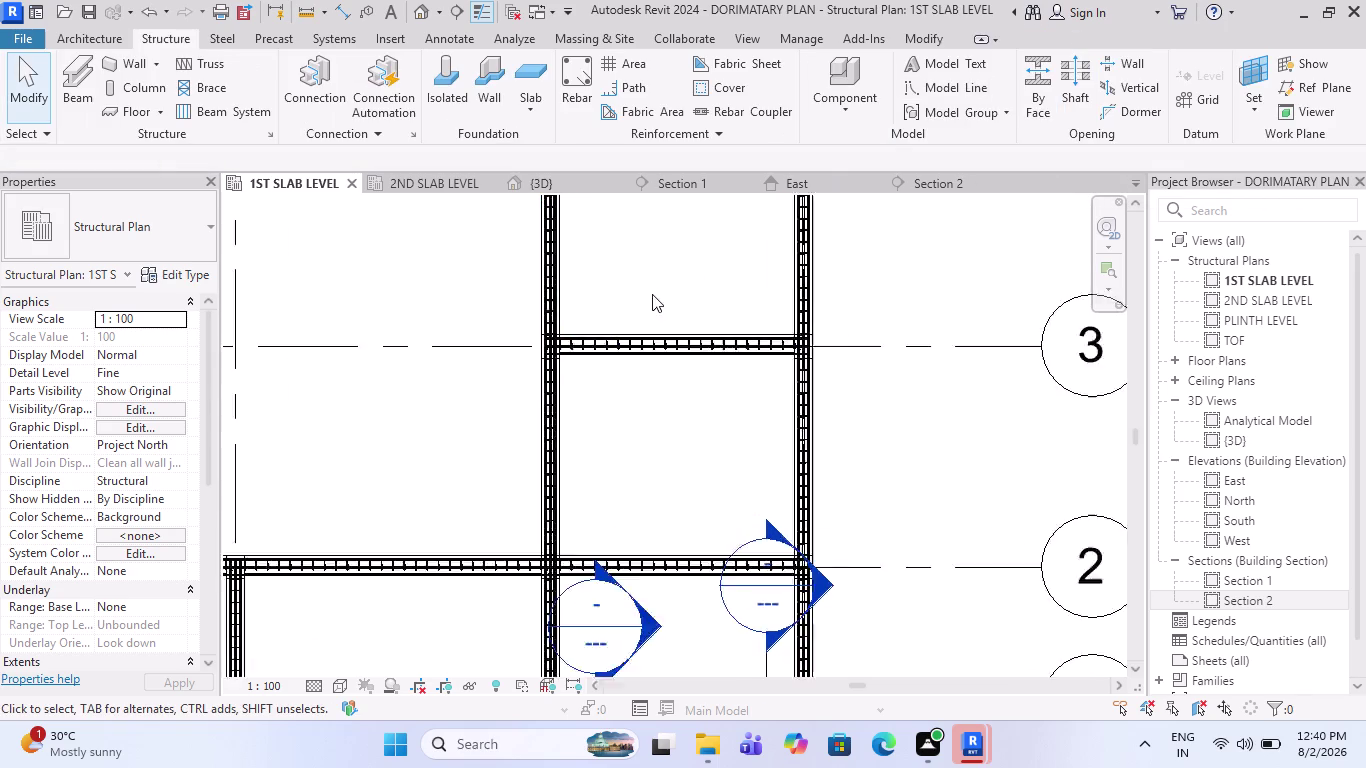
scroll(up, 3)
scroll(up, 3)
scroll(up, 3)
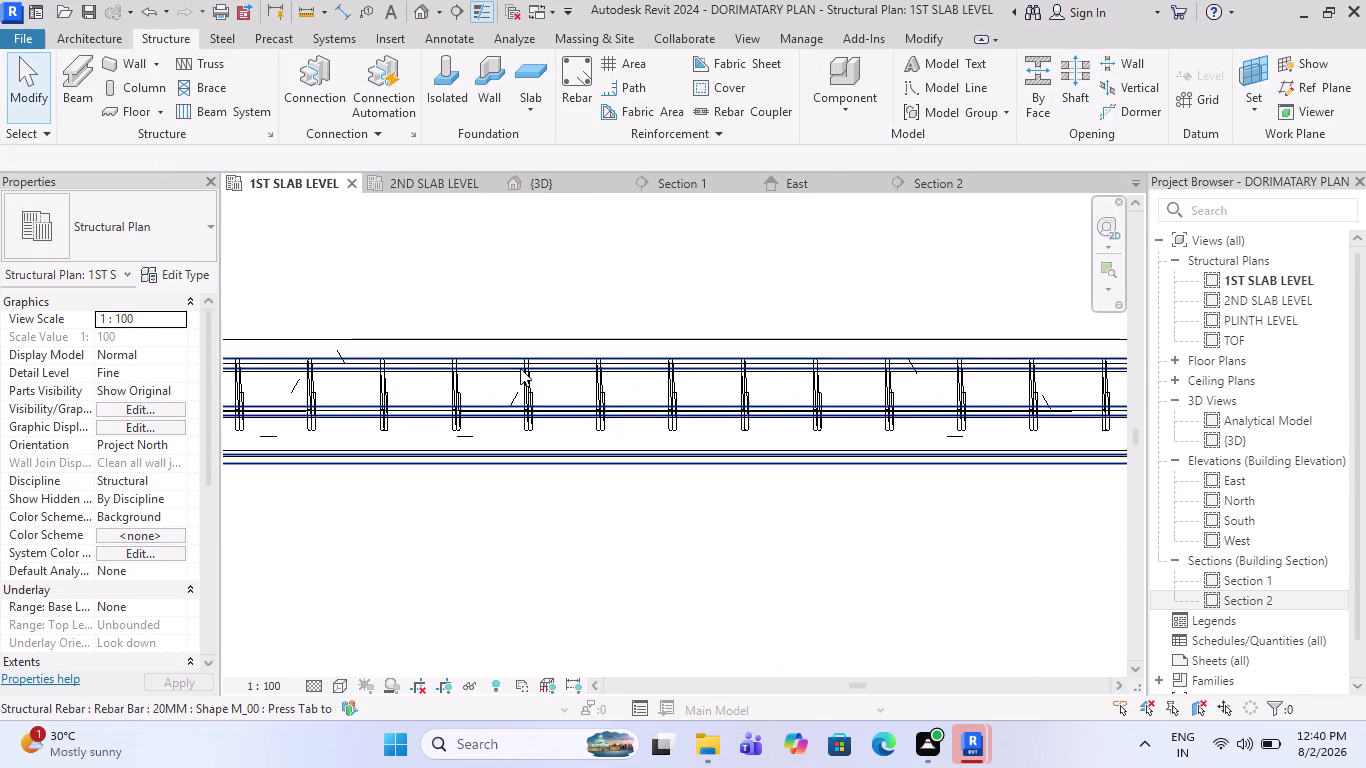
scroll(down, 3)
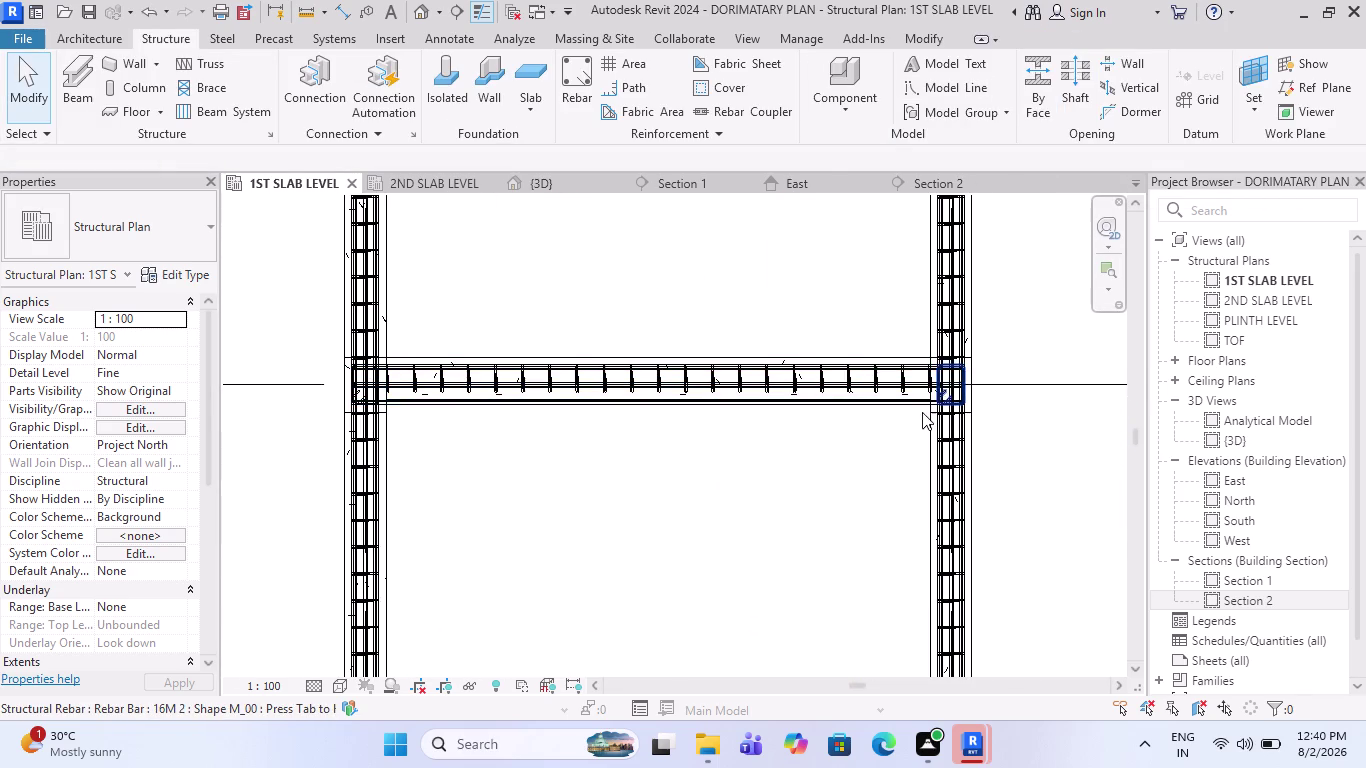
scroll(up, 3)
scroll(up, 3)
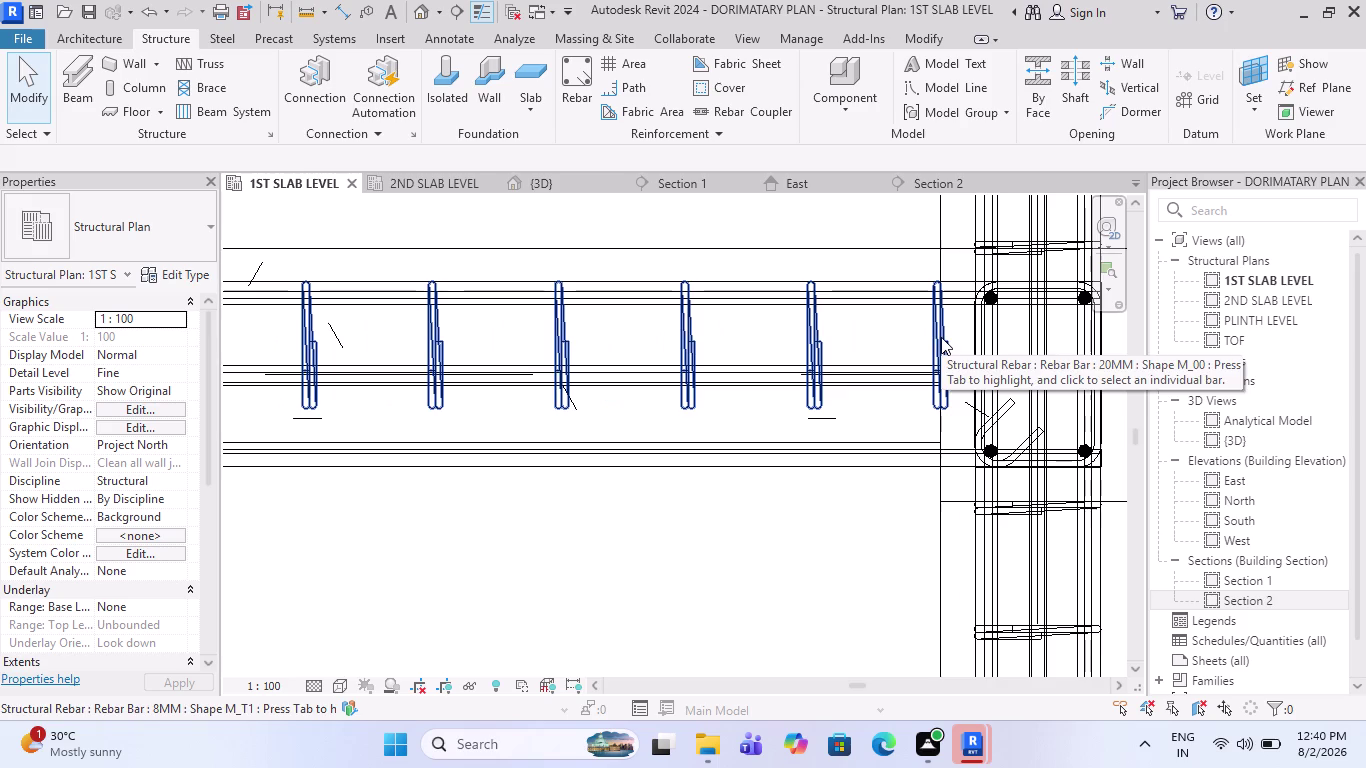
Begin a new section line with its start point below the beam.
scroll(down, 3)
scroll(down, 3)
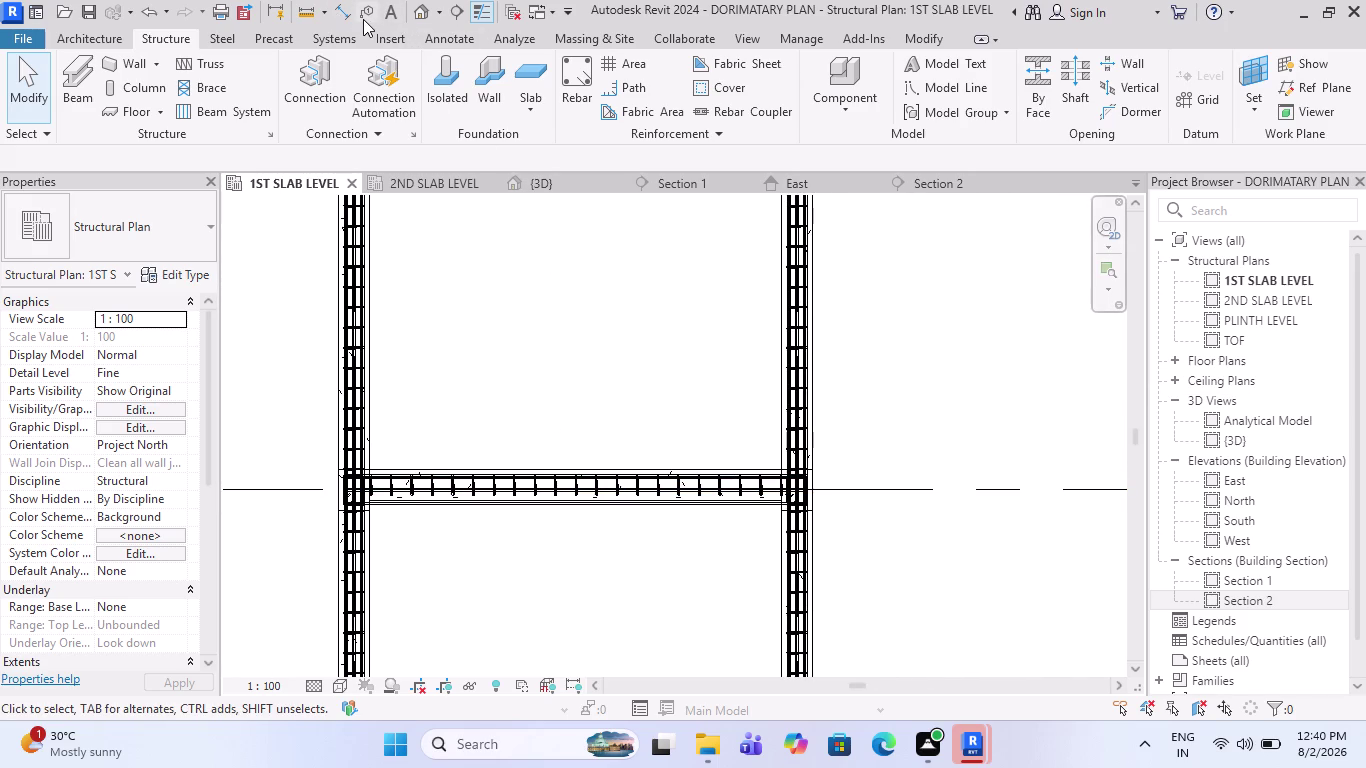
click(453, 13)
click(430, 409)
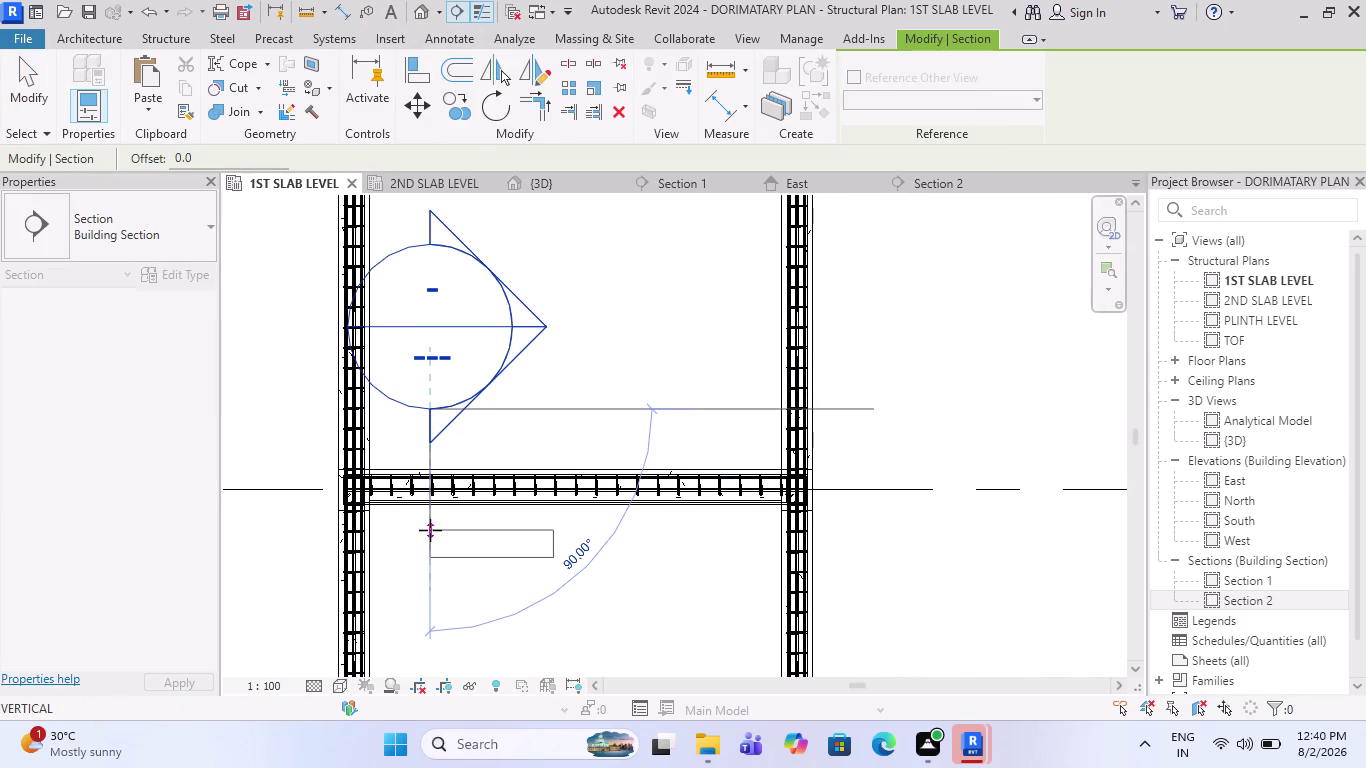
Open the new Section 3 view from the section line's Go to View option.
click(430, 542)
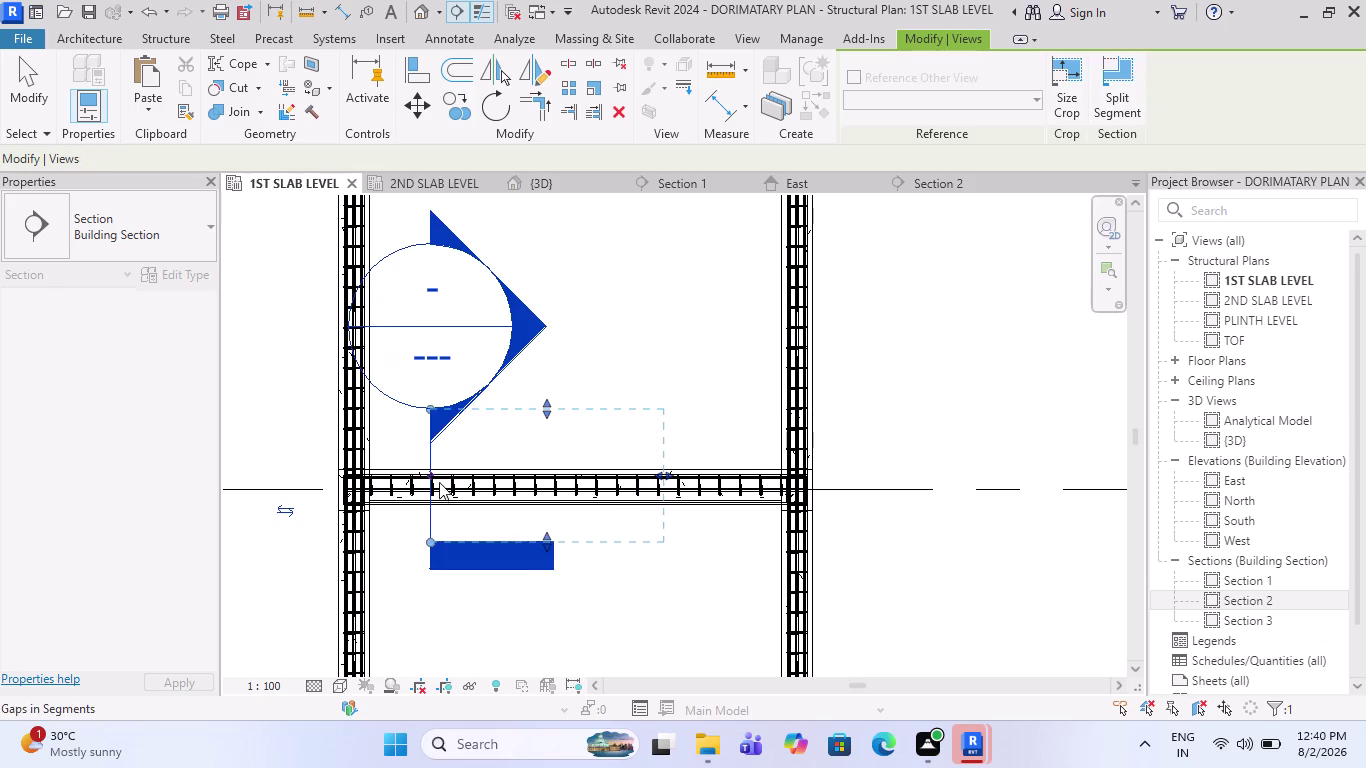
right_click(427, 432)
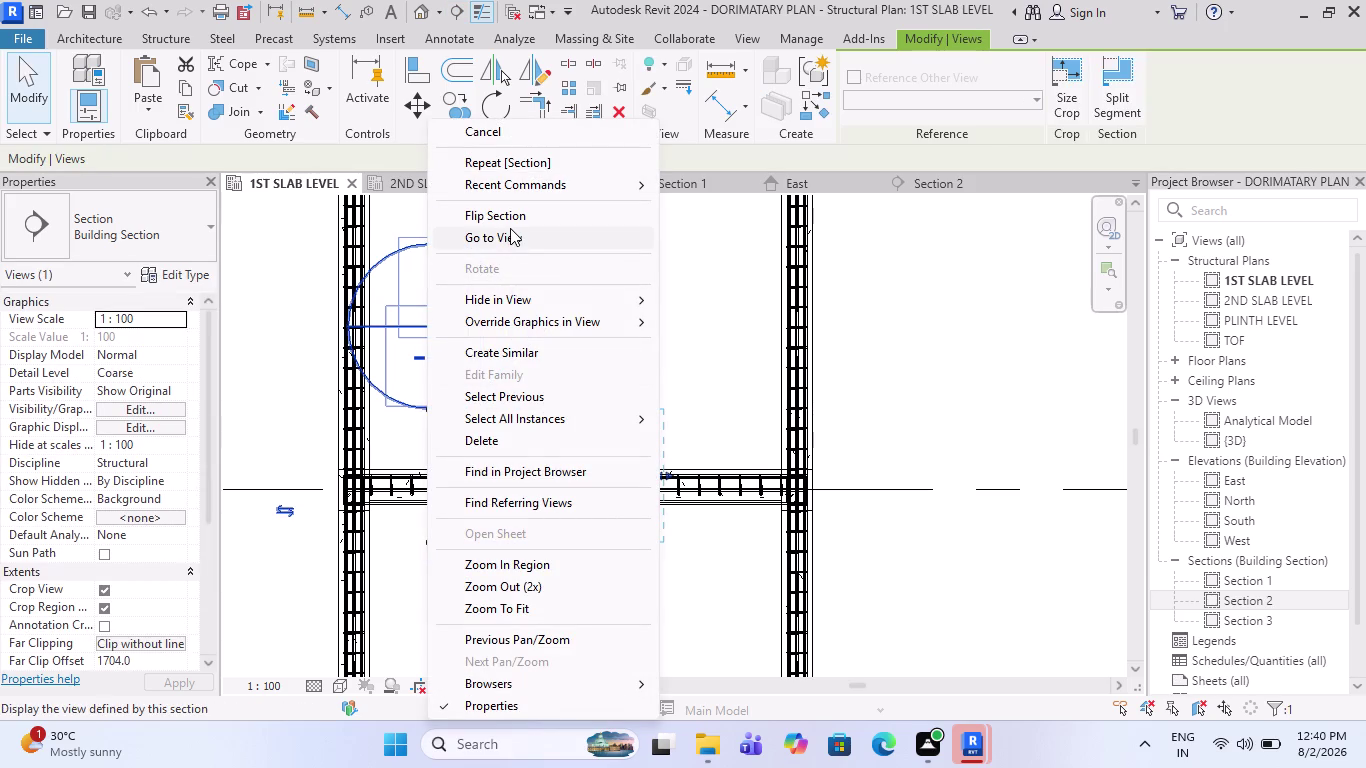
click(510, 228)
scroll(up, 3)
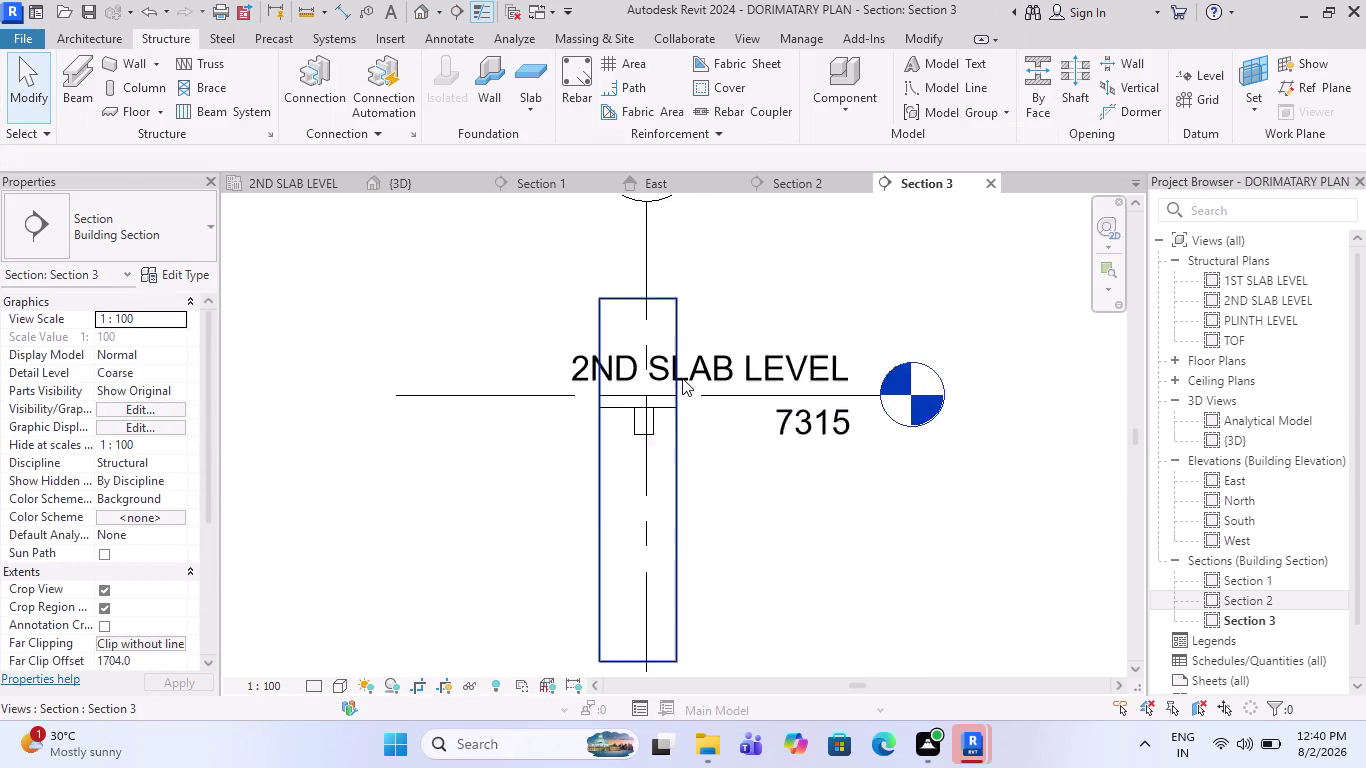
scroll(up, 3)
scroll(down, 3)
scroll(down, 3)
scroll(up, 3)
Extend Section 3's crop down to 1ST SLAB LEVEL, inspect the beam's bars, and close it.
click(610, 359)
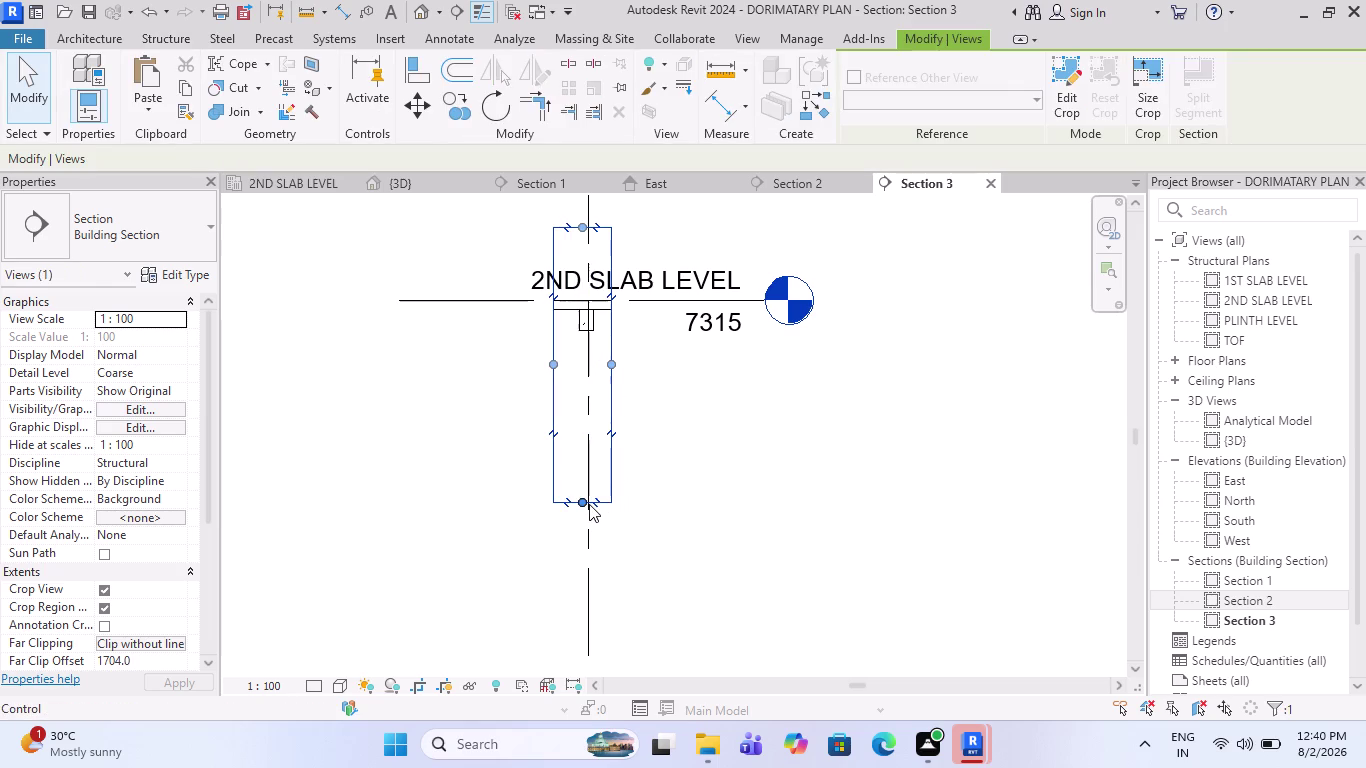
drag(584, 504, 601, 652)
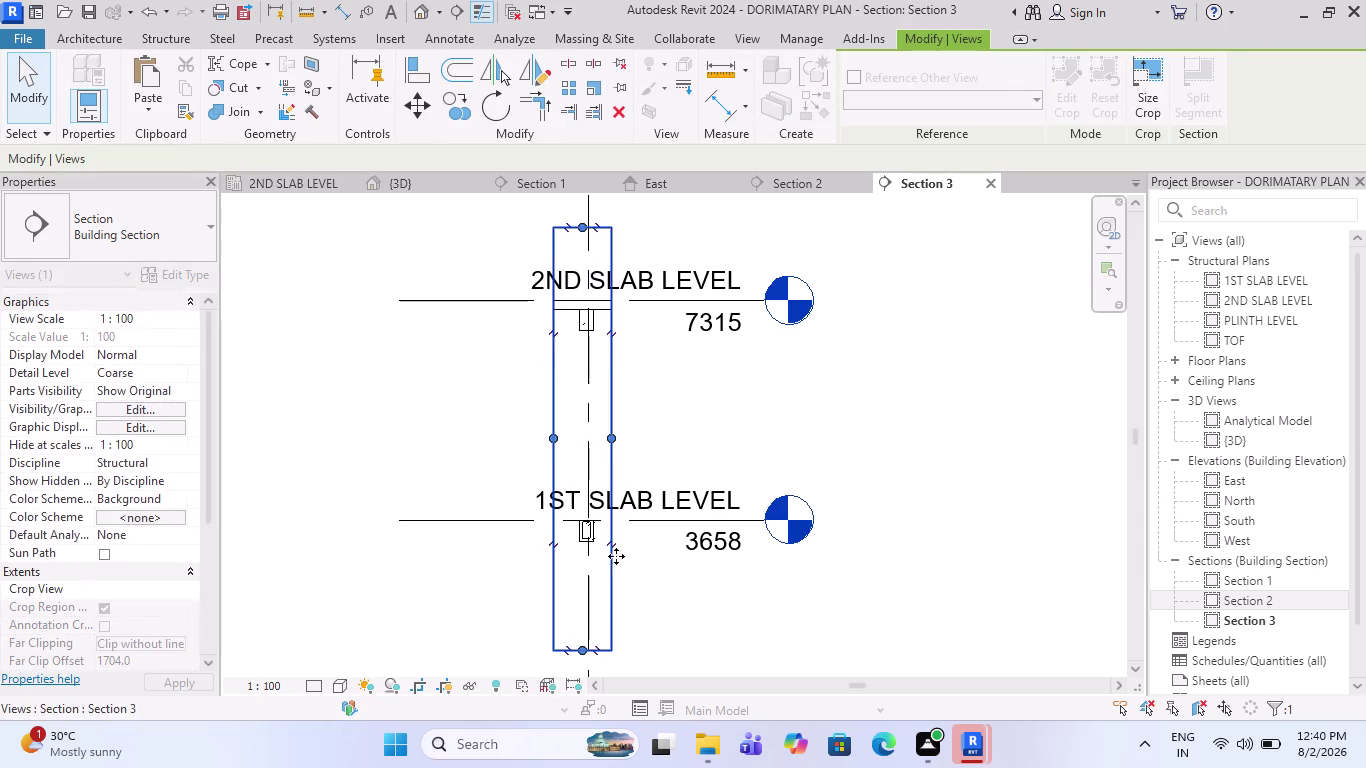
scroll(up, 3)
scroll(up, 3)
scroll(up, 3)
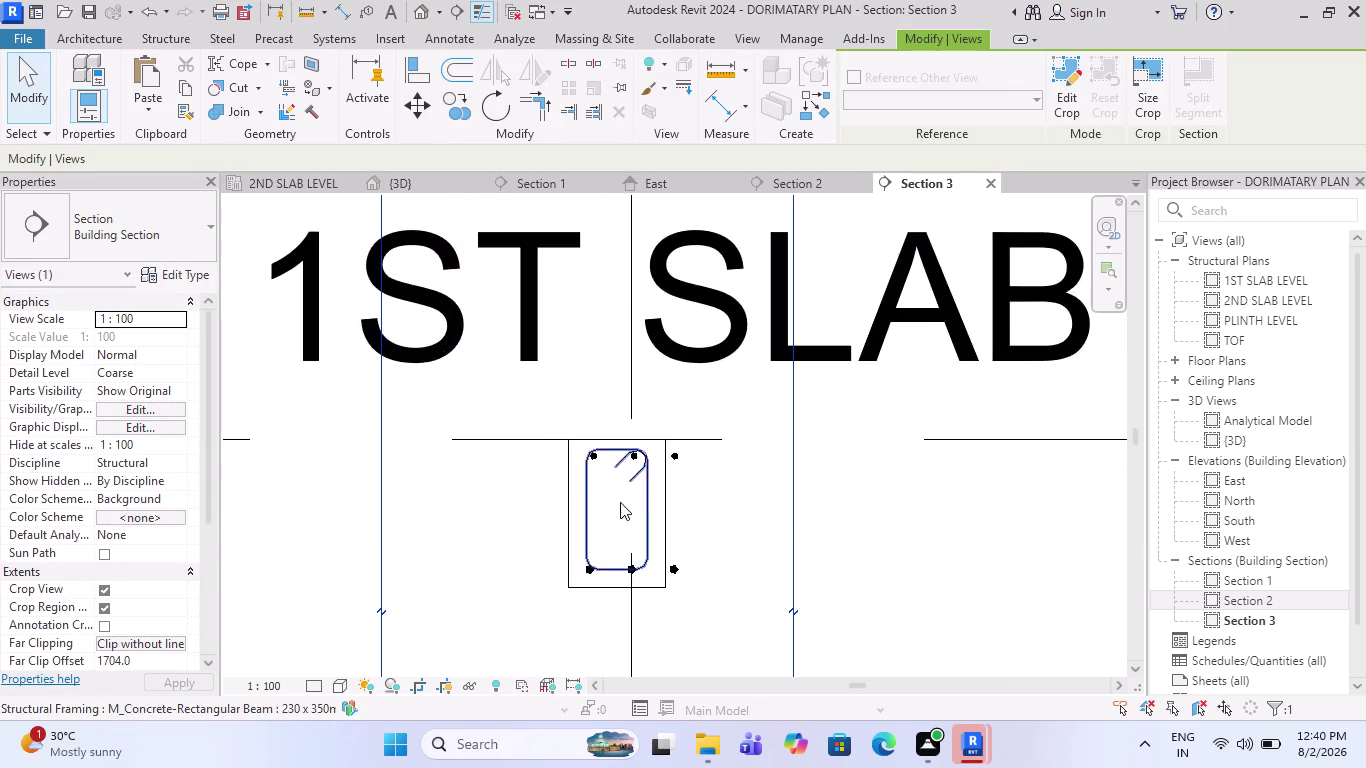
scroll(up, 3)
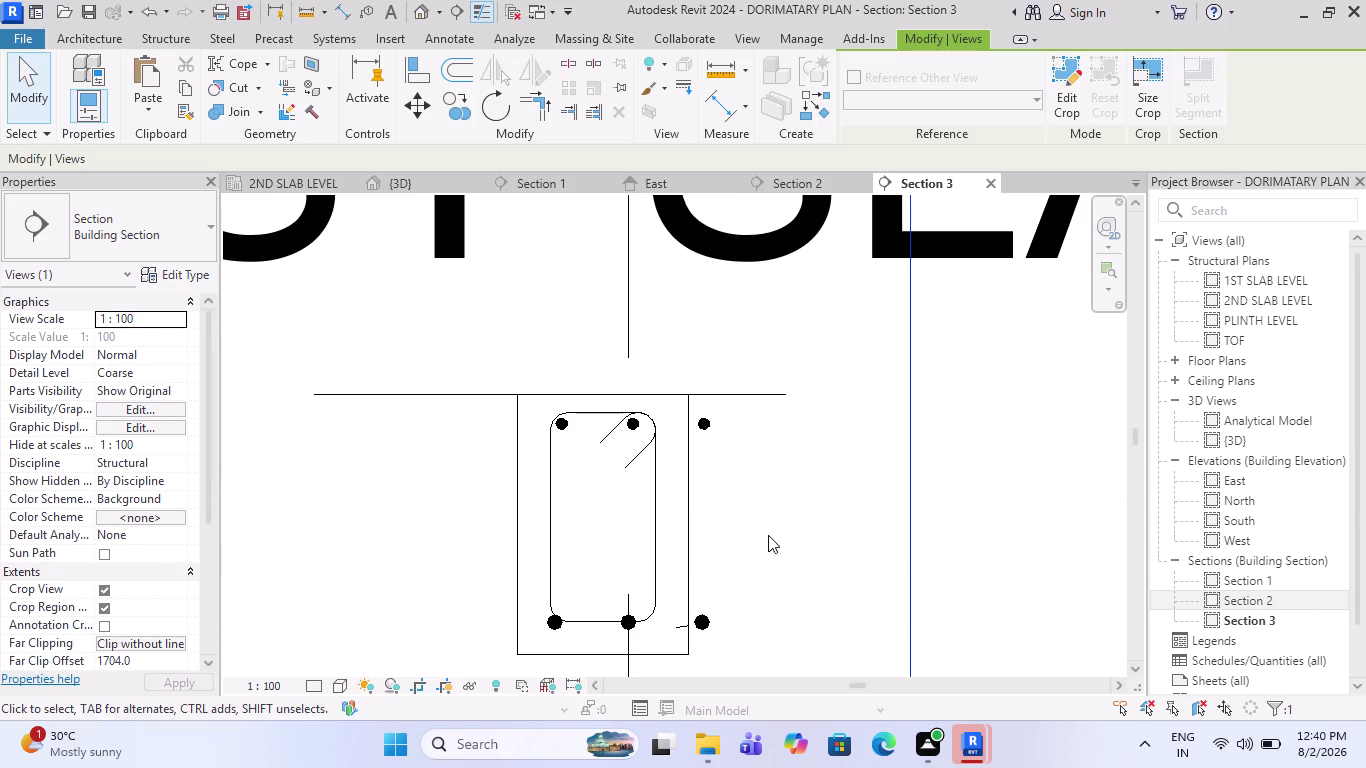
click(155, 10)
click(155, 10)
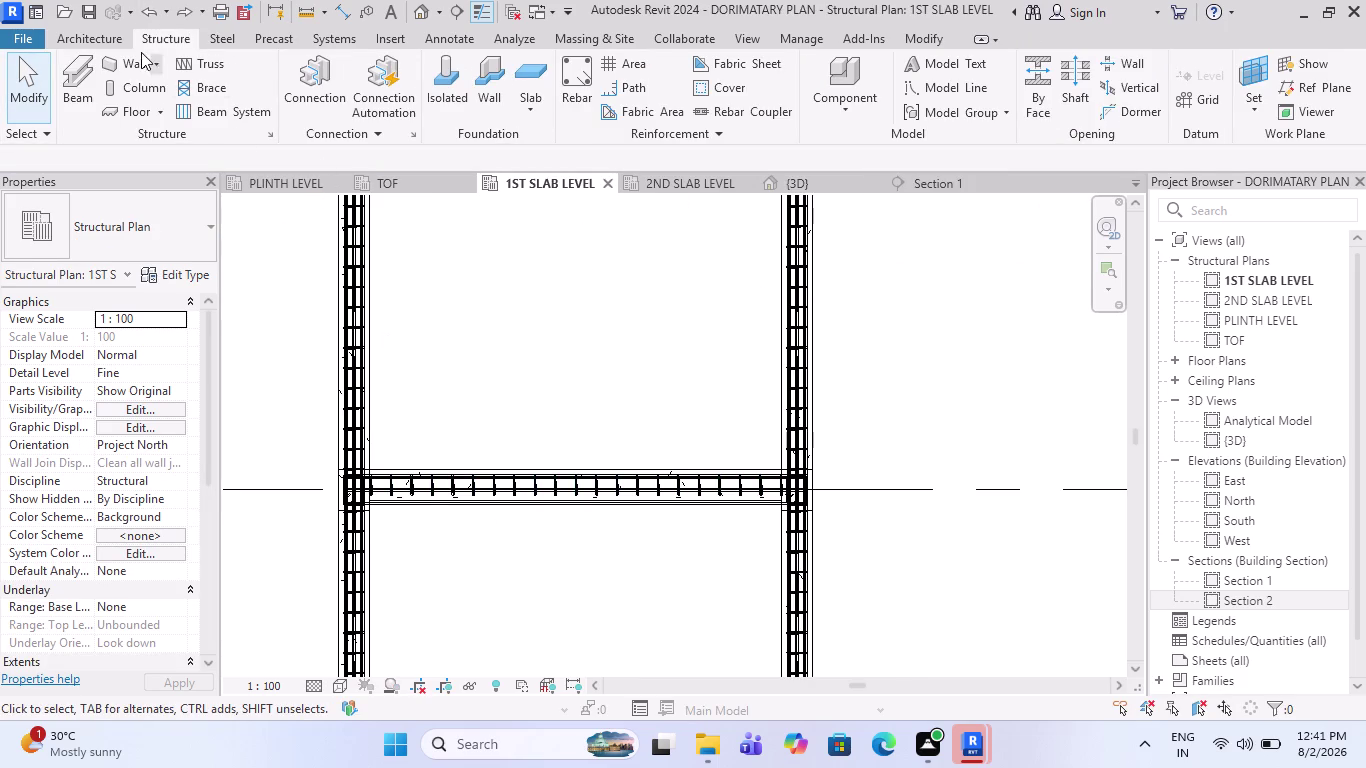
Zoom in on the grid 1 beam between grids D and E in the plan.
click(150, 15)
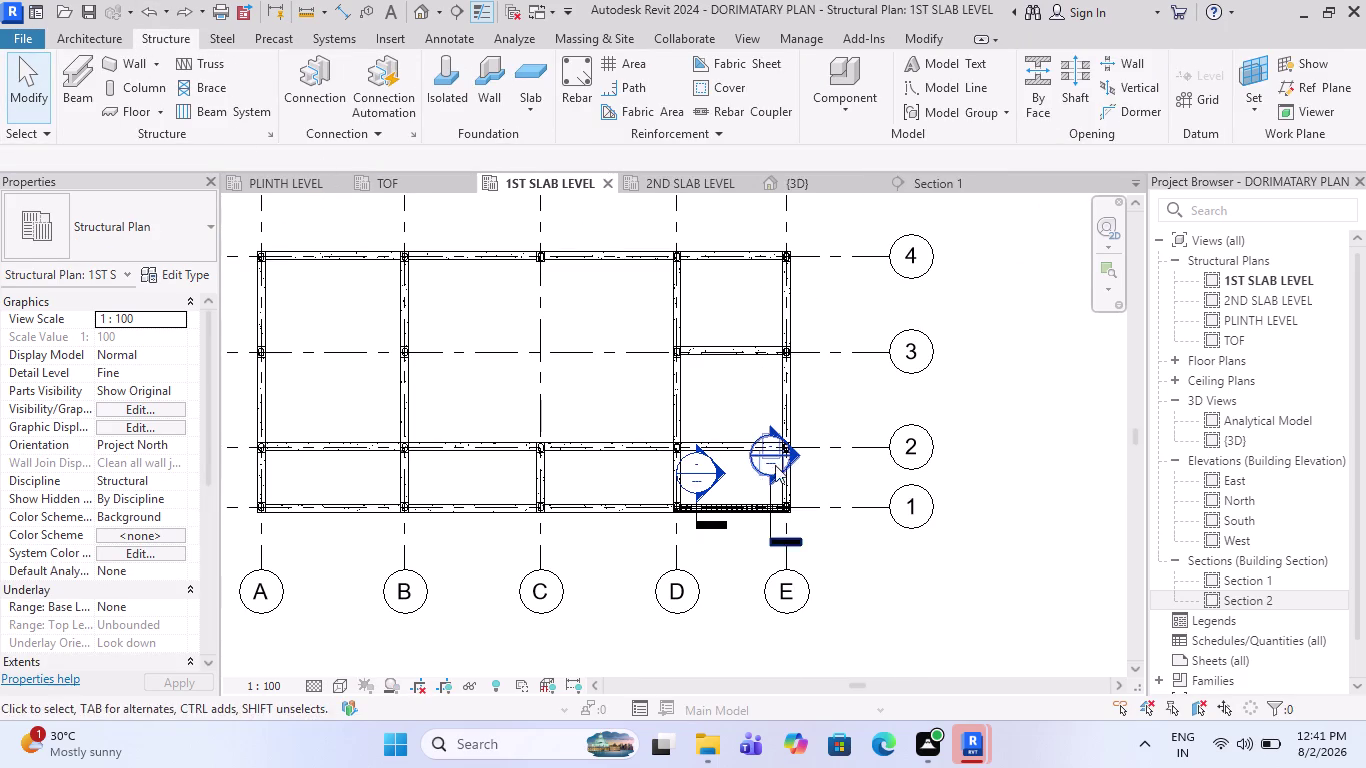
scroll(up, 3)
scroll(up, 3)
scroll(up, 3)
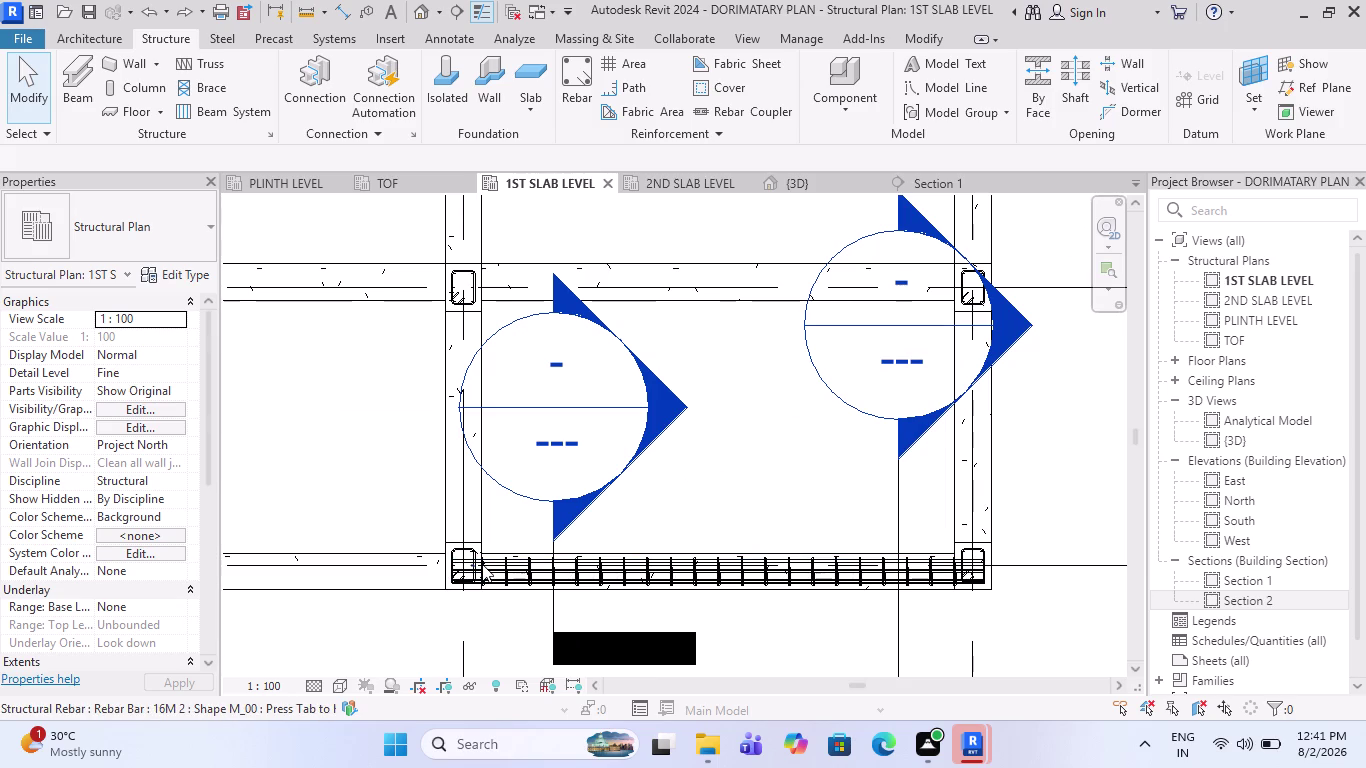
scroll(down, 3)
scroll(up, 3)
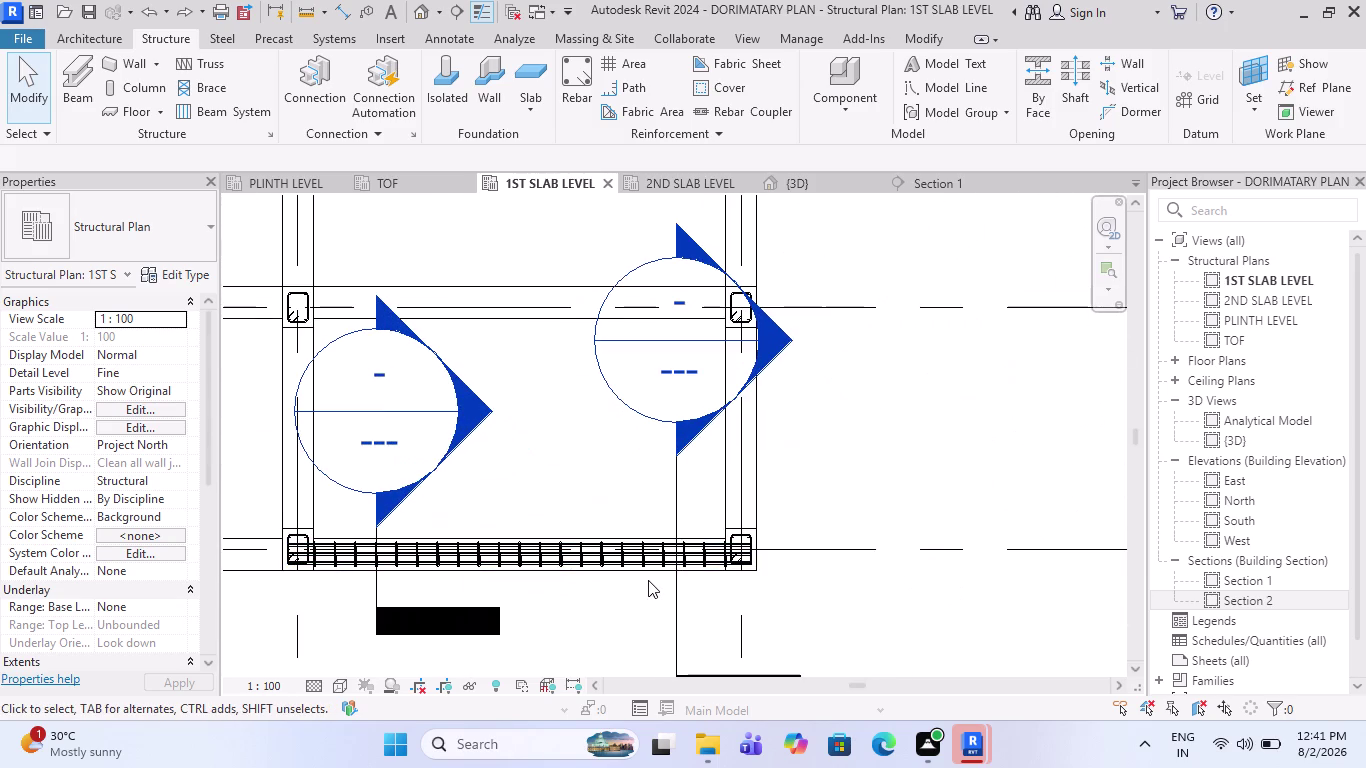
scroll(up, 3)
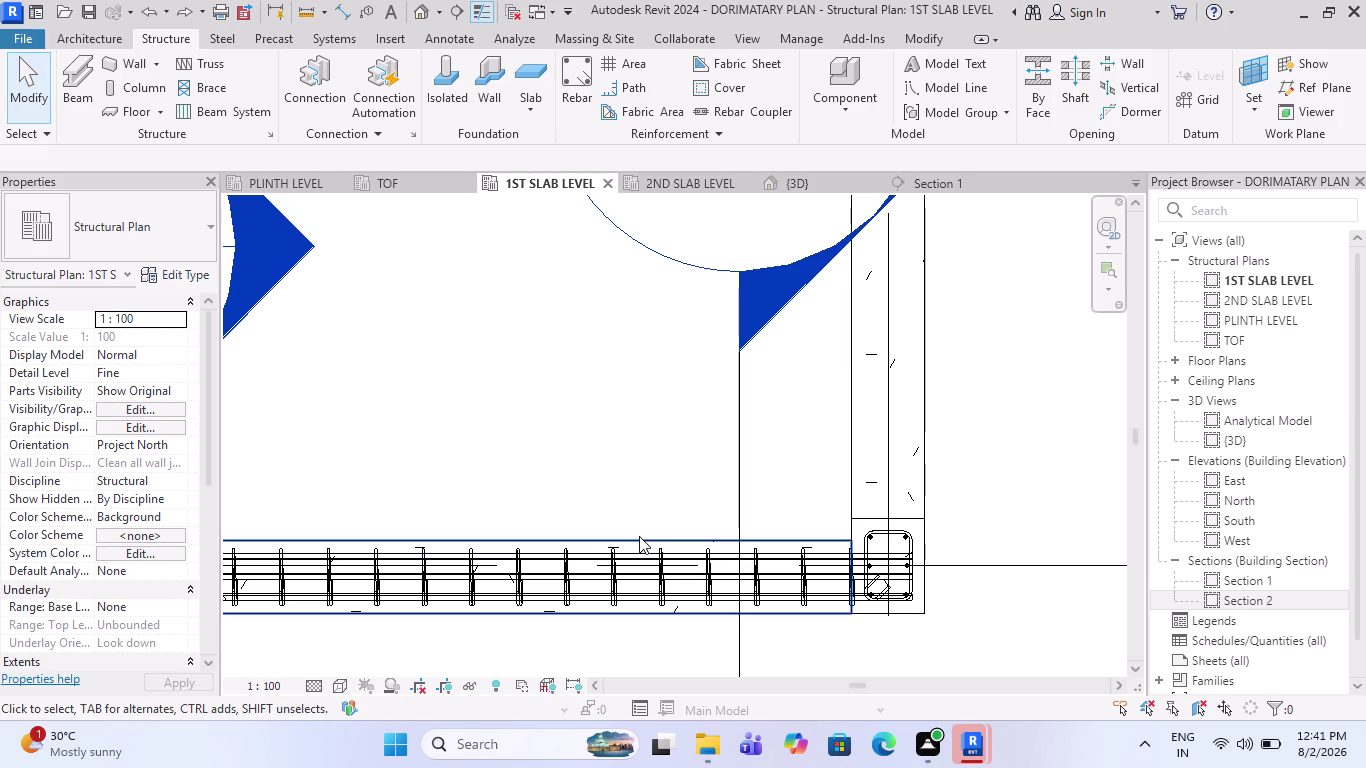
Select the reinforced grid 1 beam and start Propagate Rebar again.
click(639, 536)
scroll(down, 3)
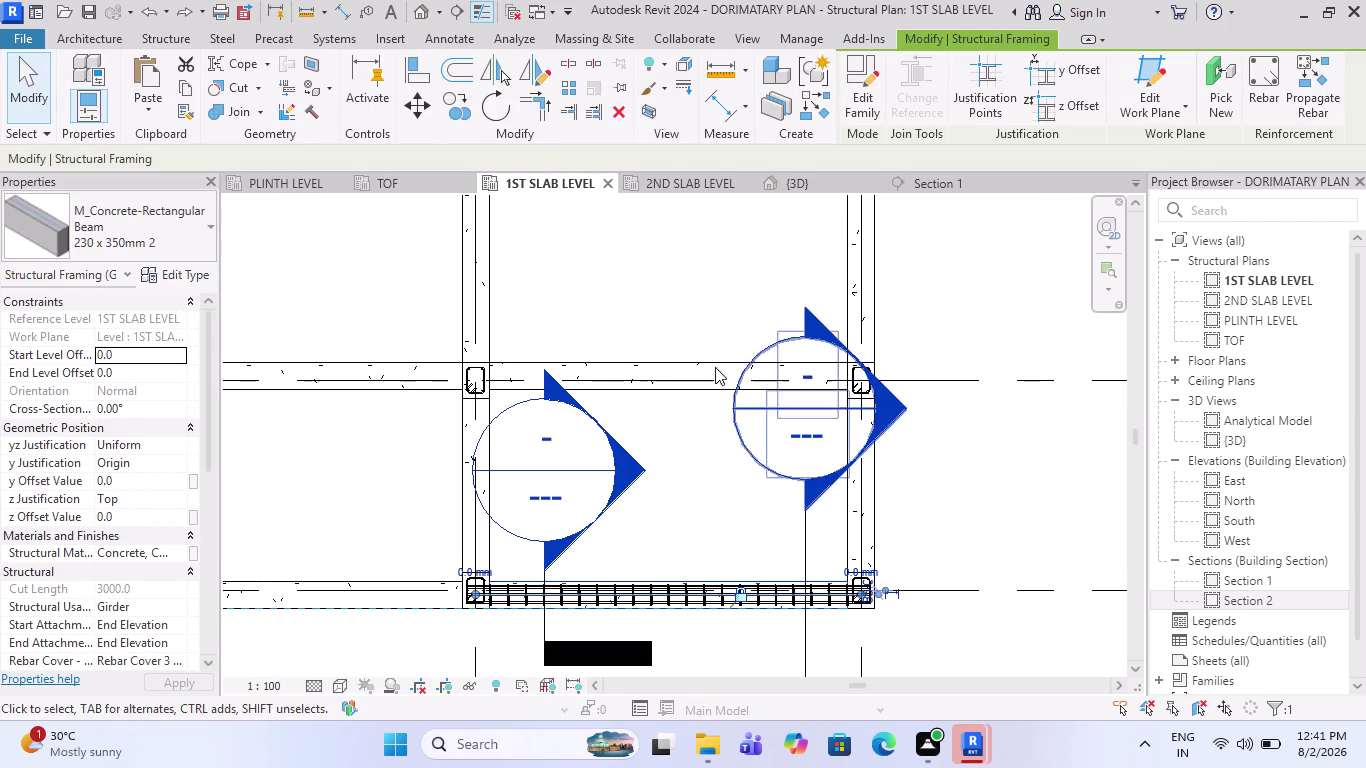
click(1304, 80)
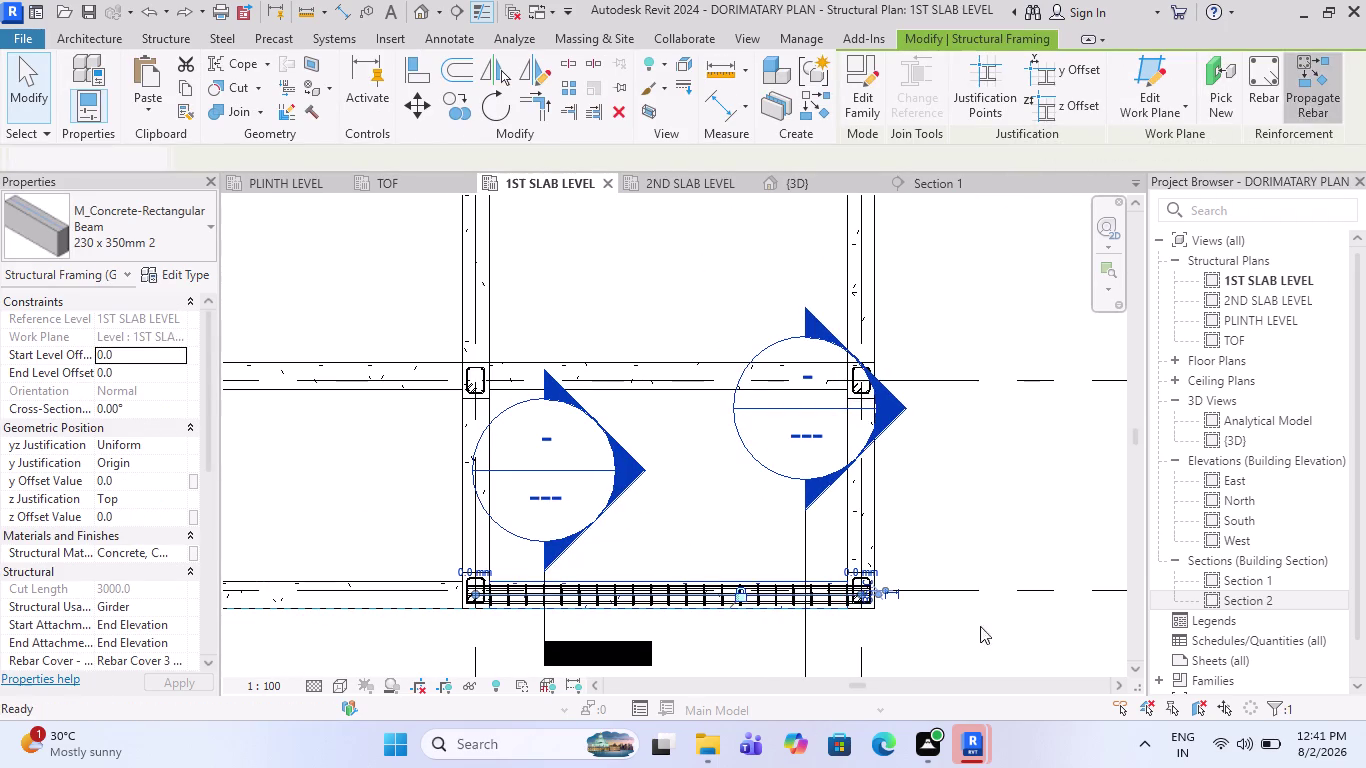
scroll(down, 3)
Select the destination beams between grids D–E, C–D and B–C for propagation.
scroll(down, 3)
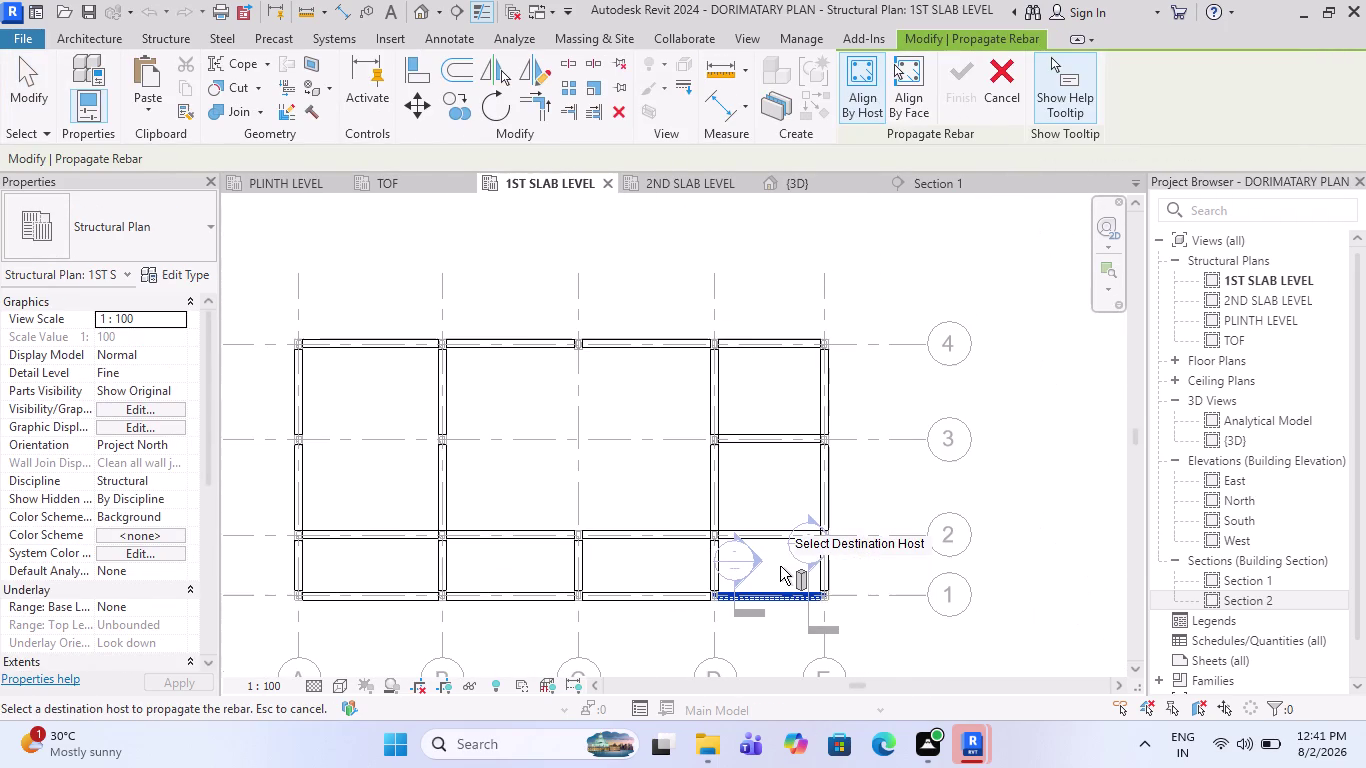
drag(780, 566, 738, 269)
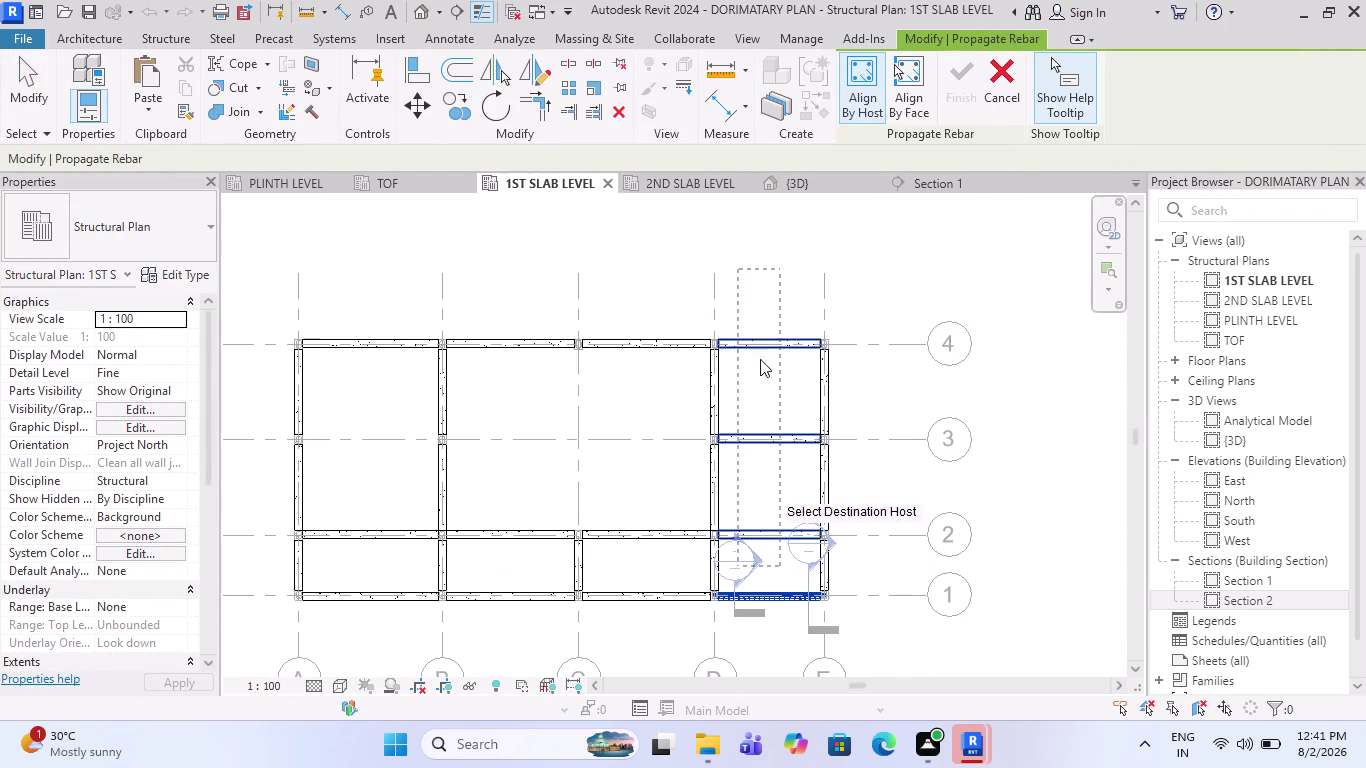
drag(654, 642, 655, 641)
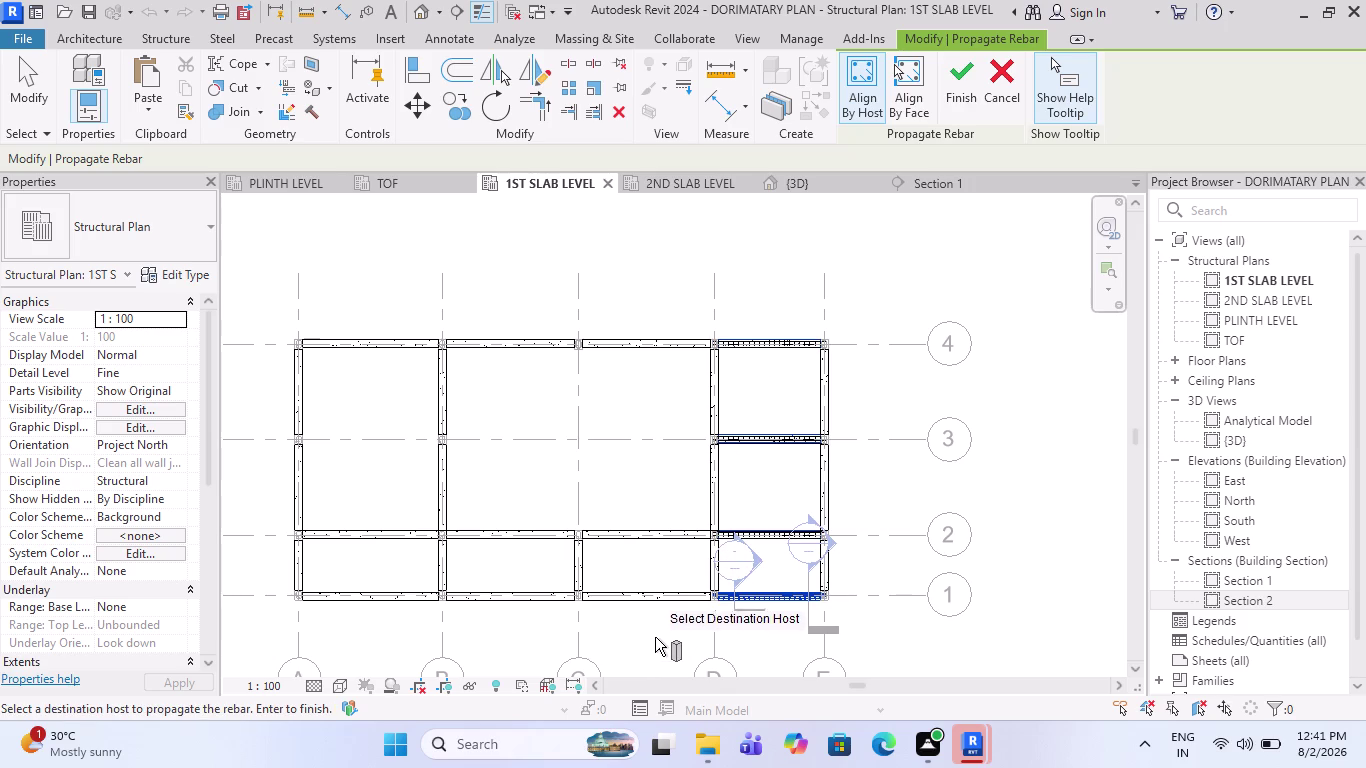
drag(655, 641, 610, 259)
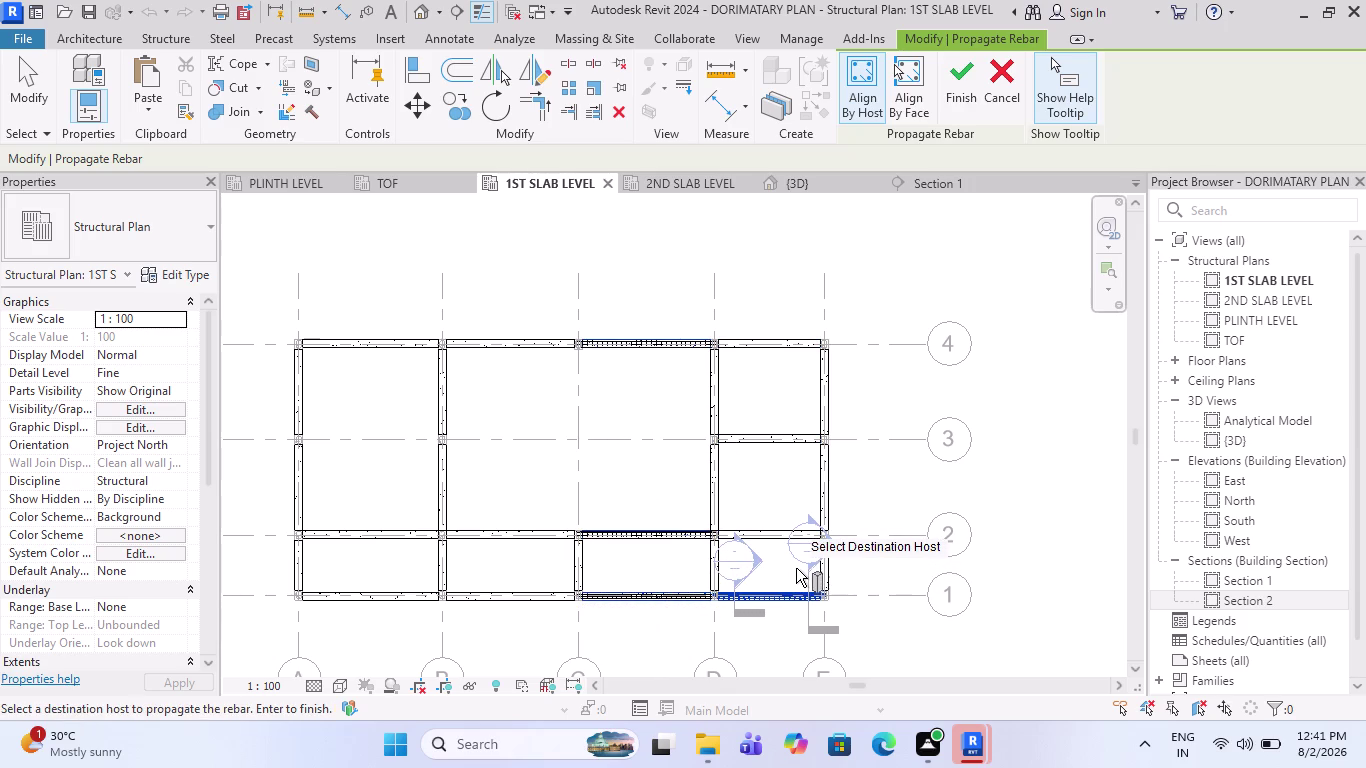
drag(793, 565, 735, 259)
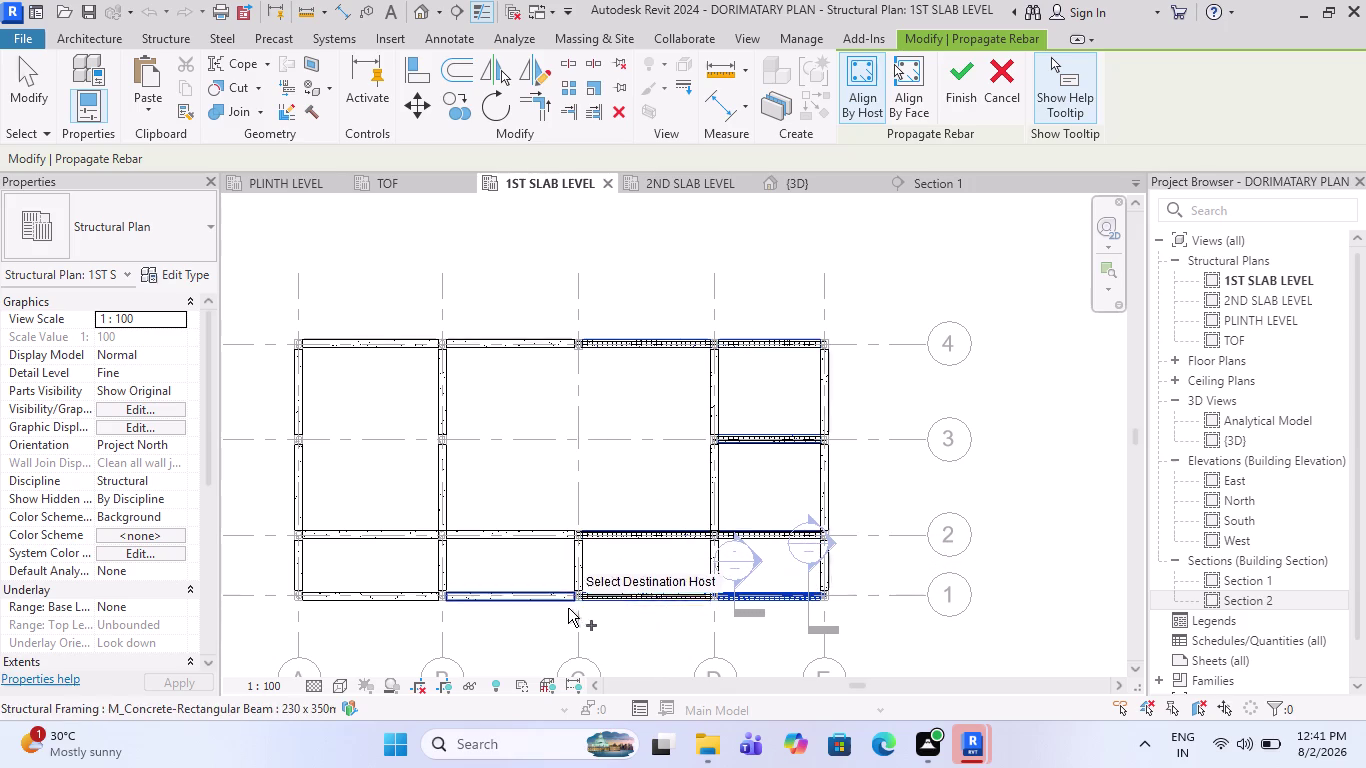
drag(558, 622, 444, 328)
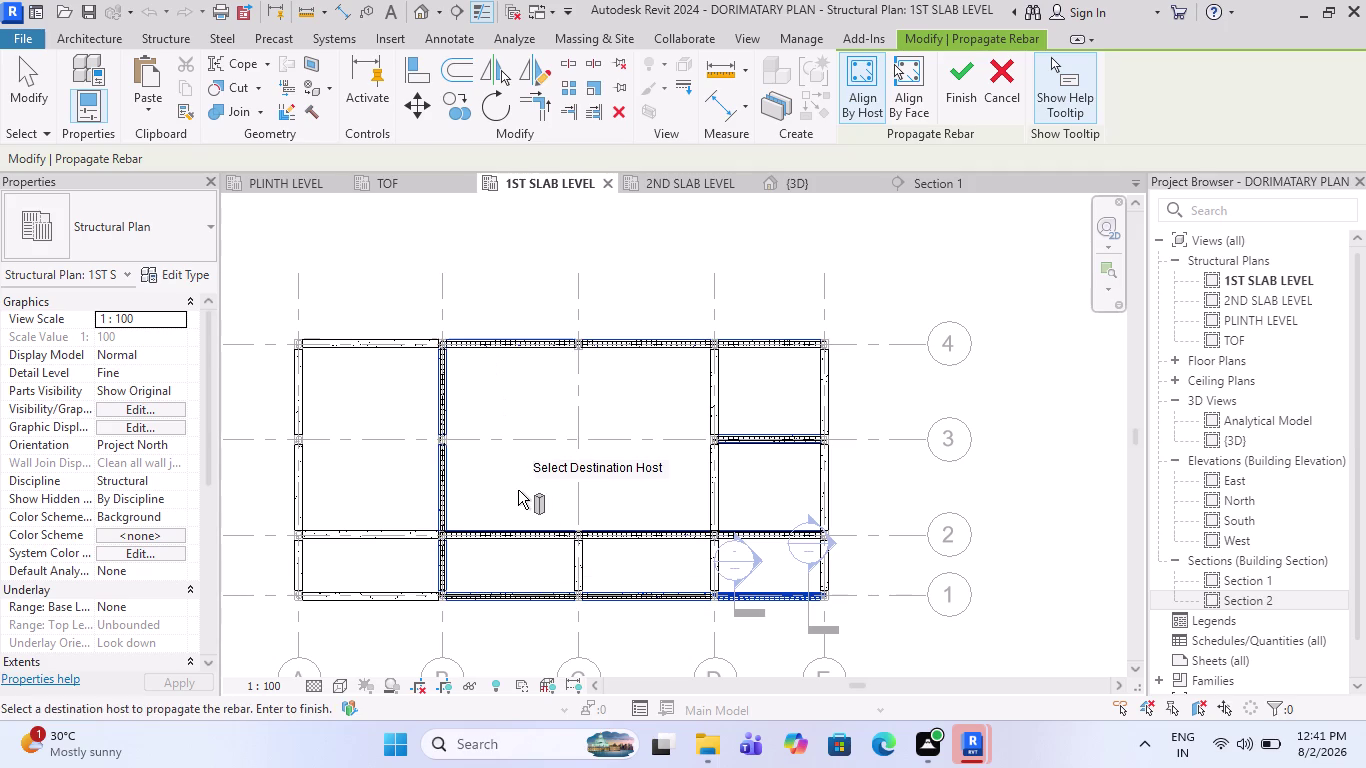
Add the beams along grid B as propagation destinations.
scroll(up, 3)
scroll(up, 3)
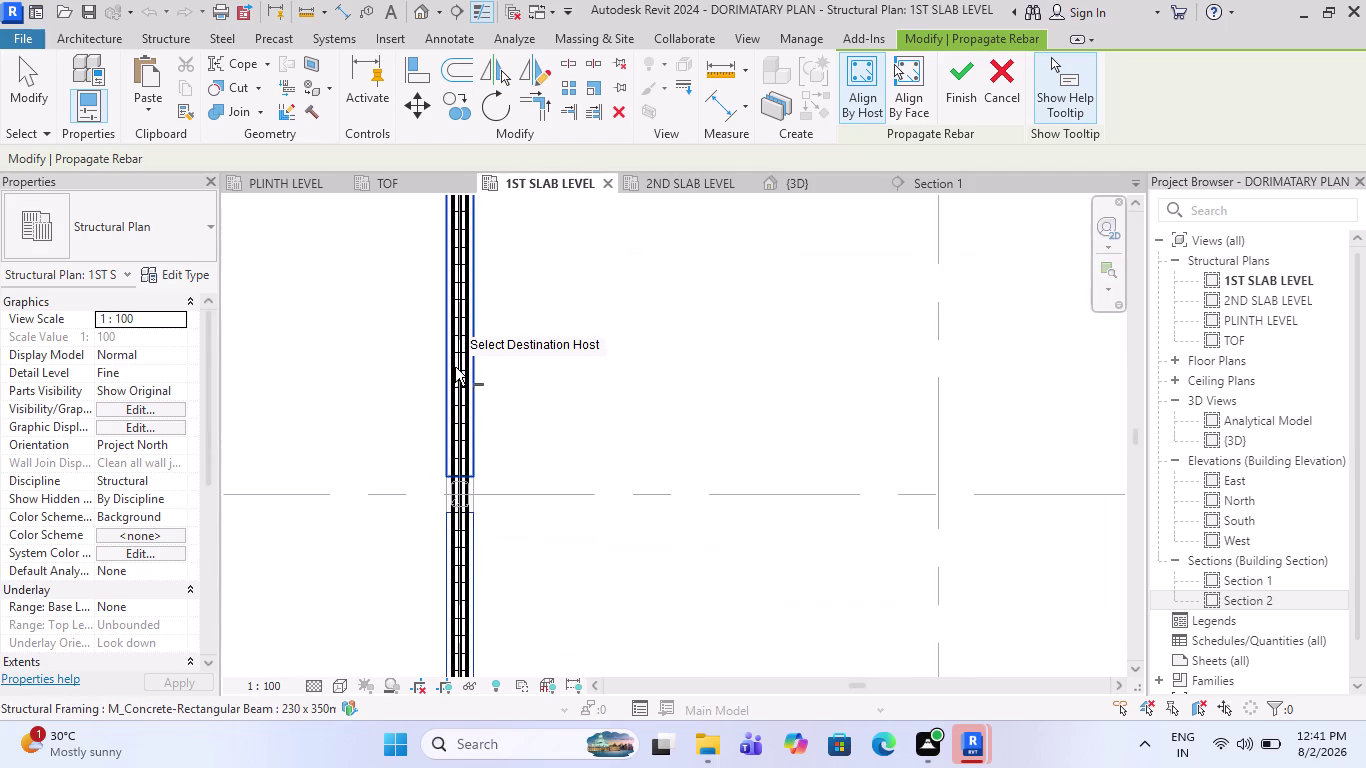
scroll(up, 3)
scroll(up, 3)
scroll(up, 3)
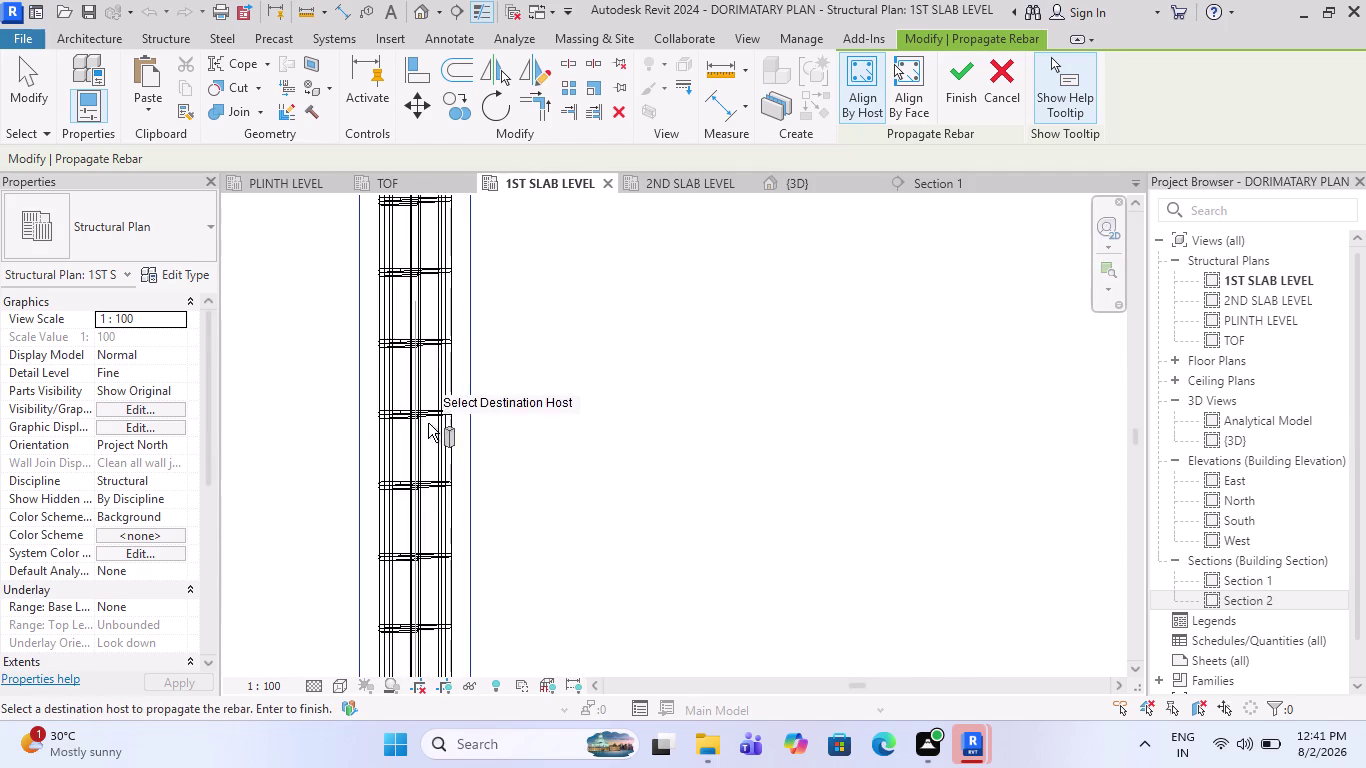
scroll(up, 3)
scroll(down, 3)
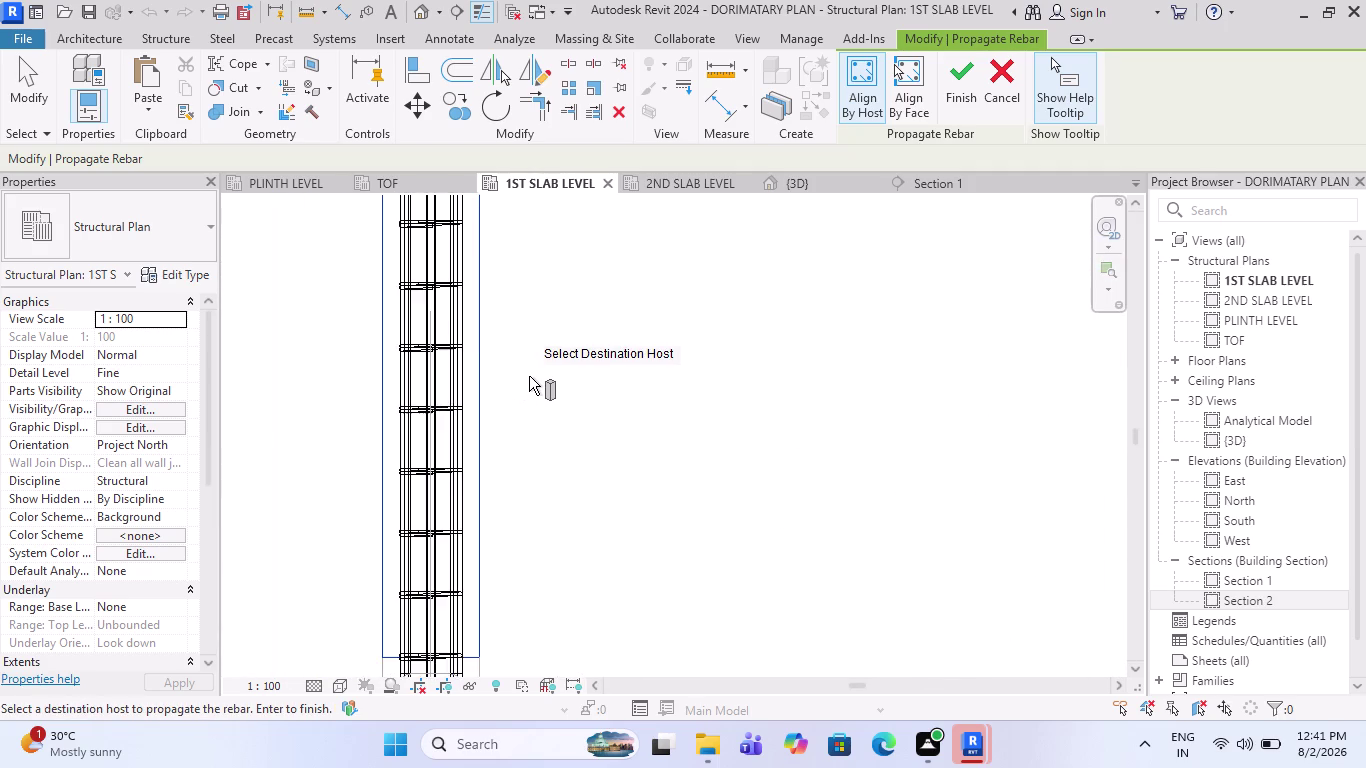
scroll(down, 3)
scroll(down, 3)
scroll(down, 3)
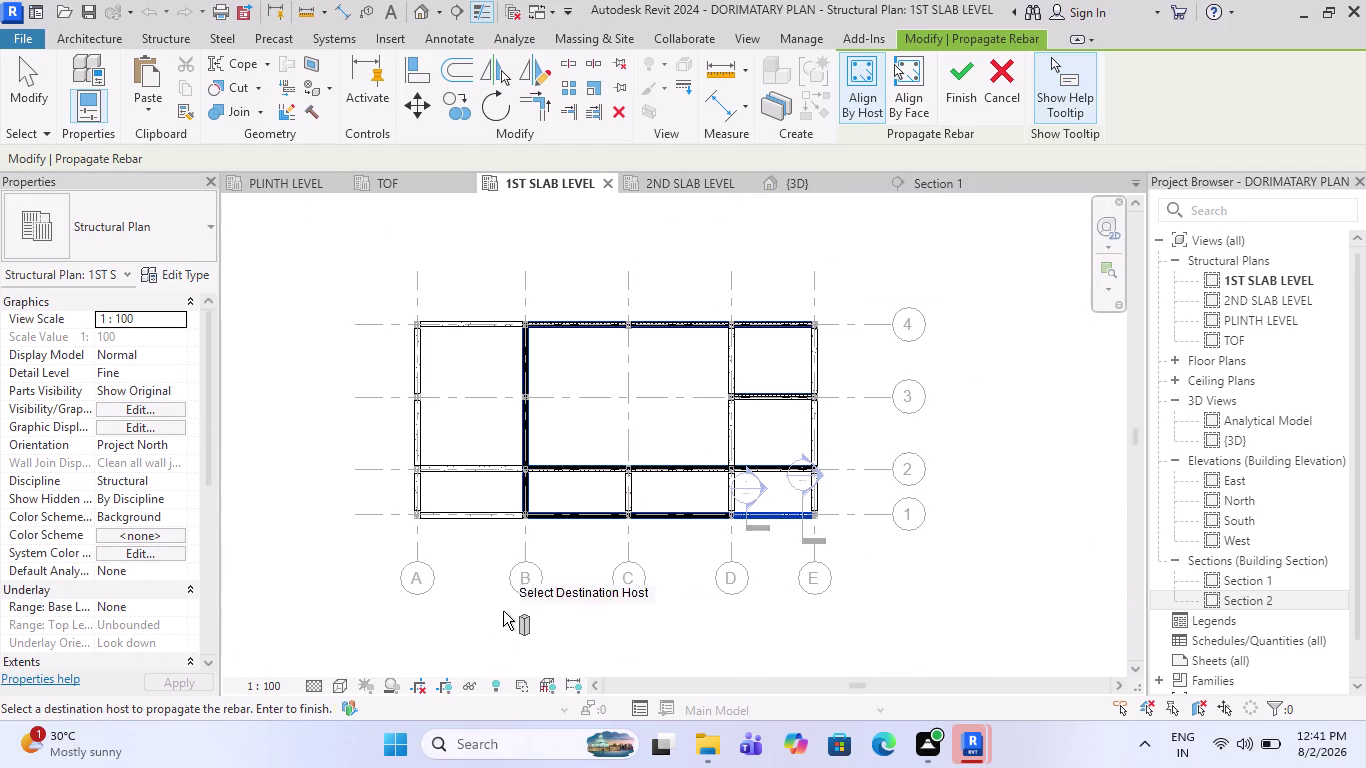
drag(489, 549, 431, 247)
Add all the beams along grid A as destinations.
scroll(up, 3)
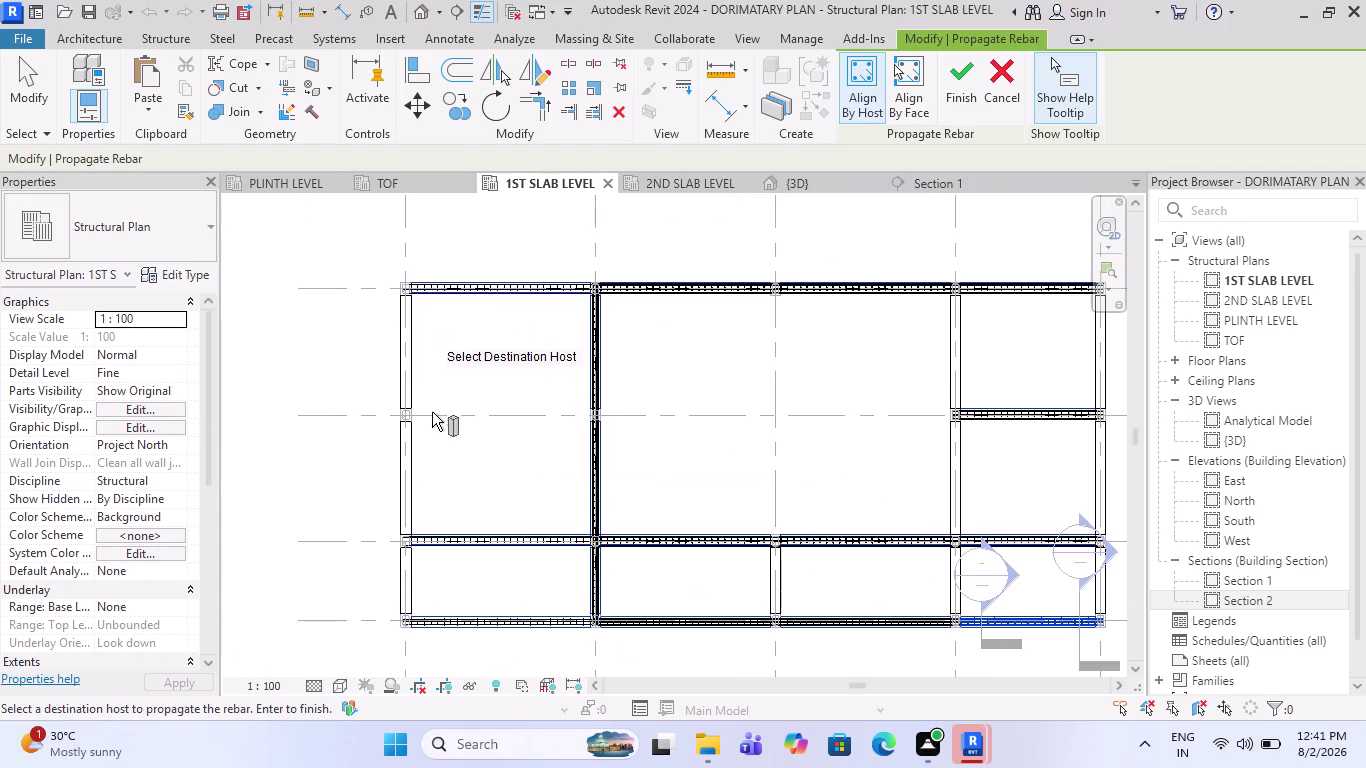
scroll(up, 3)
scroll(up, 3)
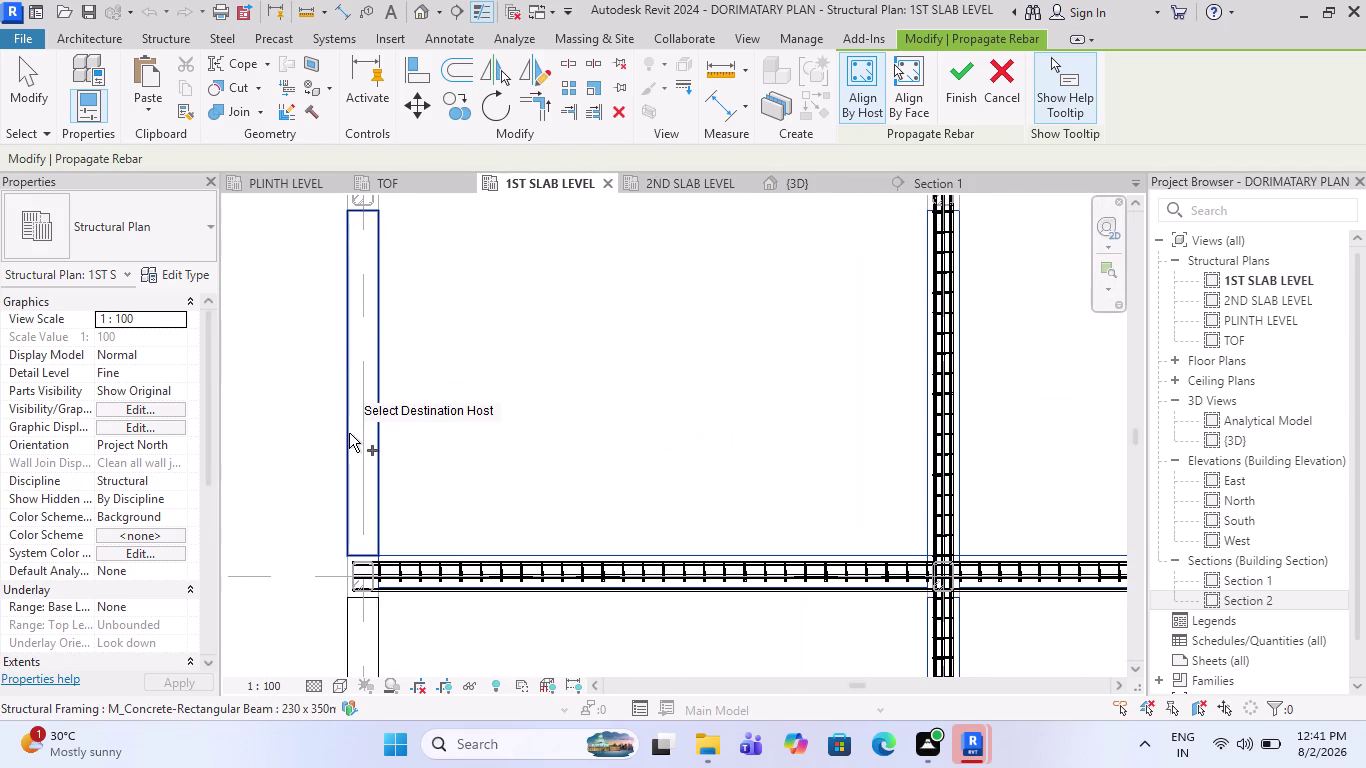
click(349, 433)
scroll(up, 3)
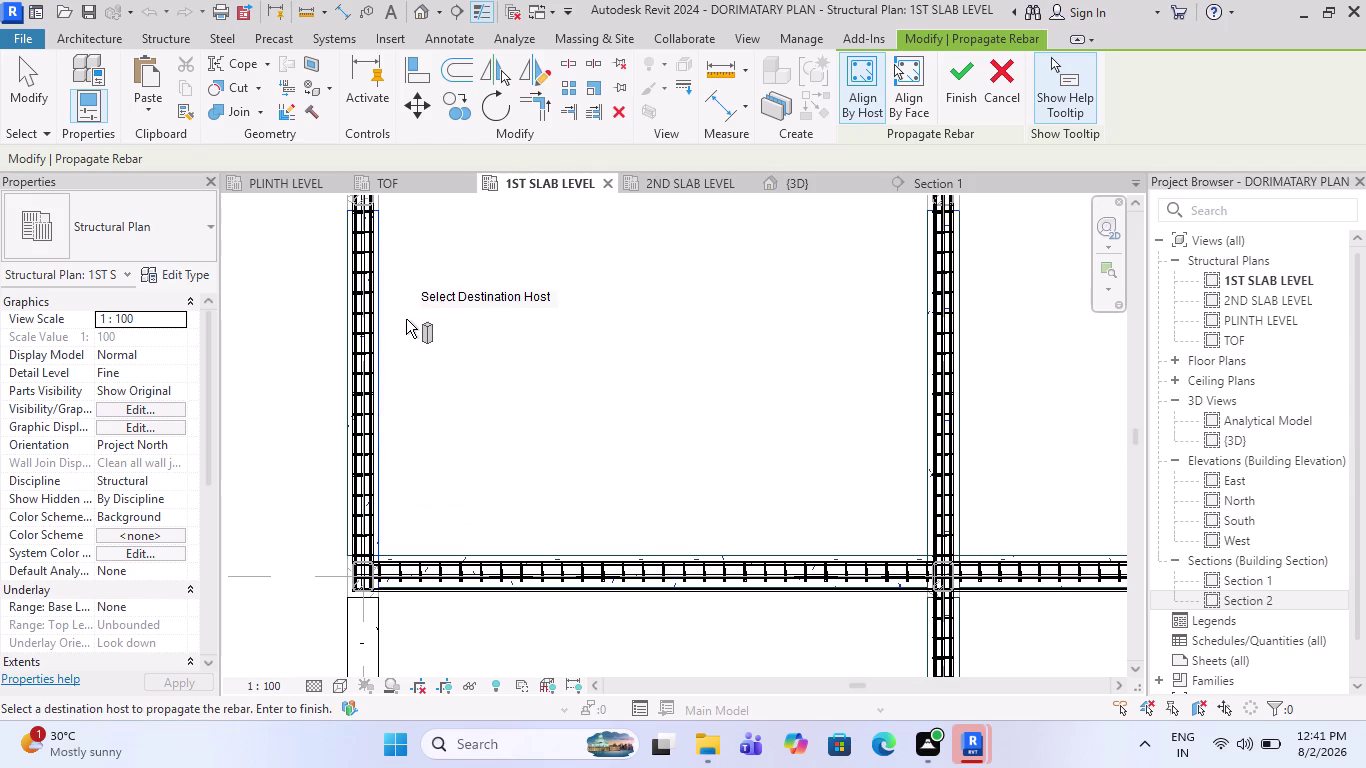
scroll(up, 3)
scroll(up, 3)
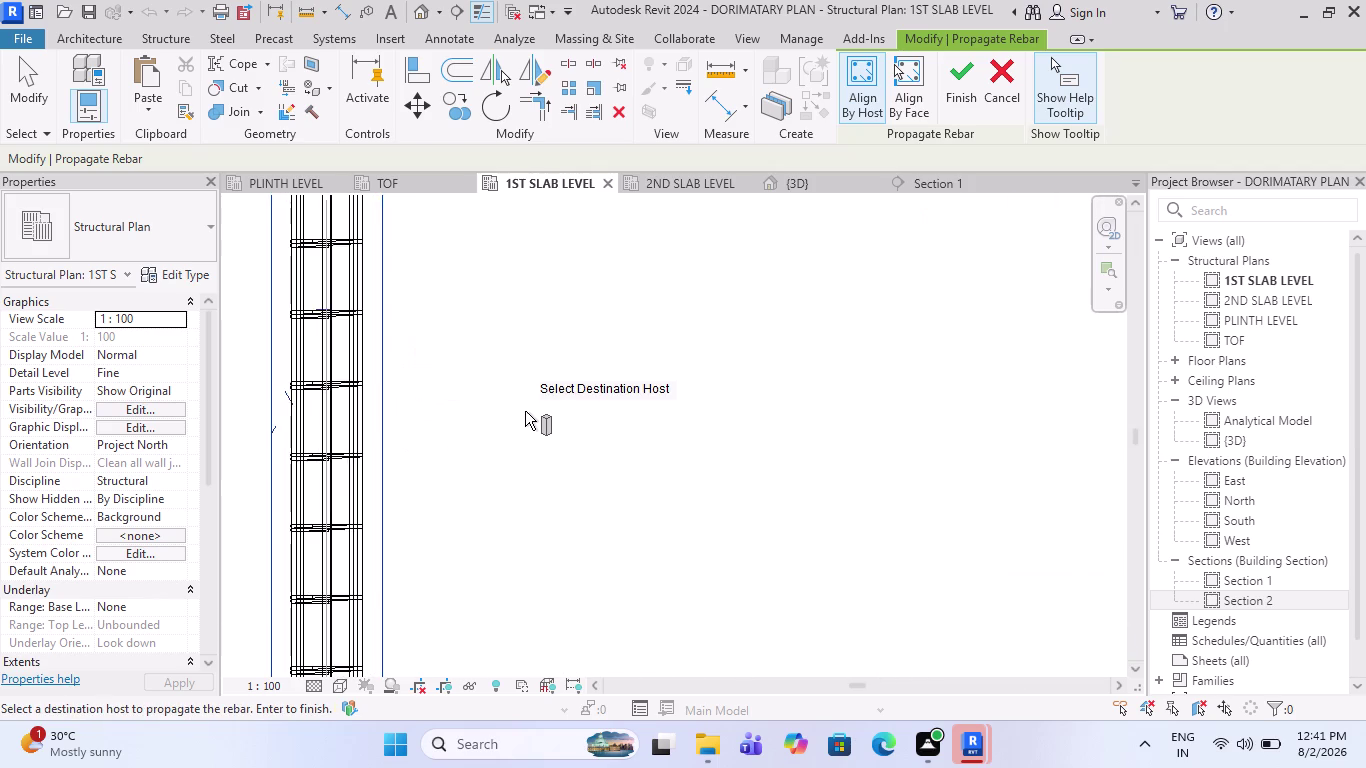
scroll(down, 3)
scroll(down, 3)
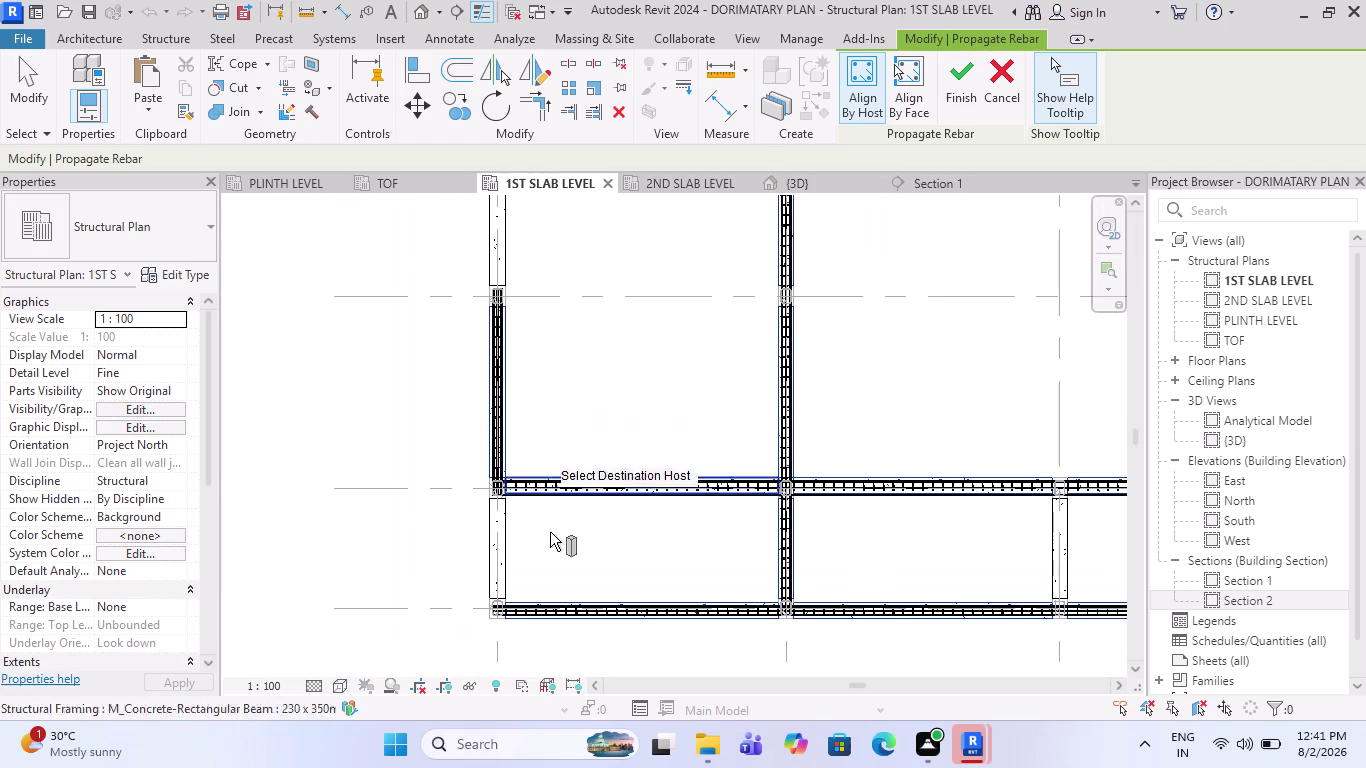
scroll(down, 3)
drag(552, 649, 537, 600)
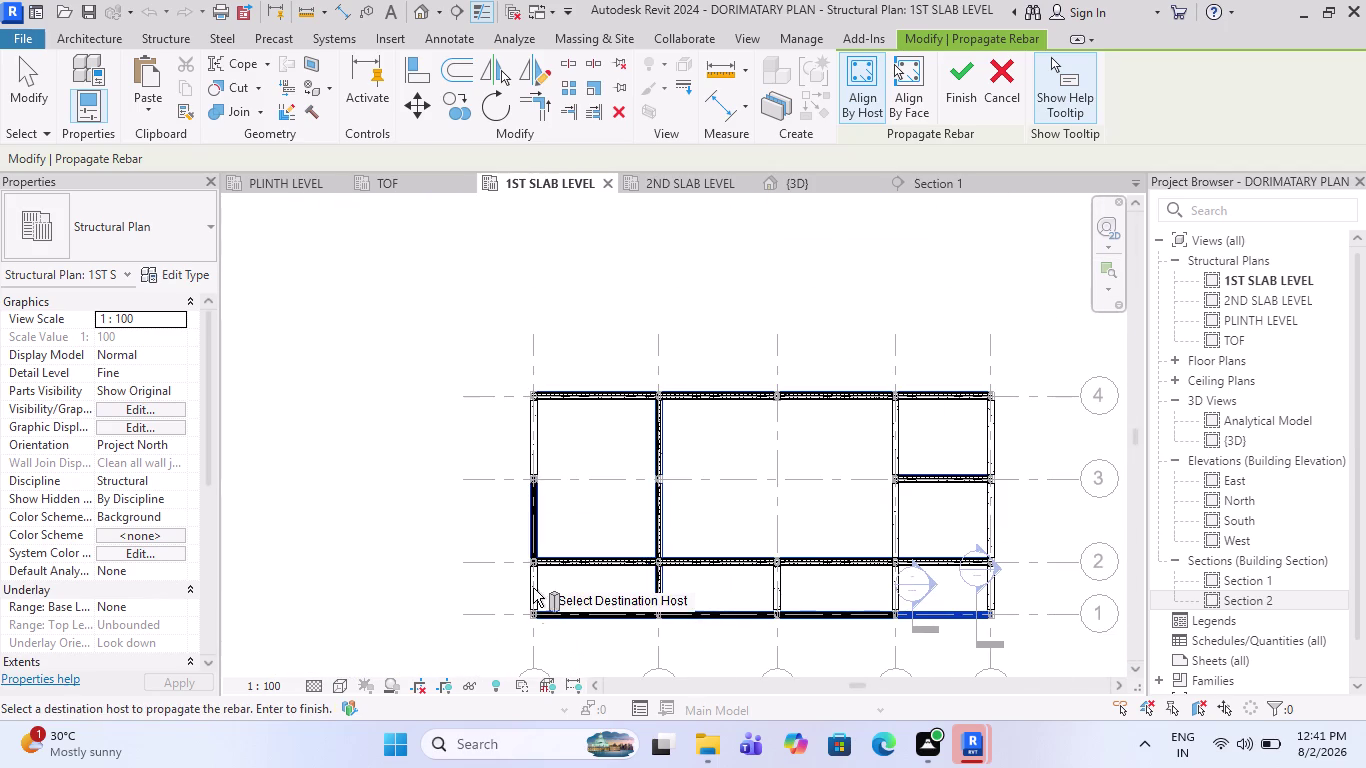
drag(537, 600, 523, 323)
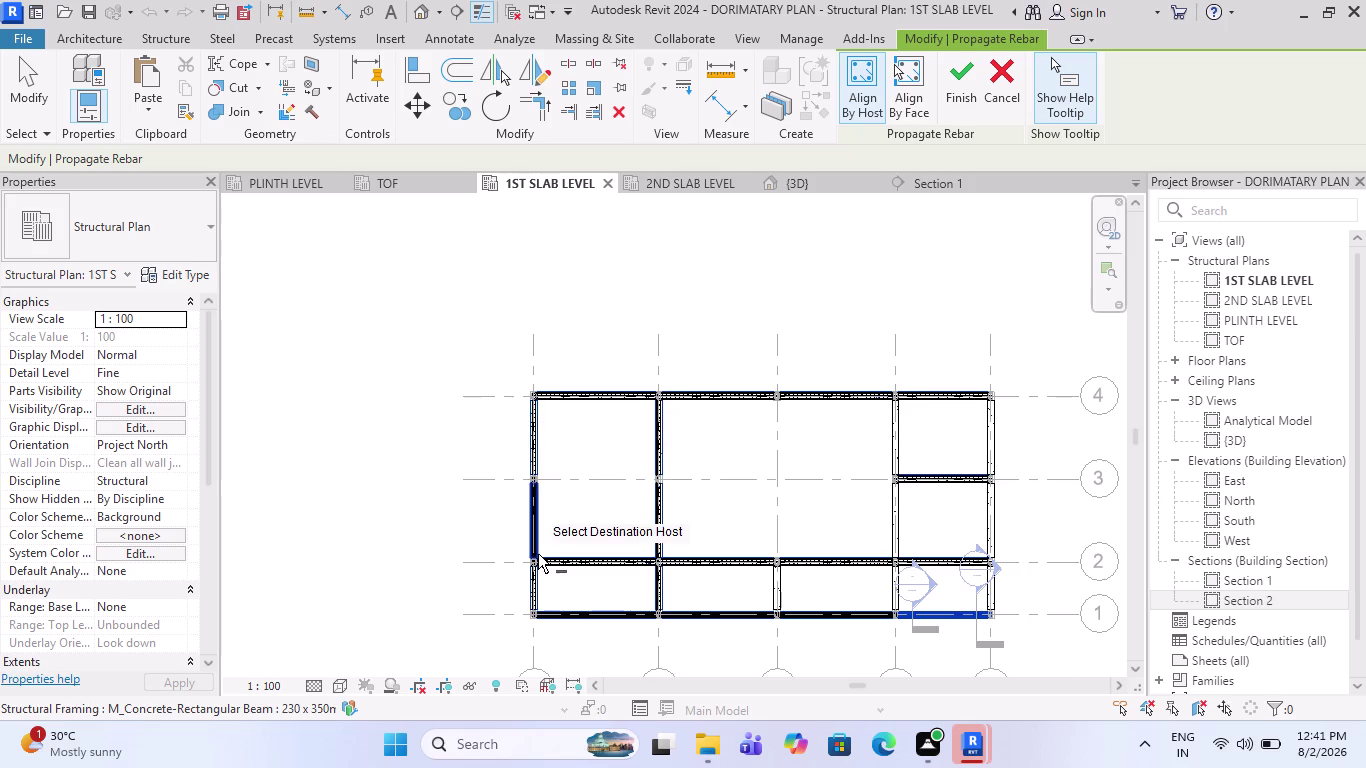
Pick two more lower beams as rebar destinations and drag-select nearby beams.
scroll(up, 3)
scroll(up, 3)
scroll(down, 3)
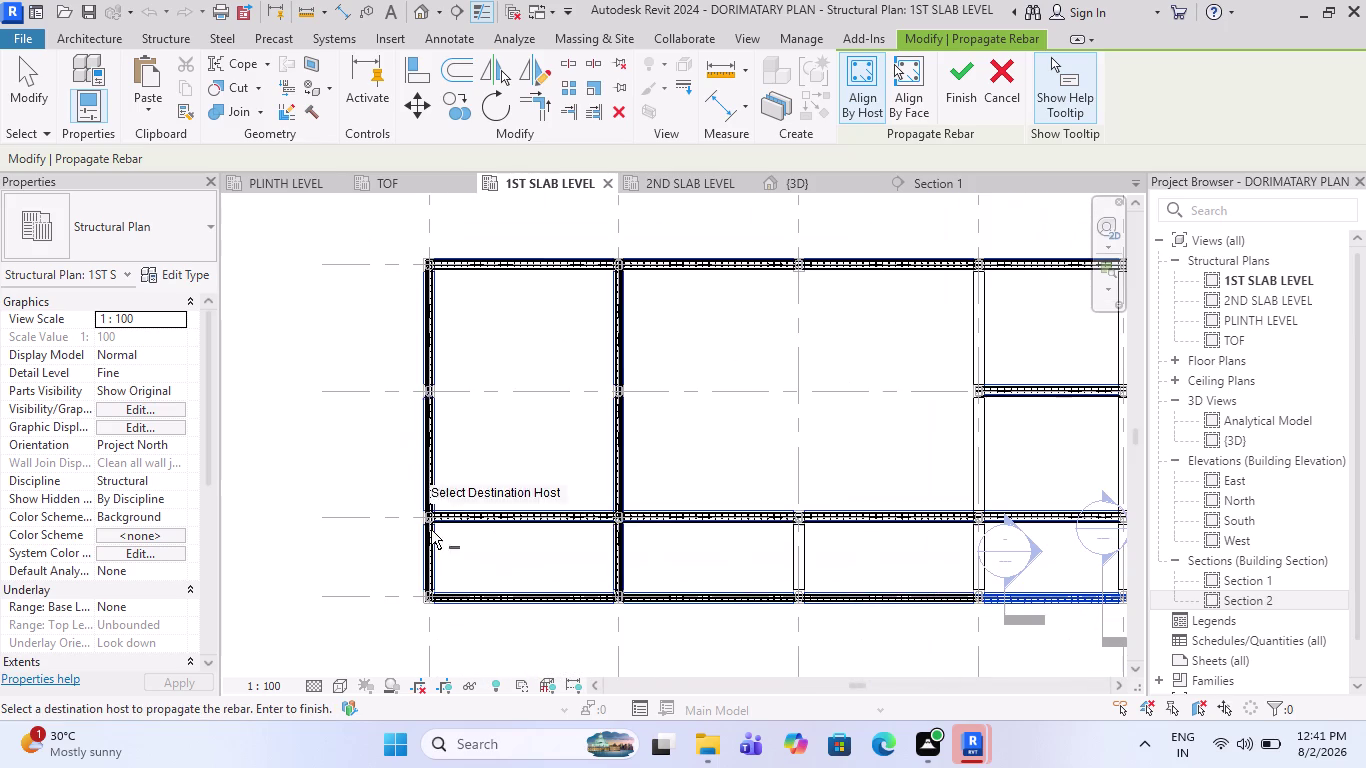
scroll(up, 3)
scroll(down, 3)
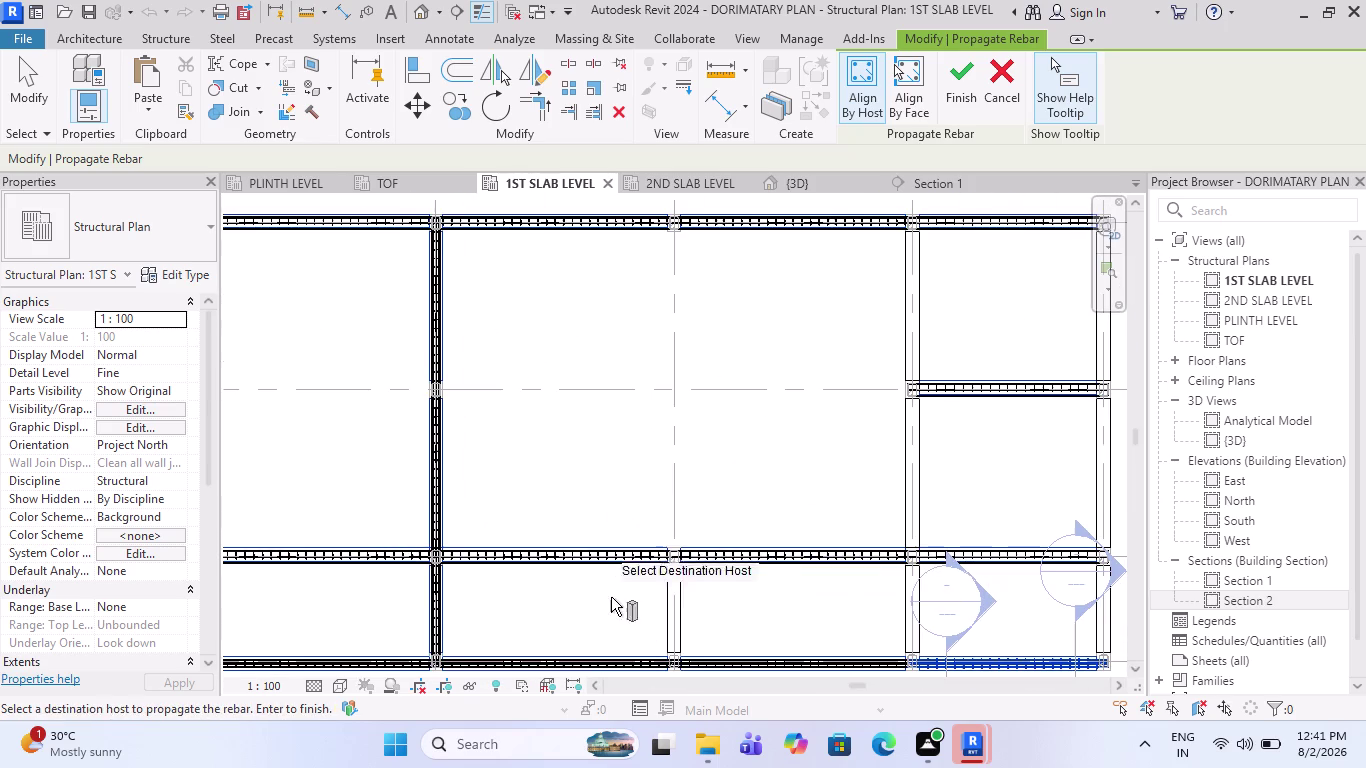
click(688, 615)
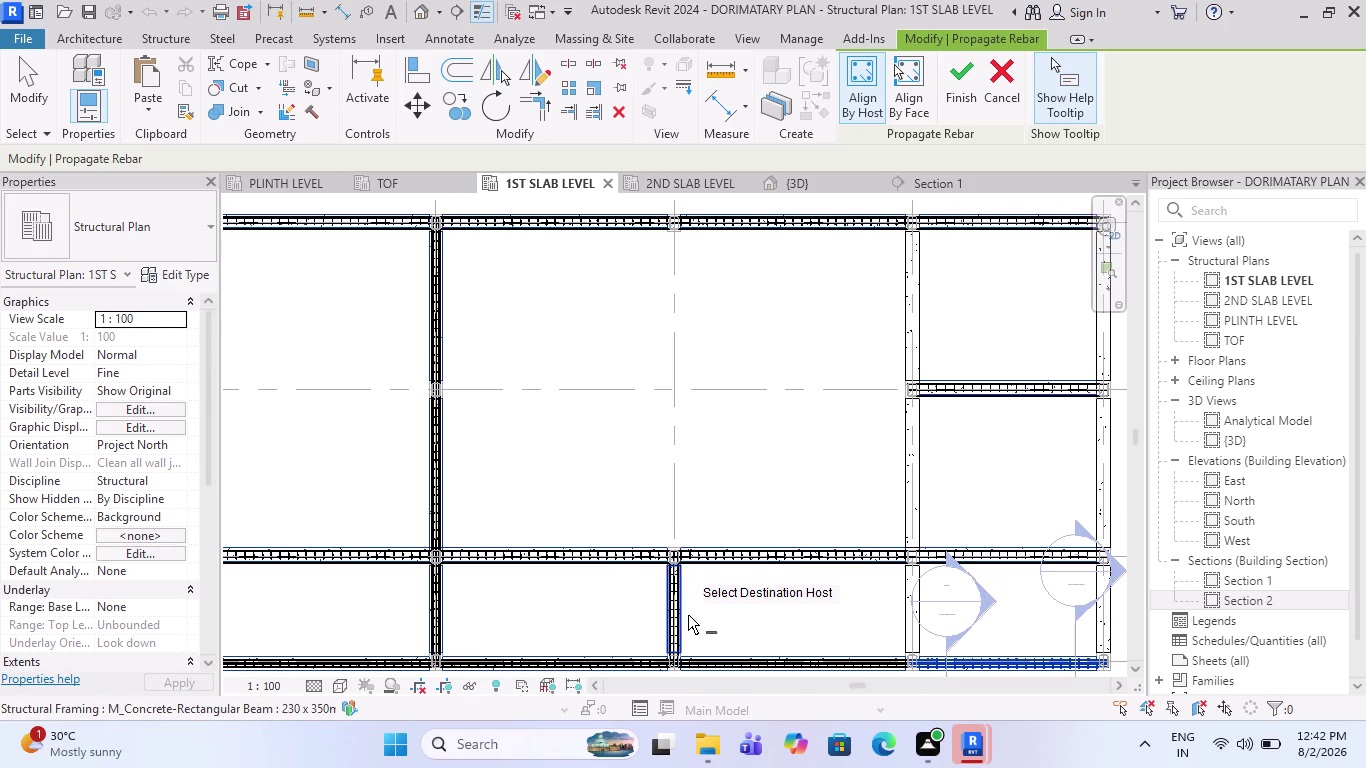
click(919, 616)
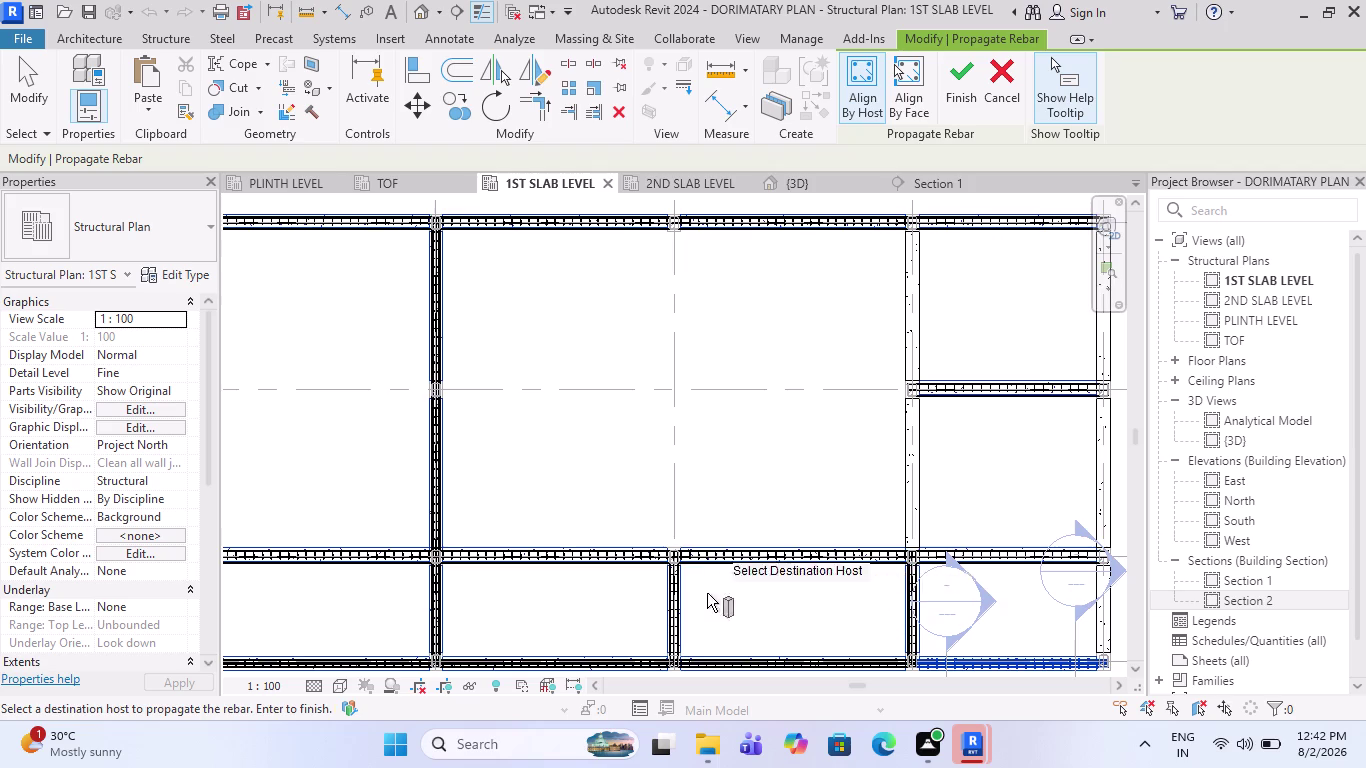
scroll(down, 3)
drag(929, 668, 882, 397)
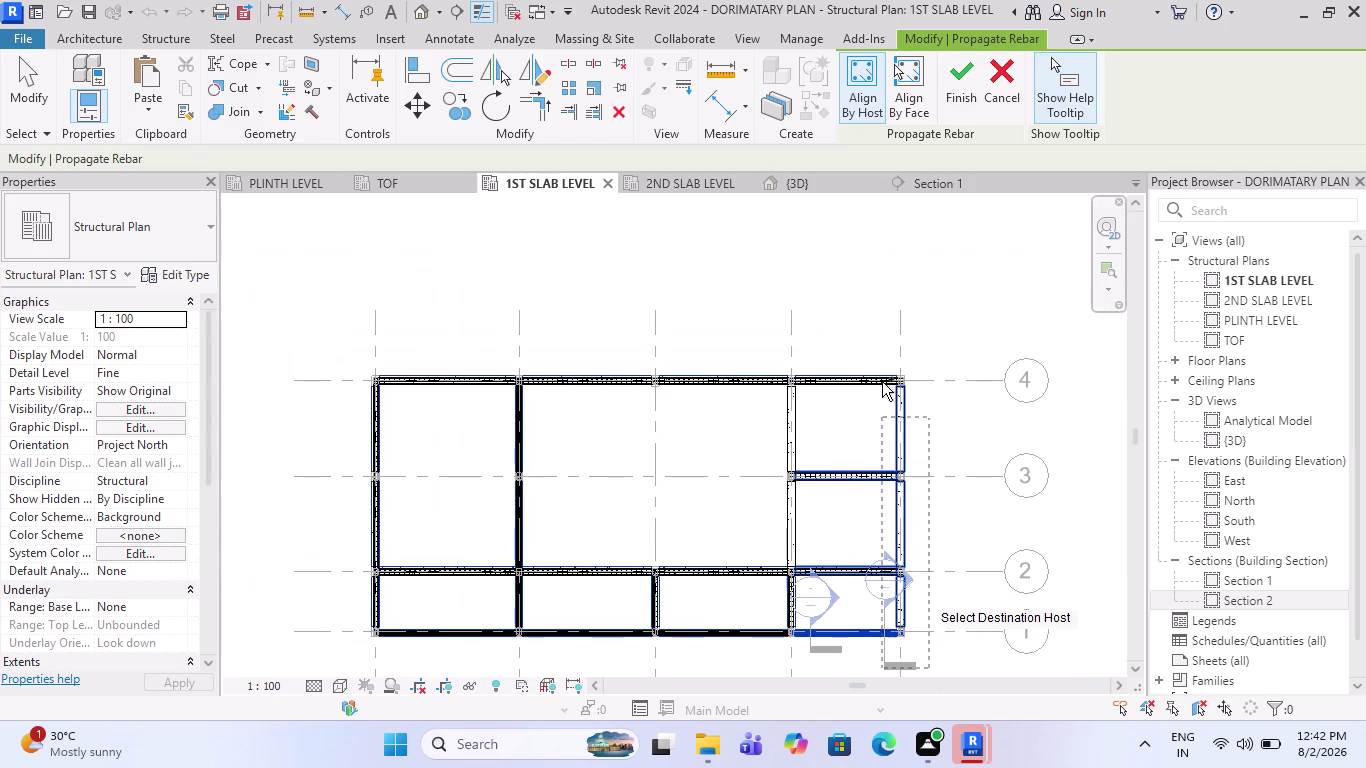
drag(882, 397, 879, 329)
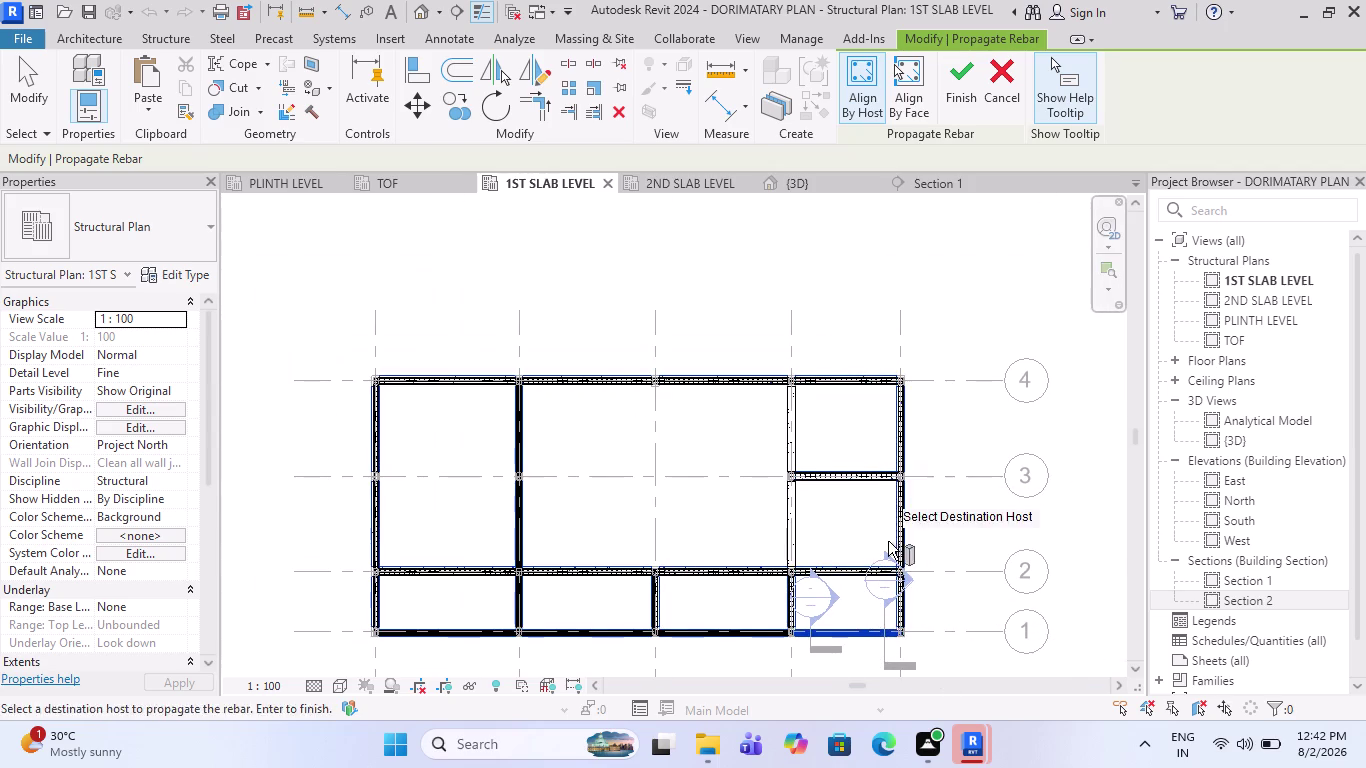
Add two top beams as destination hosts.
scroll(up, 3)
scroll(up, 3)
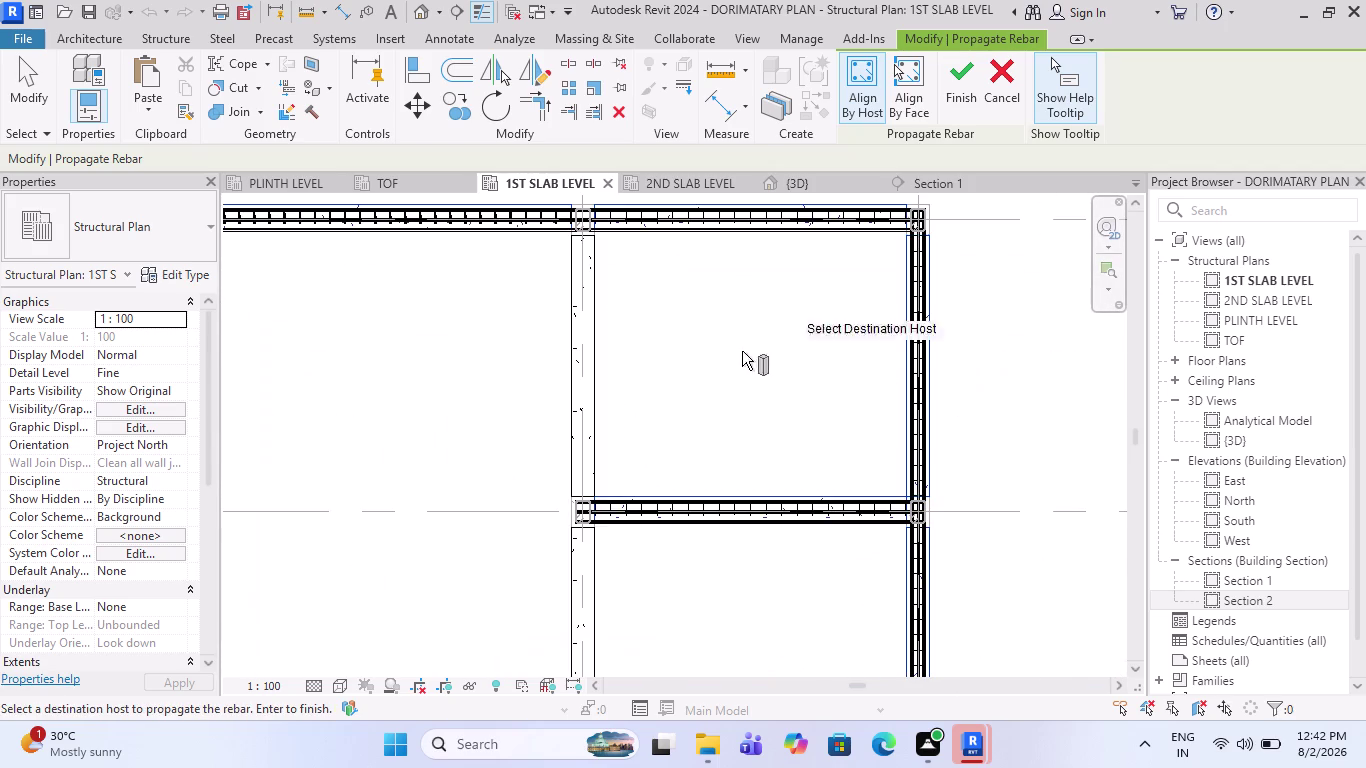
scroll(down, 3)
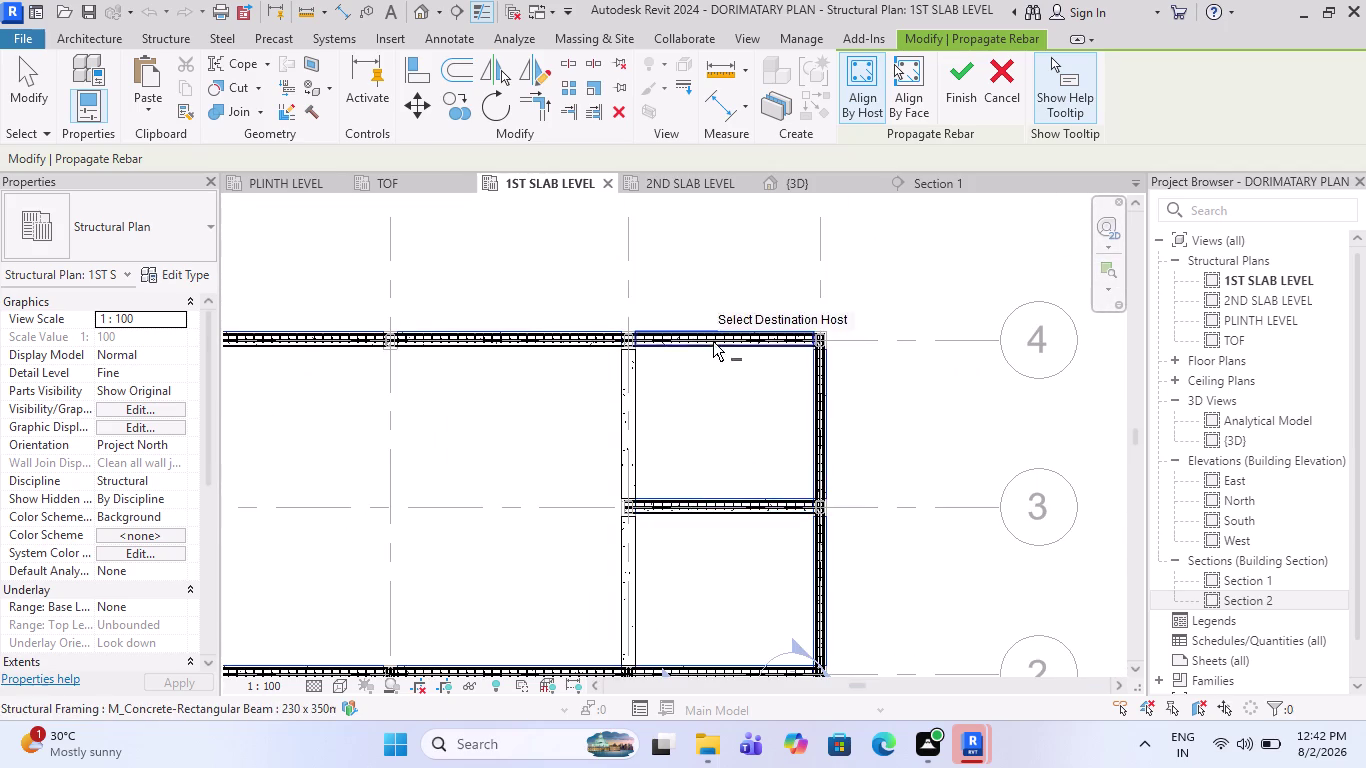
scroll(down, 3)
scroll(up, 3)
scroll(up, 3)
scroll(up, 3)
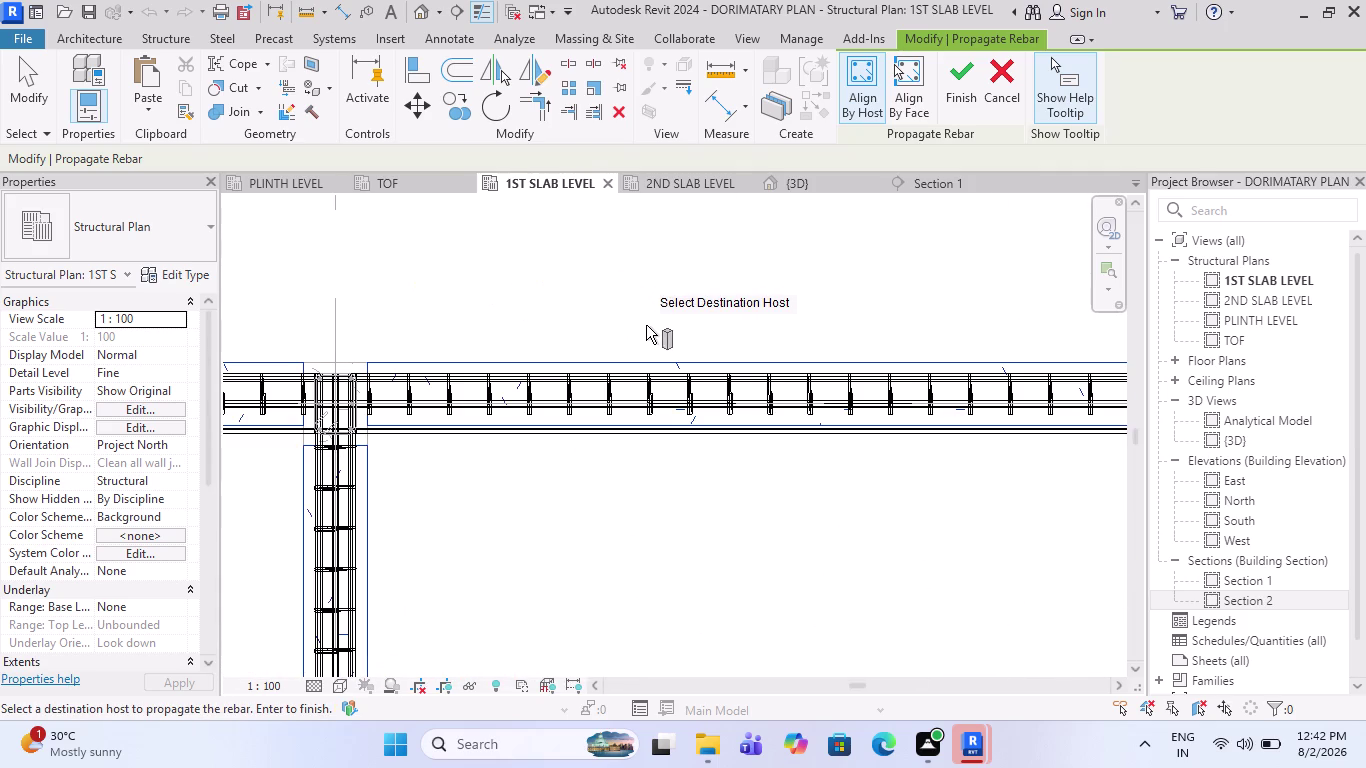
scroll(down, 3)
scroll(down, 3)
scroll(up, 3)
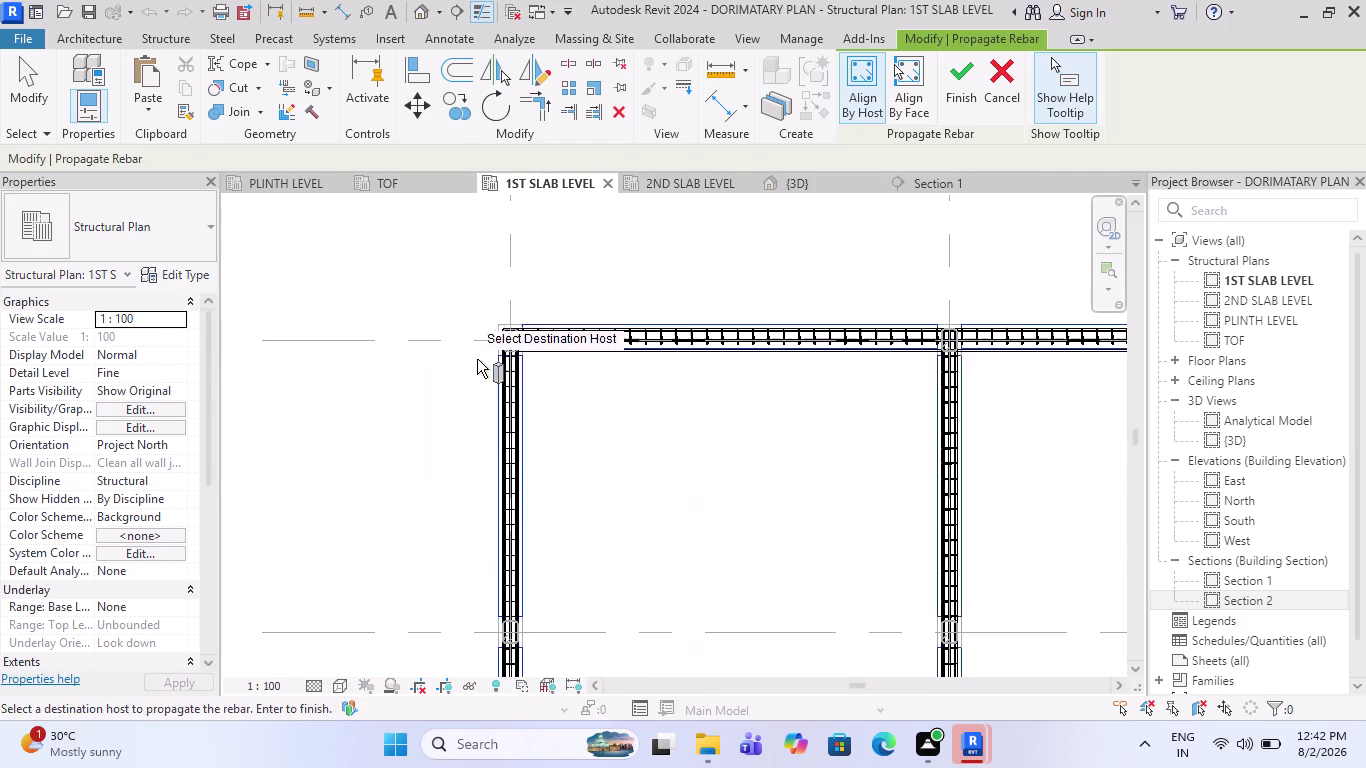
scroll(up, 3)
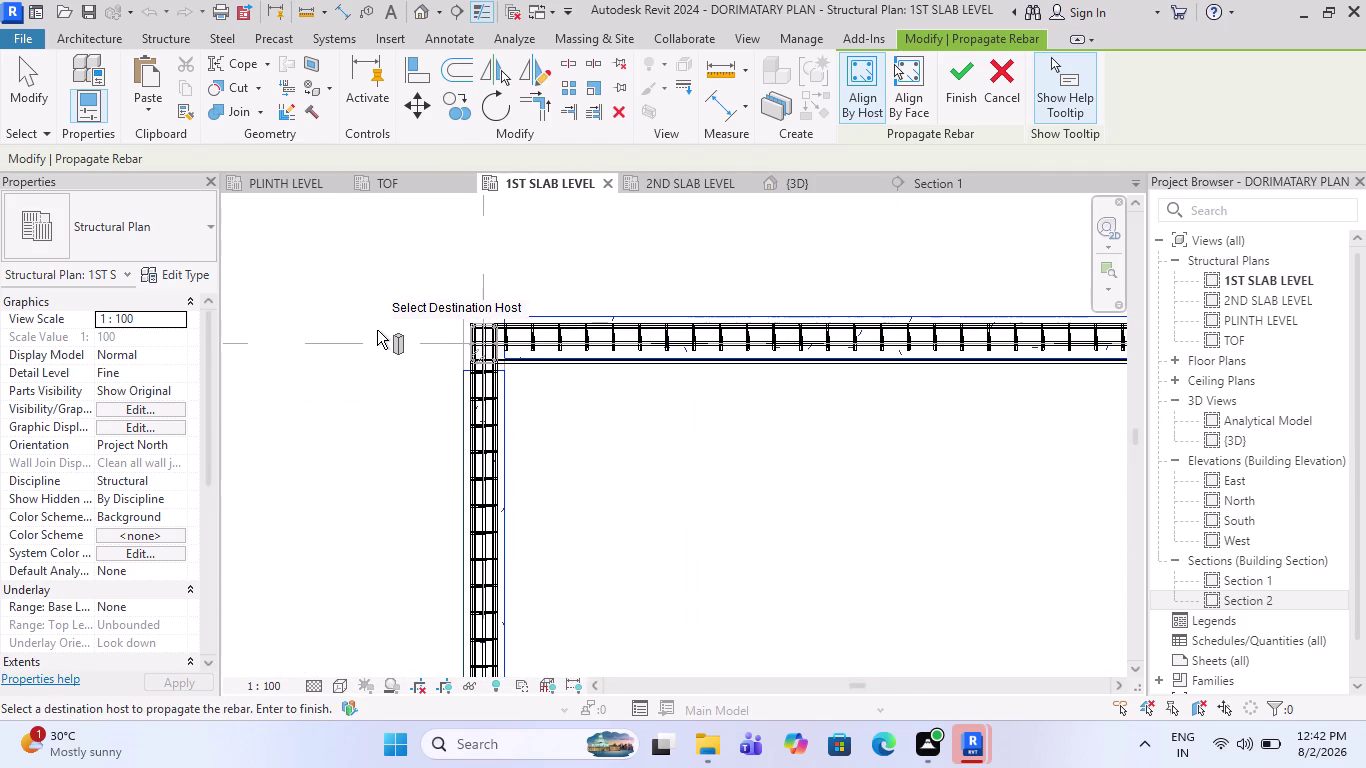
scroll(down, 3)
scroll(down, 3)
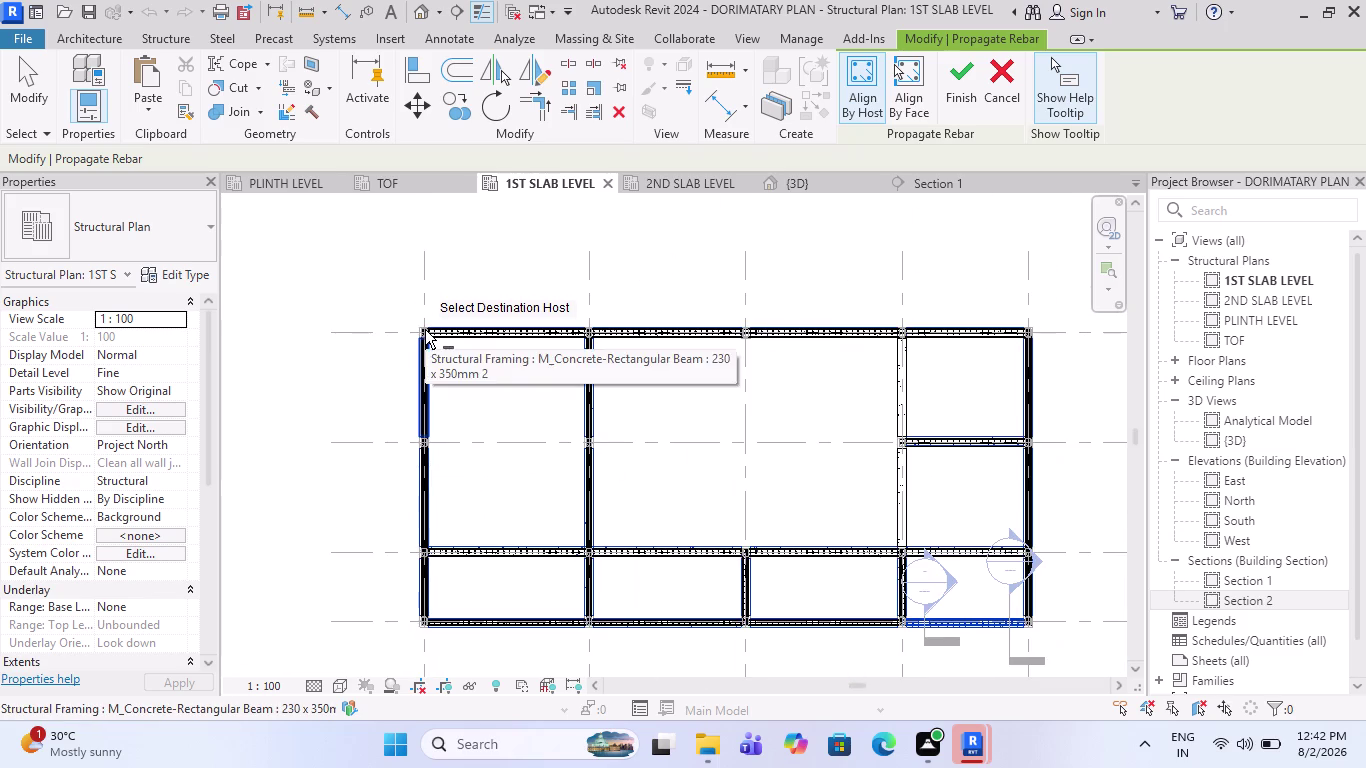
scroll(up, 3)
scroll(up, 3)
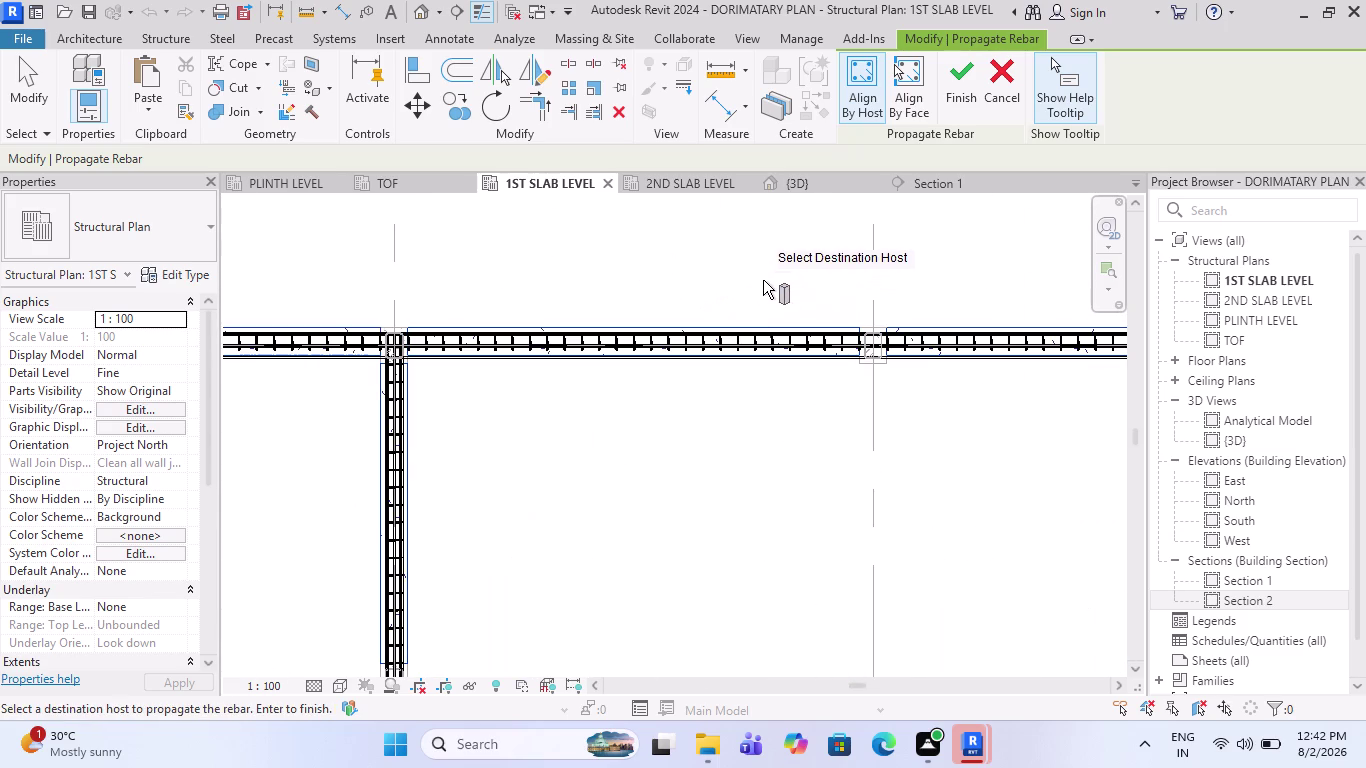
click(668, 330)
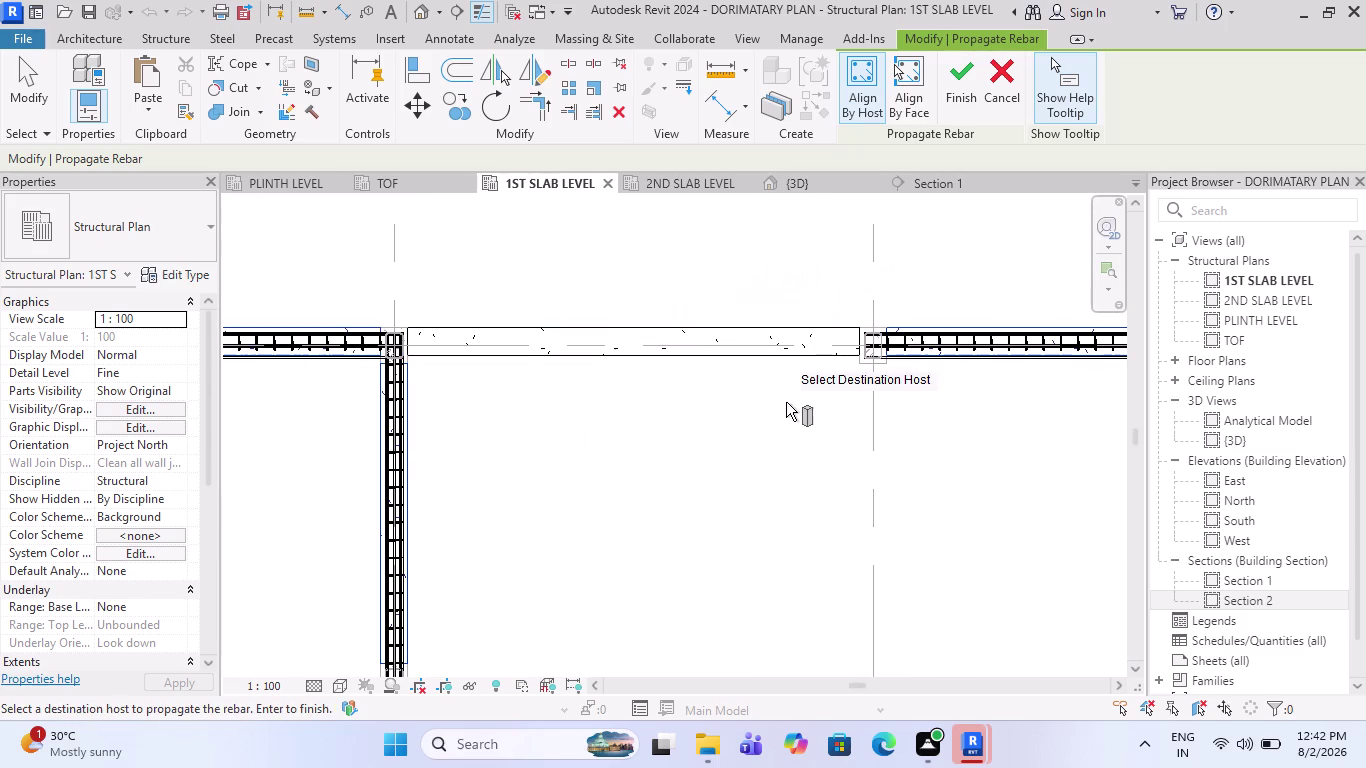
click(951, 324)
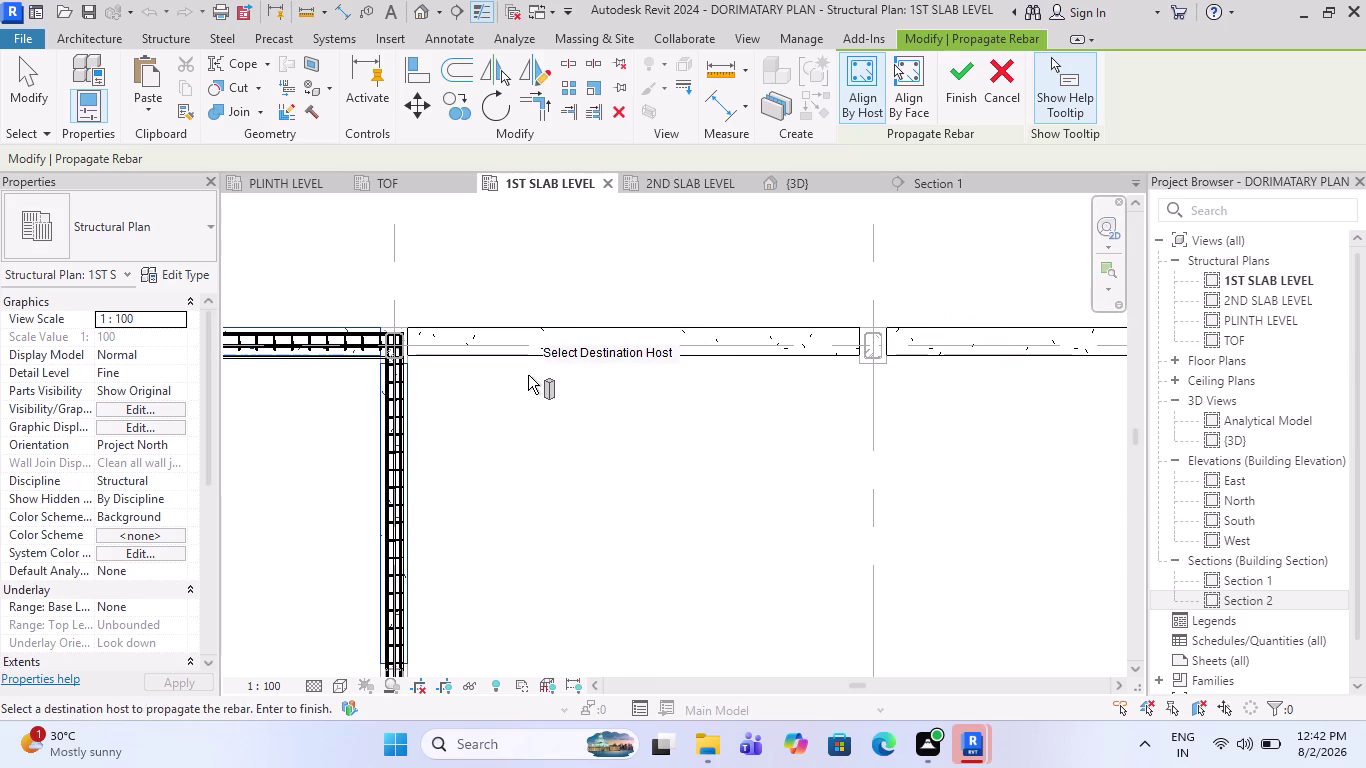
Add another top beam and a horizontal beam as destinations.
scroll(down, 3)
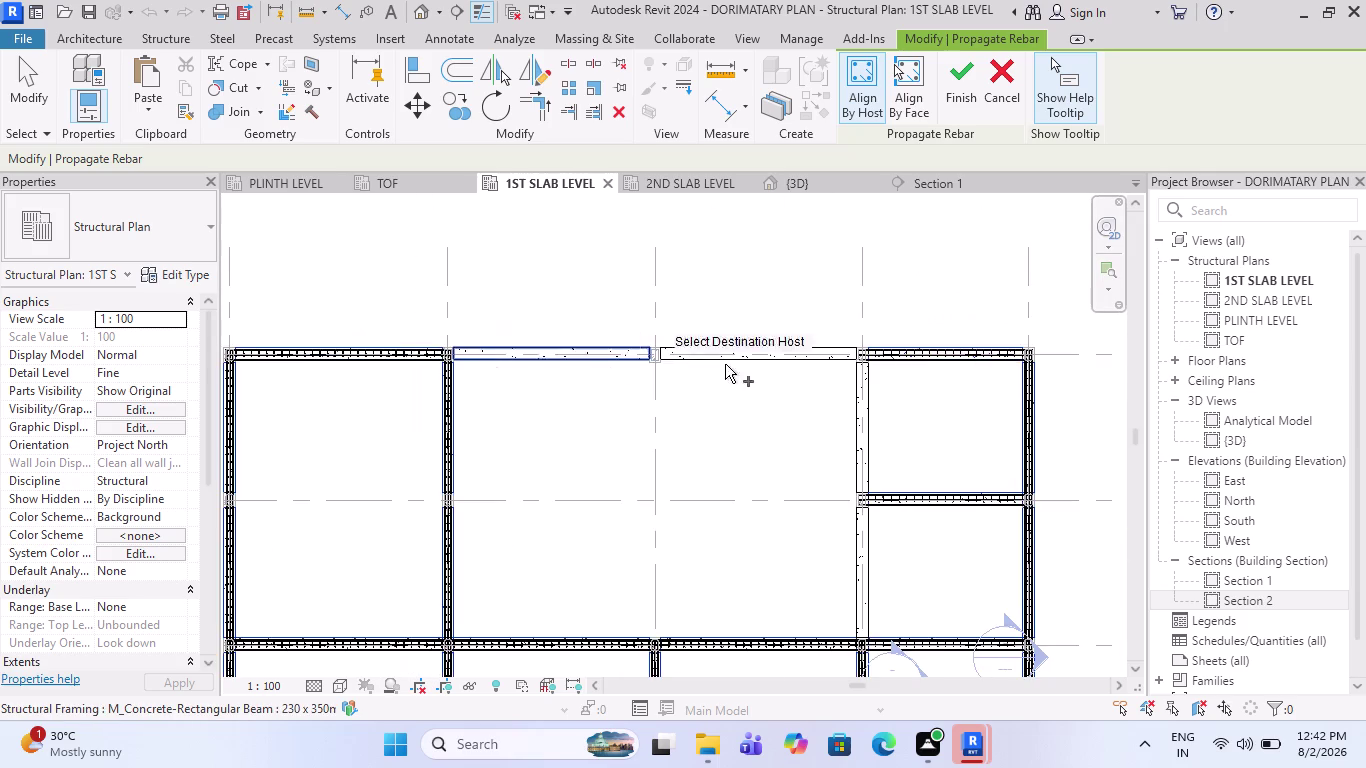
scroll(up, 3)
scroll(up, 3)
scroll(up, 3)
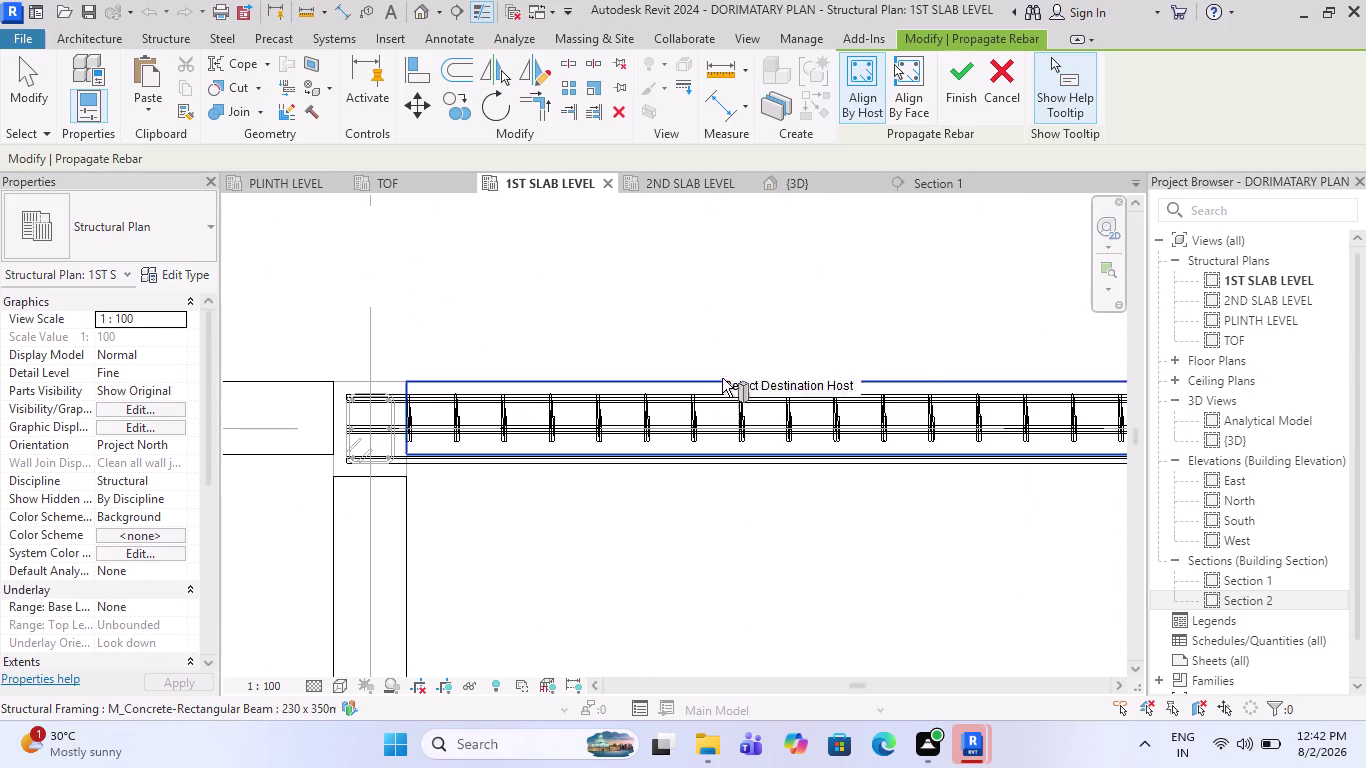
click(715, 375)
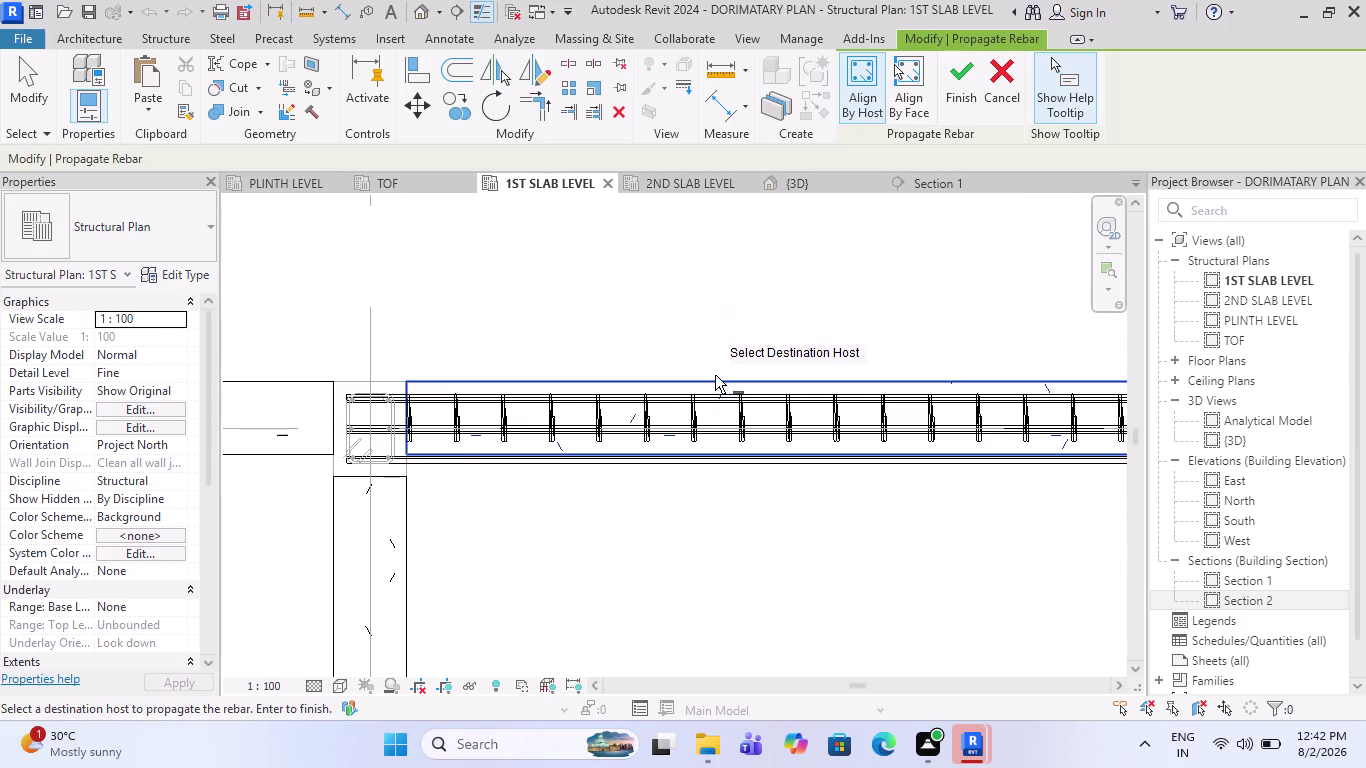
scroll(down, 3)
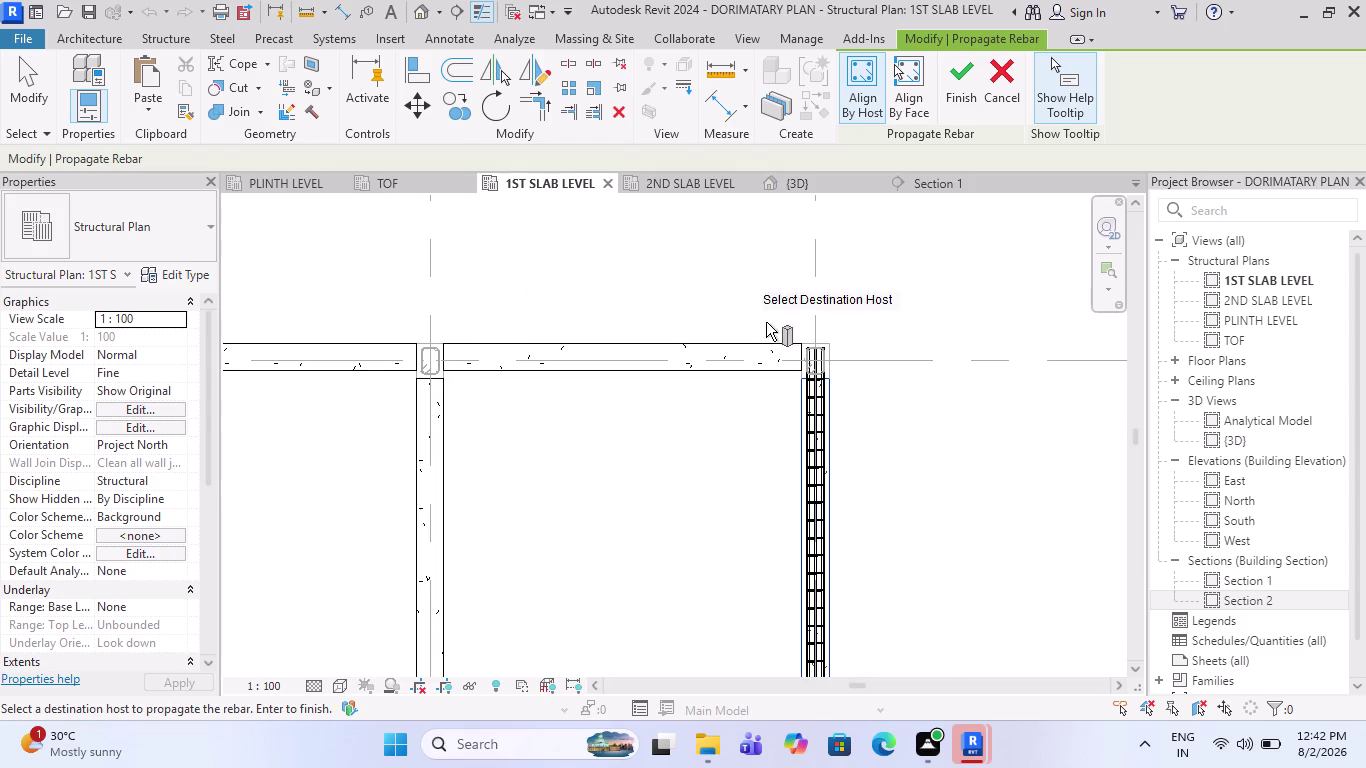
scroll(up, 3)
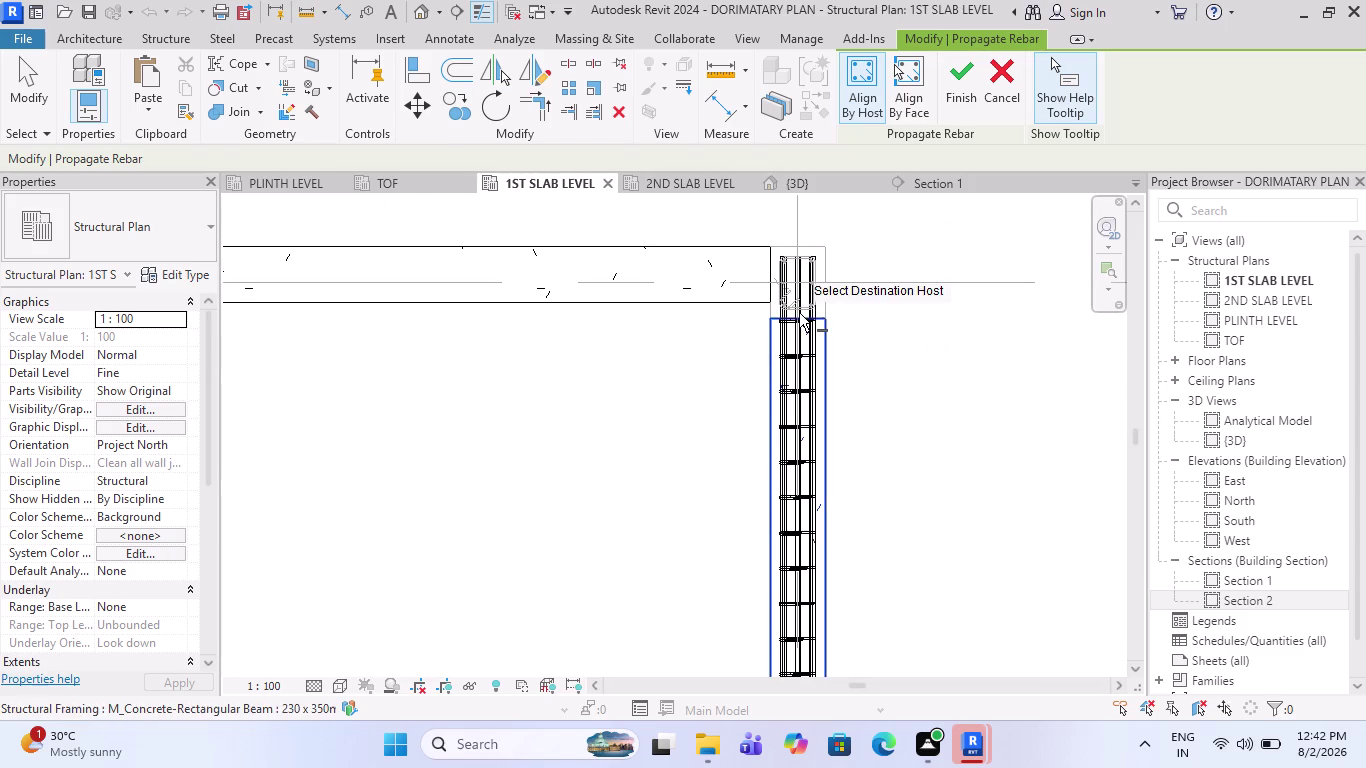
scroll(down, 3)
scroll(down, 3)
scroll(up, 3)
scroll(up, 3)
scroll(up, 3)
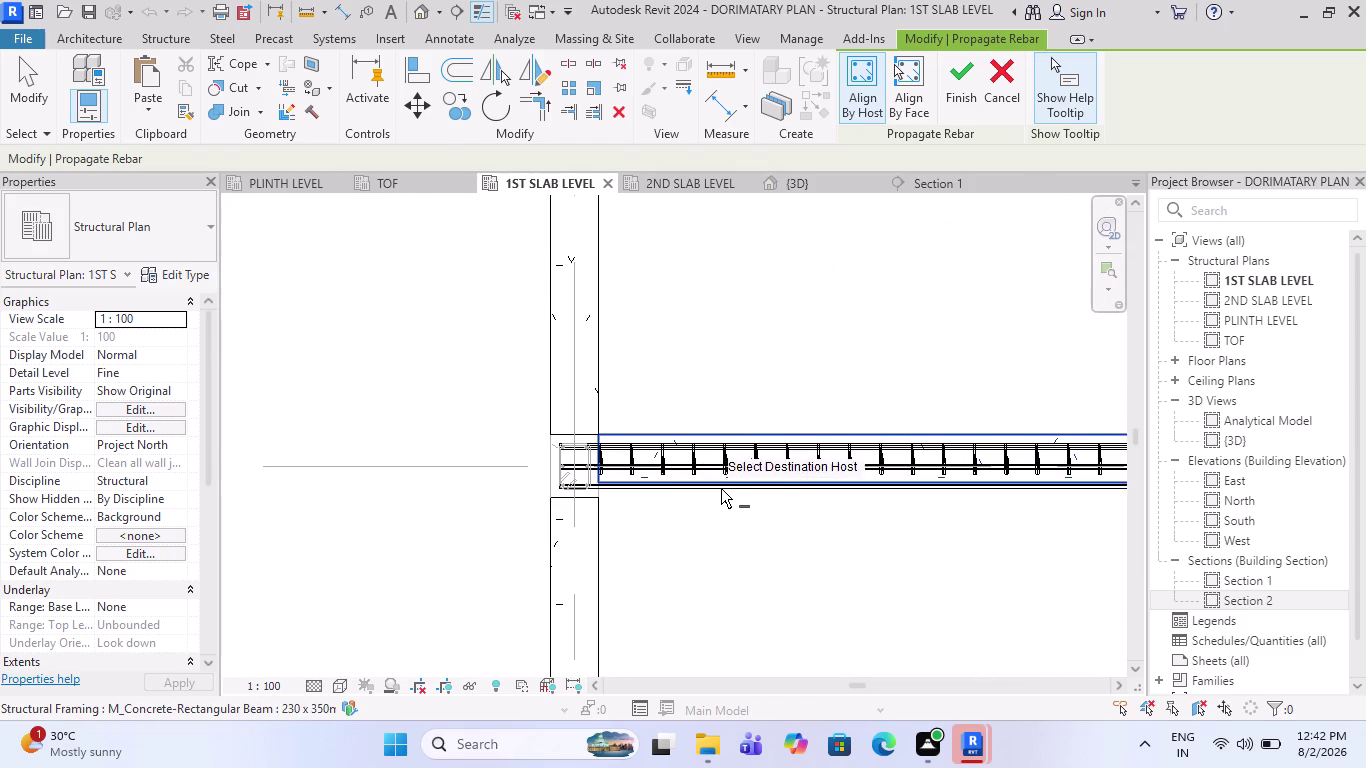
click(763, 431)
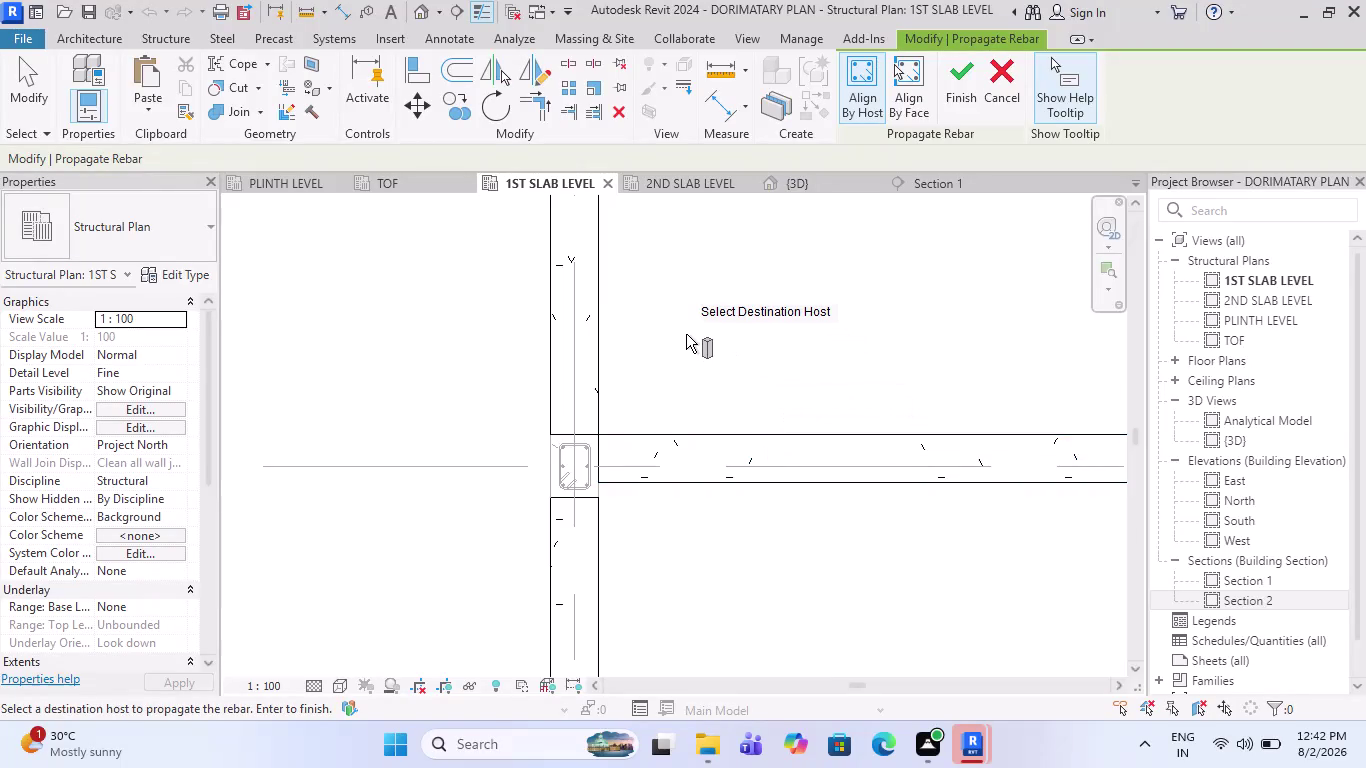
Add the beam near the section markers as a destination.
scroll(down, 3)
scroll(down, 3)
scroll(up, 3)
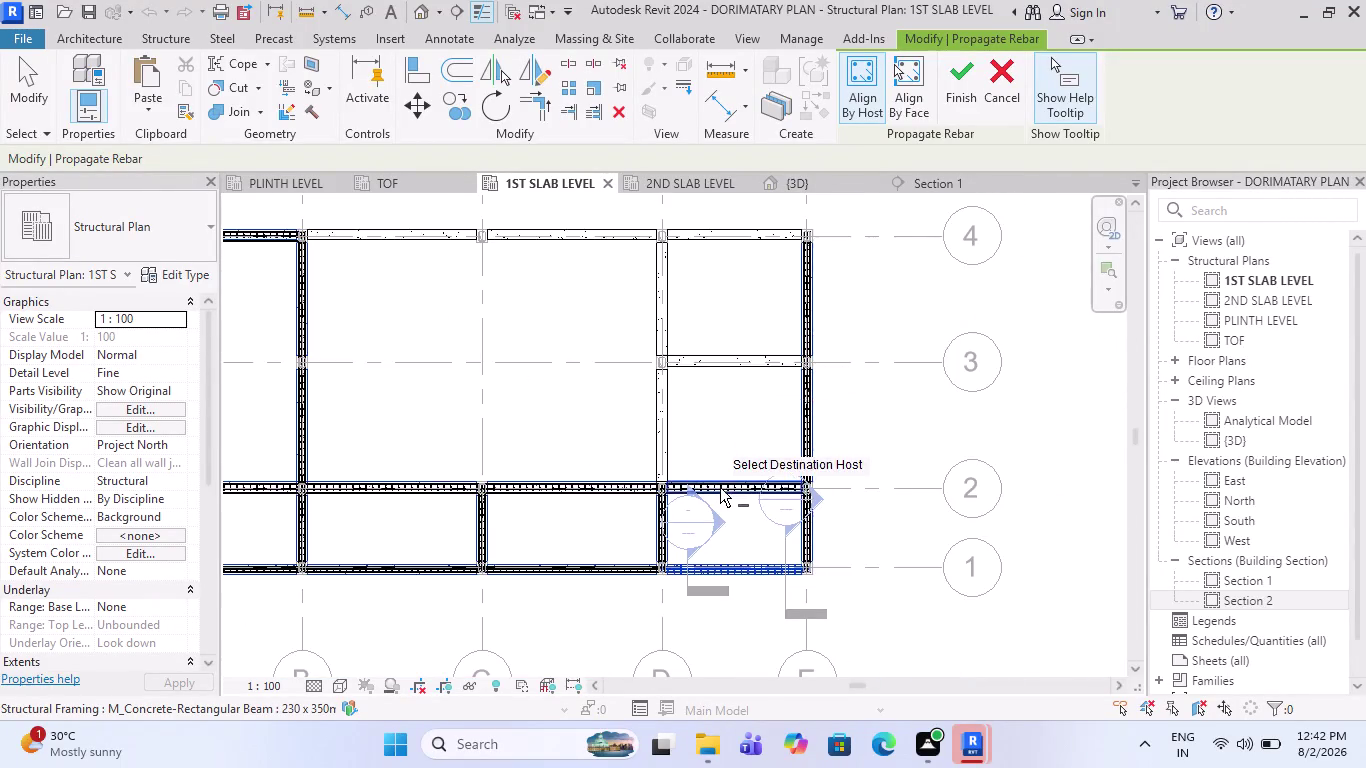
scroll(up, 3)
scroll(up, 3)
scroll(up, 3)
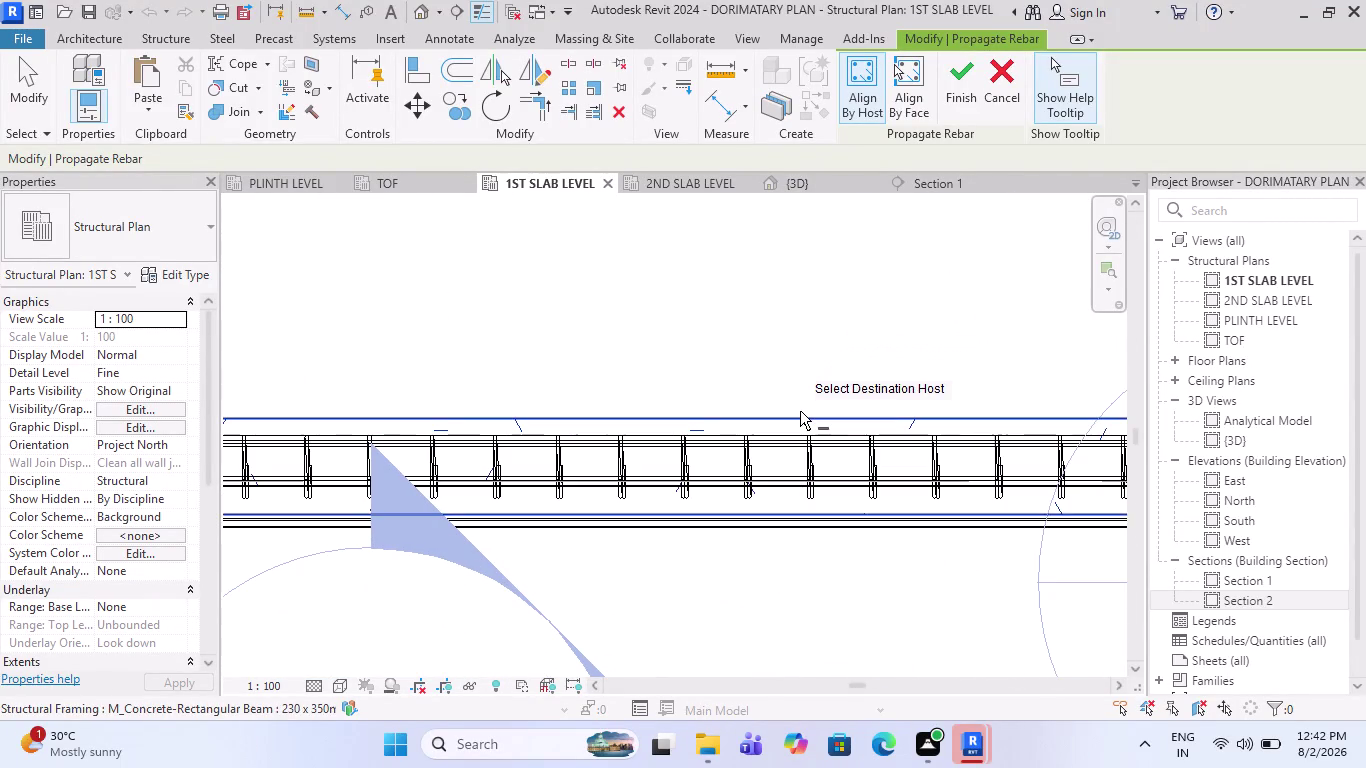
click(800, 411)
Add one more top beam to receive the rebar.
scroll(down, 3)
scroll(down, 3)
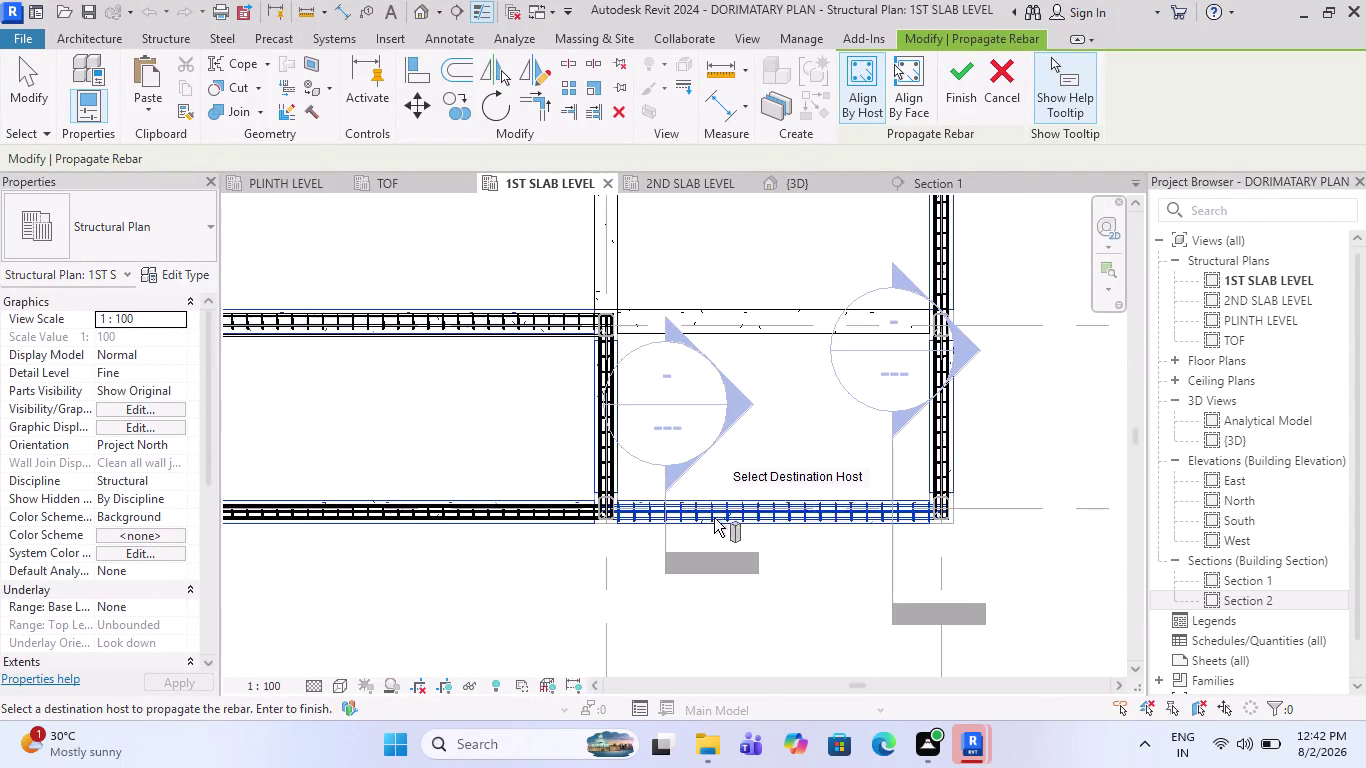
scroll(up, 3)
scroll(up, 3)
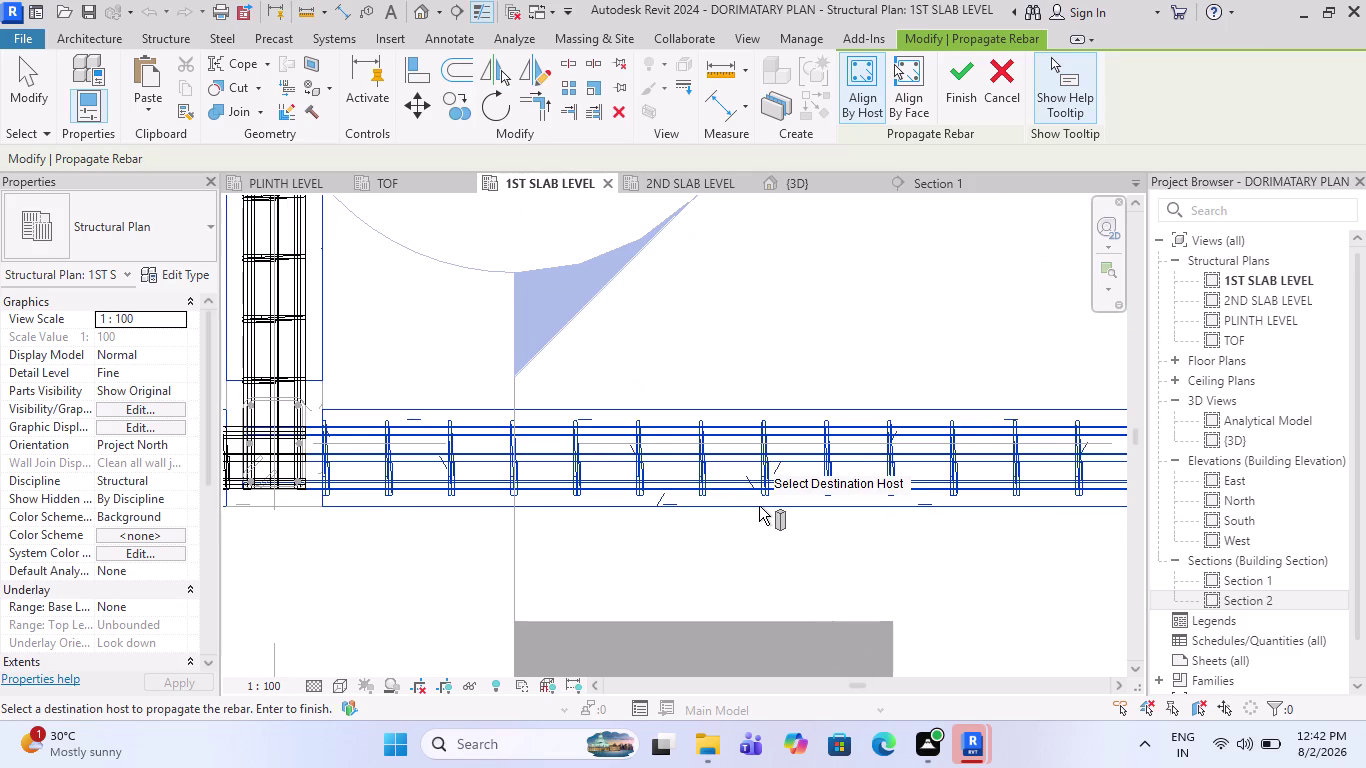
scroll(down, 3)
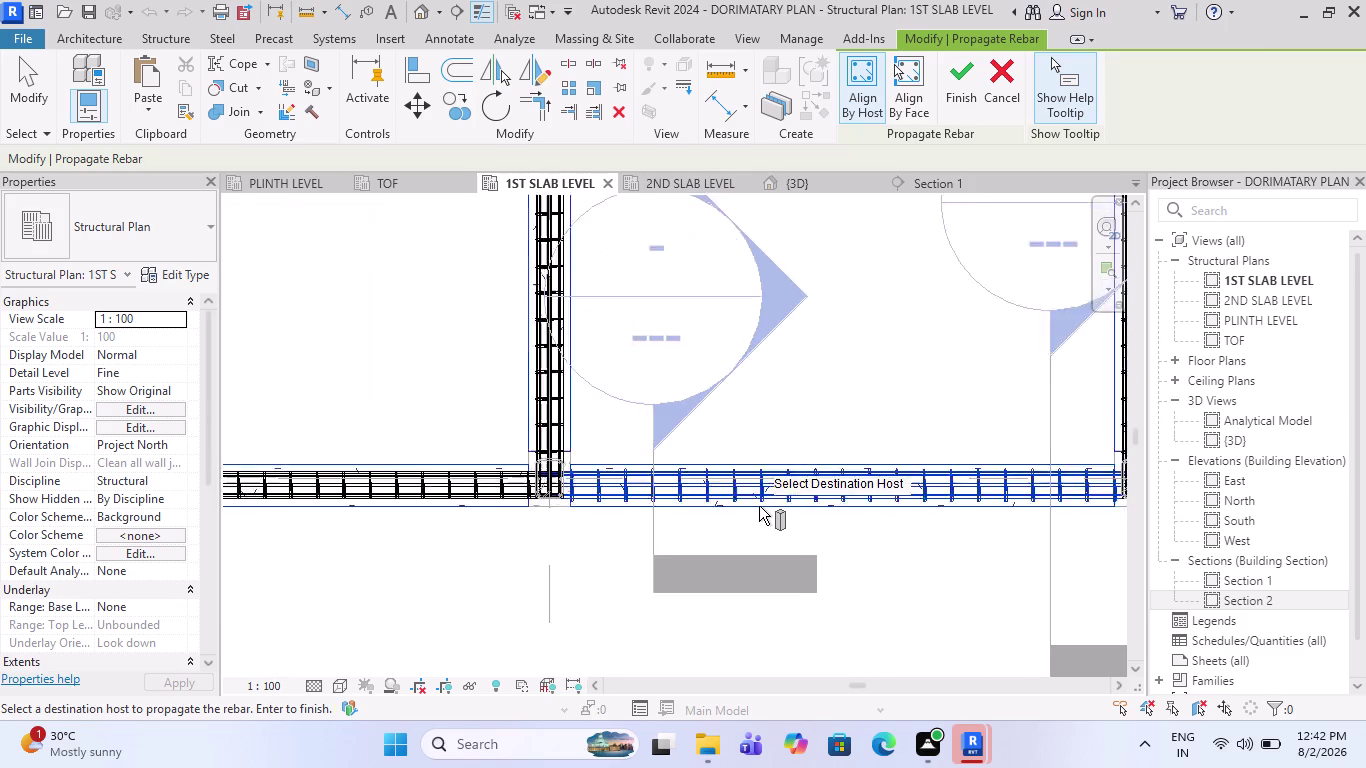
scroll(down, 3)
scroll(up, 3)
scroll(up, 3)
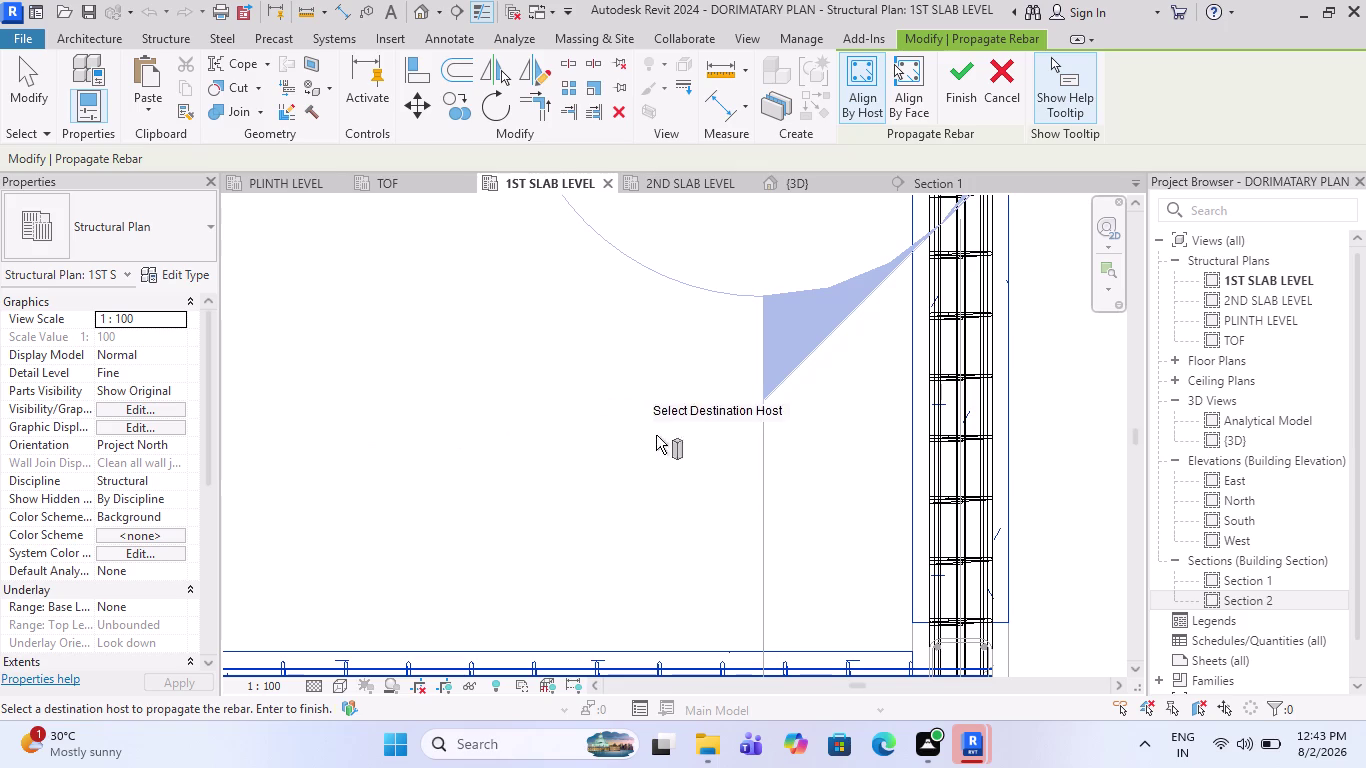
scroll(down, 3)
scroll(down, 3)
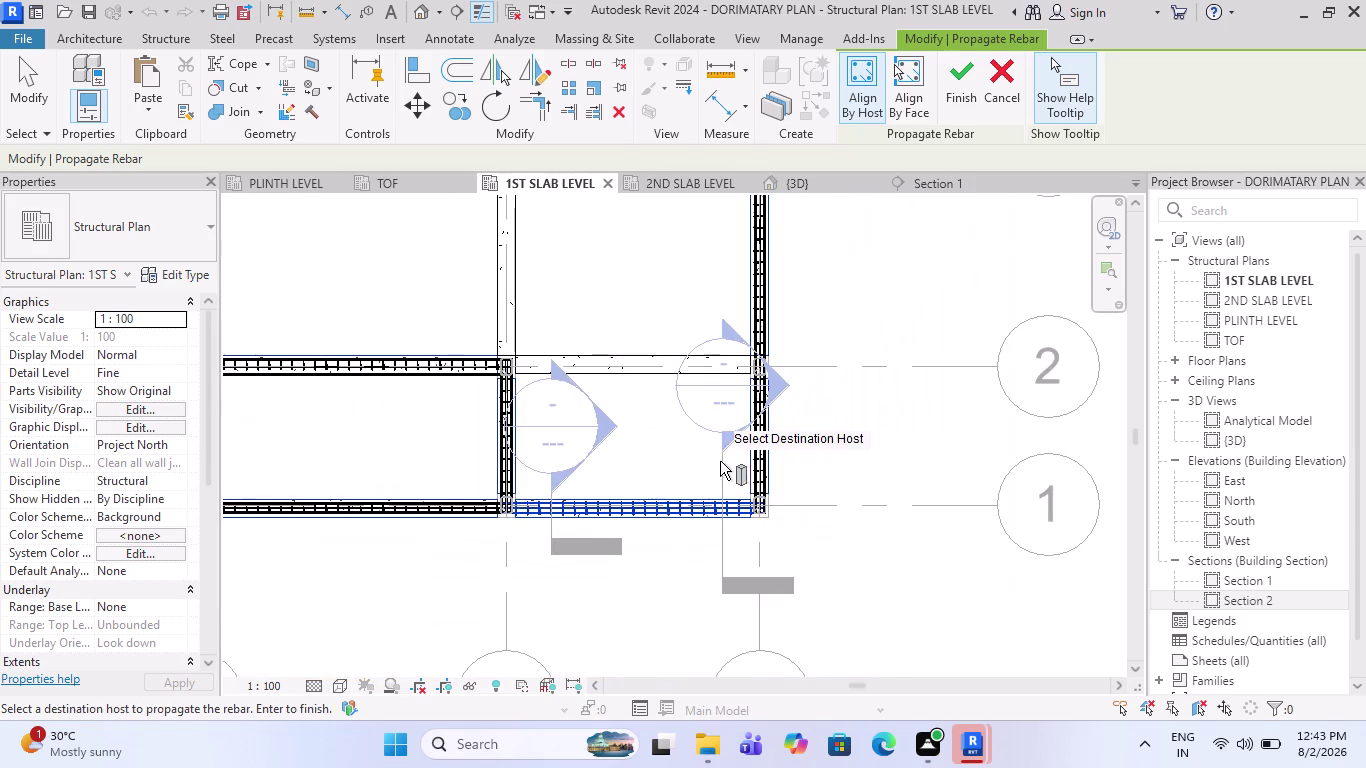
scroll(down, 3)
scroll(up, 3)
scroll(up, 3)
scroll(up, 3)
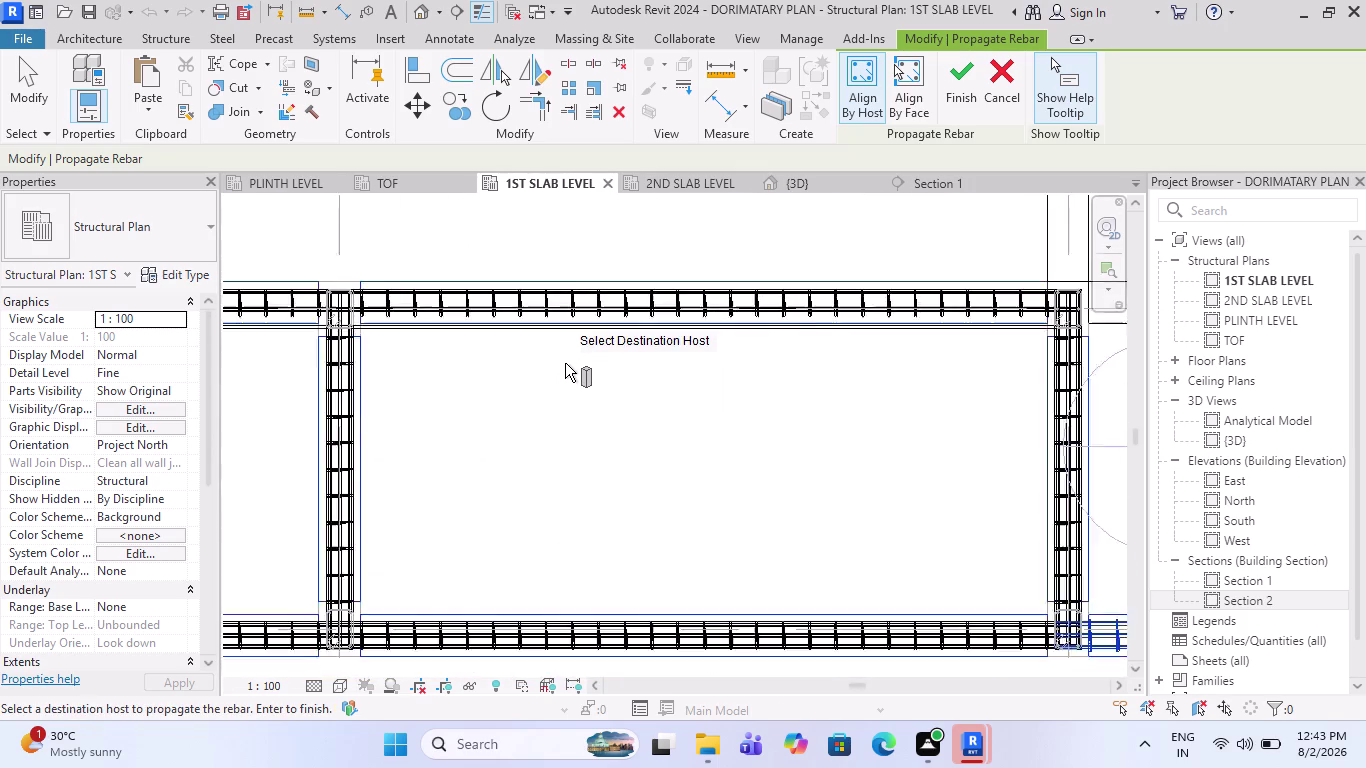
scroll(up, 3)
click(577, 311)
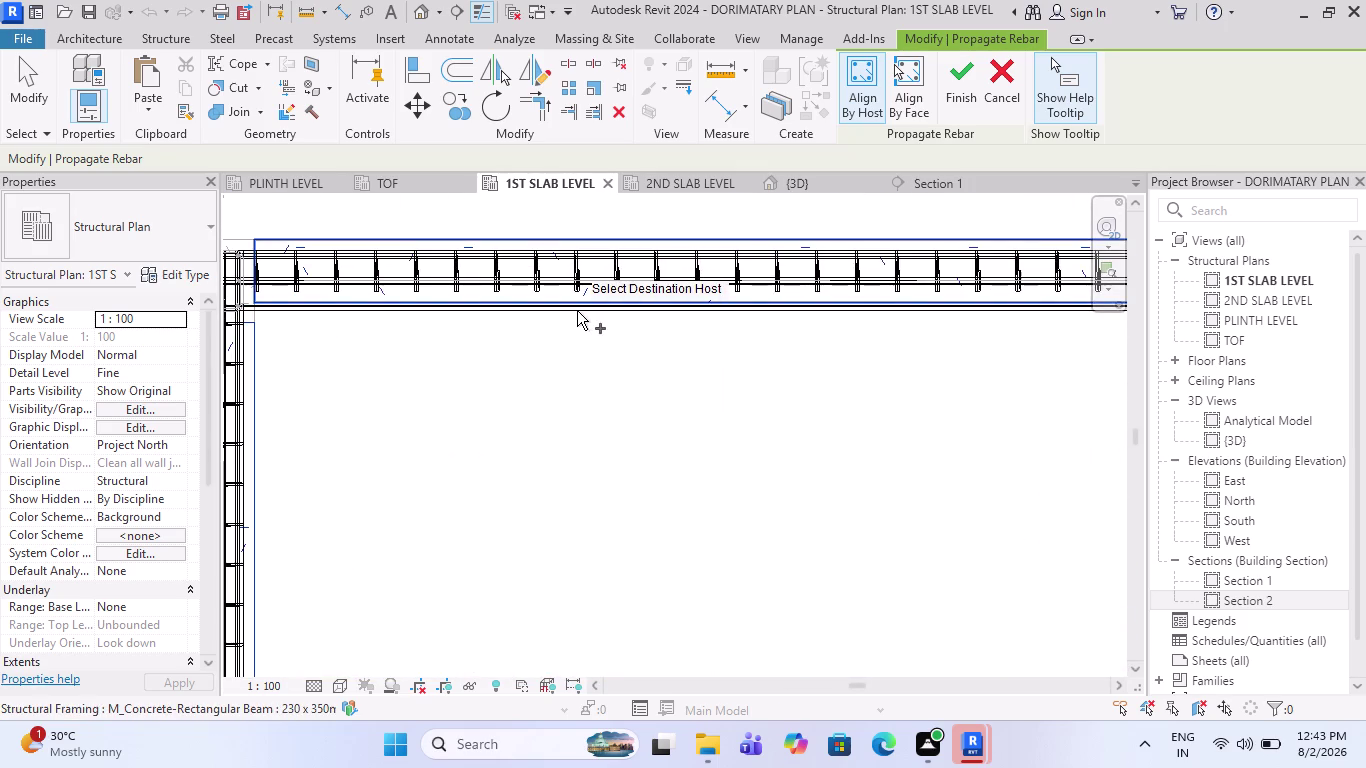
Pick two further beams to receive the copied rebar.
scroll(down, 3)
scroll(down, 3)
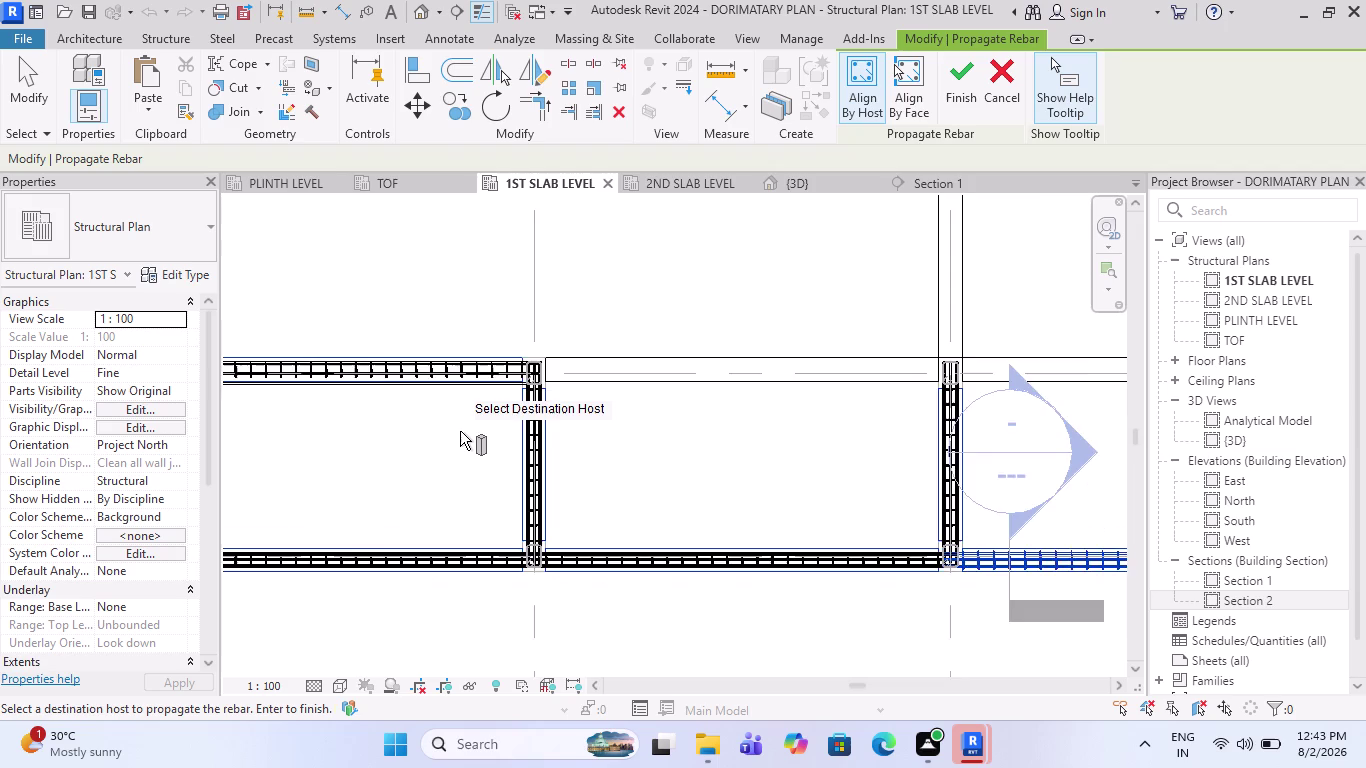
scroll(down, 3)
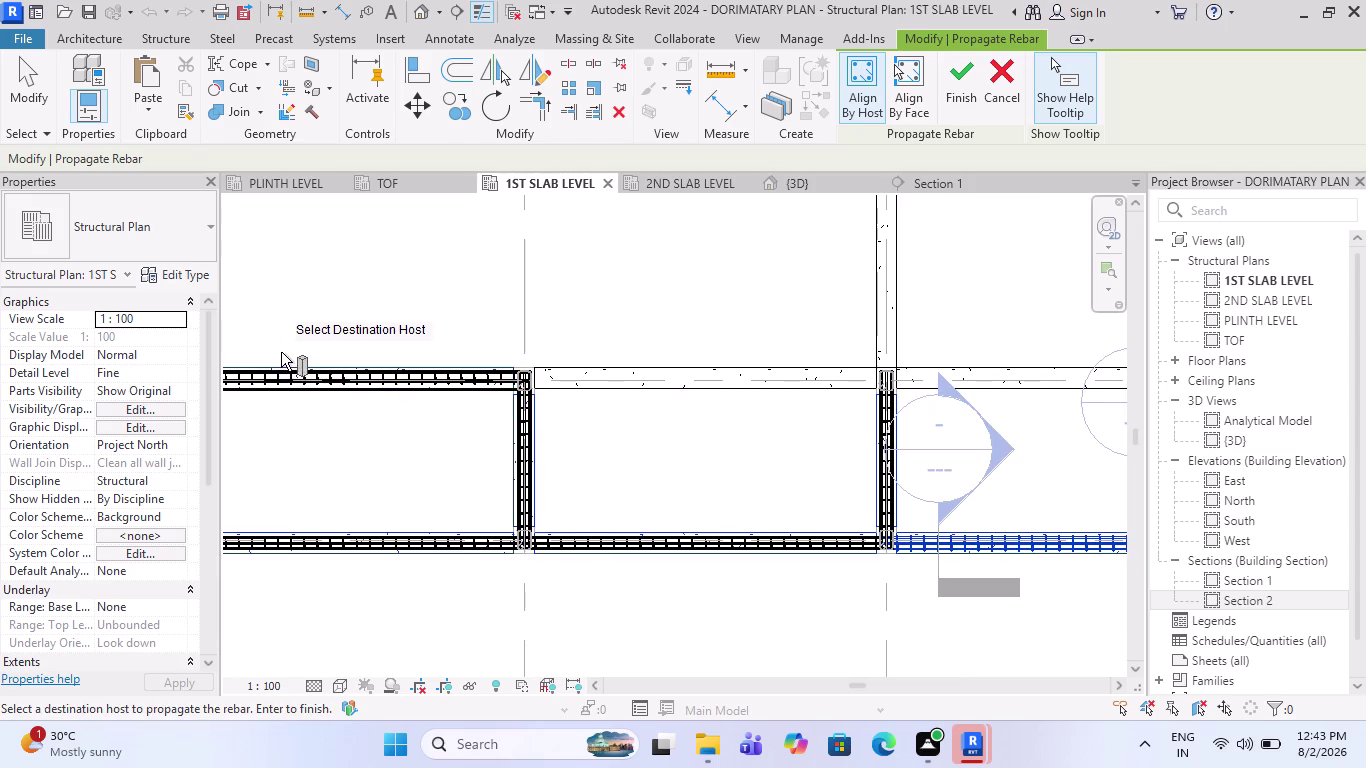
scroll(up, 3)
click(477, 374)
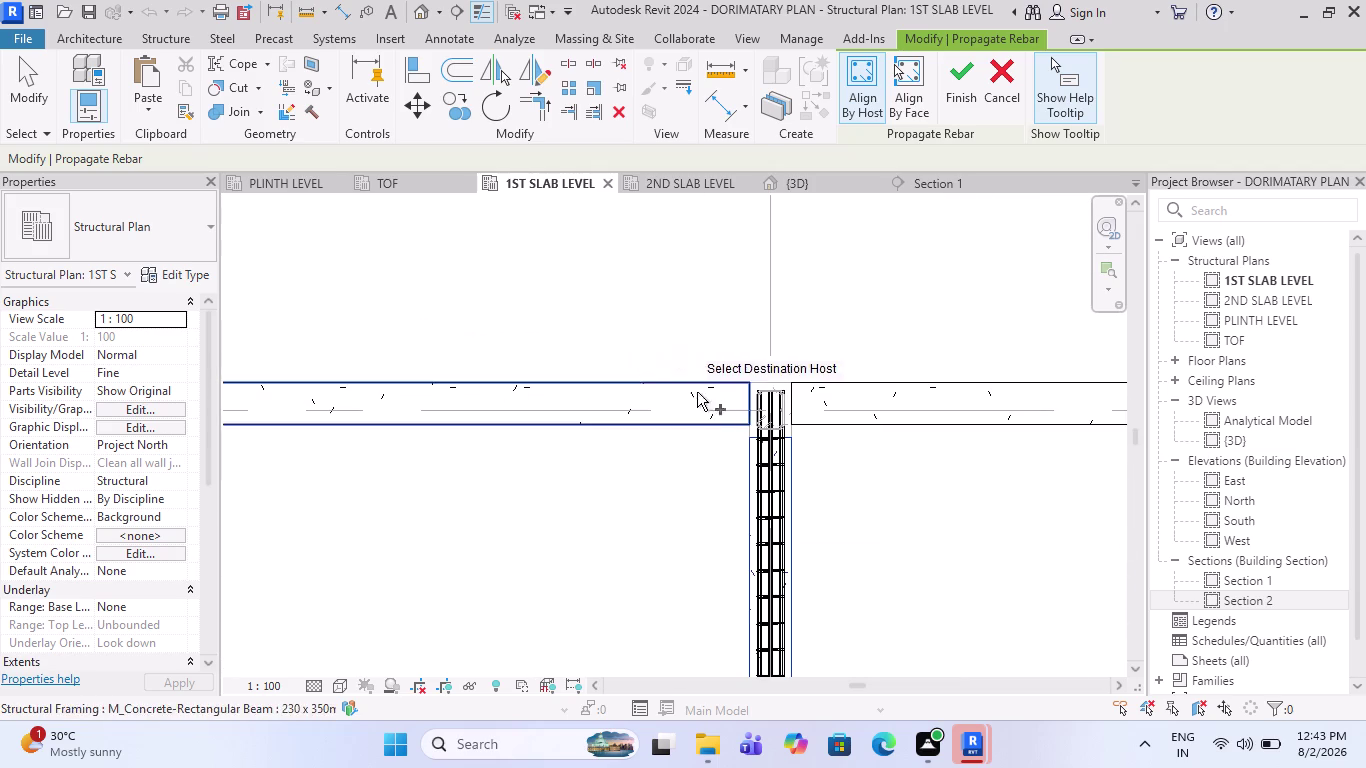
scroll(down, 3)
scroll(up, 3)
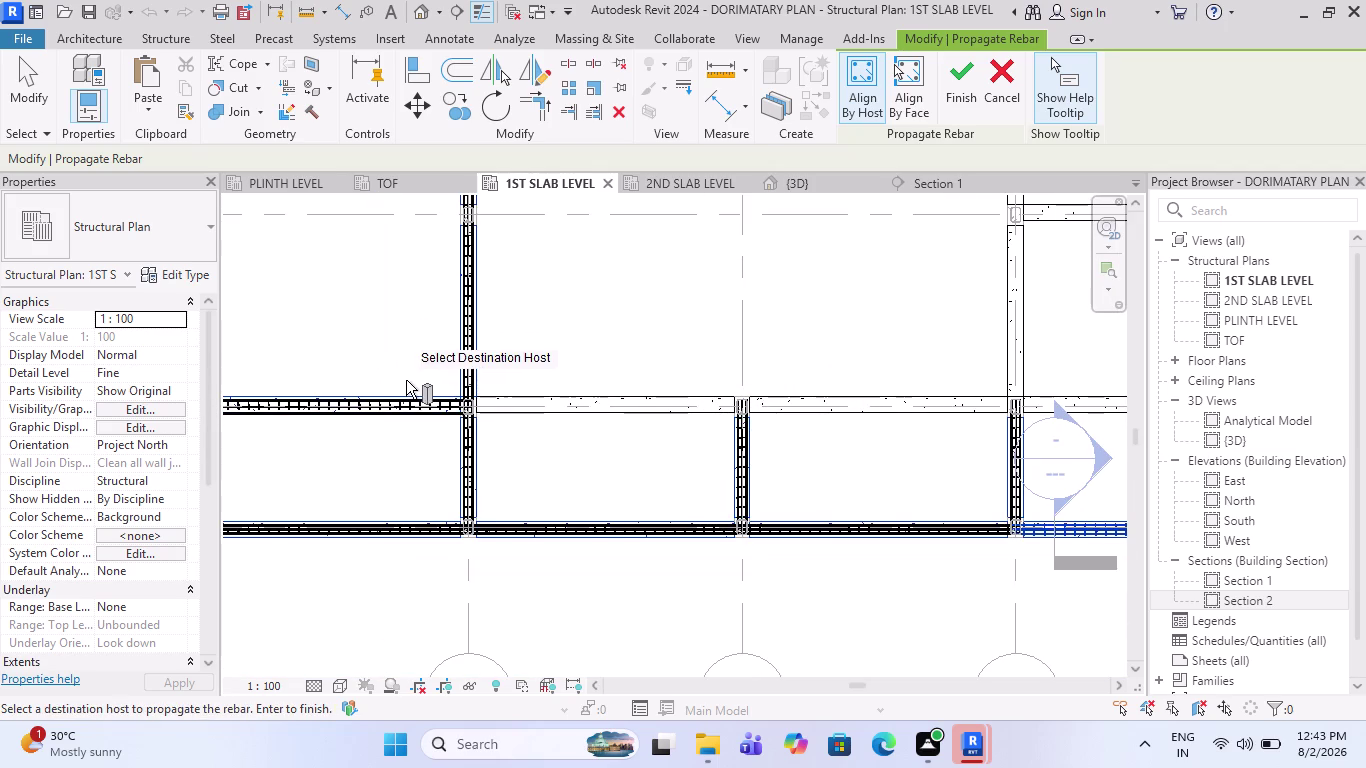
click(407, 389)
Pick another beam in the 1ST SLAB LEVEL plan to receive the propagated rebar.
scroll(down, 3)
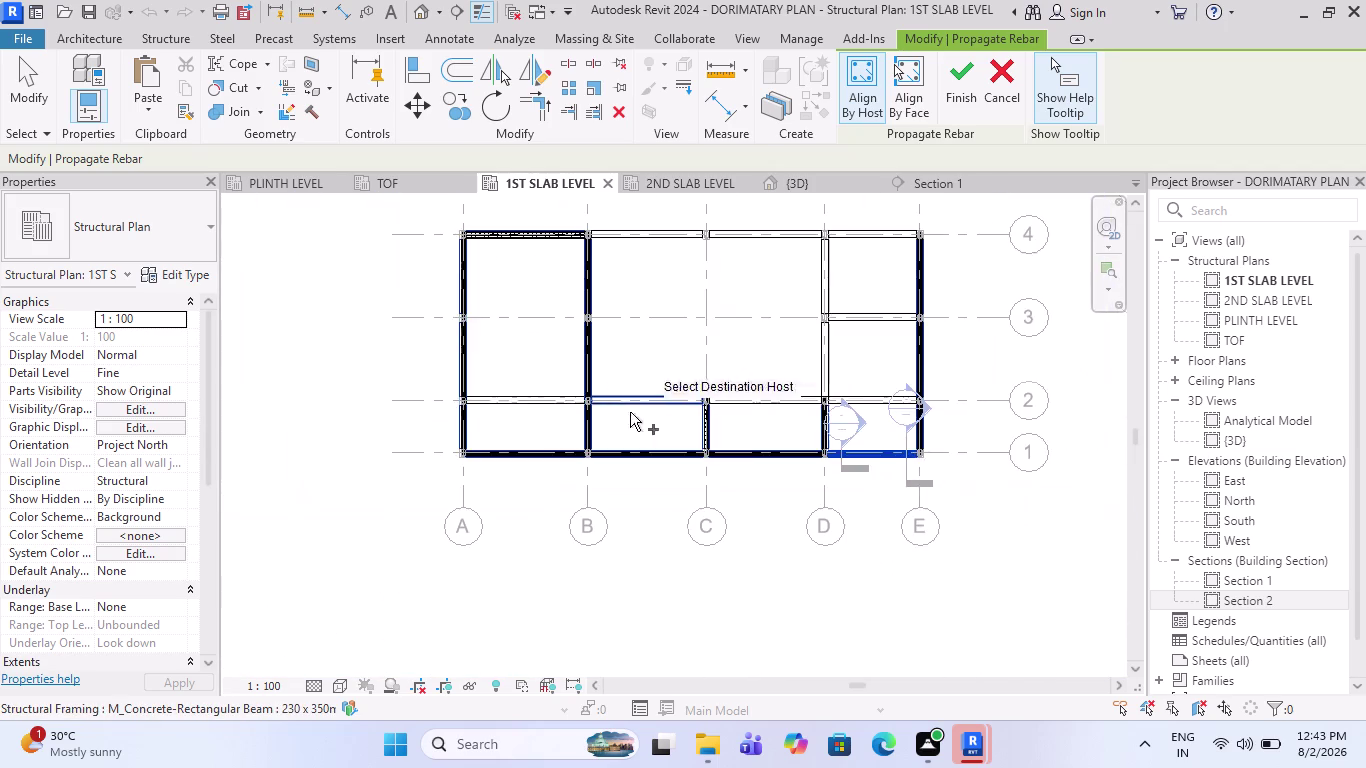
scroll(up, 3)
scroll(up, 3)
scroll(up, 3)
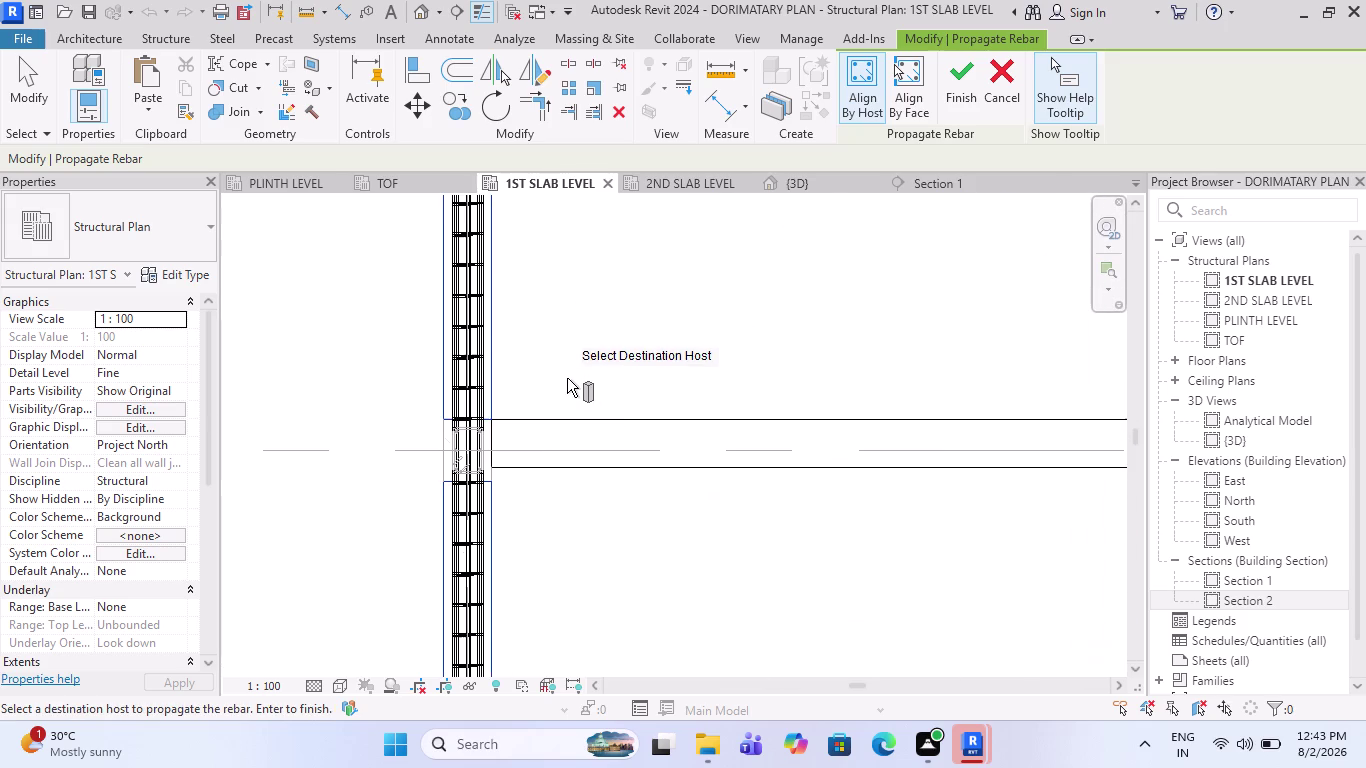
scroll(down, 3)
scroll(down, 3)
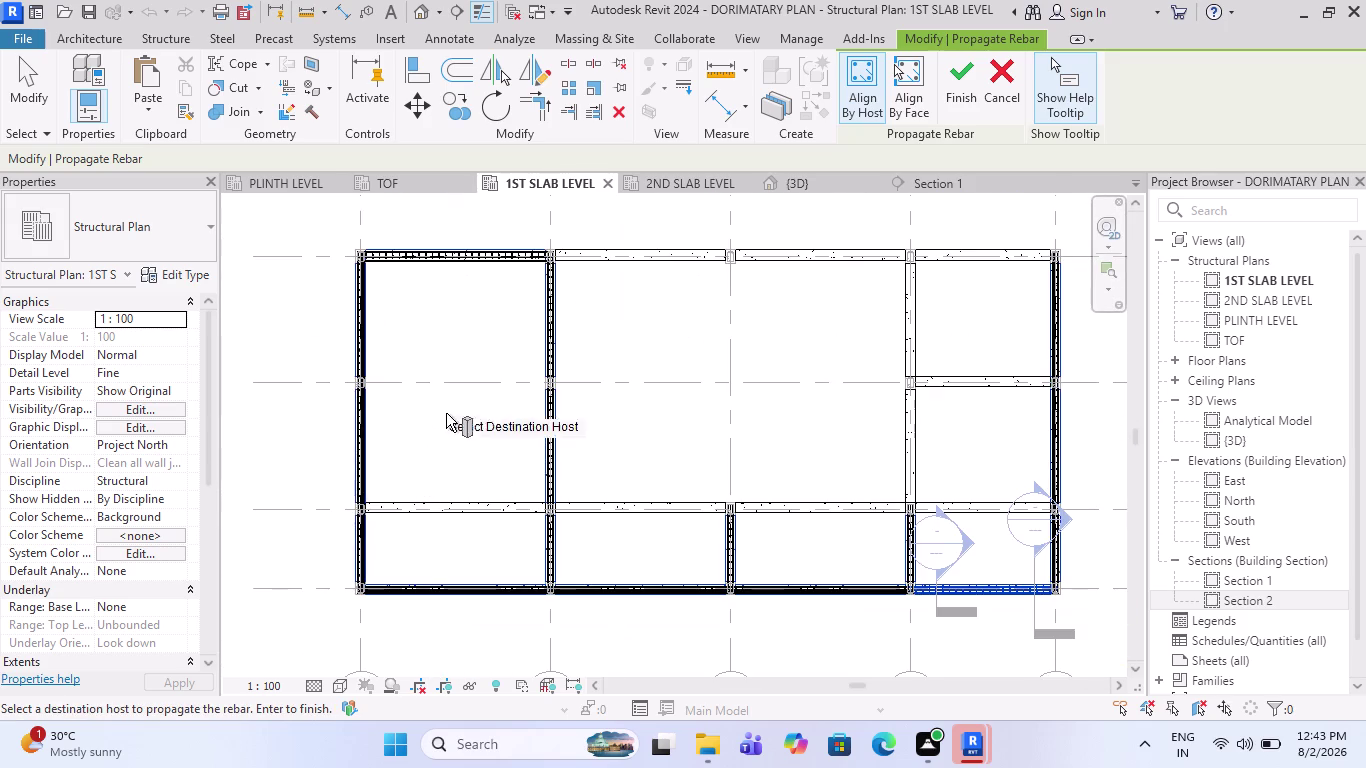
scroll(up, 3)
scroll(up, 3)
scroll(up, 3)
scroll(up, 3)
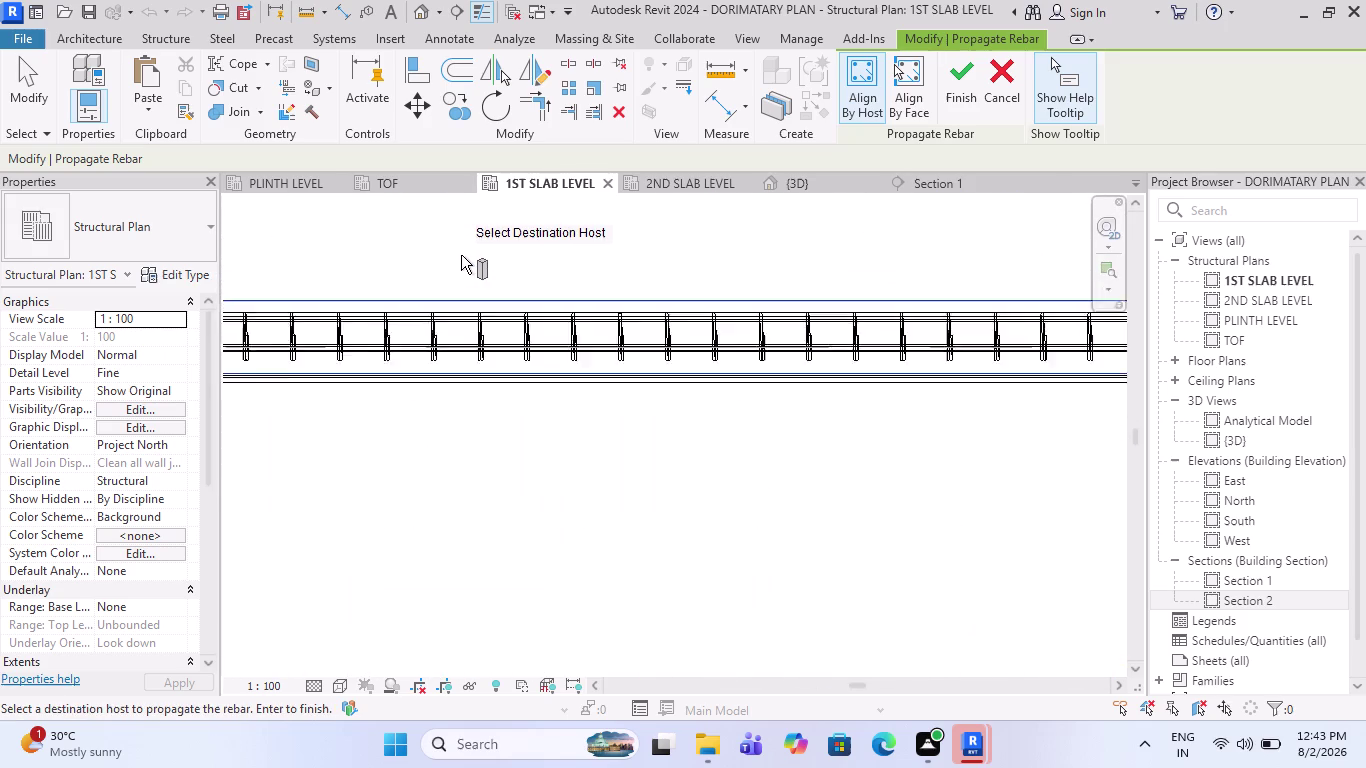
scroll(up, 3)
click(481, 323)
Finish propagating the rebar to the chosen beams and clear the selection.
scroll(down, 3)
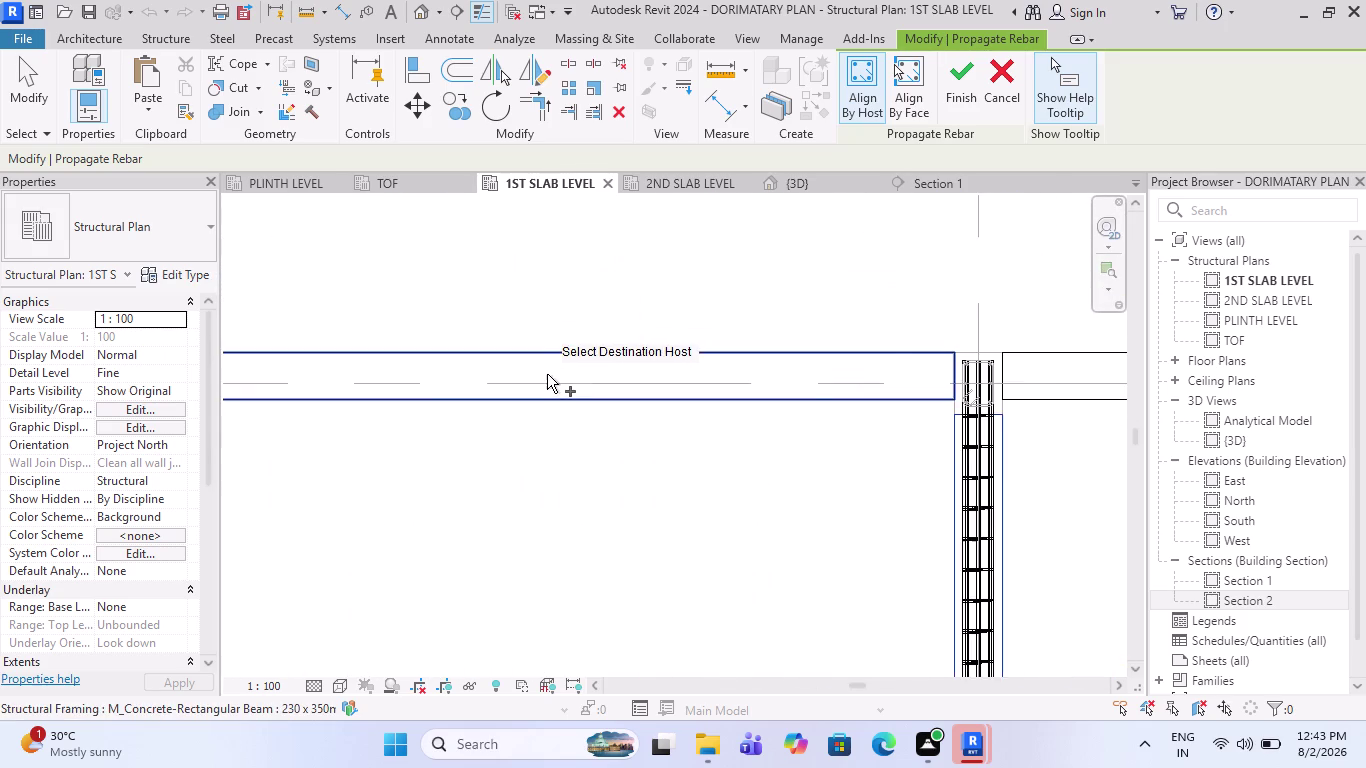
scroll(down, 3)
scroll(down, 3)
scroll(down, 3)
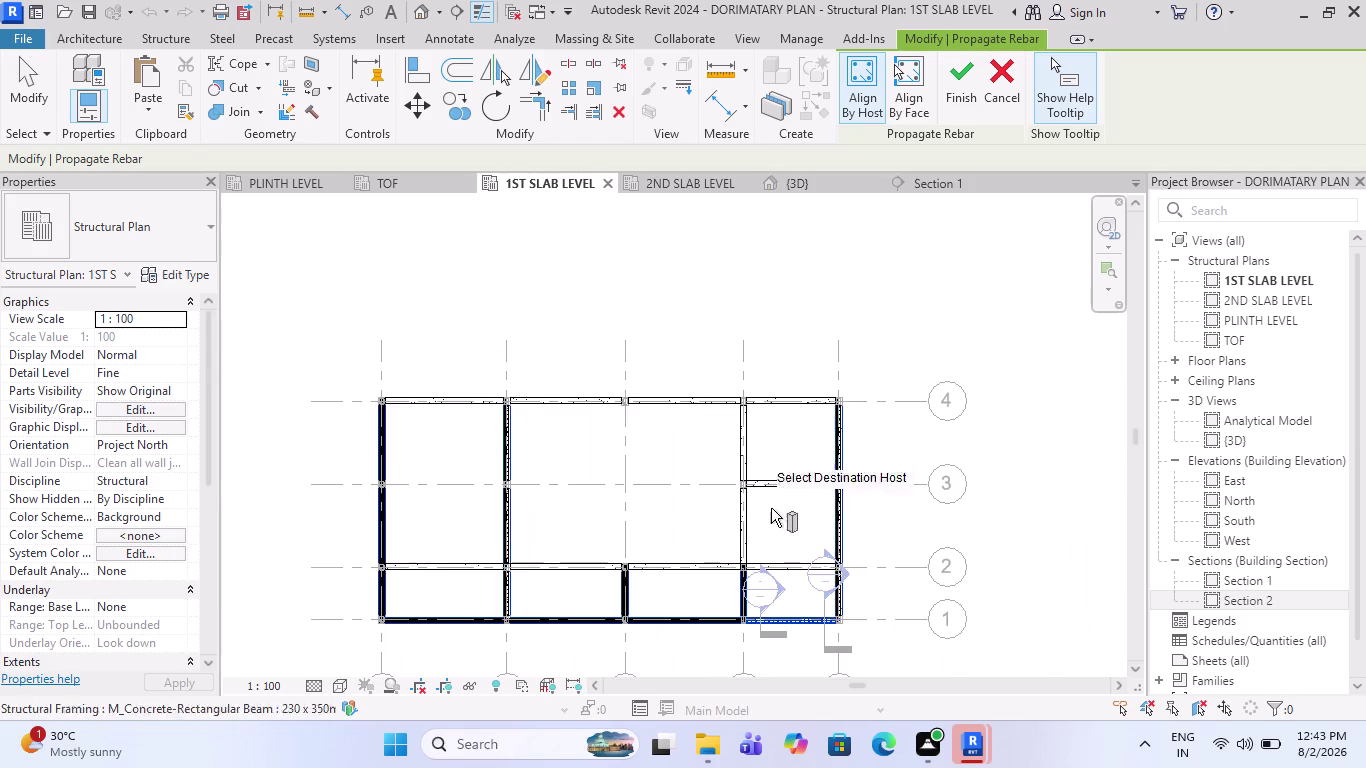
scroll(up, 3)
scroll(up, 3)
scroll(down, 3)
scroll(down, 3)
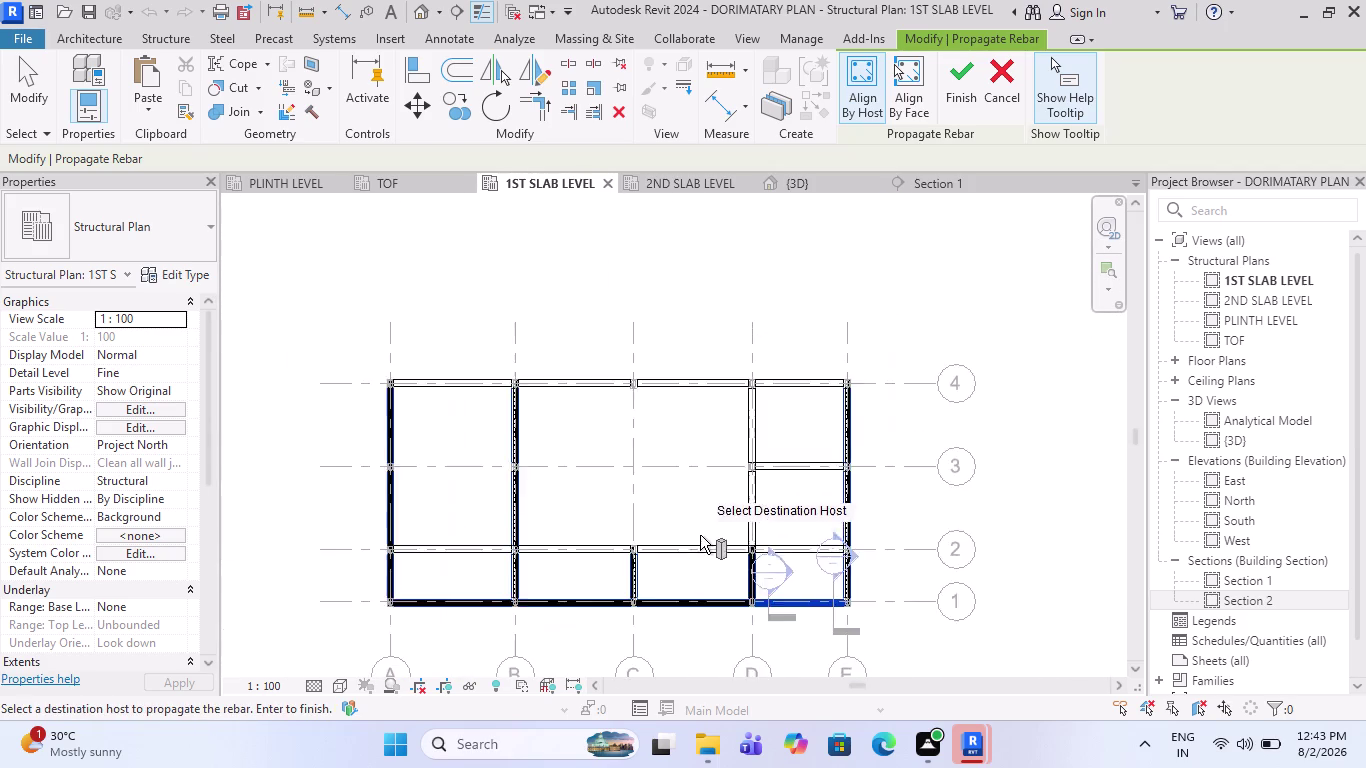
scroll(down, 3)
scroll(up, 3)
scroll(up, 3)
scroll(up, 3)
scroll(up, 3)
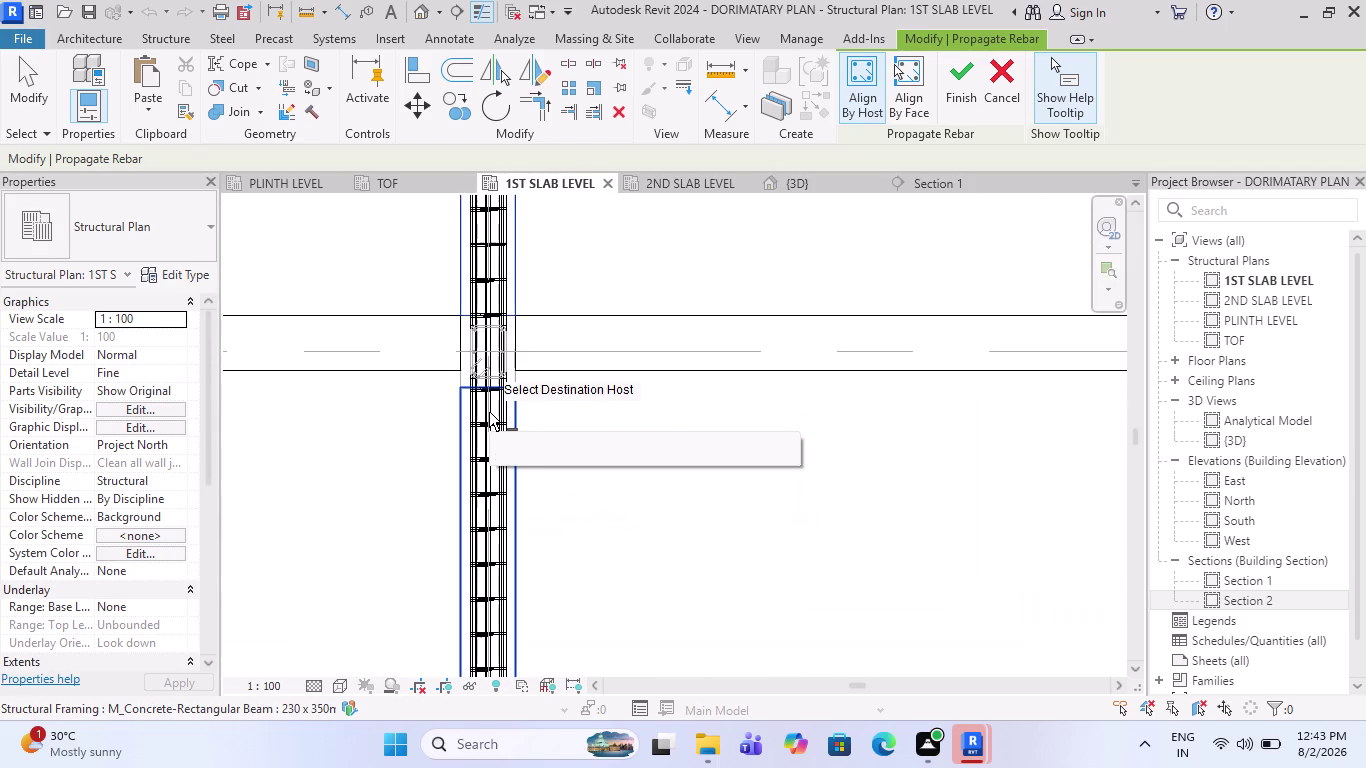
scroll(down, 3)
scroll(down, 3)
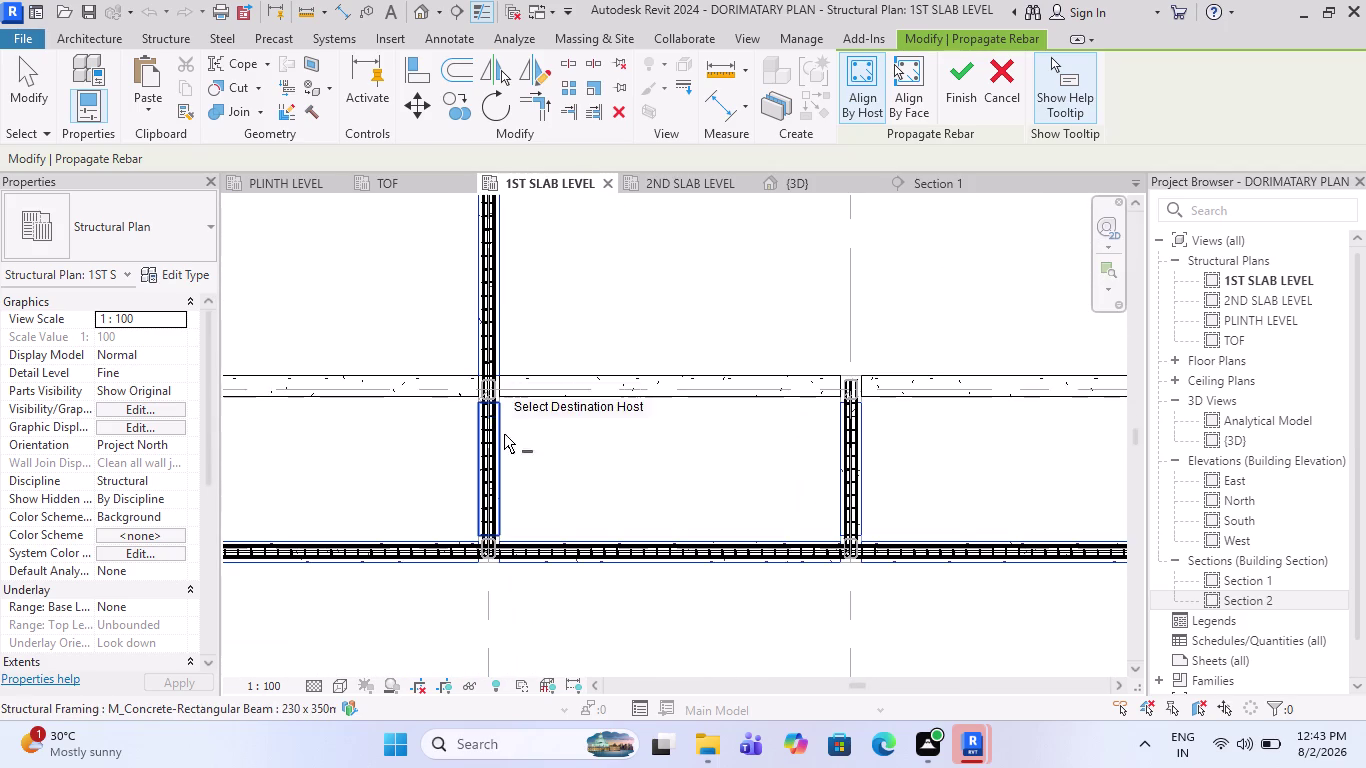
scroll(down, 3)
scroll(down, 3)
middle_drag(597, 456, 593, 531)
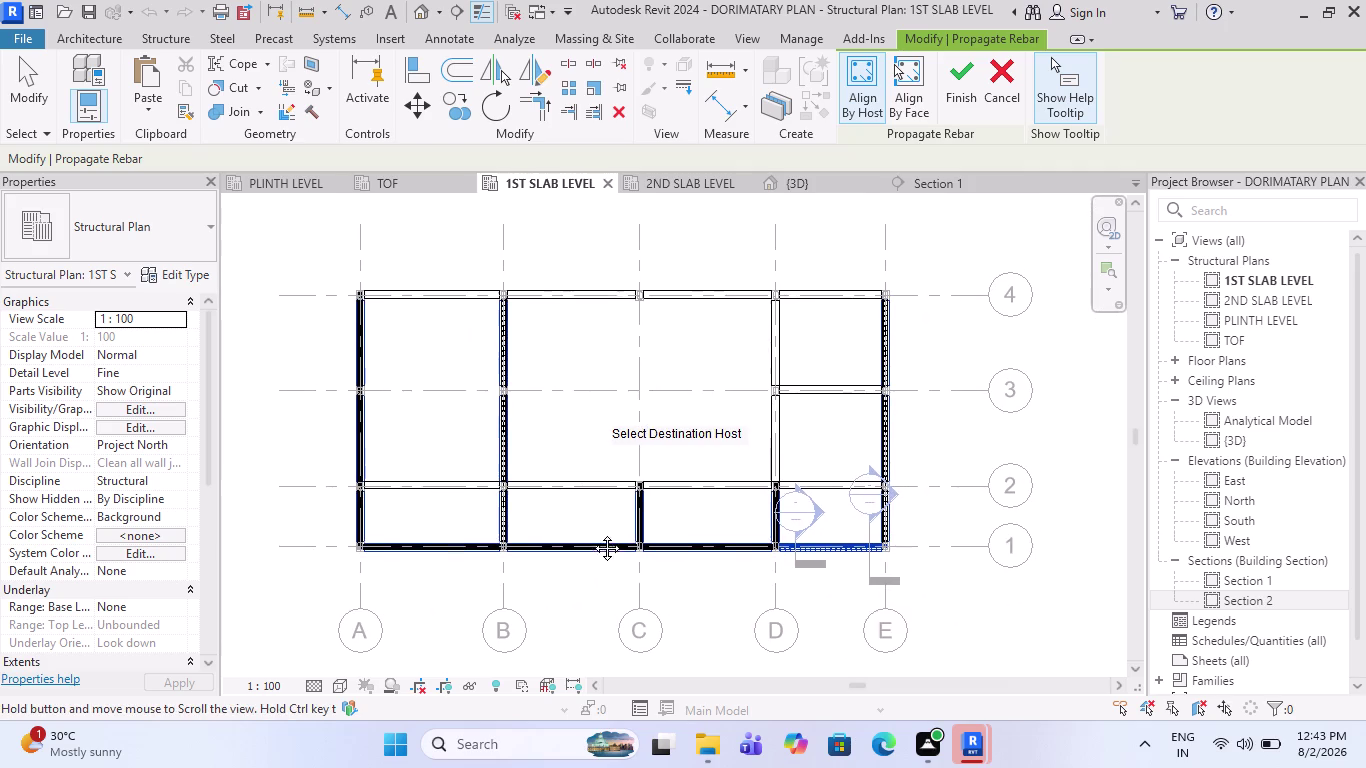
middle_drag(593, 531, 592, 534)
scroll(up, 3)
scroll(up, 3)
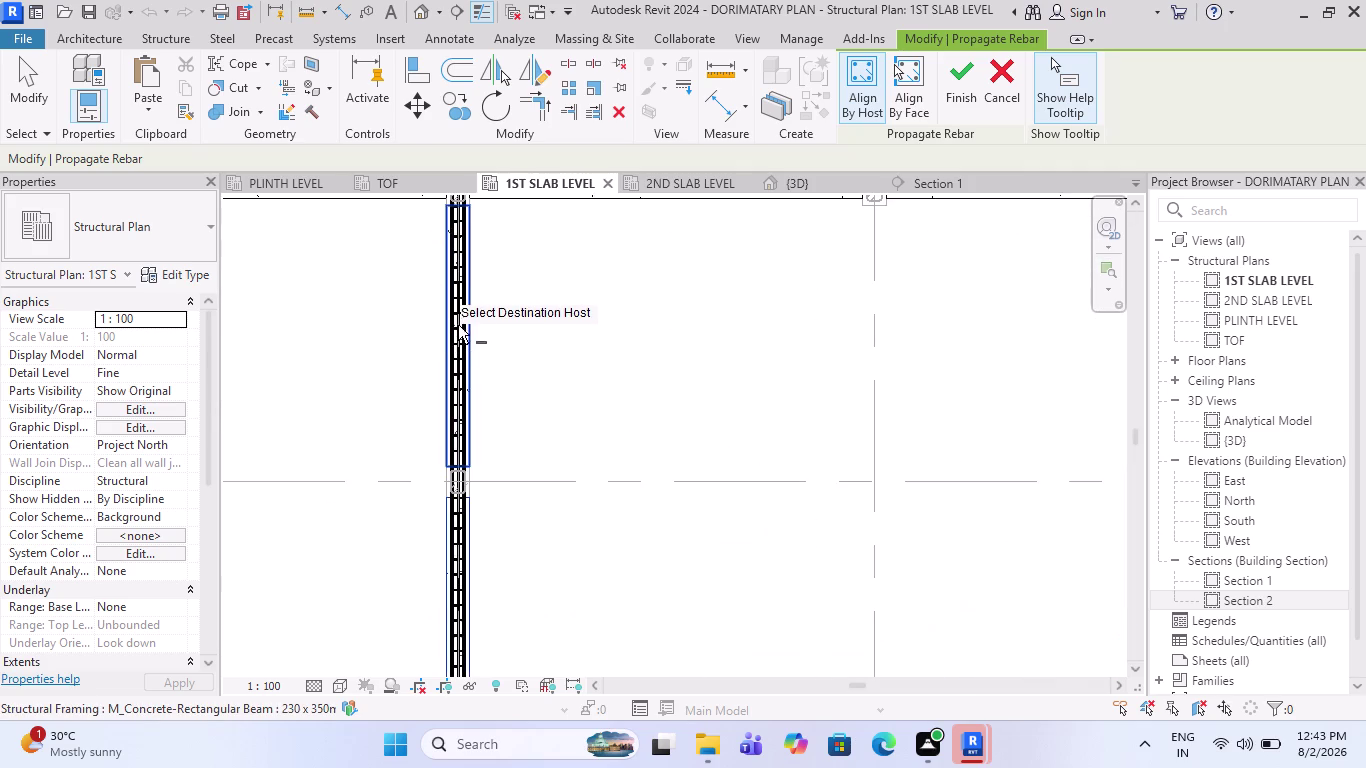
scroll(up, 3)
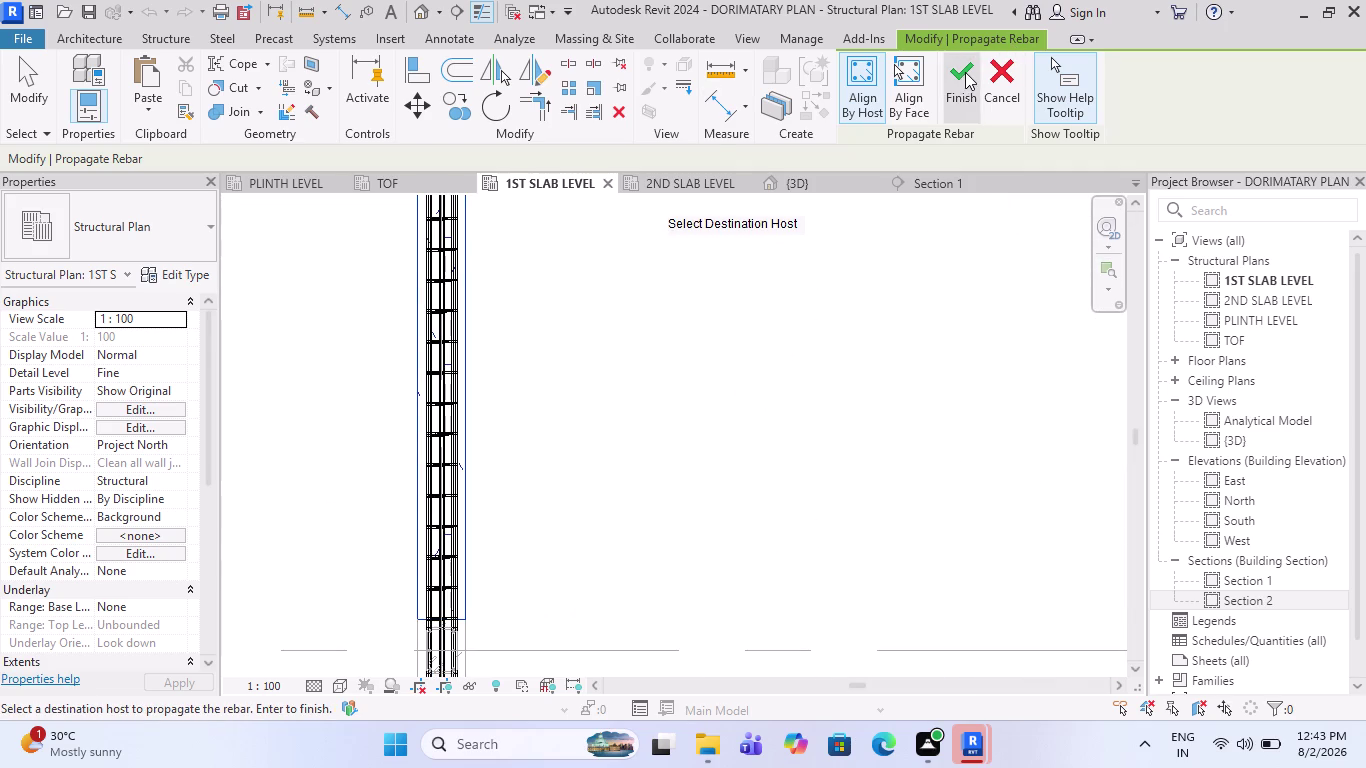
click(965, 72)
scroll(down, 3)
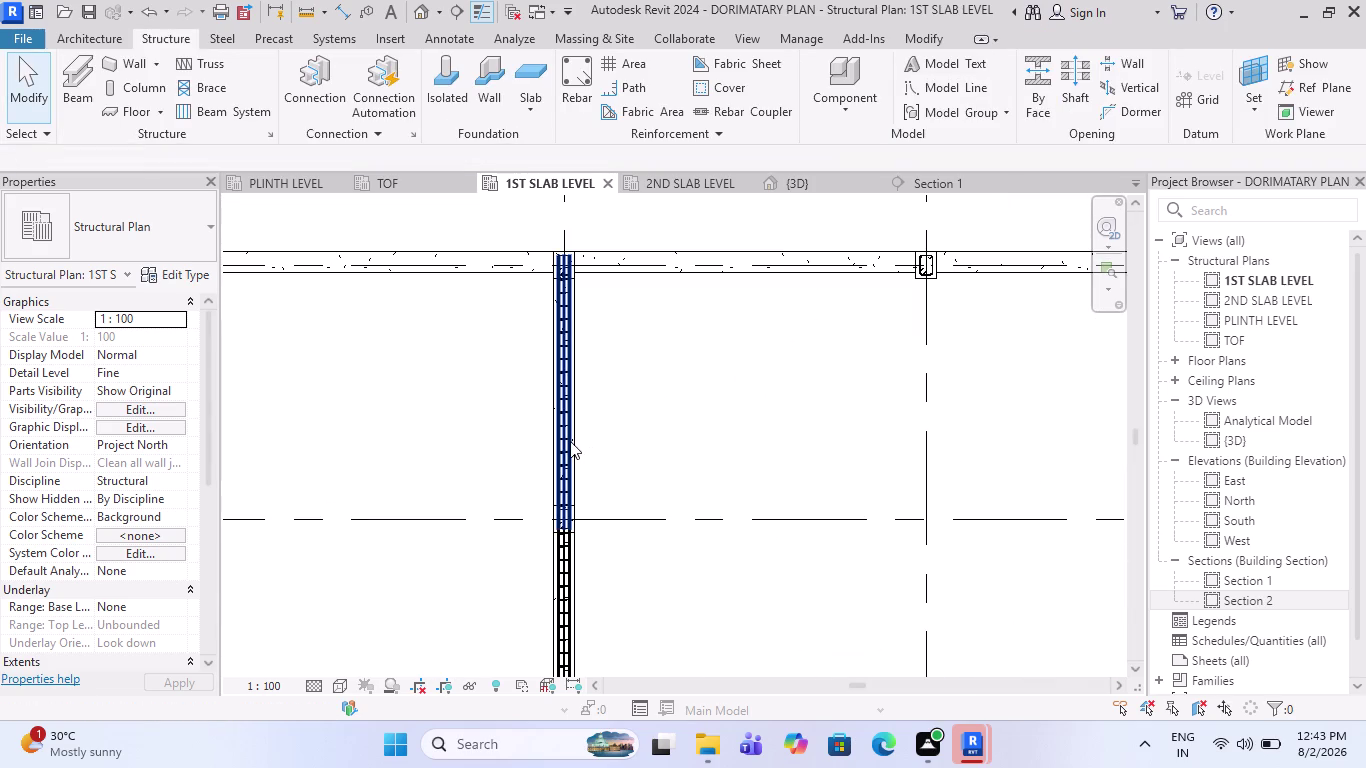
key(Escape)
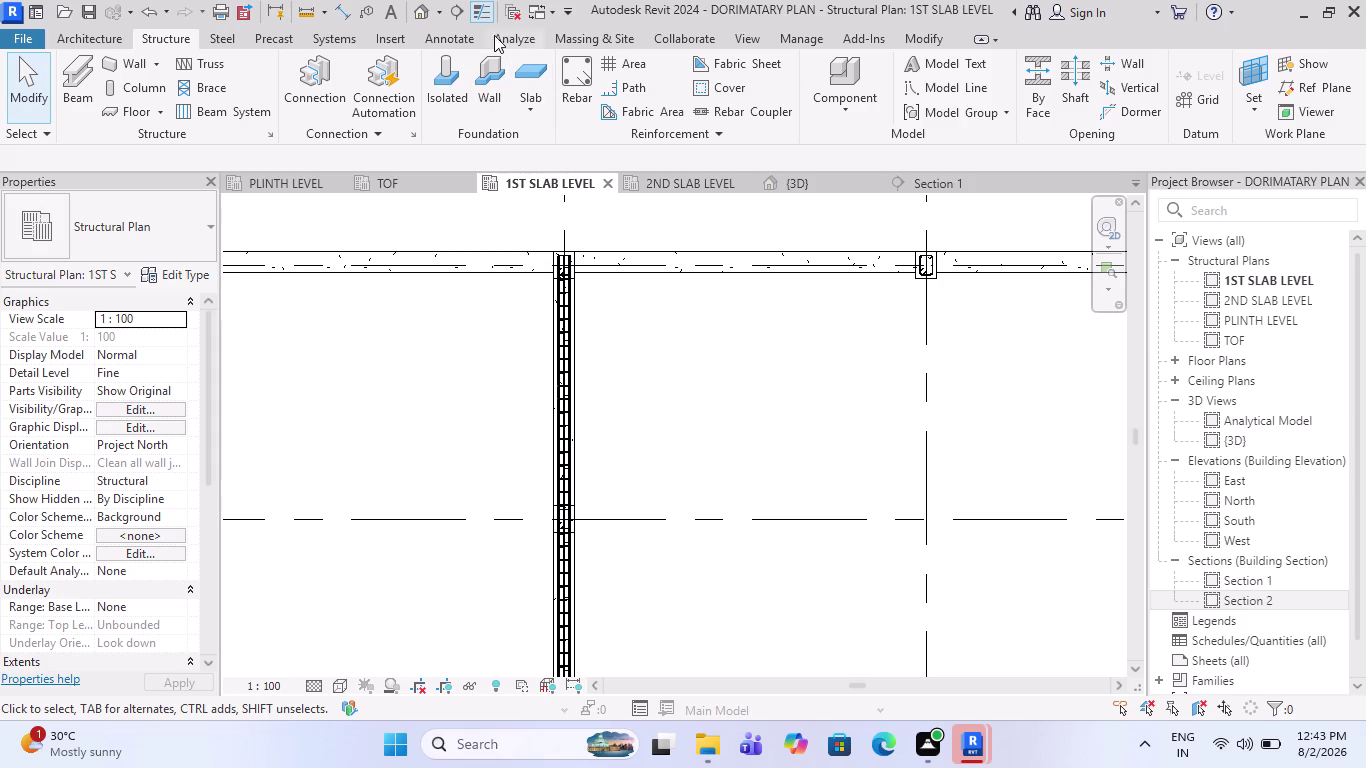
Cut a new Section 3 across the beam, adjust its extents, and open the view.
click(449, 15)
click(498, 427)
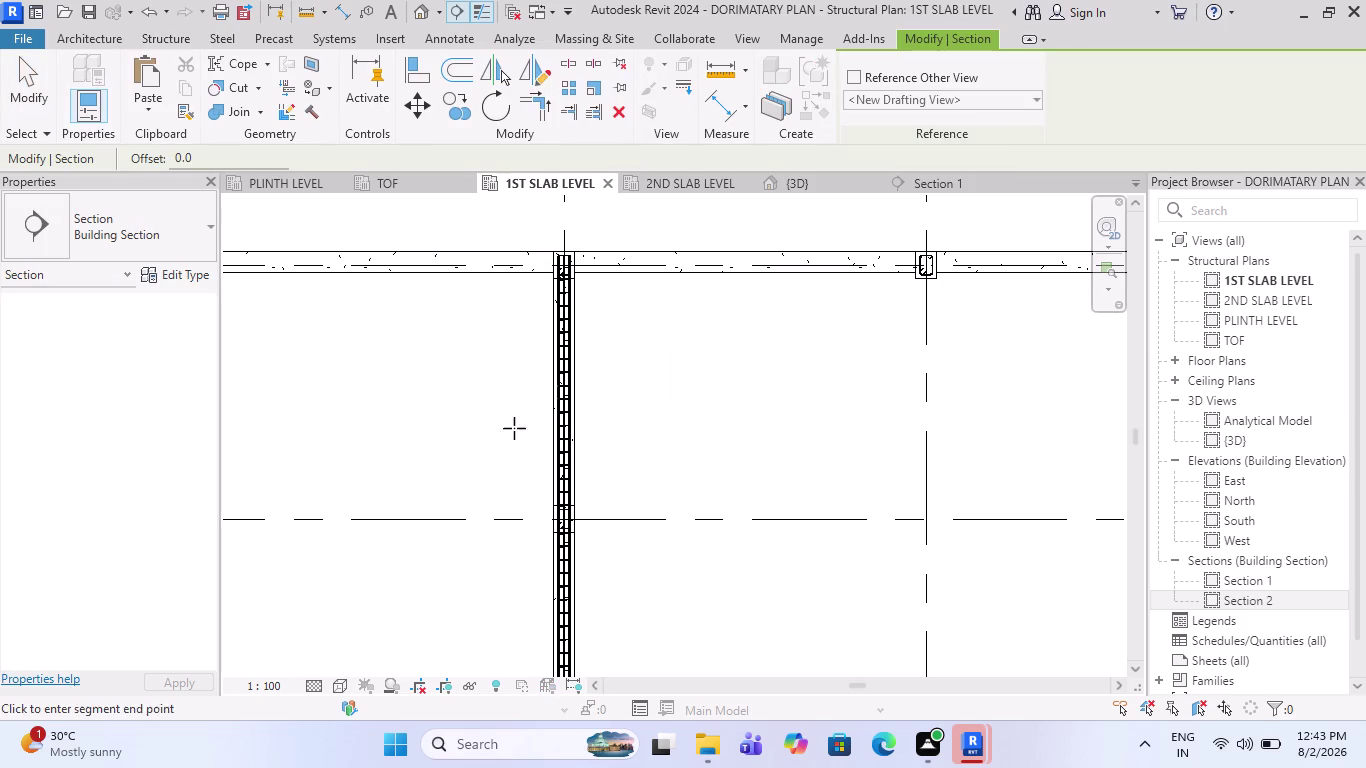
click(640, 423)
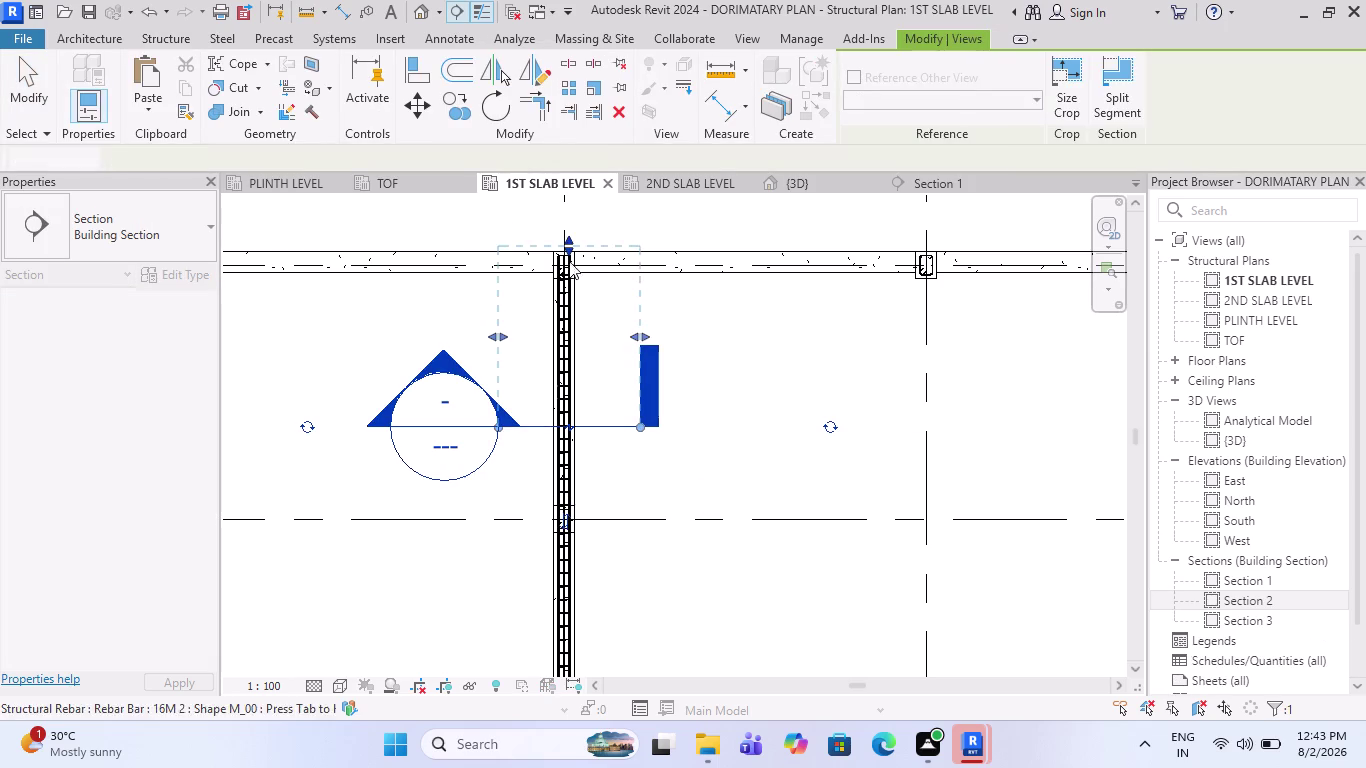
drag(567, 252, 568, 341)
right_click(570, 338)
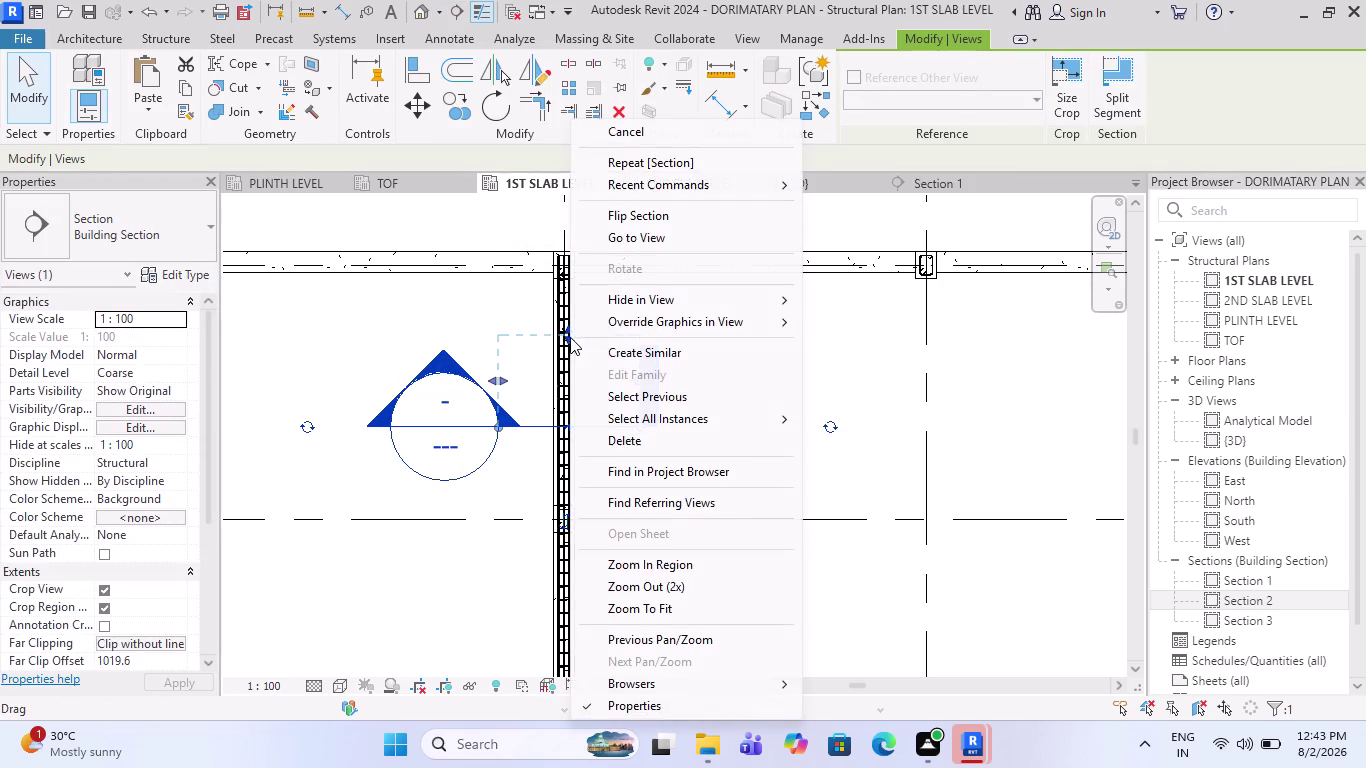
click(633, 245)
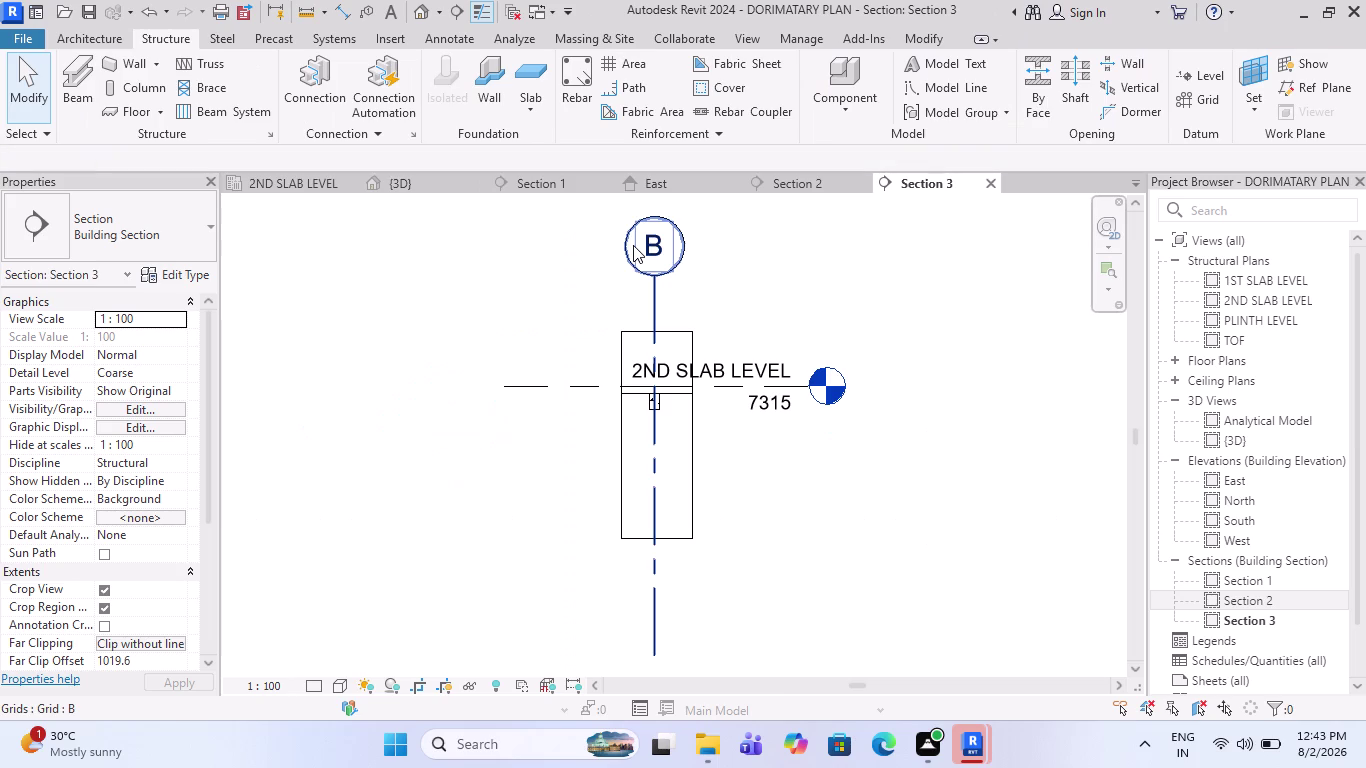
Set Section 3's detail level to Fine.
scroll(up, 3)
scroll(up, 3)
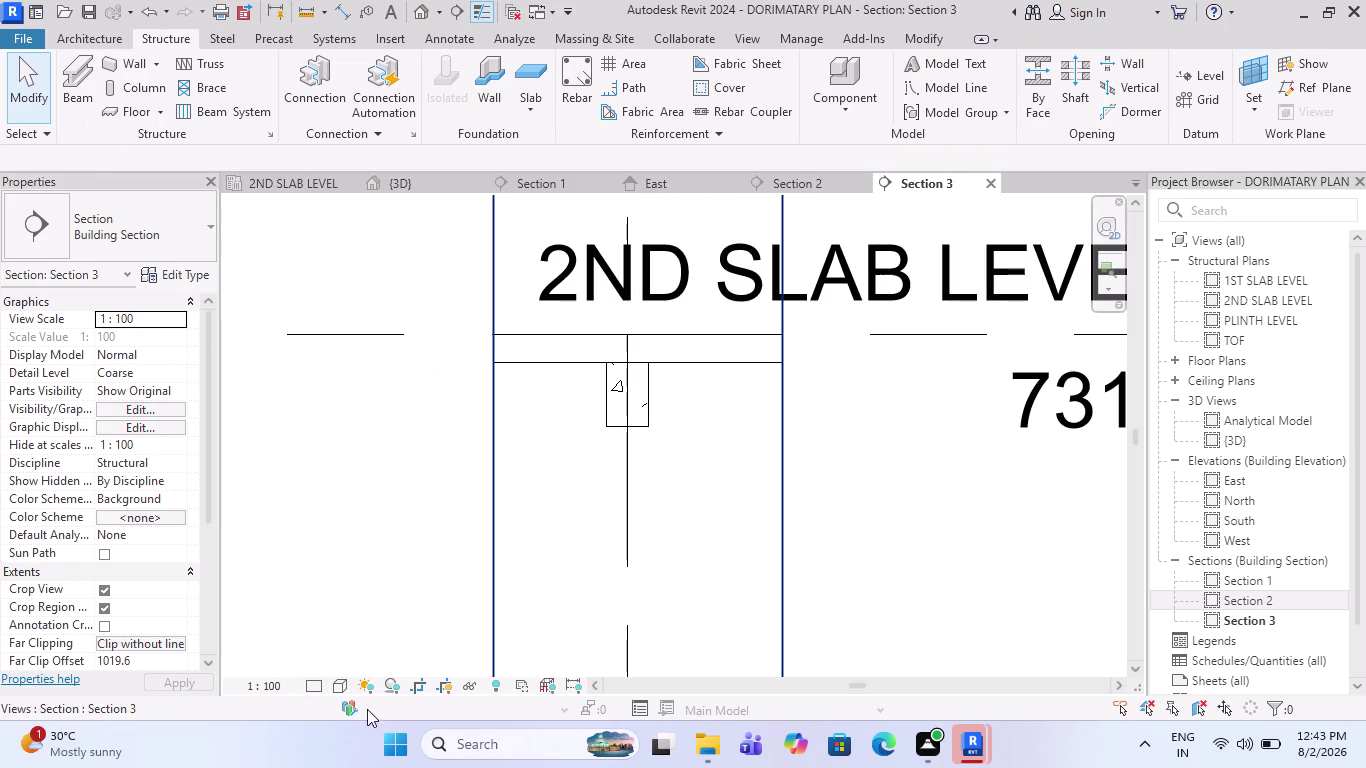
click(341, 683)
click(390, 555)
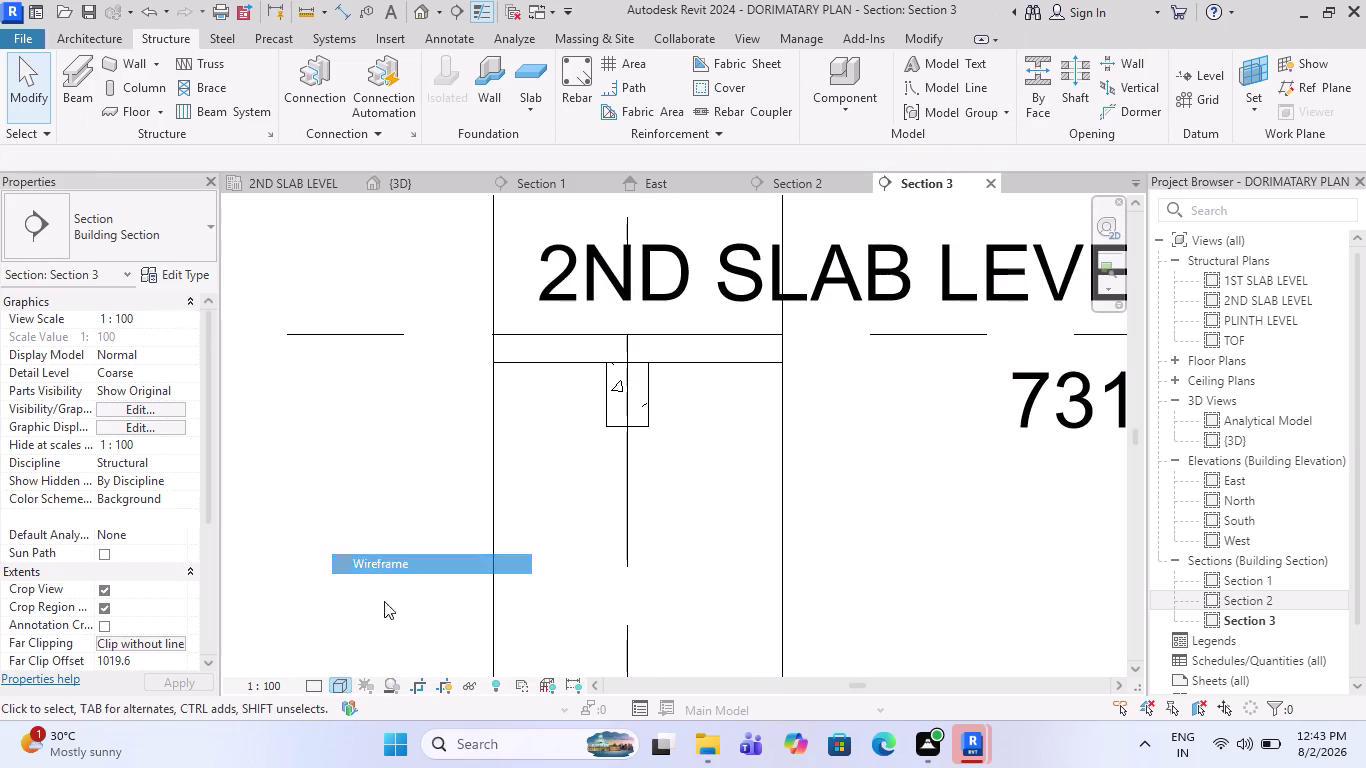
click(311, 690)
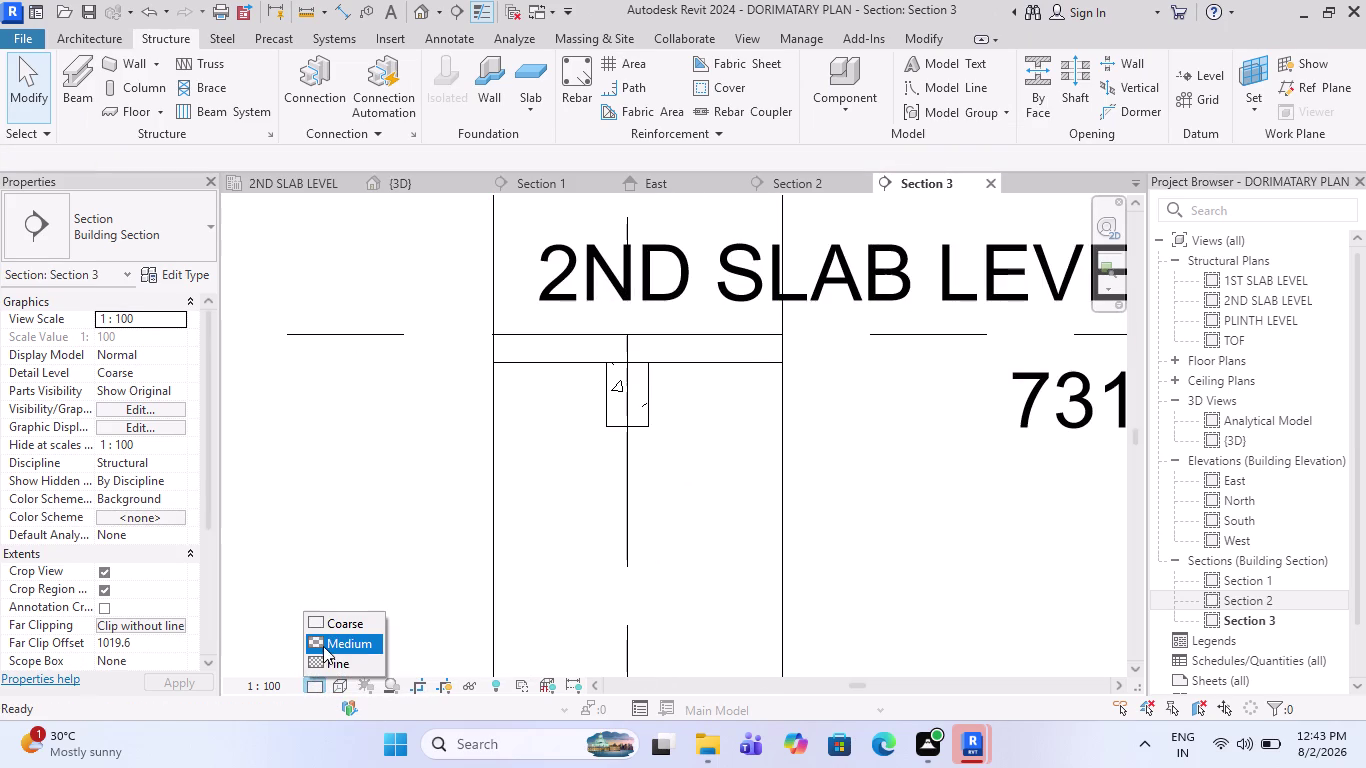
click(327, 663)
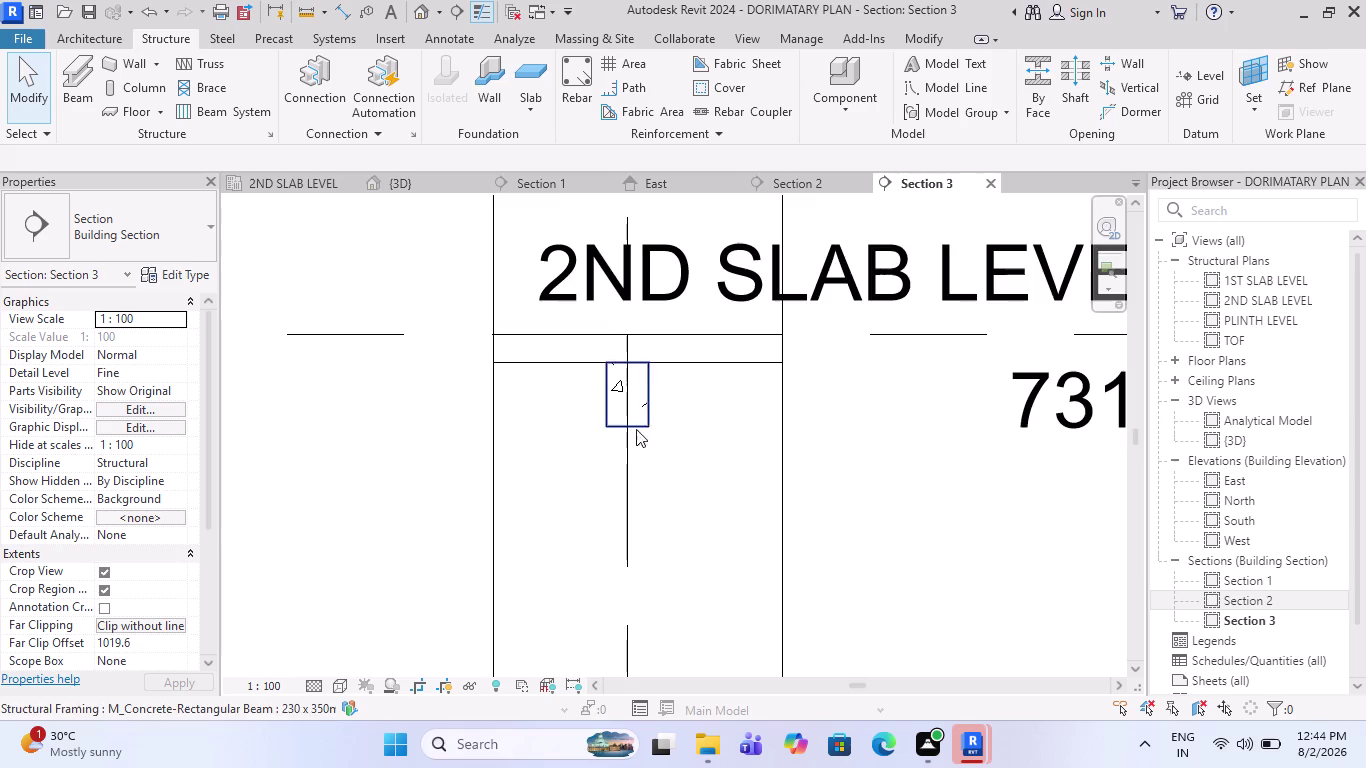
Extend the crop down to 1ST SLAB LEVEL, inspect the bars, then undo both changes.
scroll(down, 3)
scroll(down, 3)
click(691, 553)
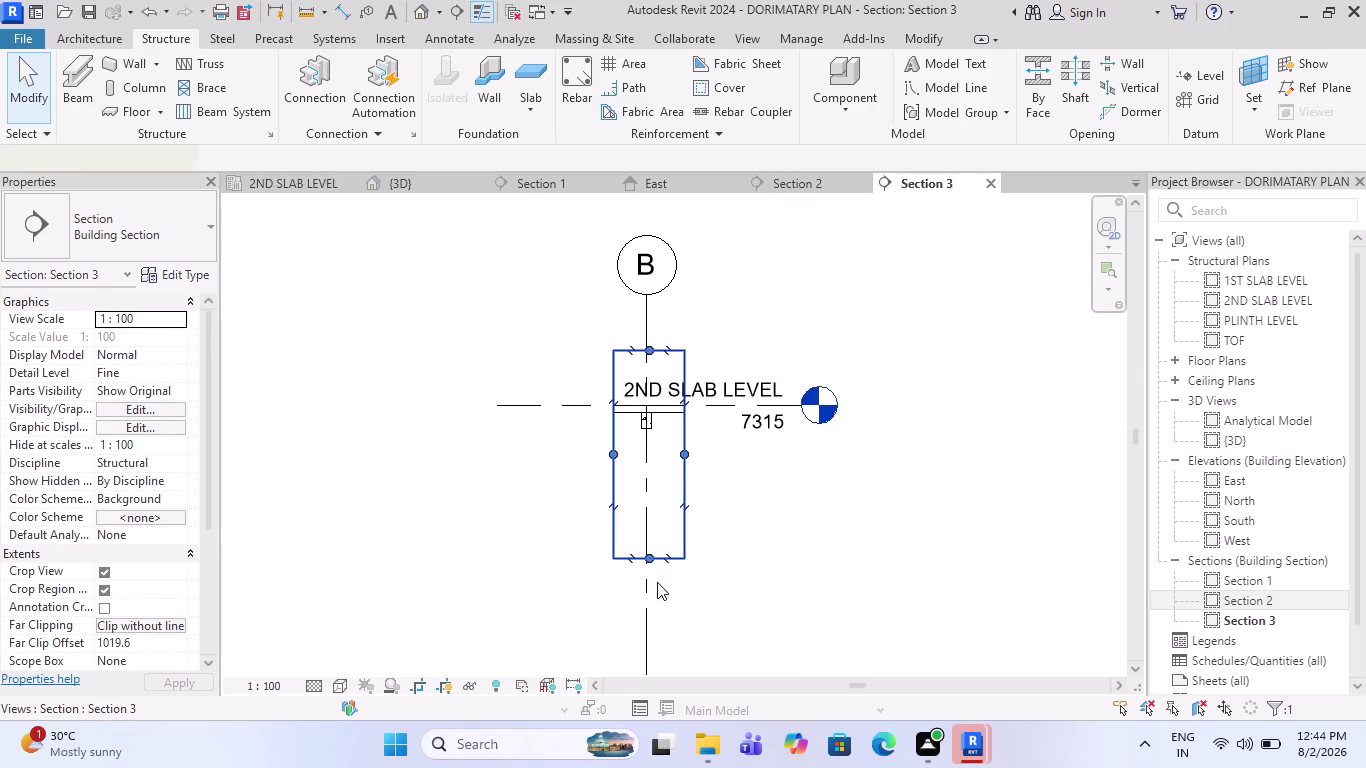
drag(650, 559, 660, 654)
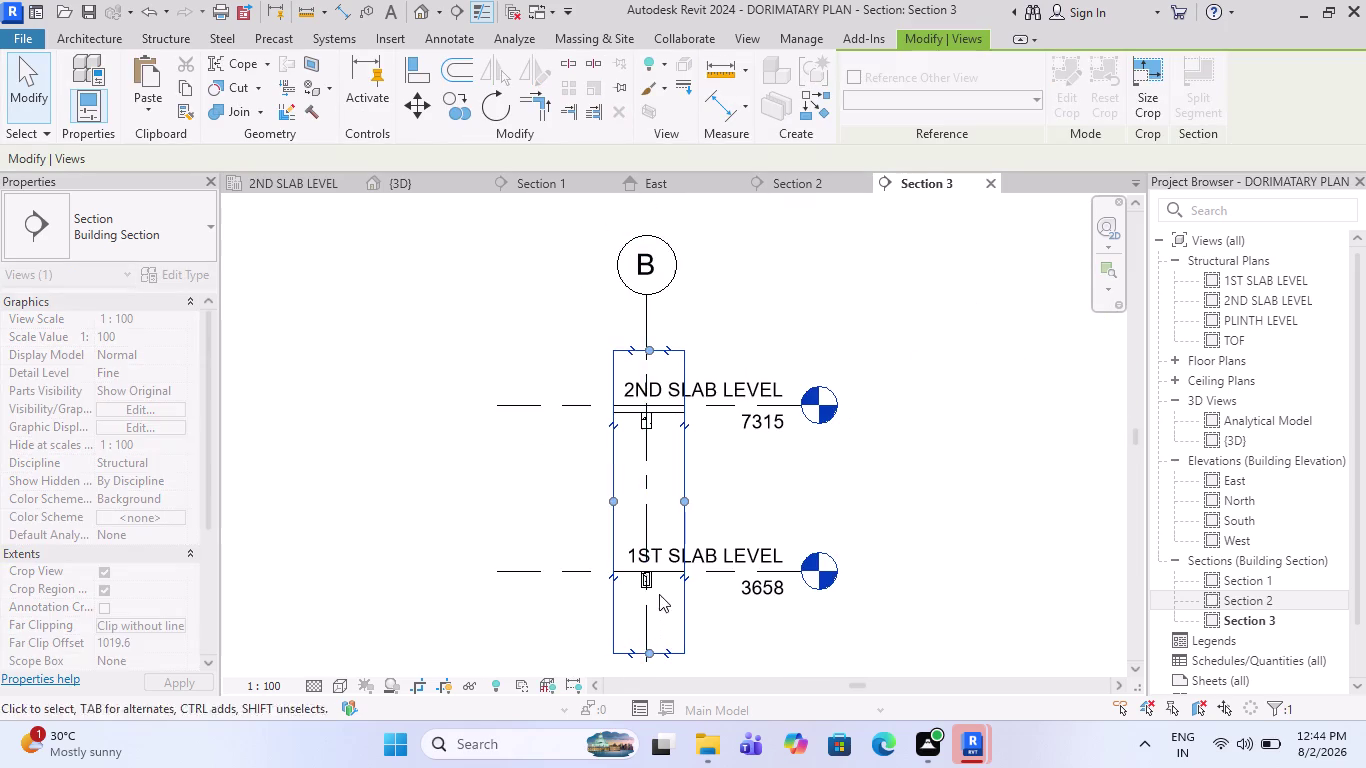
scroll(up, 3)
scroll(up, 3)
scroll(up, 3)
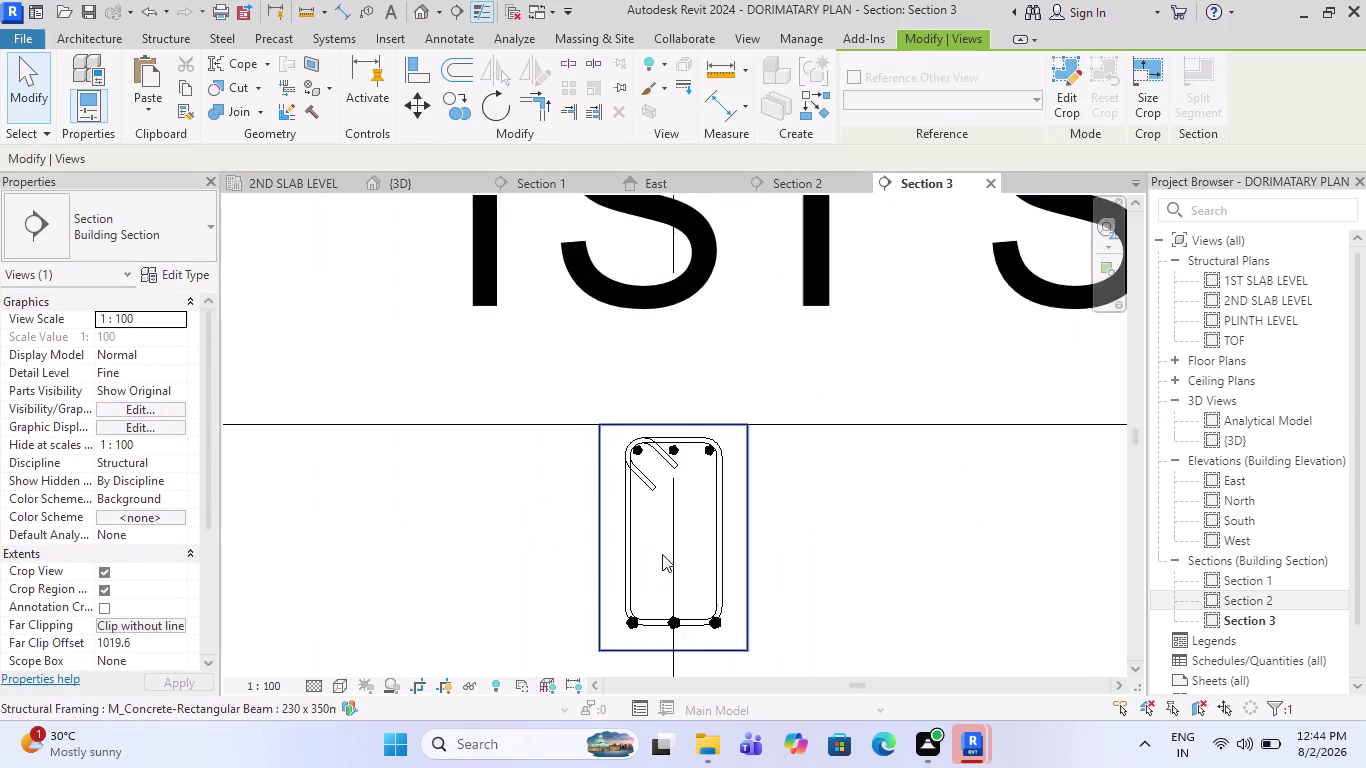
scroll(up, 3)
scroll(down, 3)
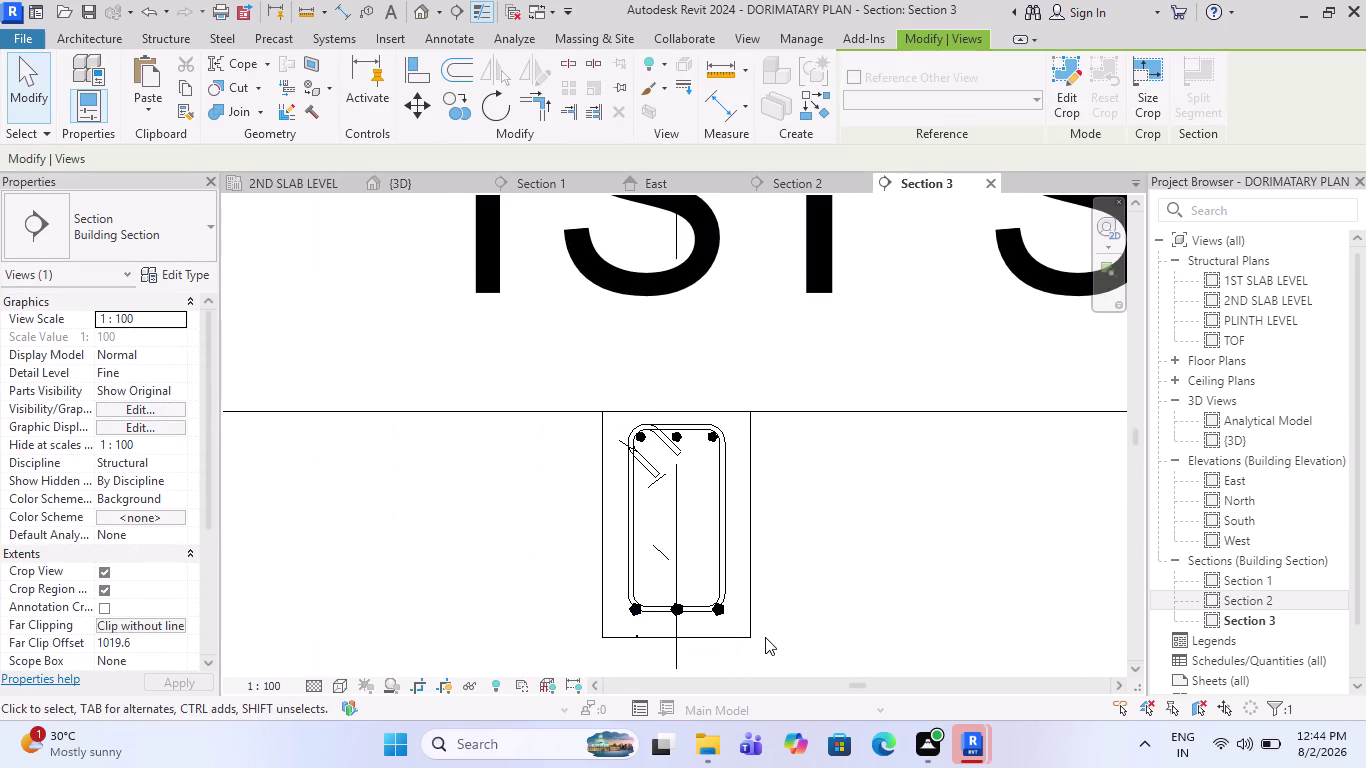
scroll(up, 3)
scroll(up, 3)
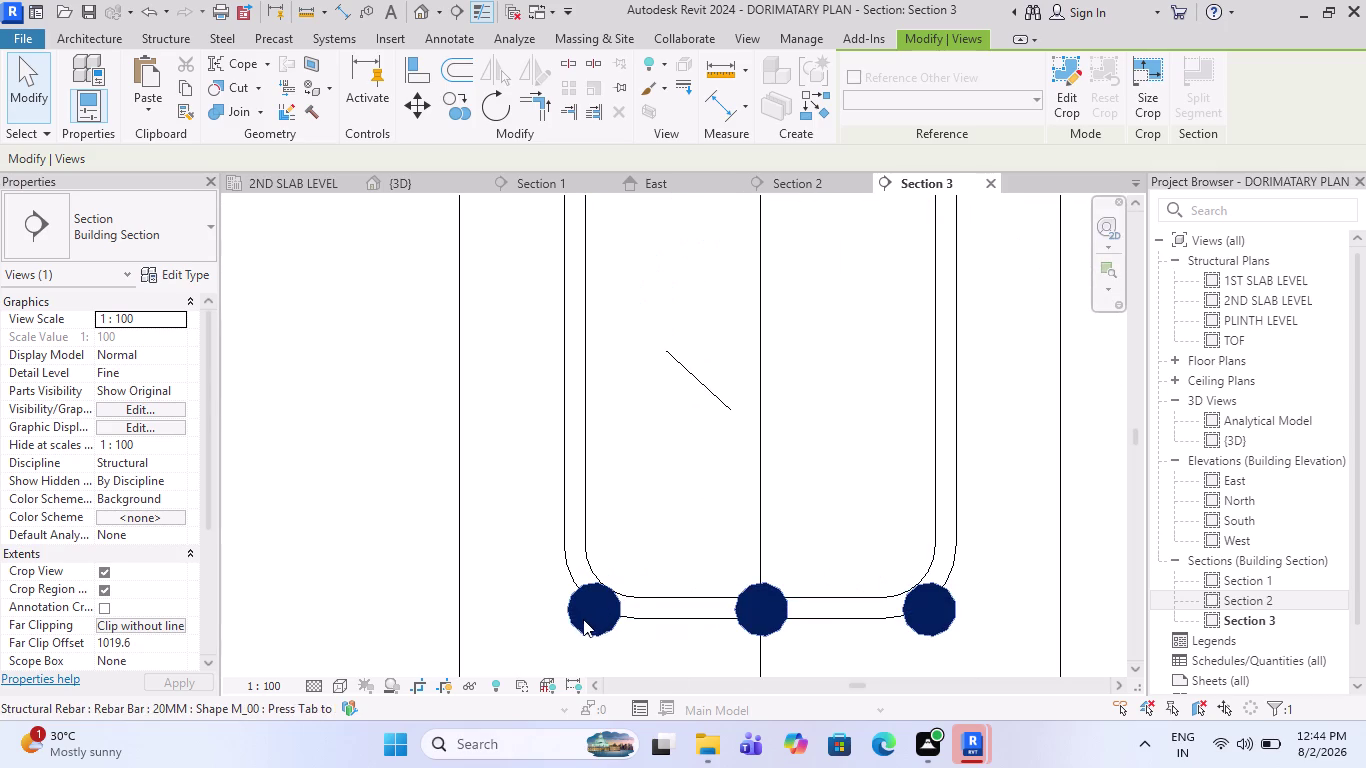
scroll(down, 3)
scroll(down, 3)
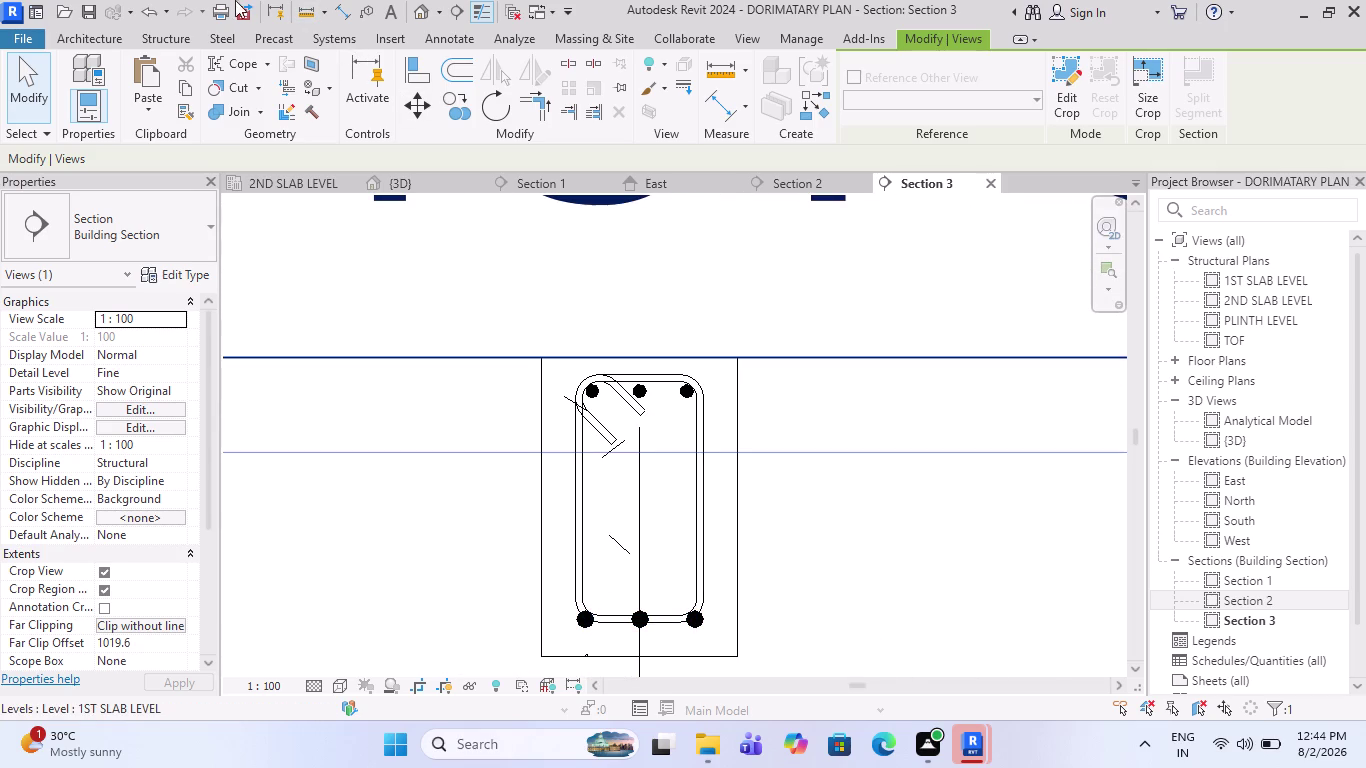
click(150, 13)
click(150, 13)
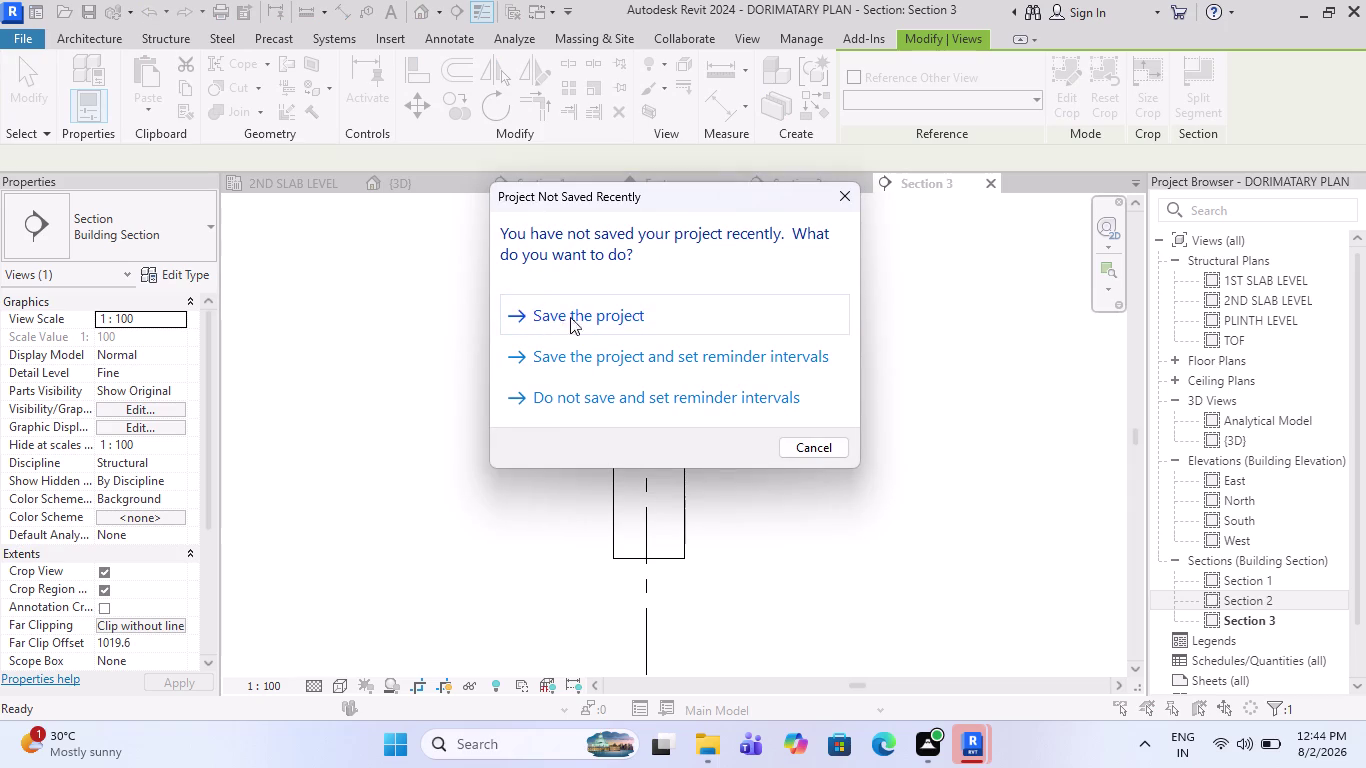
Save the project at the reminder, undo three more changes, and return to Section 2.
click(601, 309)
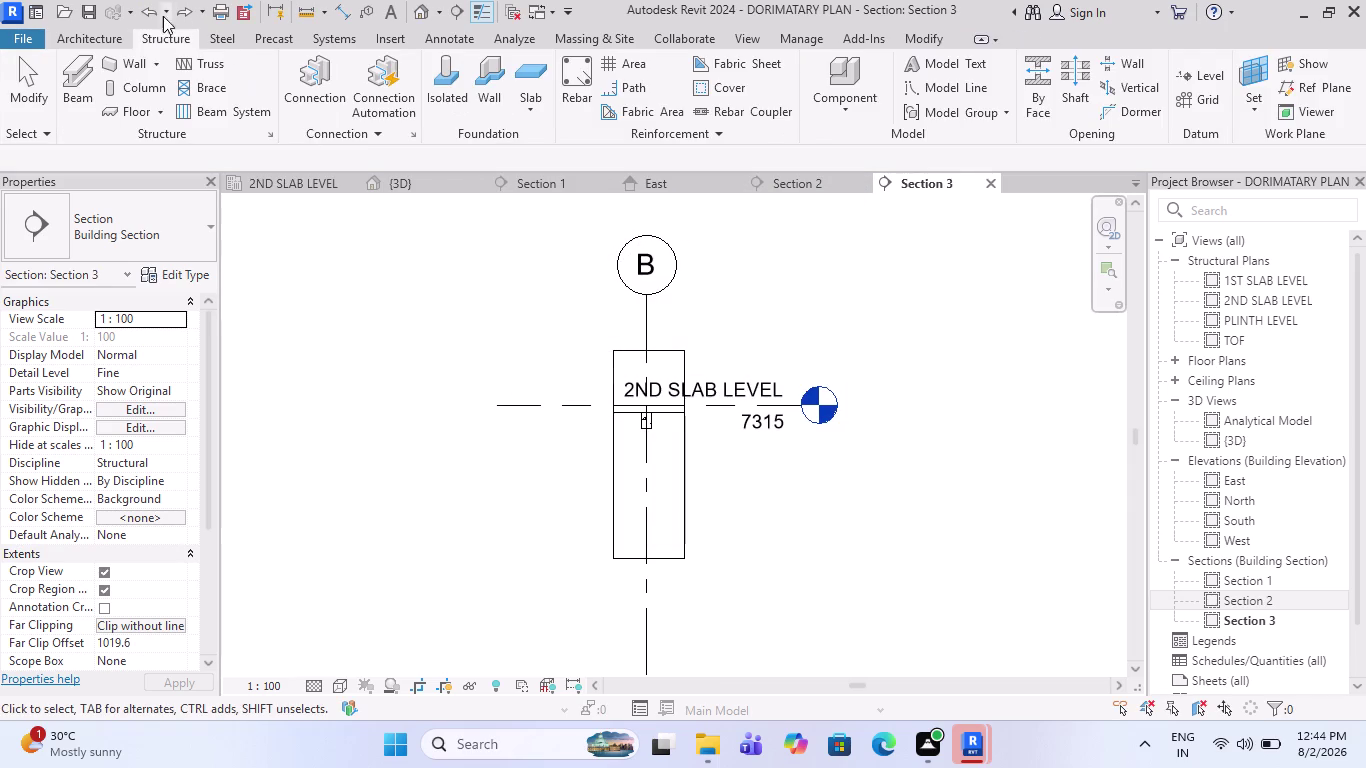
click(147, 13)
click(147, 13)
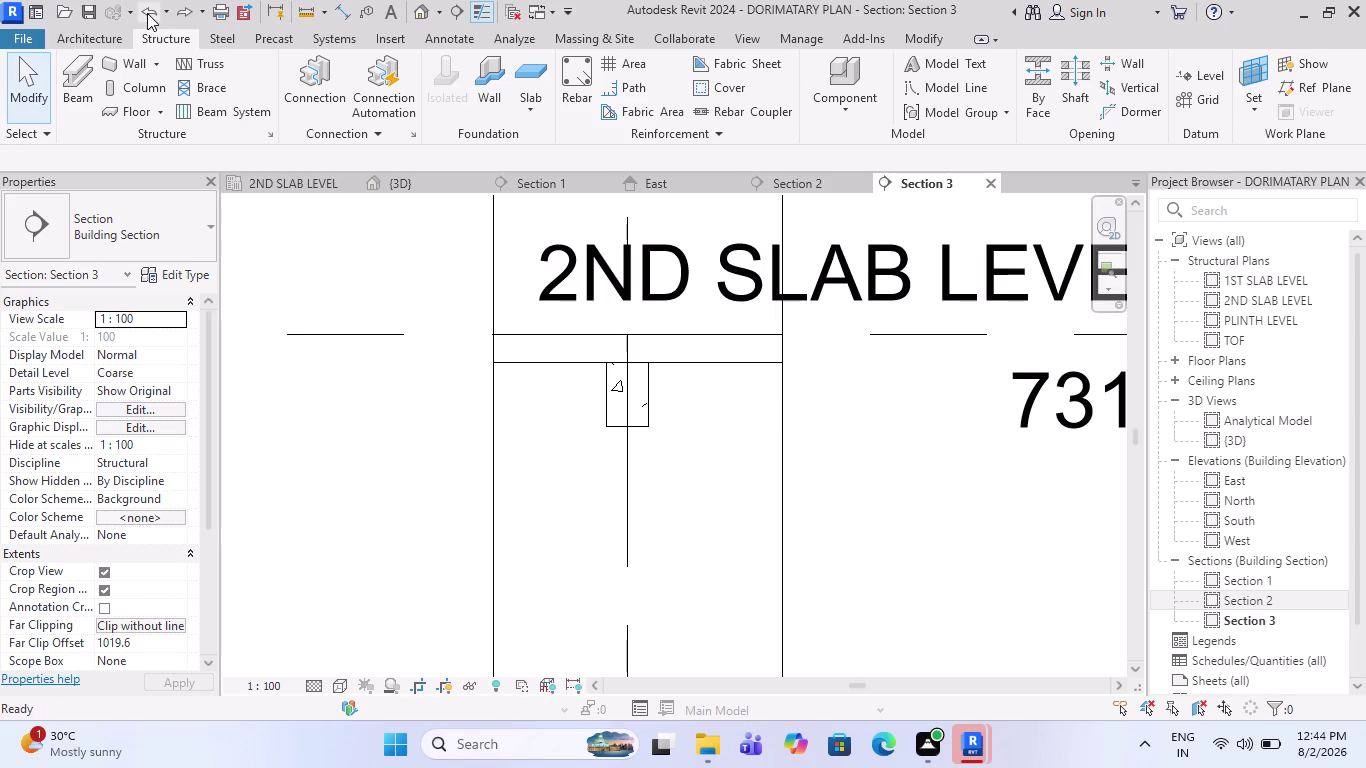
click(147, 13)
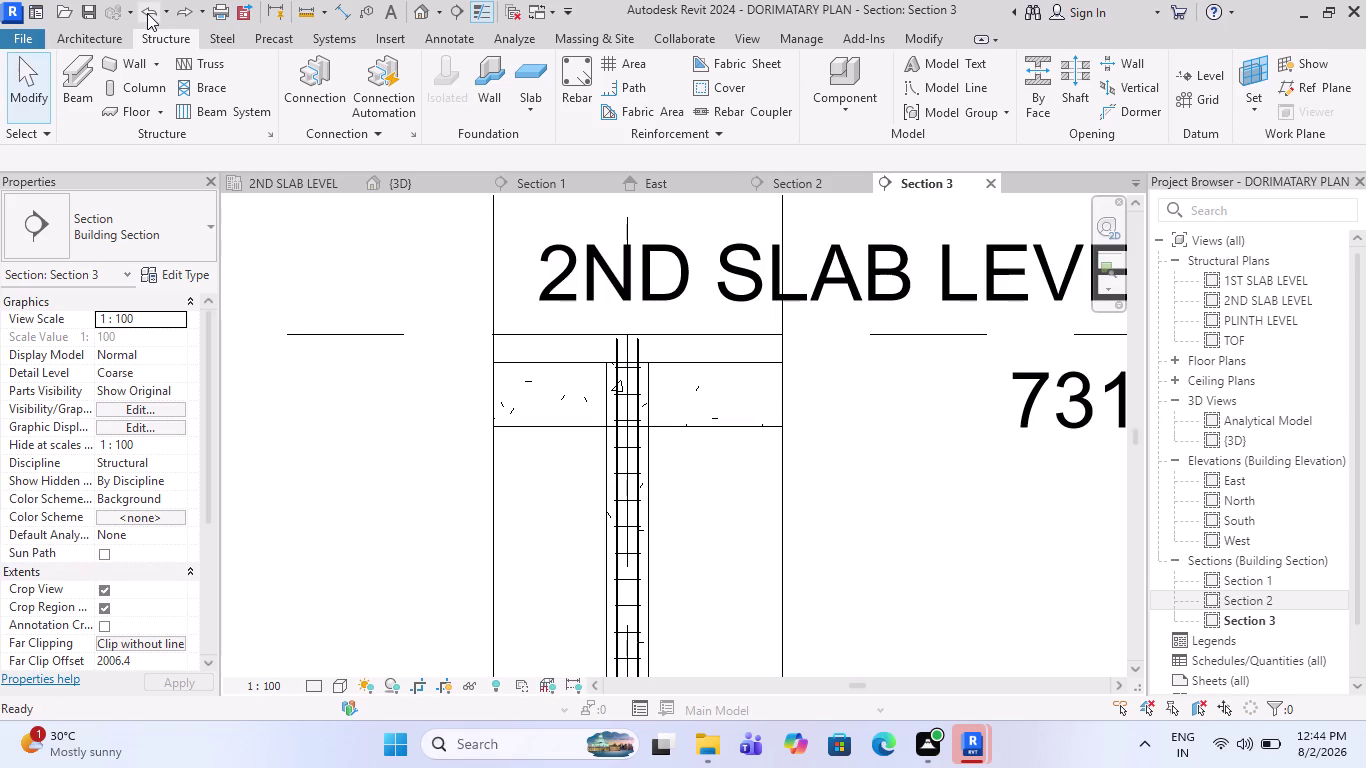
scroll(down, 3)
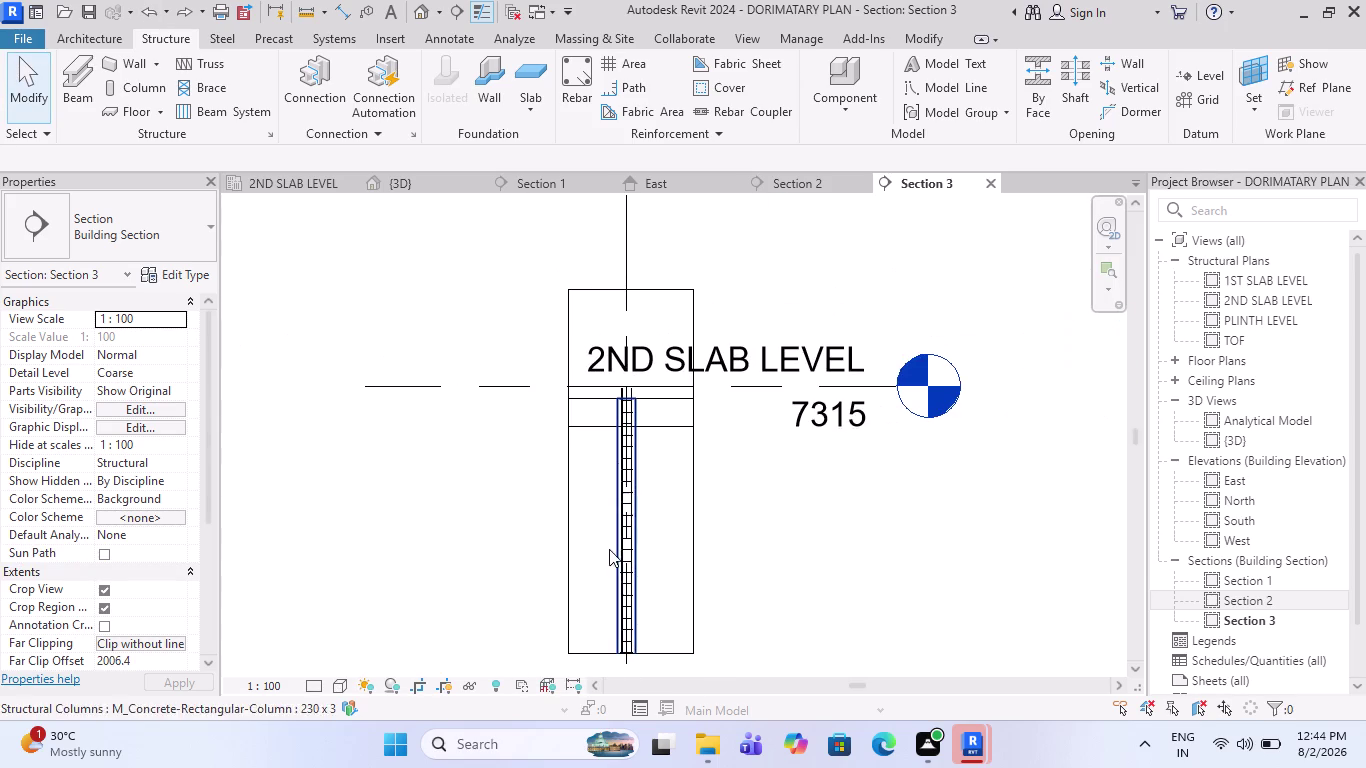
click(793, 190)
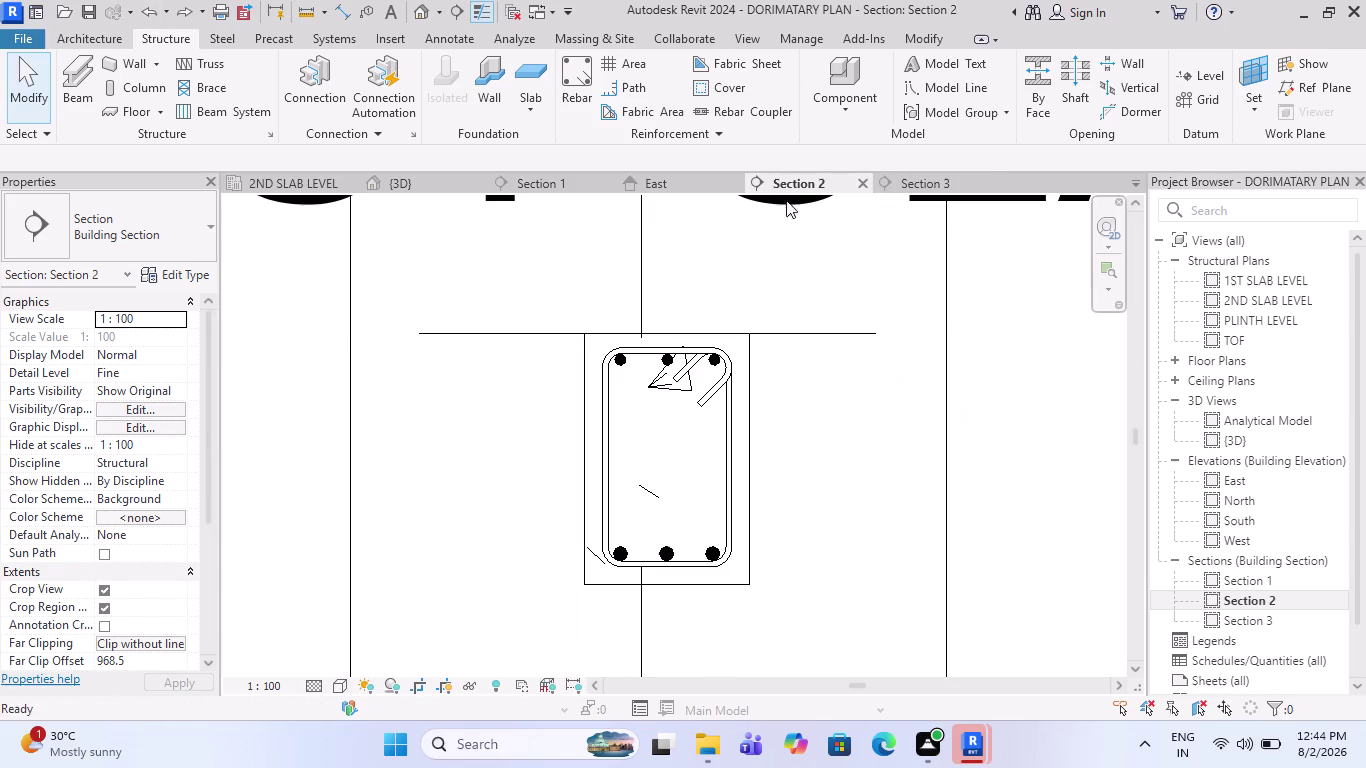
scroll(down, 3)
scroll(down, 3)
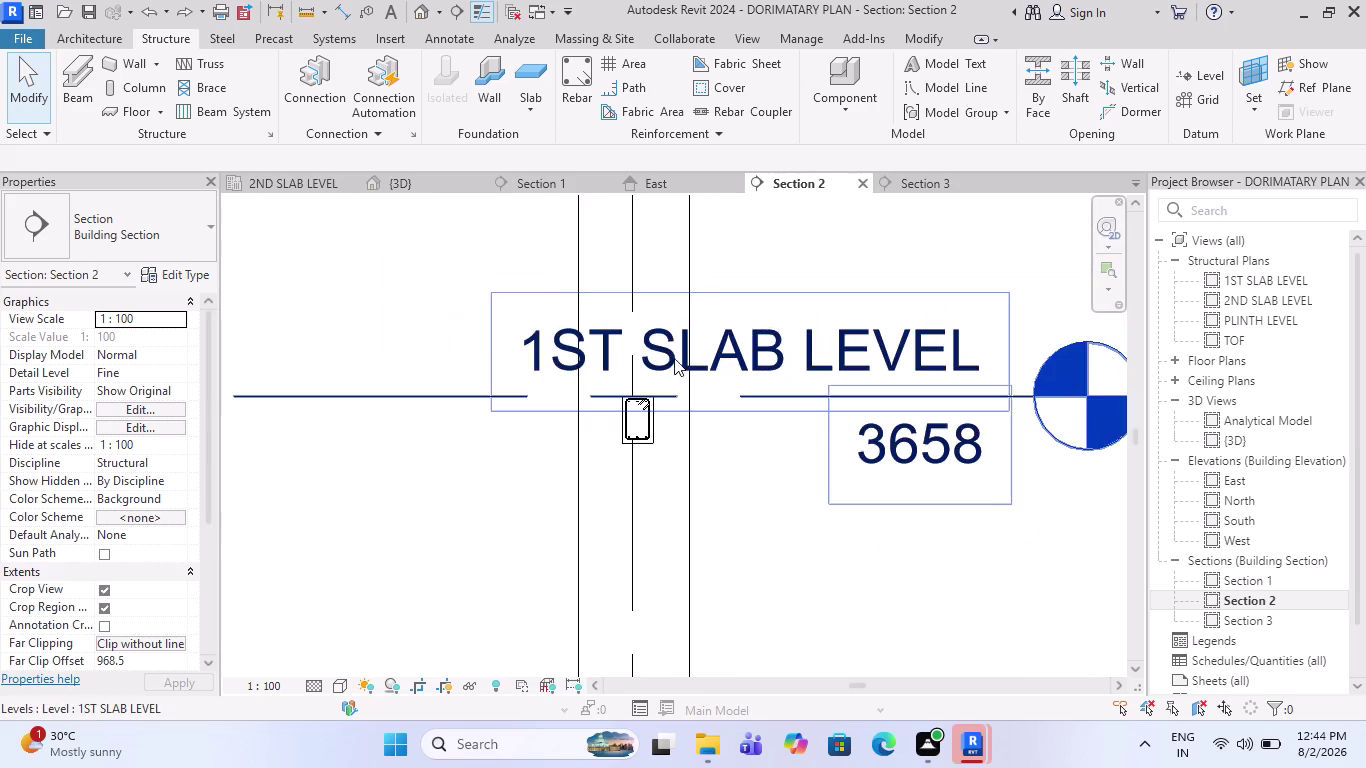
scroll(down, 3)
scroll(up, 3)
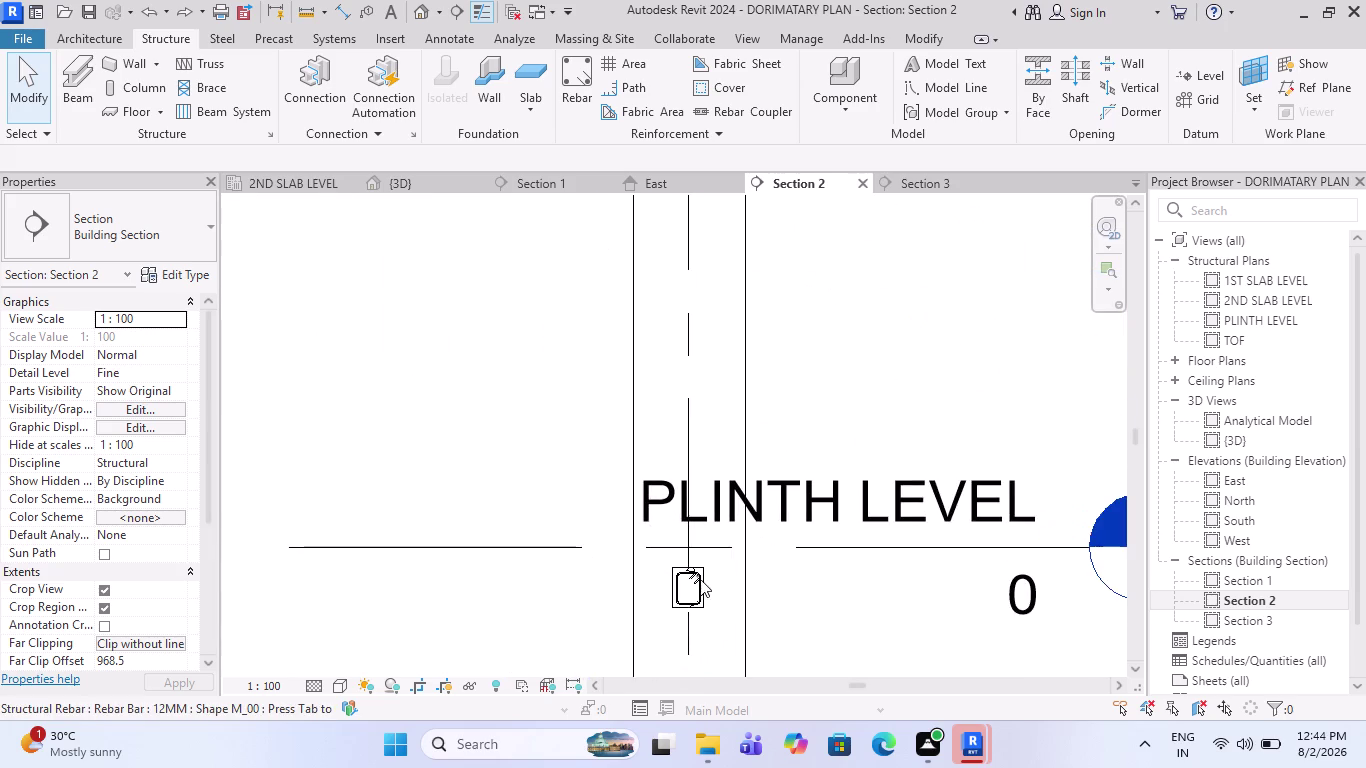
scroll(up, 3)
scroll(up, 3)
scroll(down, 3)
scroll(down, 3)
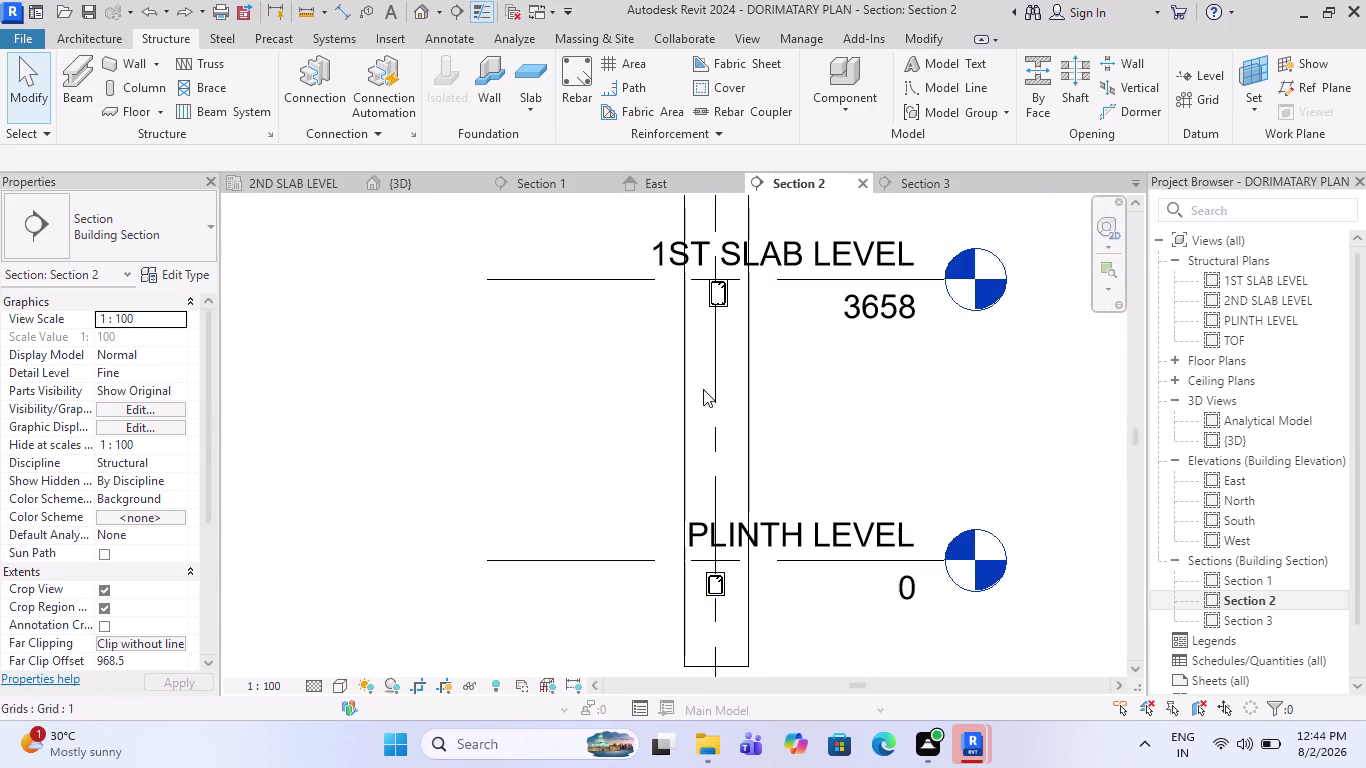
scroll(up, 3)
scroll(up, 3)
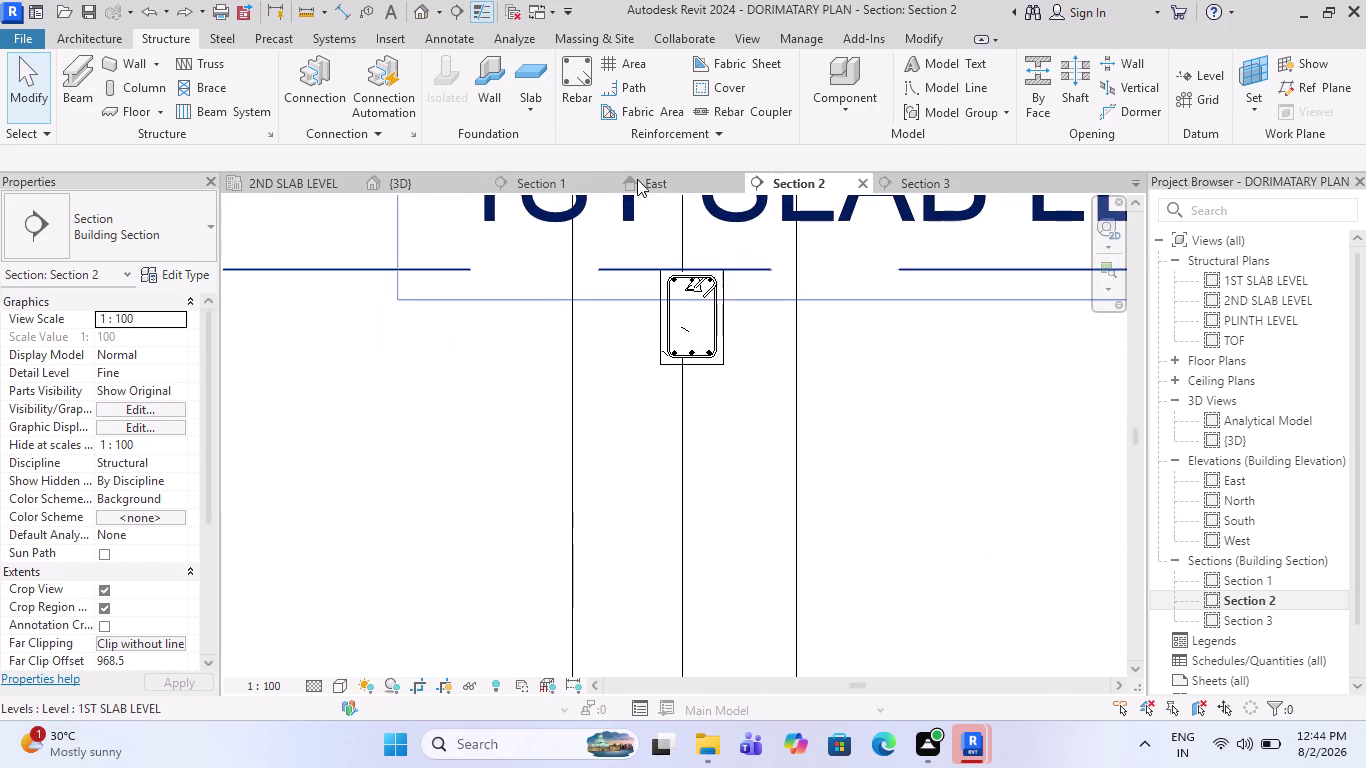
click(415, 178)
scroll(down, 3)
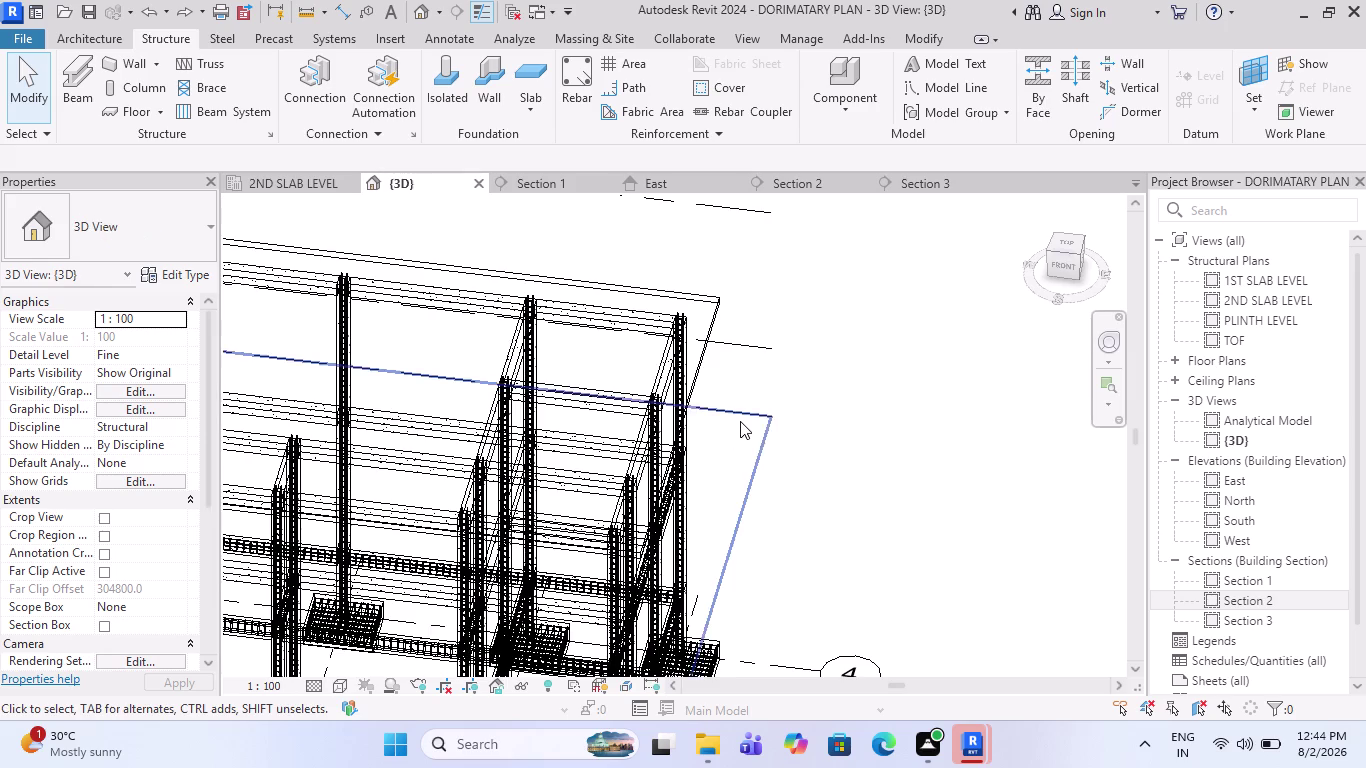
scroll(down, 3)
middle_drag(602, 588, 737, 476)
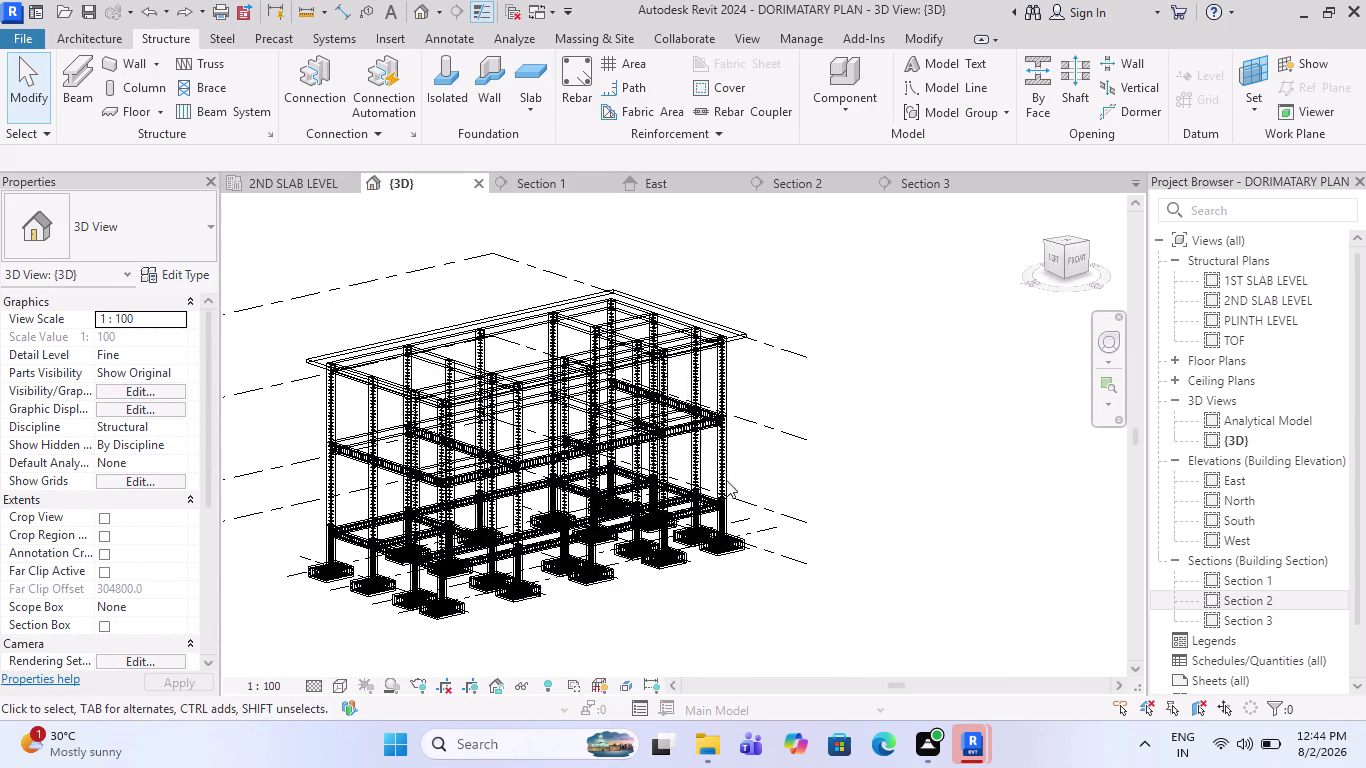
scroll(up, 3)
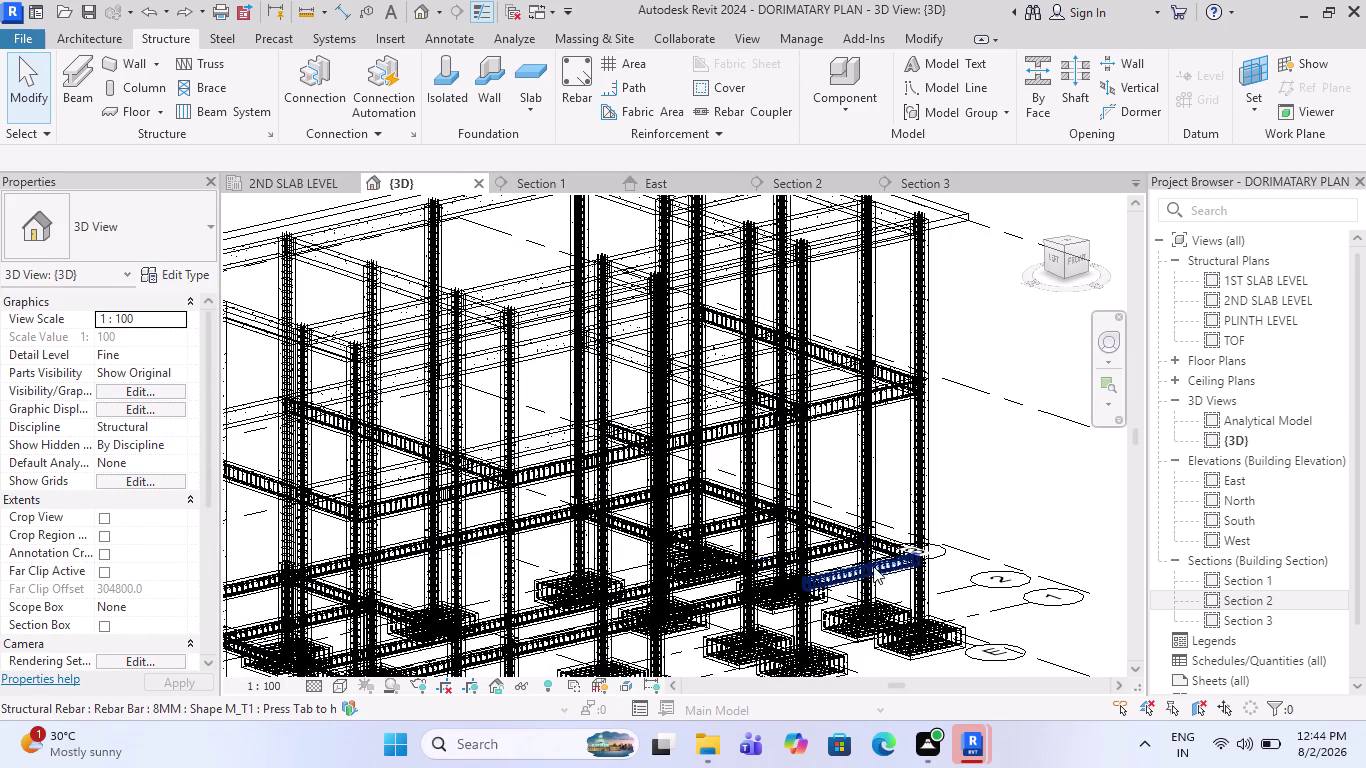
click(149, 10)
click(149, 10)
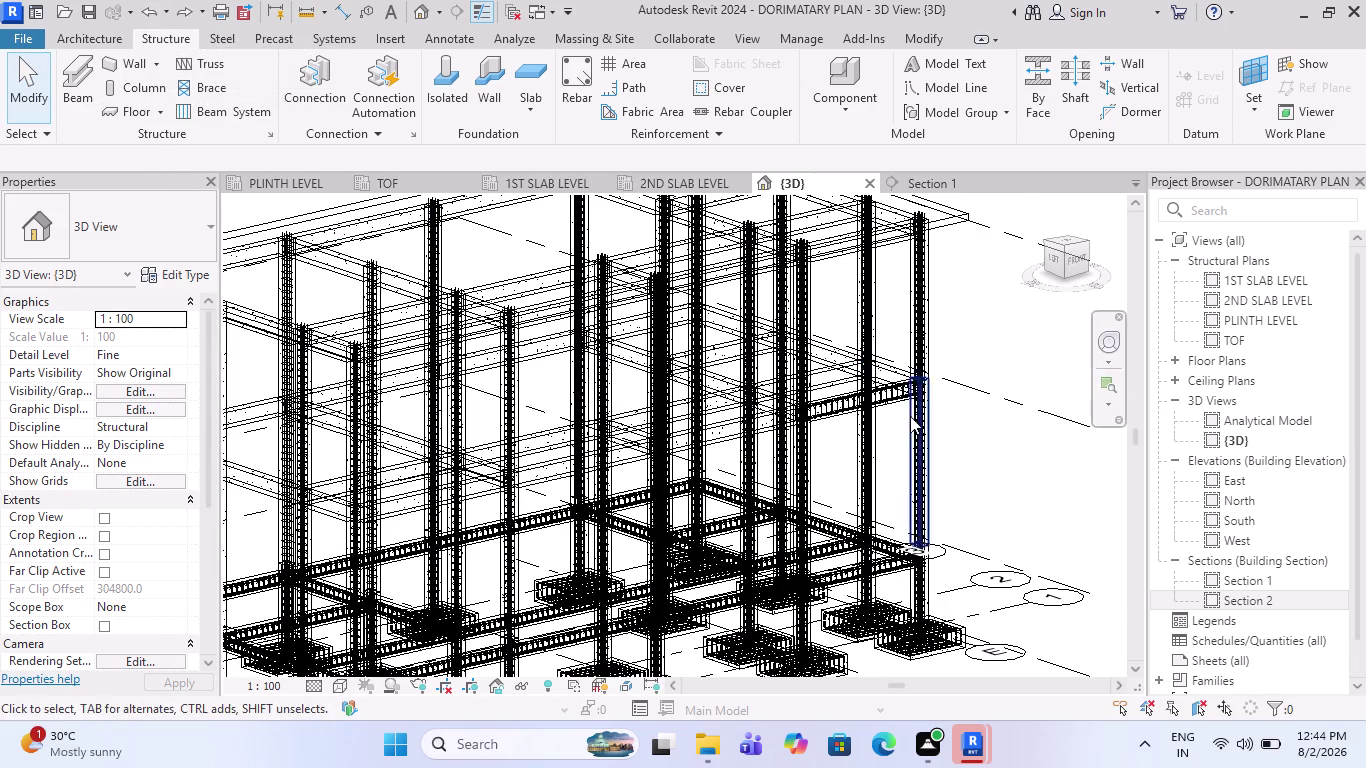
scroll(up, 3)
middle_drag(935, 406, 857, 478)
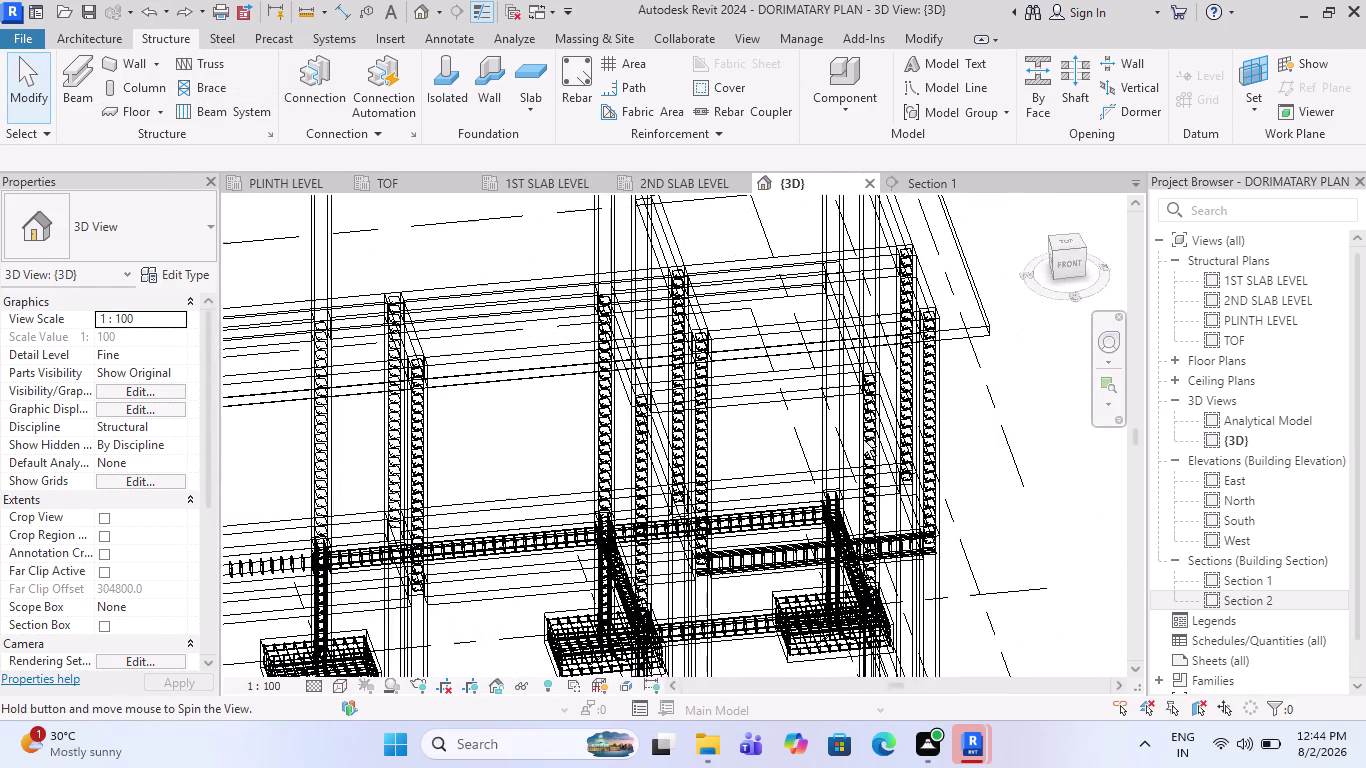
click(926, 179)
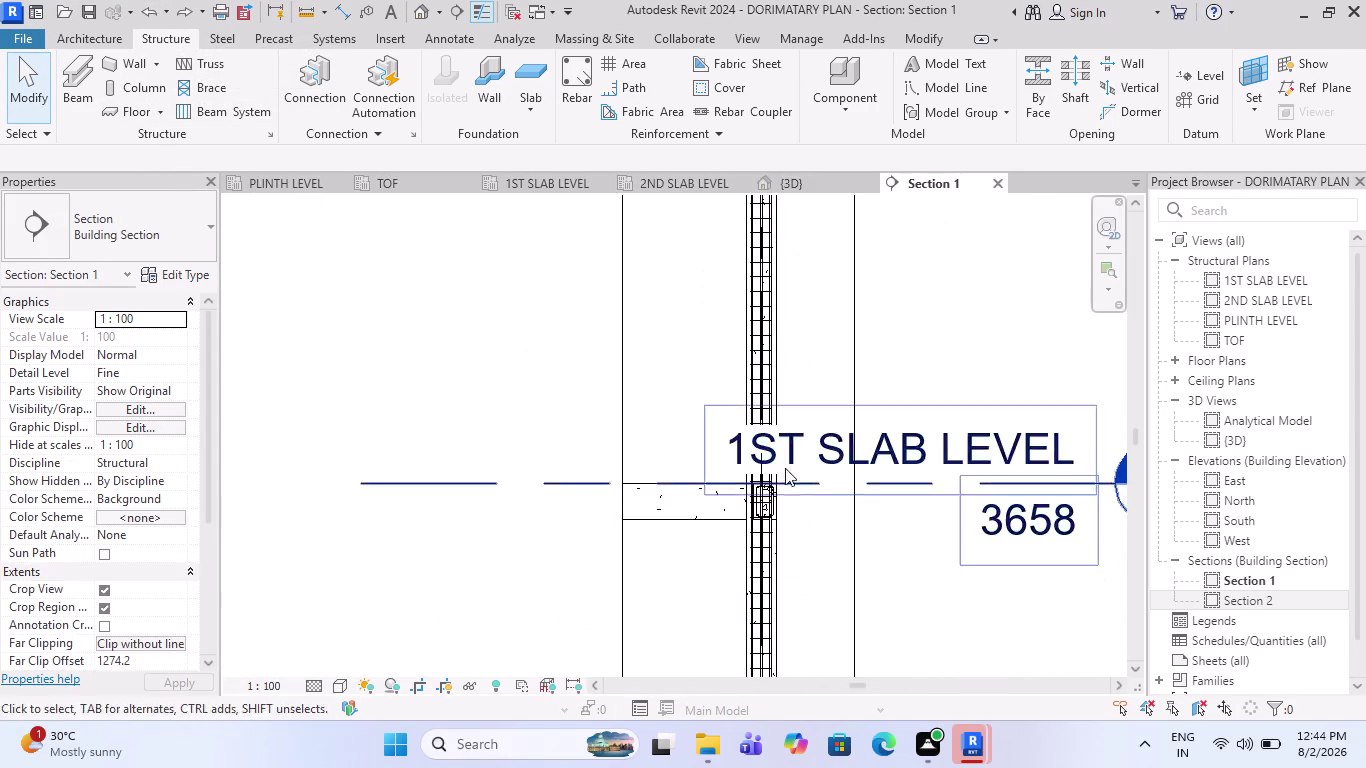
scroll(up, 3)
scroll(down, 3)
scroll(up, 3)
scroll(up, 3)
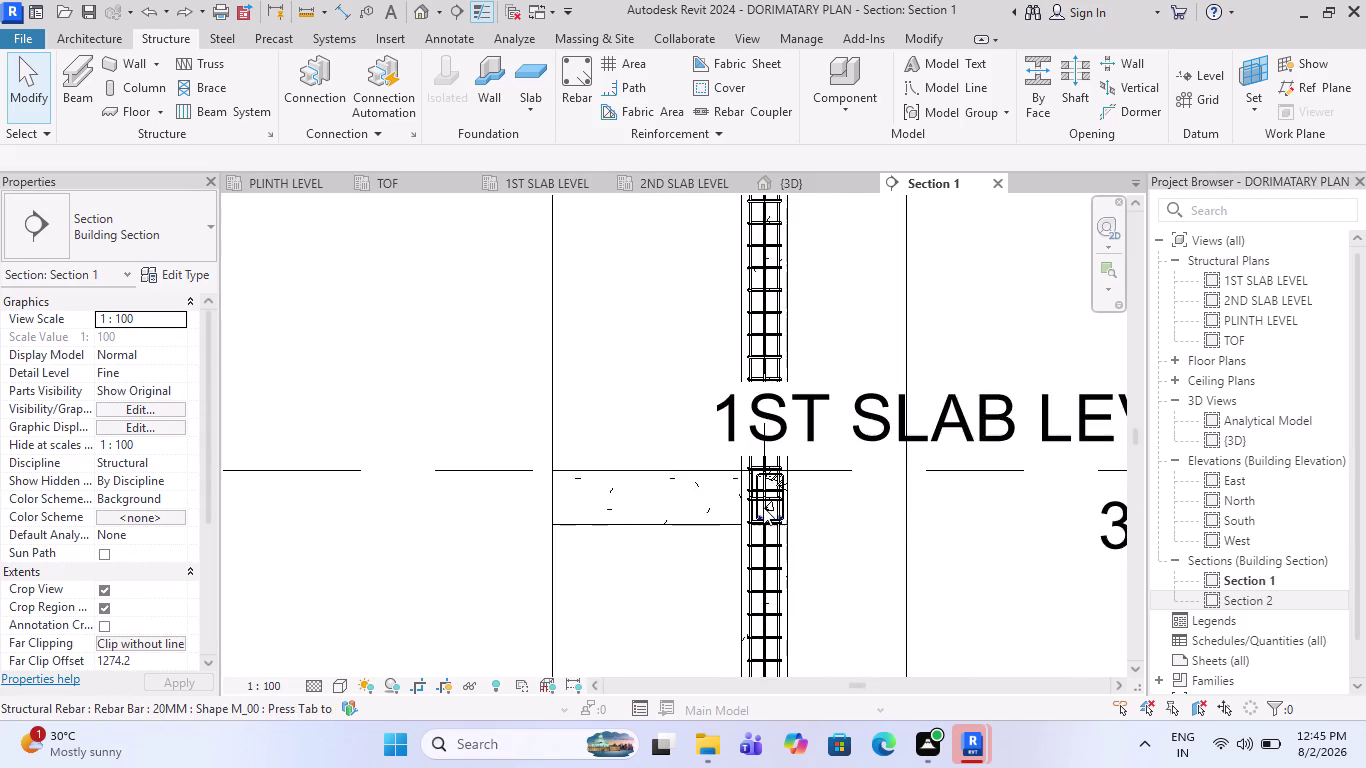
scroll(up, 3)
click(1237, 600)
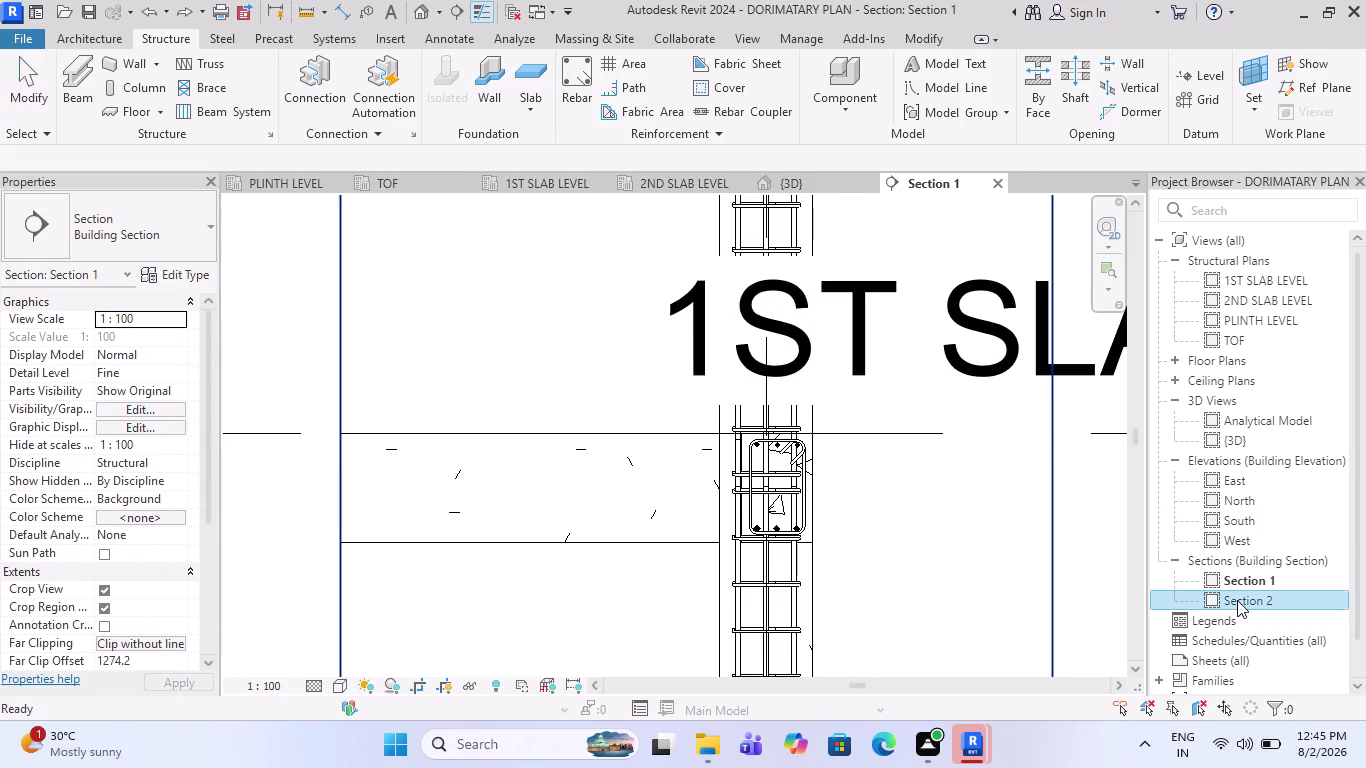
double_click(1214, 599)
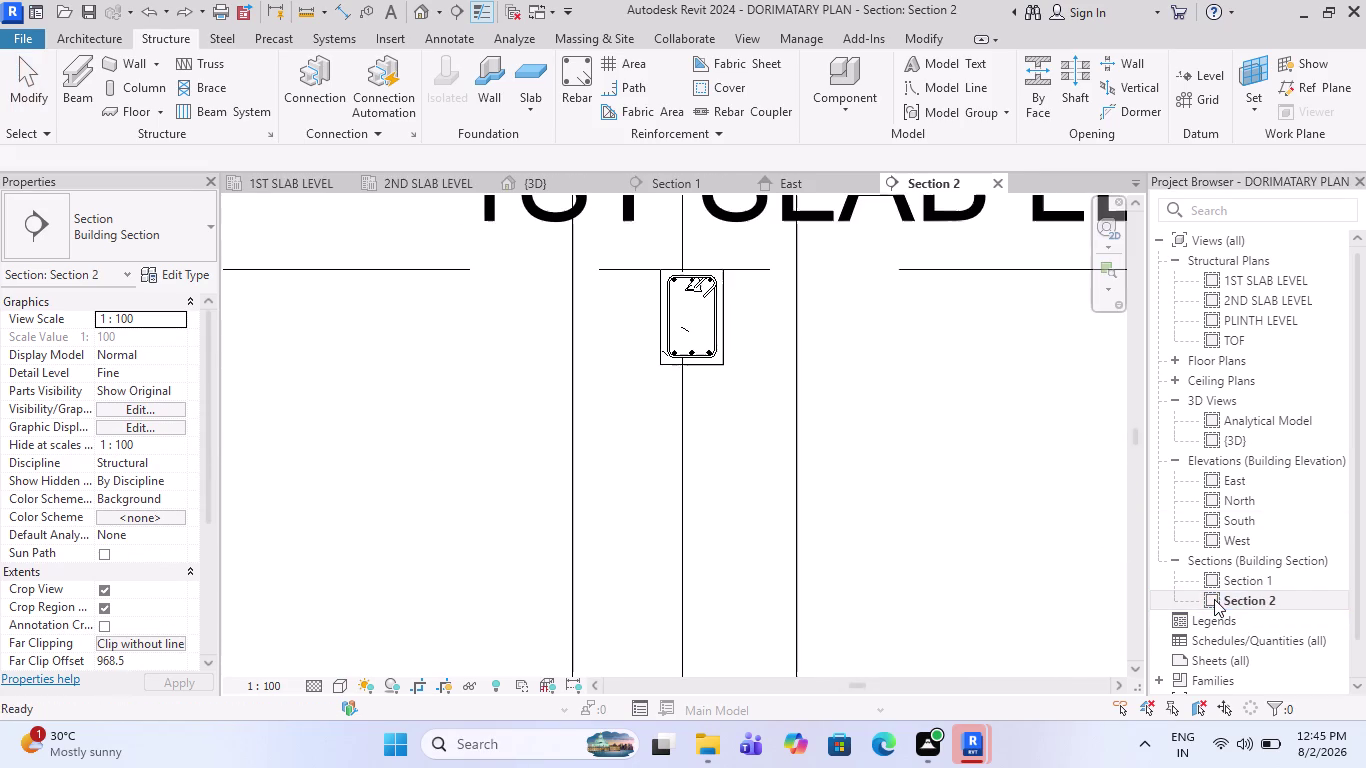
scroll(up, 3)
scroll(up, 3)
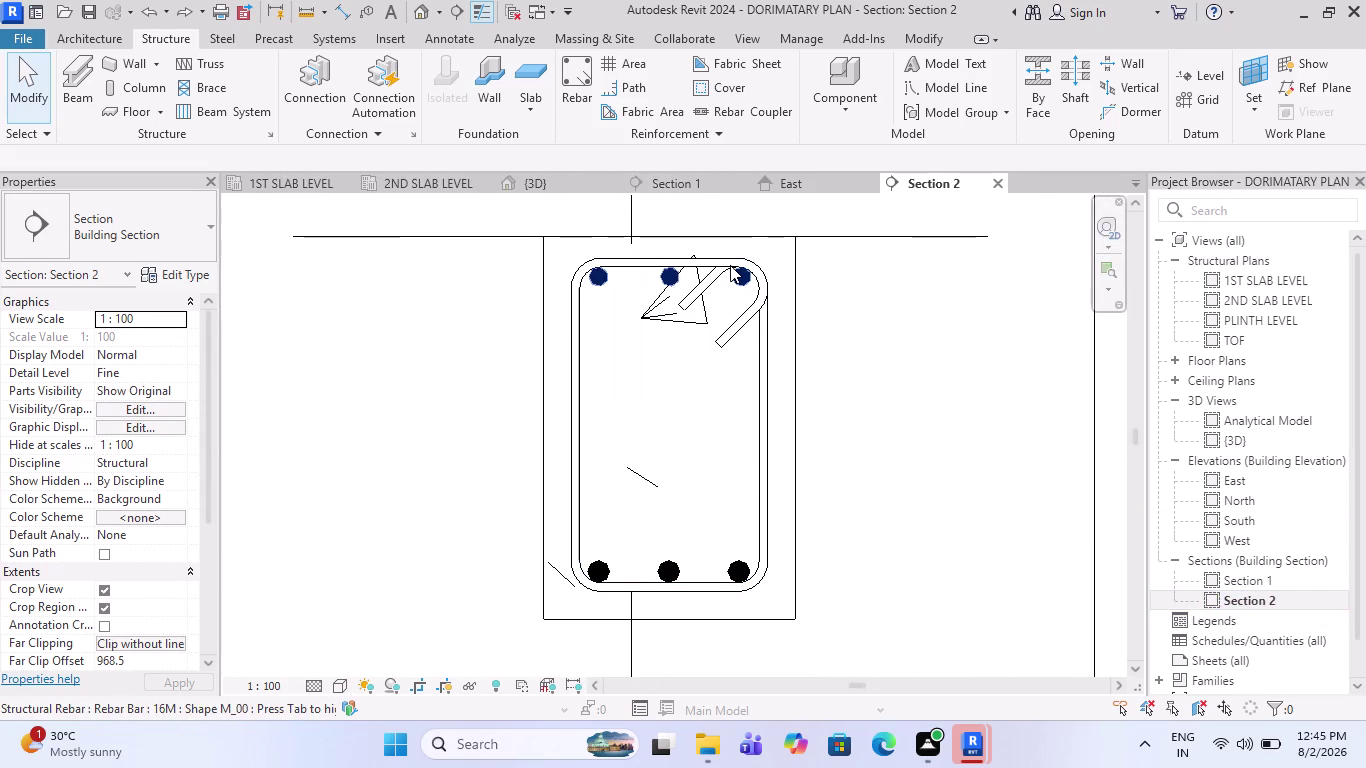
scroll(up, 3)
Select the beam's top bar set and review its layout rule options.
click(746, 276)
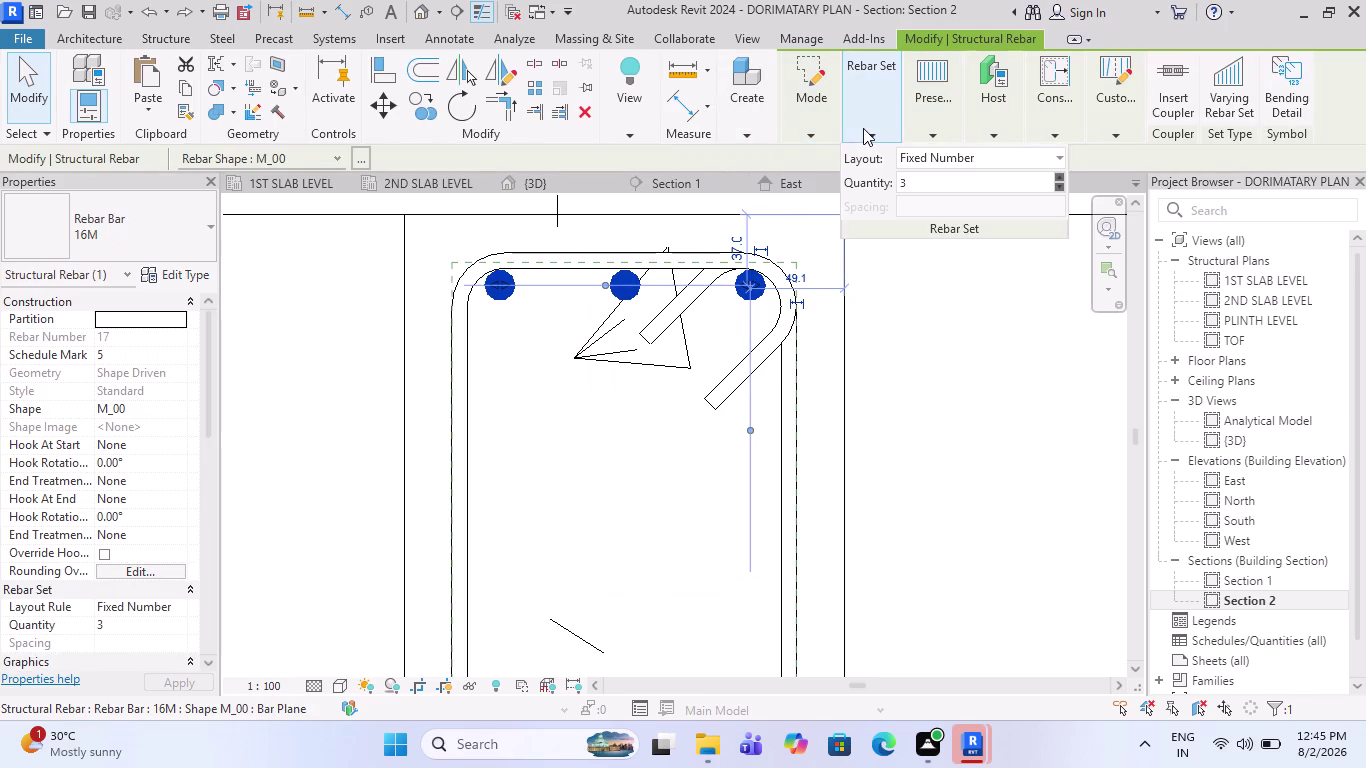
click(929, 161)
click(920, 180)
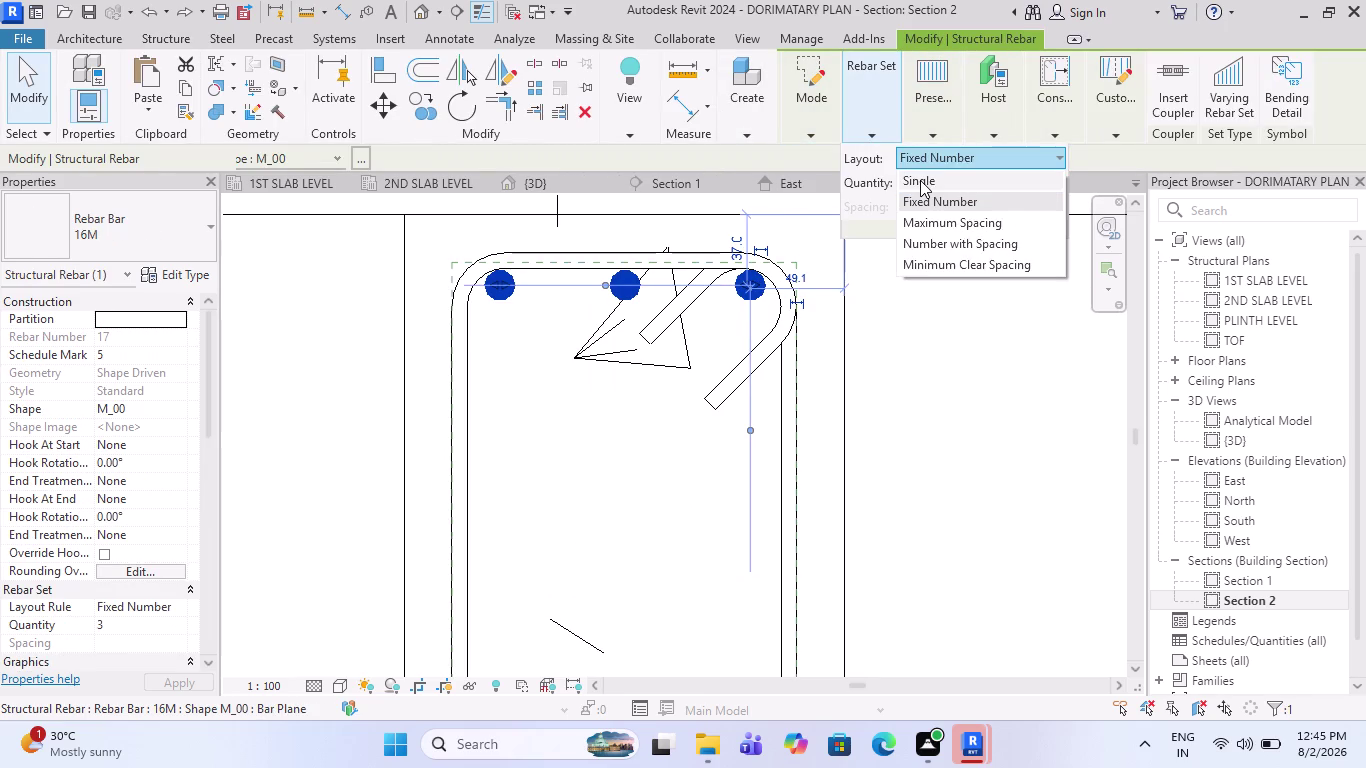
scroll(down, 3)
scroll(down, 3)
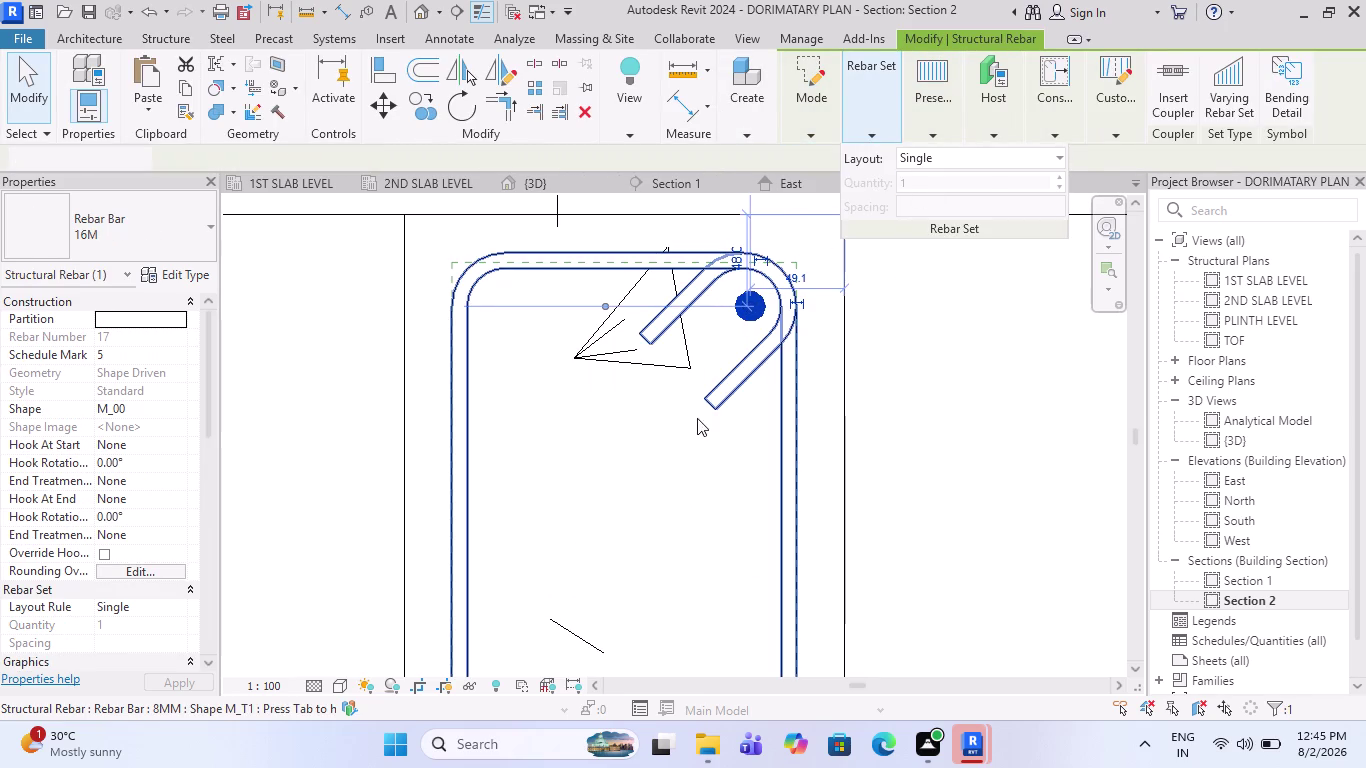
scroll(down, 3)
scroll(up, 3)
scroll(up, 3)
scroll(up, 3)
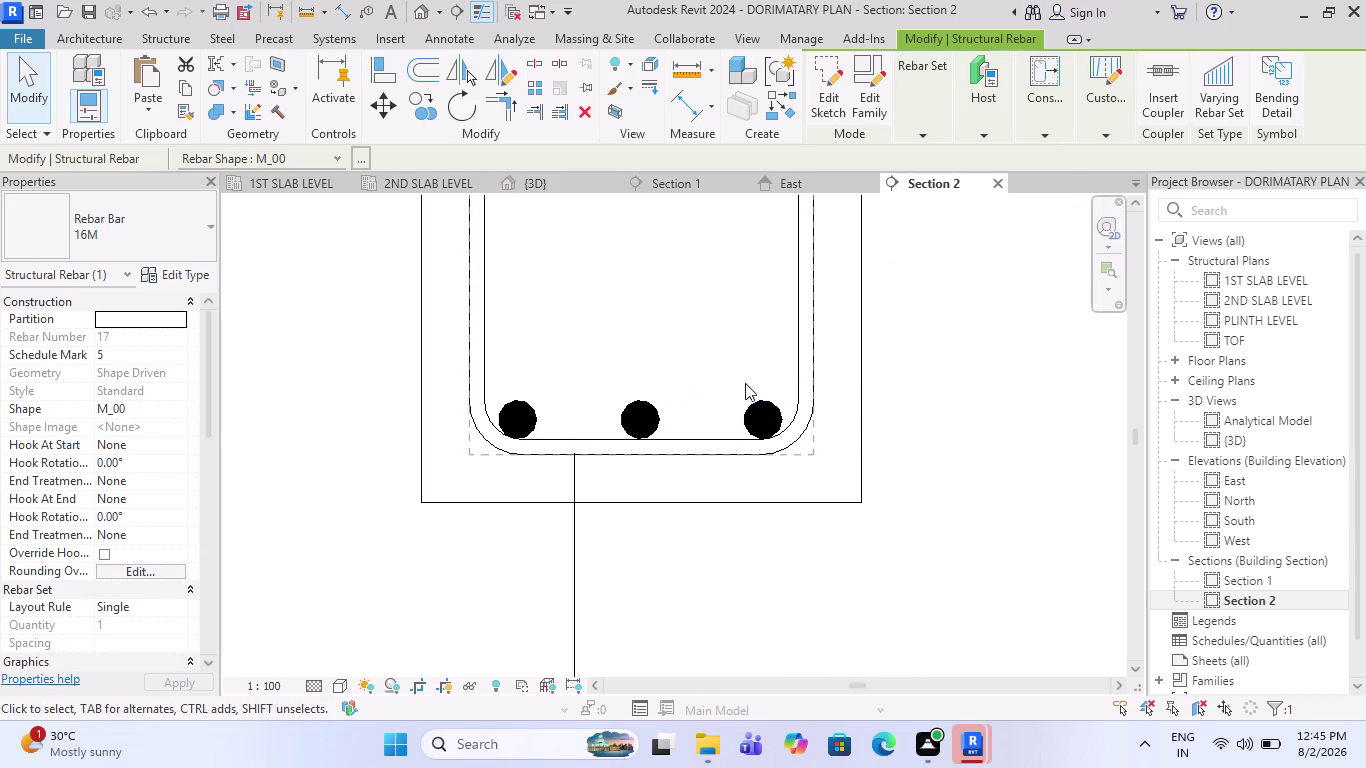
Change the bottom bar set's layout rule to a single bar.
click(760, 402)
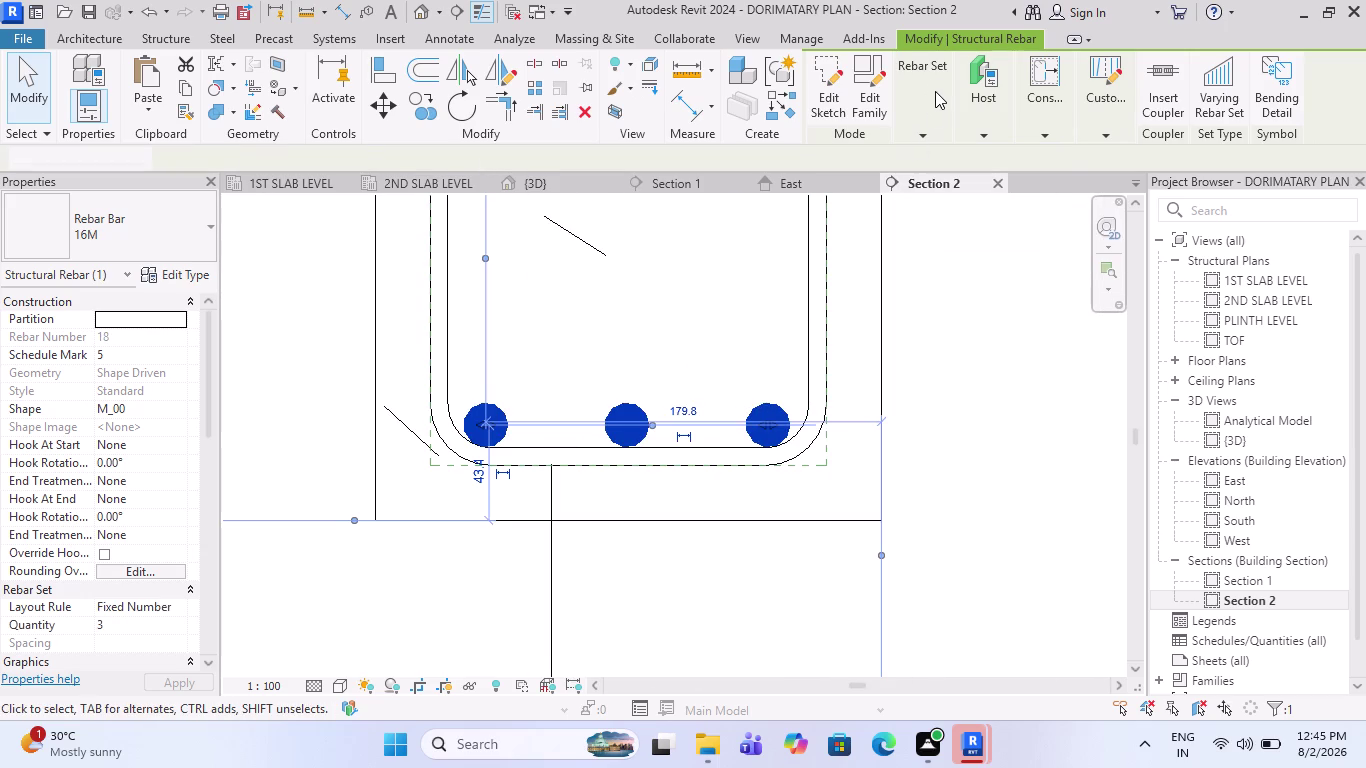
click(928, 130)
click(928, 130)
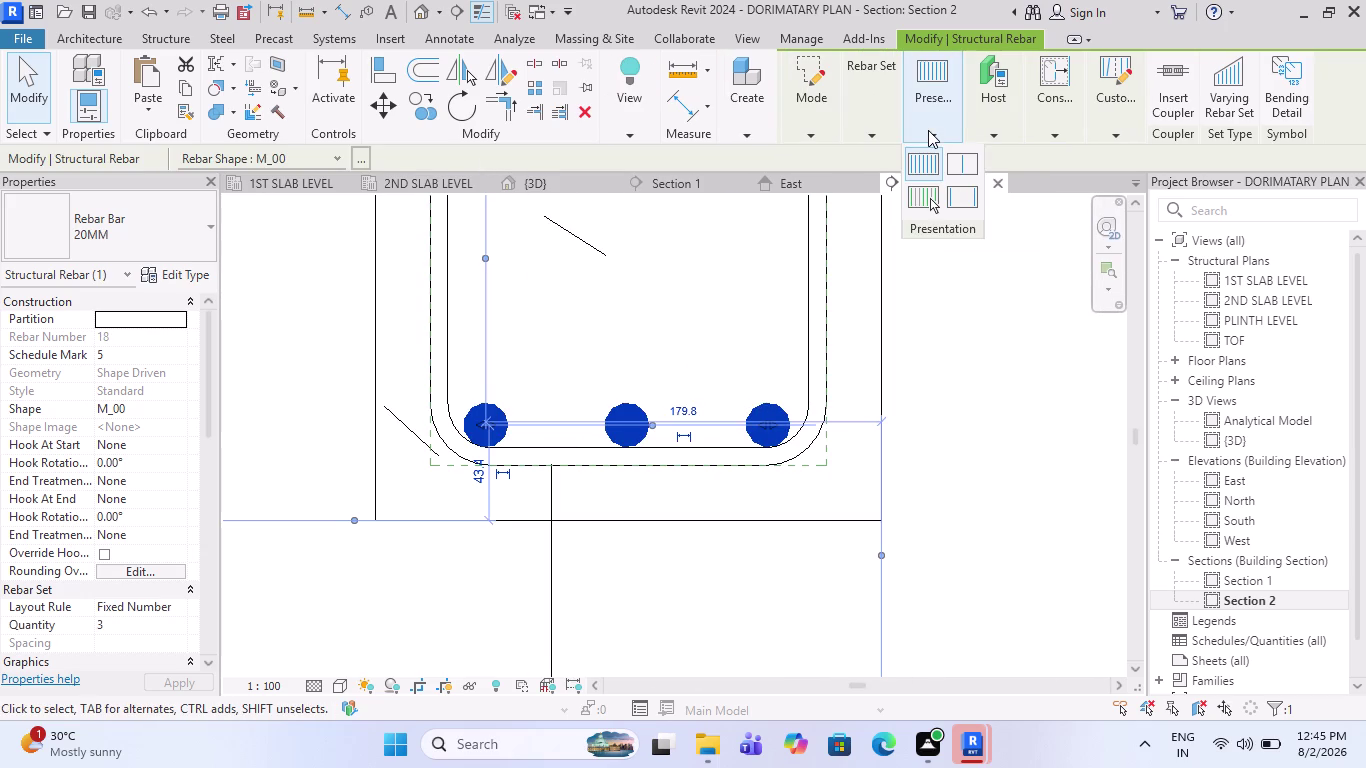
click(877, 130)
click(932, 157)
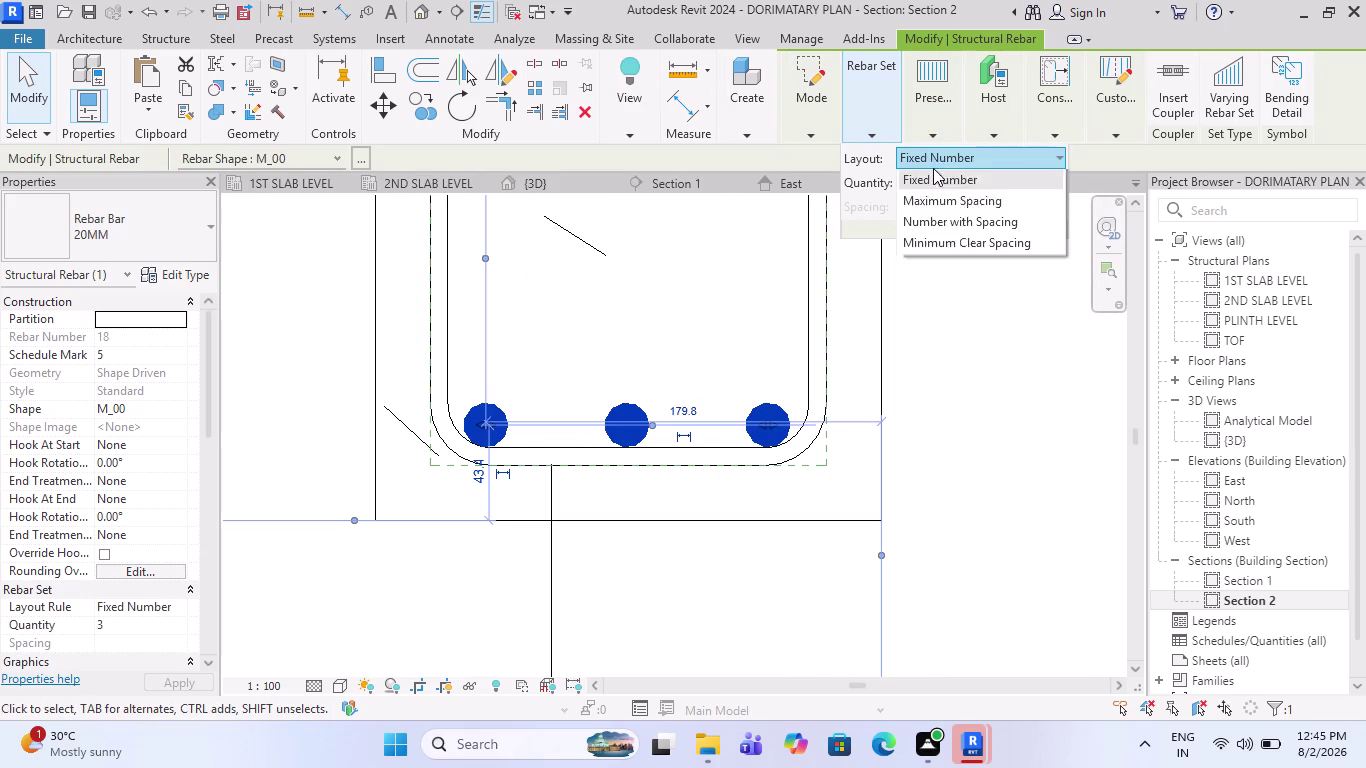
click(932, 183)
scroll(down, 3)
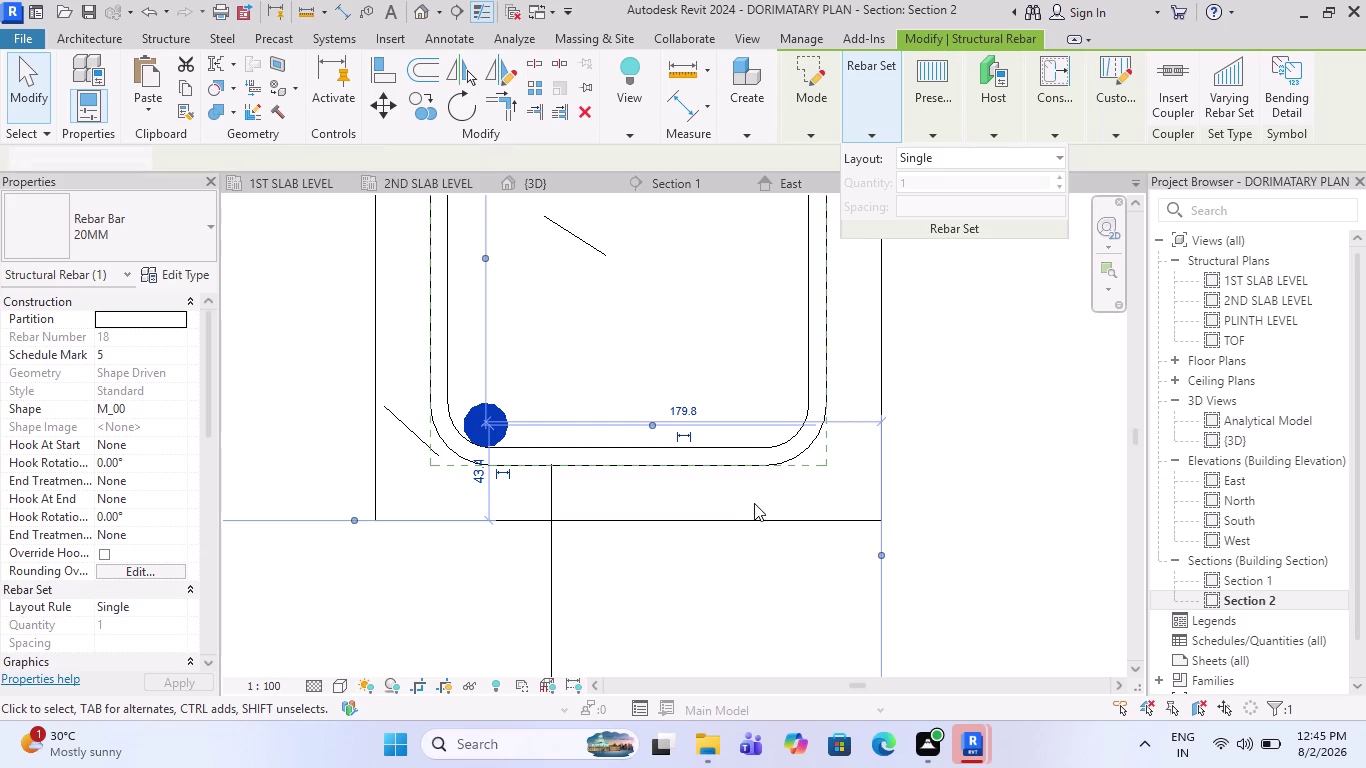
scroll(down, 3)
scroll(down, 3)
scroll(up, 3)
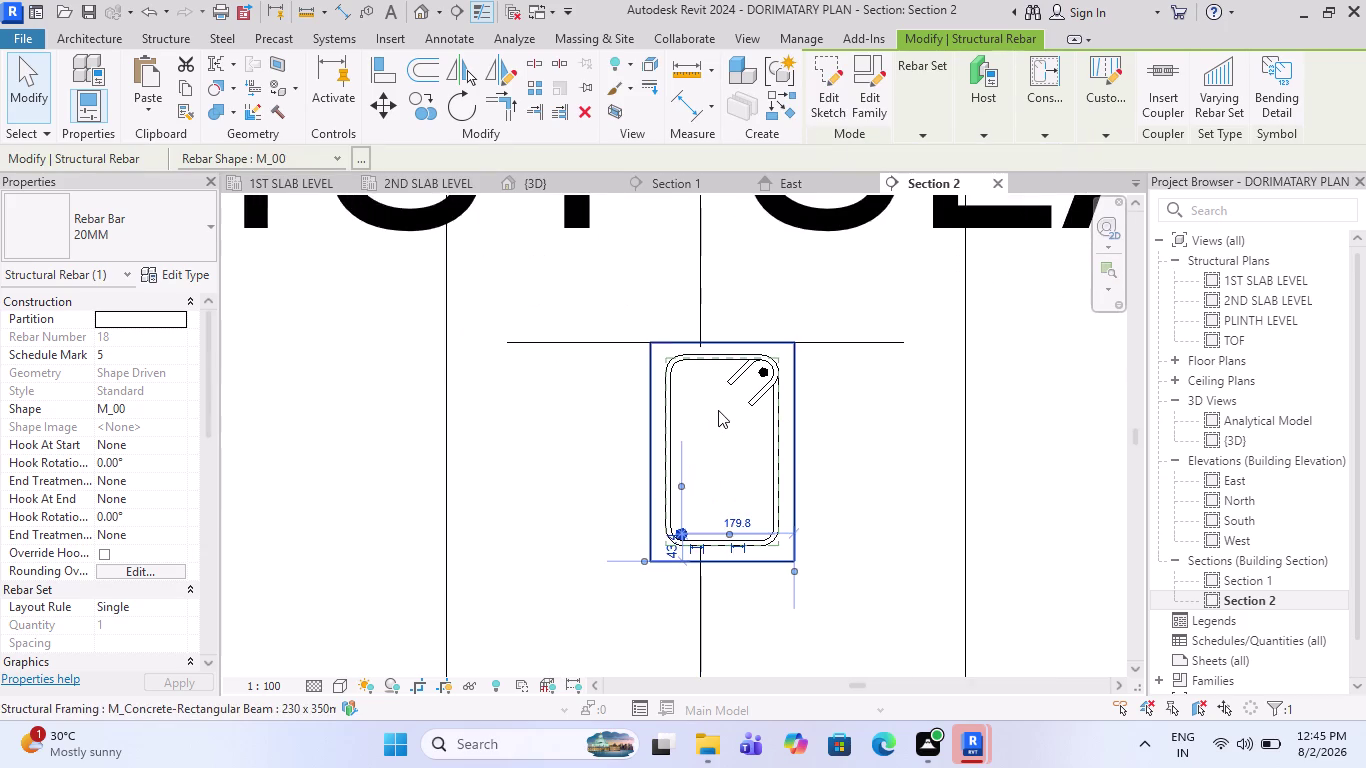
scroll(up, 3)
key(Escape)
scroll(up, 3)
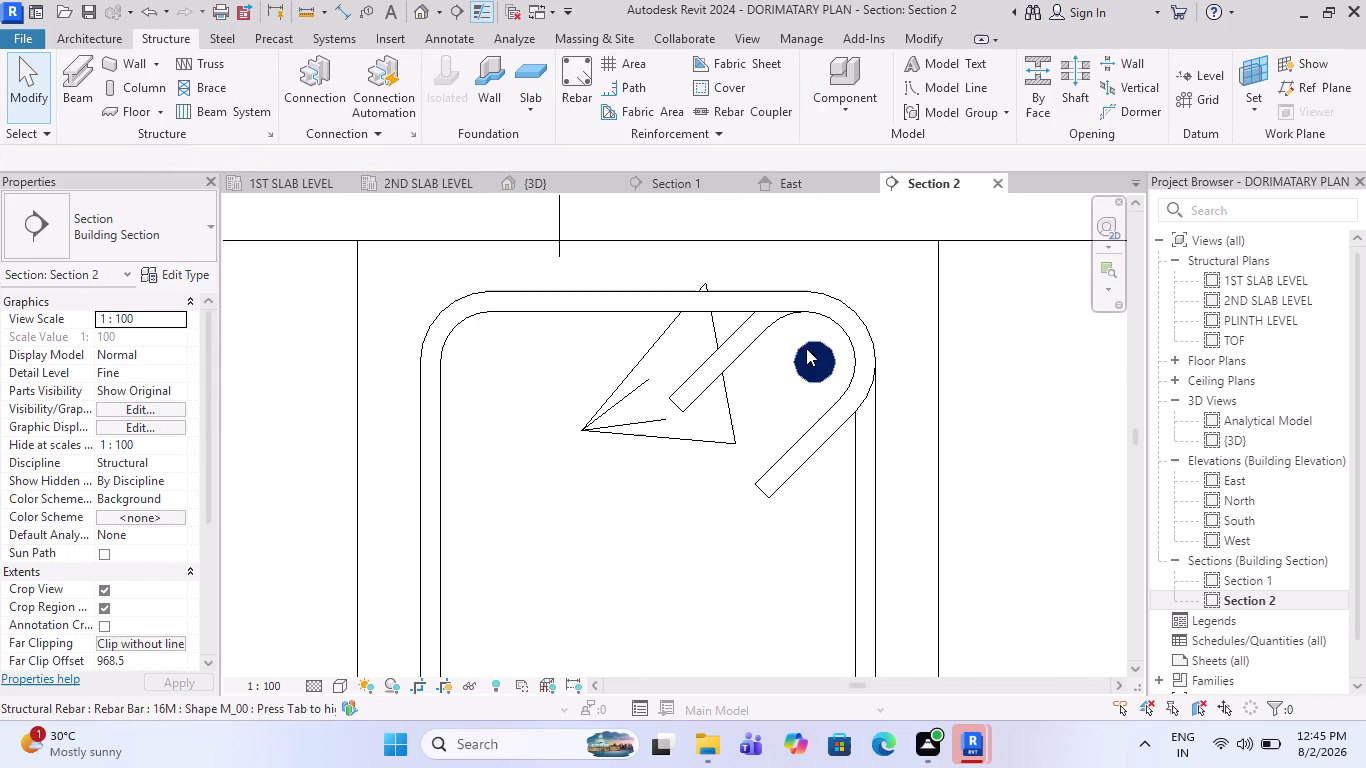
Drag the single top corner bar snugly into the stirrup's hook.
click(806, 348)
scroll(up, 3)
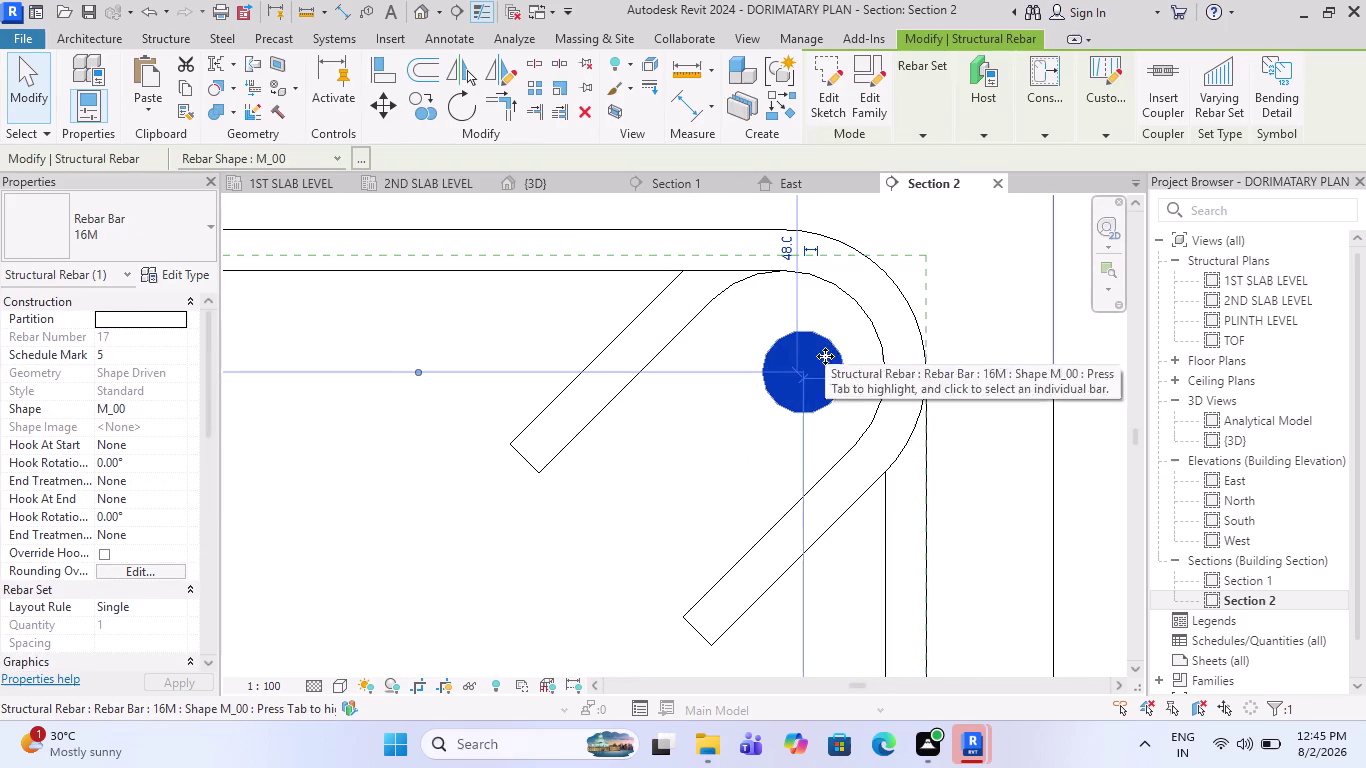
drag(807, 365, 813, 322)
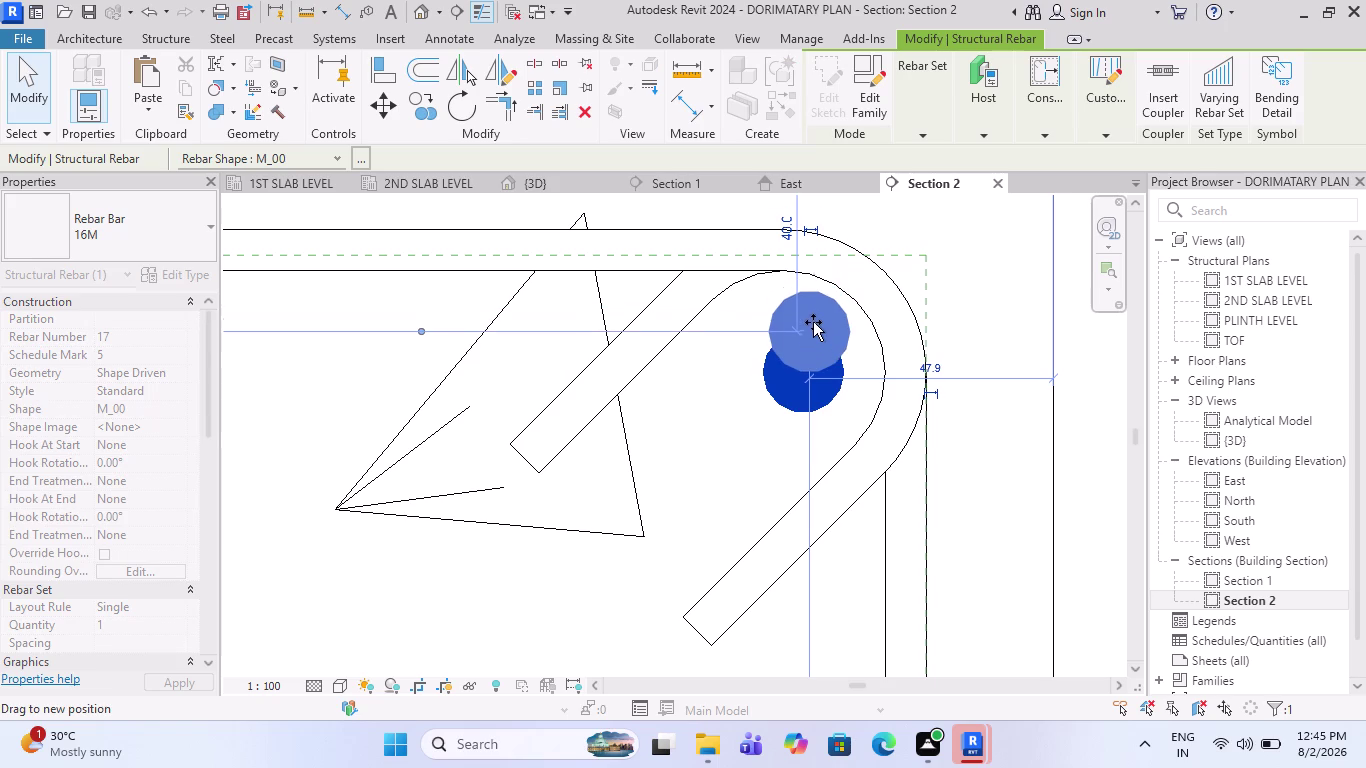
drag(813, 322, 817, 328)
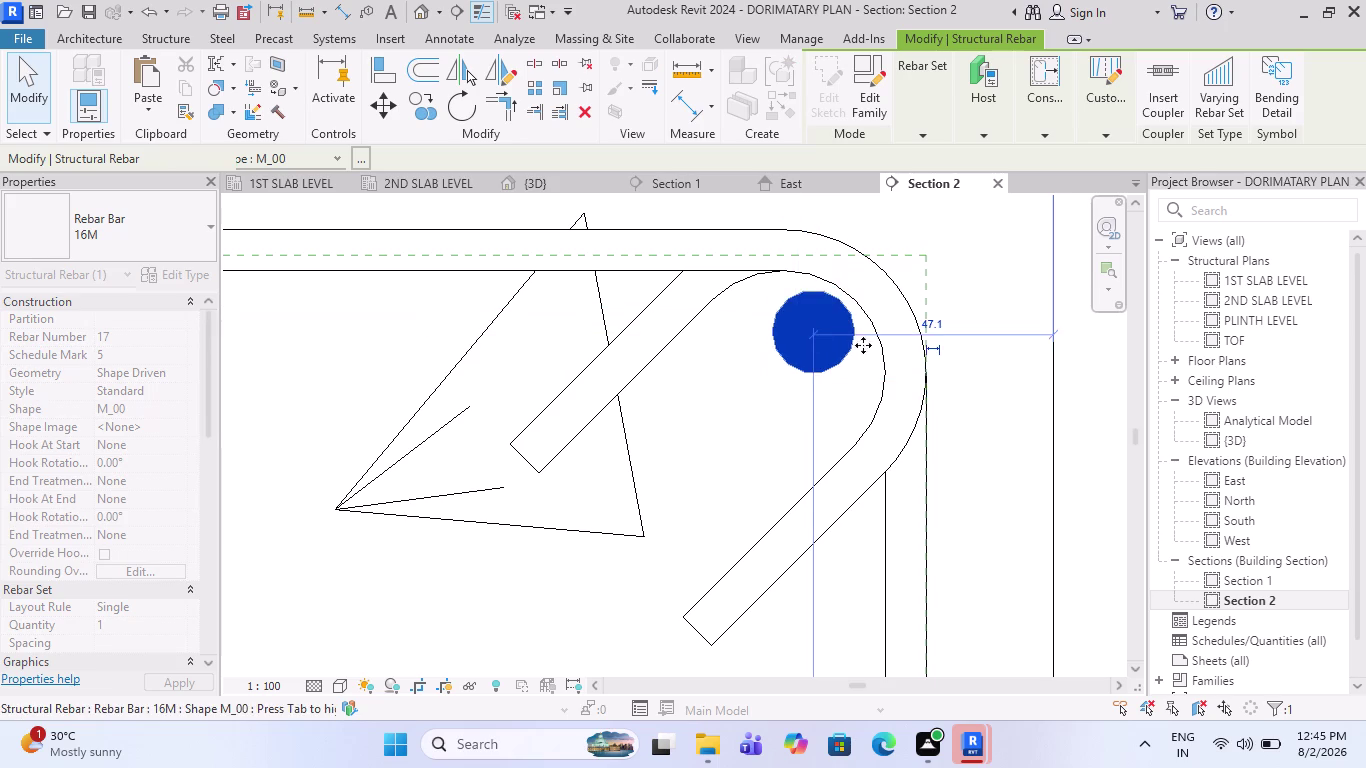
scroll(down, 3)
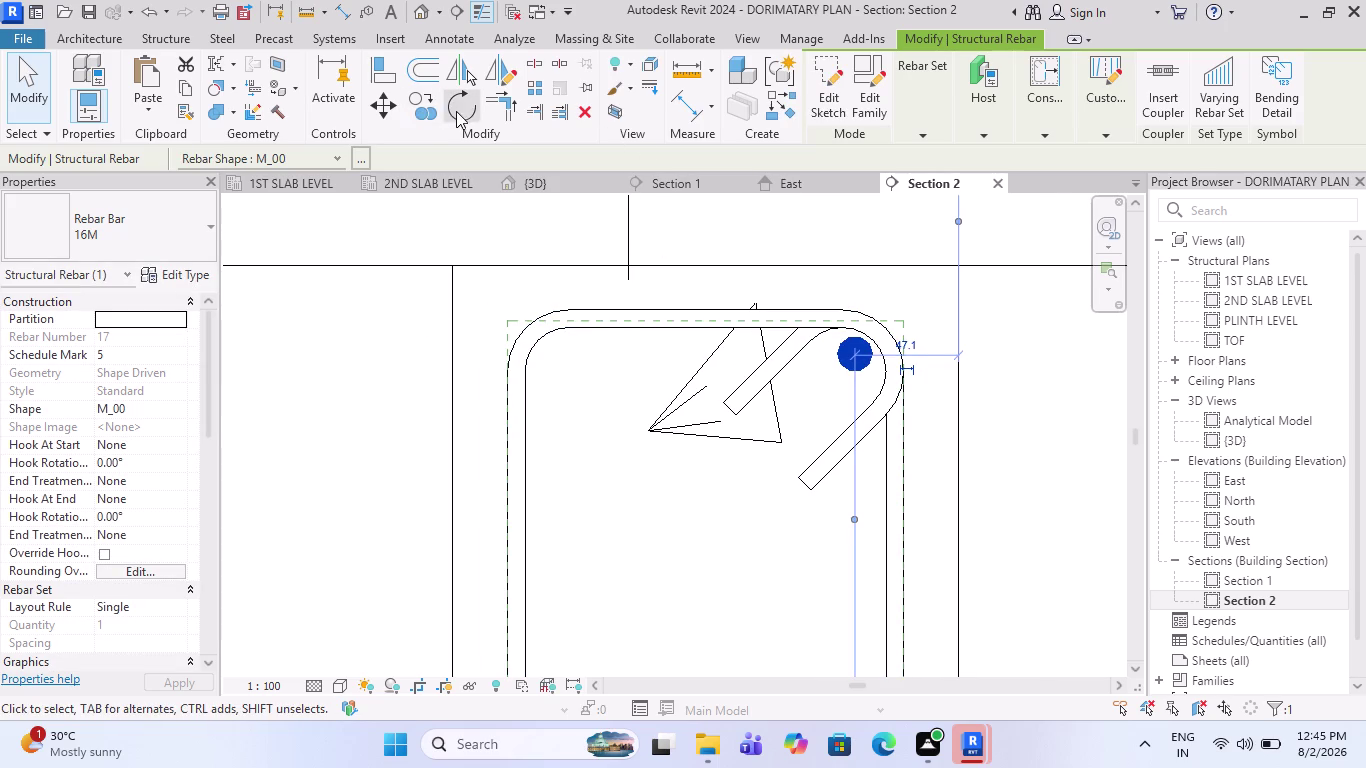
Place top bars at the stirrup's top centre and top-left corner with Move.
click(419, 111)
scroll(up, 3)
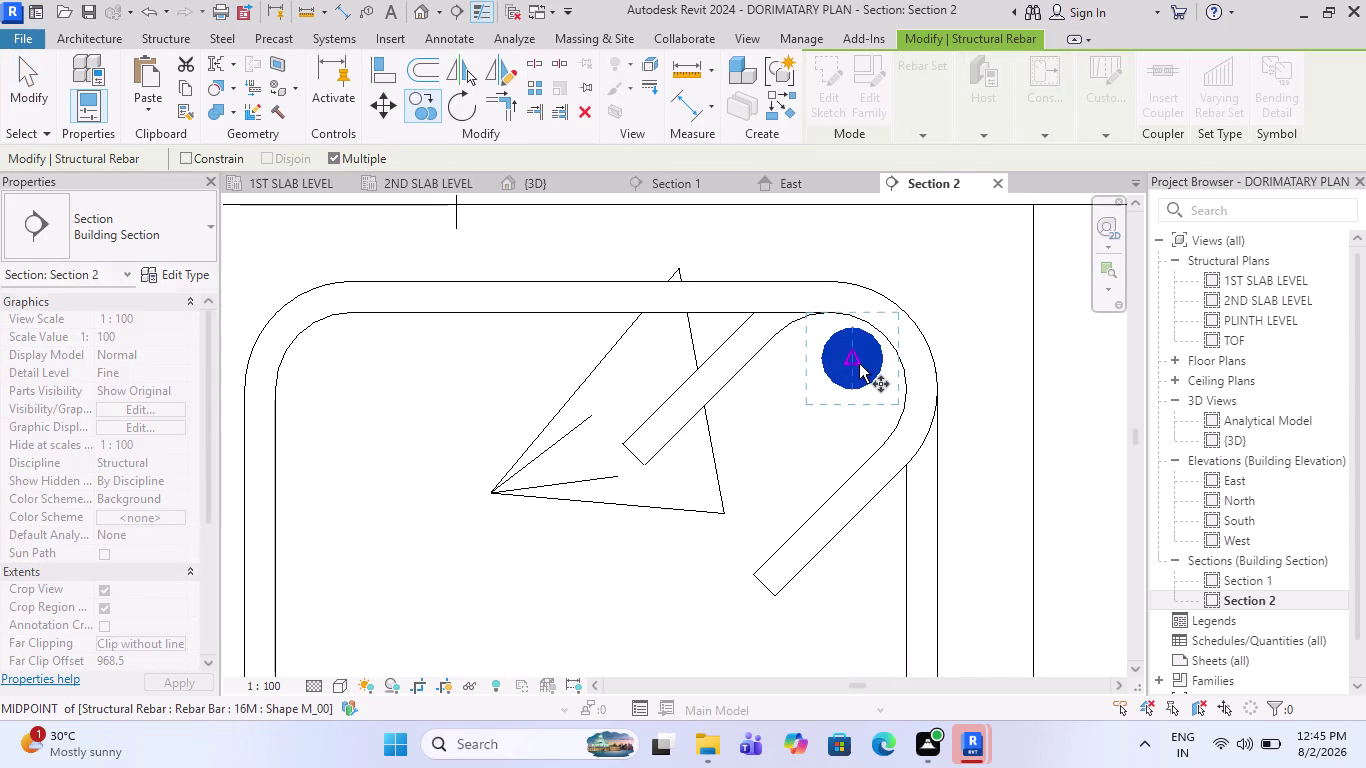
click(859, 364)
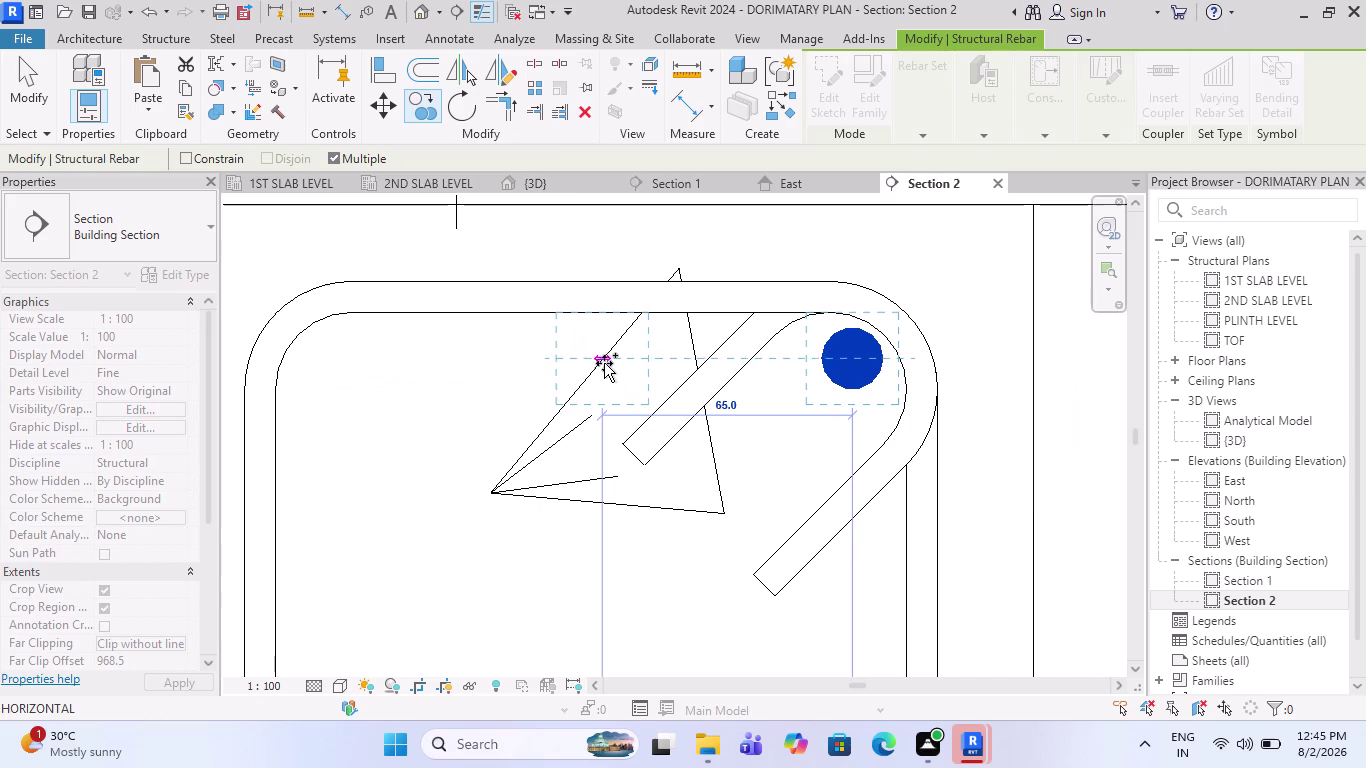
click(600, 363)
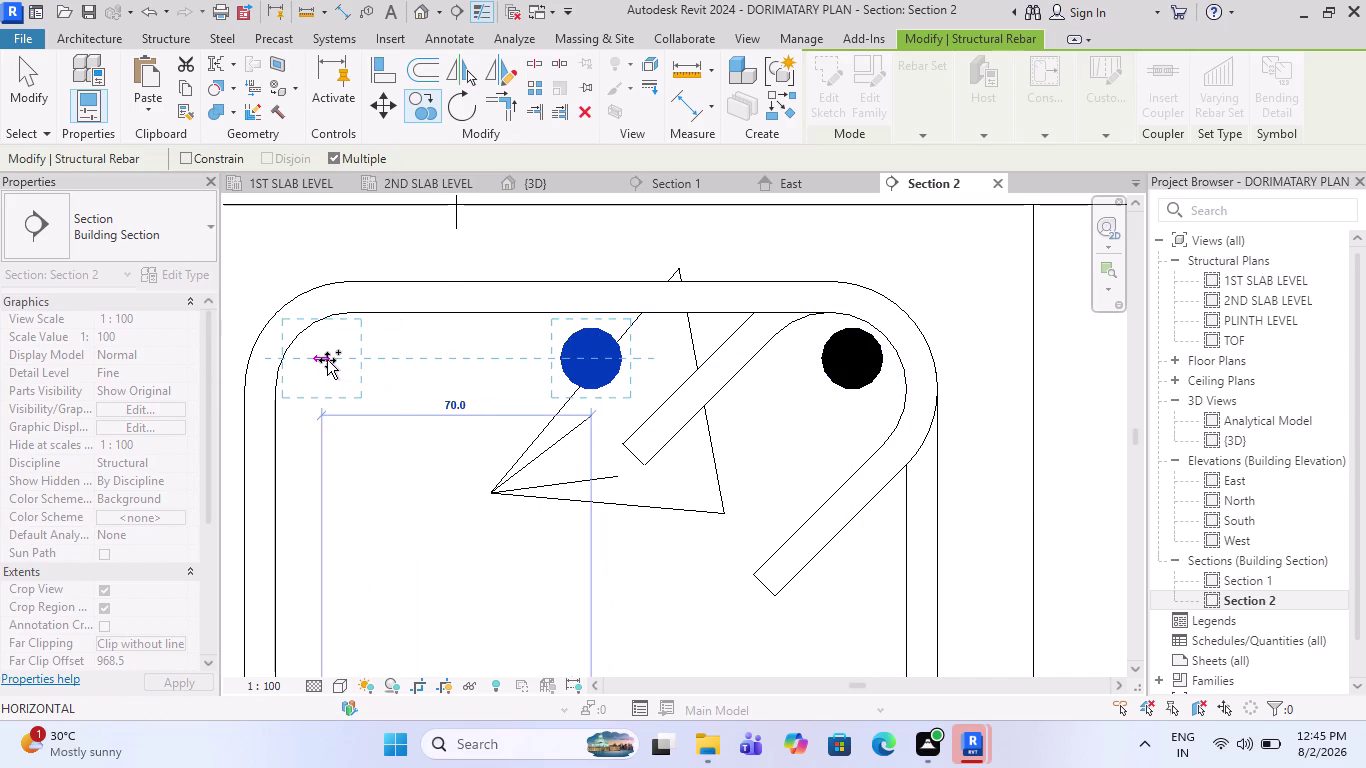
click(327, 360)
scroll(down, 3)
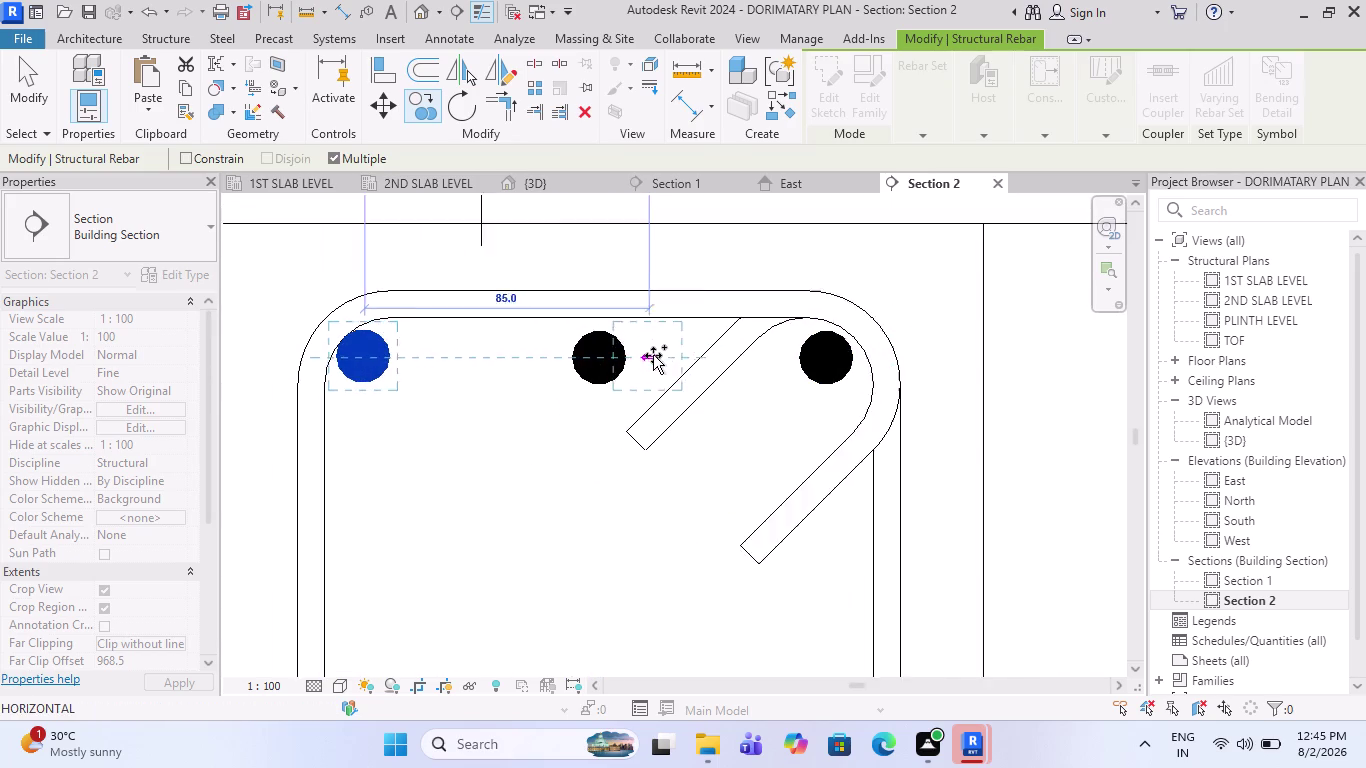
scroll(down, 3)
scroll(down, 3)
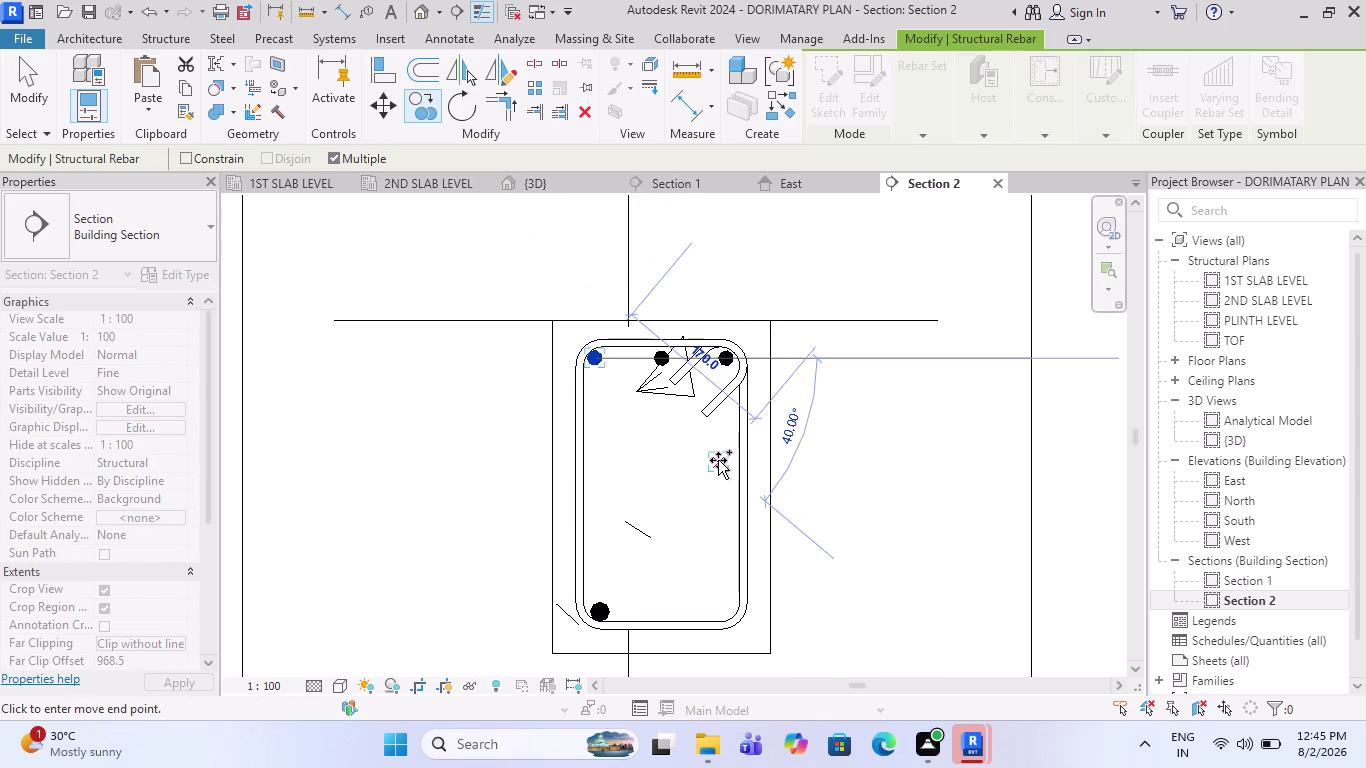
key(Escape)
scroll(up, 3)
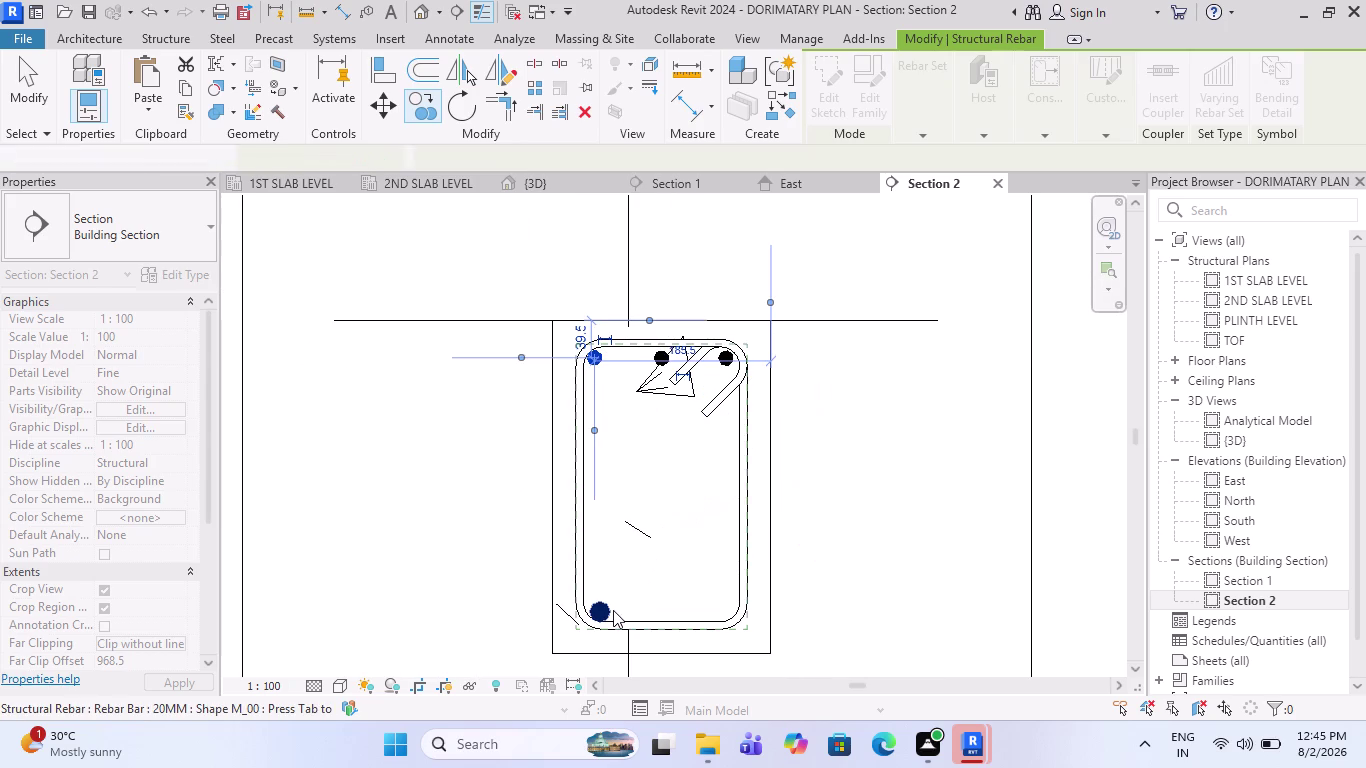
scroll(up, 3)
Copy the bottom-left 20MM bar to the bottom centre and bottom-right corner of the stirrup.
key(Escape)
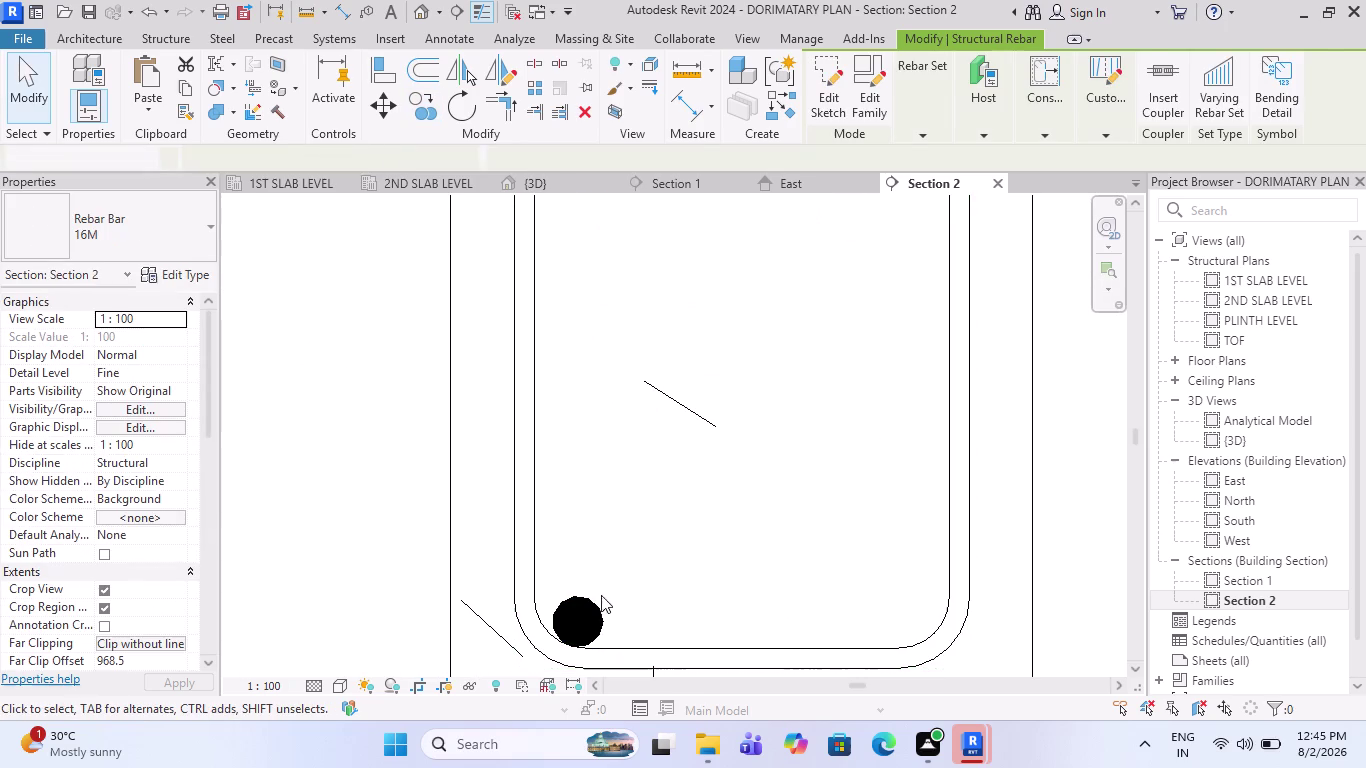
click(597, 604)
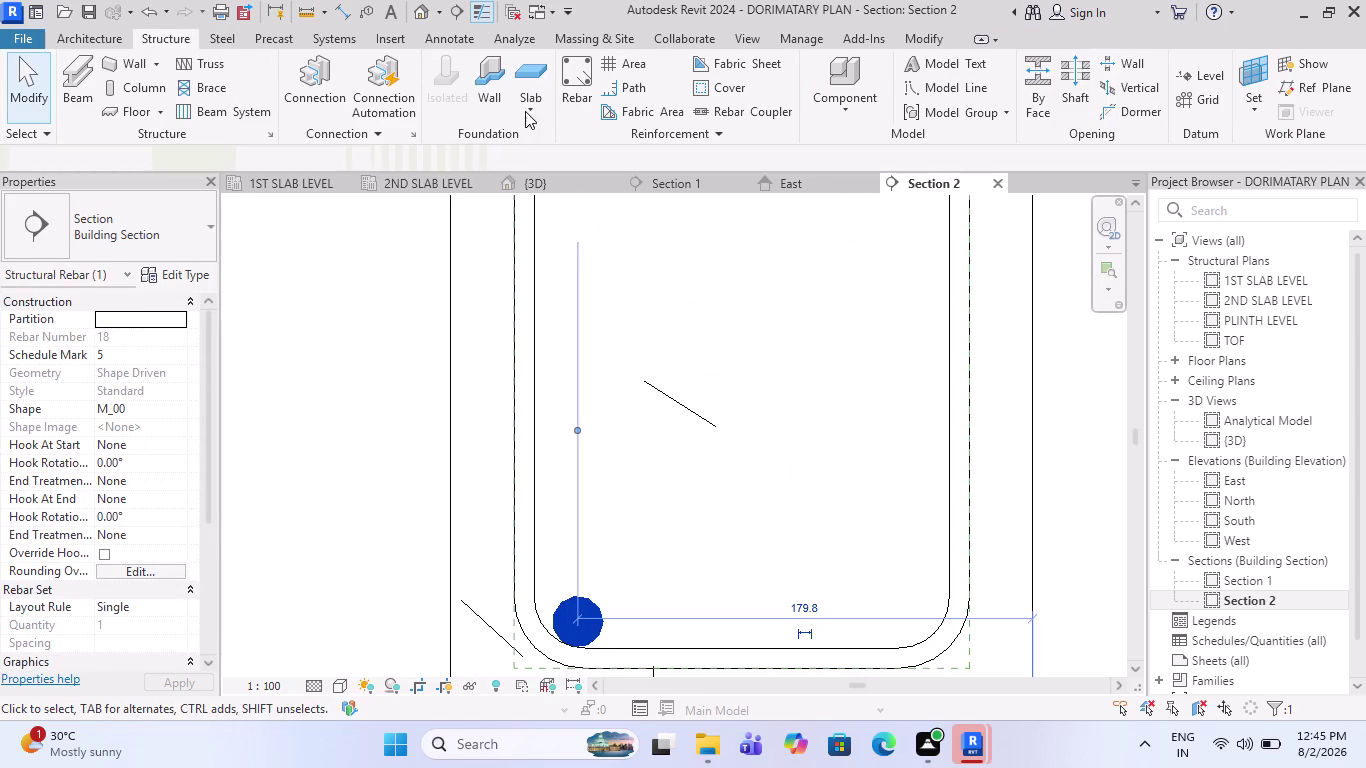
click(422, 119)
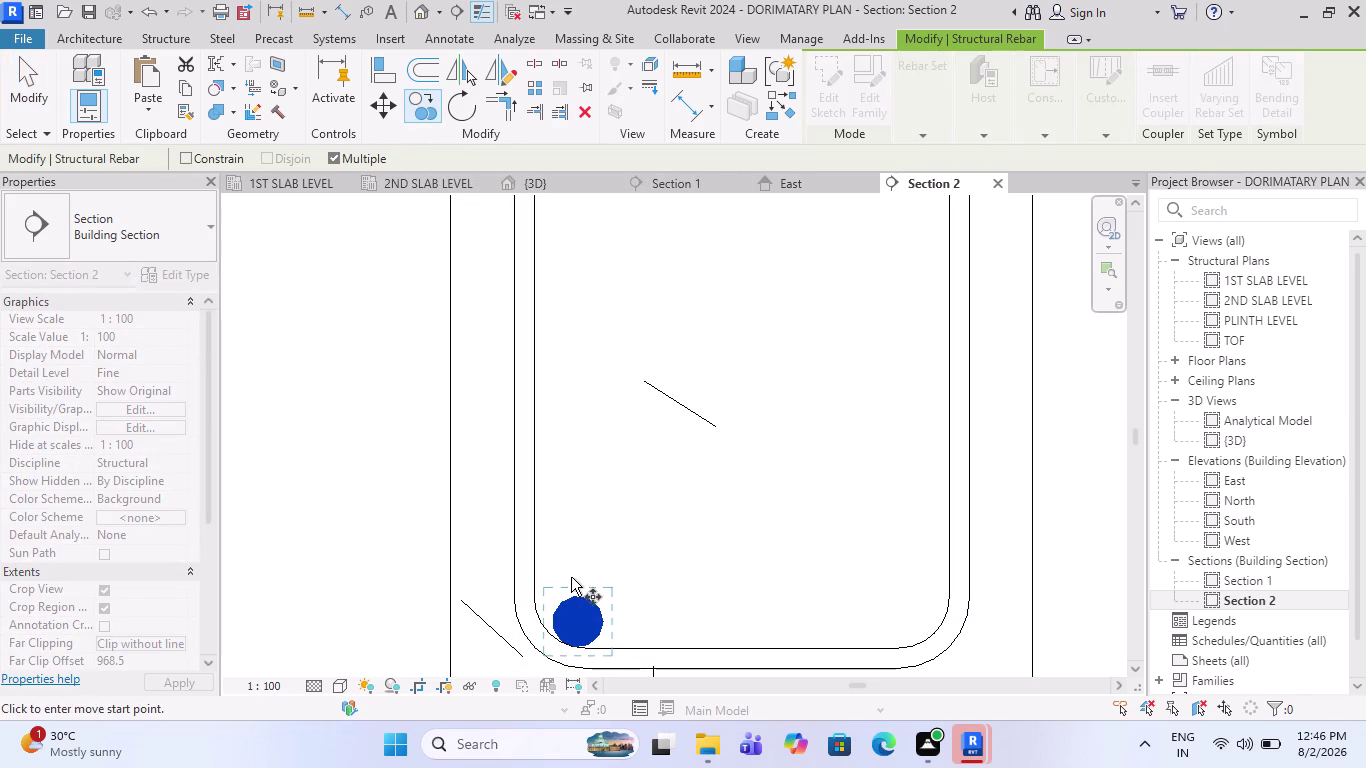
click(577, 623)
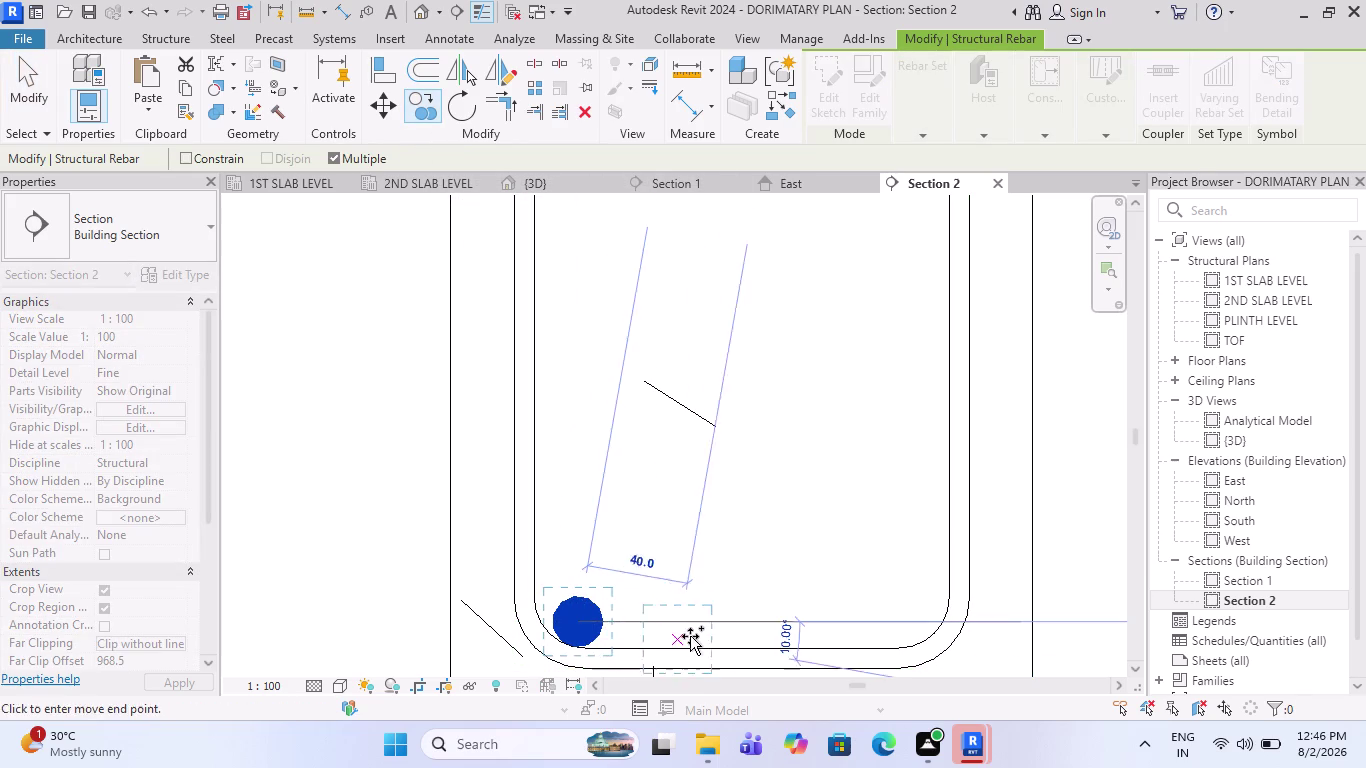
click(747, 620)
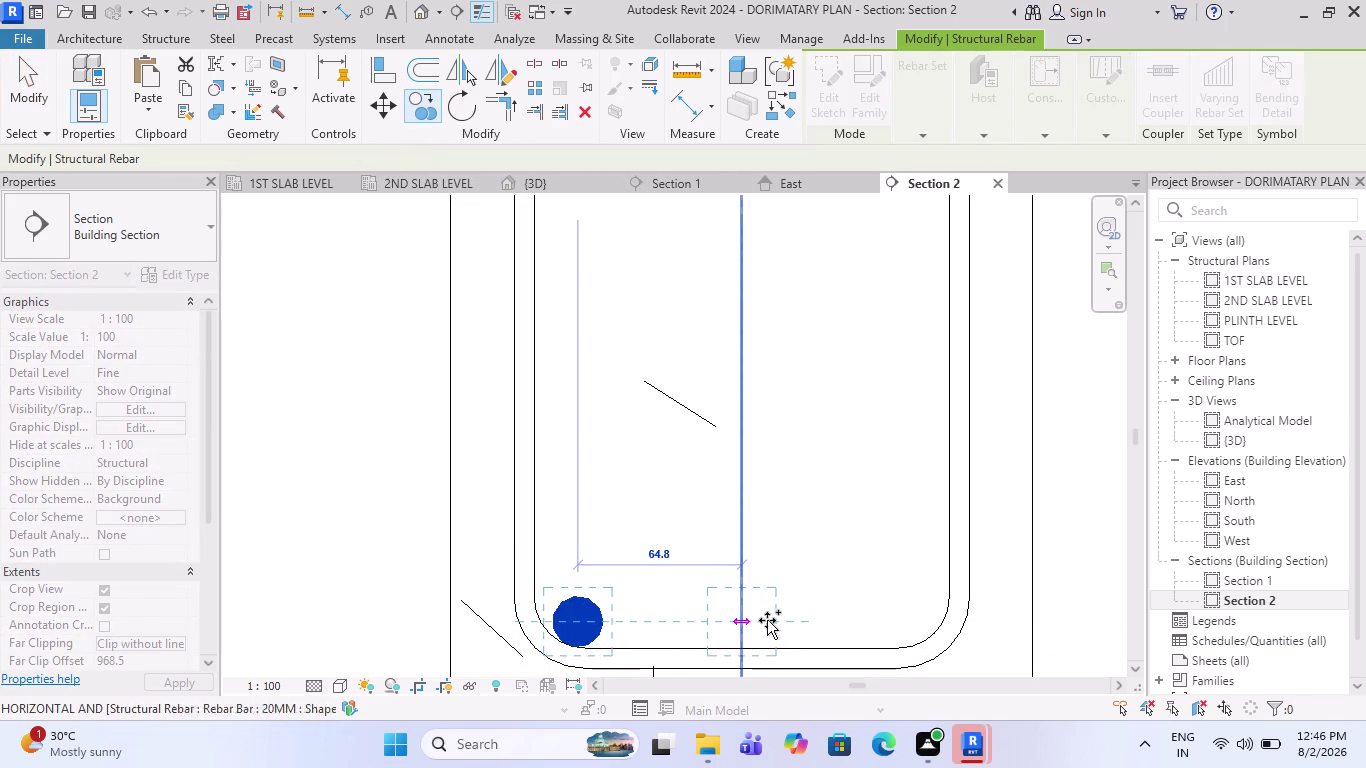
click(908, 617)
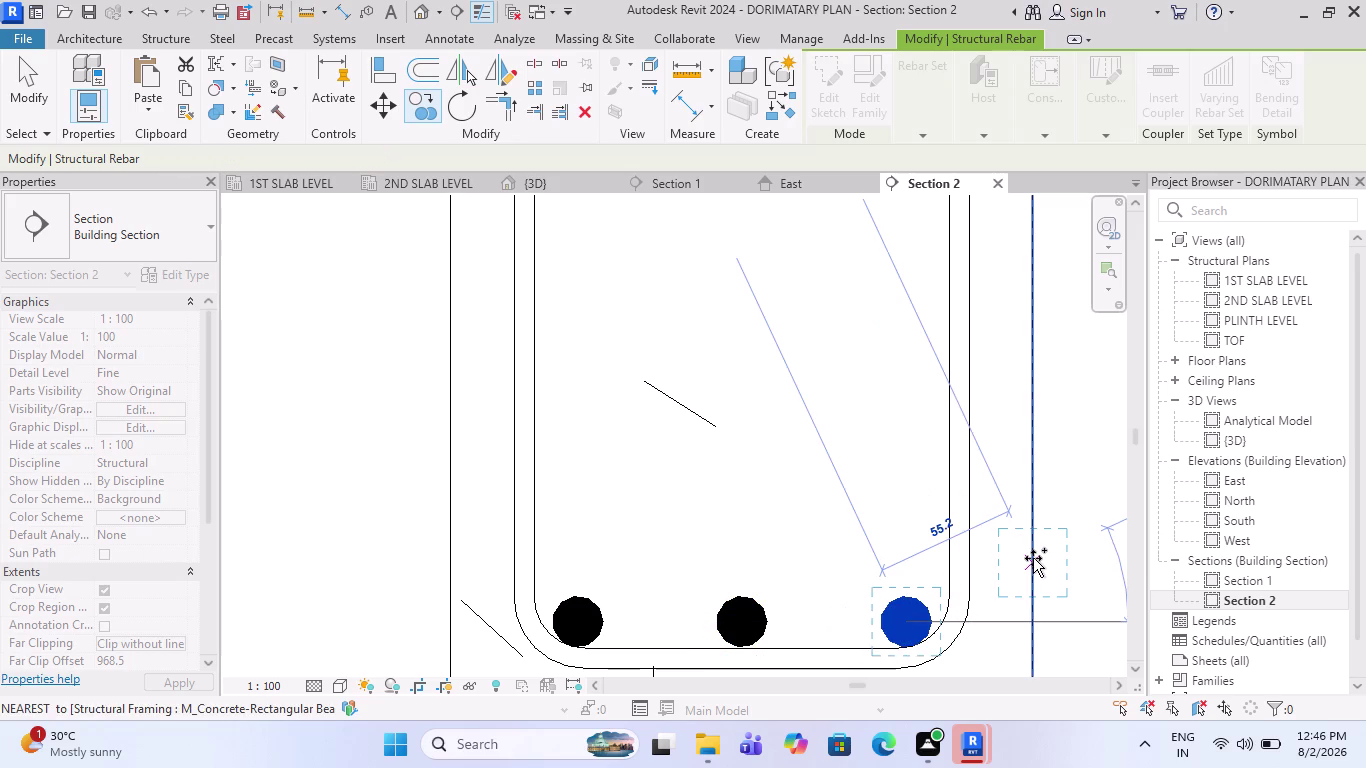
key(Escape)
scroll(down, 3)
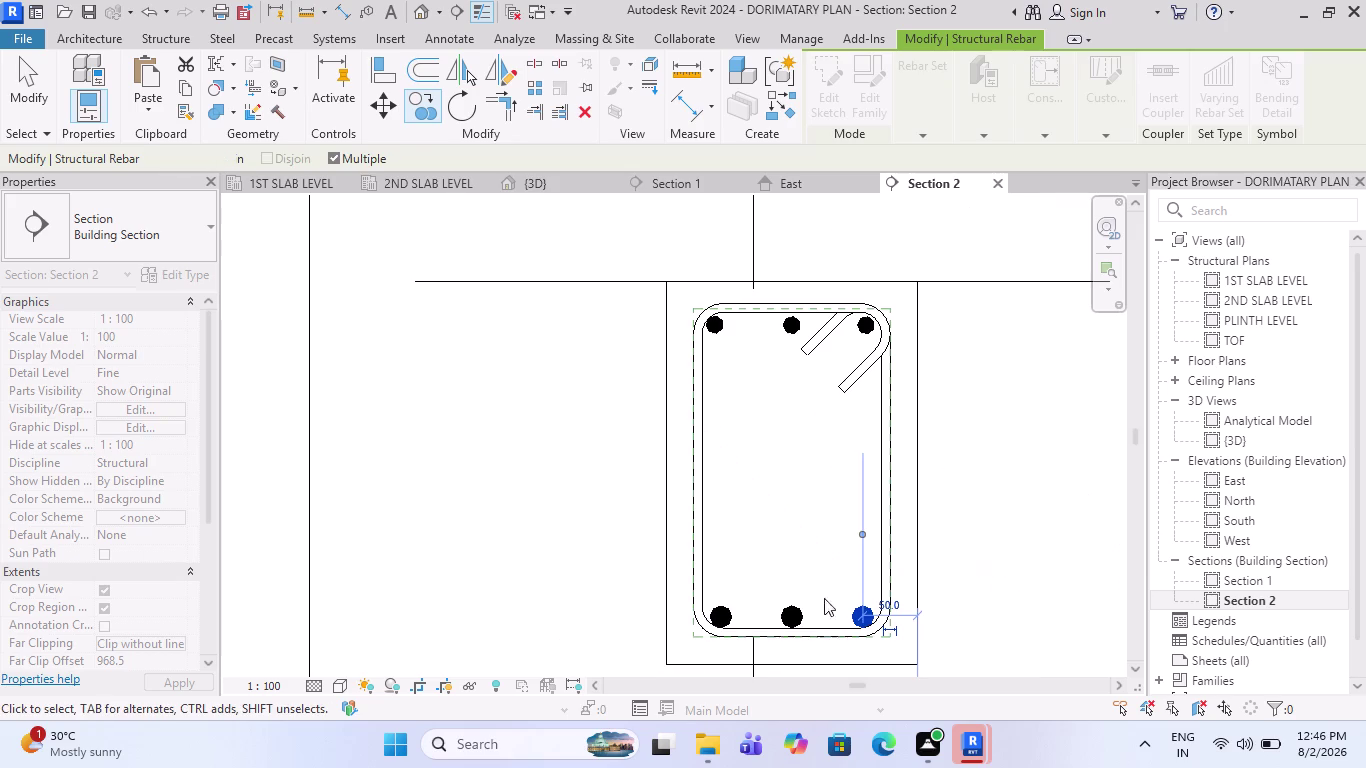
scroll(down, 3)
key(Escape)
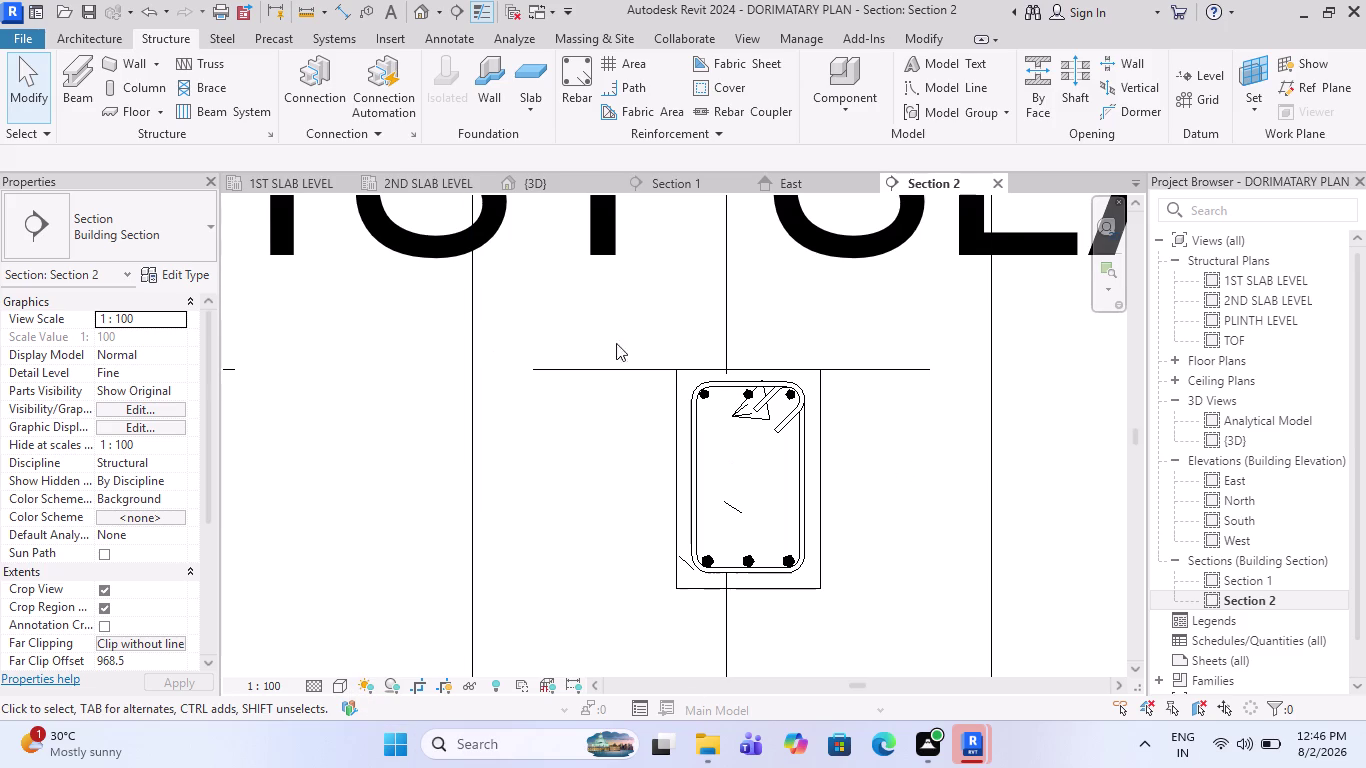
Zoom out of Section 2 and switch to the East elevation.
scroll(down, 3)
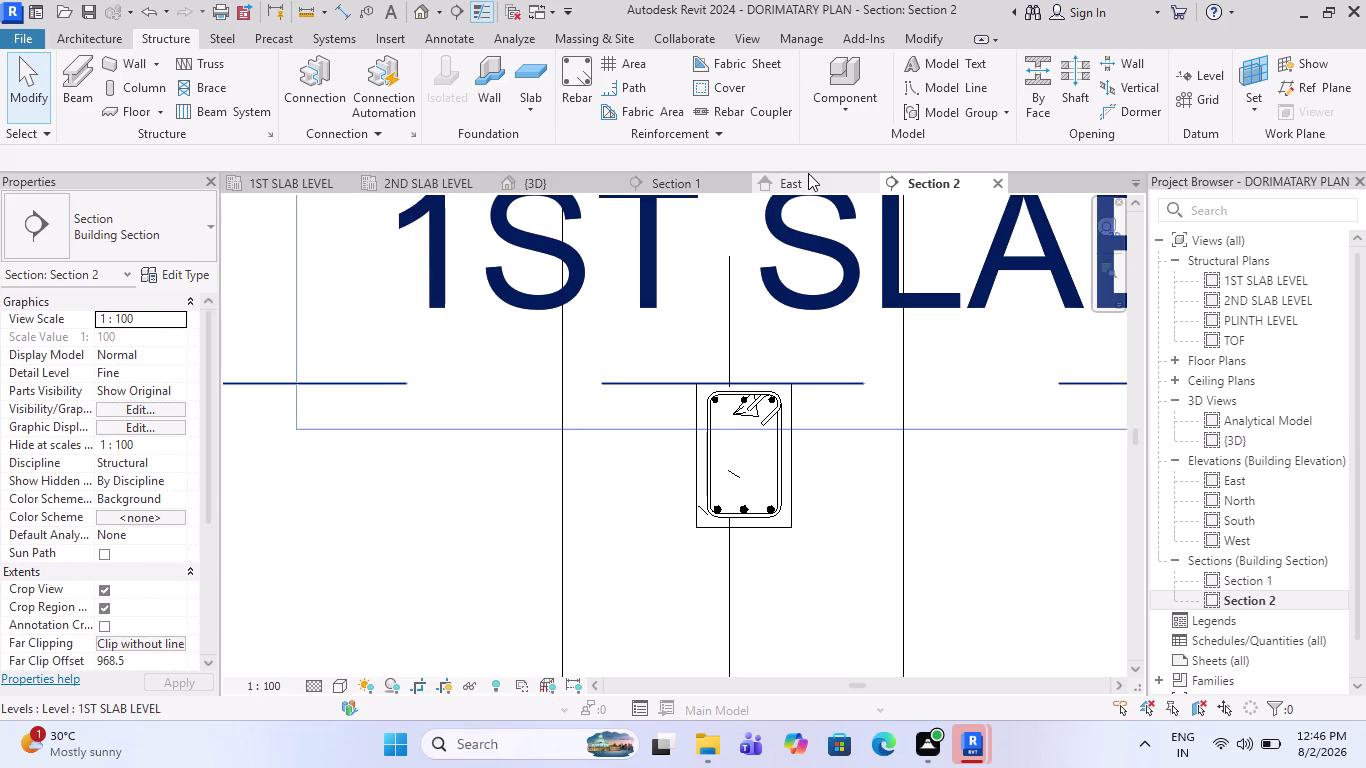
click(808, 173)
scroll(down, 3)
Open the 1ST SLAB LEVEL plan and zoom in on the beams.
scroll(down, 3)
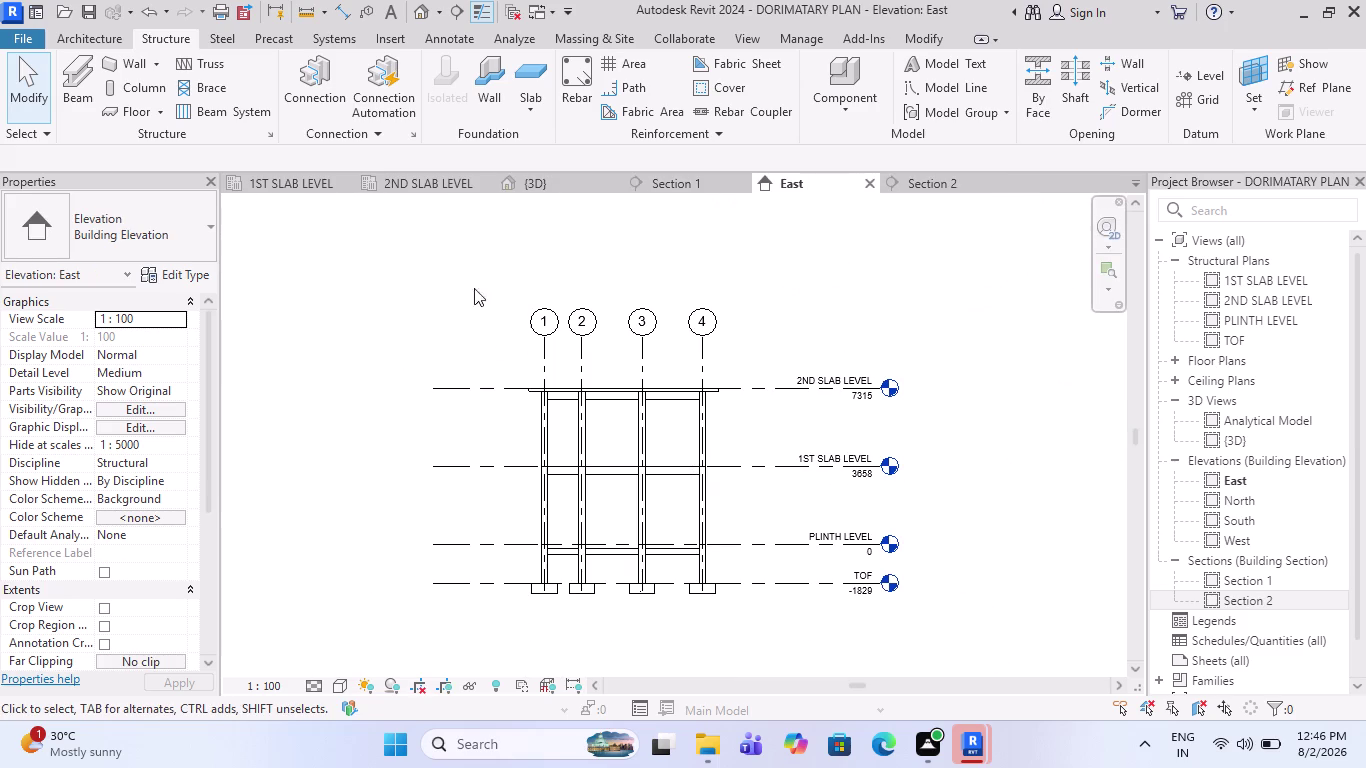
click(293, 189)
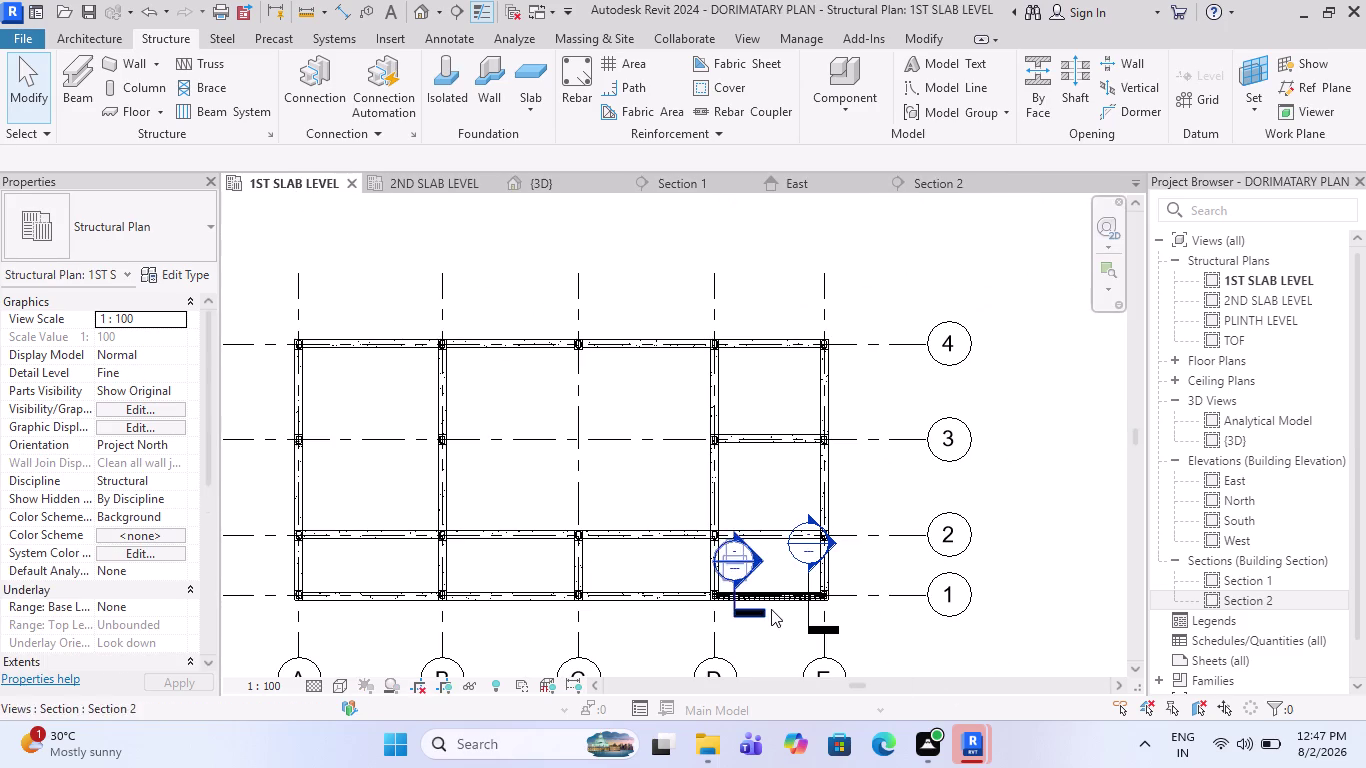
scroll(up, 3)
scroll(up, 3)
scroll(up, 3)
scroll(down, 3)
scroll(up, 3)
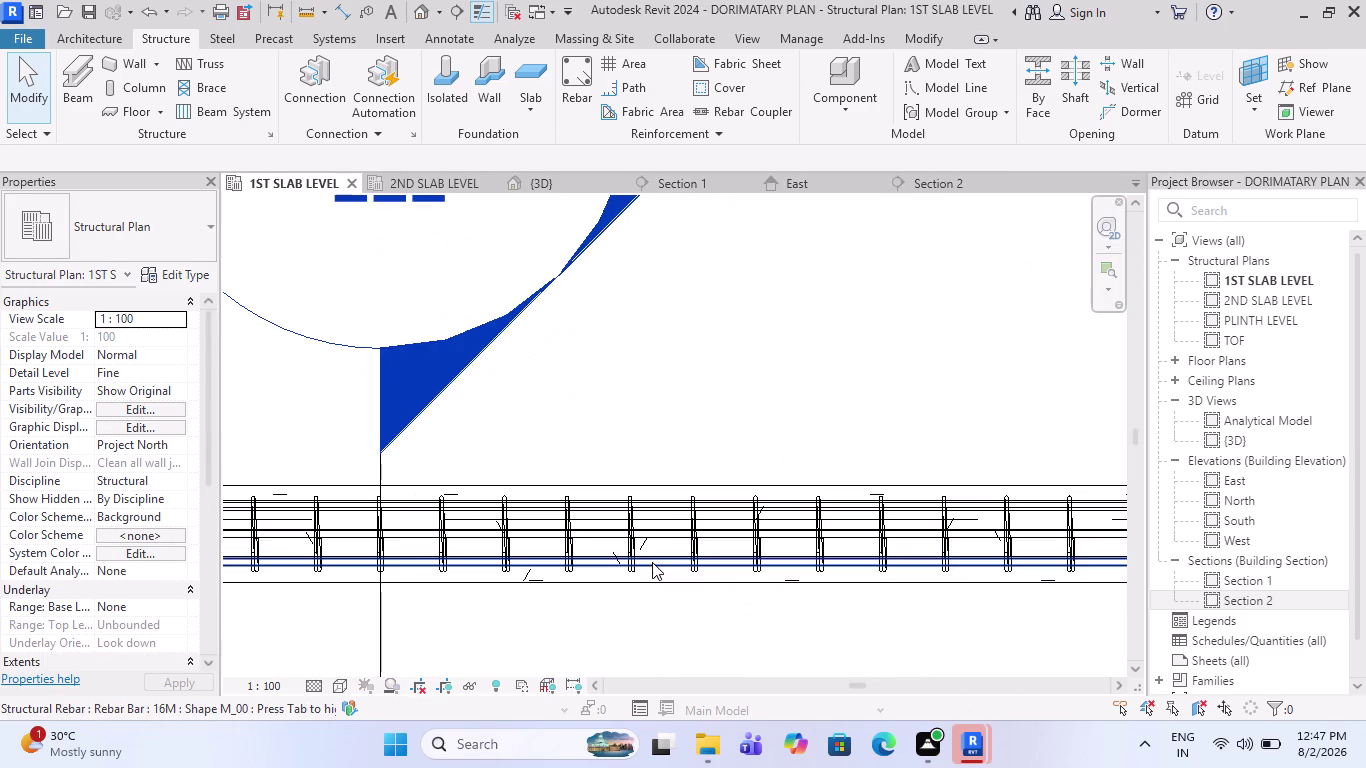
scroll(up, 3)
scroll(down, 3)
scroll(down, 3)
scroll(down, 3)
scroll(up, 3)
scroll(up, 3)
scroll(up, 3)
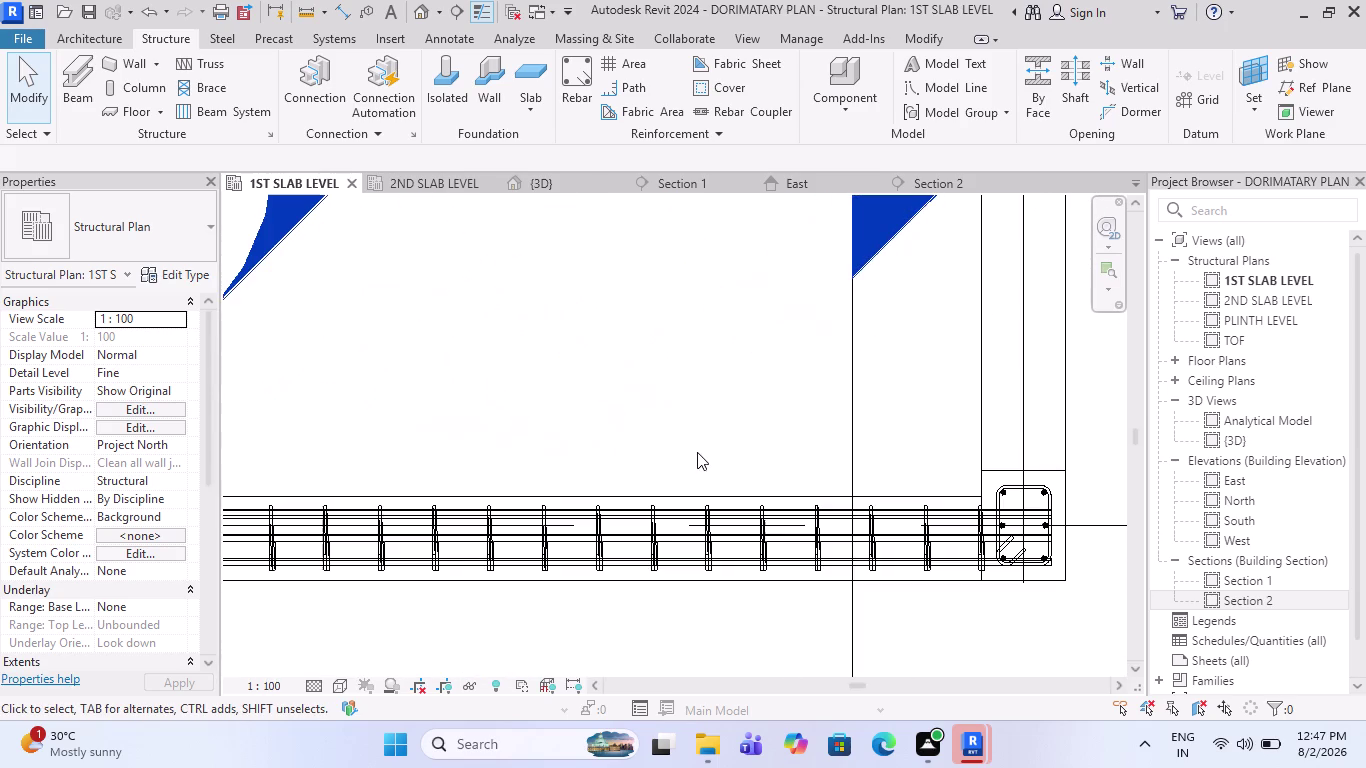
key(Escape)
Propagate the reinforced beam's rebar onto the parallel beam, then reselect the reinforced beam.
click(674, 488)
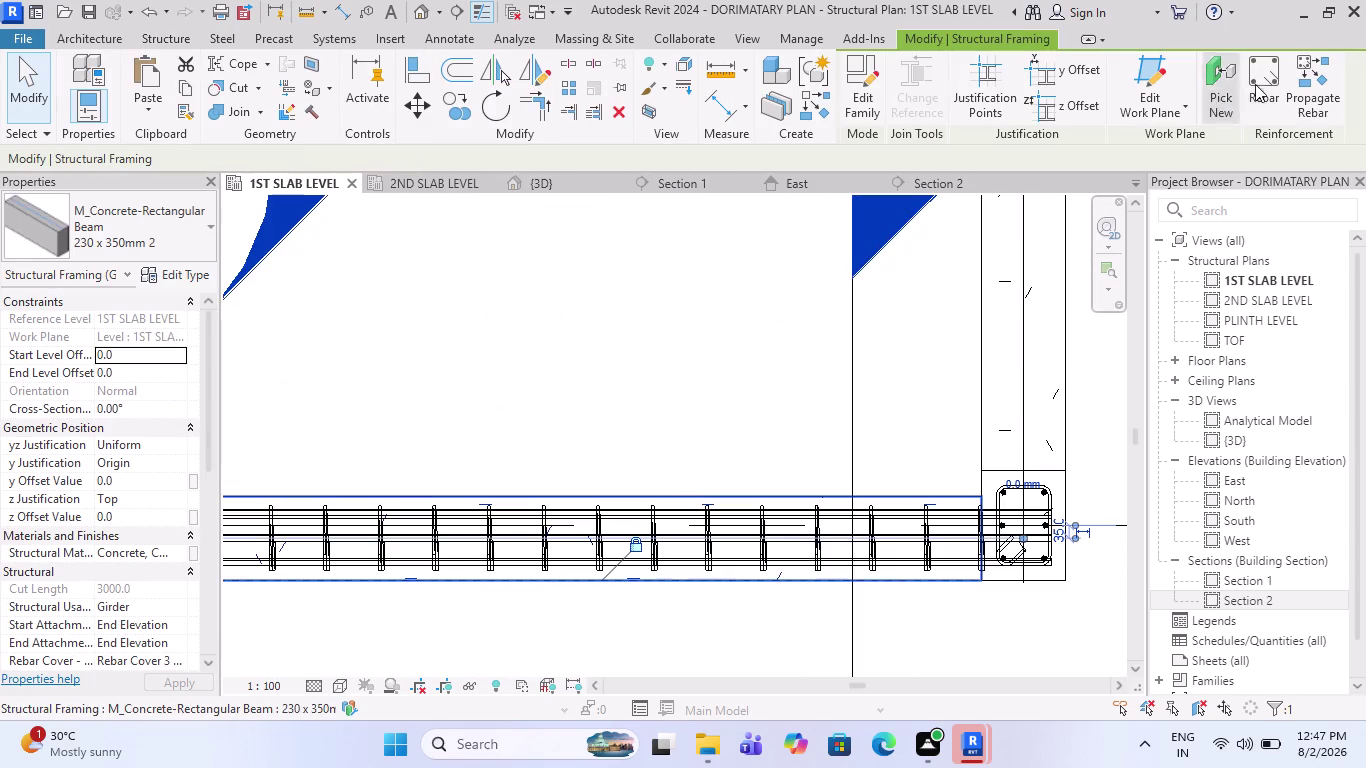
click(1295, 84)
scroll(down, 3)
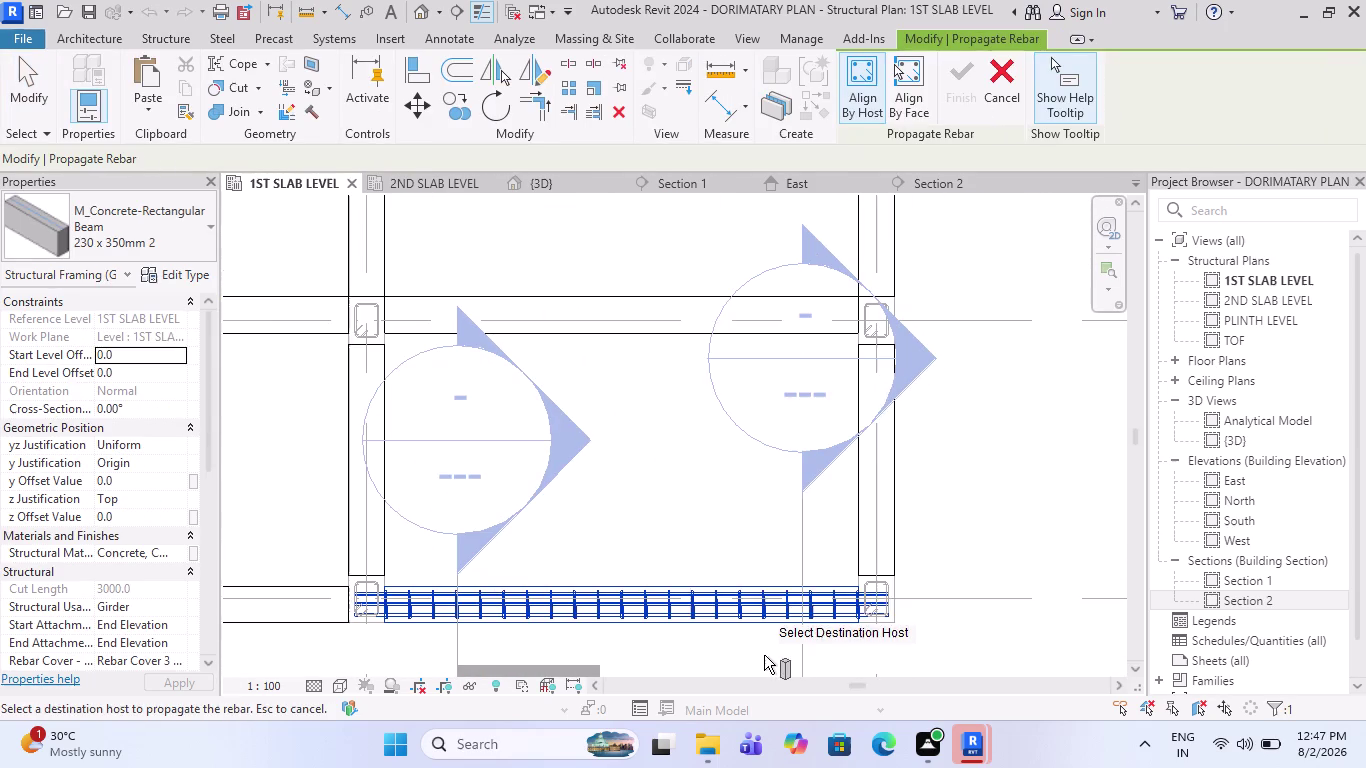
click(661, 337)
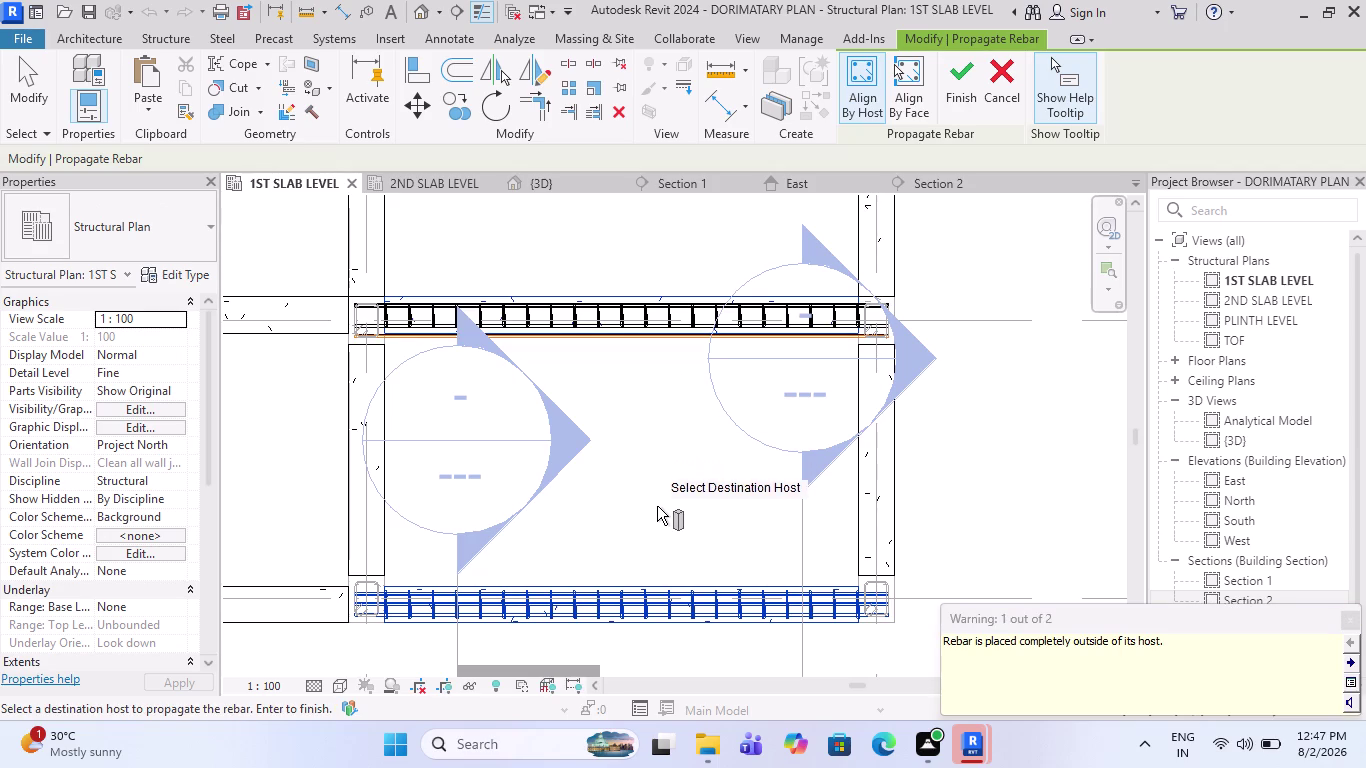
scroll(up, 3)
scroll(up, 3)
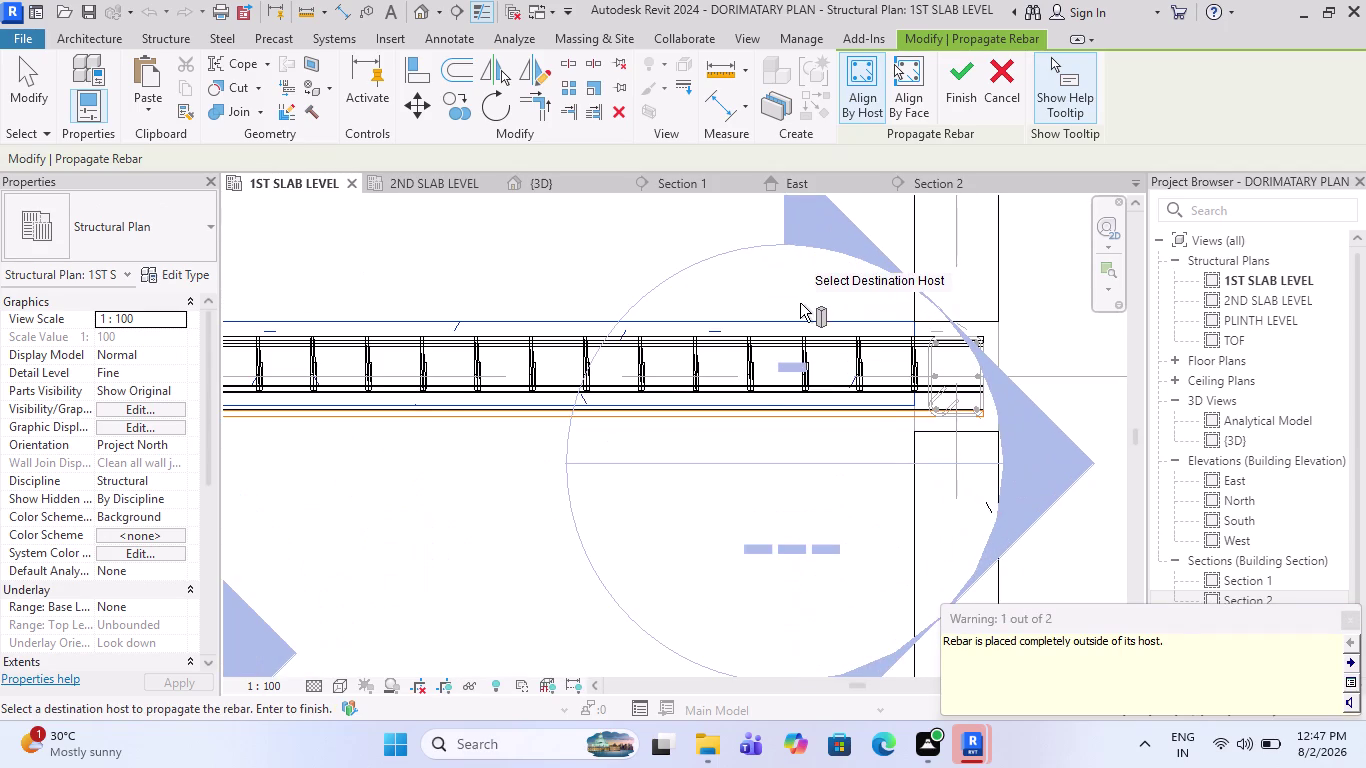
key(Escape)
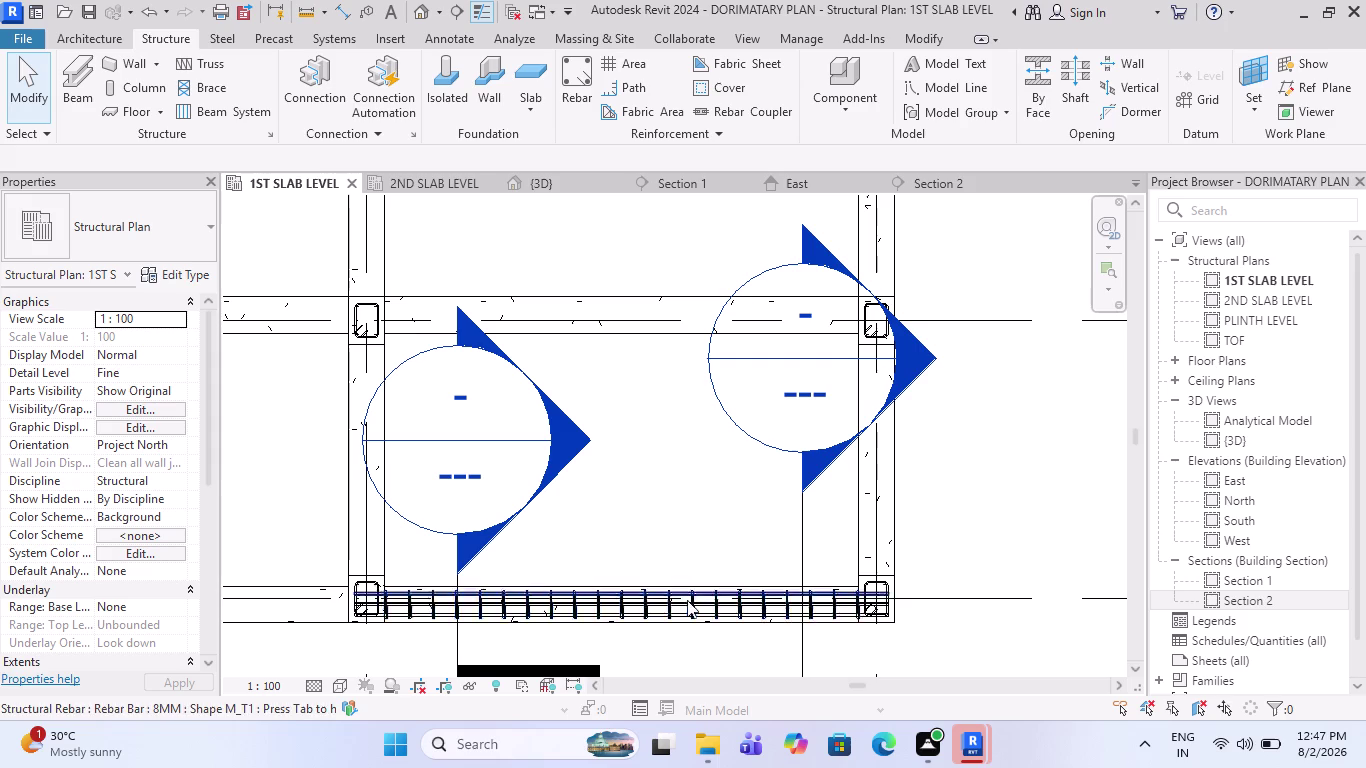
key(Escape)
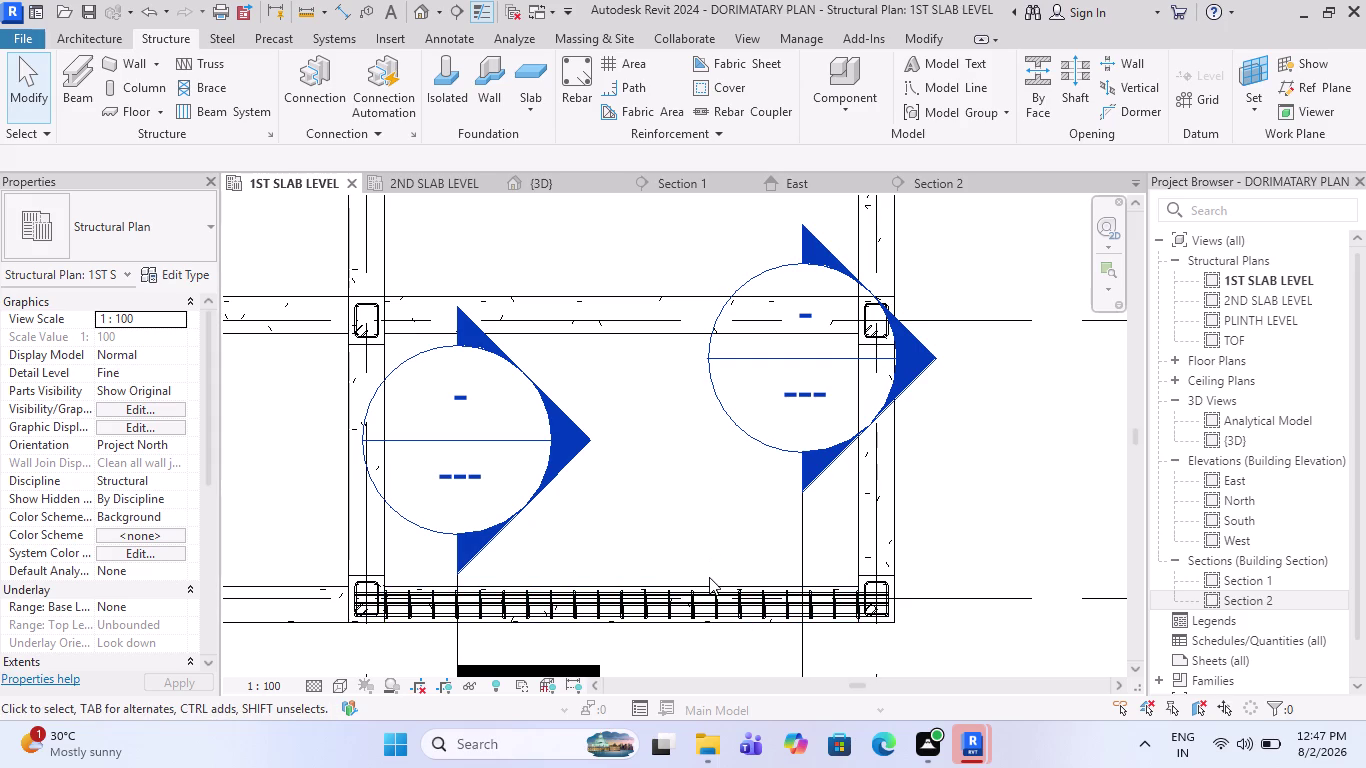
click(709, 582)
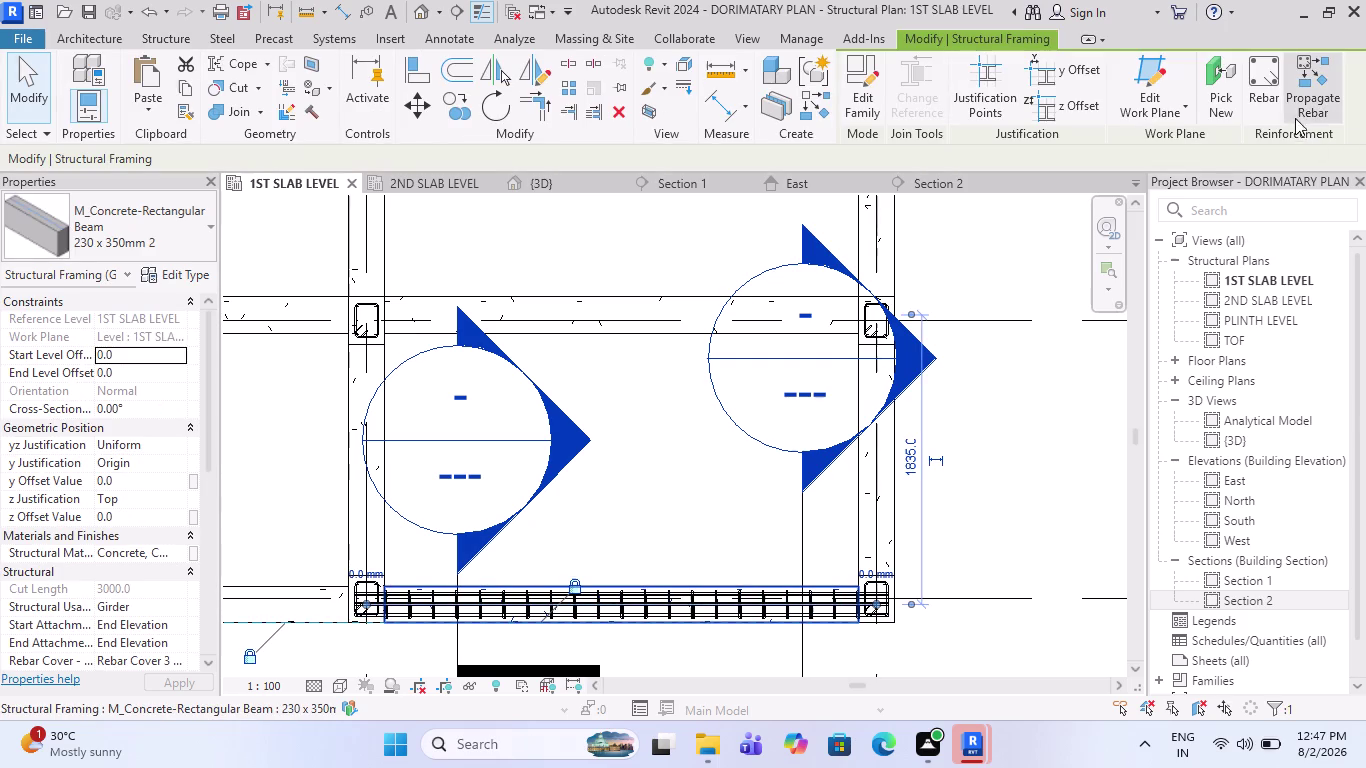
Propagate the selected beam's rebar onto the upper beam.
click(1299, 109)
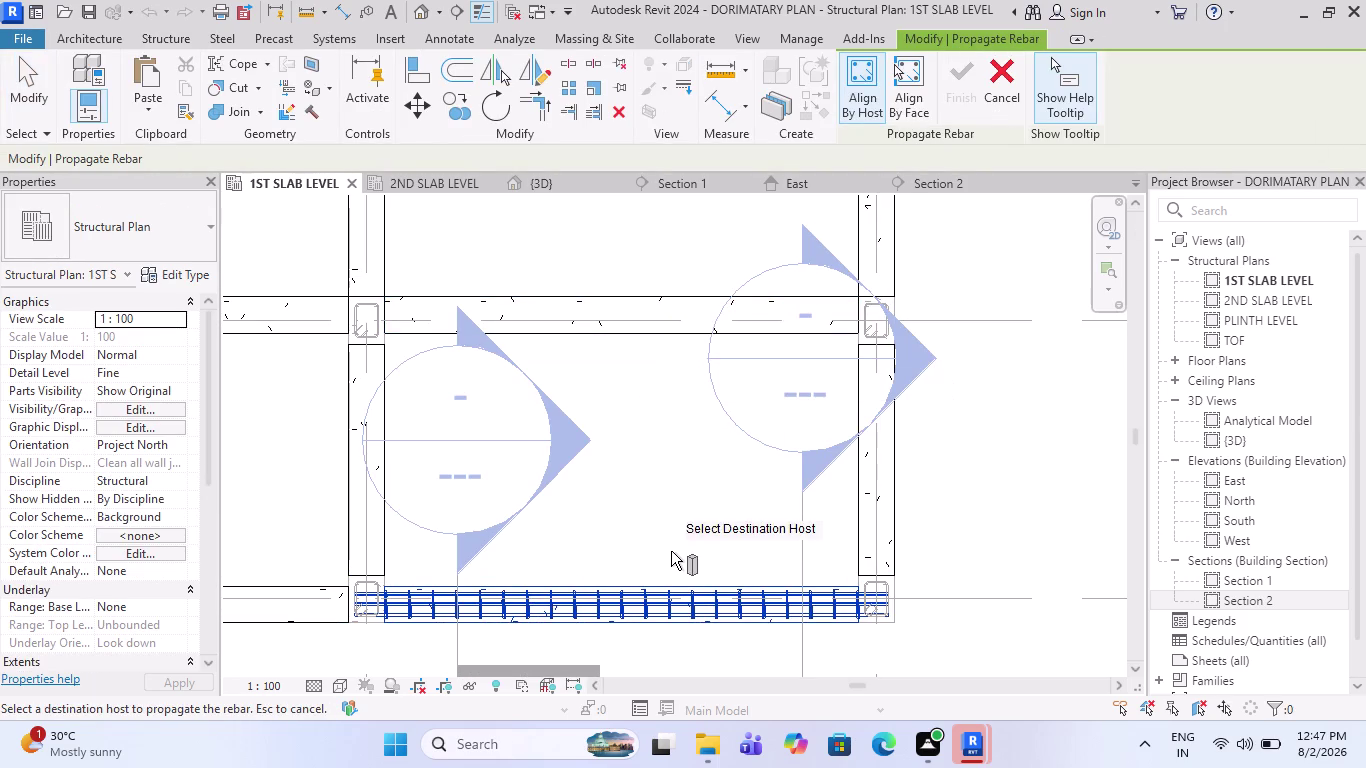
scroll(down, 3)
scroll(up, 3)
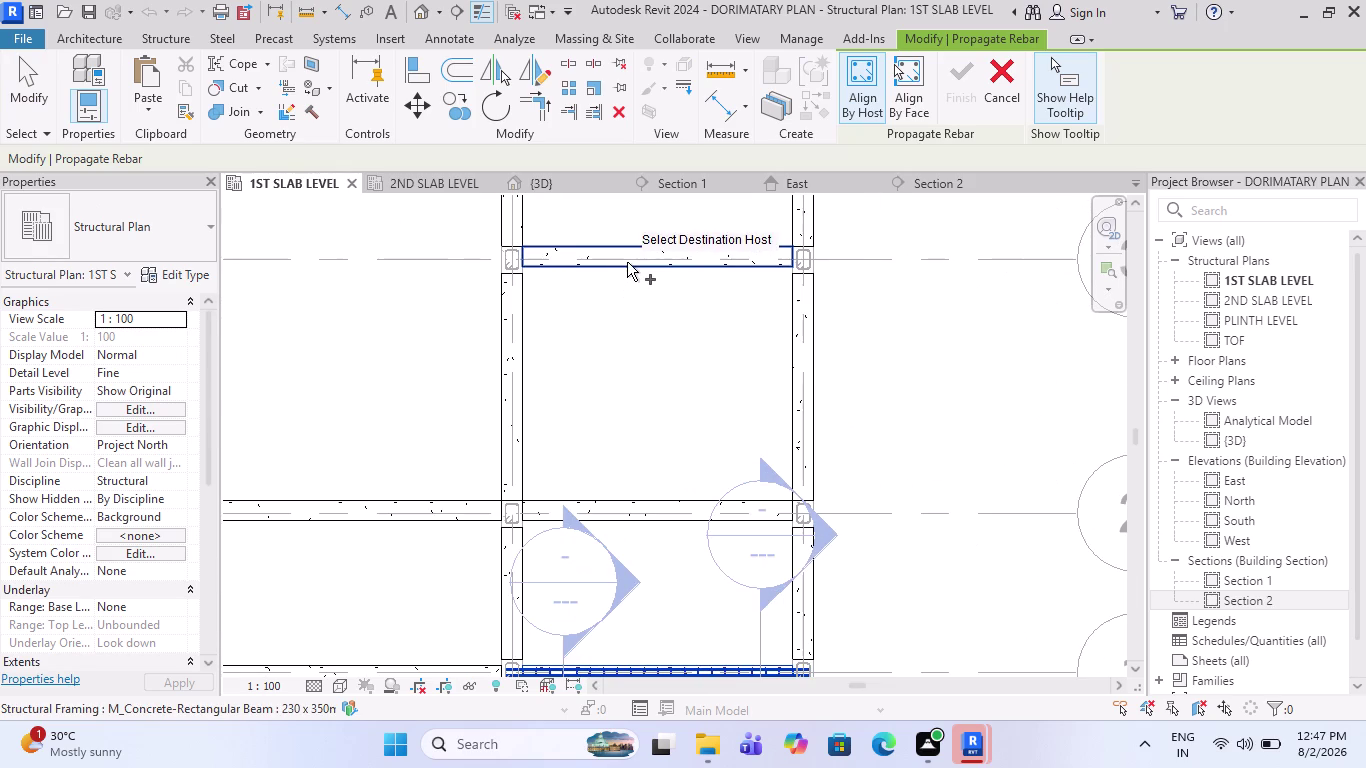
click(627, 262)
scroll(up, 3)
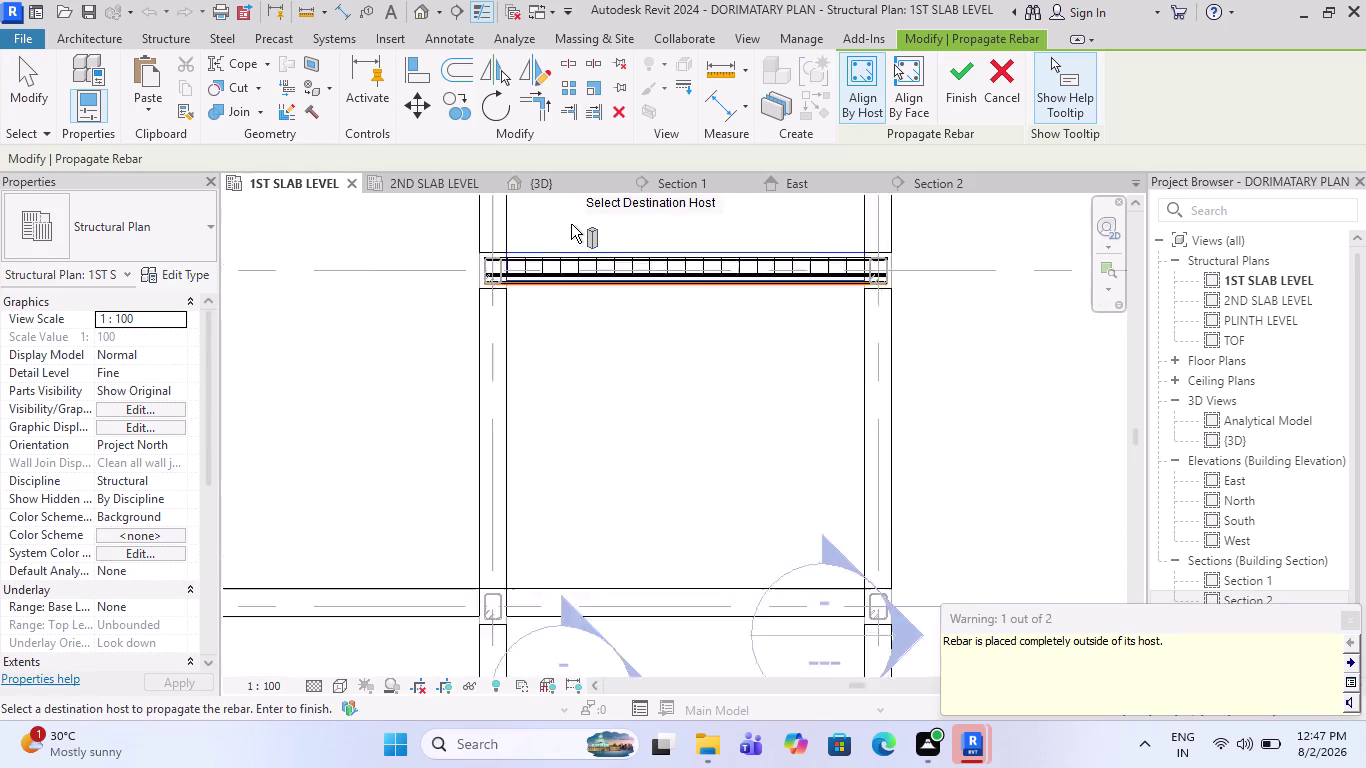
scroll(up, 3)
scroll(up, 3)
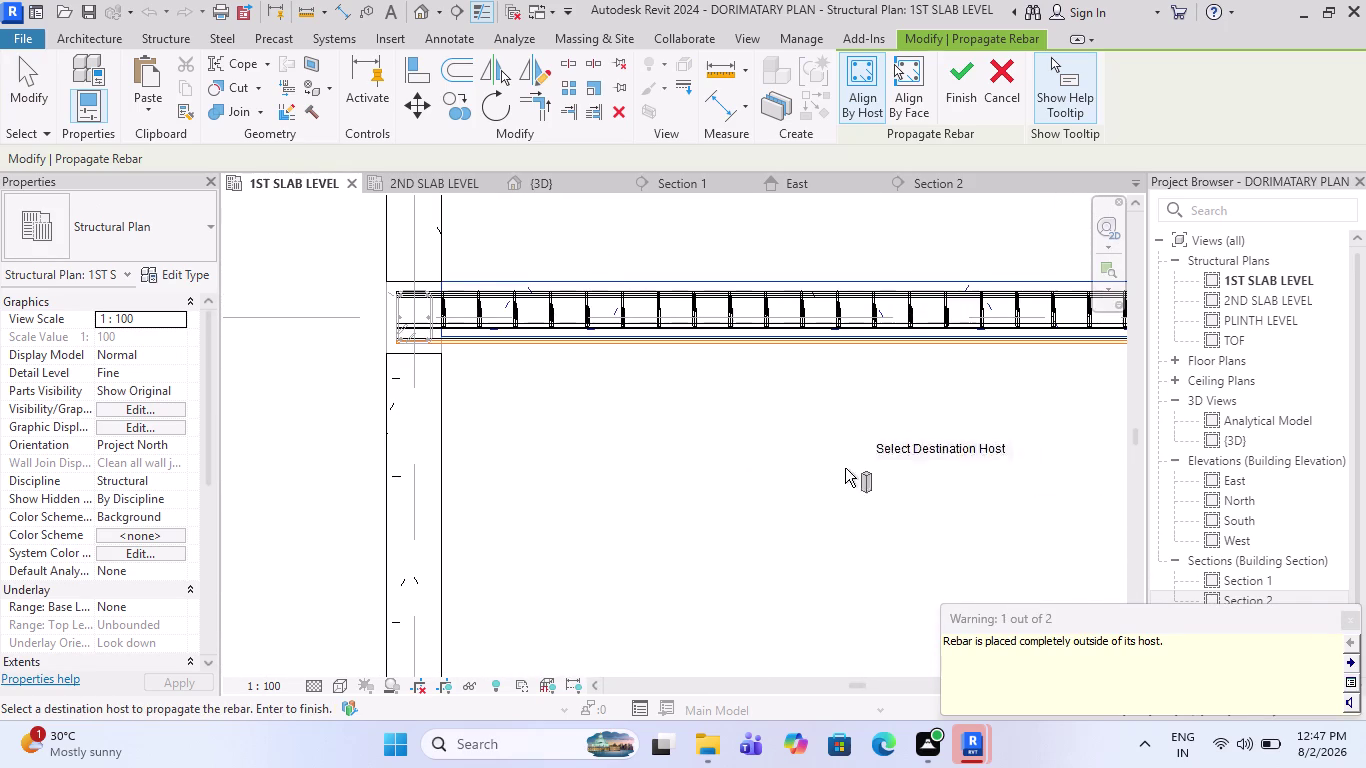
scroll(down, 3)
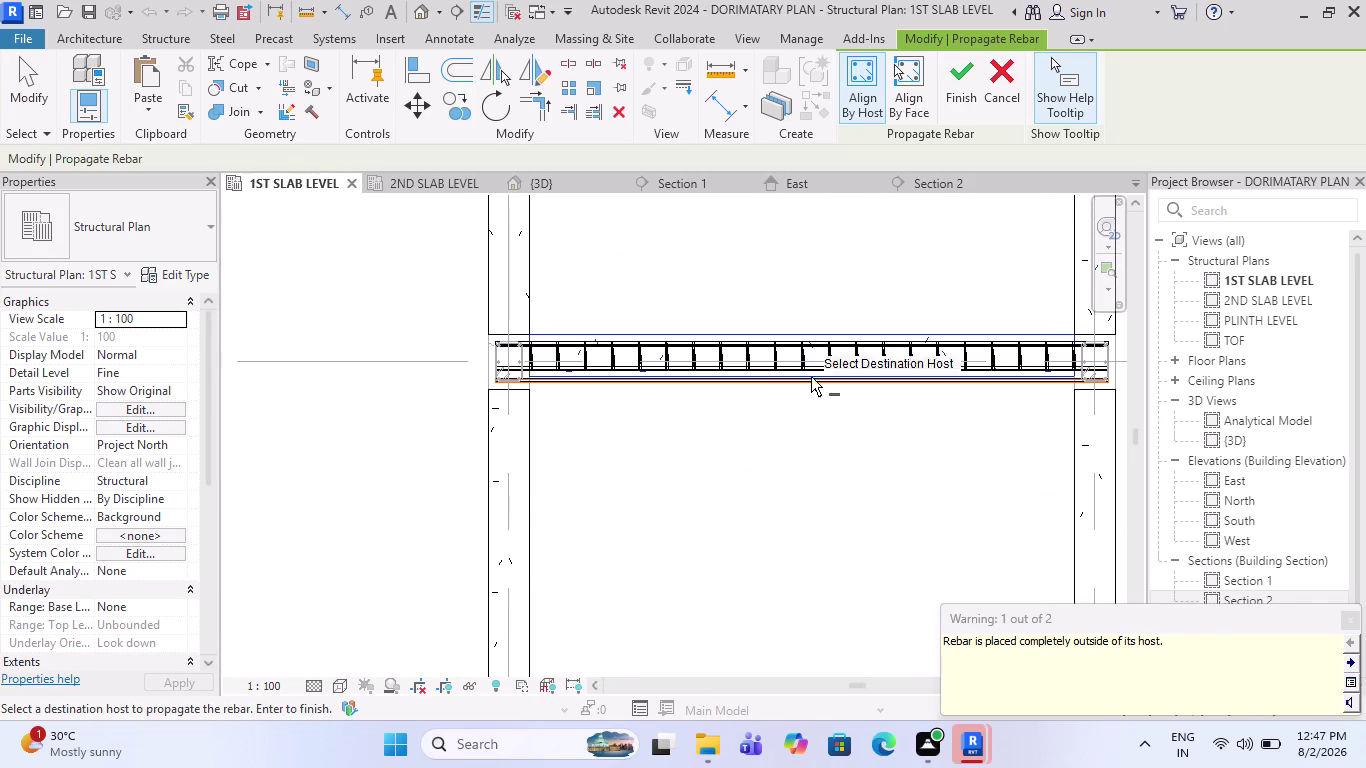
key(Escape)
Zoom in to inspect the grid 1 beam's stirrups and select the beam hosting them.
scroll(down, 3)
scroll(up, 3)
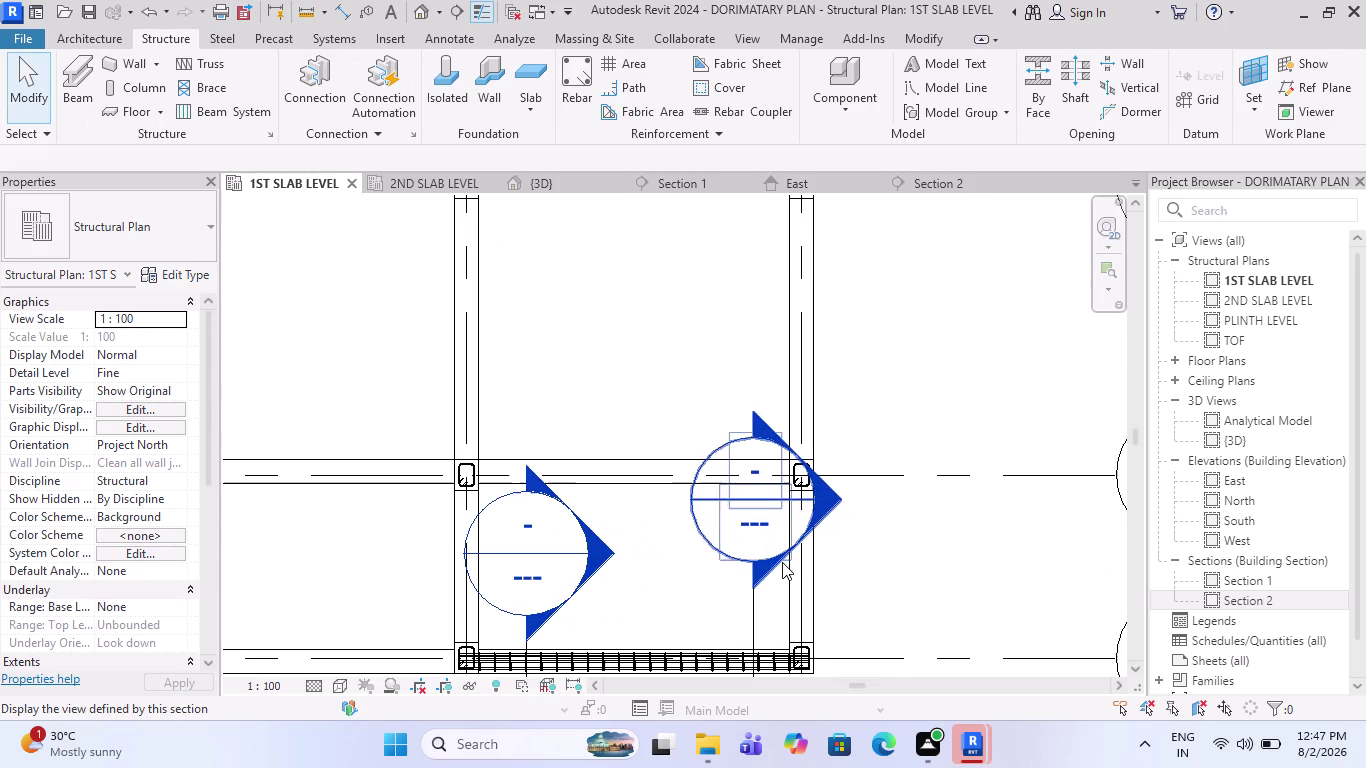
scroll(down, 3)
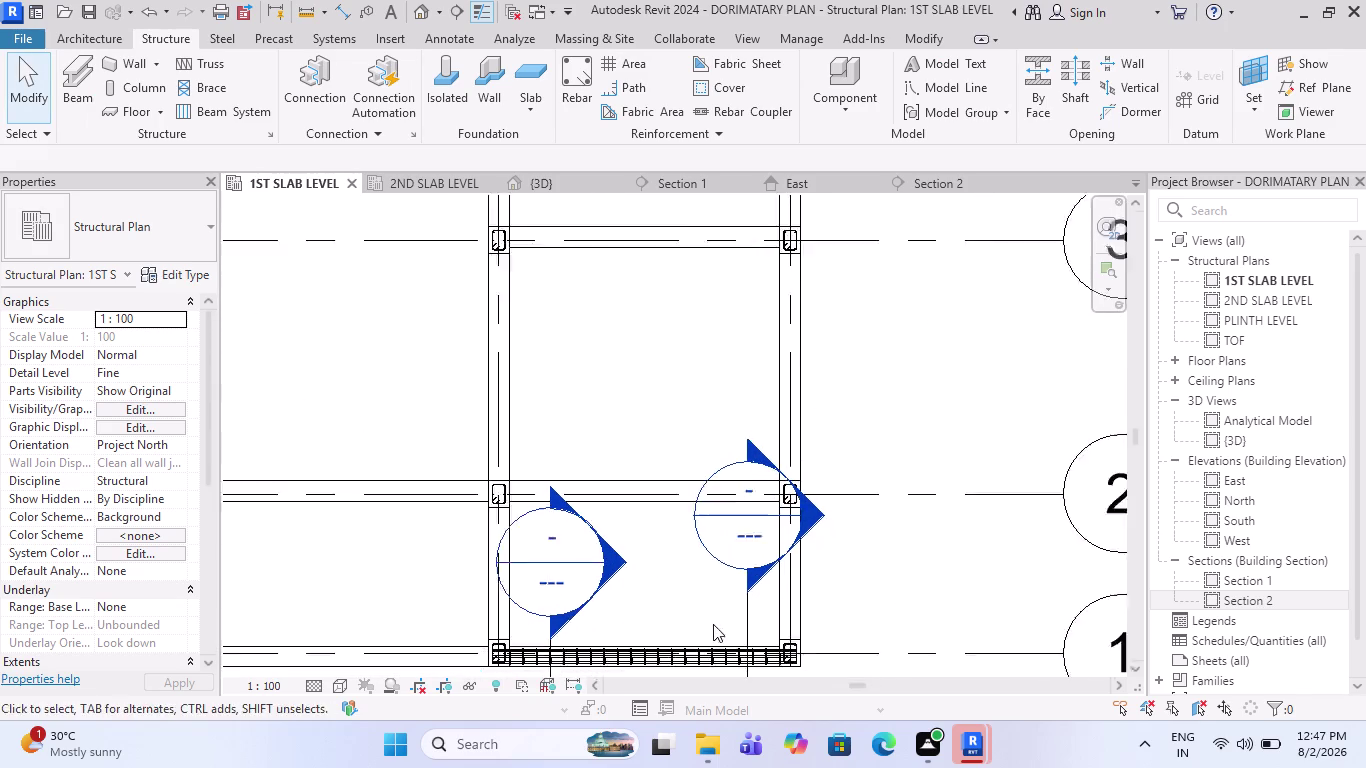
scroll(down, 3)
scroll(up, 3)
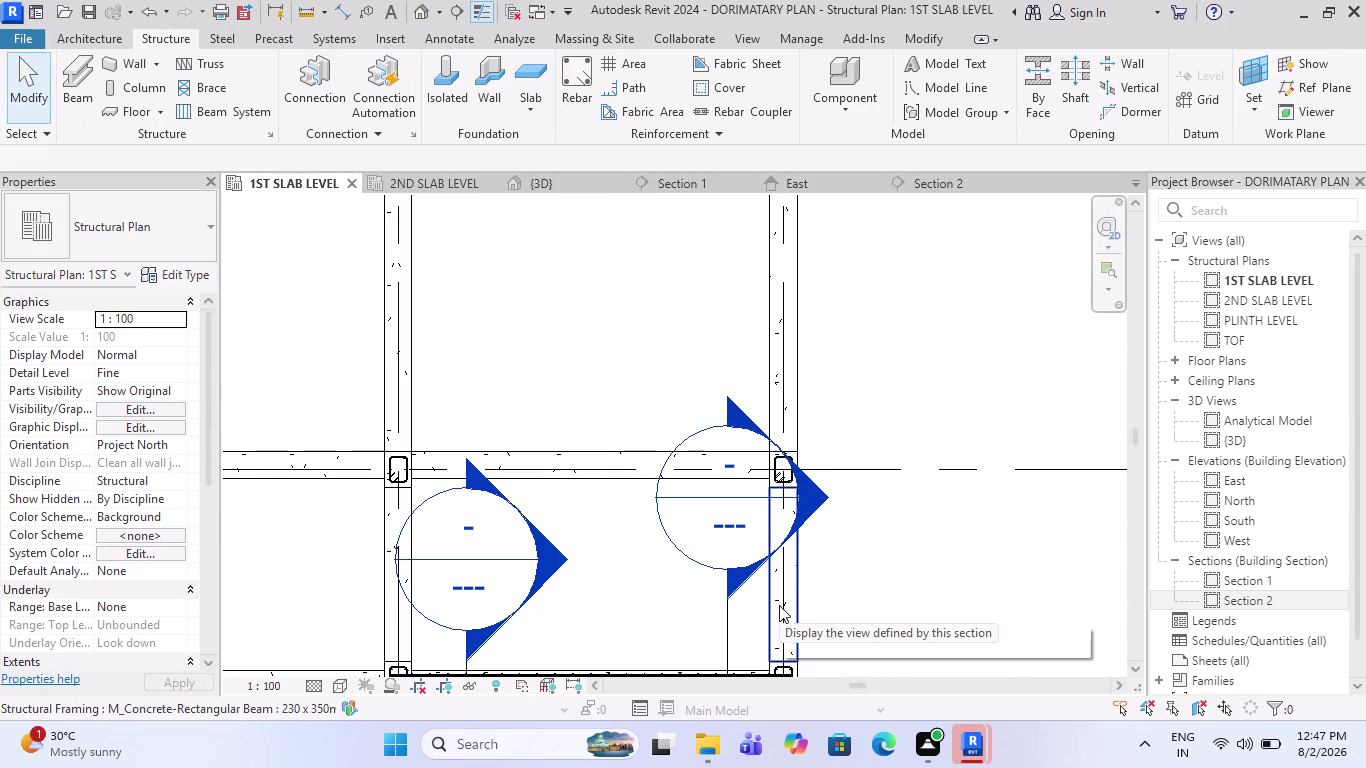
scroll(down, 3)
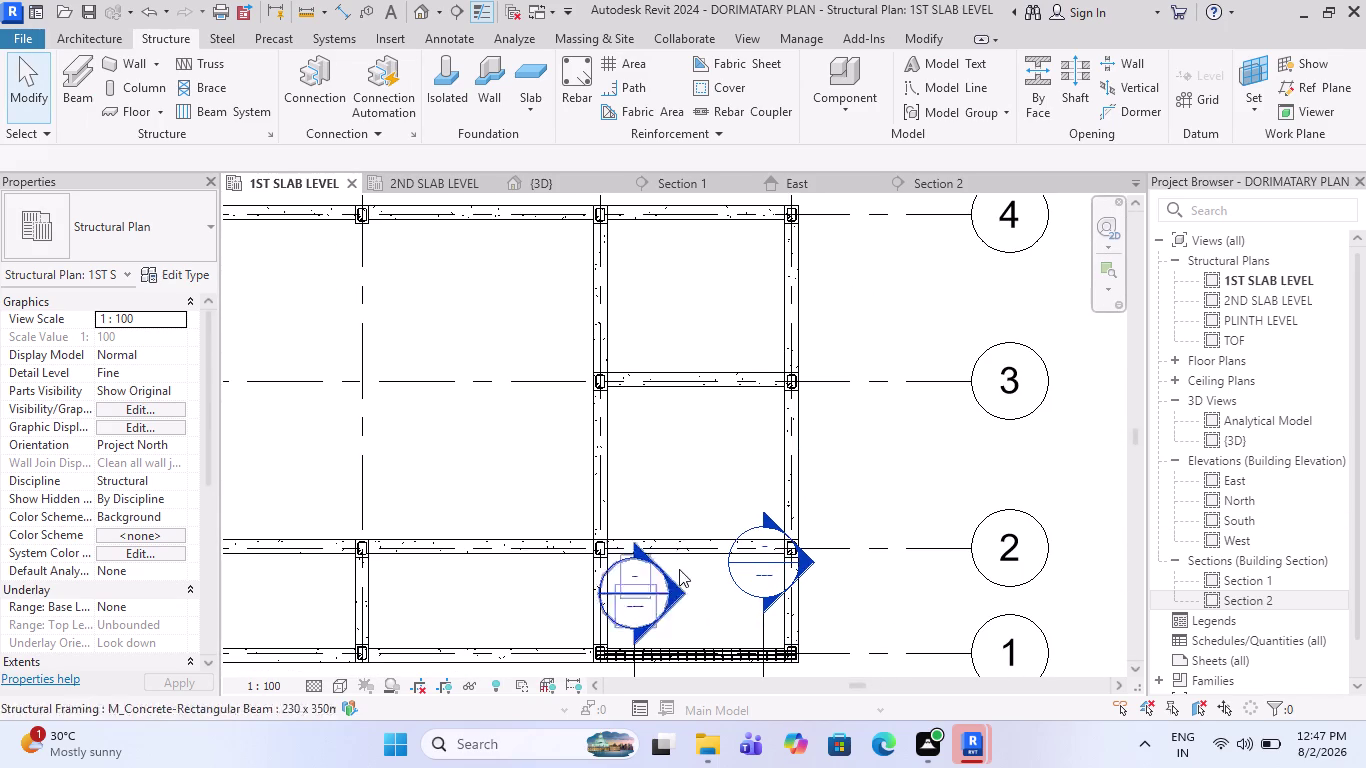
scroll(up, 3)
click(721, 546)
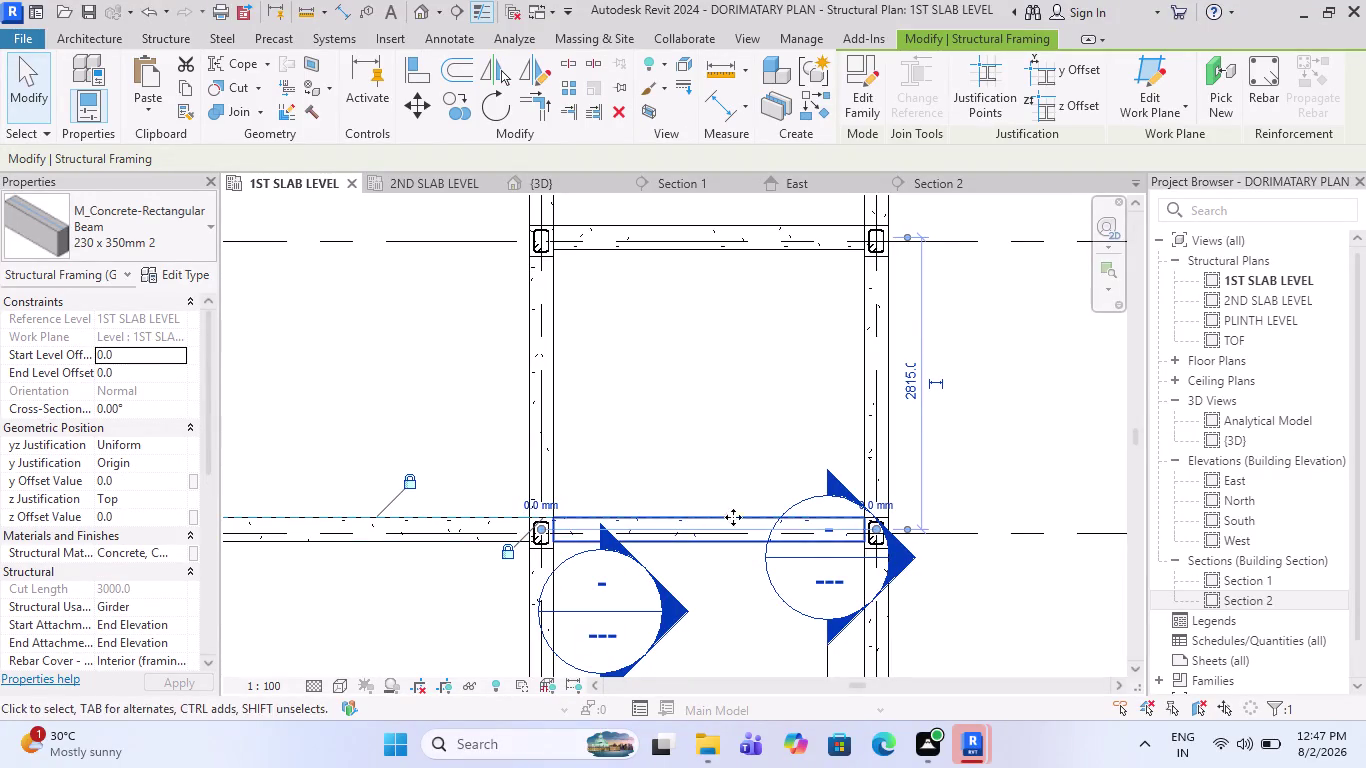
scroll(down, 3)
key(Escape)
scroll(up, 3)
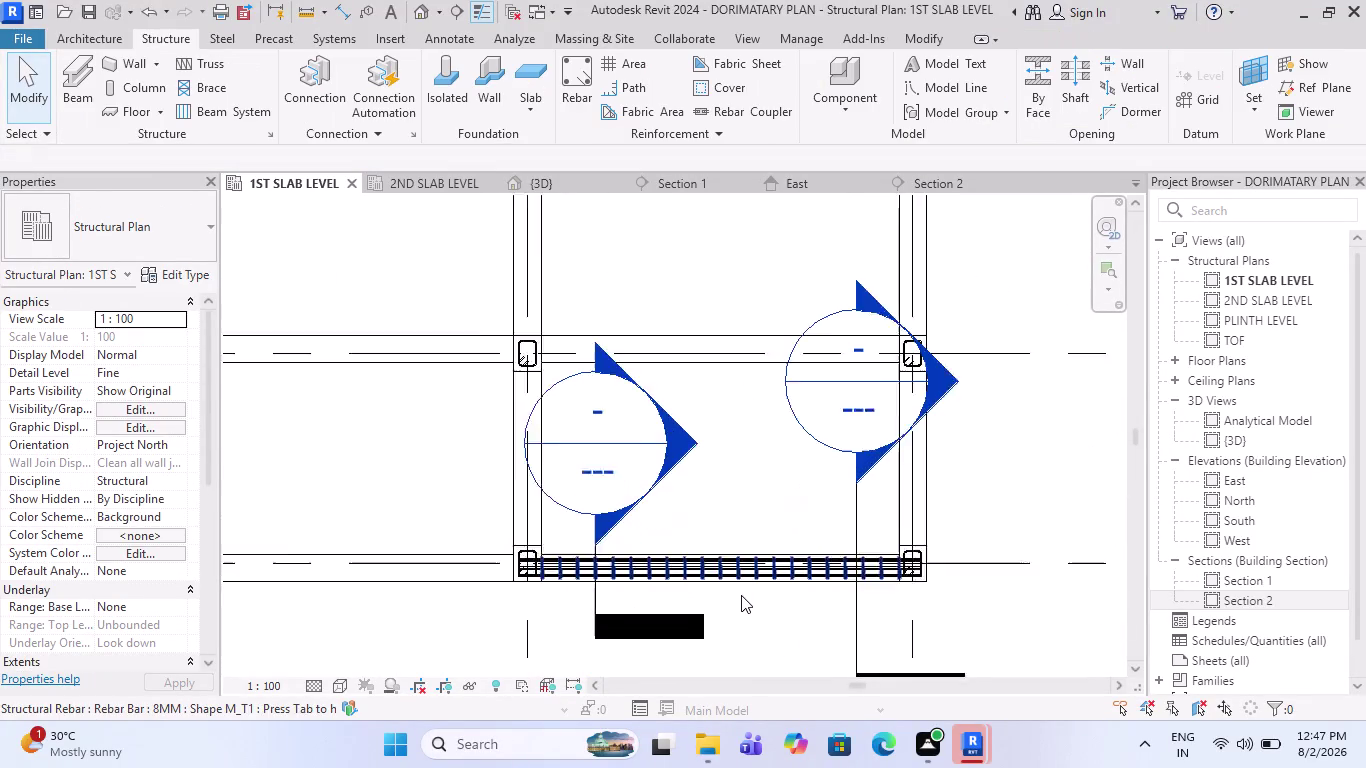
scroll(up, 3)
scroll(up, 3)
click(762, 567)
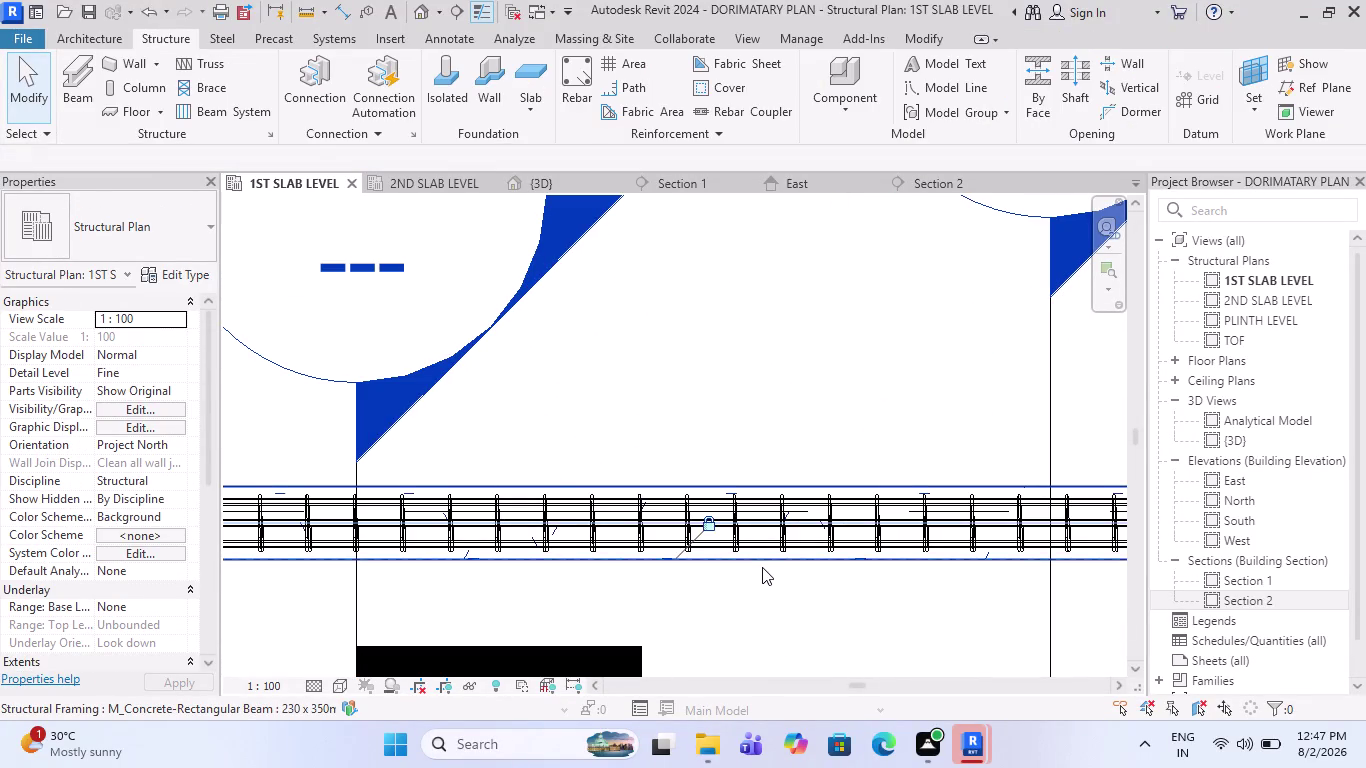
scroll(down, 3)
scroll(down, 3)
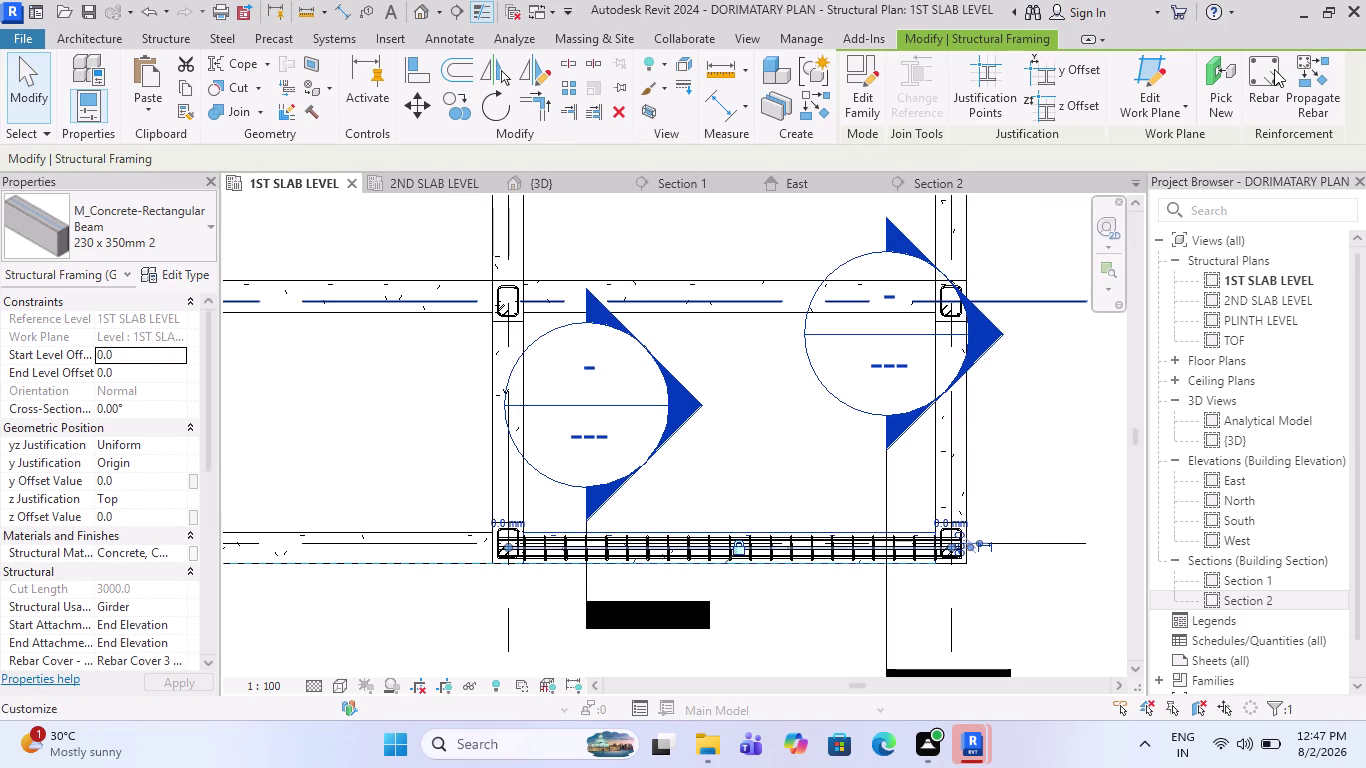
Start propagating the grid 1 beam's rebar and pick three grid 1 beams as destinations.
click(1299, 86)
scroll(down, 3)
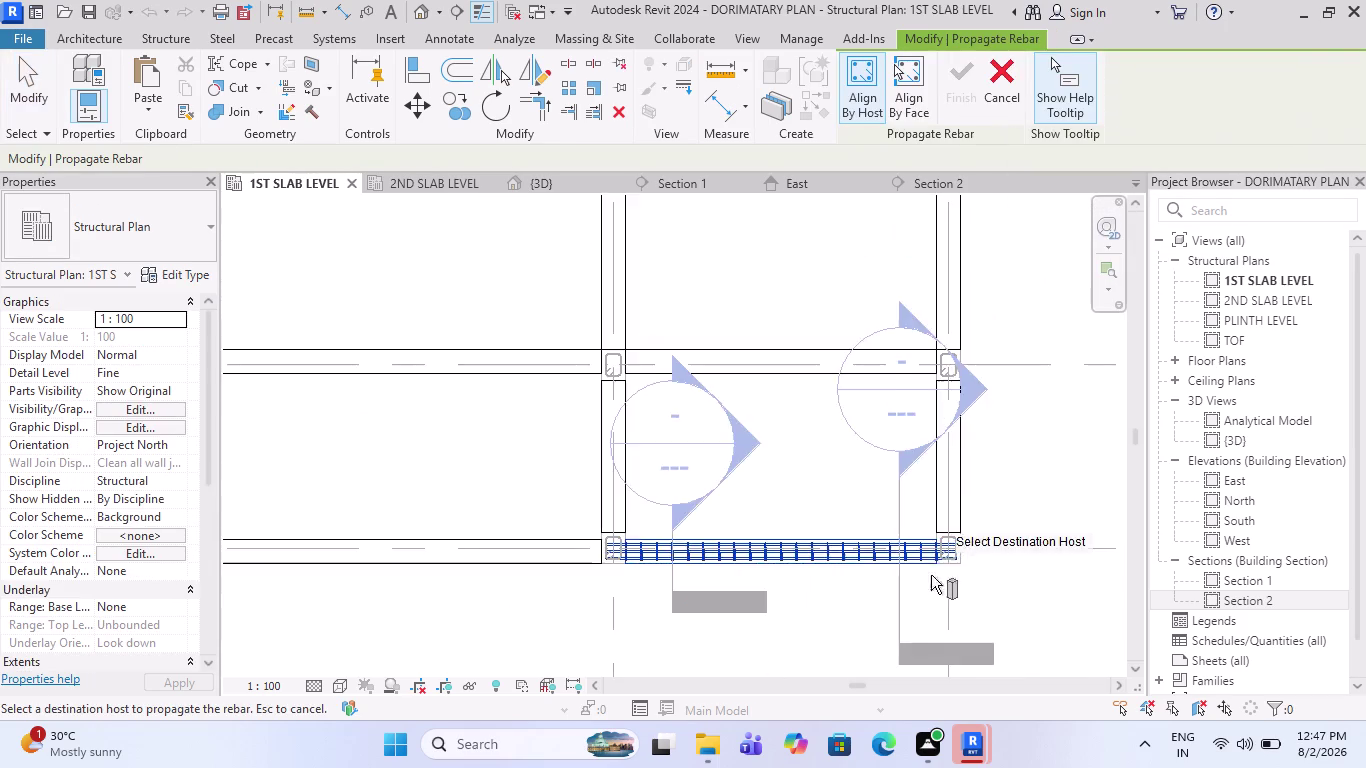
click(565, 570)
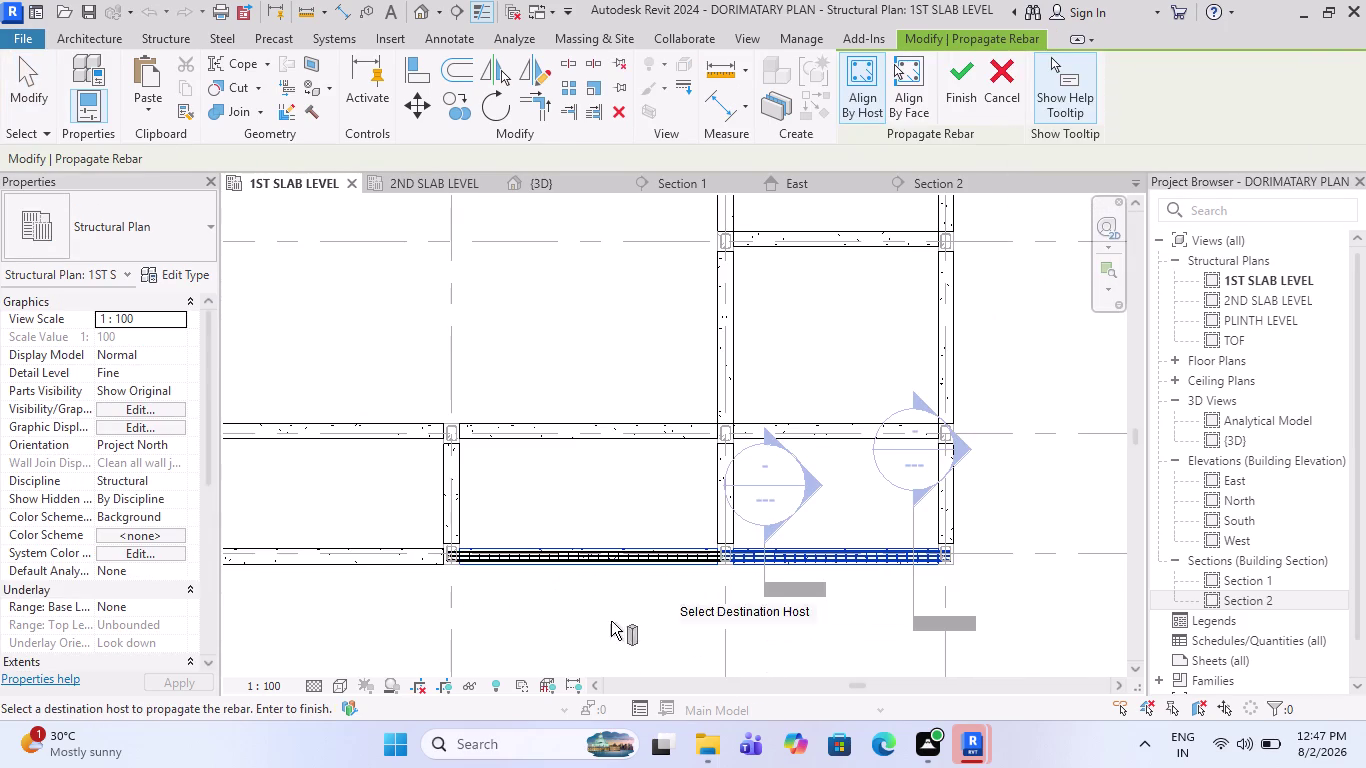
scroll(up, 3)
scroll(up, 3)
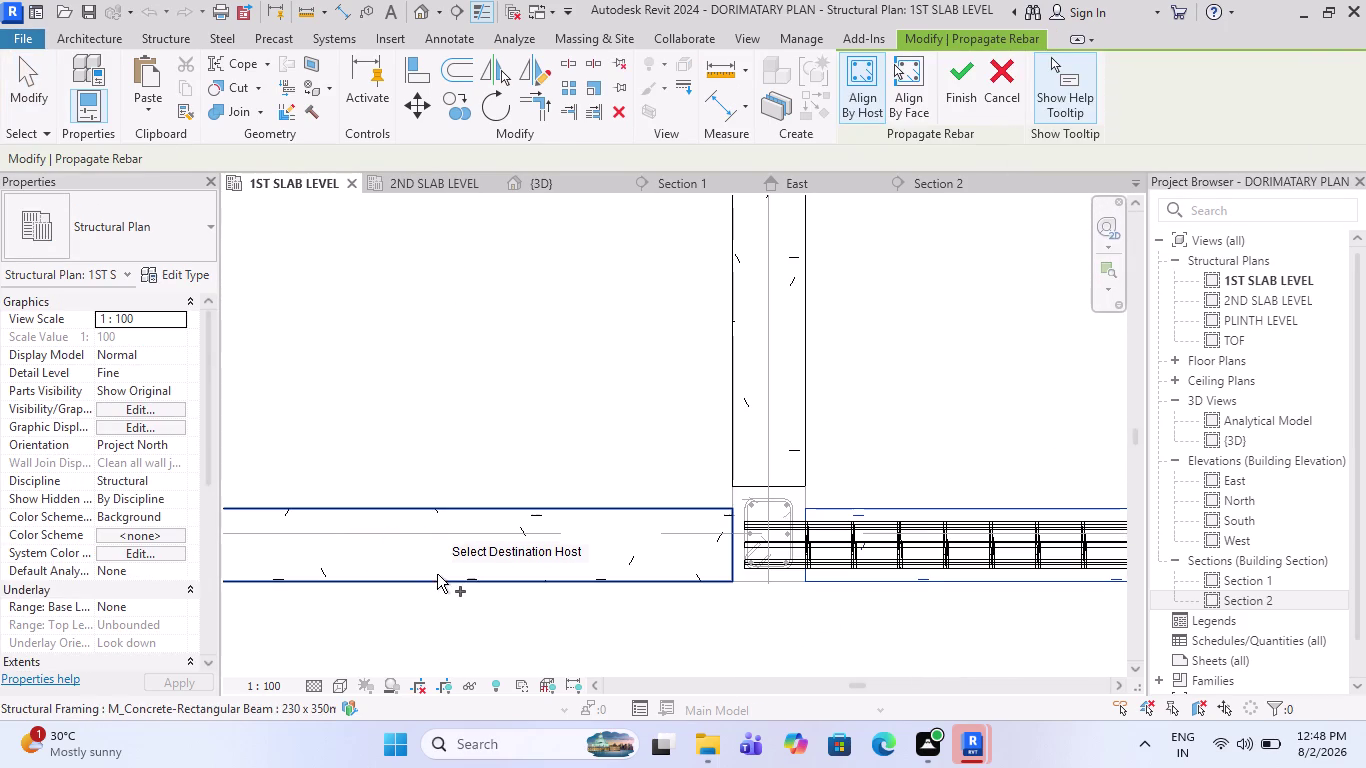
click(440, 581)
scroll(down, 3)
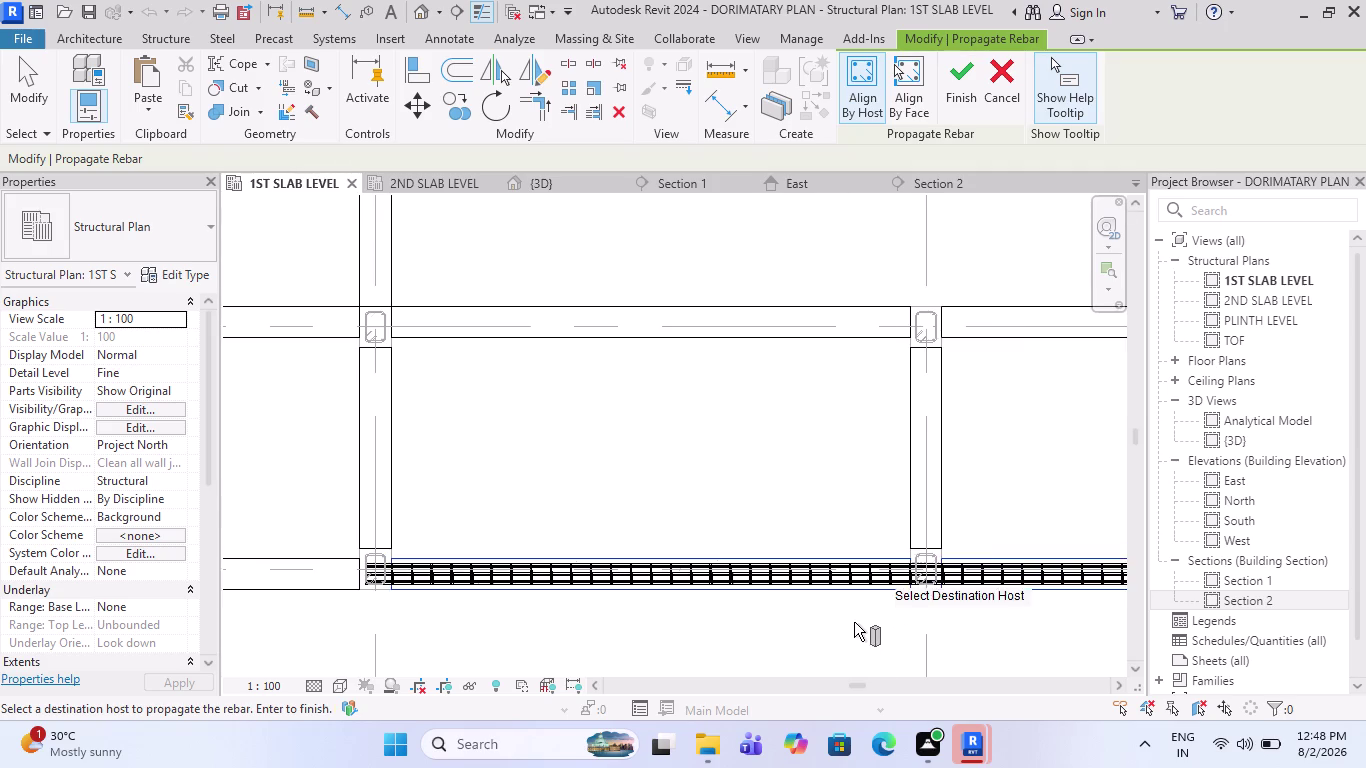
scroll(down, 3)
scroll(up, 3)
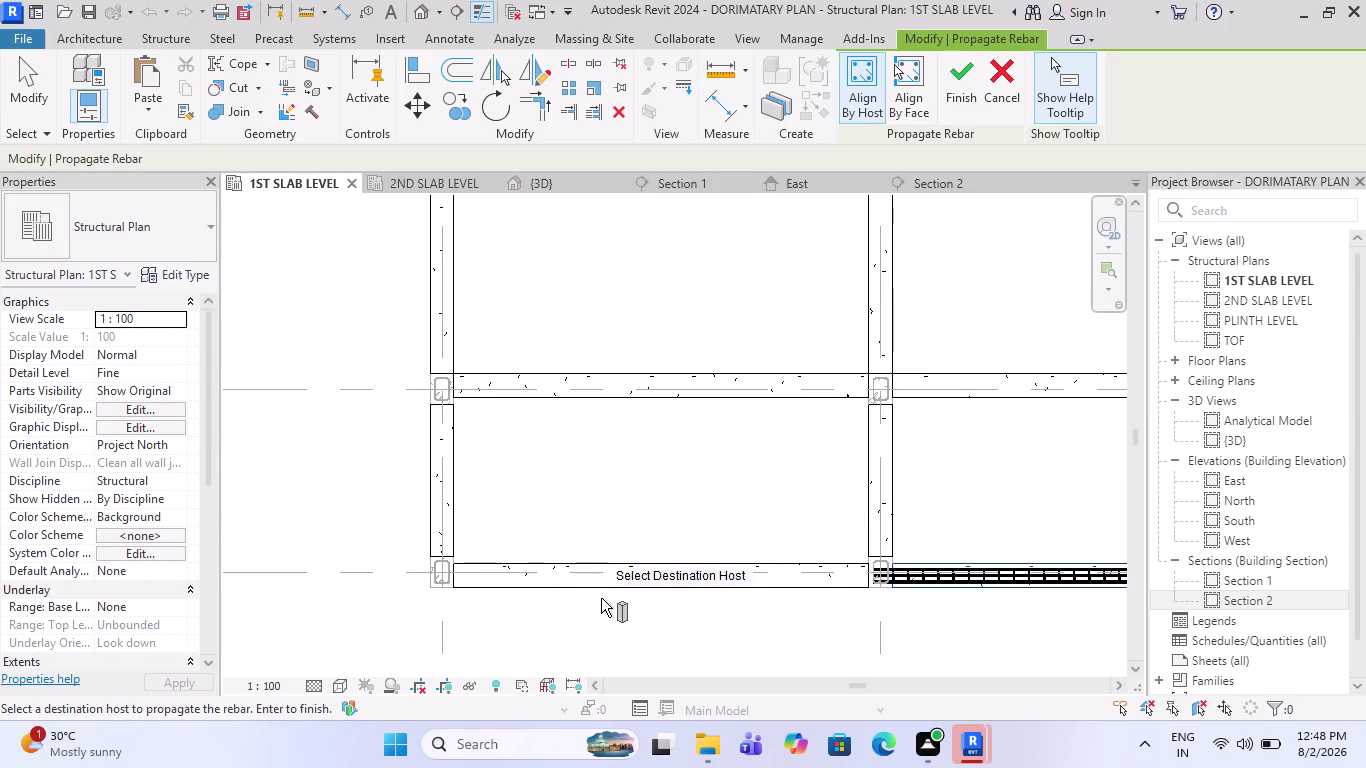
click(607, 593)
scroll(down, 3)
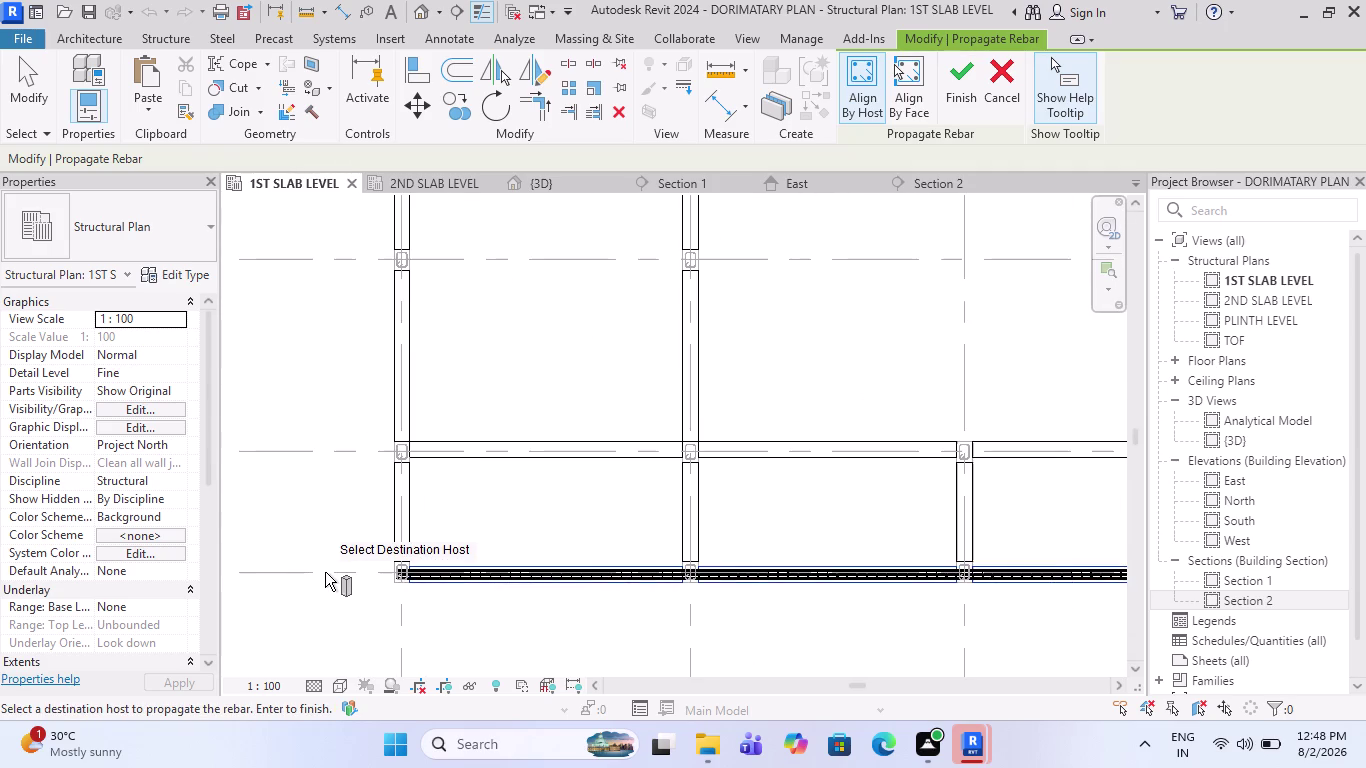
scroll(down, 3)
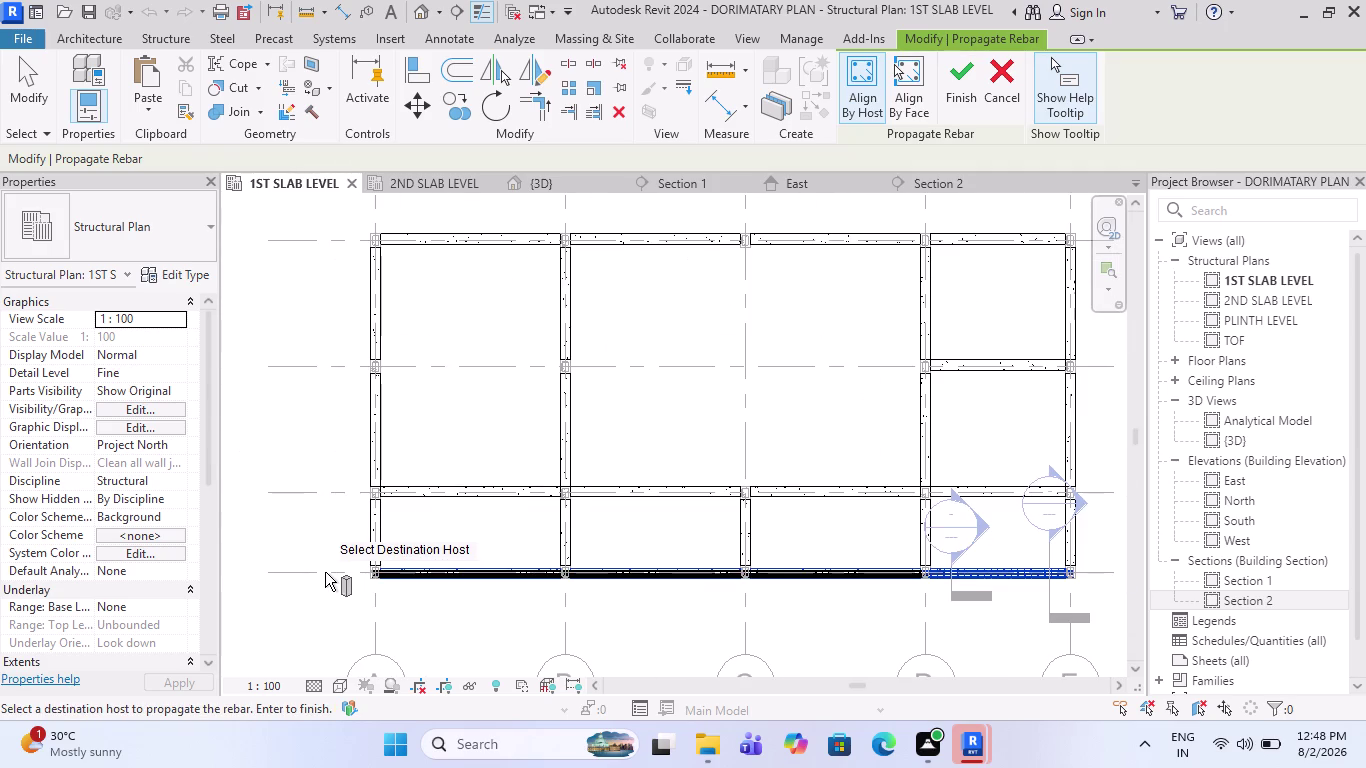
scroll(down, 3)
scroll(up, 3)
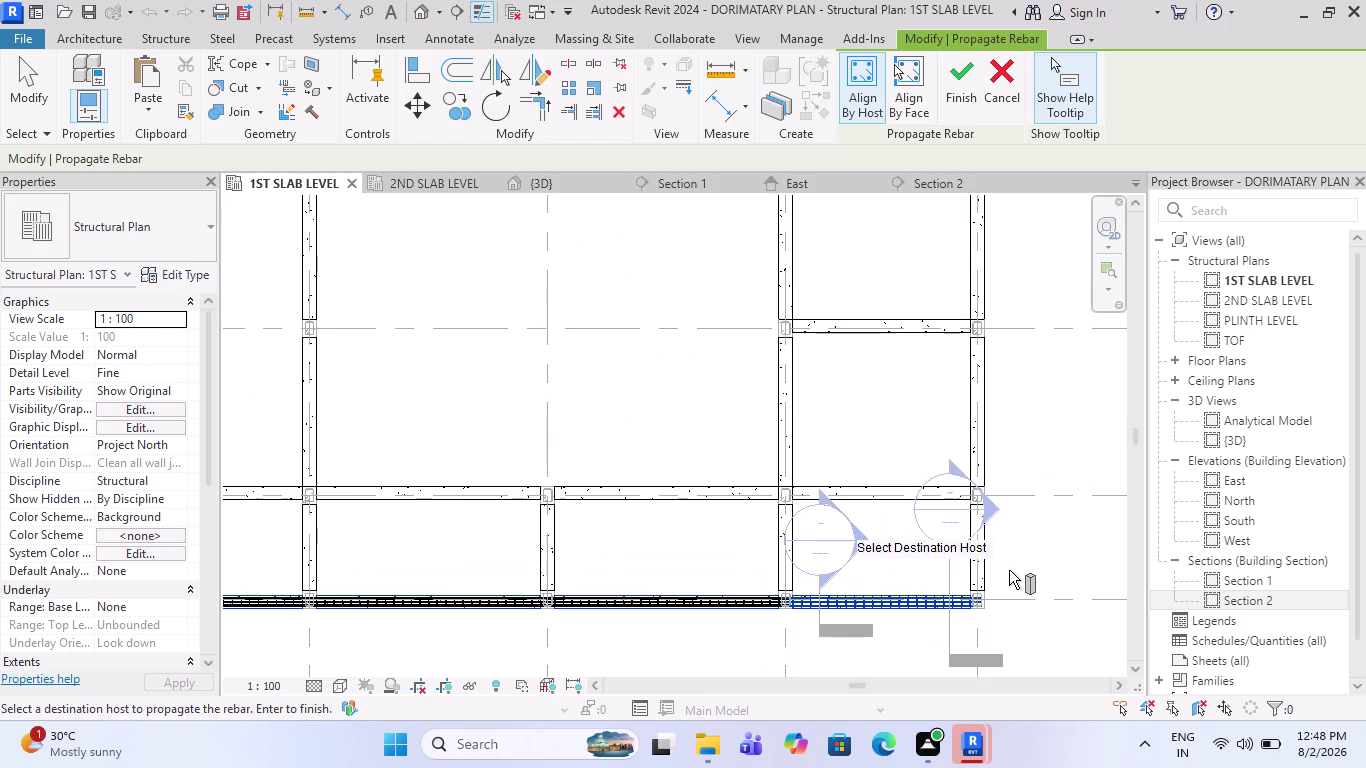
scroll(up, 3)
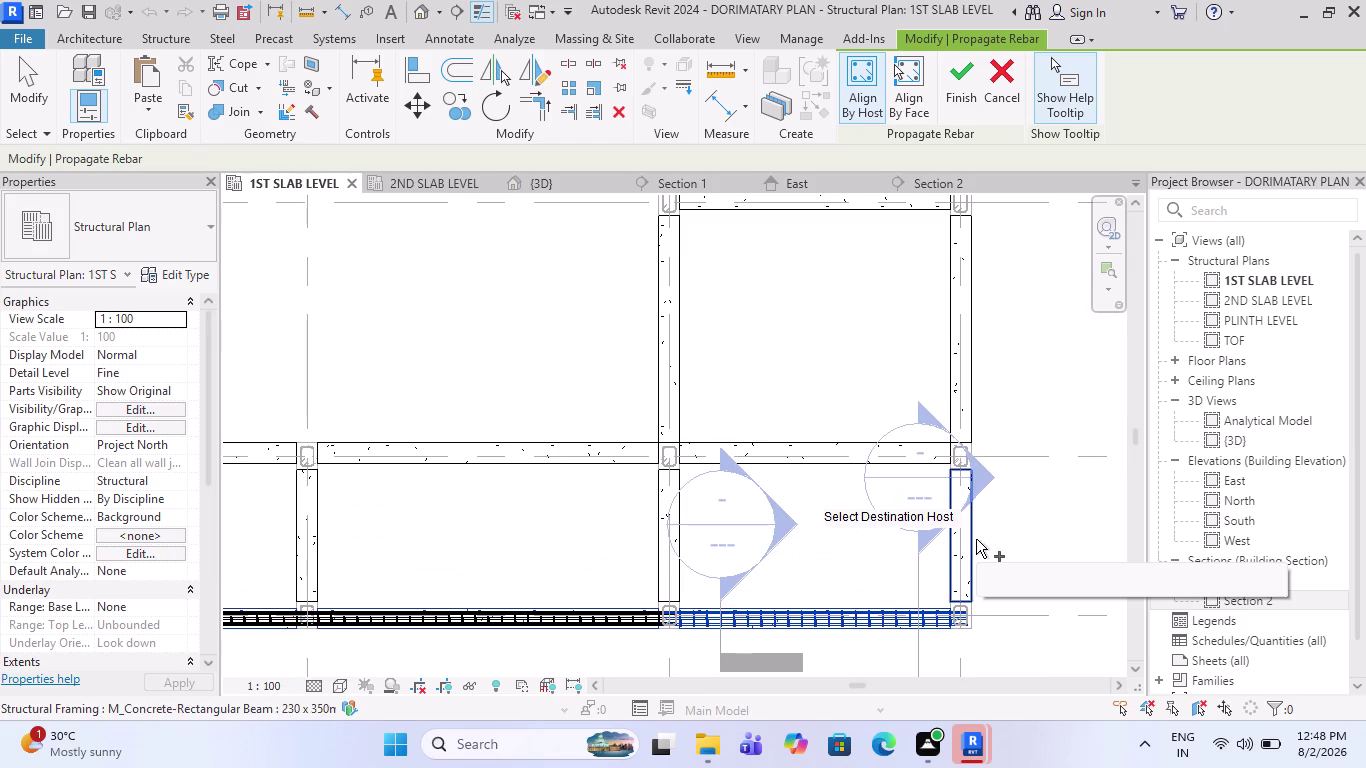
Add the vertical edge beam, the edge beam above, and the grid 3–4 beam as destinations.
click(976, 539)
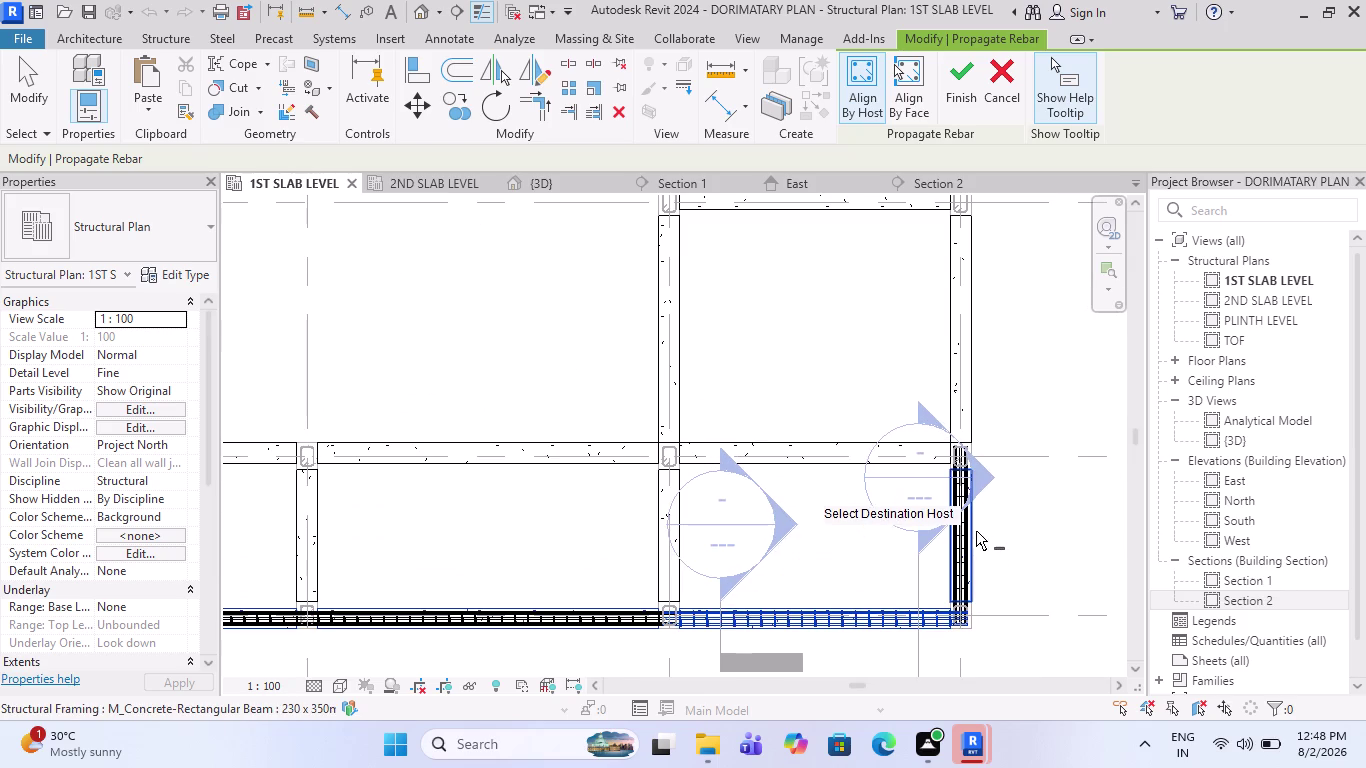
scroll(up, 3)
scroll(up, 3)
scroll(up, 3)
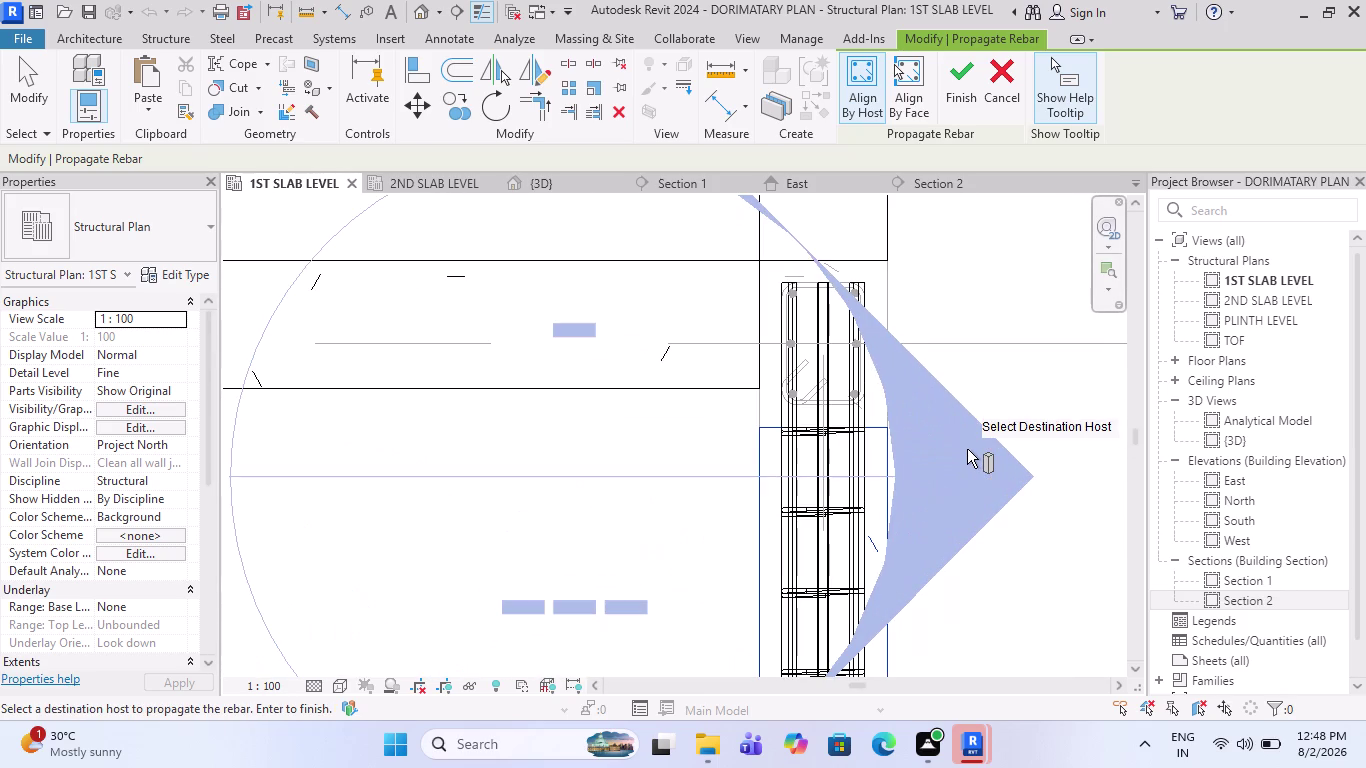
scroll(down, 3)
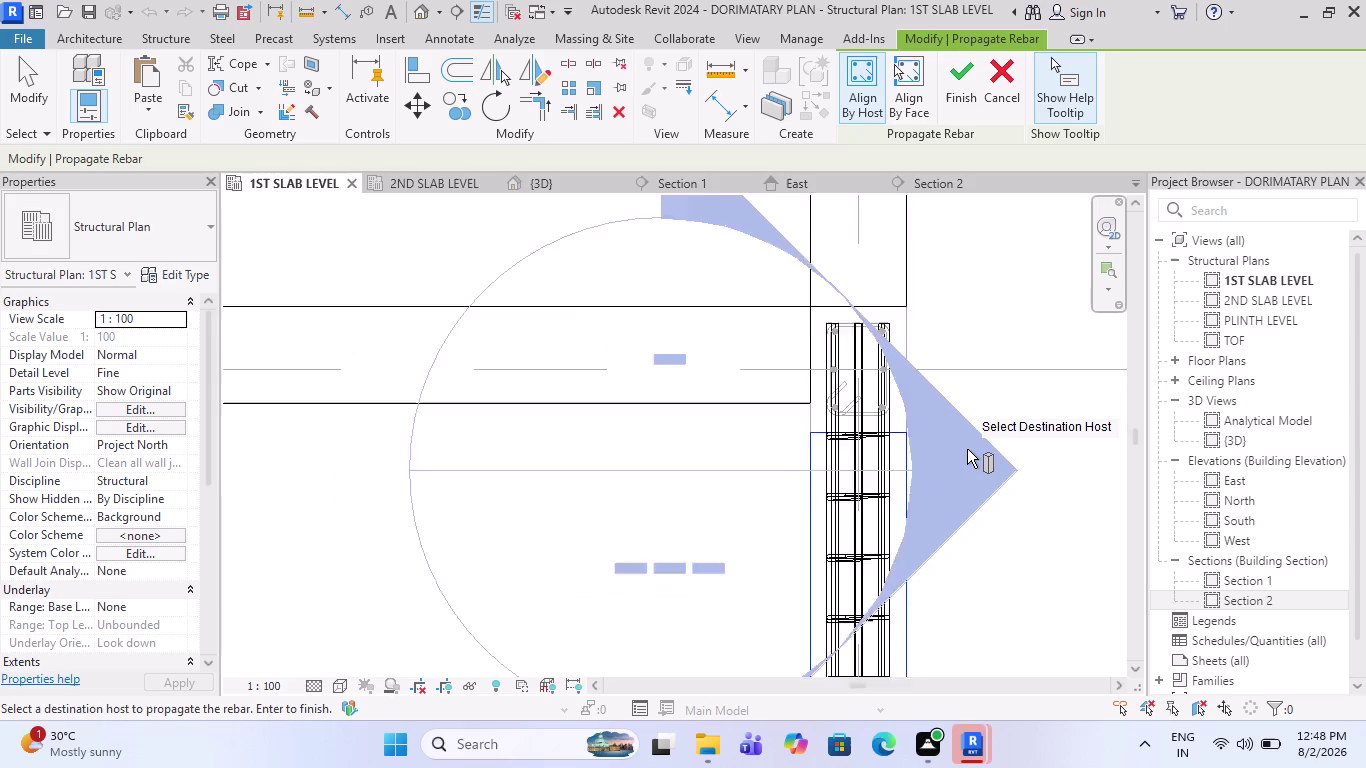
scroll(down, 3)
scroll(down, 3)
scroll(down, 3)
scroll(up, 3)
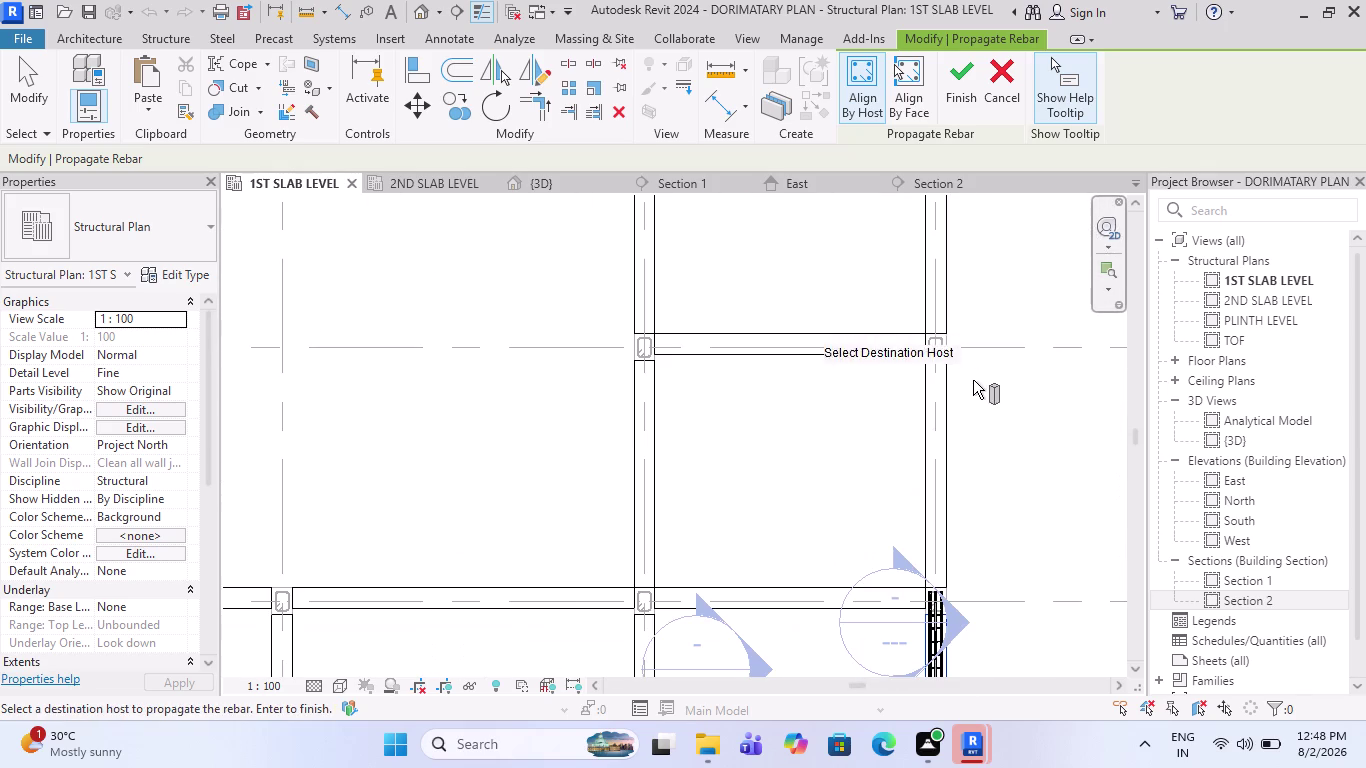
click(945, 444)
scroll(down, 3)
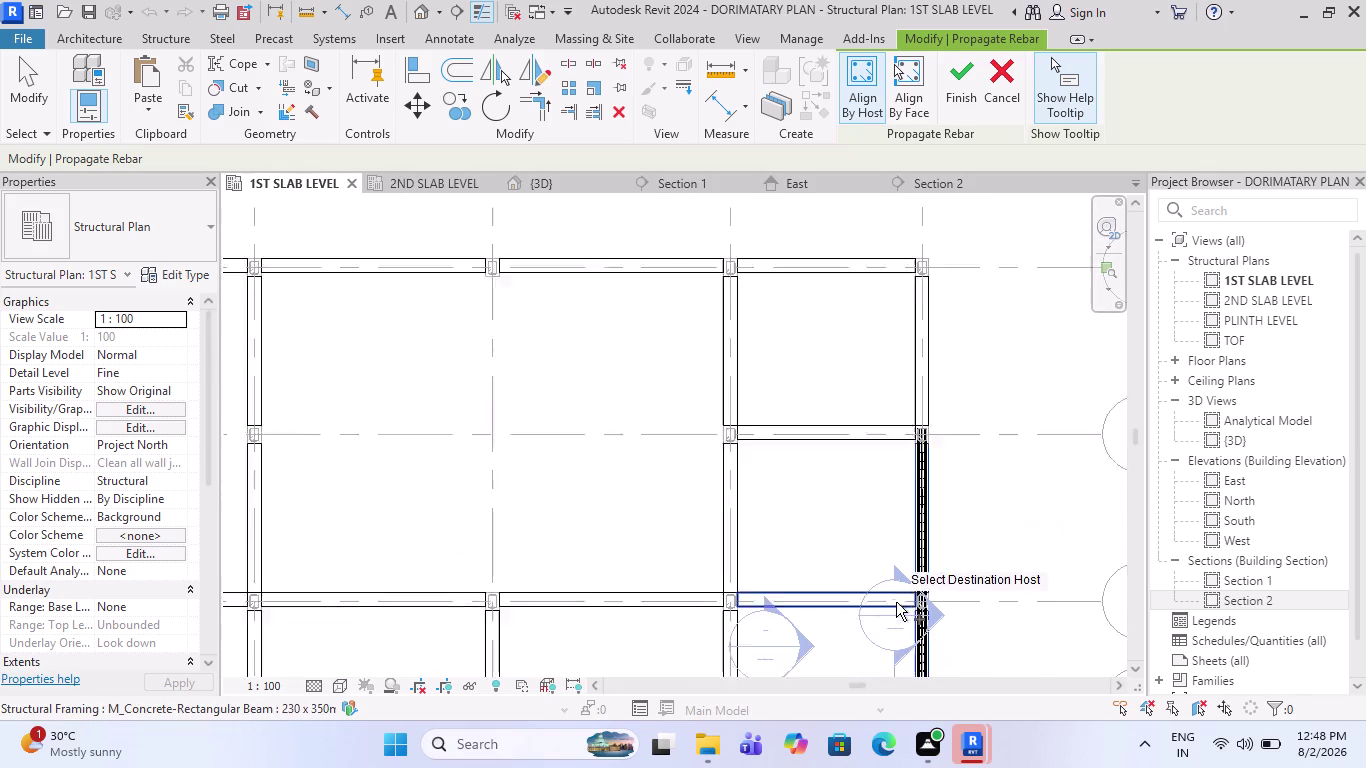
scroll(down, 3)
click(927, 401)
scroll(up, 3)
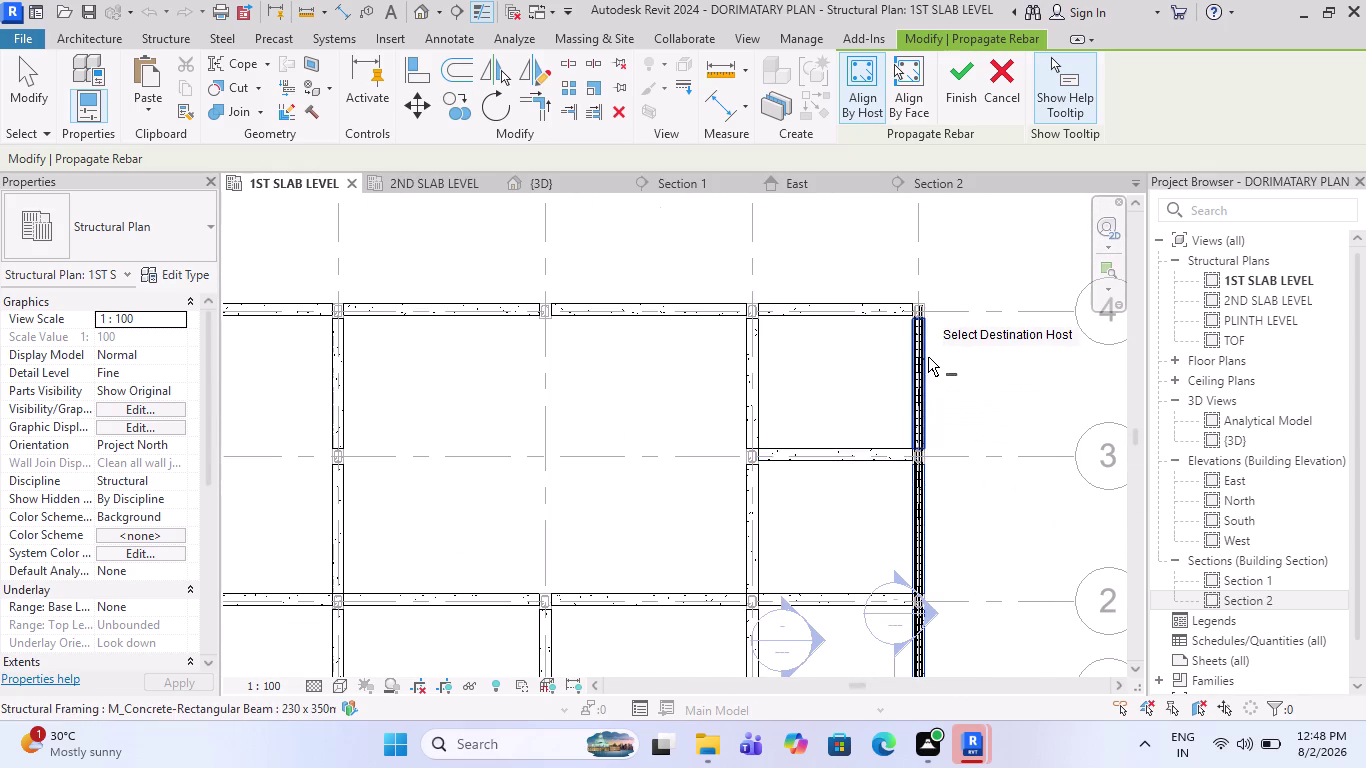
scroll(up, 3)
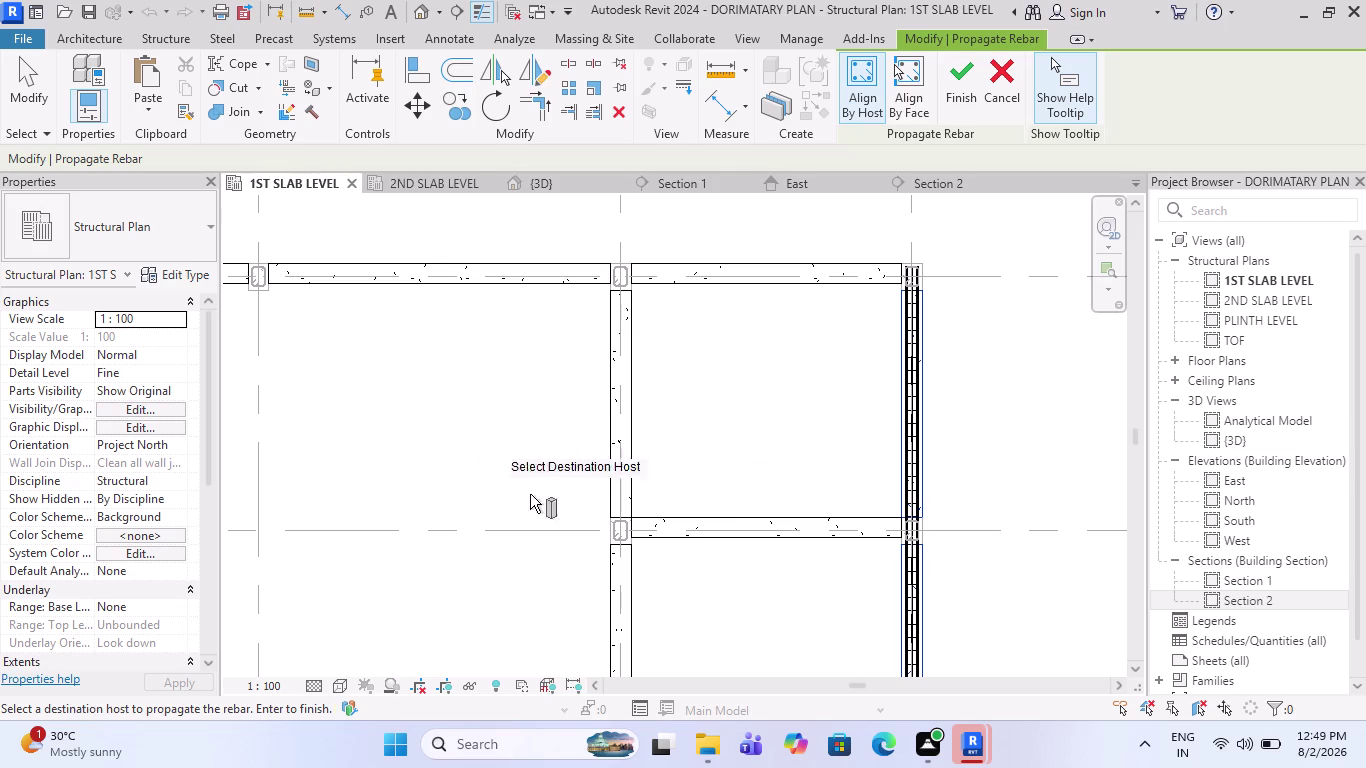
scroll(down, 3)
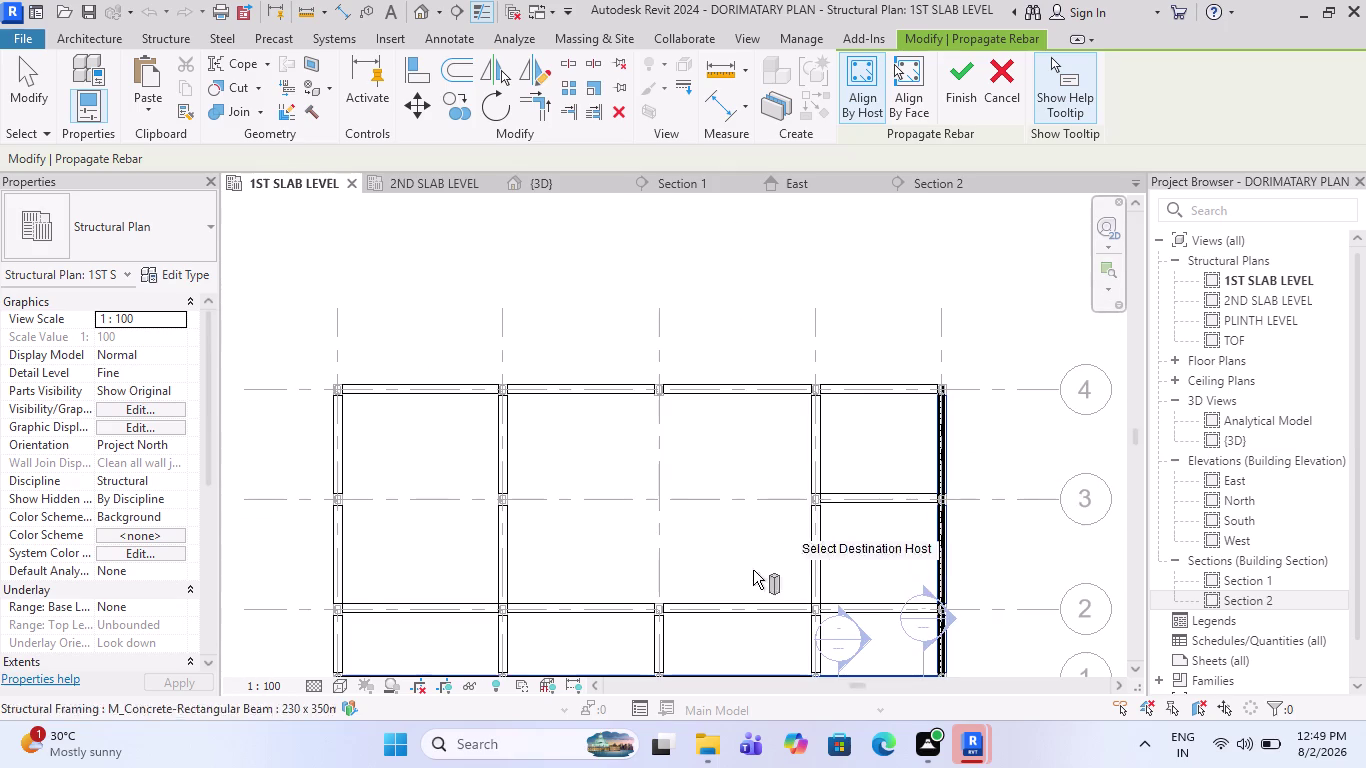
scroll(up, 3)
Add the inner vertical beams, two short beams, and the beam near grid 2 as destinations.
click(809, 432)
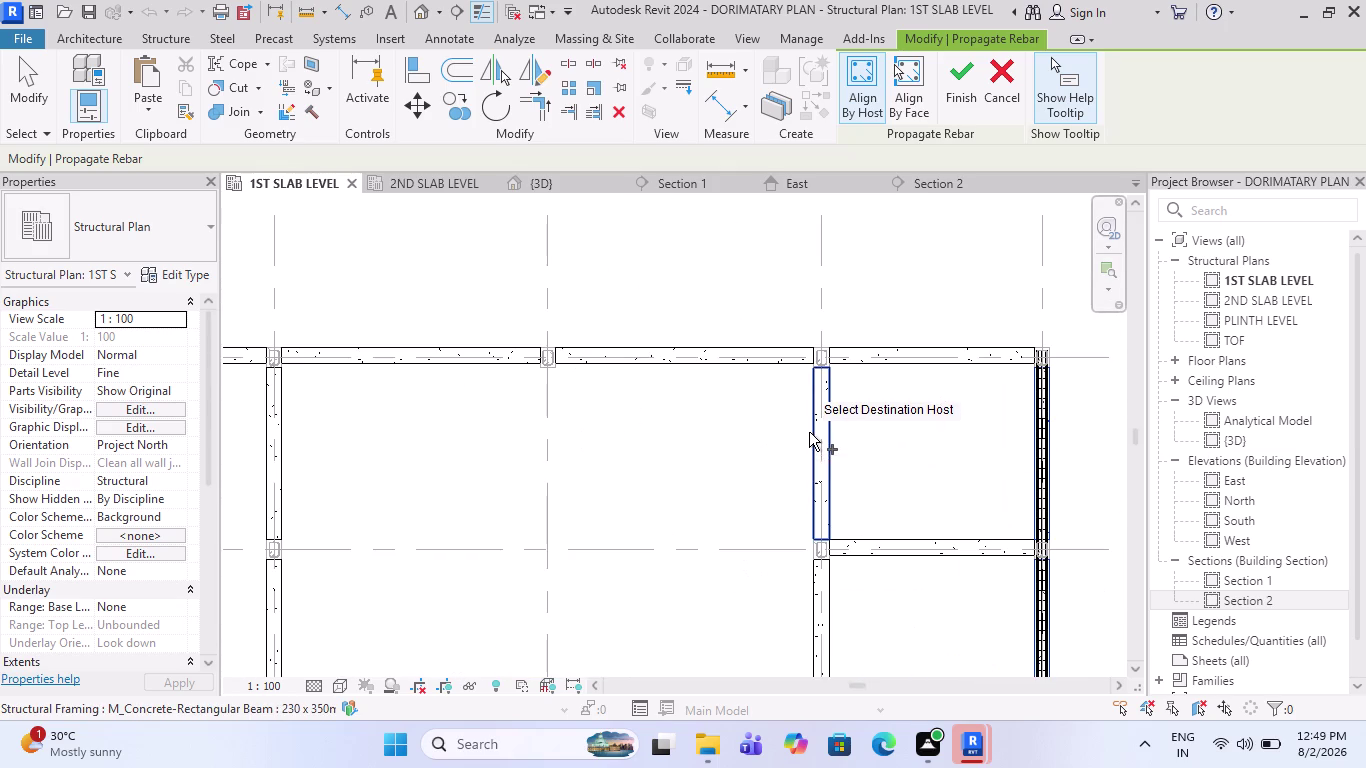
scroll(up, 3)
scroll(down, 3)
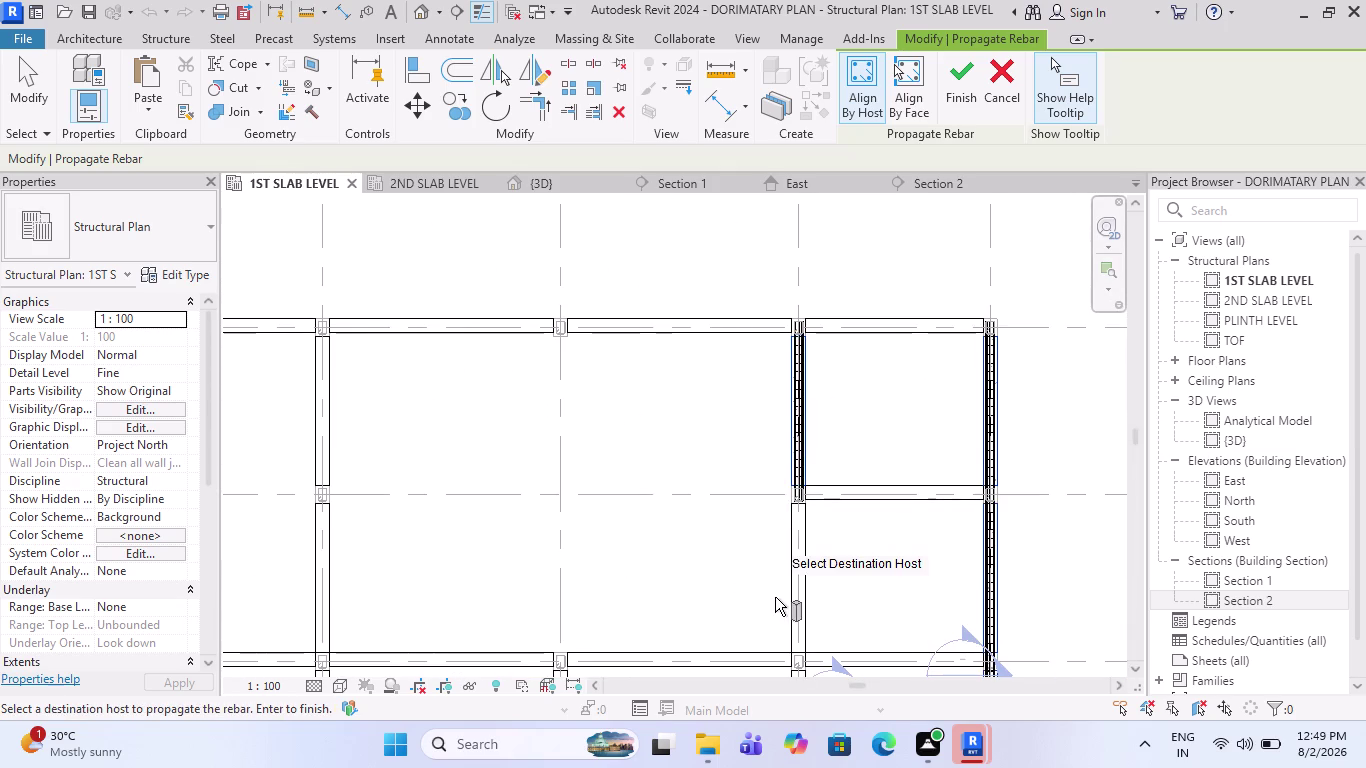
click(786, 585)
scroll(down, 3)
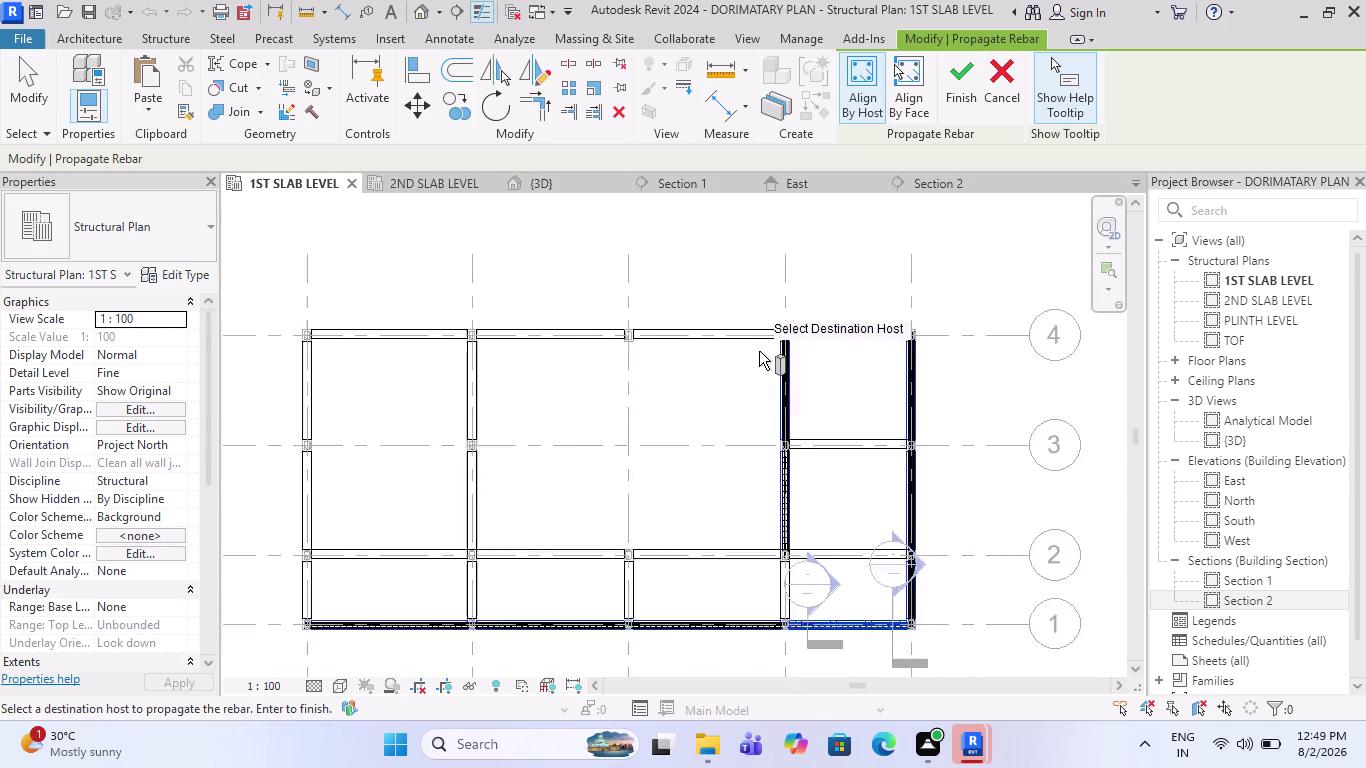
scroll(down, 3)
scroll(up, 3)
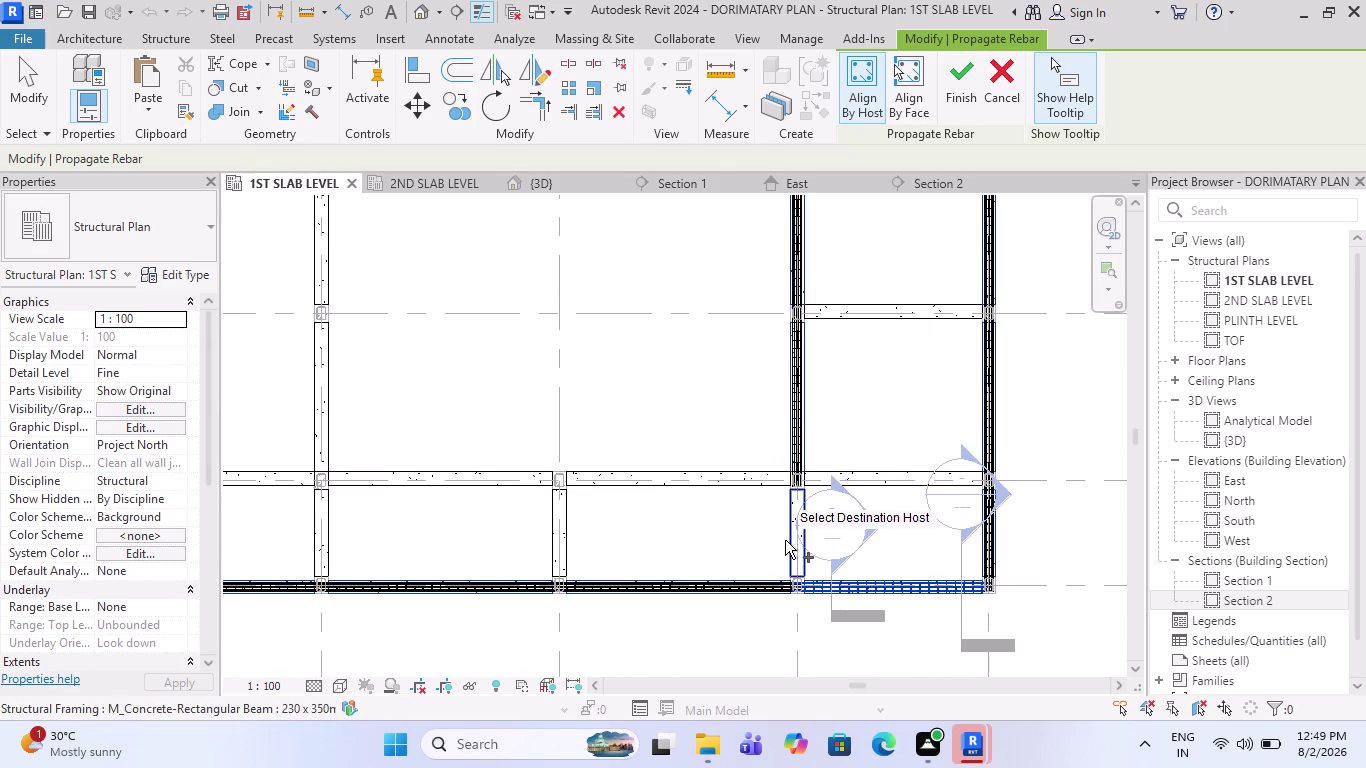
click(785, 540)
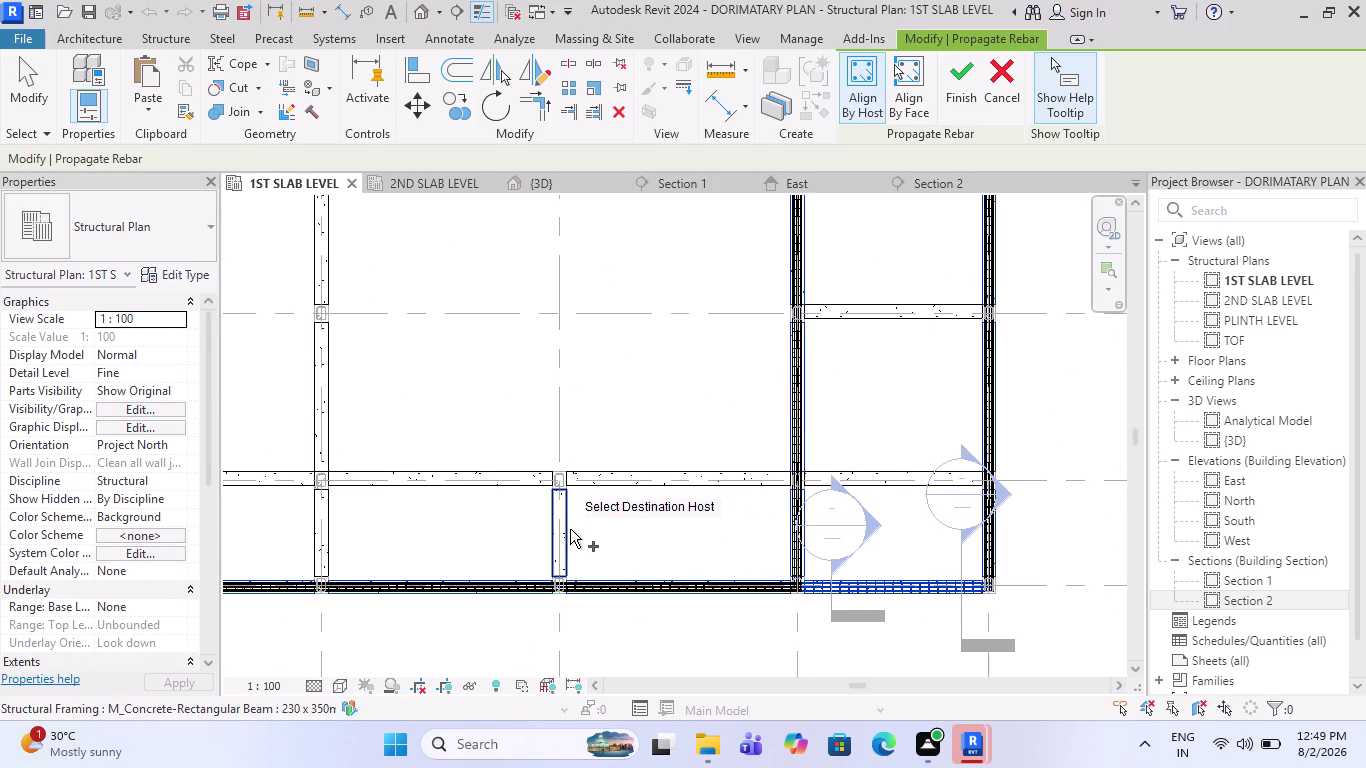
click(570, 529)
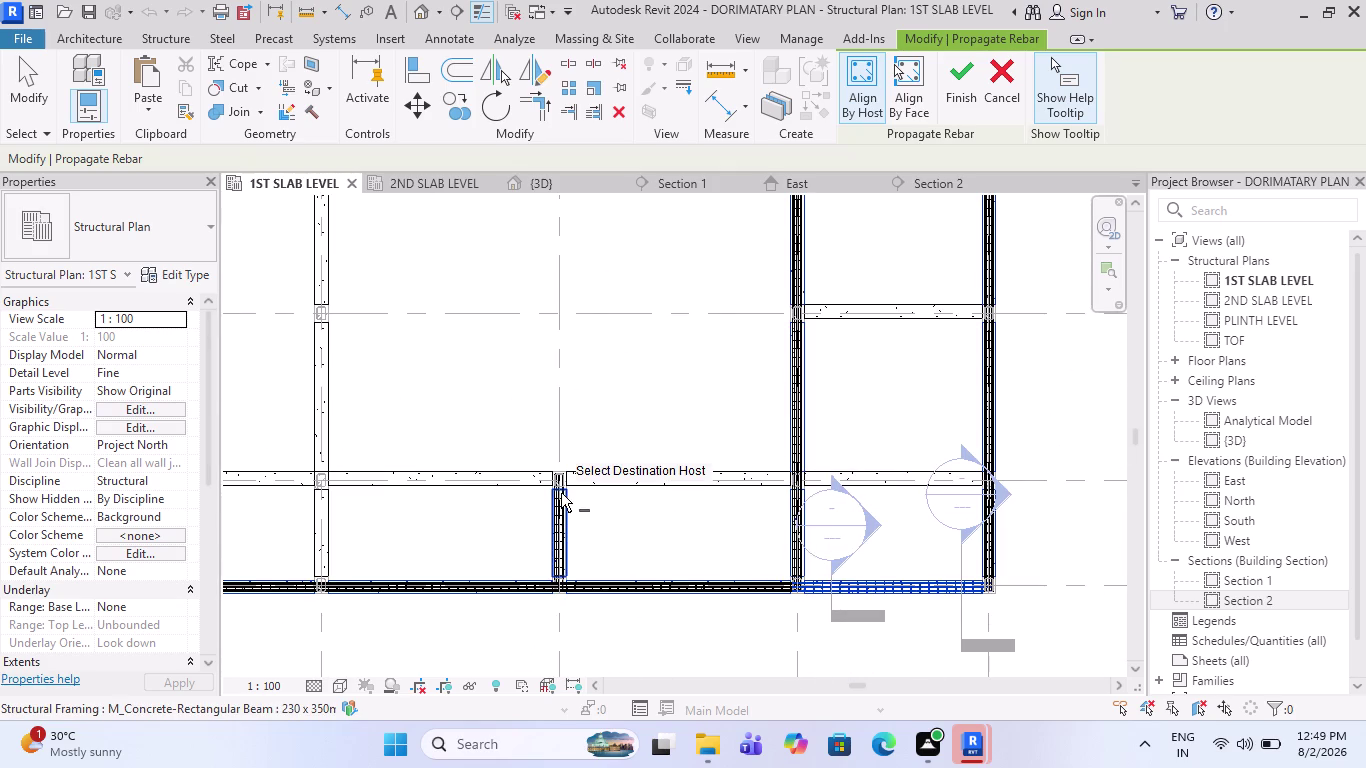
click(335, 541)
scroll(down, 3)
scroll(up, 3)
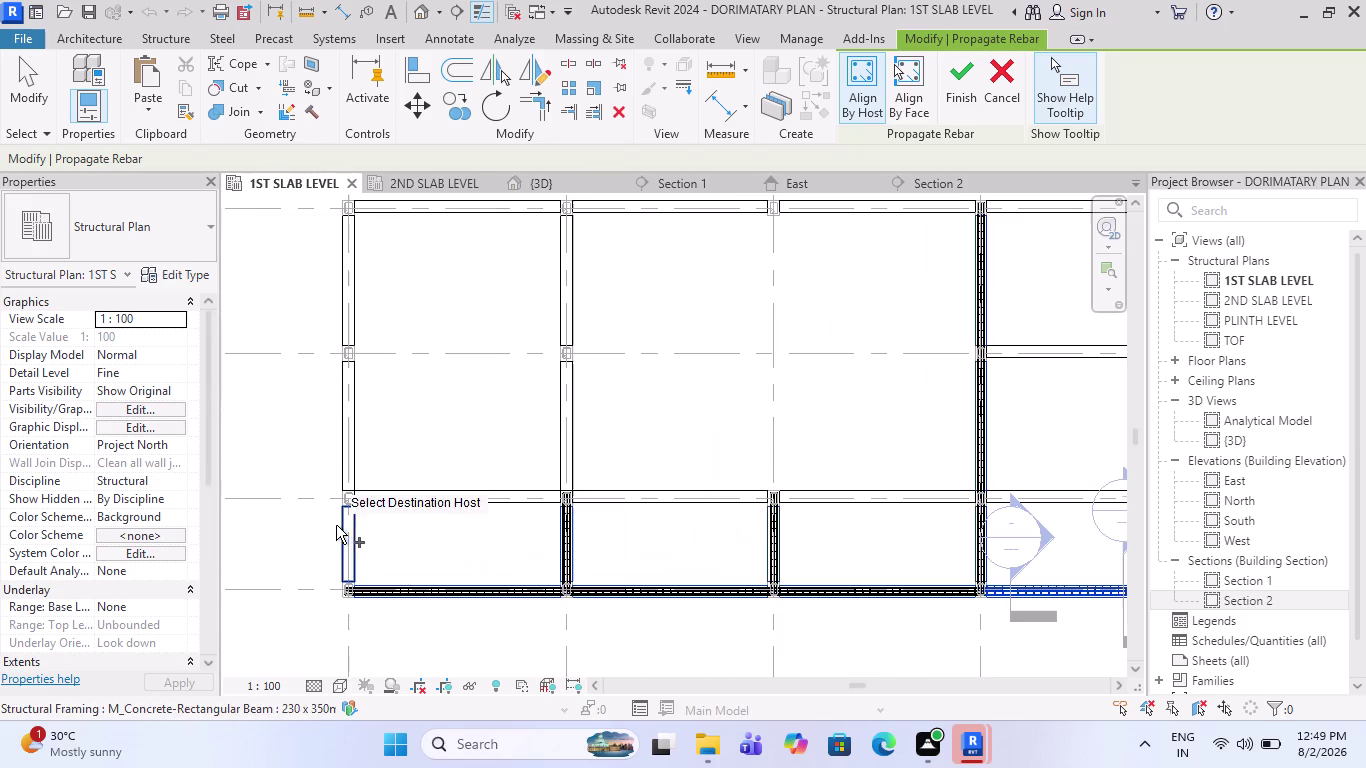
Add the leftmost short beam and three left beams above, then end the propagation.
click(355, 535)
click(357, 425)
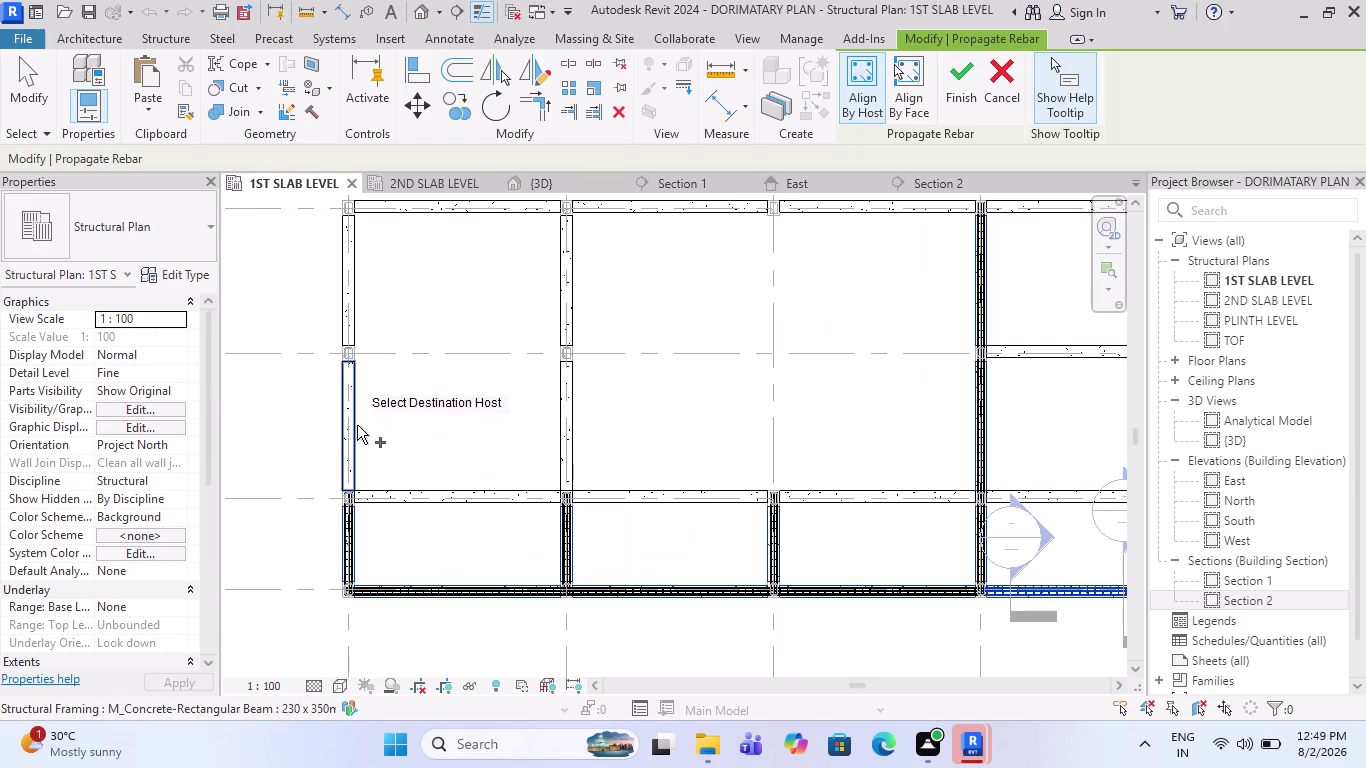
click(353, 311)
scroll(down, 3)
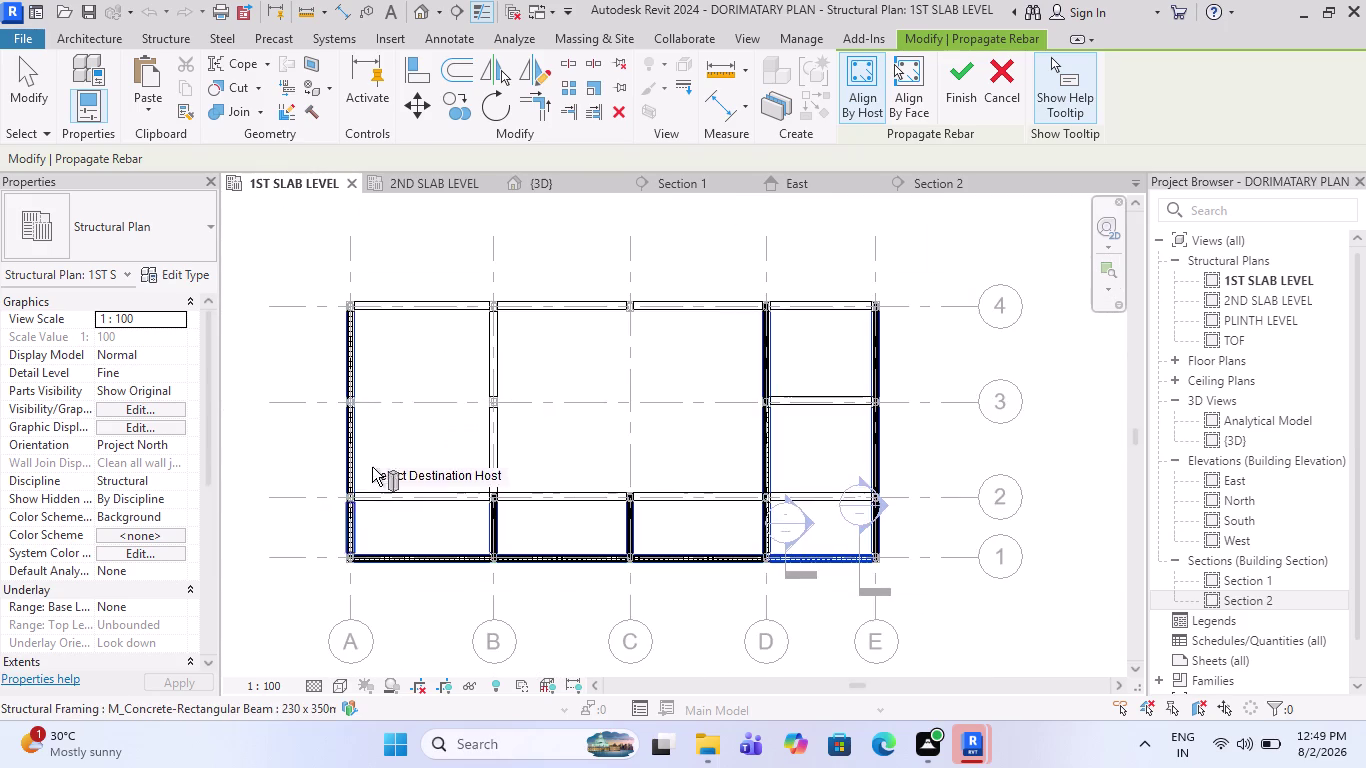
scroll(up, 3)
click(399, 302)
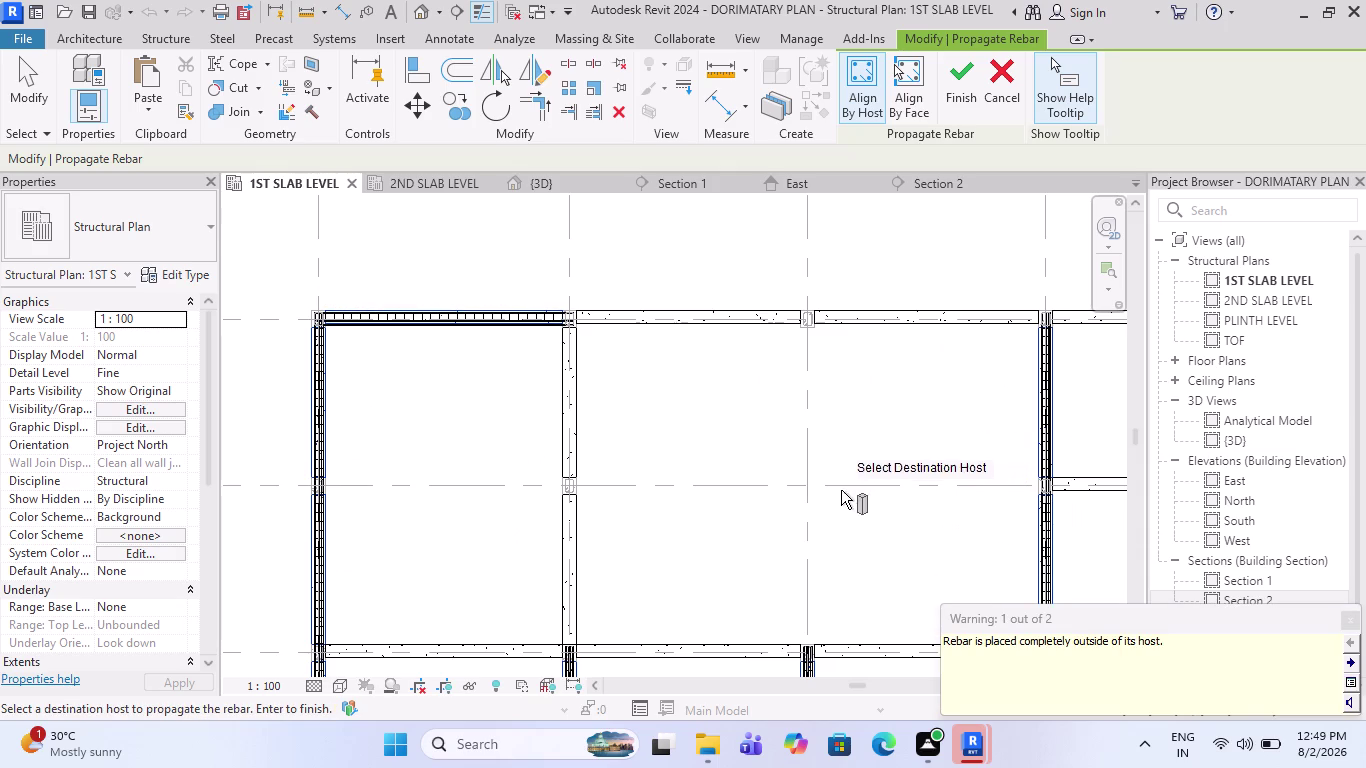
key(Escape)
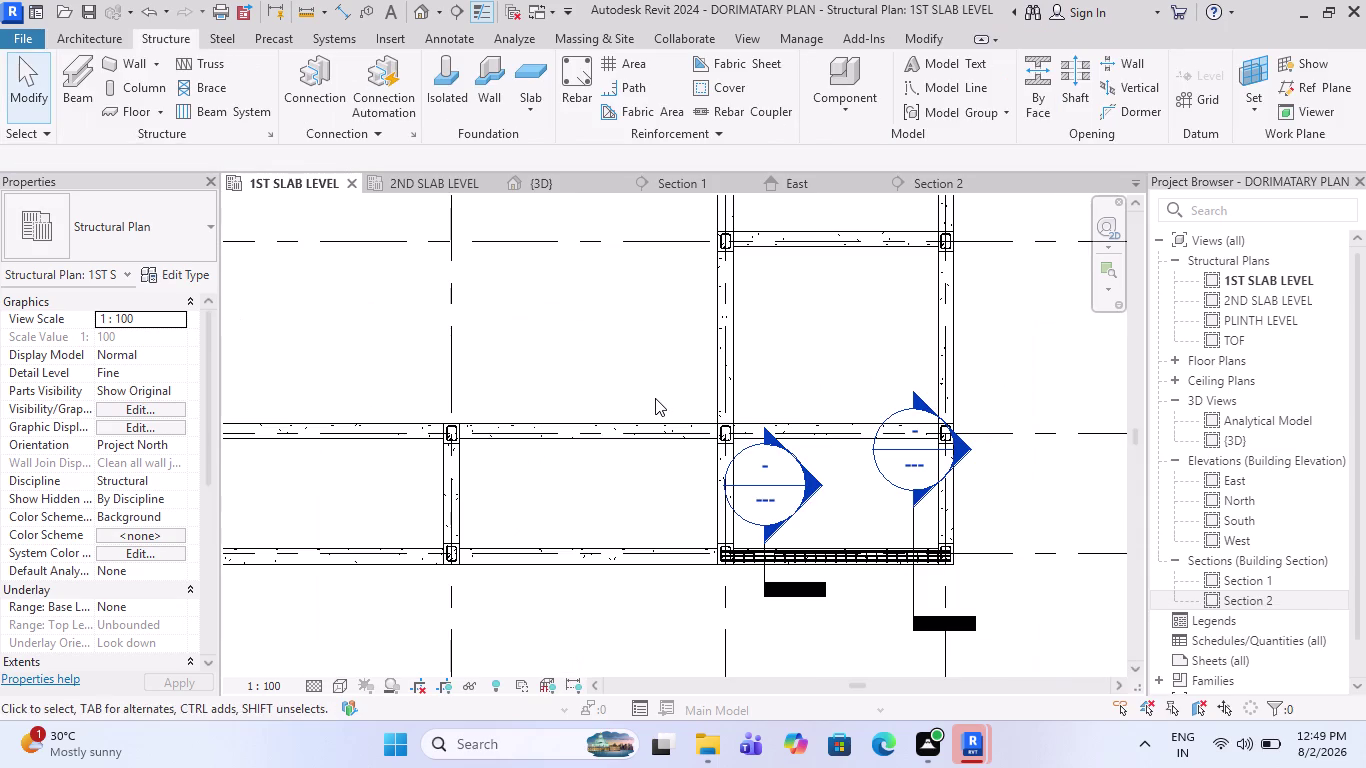
Start propagating the D–E beam's rebar onto the grid 1 beams spanning C–D and B–C.
scroll(down, 3)
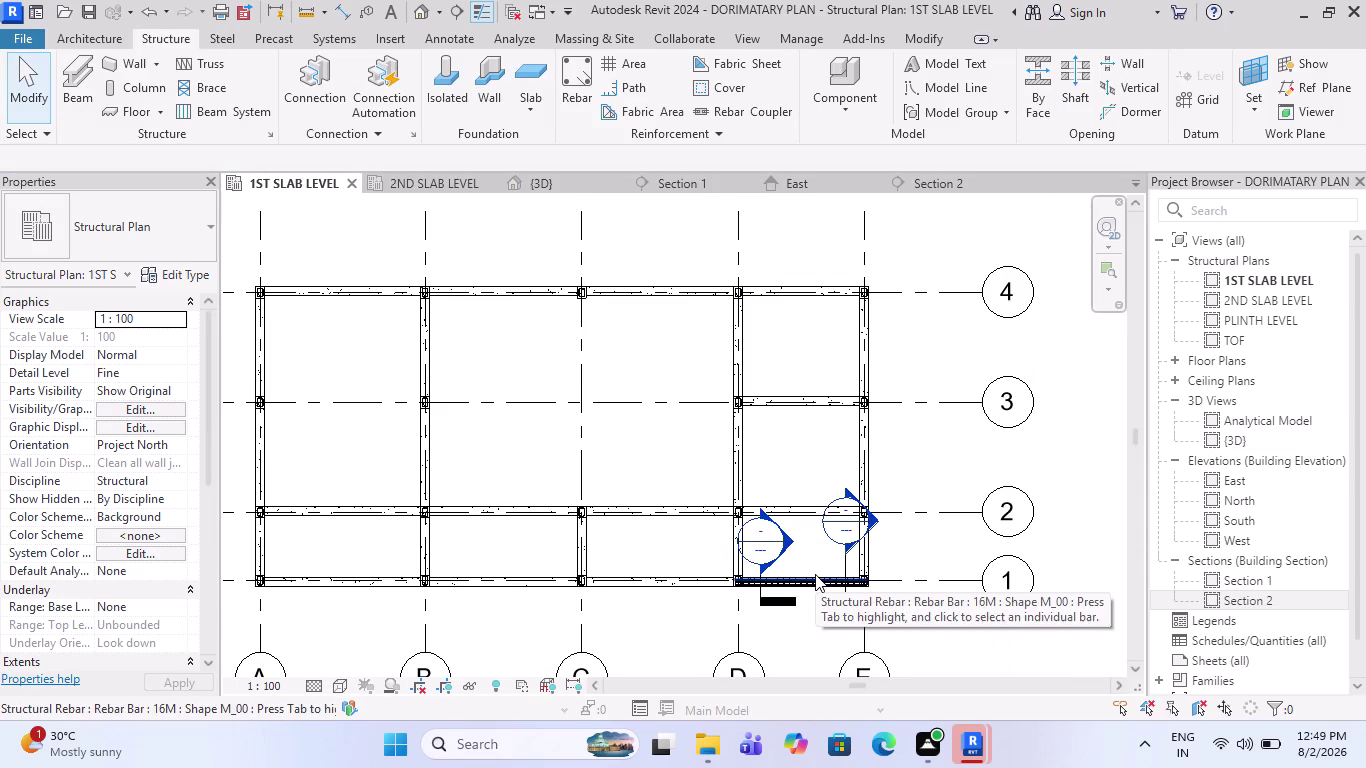
scroll(up, 3)
scroll(up, 3)
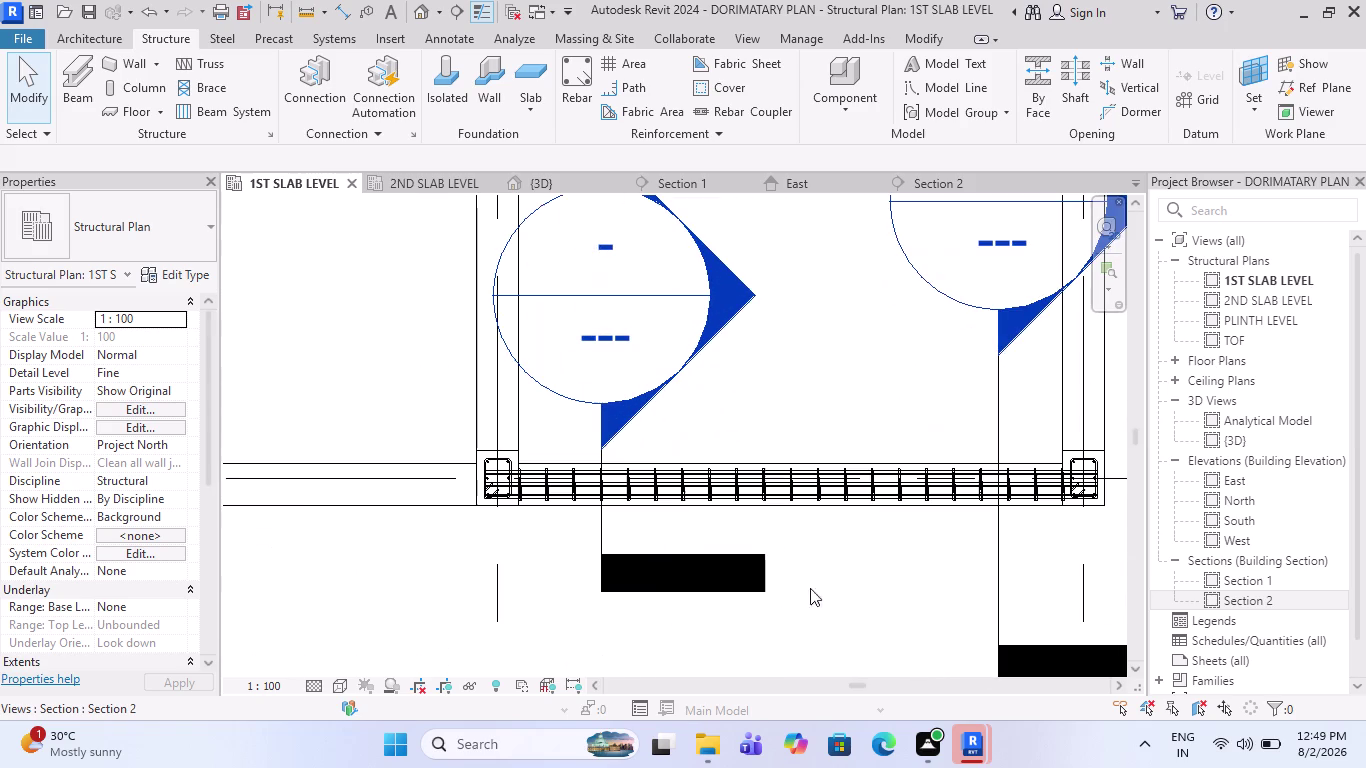
click(849, 511)
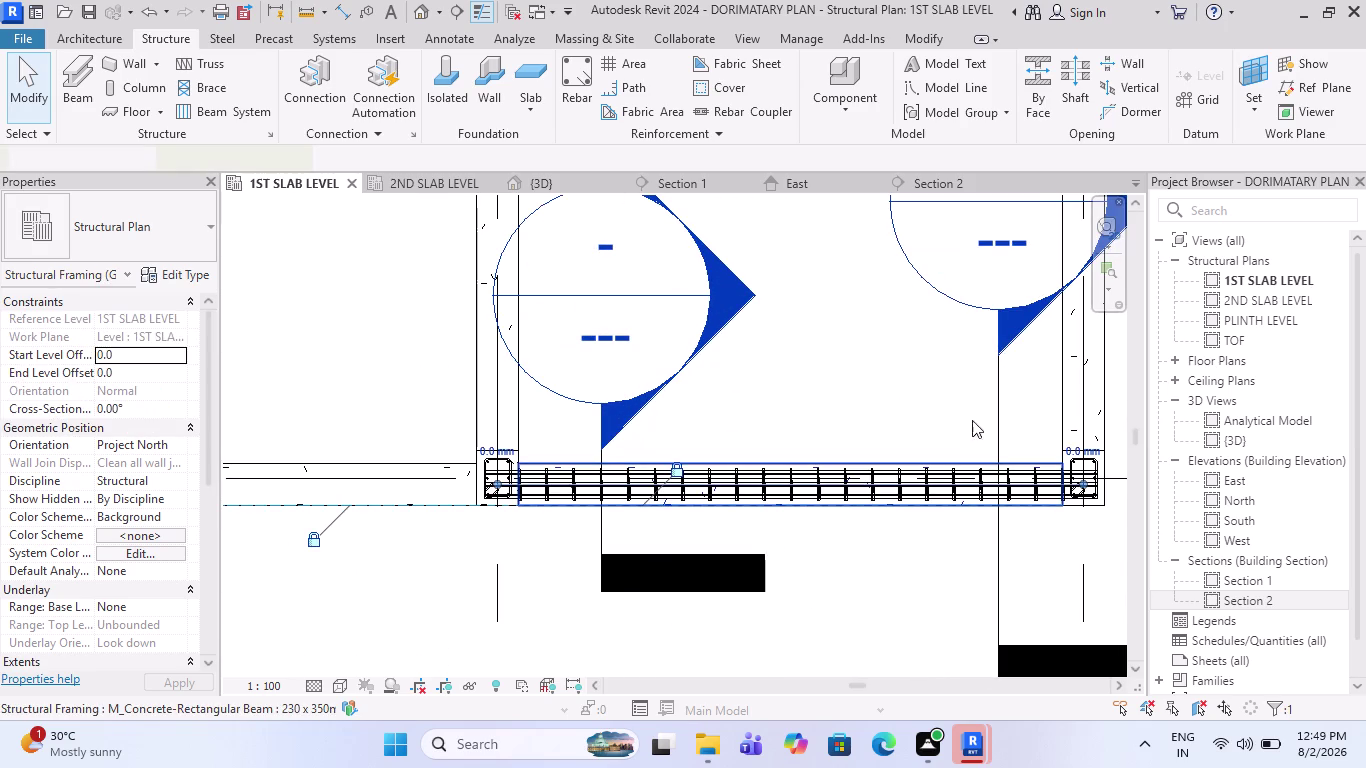
click(1305, 88)
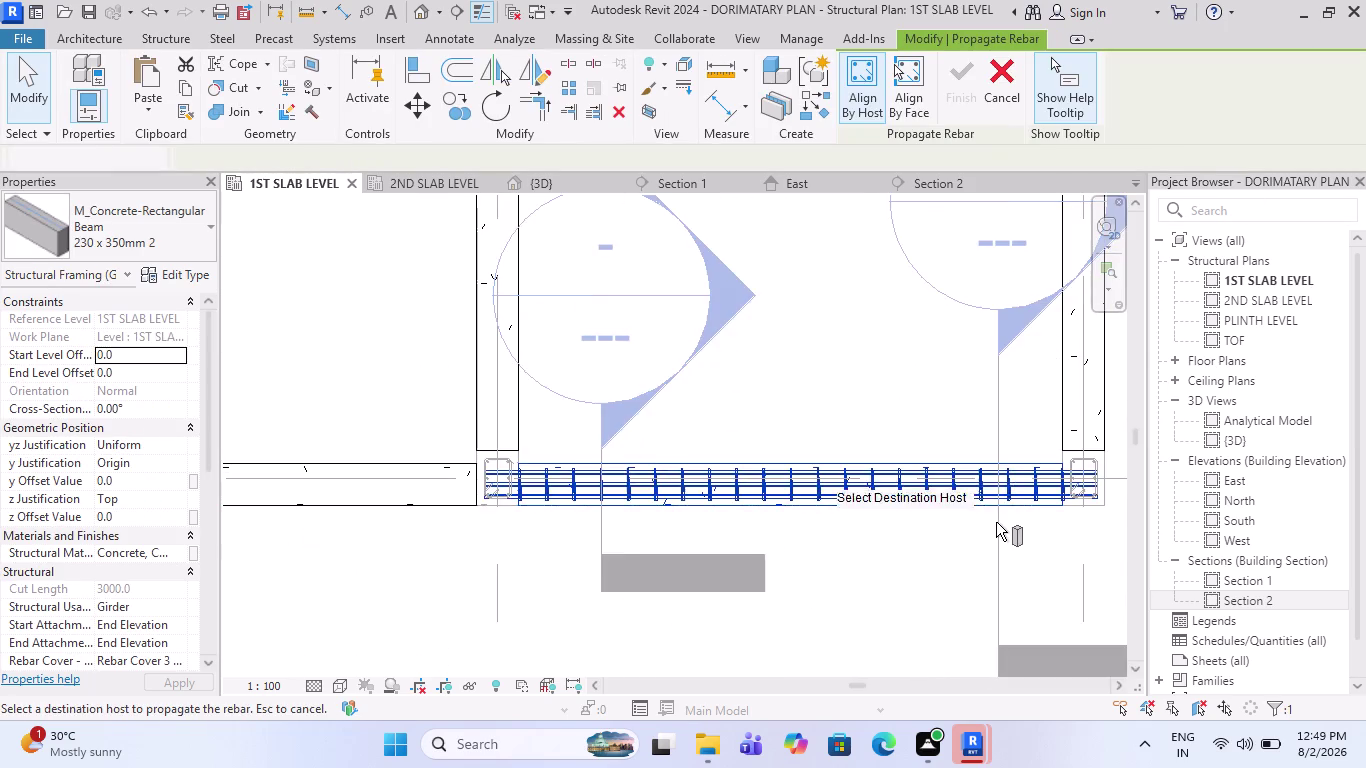
scroll(down, 3)
scroll(down, 3)
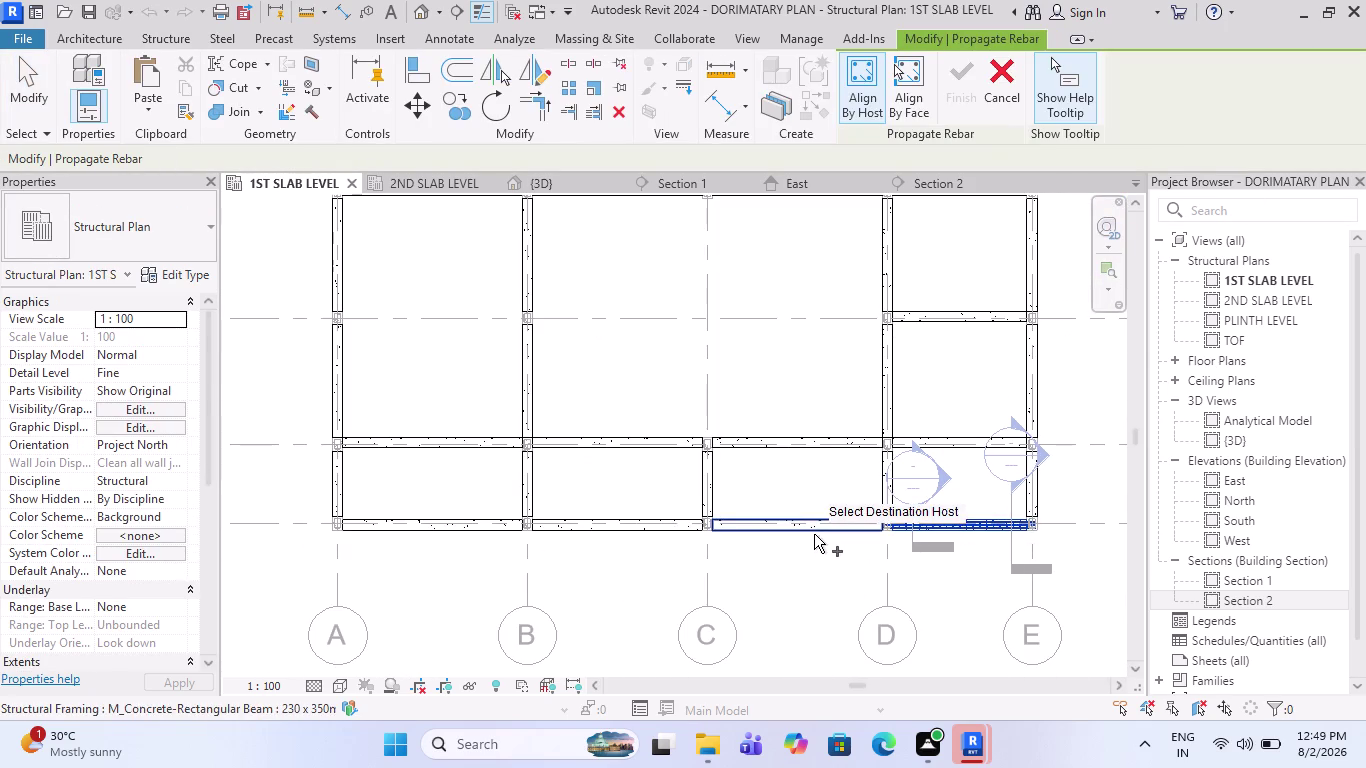
click(814, 534)
click(591, 534)
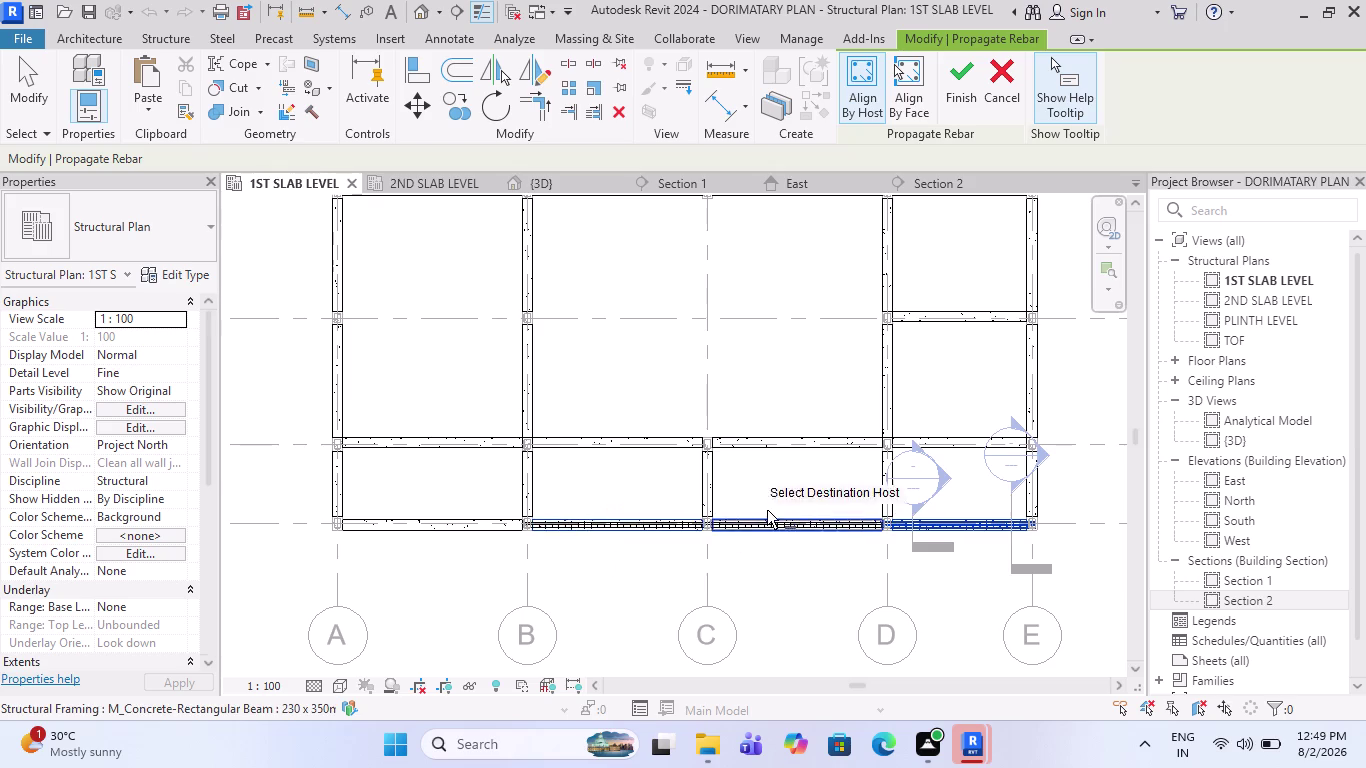
Add another grid 1 beam, two grid A beams, and the grid 1 A–B beam as destinations.
scroll(up, 3)
scroll(up, 3)
scroll(down, 3)
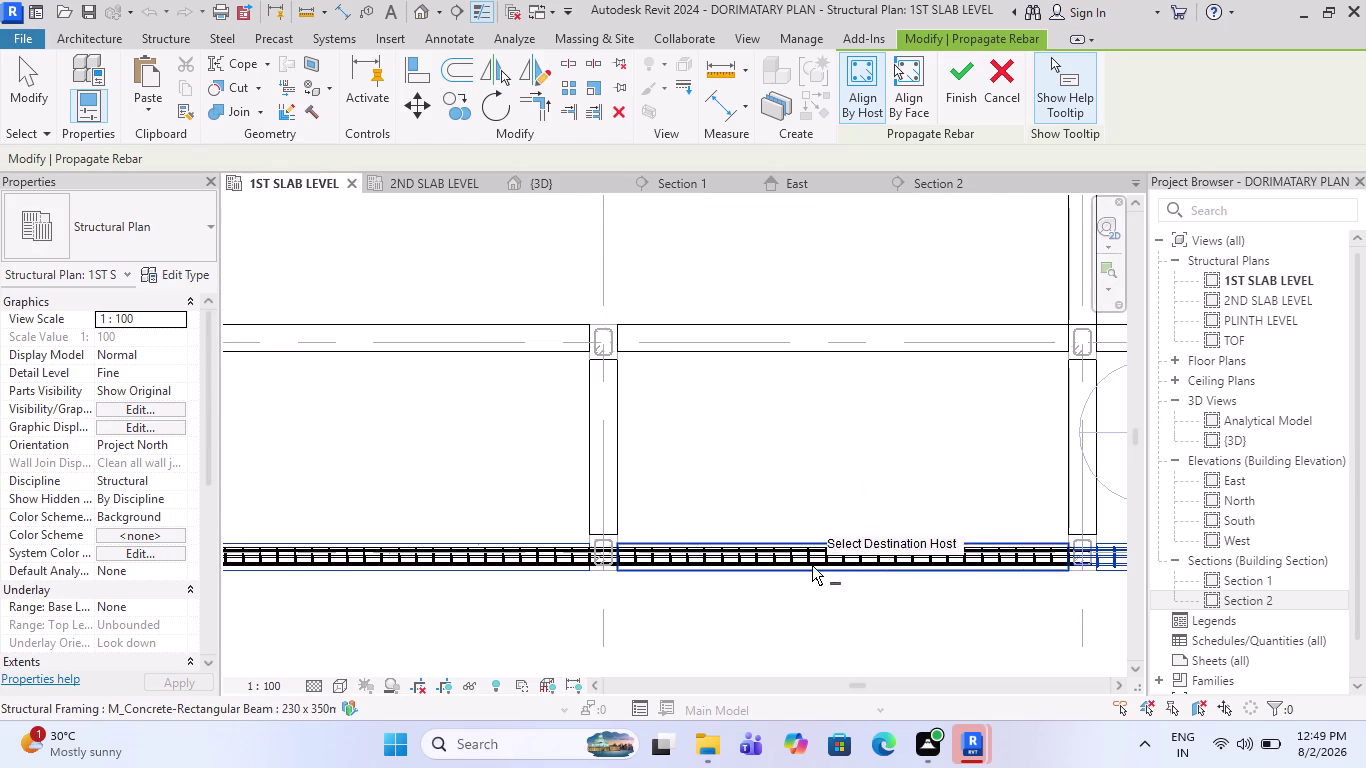
scroll(up, 3)
scroll(up, 3)
scroll(up, 3)
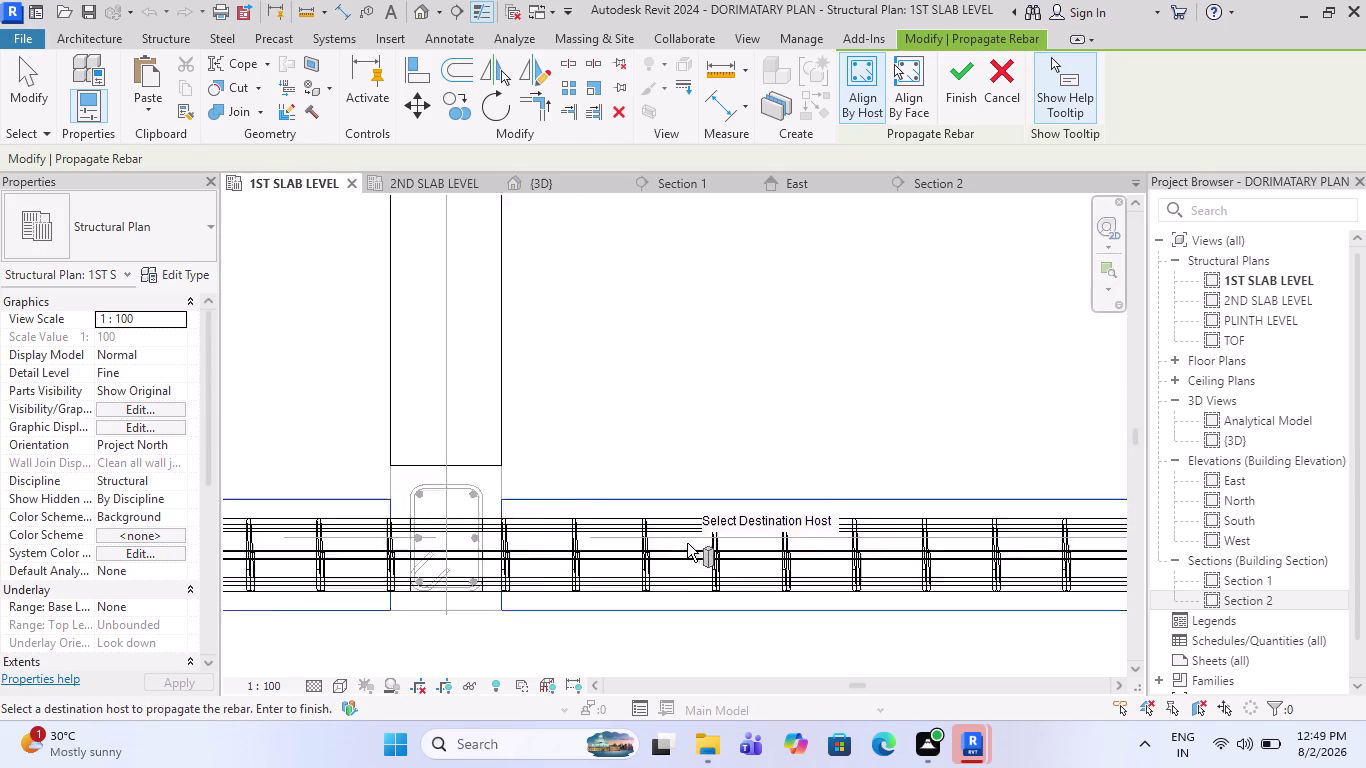
scroll(up, 3)
scroll(down, 3)
scroll(up, 3)
scroll(down, 3)
scroll(down, 3)
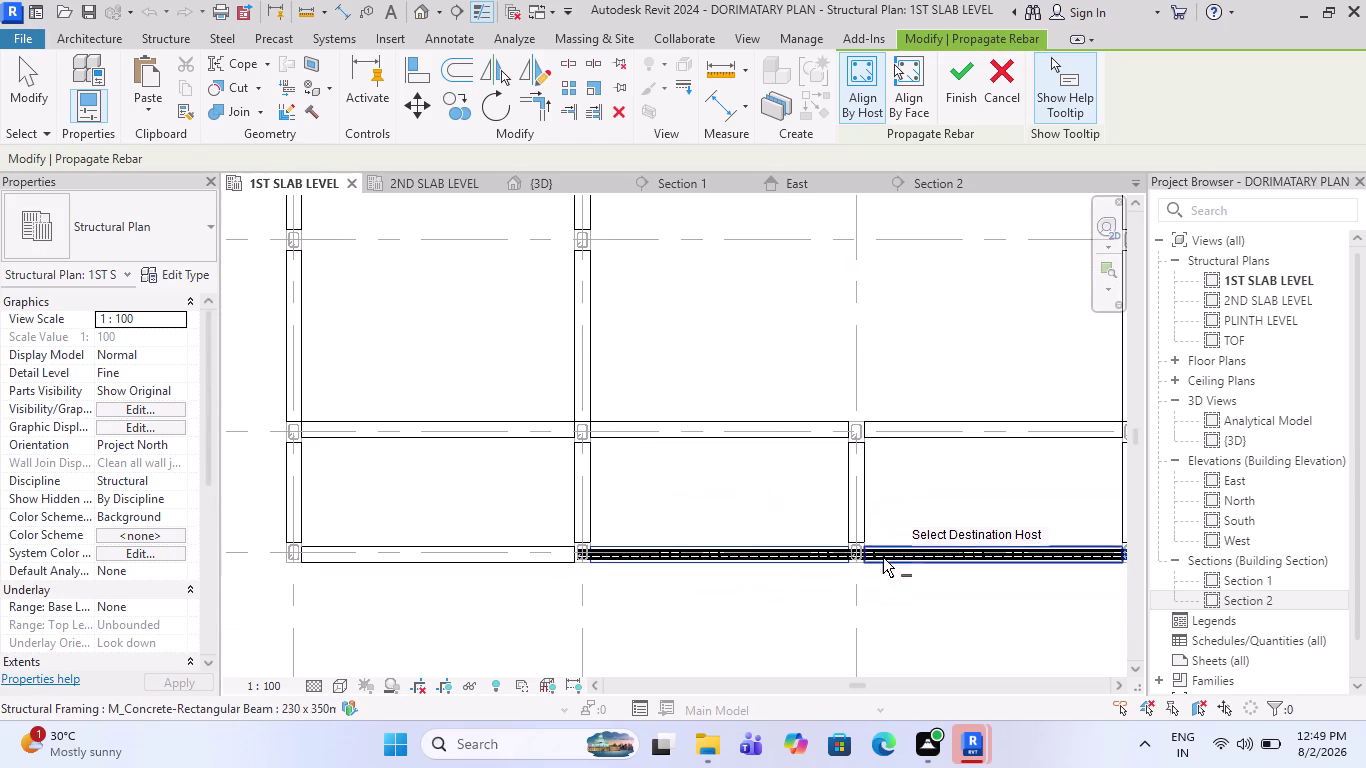
click(514, 564)
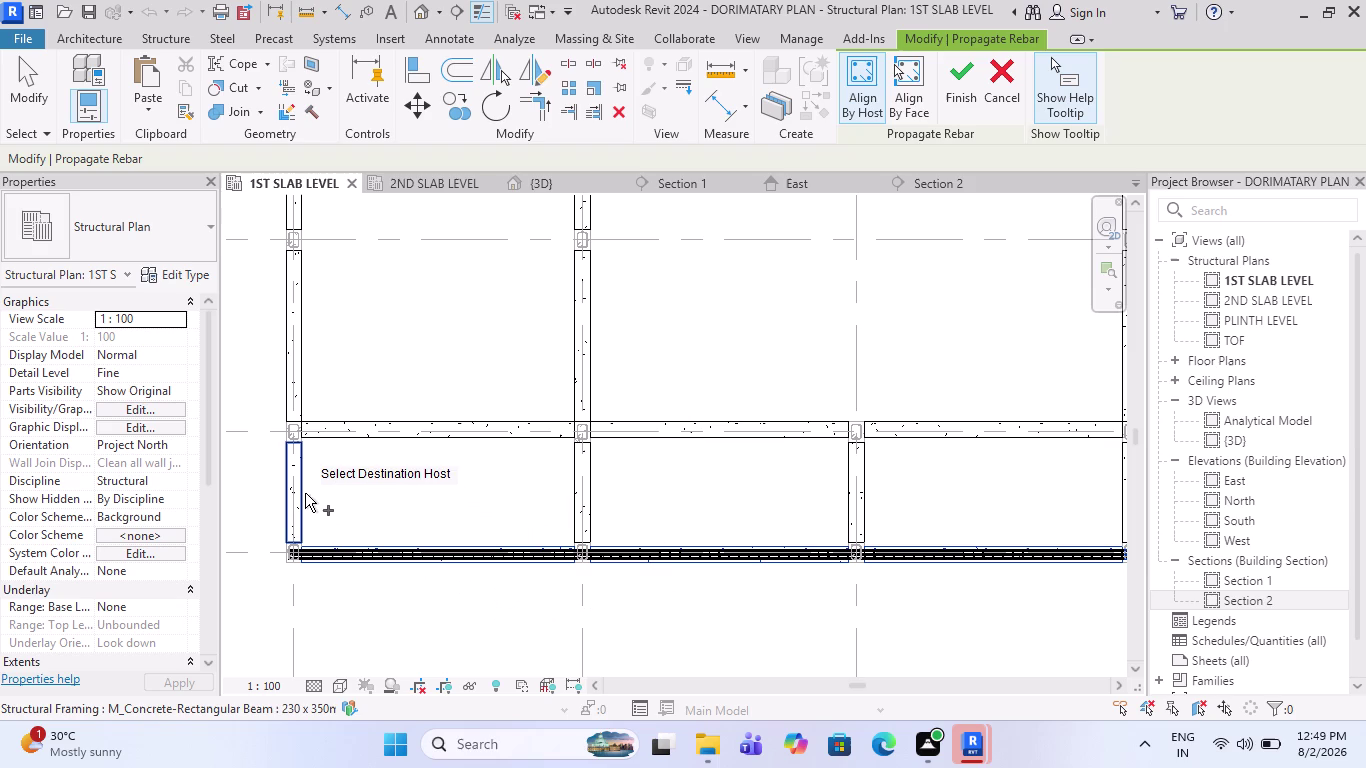
click(304, 491)
click(299, 352)
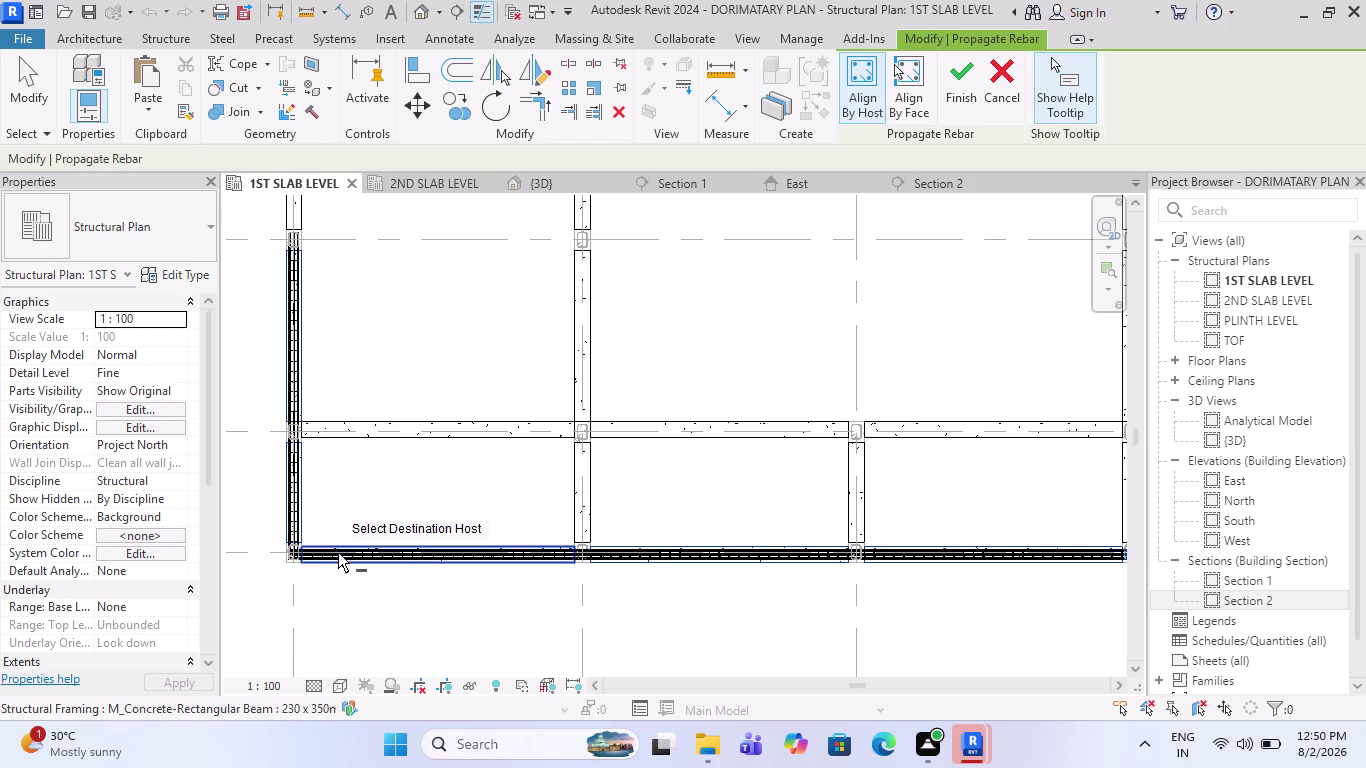
scroll(down, 3)
click(326, 334)
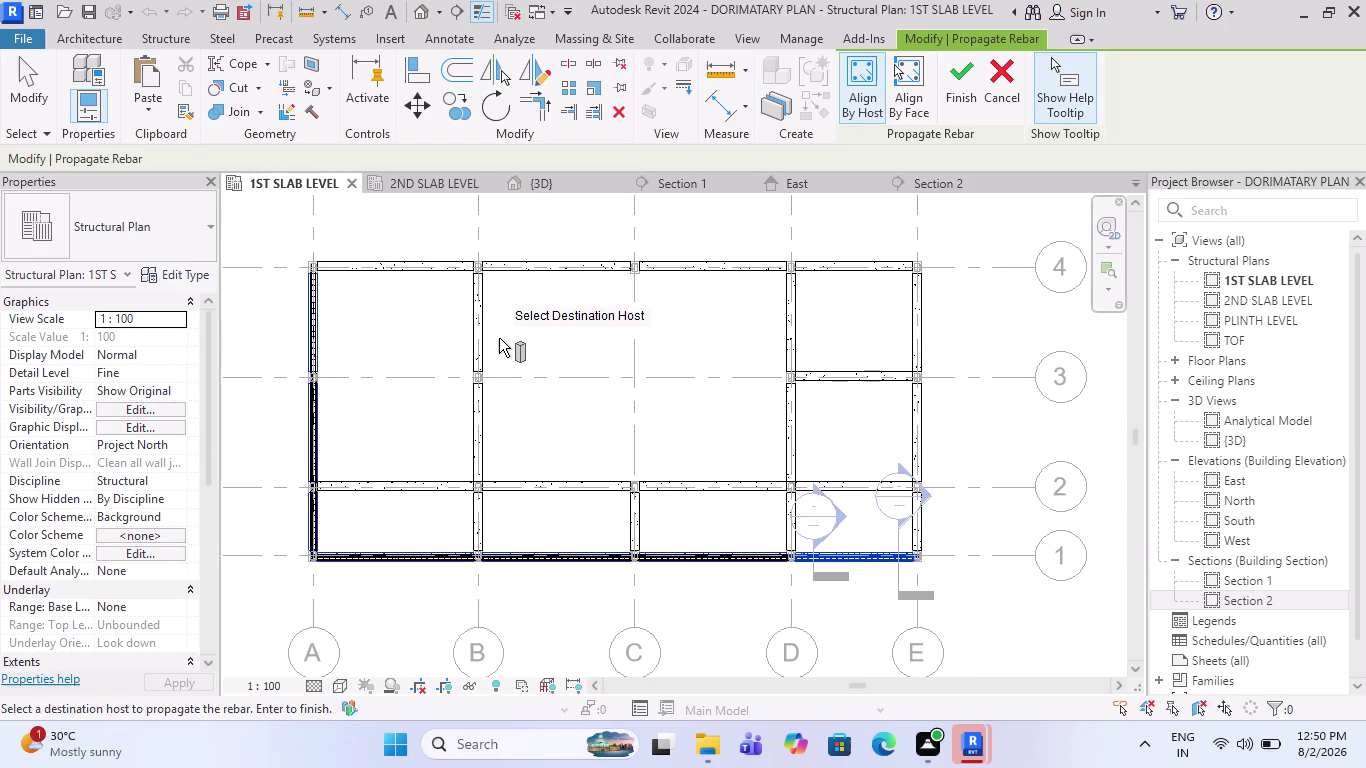
Add the interior vertical beams between grids 1–2 and 2–3 as rebar destinations.
click(487, 339)
scroll(up, 3)
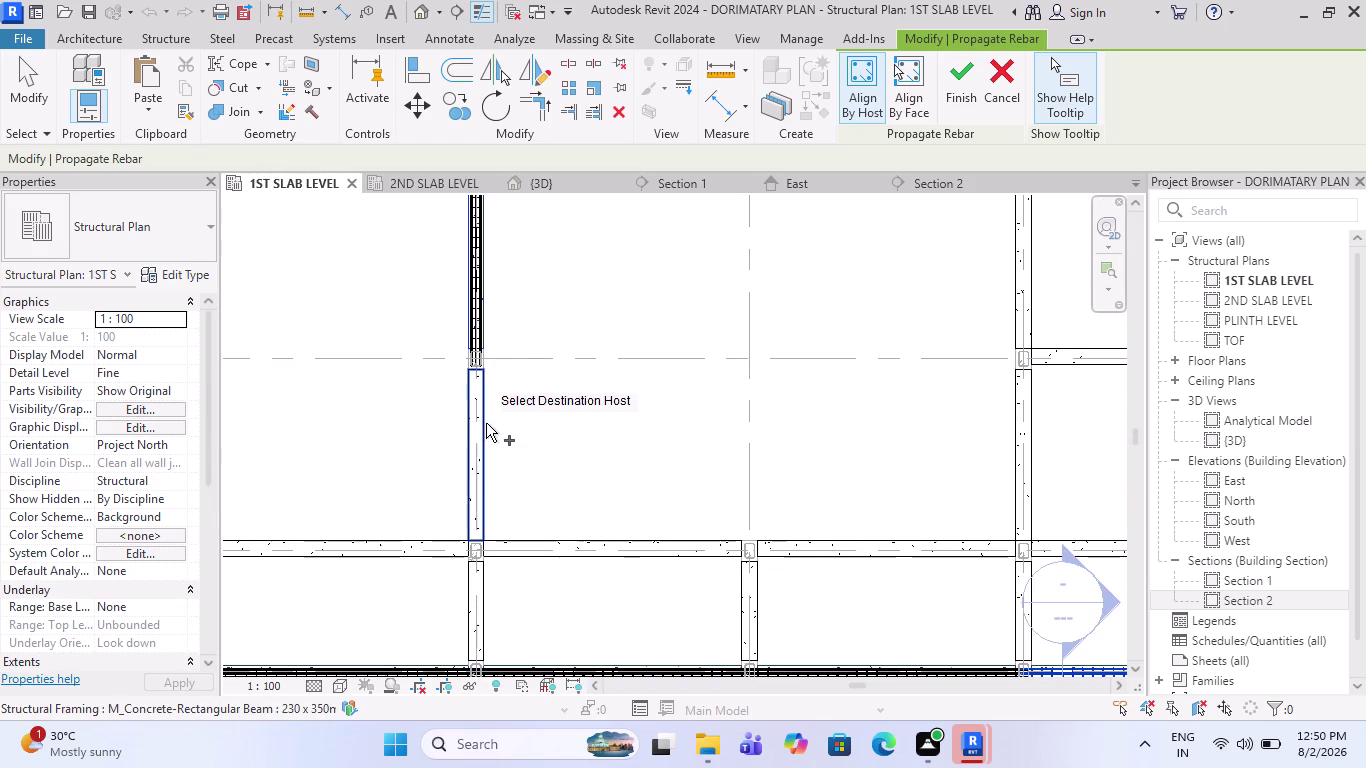
click(486, 423)
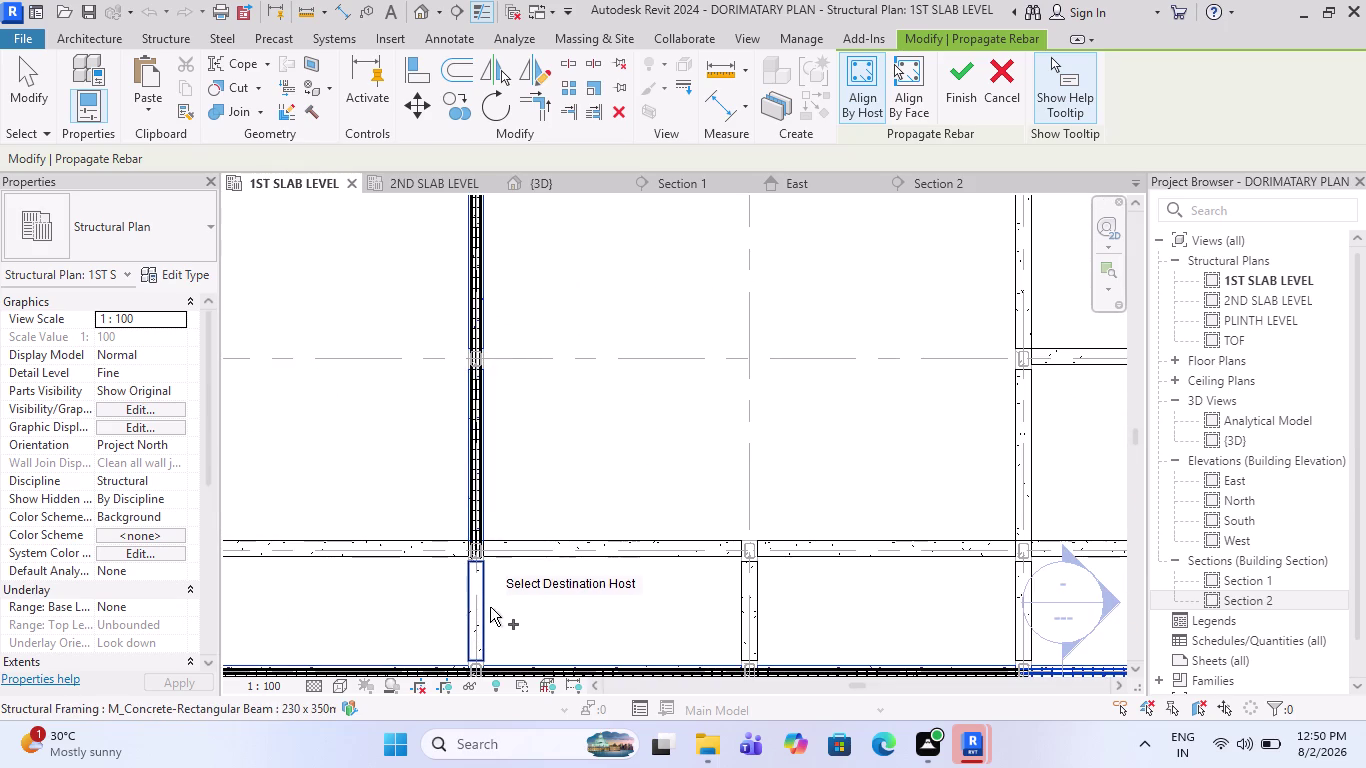
click(488, 610)
click(765, 612)
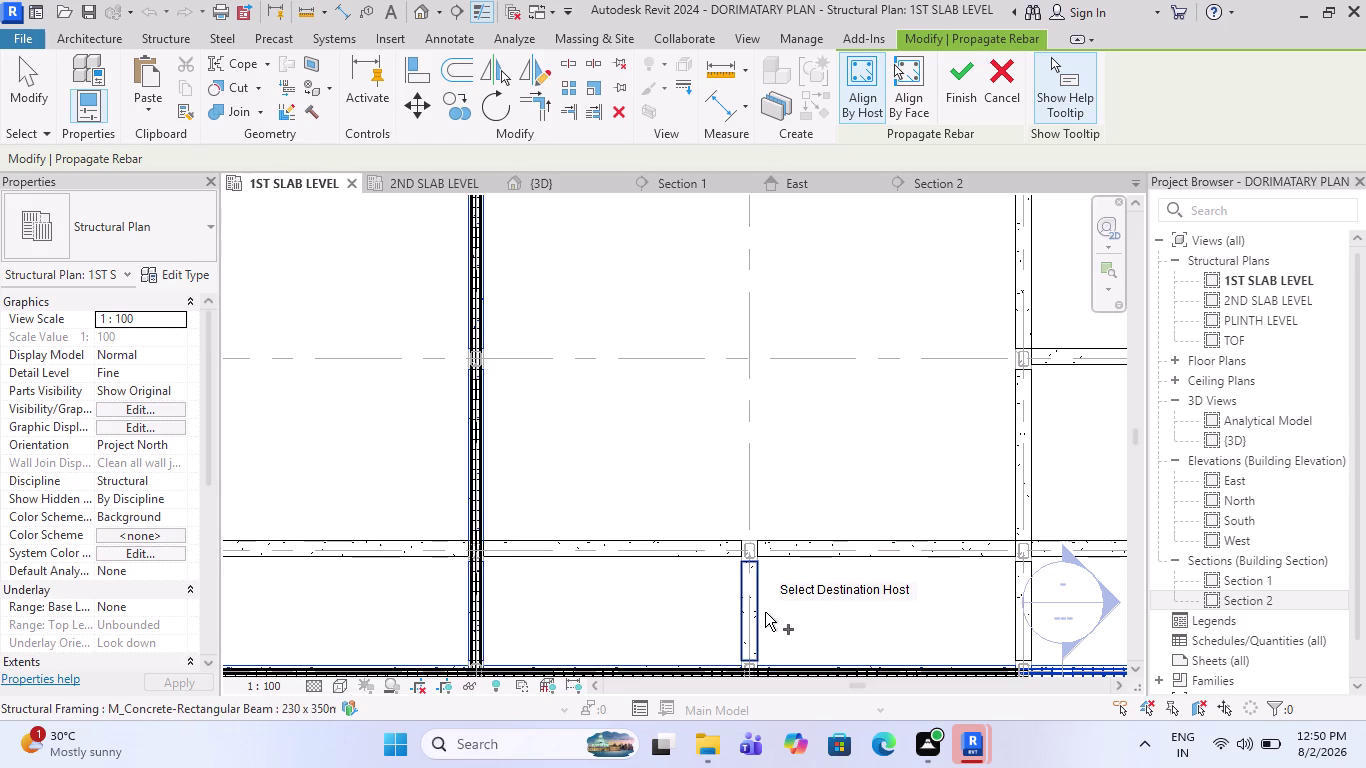
scroll(down, 3)
scroll(up, 3)
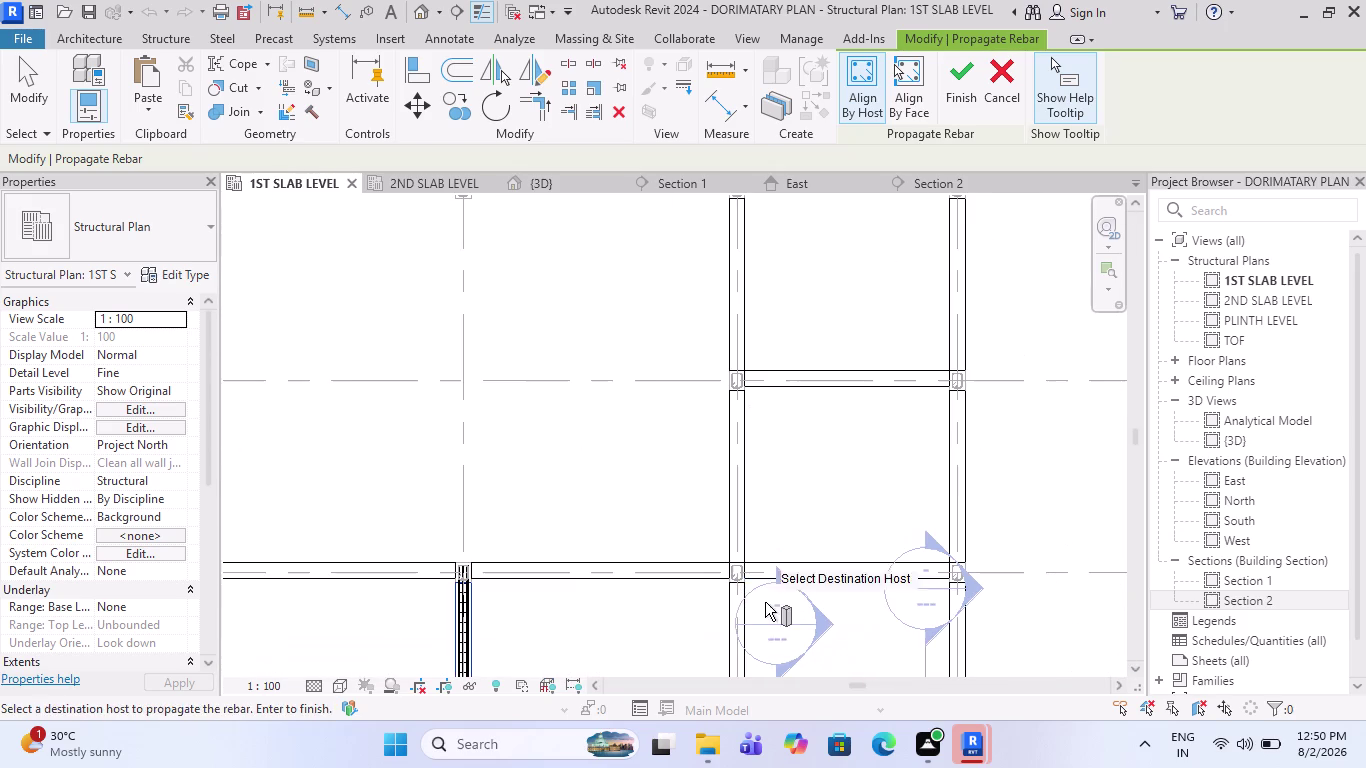
click(750, 624)
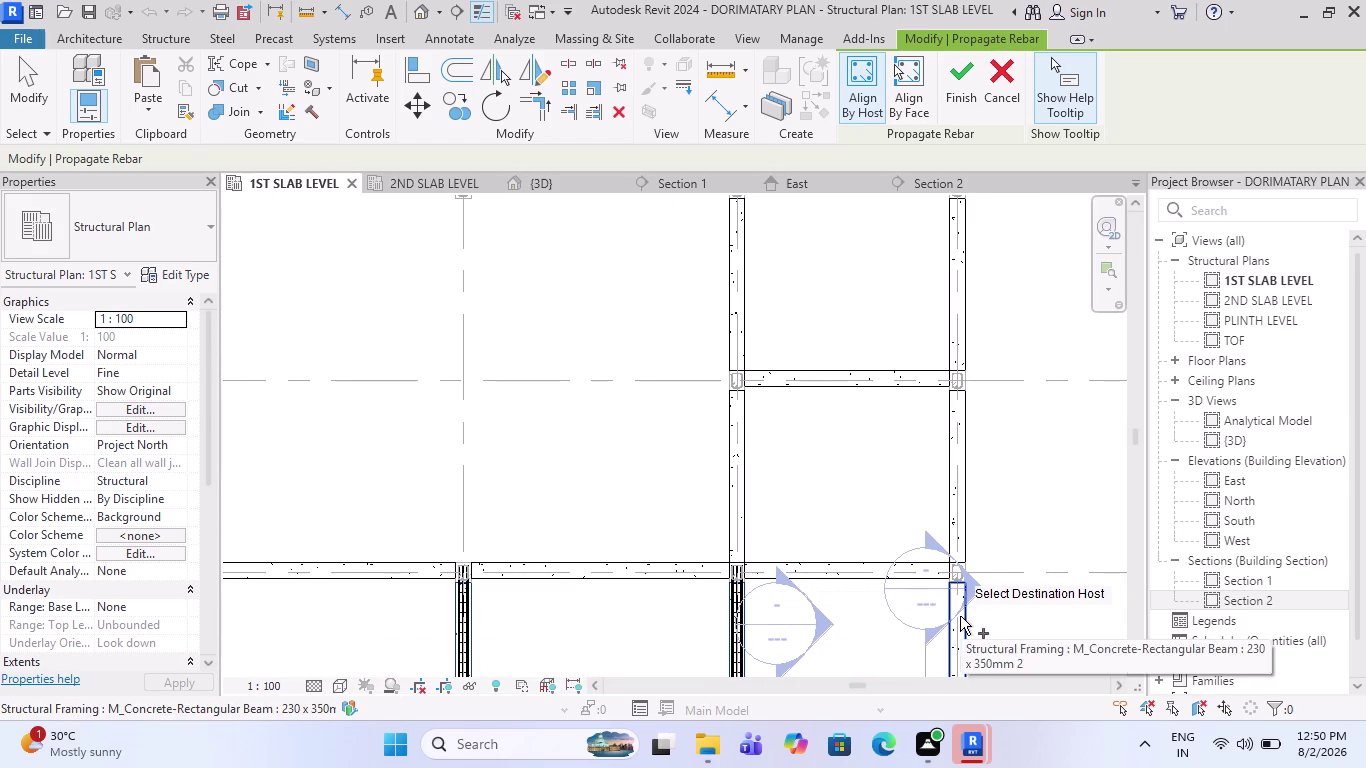
Add the grid E beams between grids 1–2, 2–3 and 3–4 as destinations.
click(960, 616)
click(967, 506)
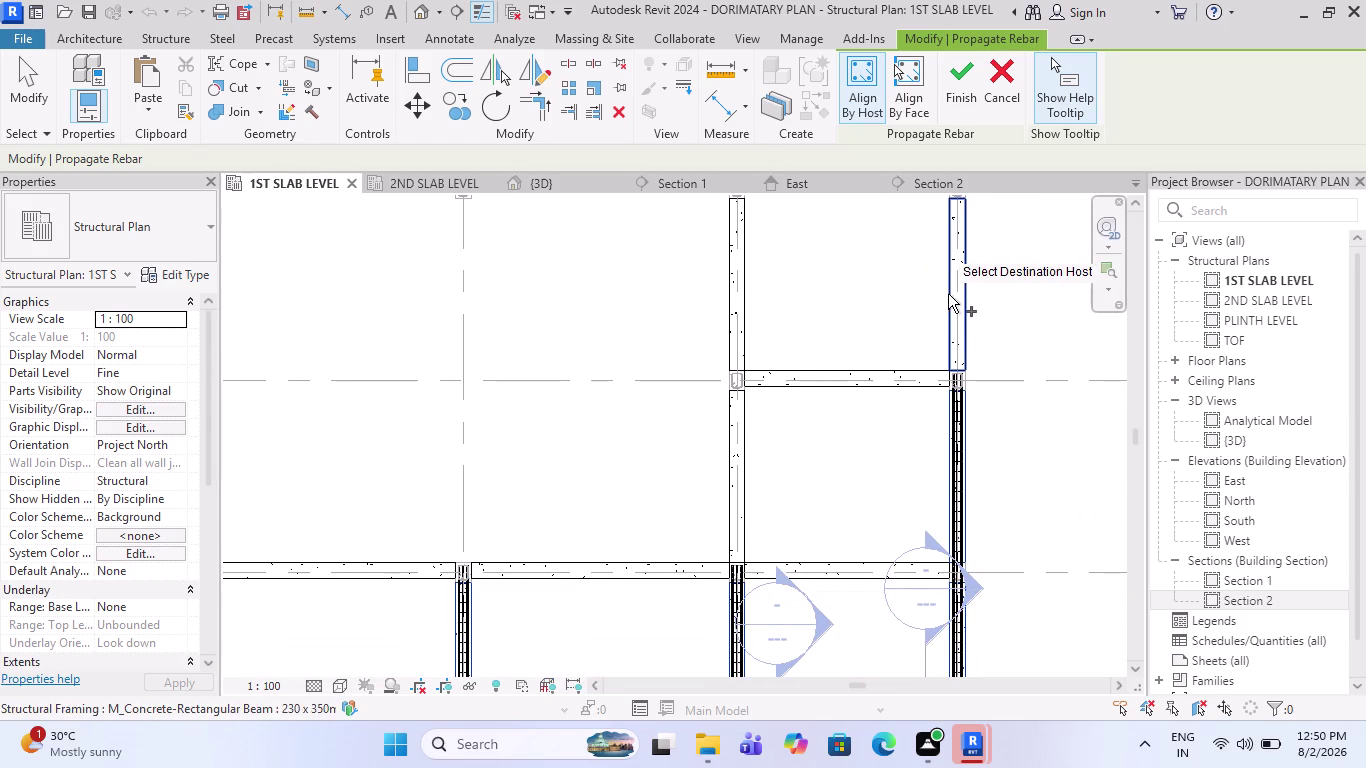
click(948, 294)
scroll(down, 3)
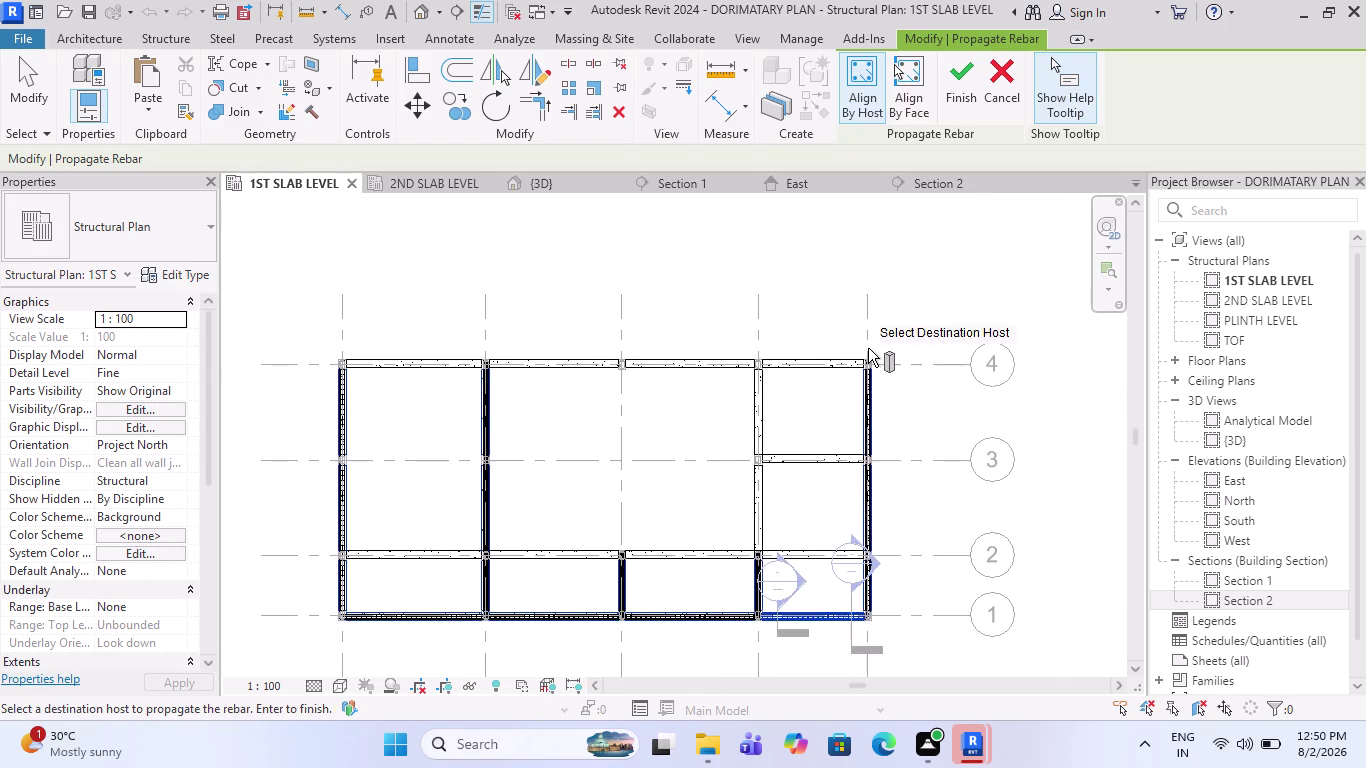
scroll(up, 3)
scroll(down, 3)
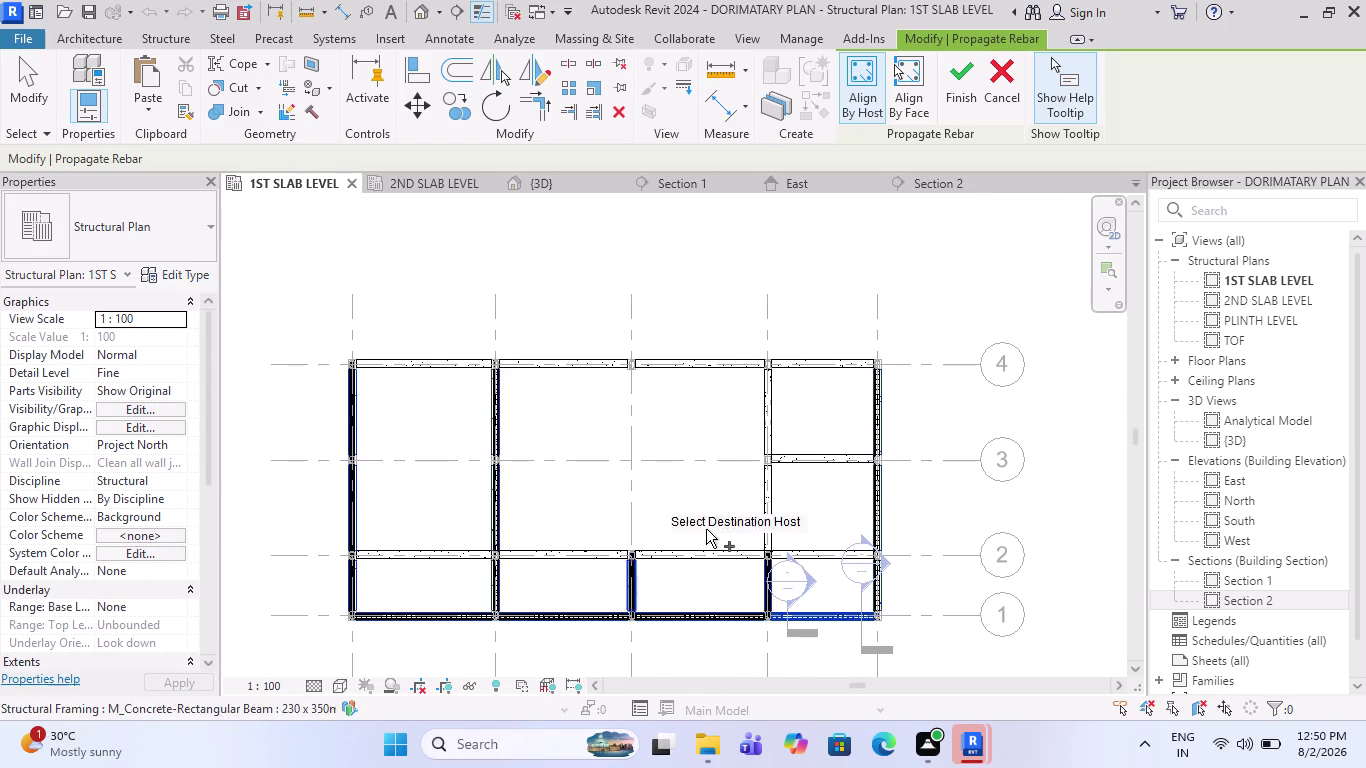
scroll(up, 3)
scroll(up, 3)
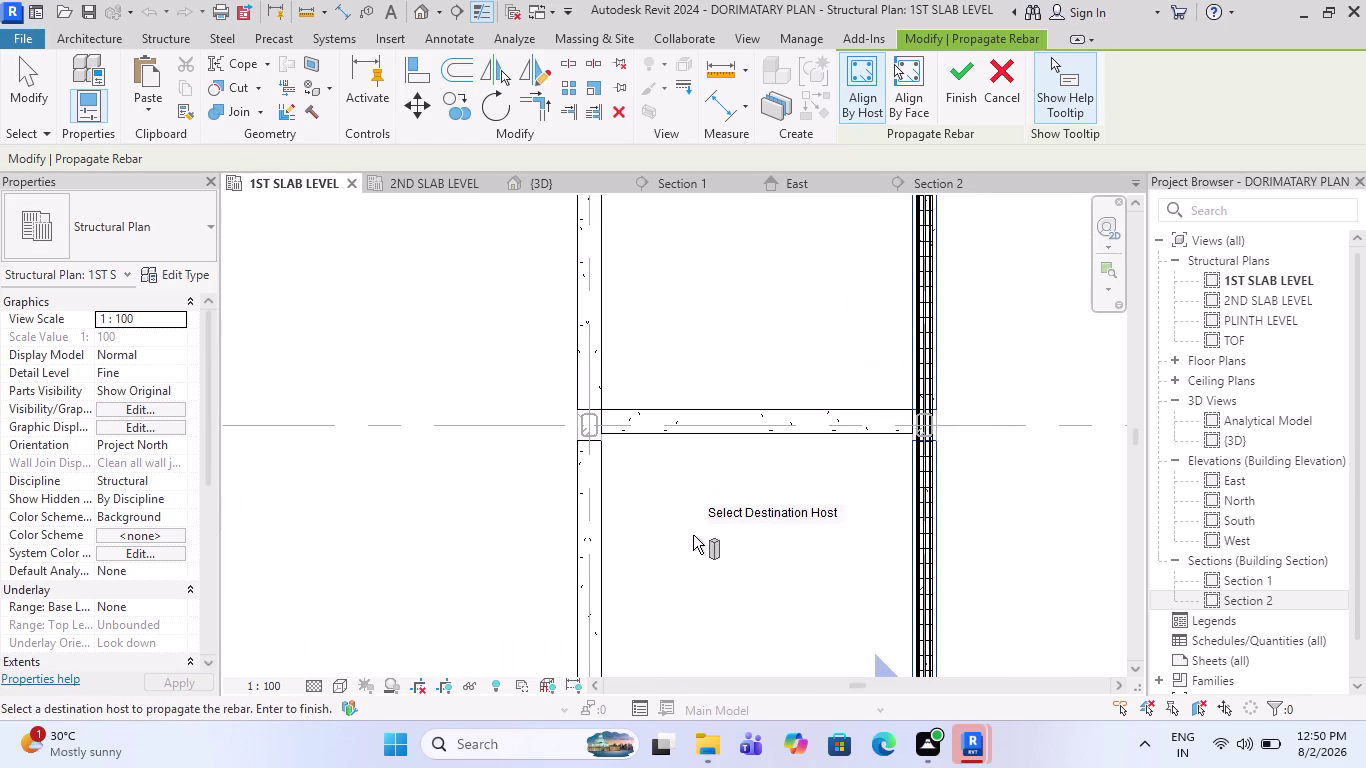
scroll(down, 3)
scroll(down, 3)
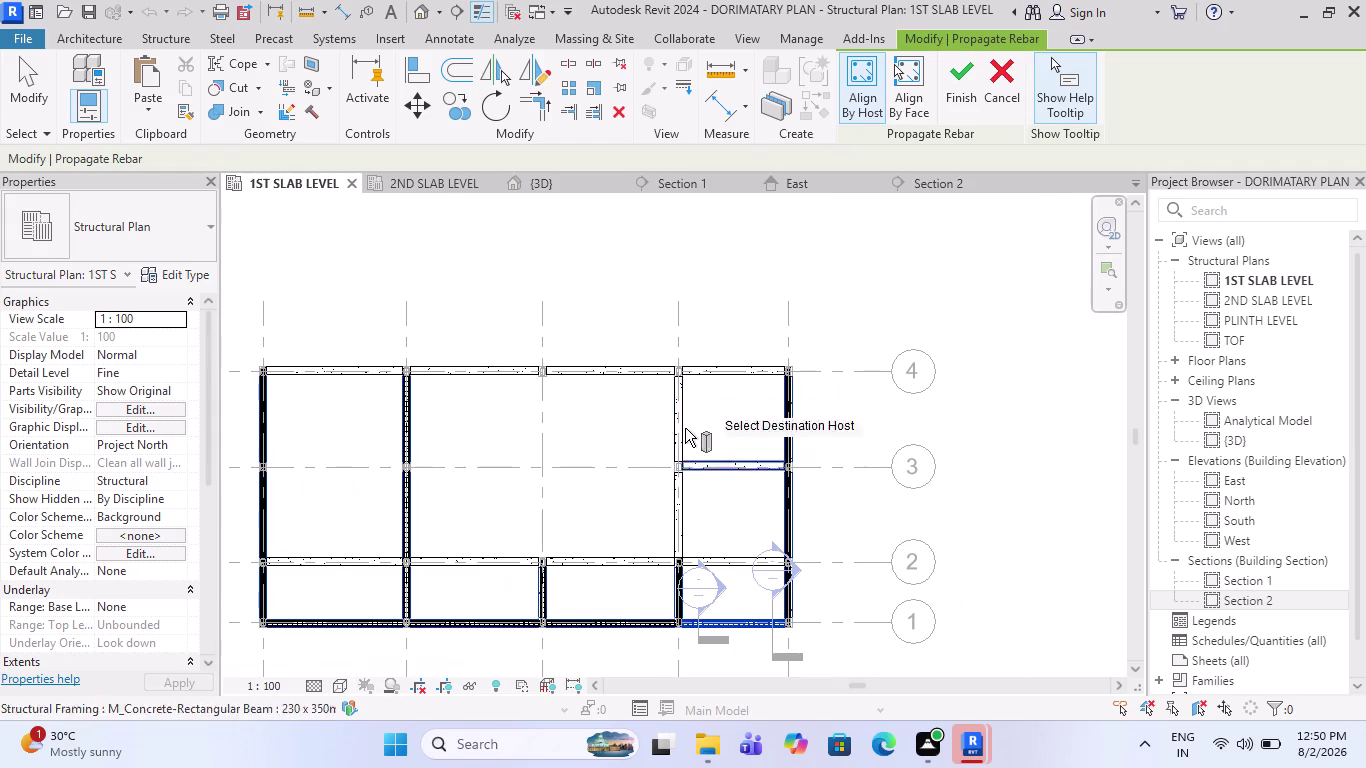
scroll(up, 3)
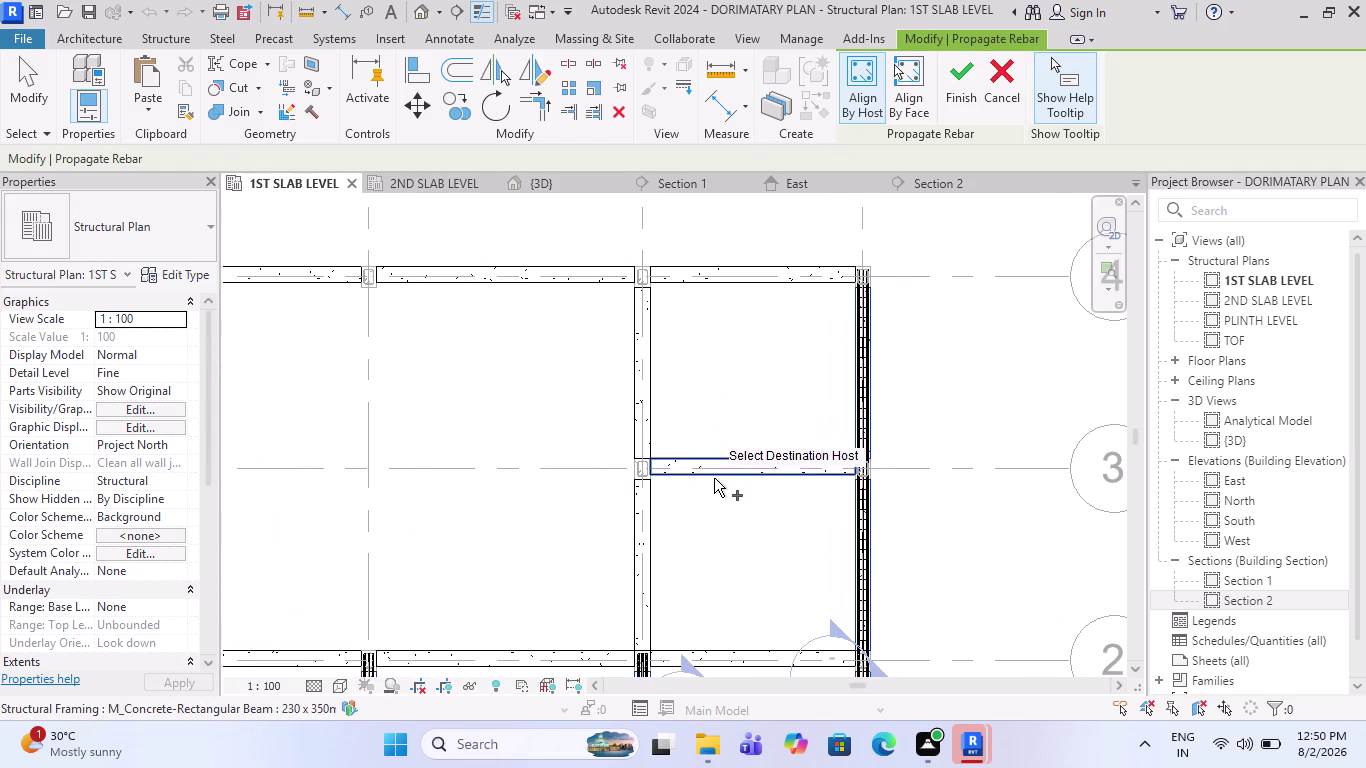
scroll(up, 3)
Add the grid 3 beam between D and E and another horizontal beam, then finish propagation.
click(714, 478)
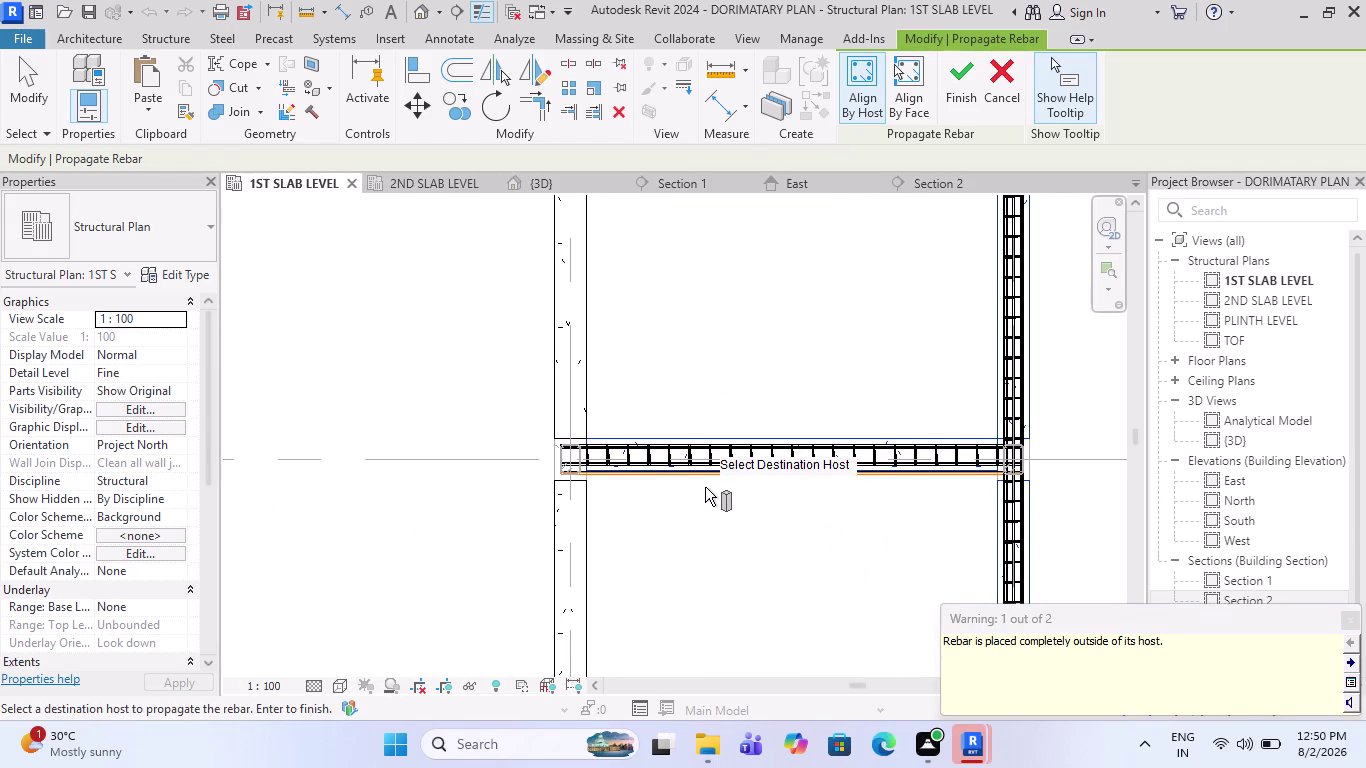
click(843, 569)
scroll(up, 3)
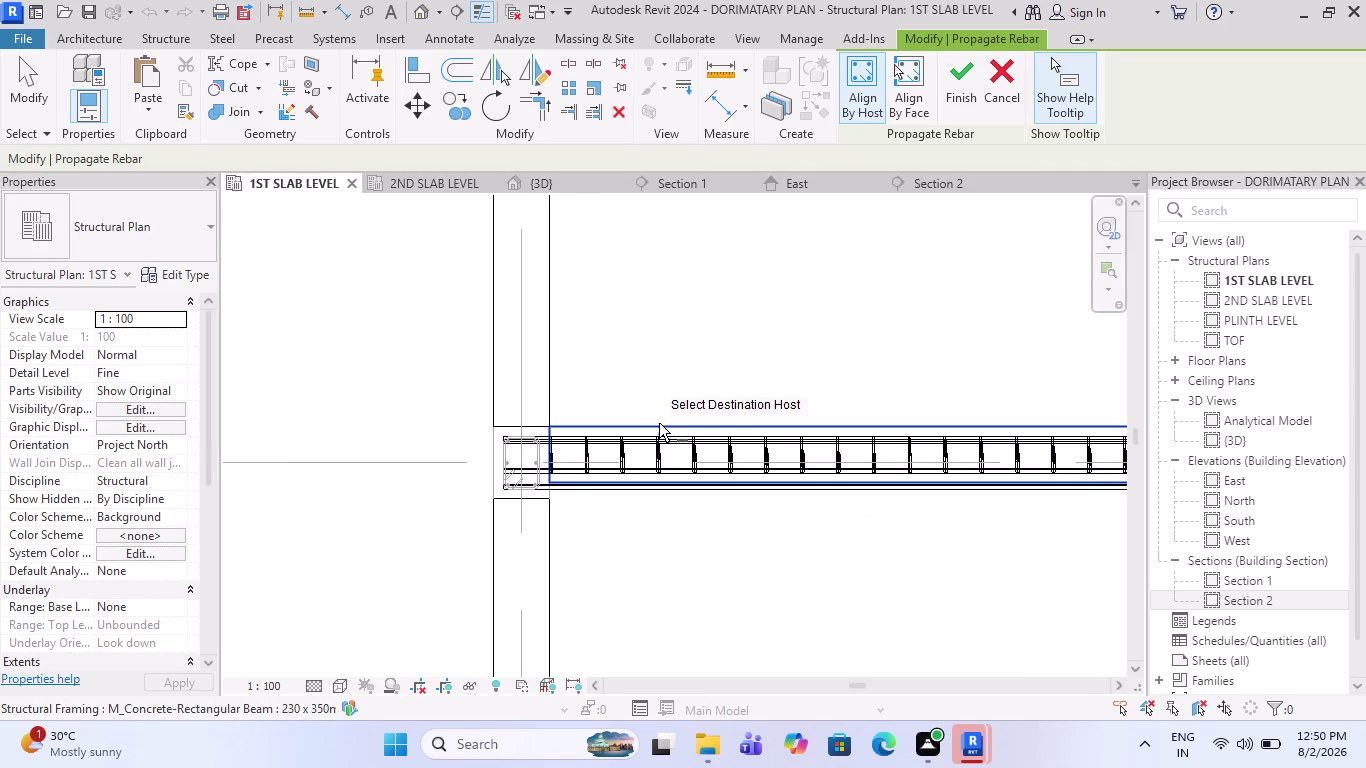
click(677, 421)
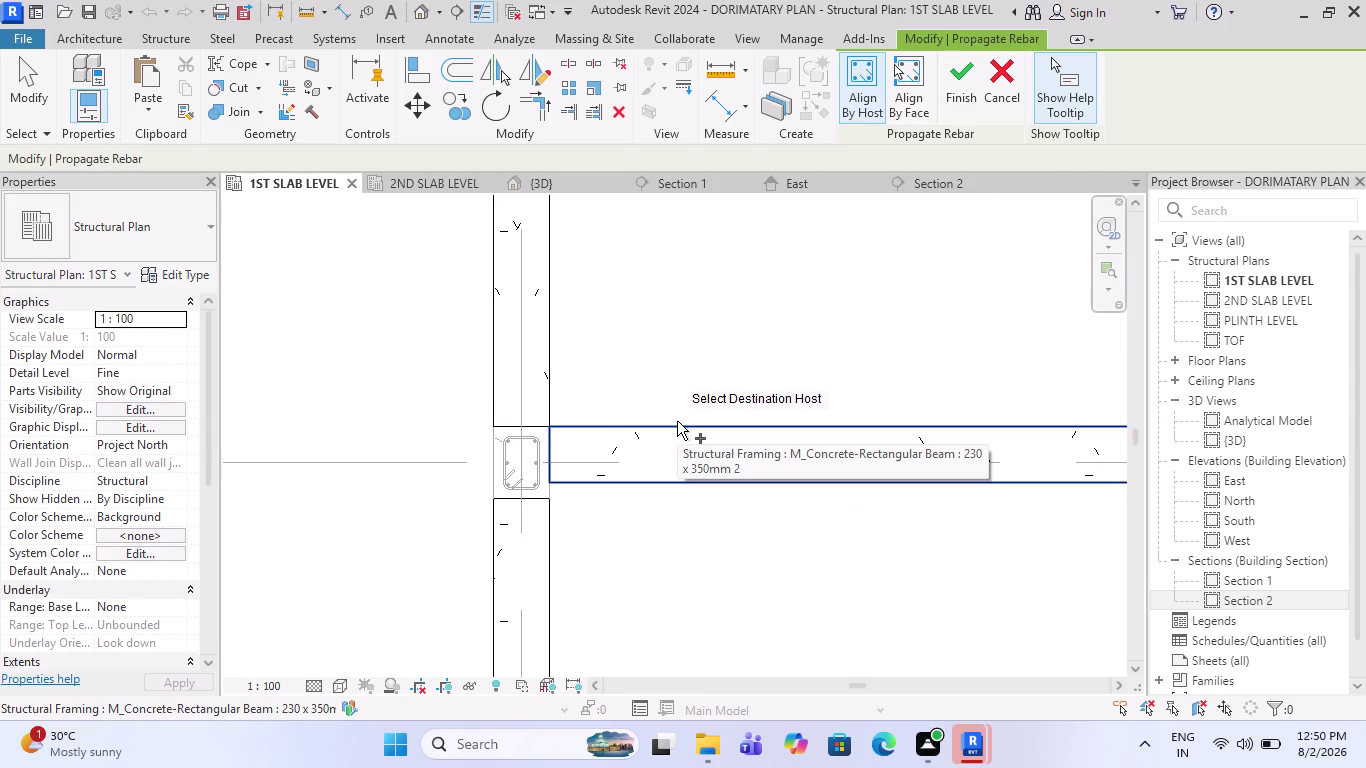
scroll(down, 3)
scroll(down, 3)
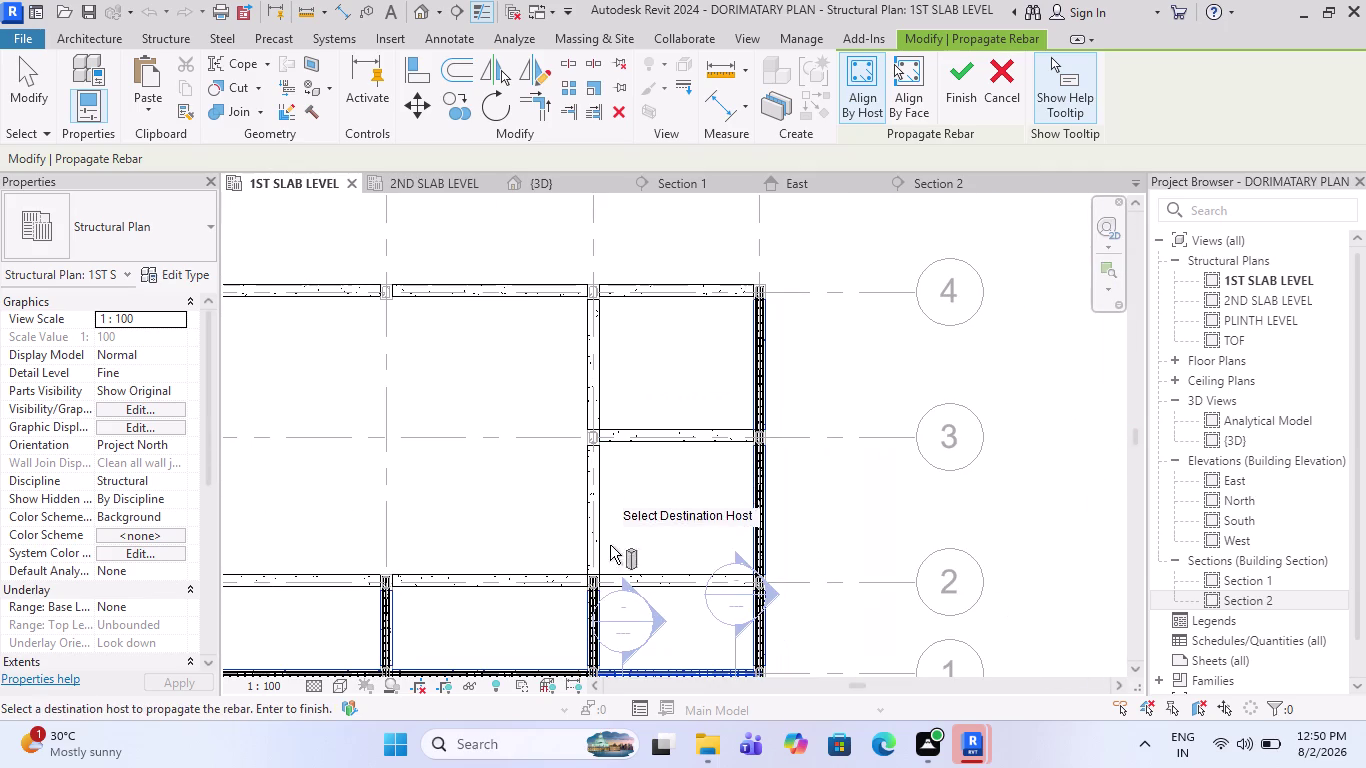
scroll(down, 3)
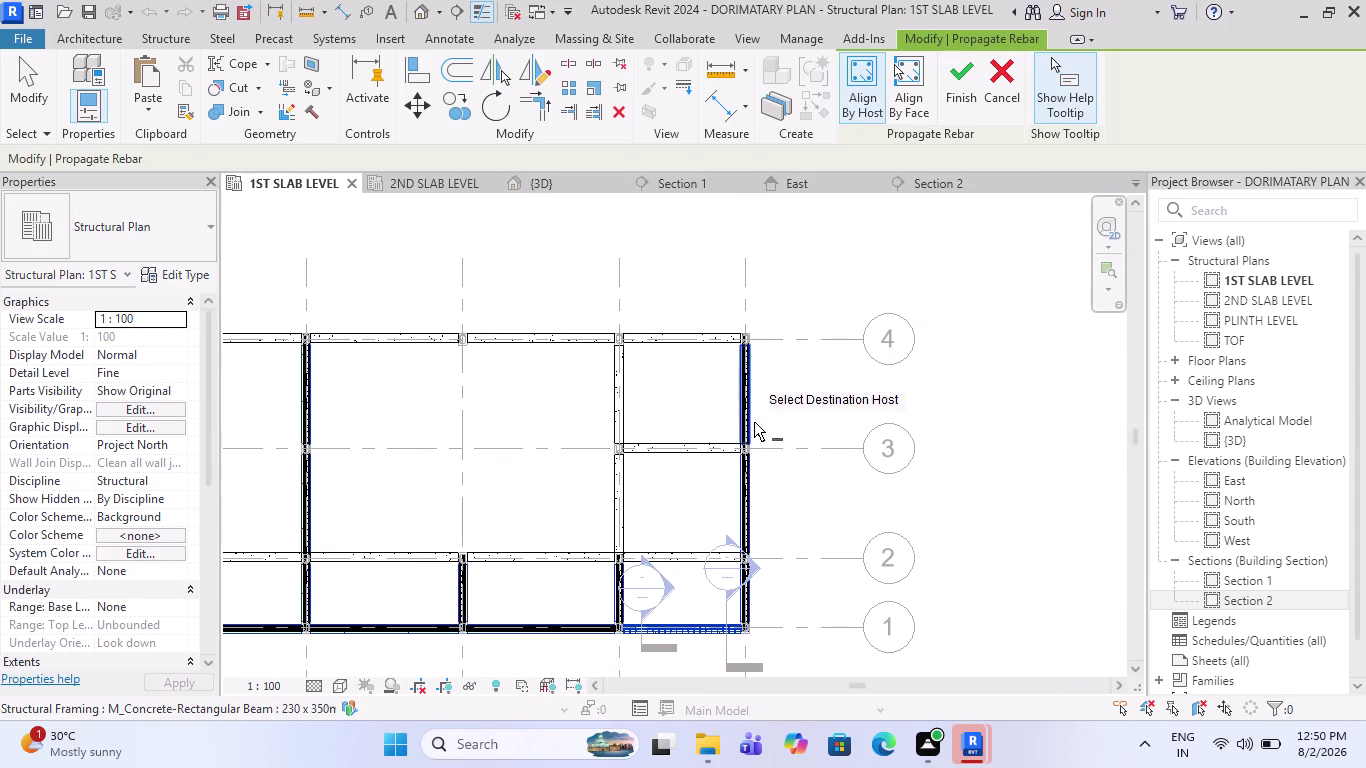
scroll(down, 3)
scroll(up, 3)
scroll(down, 3)
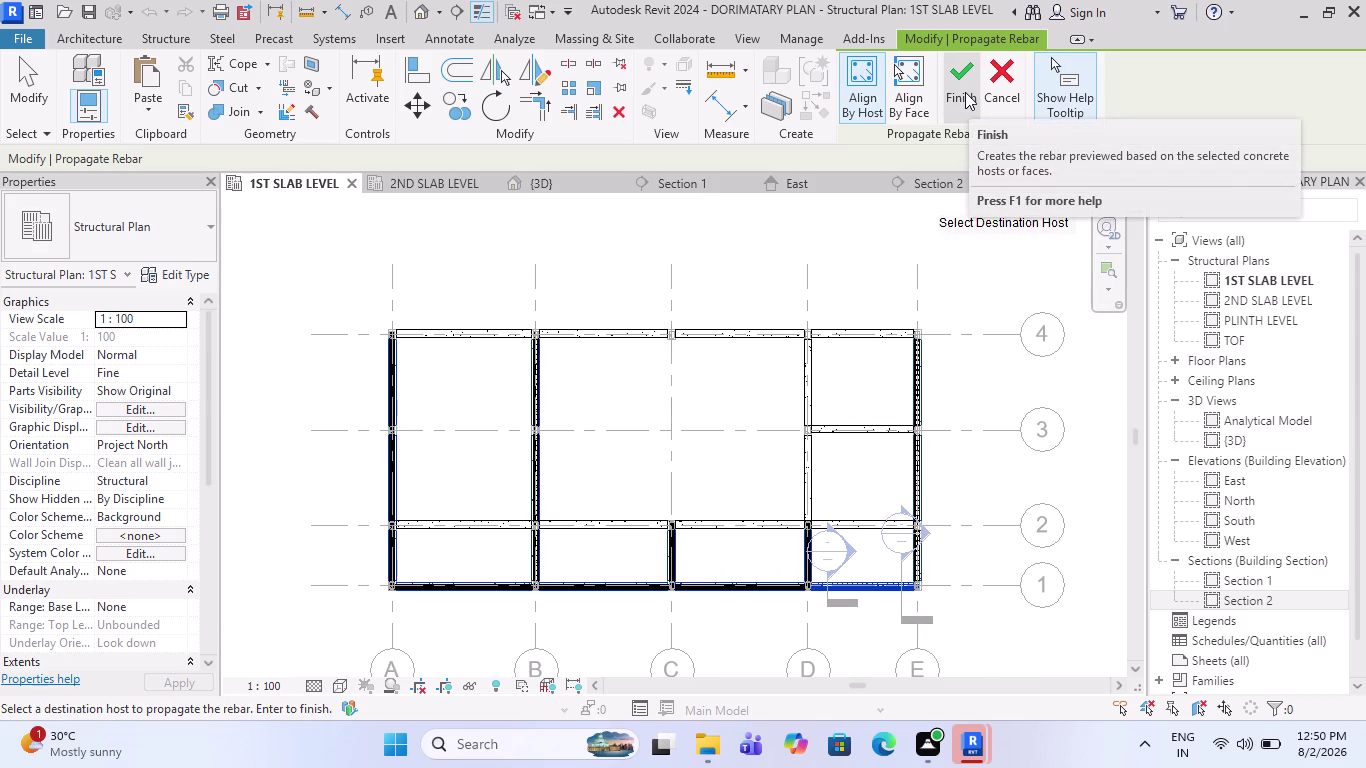
click(965, 92)
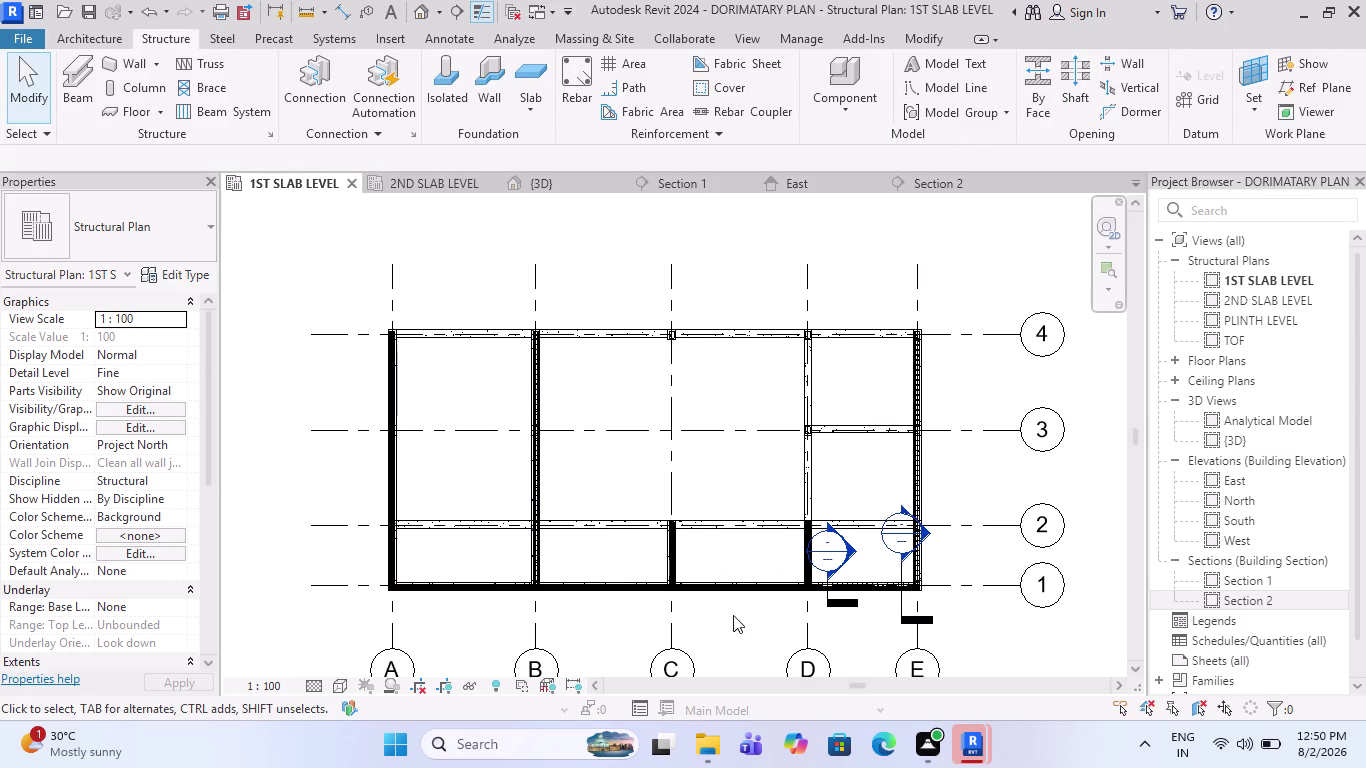
Start a section cut in the bay between grids D–E and 2–3 by placing its first point.
scroll(up, 3)
scroll(up, 3)
middle_drag(650, 503, 452, 521)
scroll(up, 3)
middle_drag(624, 517, 270, 542)
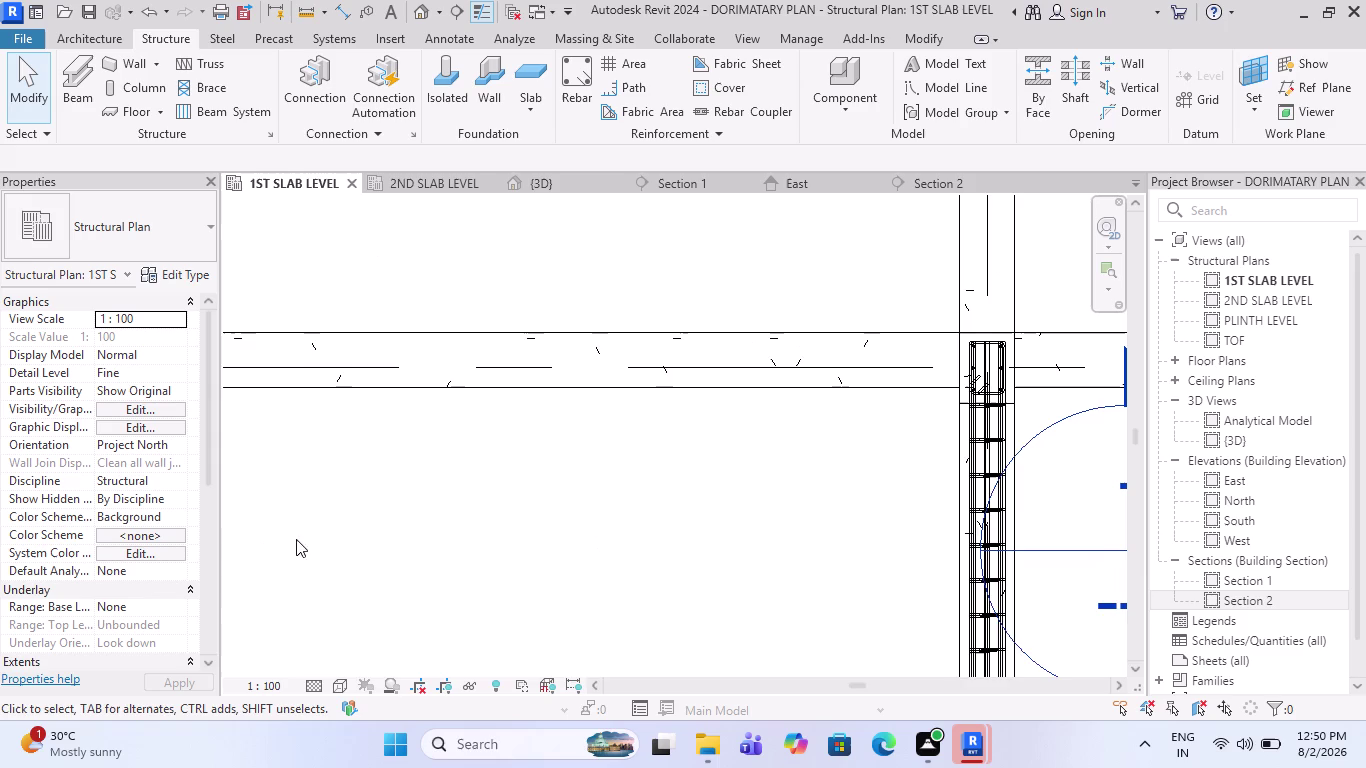
scroll(down, 3)
scroll(down, 3)
middle_drag(936, 402, 918, 463)
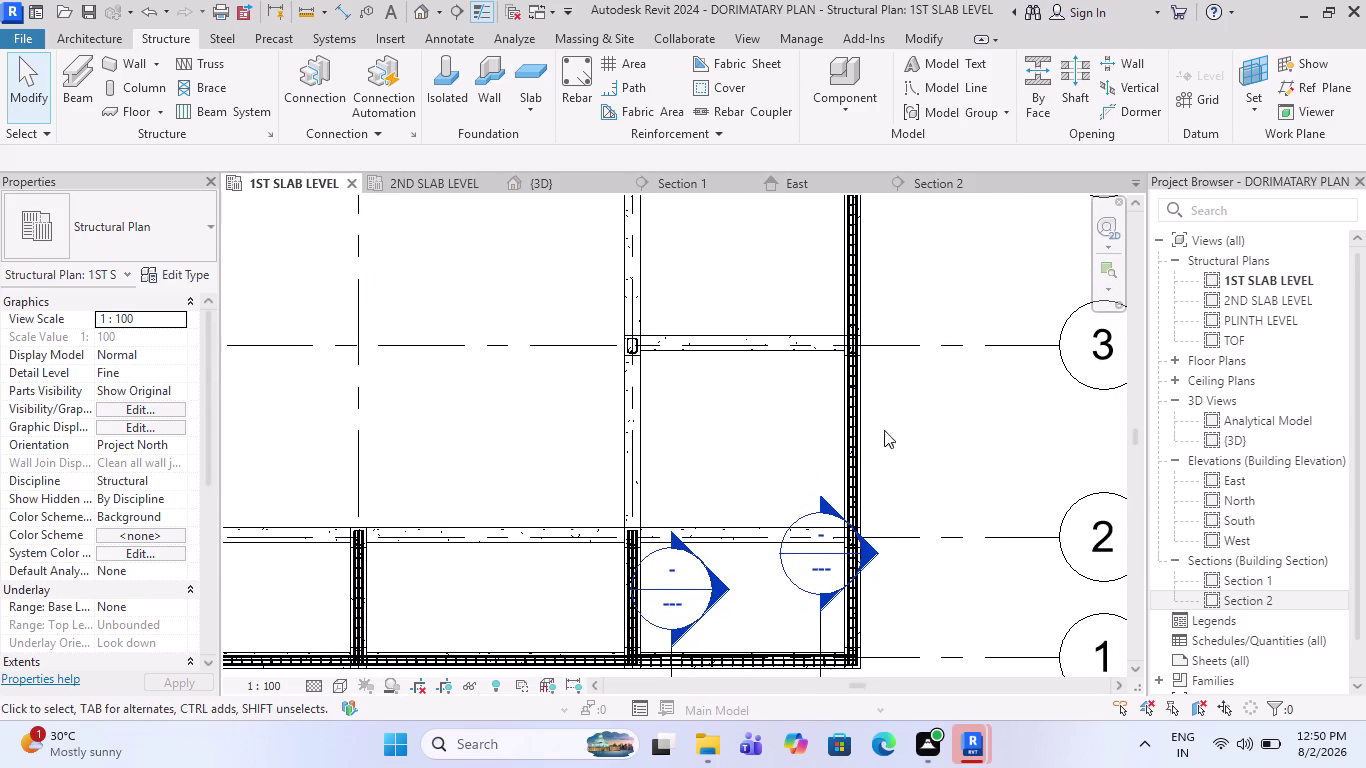
click(453, 14)
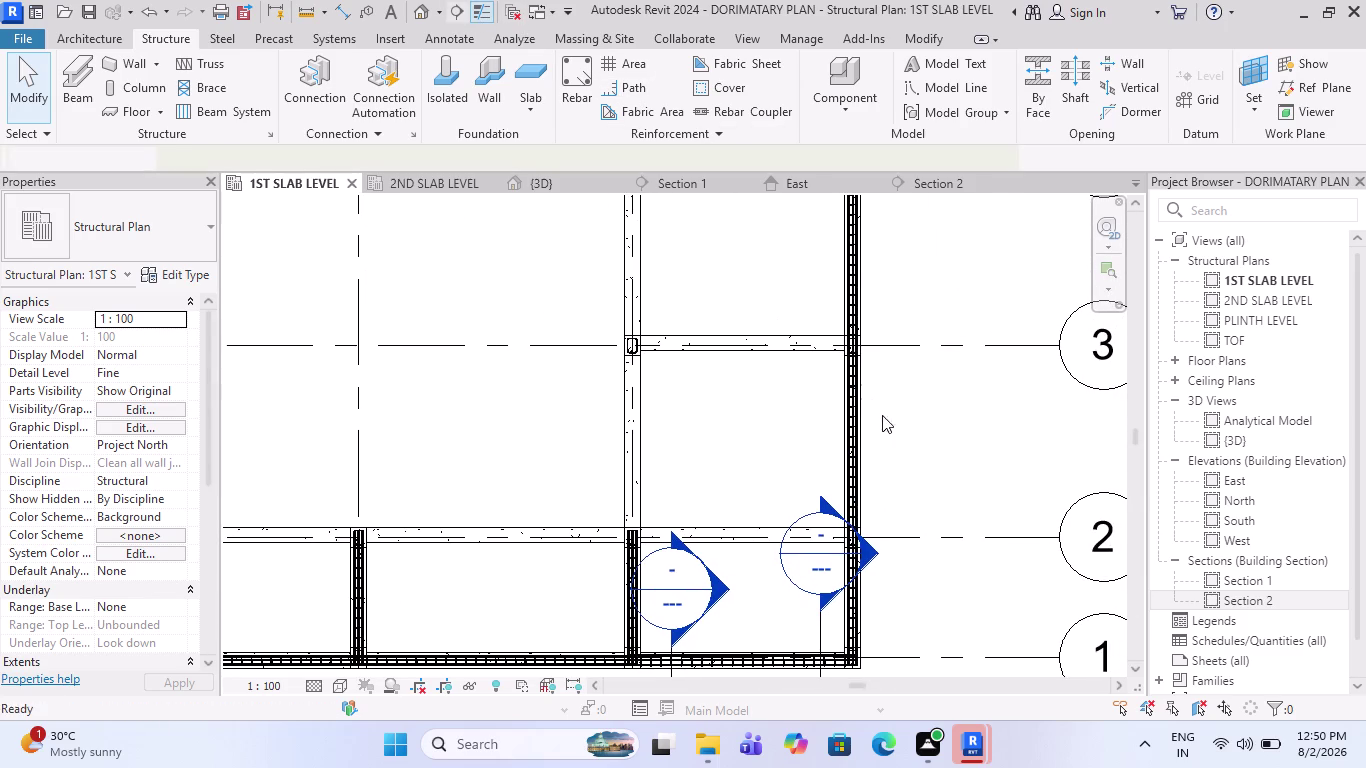
click(806, 439)
Finish the section line, shorten its depth, undo a trial flip, and go to Section 3.
click(905, 435)
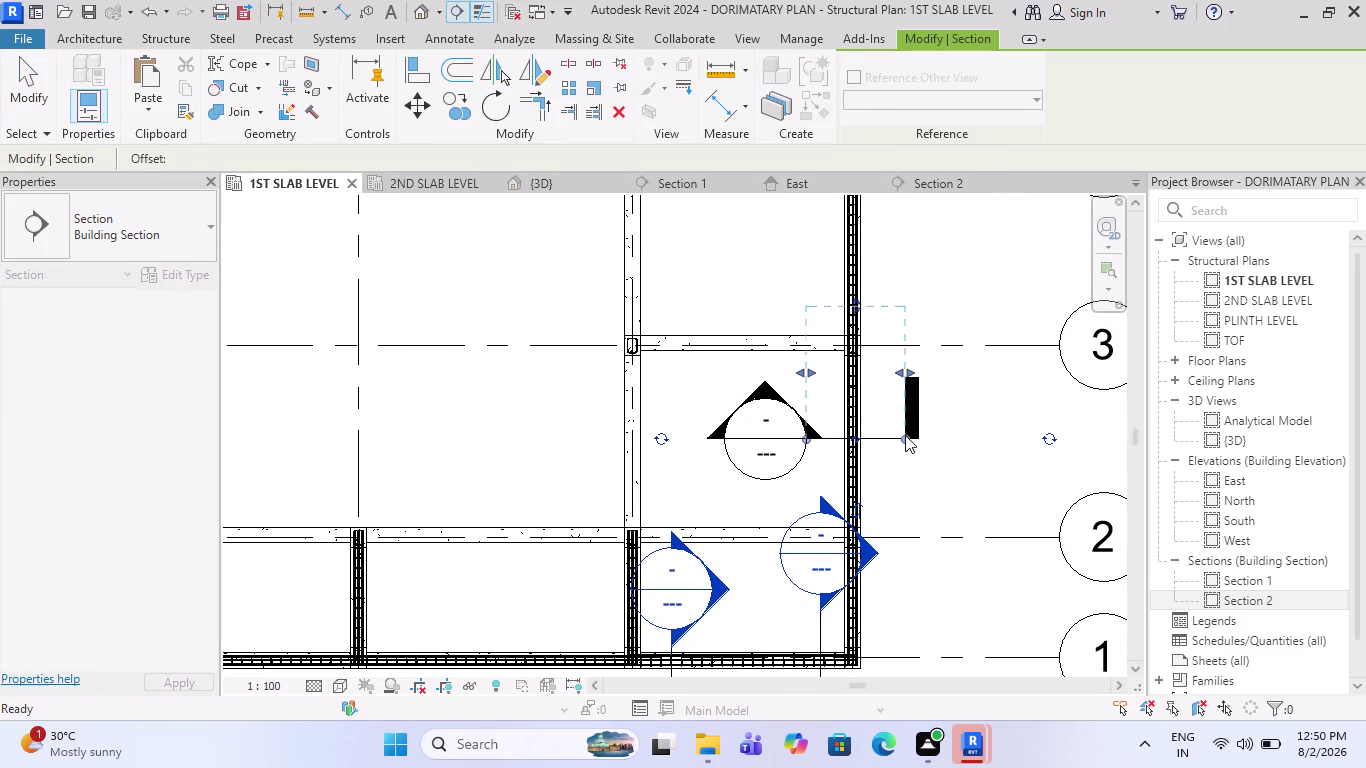
drag(857, 300, 857, 381)
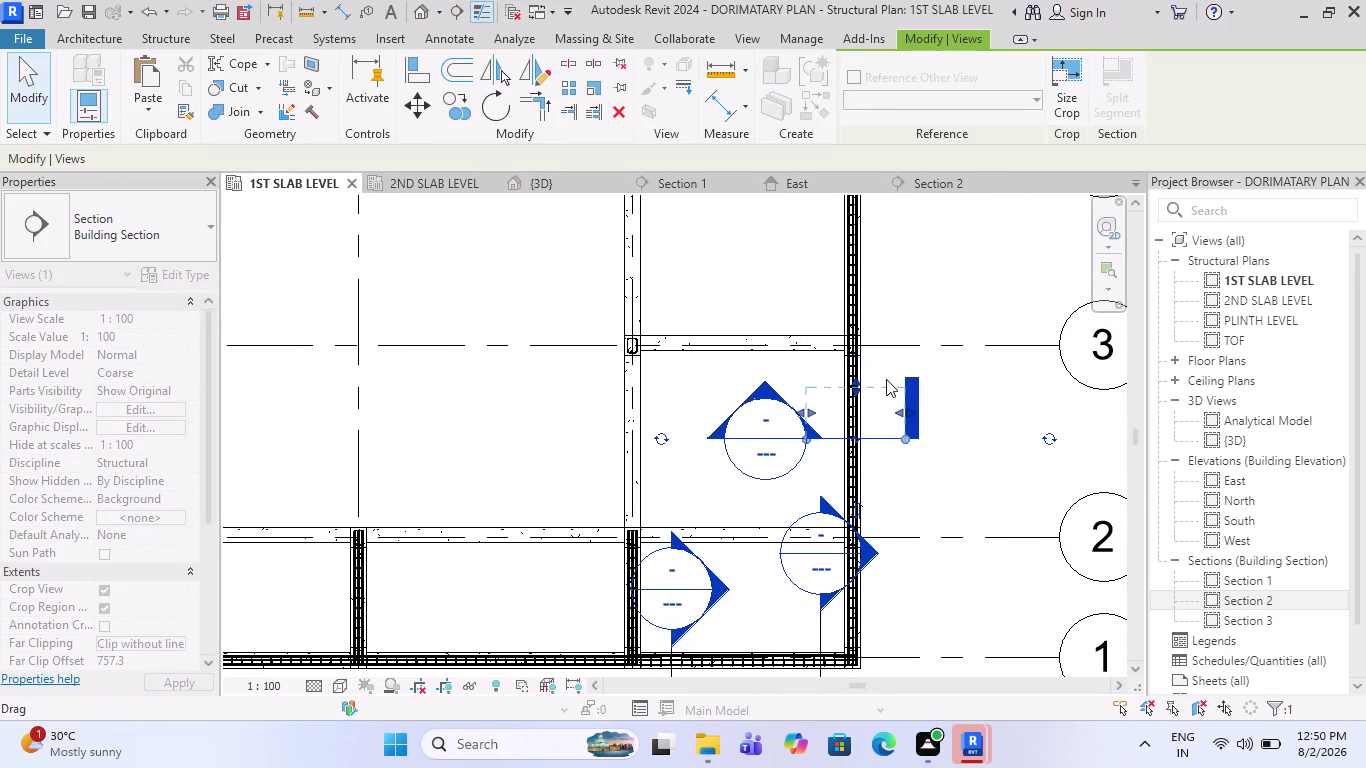
right_click(911, 388)
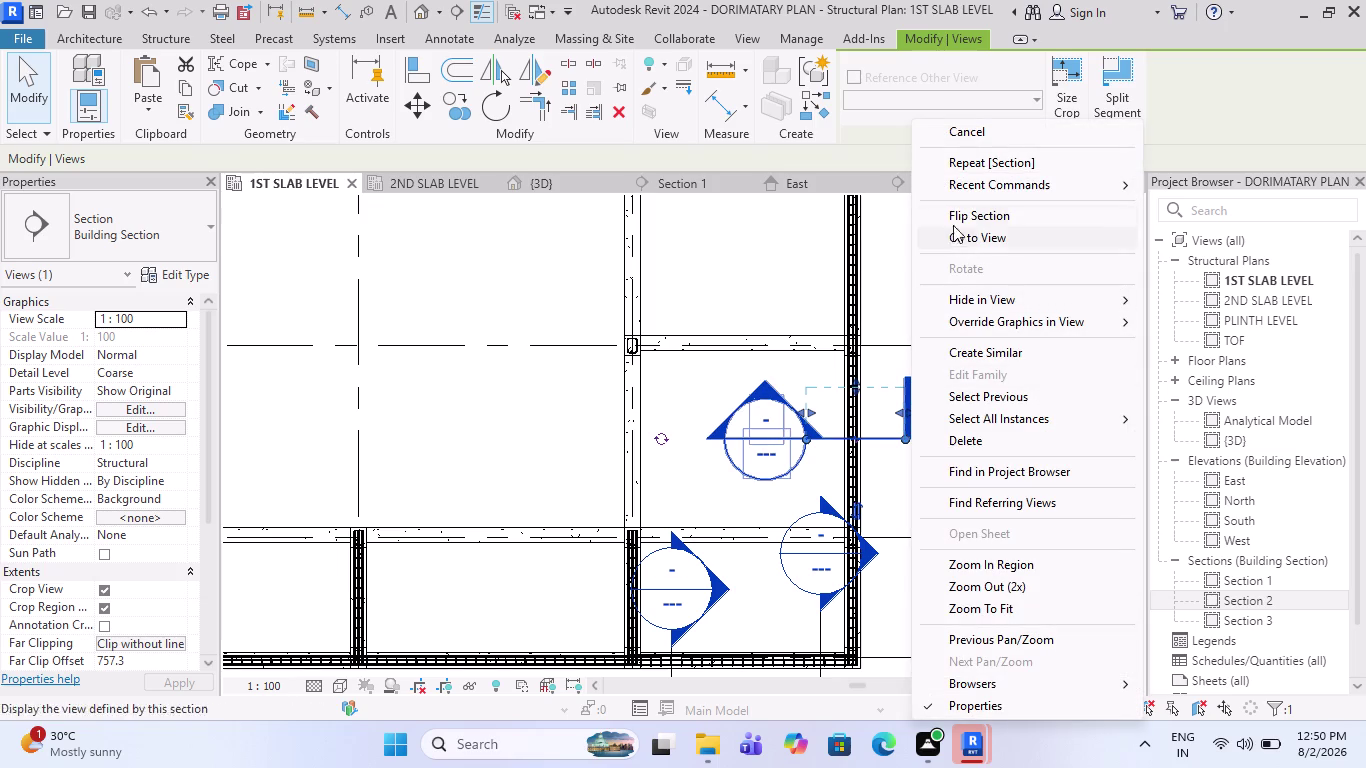
click(961, 225)
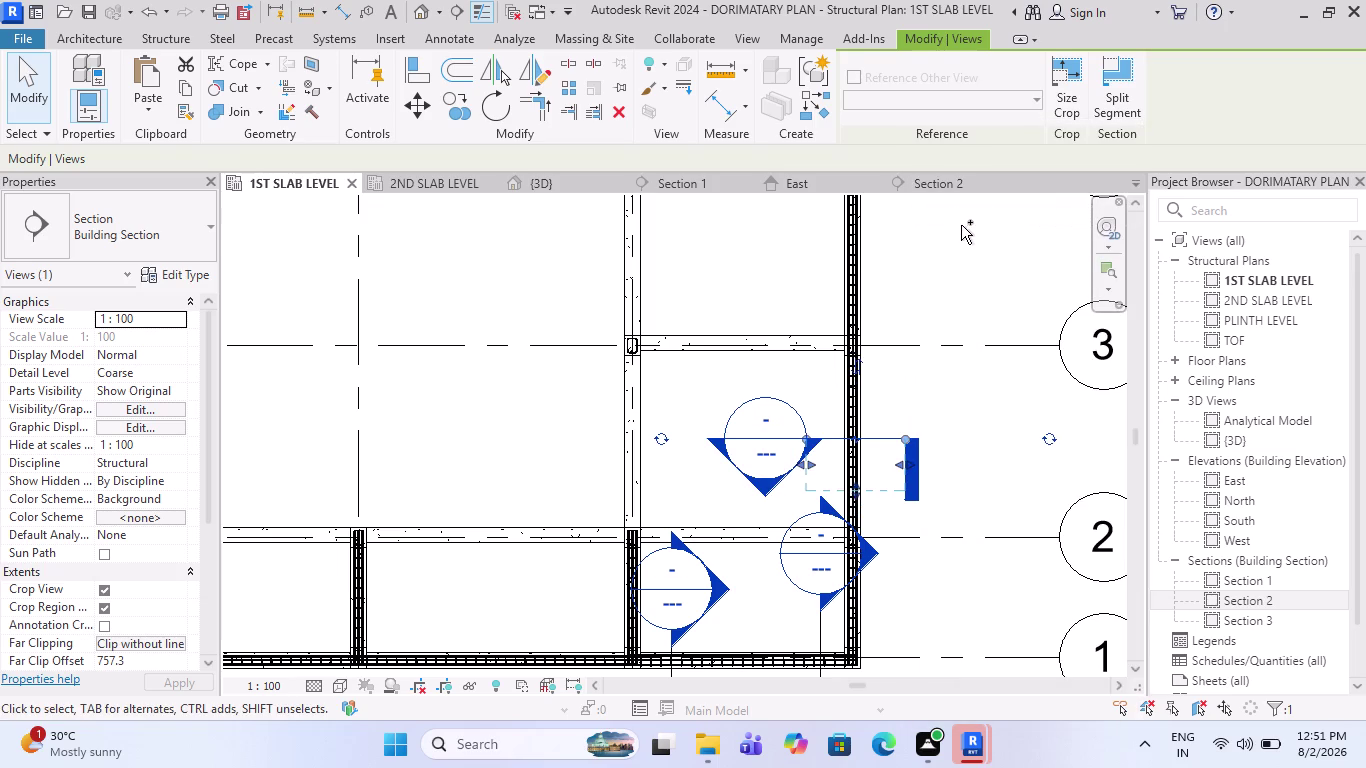
key(ctrl+z)
right_click(904, 400)
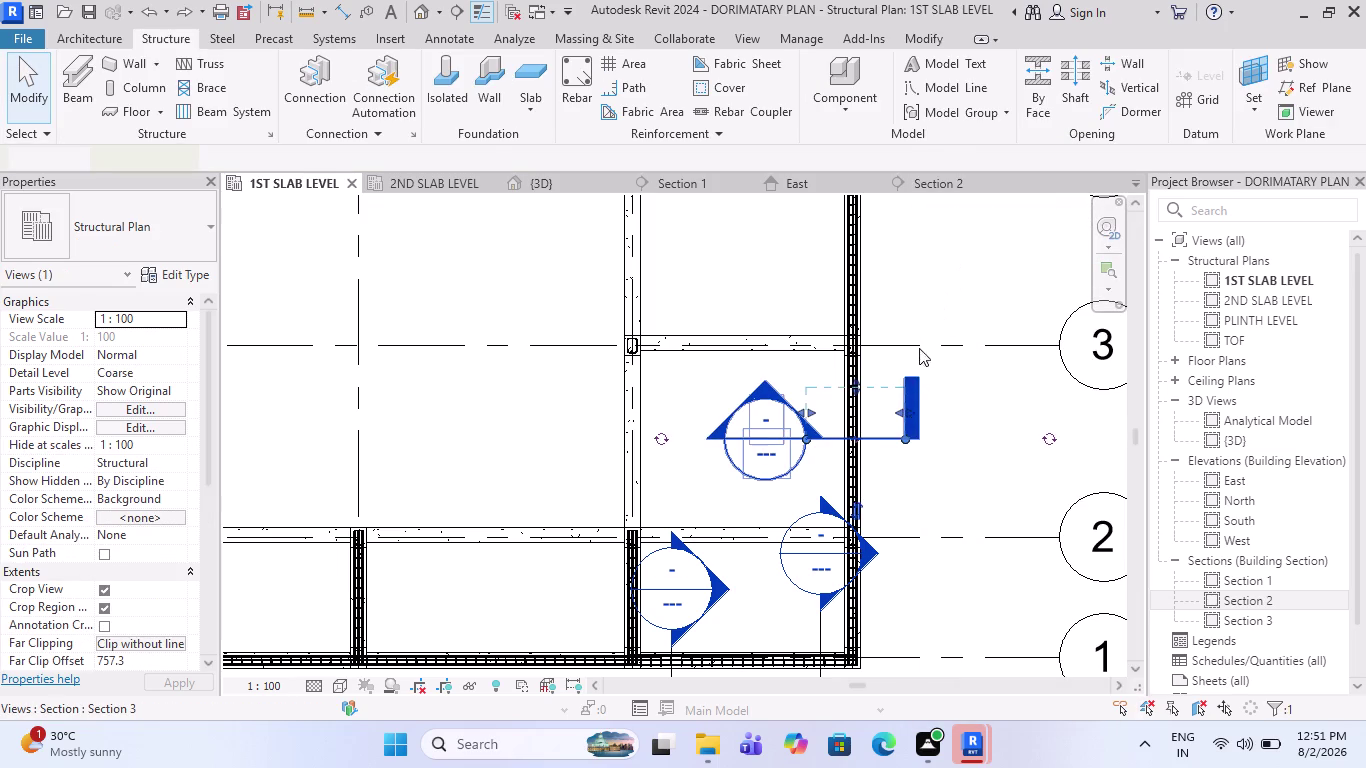
click(955, 244)
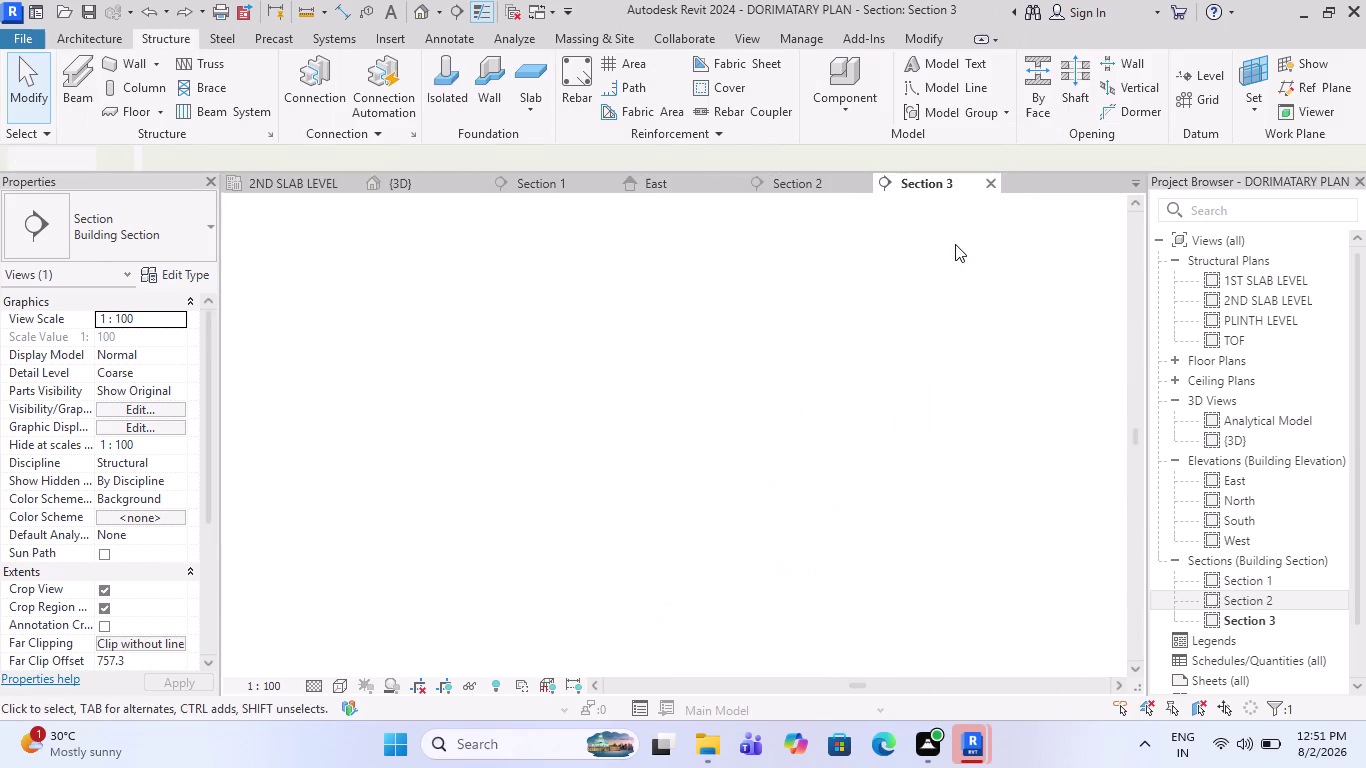
Stretch Section 3's crop region down past 1ST SLAB LEVEL.
scroll(up, 3)
scroll(down, 3)
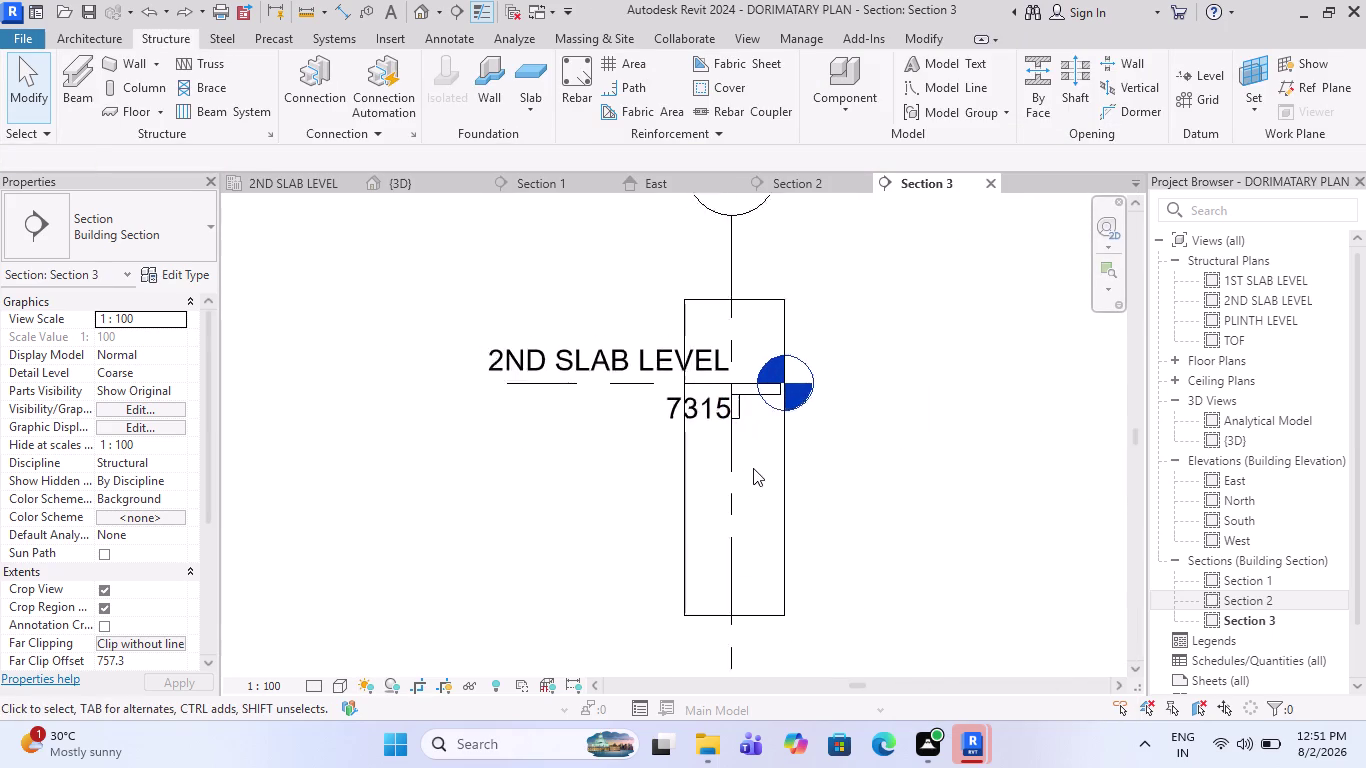
scroll(down, 3)
click(752, 544)
drag(742, 555, 754, 631)
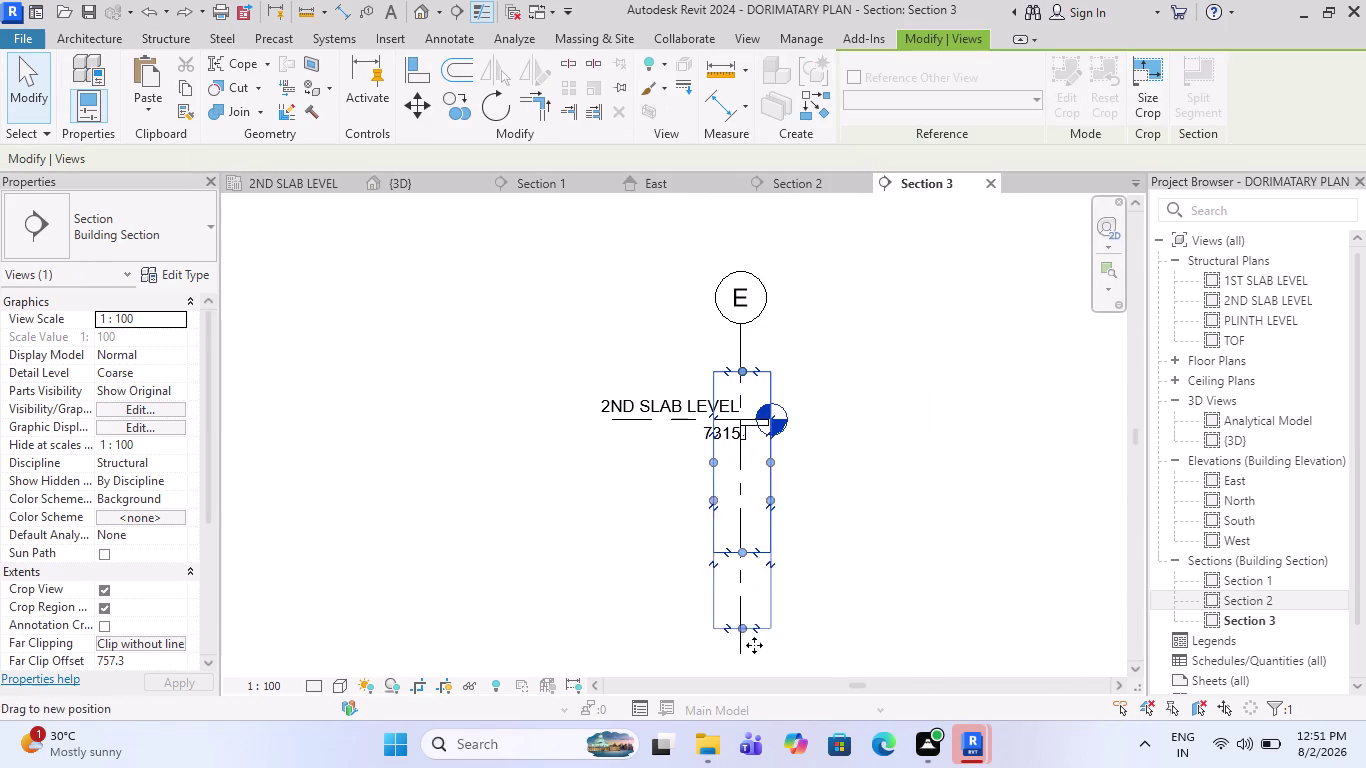
drag(754, 631, 754, 677)
click(738, 661)
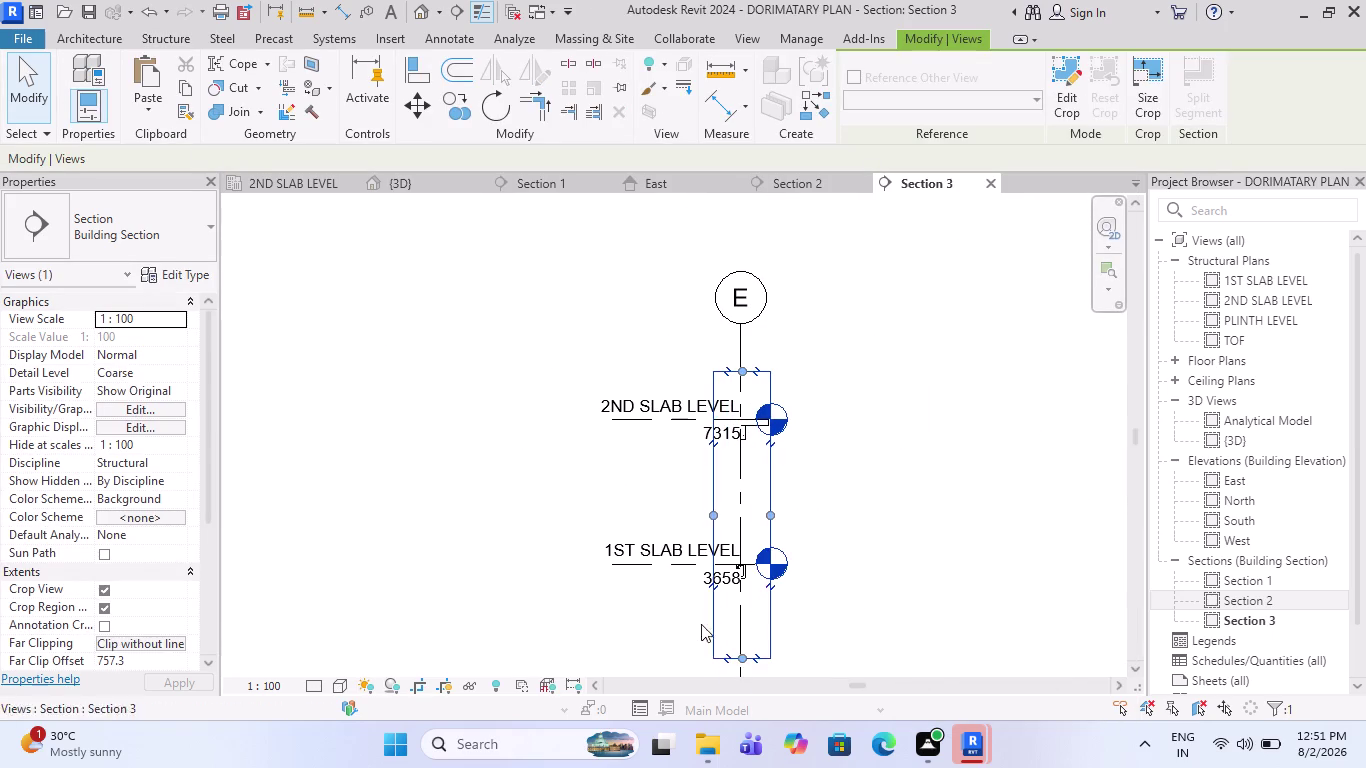
Zoom into the beam and set the section's detail level to Fine.
scroll(up, 3)
scroll(up, 3)
scroll(up, 3)
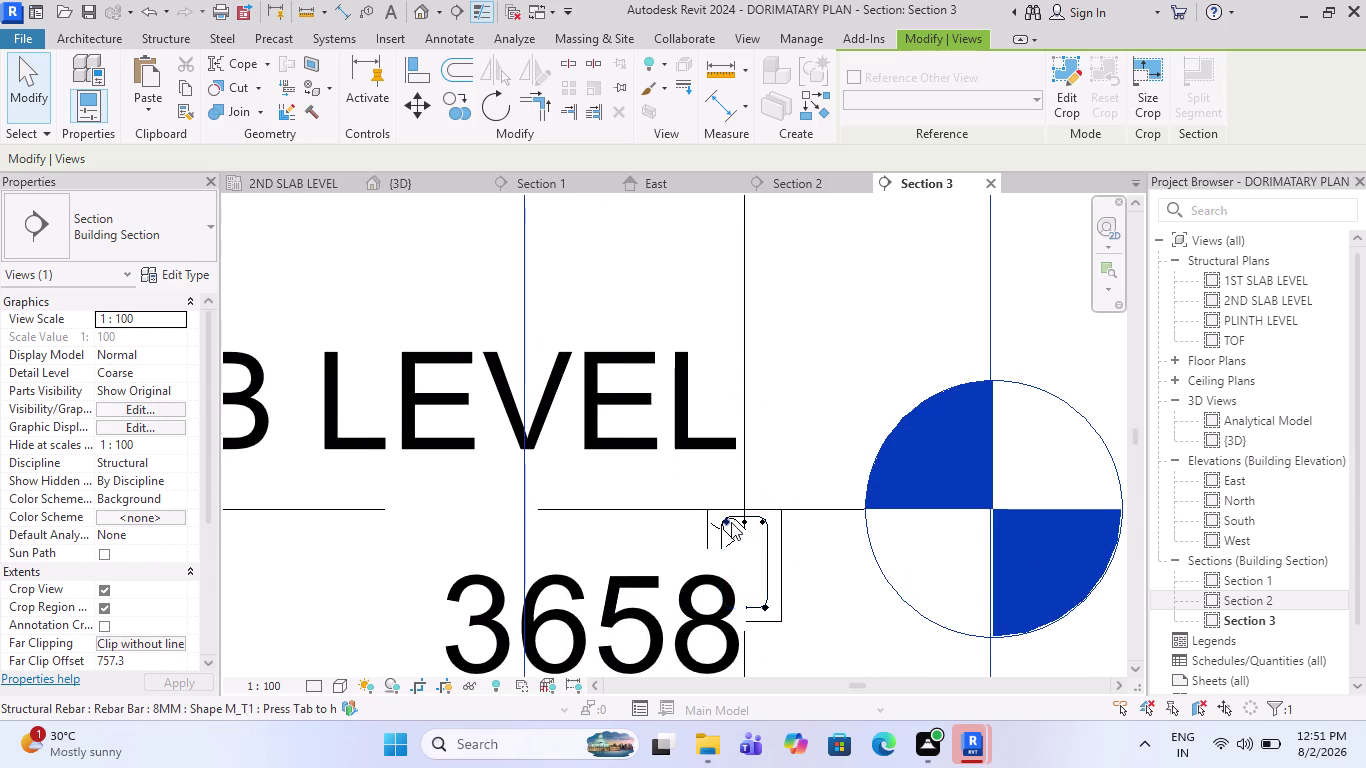
scroll(up, 3)
scroll(down, 3)
scroll(up, 3)
scroll(up, 3)
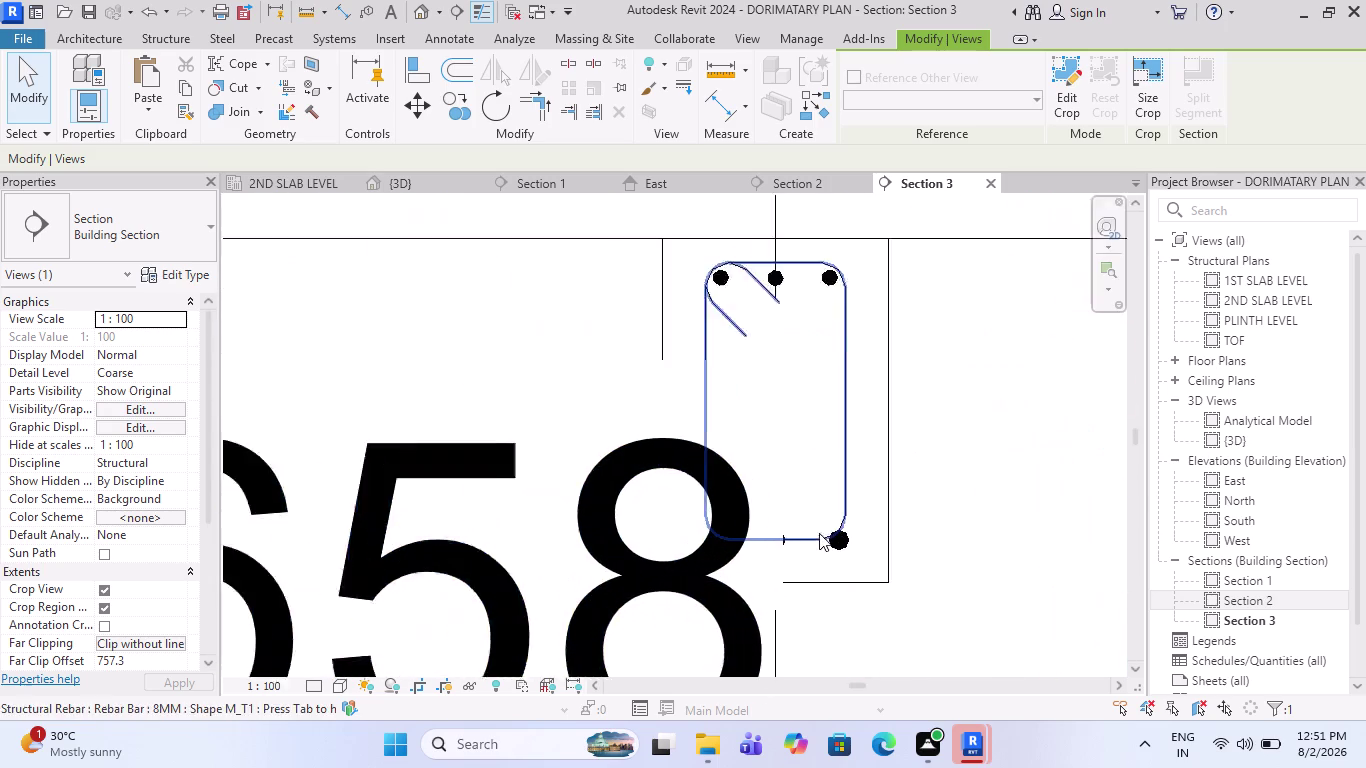
scroll(up, 3)
scroll(up, 3)
scroll(down, 3)
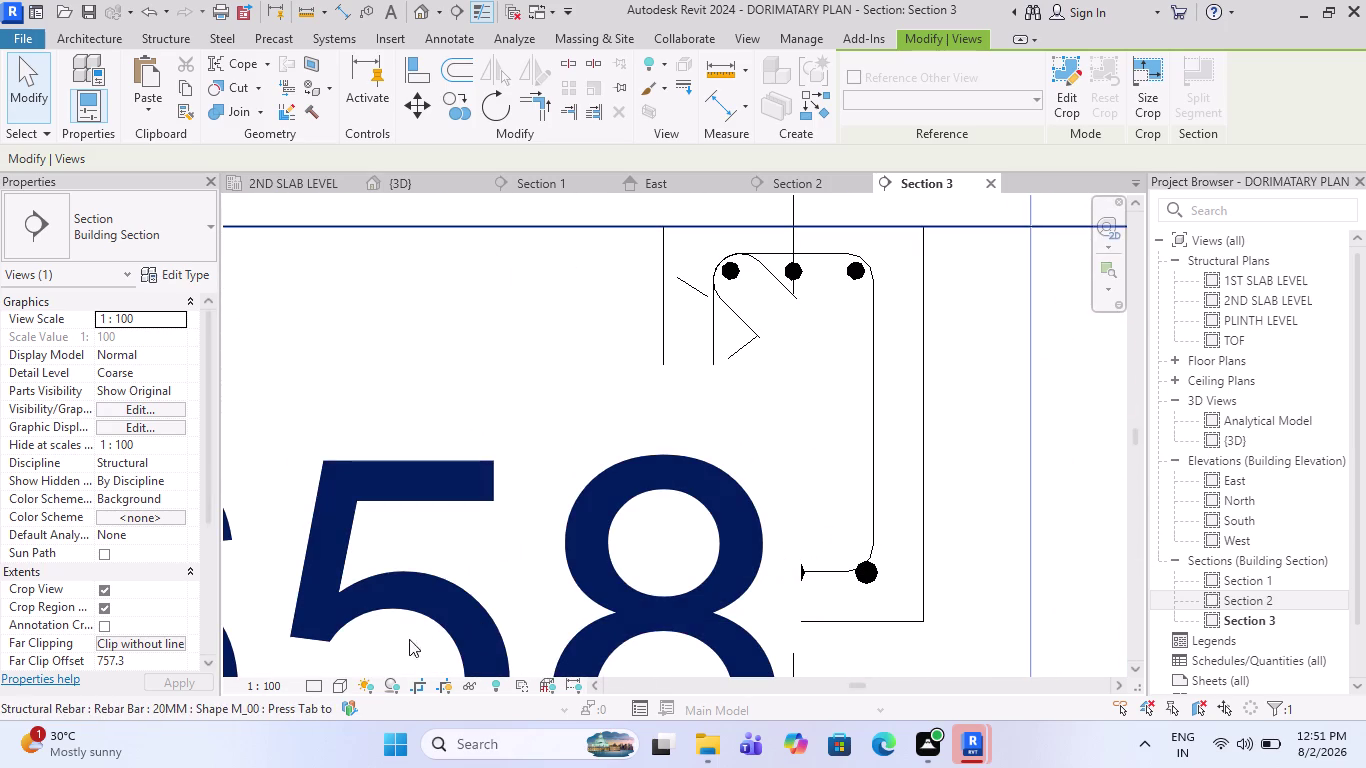
click(312, 682)
click(323, 659)
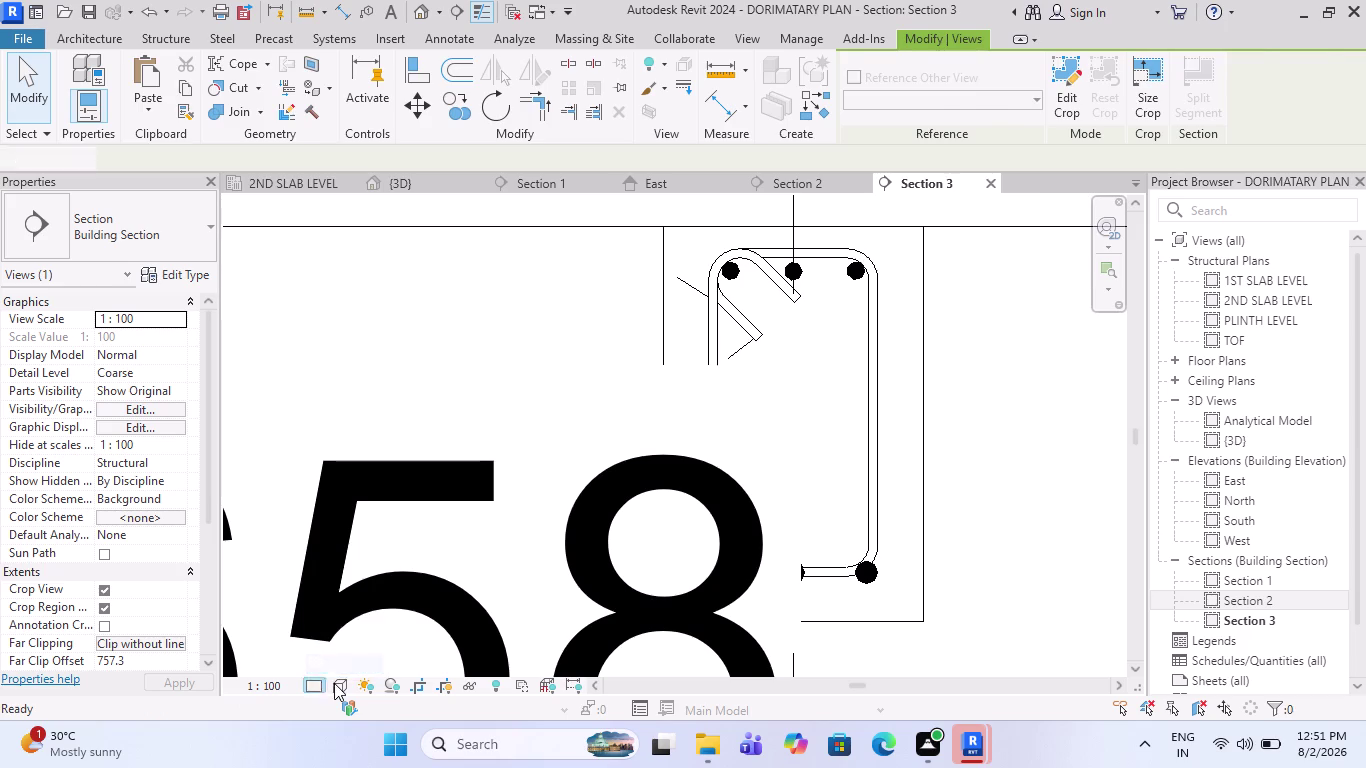
click(336, 685)
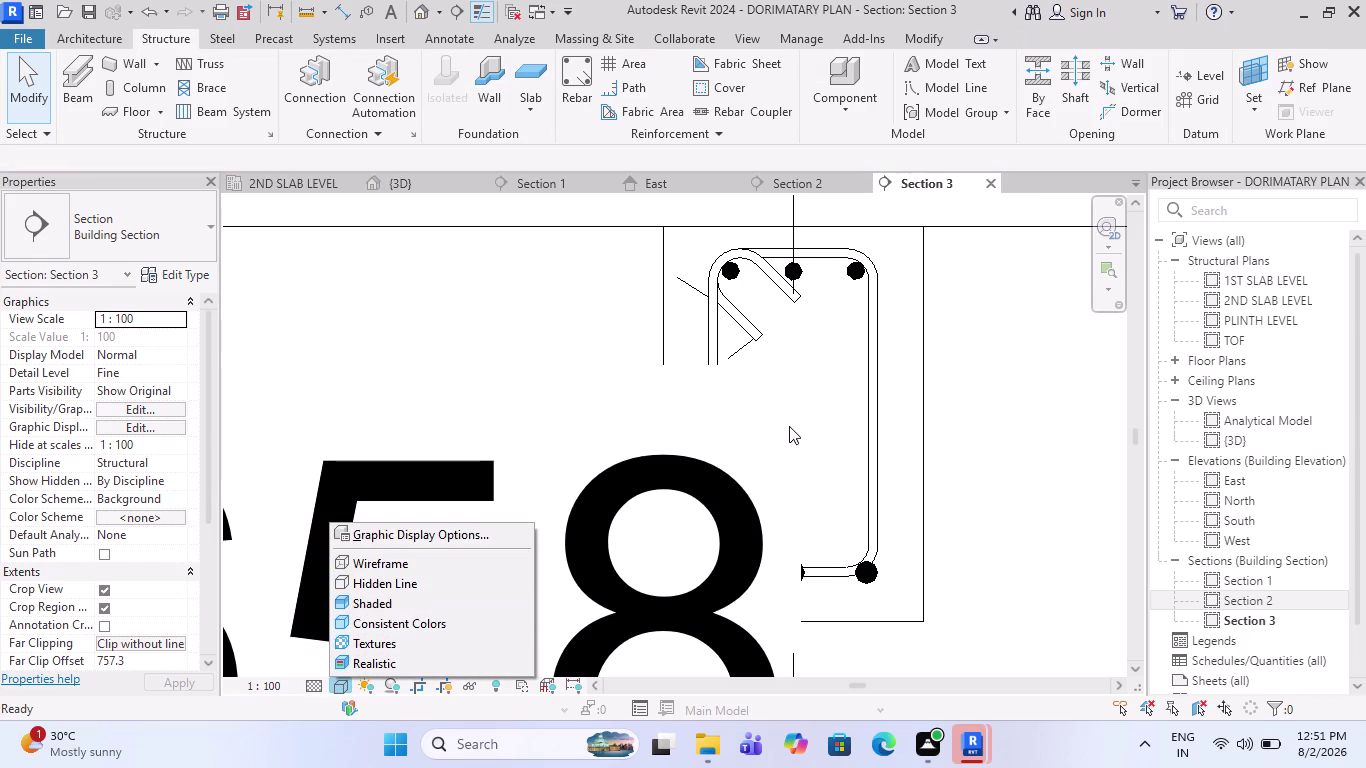
Select the concrete beam, then nudge the 1ST SLAB LEVEL line left seven times.
click(789, 426)
scroll(down, 3)
key(Escape)
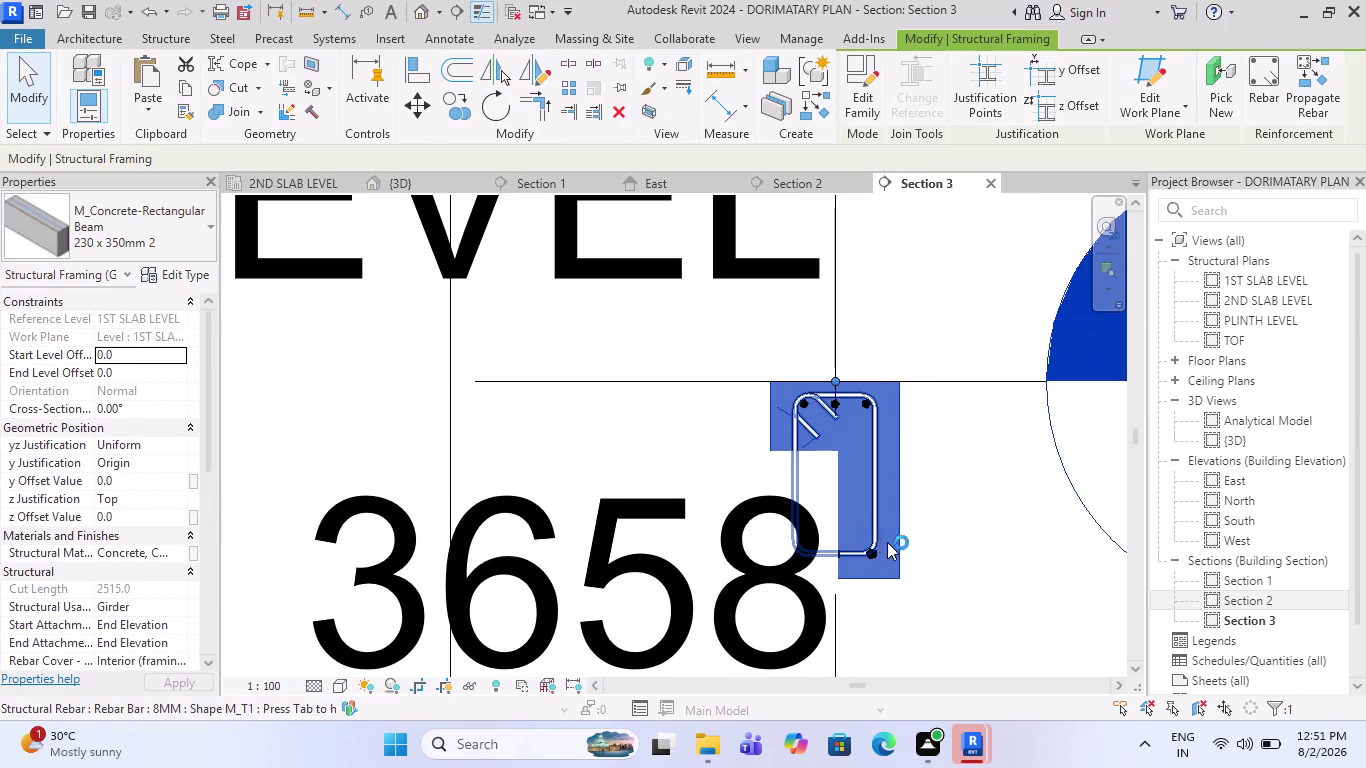
scroll(down, 3)
click(689, 599)
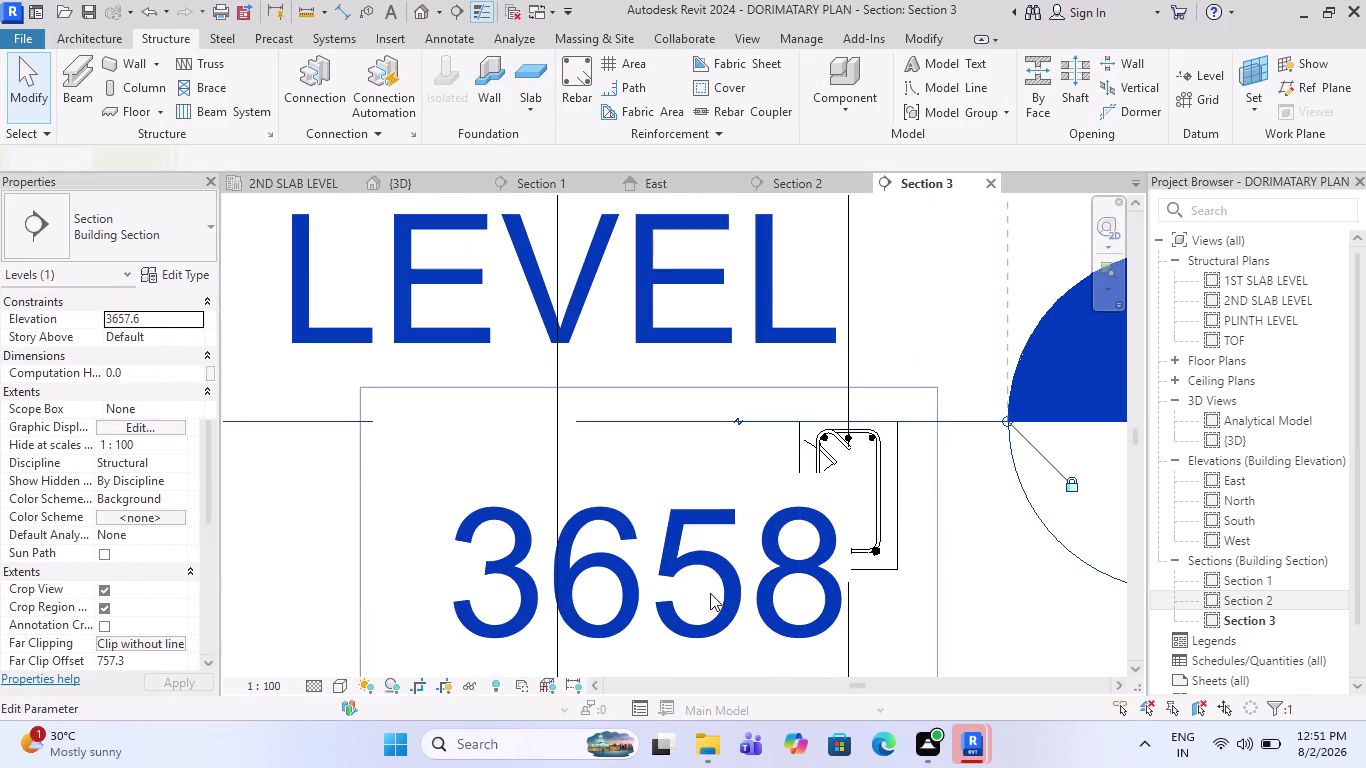
key(Left)
key(Left)
key(Left)
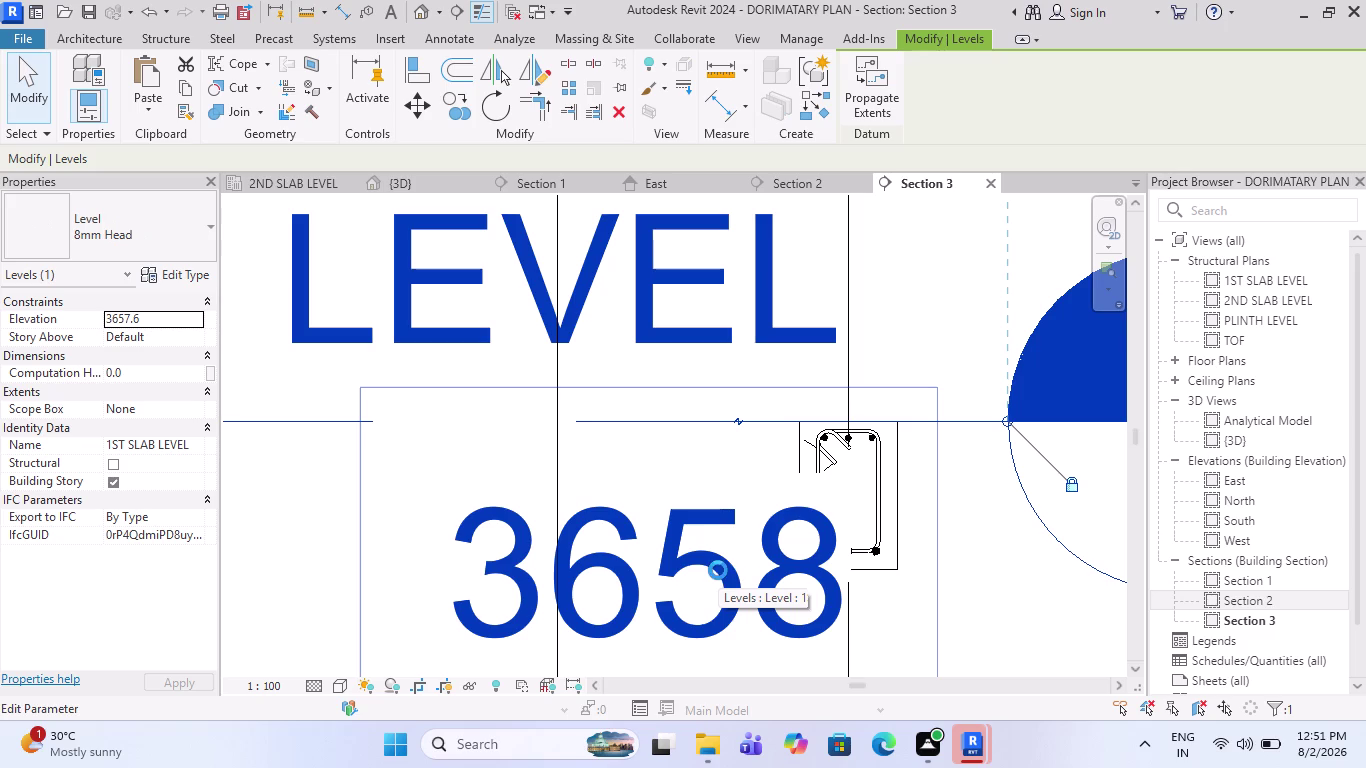
key(Left)
key(Left)
key(Left)
key(Left)
key(Escape)
key(Escape)
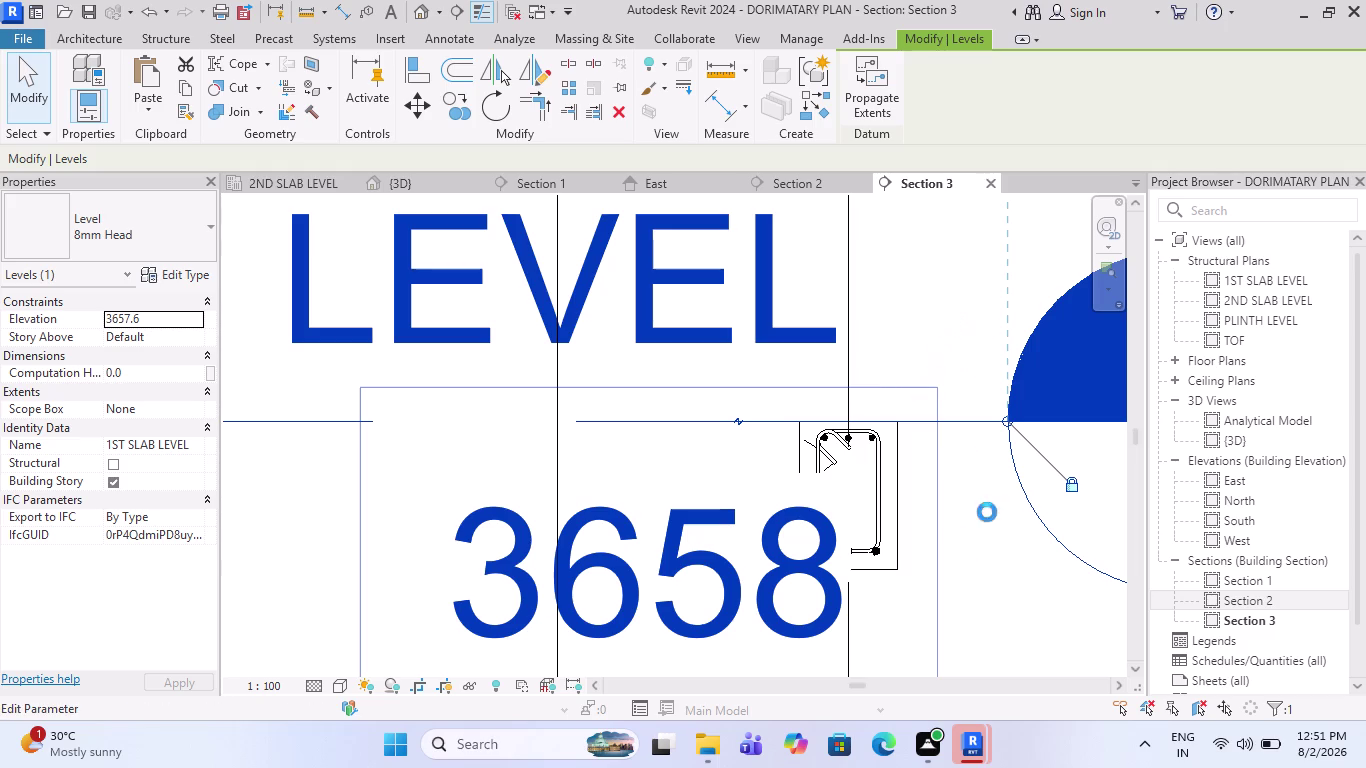
scroll(down, 3)
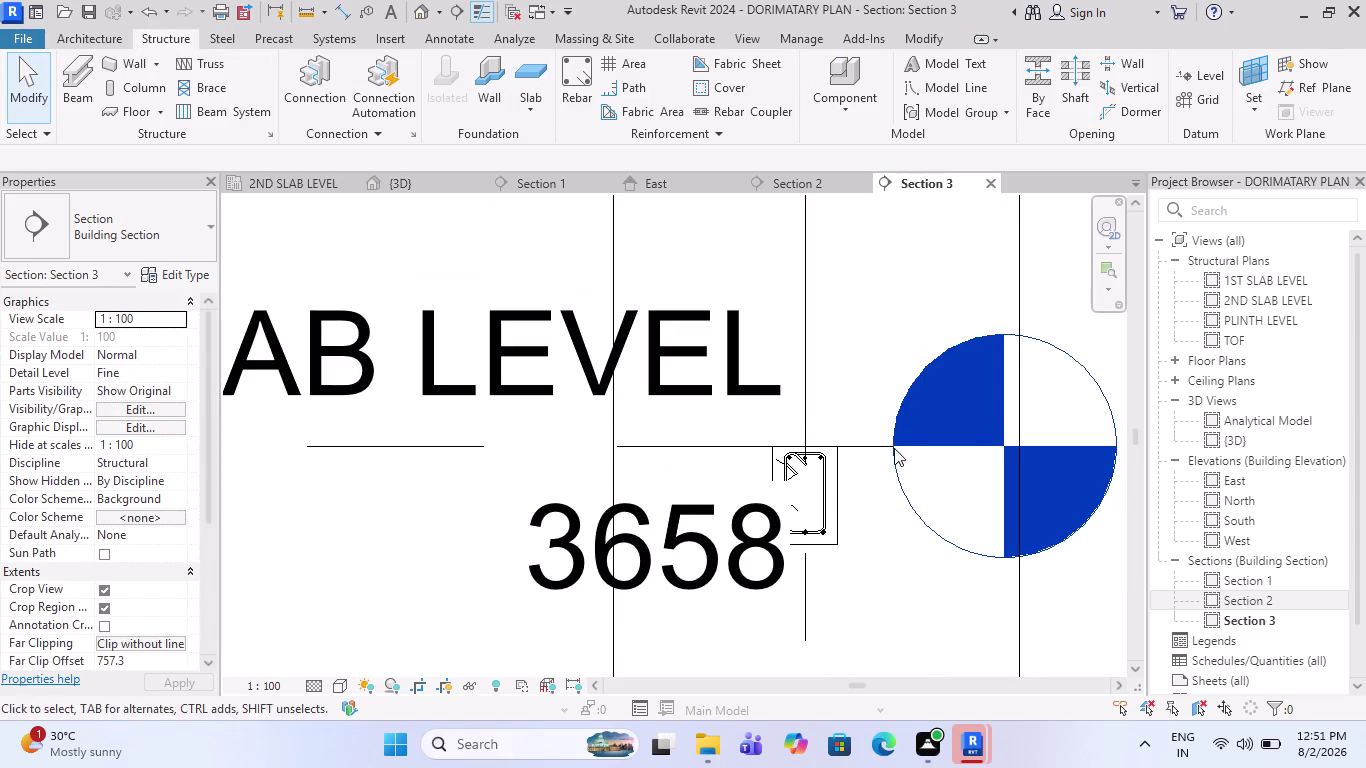
Select and inspect a bottom bar of the beam in Section 3.
scroll(down, 3)
scroll(up, 3)
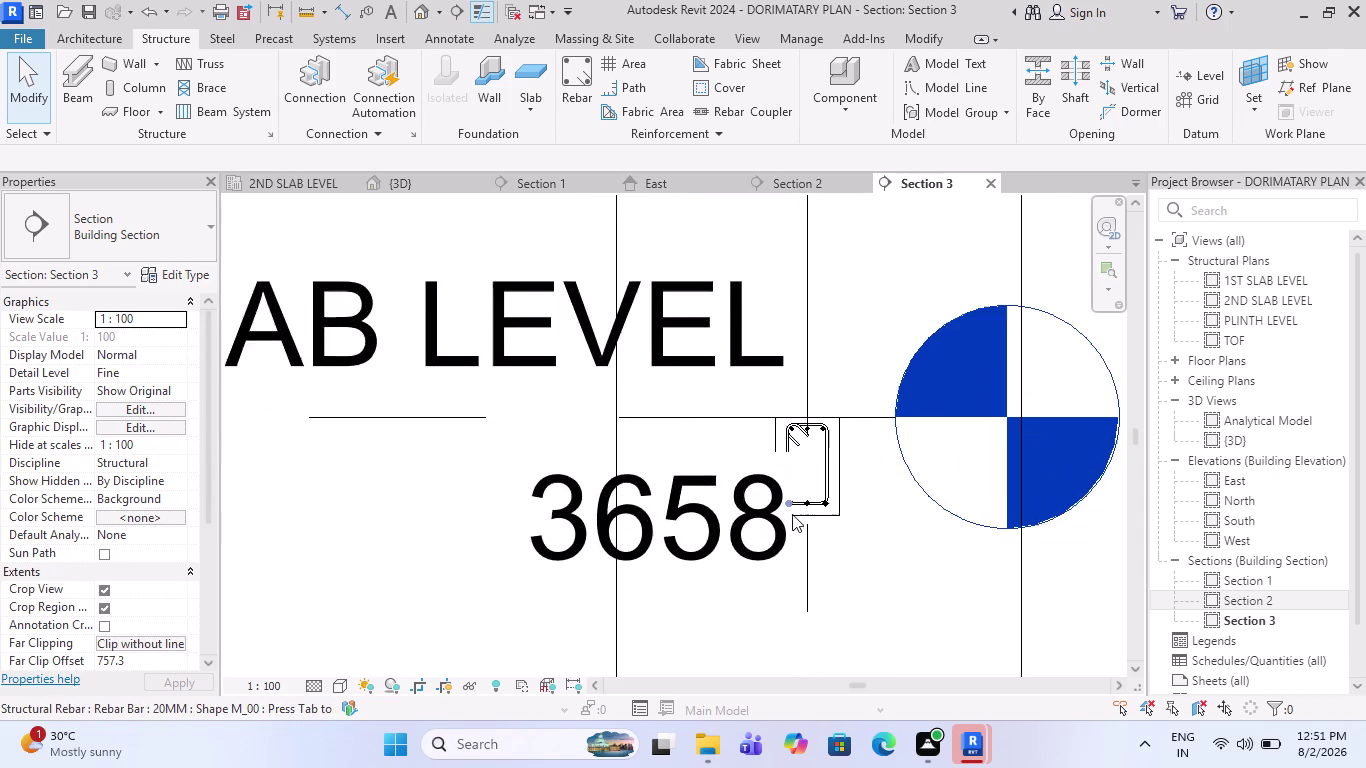
scroll(up, 3)
scroll(up, 3)
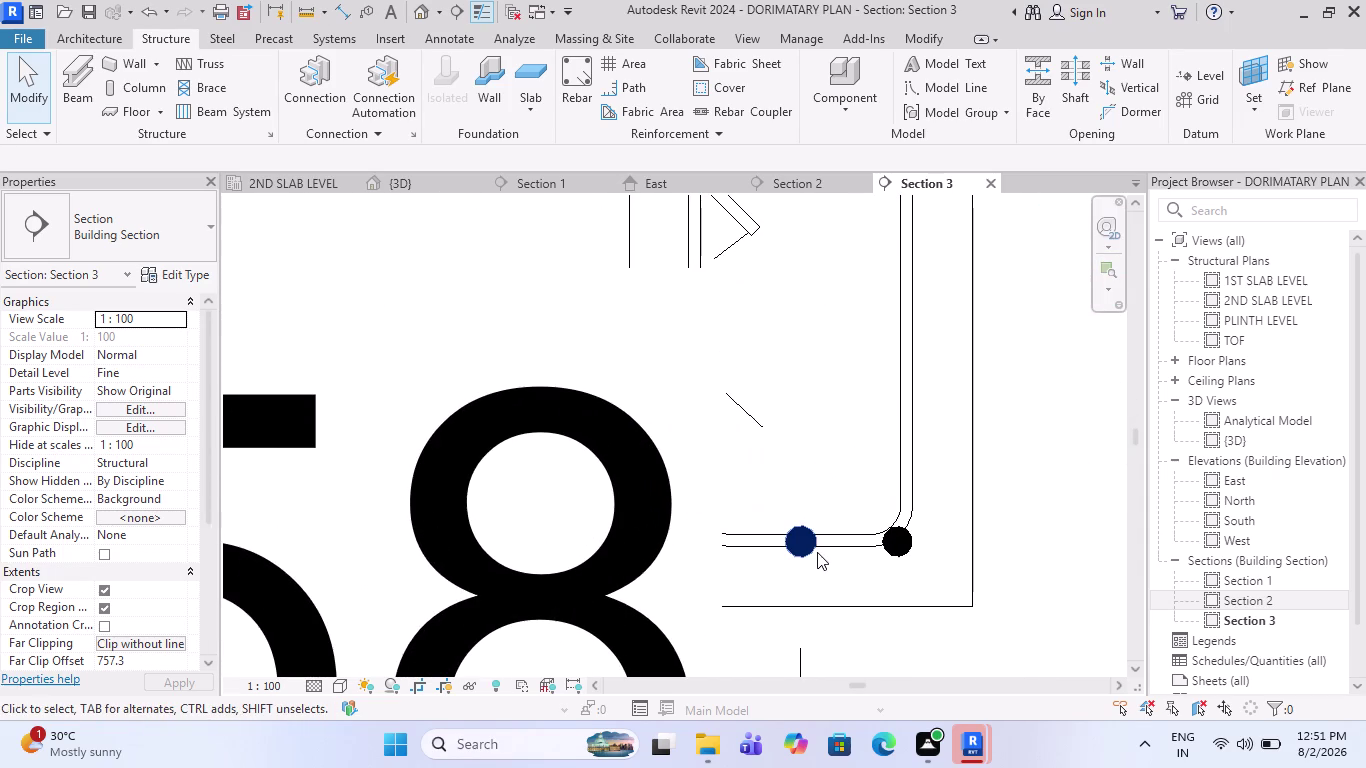
click(817, 552)
scroll(up, 3)
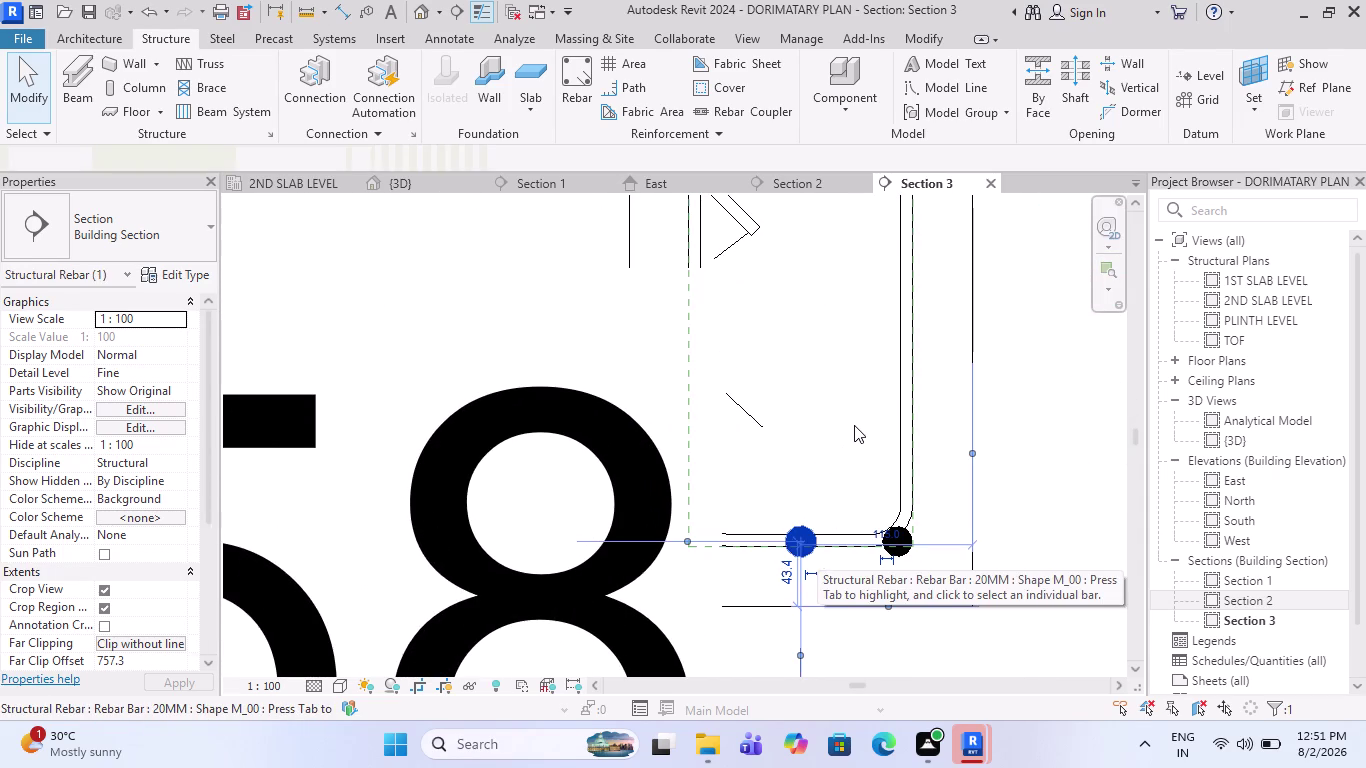
key(Escape)
scroll(down, 3)
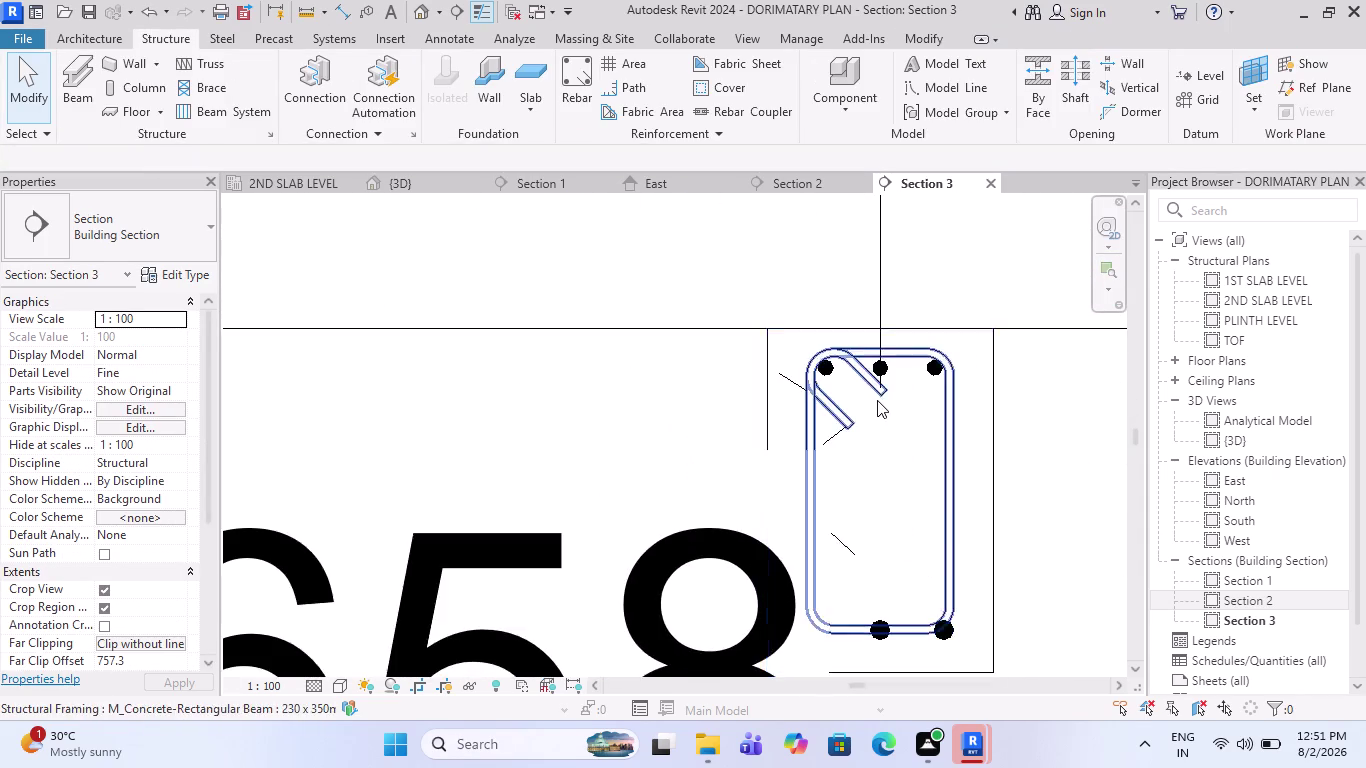
scroll(up, 3)
scroll(up, 3)
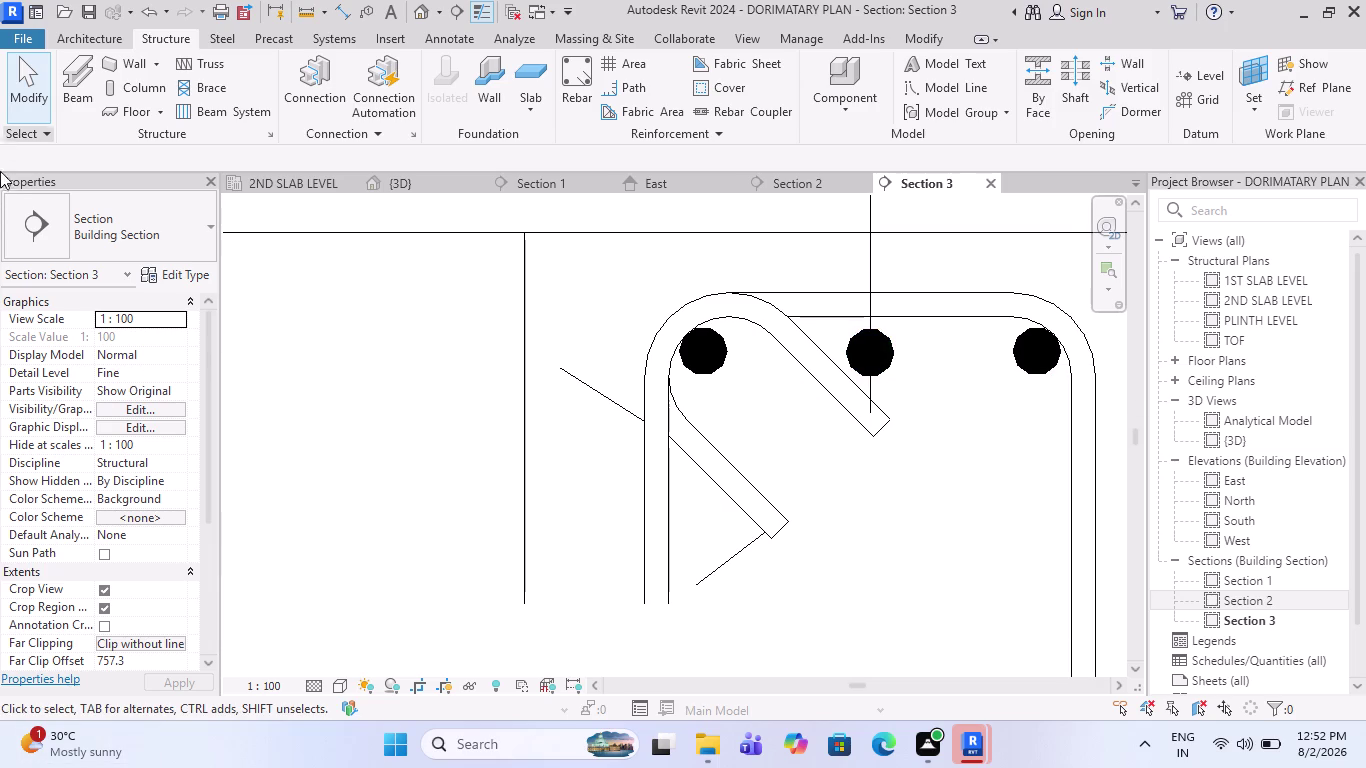
scroll(down, 3)
scroll(down, 3)
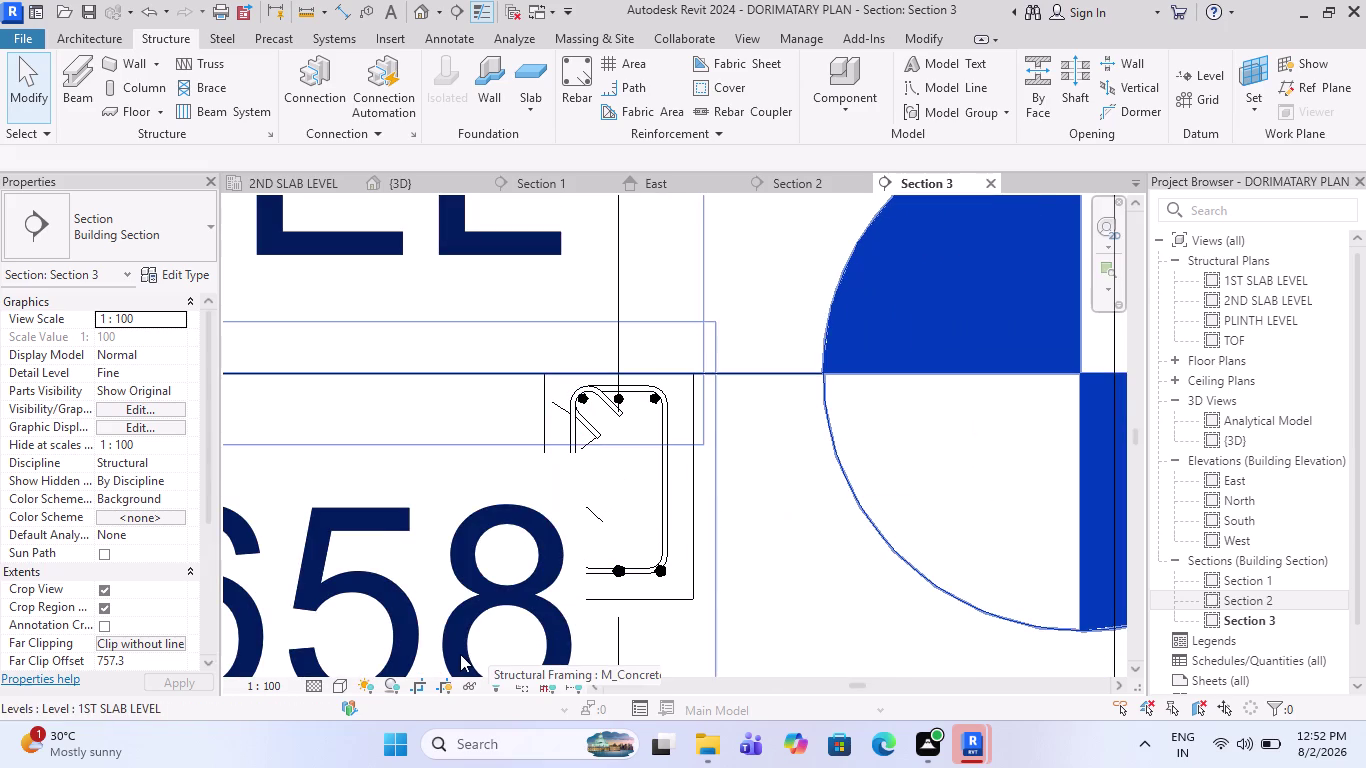
scroll(up, 3)
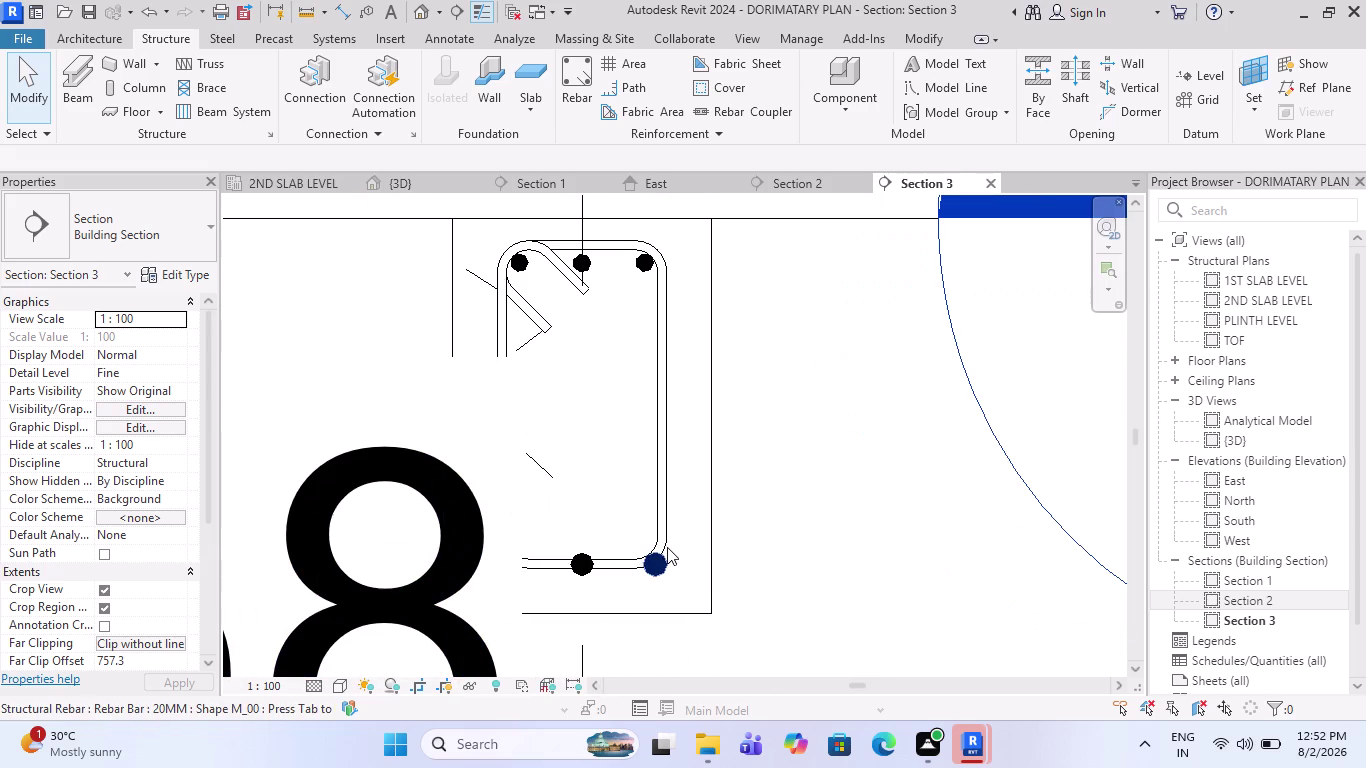
scroll(up, 3)
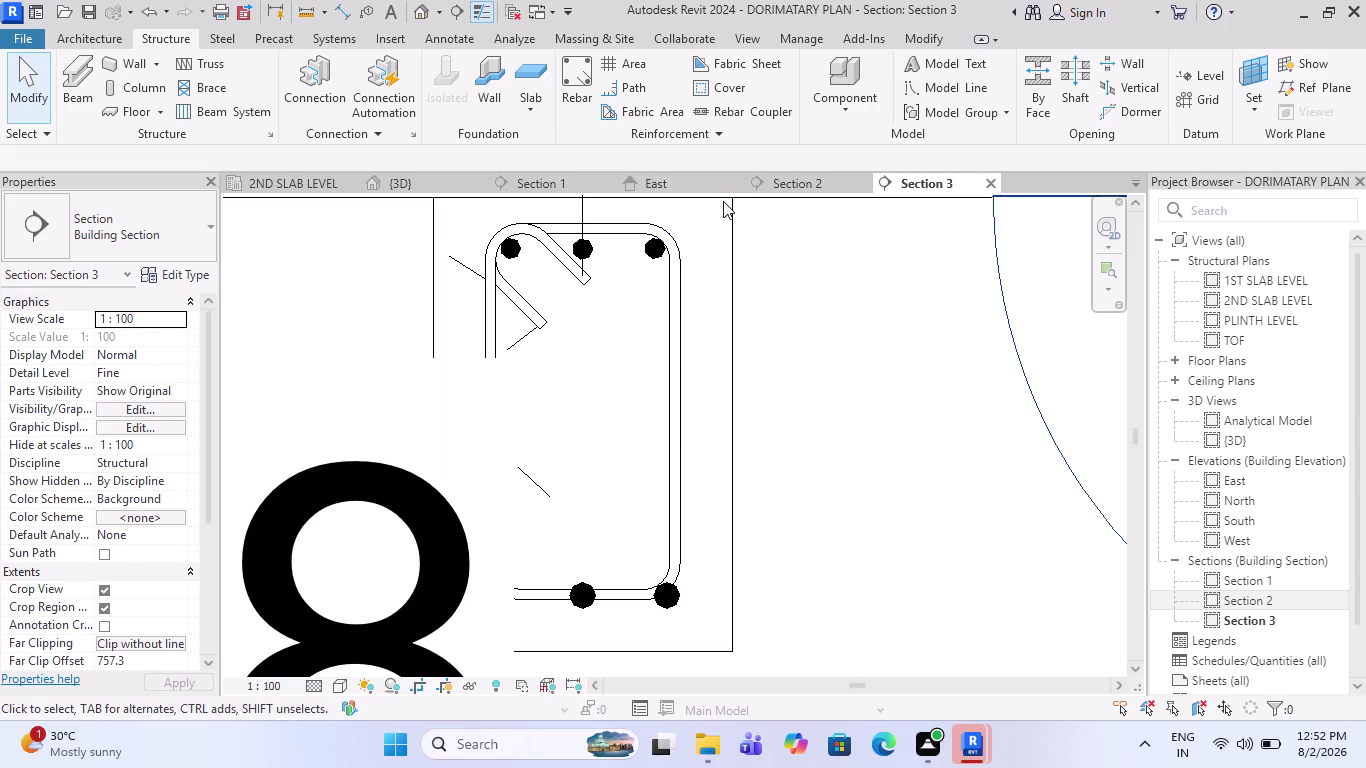
Undo changes back to coarse detail and a 1945.0 far clip offset.
key(ctrl+z)
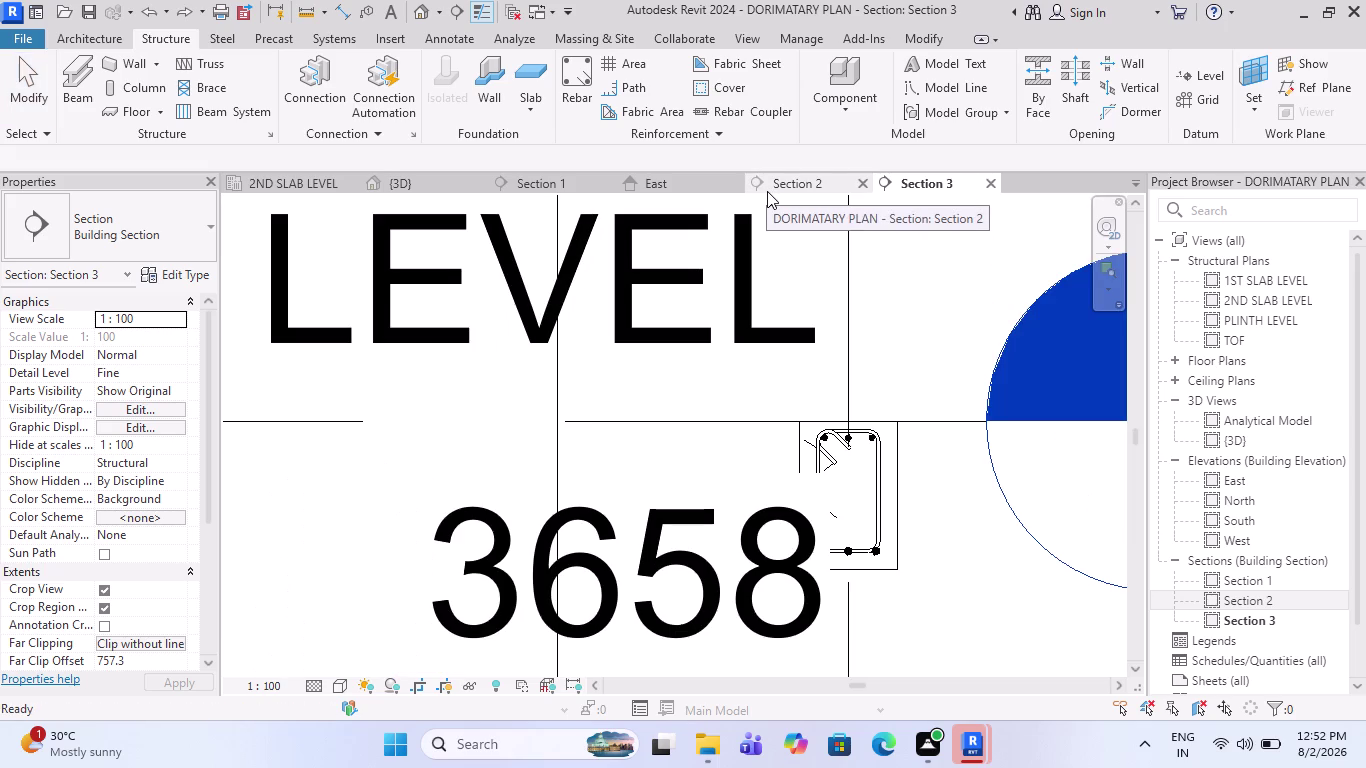
key(ctrl+z)
key(ctrl+z)
key(ctrl+z)
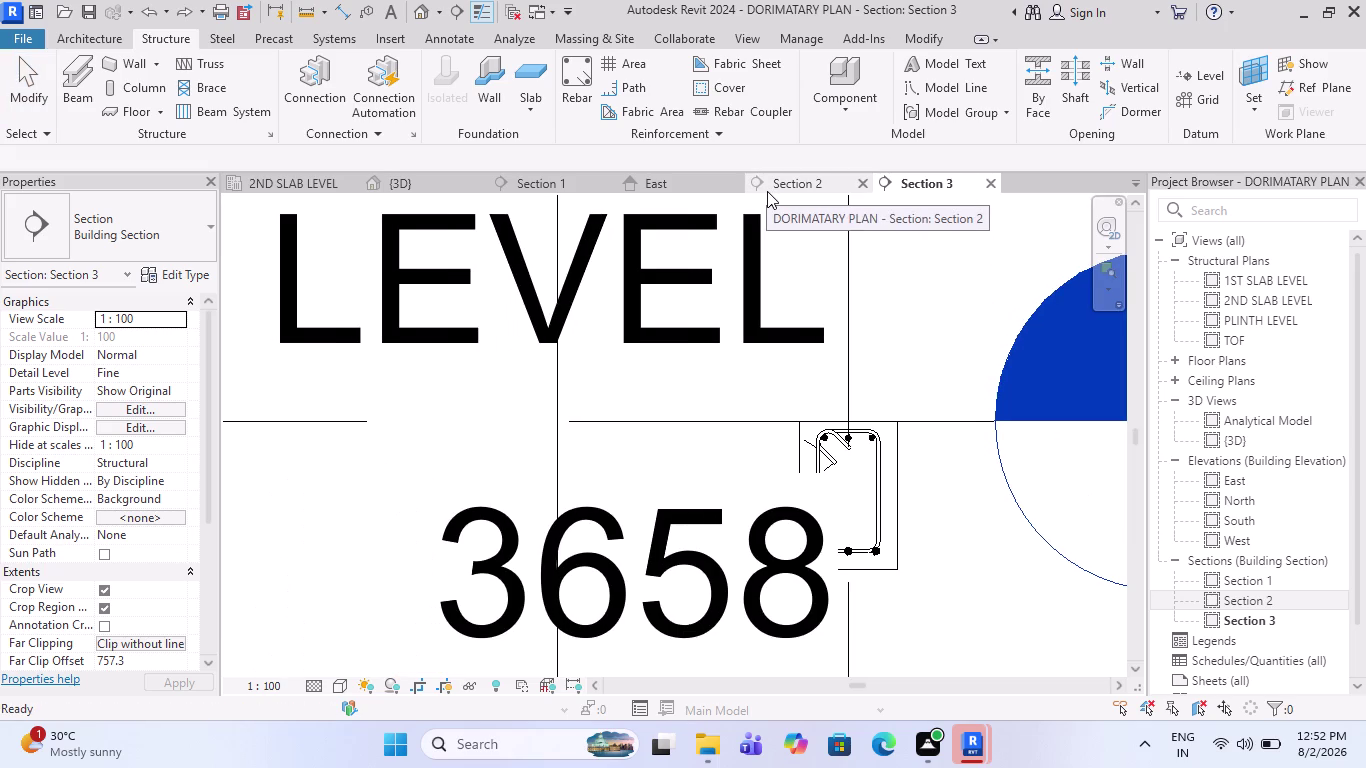
key(ctrl+z)
key(ctrl+z)
key(ctrl+z)
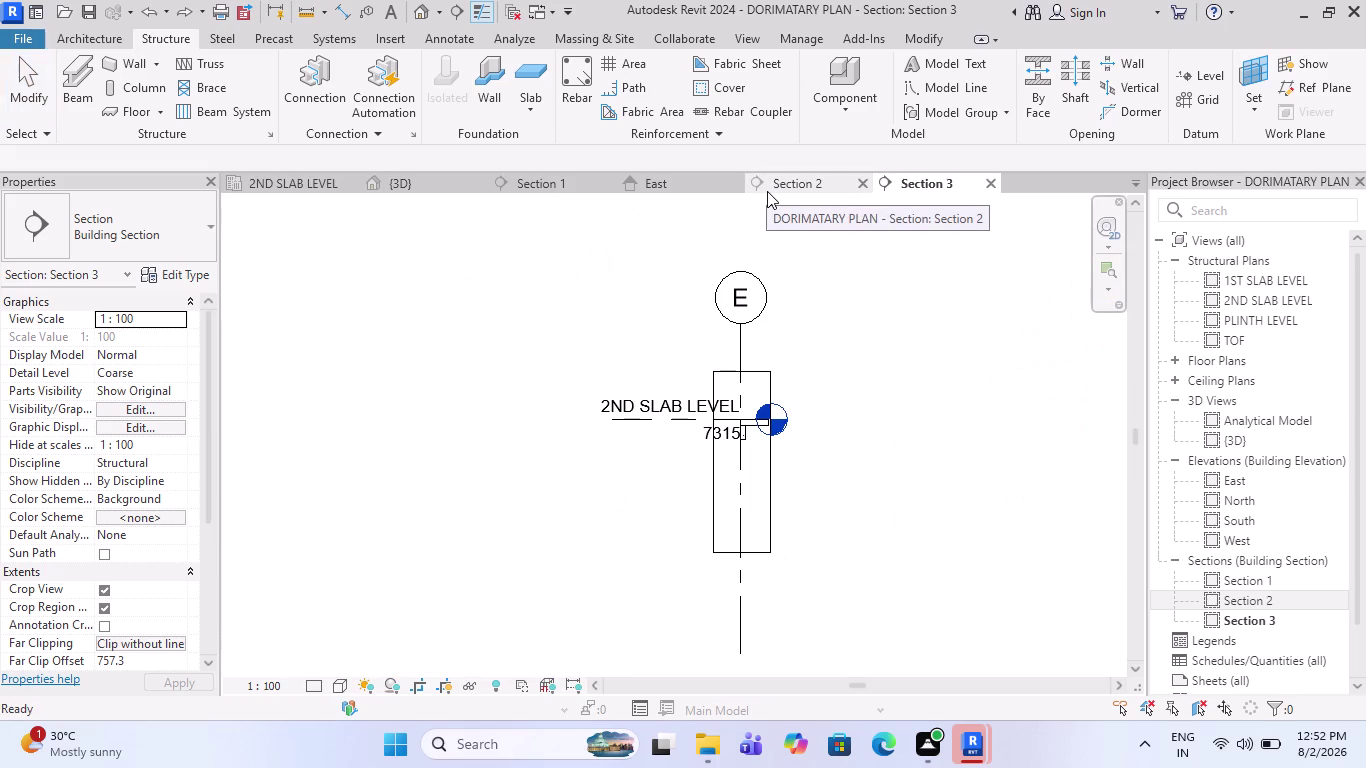
key(ctrl+z)
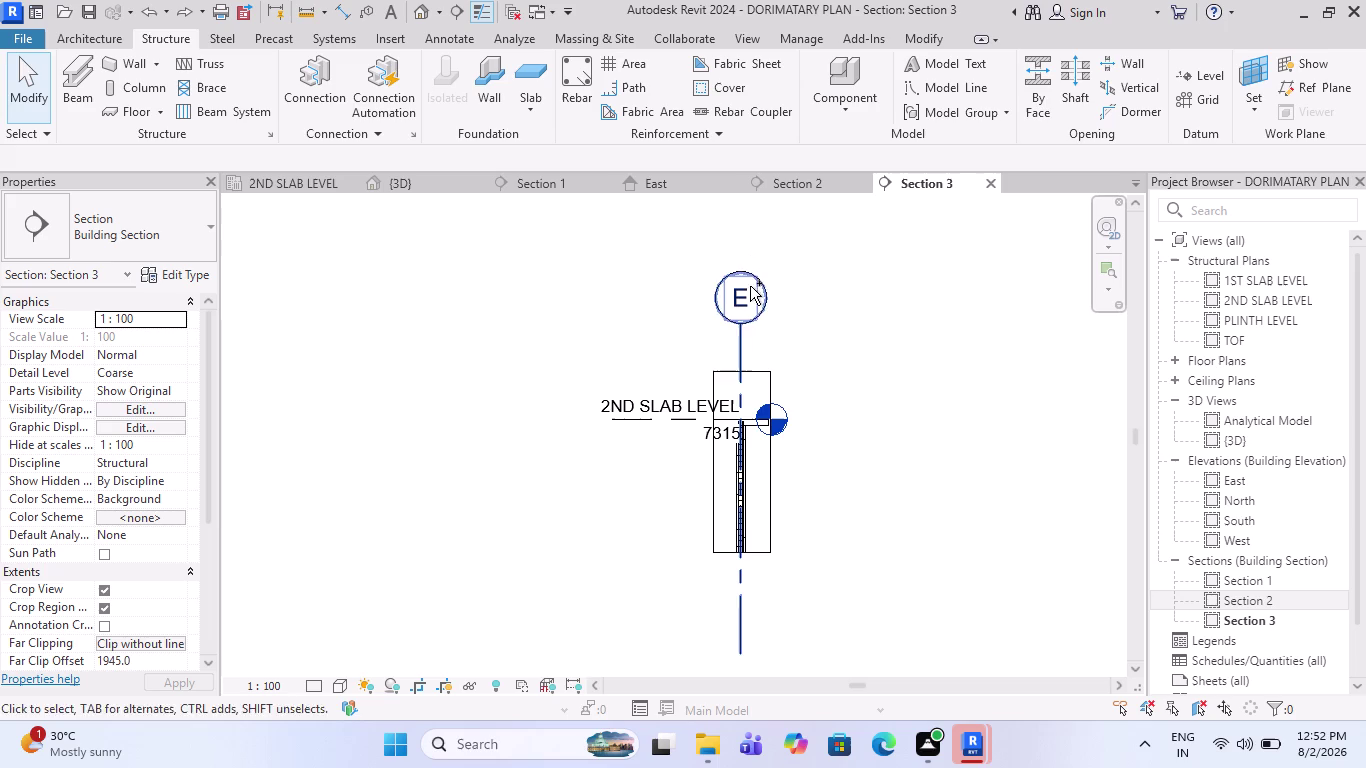
Zoom the section to fit and switch to the East elevation.
scroll(up, 3)
scroll(up, 3)
scroll(up, 3)
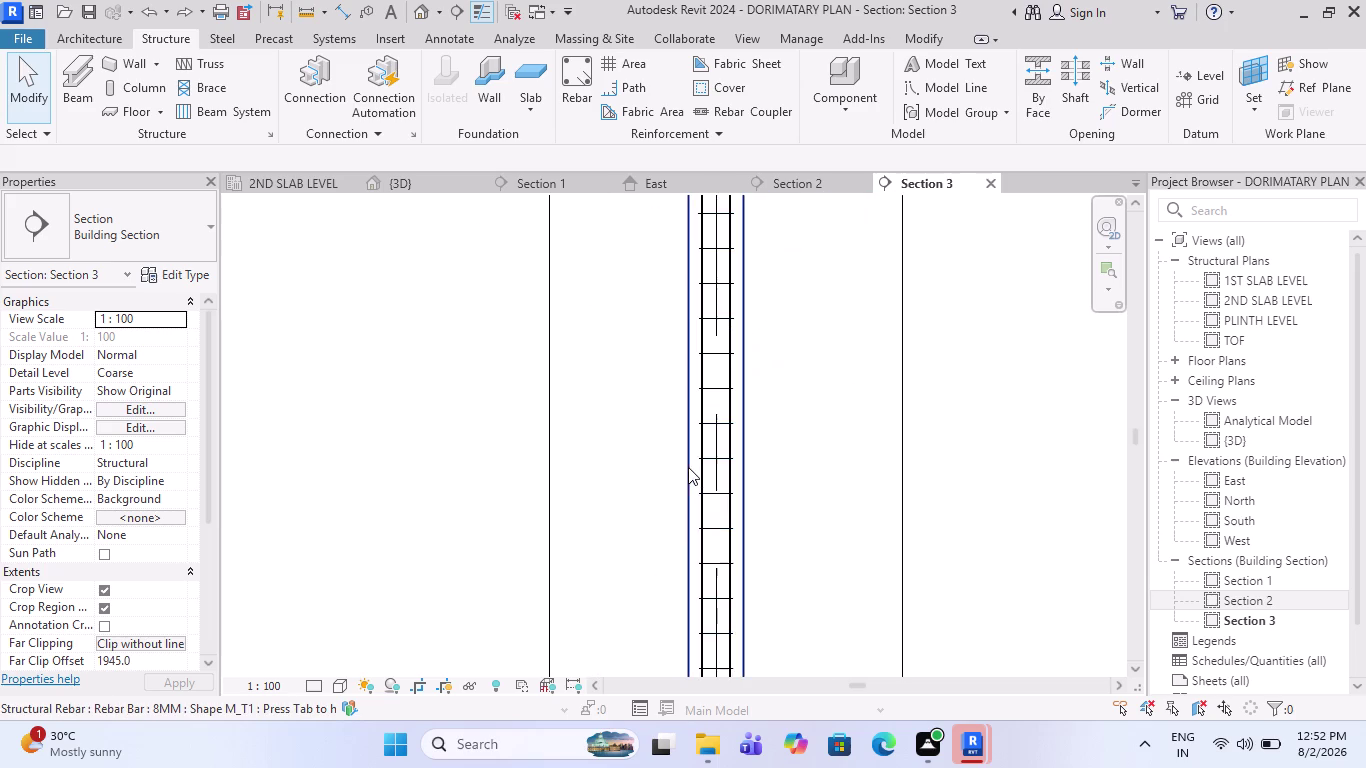
scroll(up, 3)
scroll(down, 3)
scroll(down, 3)
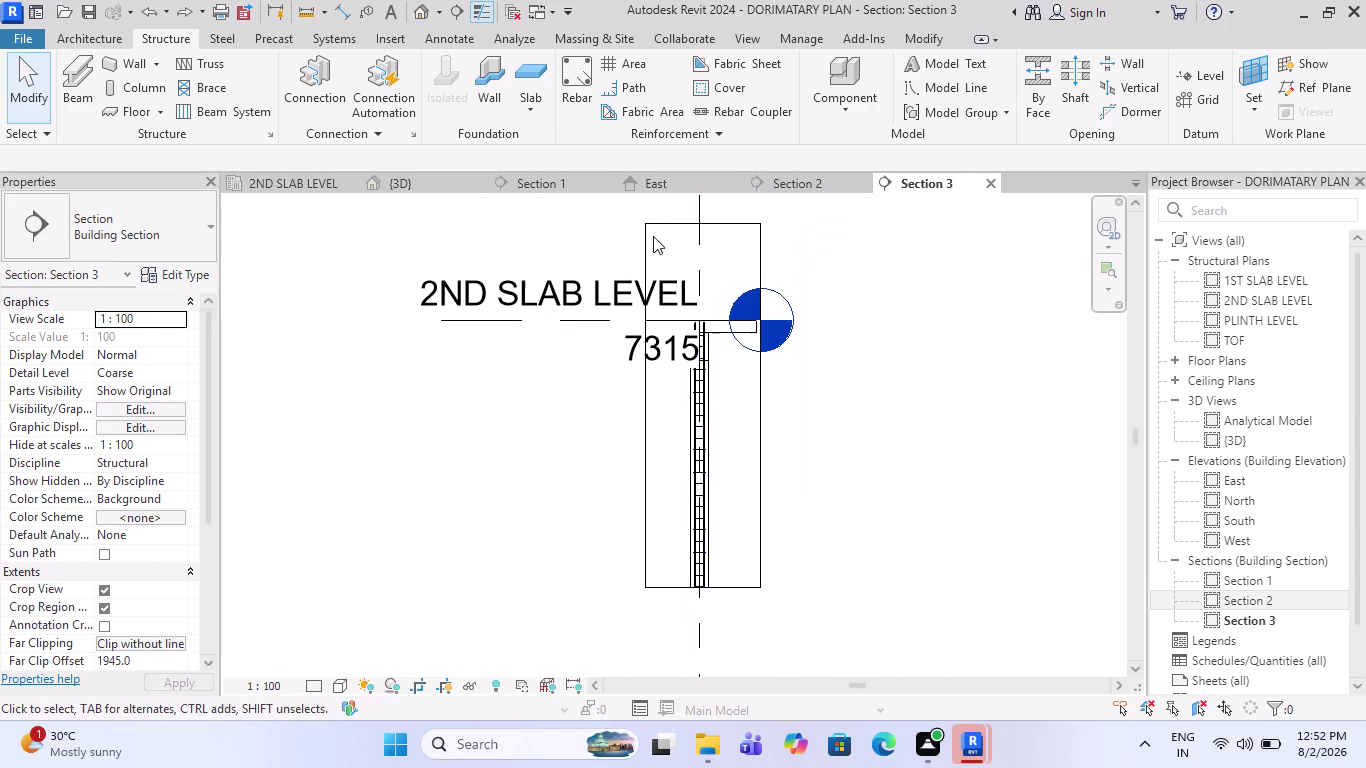
click(650, 181)
scroll(up, 3)
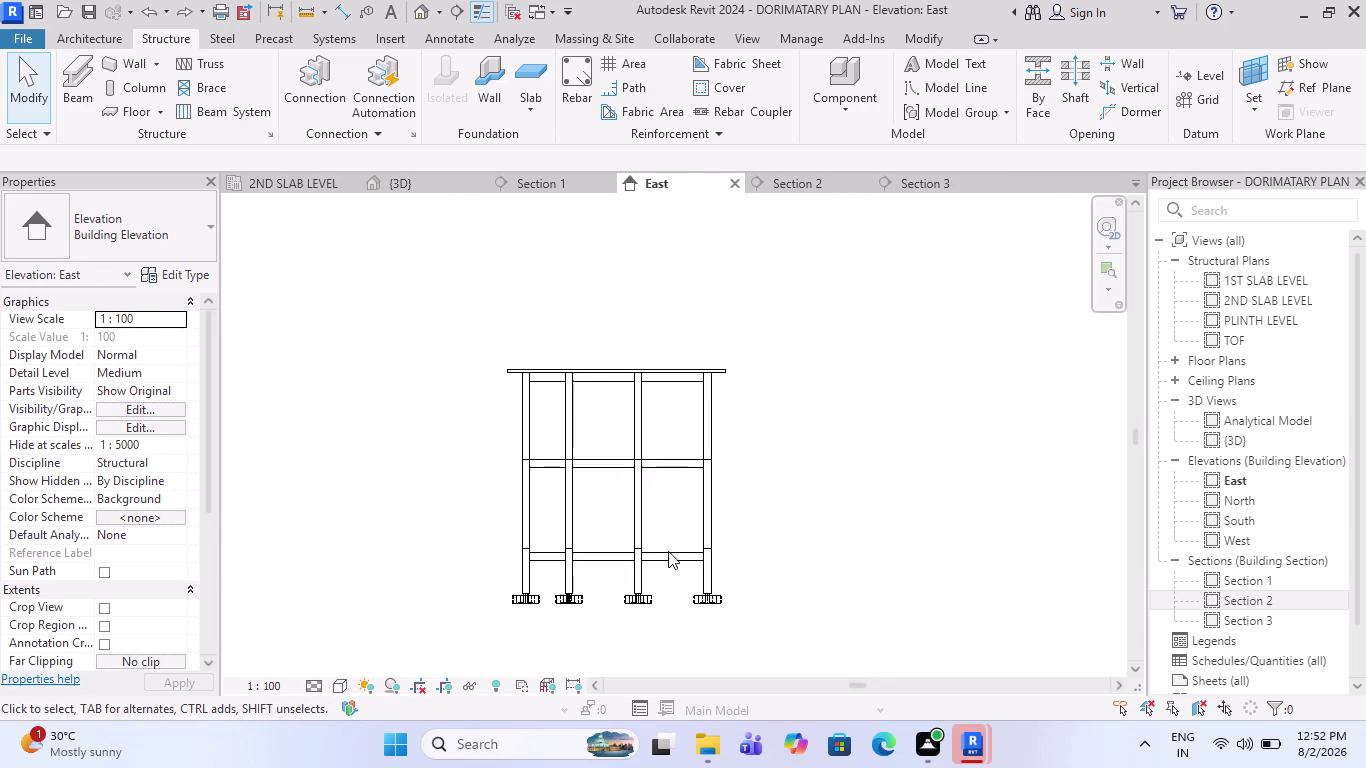
Switch to the {3D} view and orbit to inspect the beam rebar.
click(424, 177)
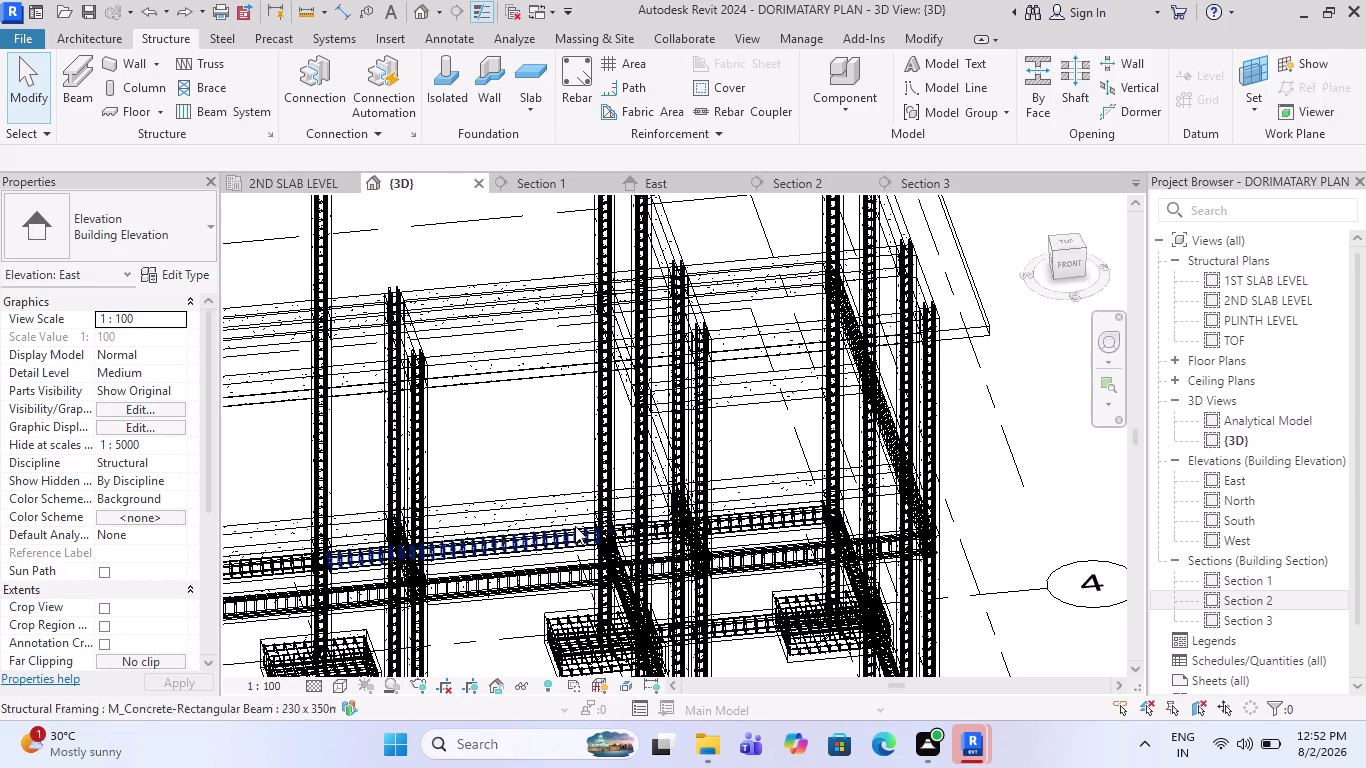
scroll(down, 3)
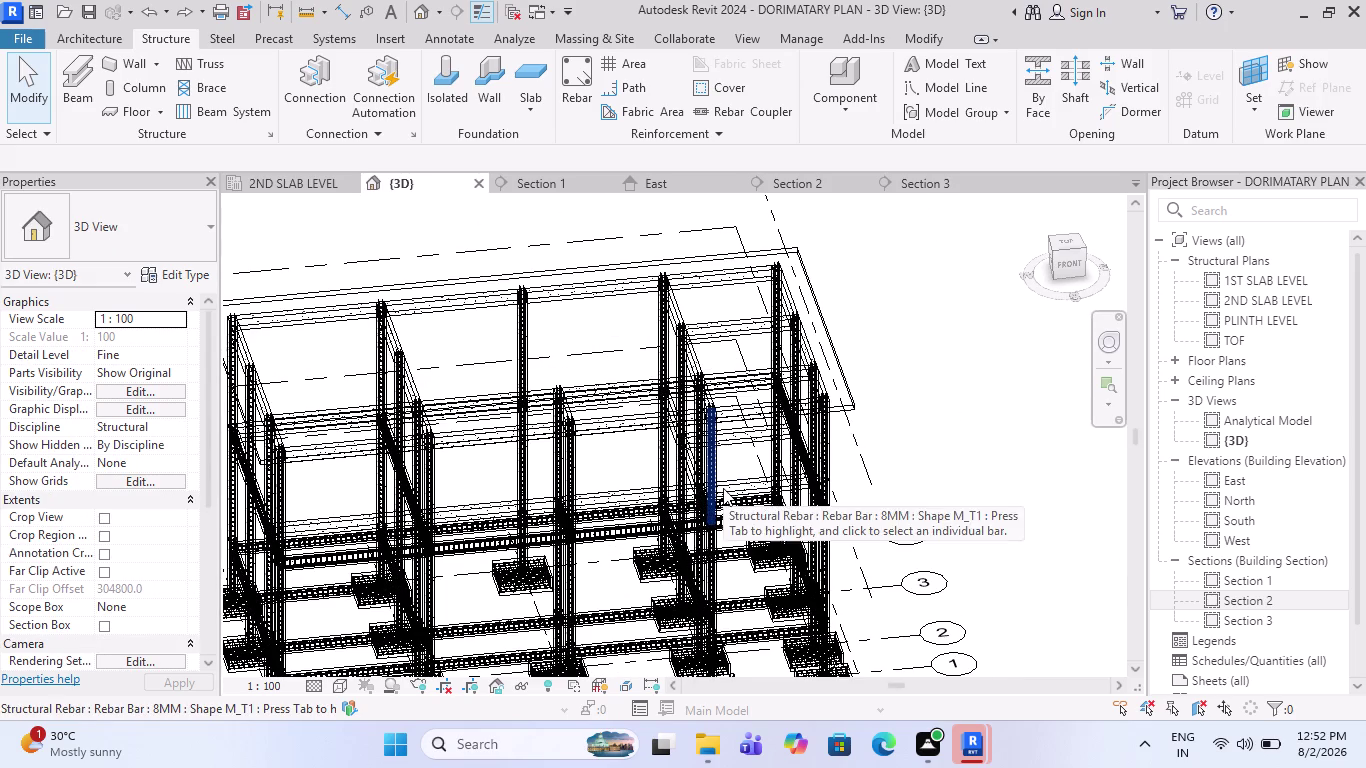
middle_drag(742, 466, 680, 514)
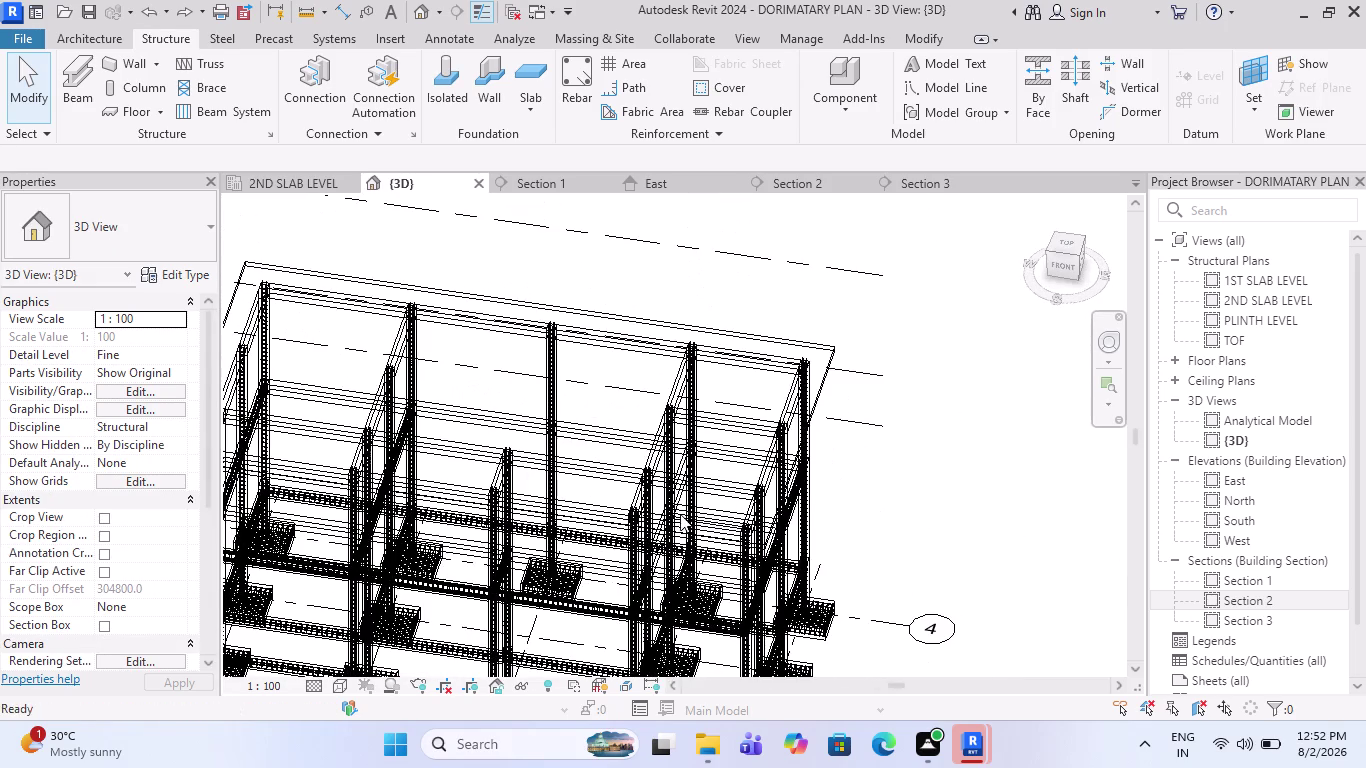
scroll(up, 3)
scroll(up, 3)
scroll(up, 3)
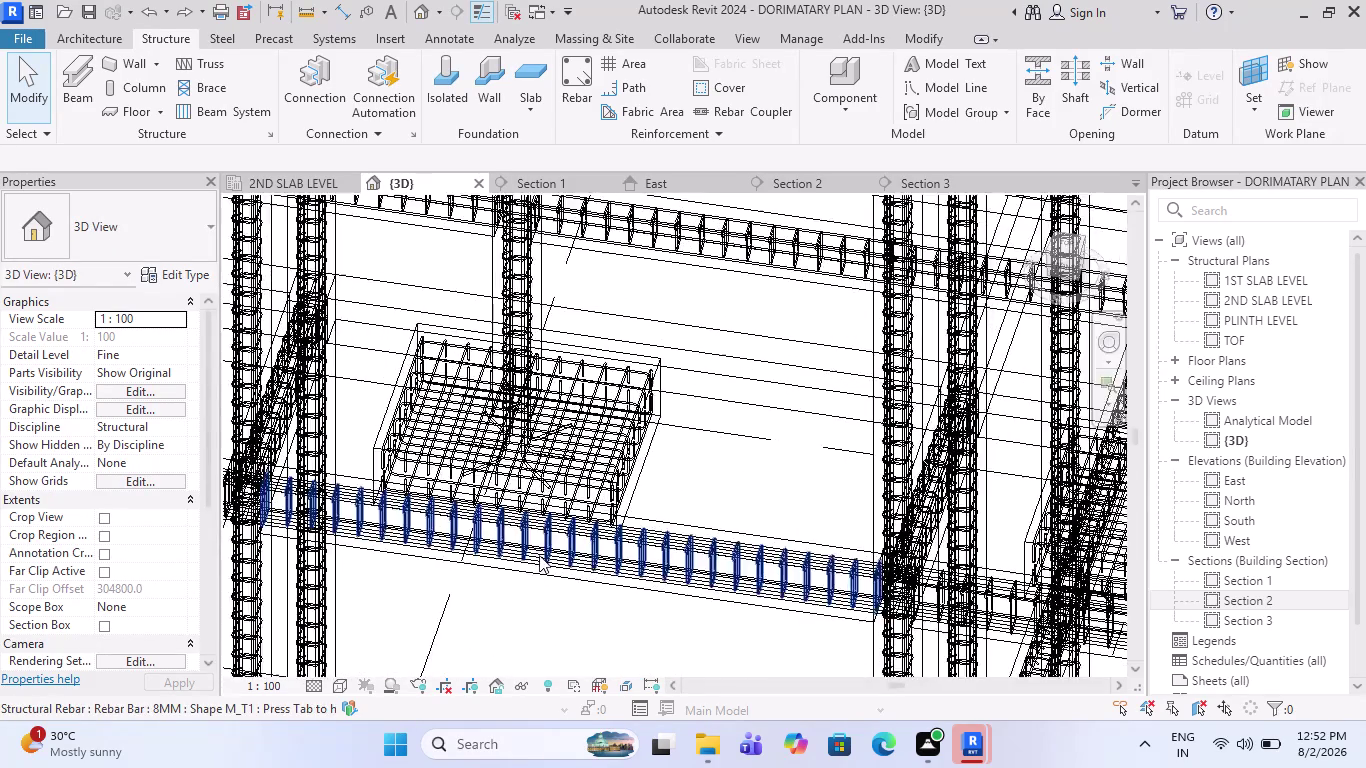
scroll(up, 3)
scroll(down, 3)
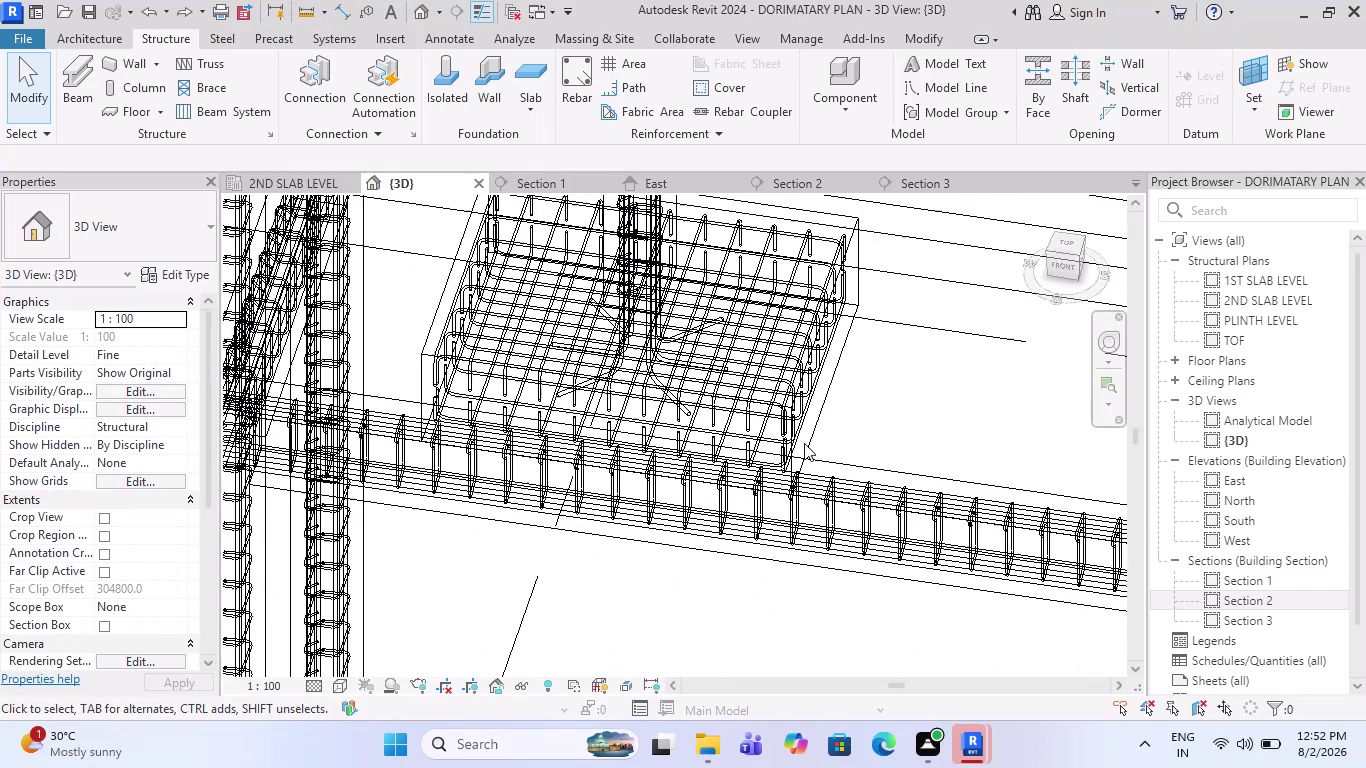
scroll(down, 3)
scroll(down, 3)
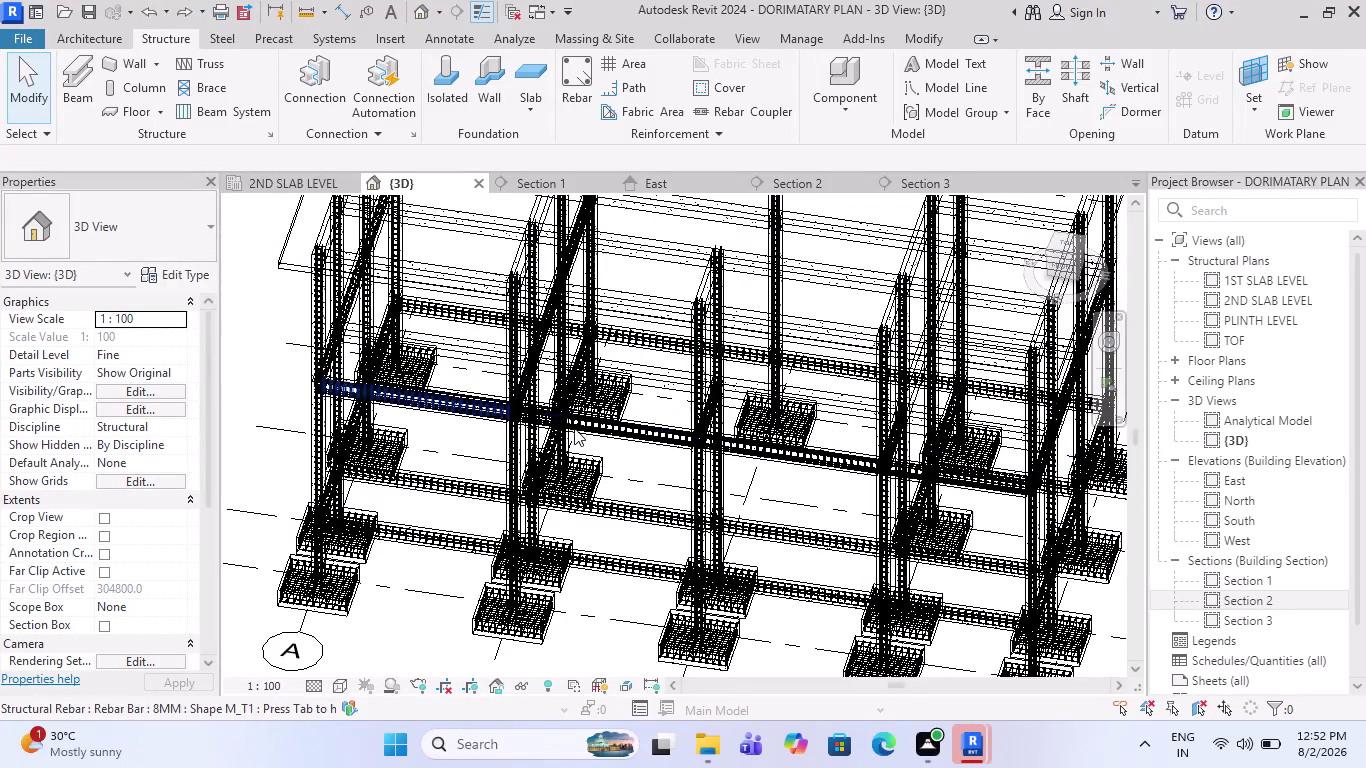
Orbit around the frame to check footing rebar, then open the 1ST SLAB LEVEL plan.
middle_drag(579, 428, 589, 456)
middle_drag(596, 456, 602, 465)
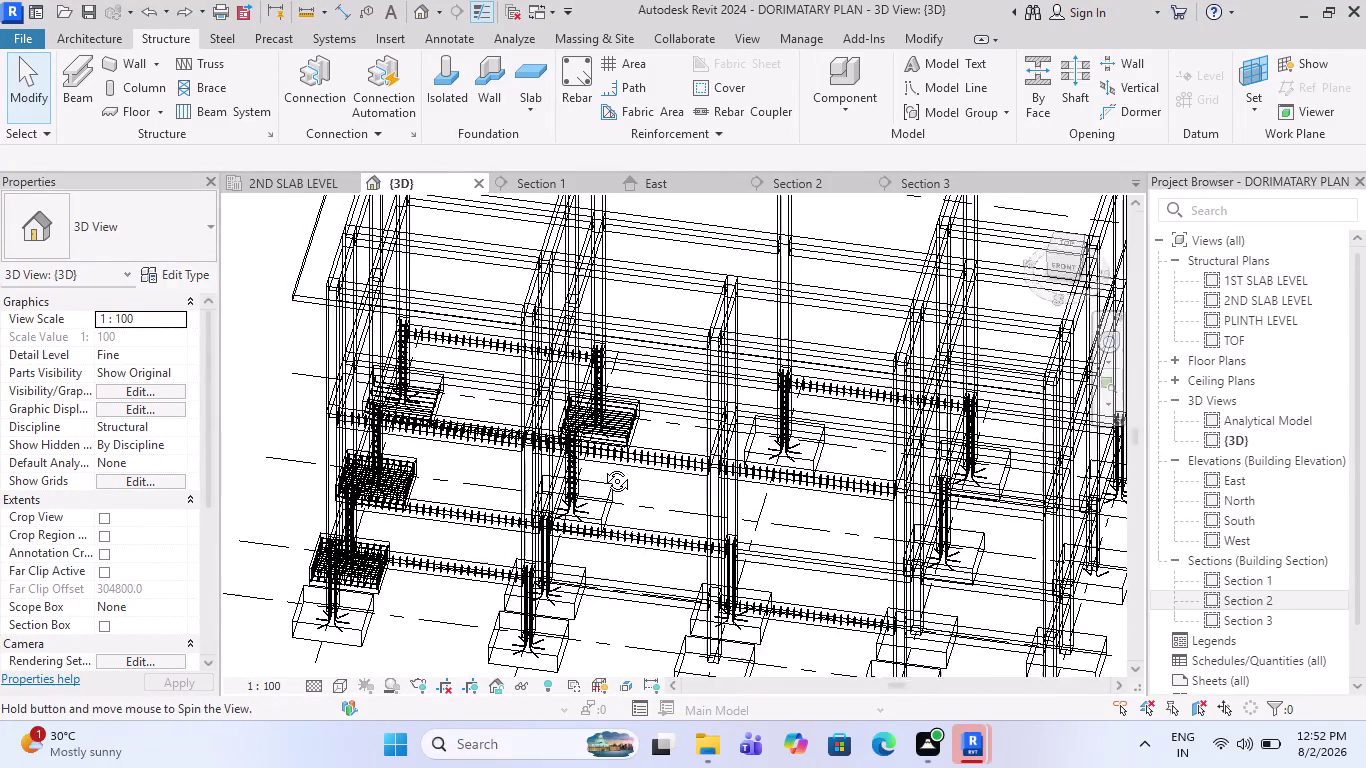
middle_drag(602, 465, 512, 438)
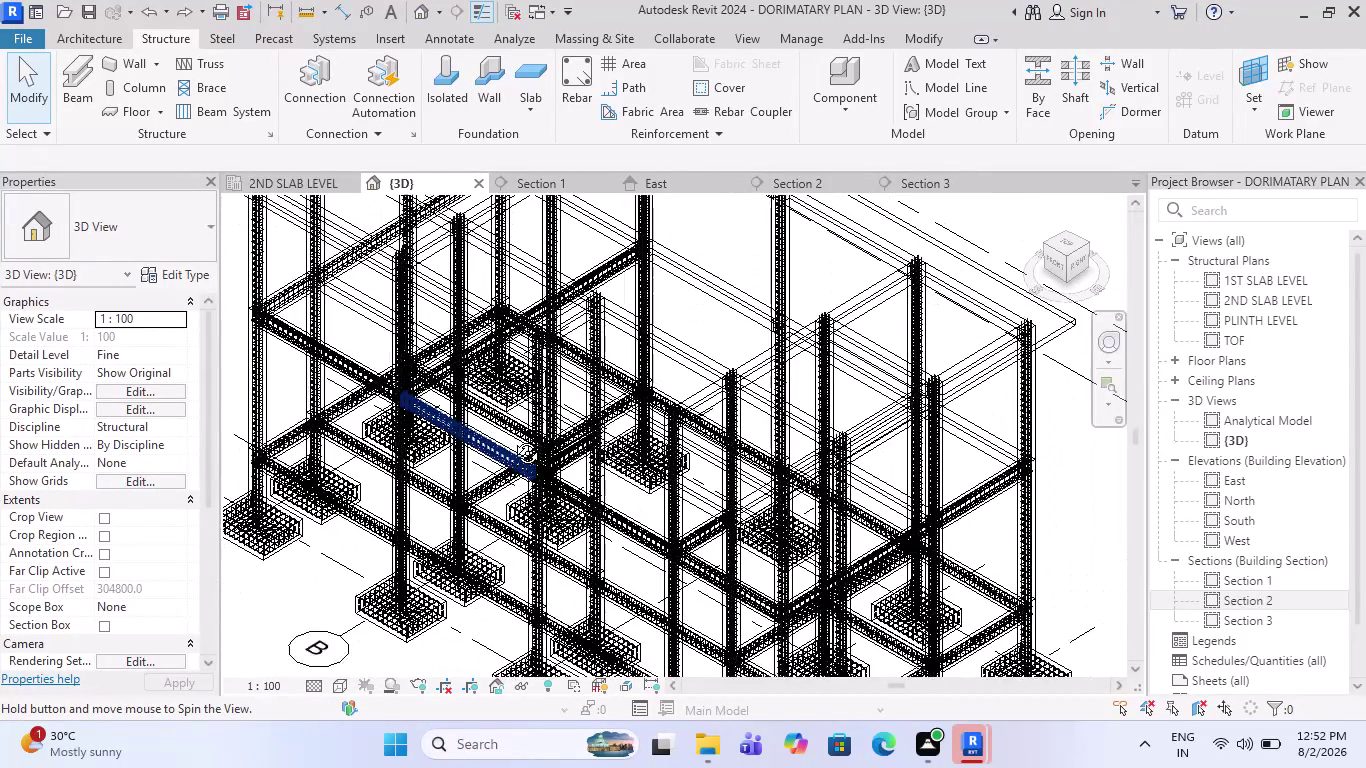
middle_drag(512, 438, 543, 414)
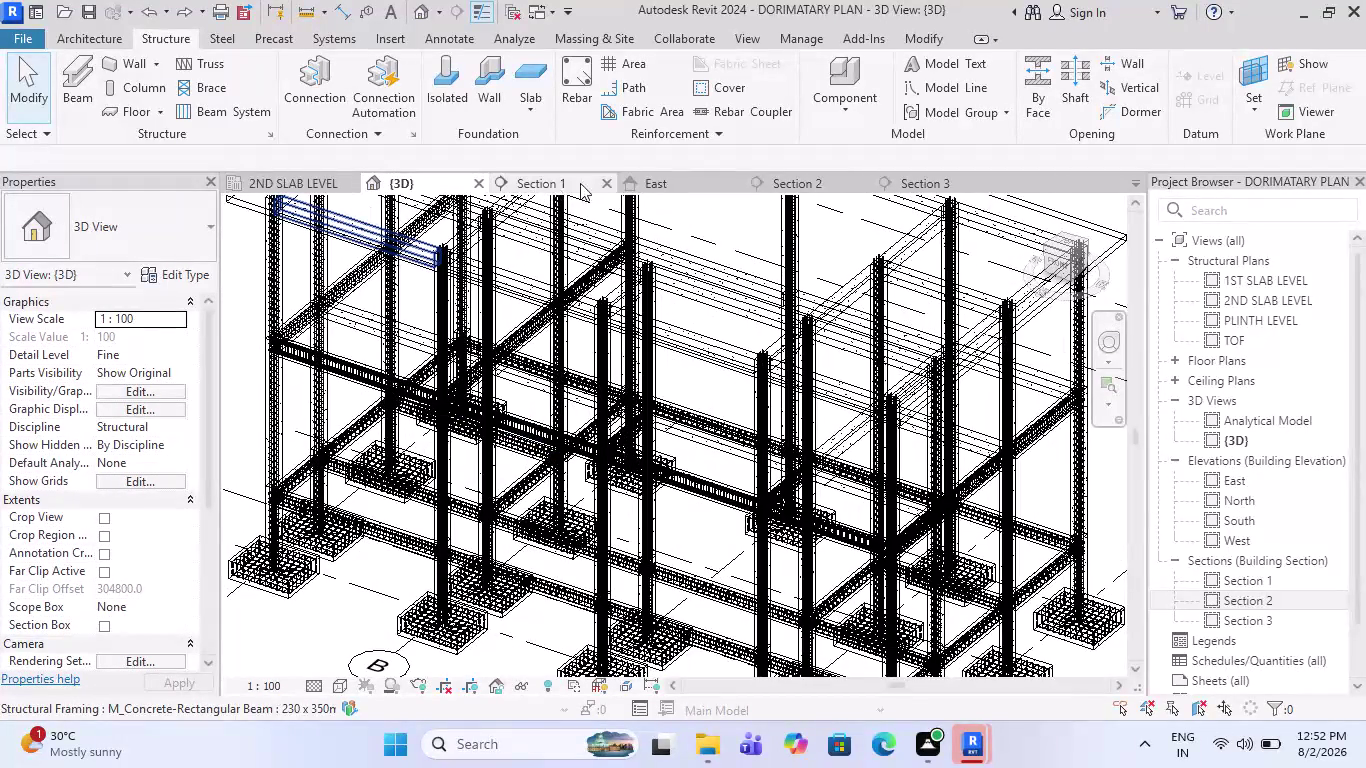
double_click(1284, 284)
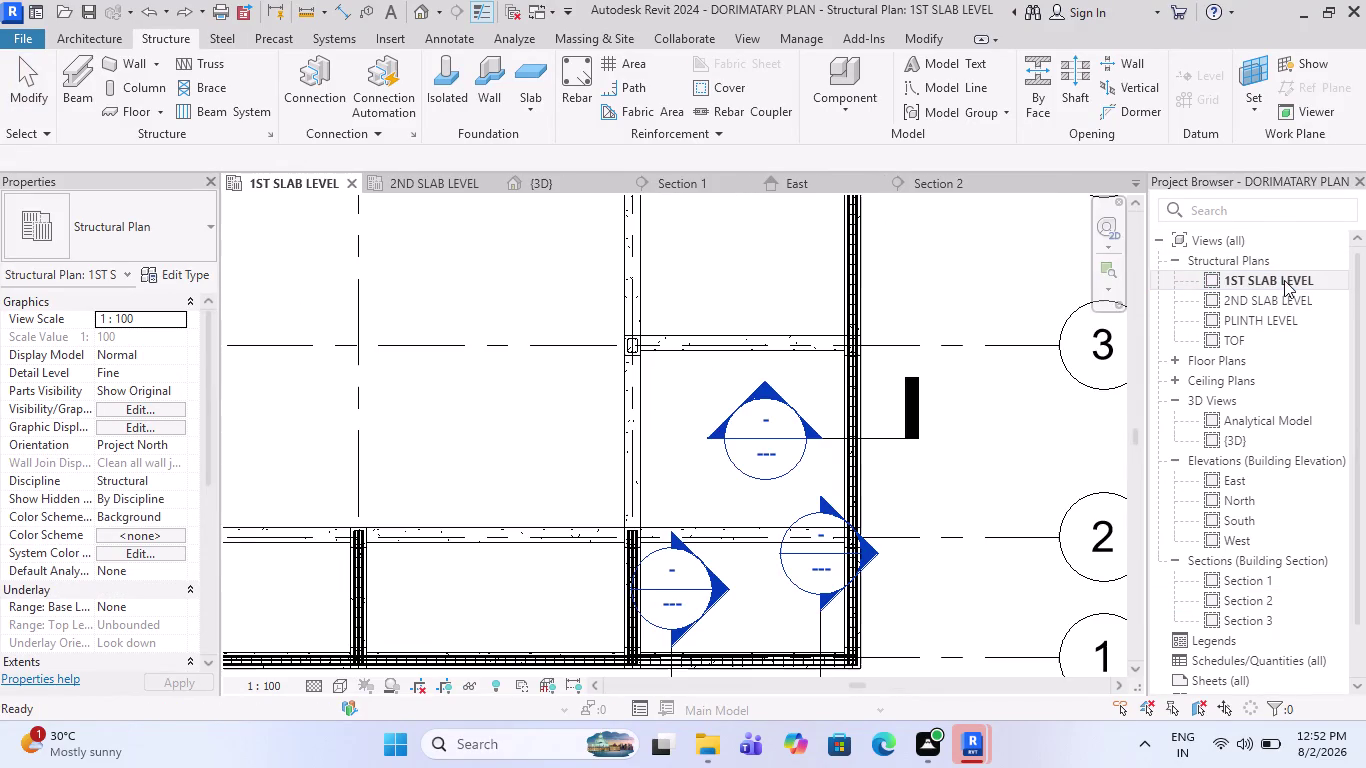
scroll(down, 3)
Zoom in on the 1ST SLAB LEVEL beam and select a rebar bar to inspect it.
scroll(up, 3)
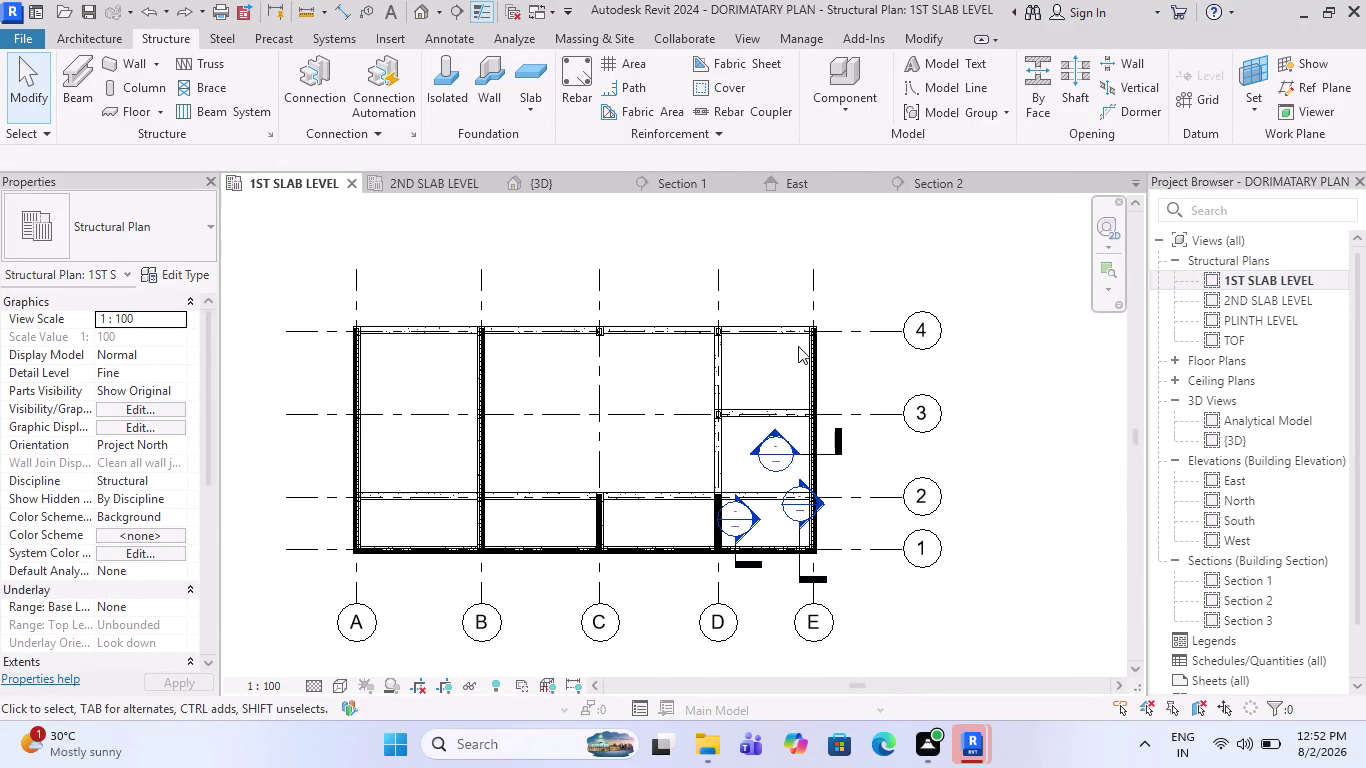
scroll(up, 3)
scroll(down, 3)
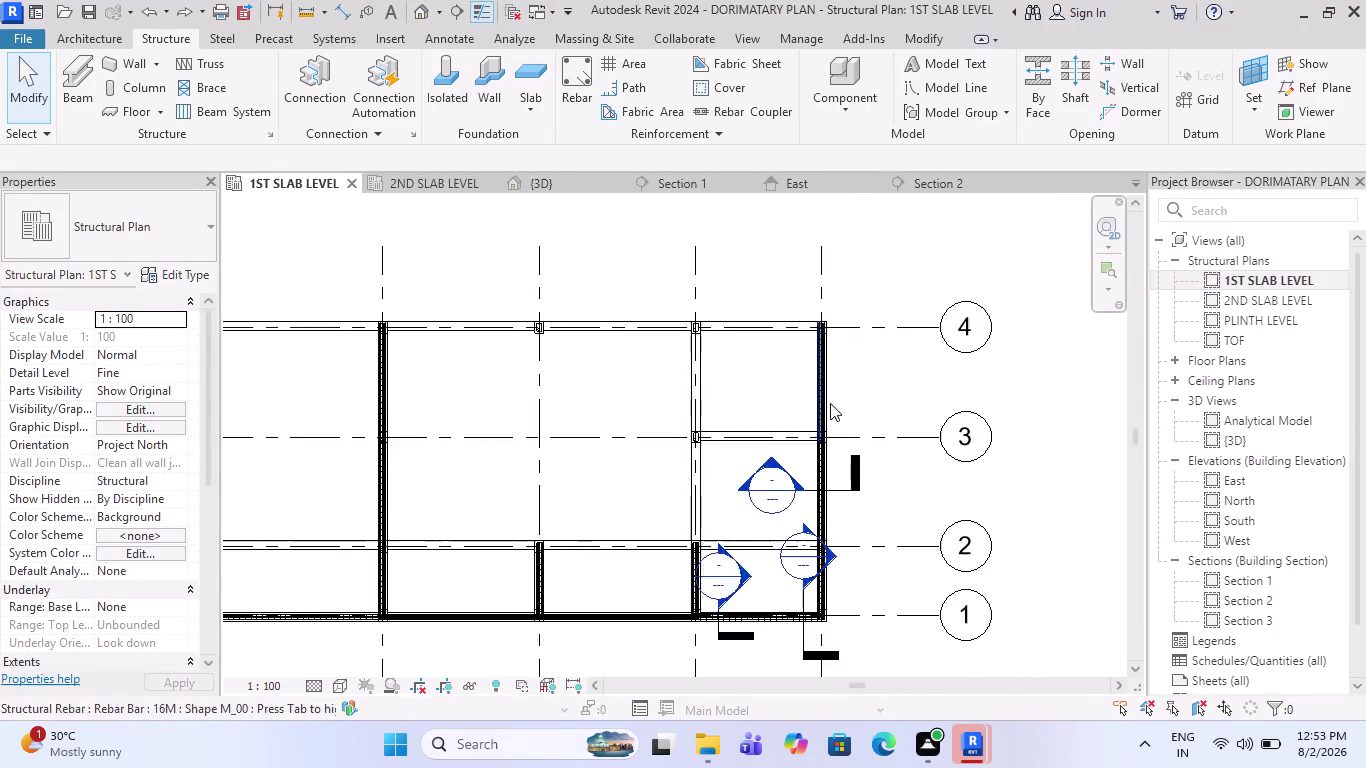
scroll(up, 3)
scroll(up, 3)
scroll(up, 3)
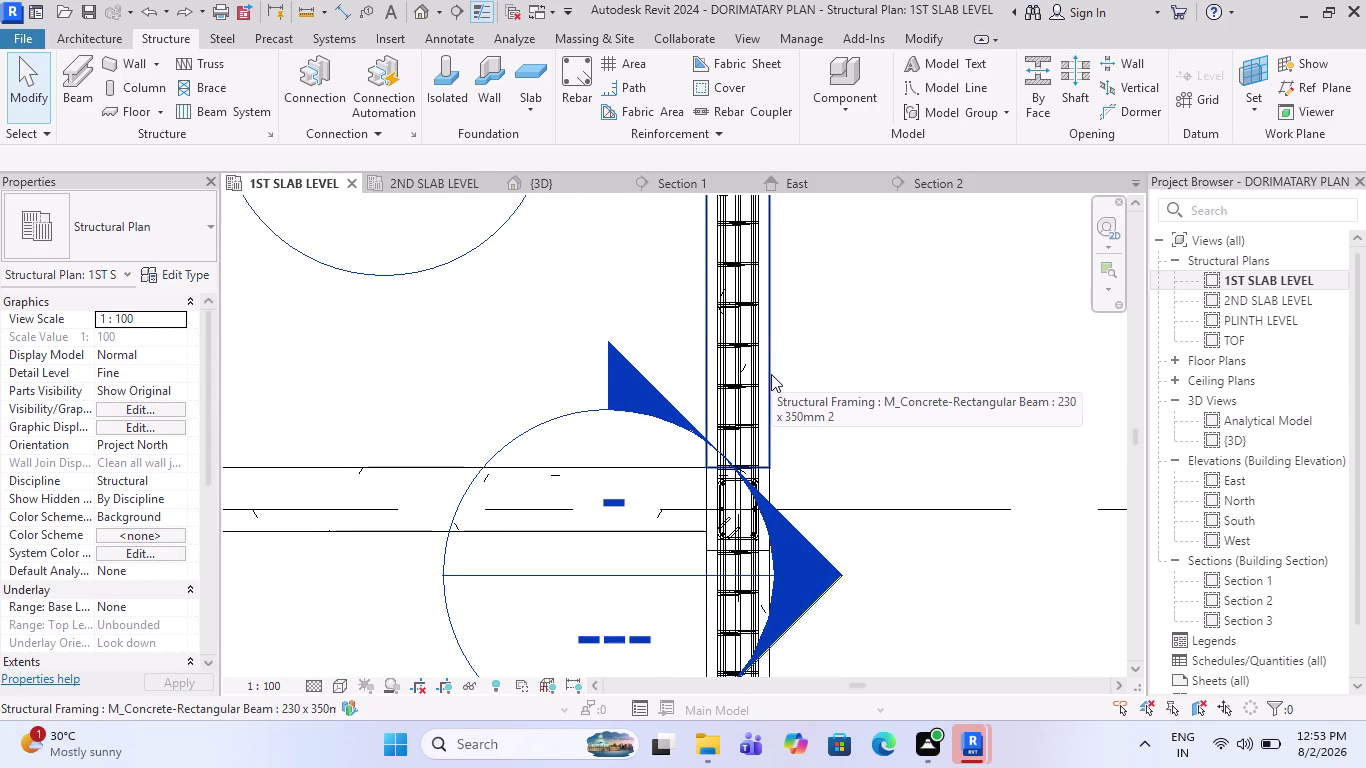
scroll(down, 3)
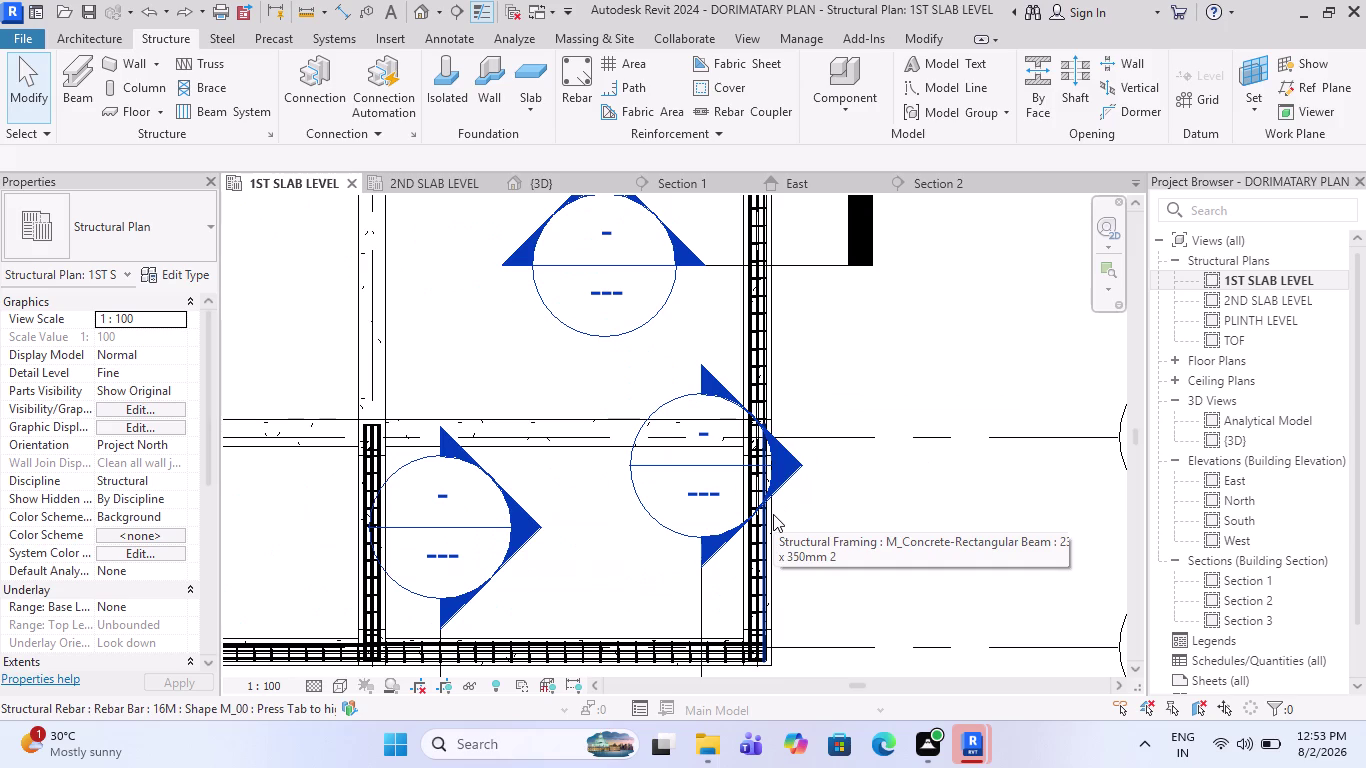
scroll(up, 3)
scroll(up, 3)
scroll(up, 3)
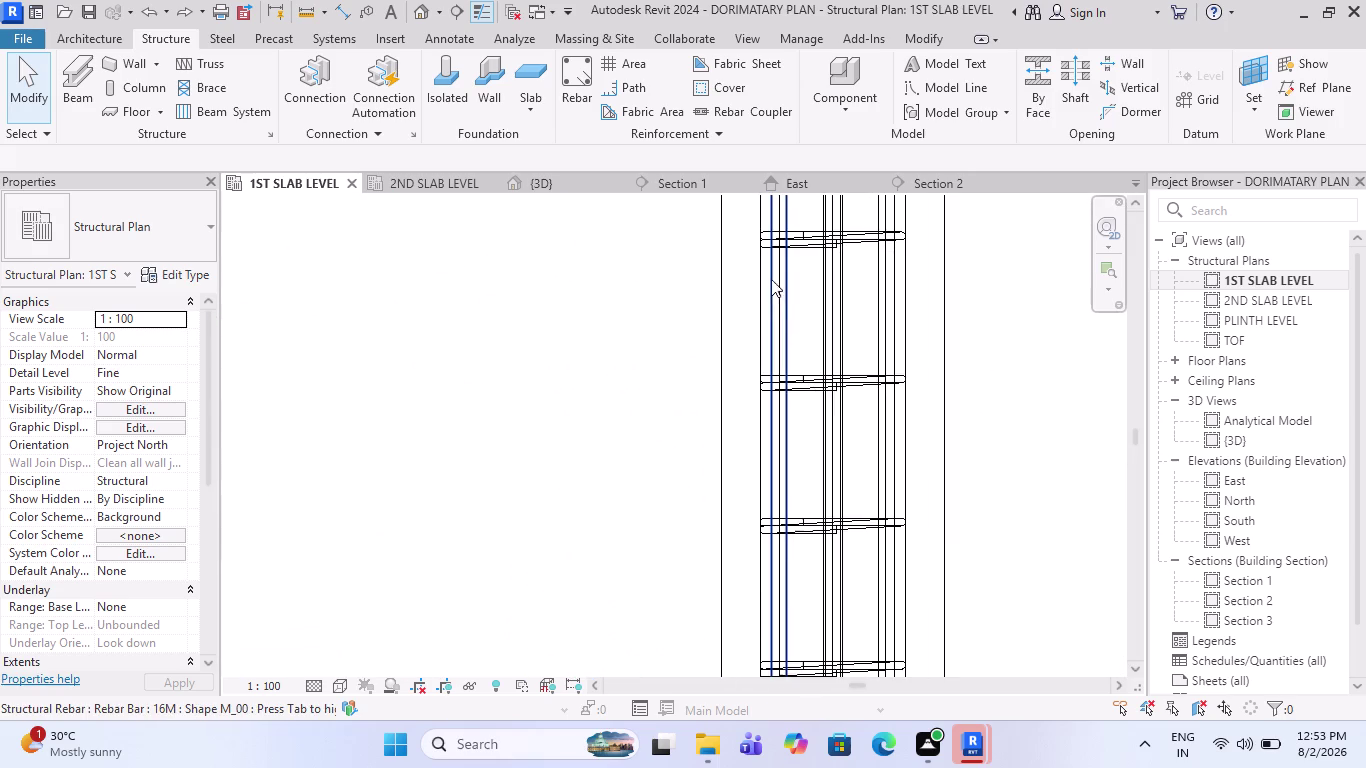
click(787, 281)
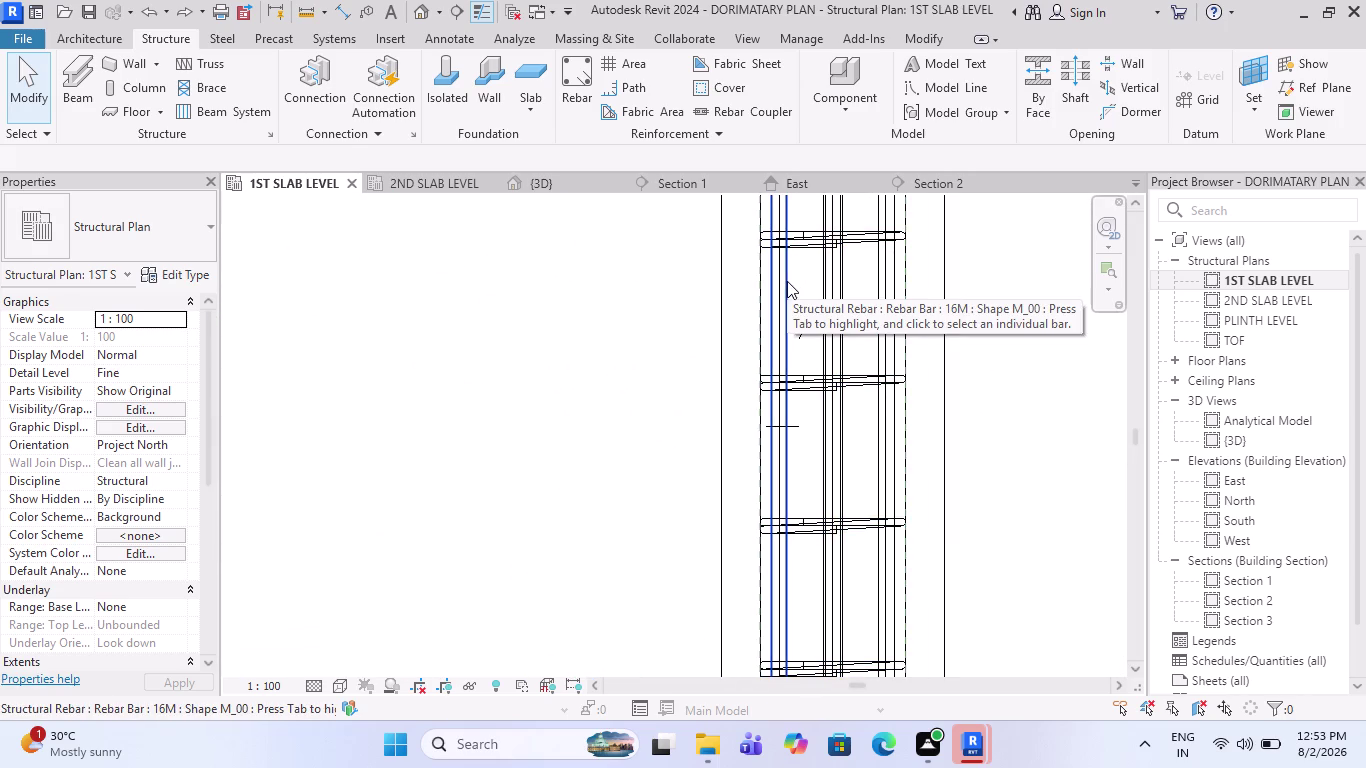
scroll(down, 3)
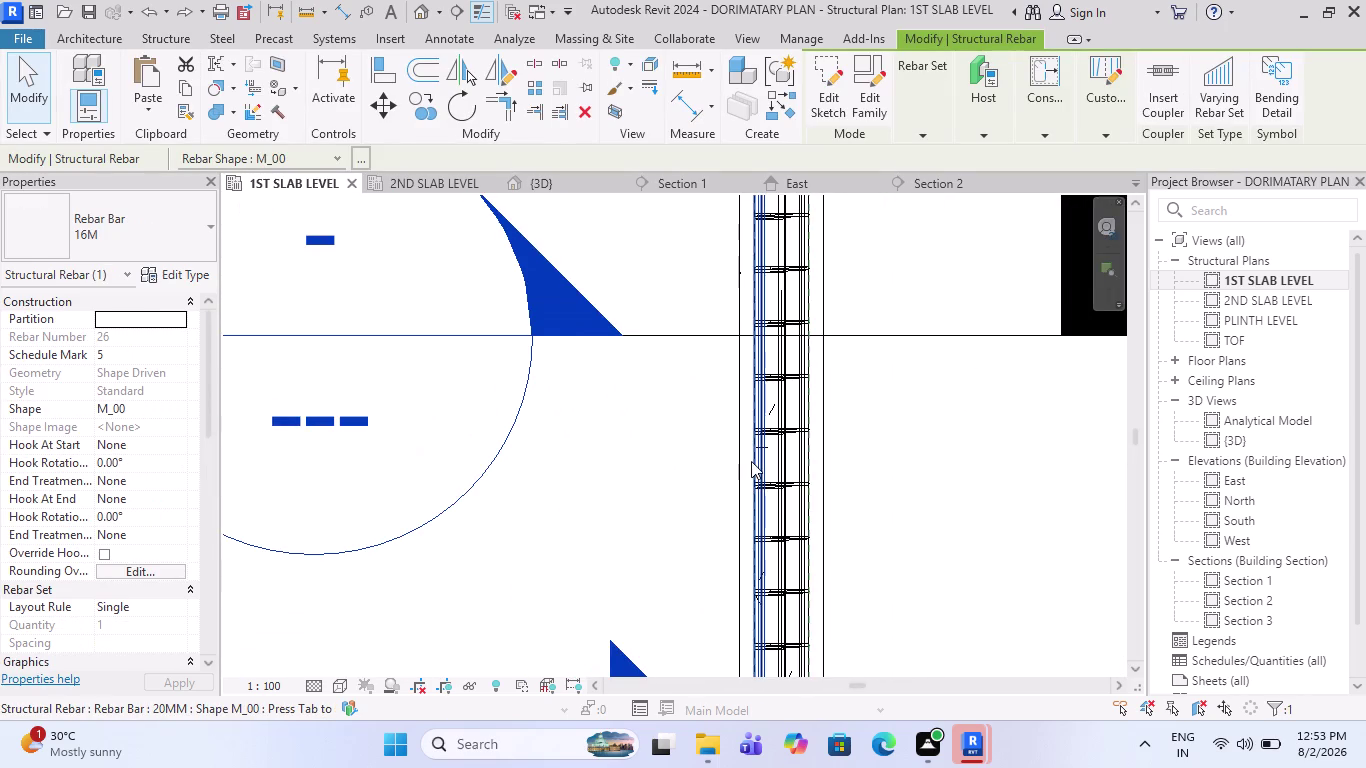
scroll(down, 3)
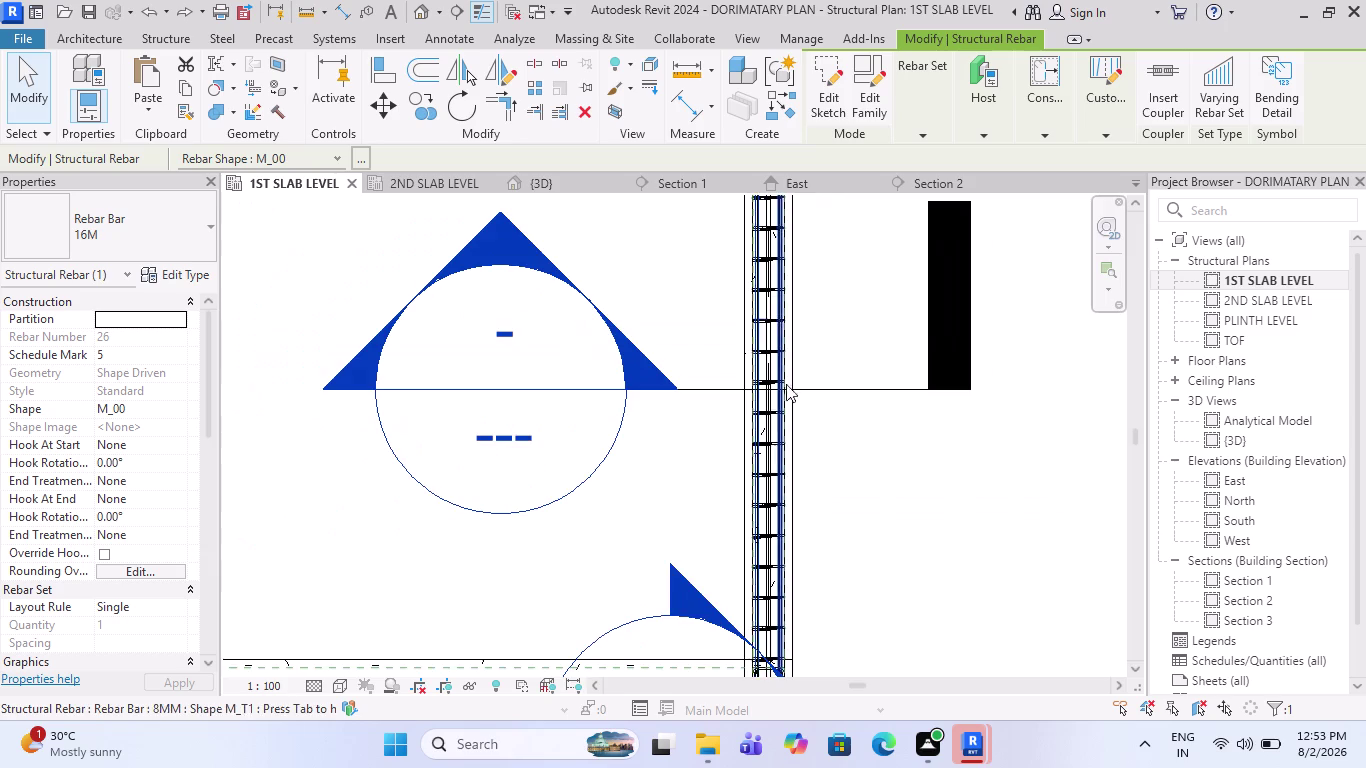
scroll(down, 3)
scroll(down, 3)
Clear the rebar selection and undo twice, removing Section 3.
key(Escape)
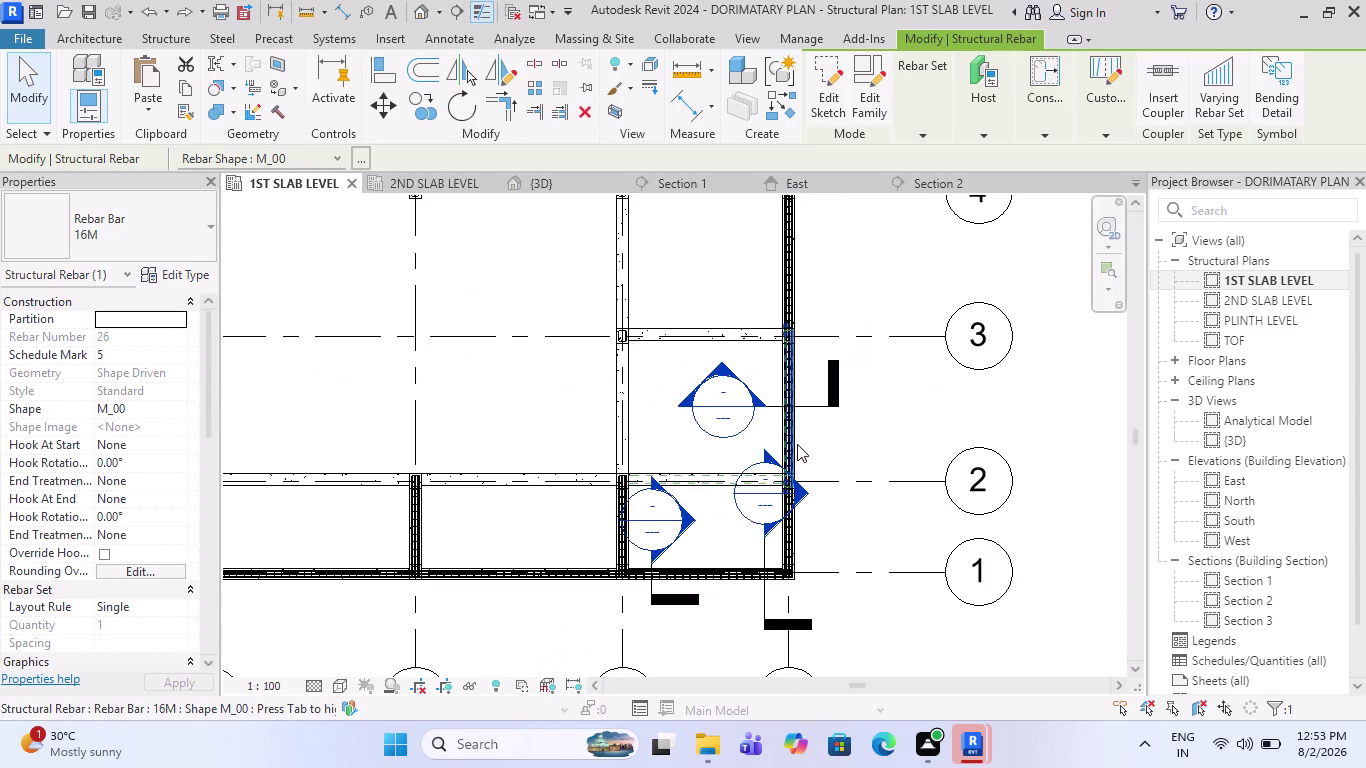
key(Escape)
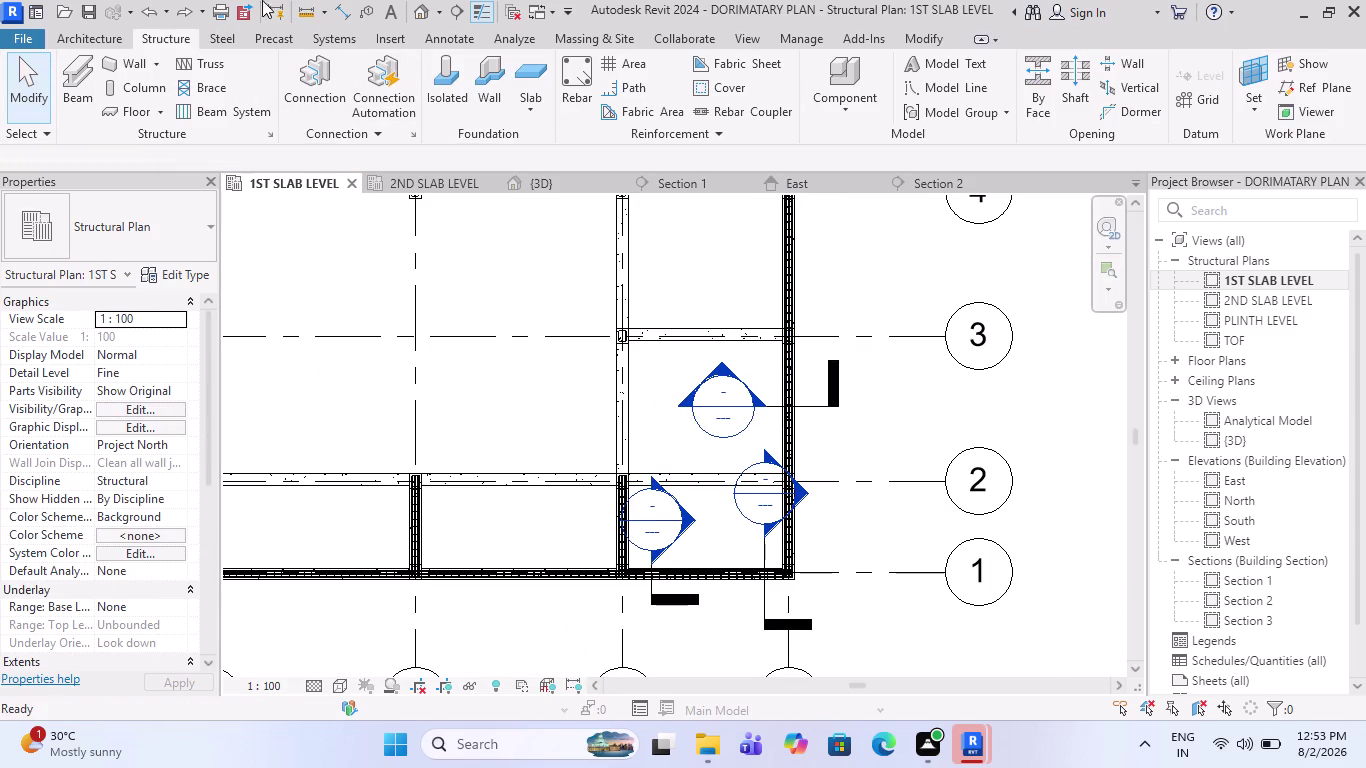
click(151, 14)
click(151, 14)
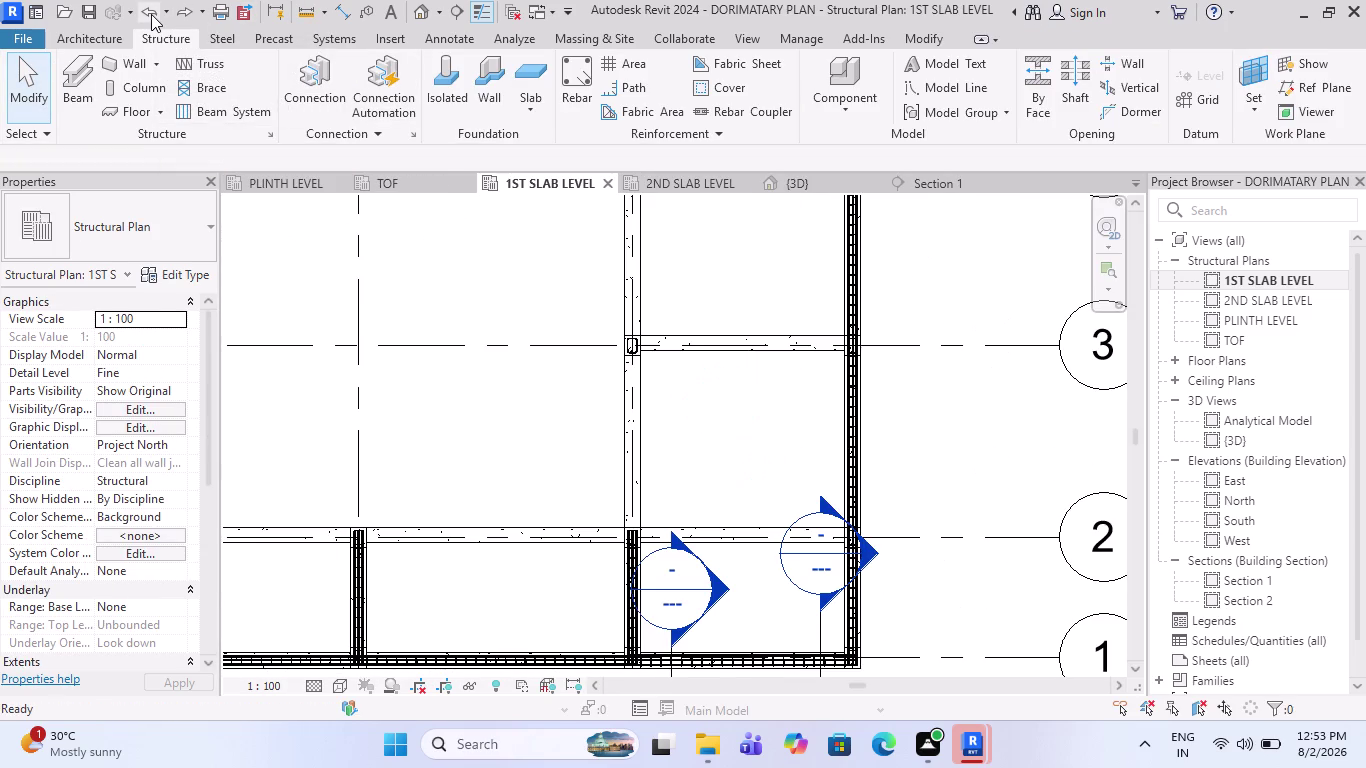
Pan along the beam near grid 2, above the section marker.
scroll(up, 3)
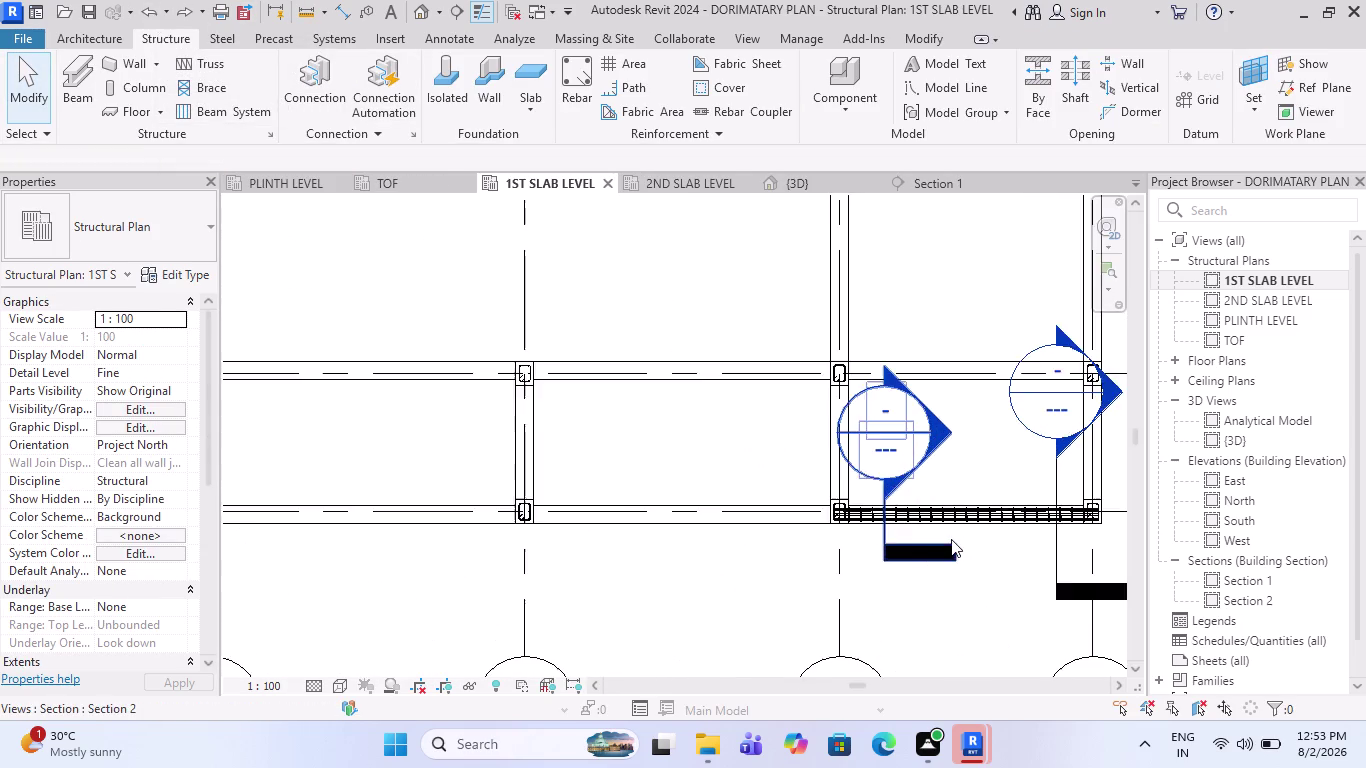
scroll(up, 3)
scroll(down, 3)
scroll(up, 3)
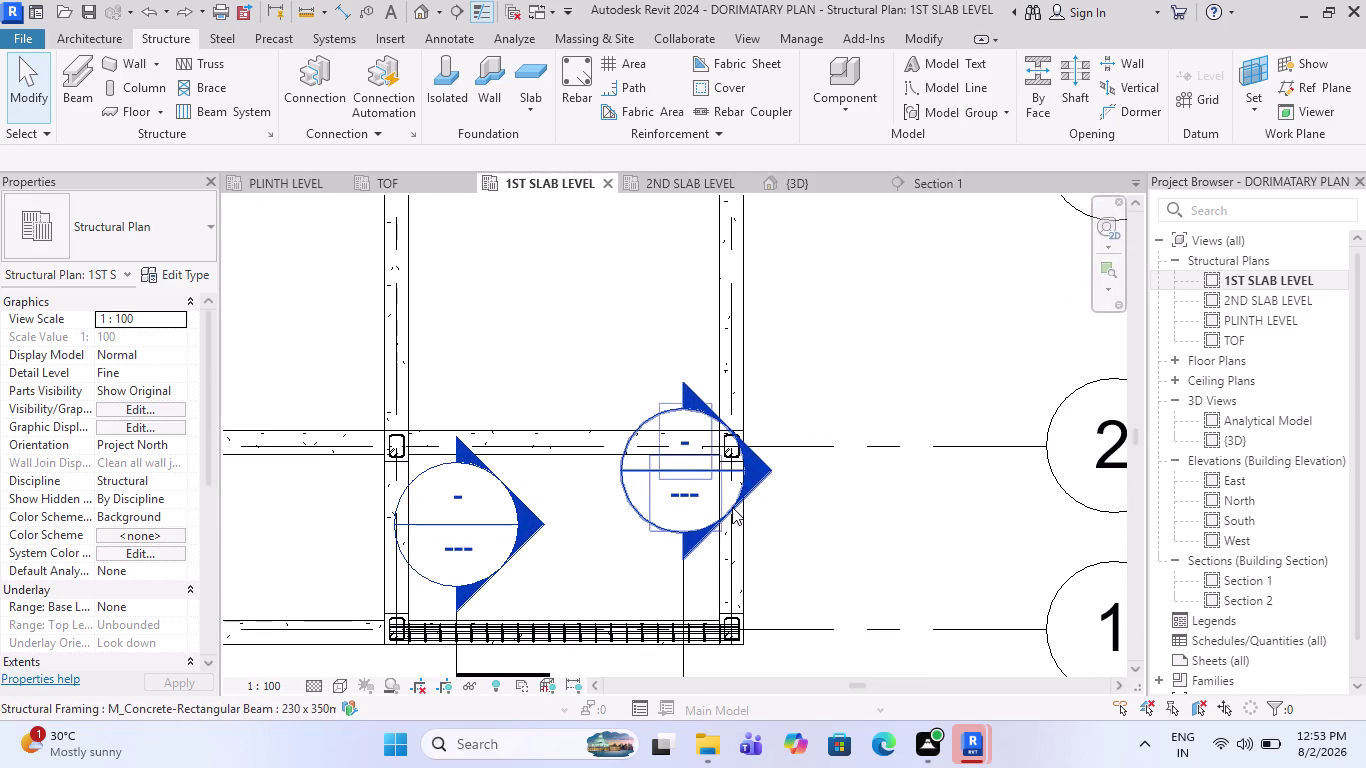
middle_drag(731, 507, 733, 581)
scroll(down, 3)
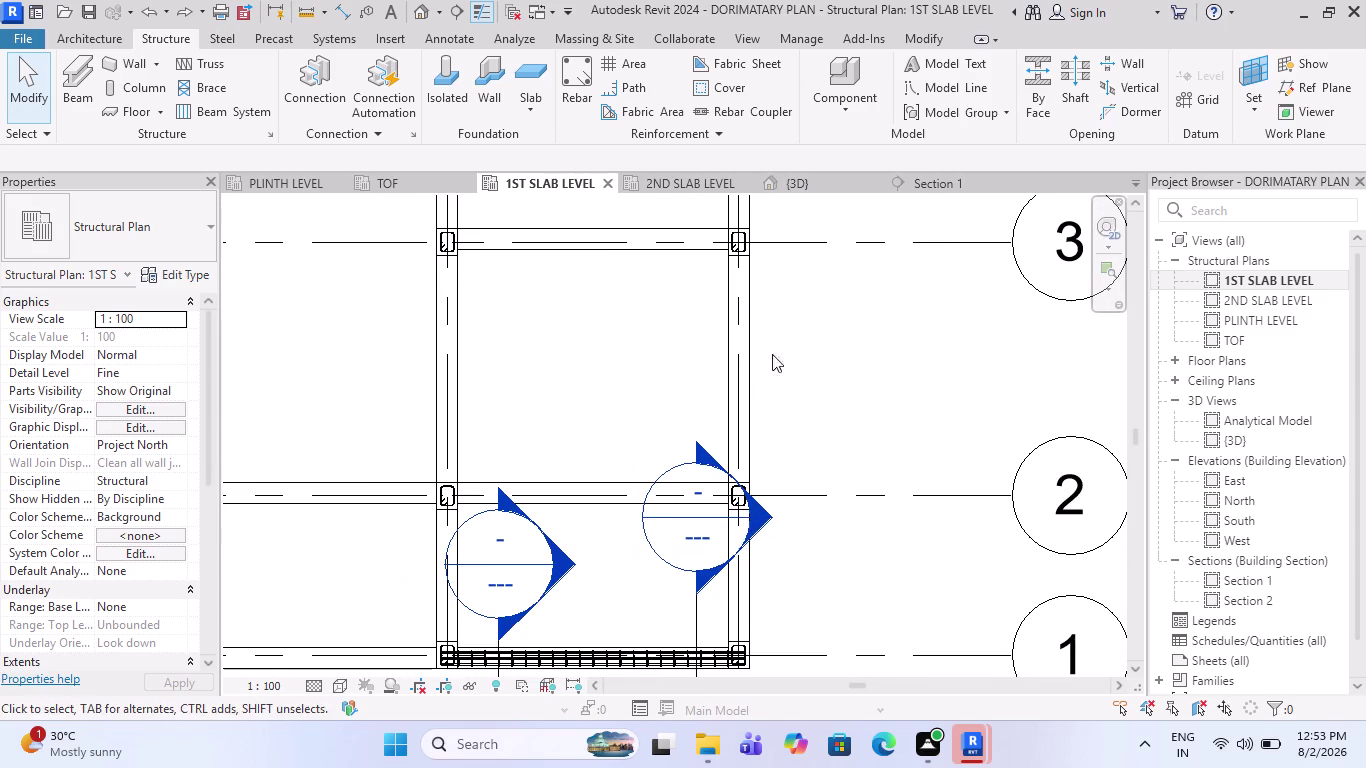
middle_drag(776, 366, 766, 400)
scroll(up, 3)
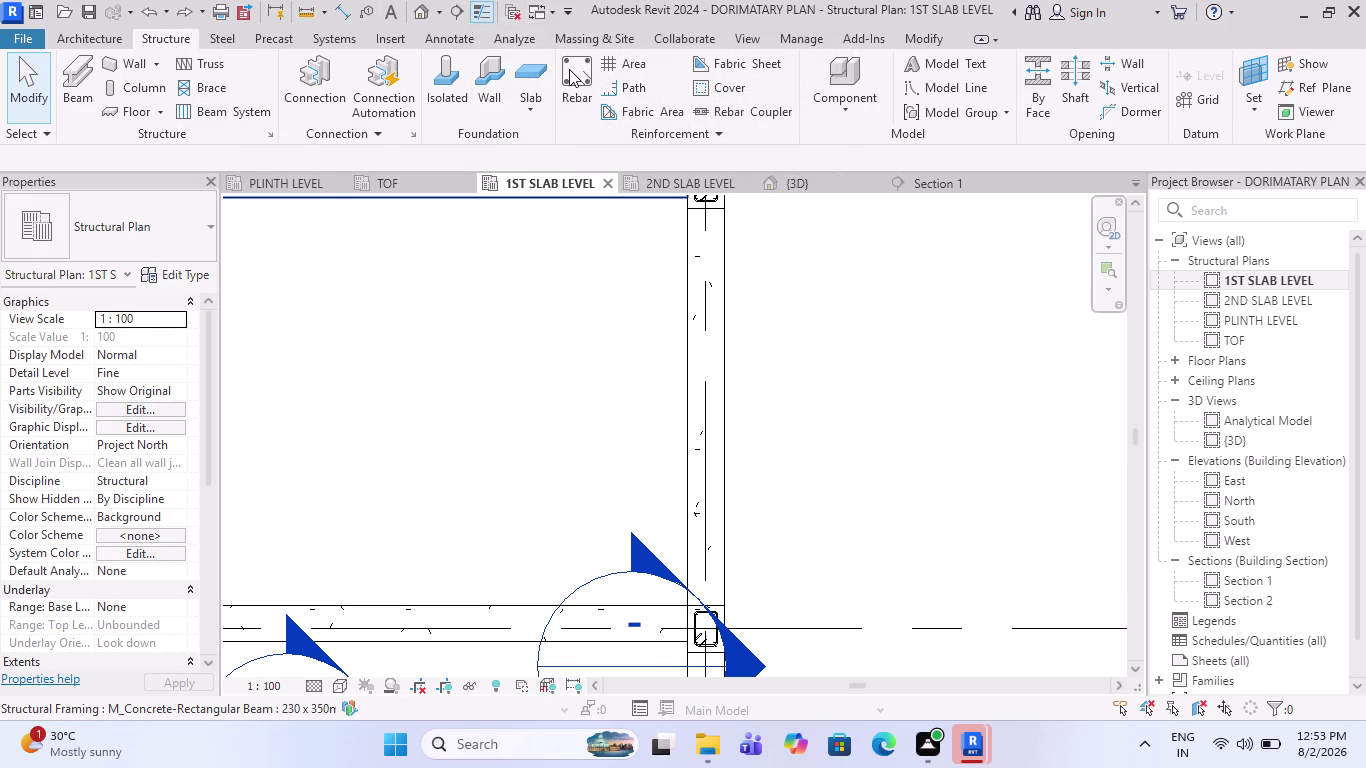
Cut a new horizontal Section 3 across the beam on the plan.
click(459, 10)
click(619, 446)
click(804, 446)
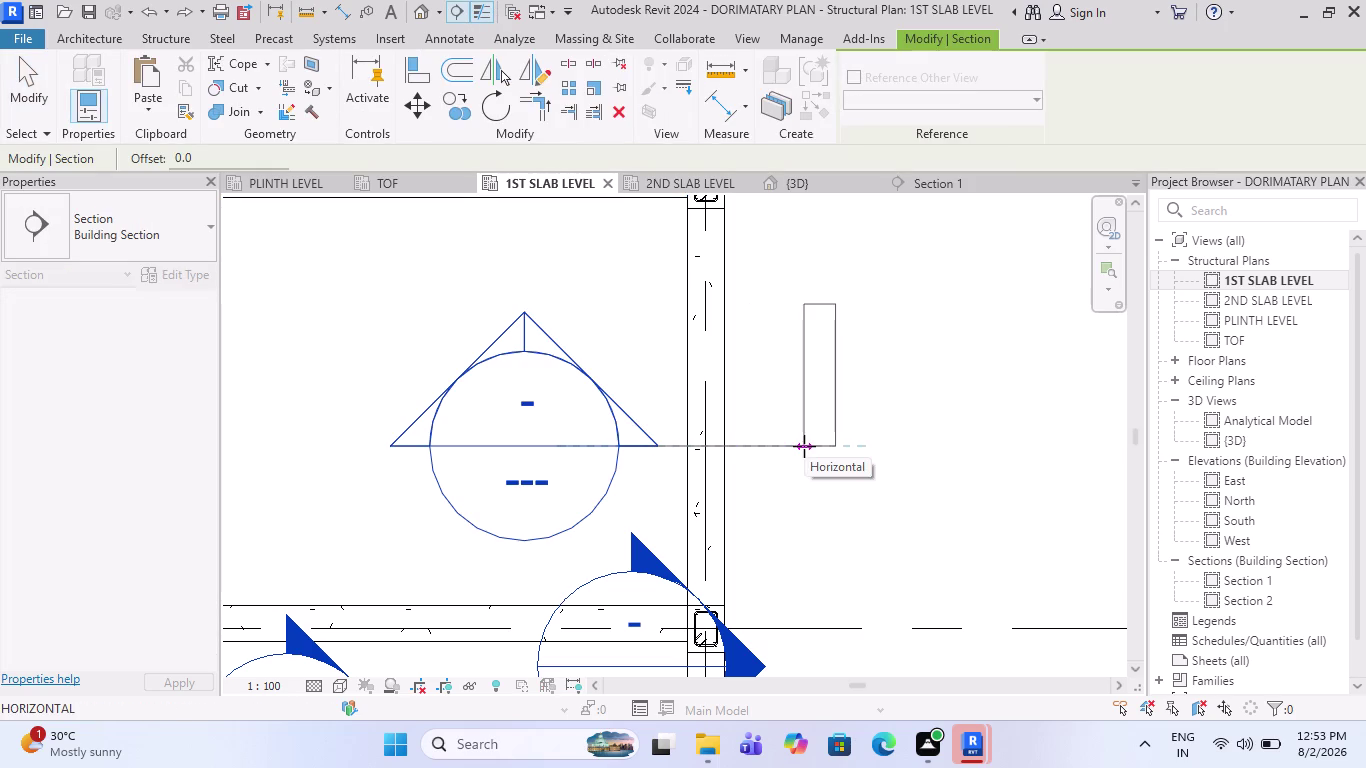
scroll(down, 3)
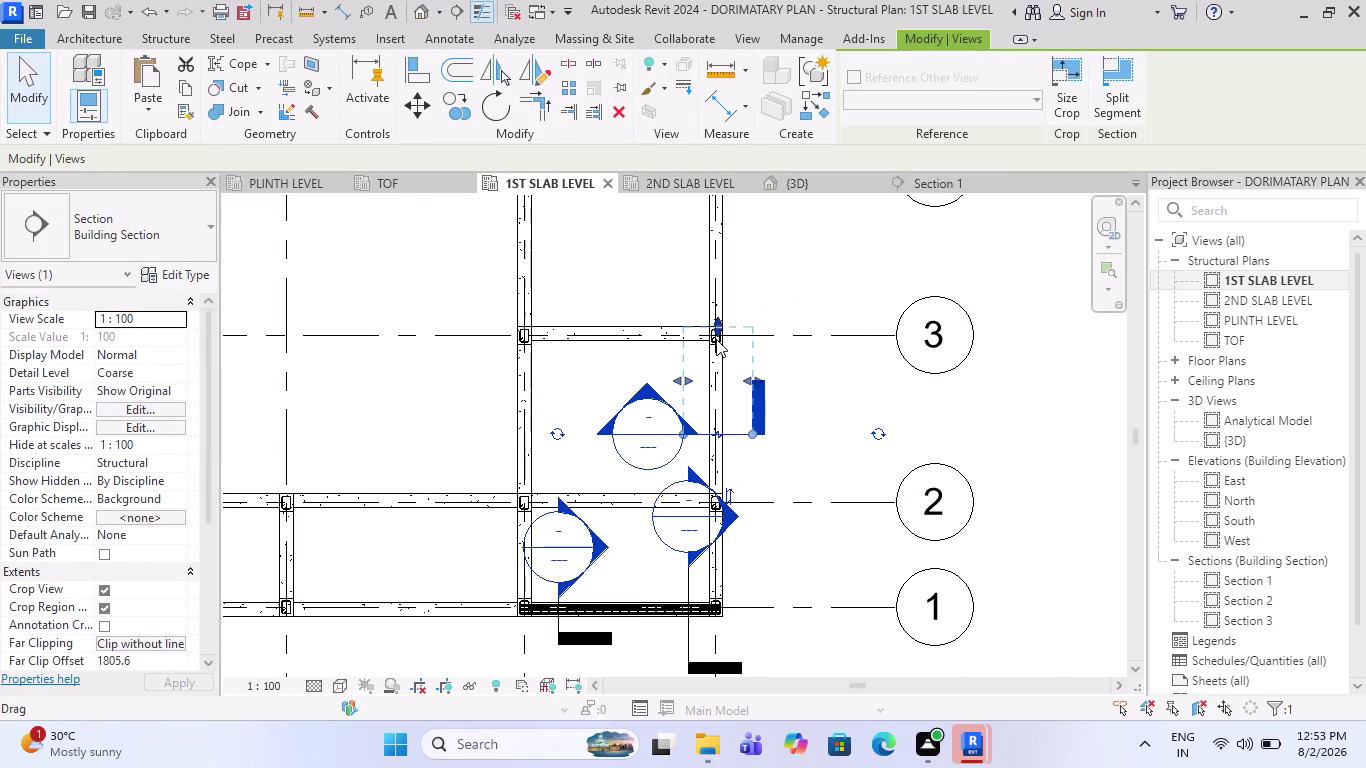
scroll(up, 3)
scroll(up, 3)
Pull Section 3's far clip handle inward and go to the Section 3 view.
drag(720, 312, 720, 510)
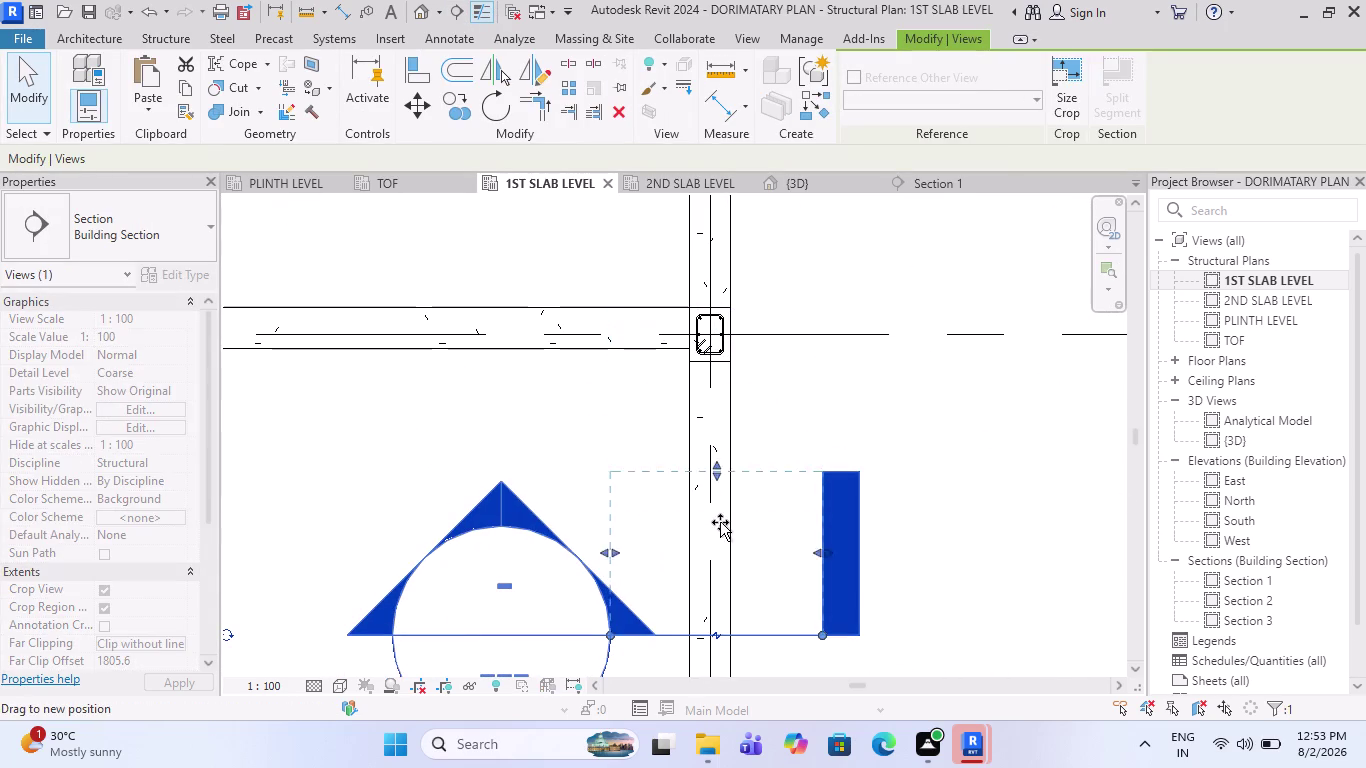
drag(720, 510, 720, 530)
key(Escape)
right_click(828, 530)
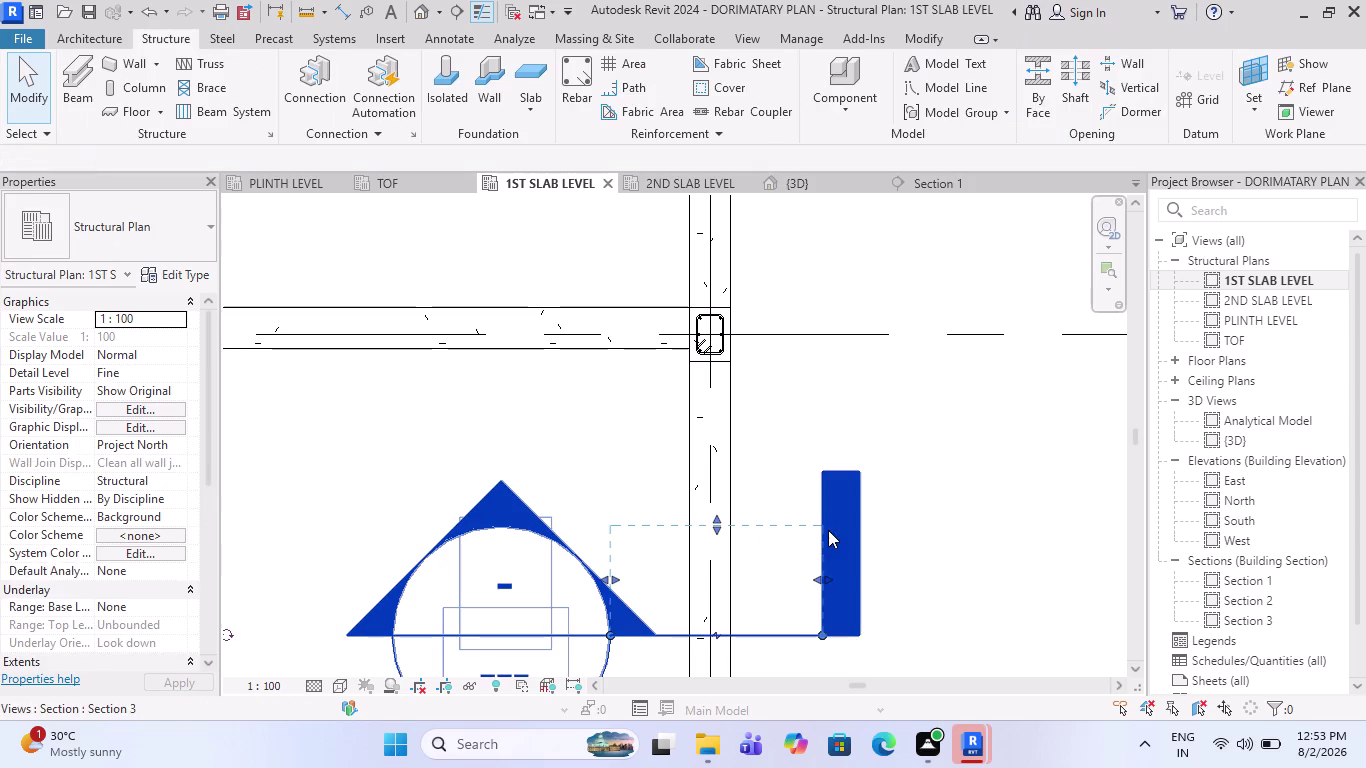
click(908, 241)
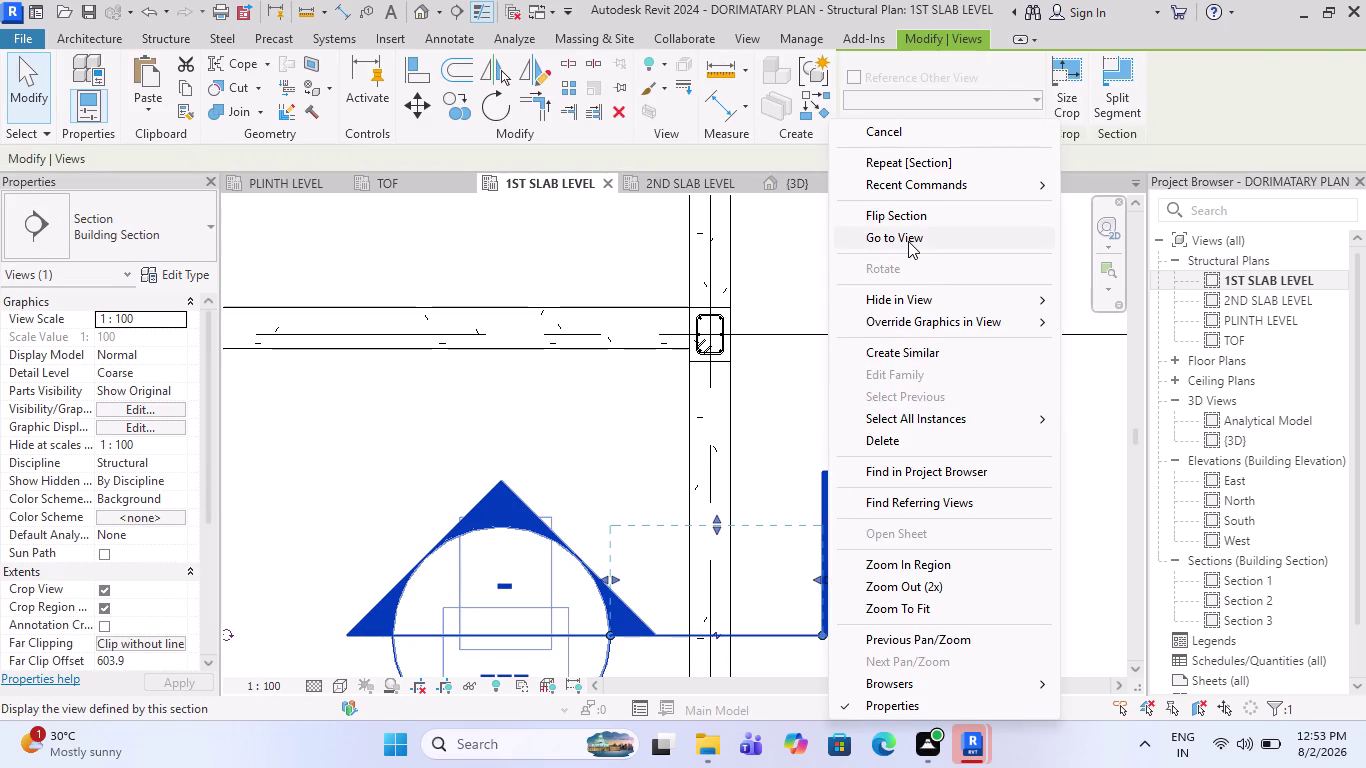
scroll(up, 3)
scroll(down, 3)
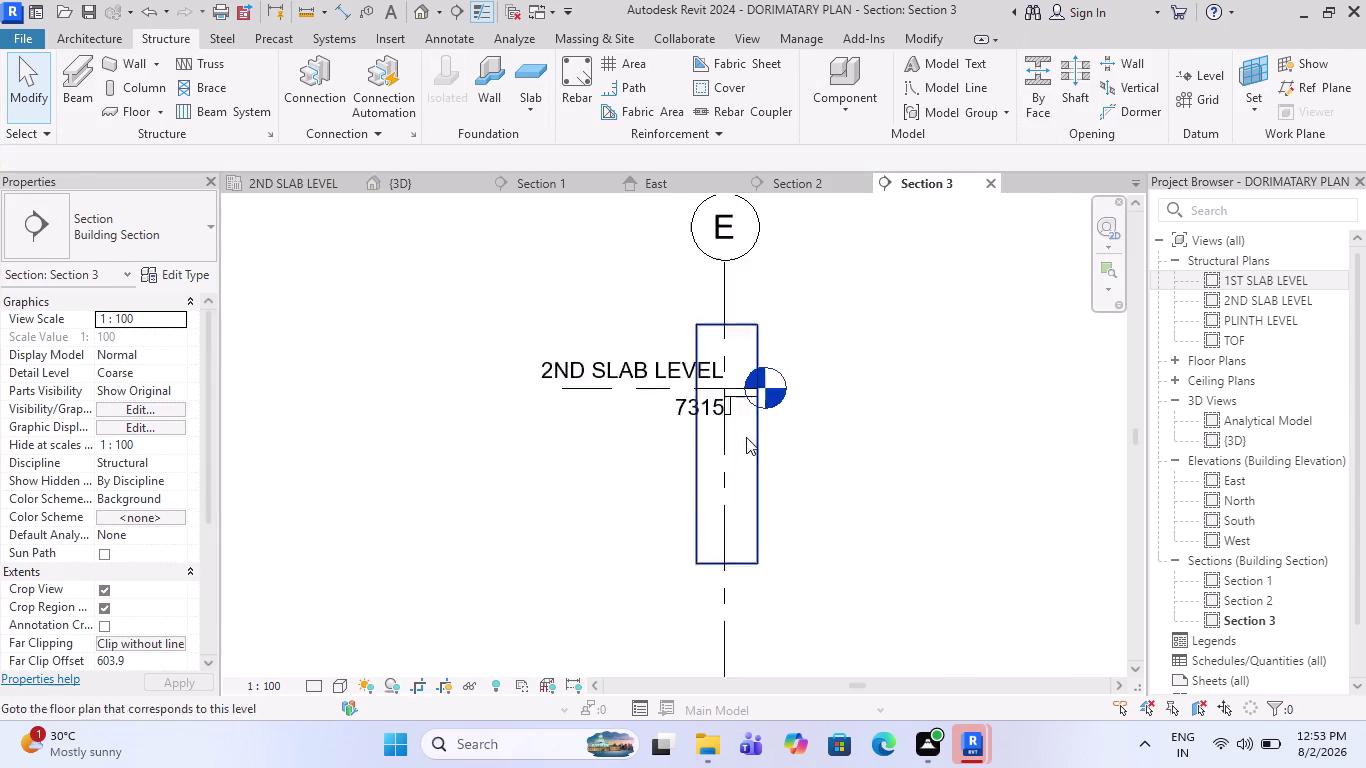
Stretch Section 3's crop region down to include the 1st slab level.
click(759, 494)
drag(738, 501, 748, 618)
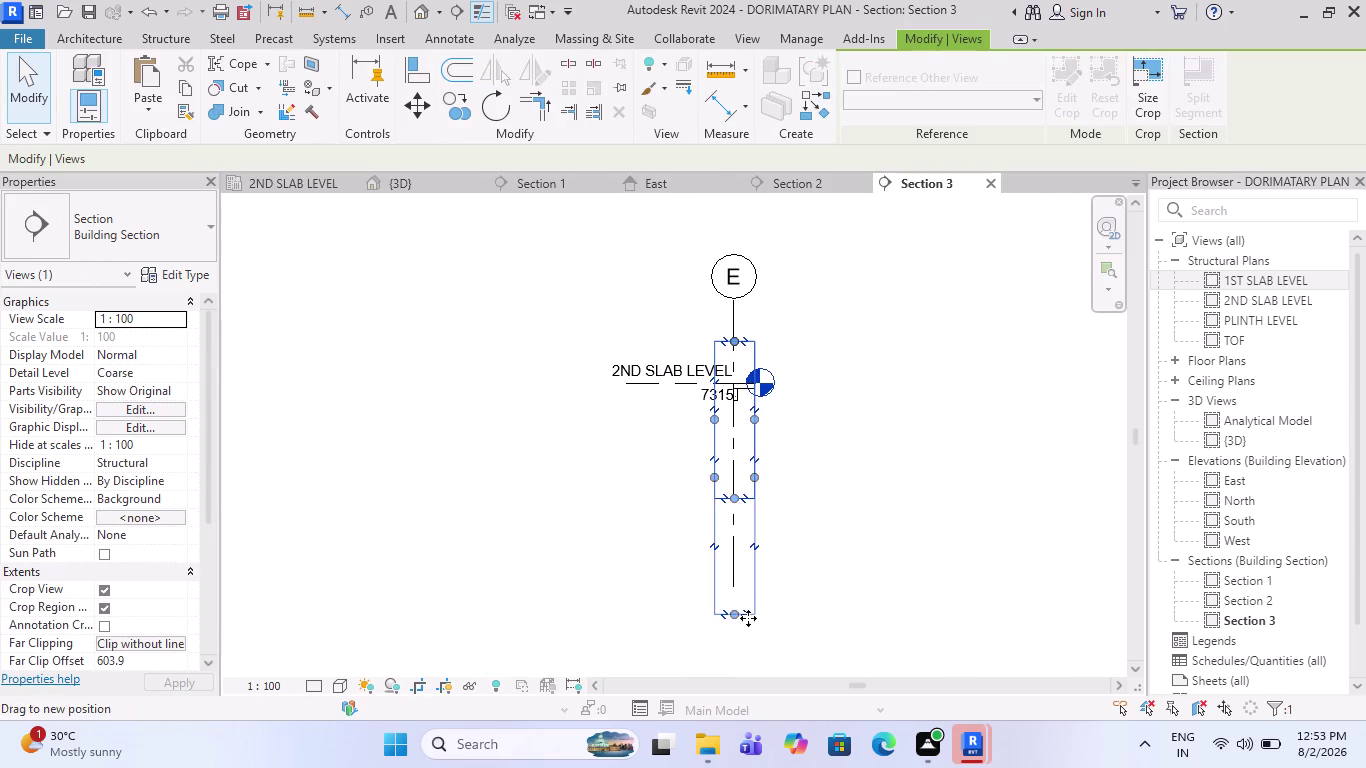
scroll(up, 3)
scroll(up, 3)
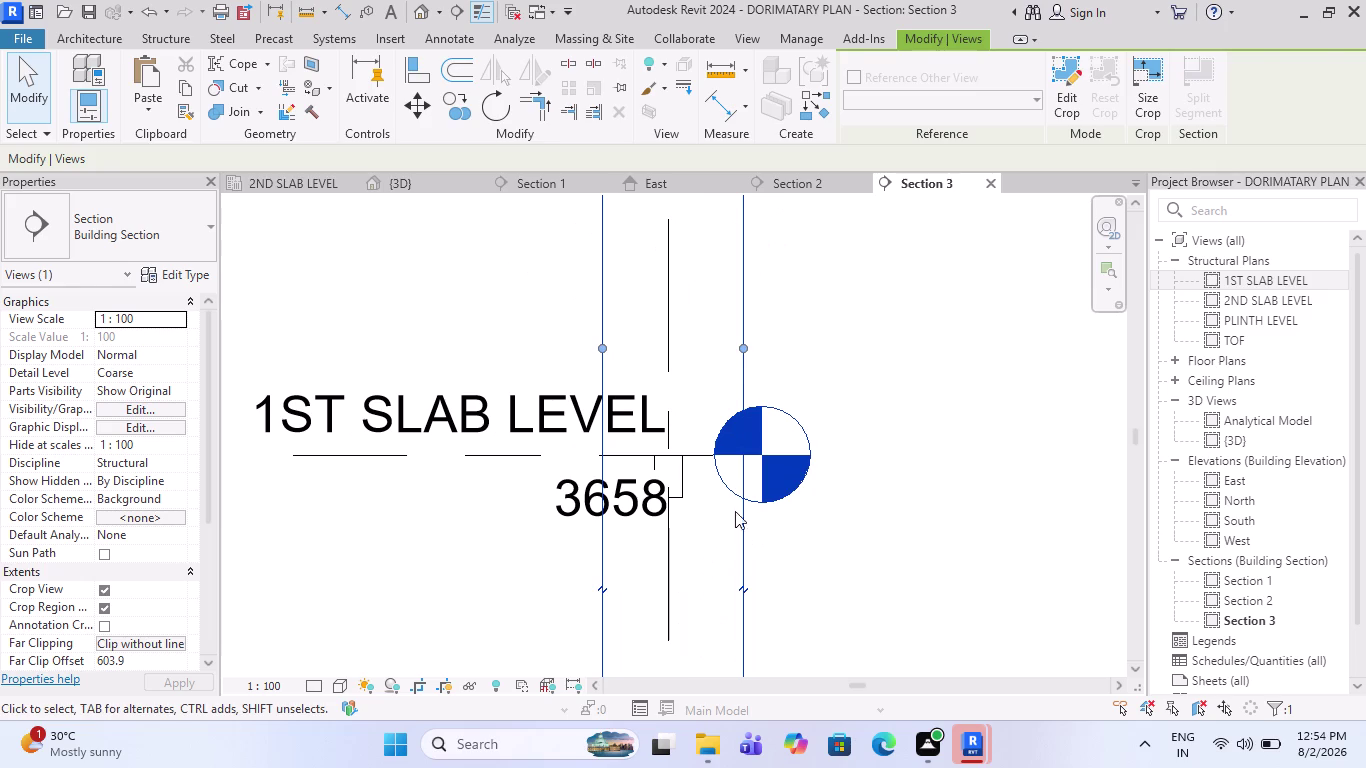
key(Escape)
scroll(up, 3)
scroll(down, 3)
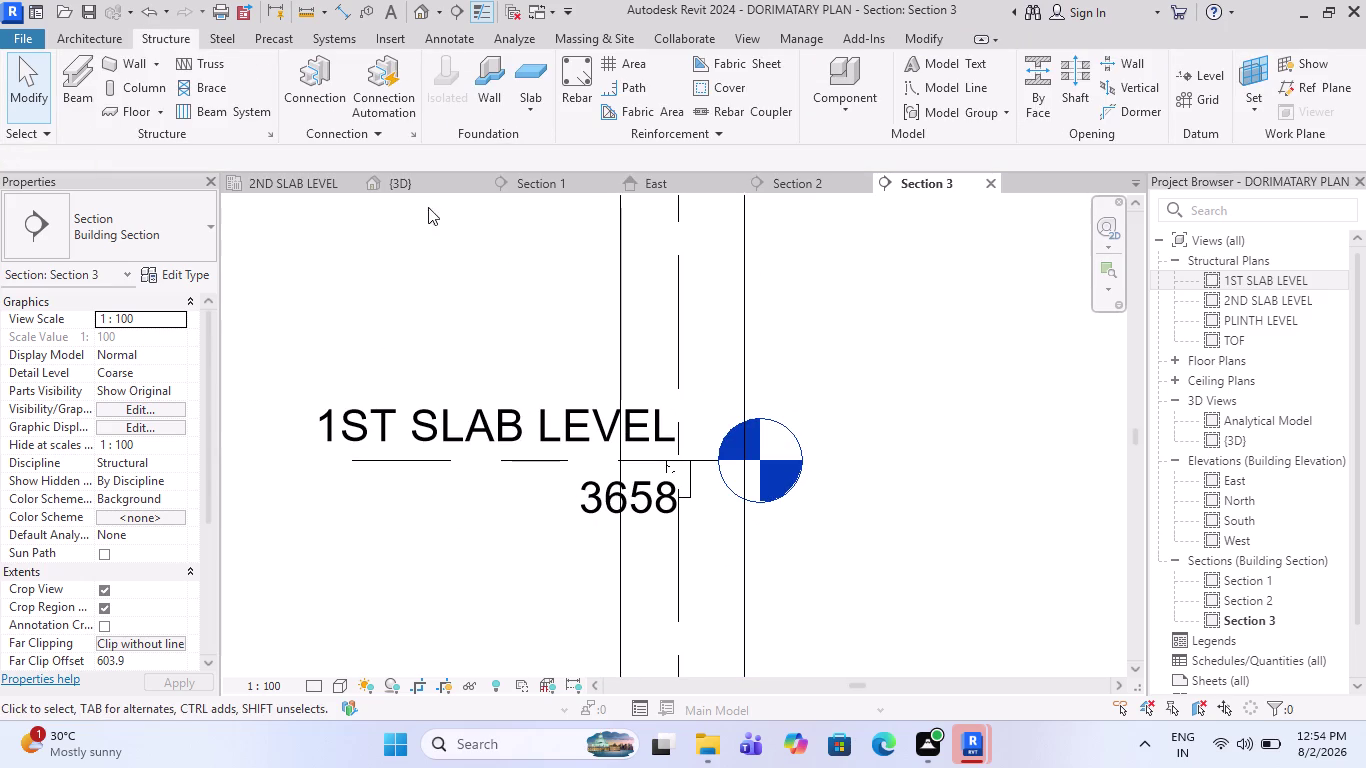
Check the East elevation, return to Section 3, then open the North elevation.
double_click(682, 188)
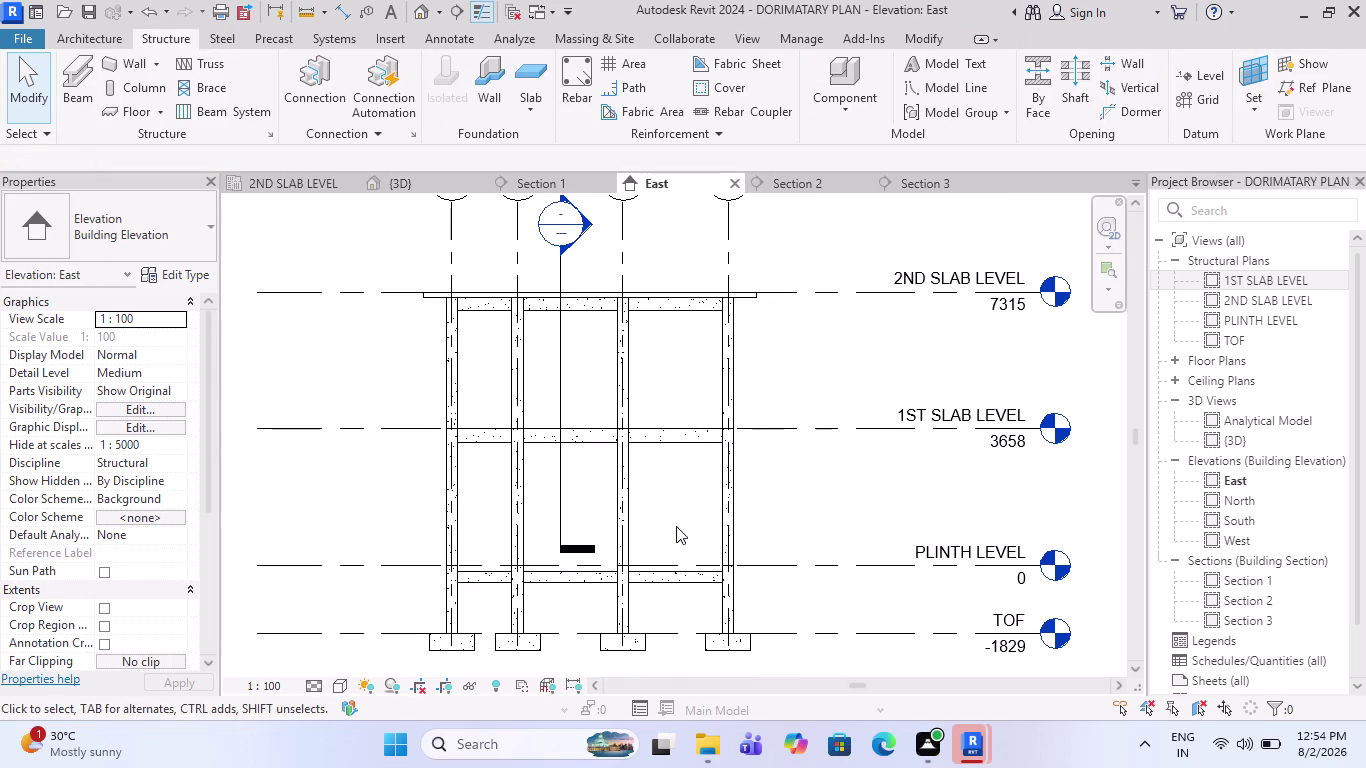
scroll(down, 3)
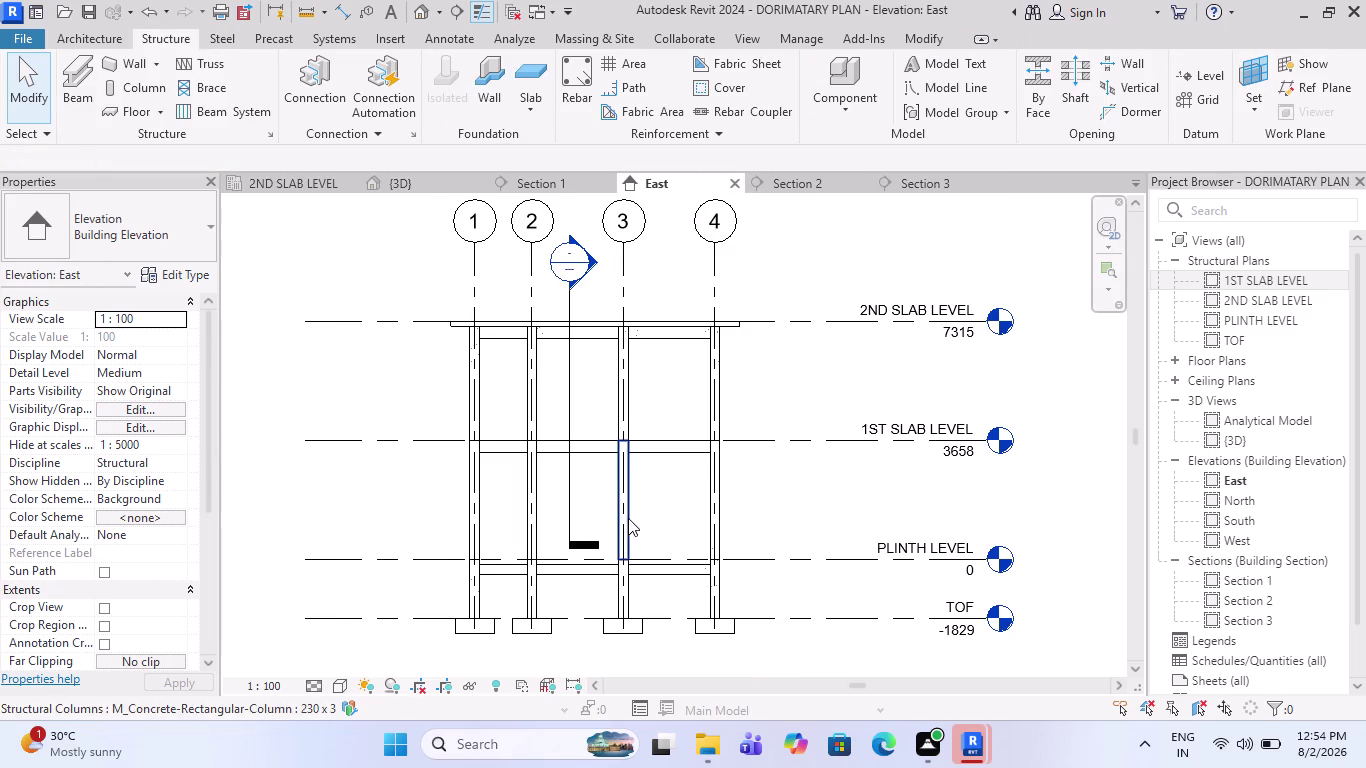
click(888, 188)
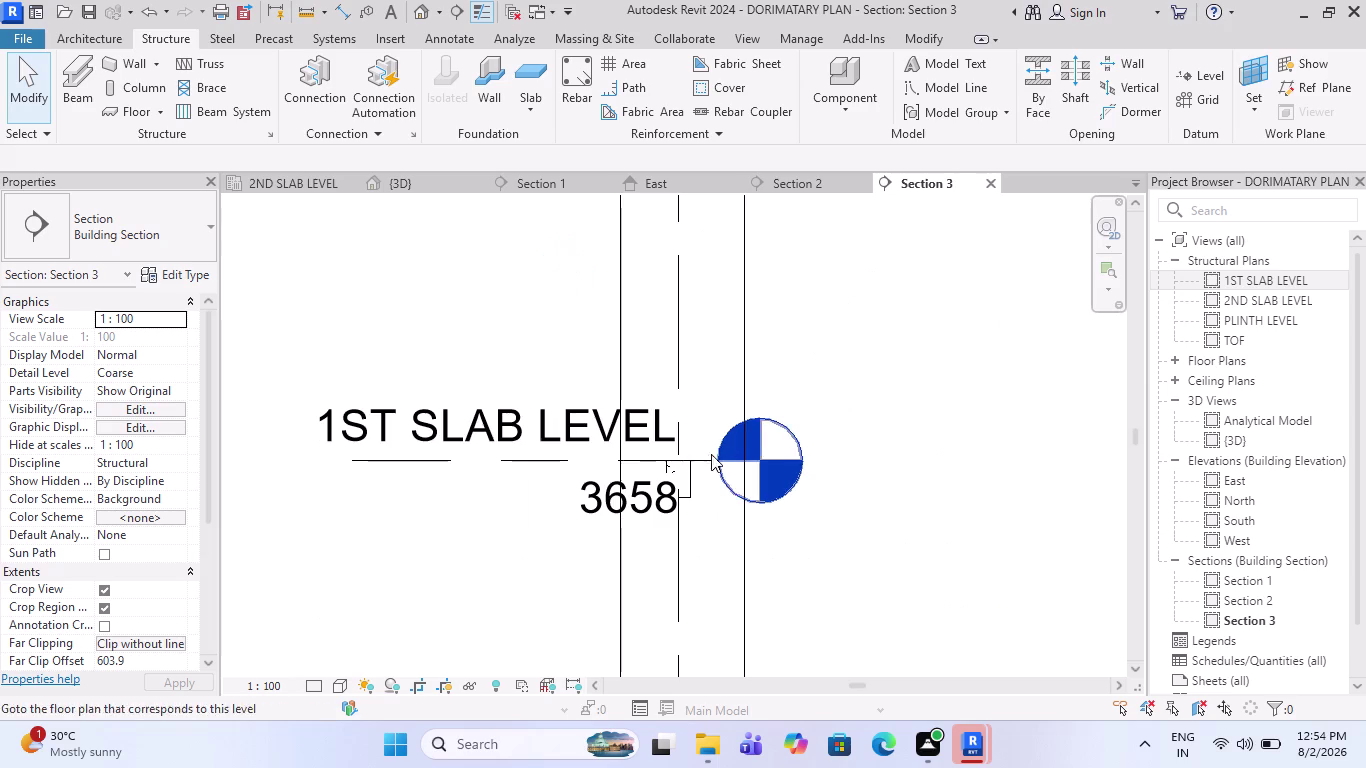
scroll(up, 3)
scroll(up, 3)
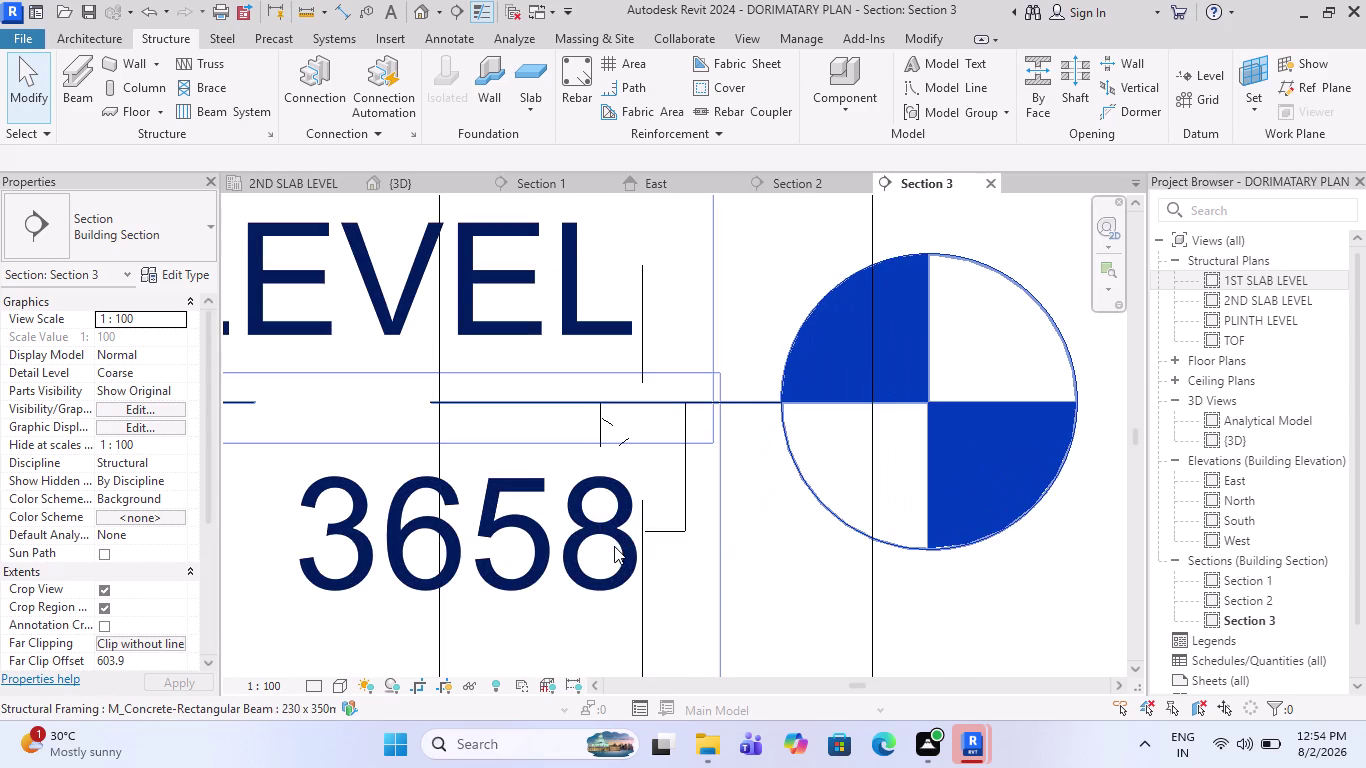
scroll(down, 3)
scroll(down, 3)
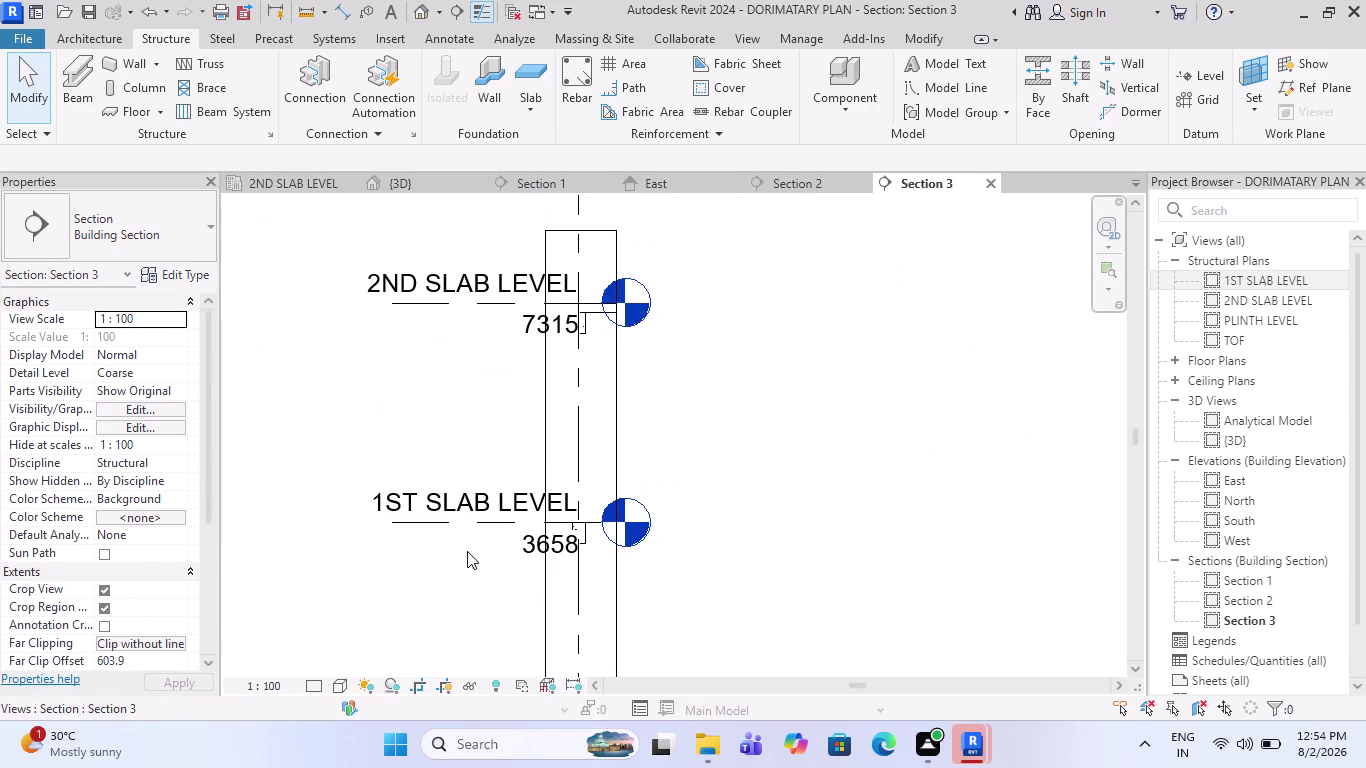
double_click(1162, 495)
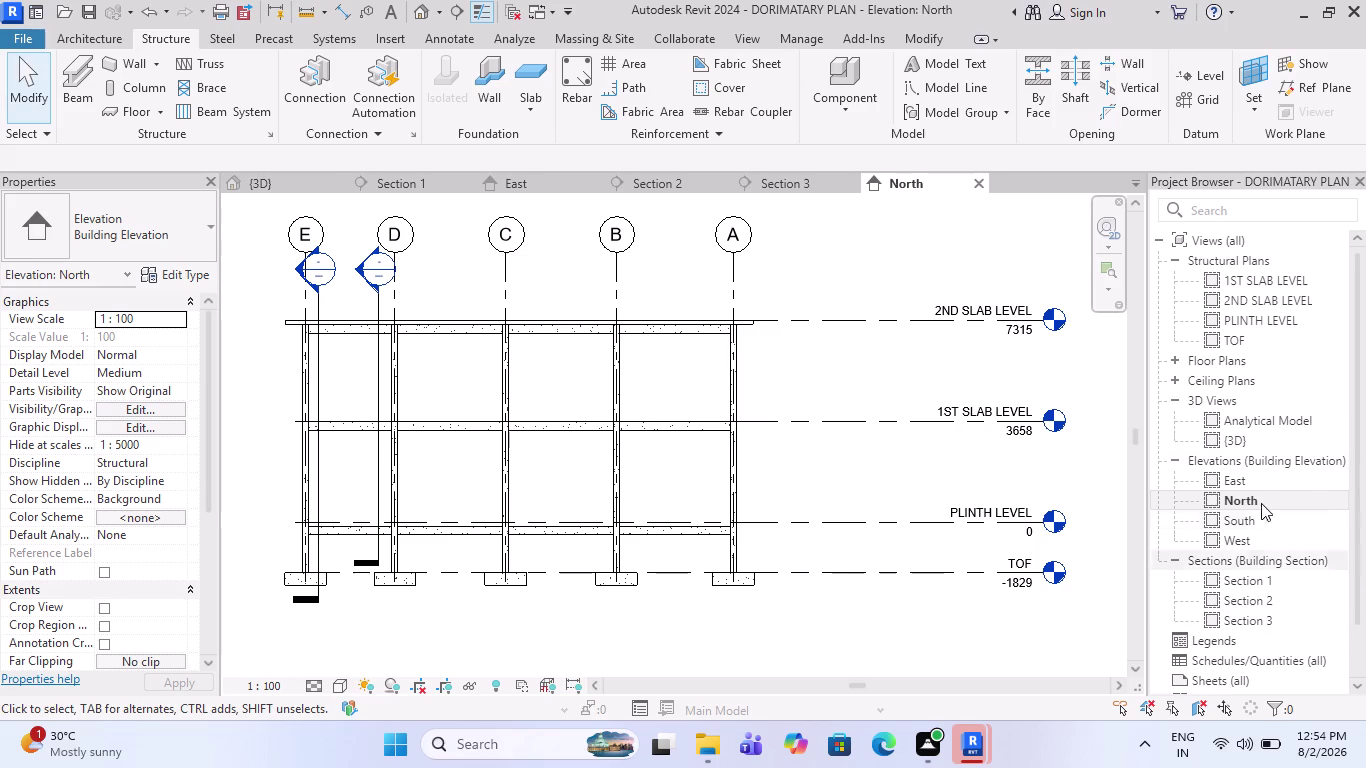
Reopen the East elevation and select the Section 3 line and the 1ST SLAB LEVEL level.
double_click(1253, 481)
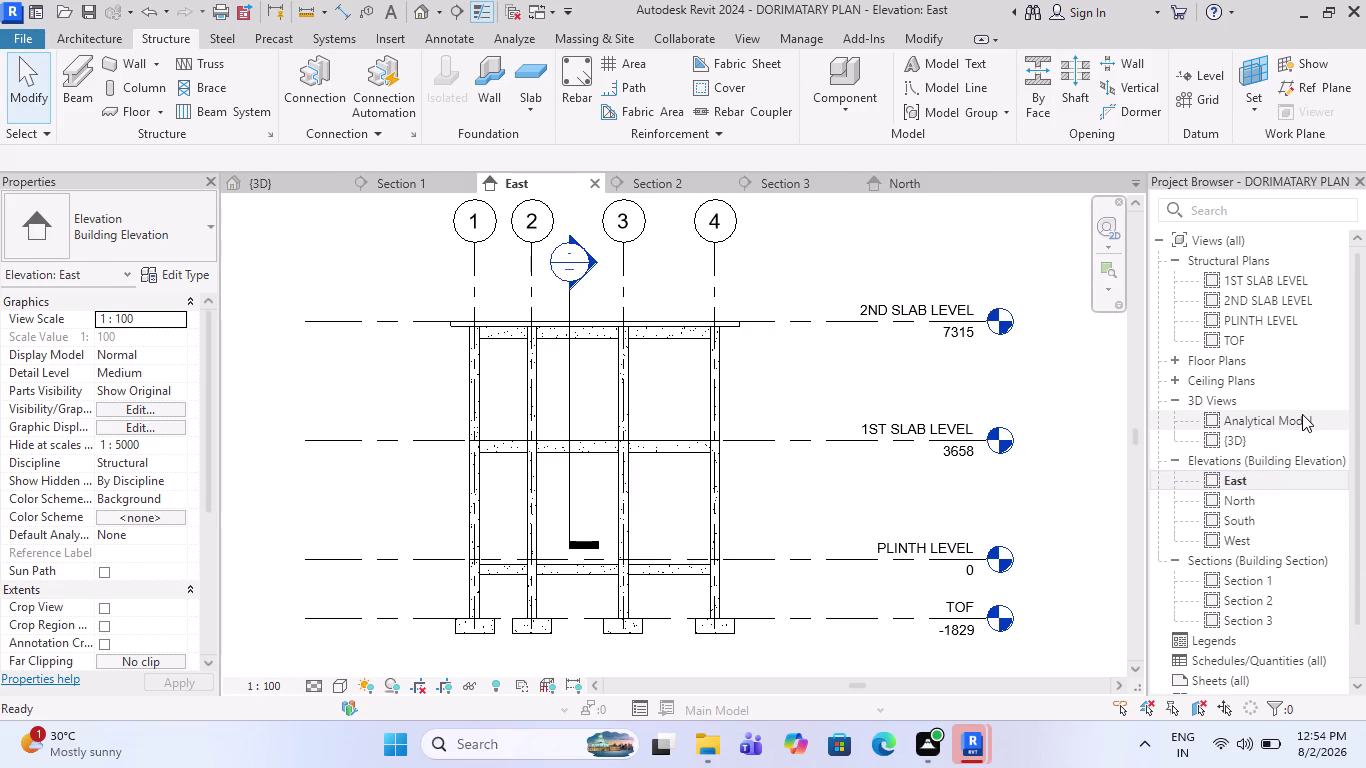
click(575, 357)
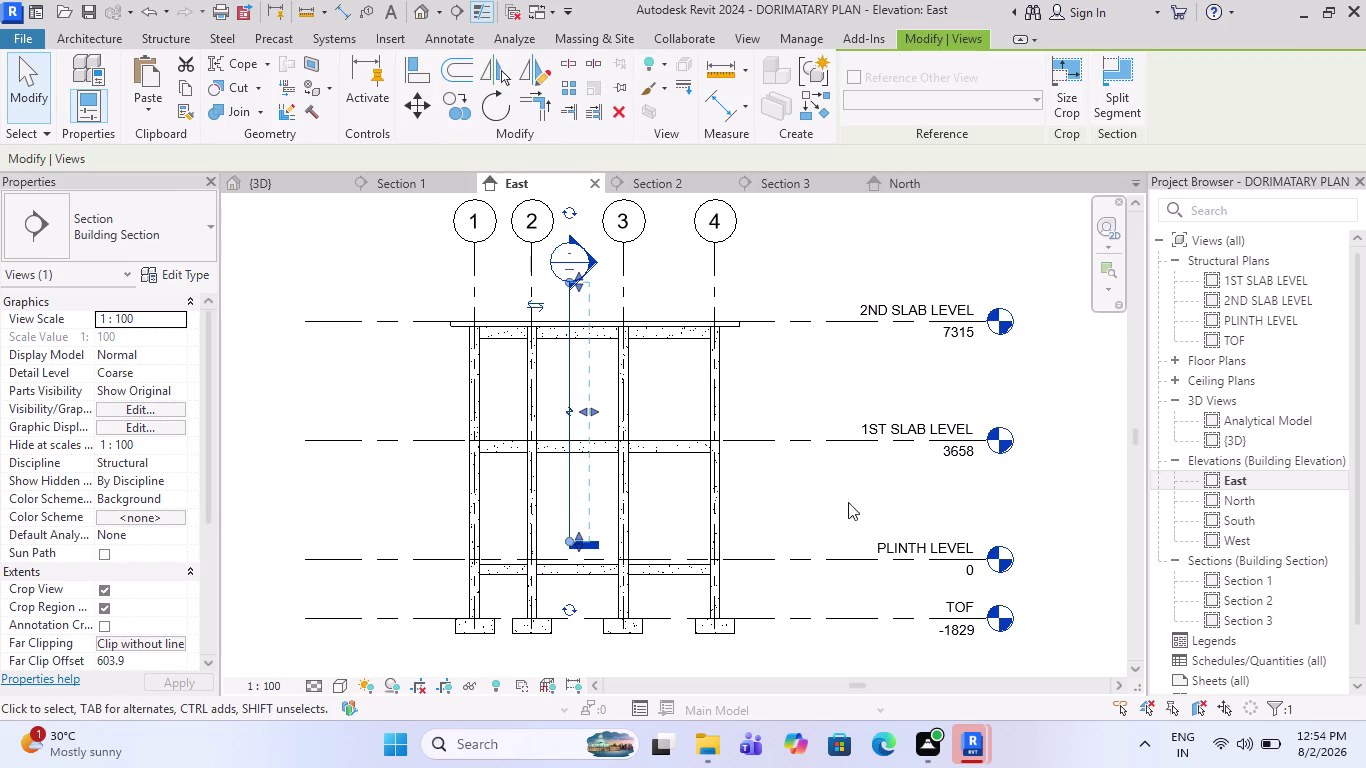
scroll(up, 3)
click(868, 403)
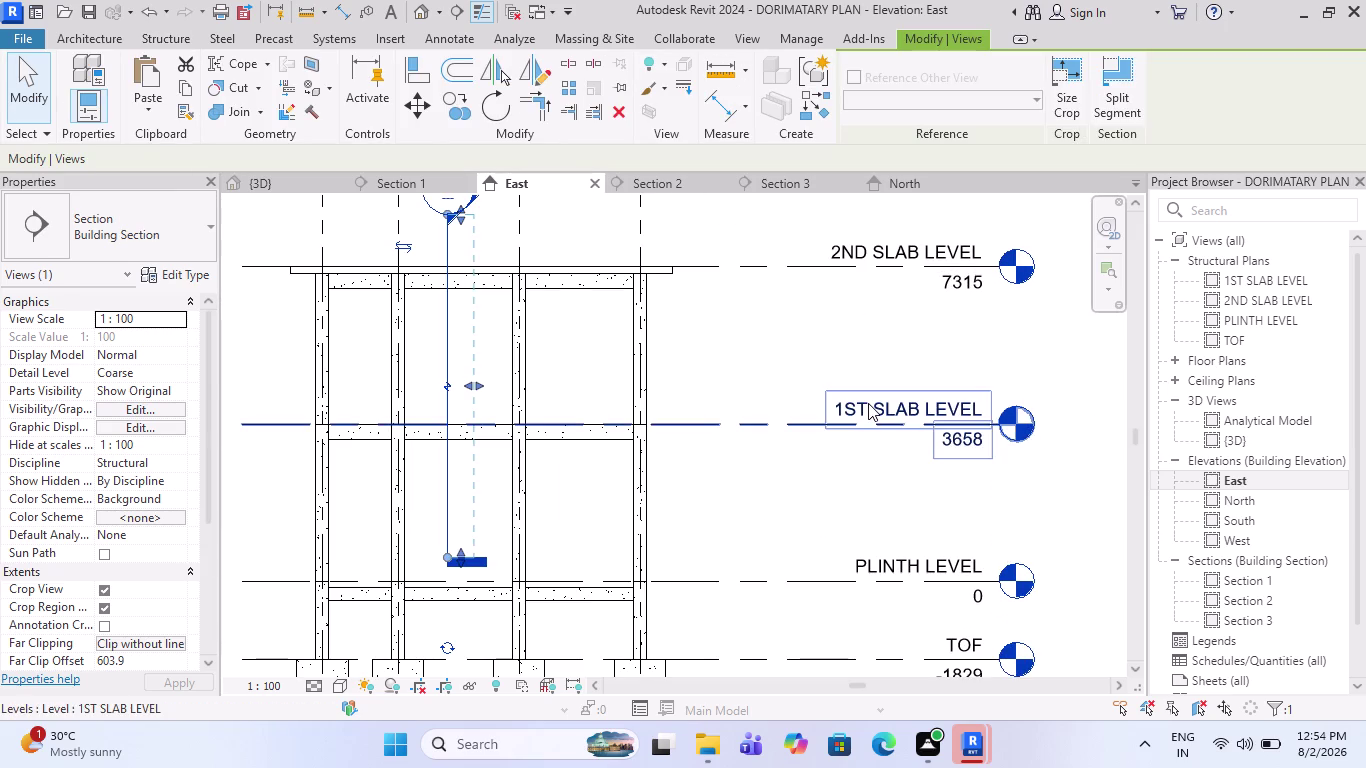
Drag the 1ST SLAB LEVEL end grip rightward and verify both levels in Section 3.
drag(997, 423, 1042, 427)
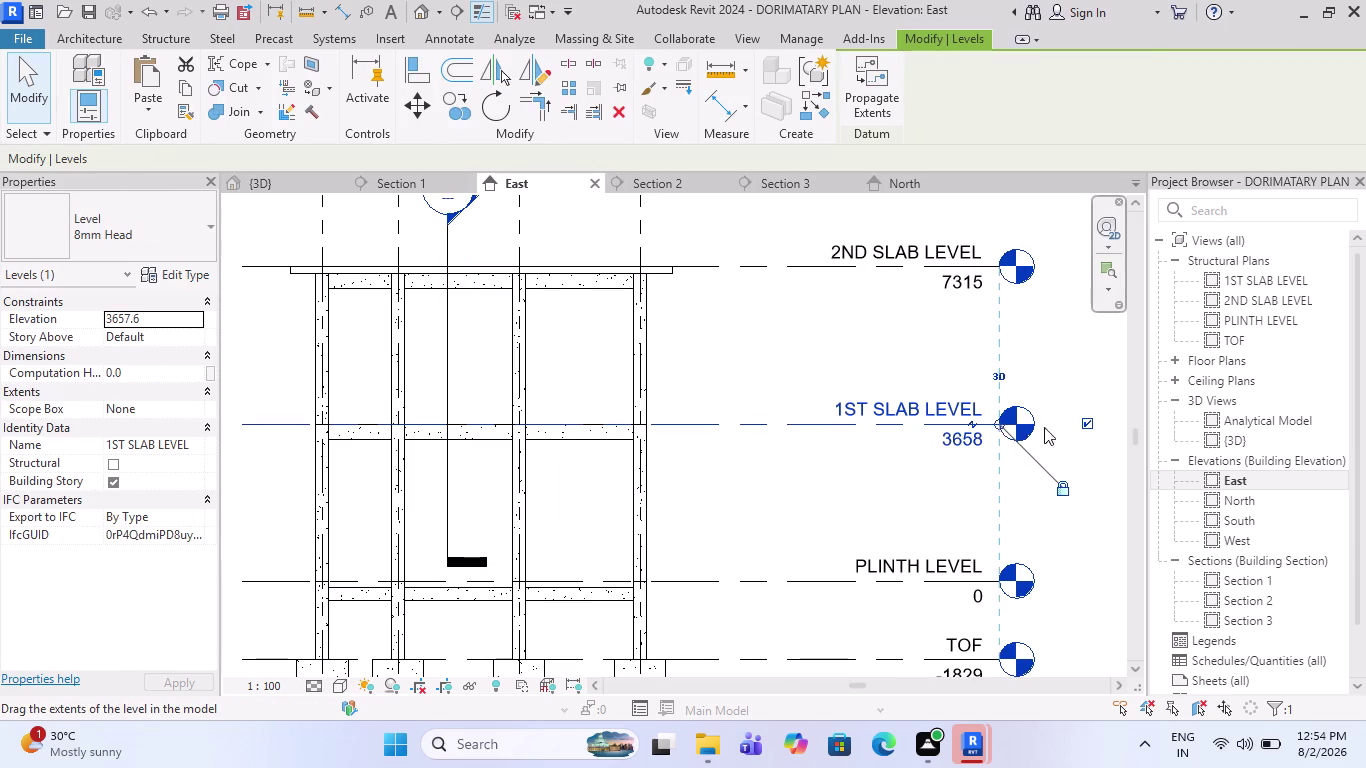
drag(1042, 427, 1067, 430)
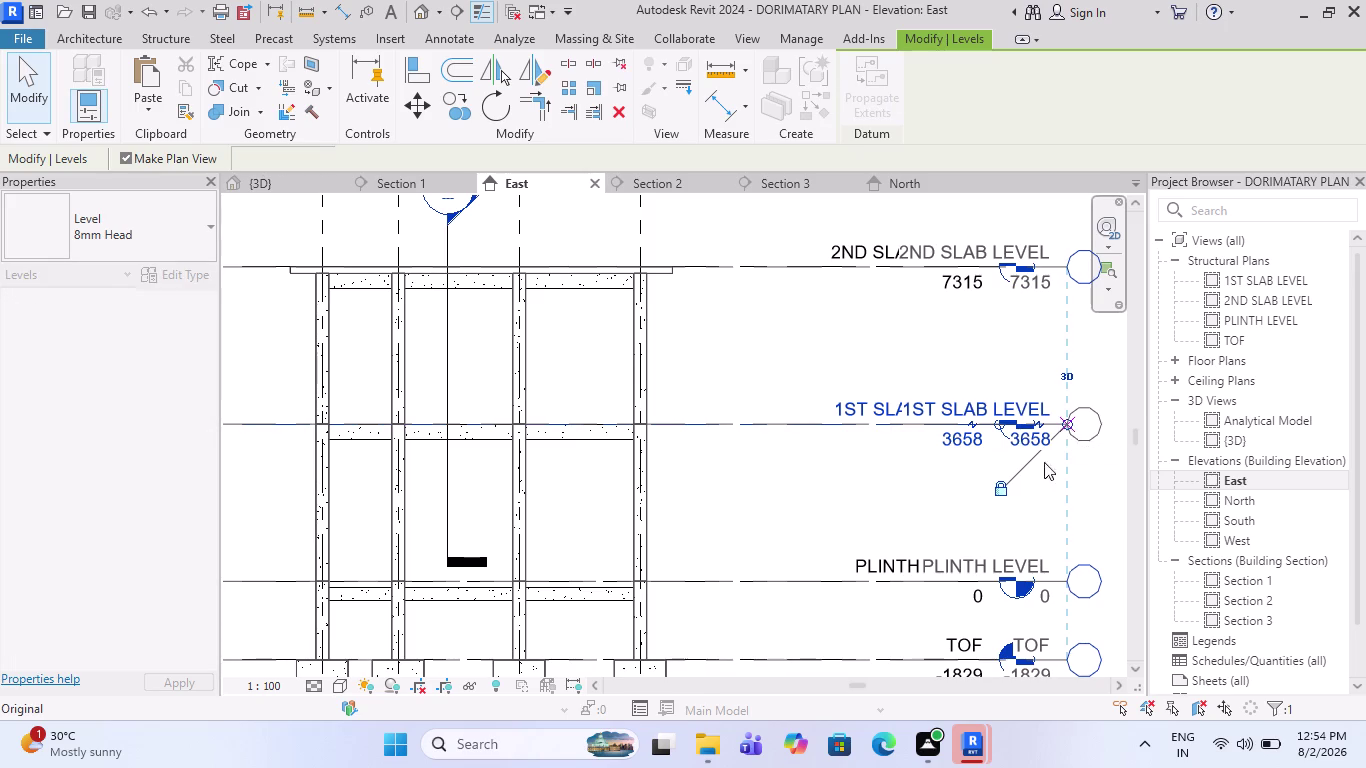
scroll(down, 3)
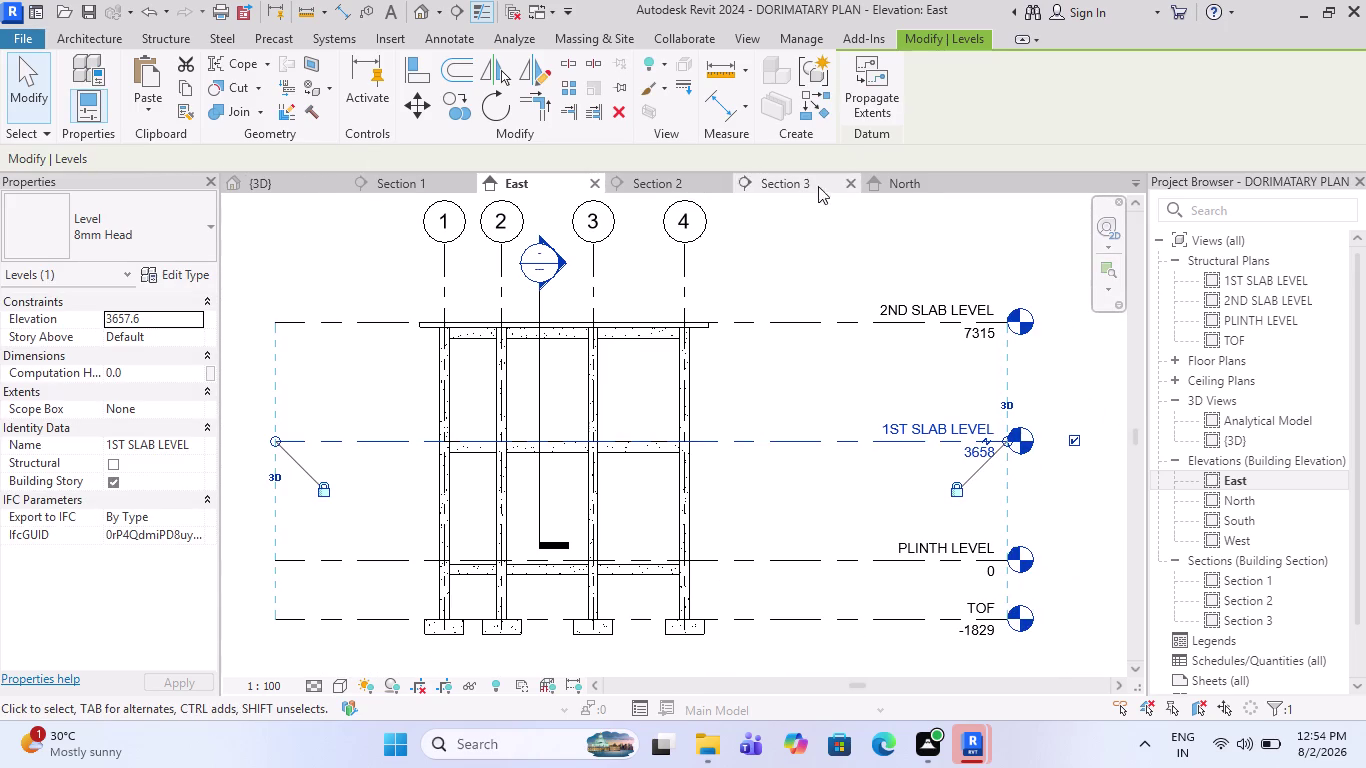
click(804, 187)
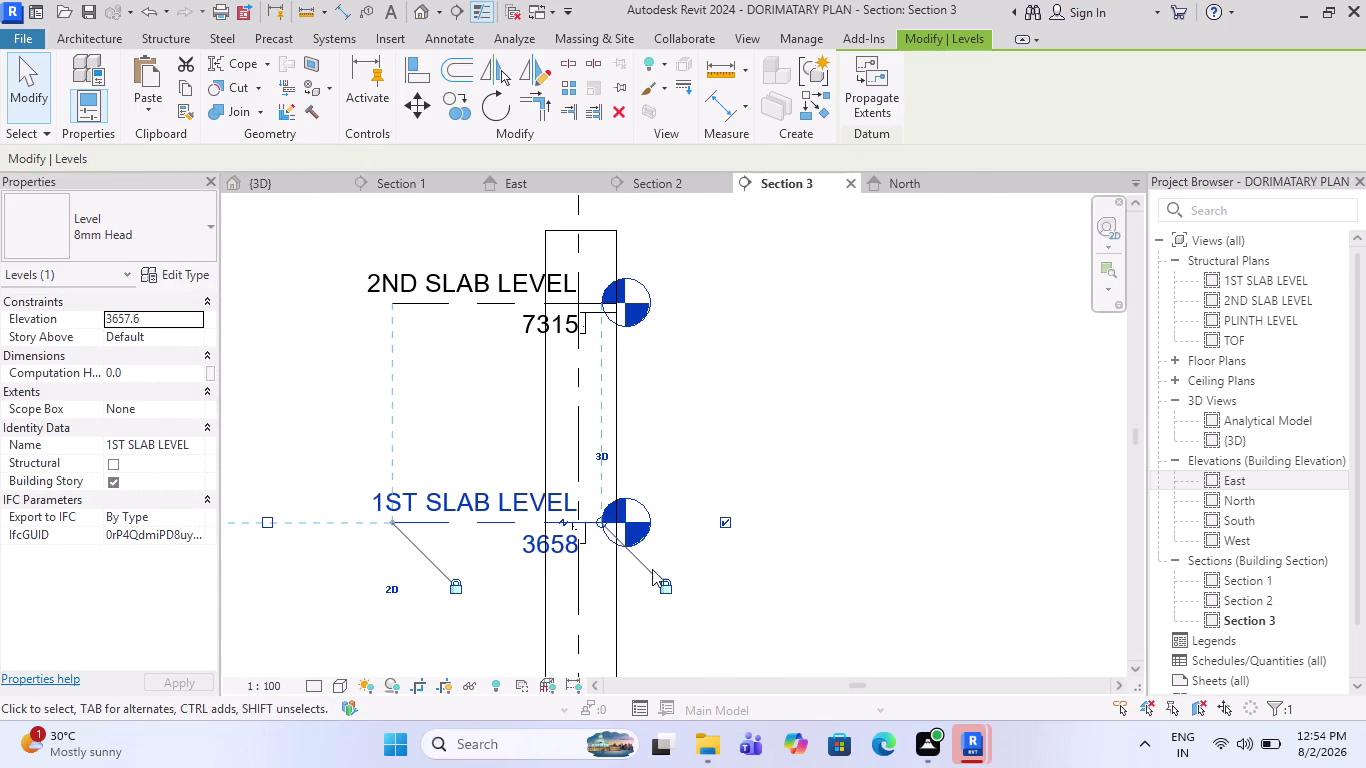
scroll(up, 3)
key(Escape)
scroll(down, 3)
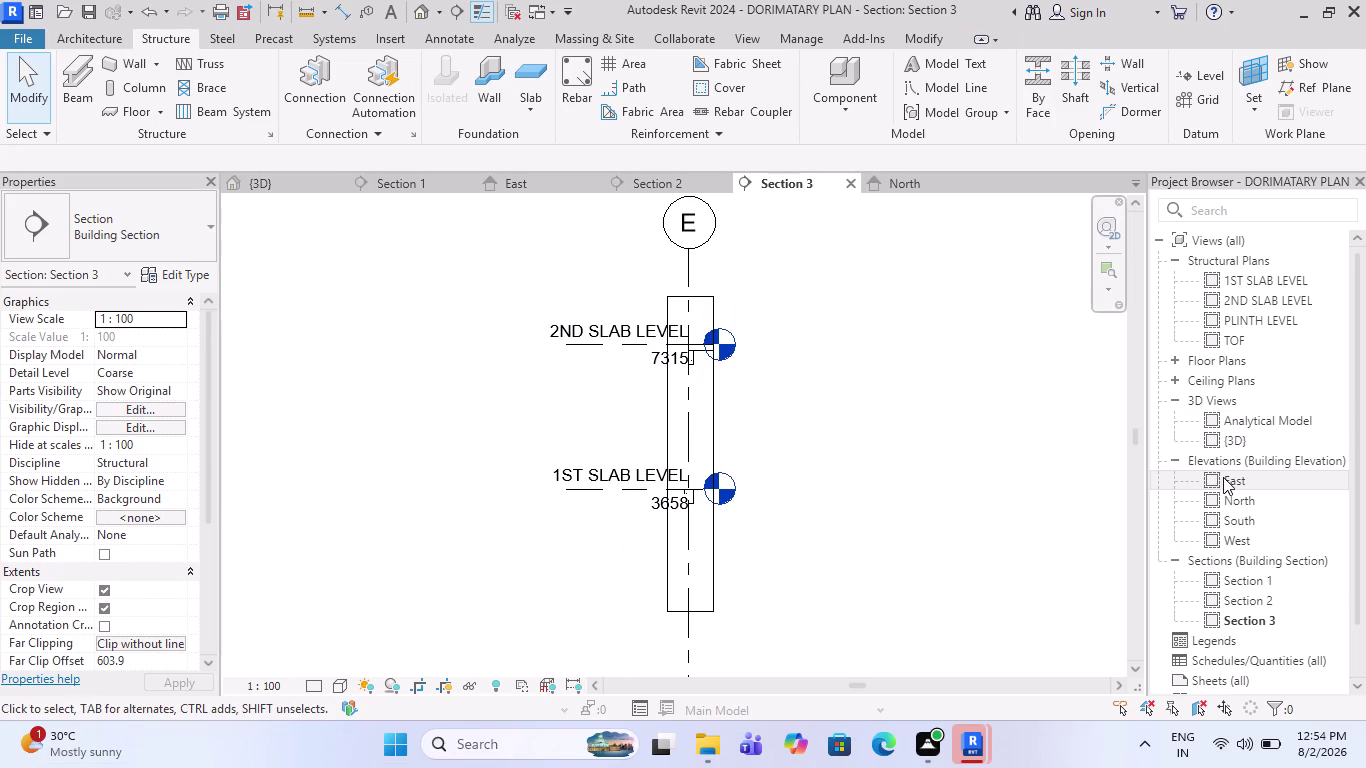
Return to the East elevation and reselect the 1ST SLAB LEVEL line.
click(541, 179)
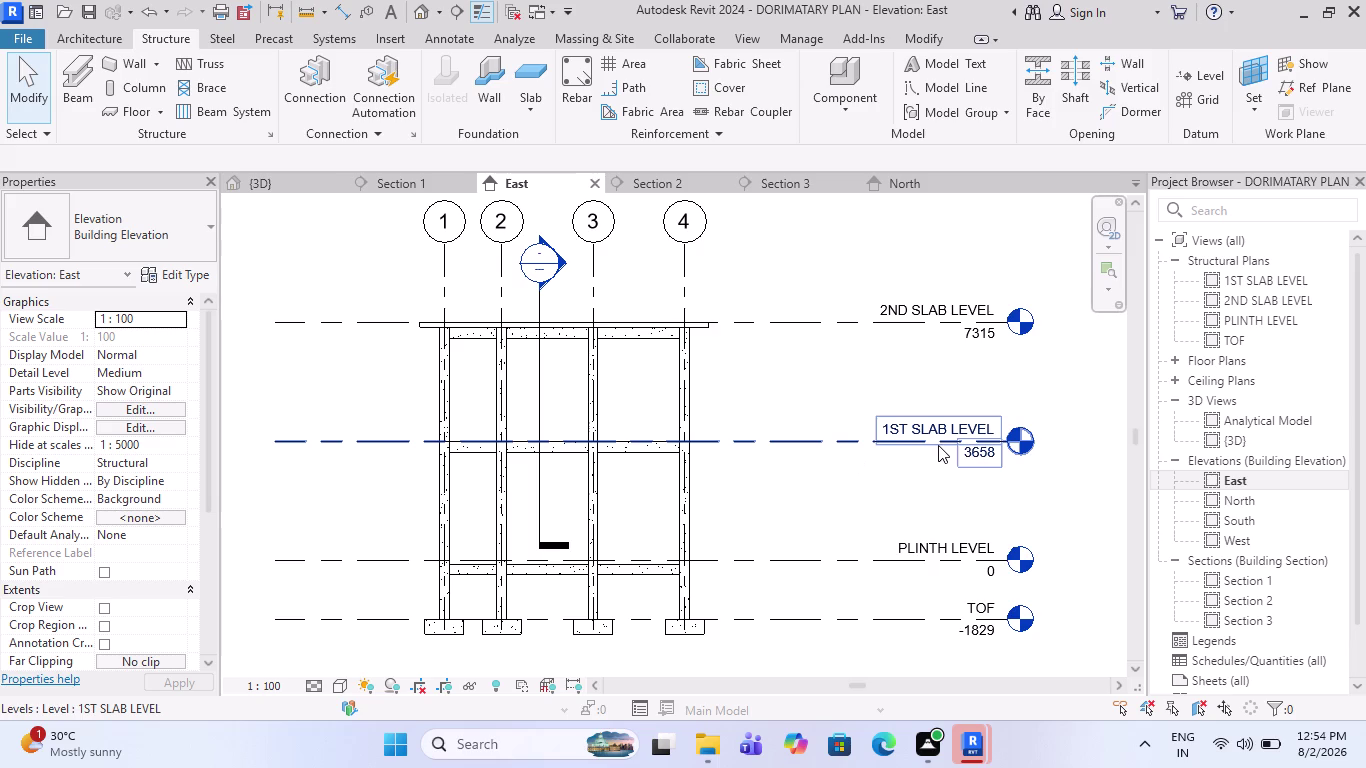
scroll(down, 3)
click(842, 442)
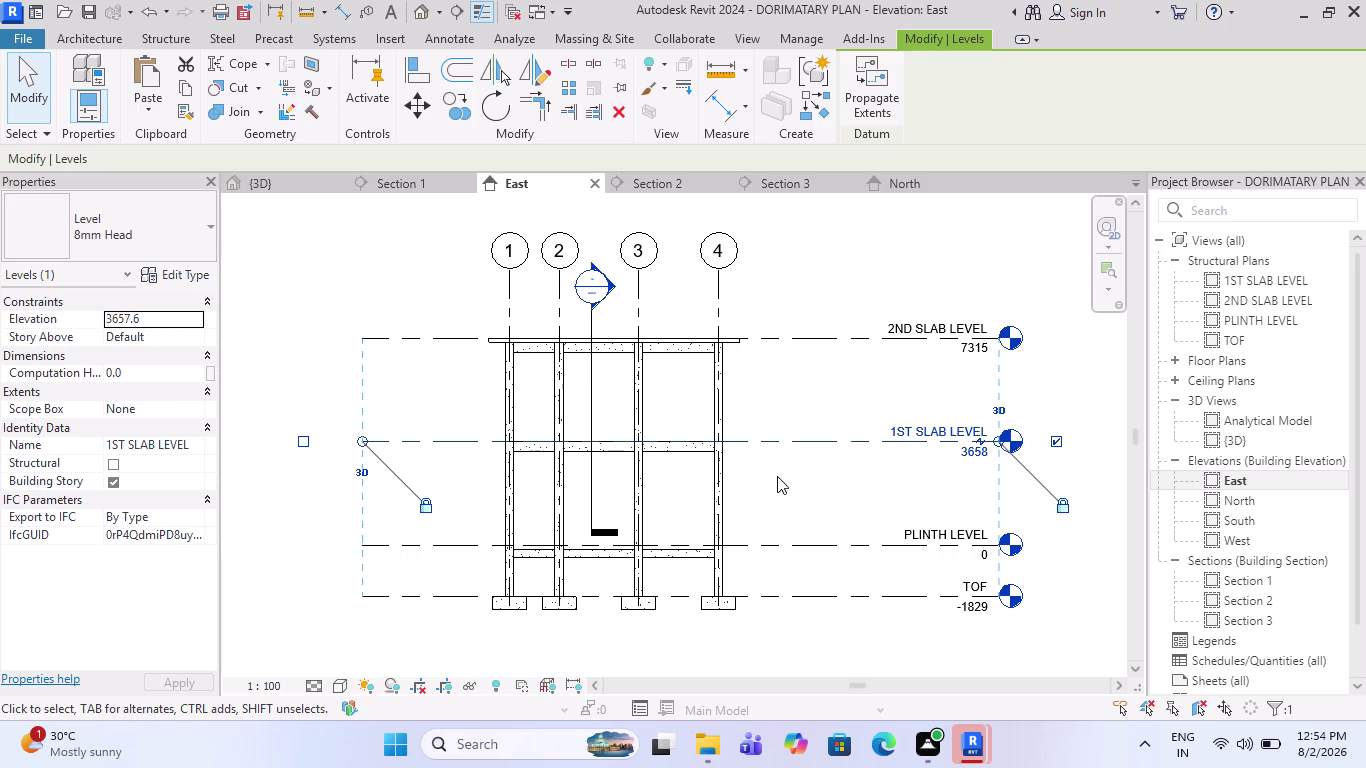
click(884, 187)
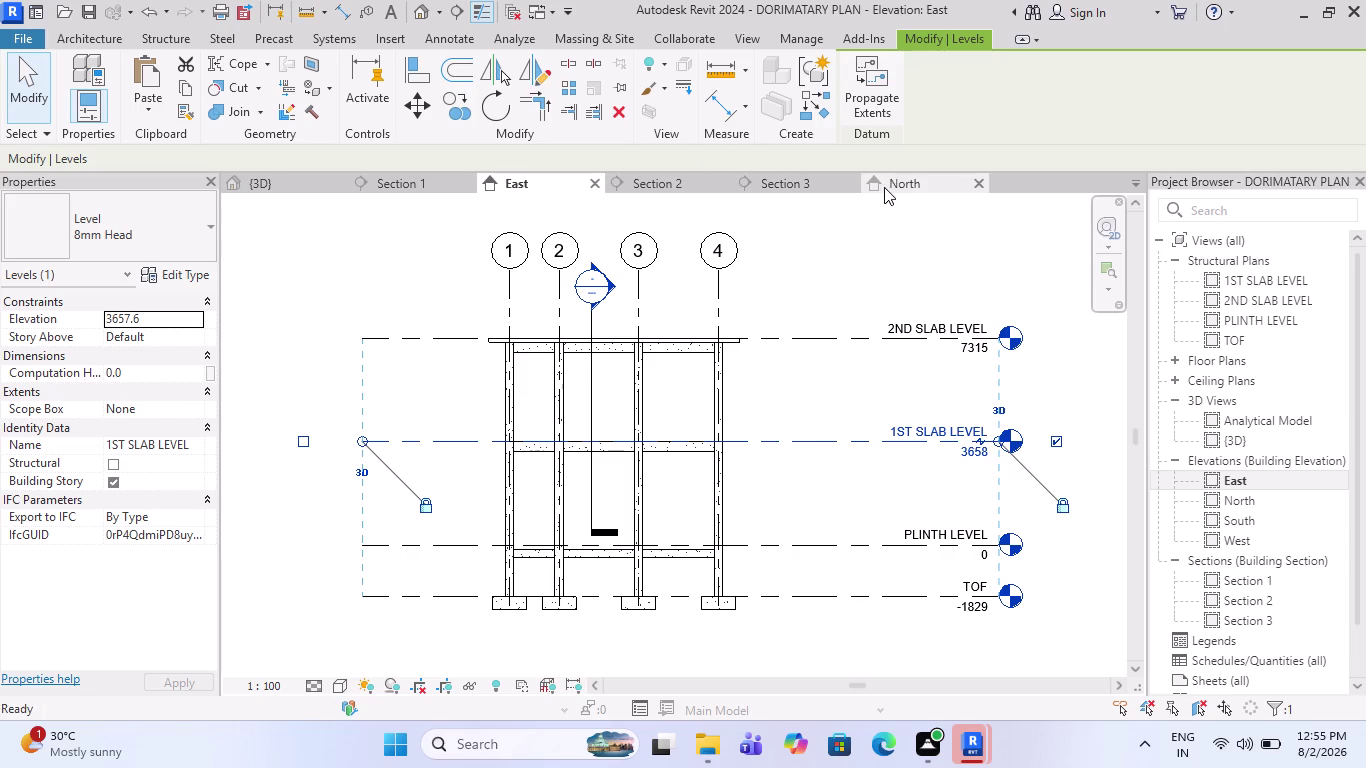